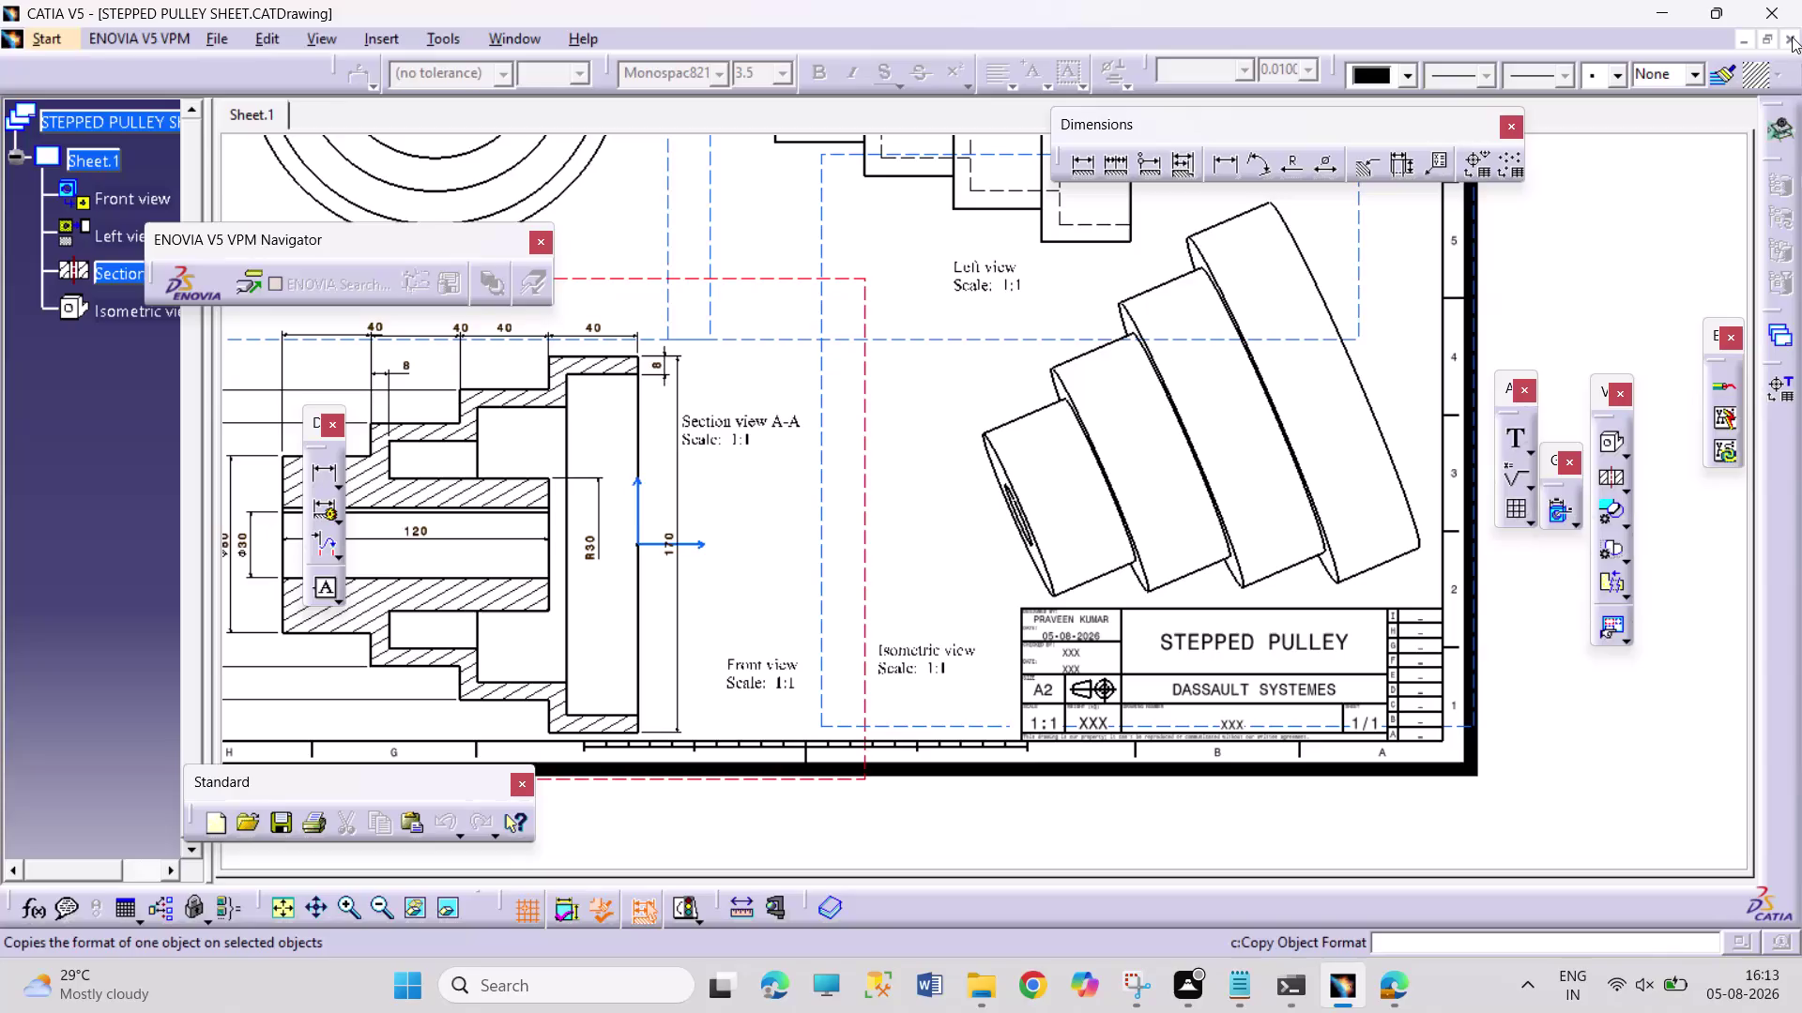
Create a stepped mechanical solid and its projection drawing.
Close the STEPPED PULLEY SHEET drawing and the STEPPED PULLEY part.
click(1791, 37)
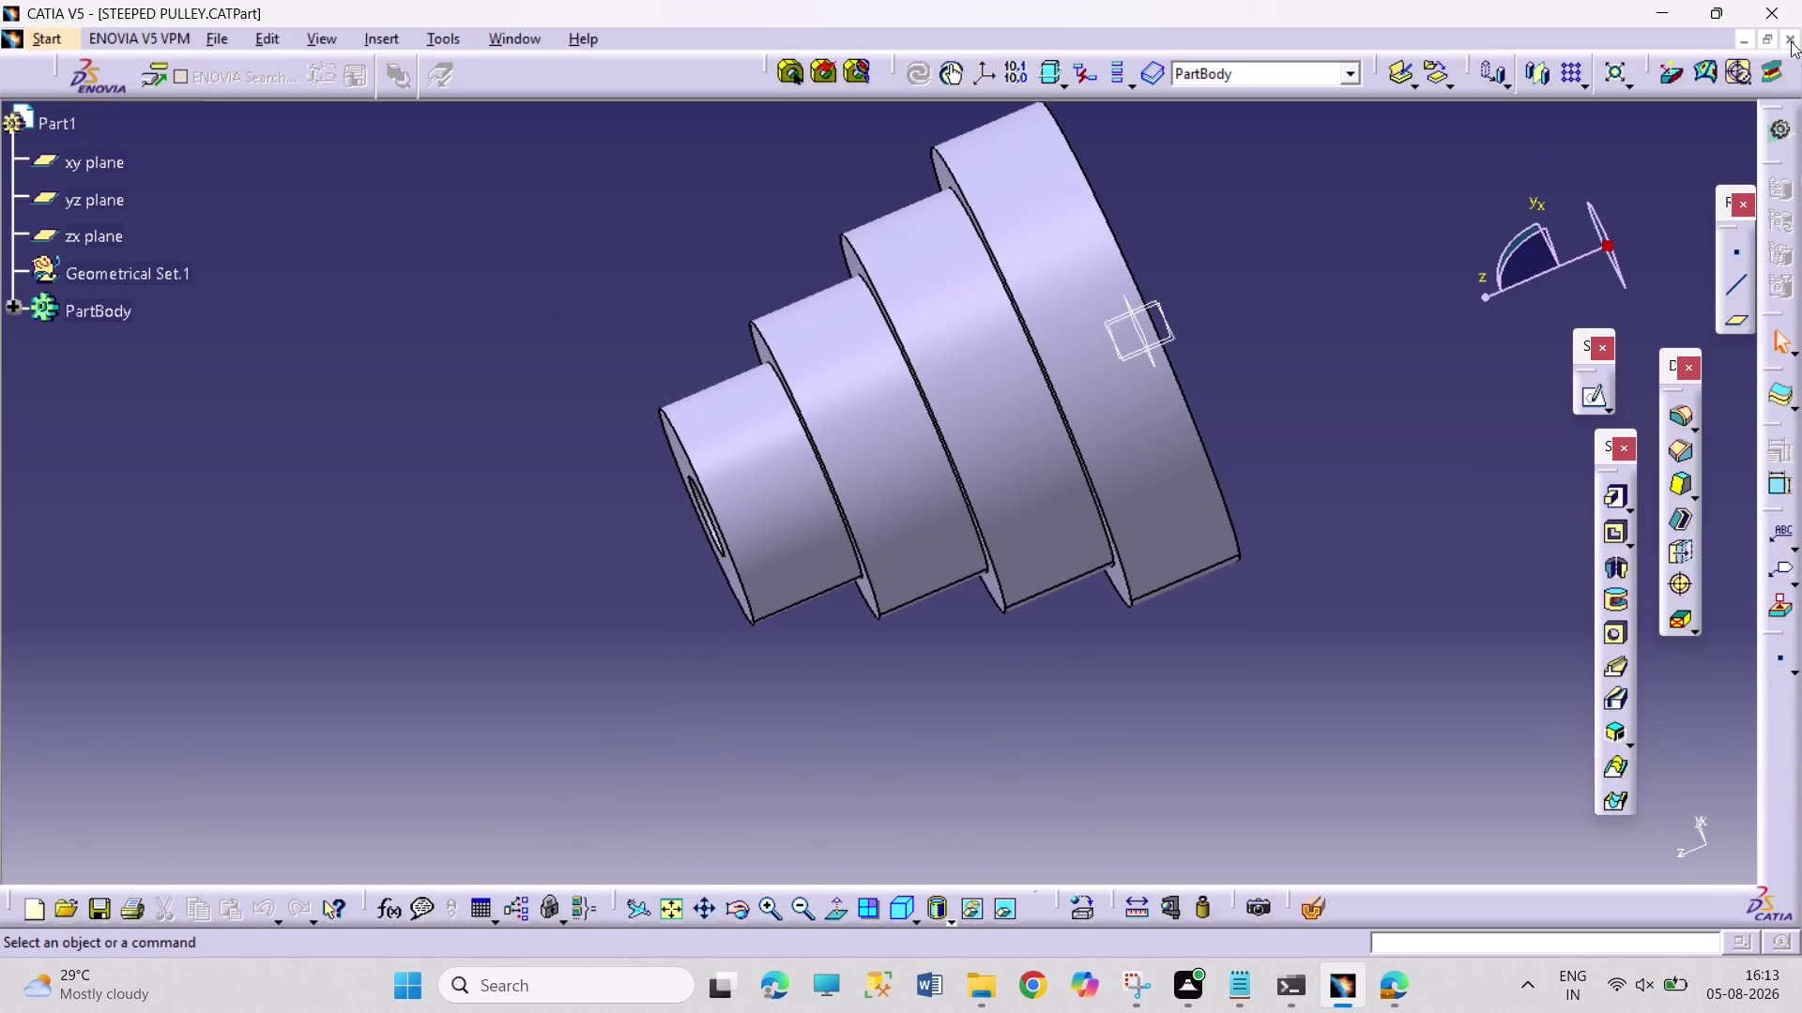
click(1791, 40)
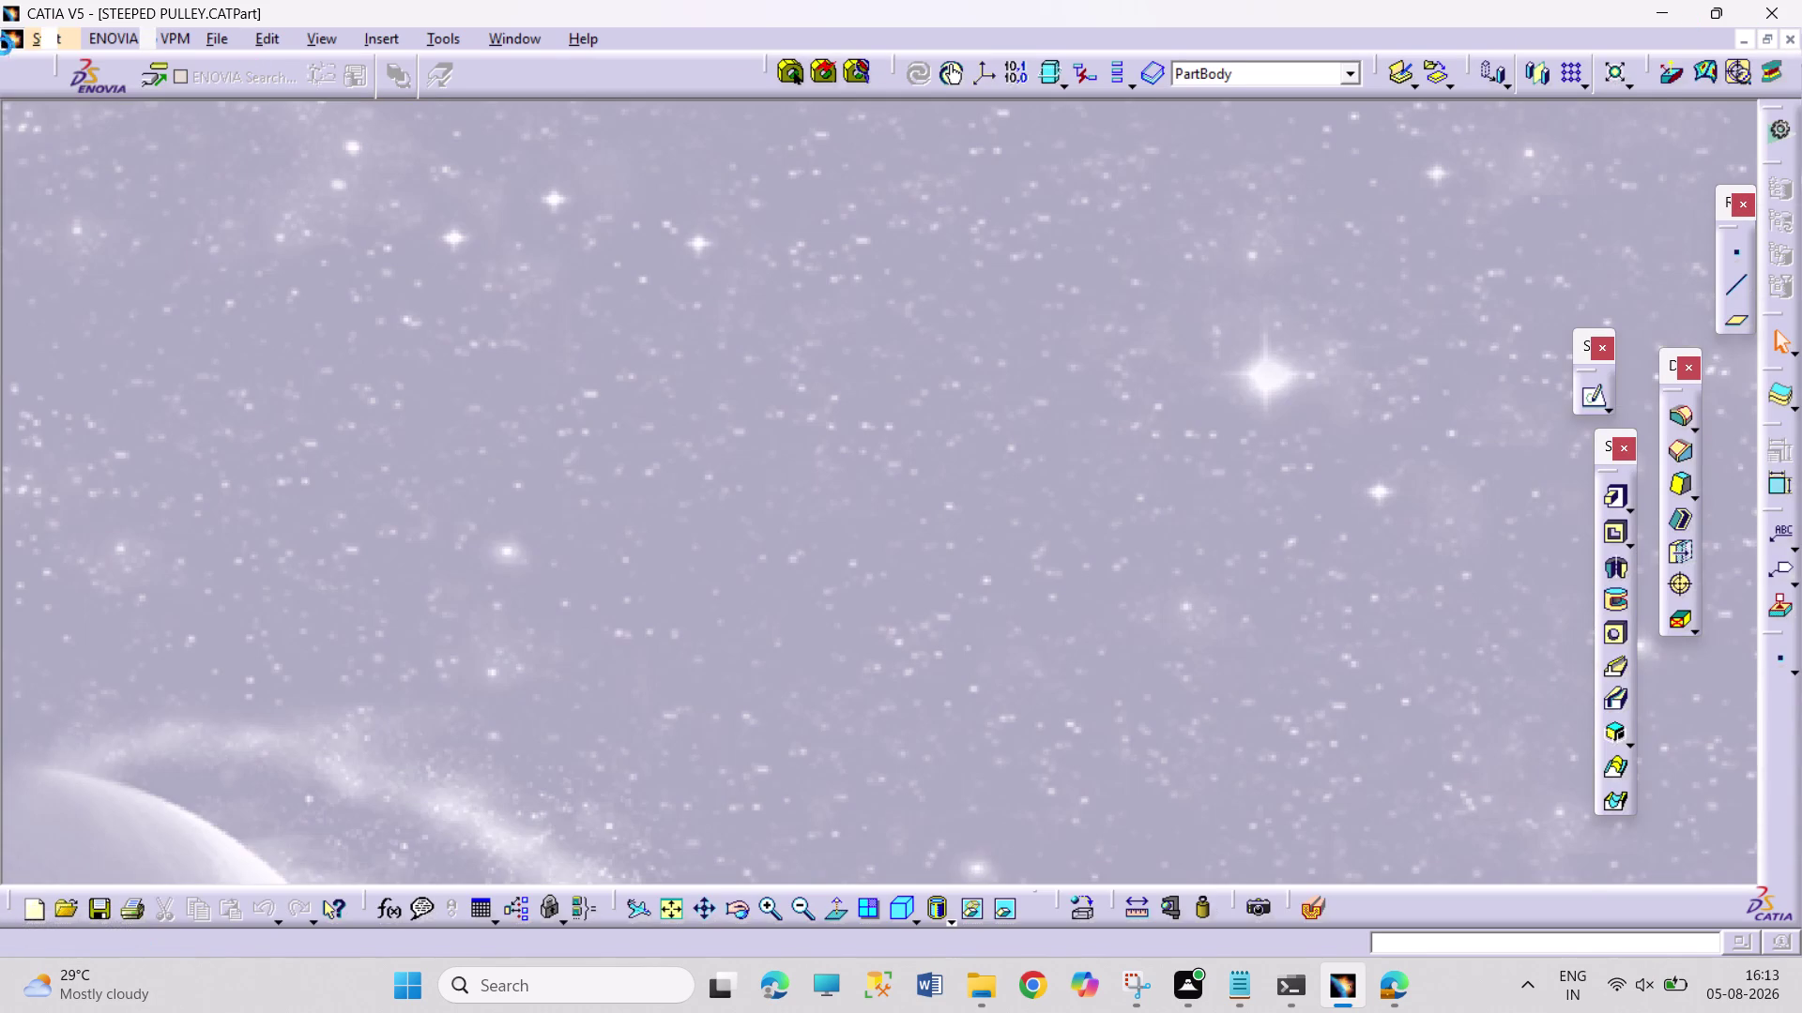
click(47, 42)
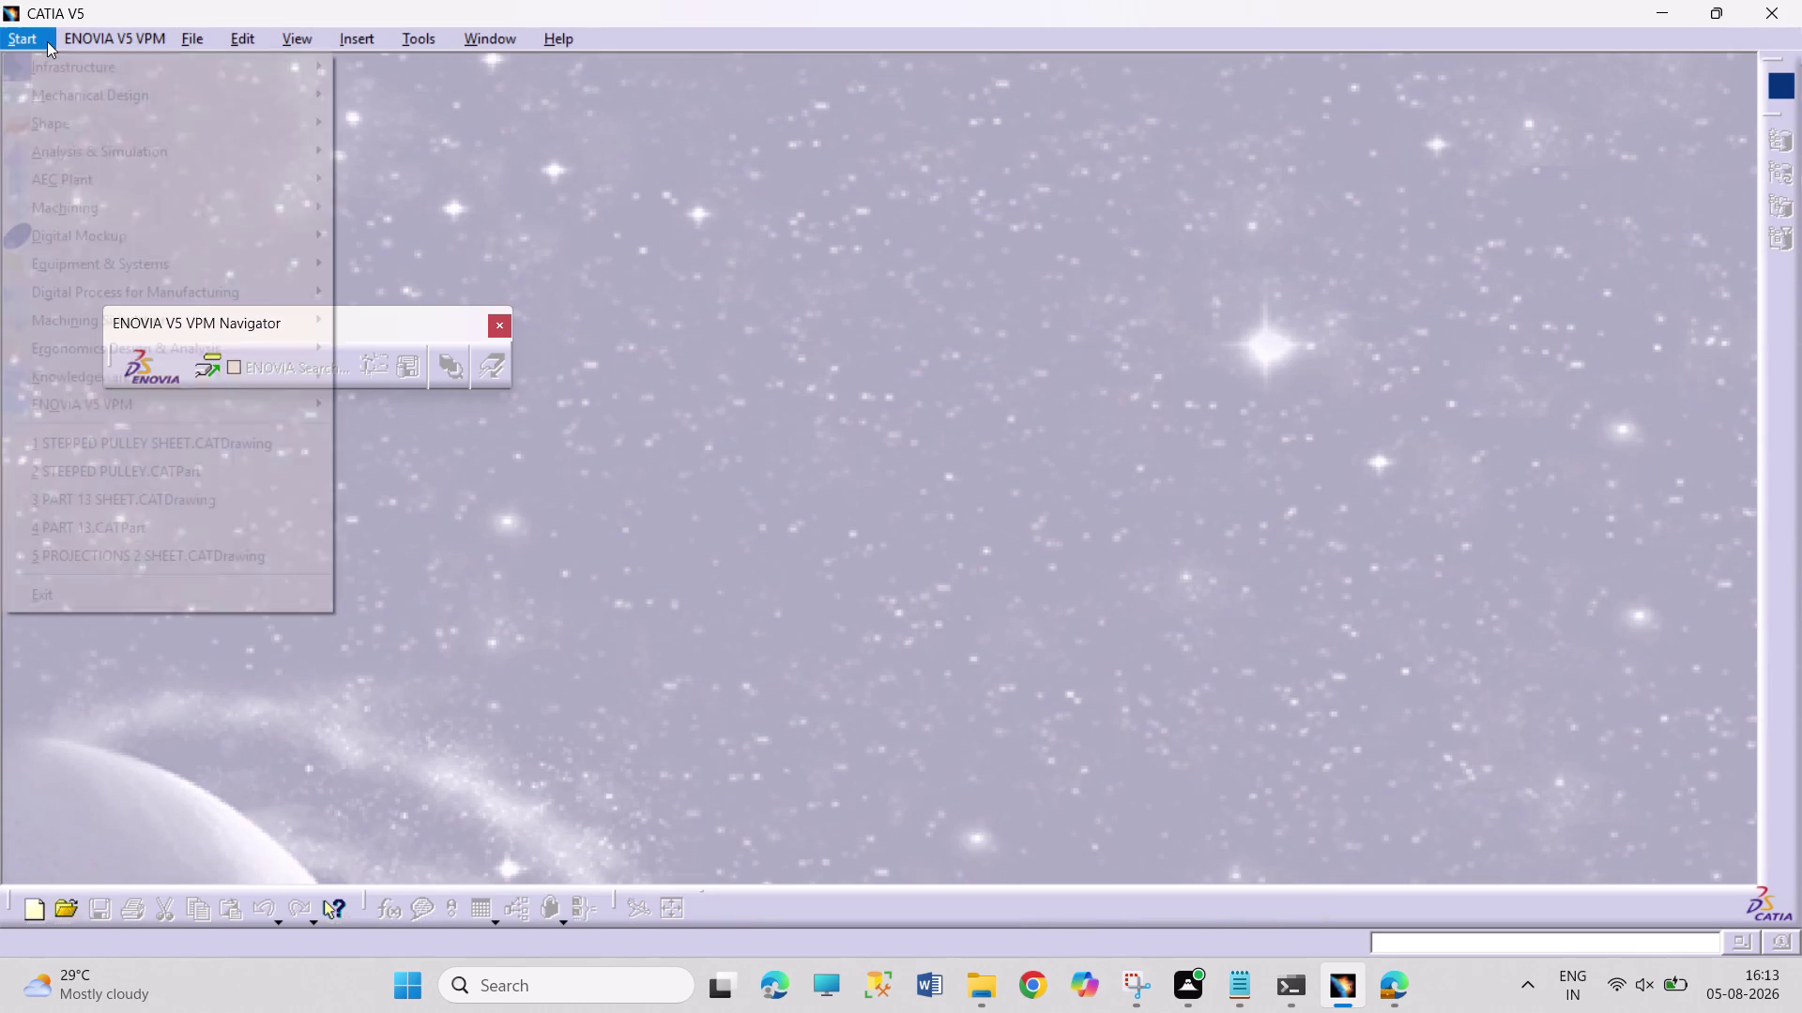
Create a new blank part, Part1, through Mechanical Design > Part Design.
click(78, 88)
click(395, 103)
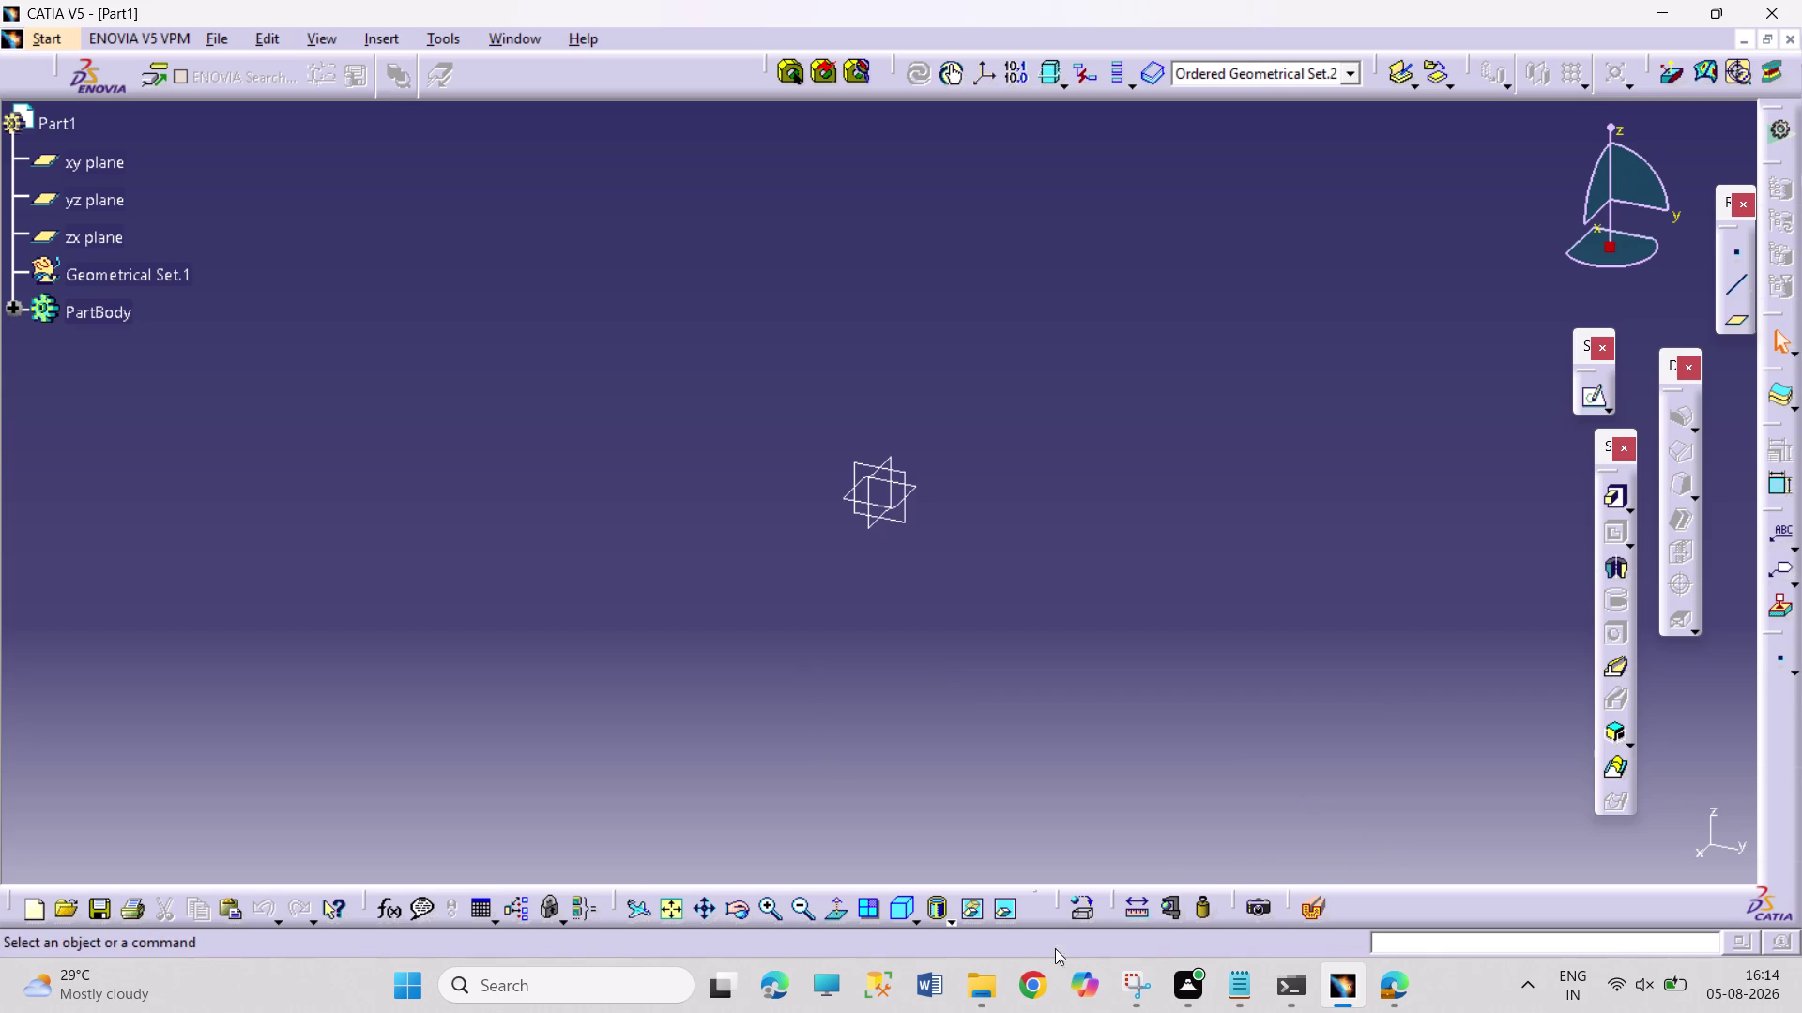
click(993, 982)
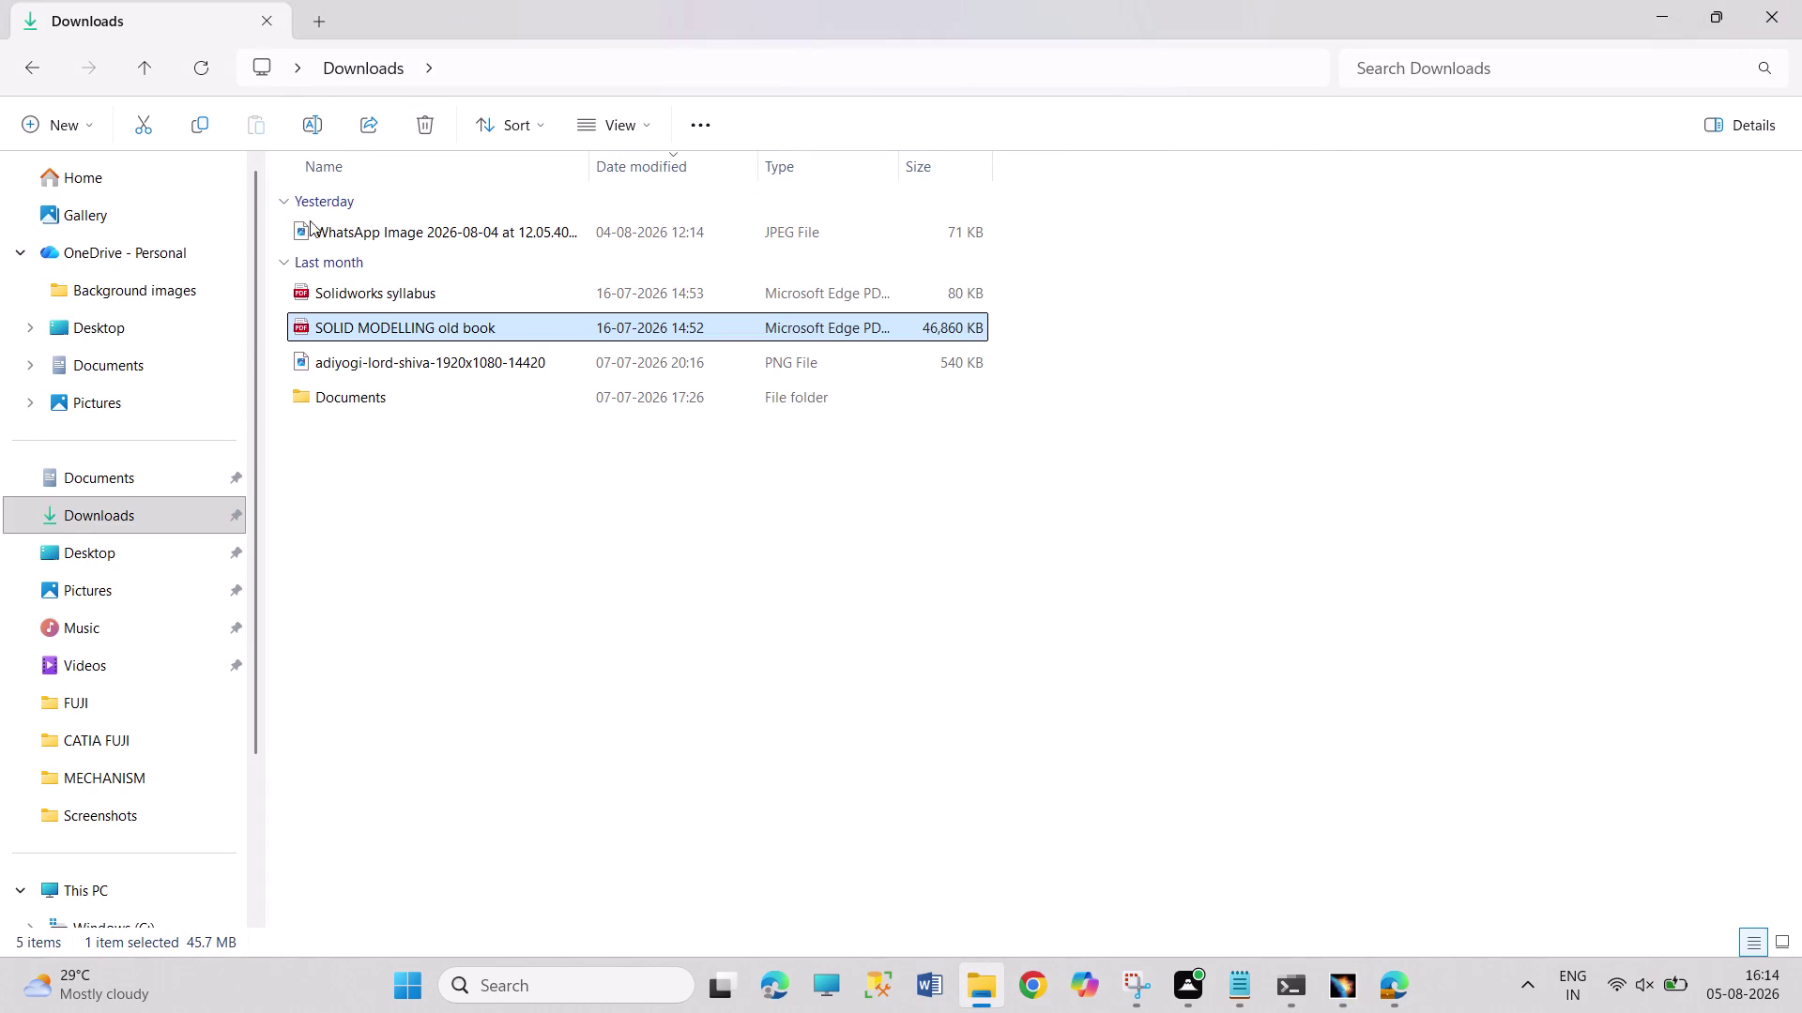
Browse to Pictures > Screenshots in File Explorer, then minimize it.
click(135, 396)
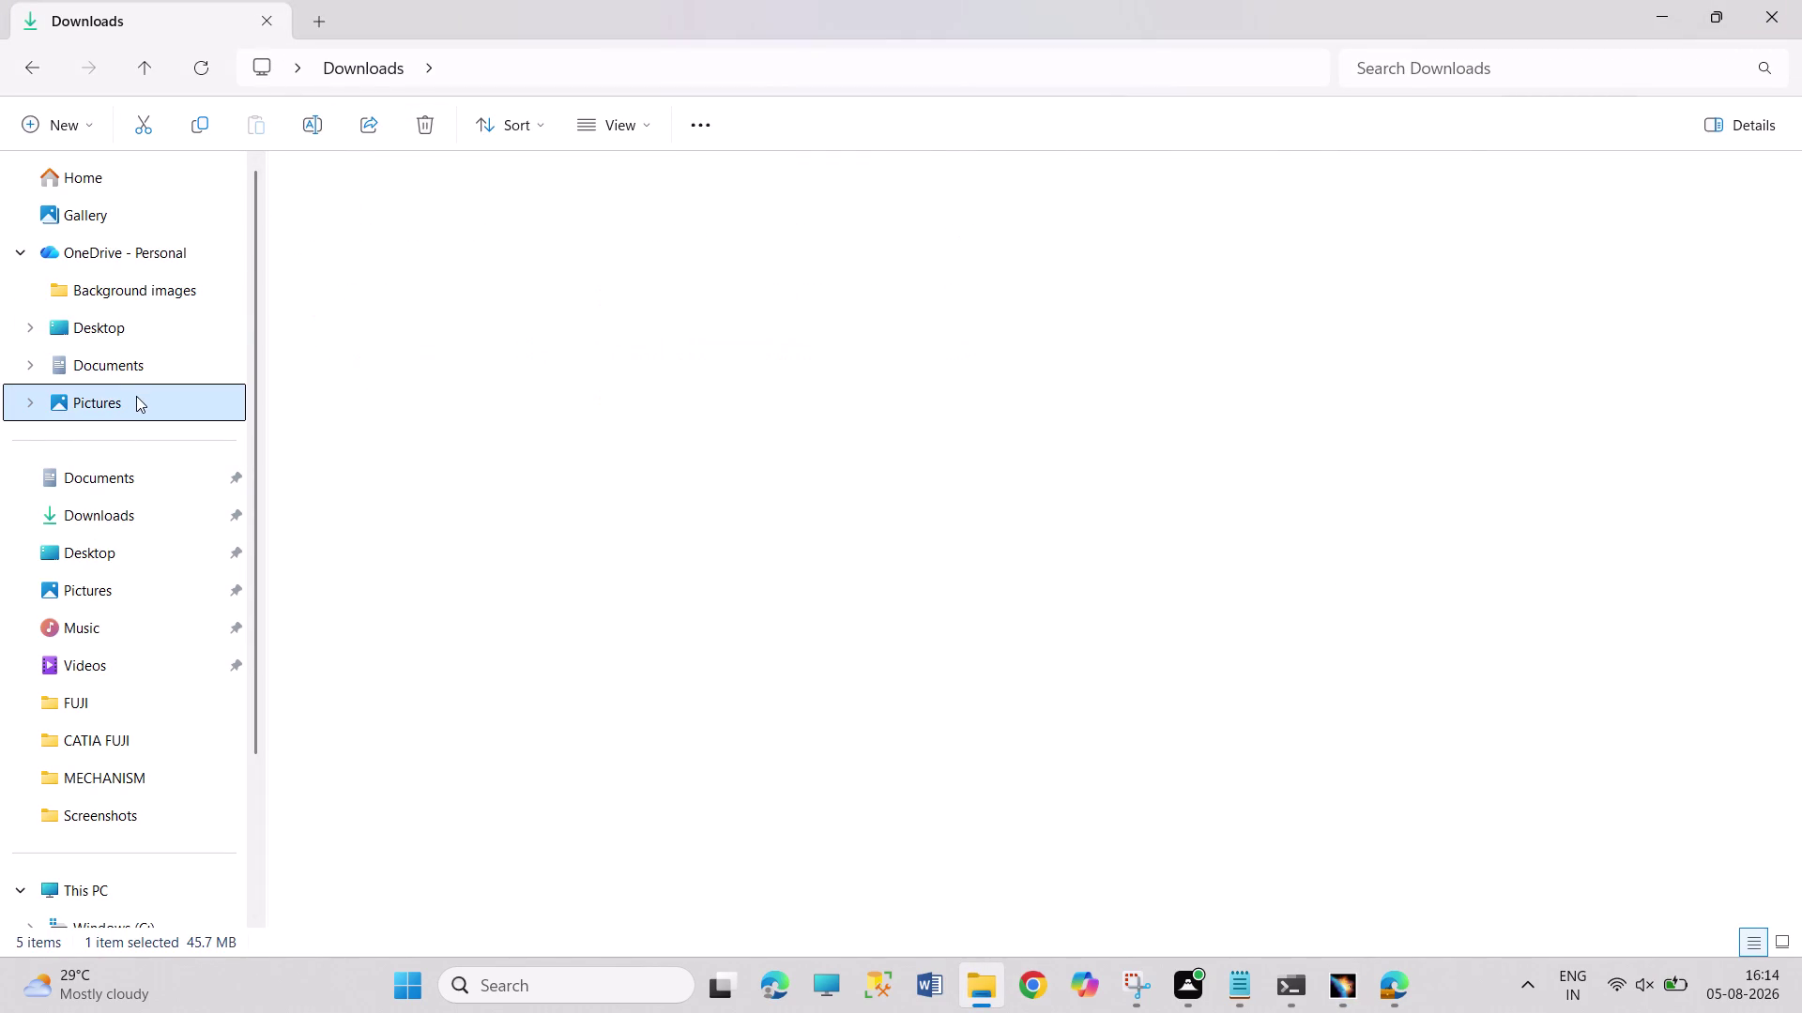
double_click(632, 253)
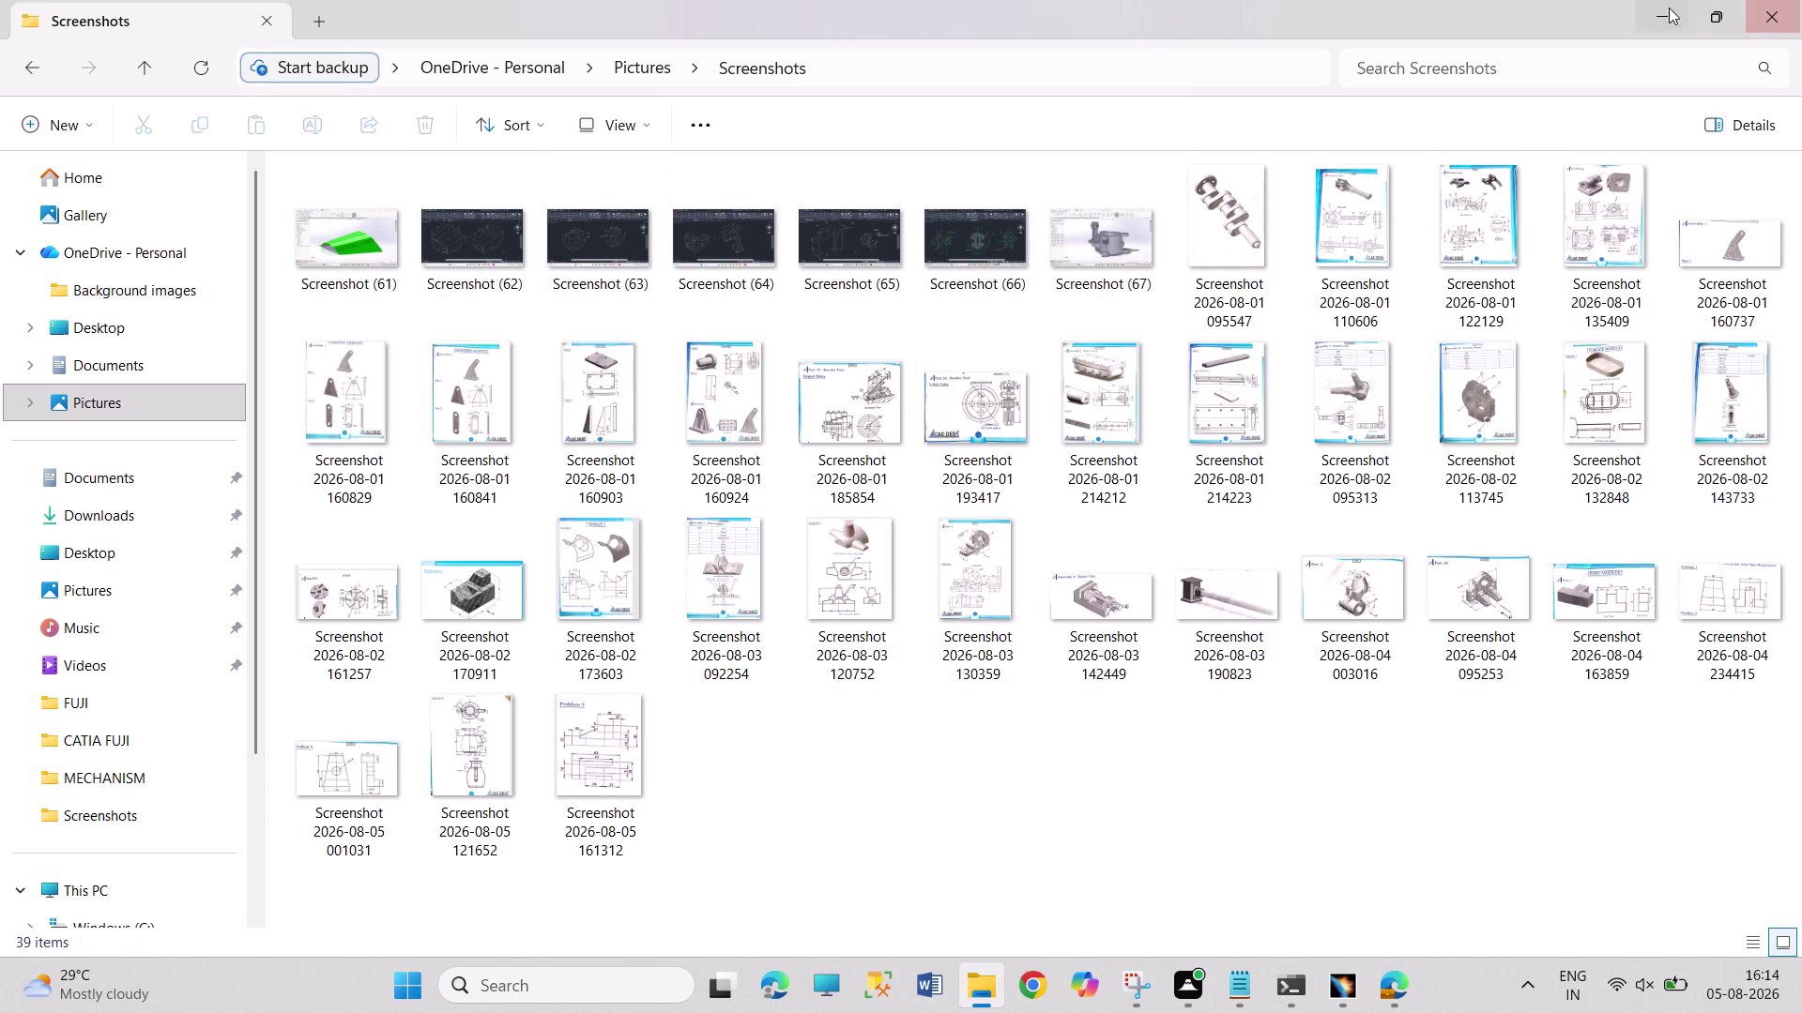
click(1757, 8)
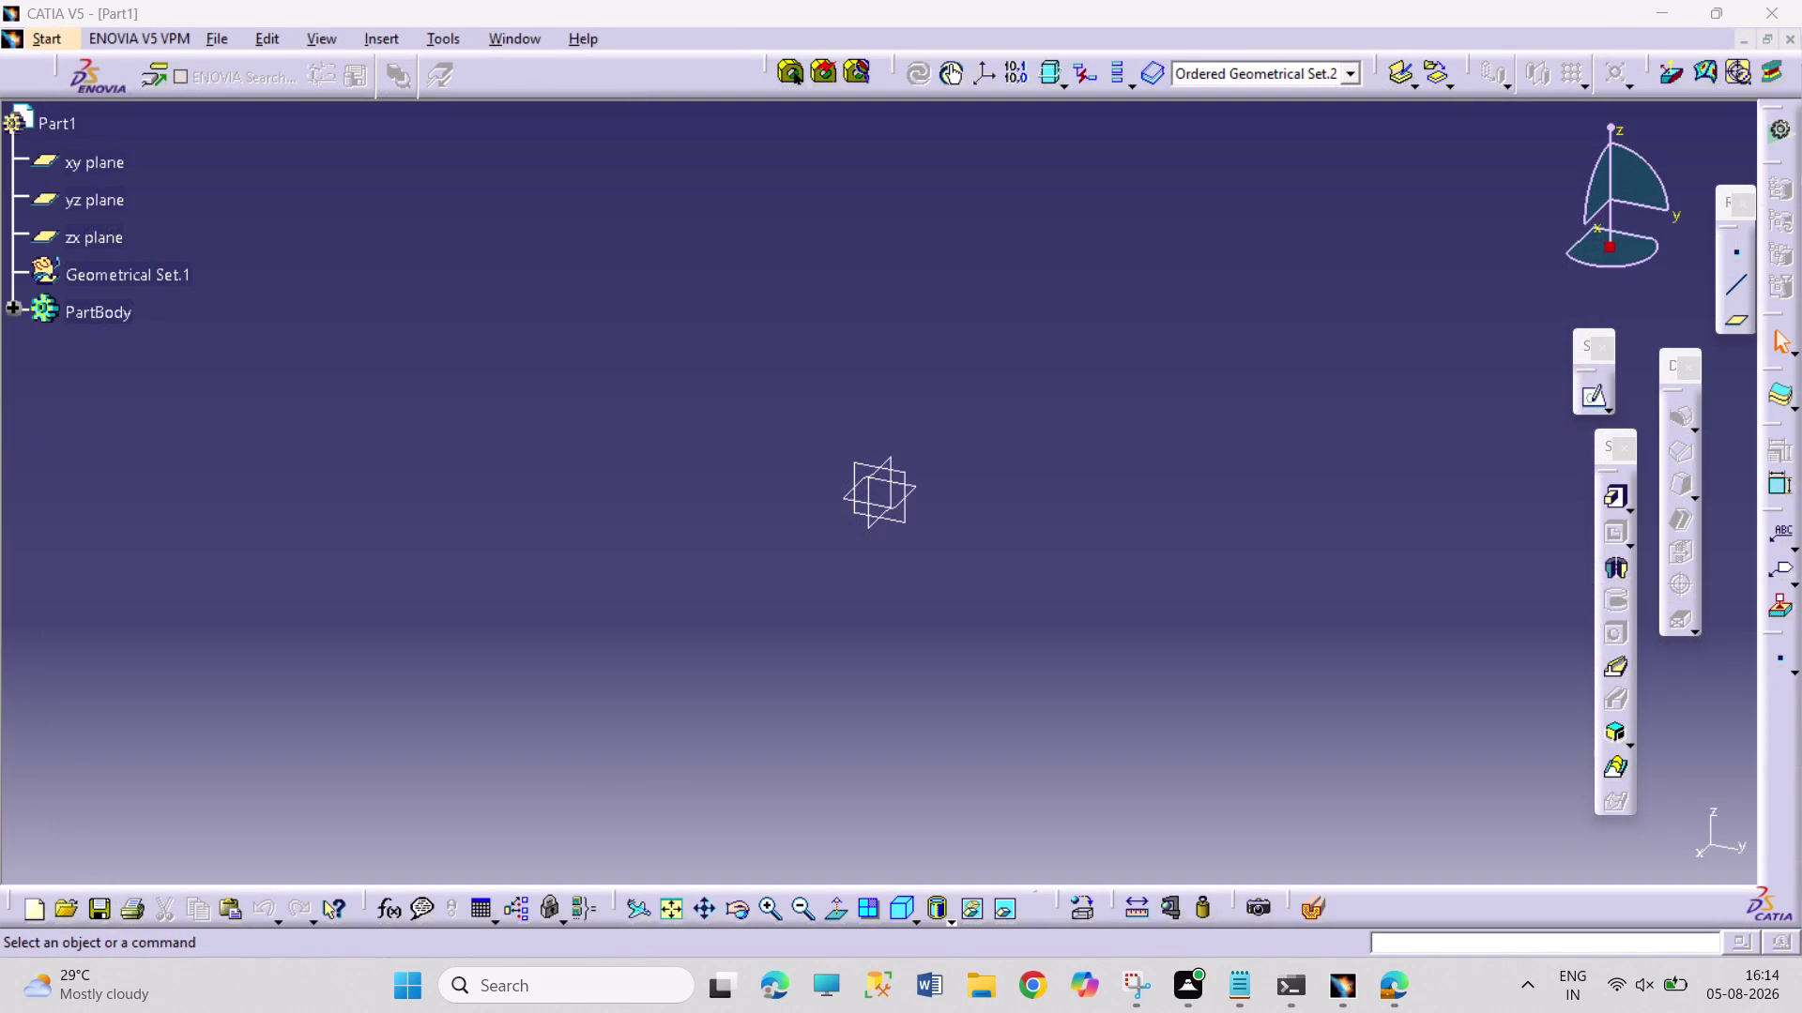
Open a new sketch on a Part1 reference plane.
right_click(605, 0)
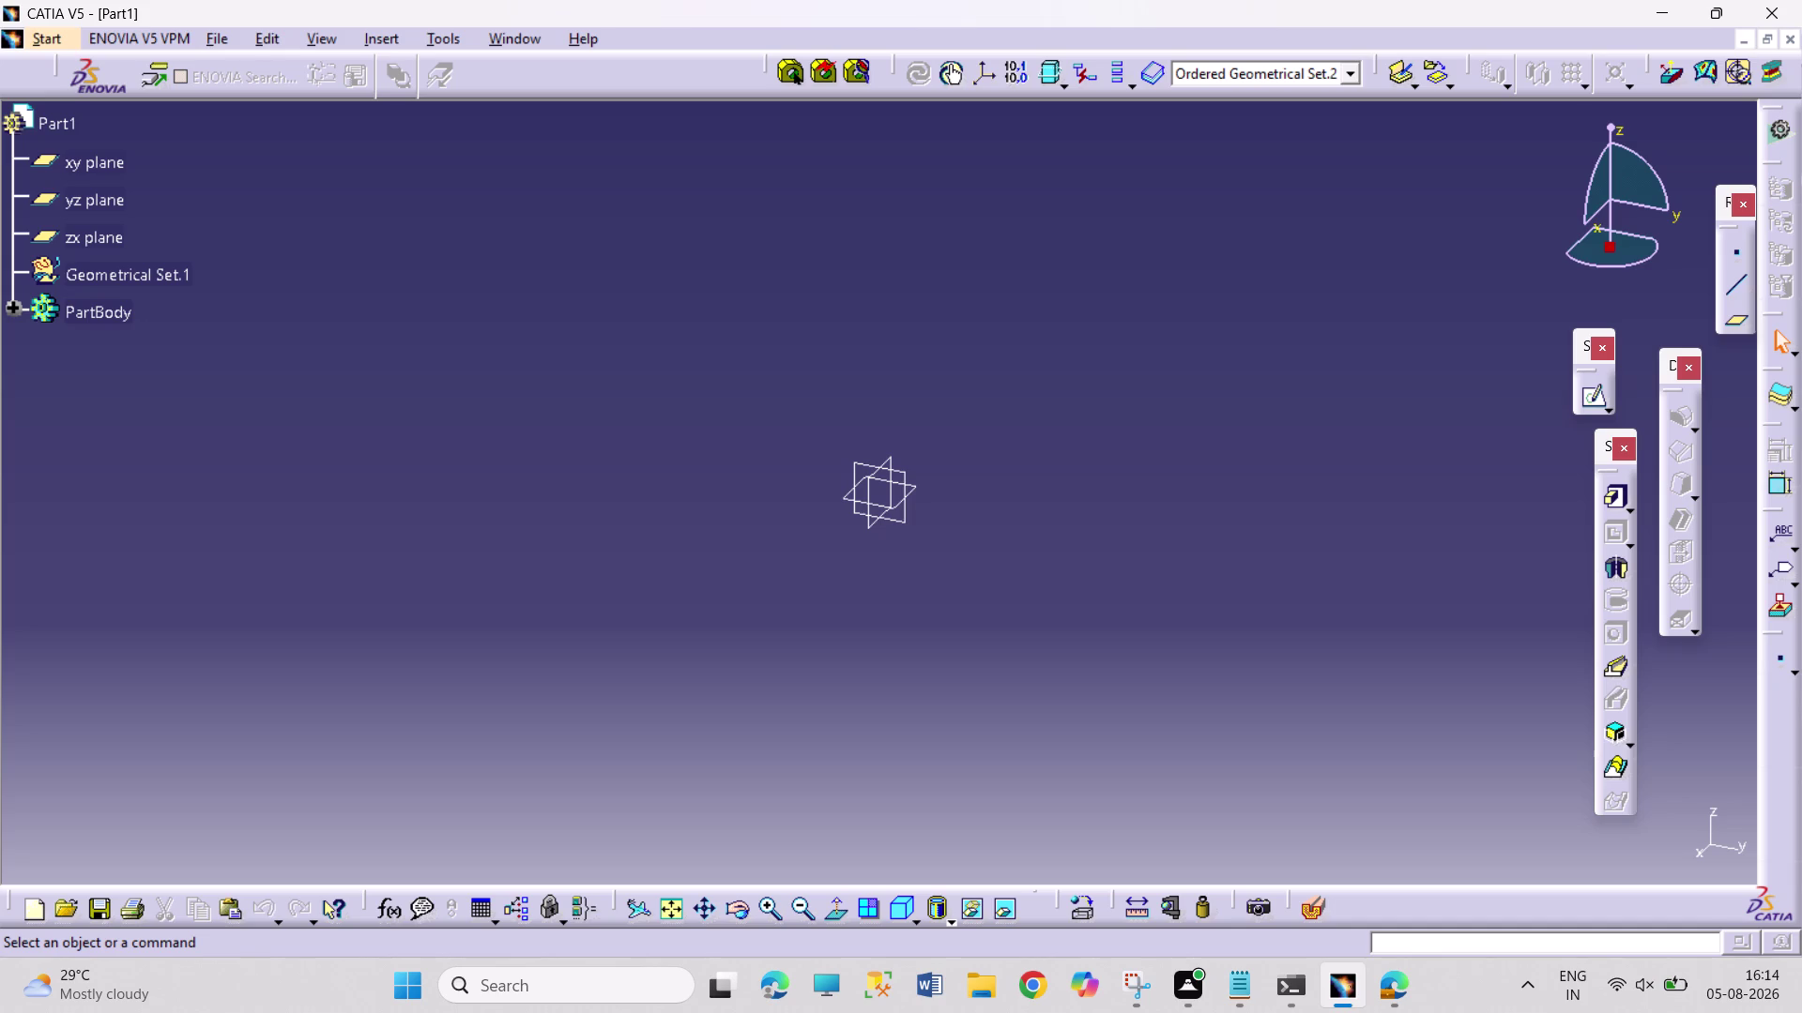
click(910, 521)
click(1596, 400)
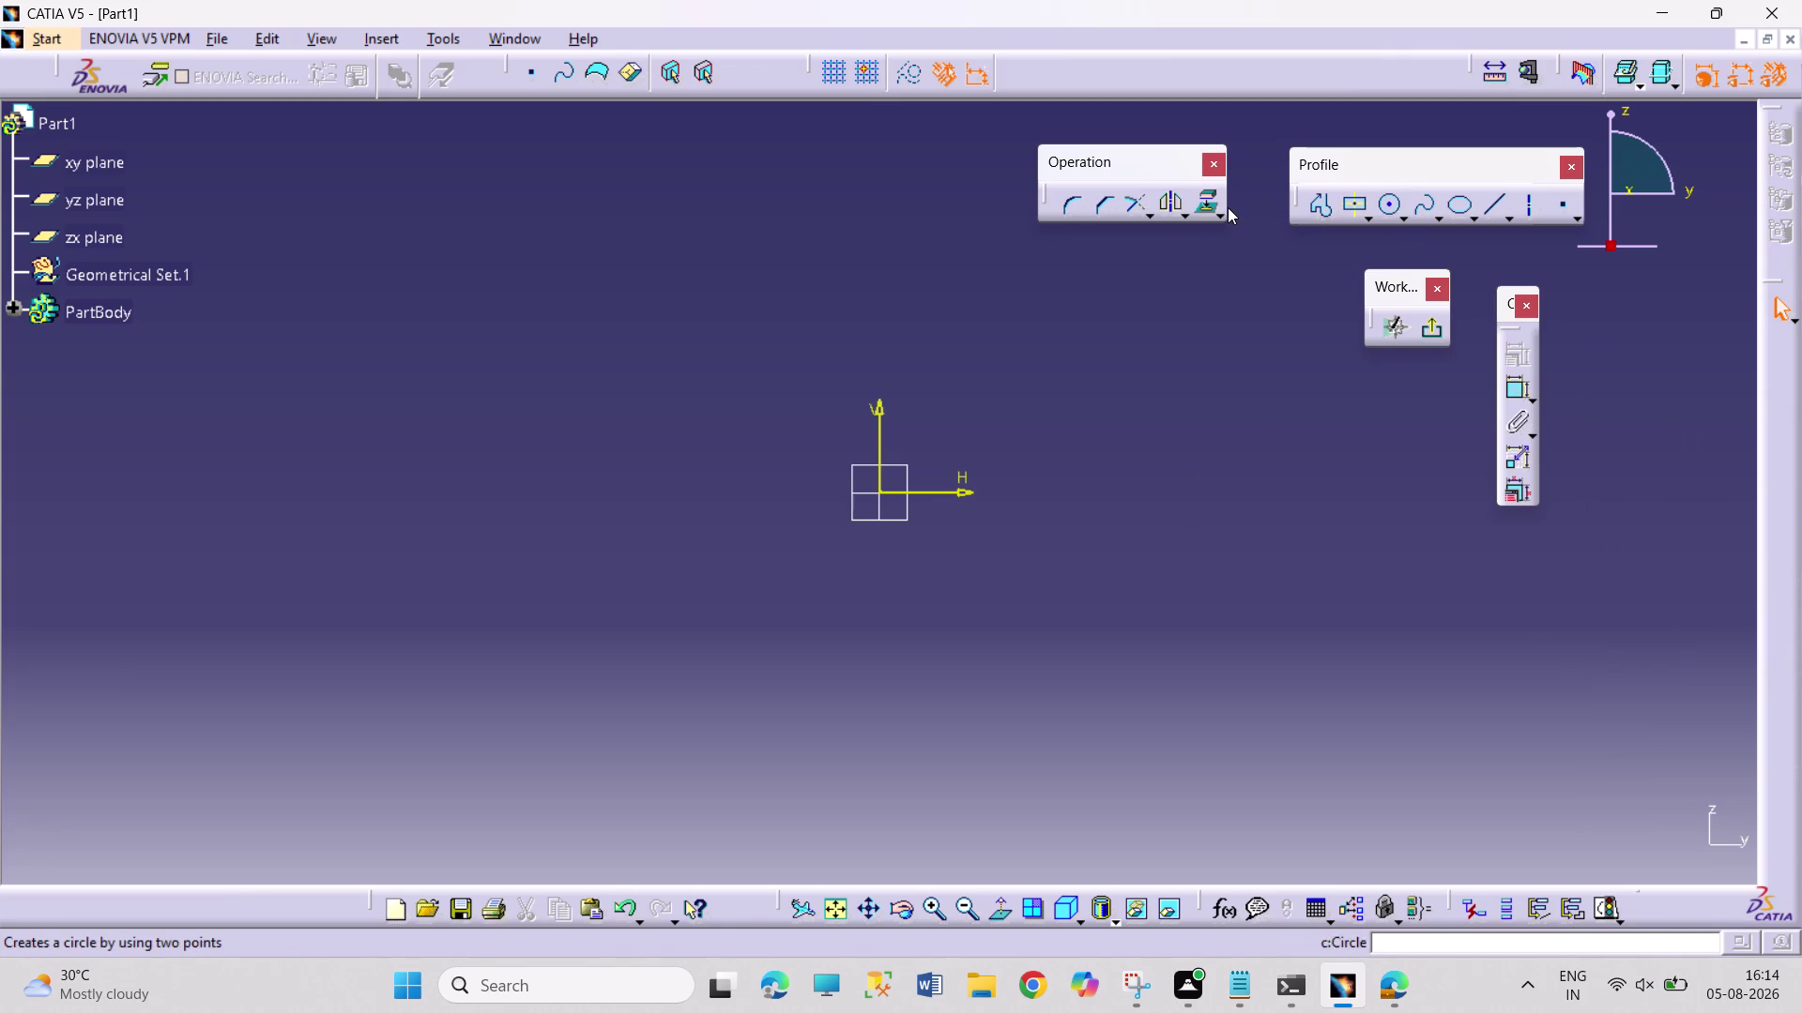
click(1309, 203)
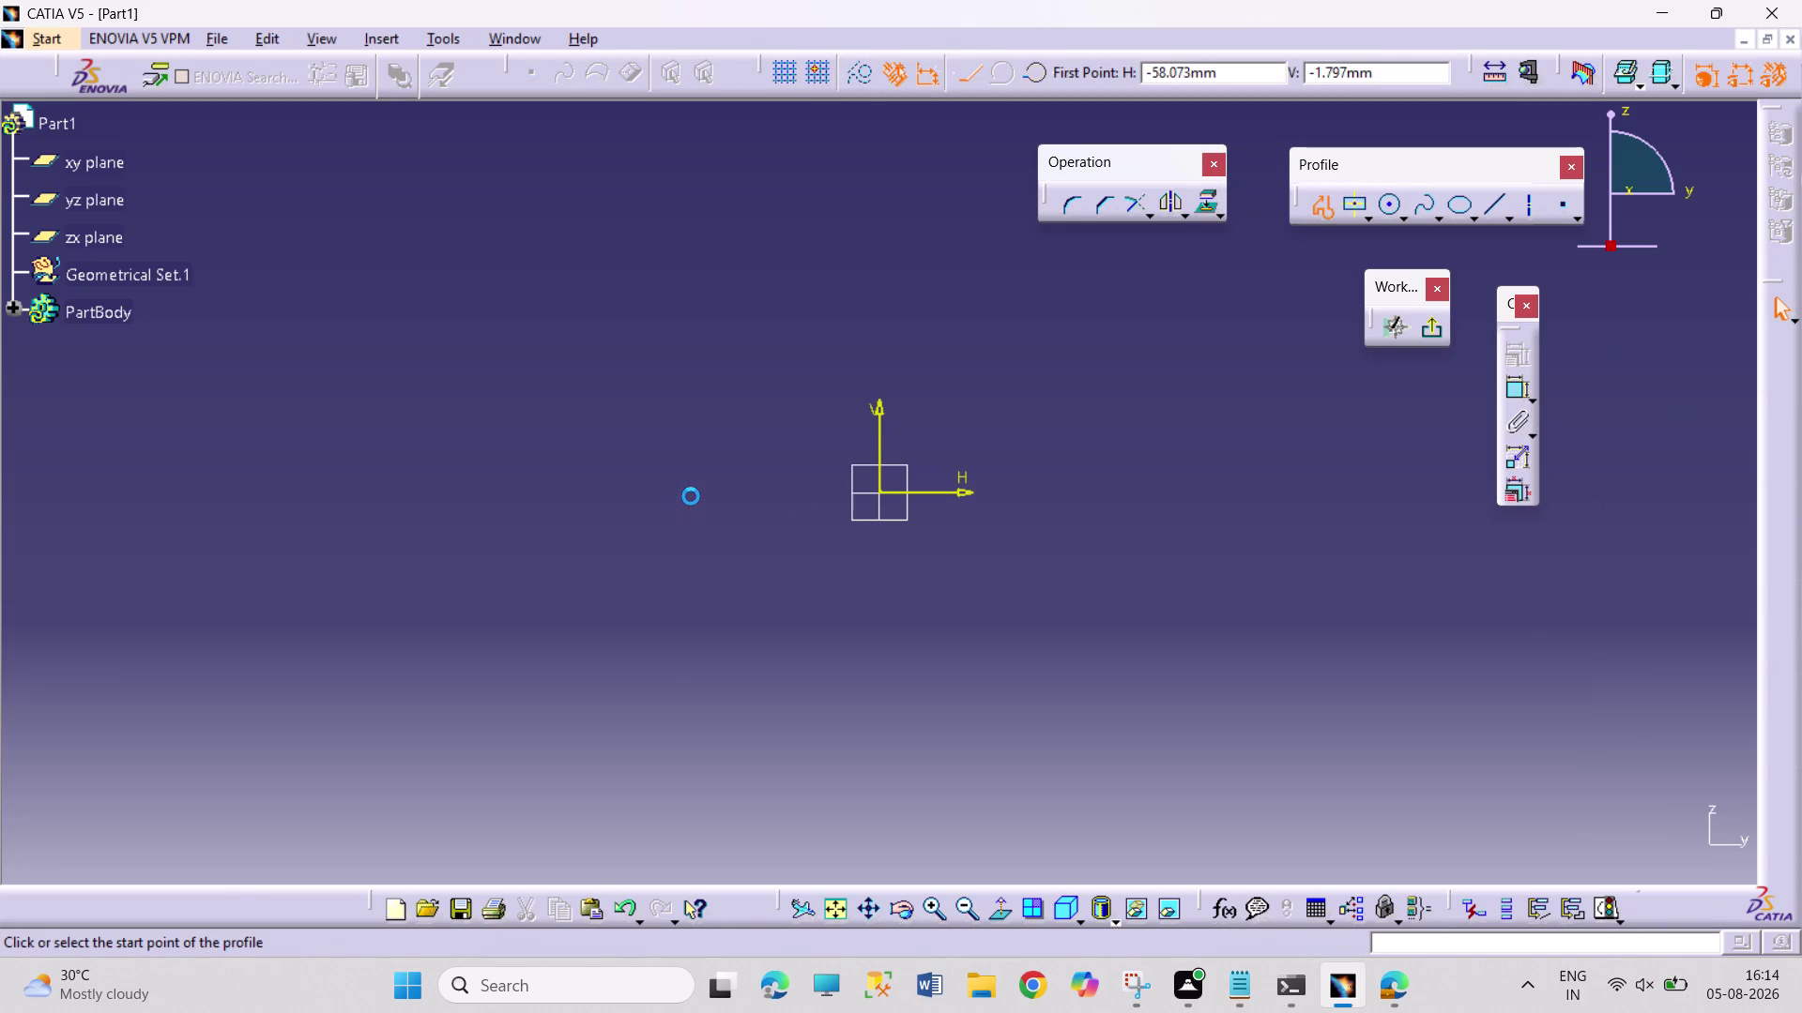
Draw a short horizontal line left of the origin, then cancel the profile.
click(705, 492)
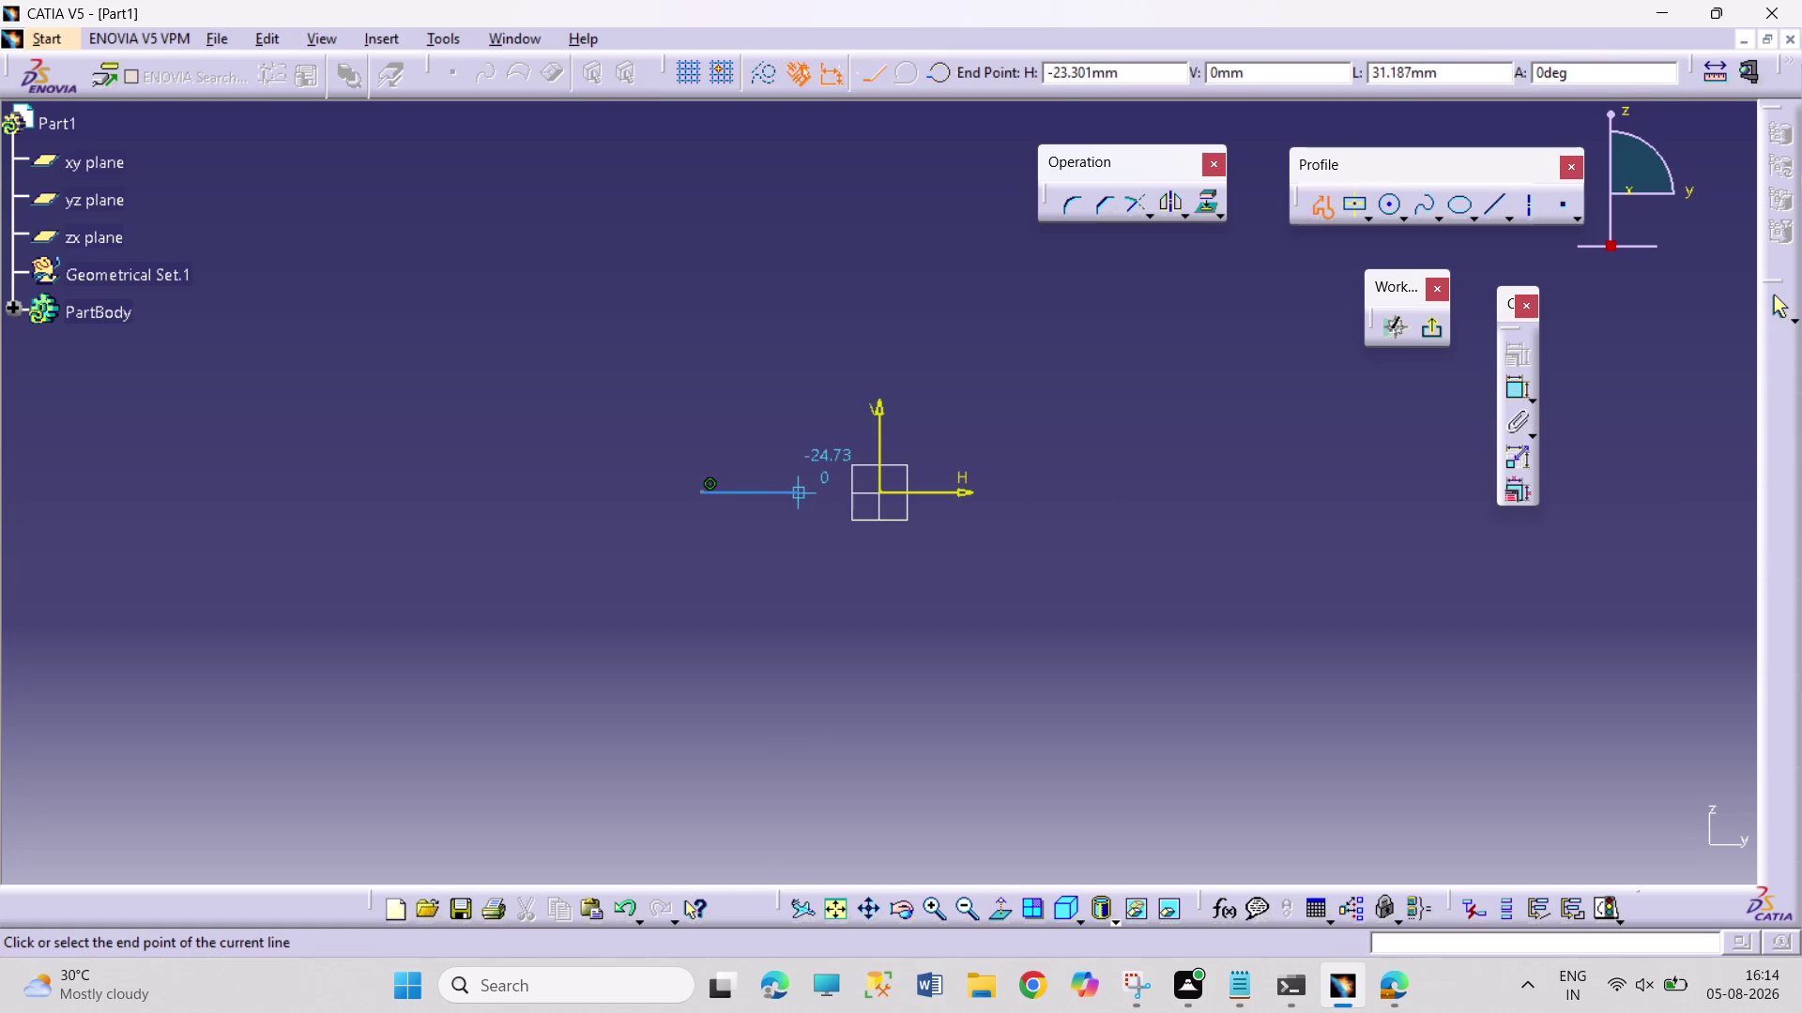
click(804, 494)
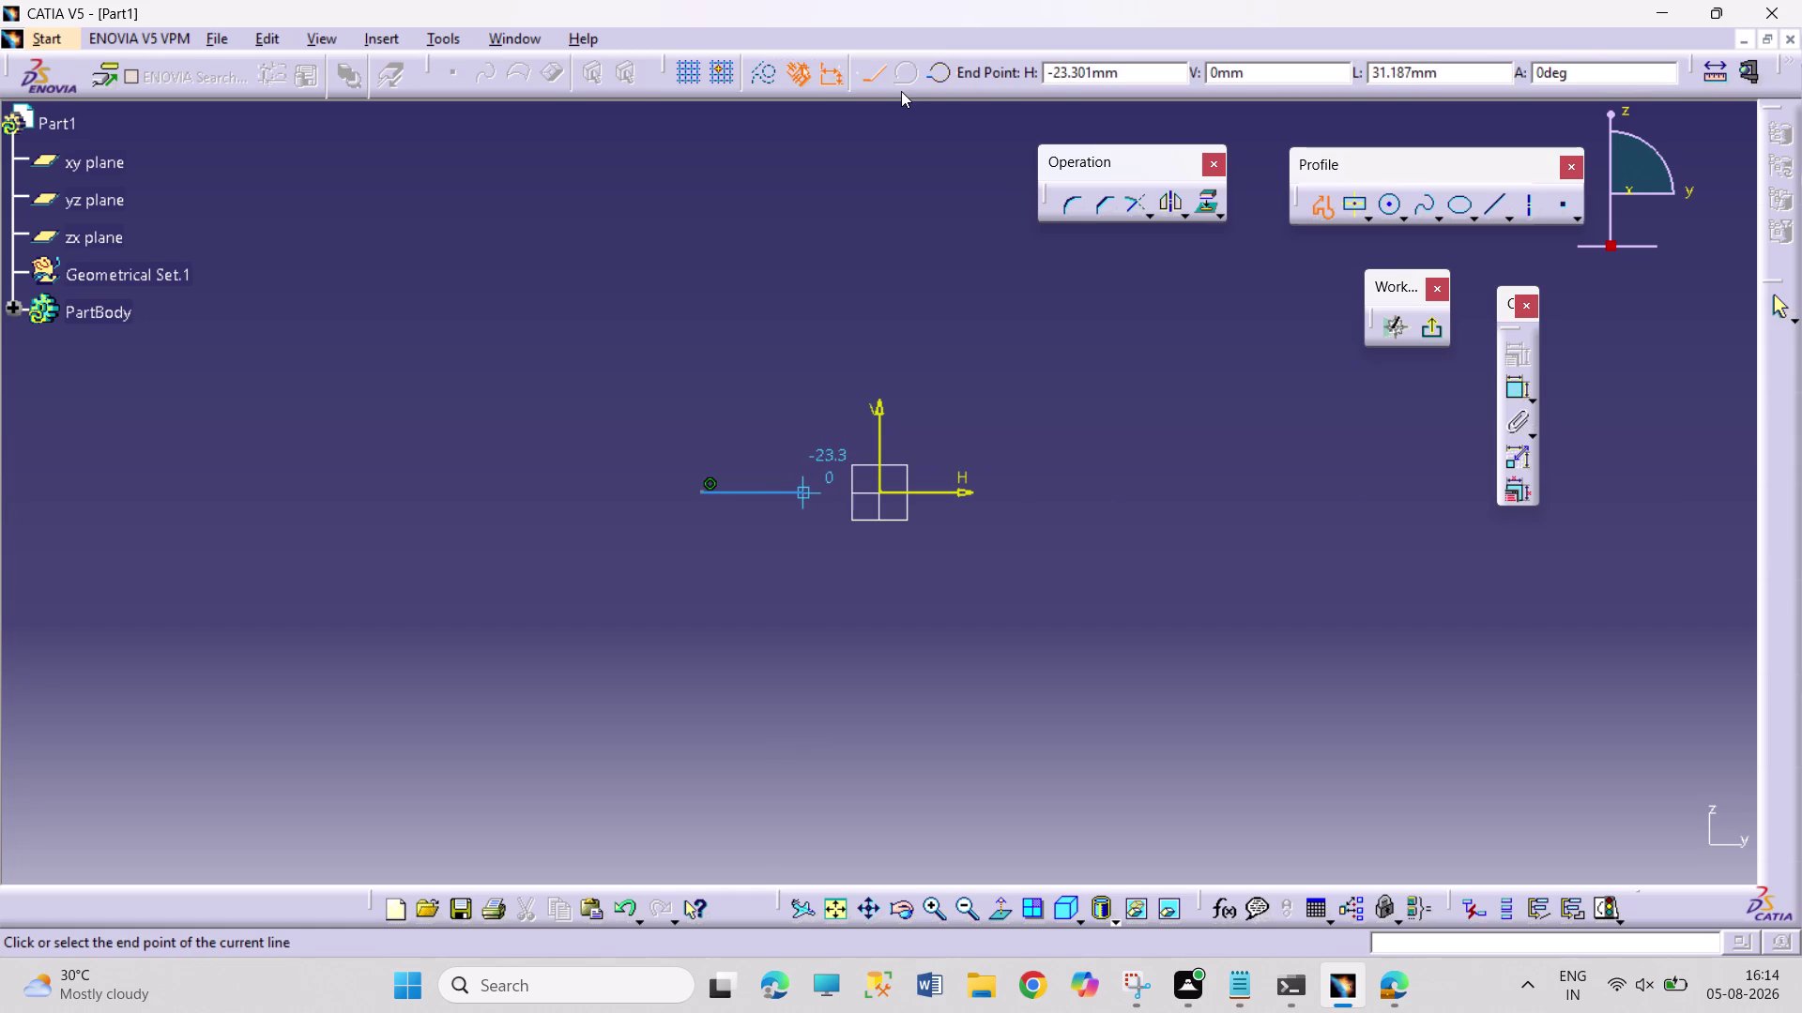
click(915, 81)
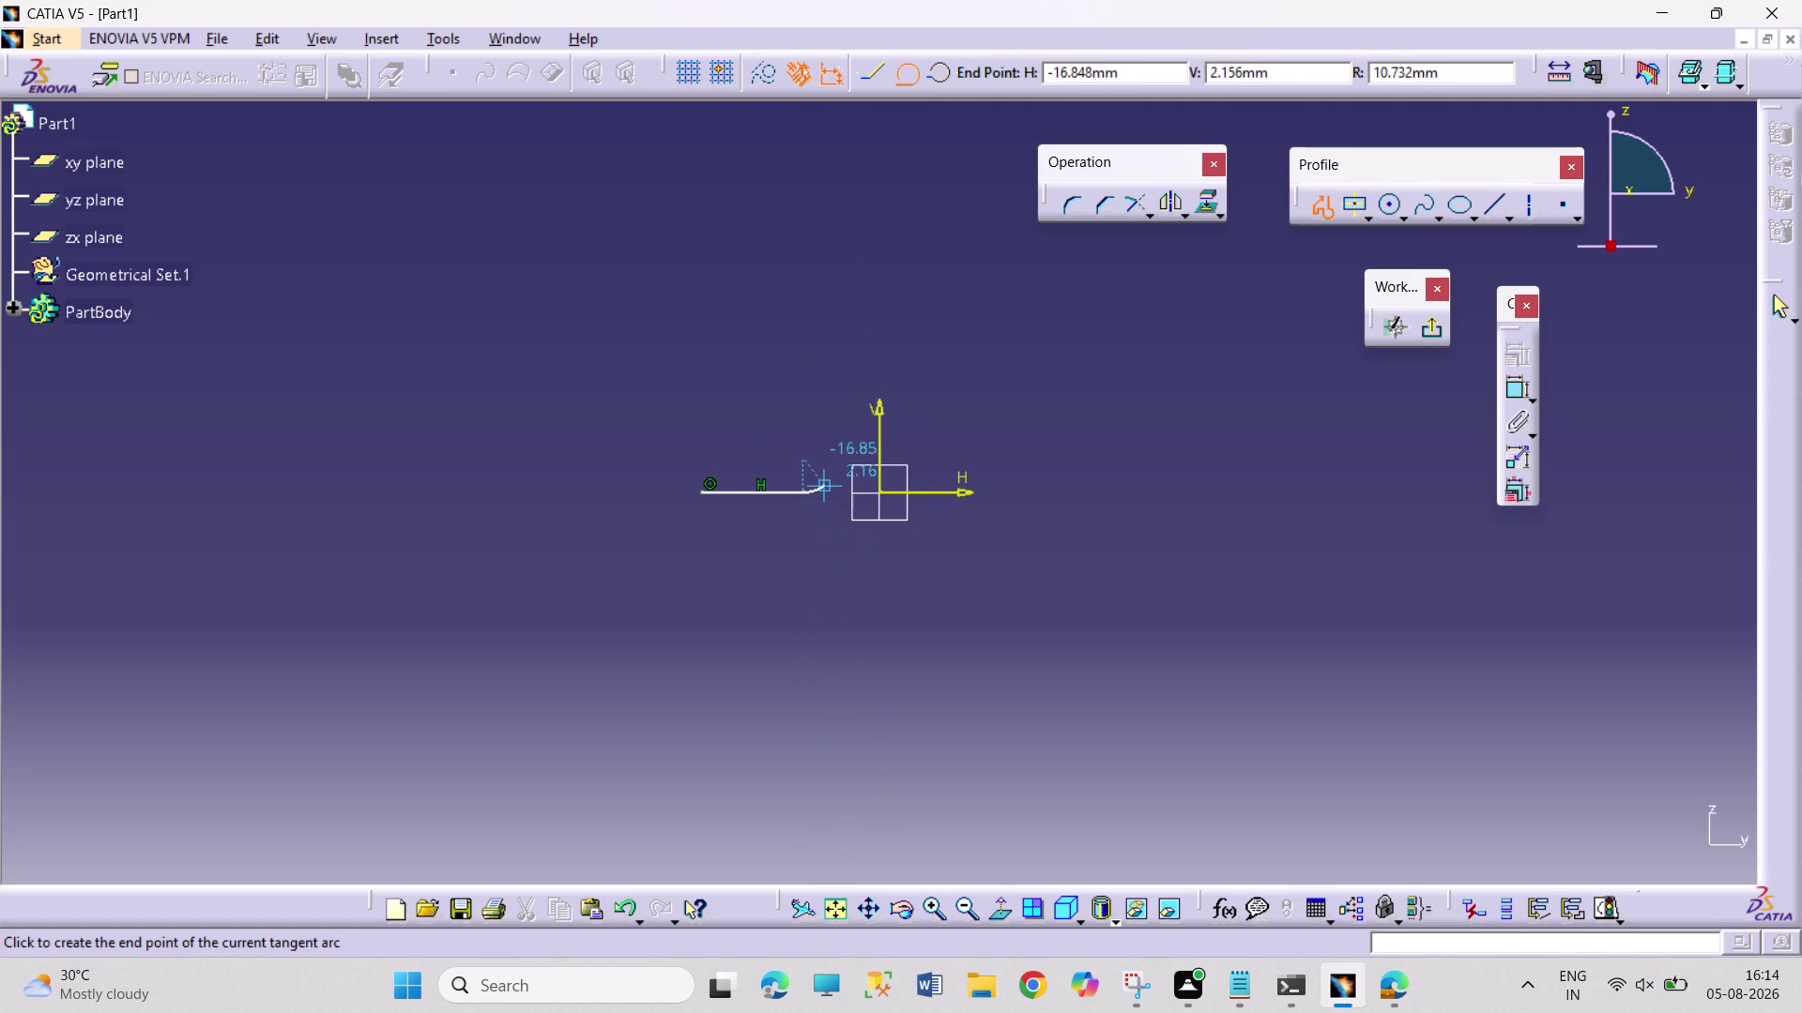
key(Escape)
key(Escape)
key(Escape)
key(Escape)
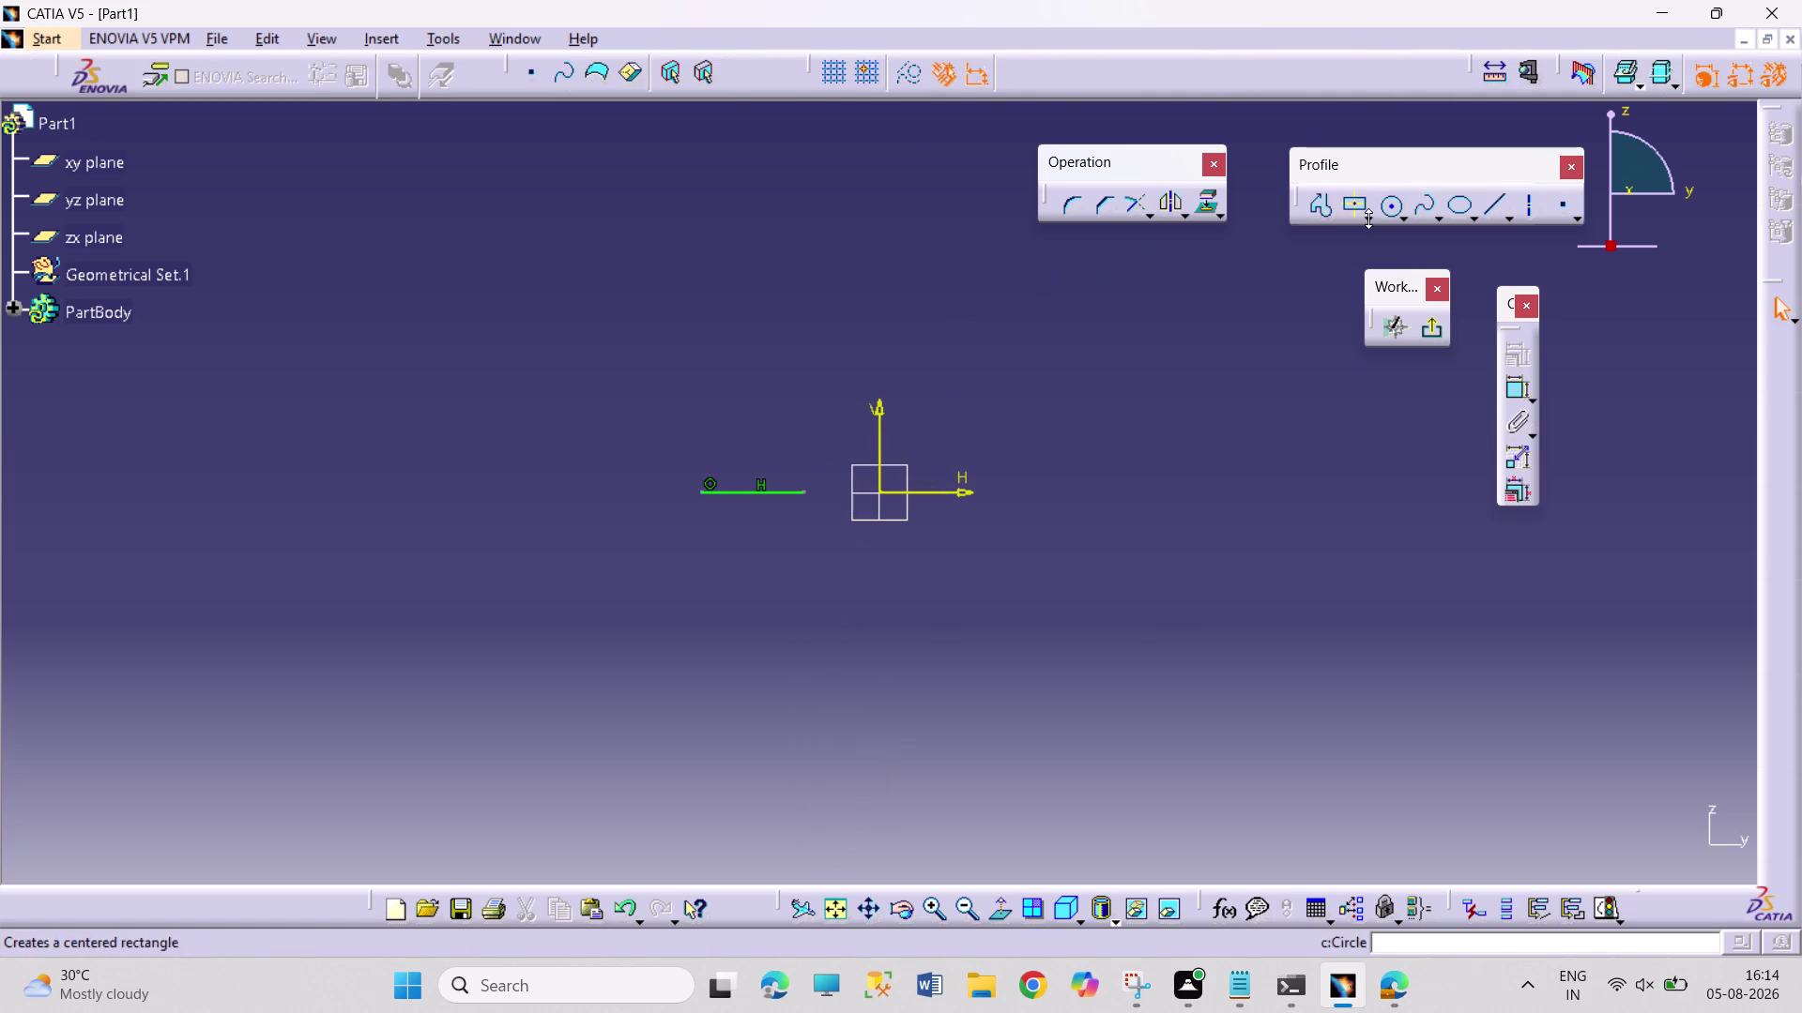
Draw a circle centred on the sketch origin.
click(1392, 208)
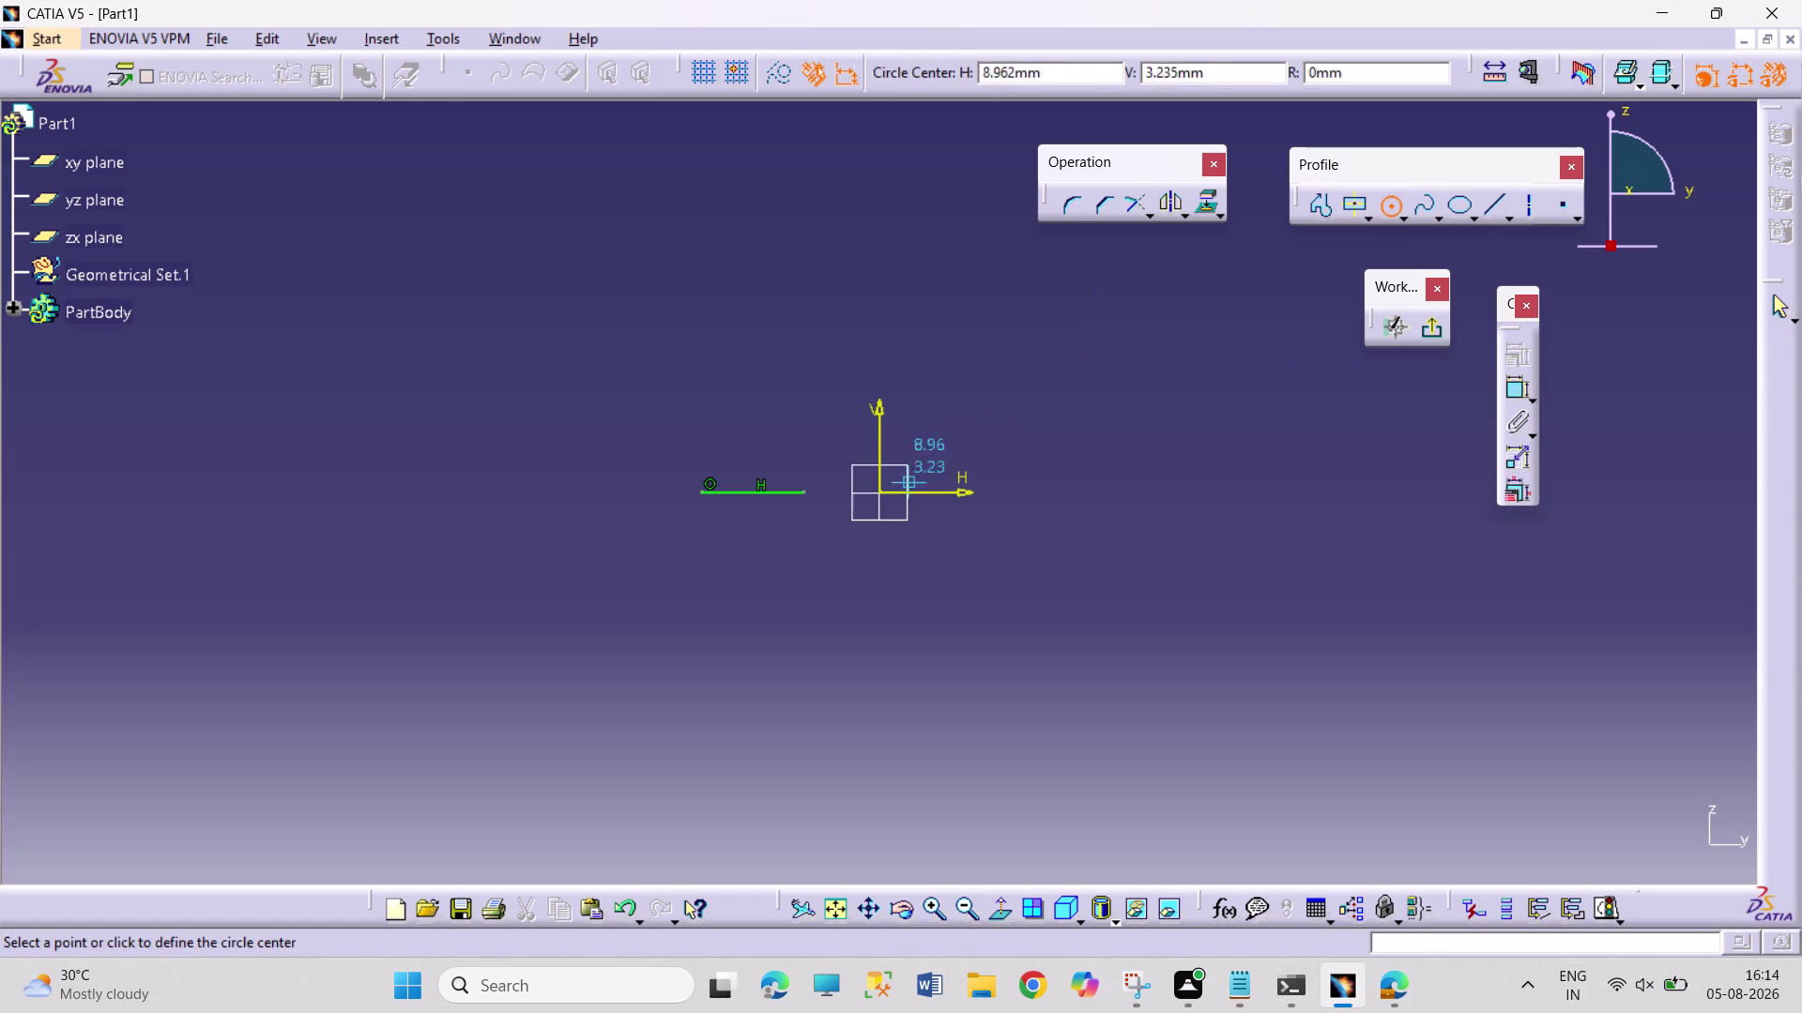
click(879, 490)
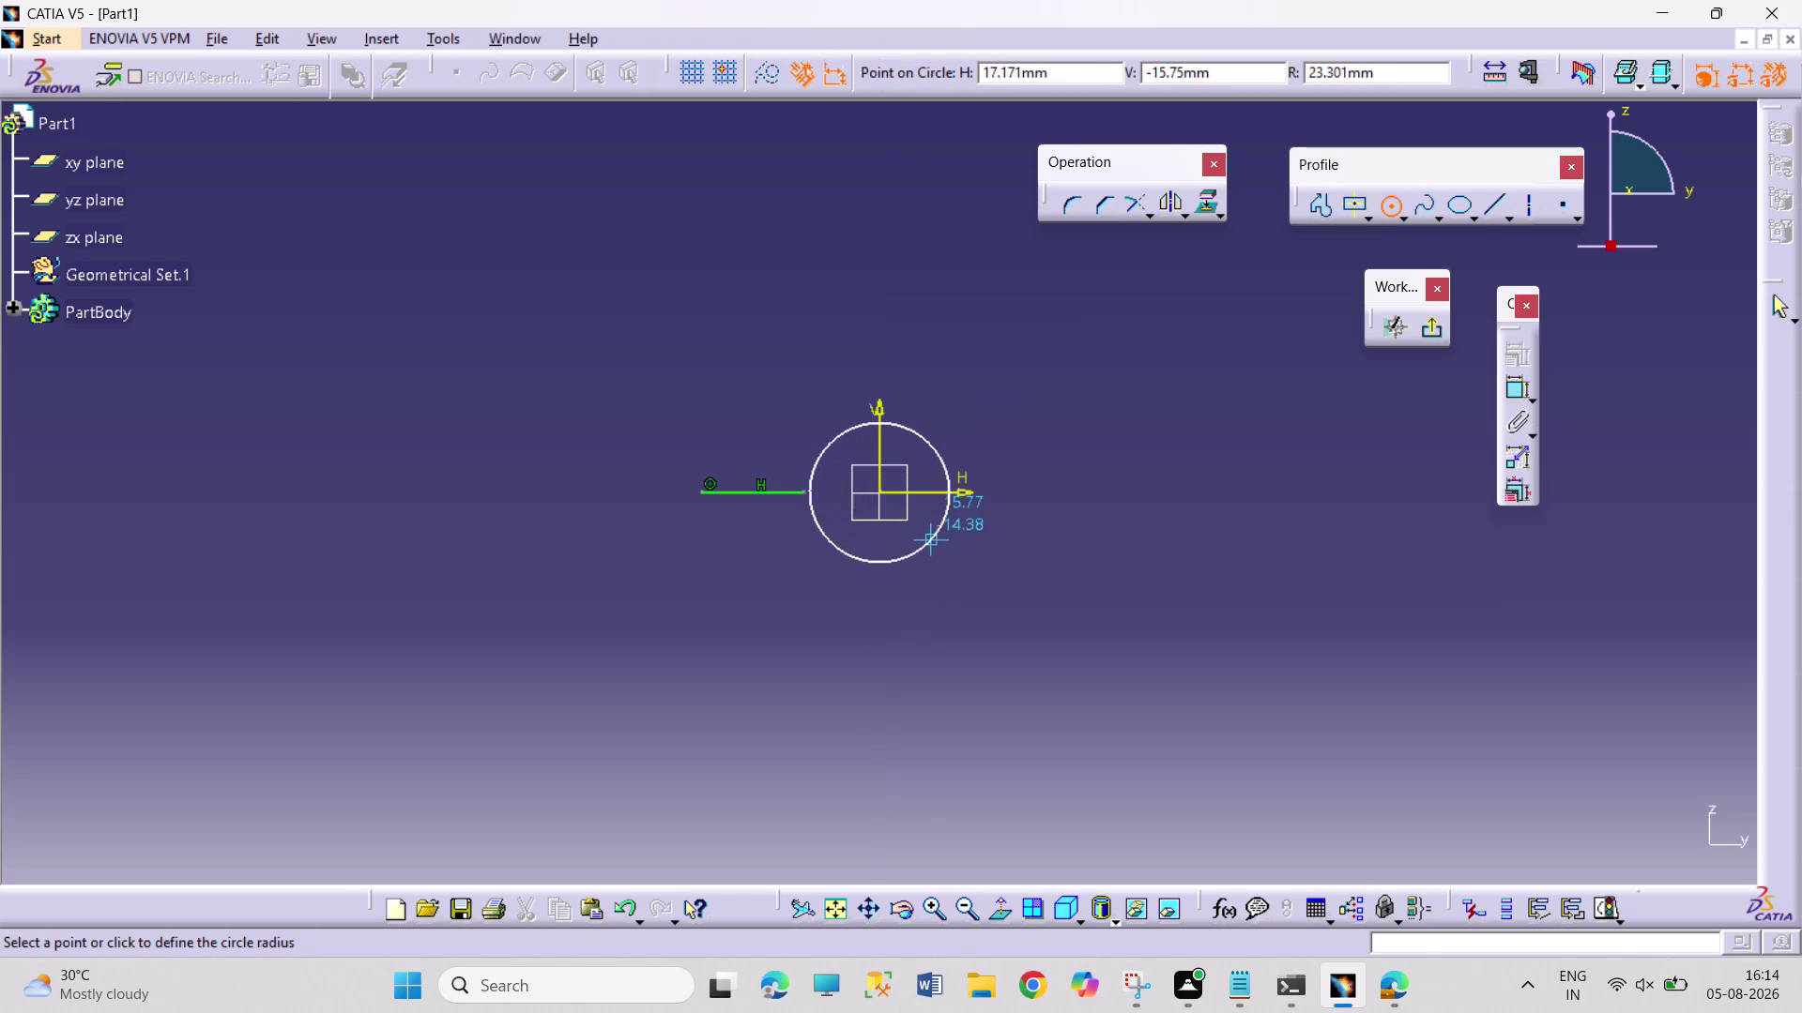
click(940, 544)
click(1062, 578)
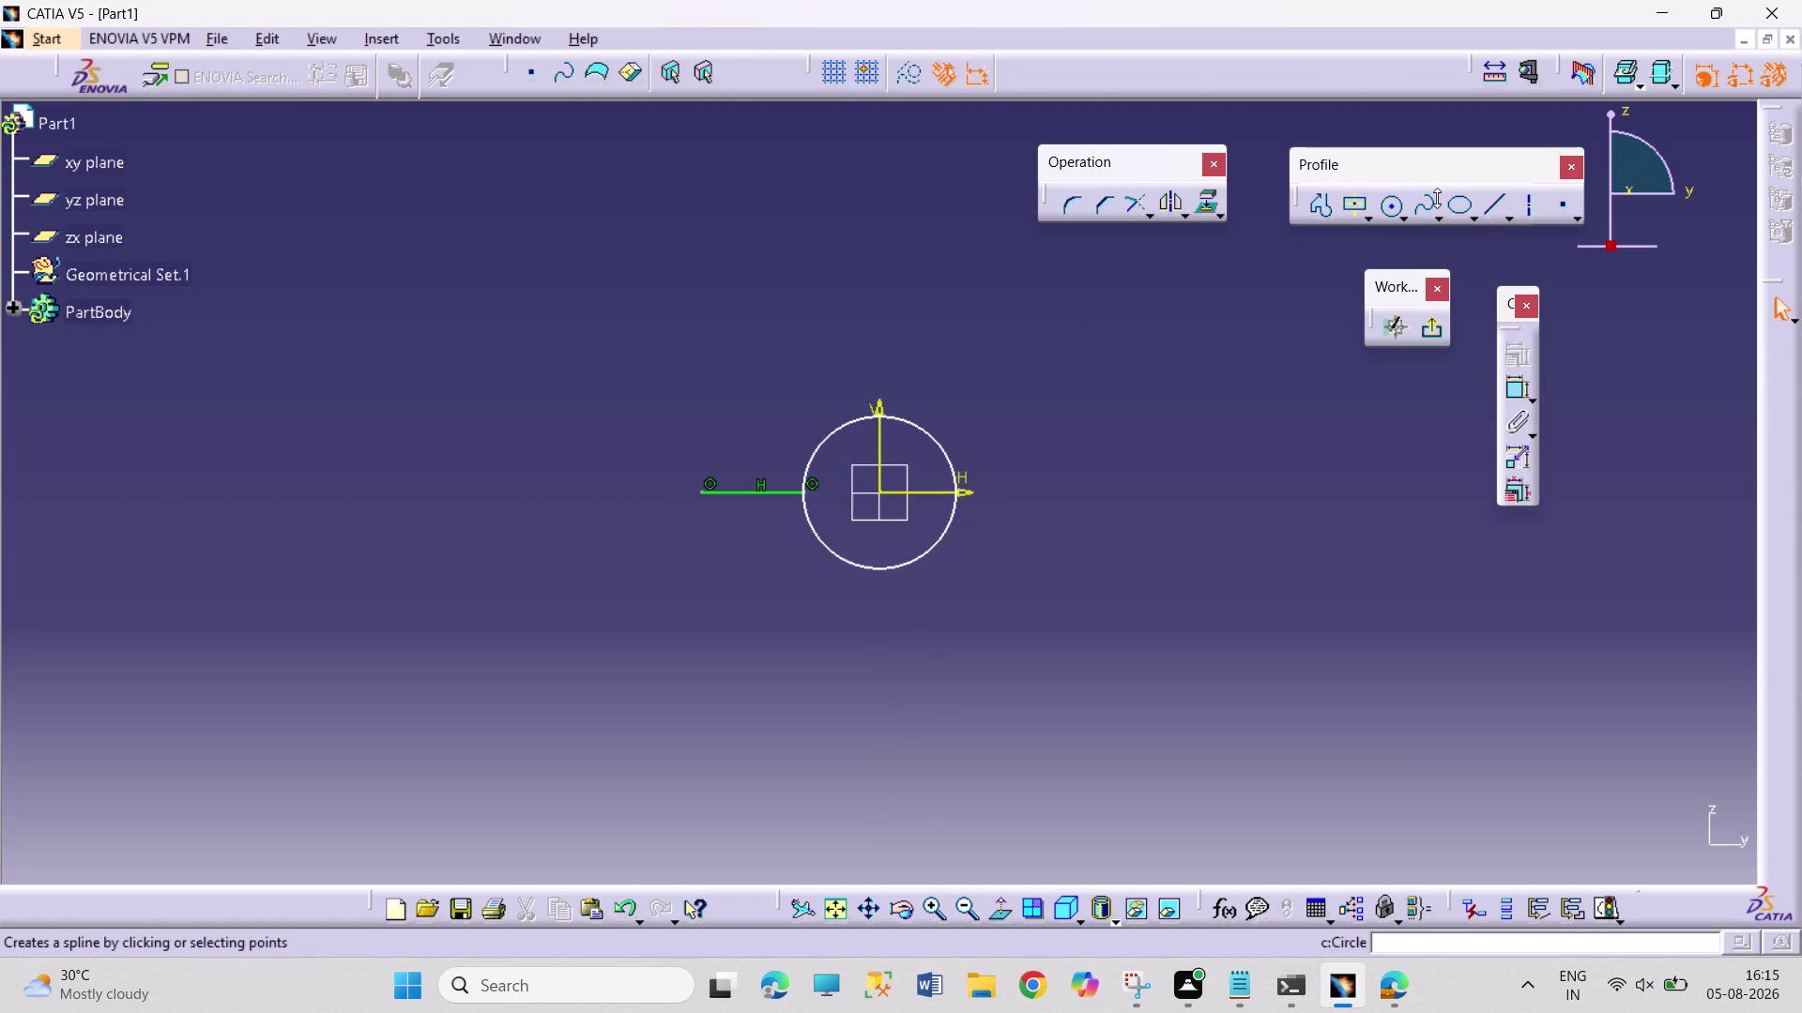
Draw the closed stepped outline of horizontal and vertical lines from the circle's right edge.
click(1320, 200)
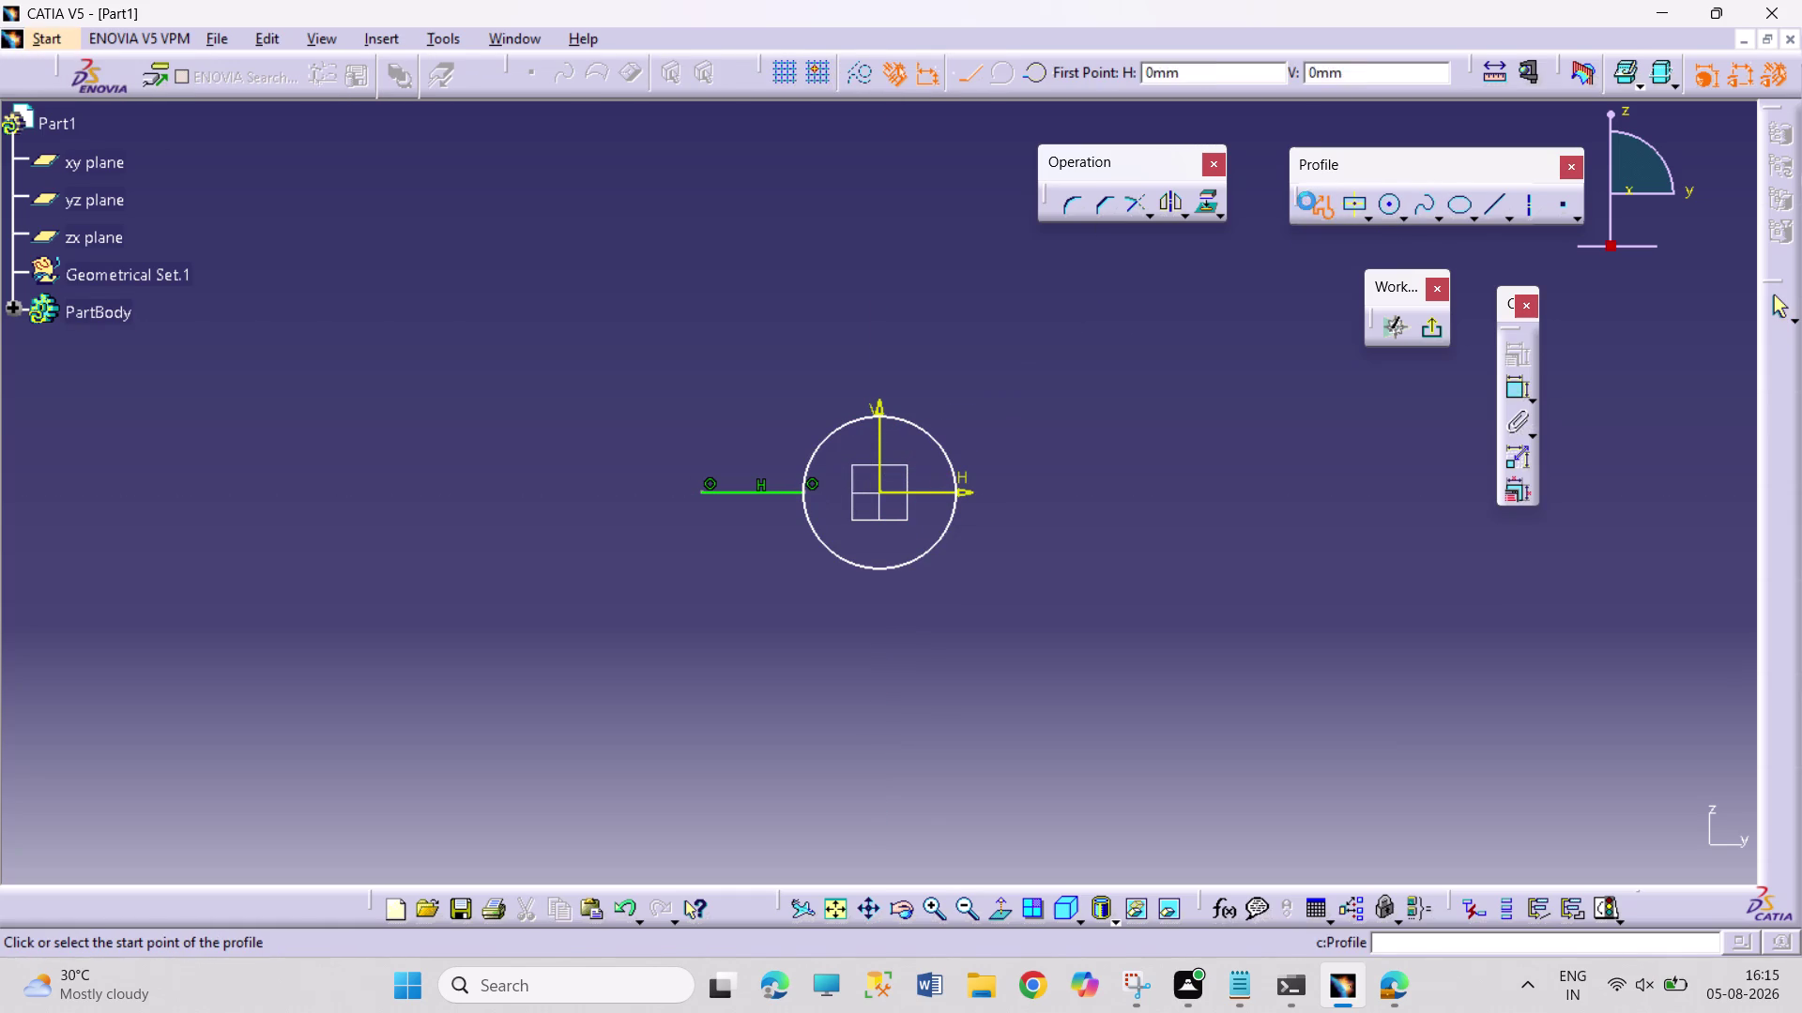
click(960, 494)
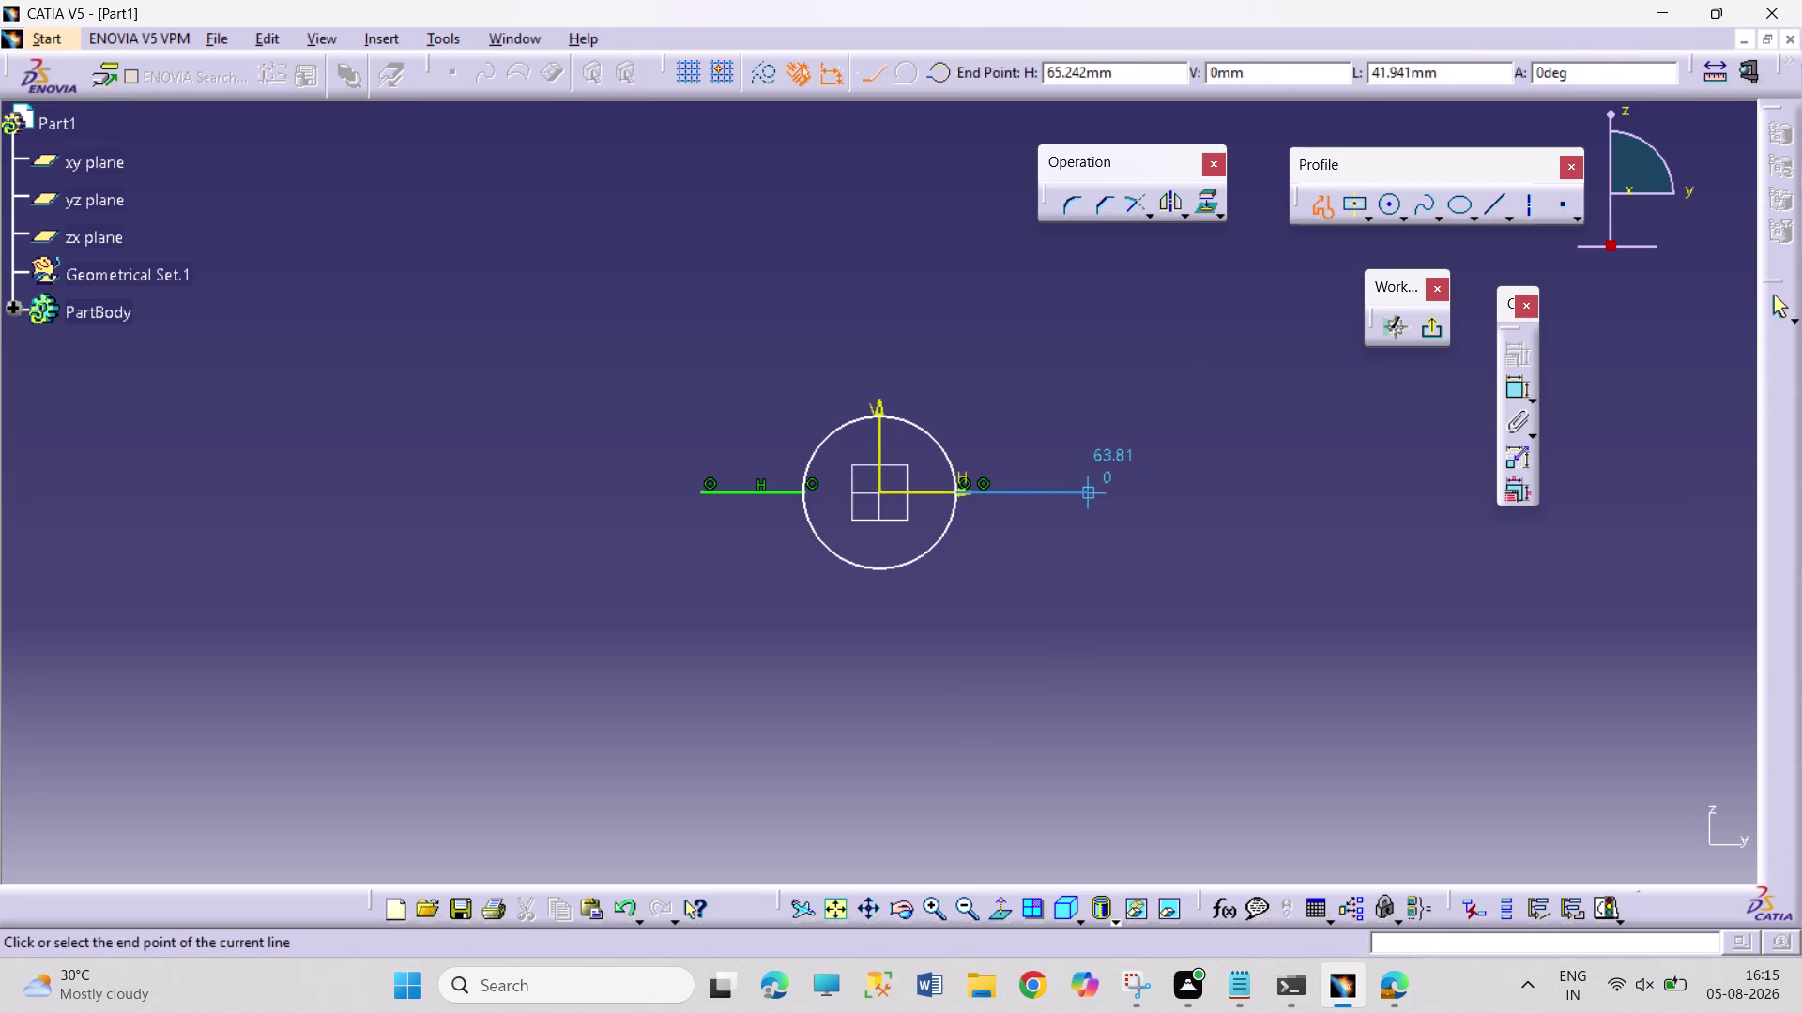
click(1177, 491)
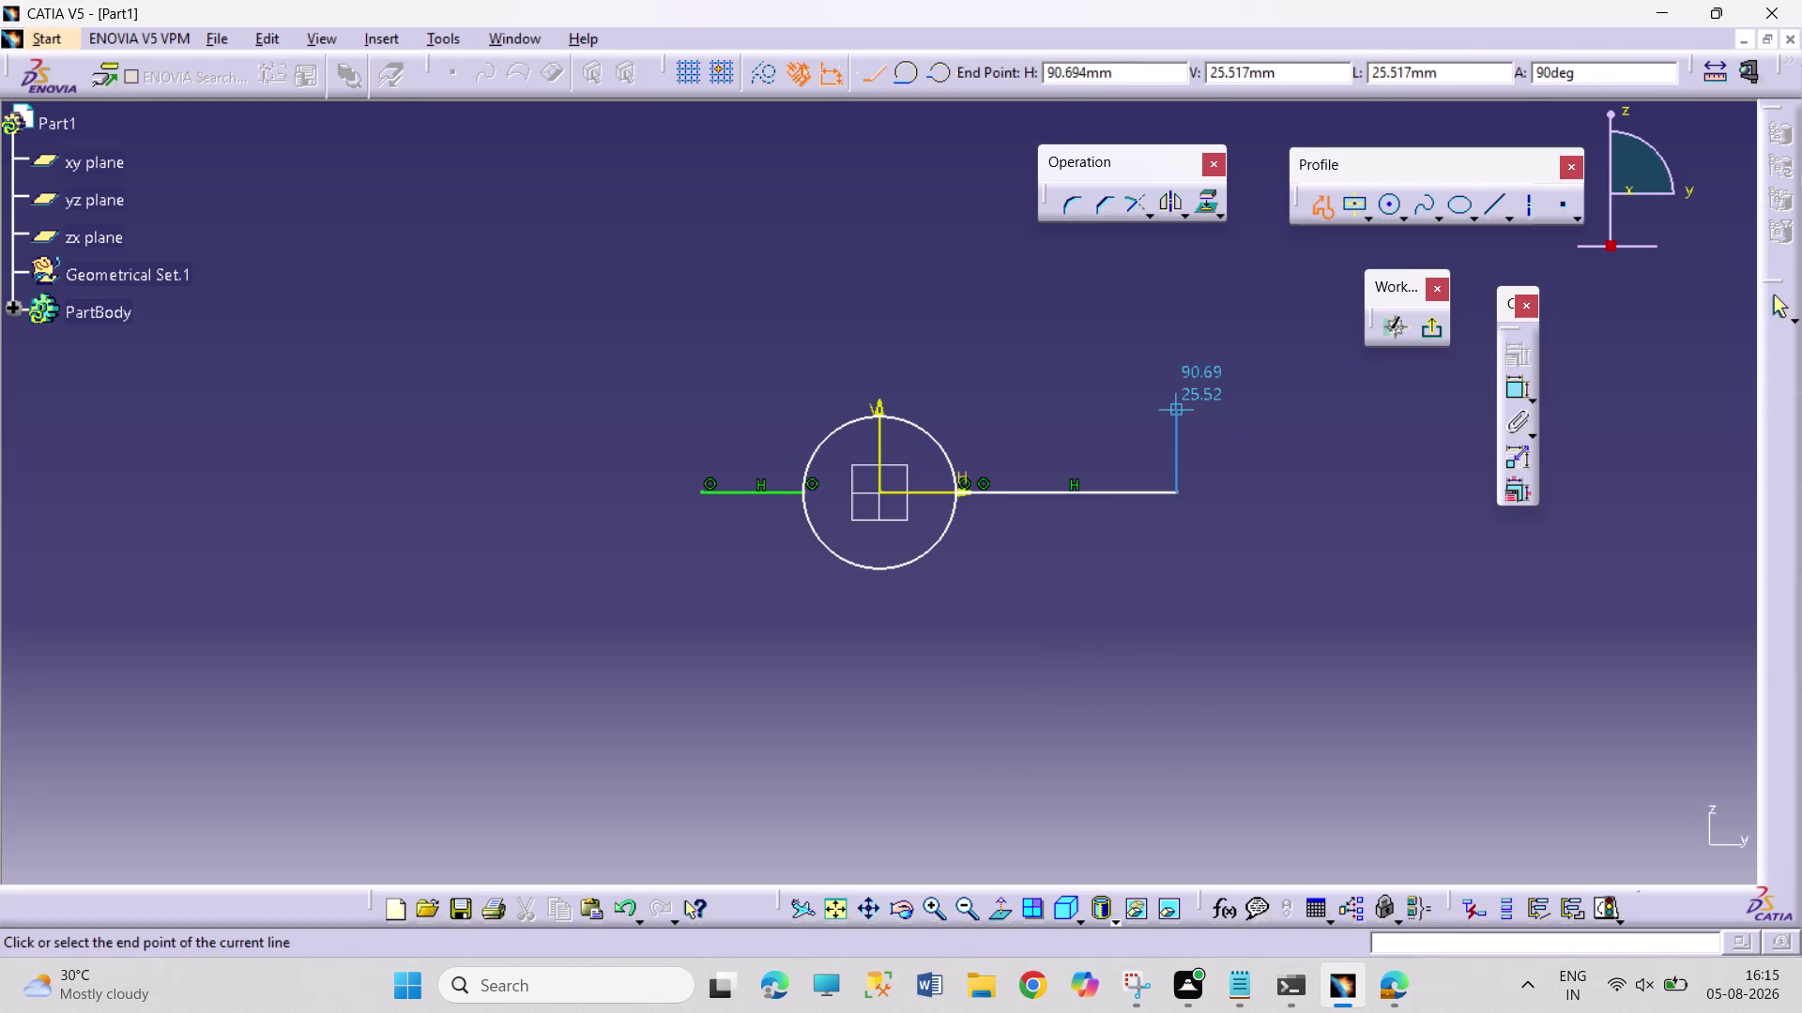
click(1180, 411)
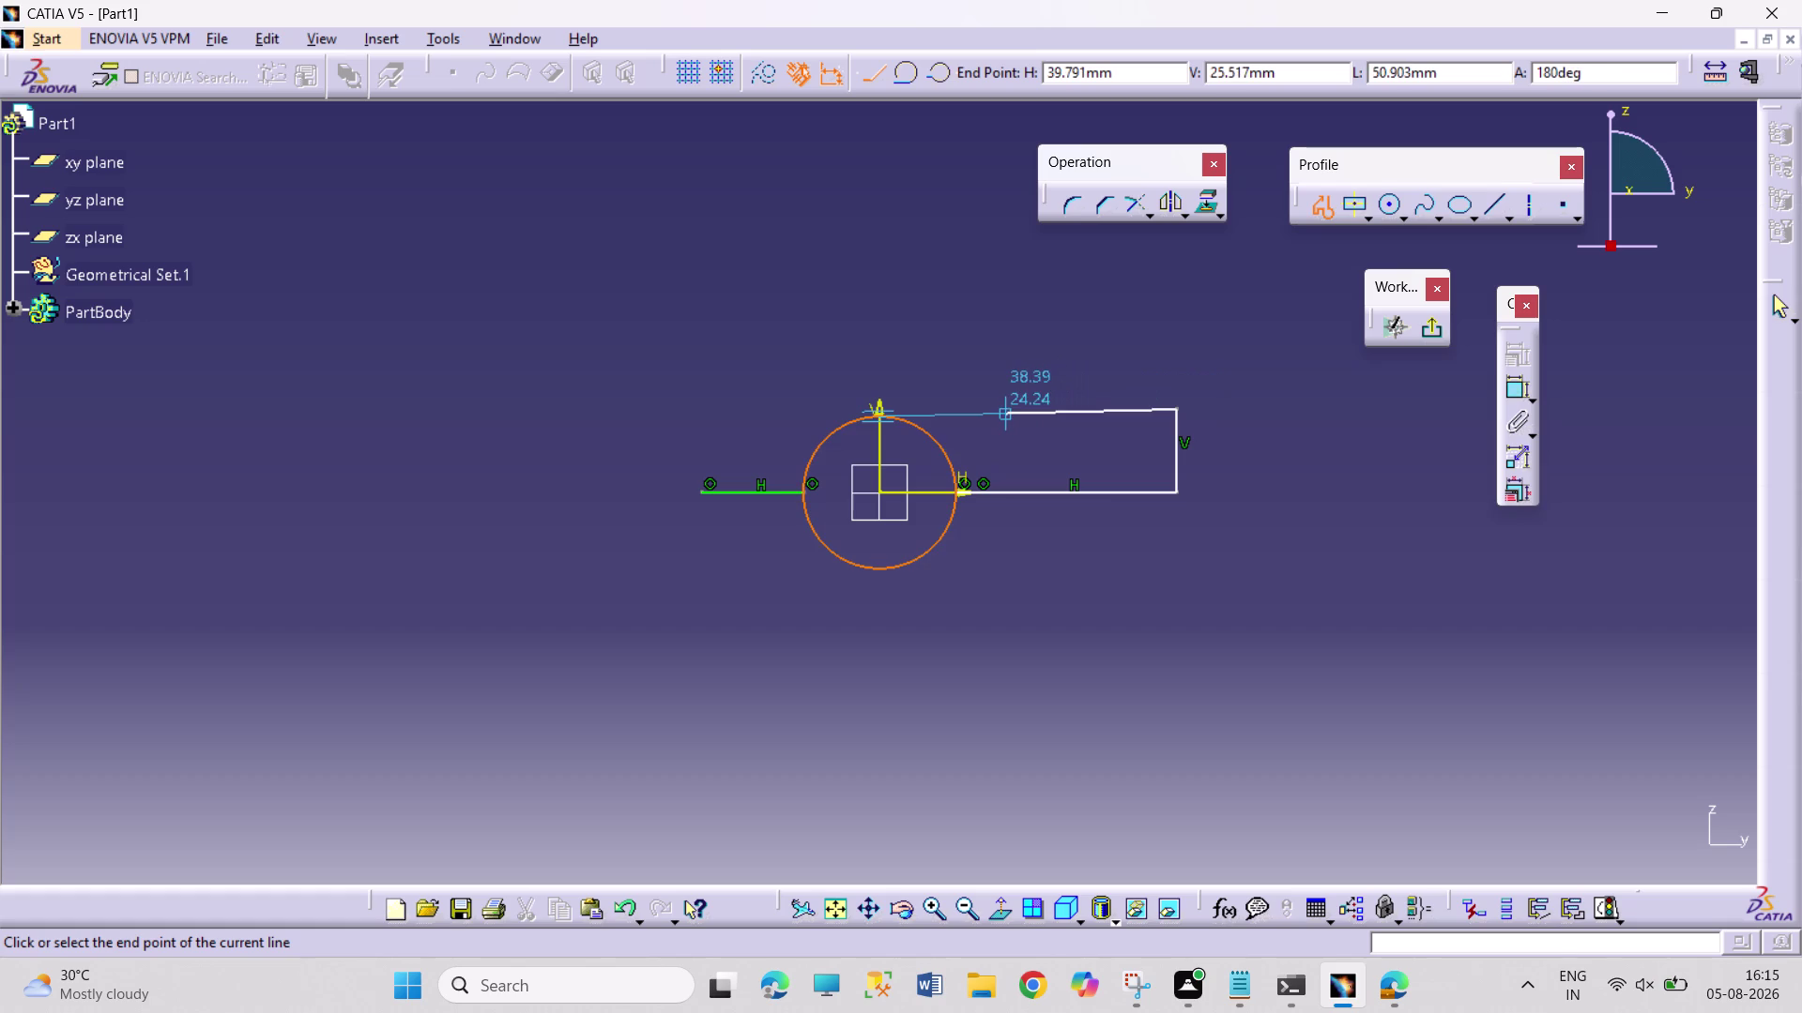
click(1010, 405)
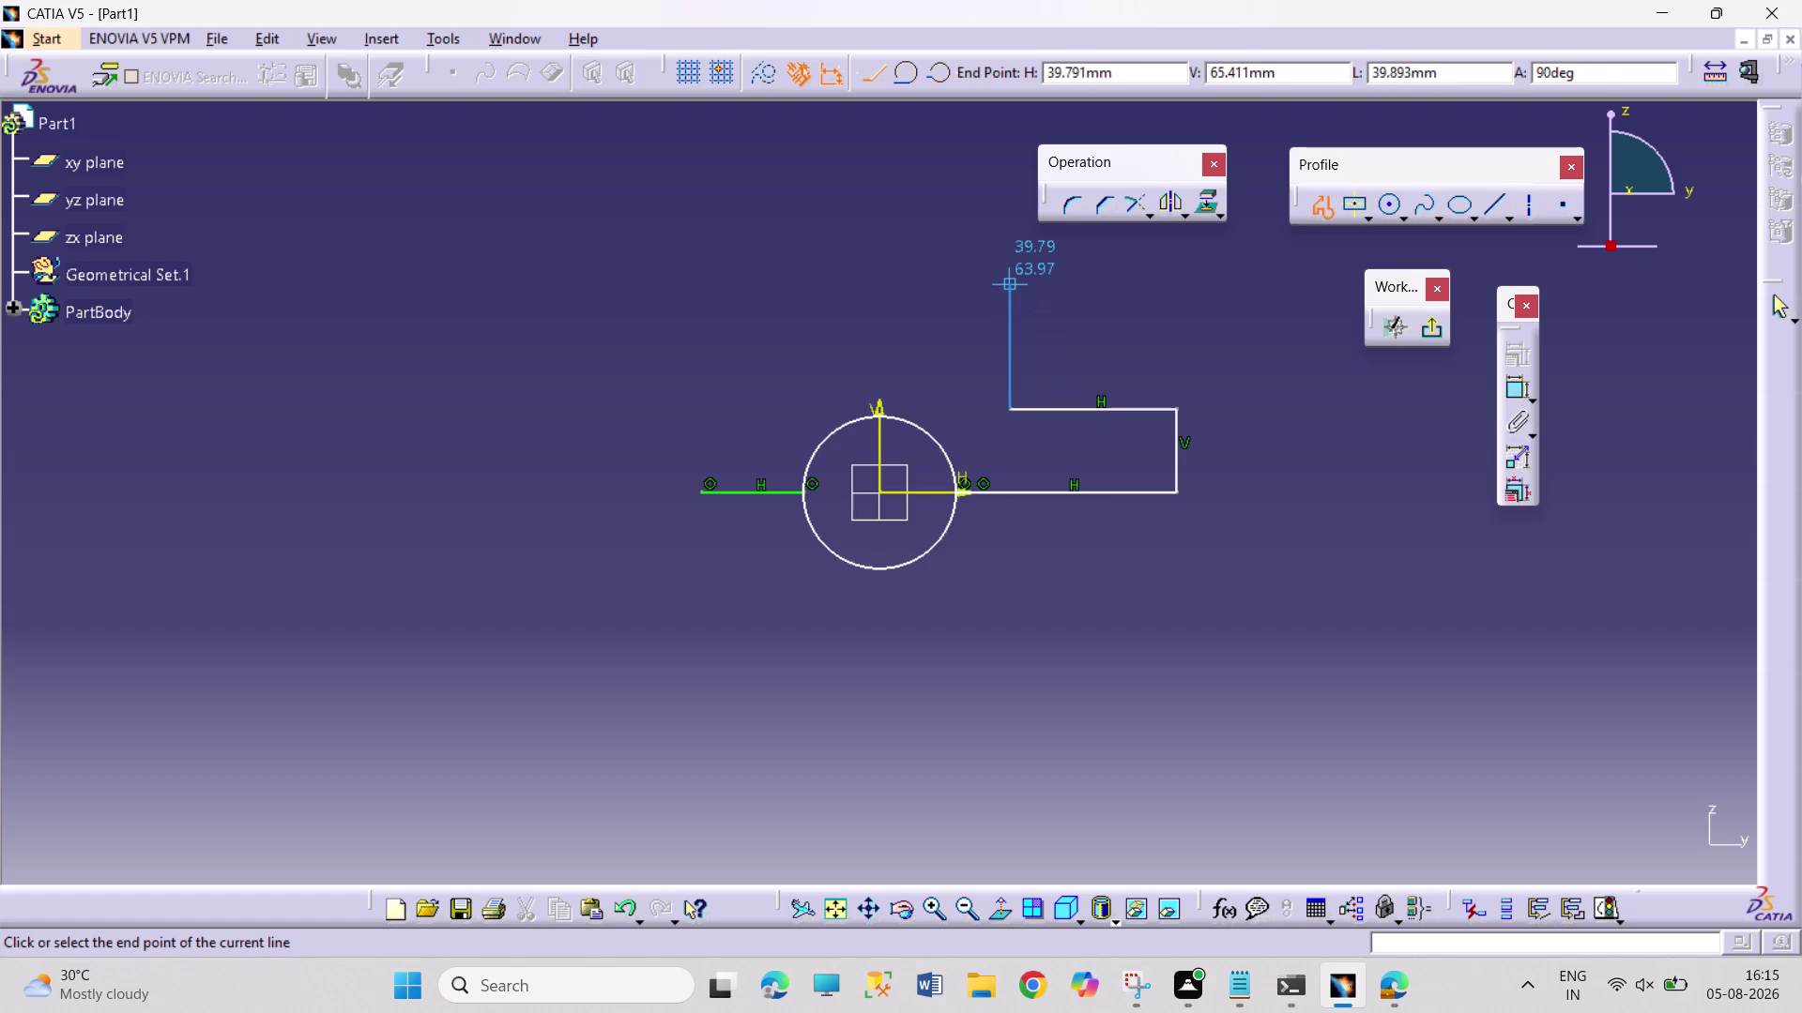
click(1011, 277)
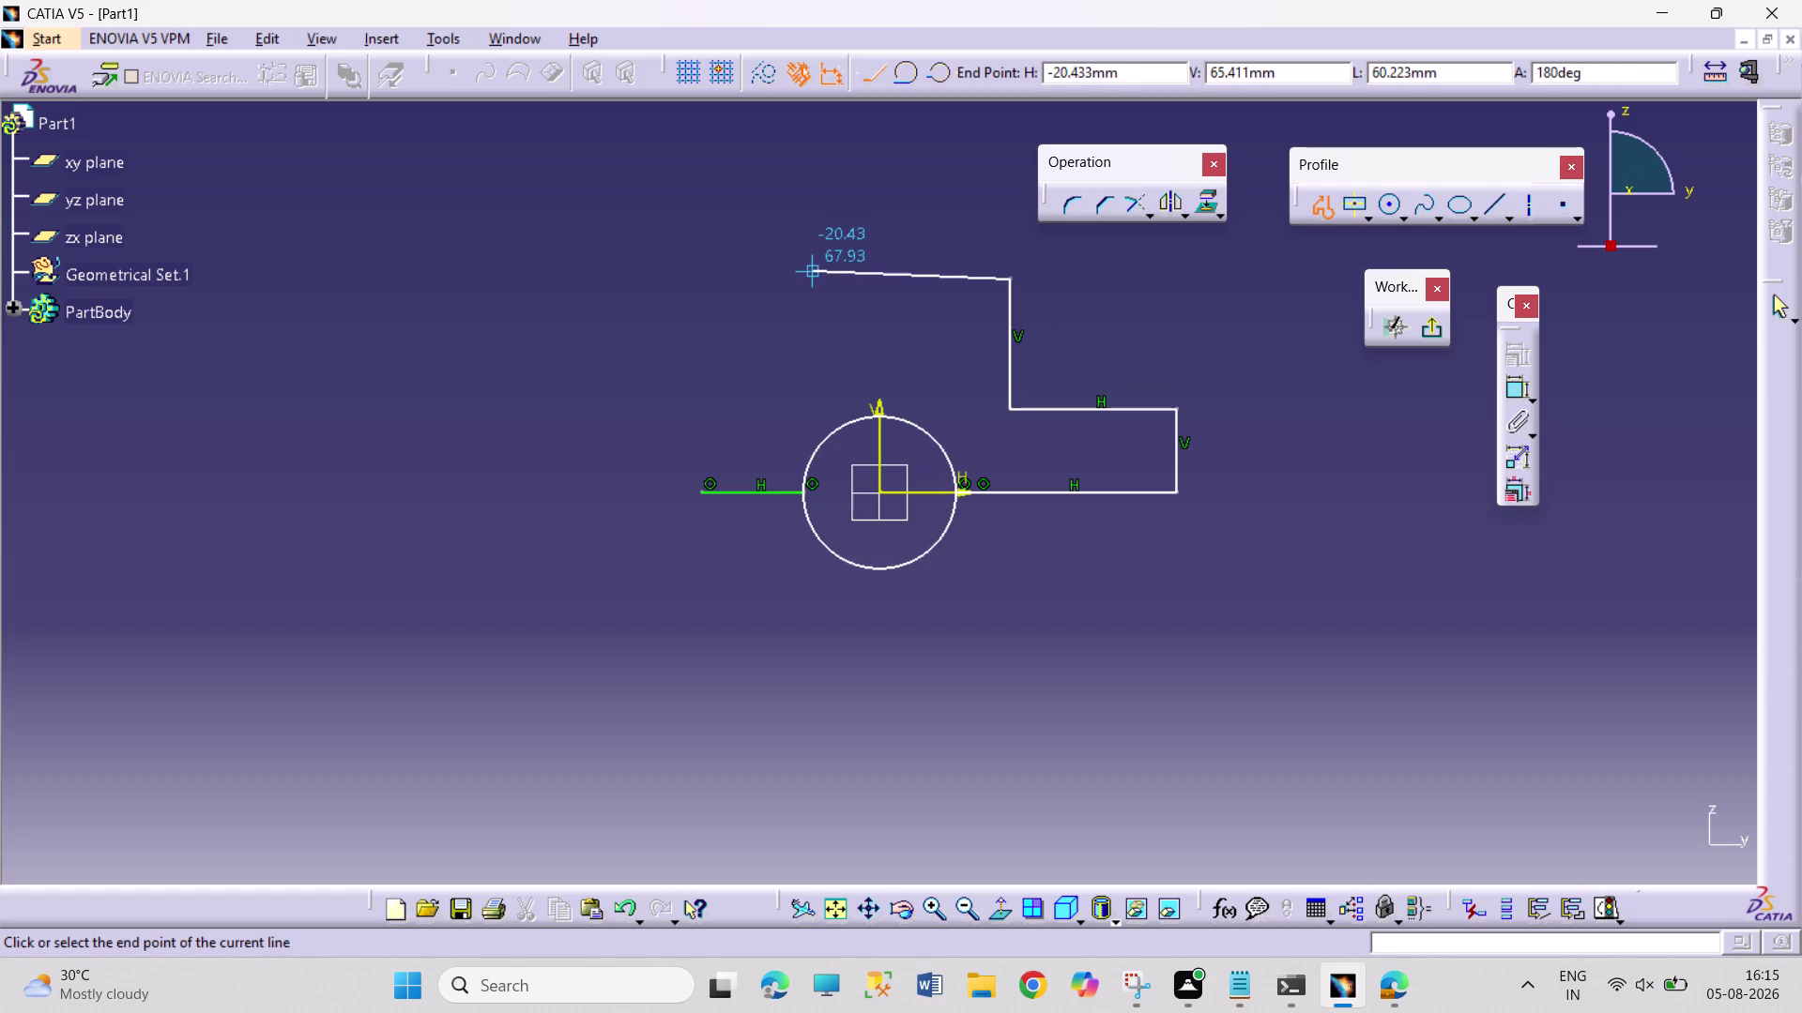
click(695, 282)
click(706, 488)
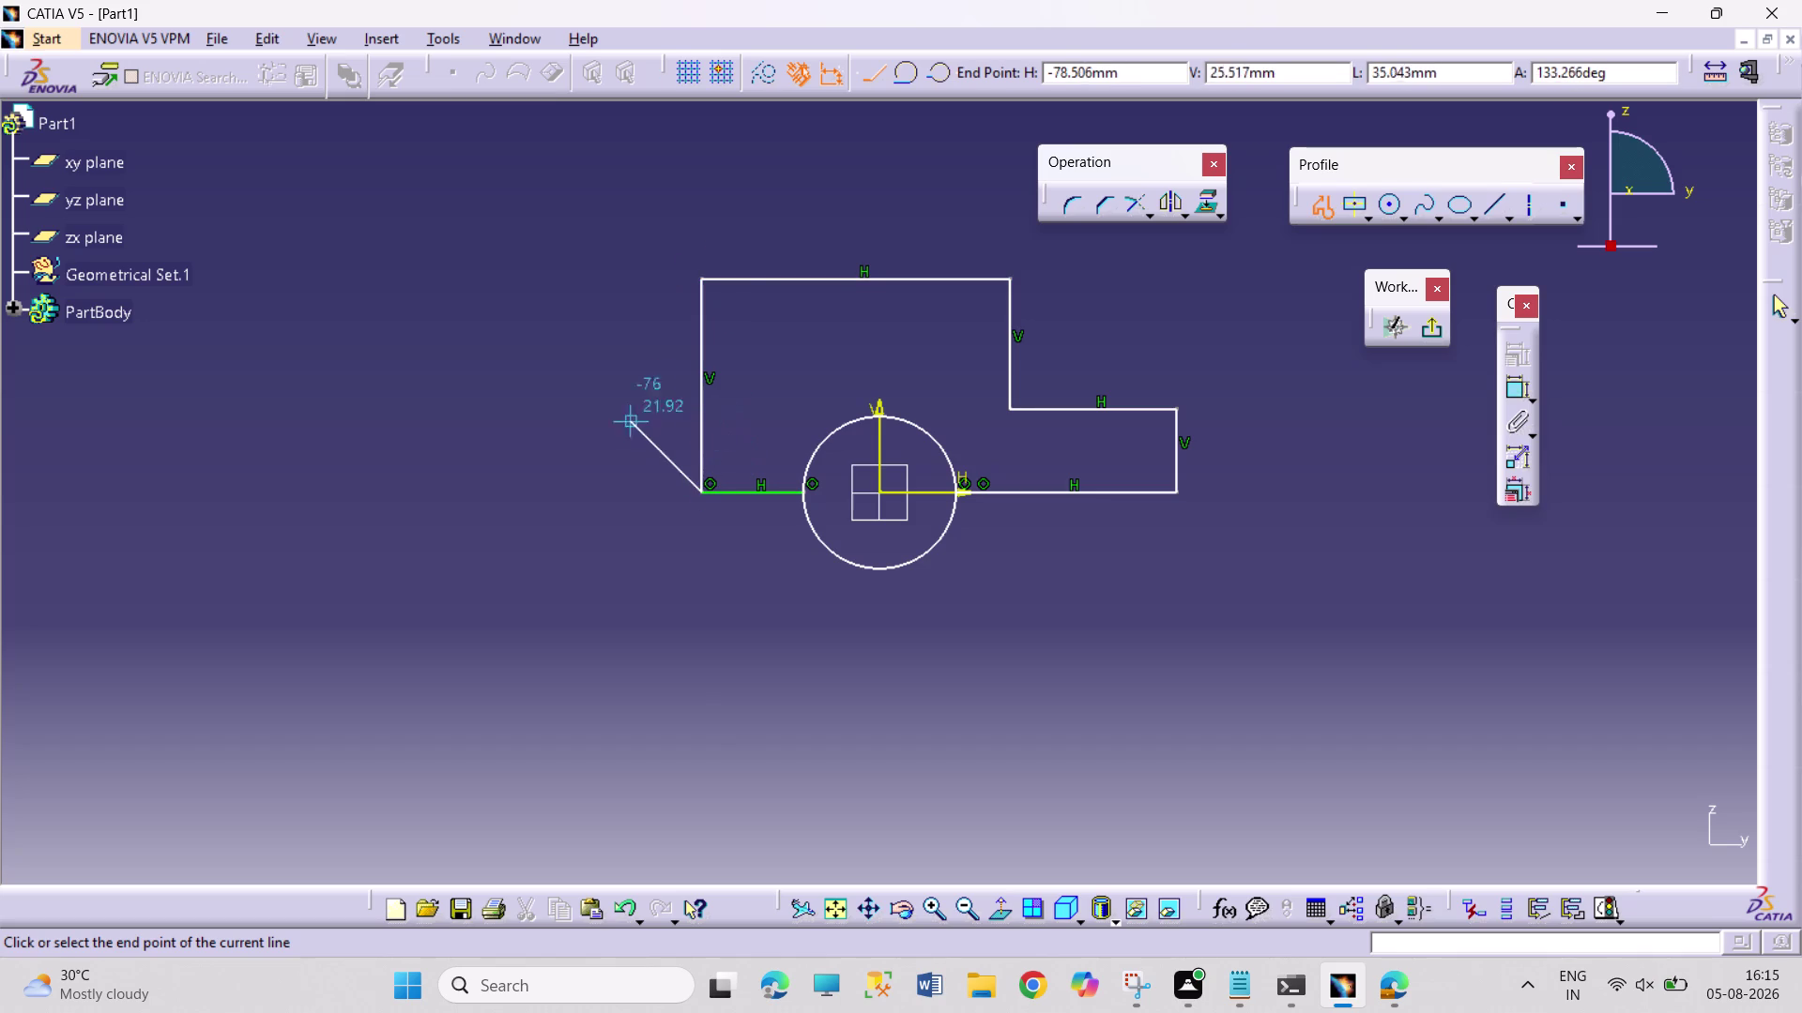
key(Escape)
key(Escape)
key(Escape)
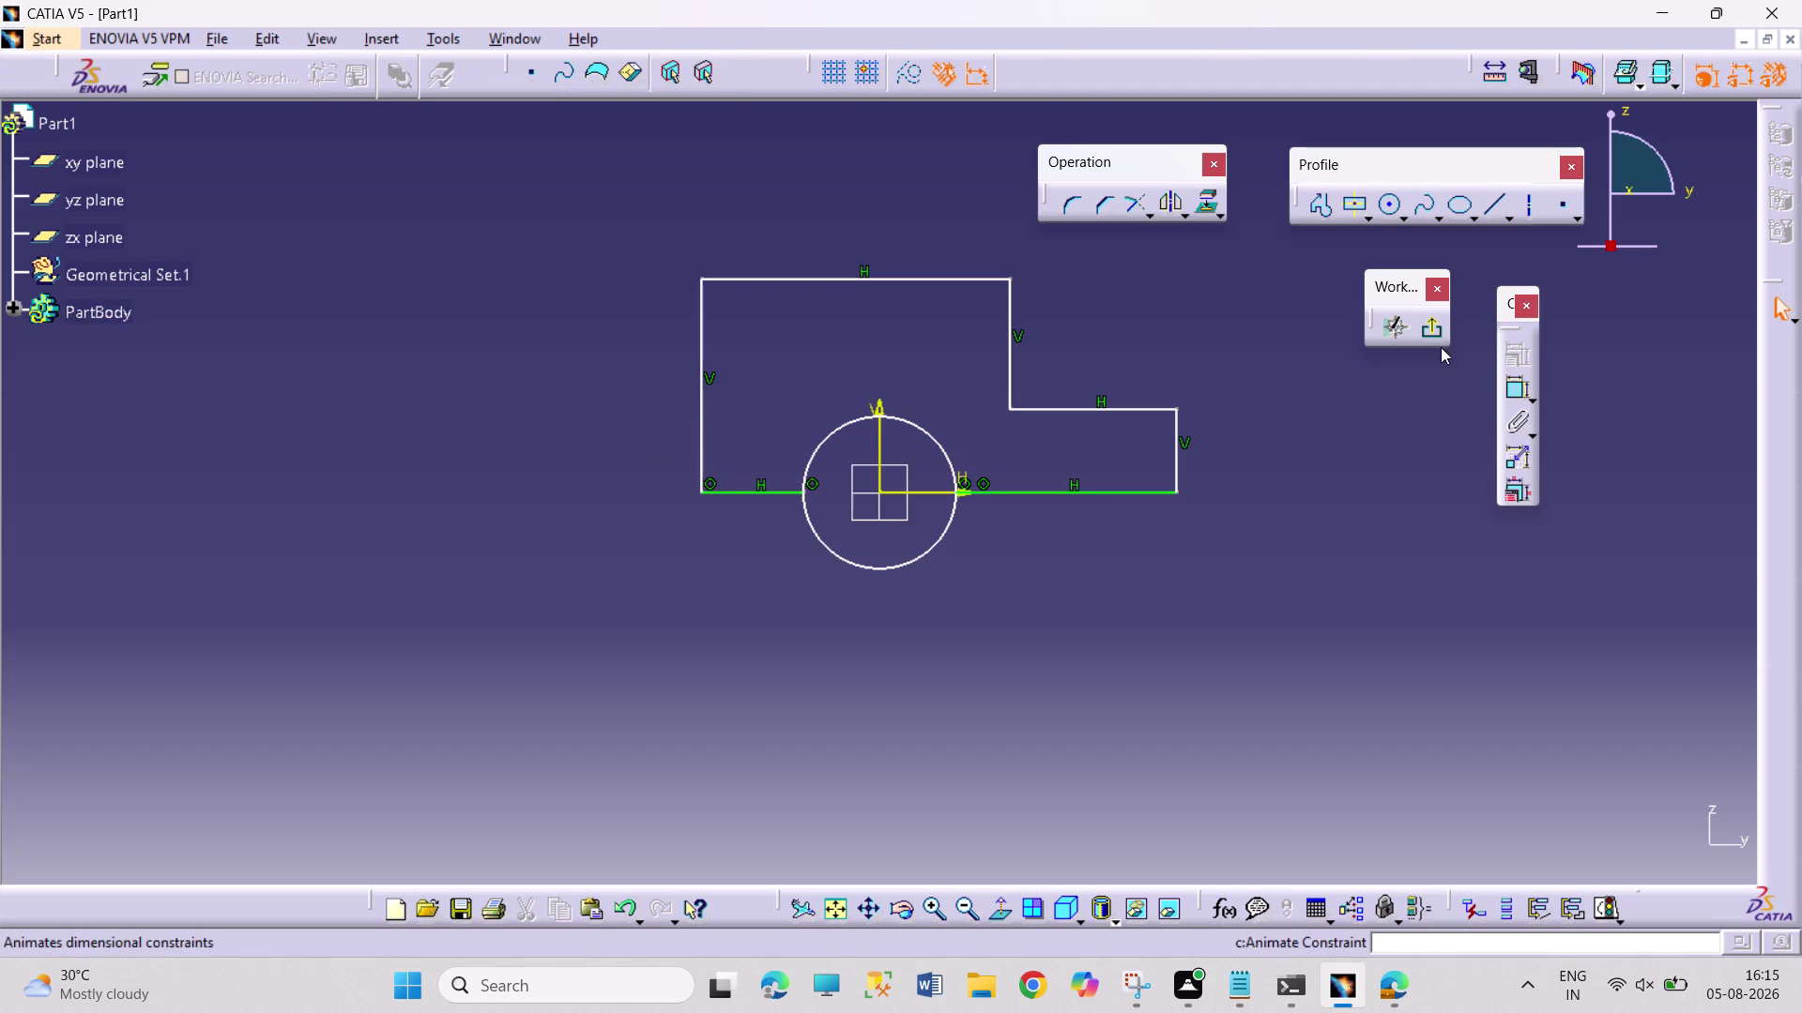
double_click(1518, 392)
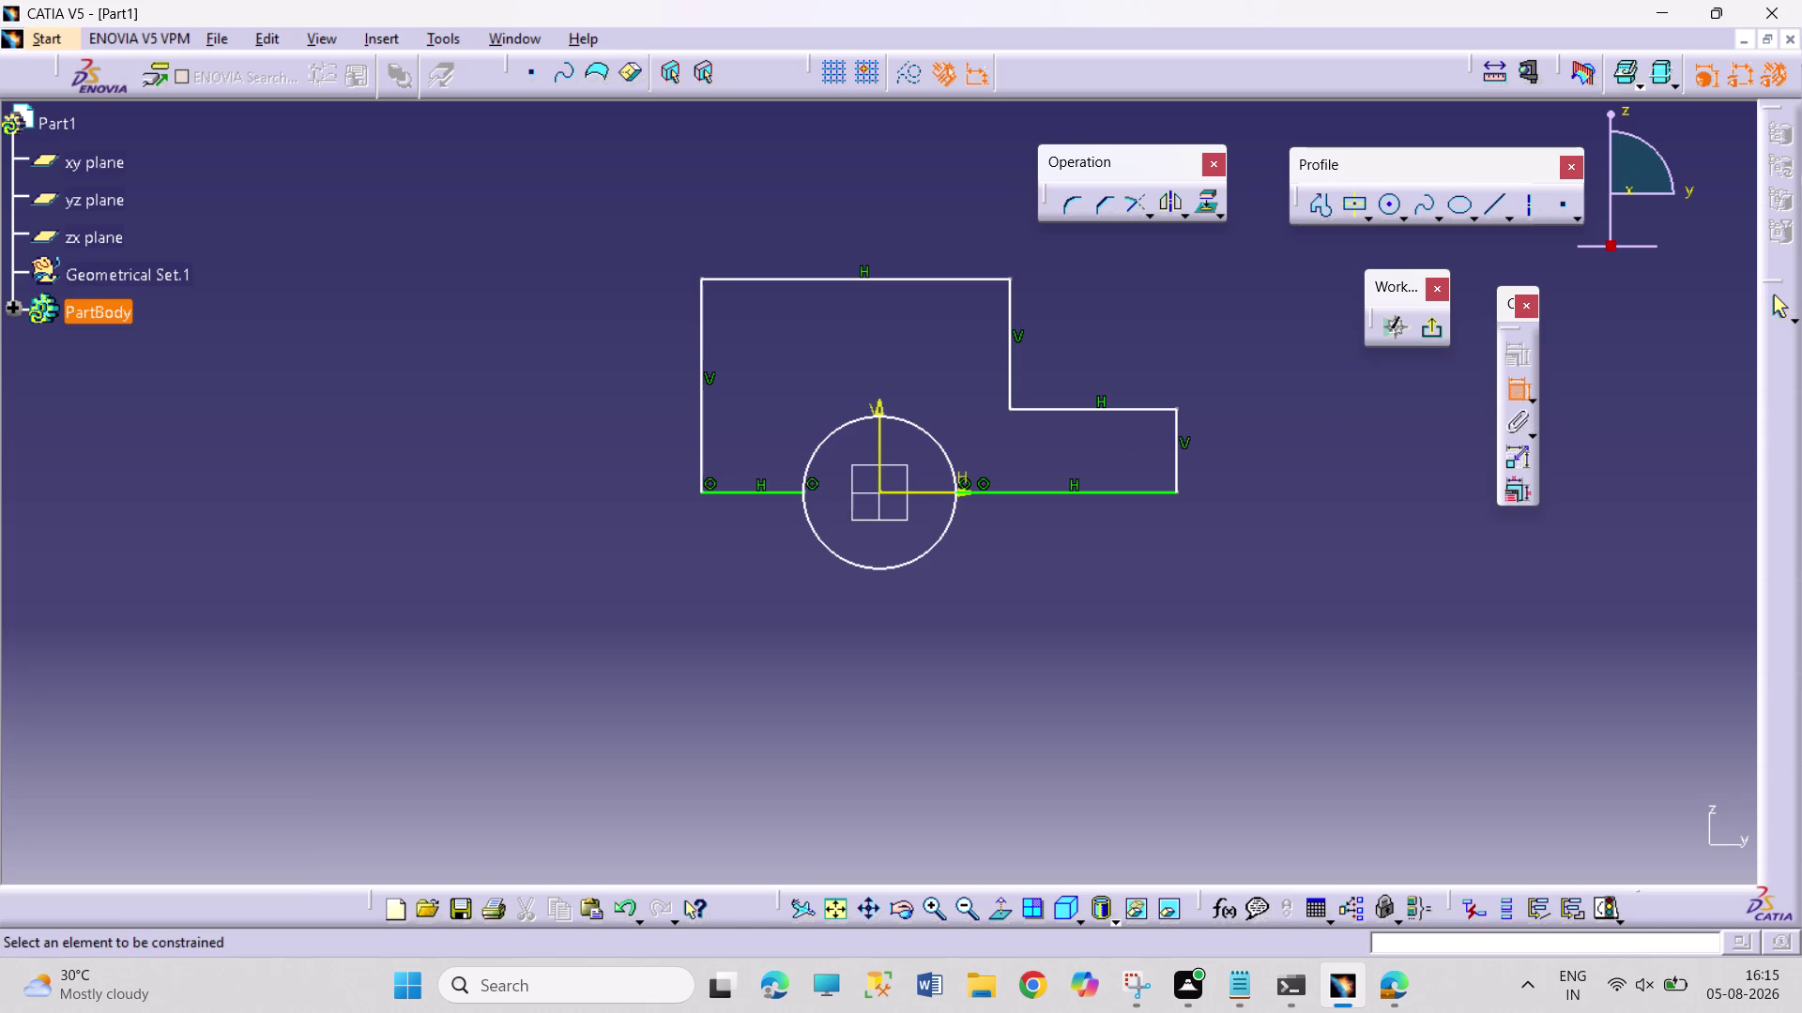
Dimension the top edge width as 36.
click(819, 274)
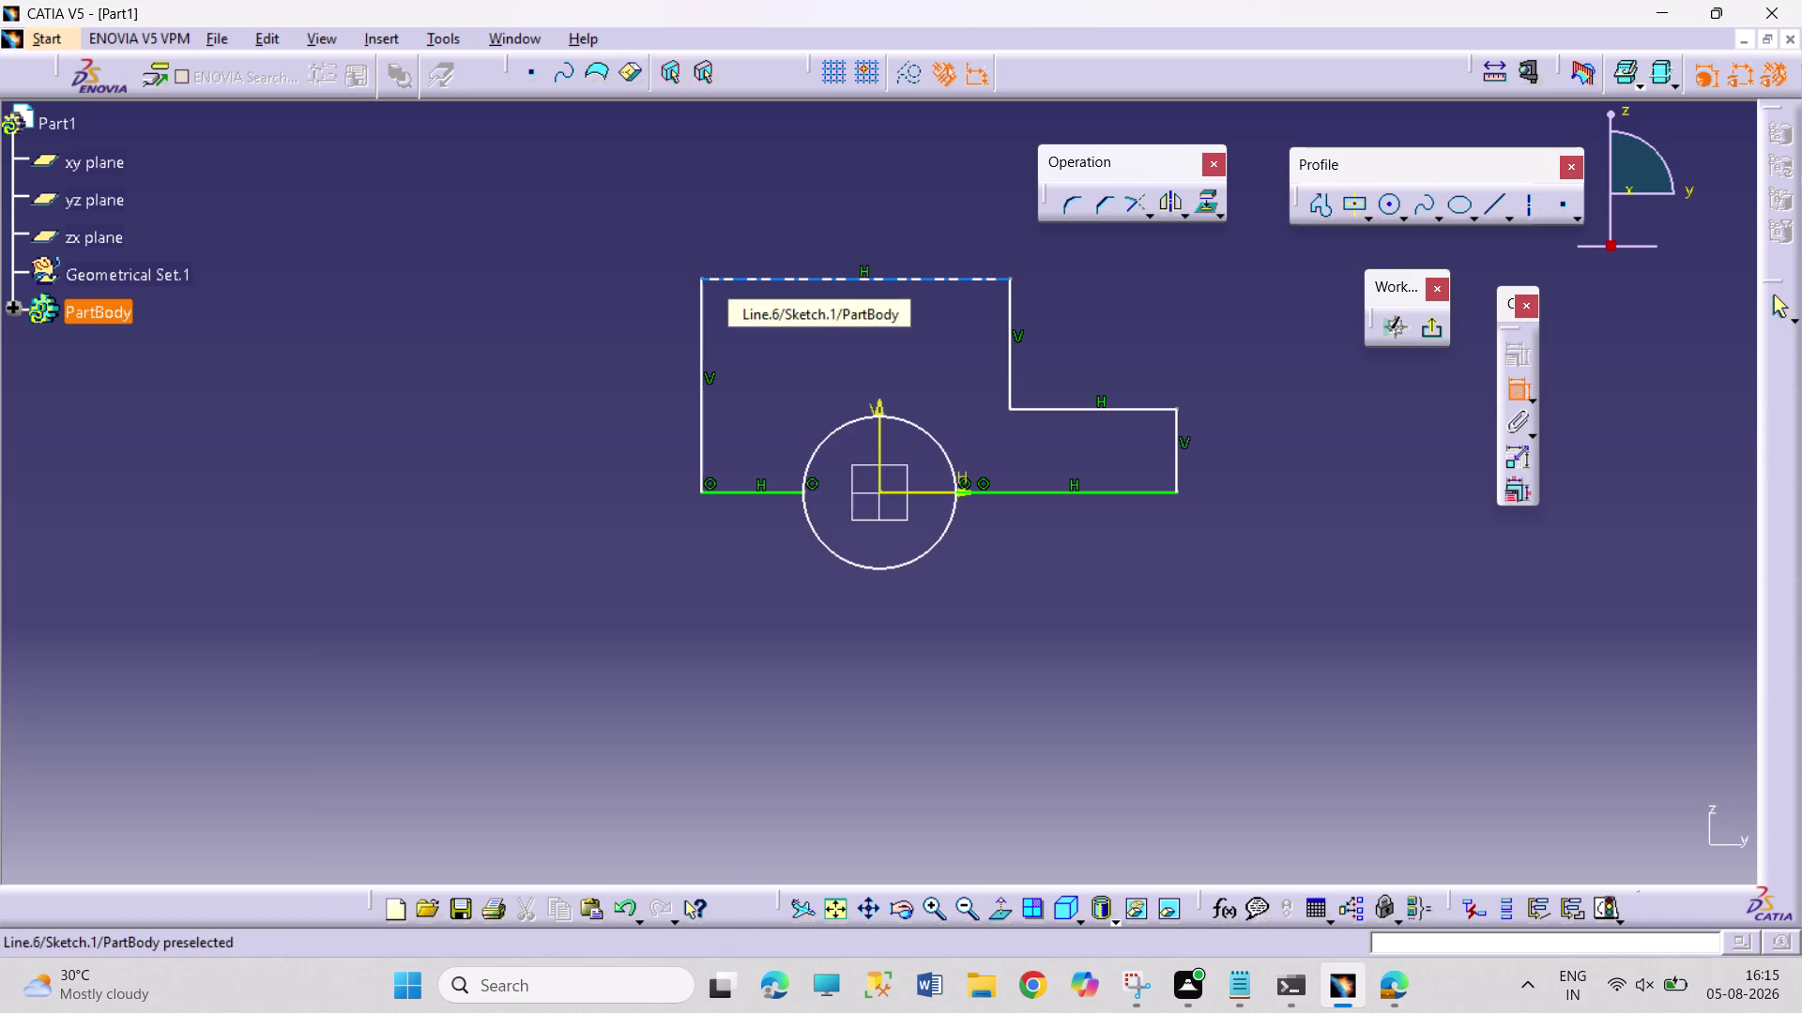
click(828, 225)
triple_click(833, 216)
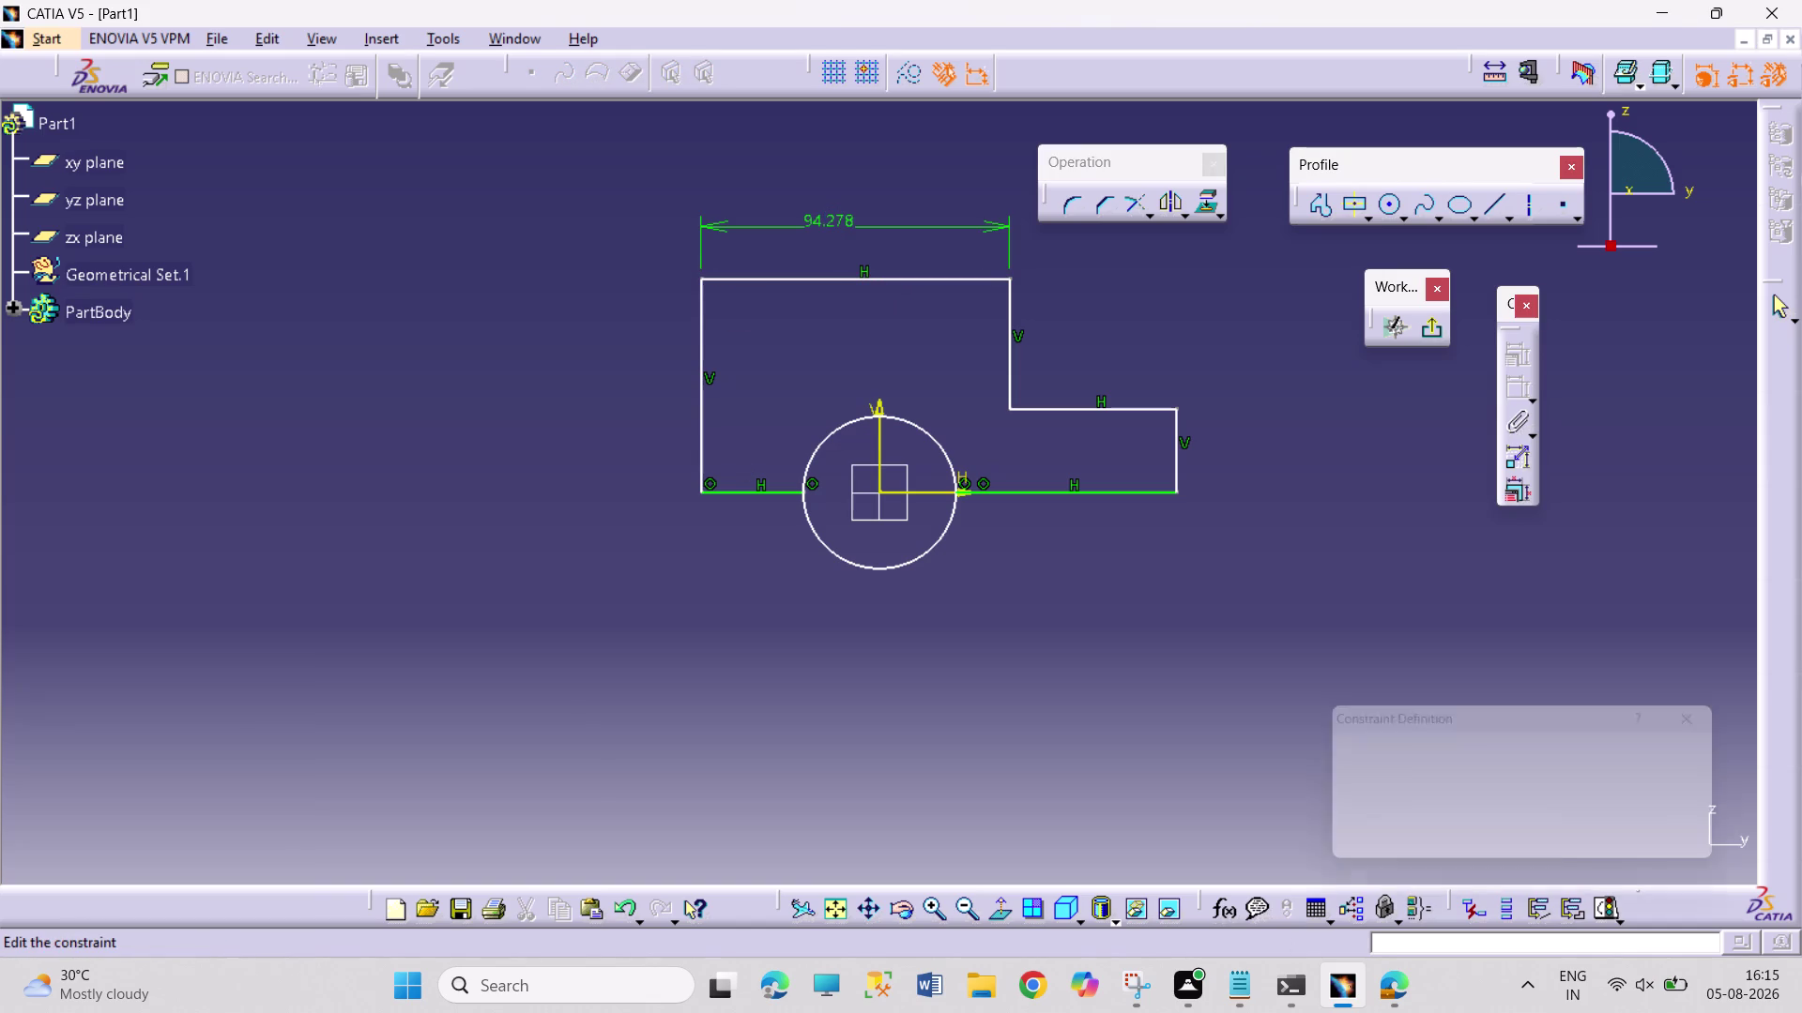
text(36)
key(Return)
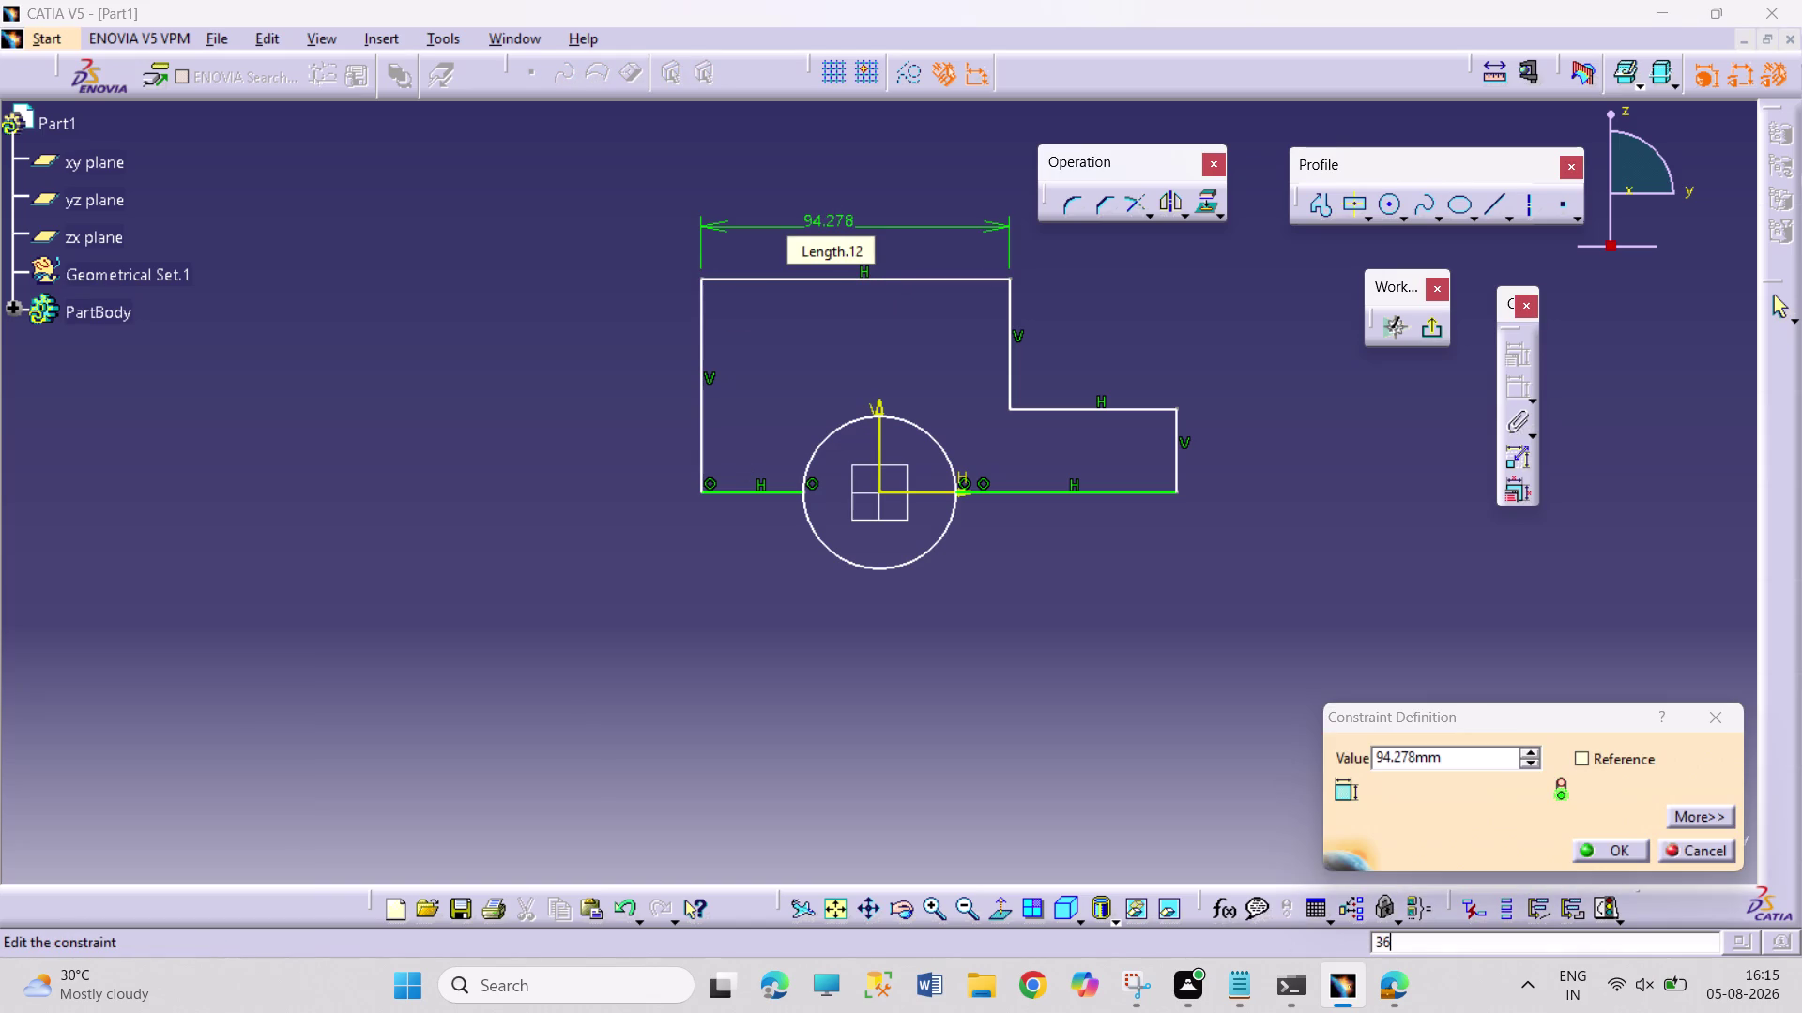
click(983, 416)
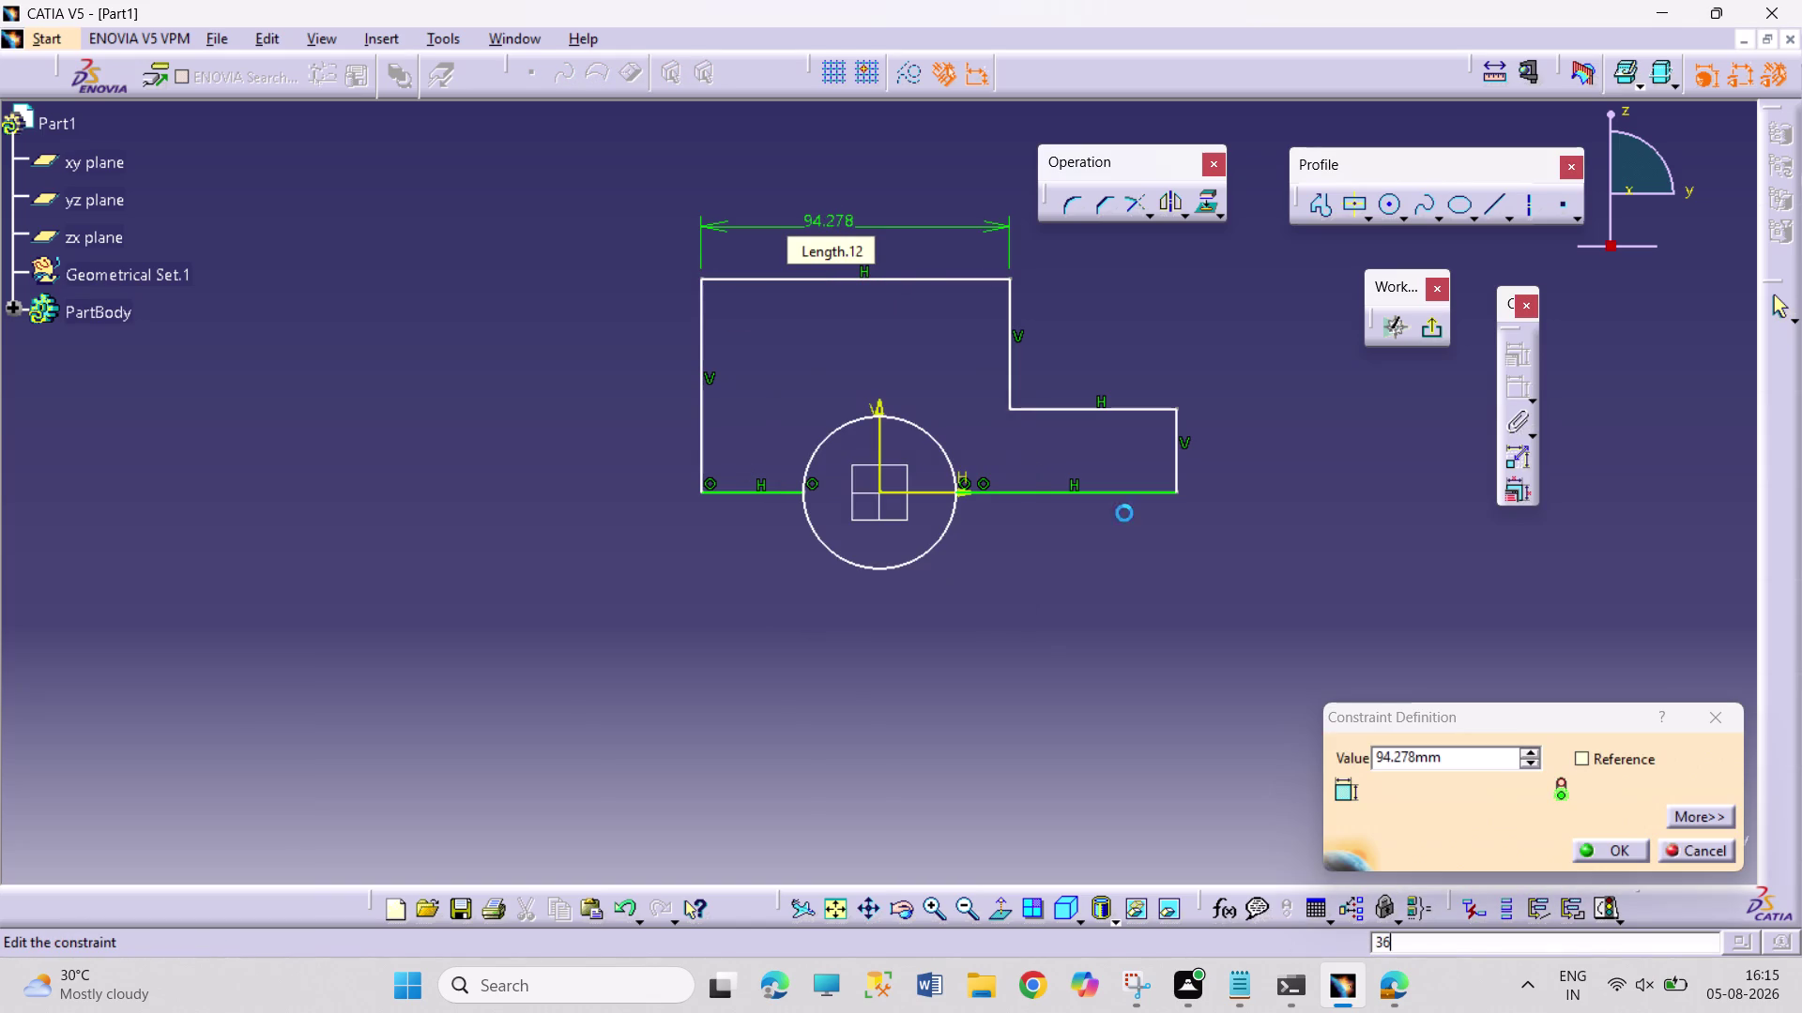
drag(1467, 763, 1346, 749)
text(3)
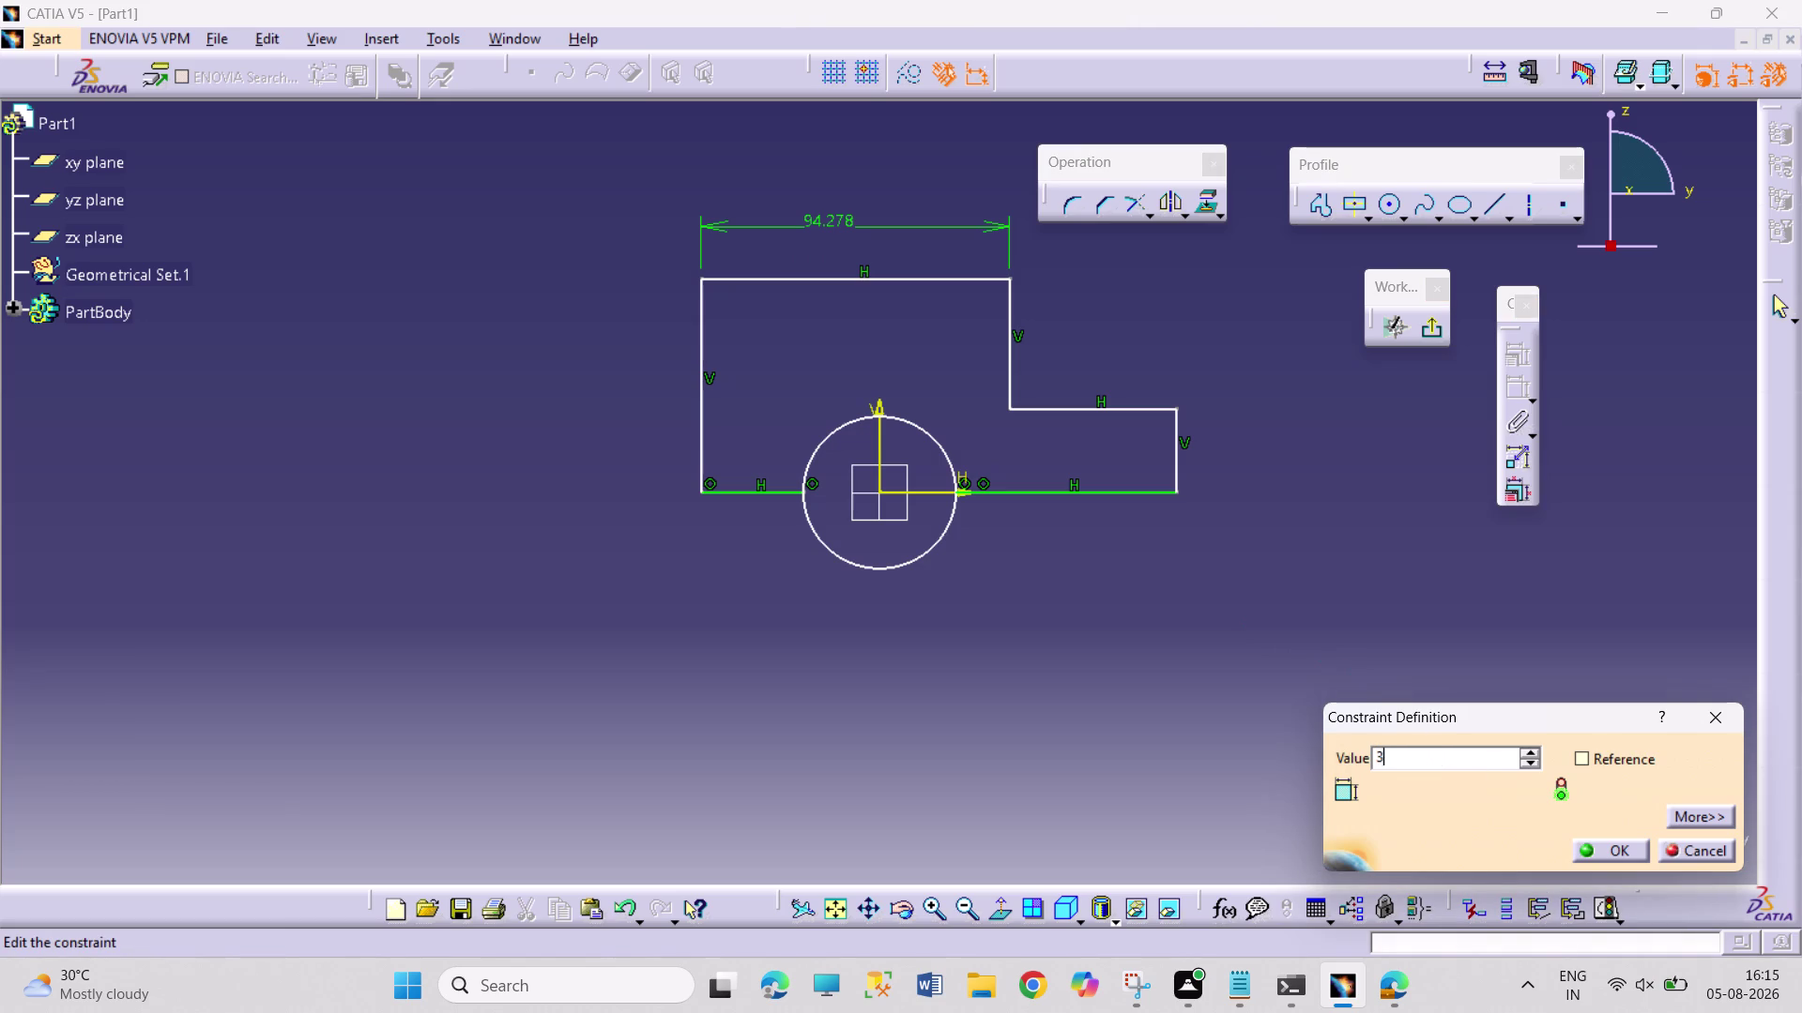
text(6)
key(Return)
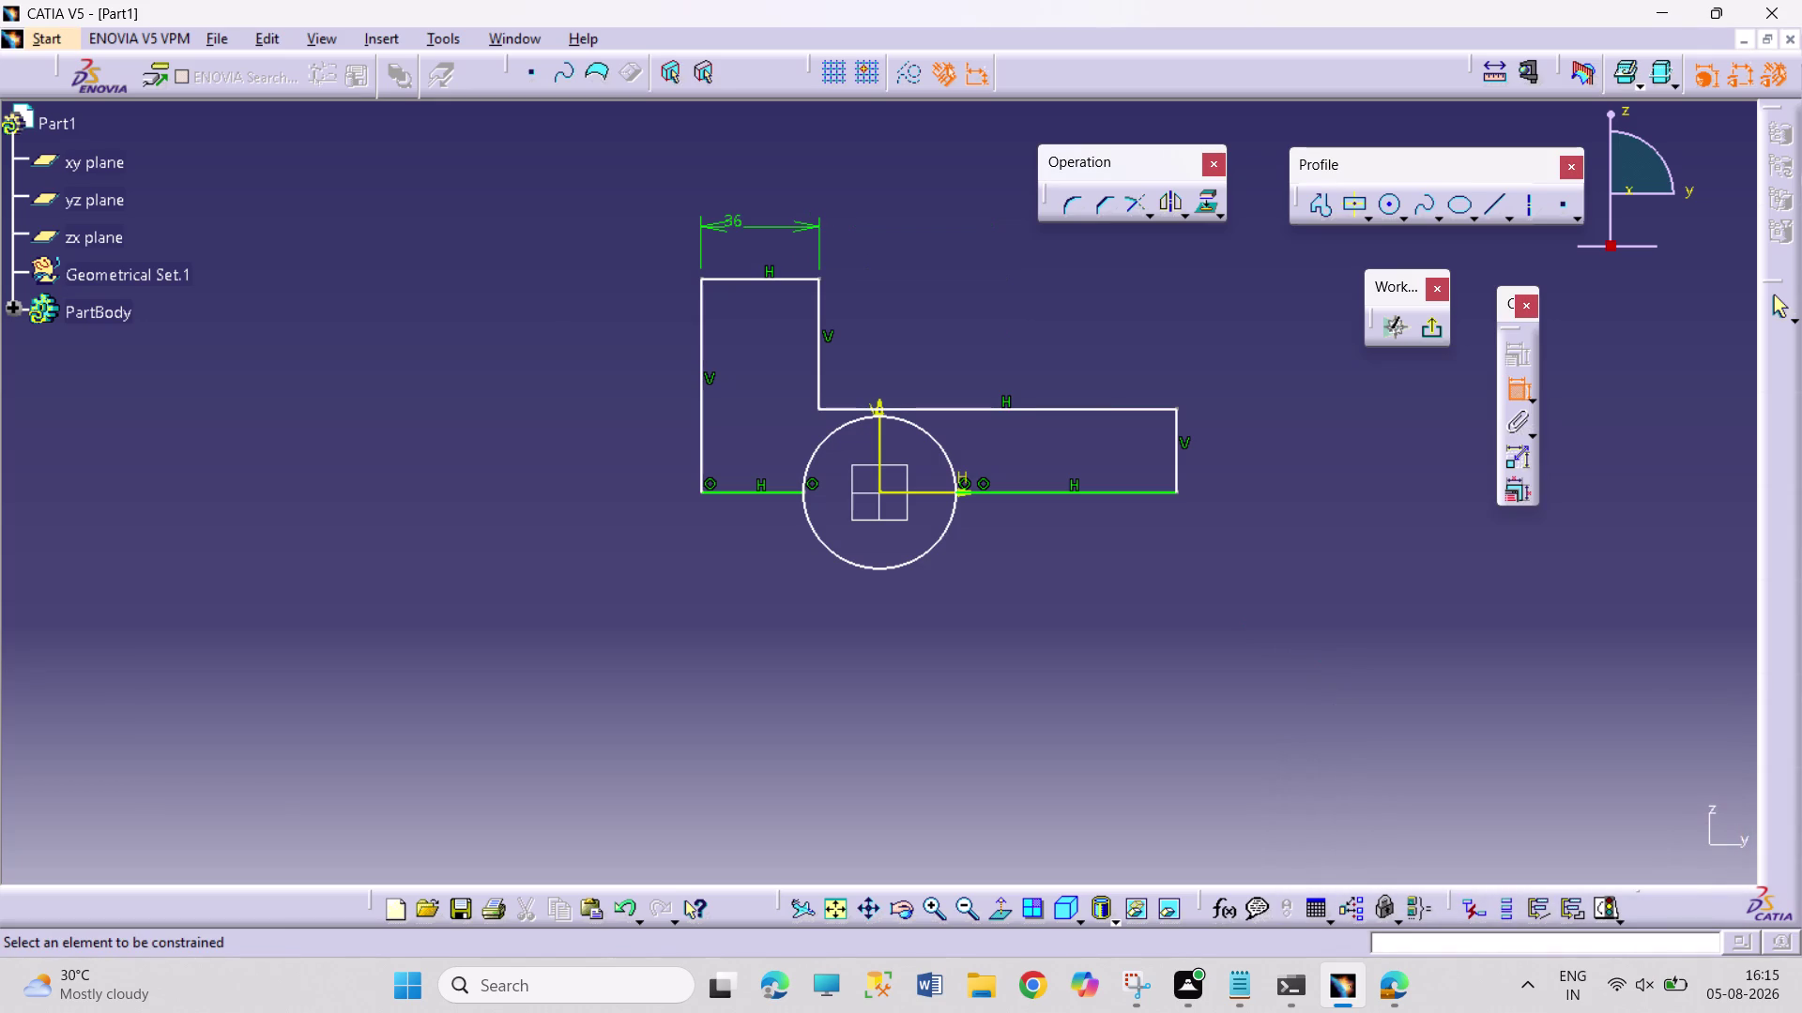
click(1507, 687)
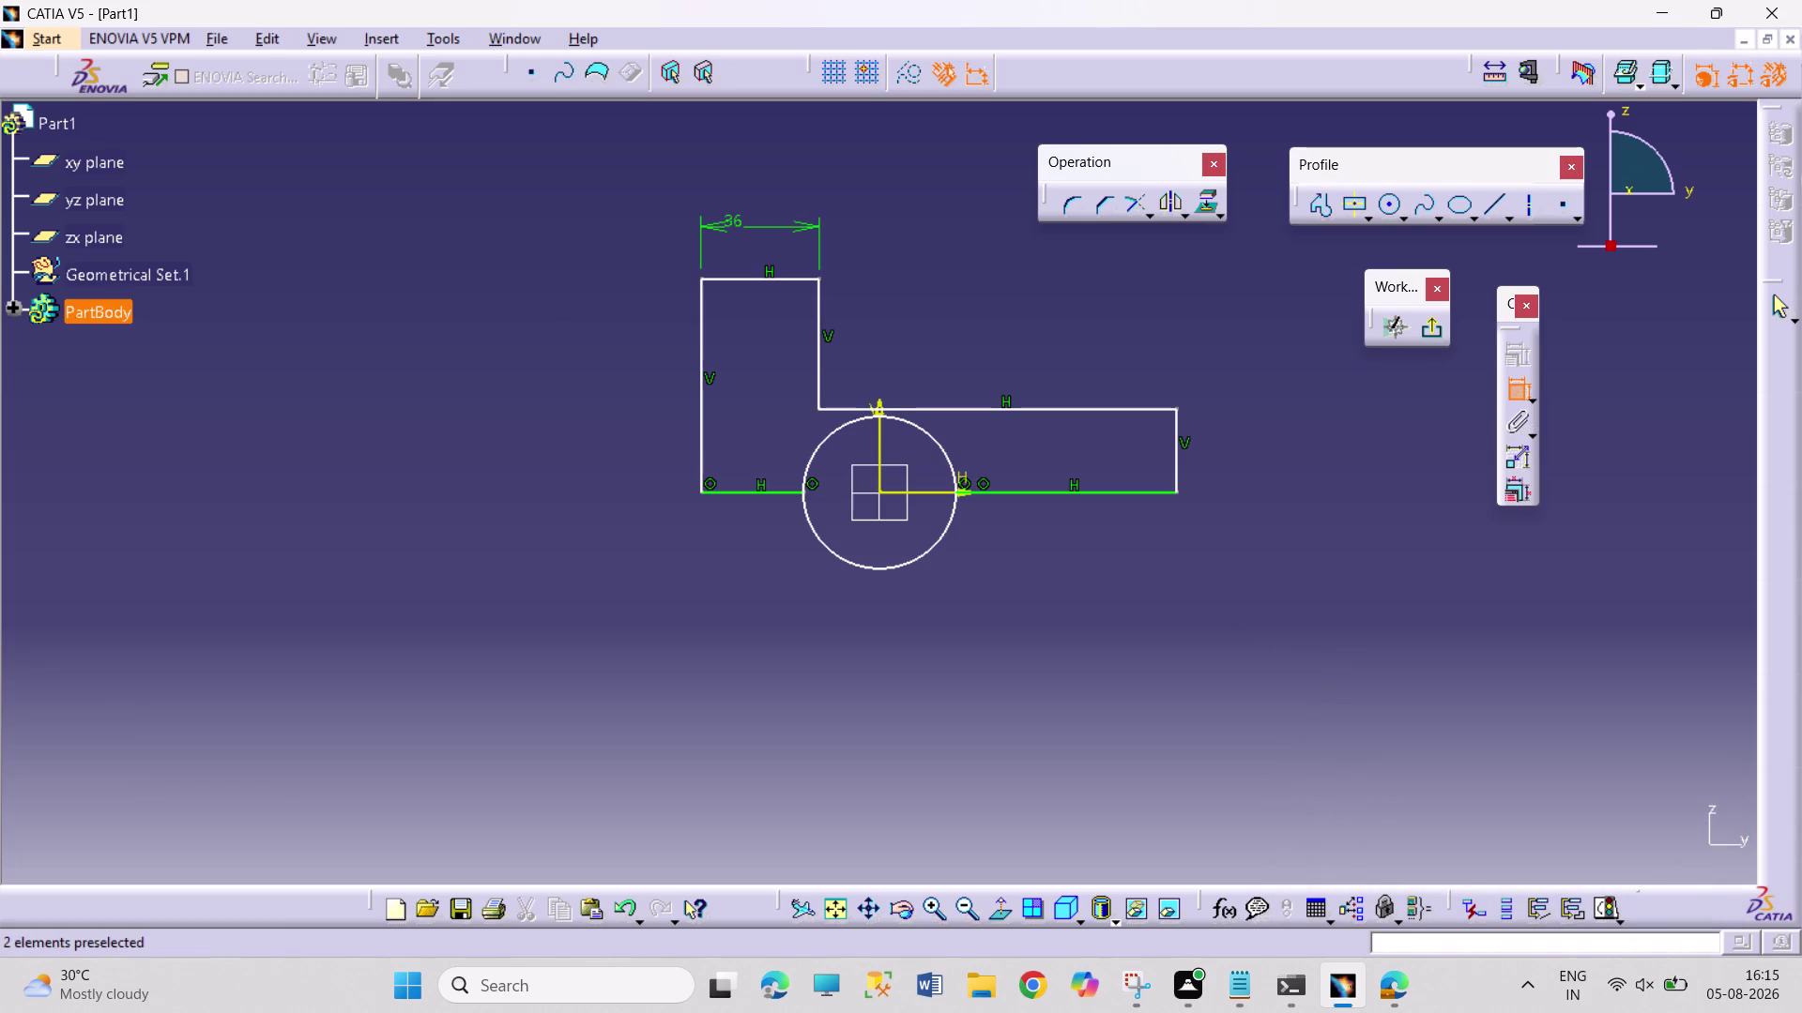
drag(735, 223, 763, 230)
click(1087, 332)
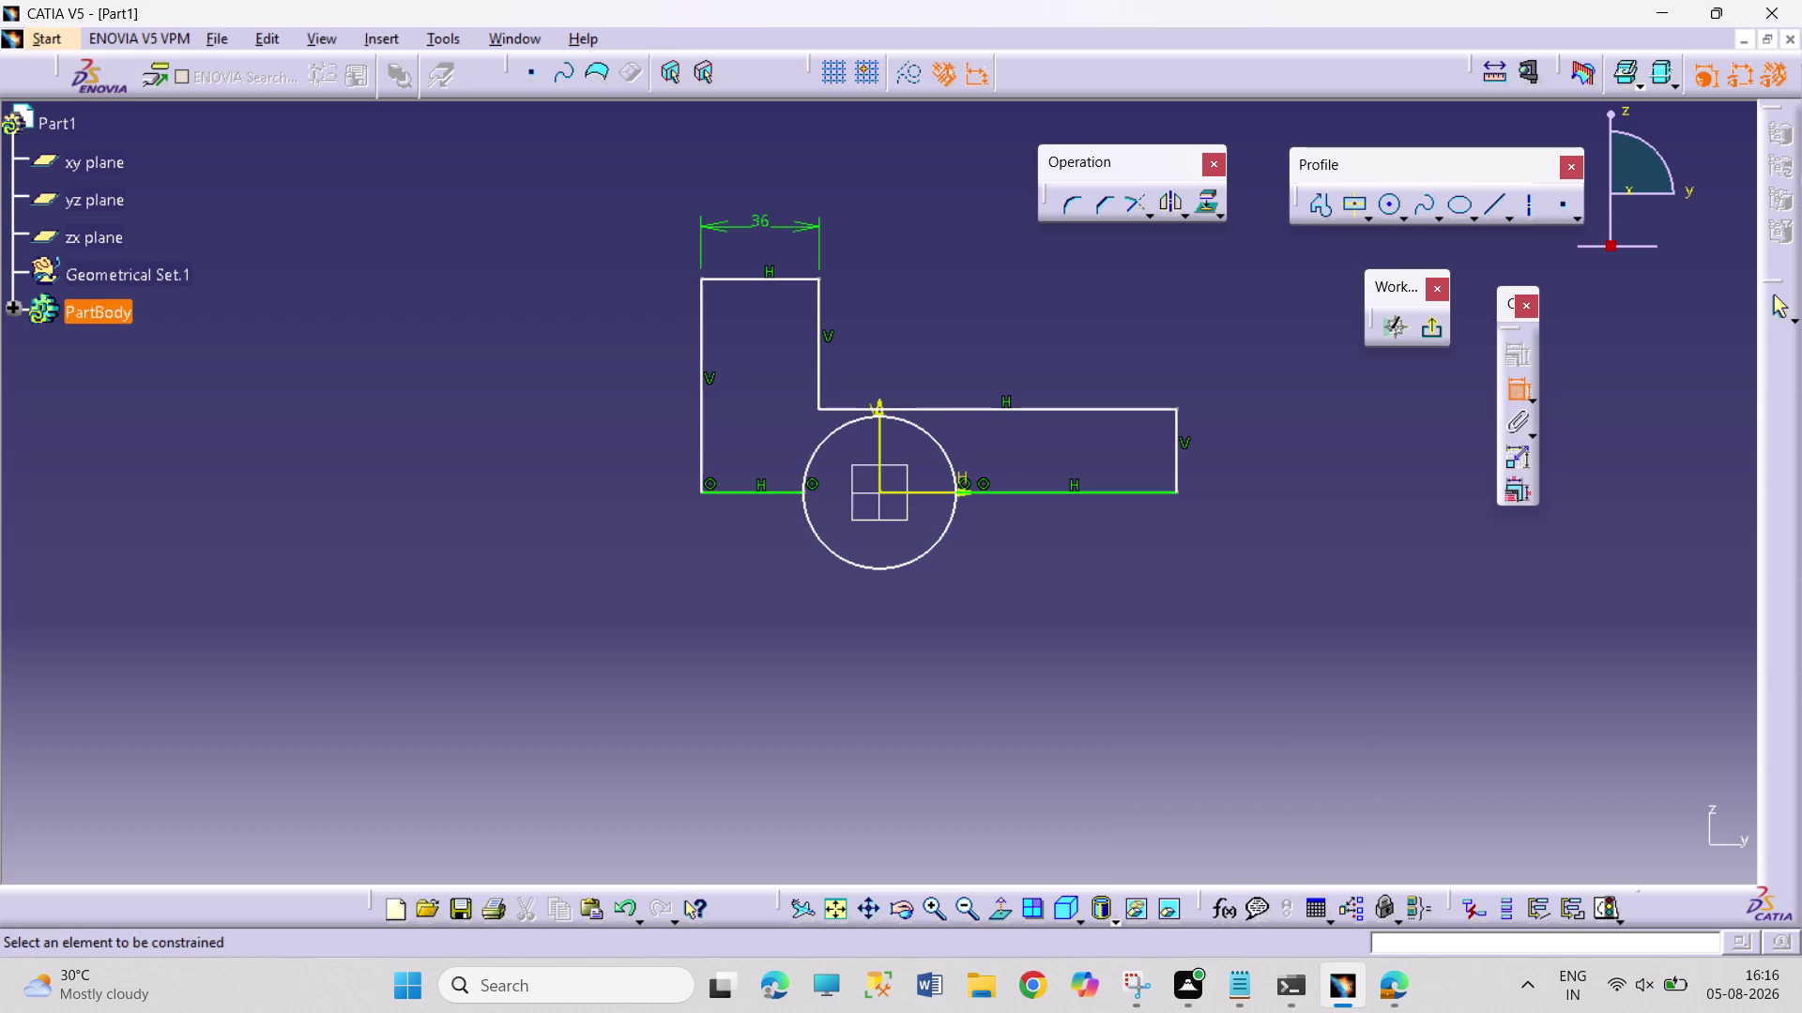
Dimension the left edge height as 25, then back out of the distorting change.
click(704, 424)
click(604, 432)
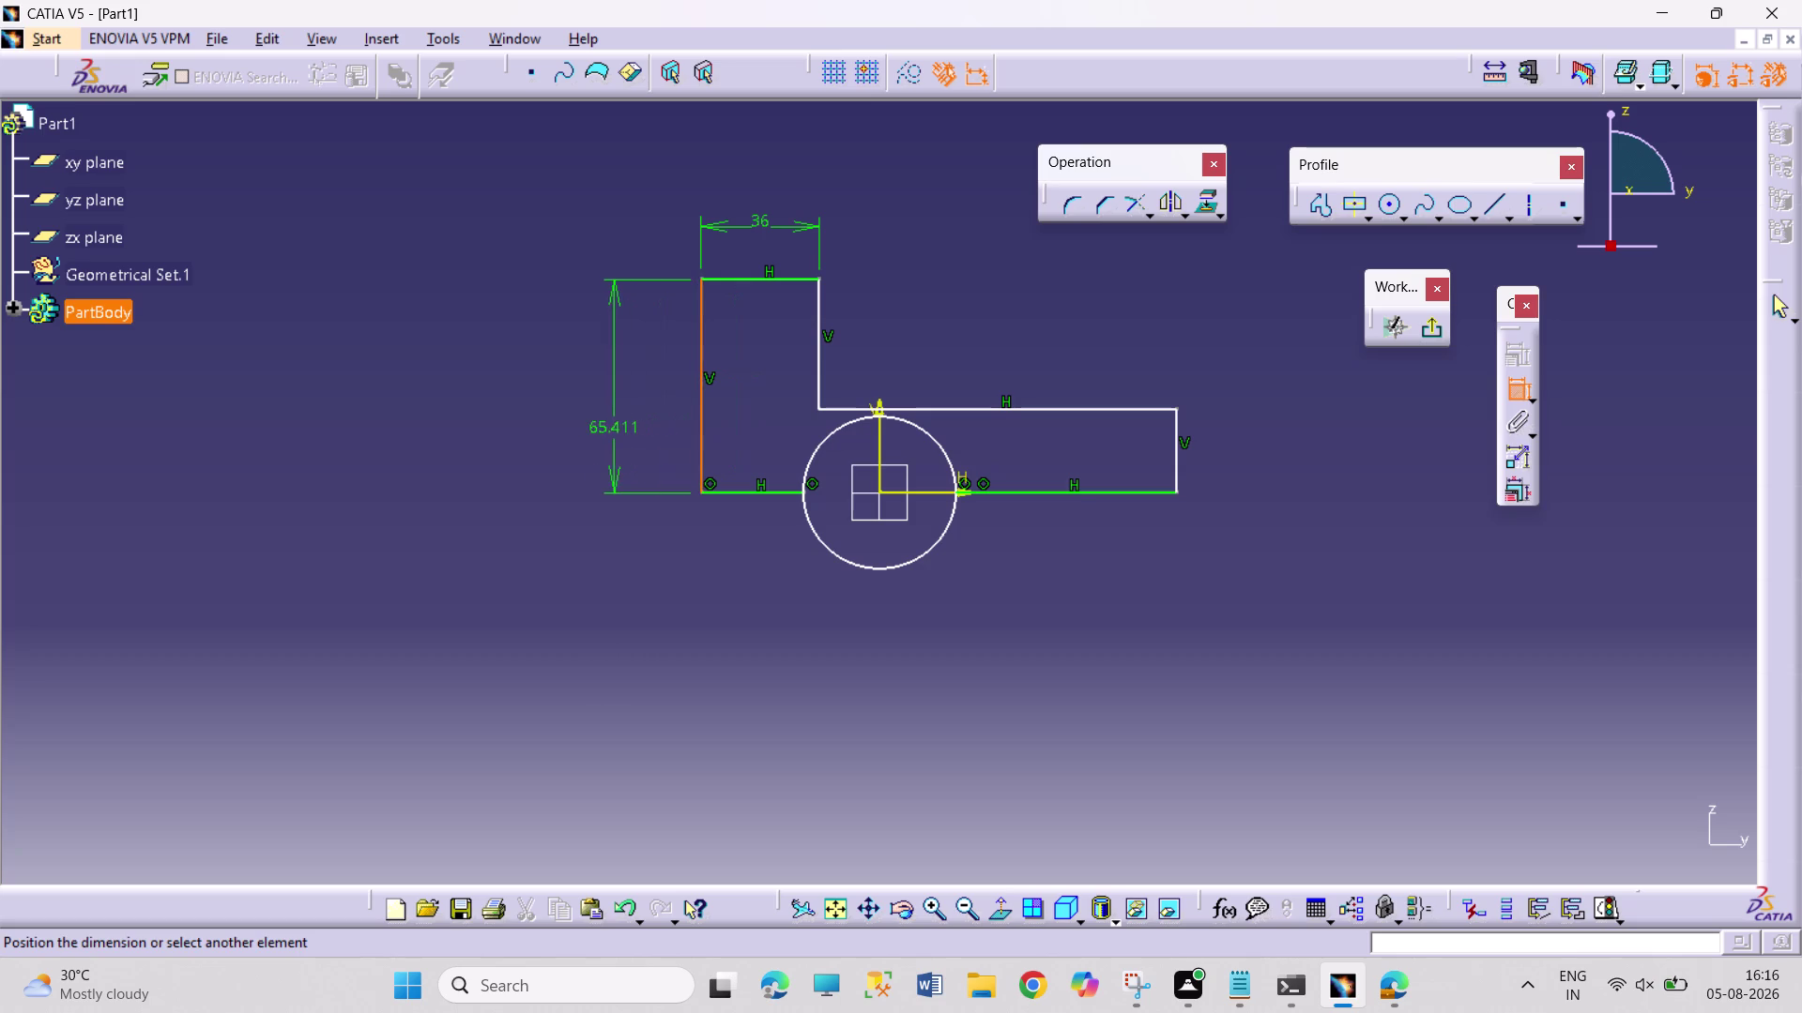
double_click(618, 423)
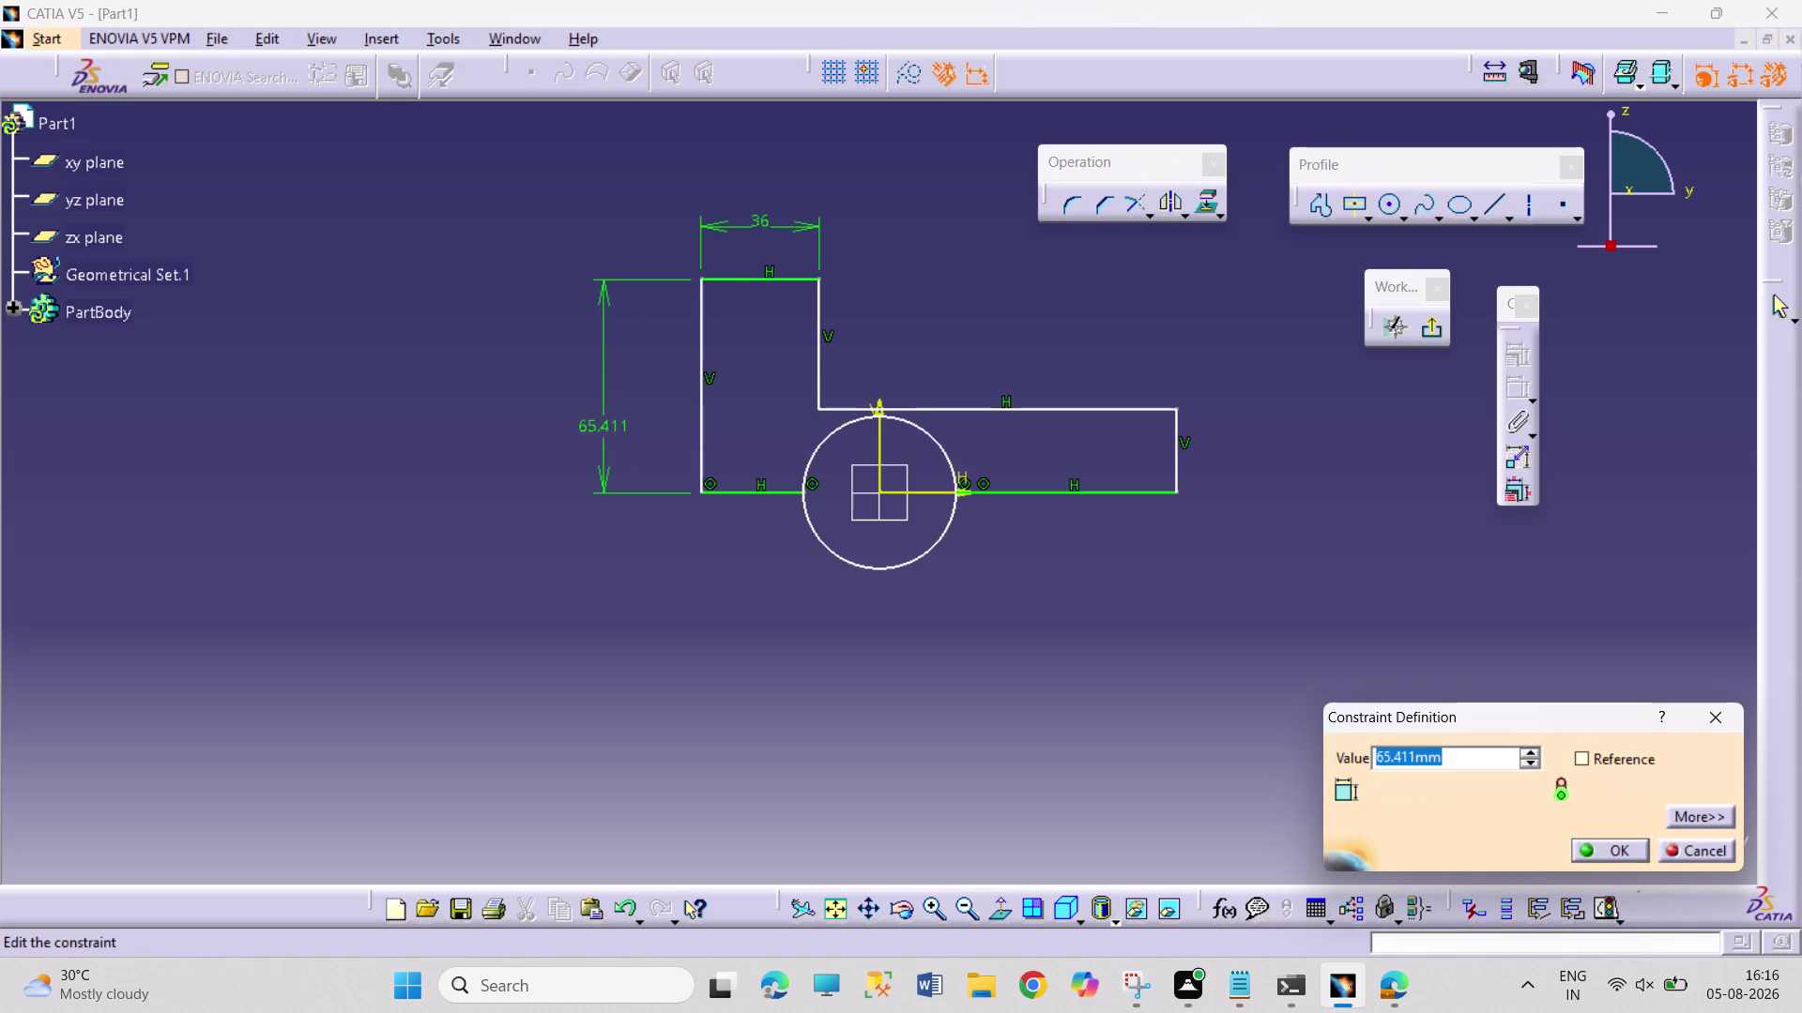
text(25)
key(Return)
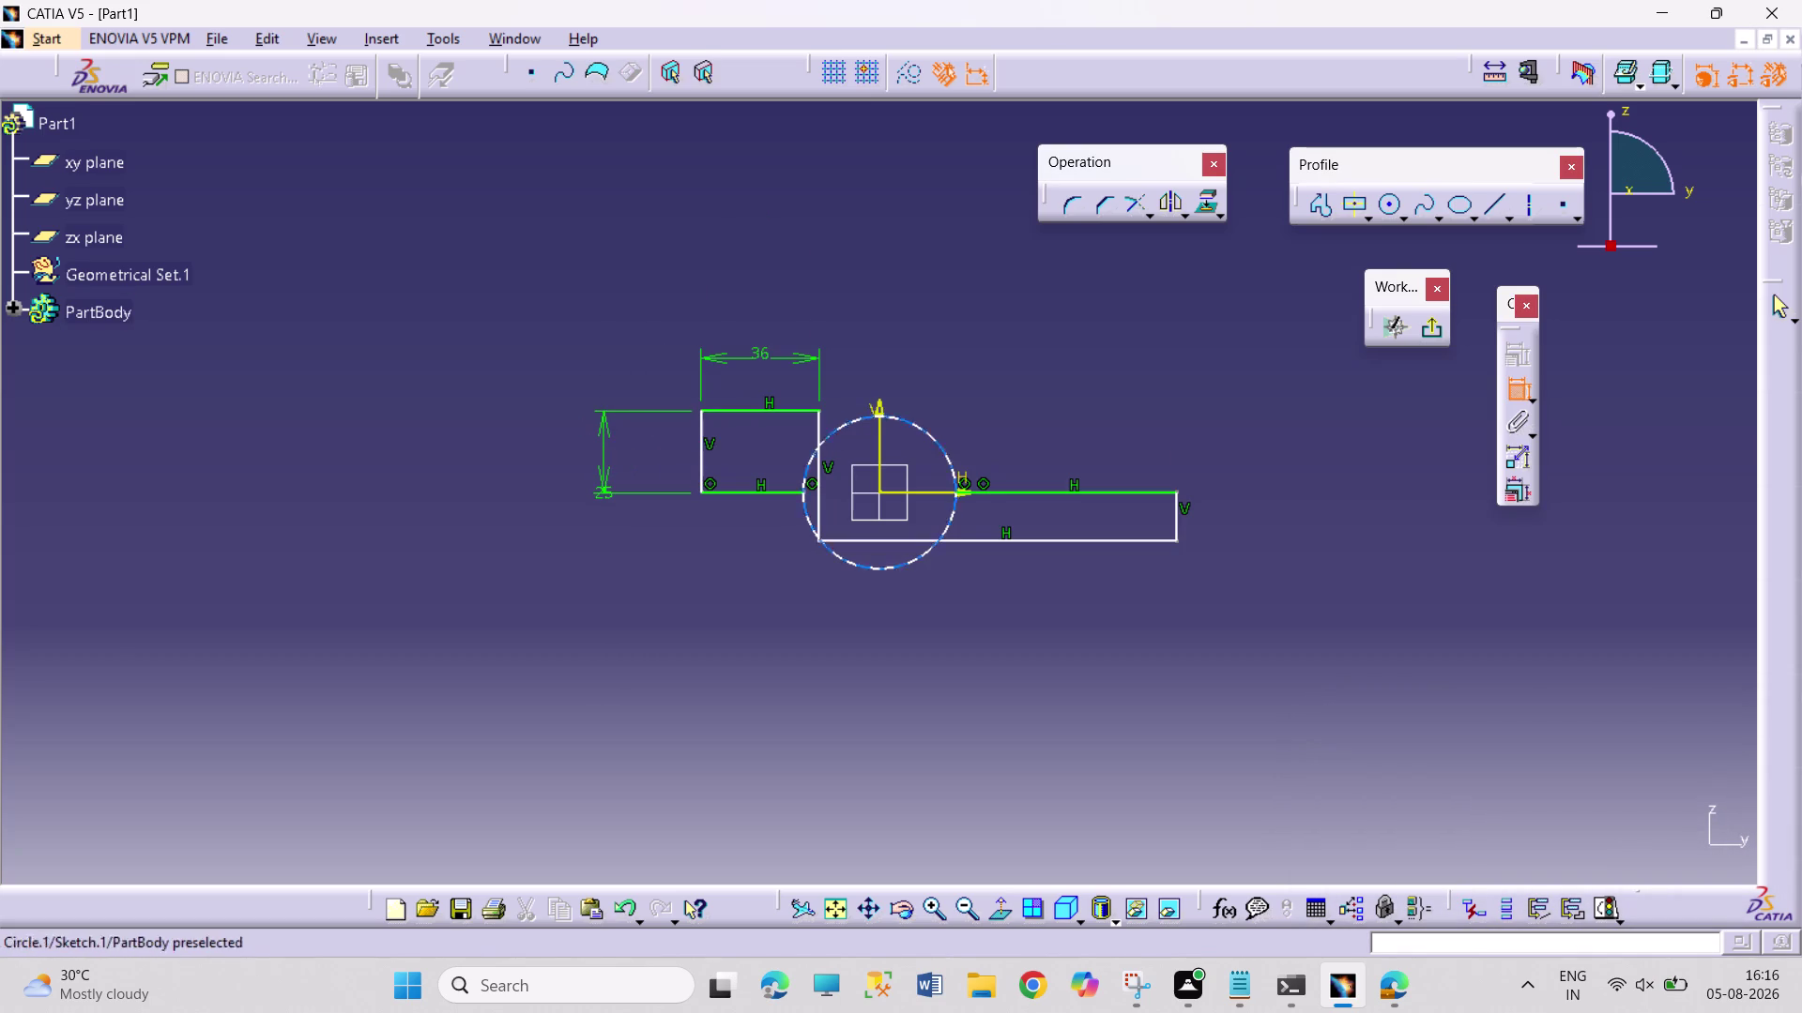
drag(1078, 536, 1075, 502)
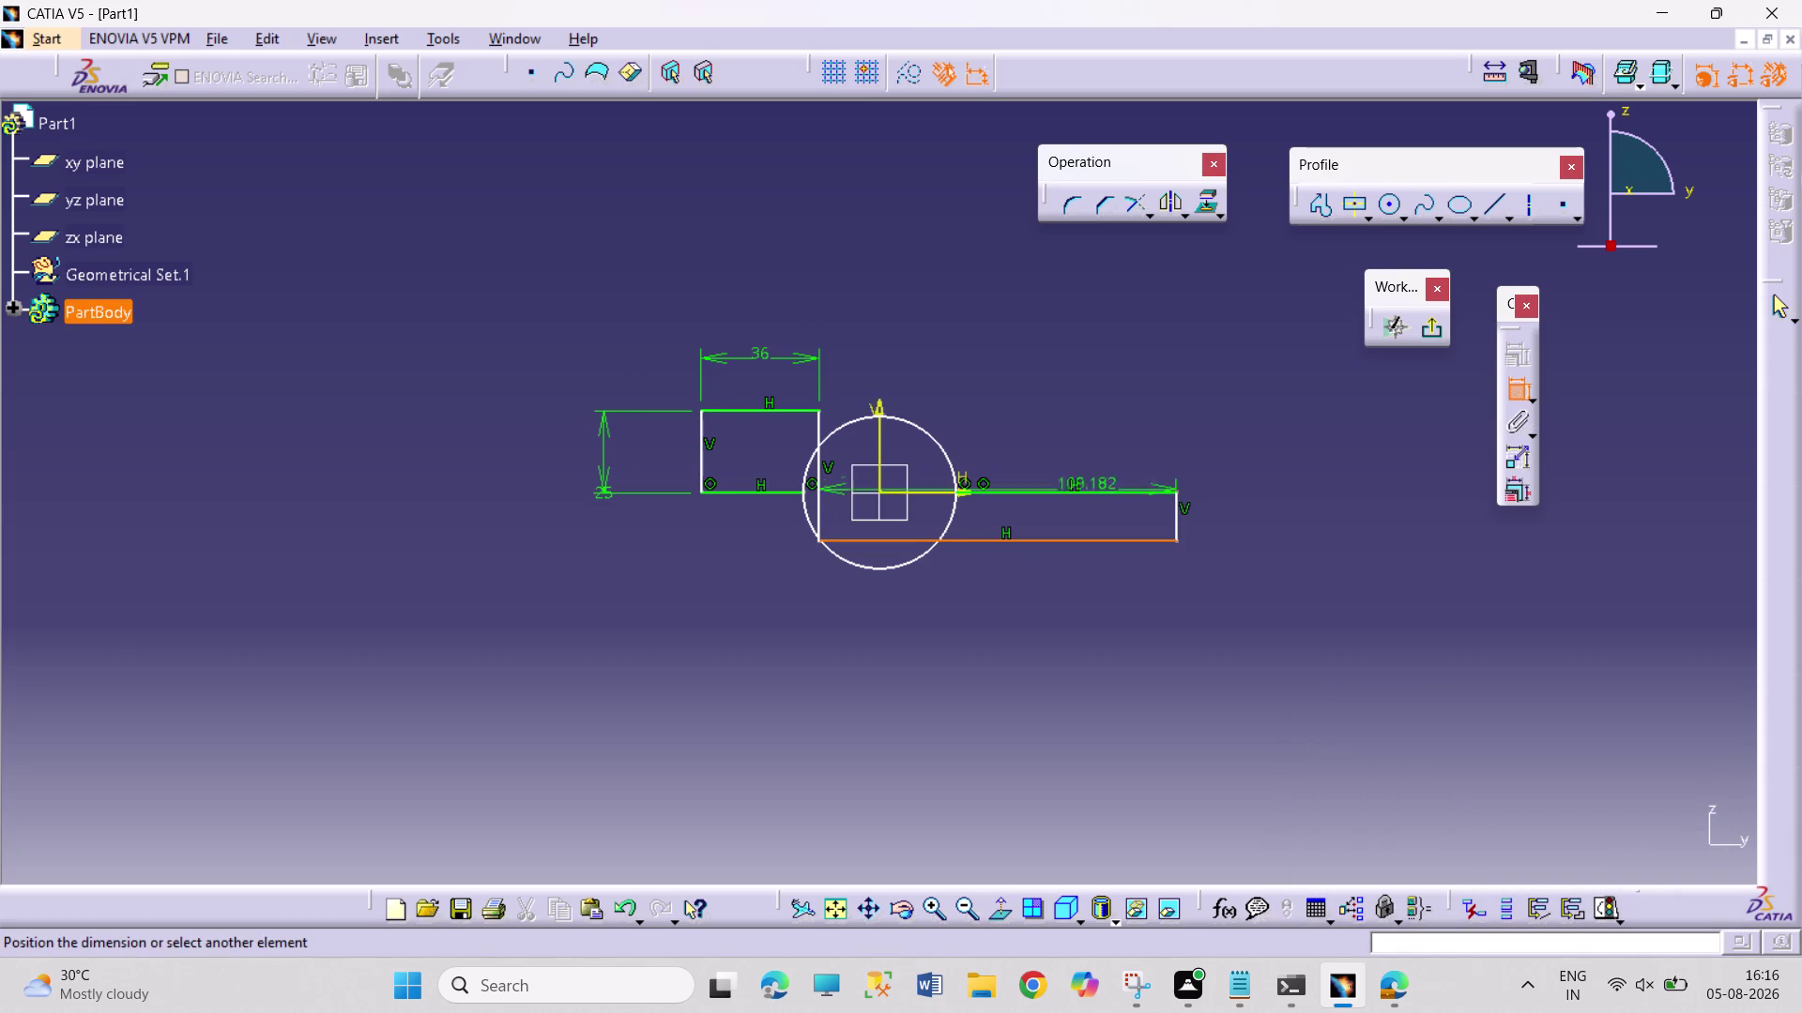
key(Escape)
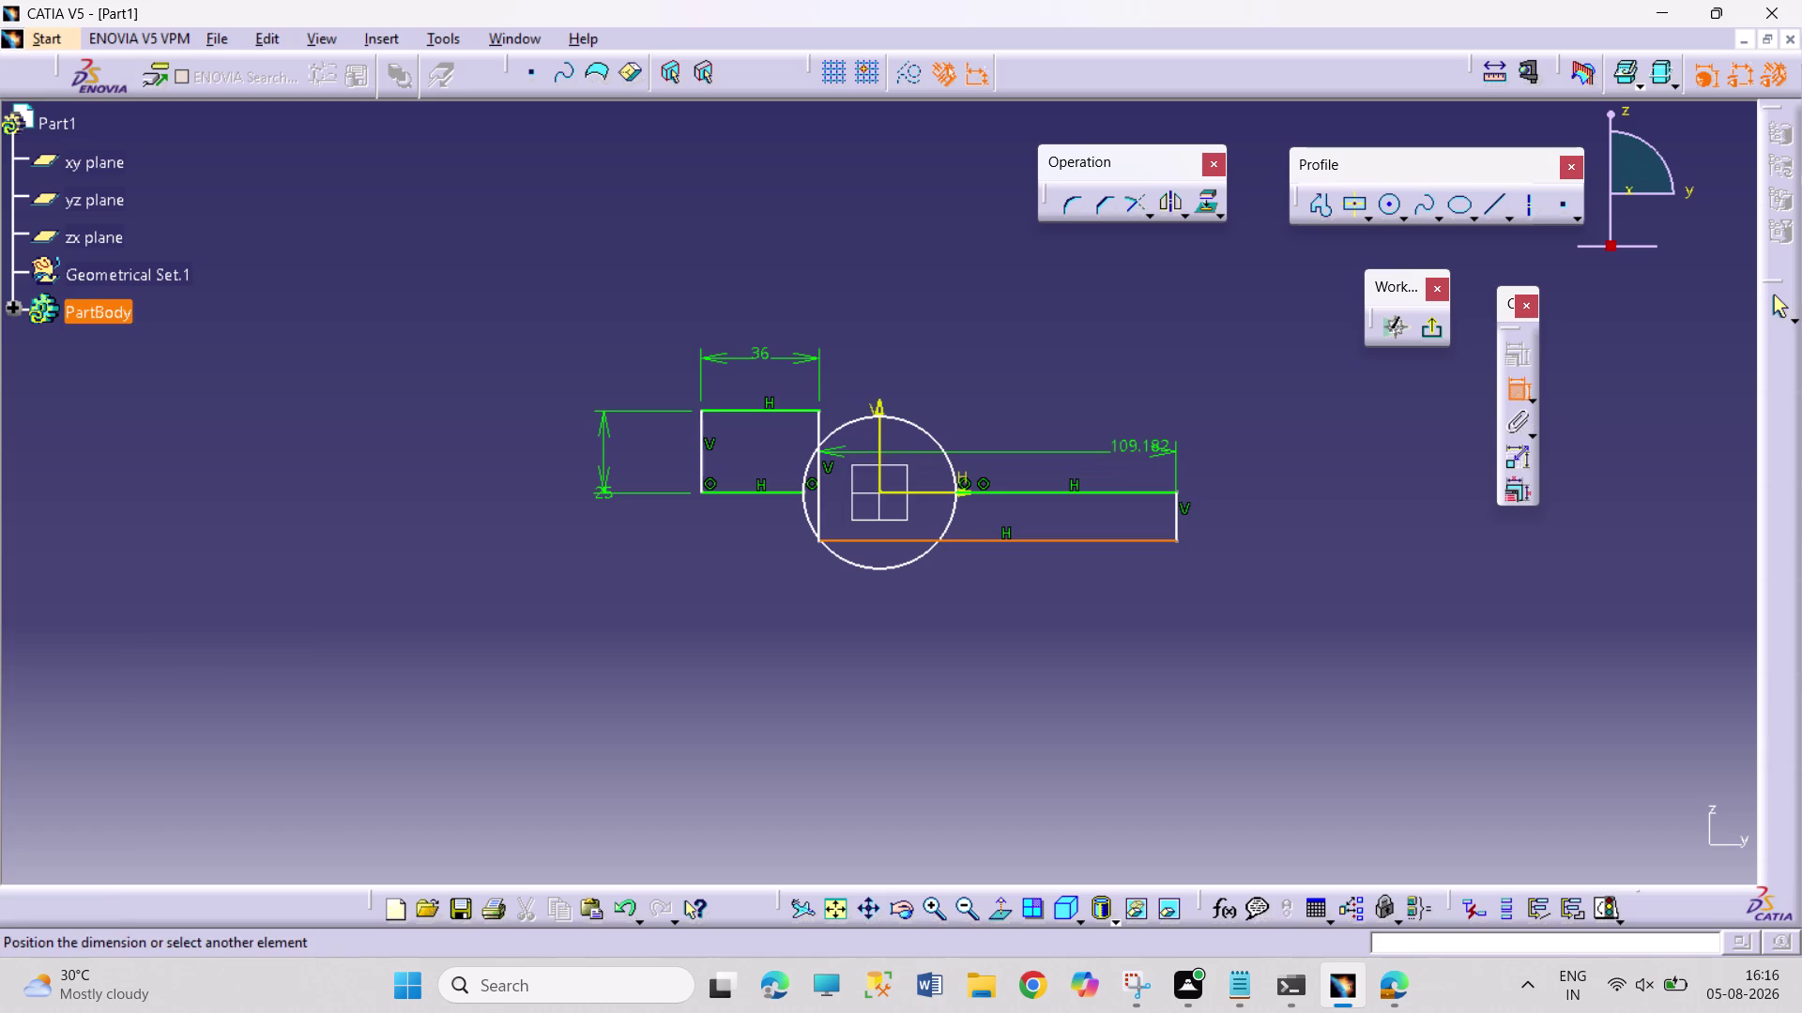
key(Escape)
key(Escape)
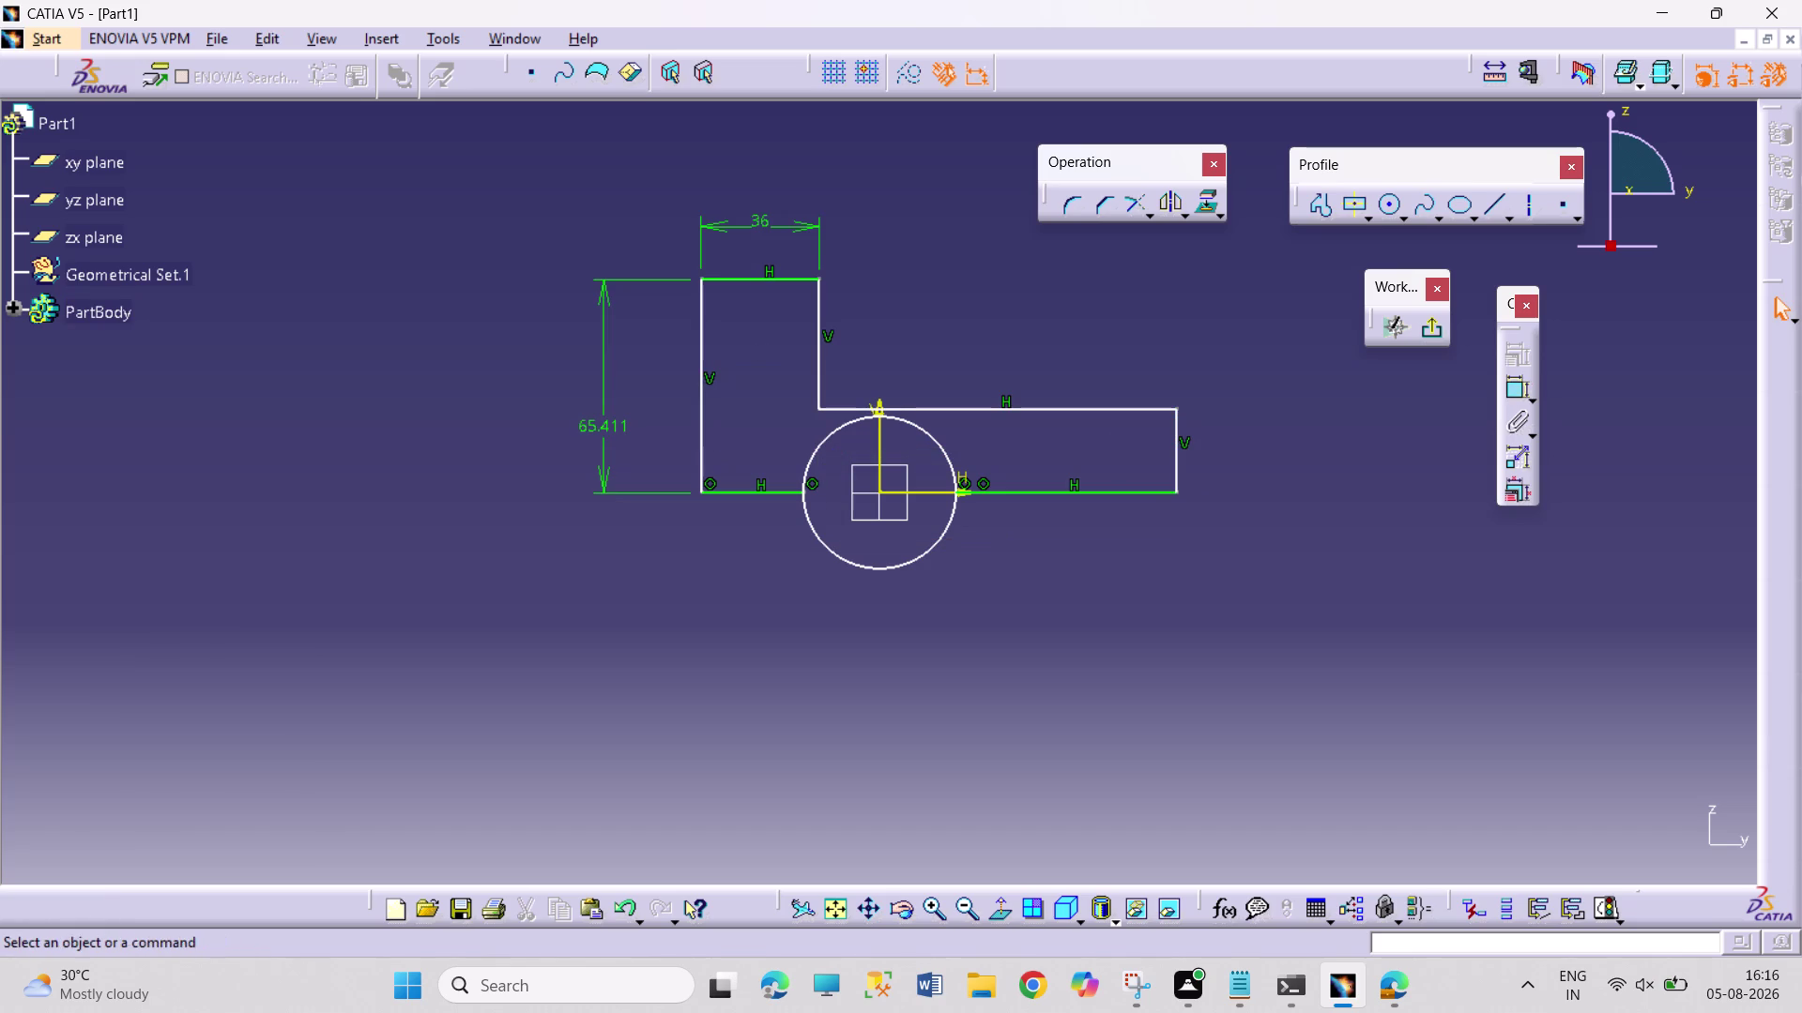
Dimension the short right edge height as 11.
click(1513, 394)
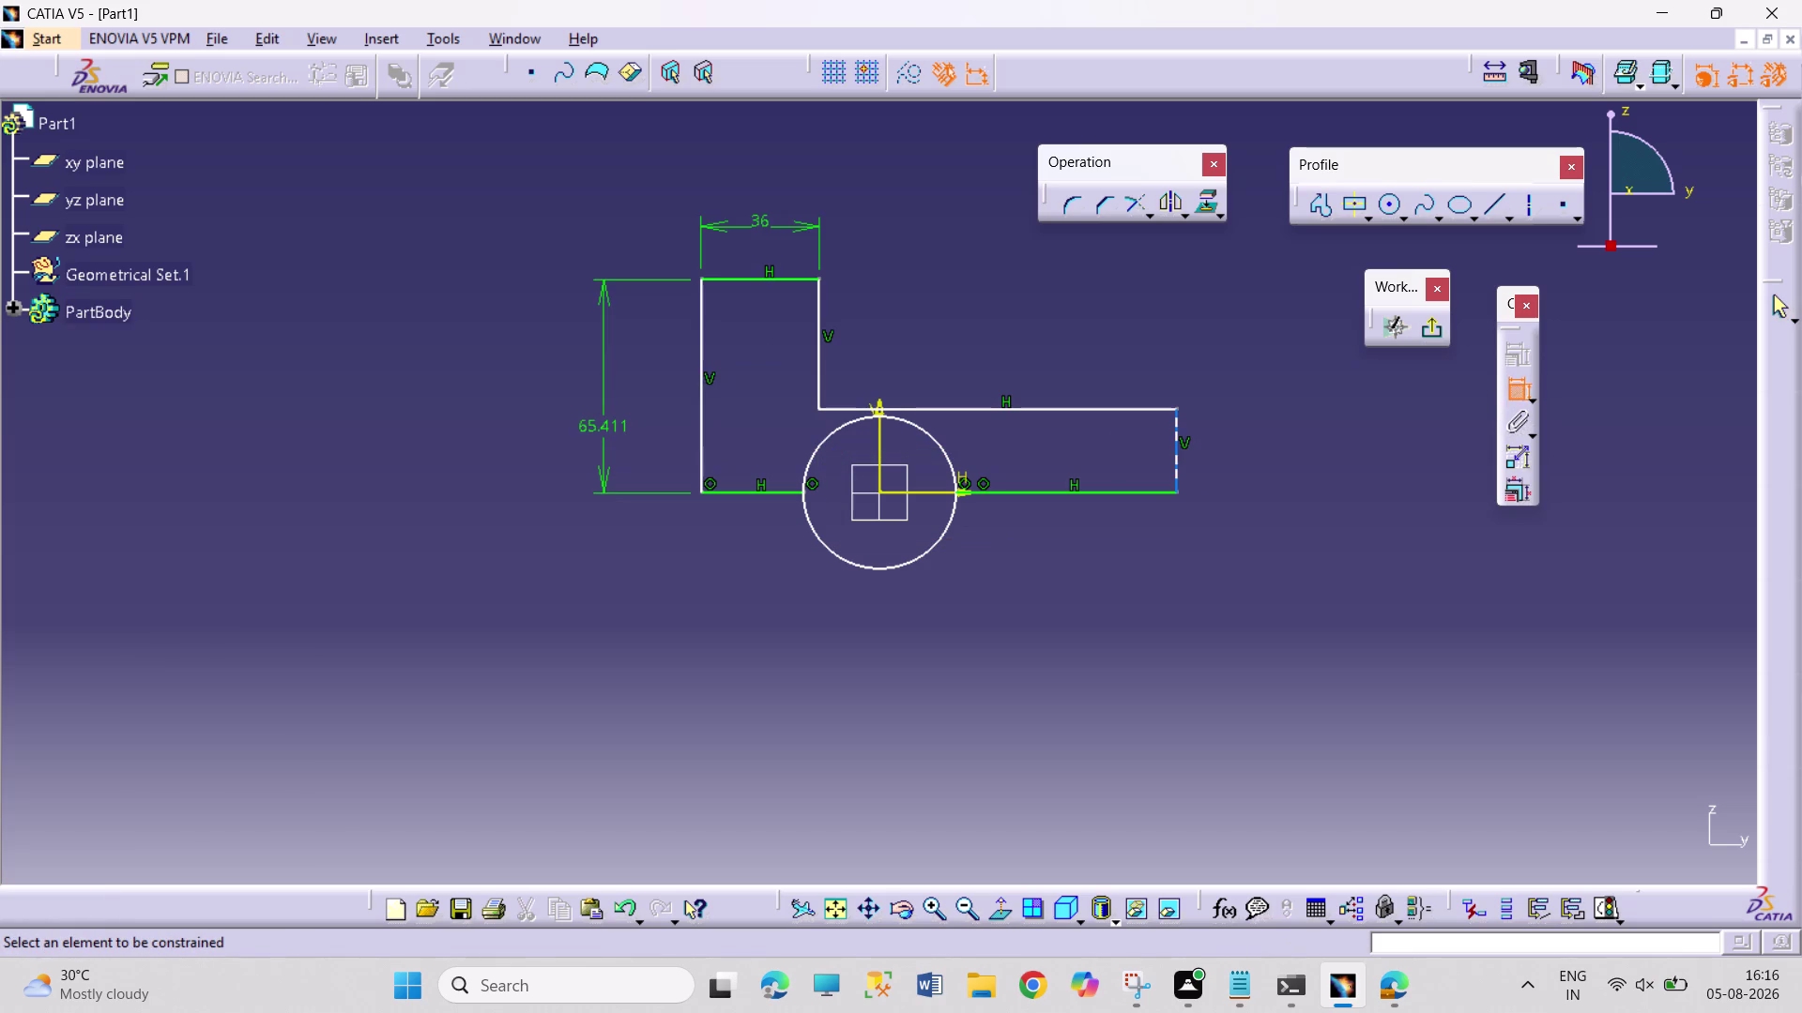
click(1176, 467)
click(1262, 445)
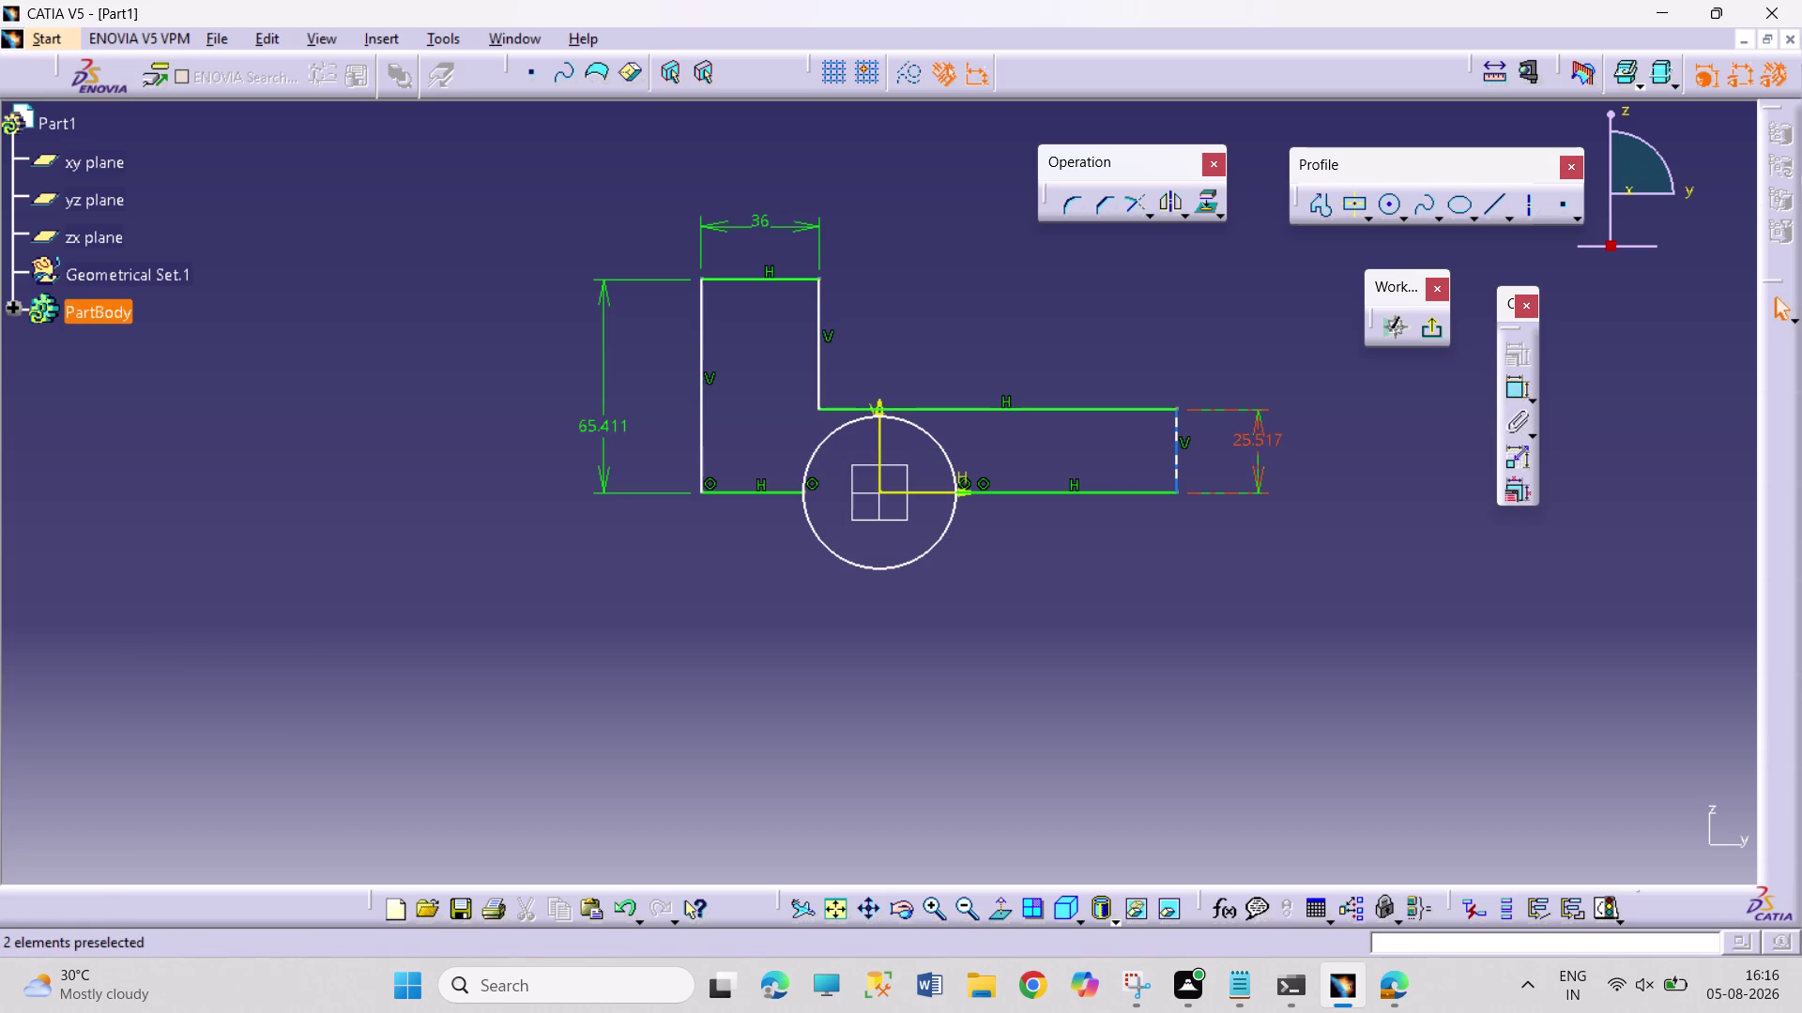
double_click(1271, 439)
text(11)
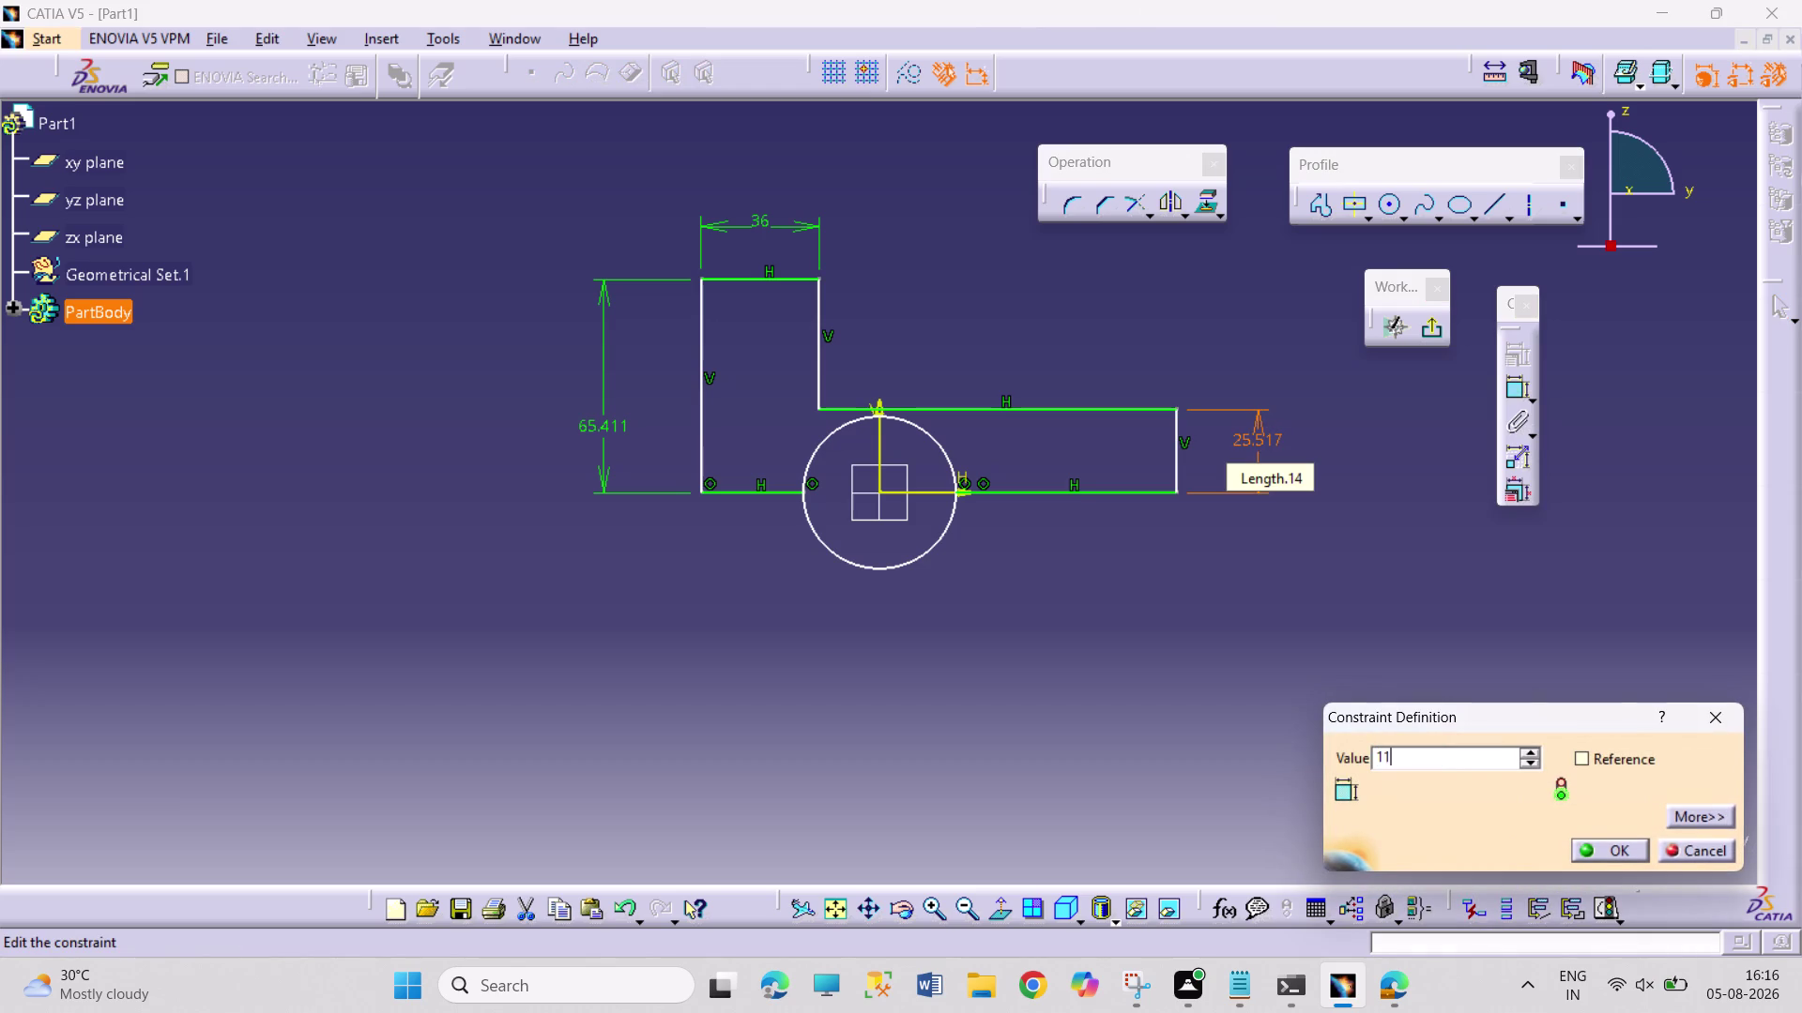
key(Return)
Dimension the circle diameter as 20.
click(1394, 541)
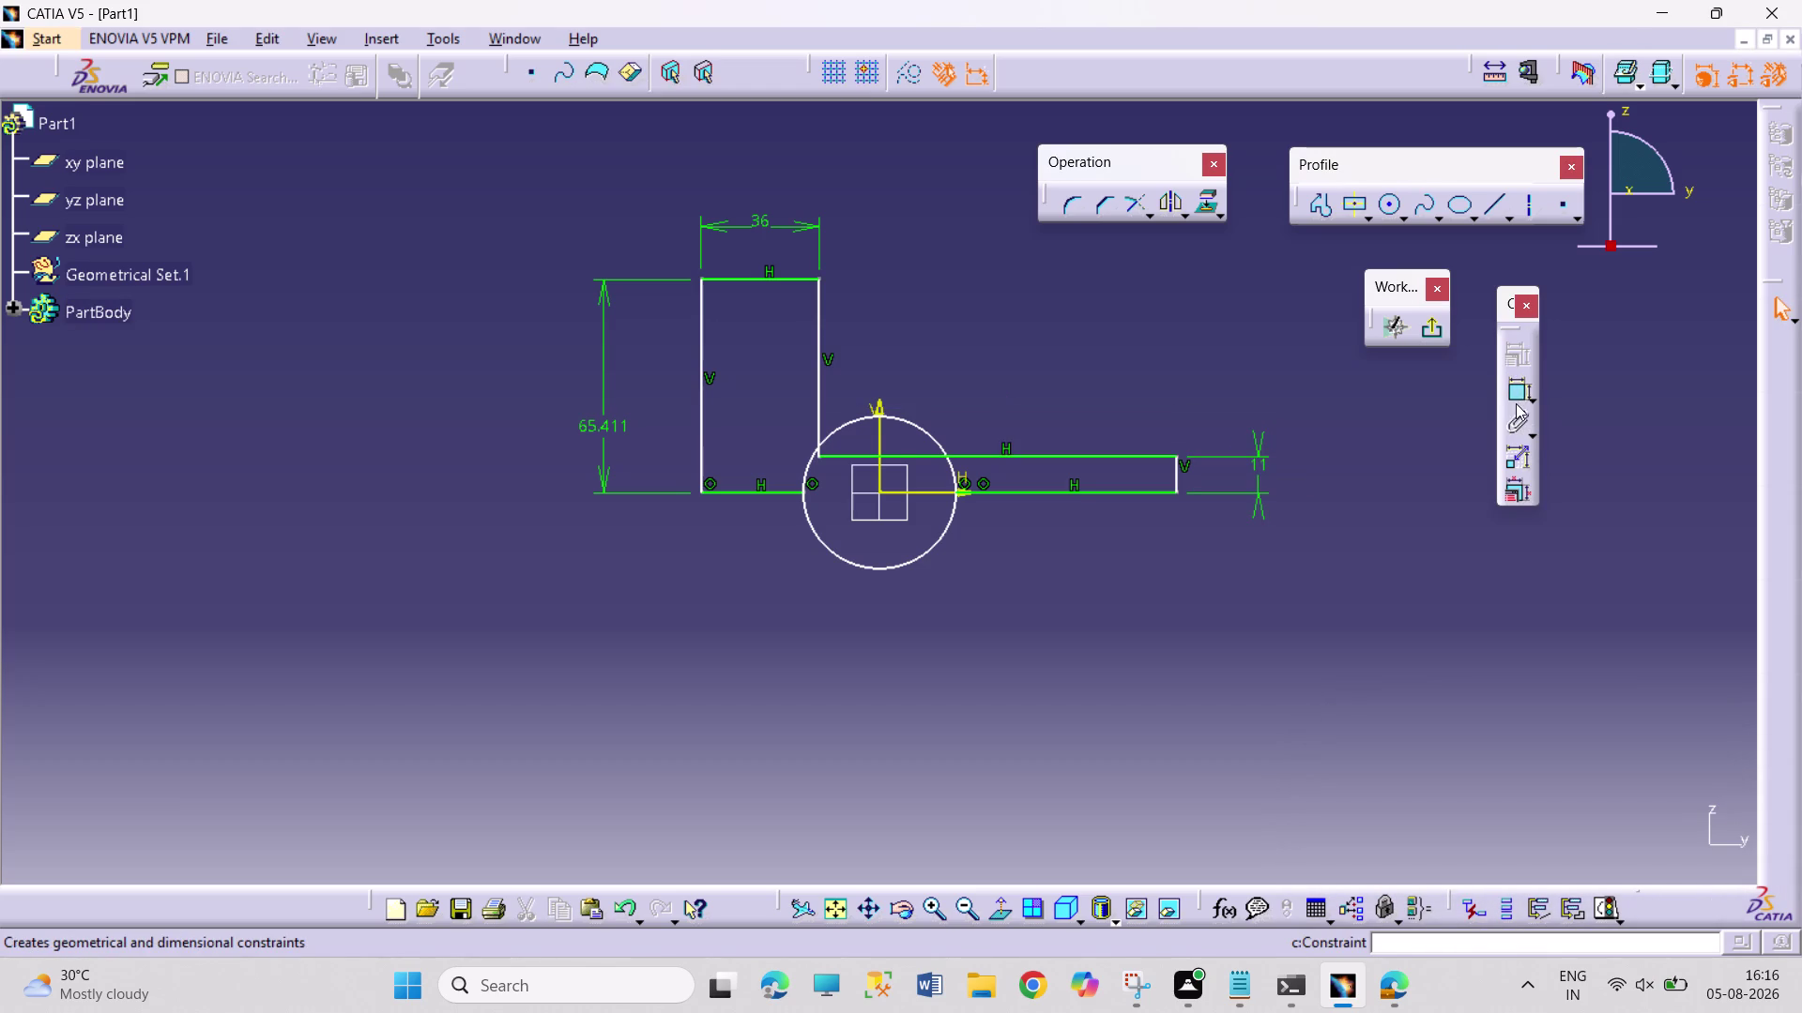
click(1523, 390)
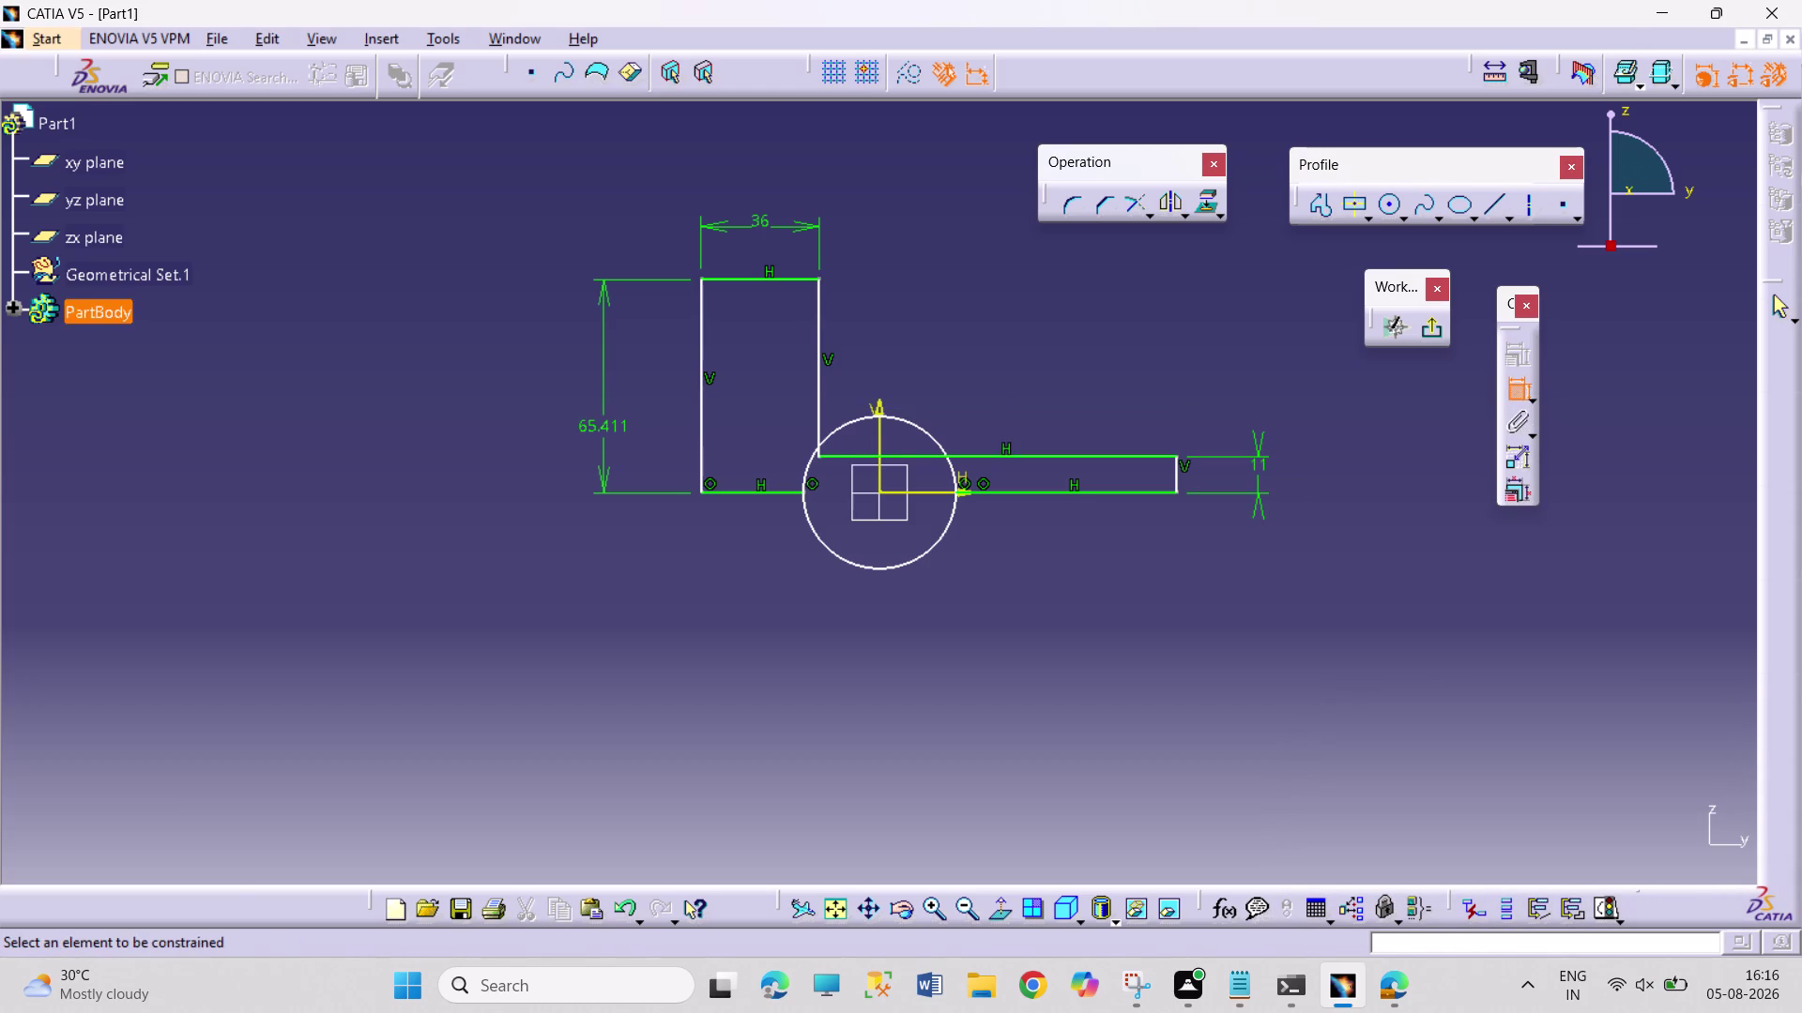
click(919, 430)
click(979, 367)
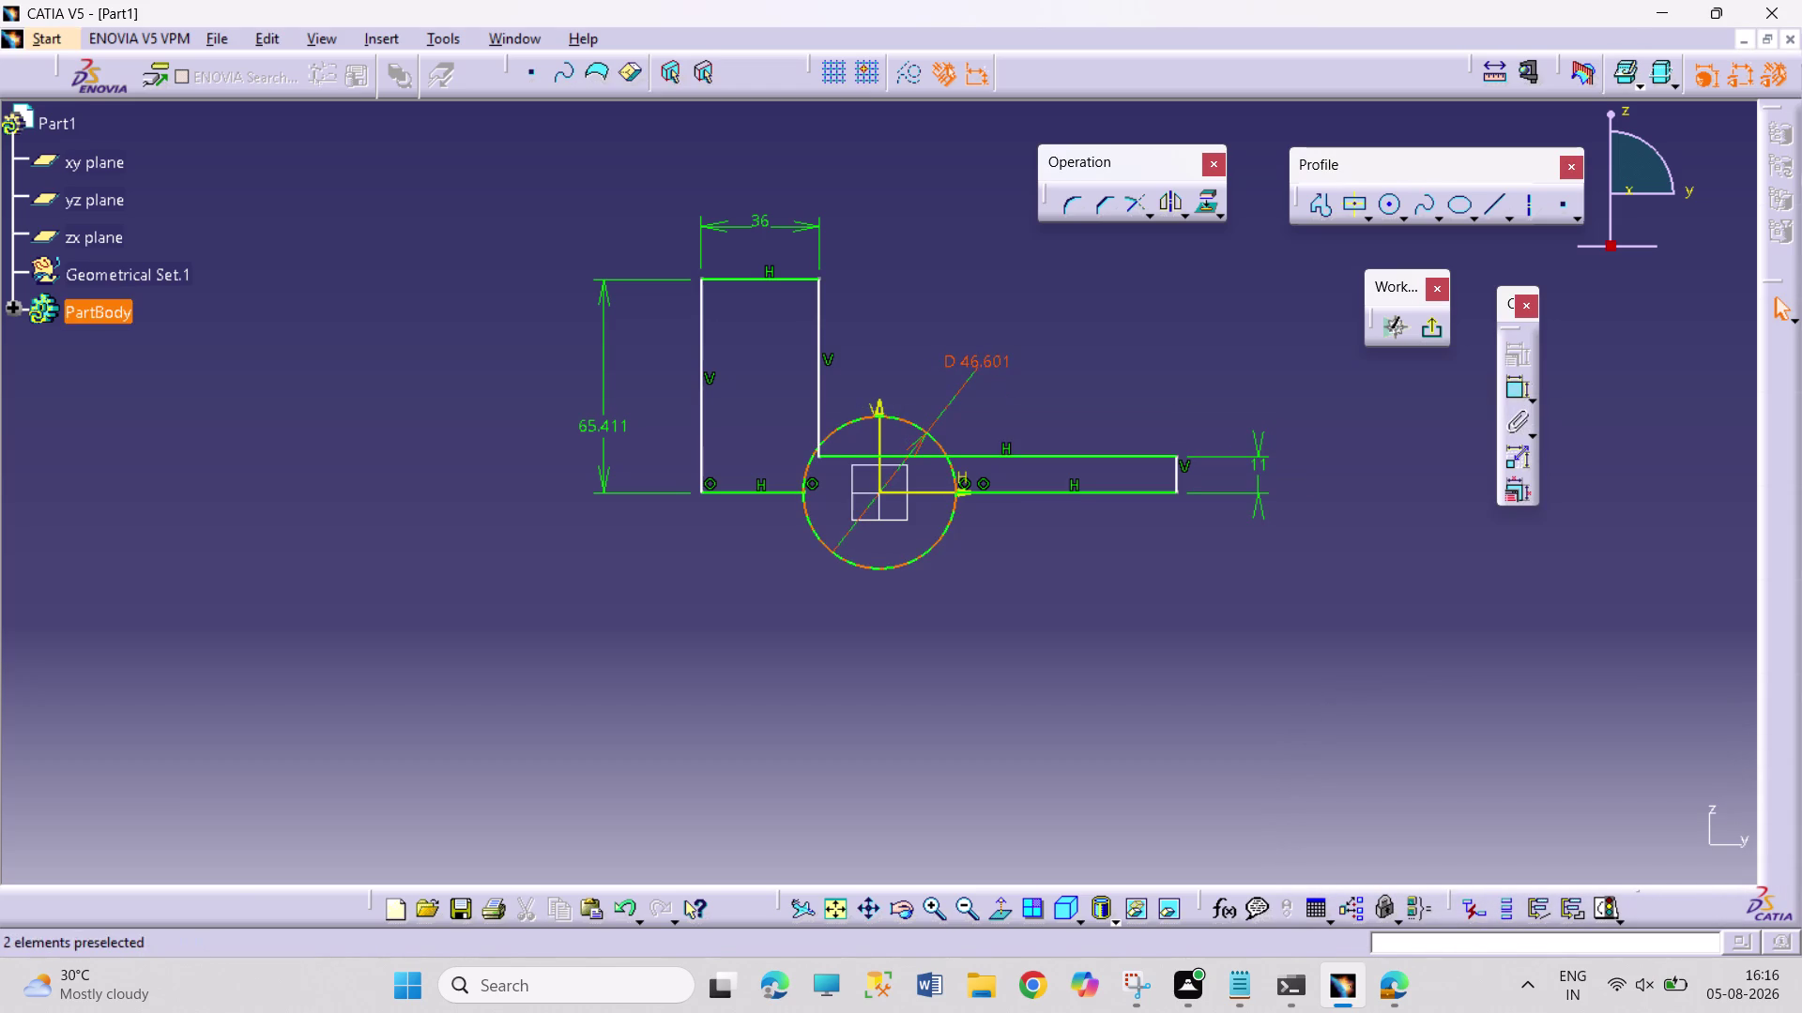
double_click(994, 359)
text(20)
key(Return)
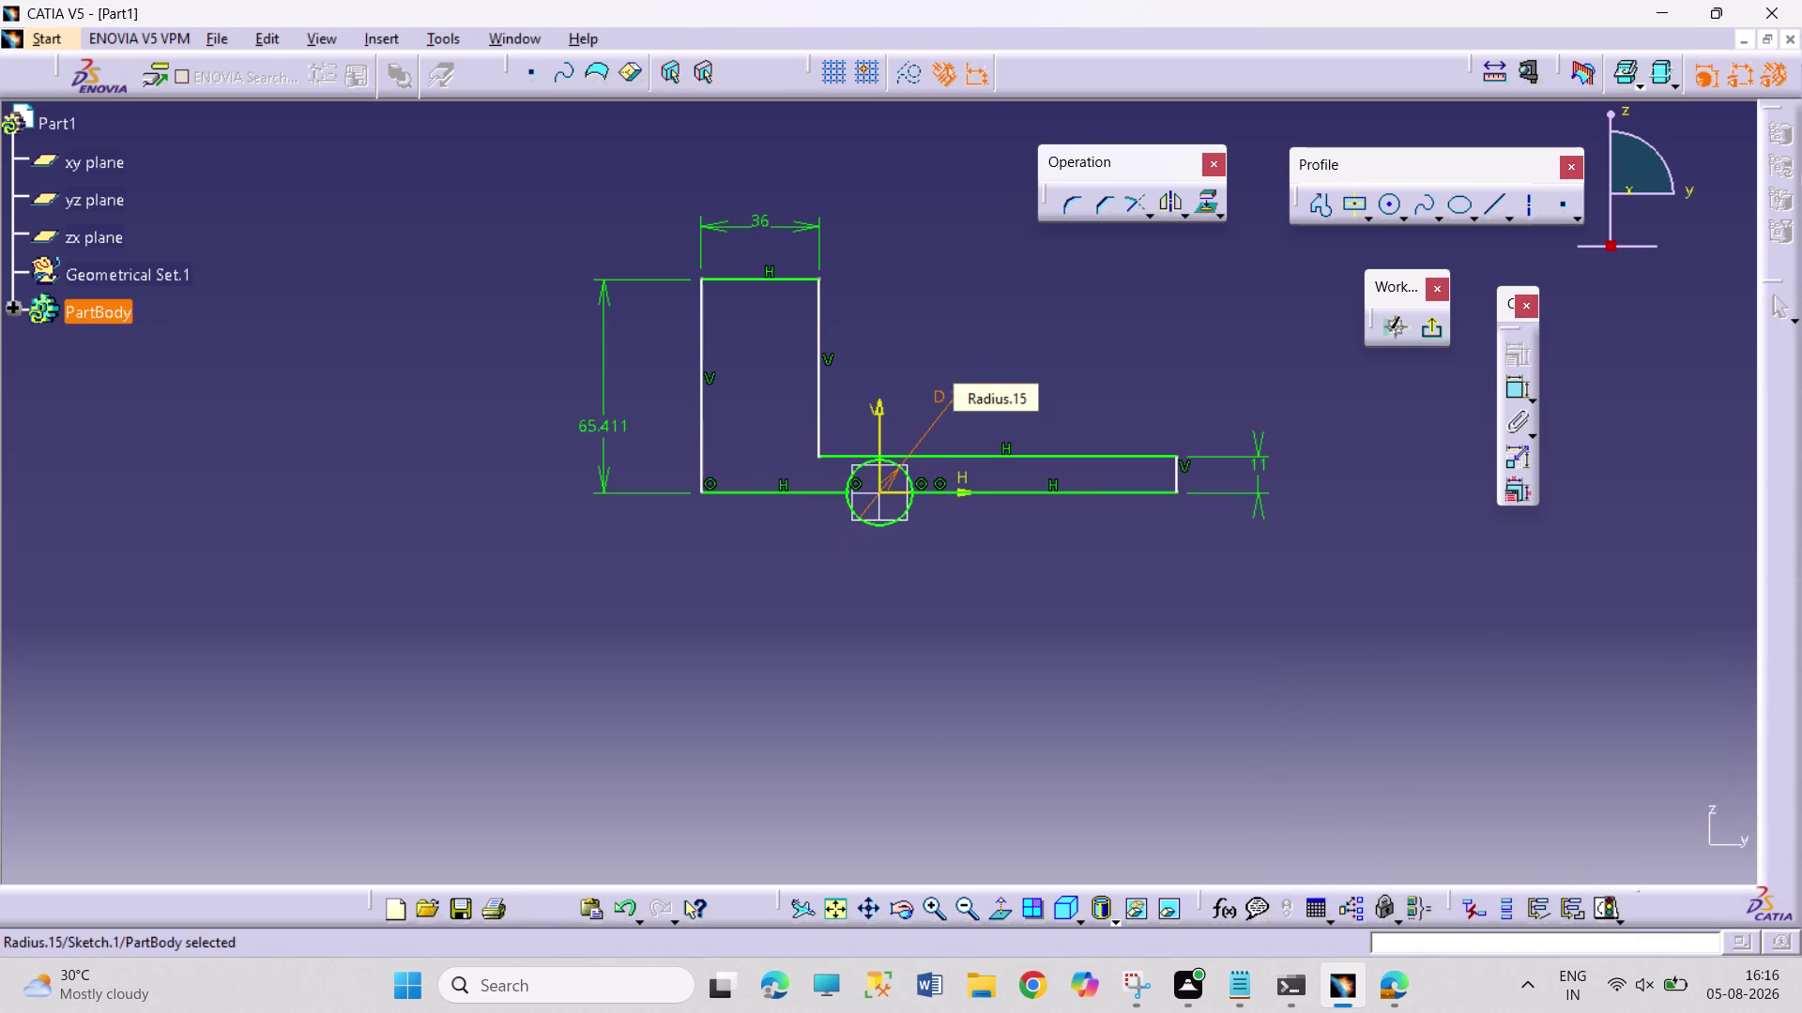
click(1089, 392)
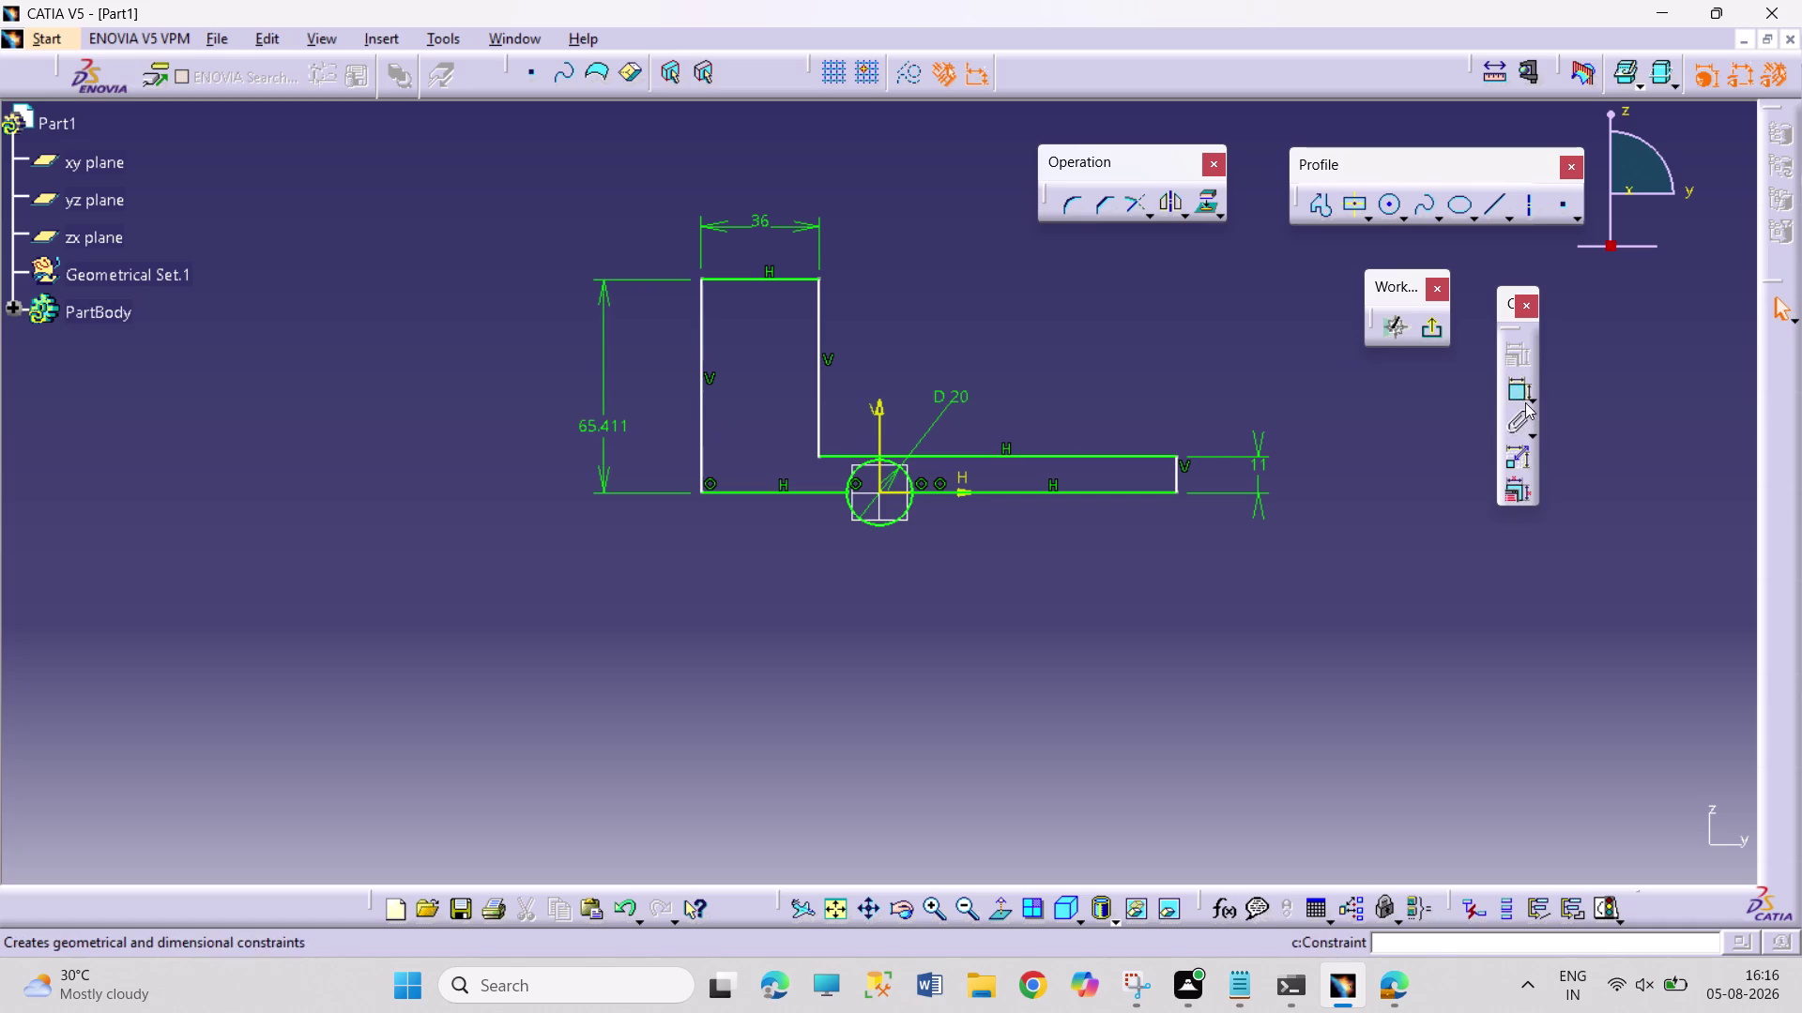
Dimension the overall length as 60, then undo the change.
click(1508, 389)
click(701, 448)
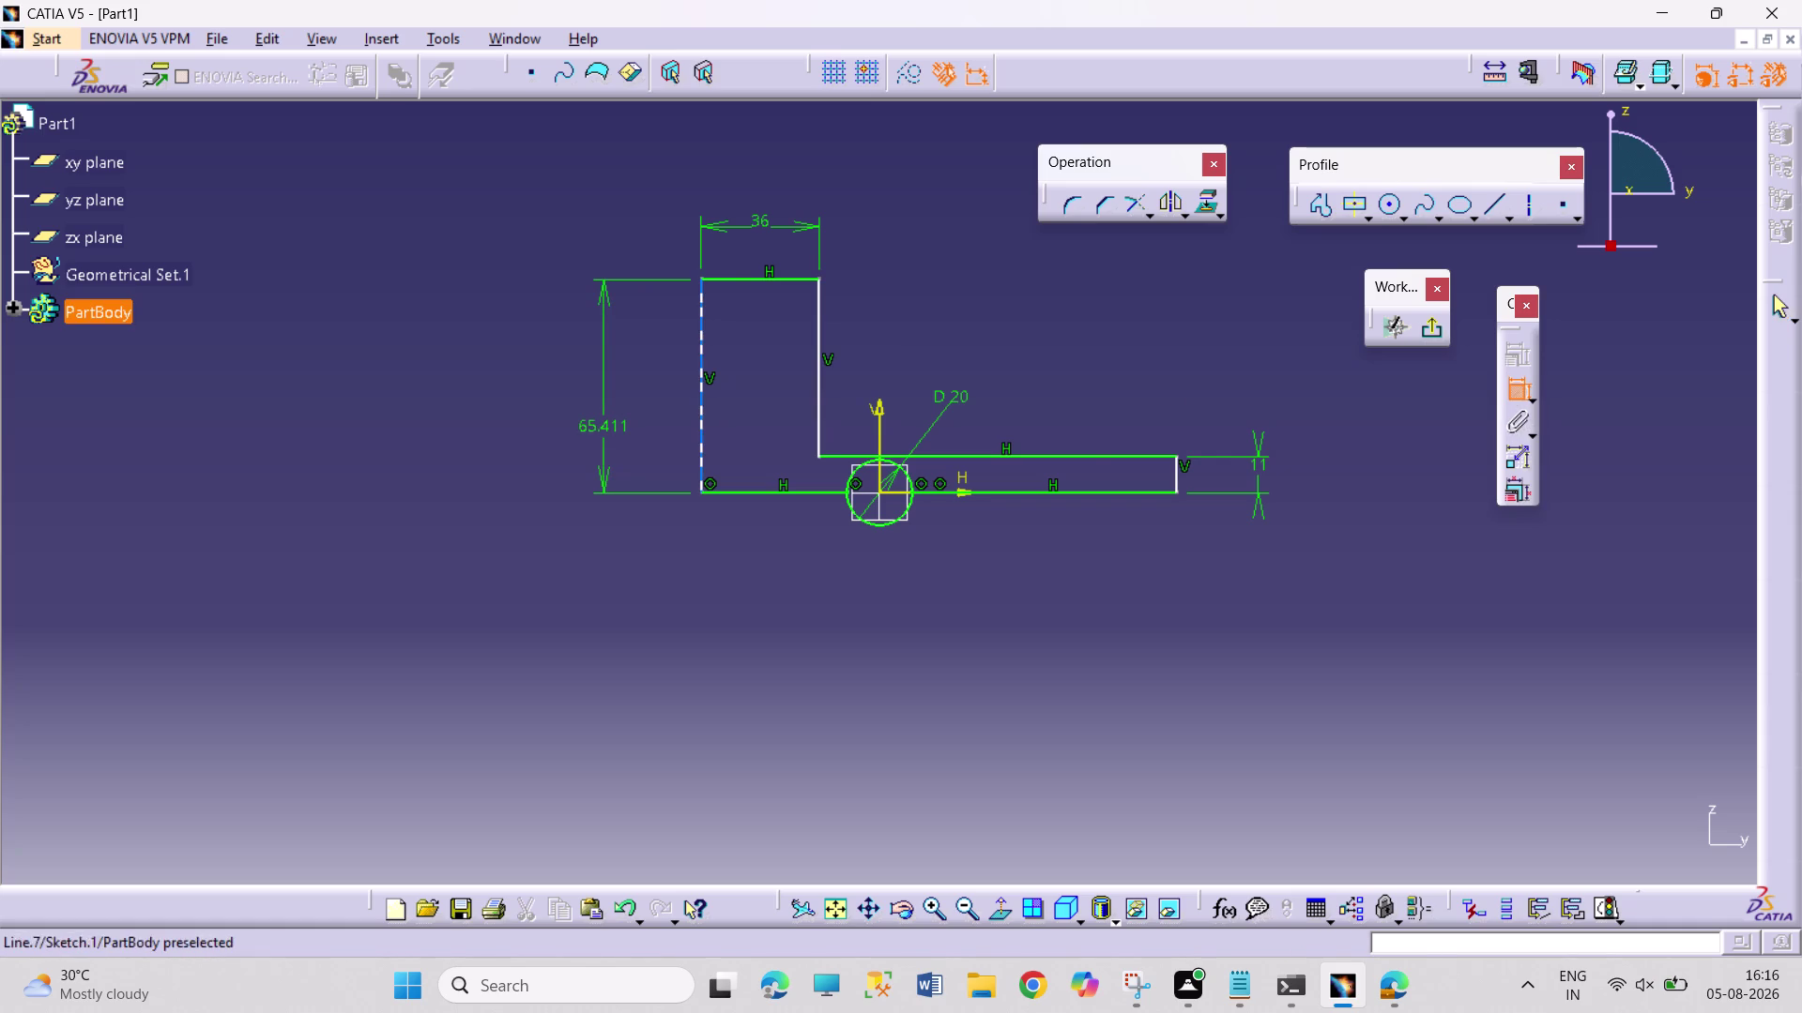
click(1179, 472)
click(951, 606)
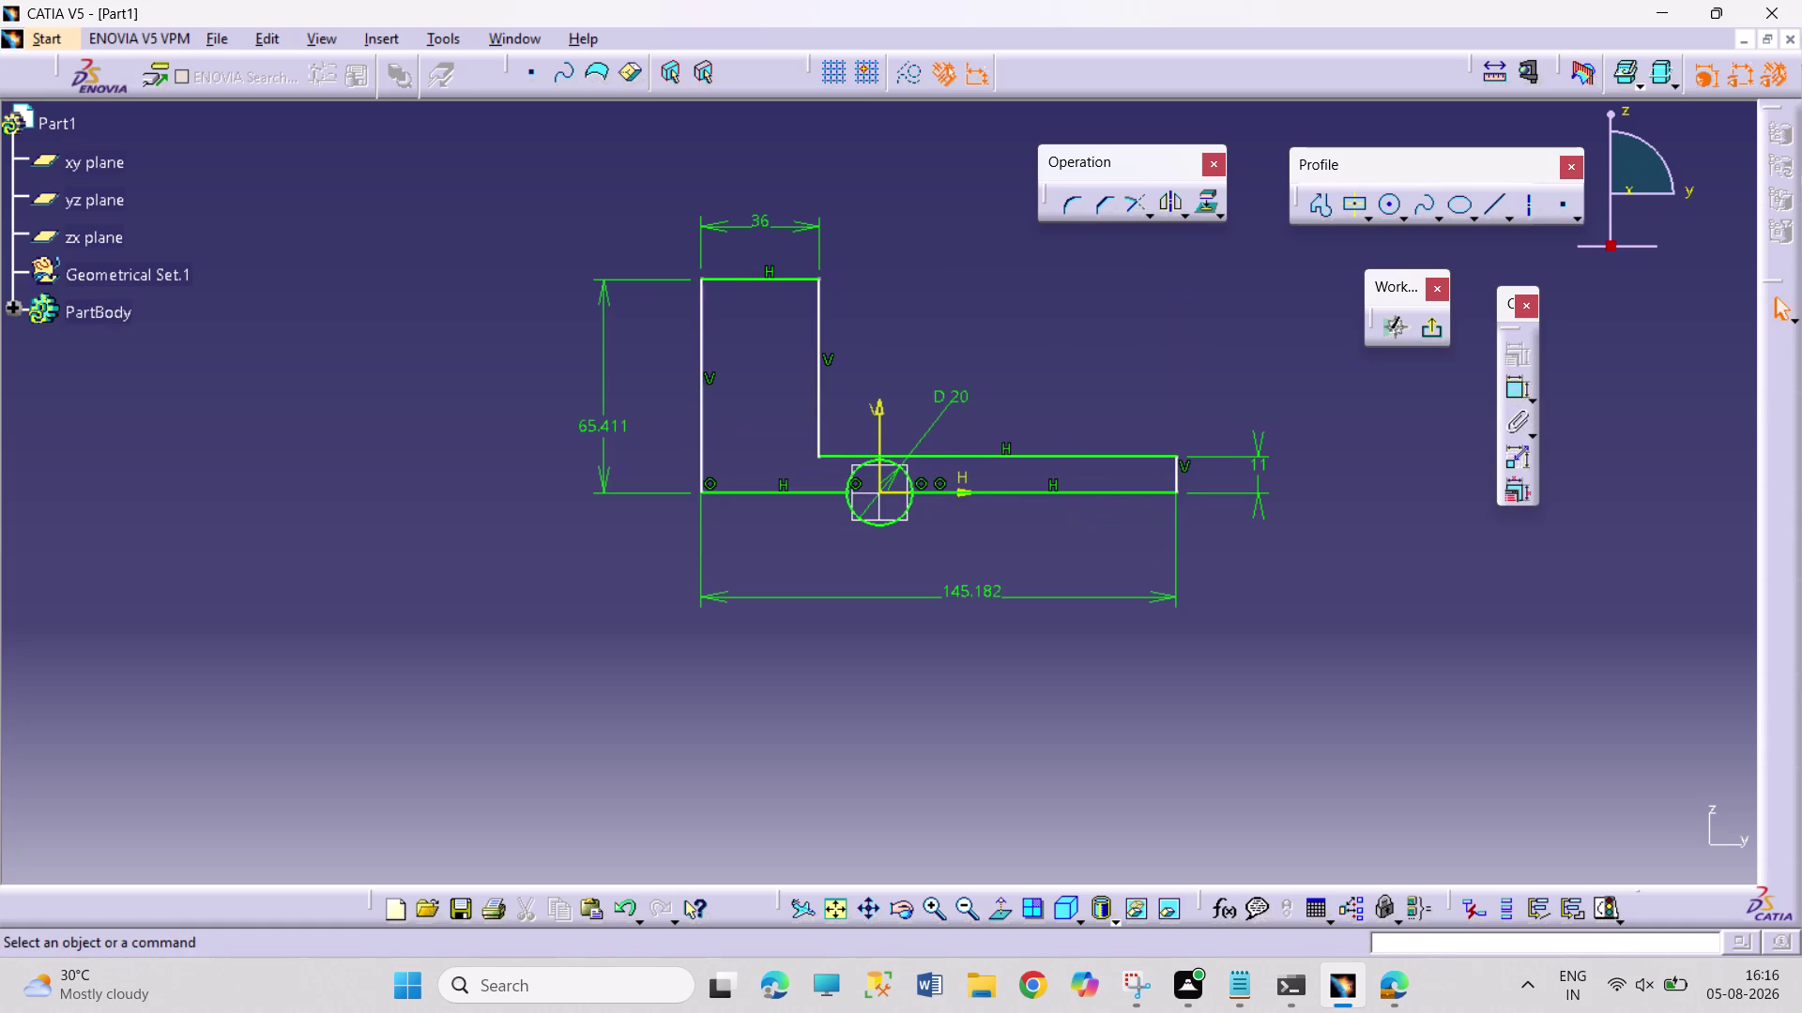
double_click(971, 590)
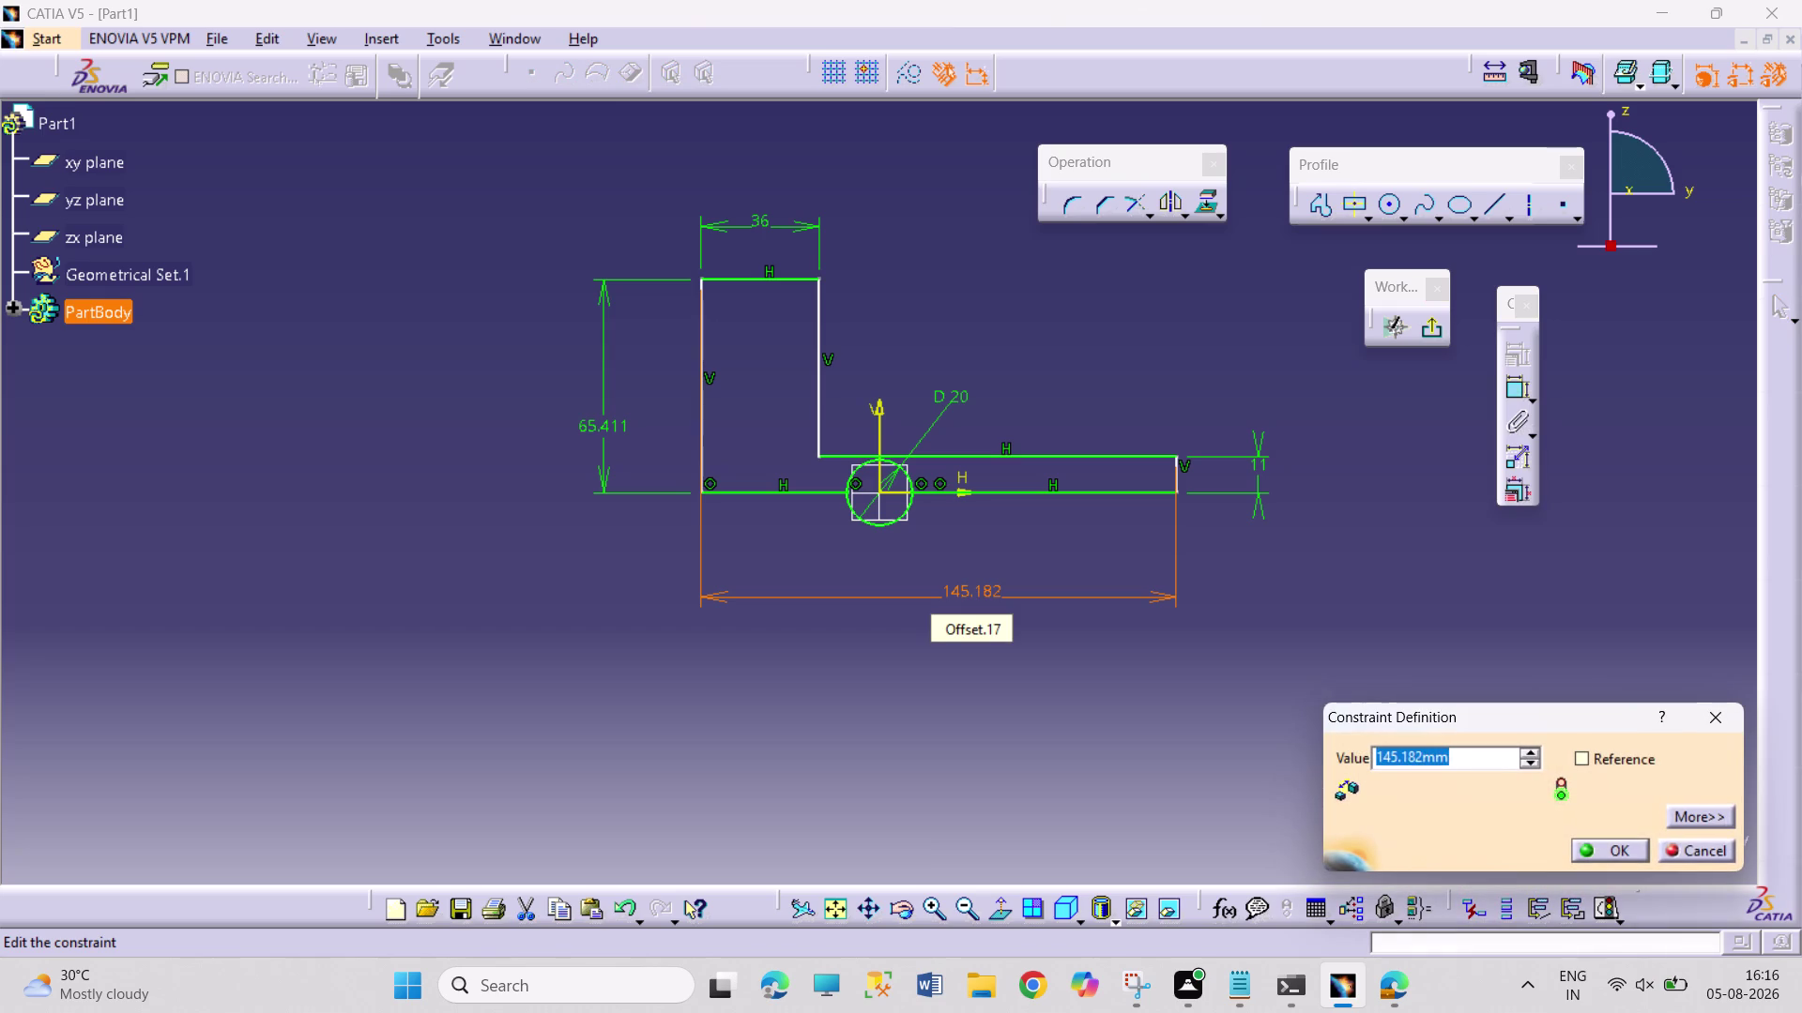
text(06)
key(0)
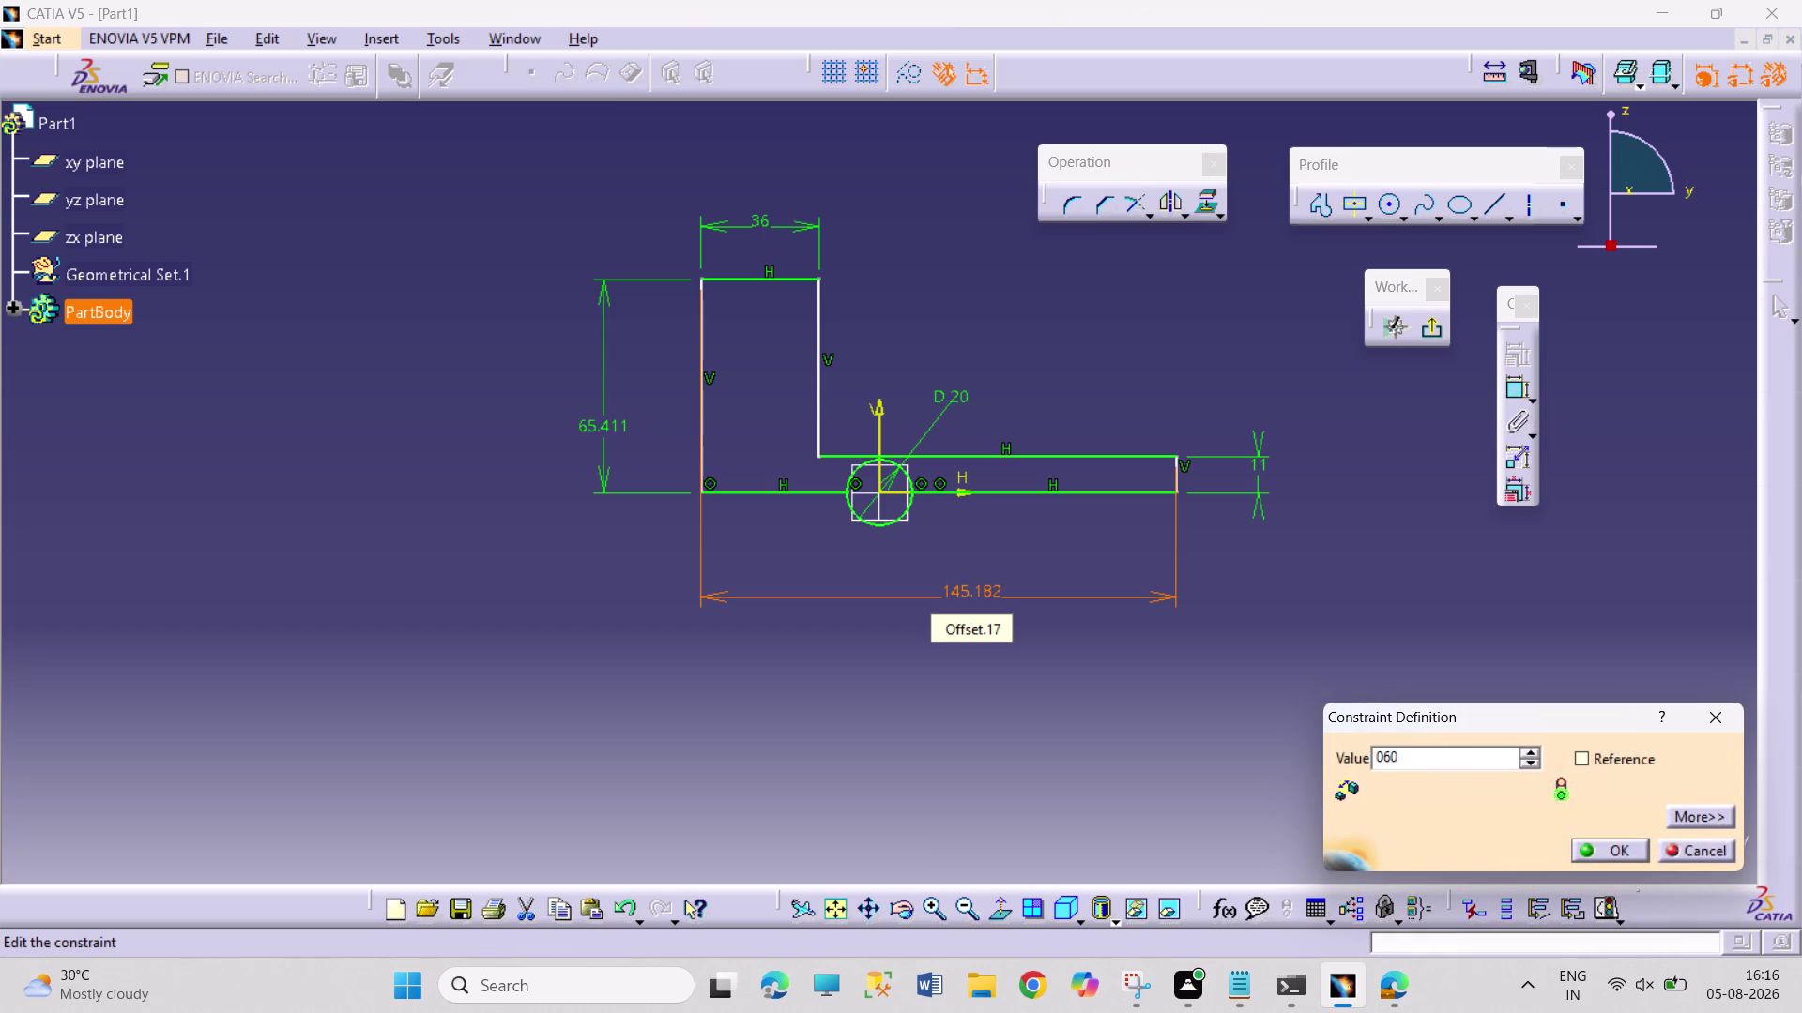
key(Return)
click(1122, 590)
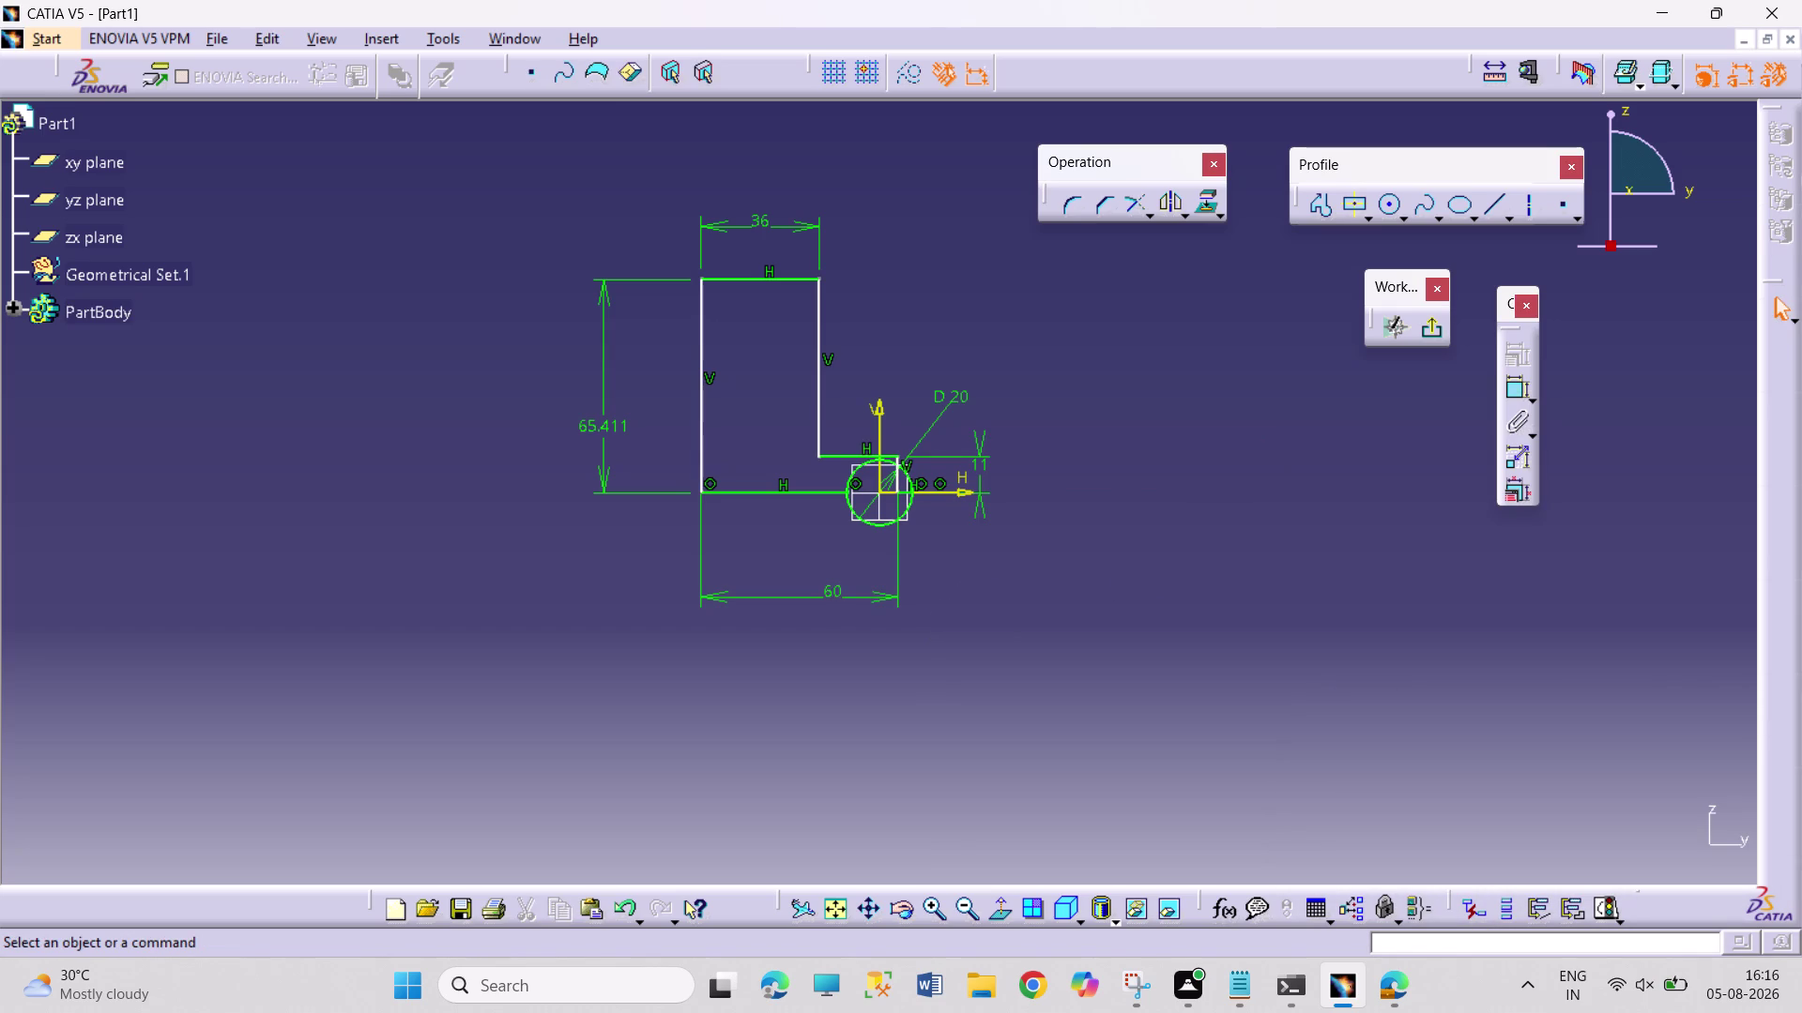
key(ctrl+z)
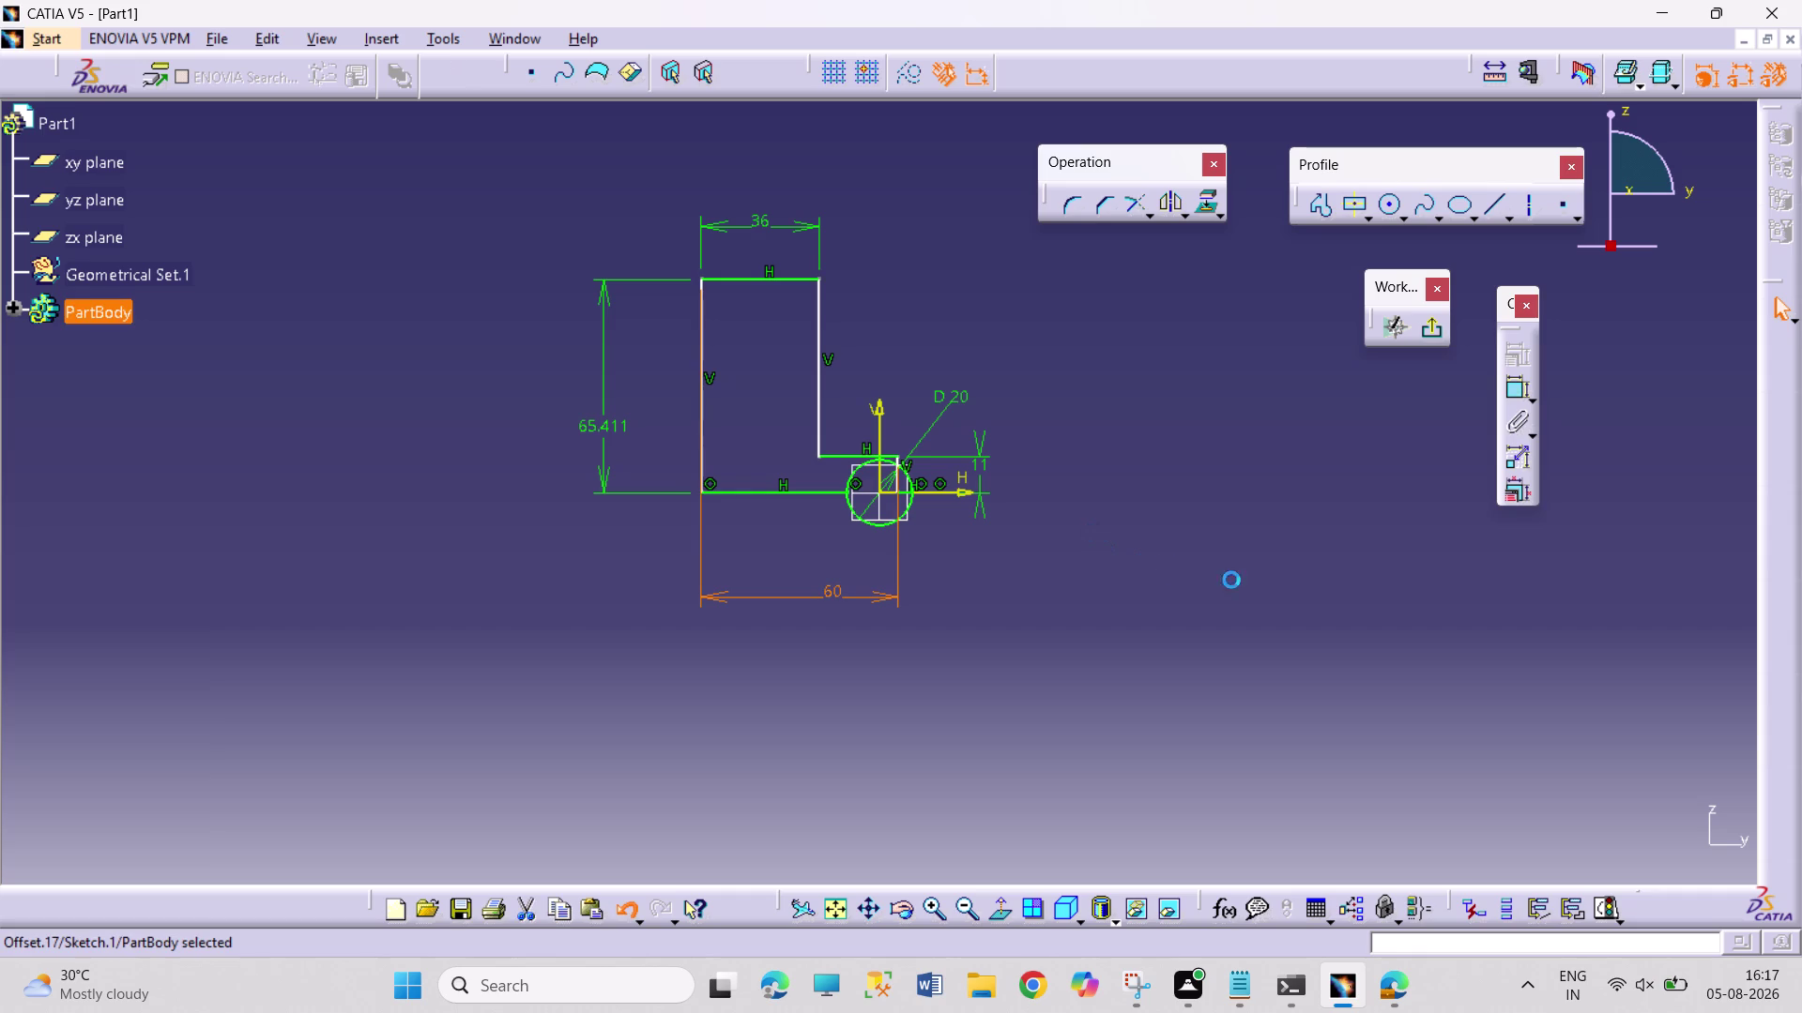
key(ctrl+z)
Undo back to the 145.182 overall length and pan the sketch to recentre it.
click(1316, 731)
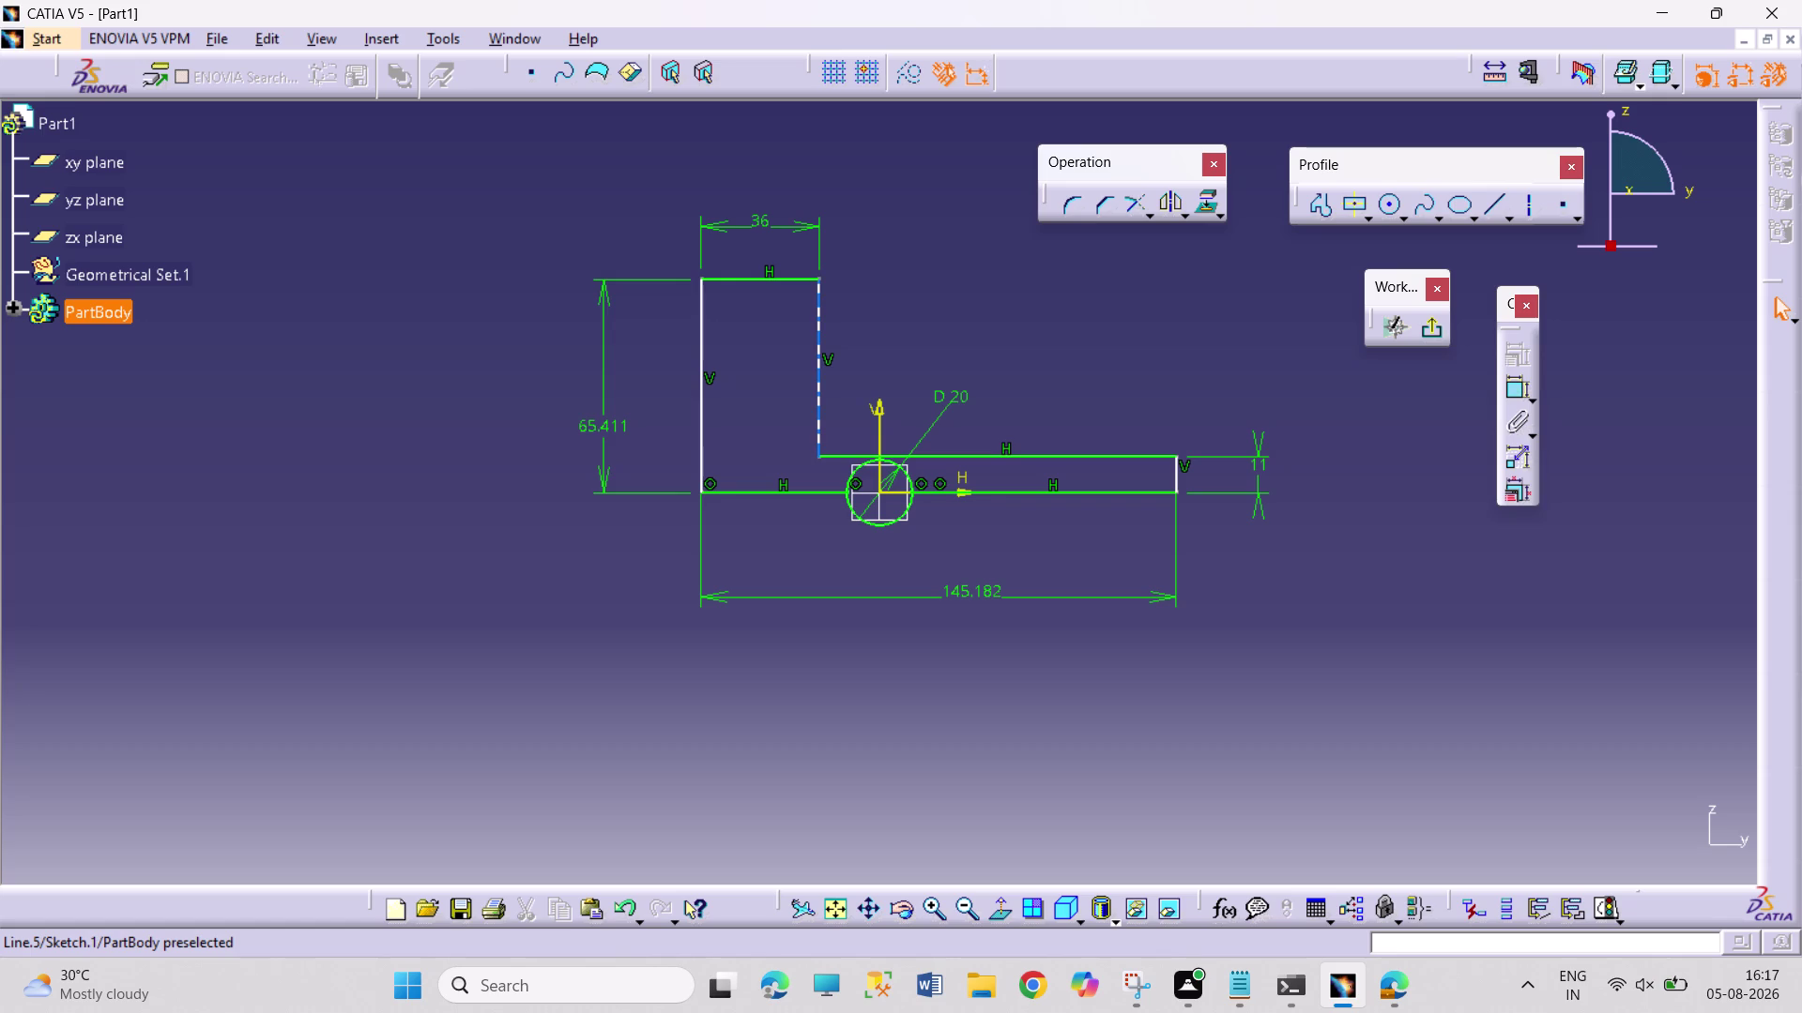
drag(819, 405, 921, 404)
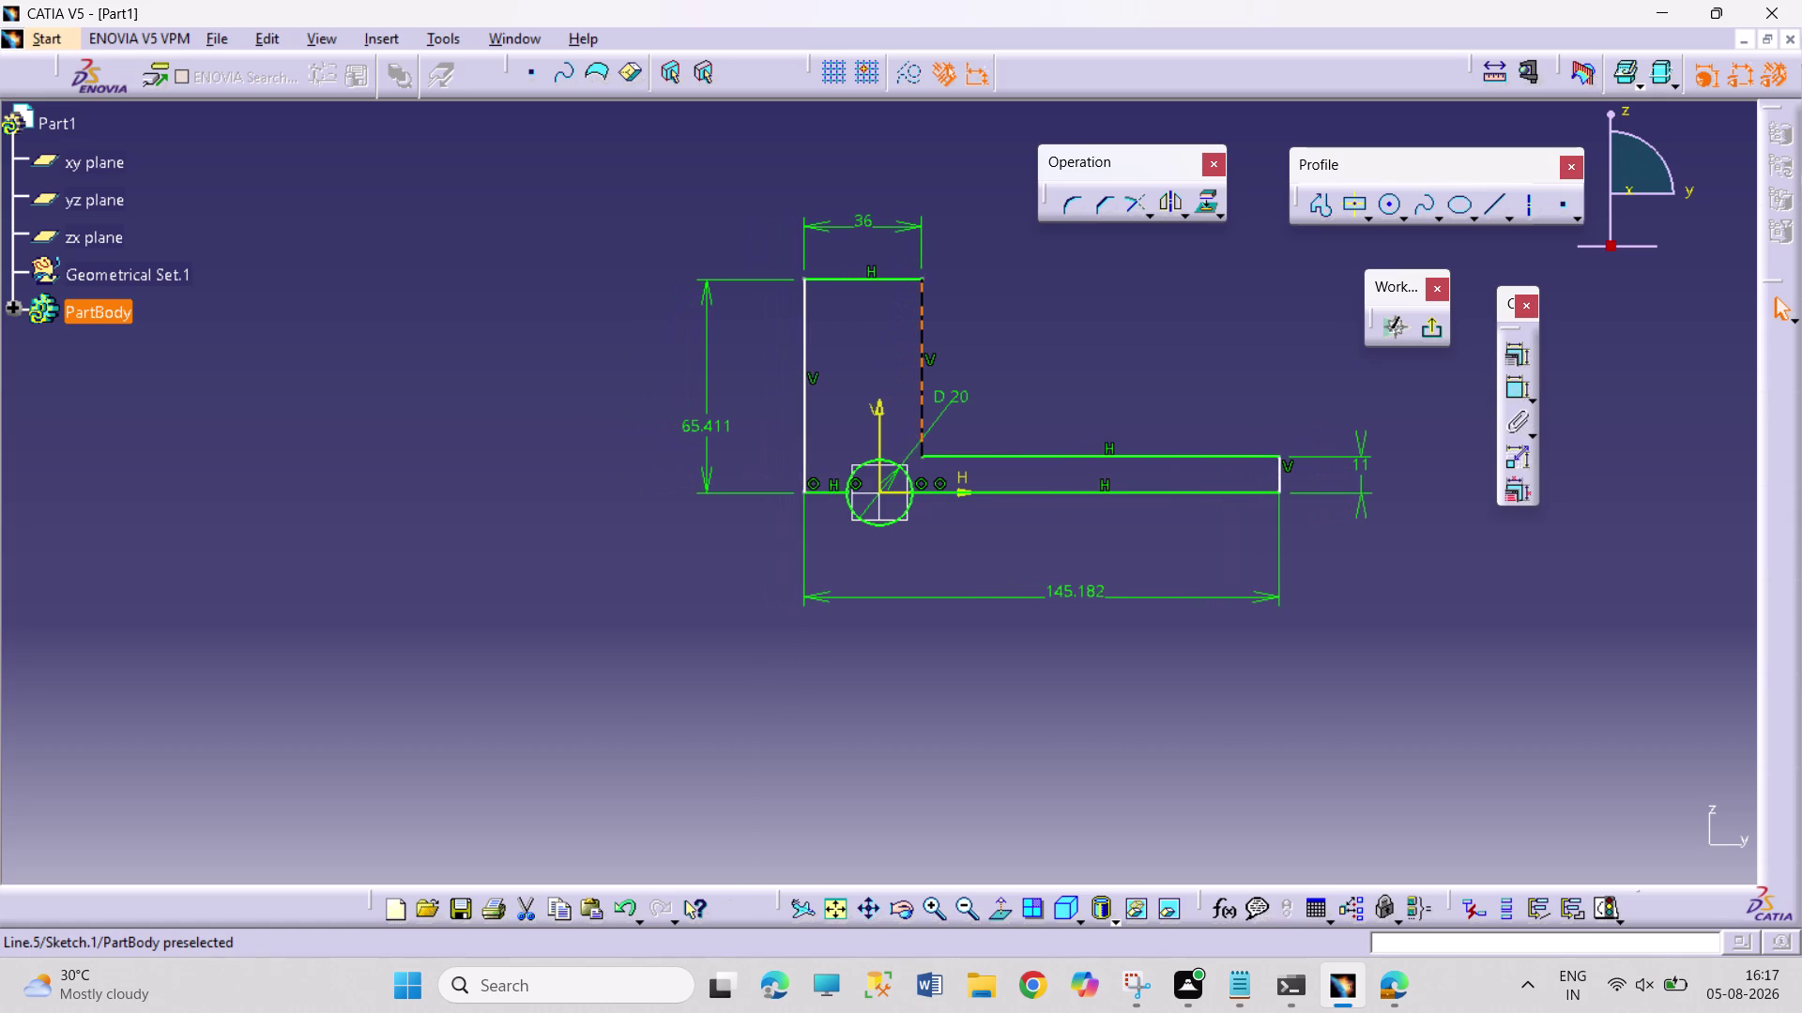
drag(921, 404, 927, 409)
click(1192, 726)
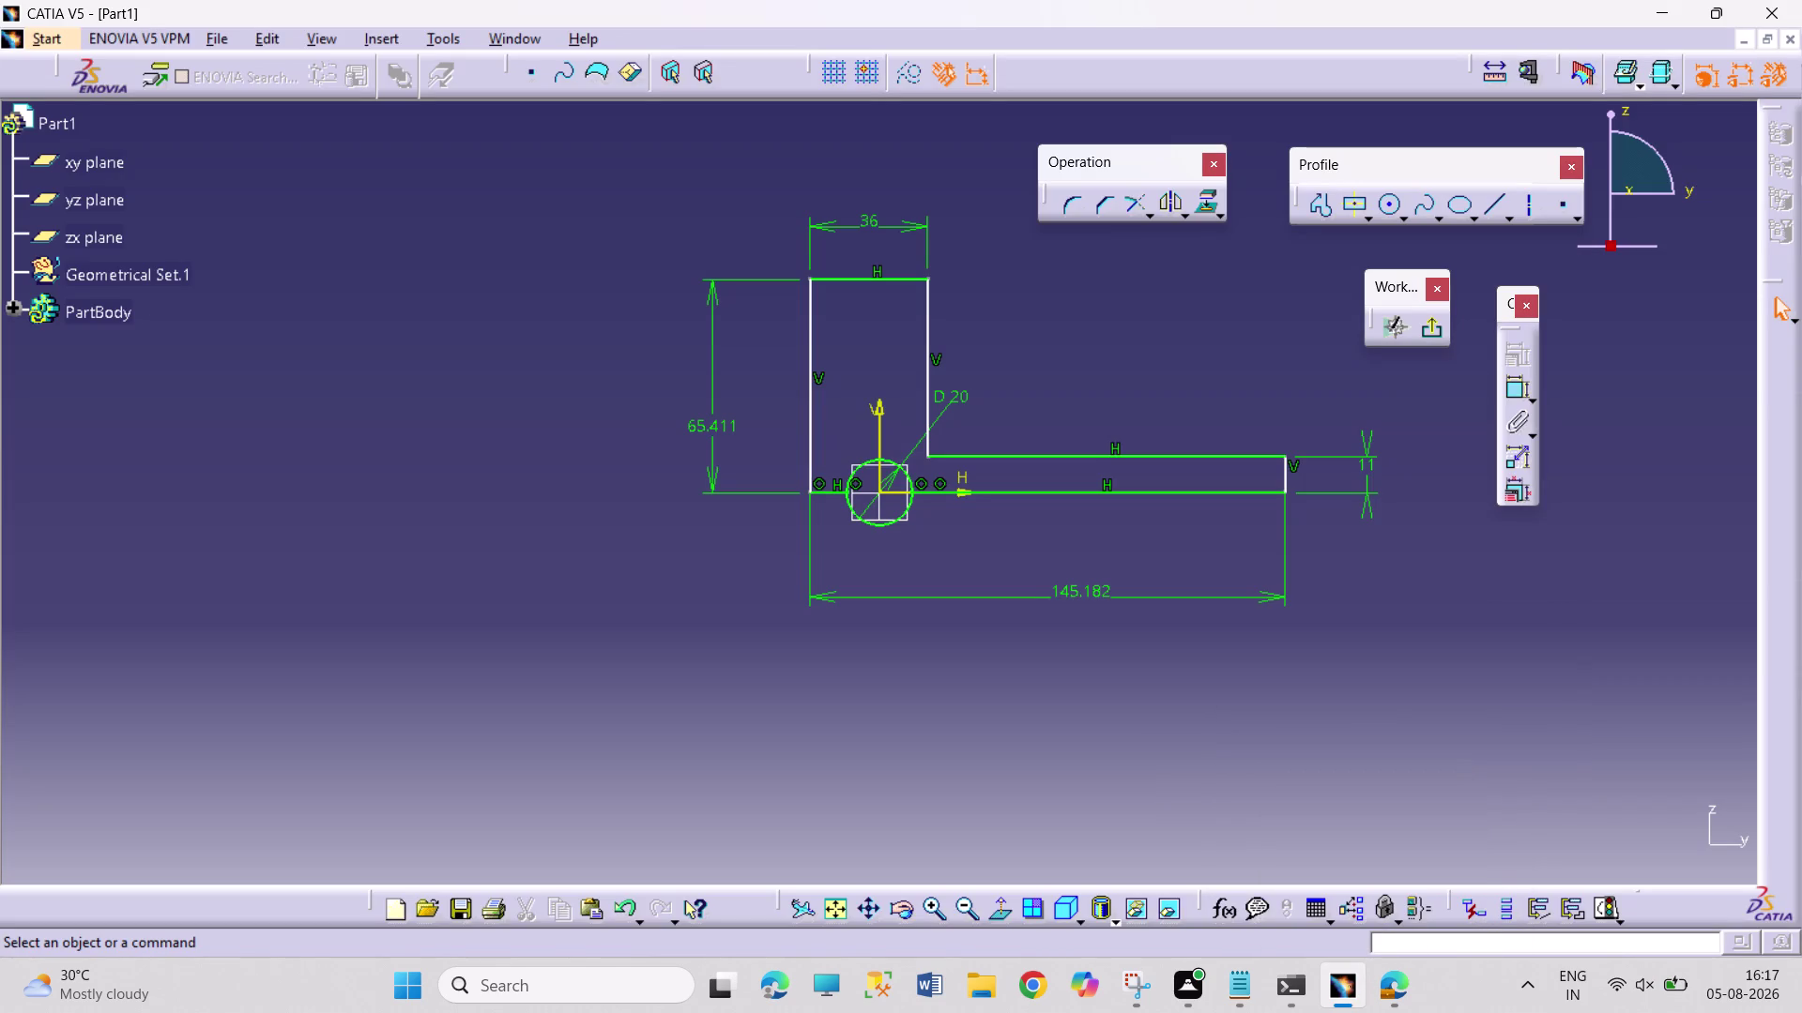
Change the overall length dimension to 60 and the left height to 25.
double_click(1075, 587)
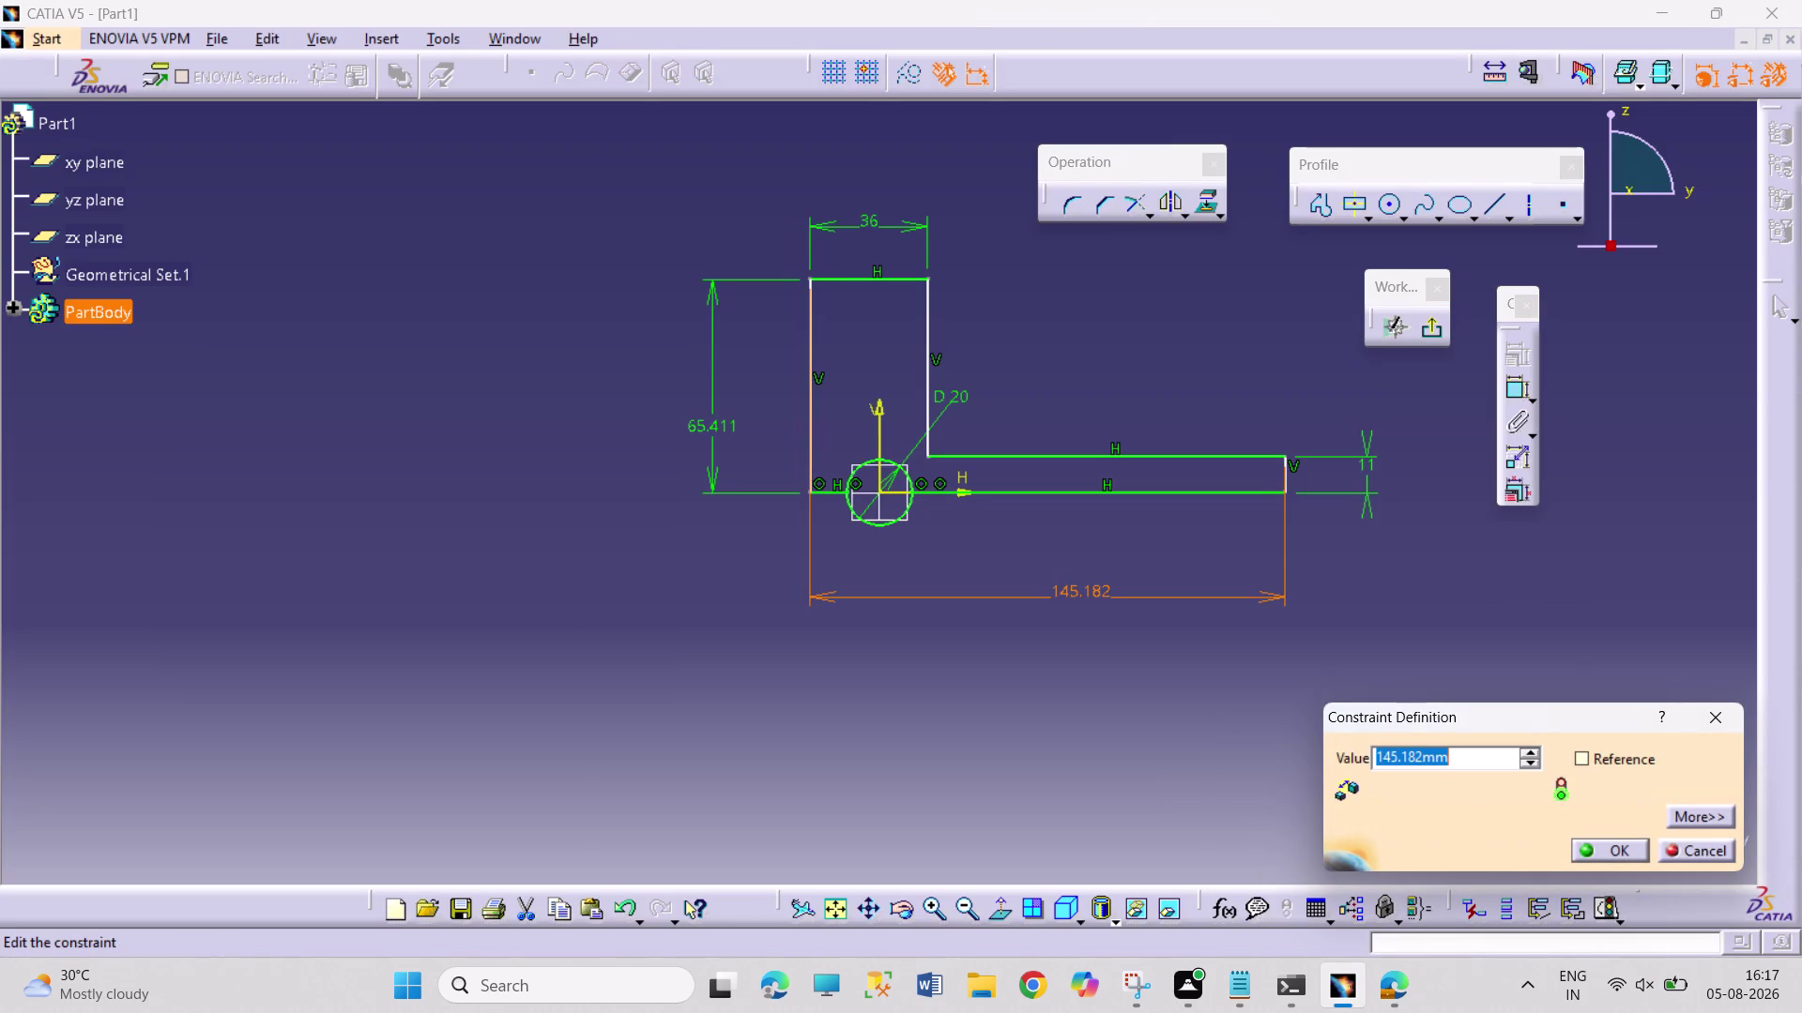
text(60)
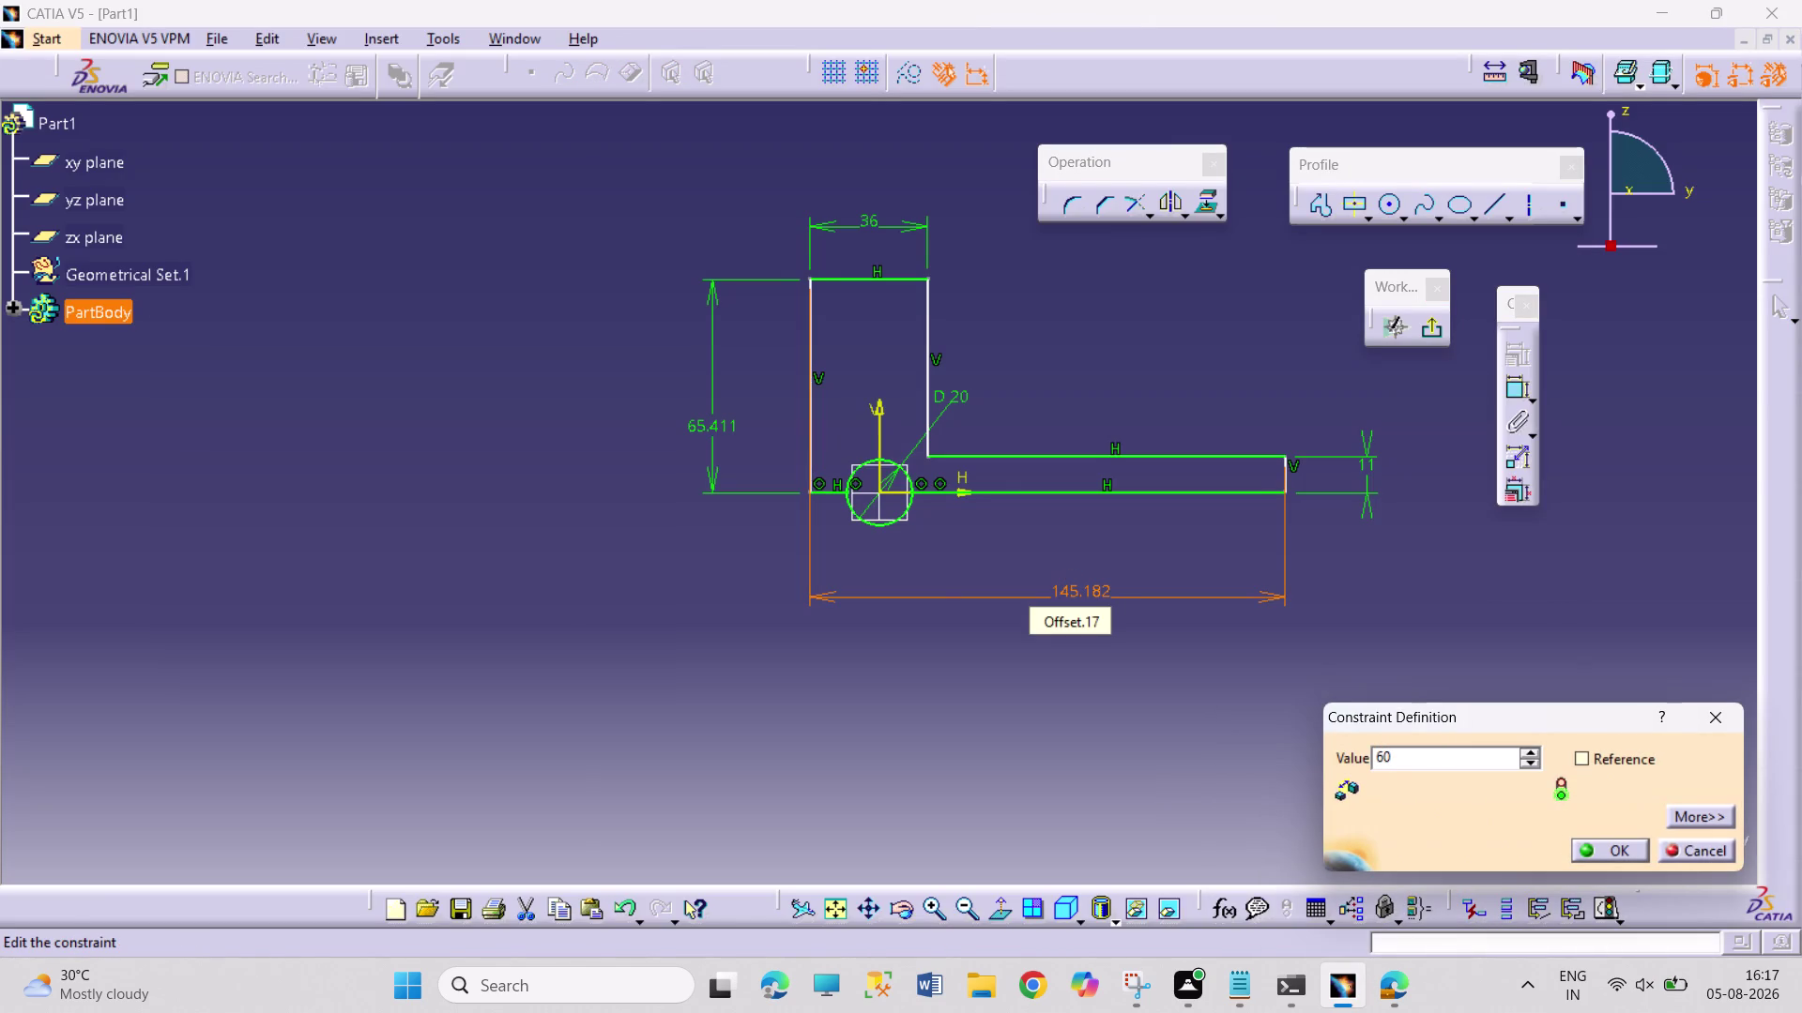
key(Return)
click(1303, 634)
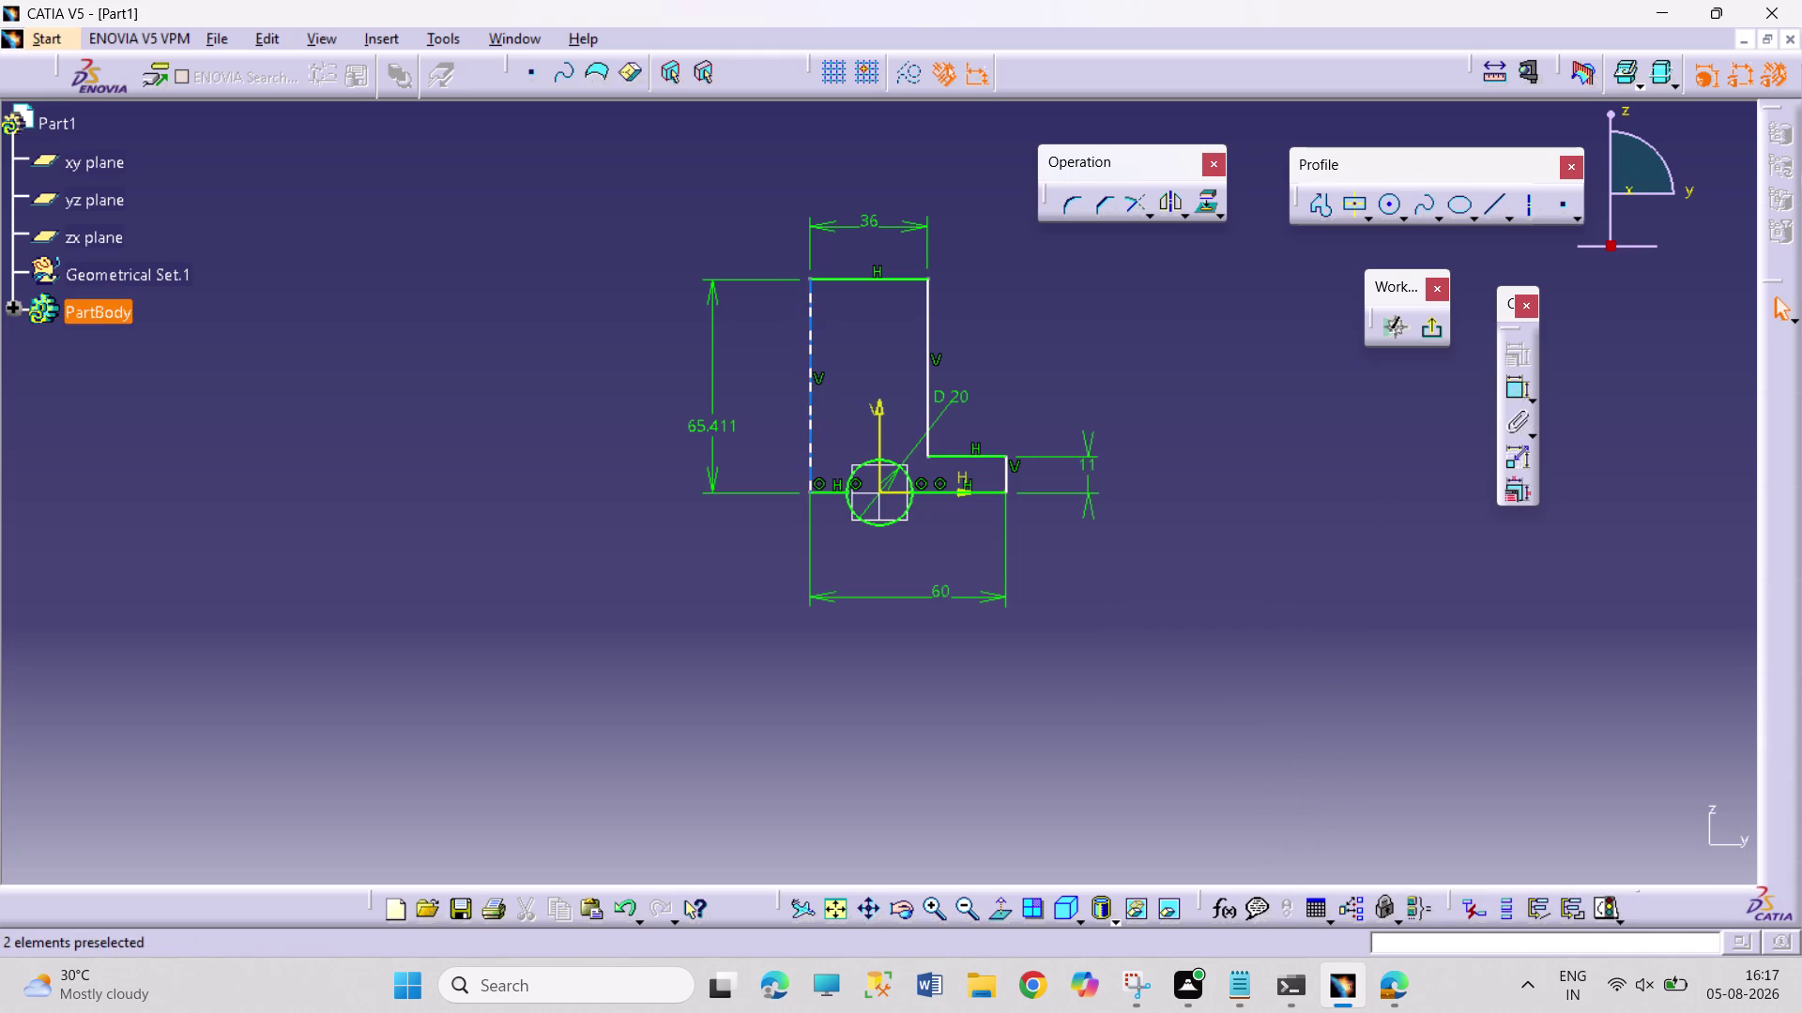
double_click(730, 418)
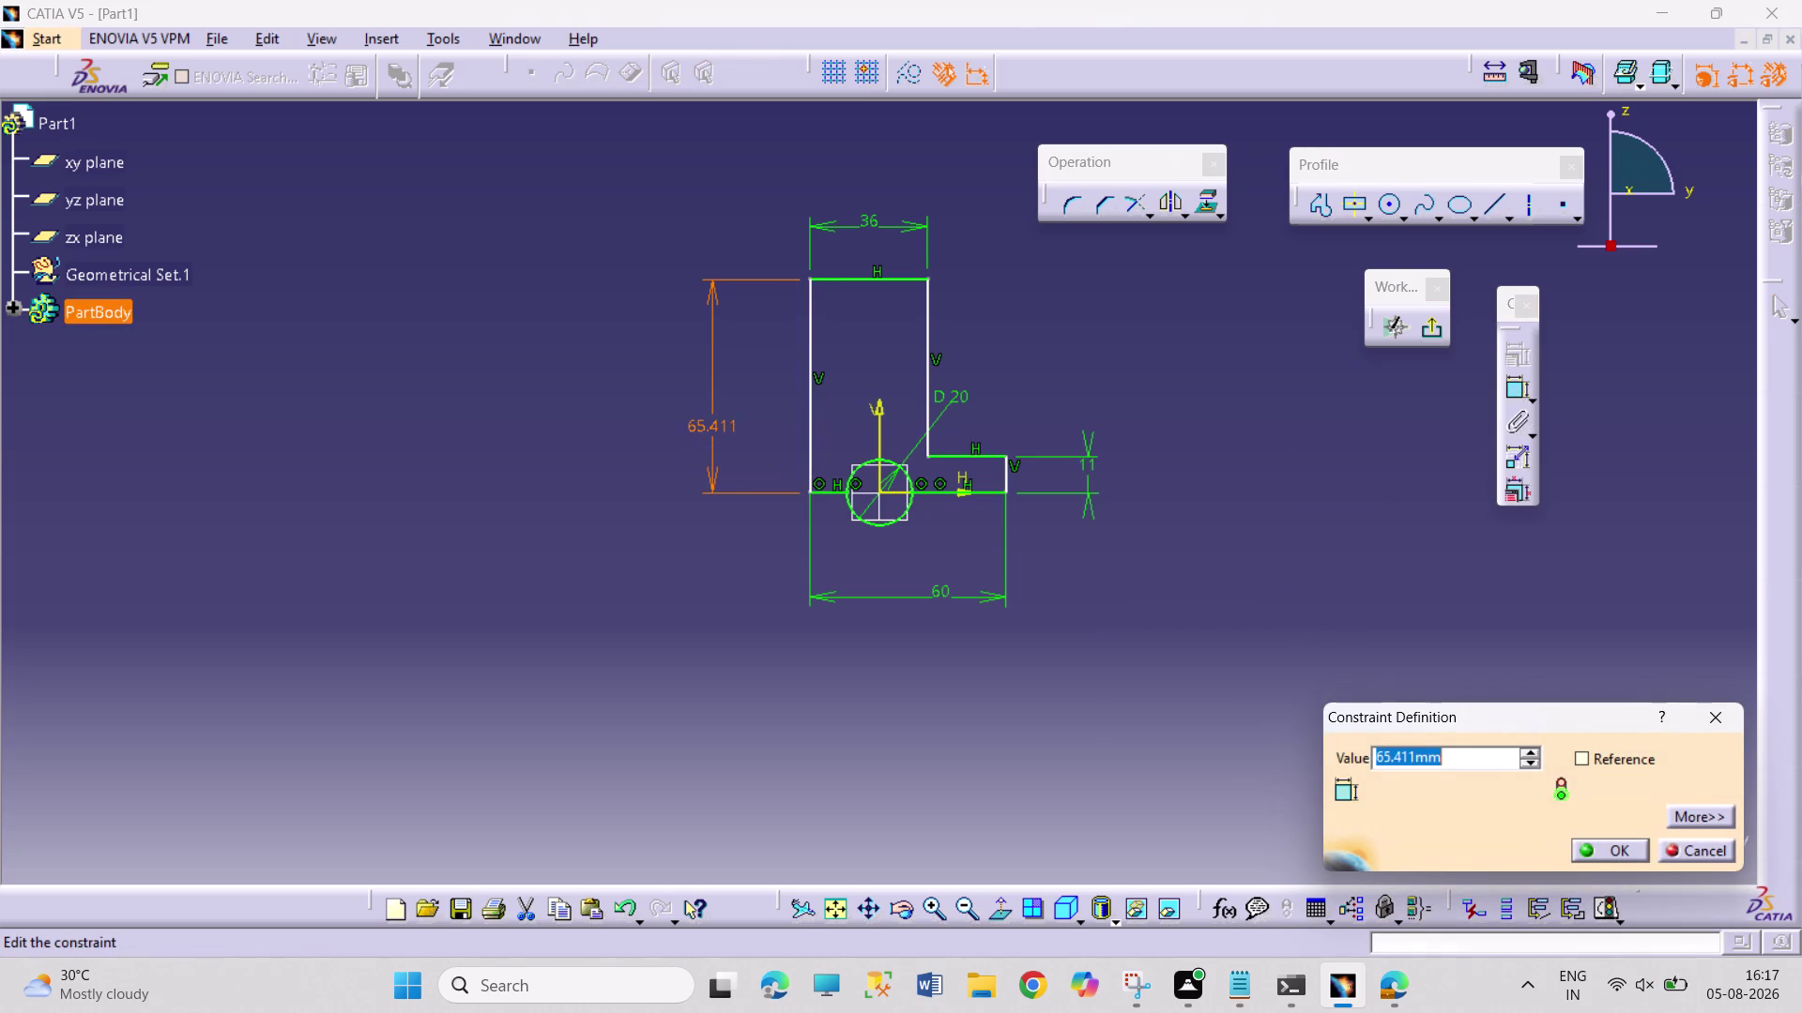
text(25)
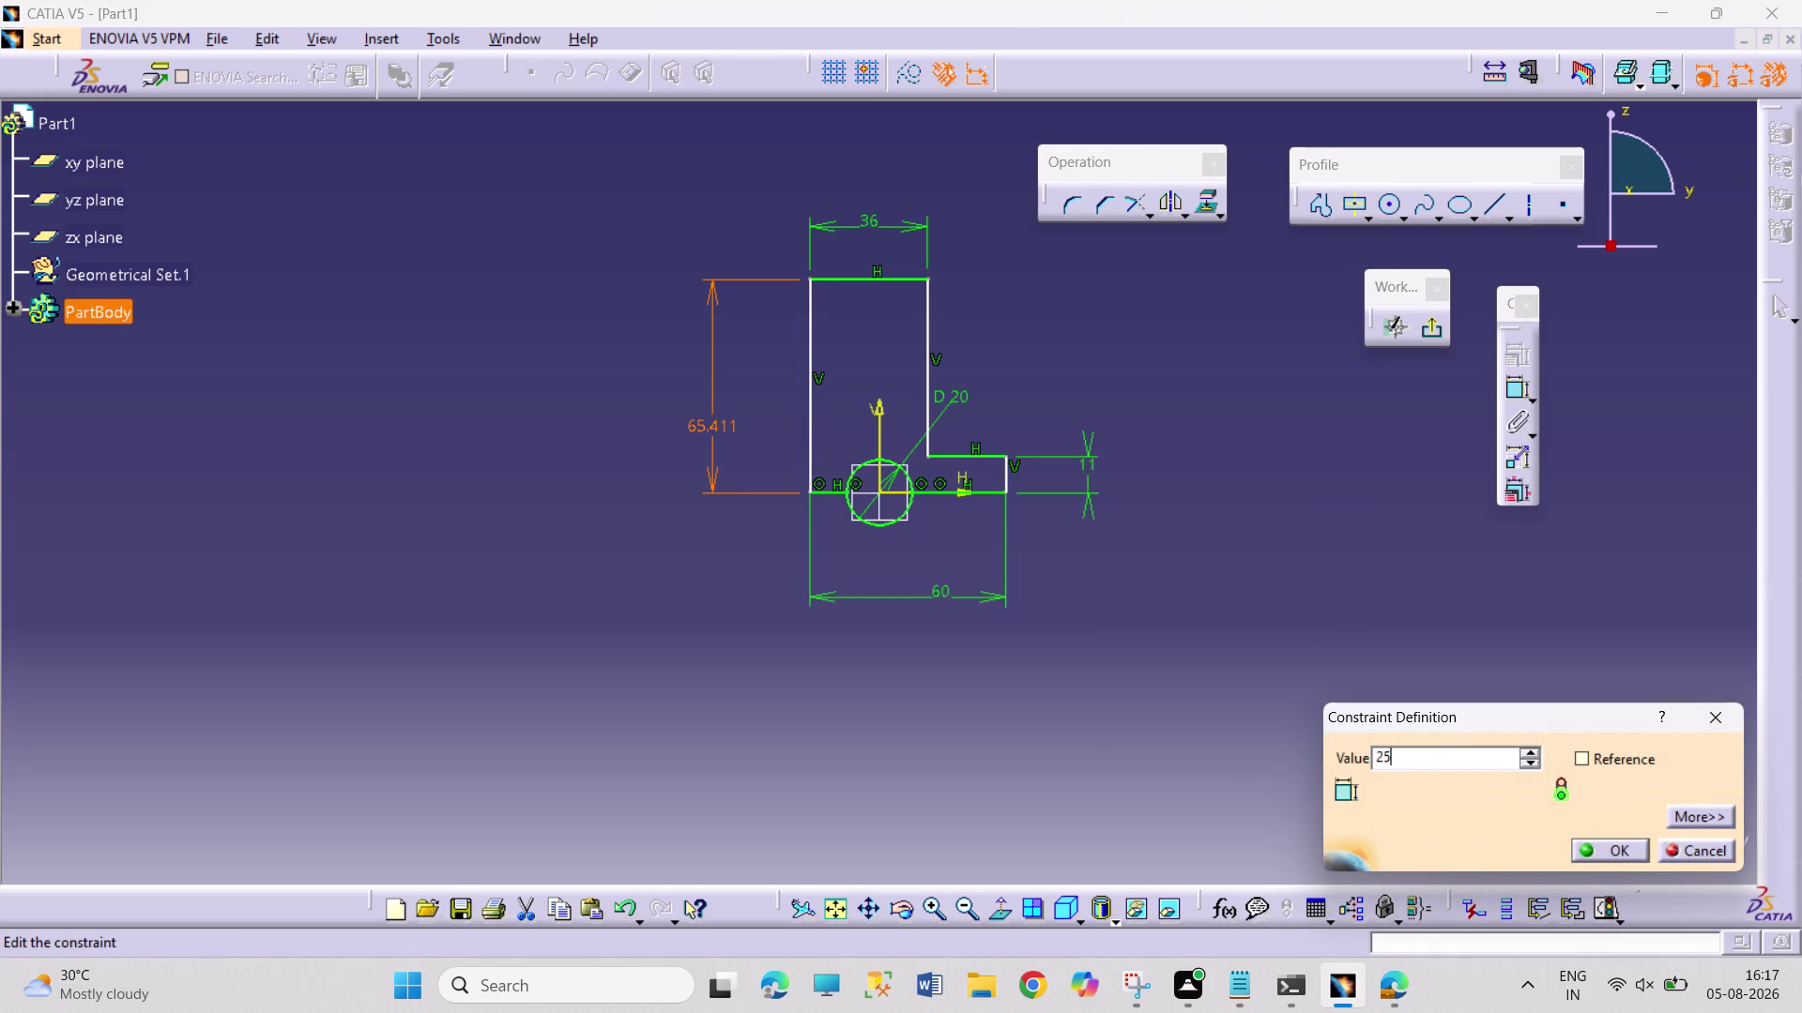
key(Return)
click(1285, 695)
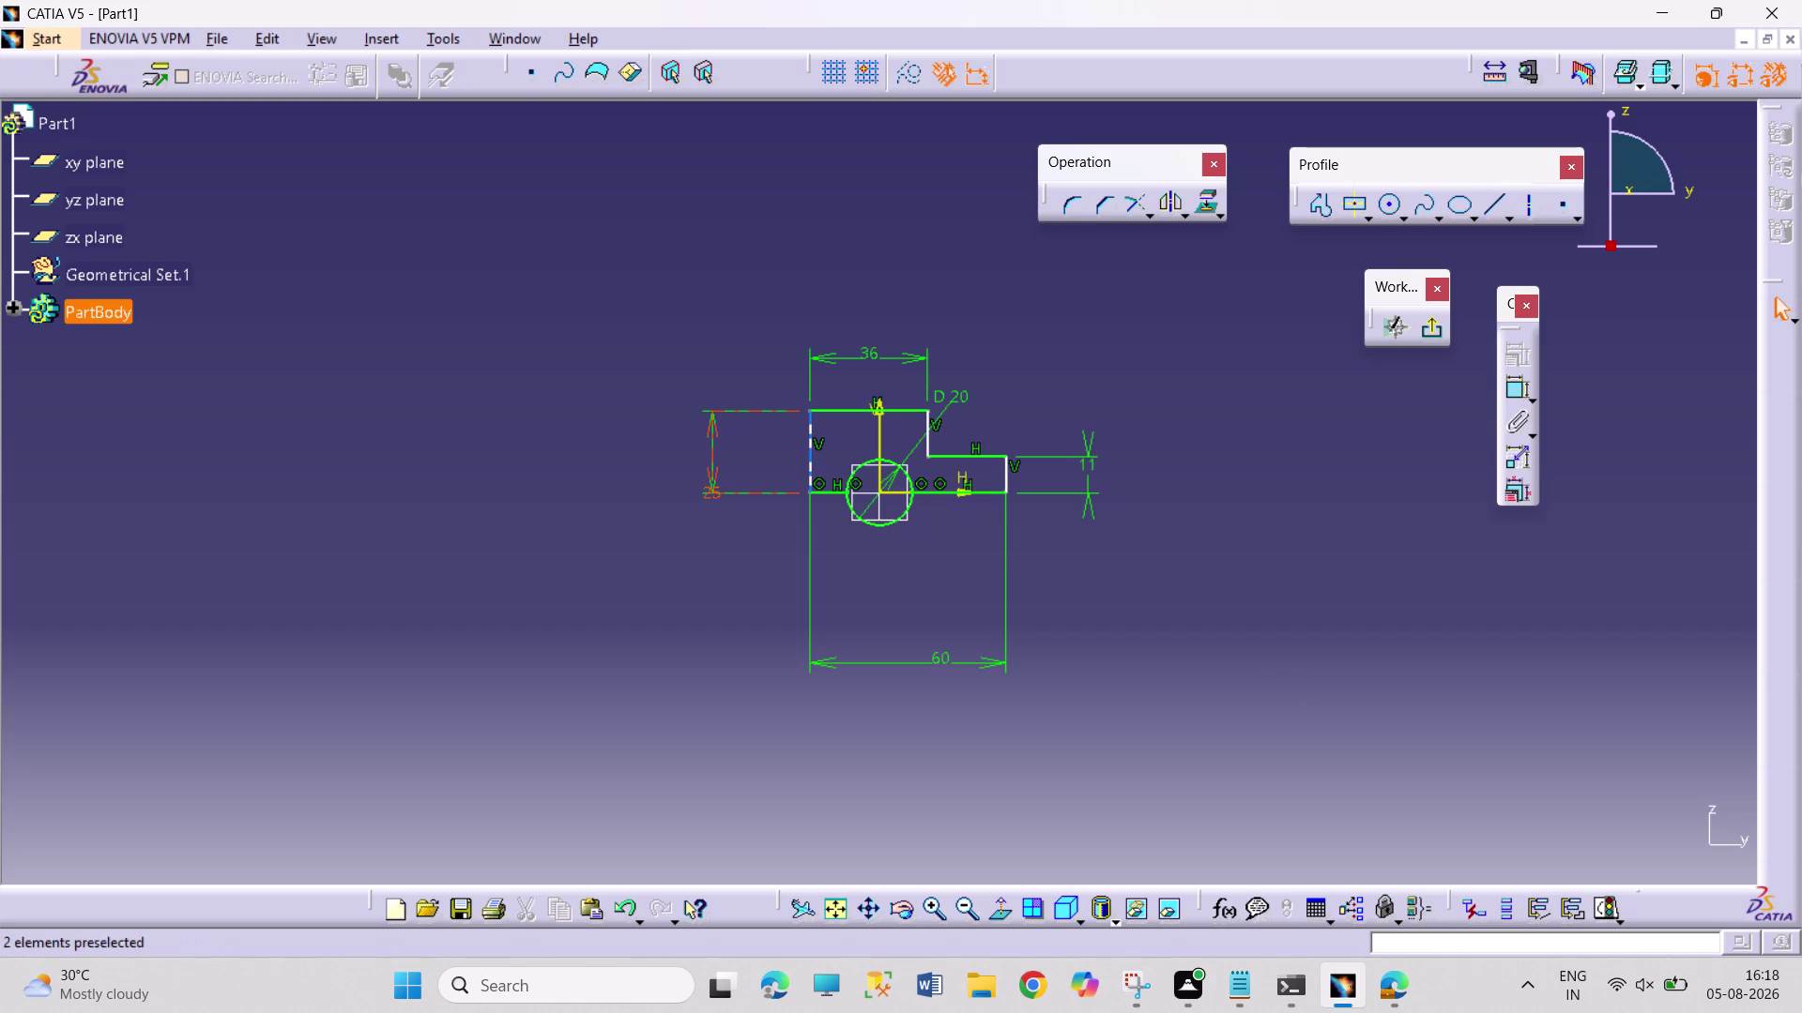
Move a dimension clear of the profile and nudge the profile's position.
drag(715, 490, 712, 465)
click(741, 588)
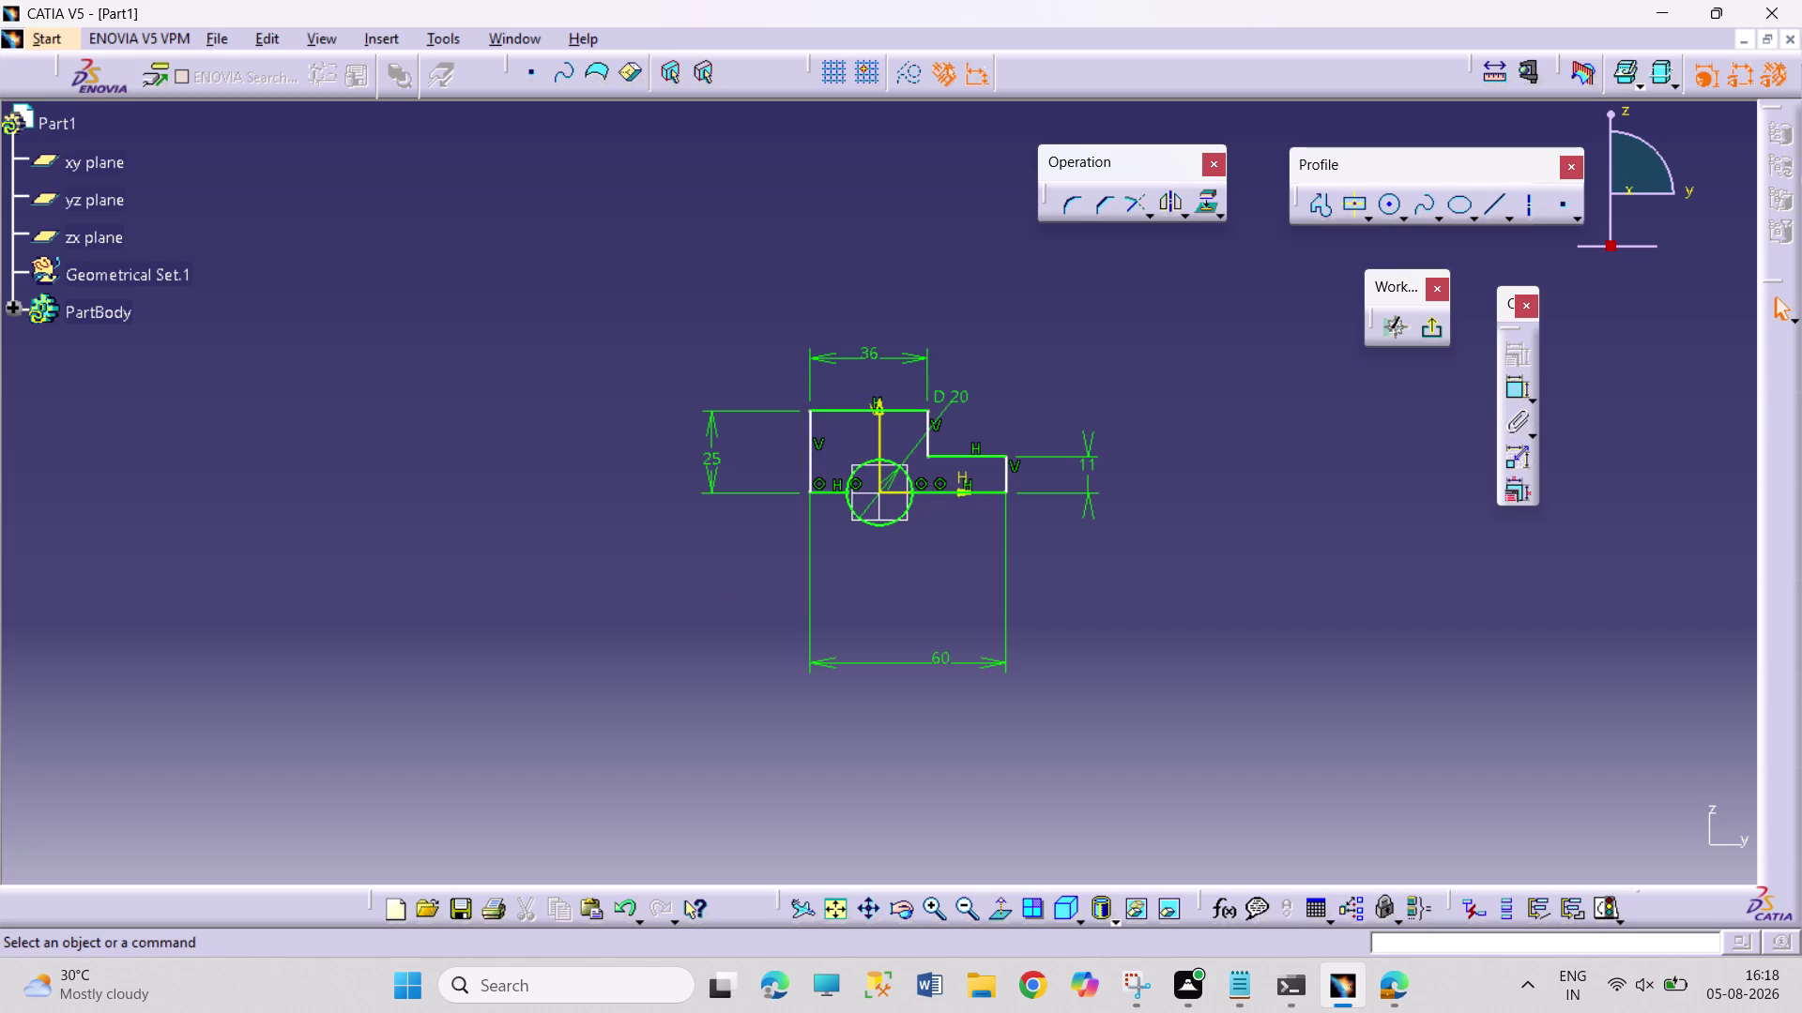
click(811, 469)
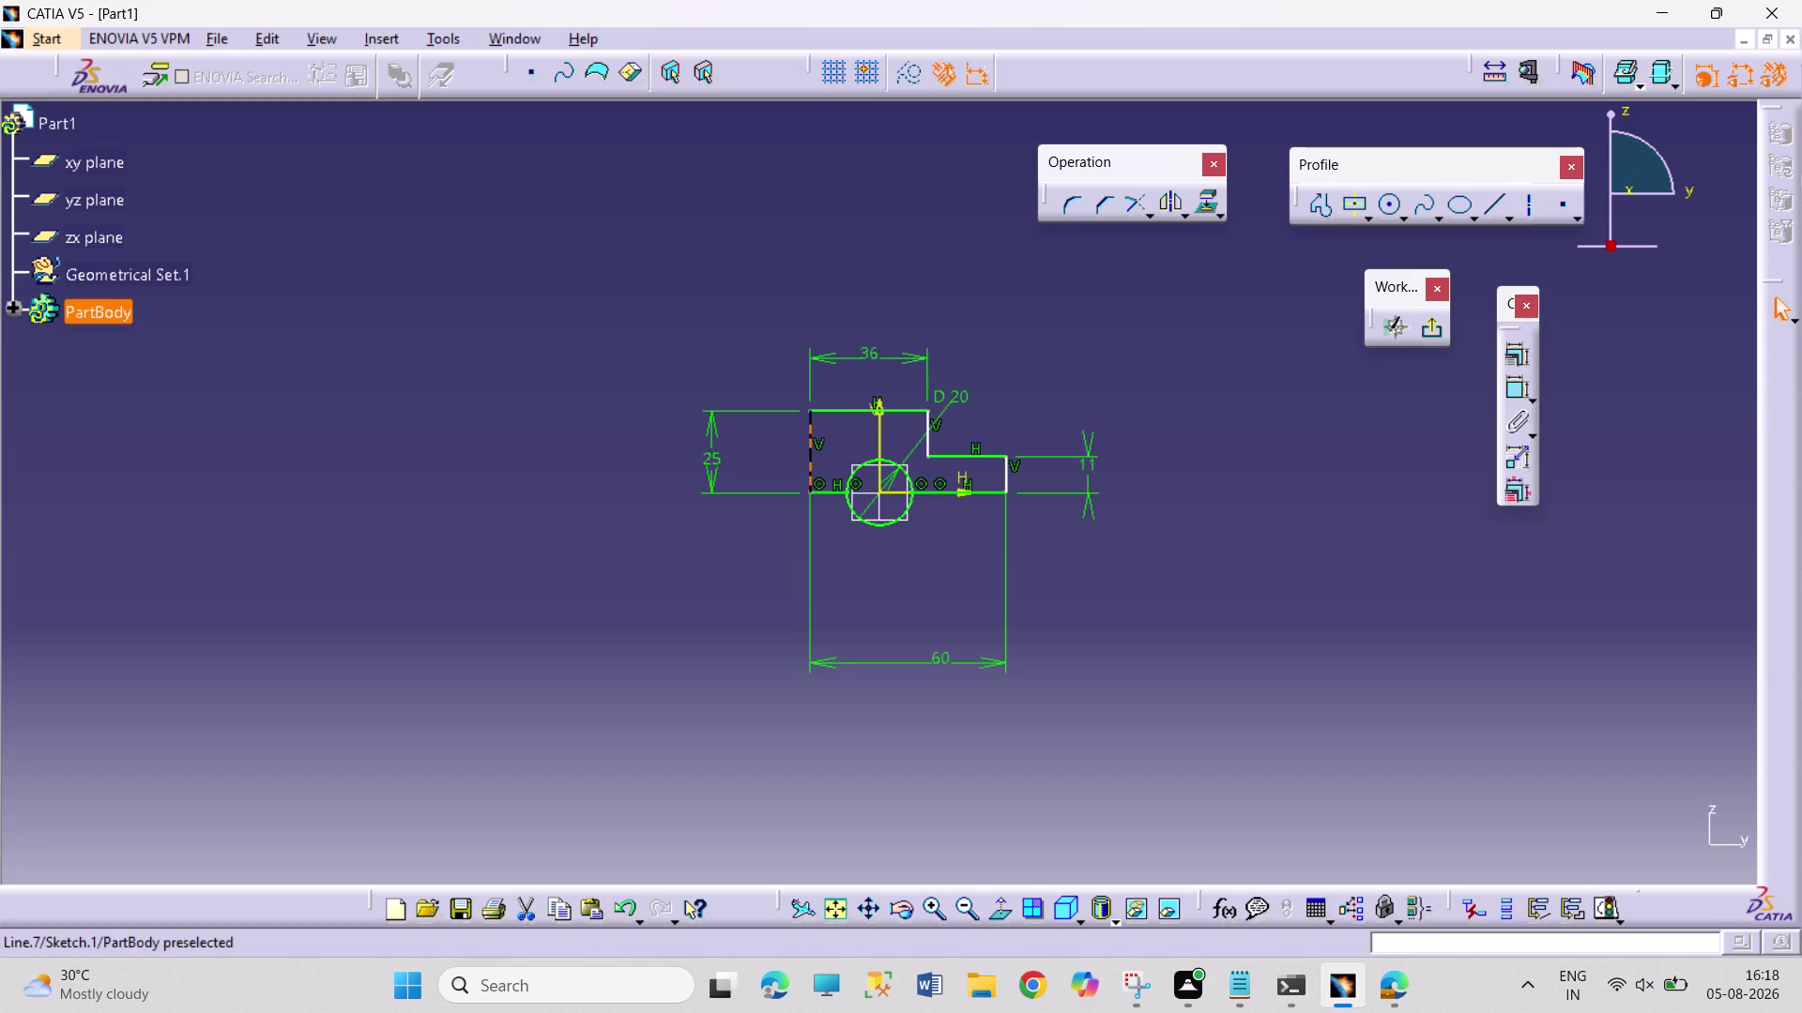
click(1116, 589)
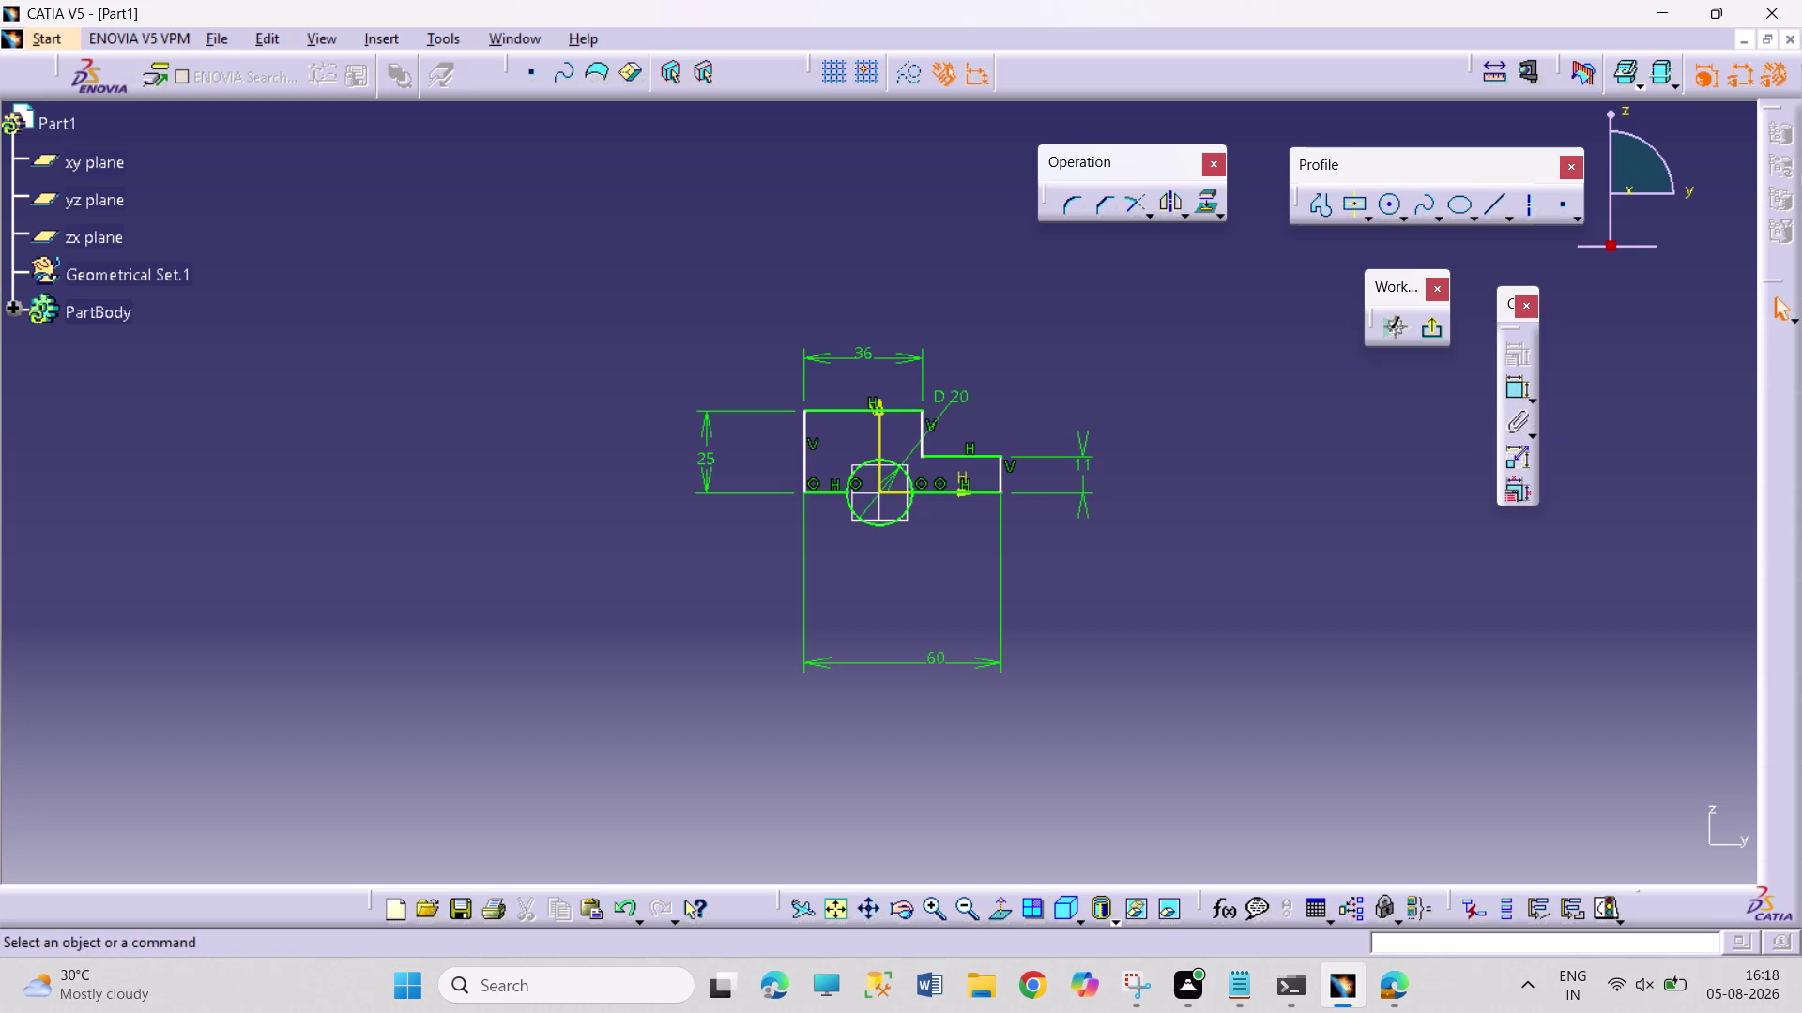
drag(996, 476, 1009, 482)
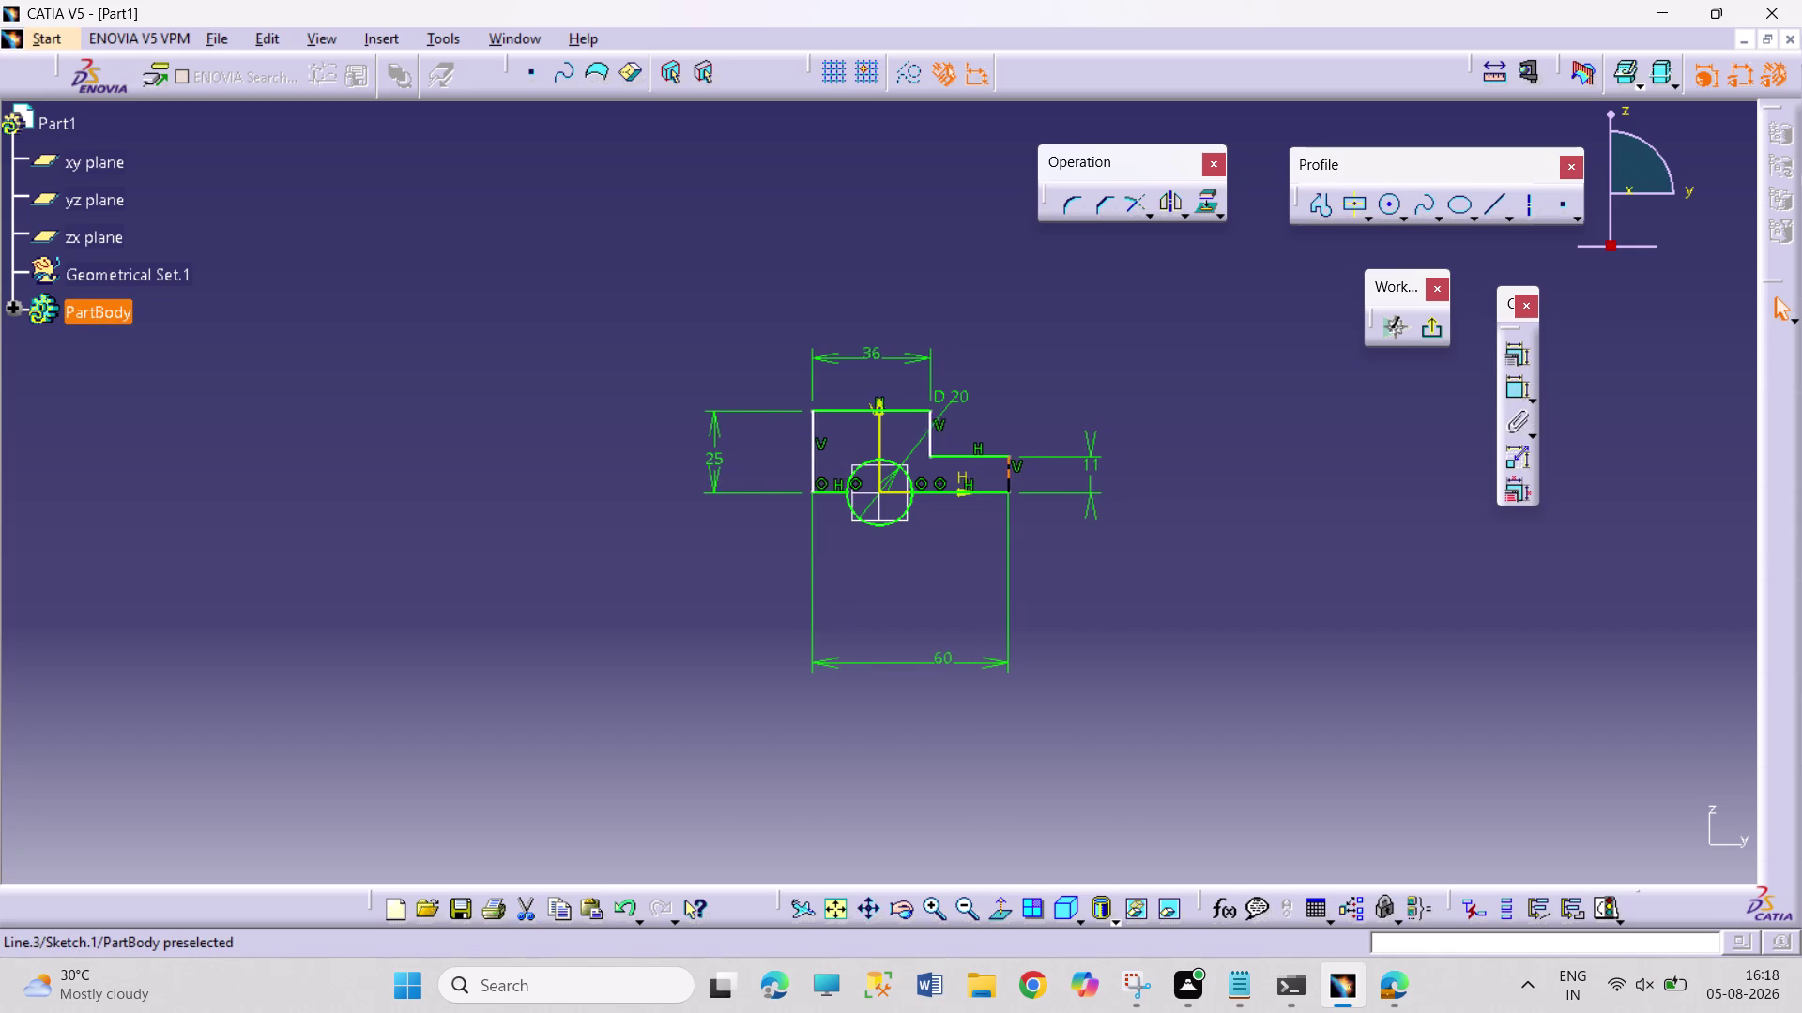
drag(1009, 481, 1012, 484)
click(1139, 565)
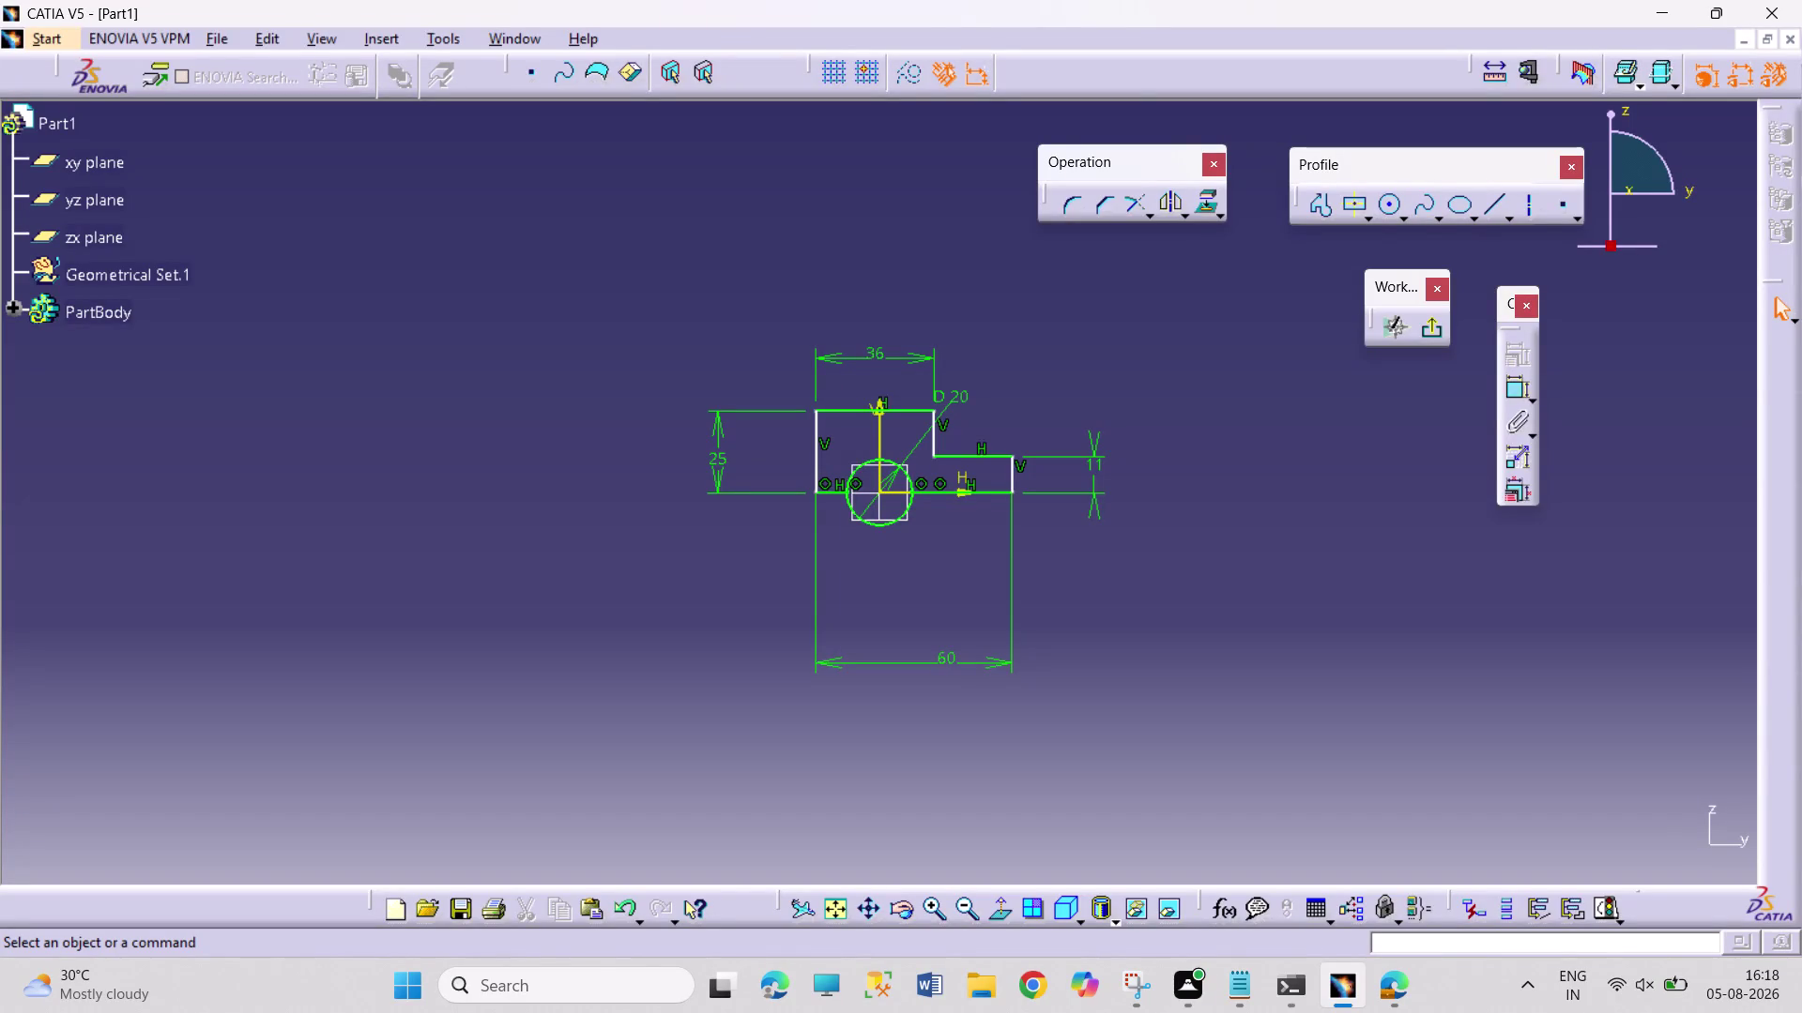
Add an 8 distance from the left edge to the circle centre and exit the sketch.
click(1513, 394)
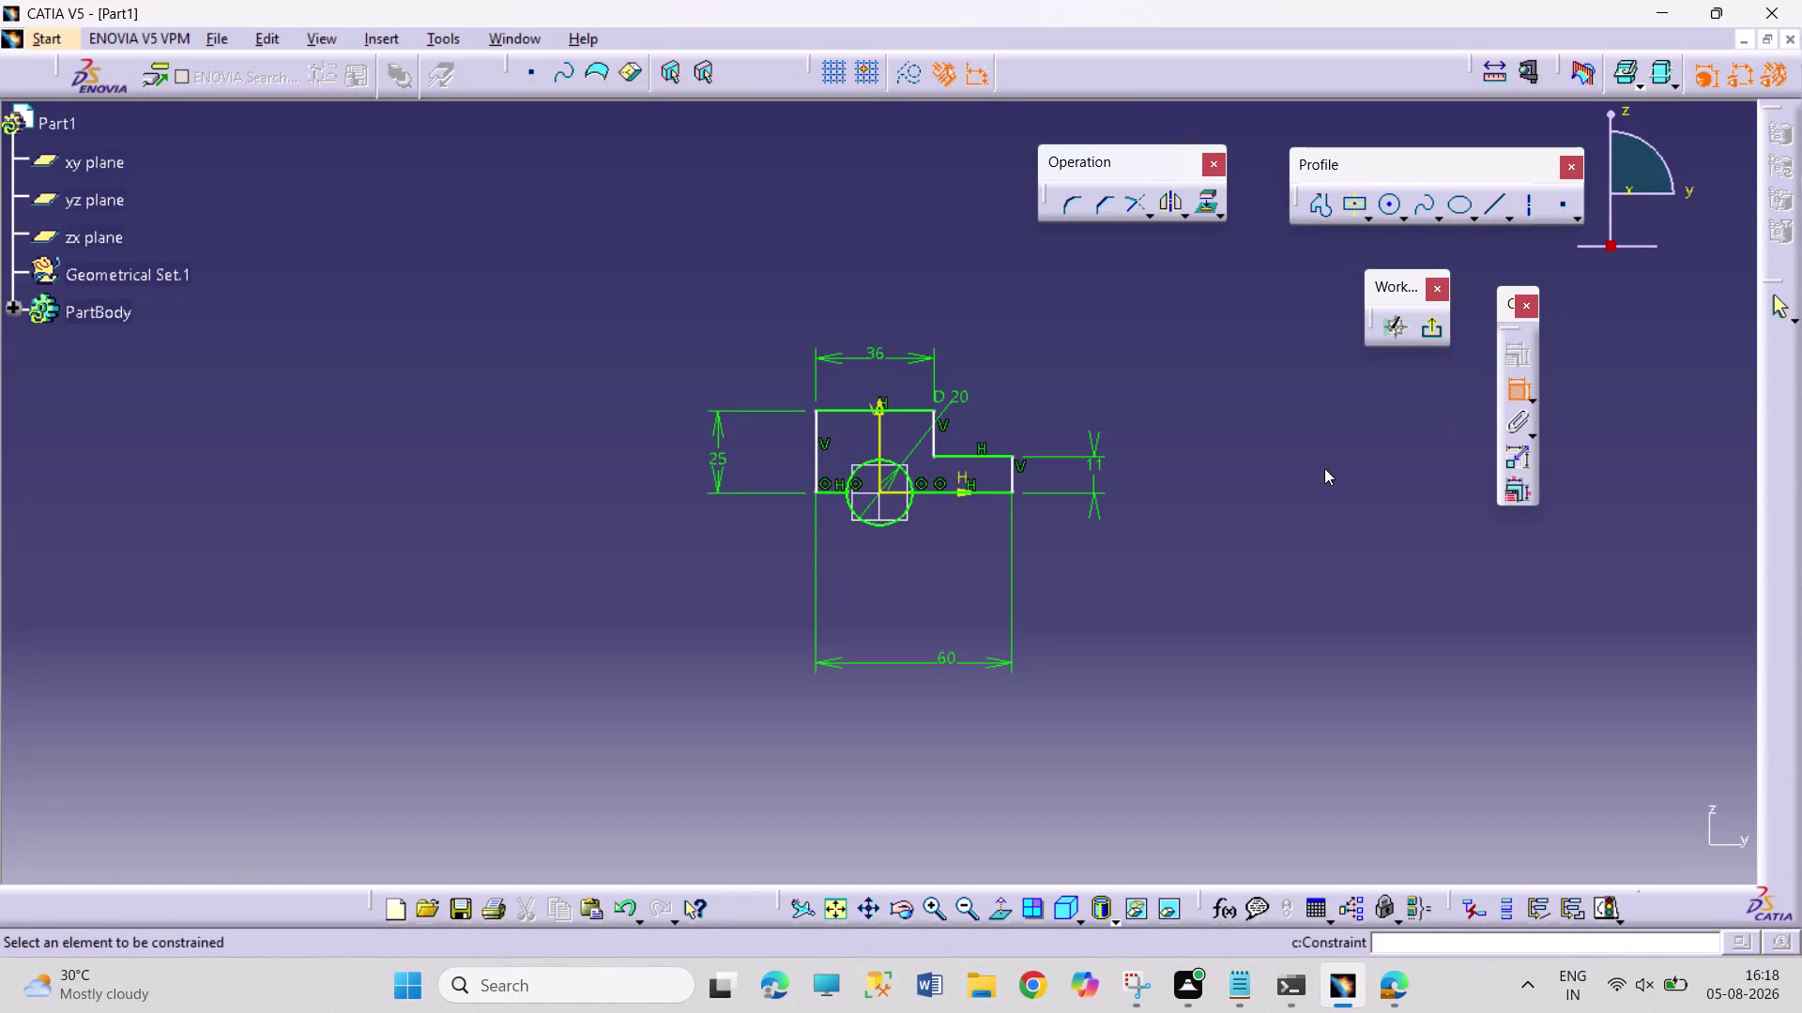
click(830, 492)
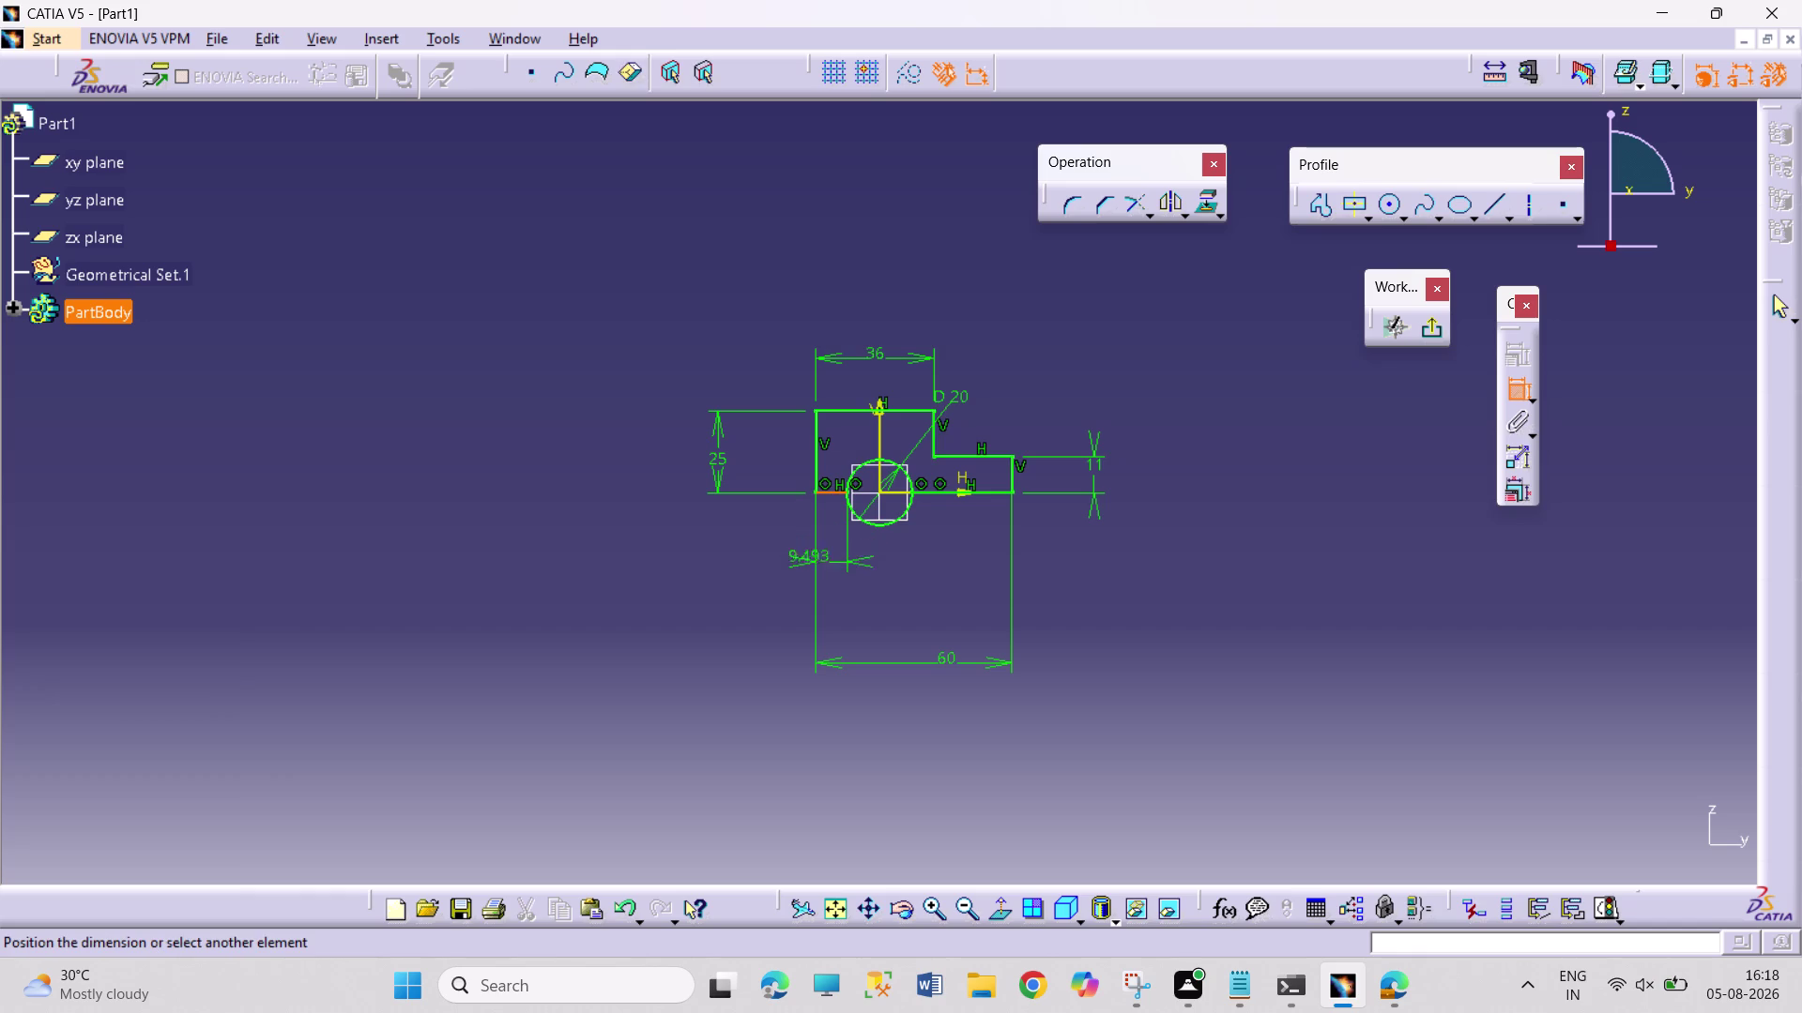
click(770, 569)
double_click(771, 551)
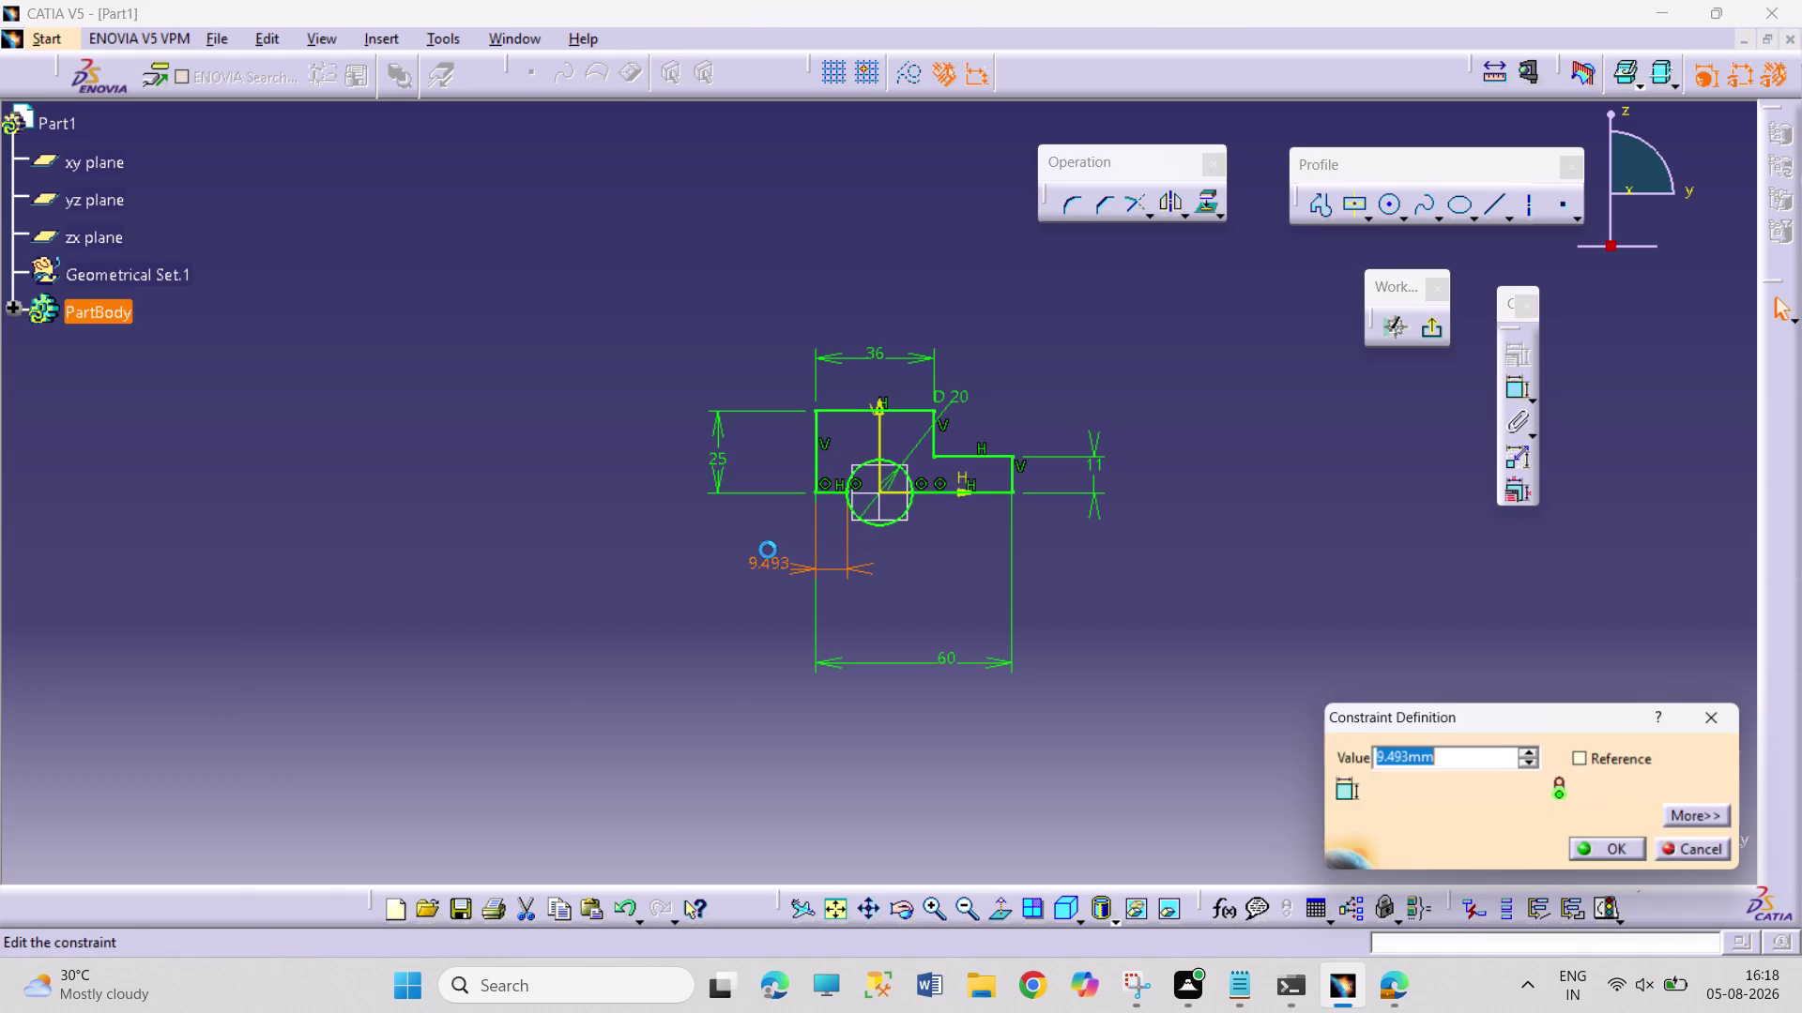
key(8)
key(Return)
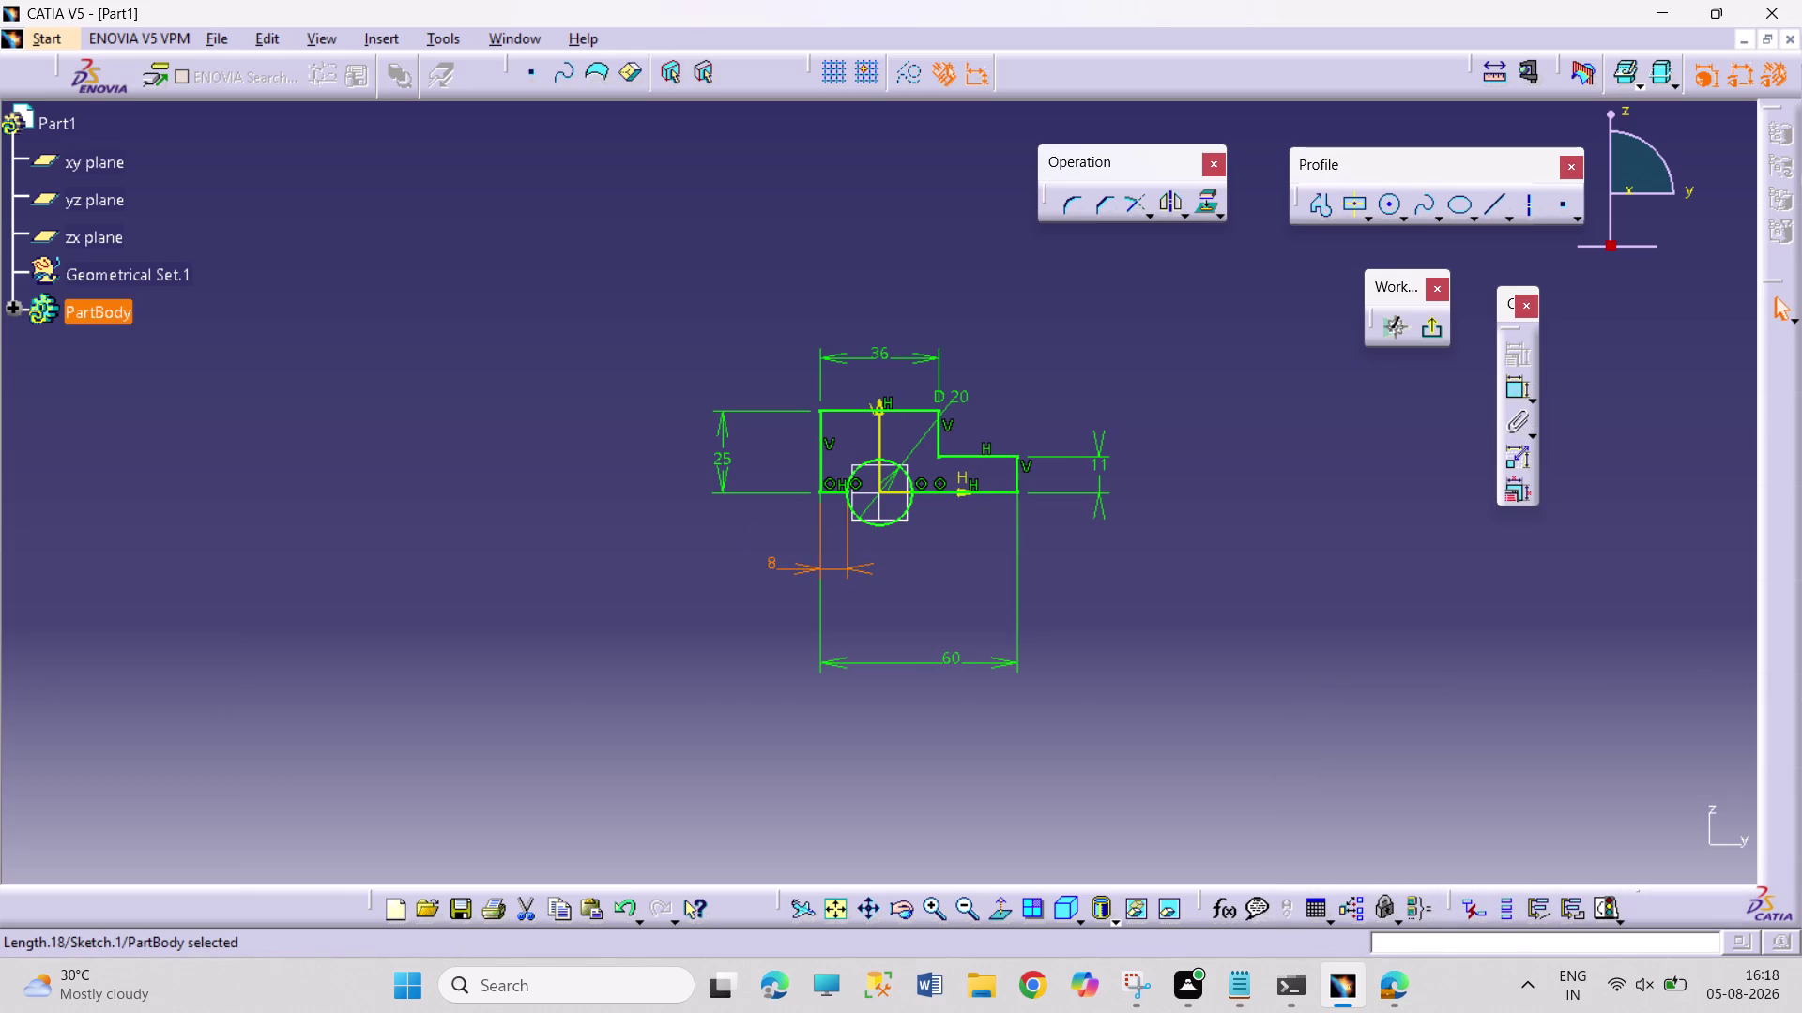
click(1296, 590)
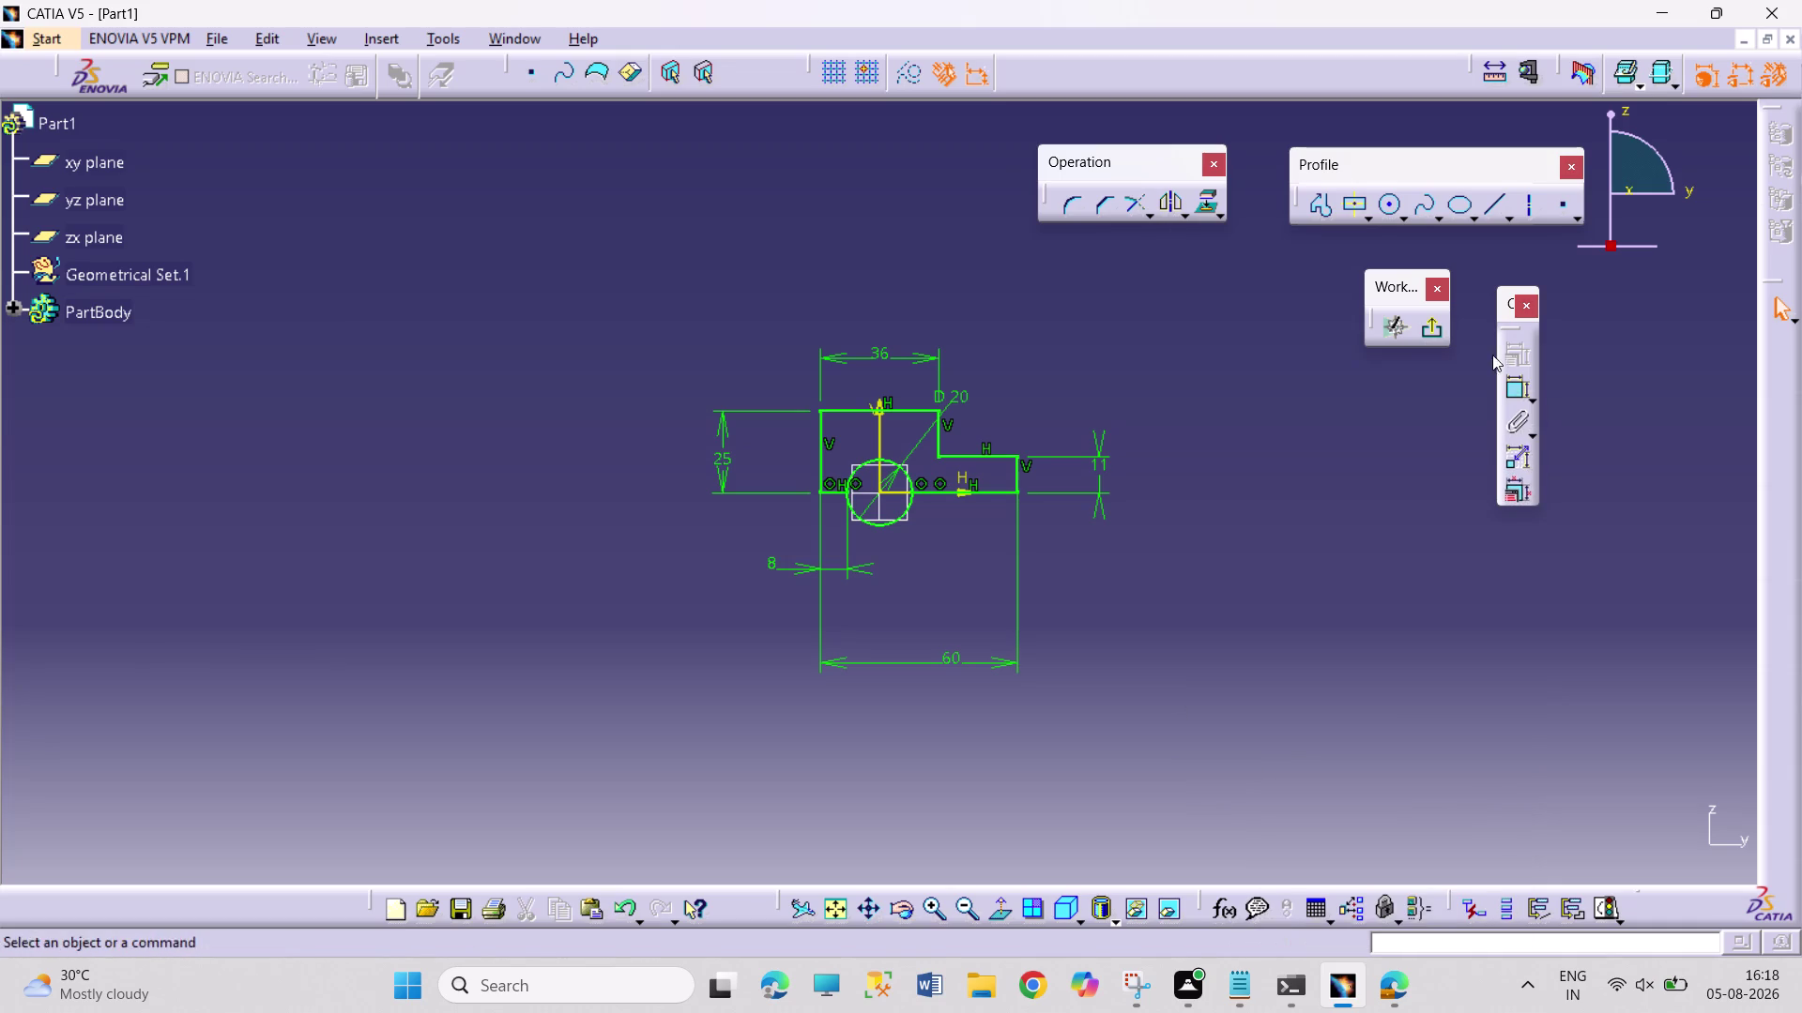
click(1430, 334)
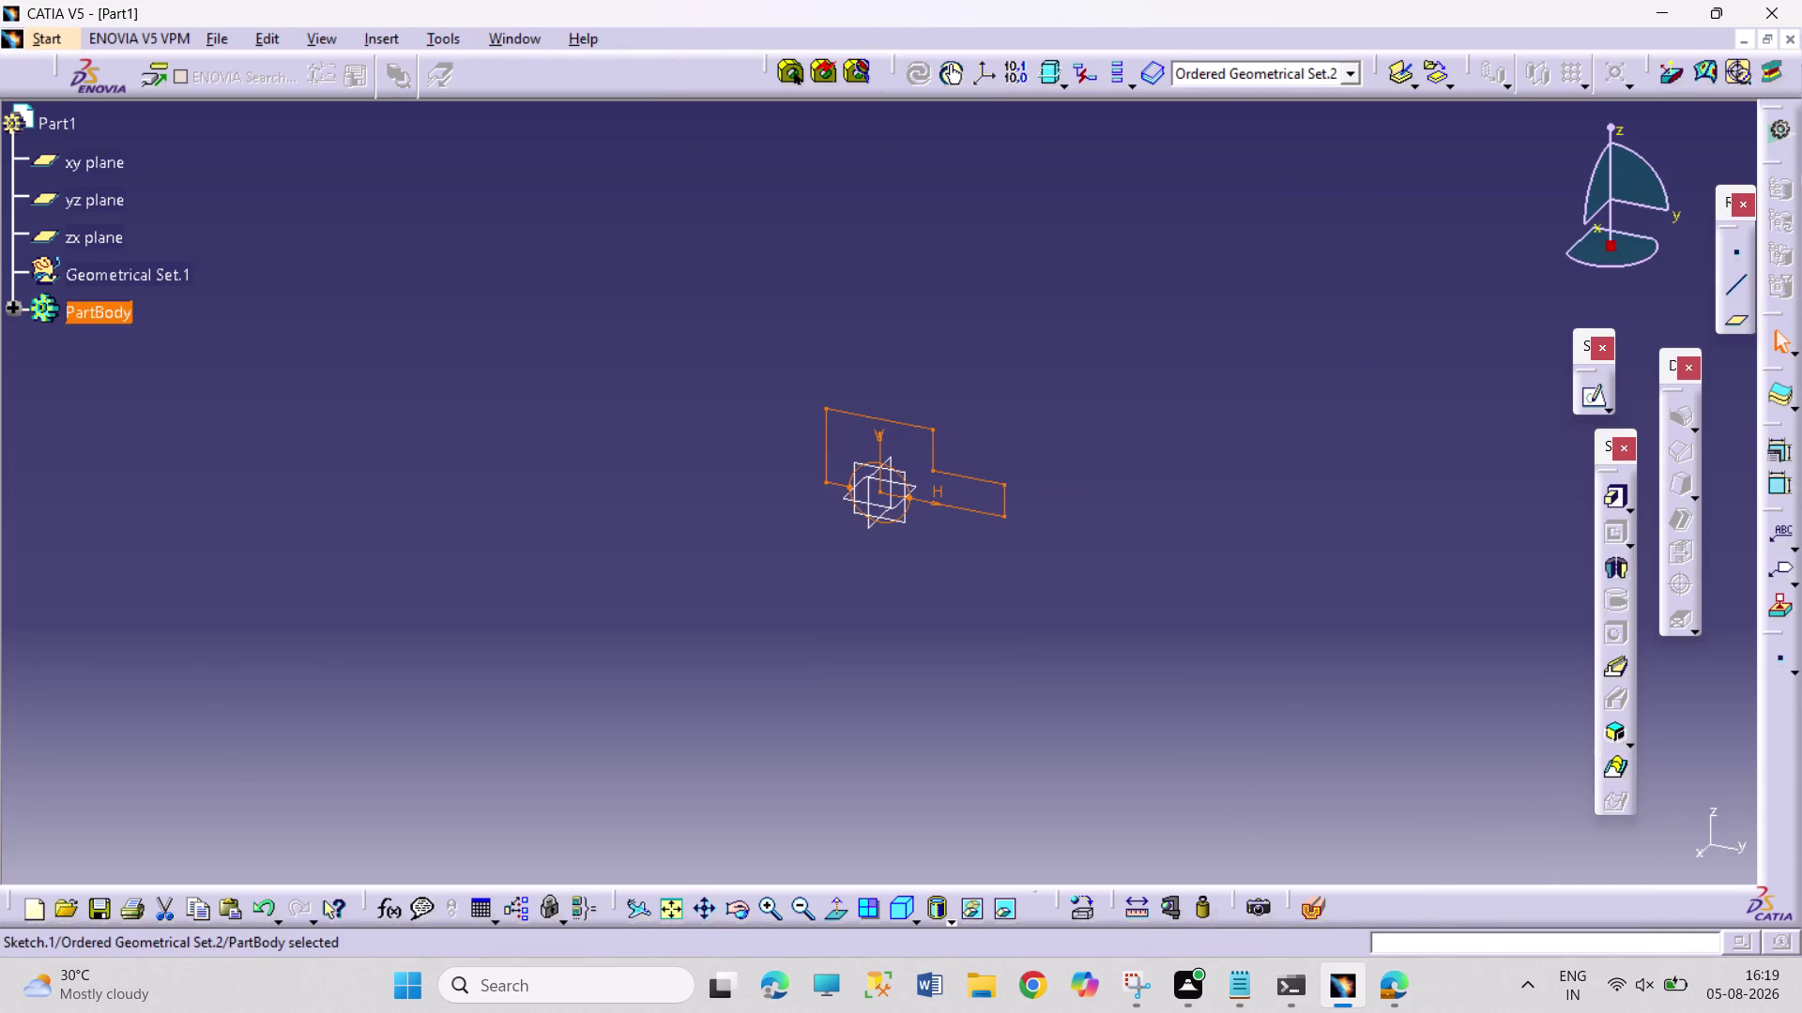
Reopen Sketch.1, quick-trim the circle's lower half, and exit the sketch.
double_click(1006, 499)
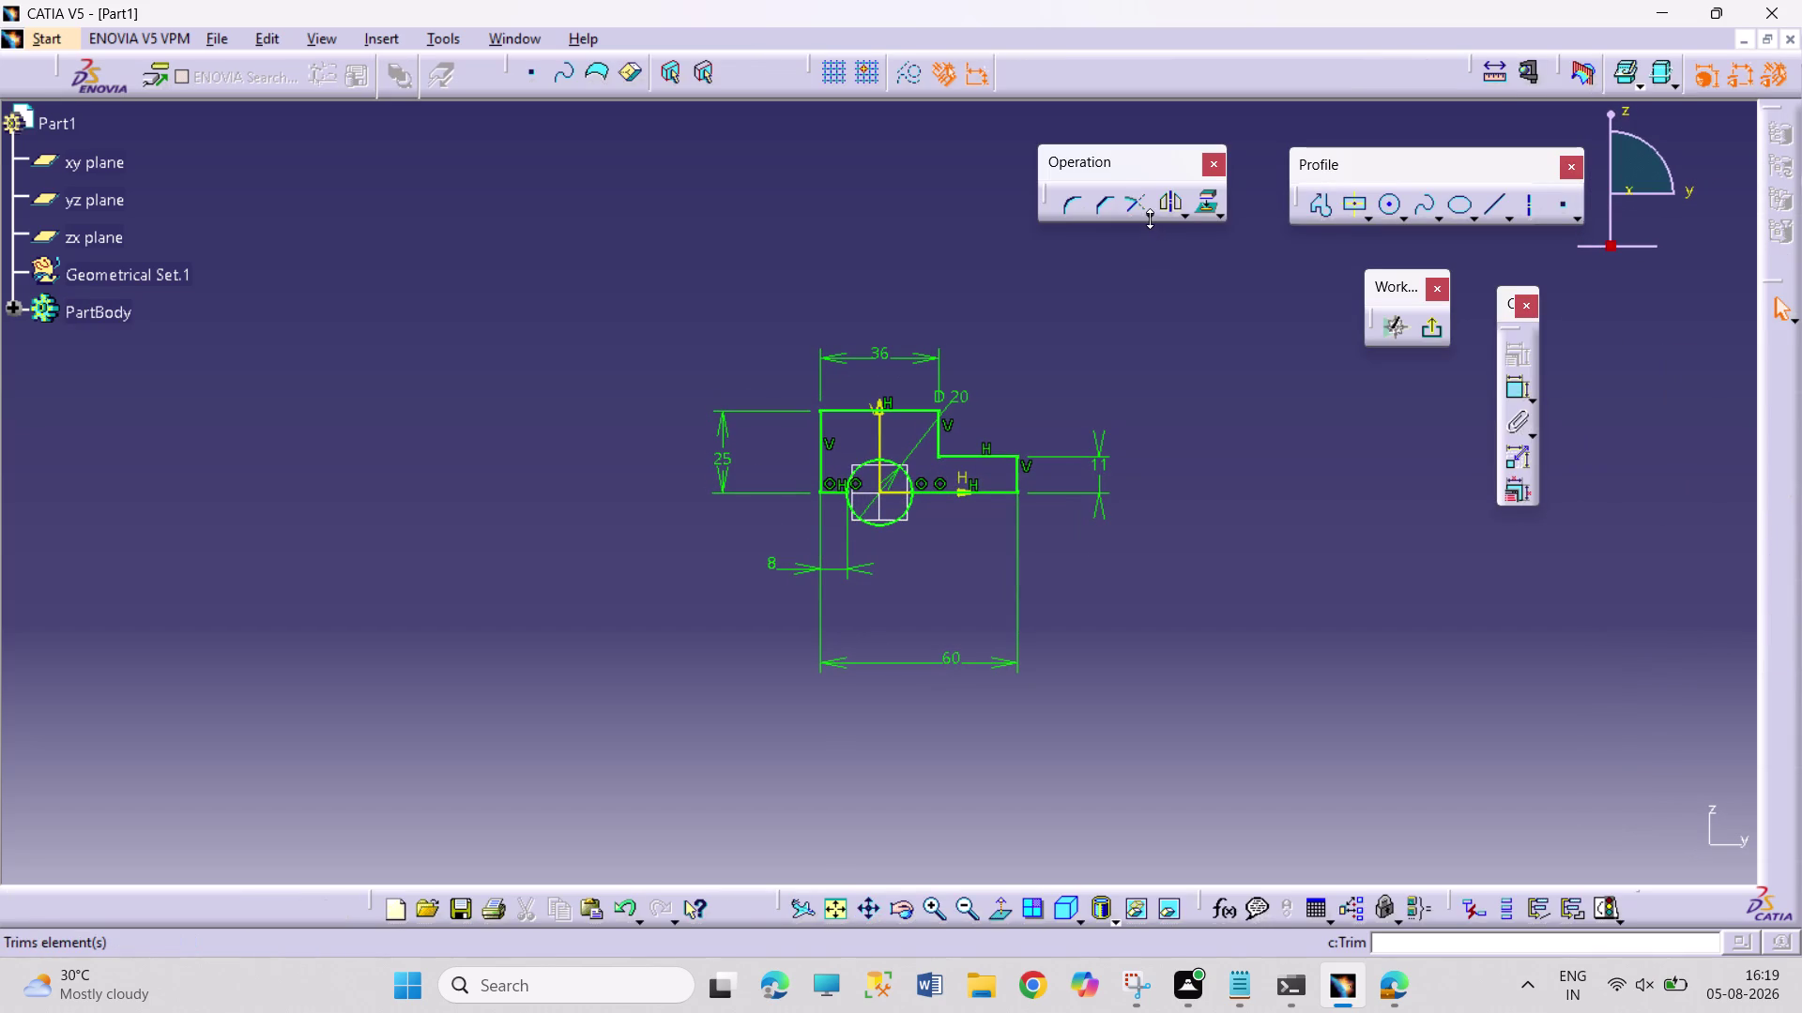
click(1149, 219)
click(1246, 243)
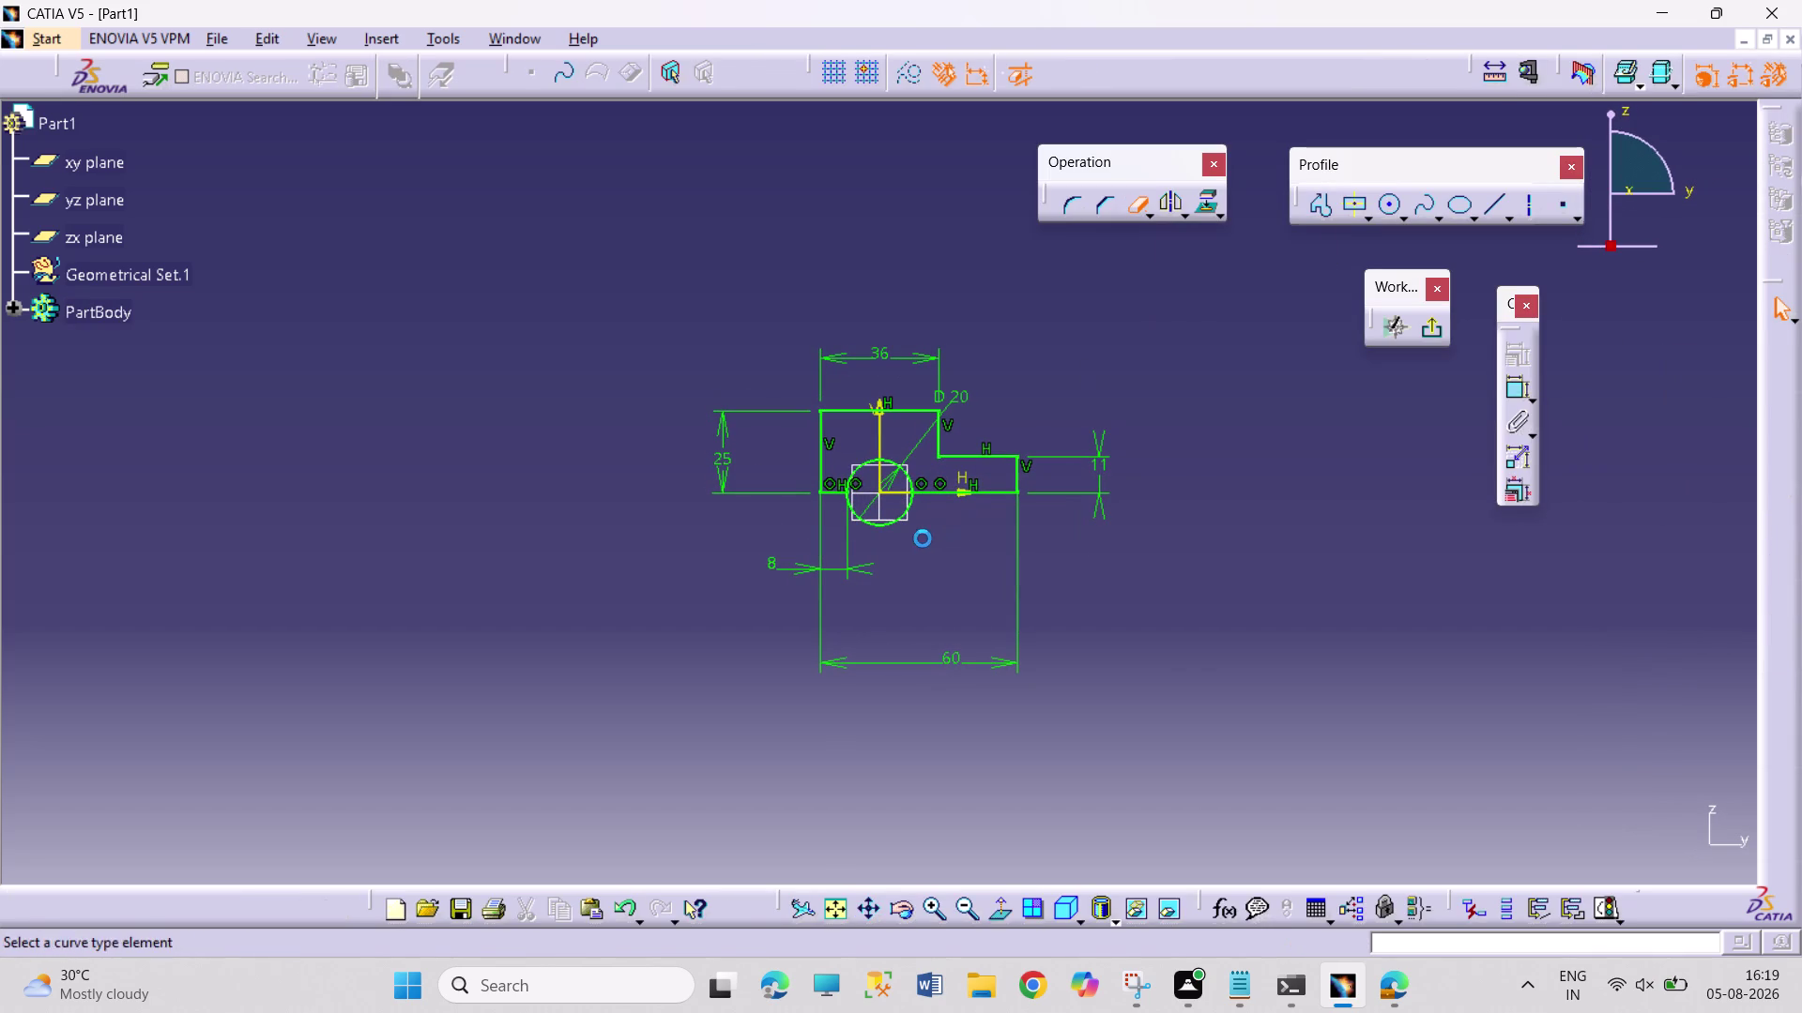
click(887, 525)
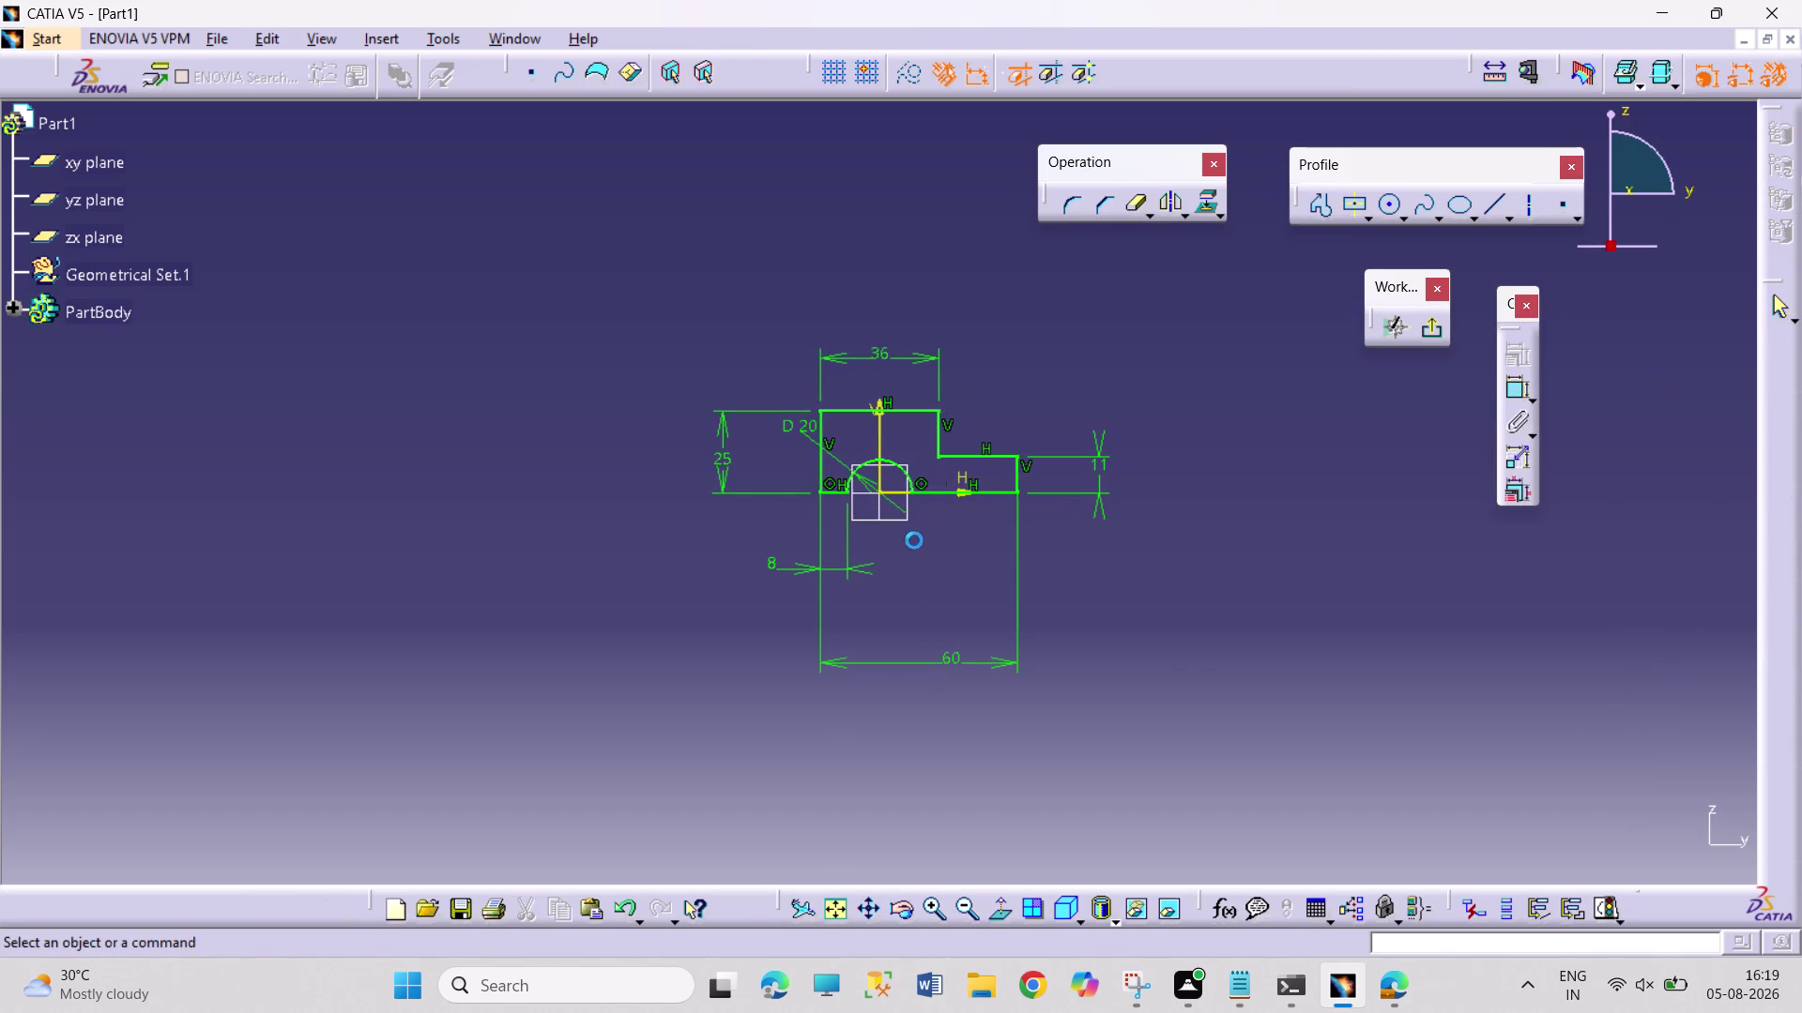
click(1435, 330)
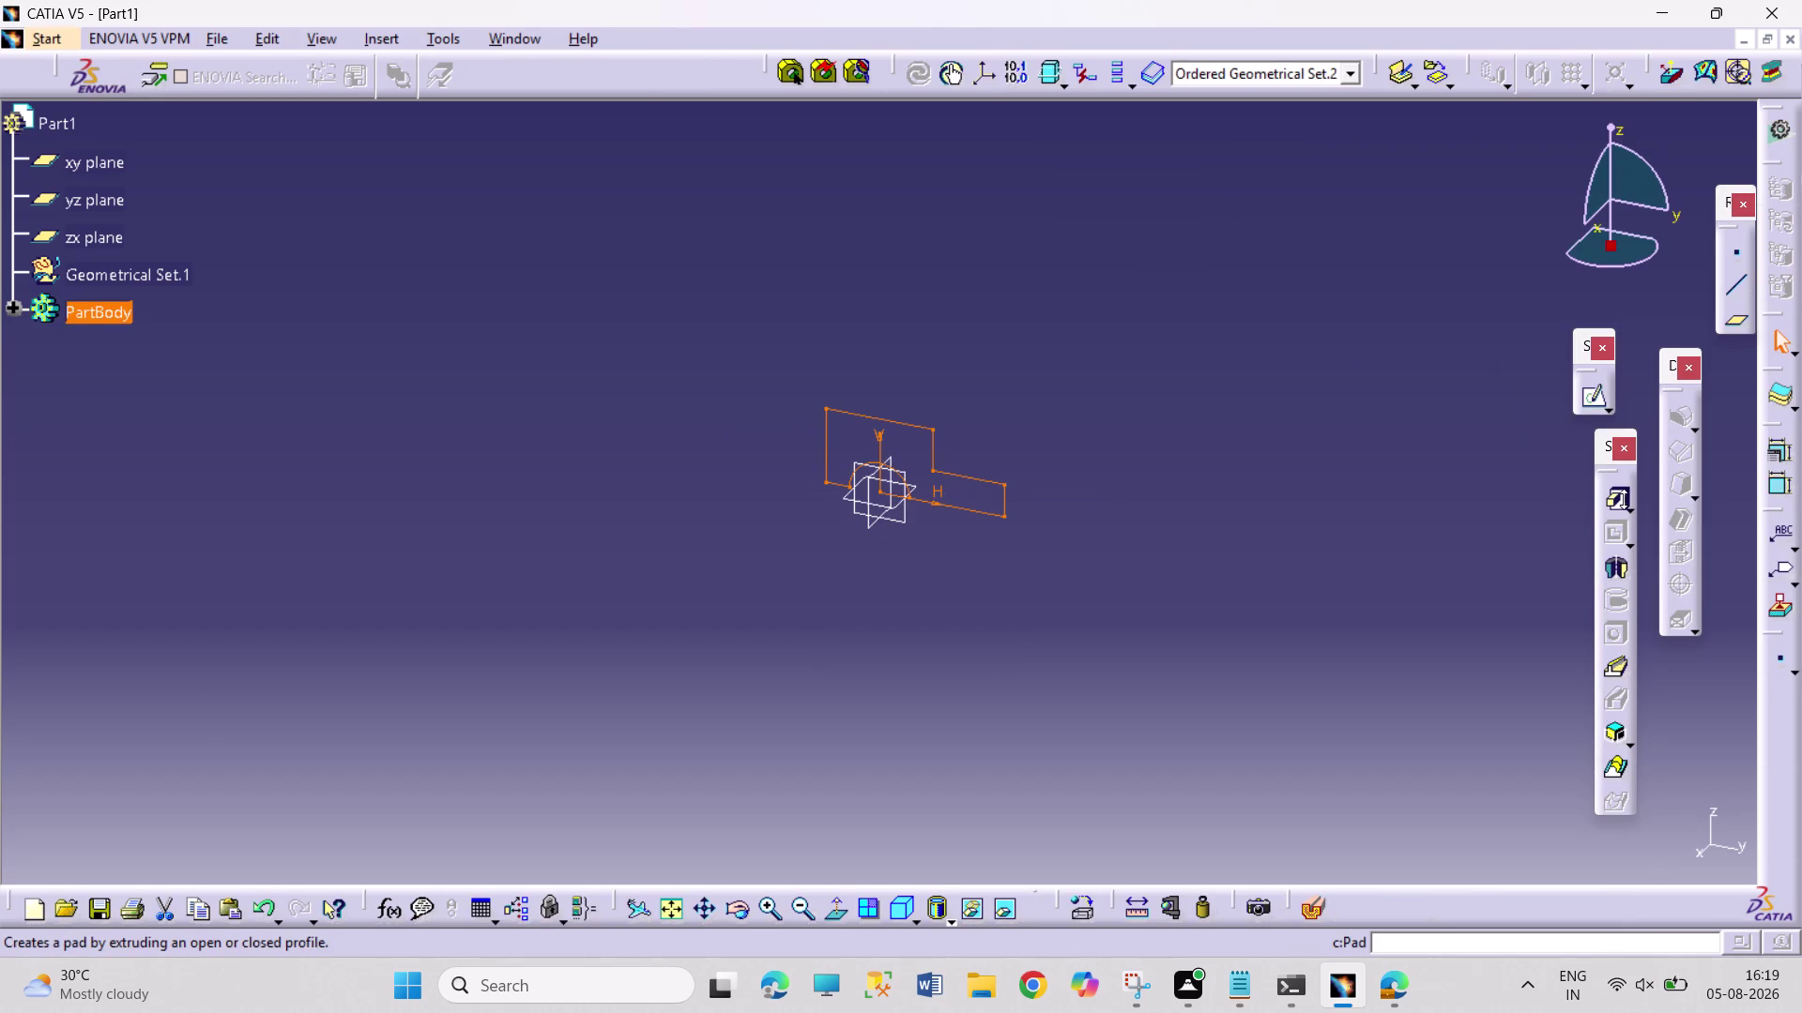
Pad Sketch.1 with mirrored extent and length 17 mm.
click(1610, 492)
click(1114, 544)
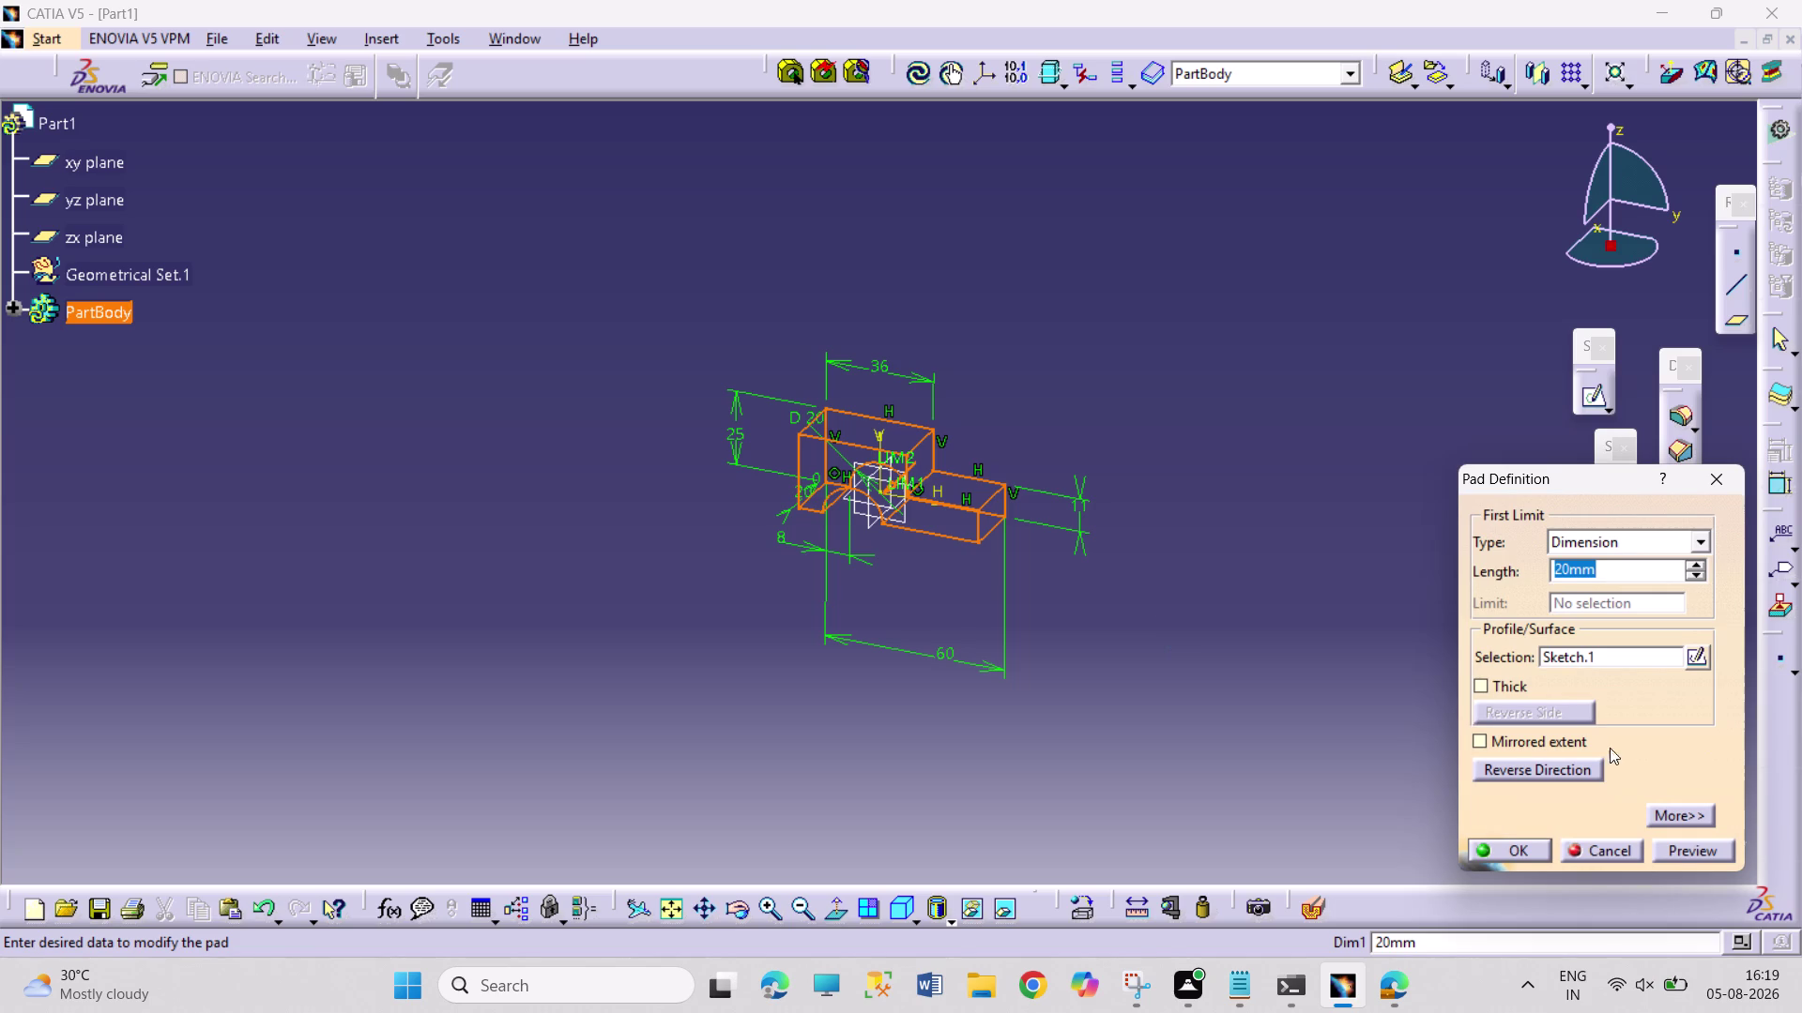
click(1524, 747)
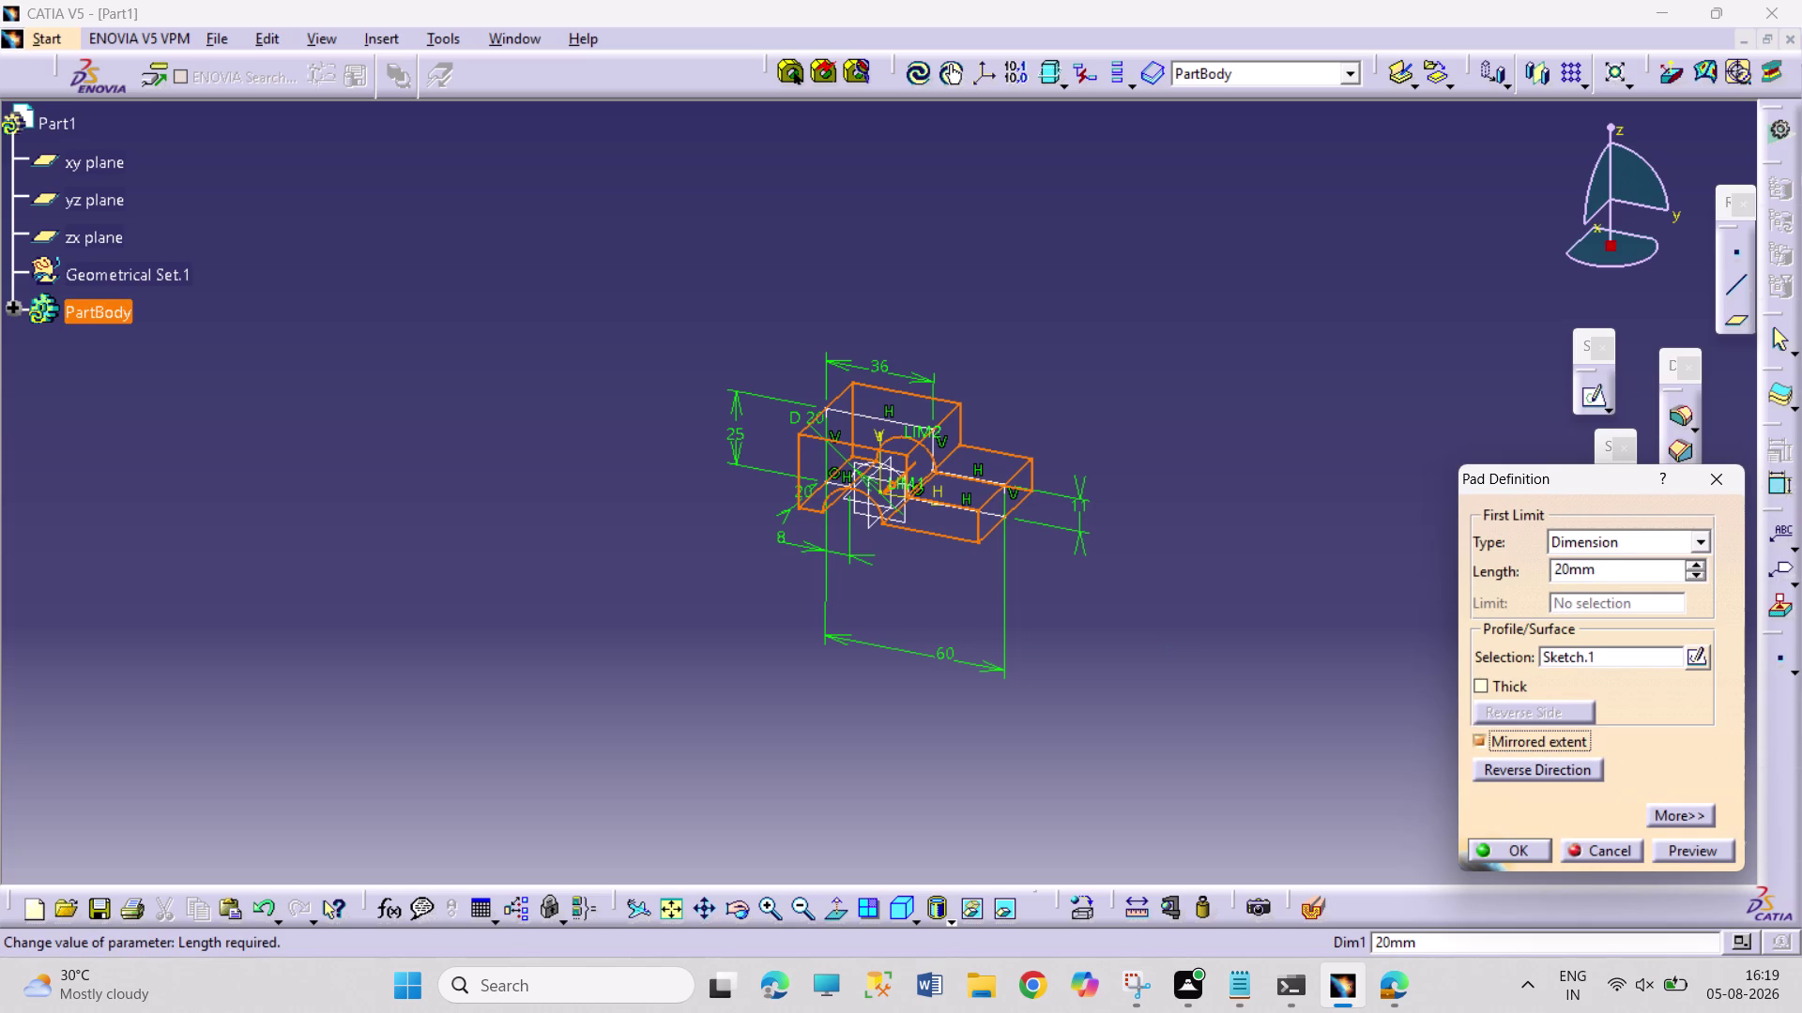
drag(1566, 571, 1542, 561)
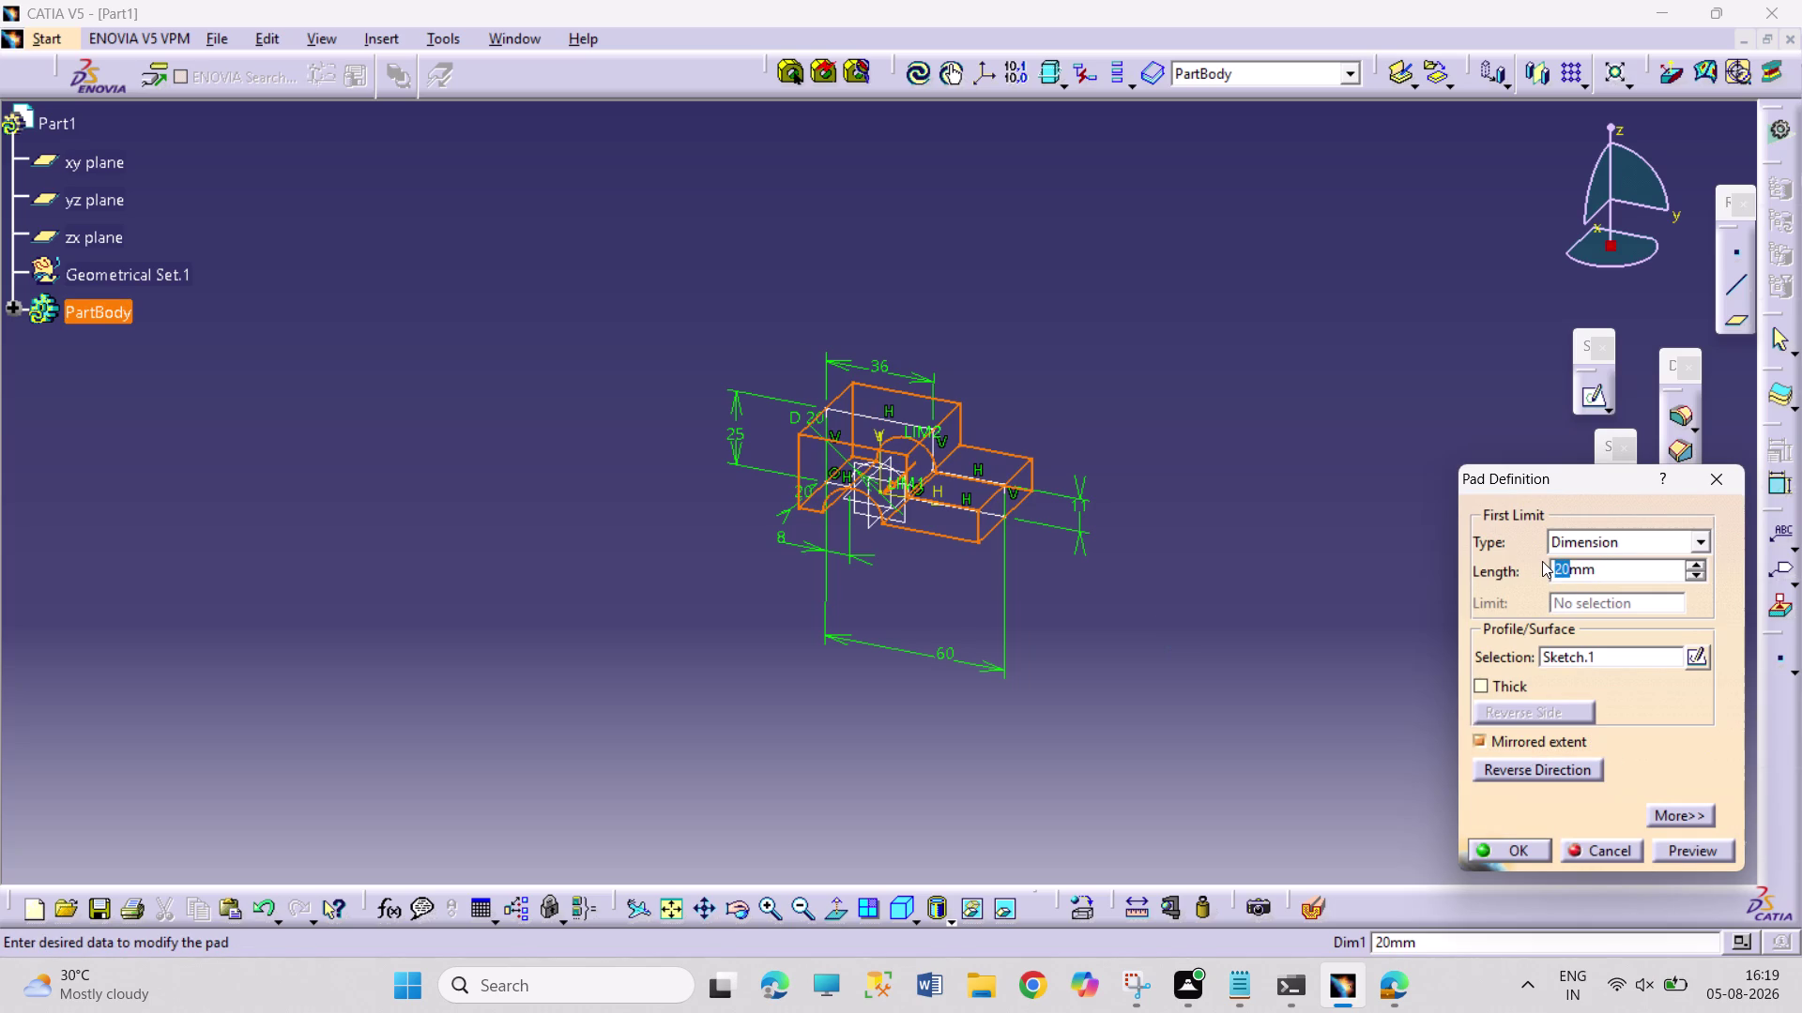
text(17)
key(Return)
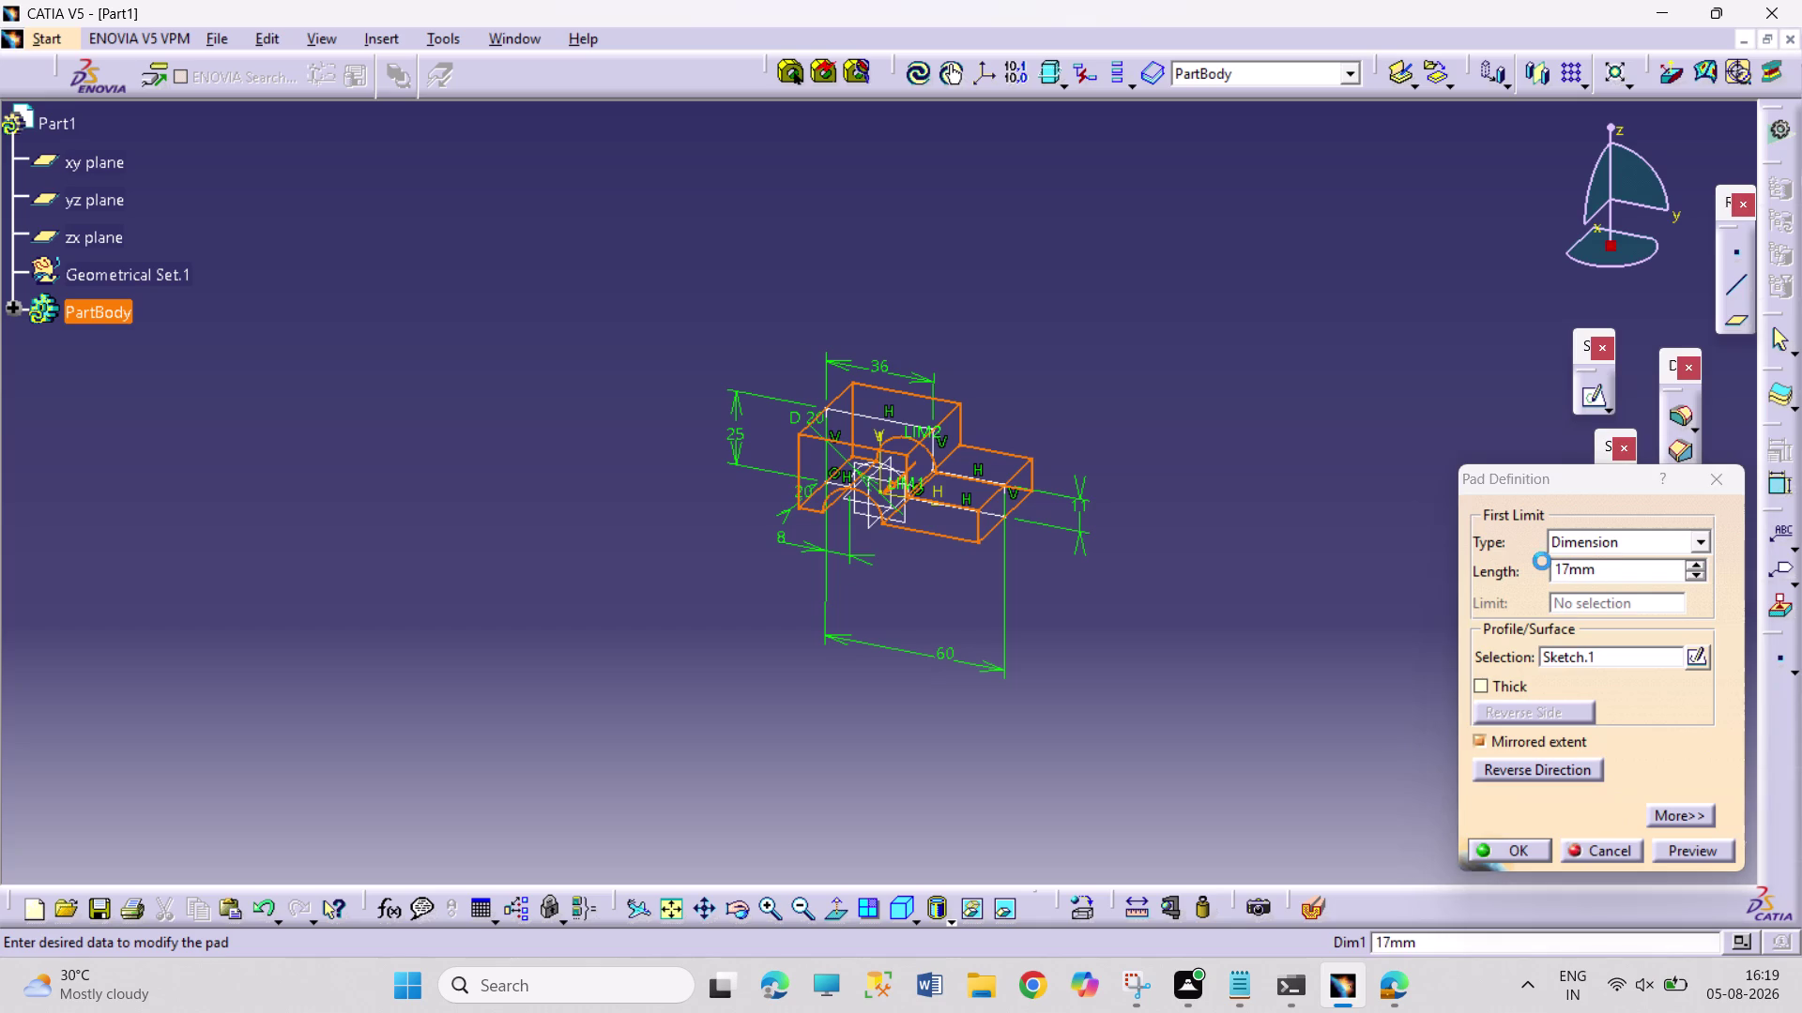
drag(1367, 672, 1353, 670)
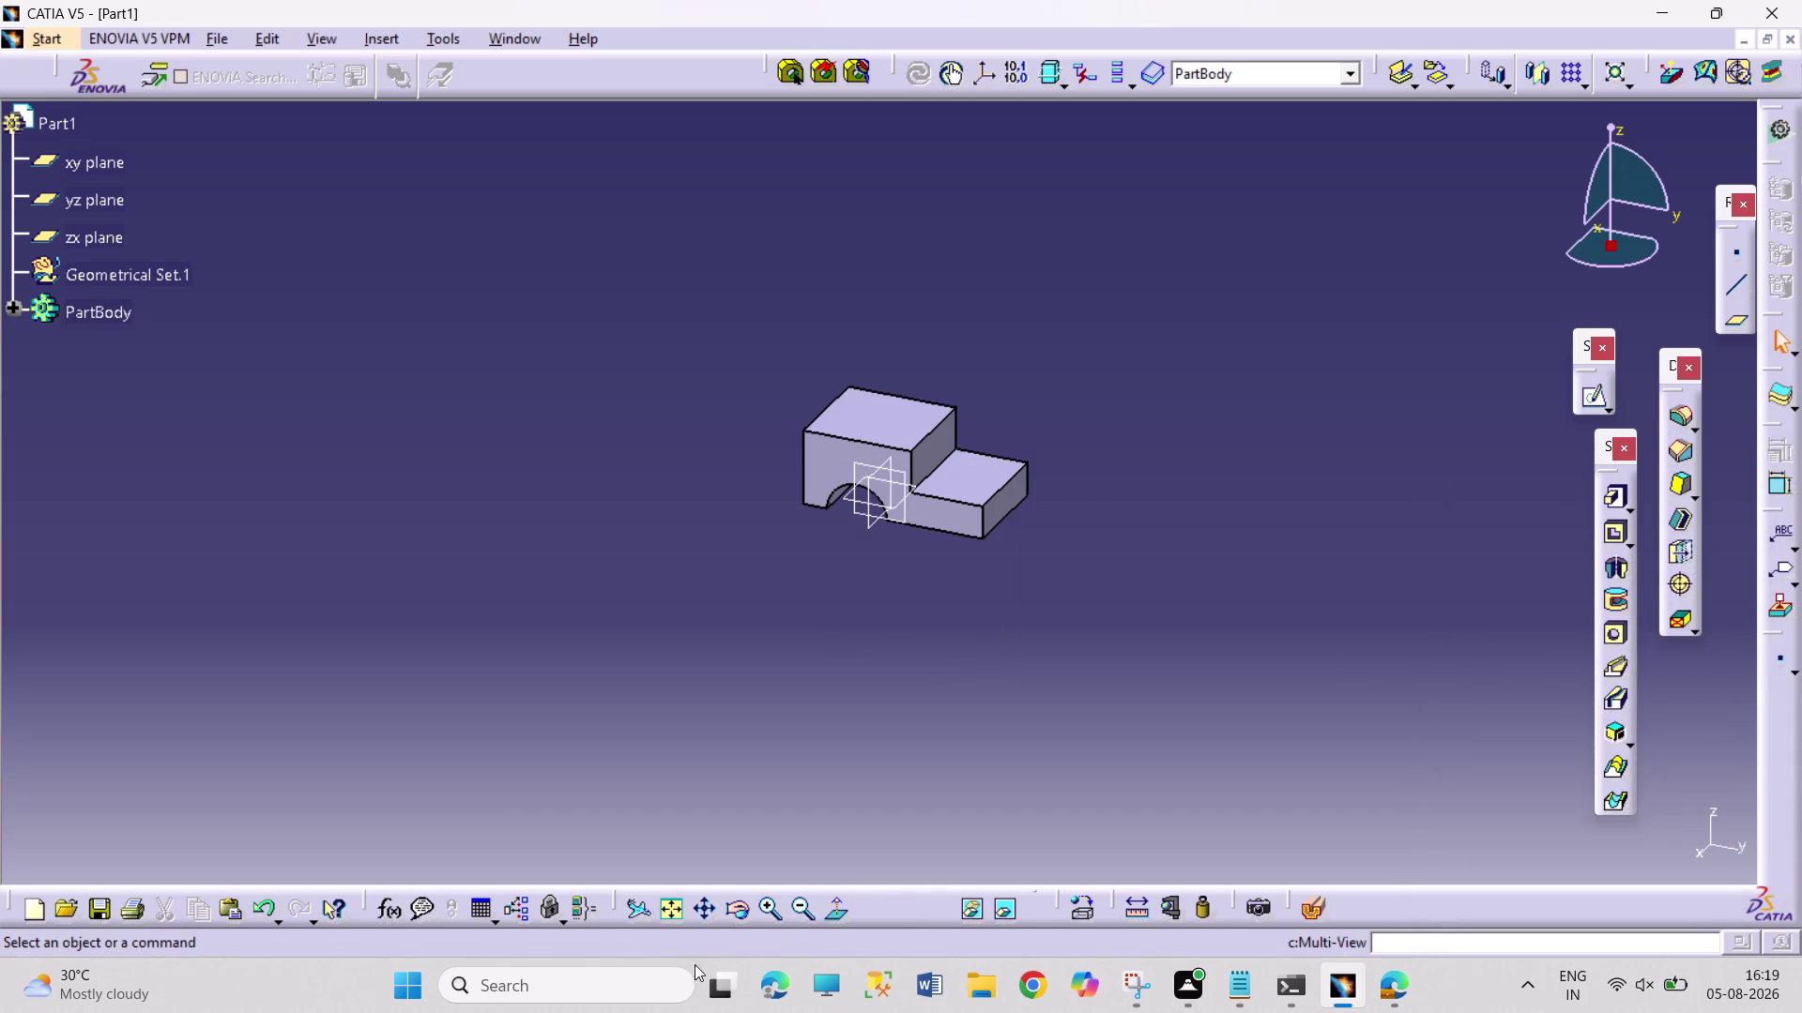
Start a sketch on the notched front face and draw a slanted line across its corner.
click(685, 908)
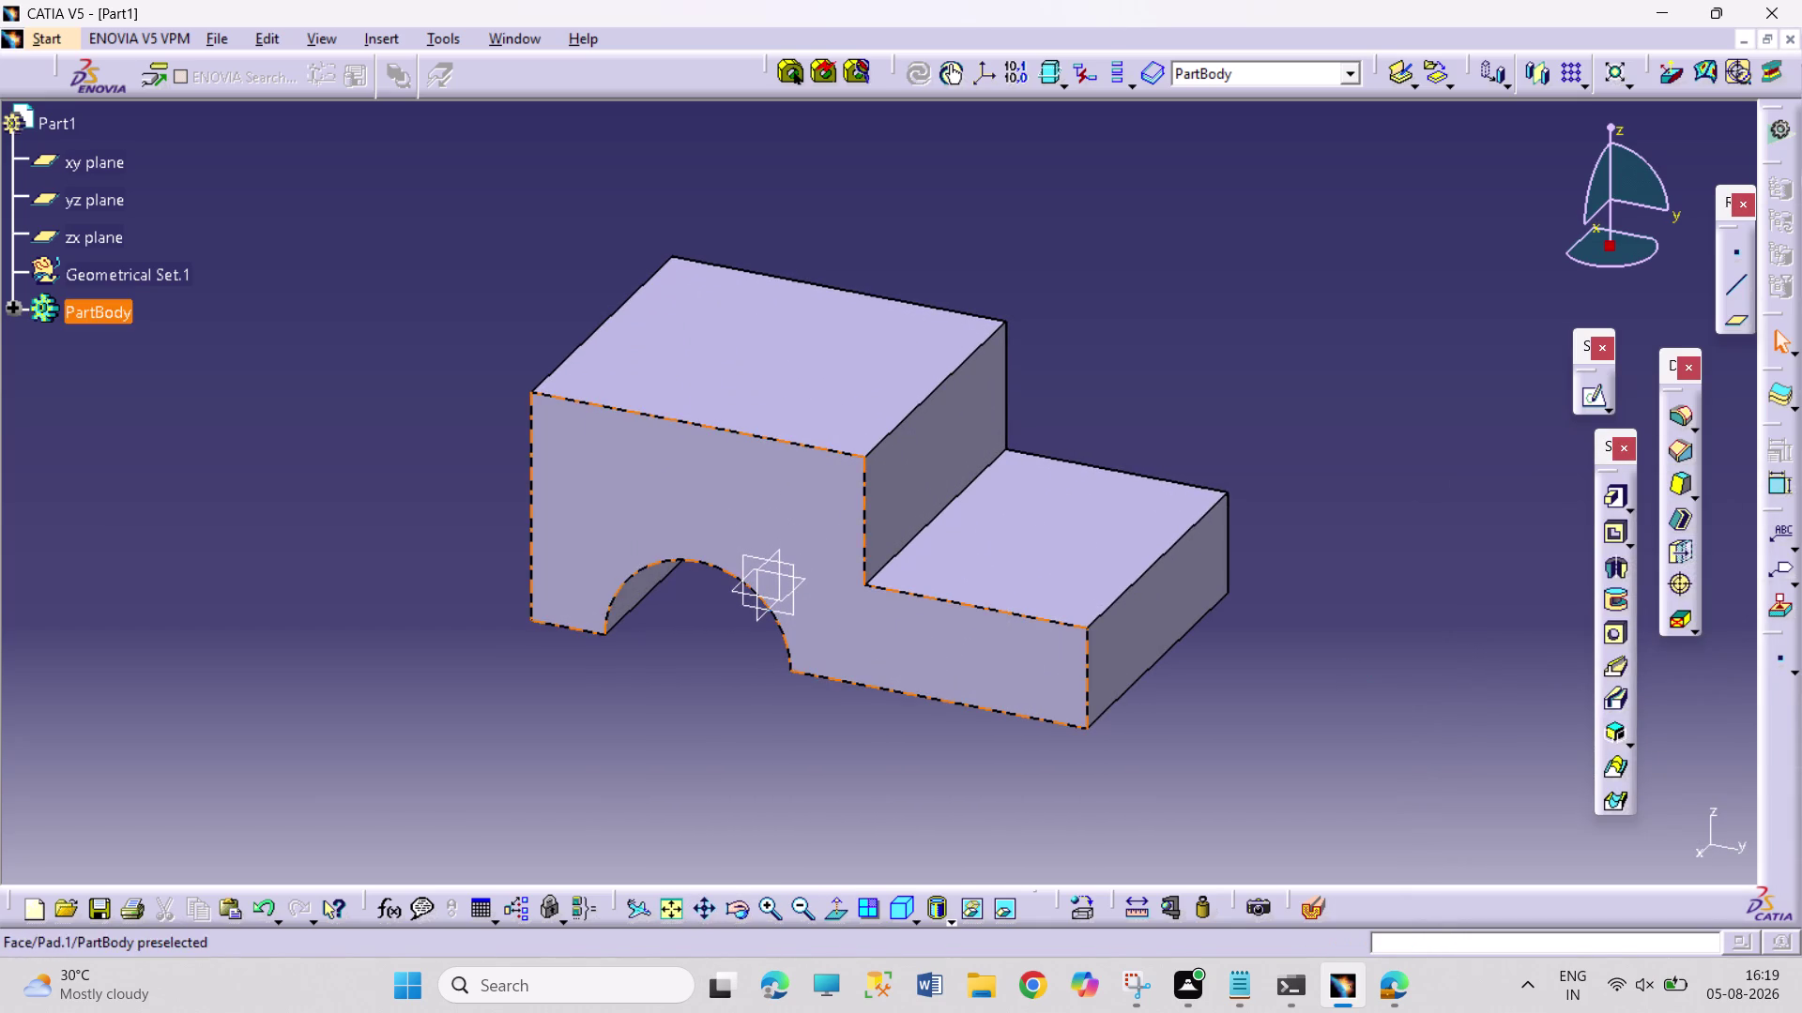
click(654, 488)
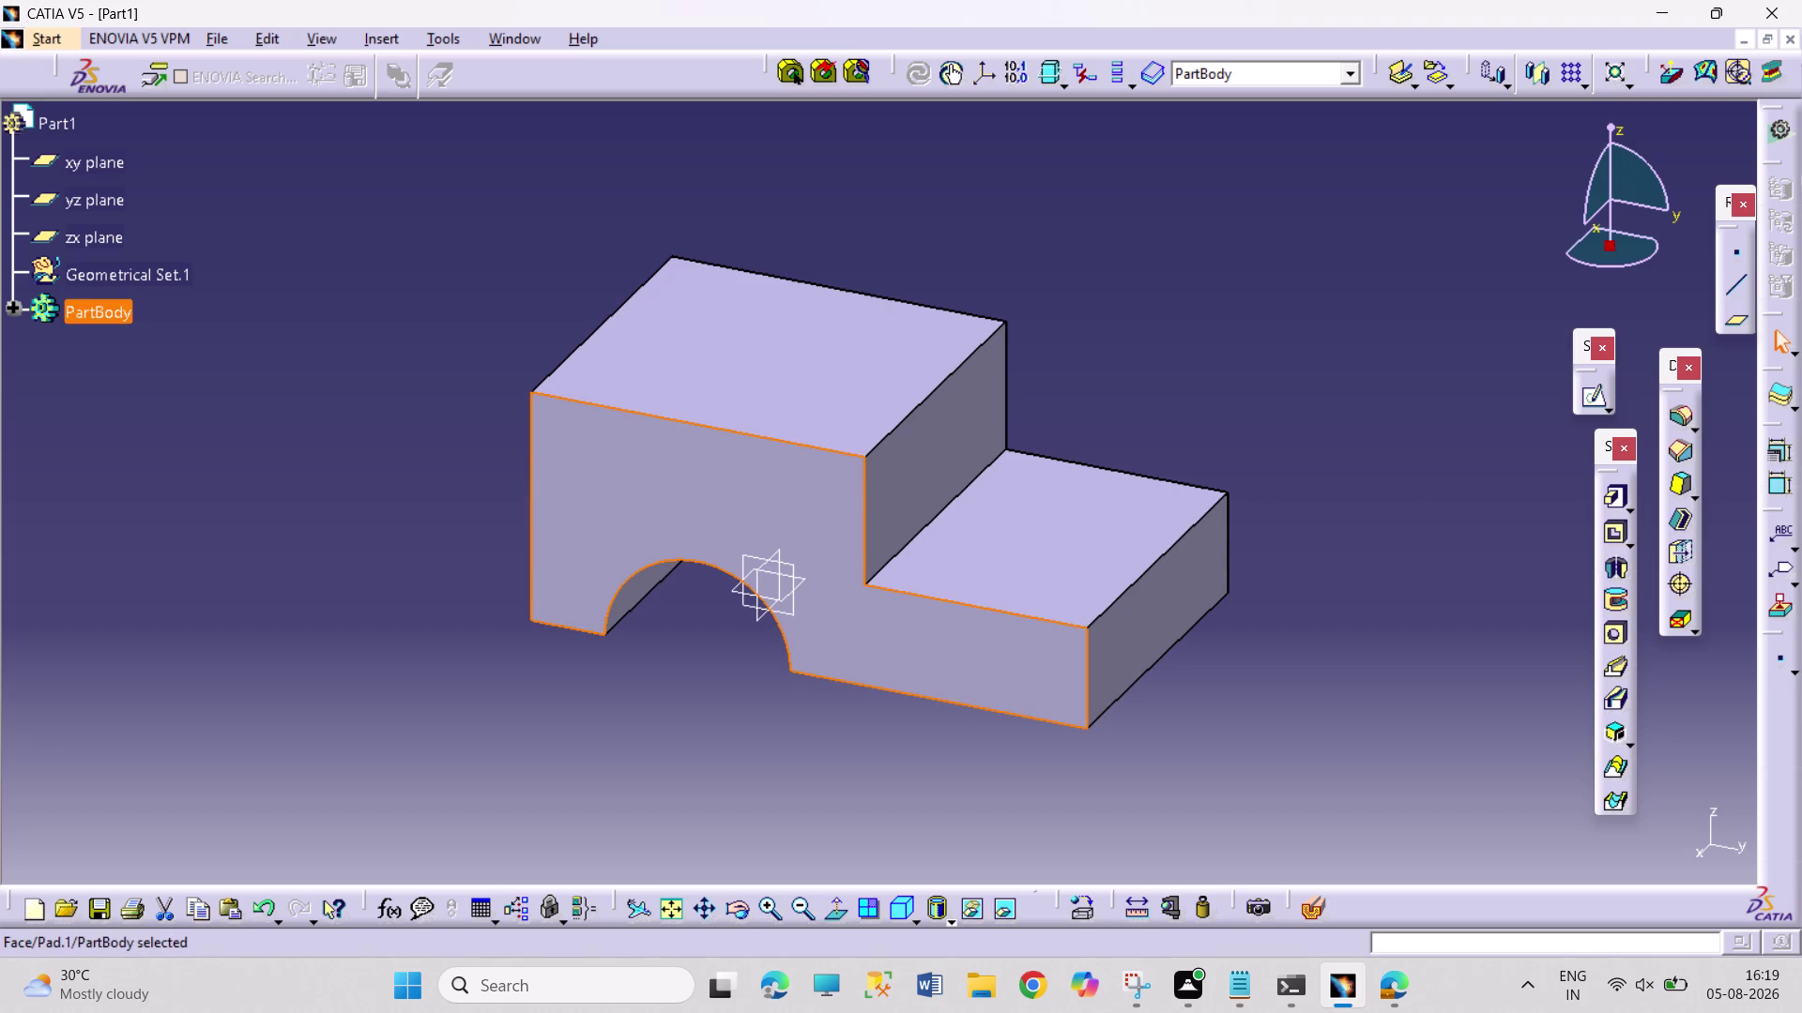
click(1587, 400)
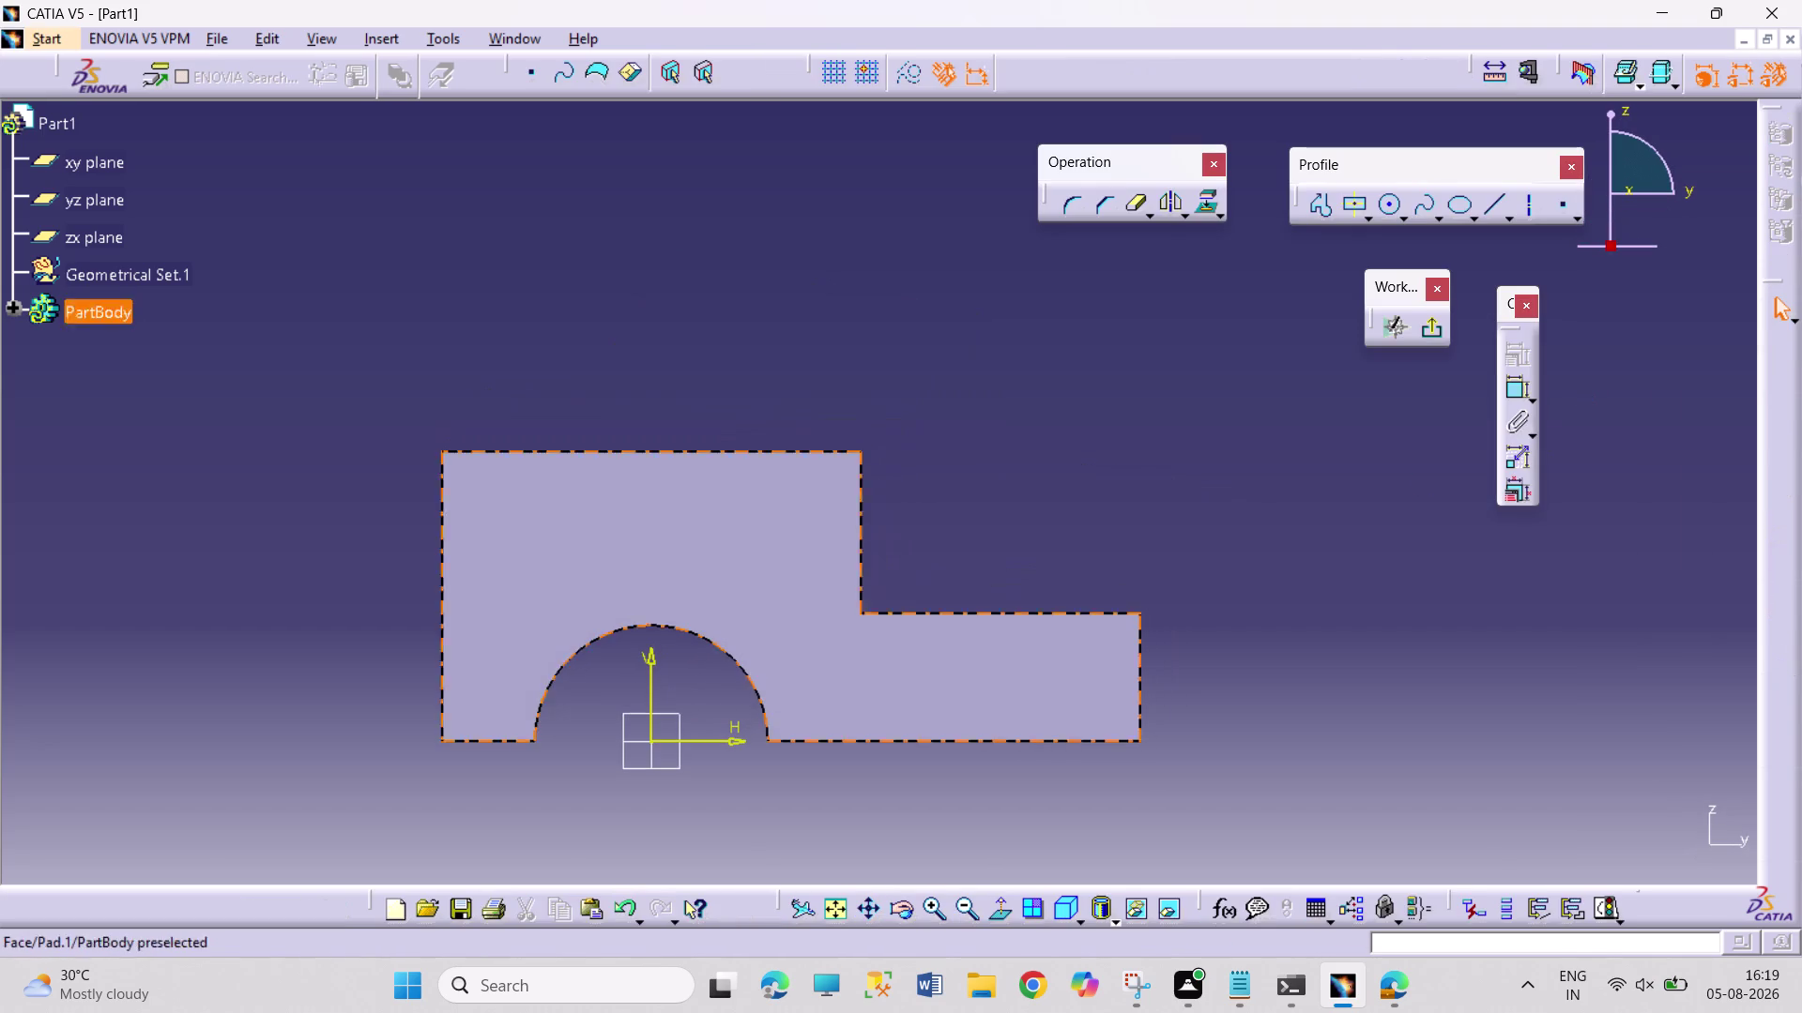
click(839, 907)
drag(843, 822, 919, 820)
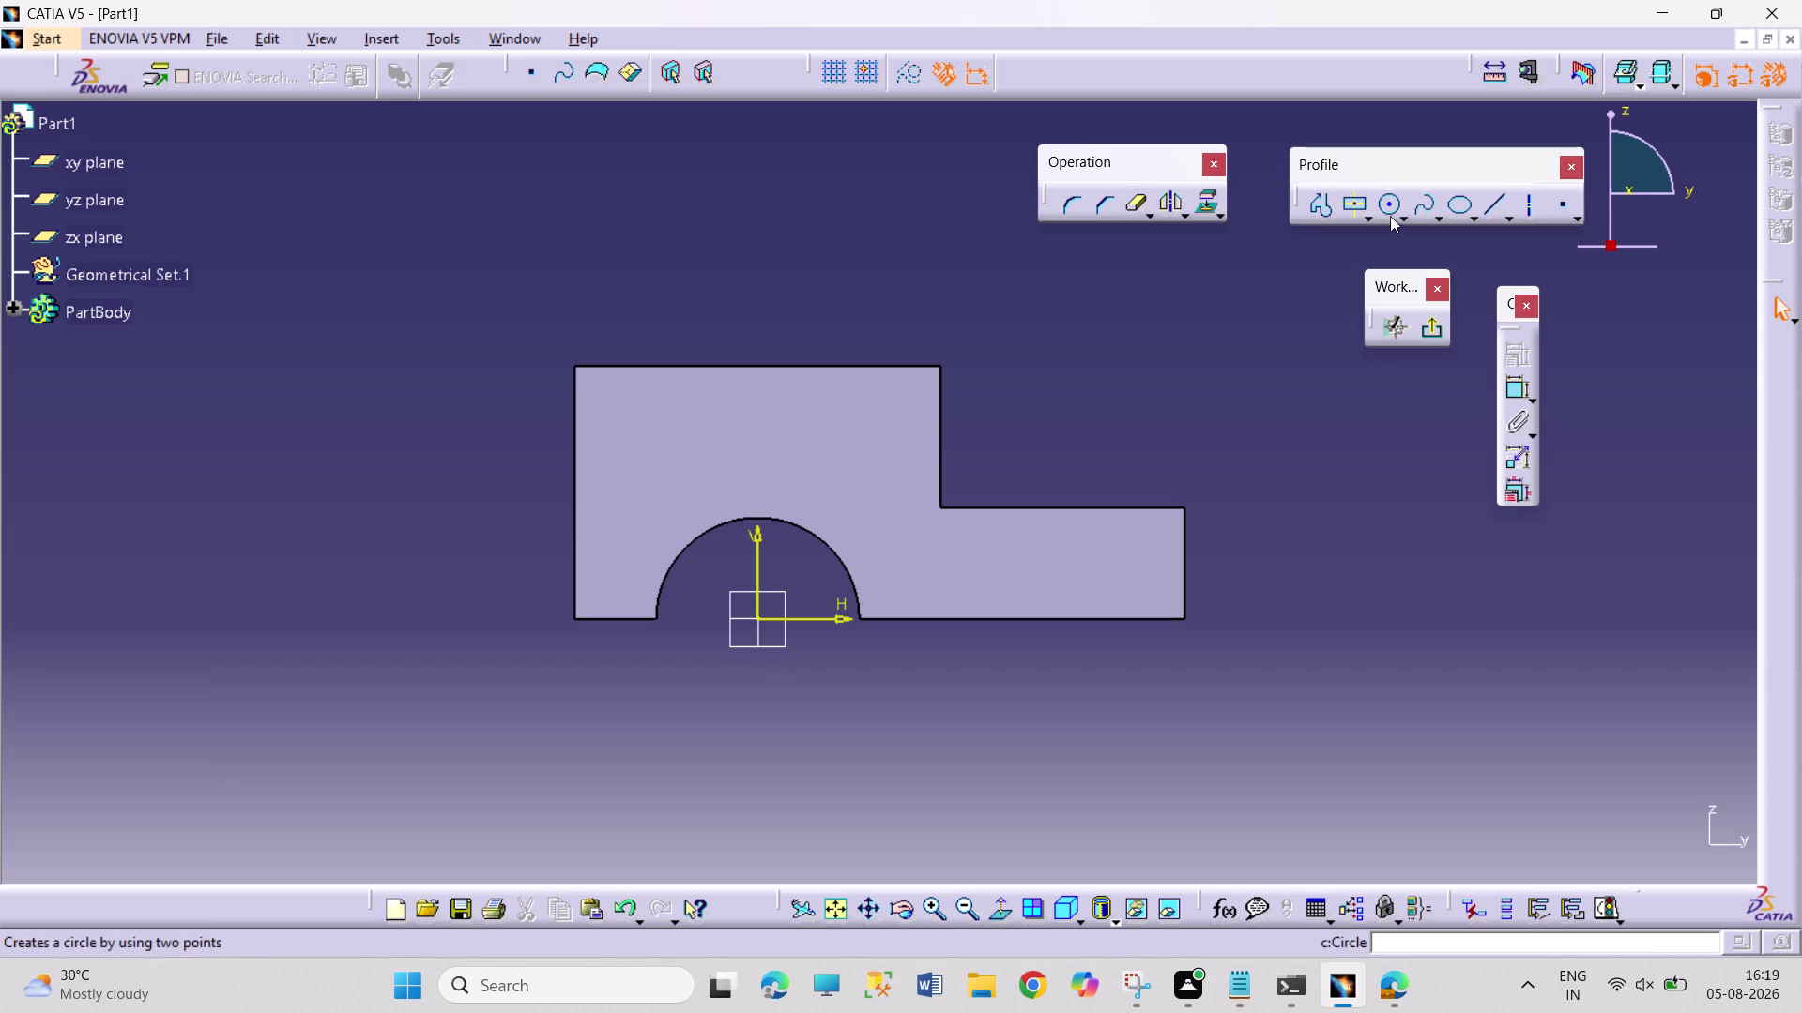
click(1497, 199)
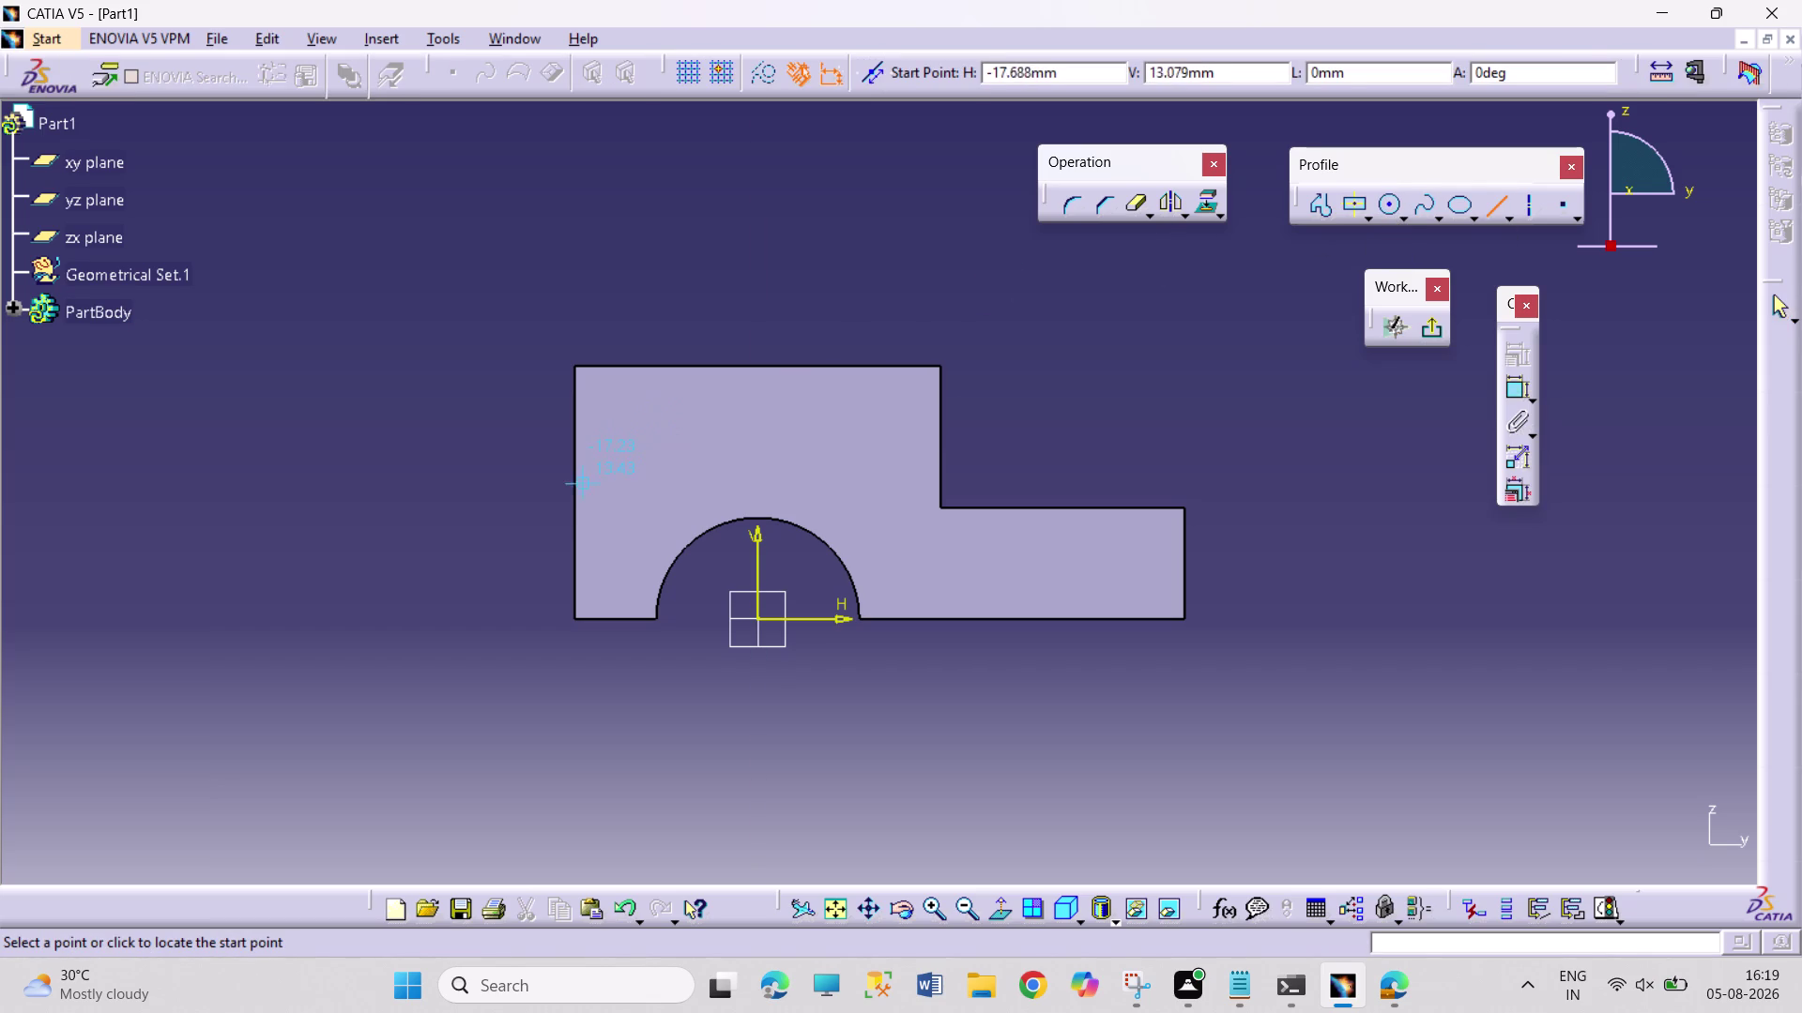
click(558, 516)
click(730, 340)
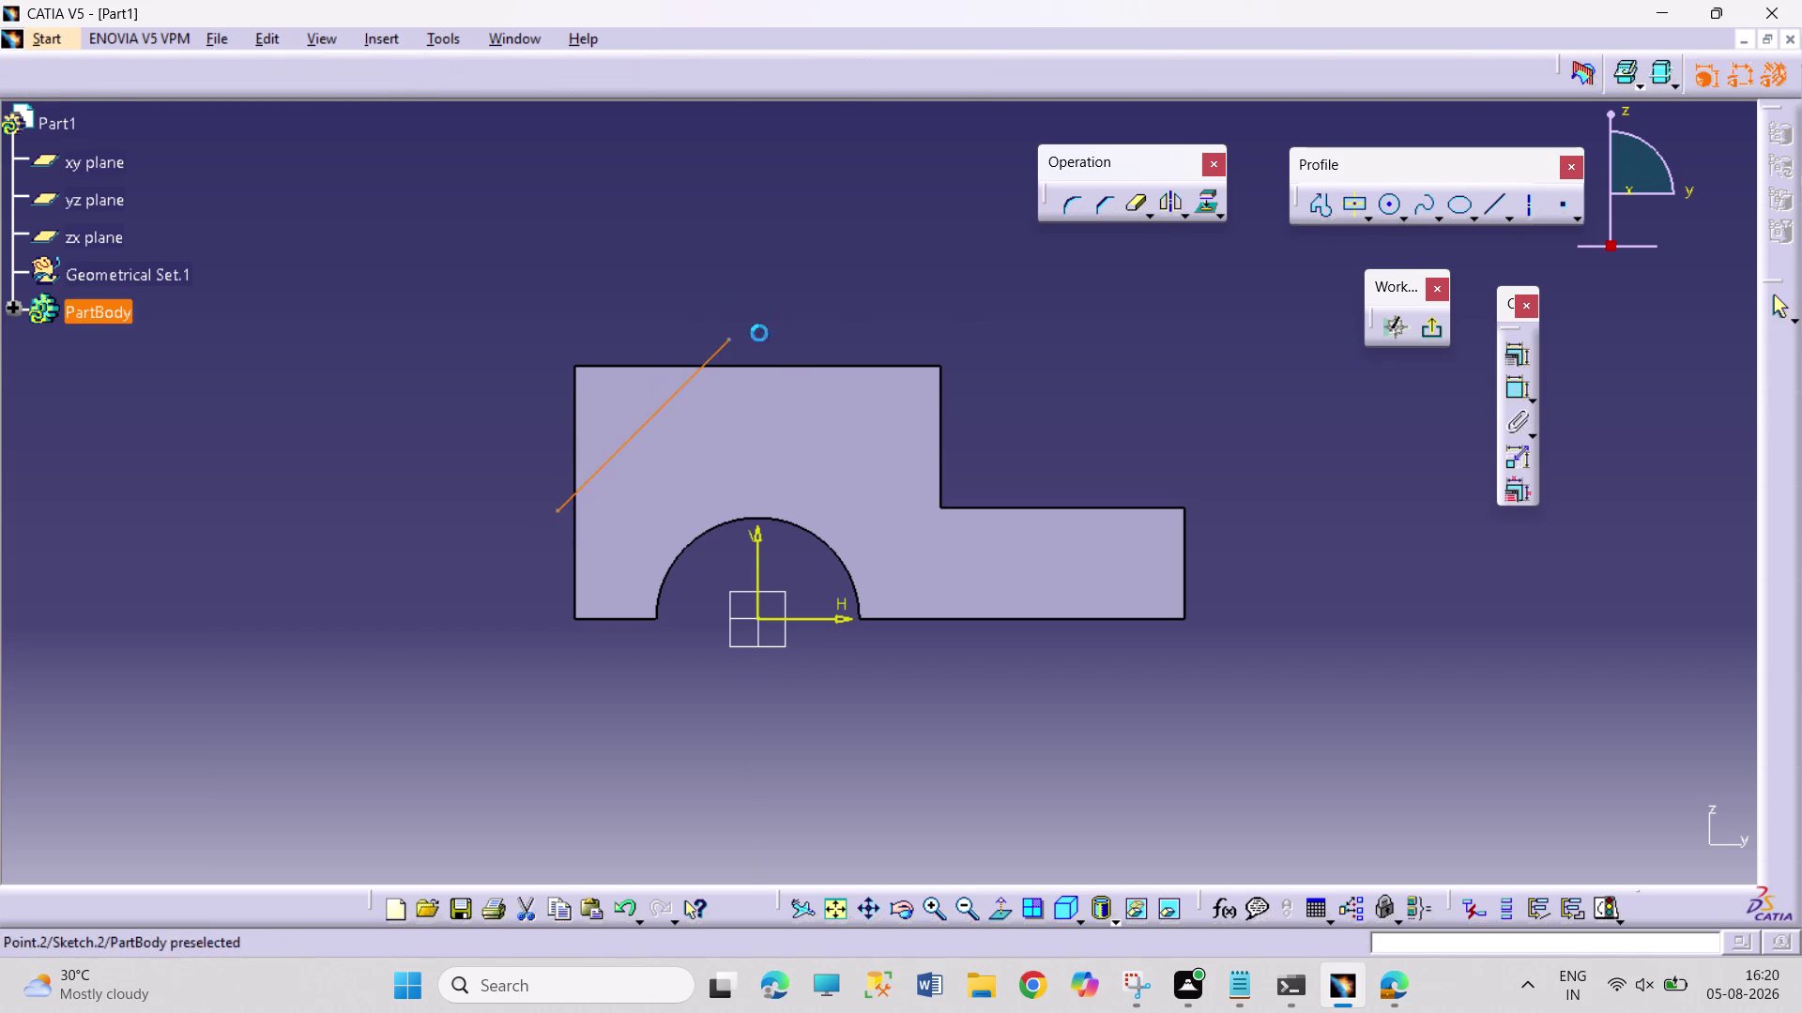
Project the part's top and left outline edges into the sketch with Project 3D Elements.
click(842, 311)
click(753, 371)
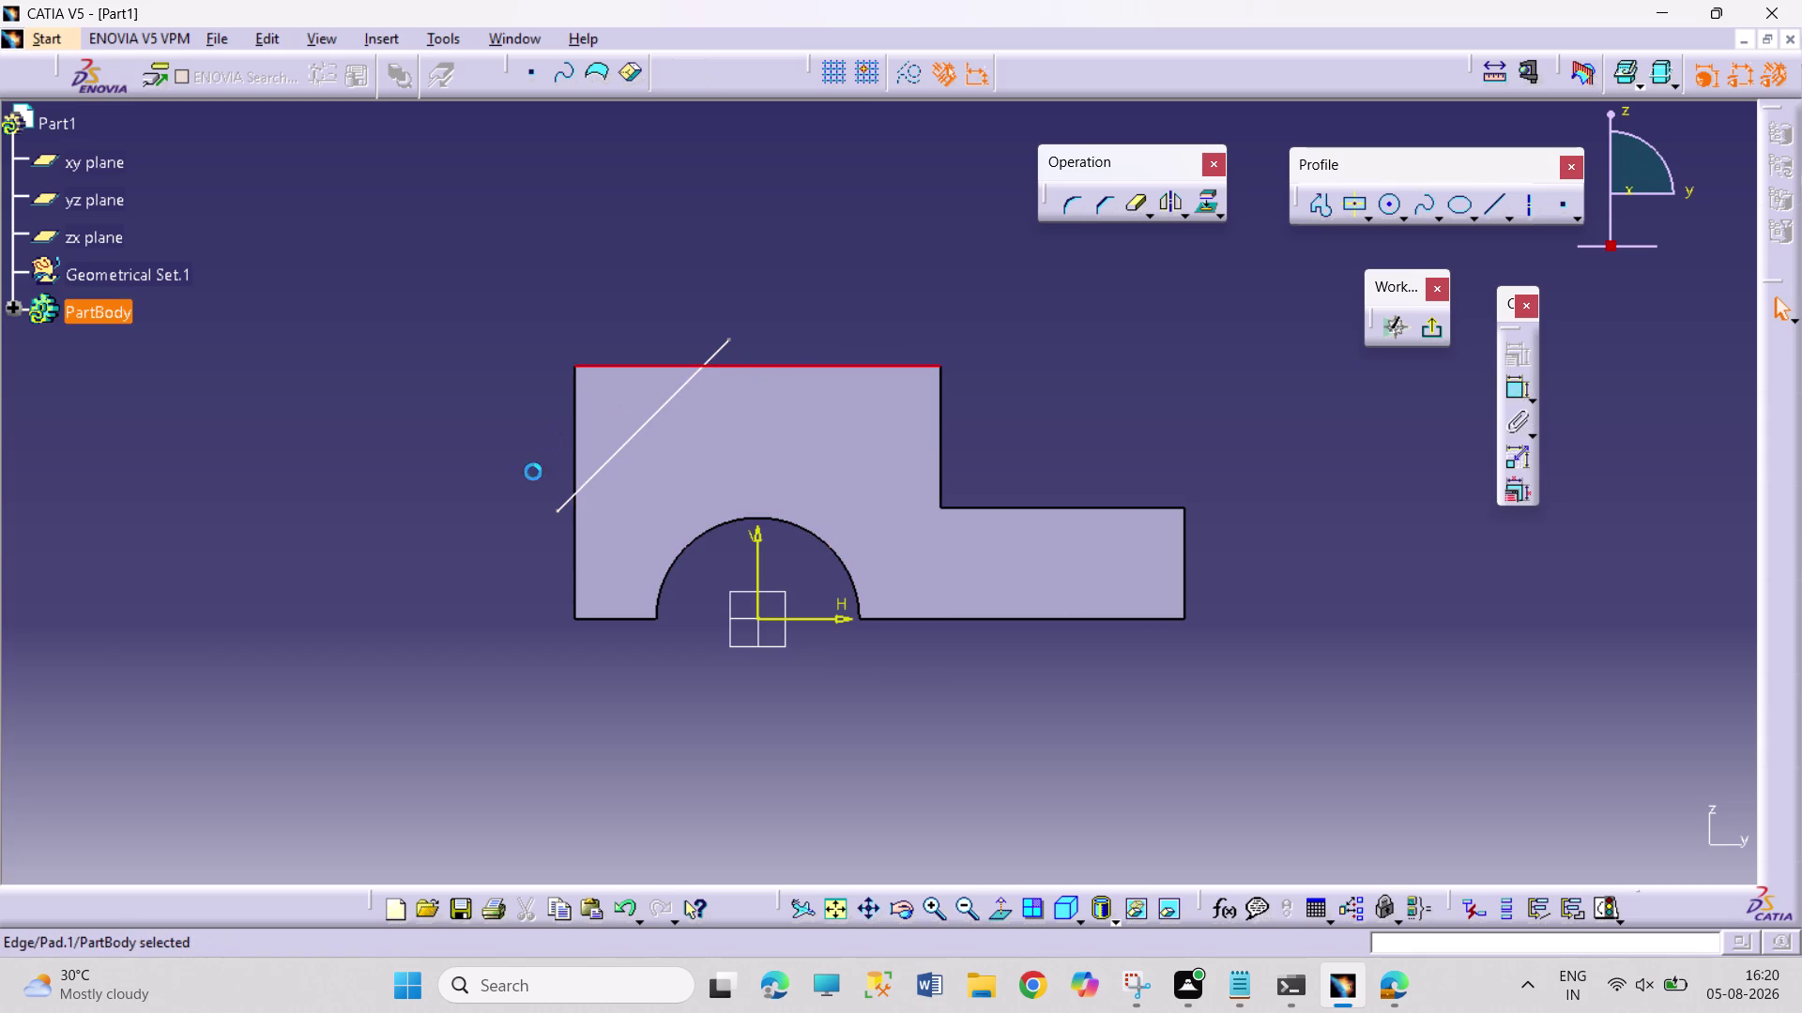
click(576, 571)
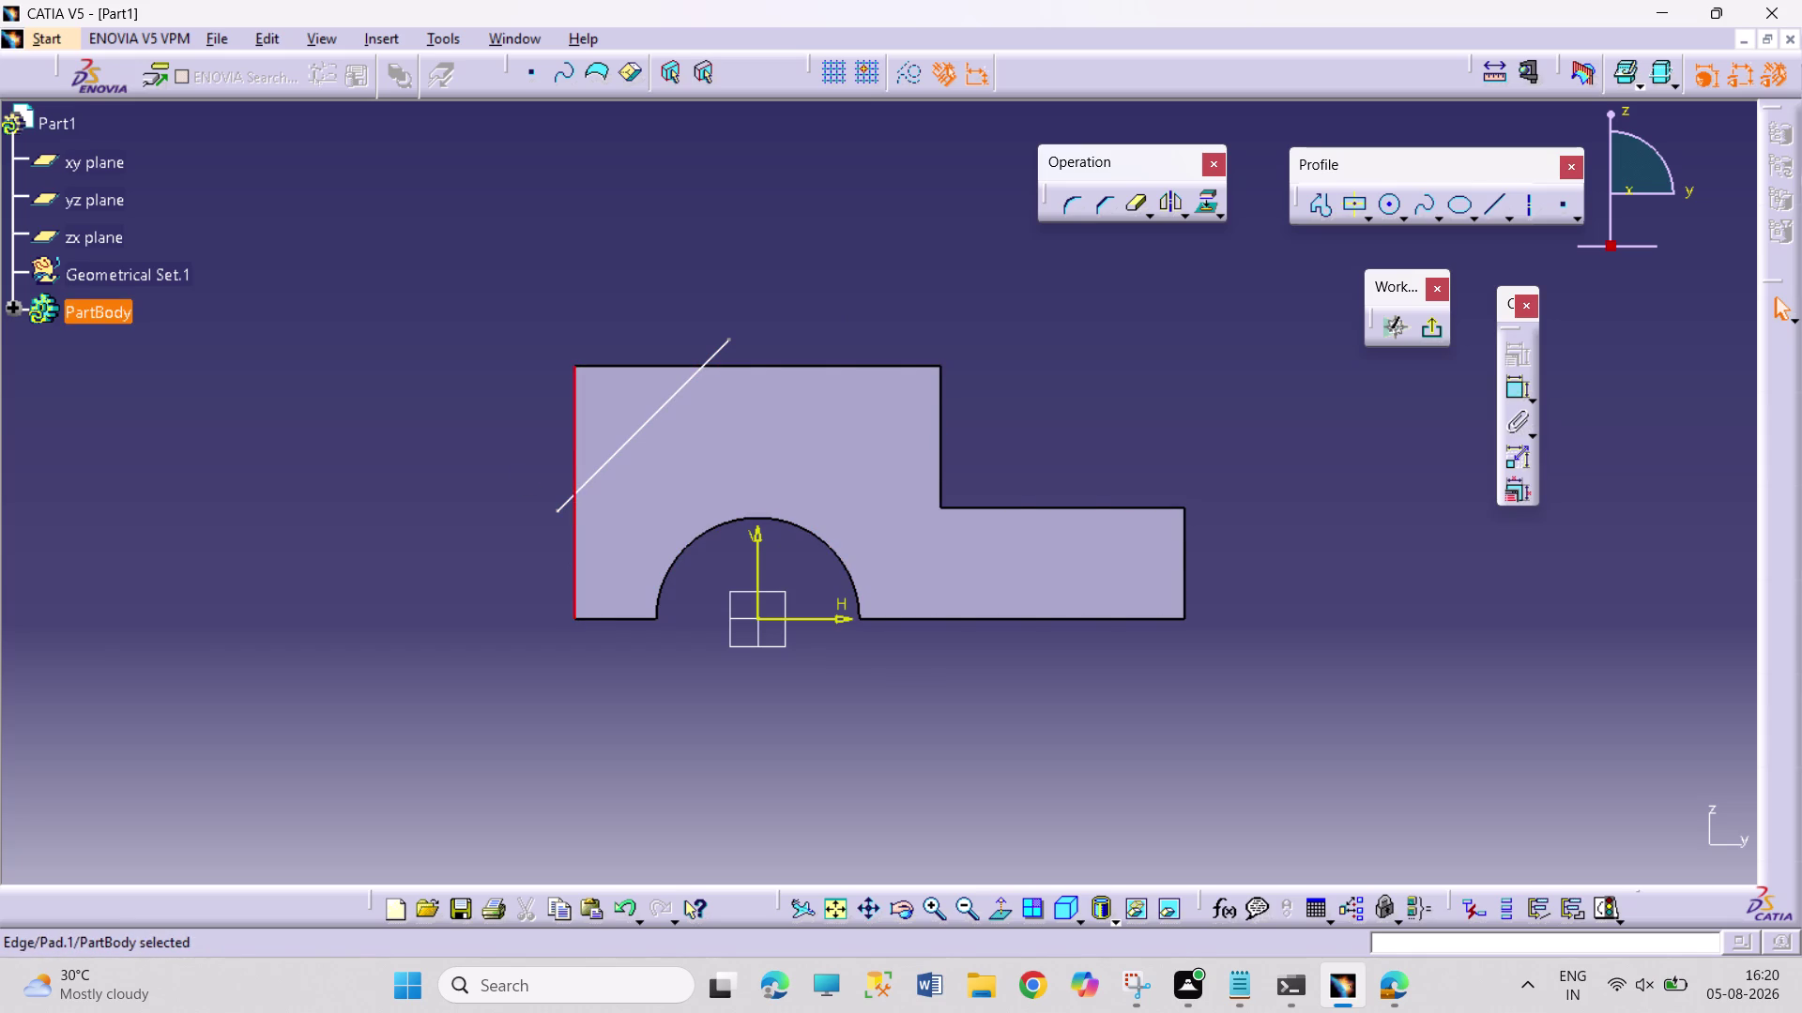
click(852, 371)
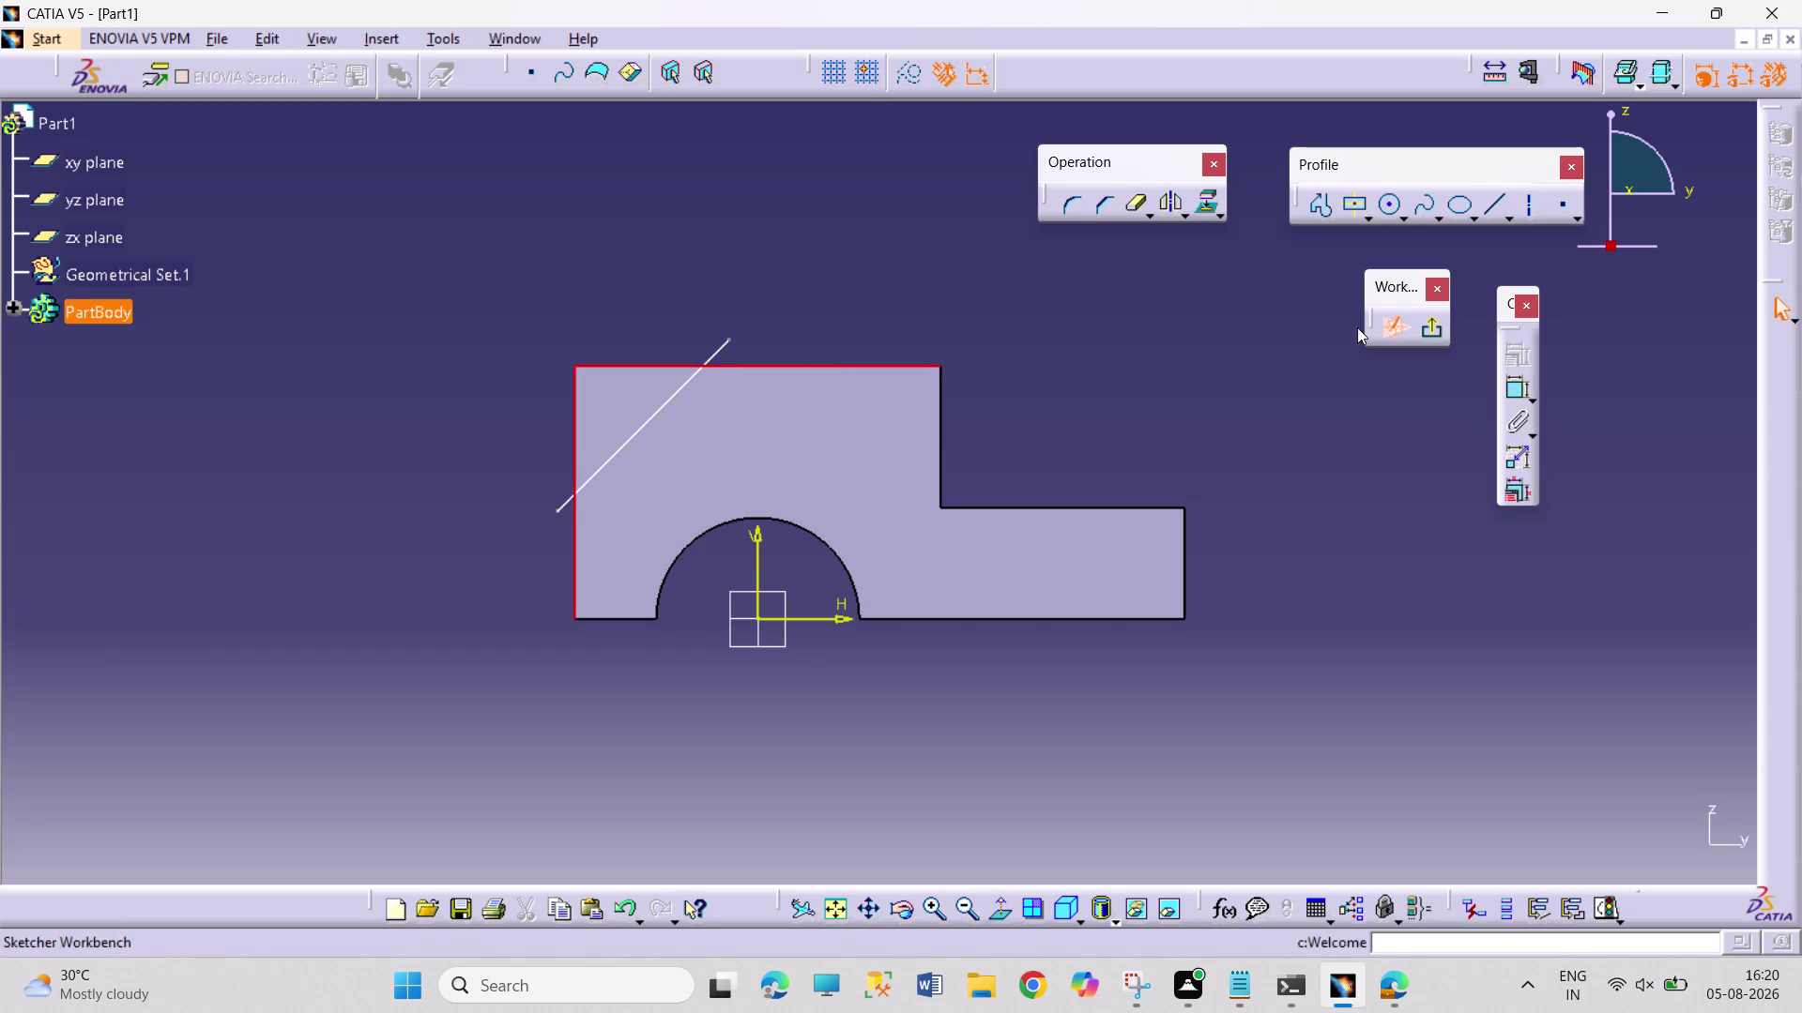
click(1208, 206)
click(1147, 404)
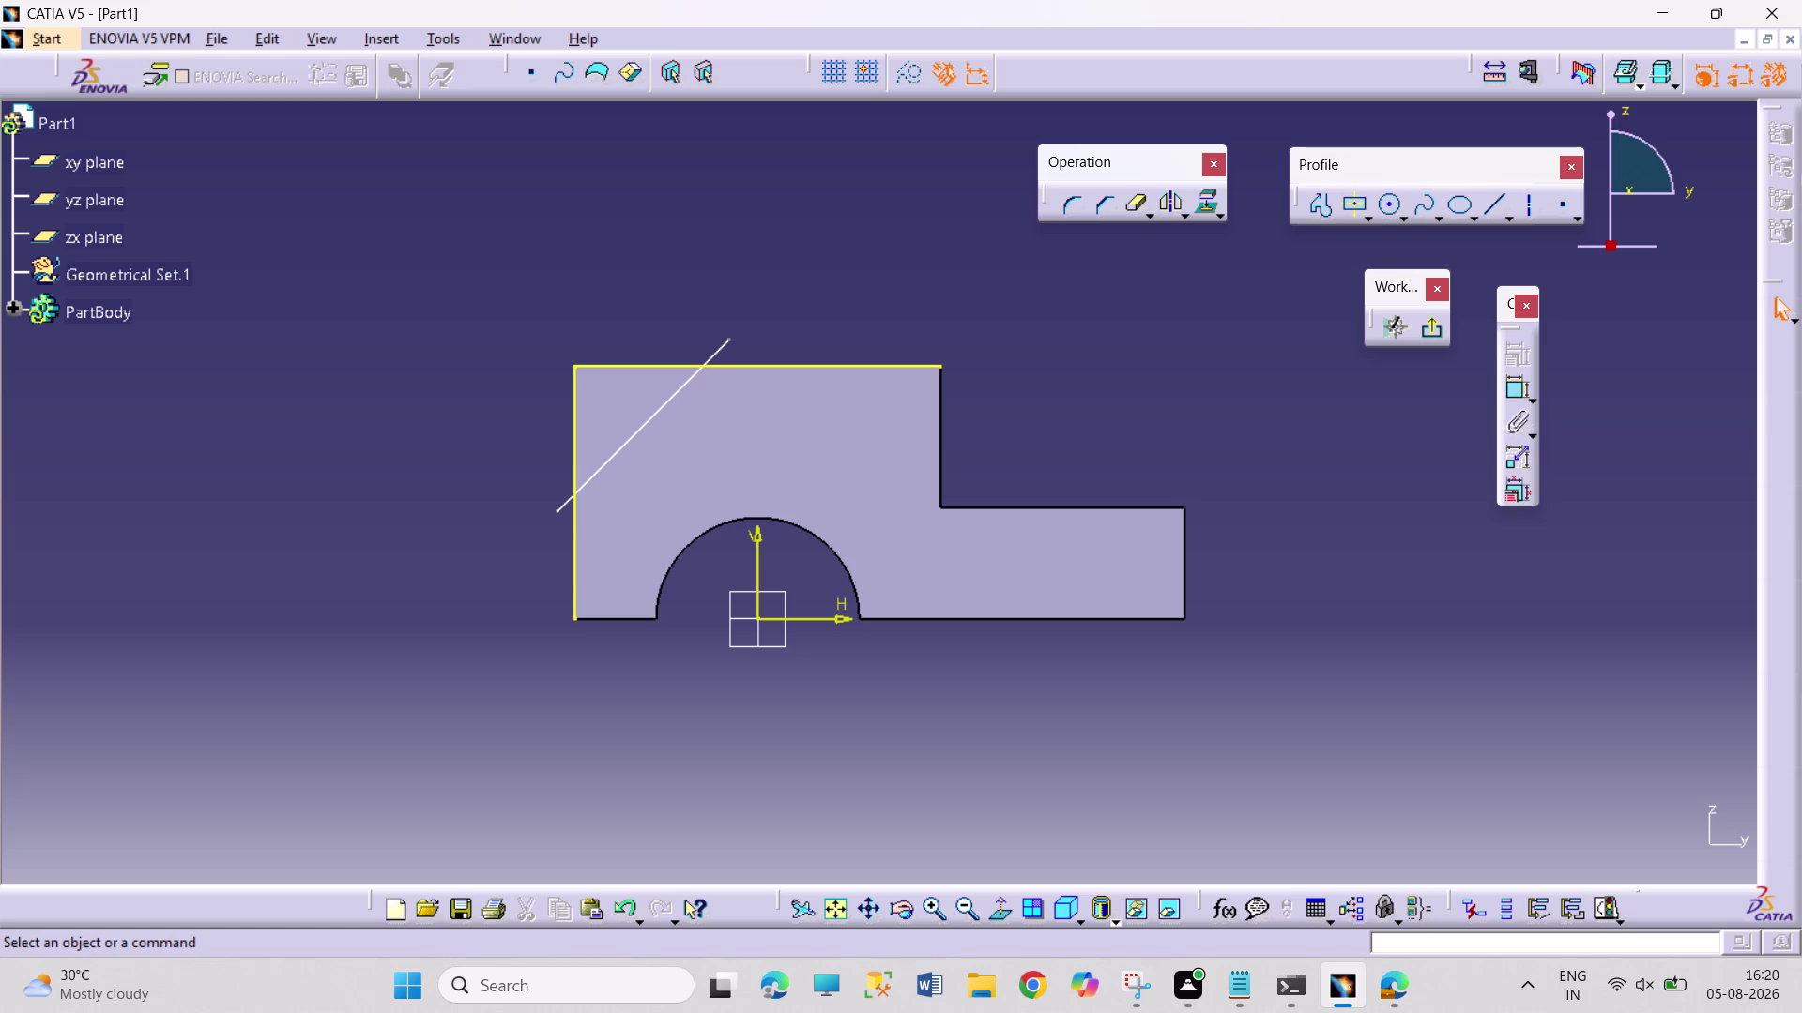
click(733, 338)
click(760, 362)
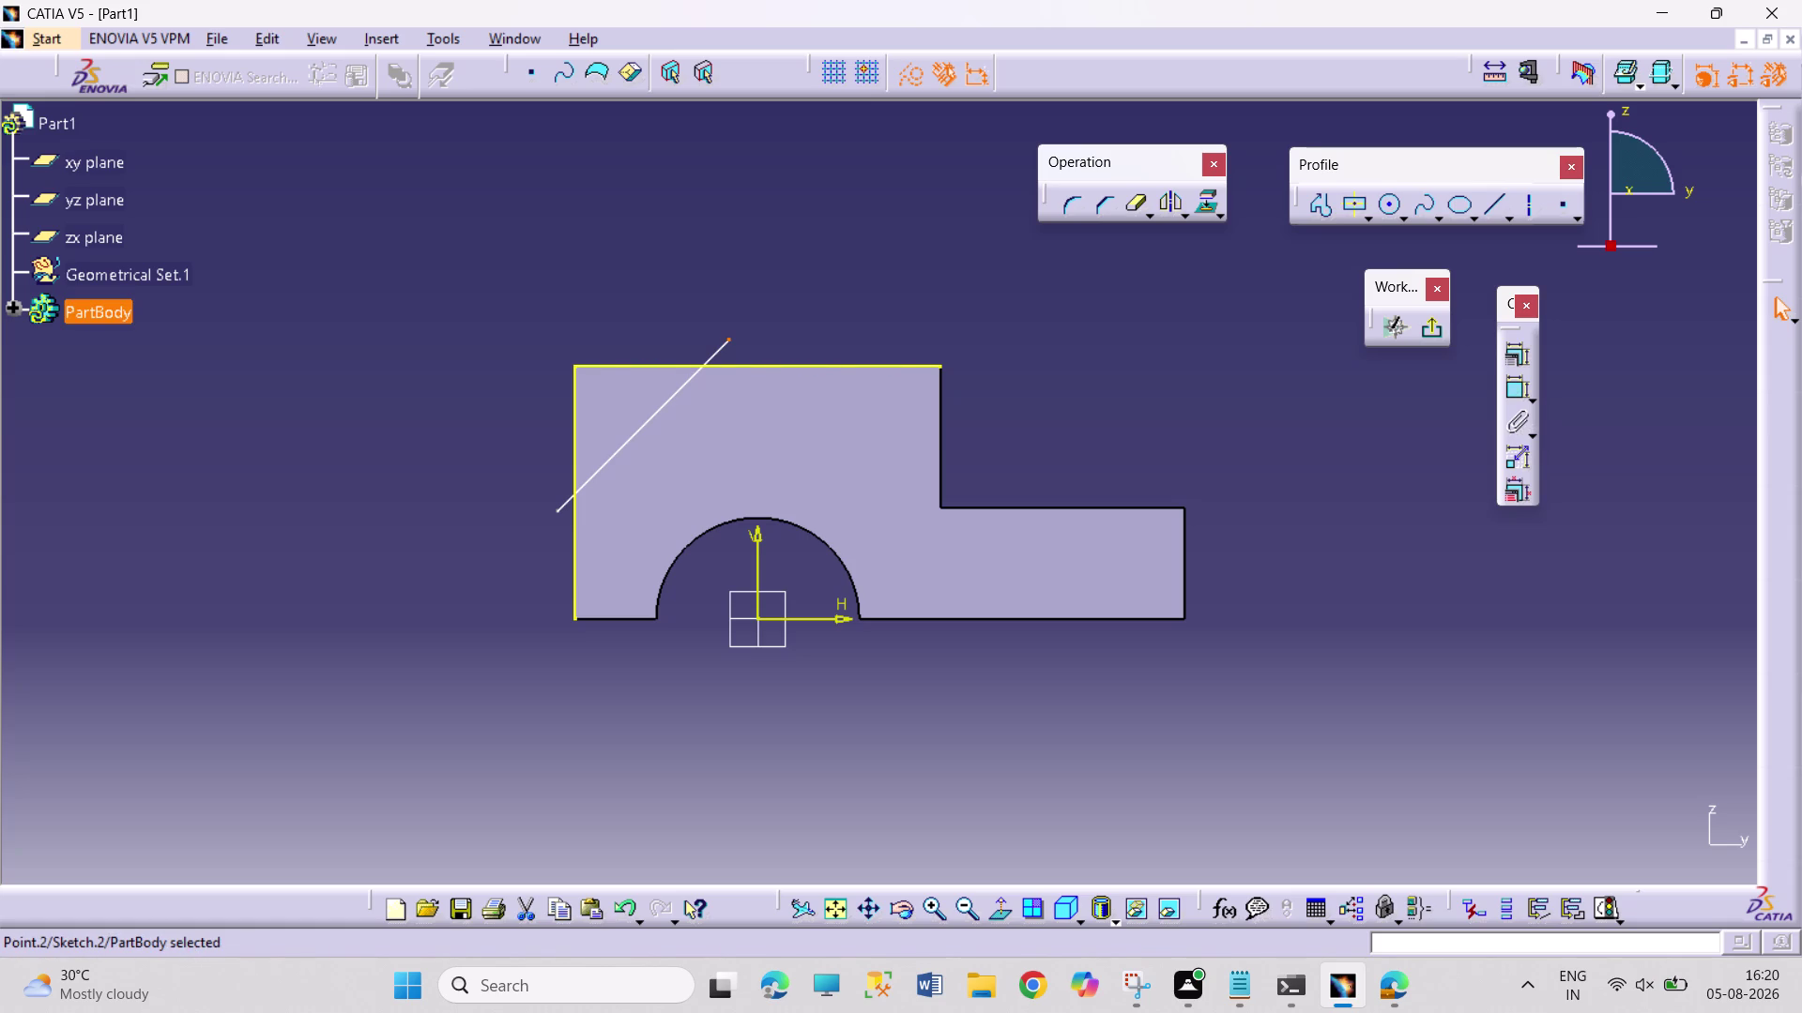
click(765, 368)
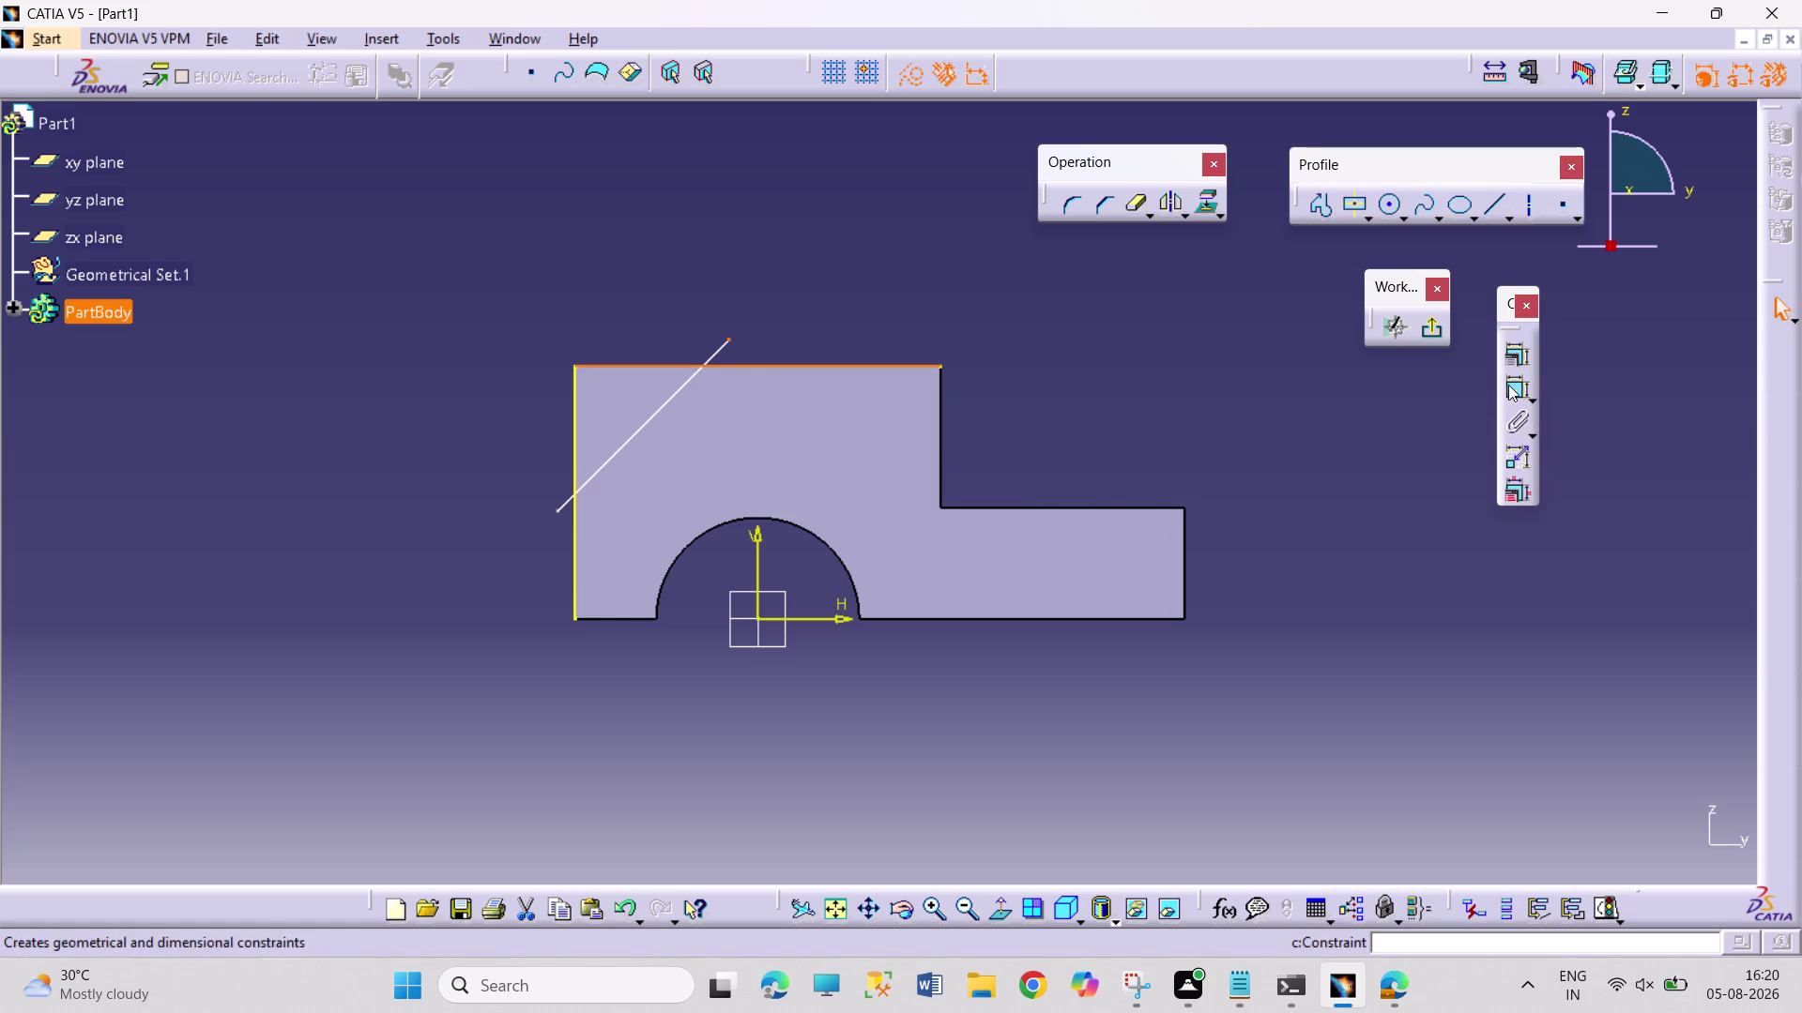
Make the line's upper end coincident with the top edge and its lower end with the left edge.
click(1520, 357)
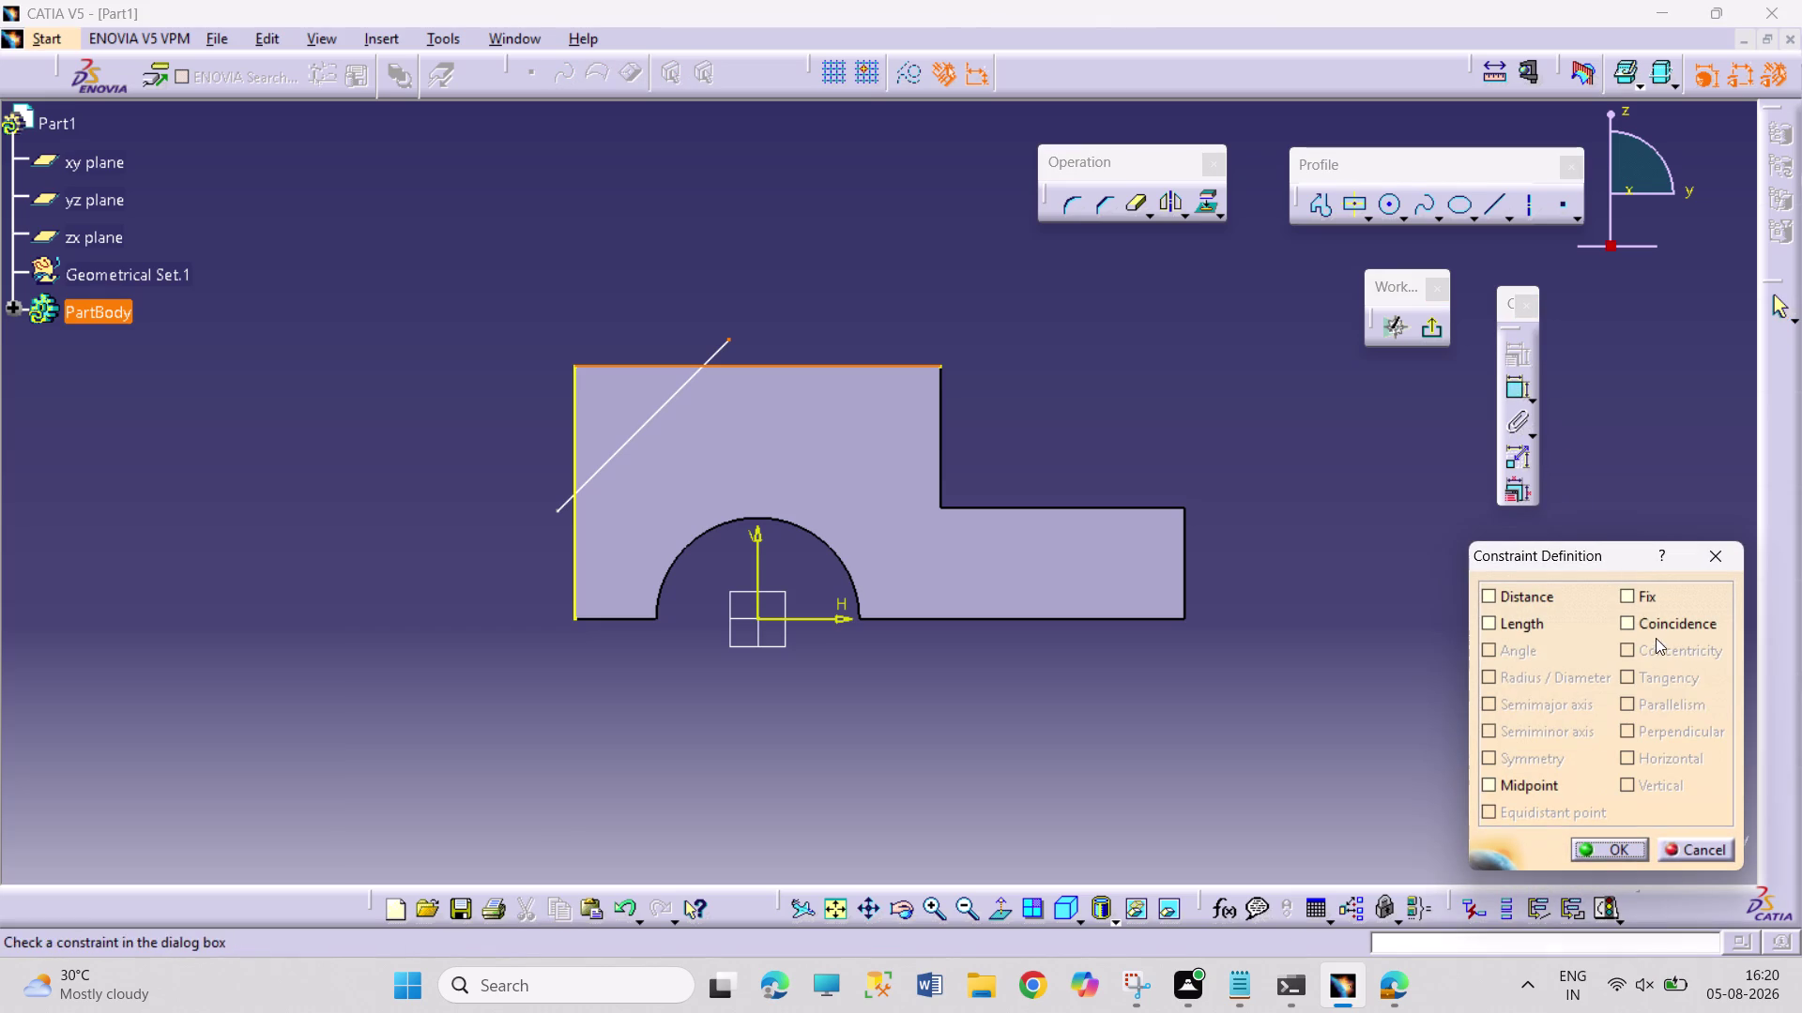
click(1655, 628)
click(1619, 846)
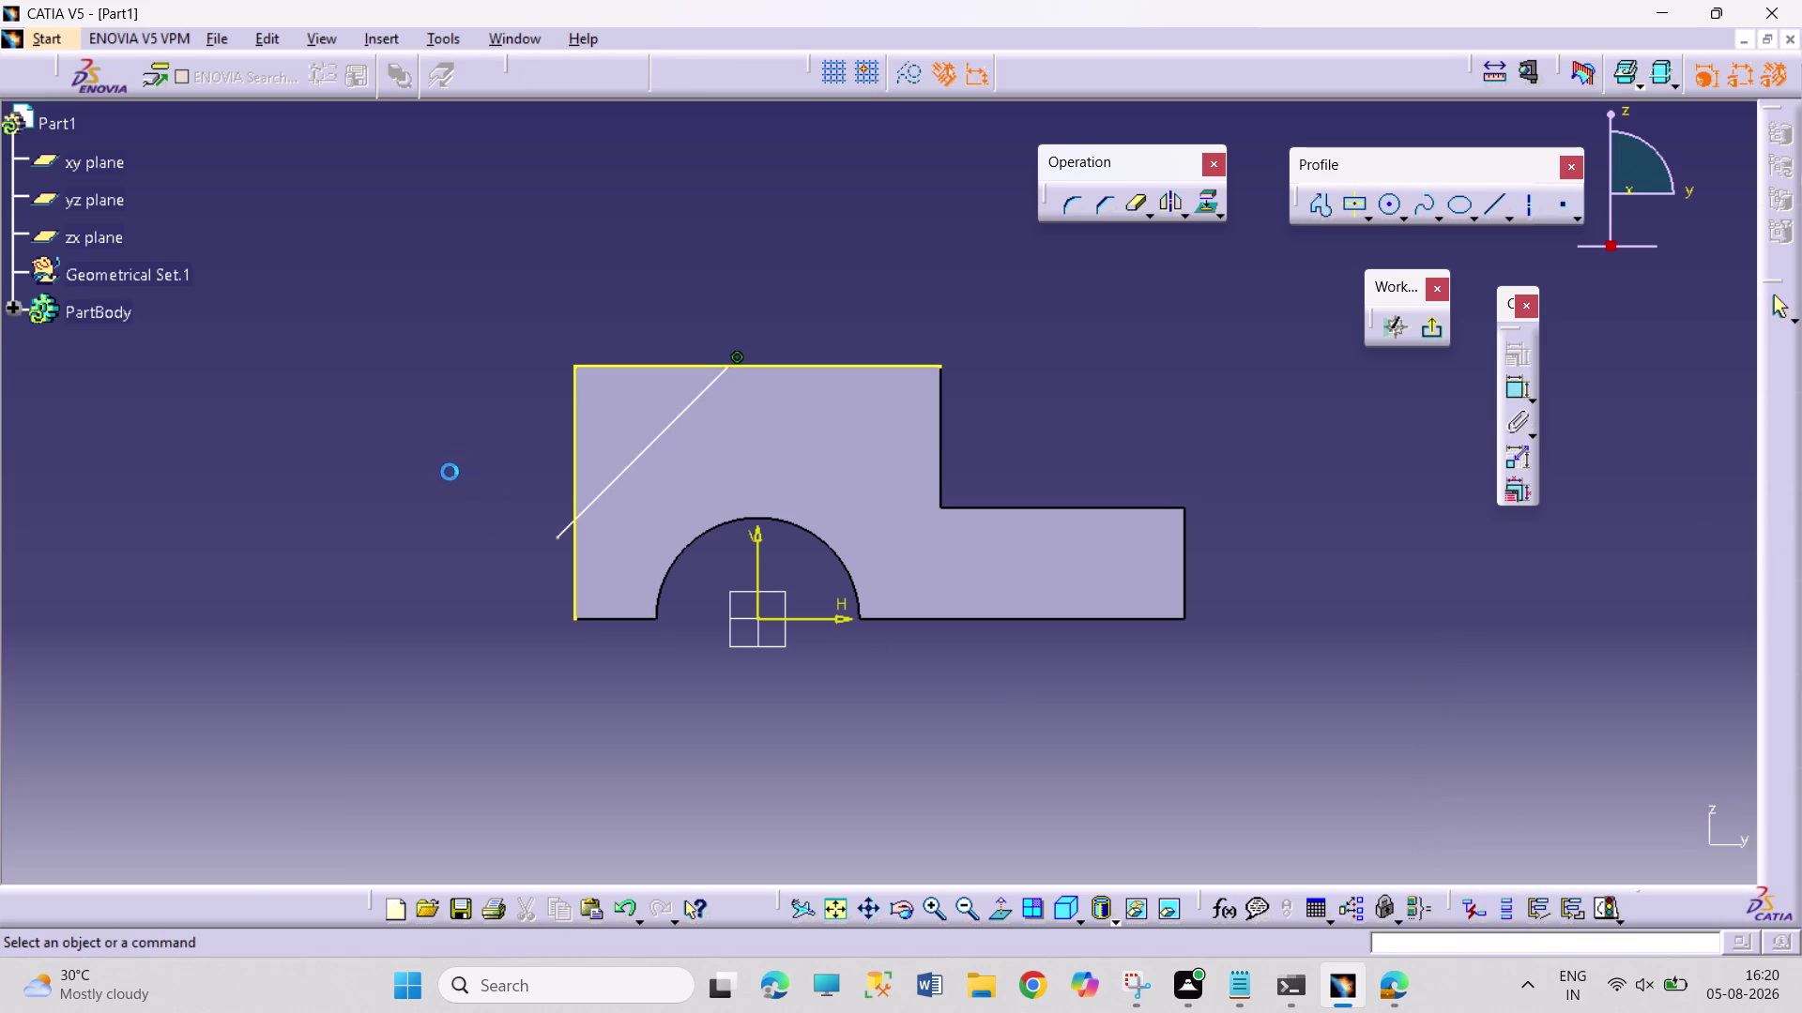
click(559, 539)
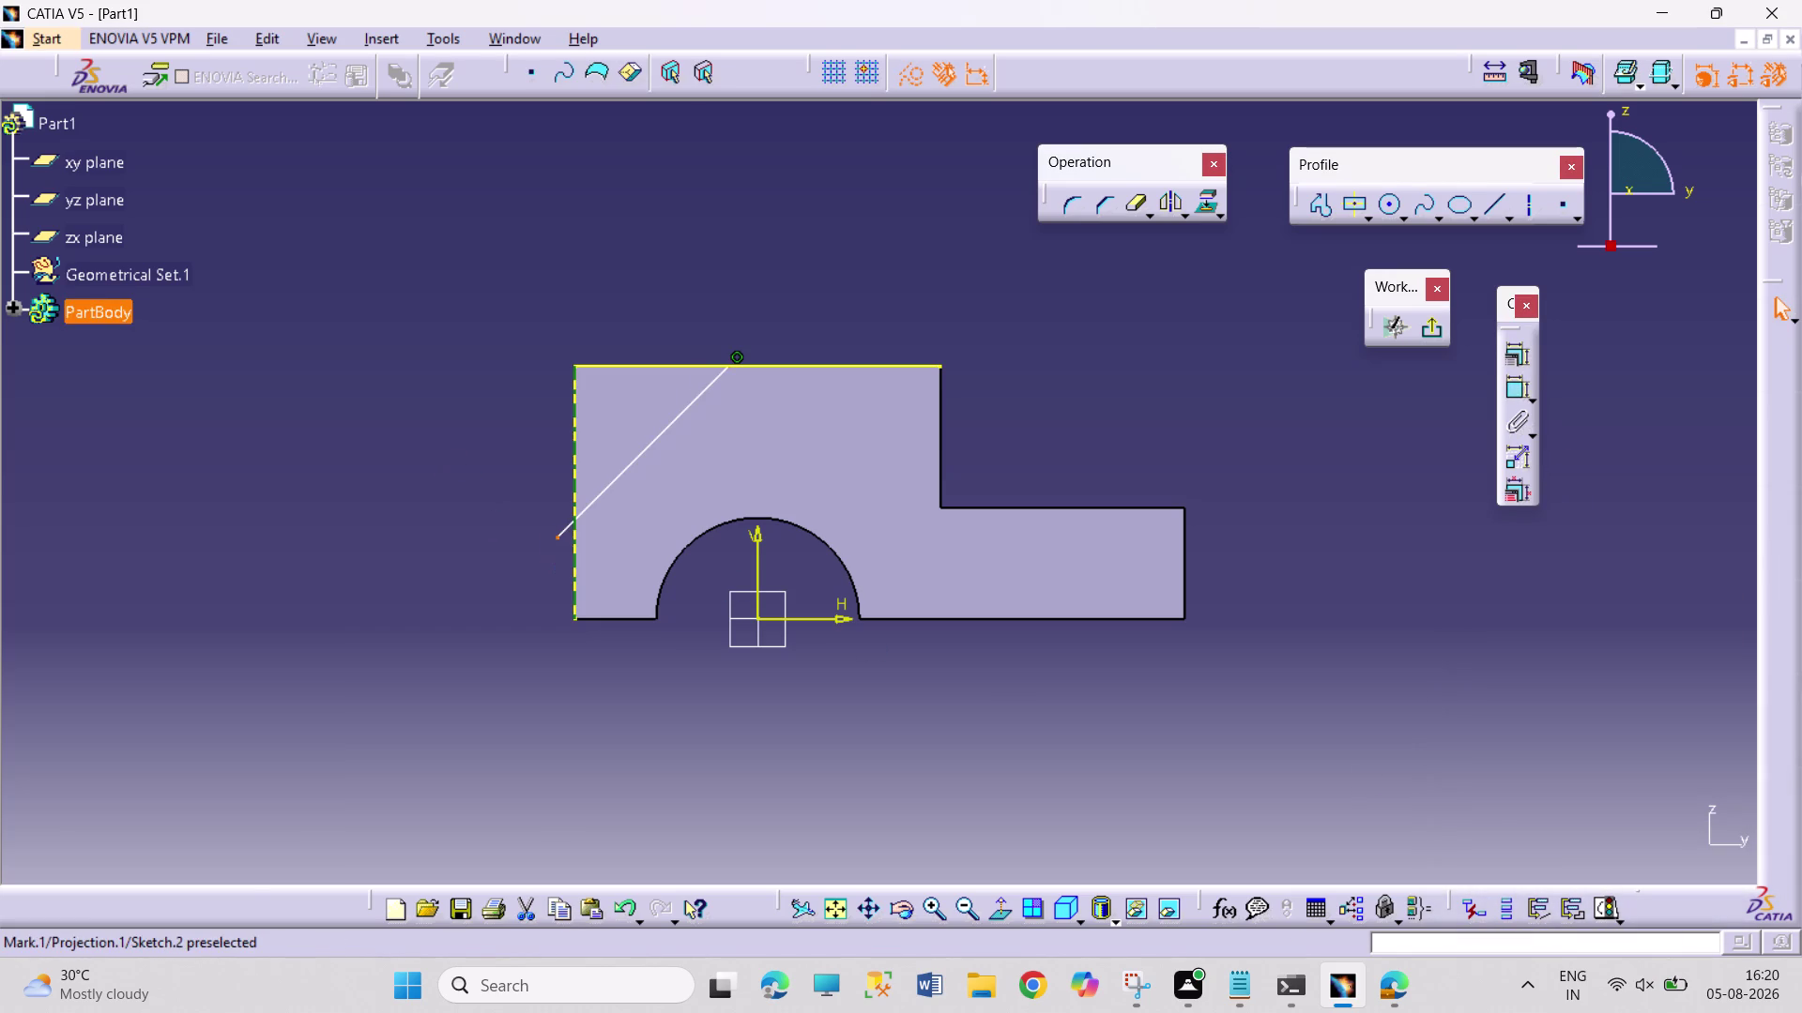
click(573, 566)
click(1520, 355)
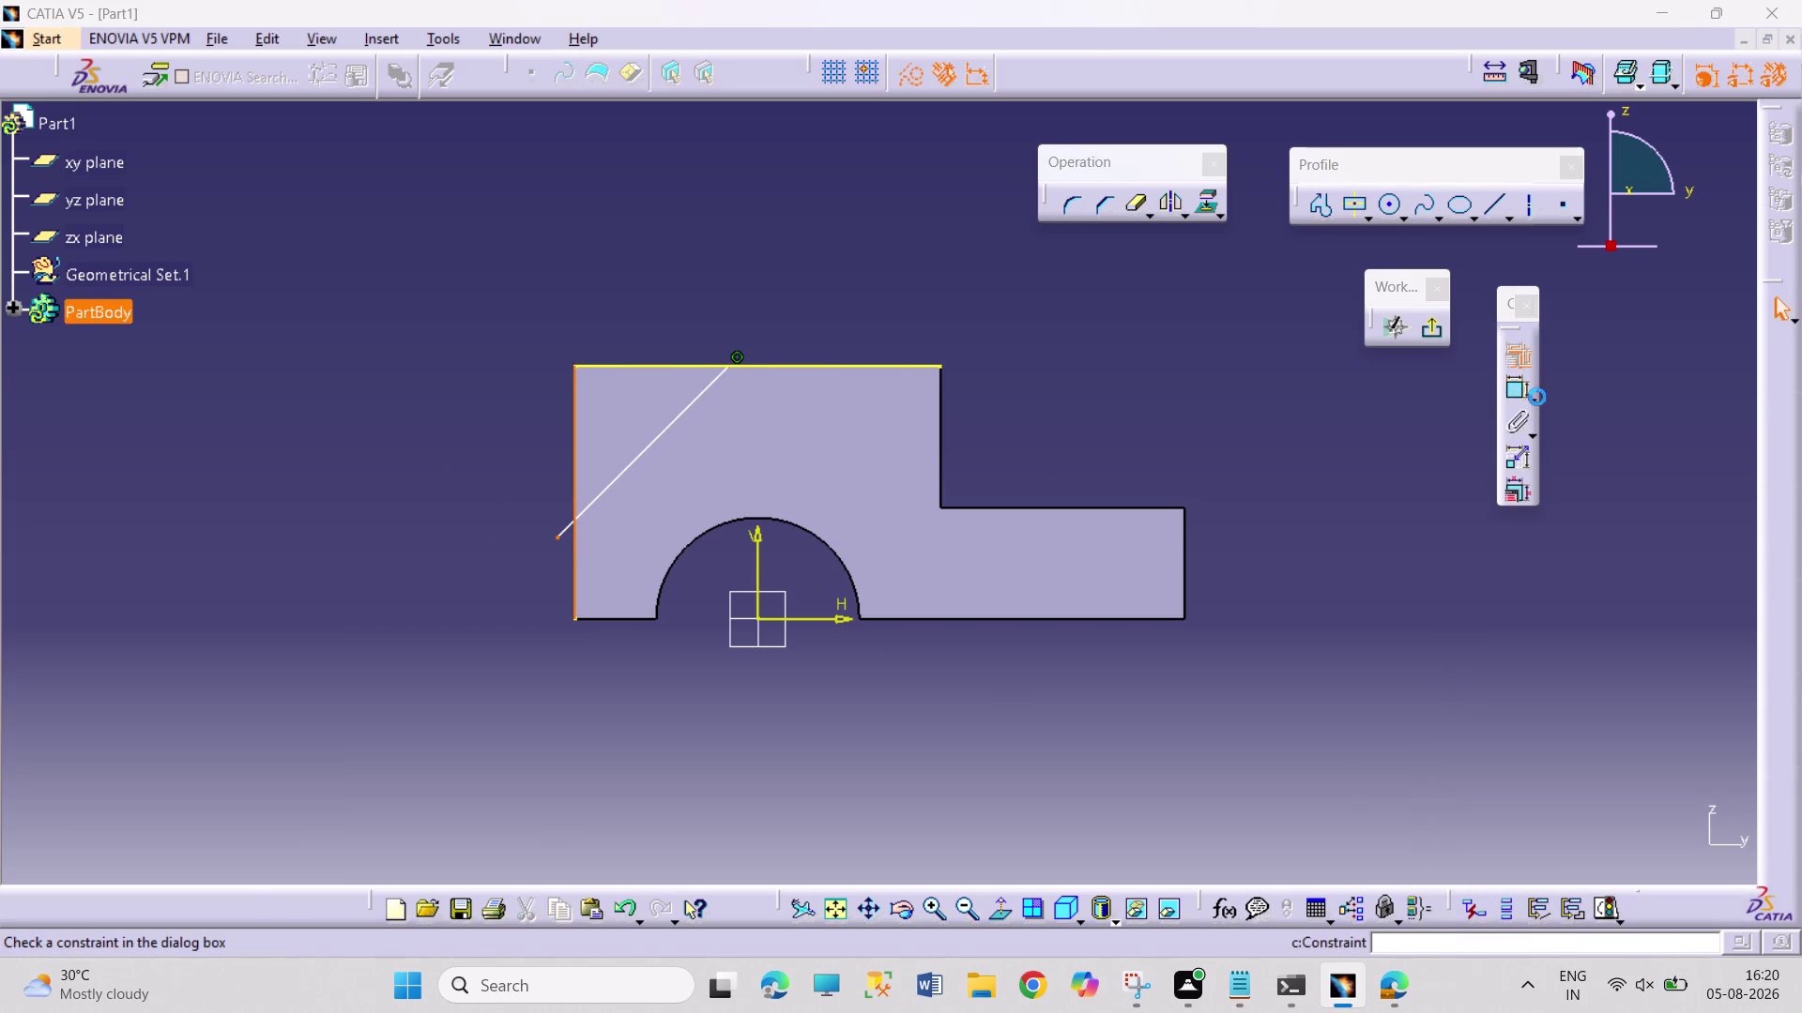
click(1633, 619)
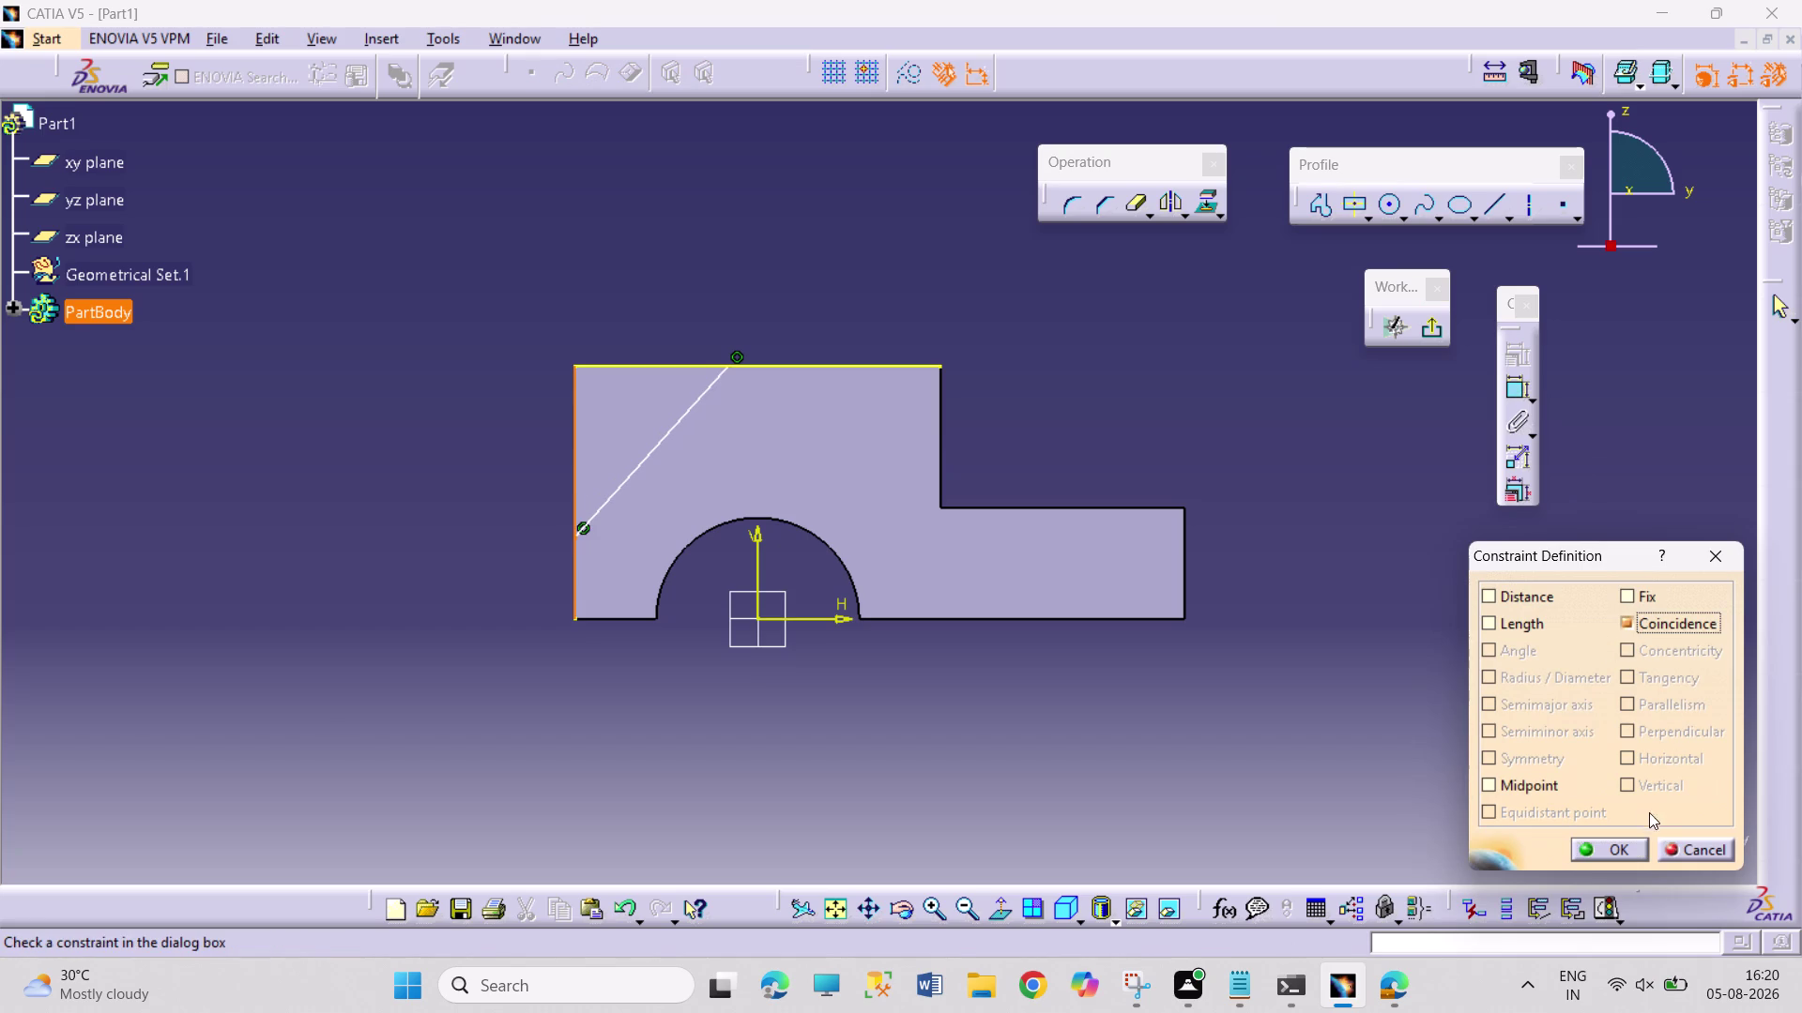
click(1627, 841)
click(1511, 393)
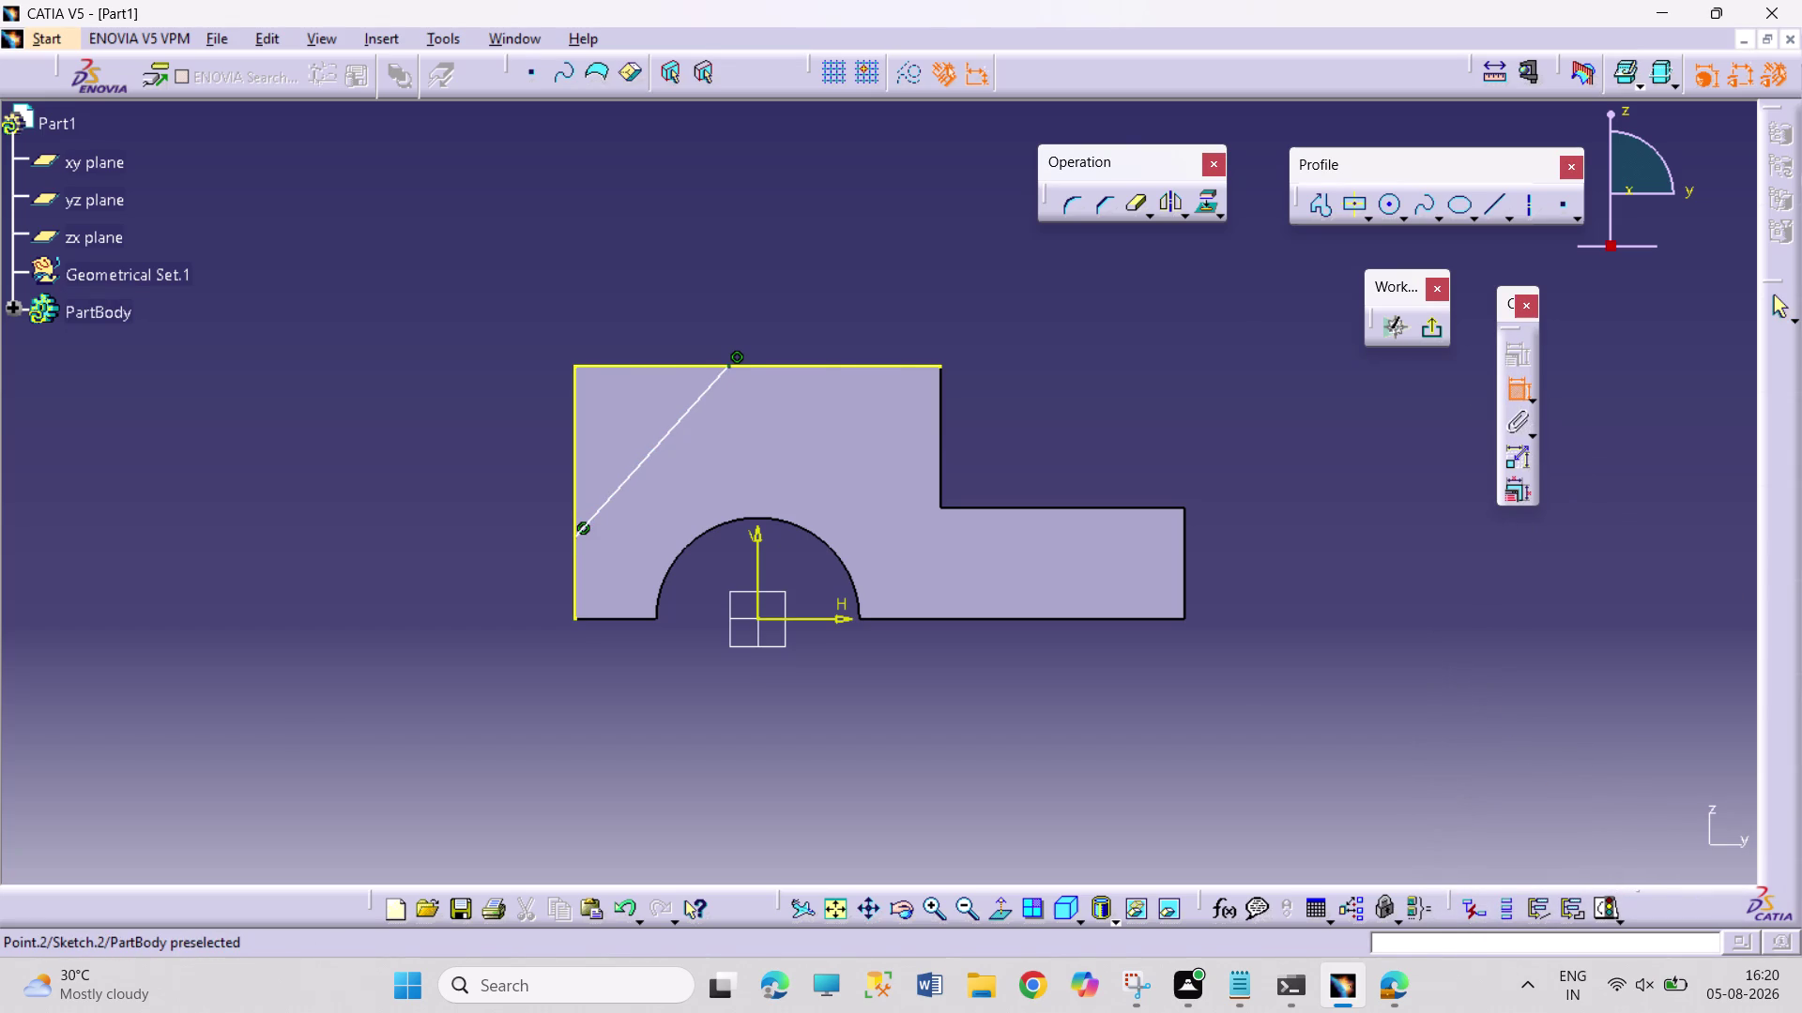
drag(727, 366, 718, 363)
Dimension the line's upper endpoint 18 from the top-left corner.
click(576, 366)
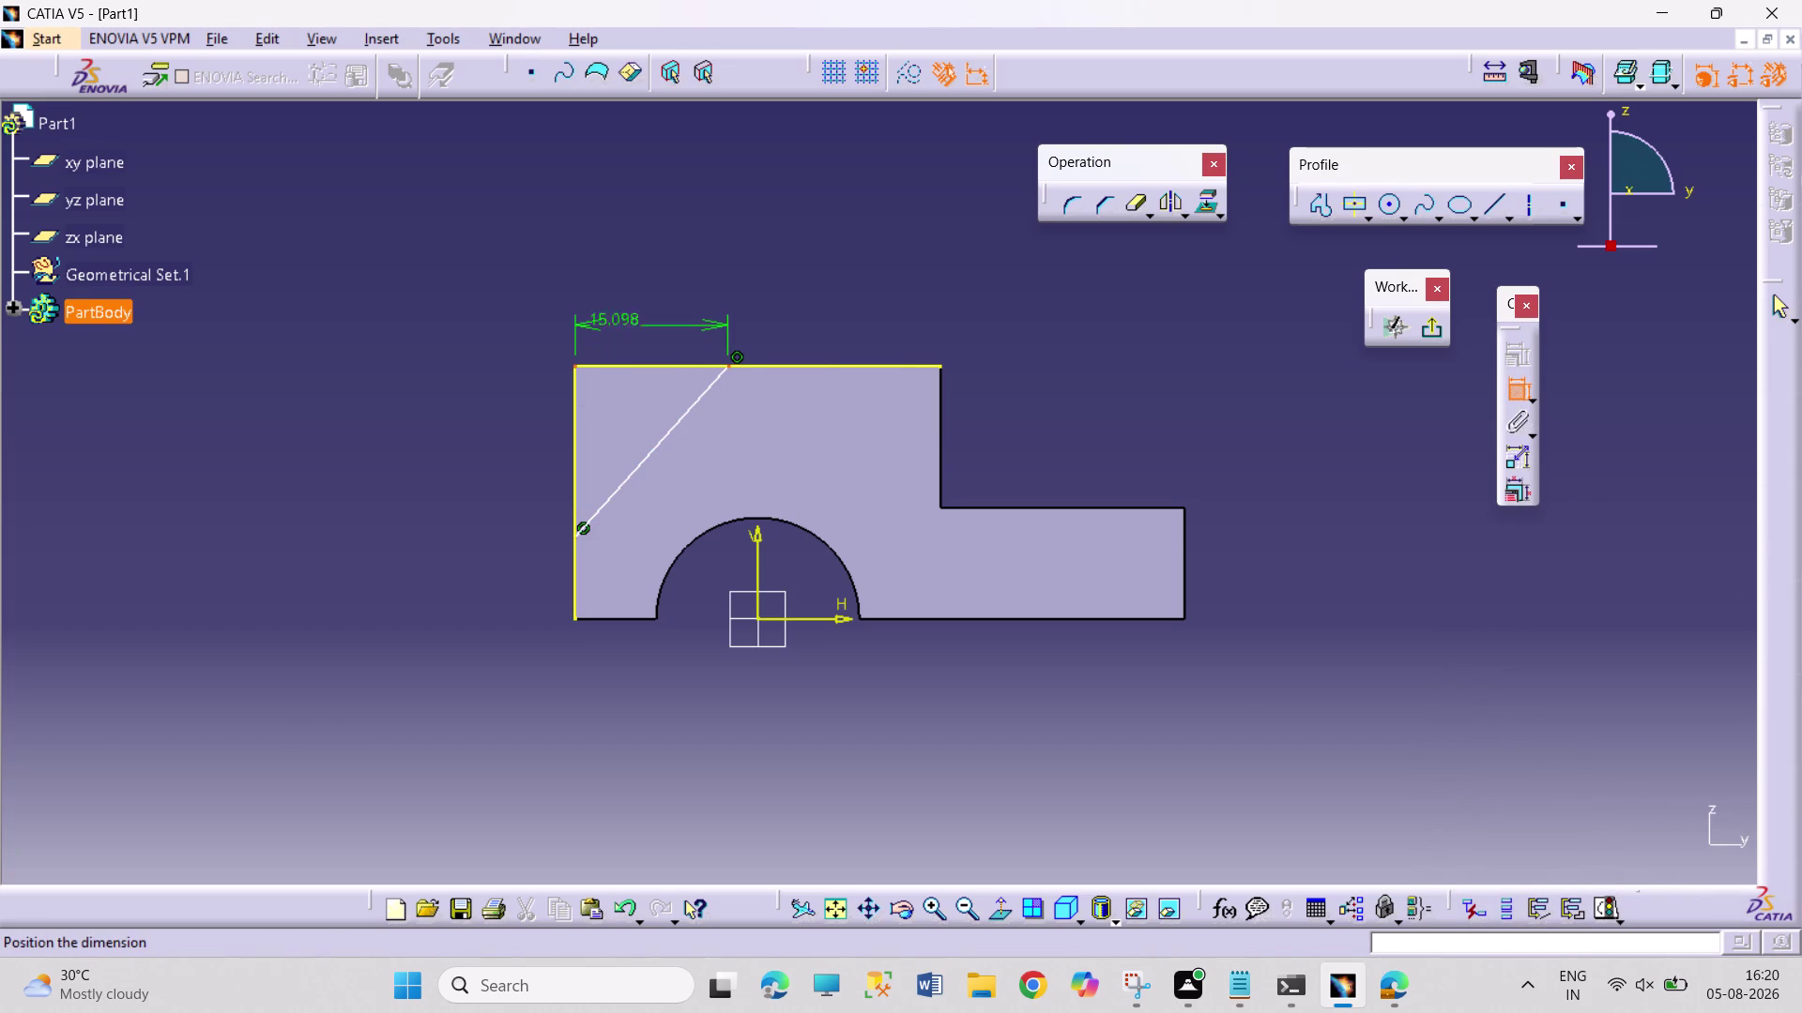
click(662, 323)
double_click(670, 317)
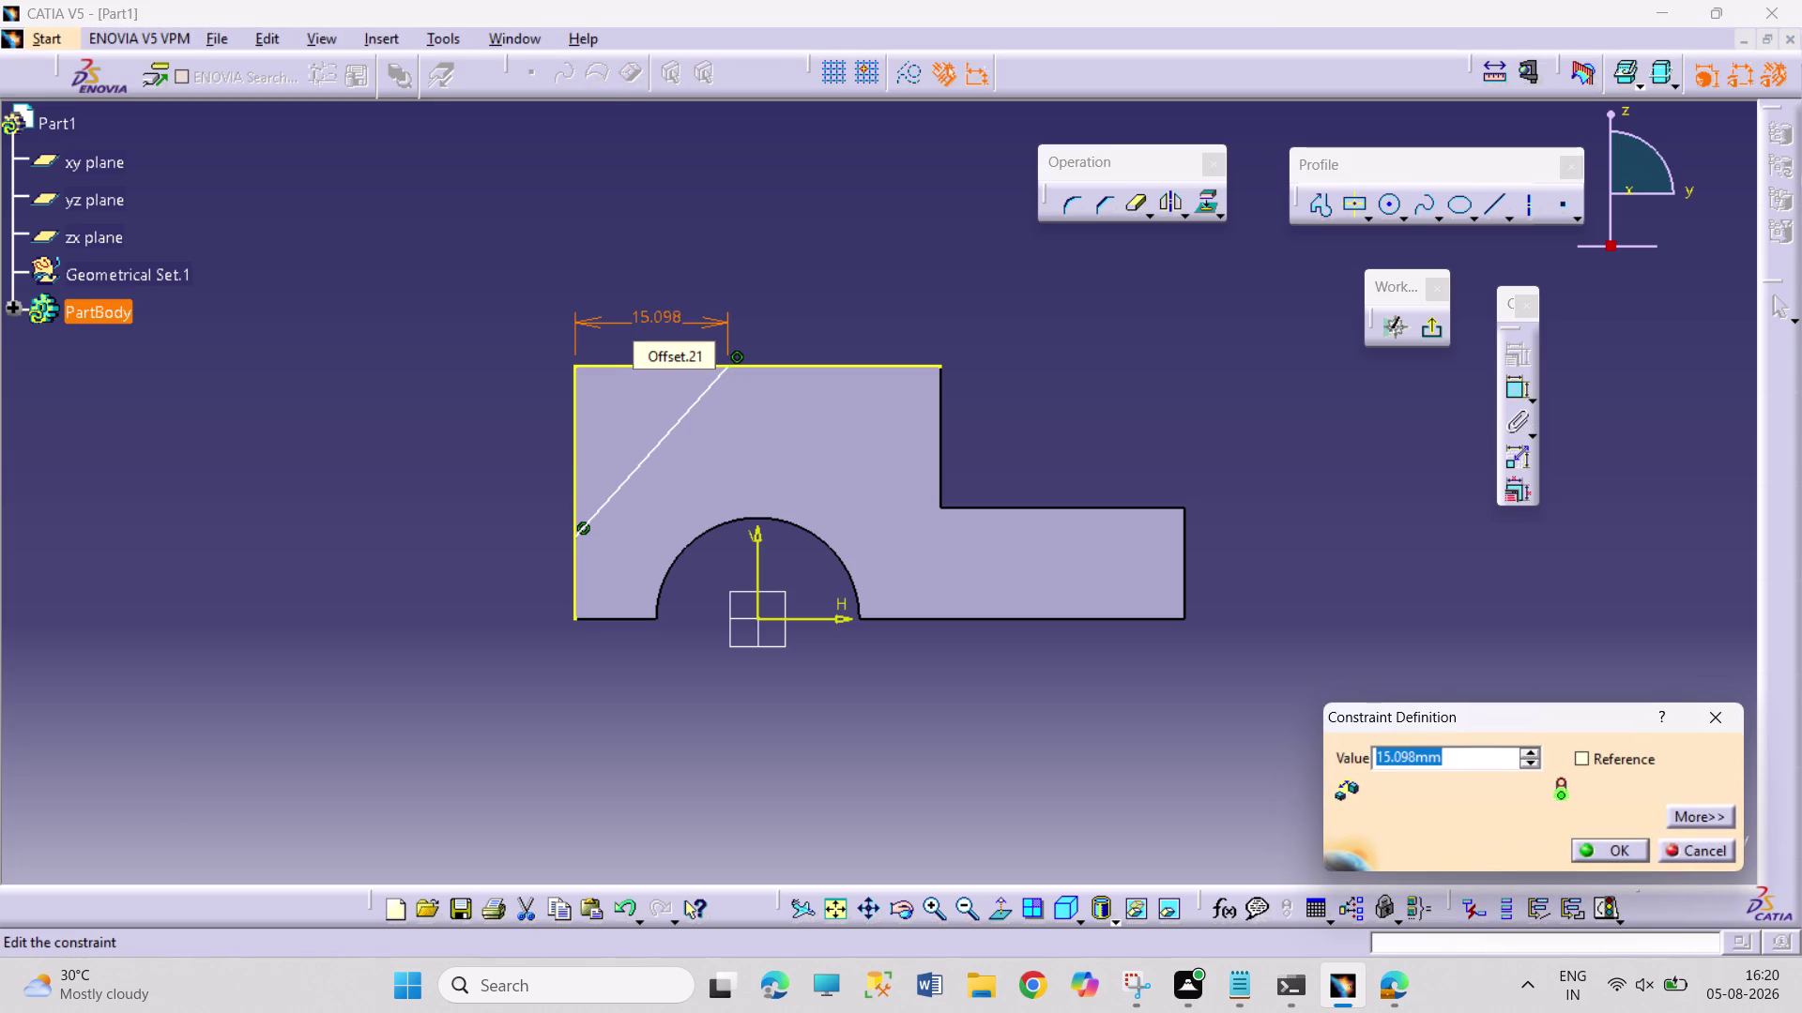
text(18)
key(Return)
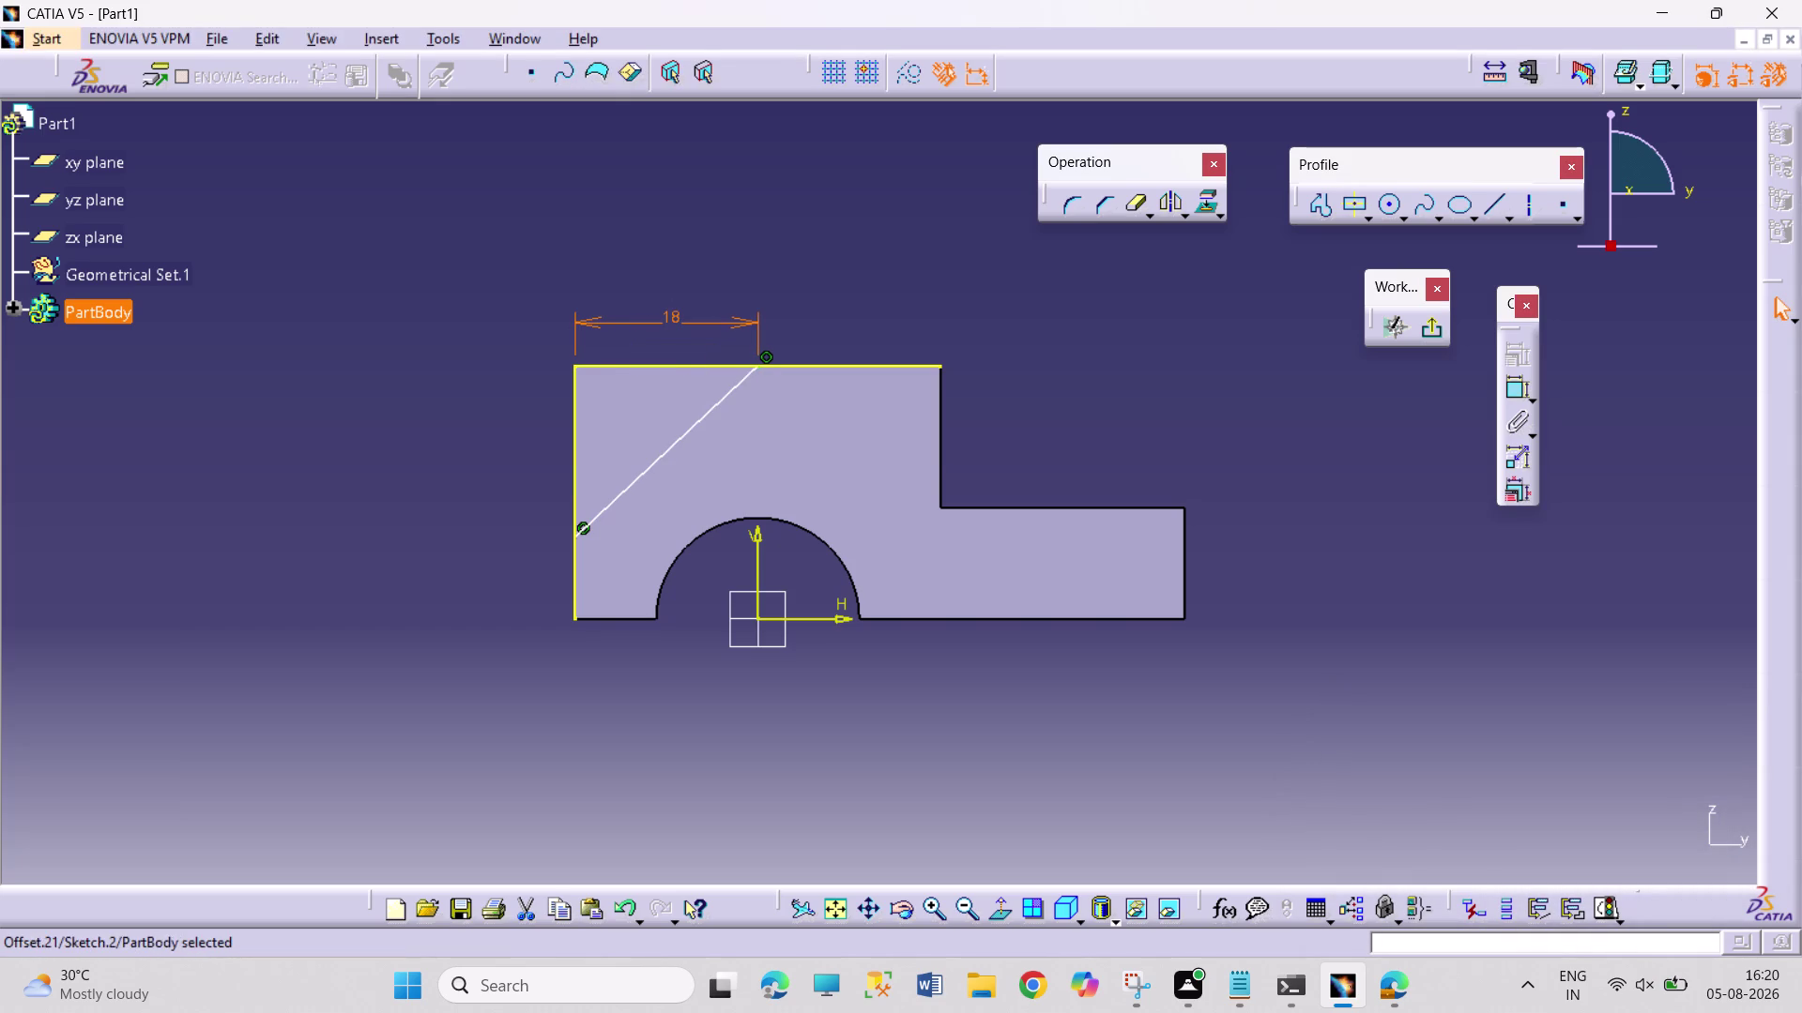
Dimension the line's lower endpoint 8 above the bottom-left corner.
click(1514, 389)
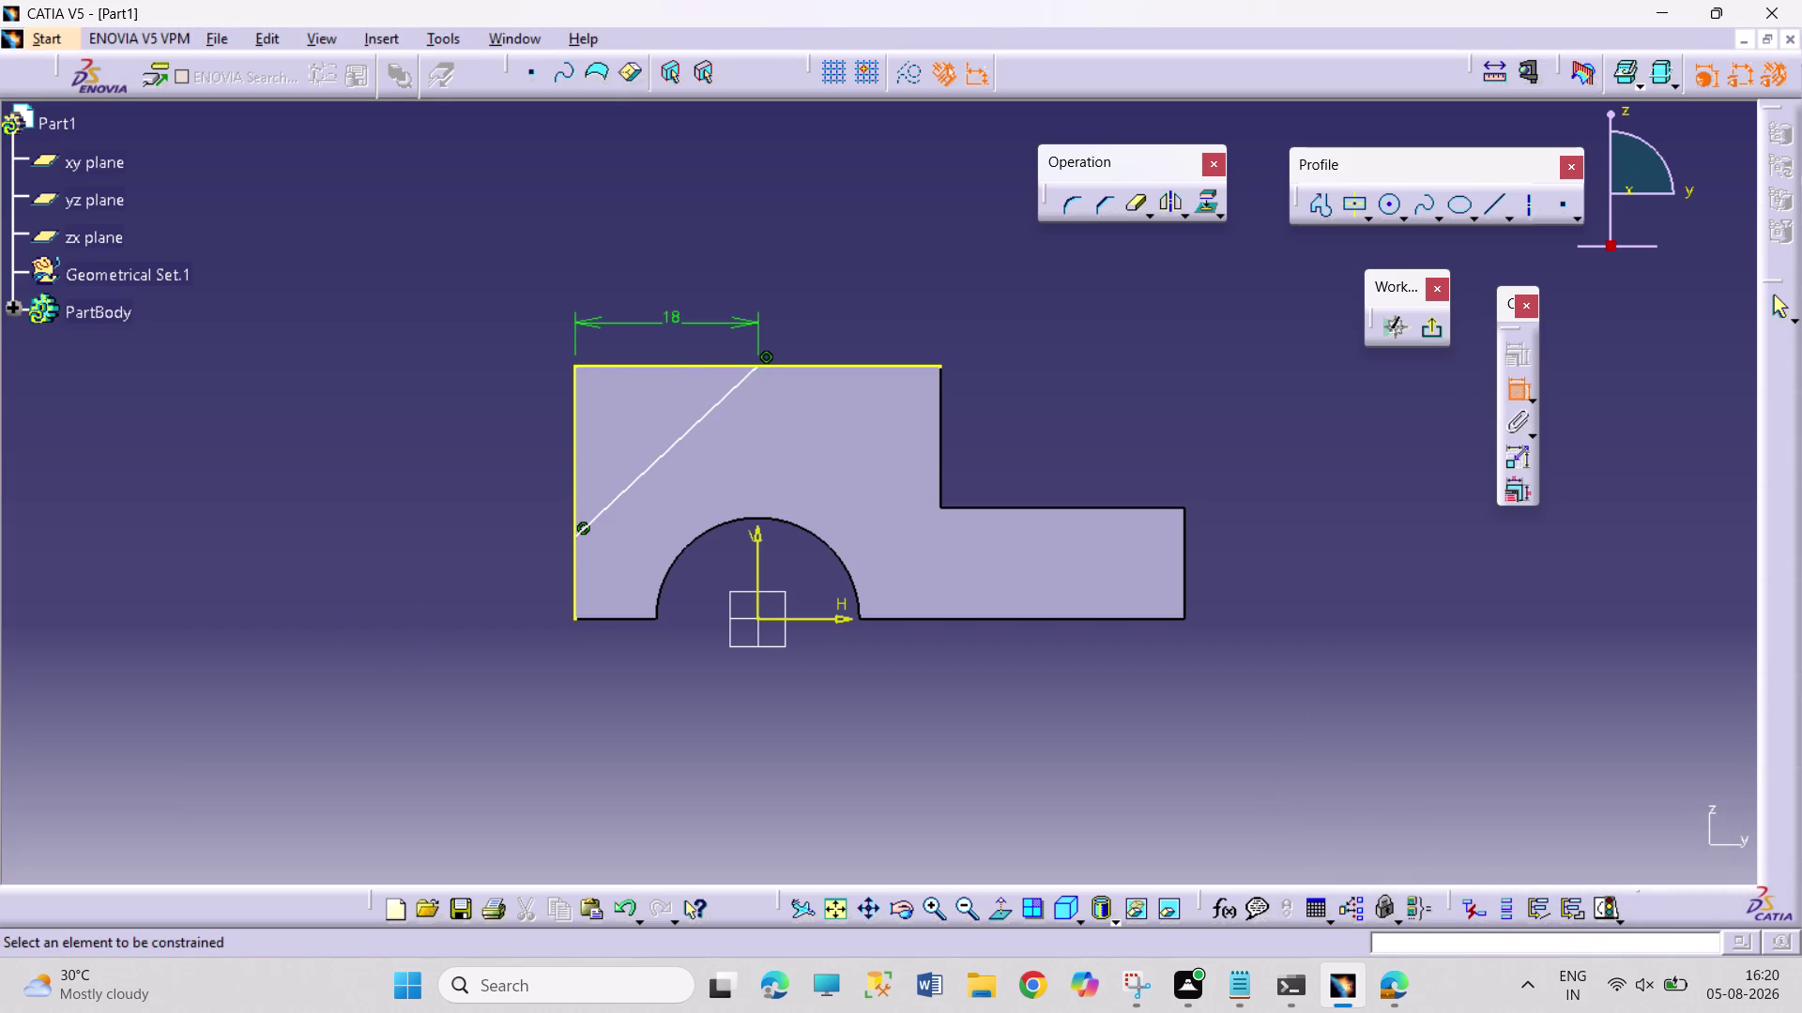
click(576, 540)
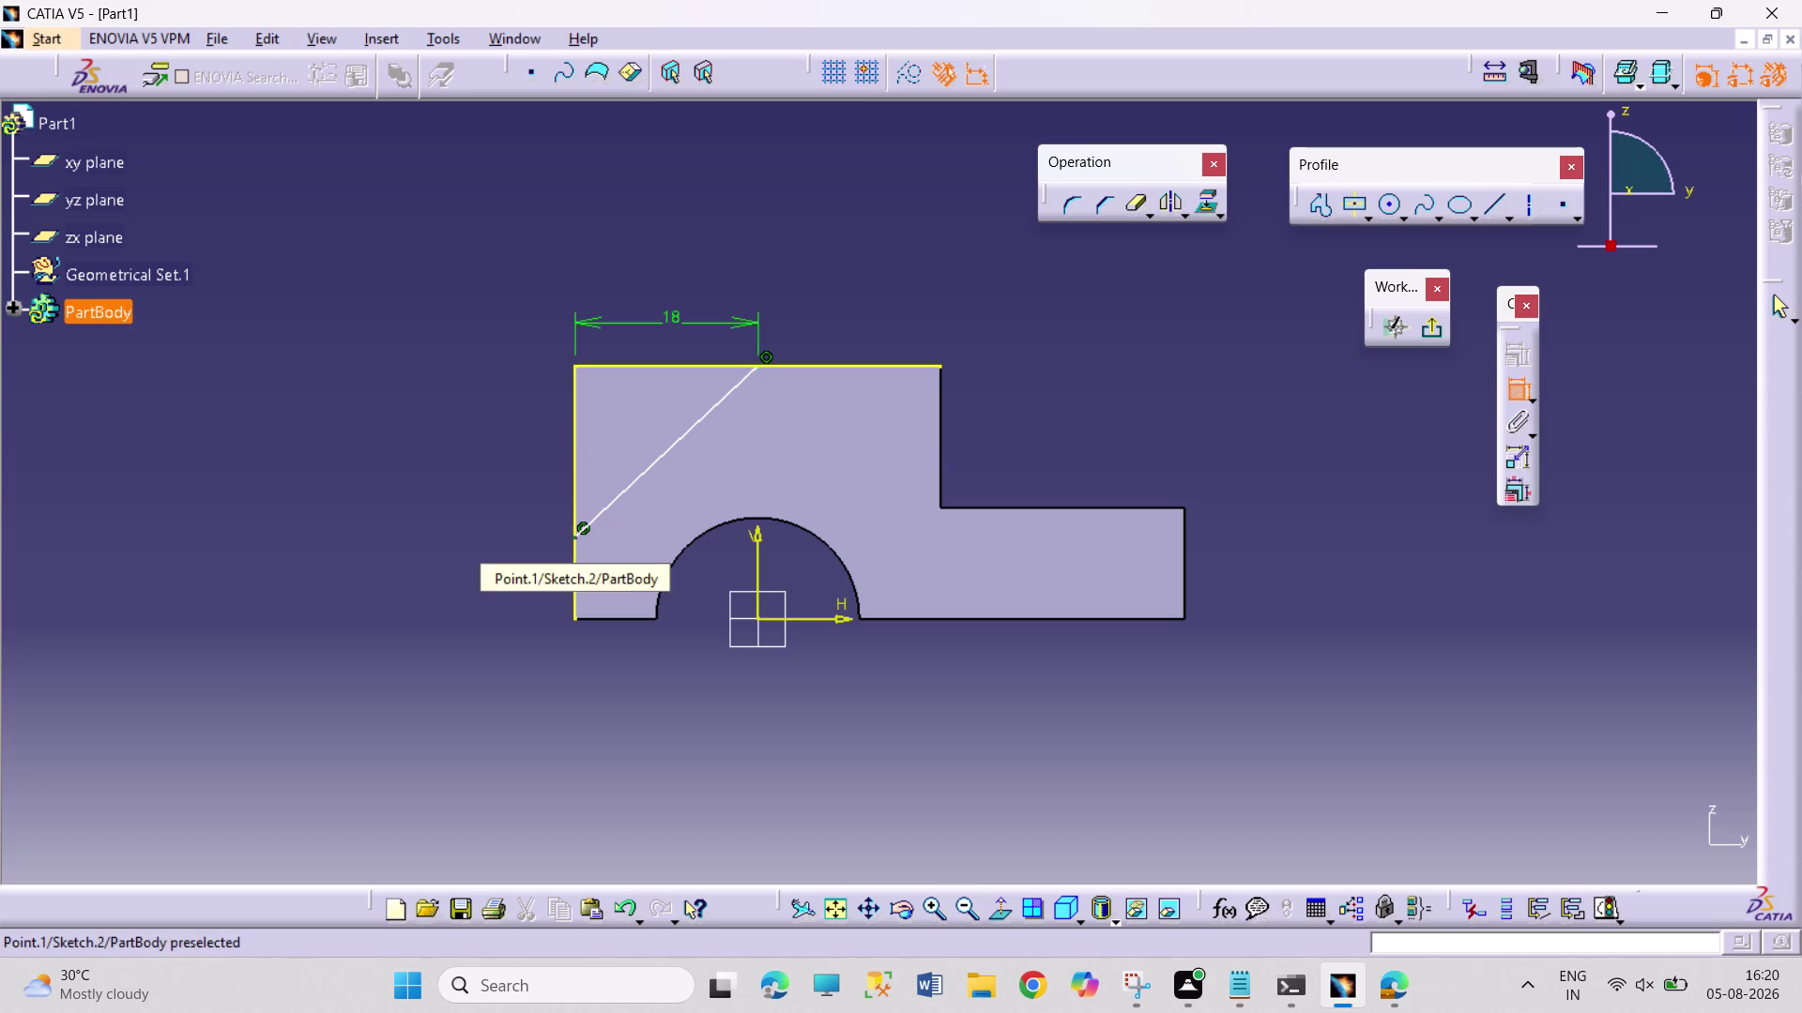
click(573, 623)
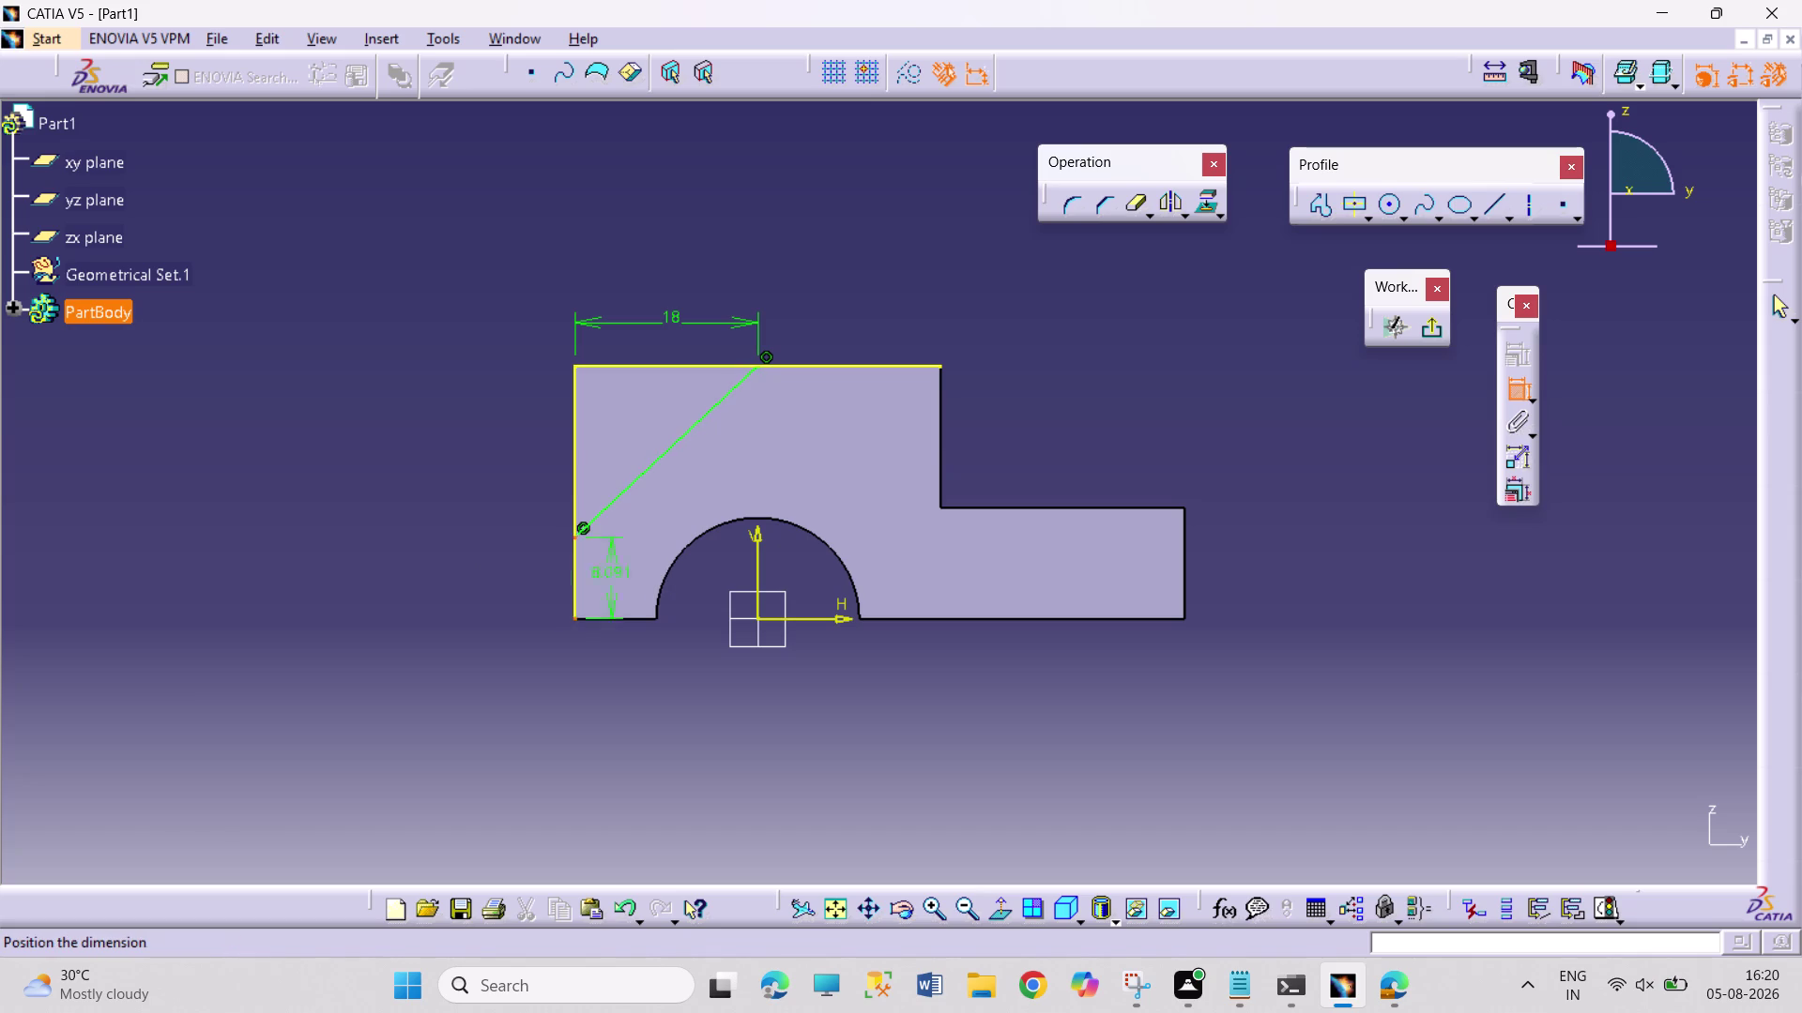
click(458, 595)
double_click(467, 588)
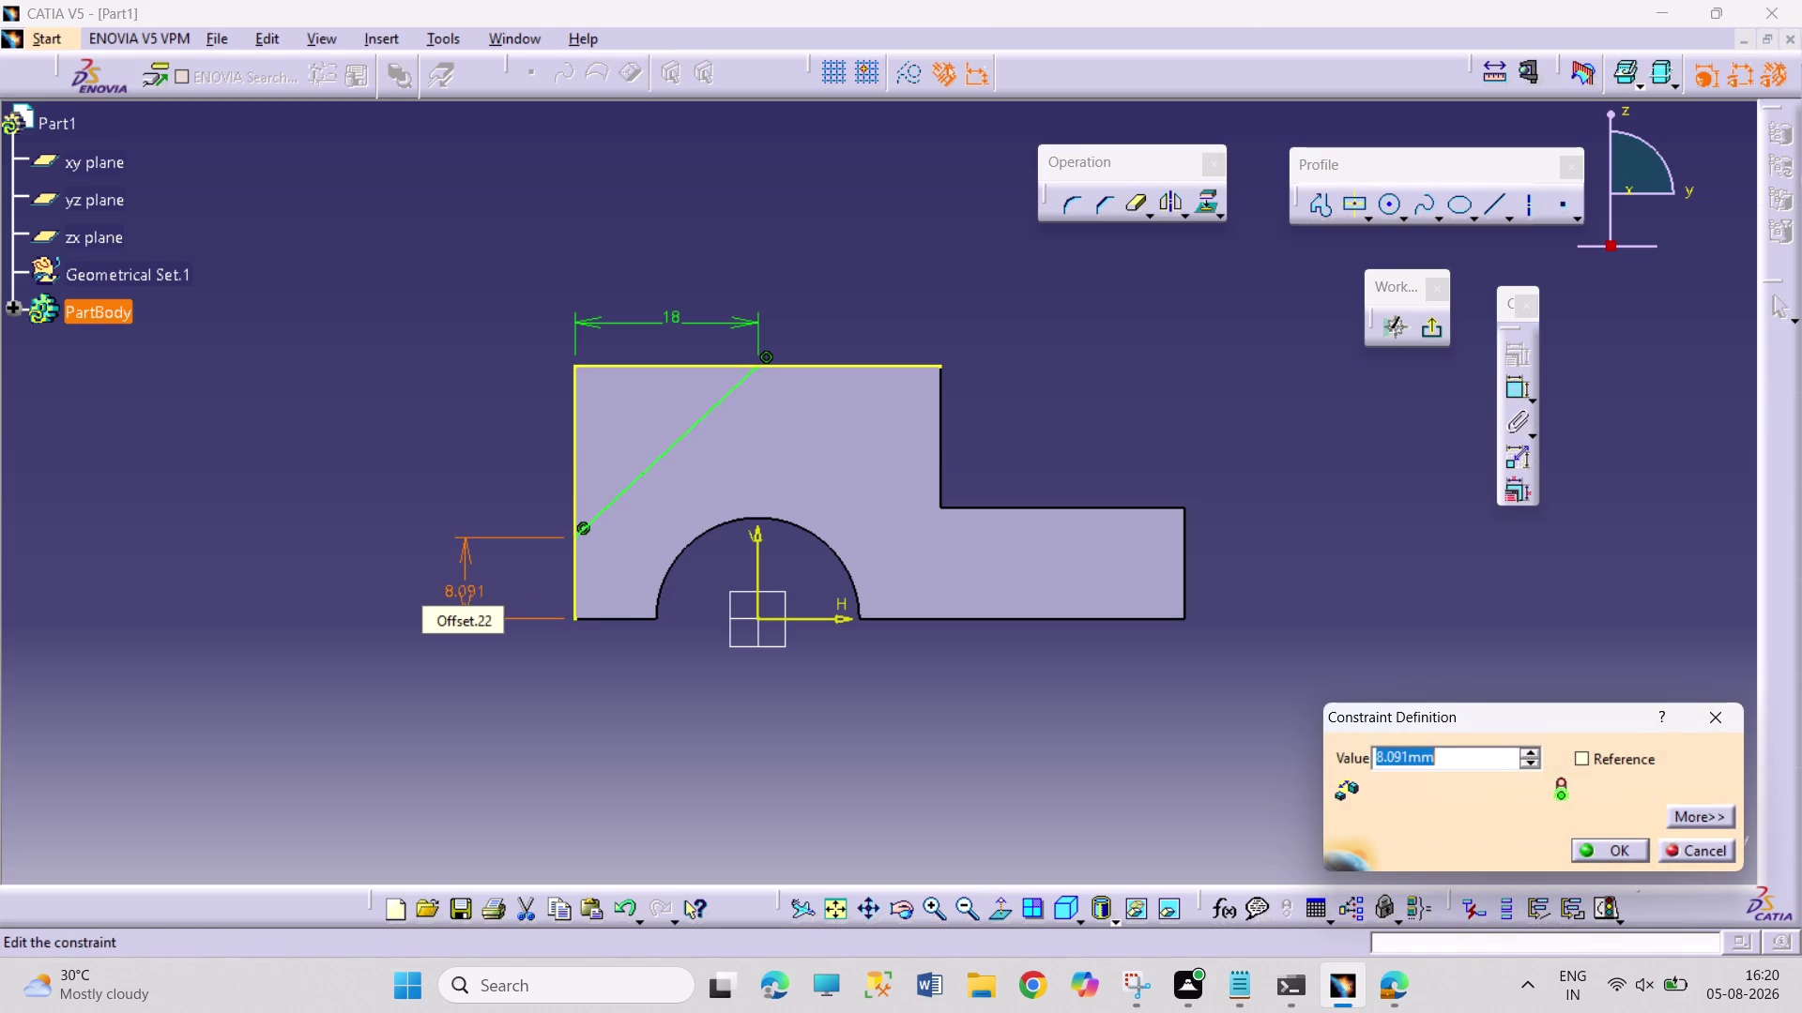
key(8)
key(Return)
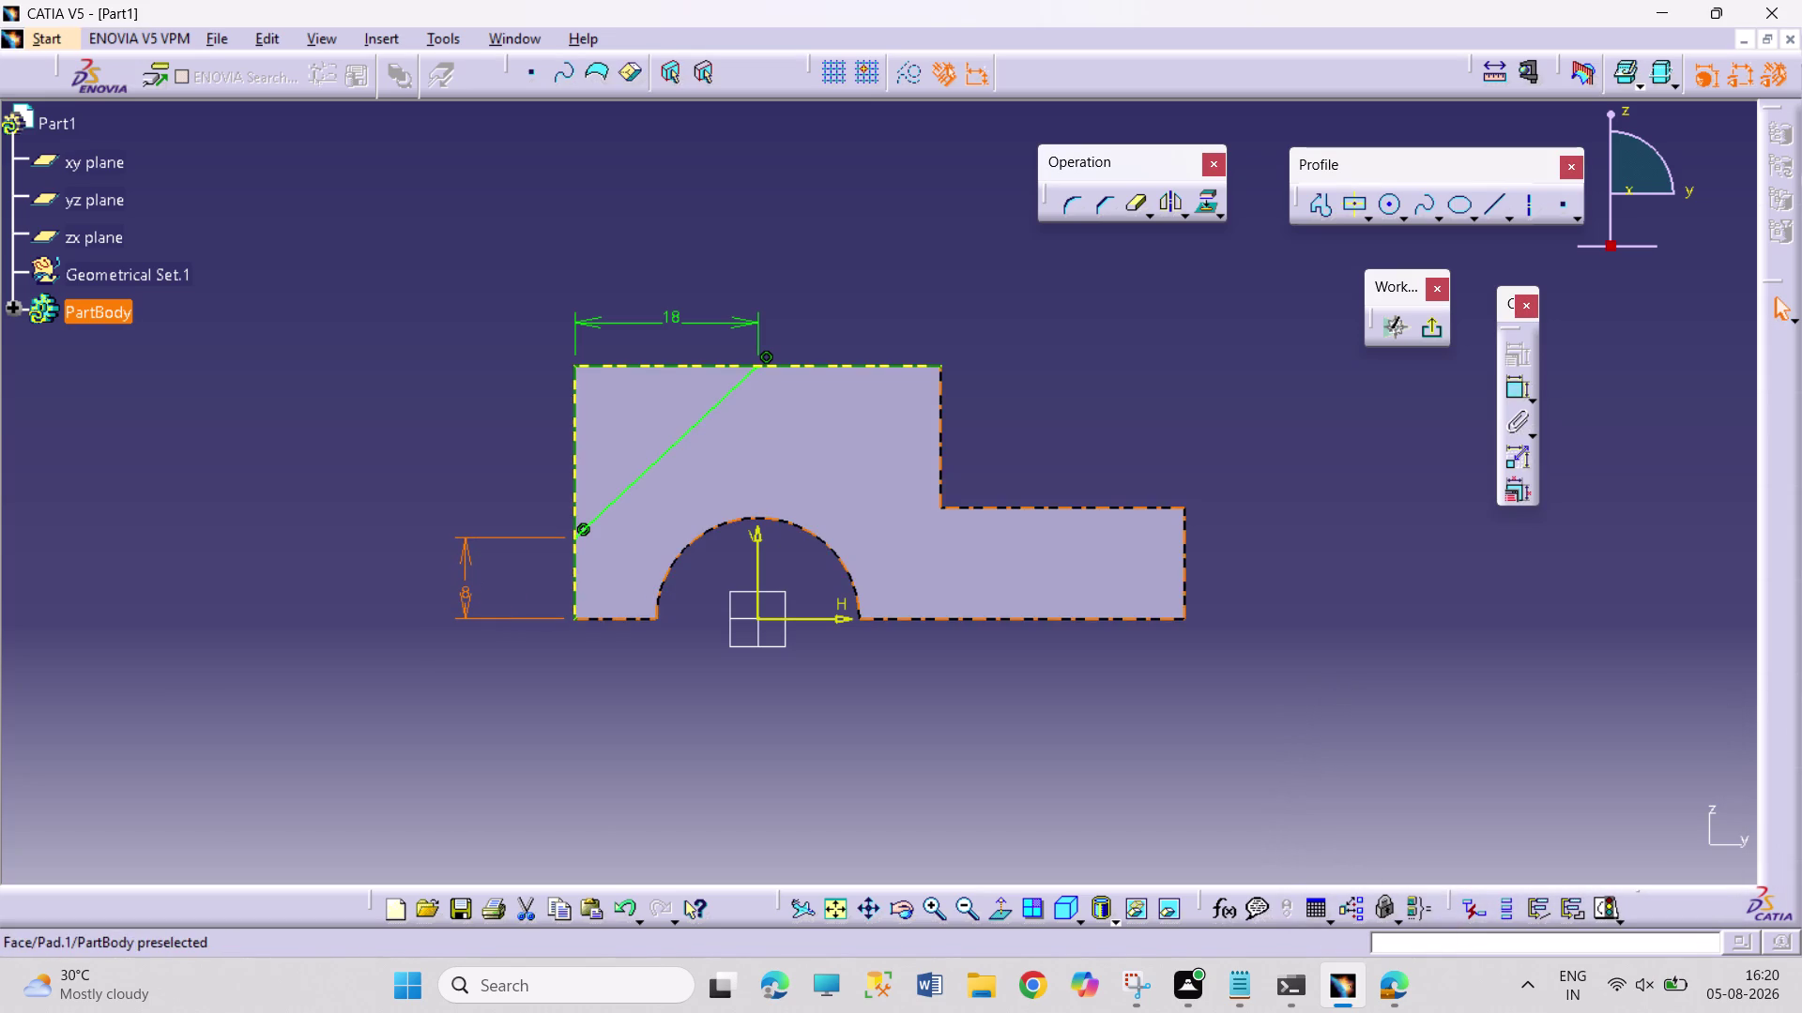
double_click(1127, 213)
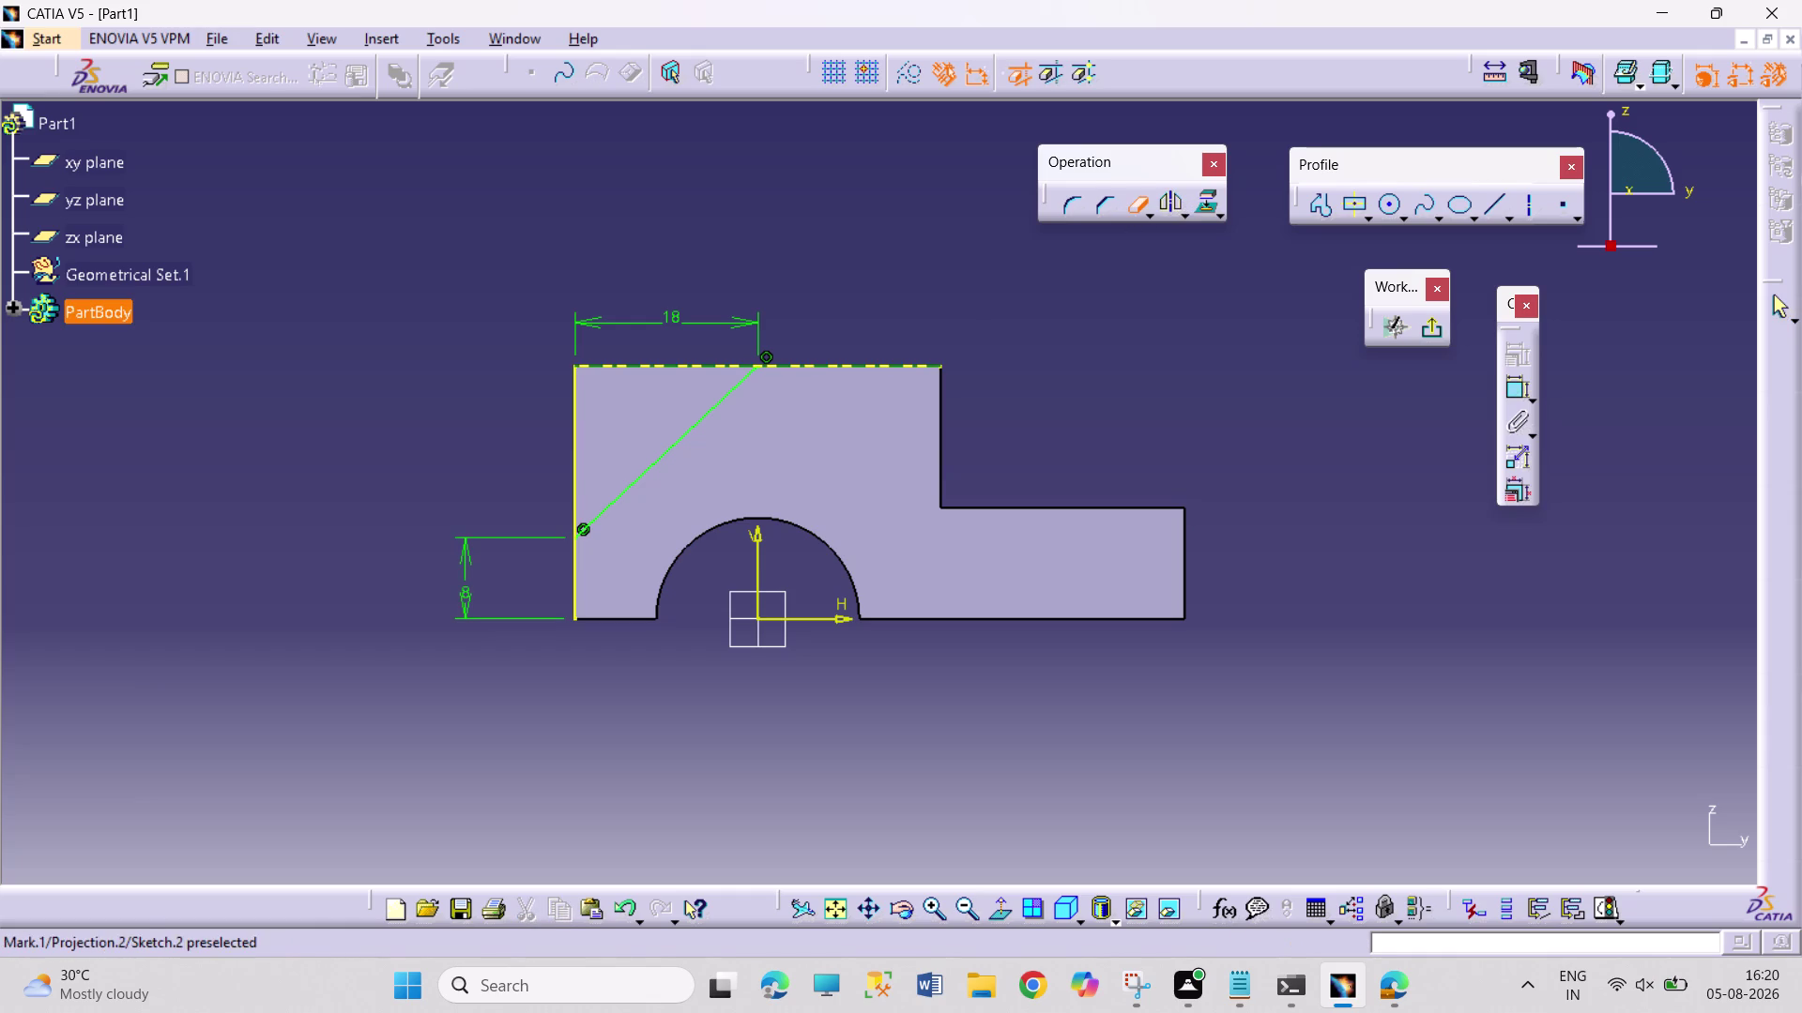
click(802, 366)
click(571, 587)
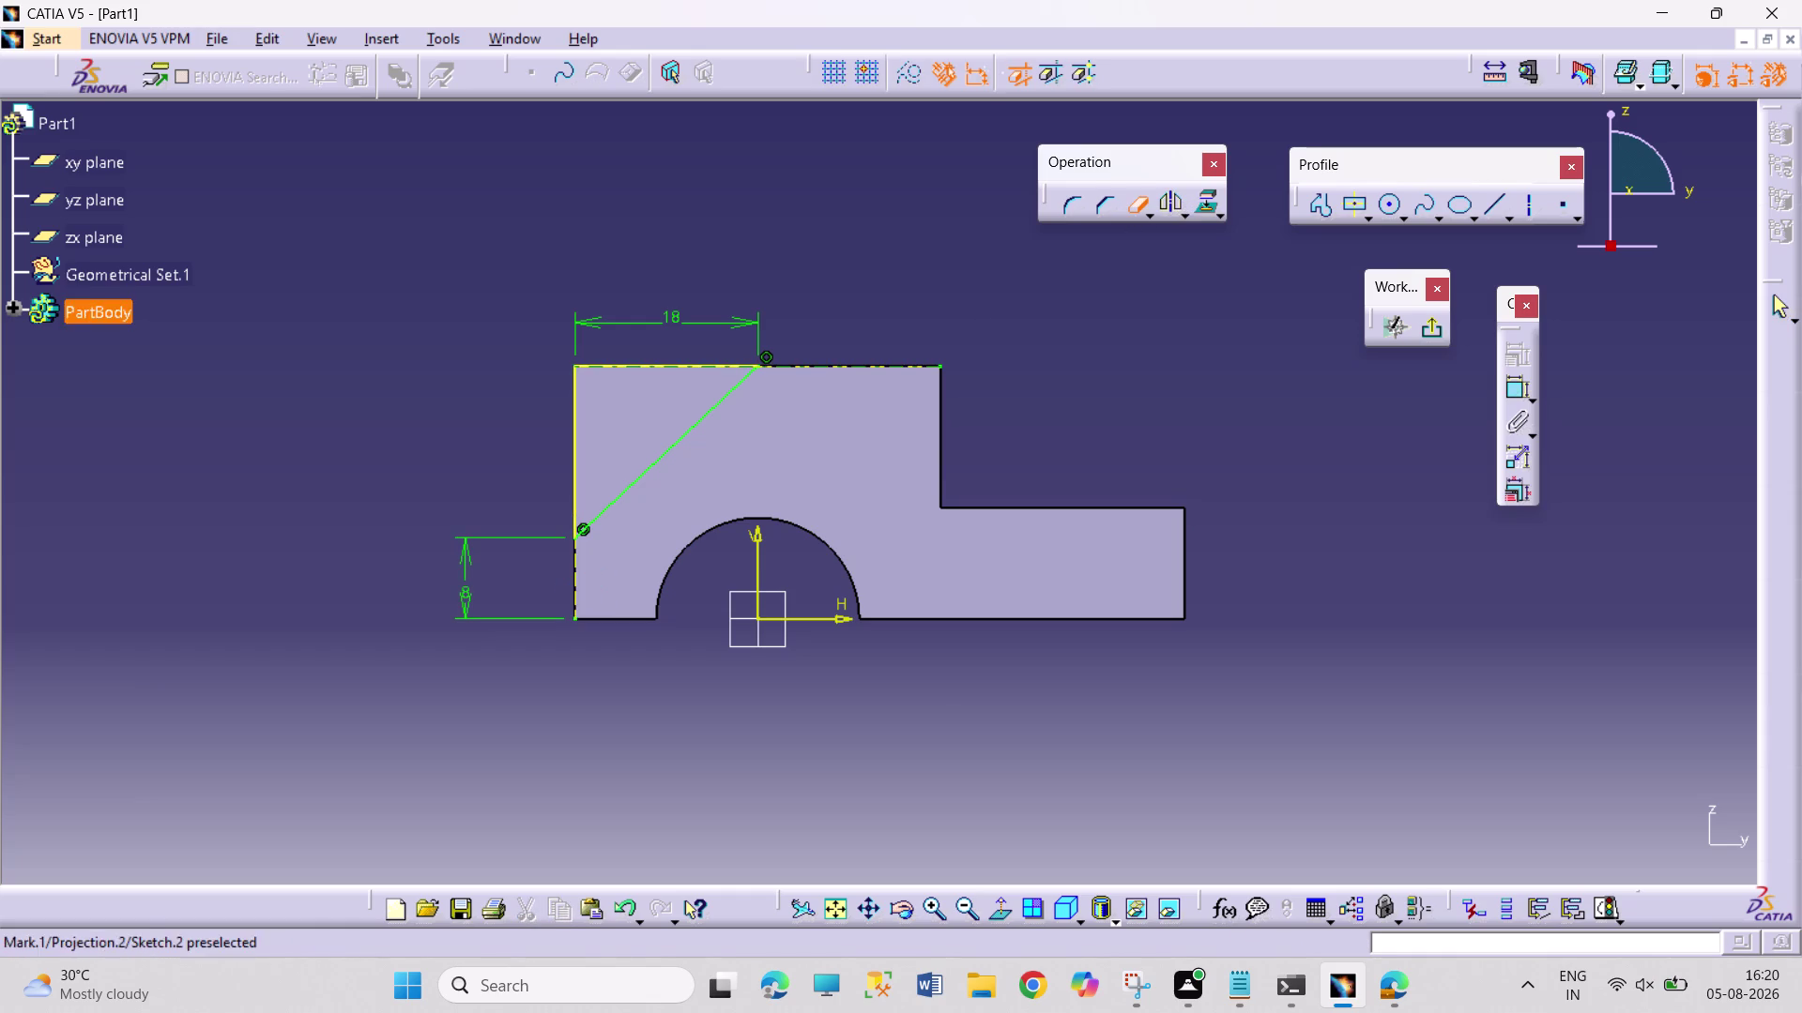
click(1127, 212)
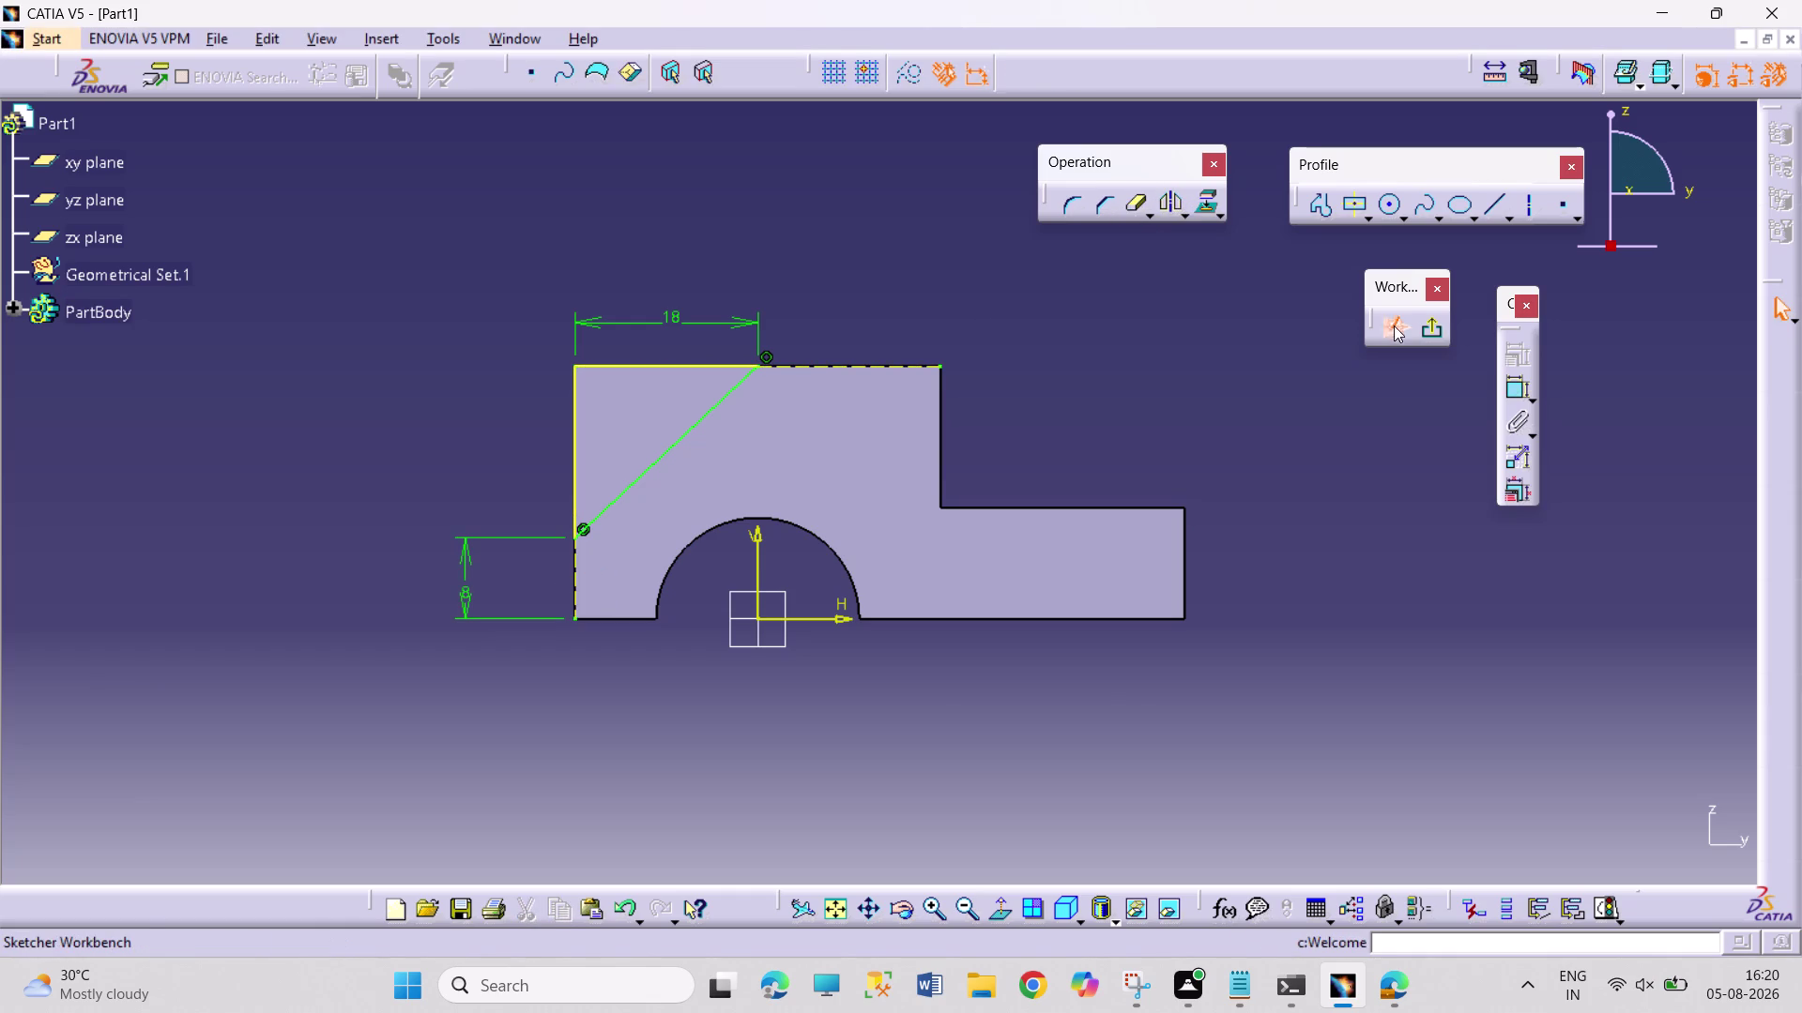
Exit the sketch and pocket the corner triangle to a depth of 8 mm.
click(1429, 329)
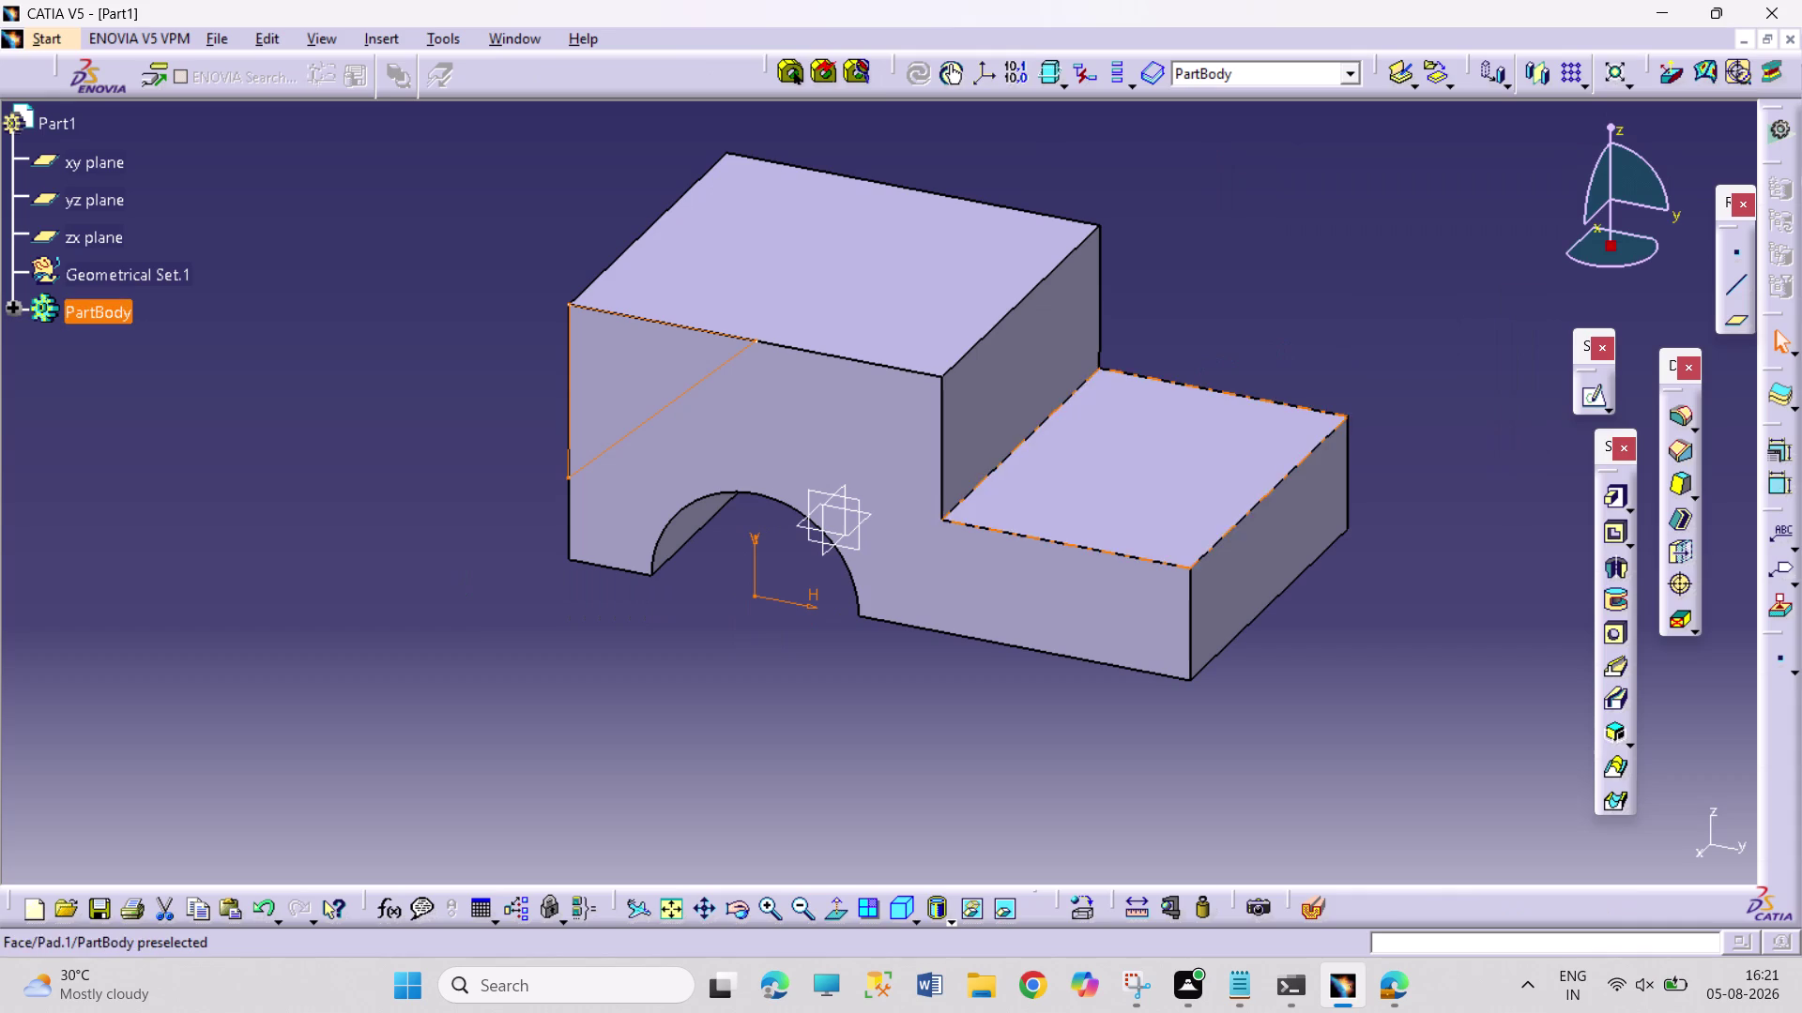
click(1611, 529)
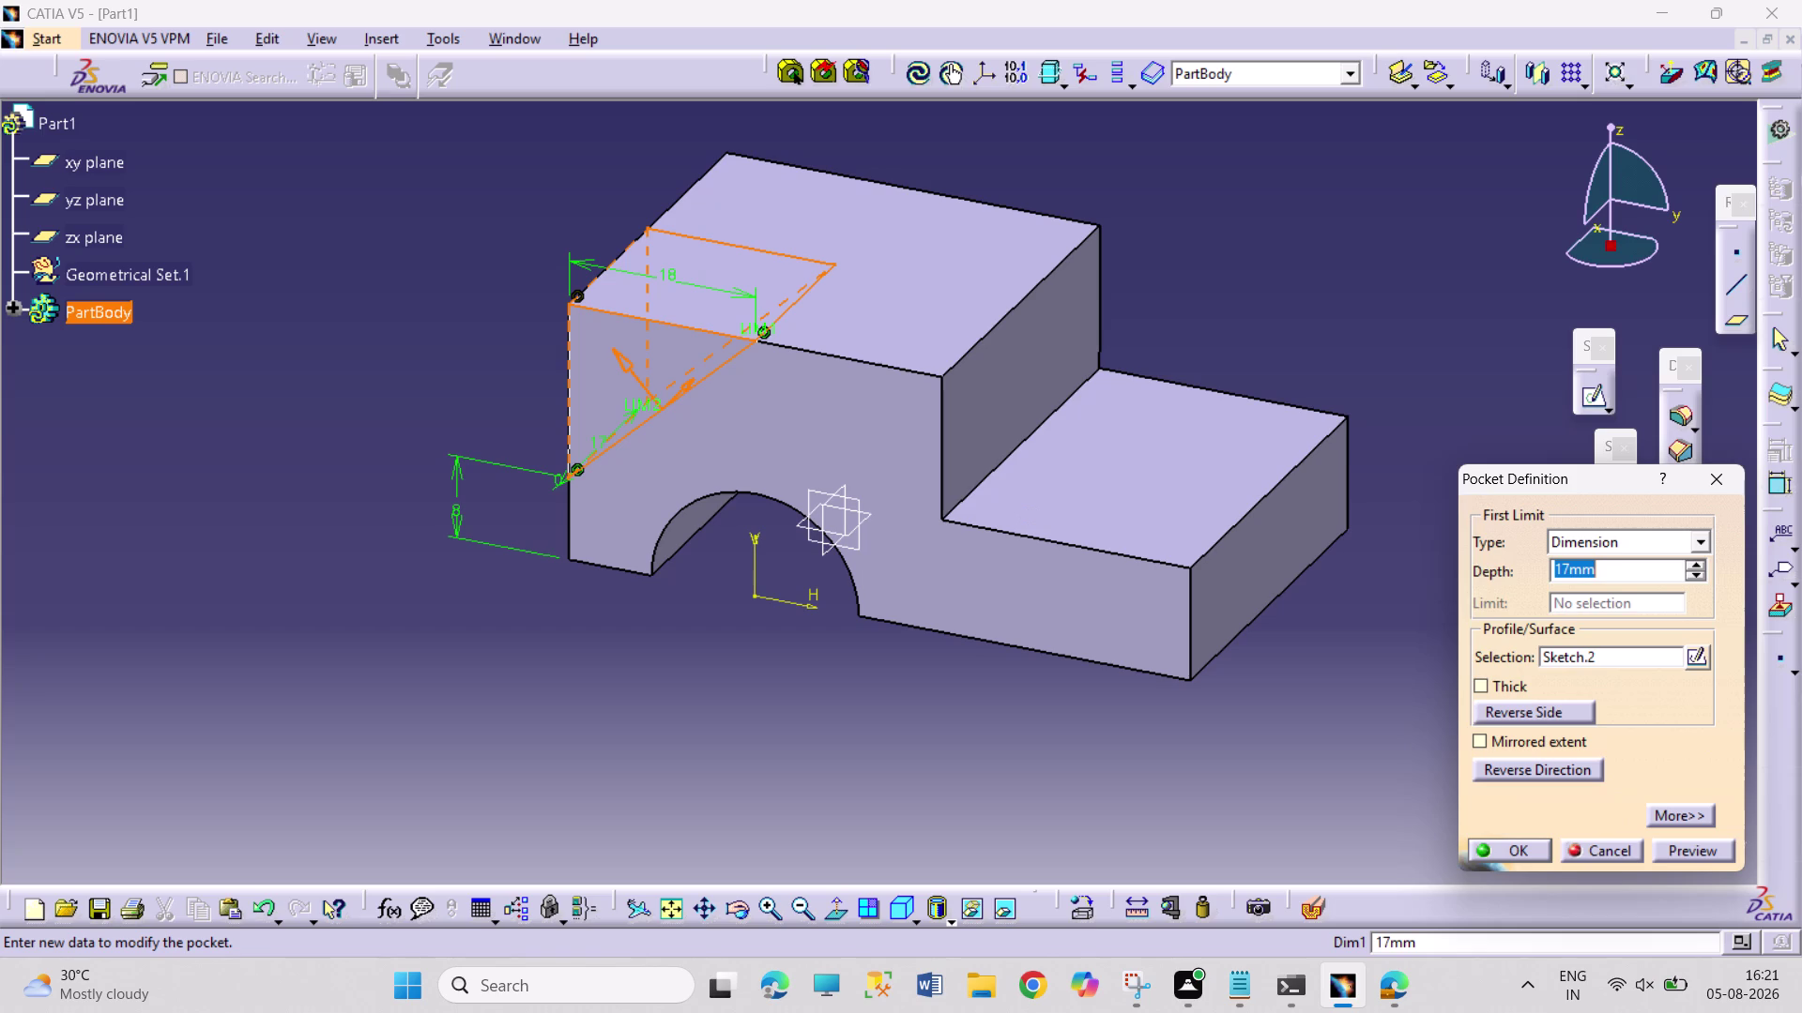
key(8)
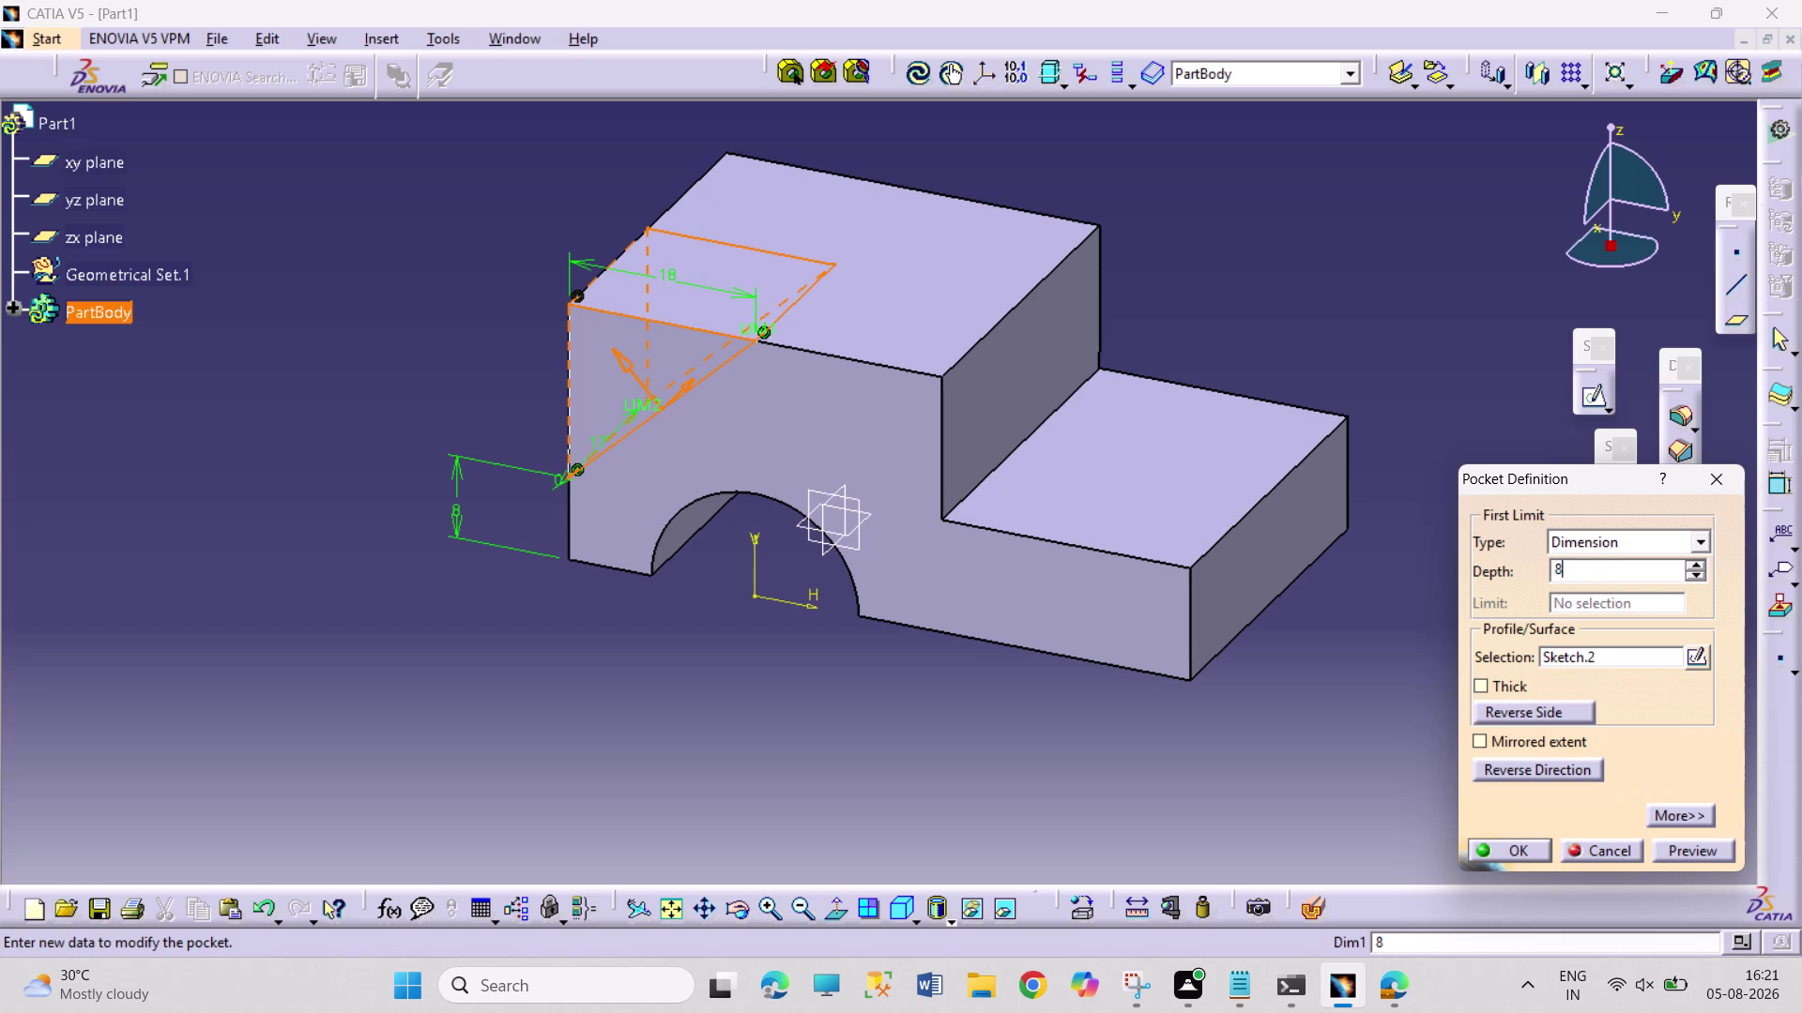
key(Return)
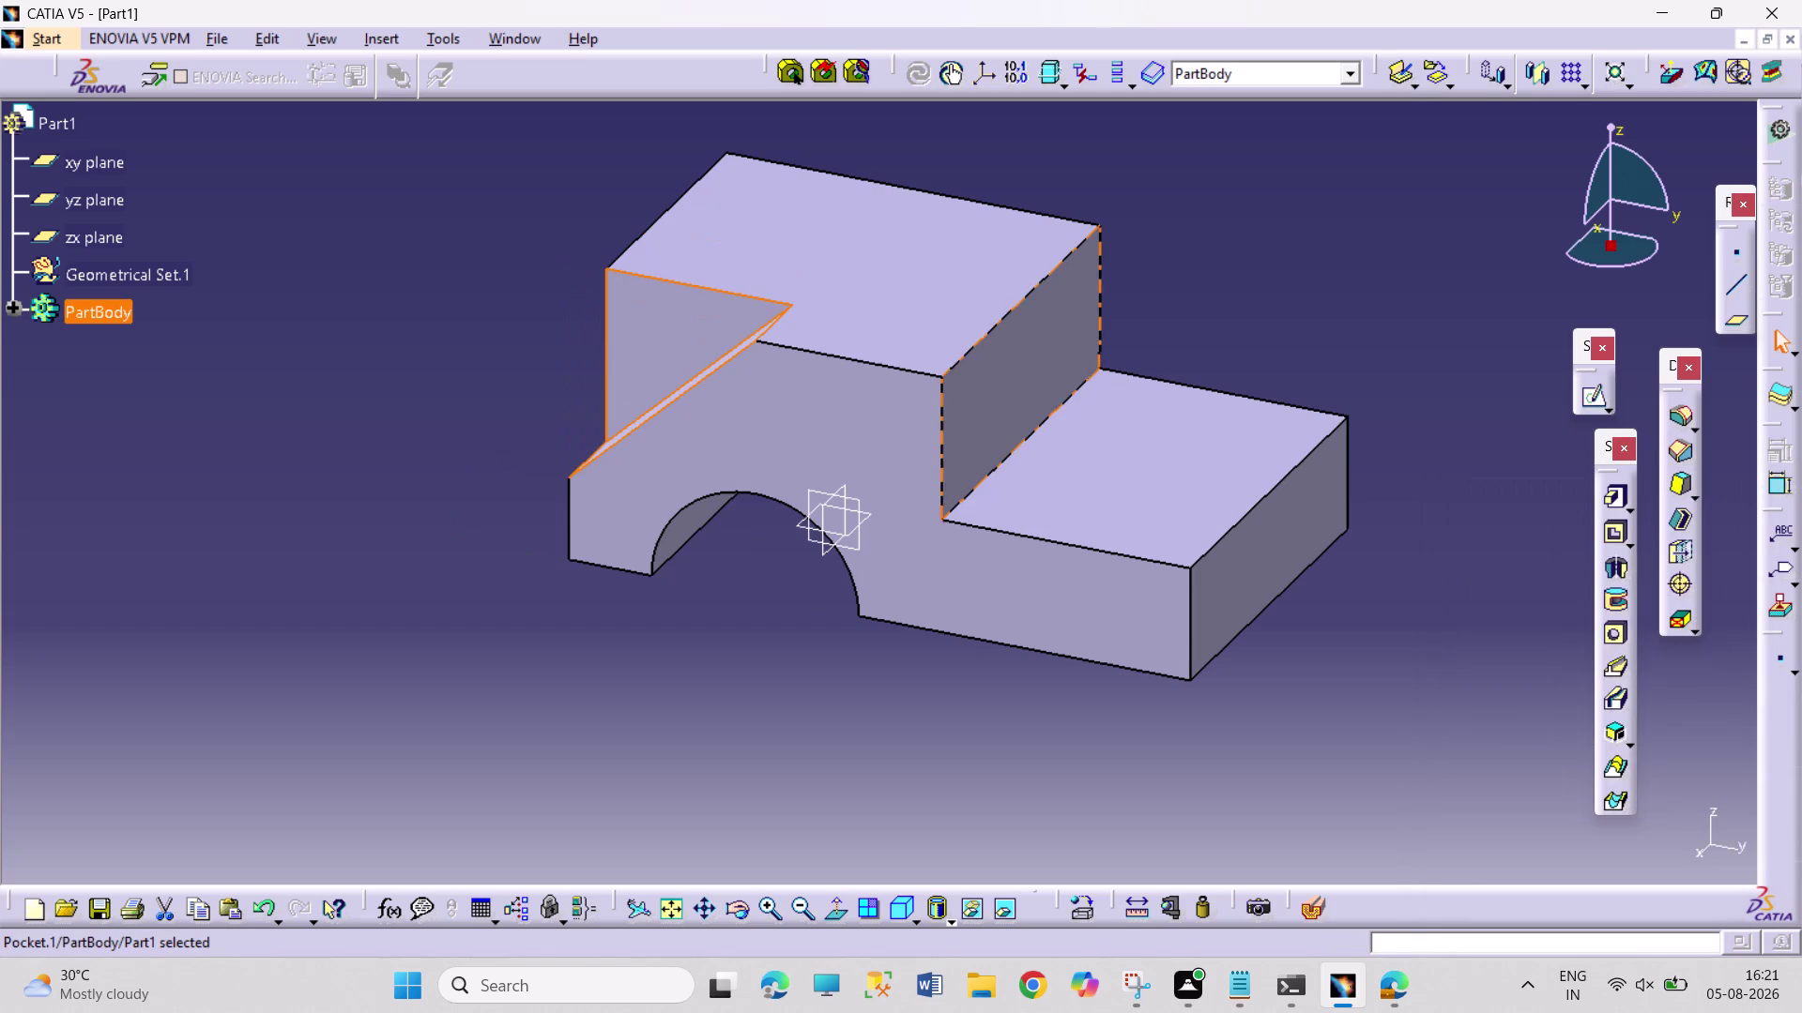
click(866, 642)
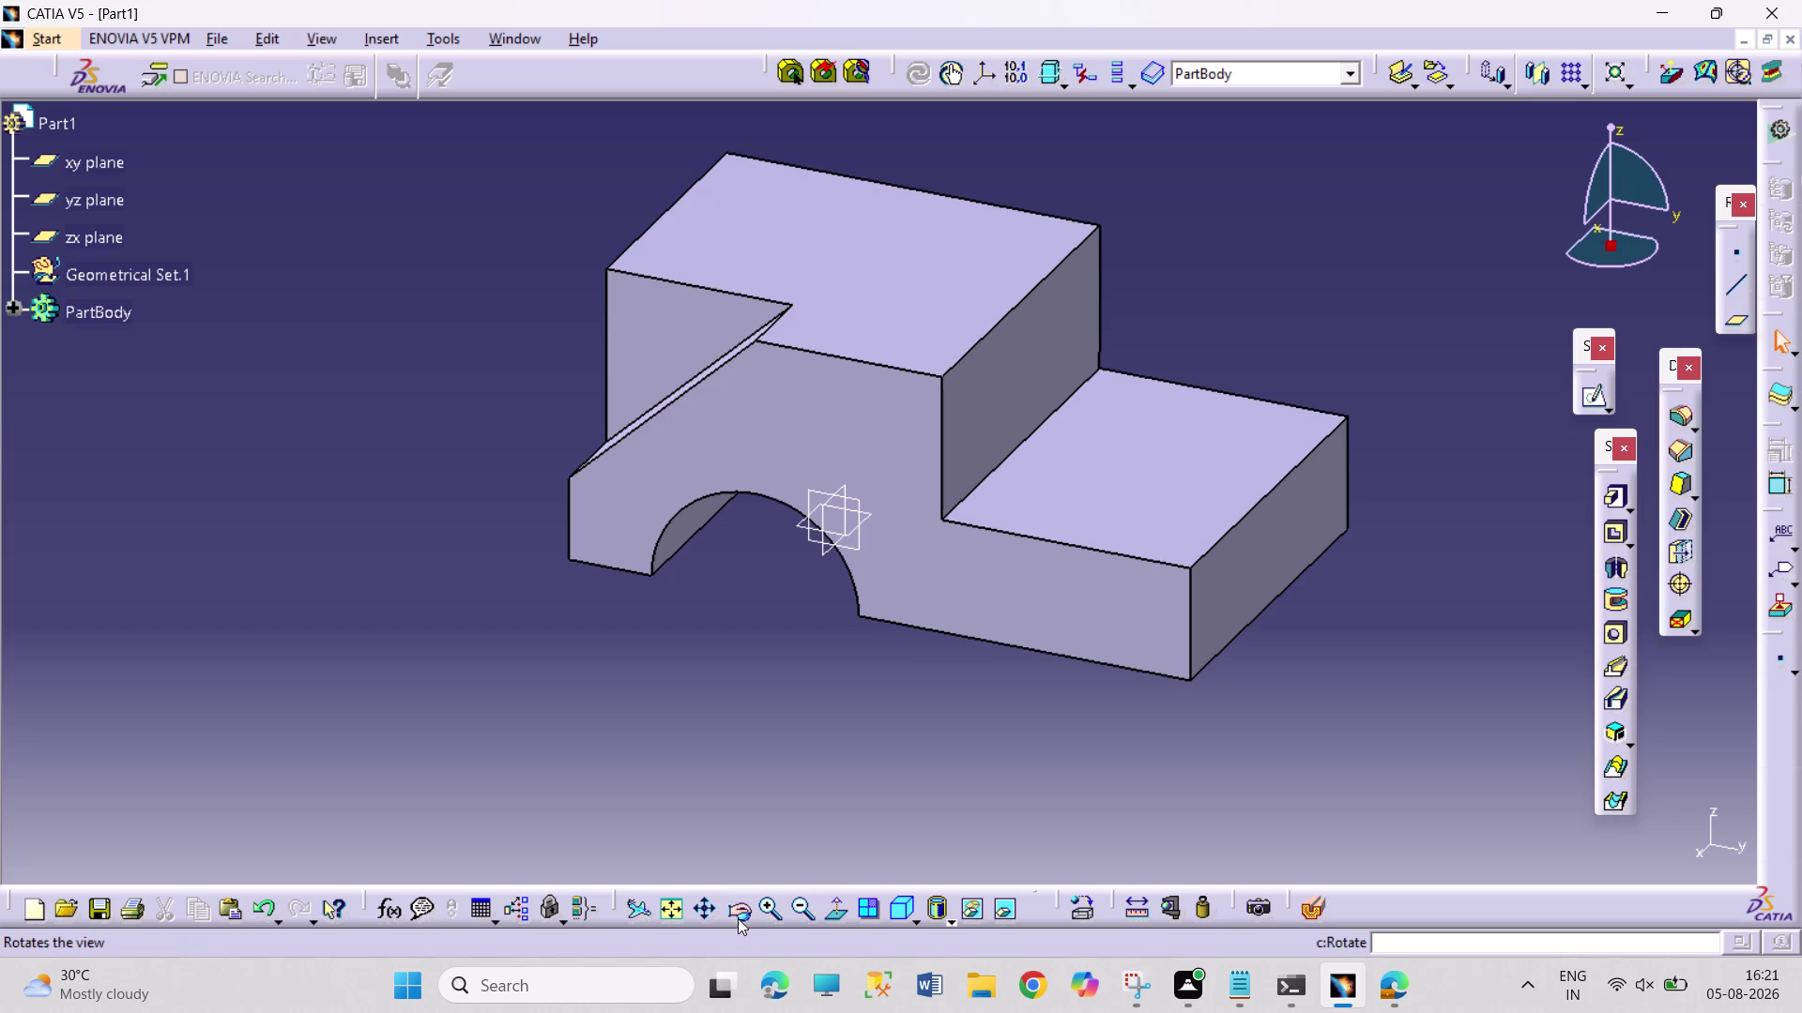
Orbit the model to the arched side face and open a new sketch on it.
click(737, 912)
drag(470, 493, 879, 598)
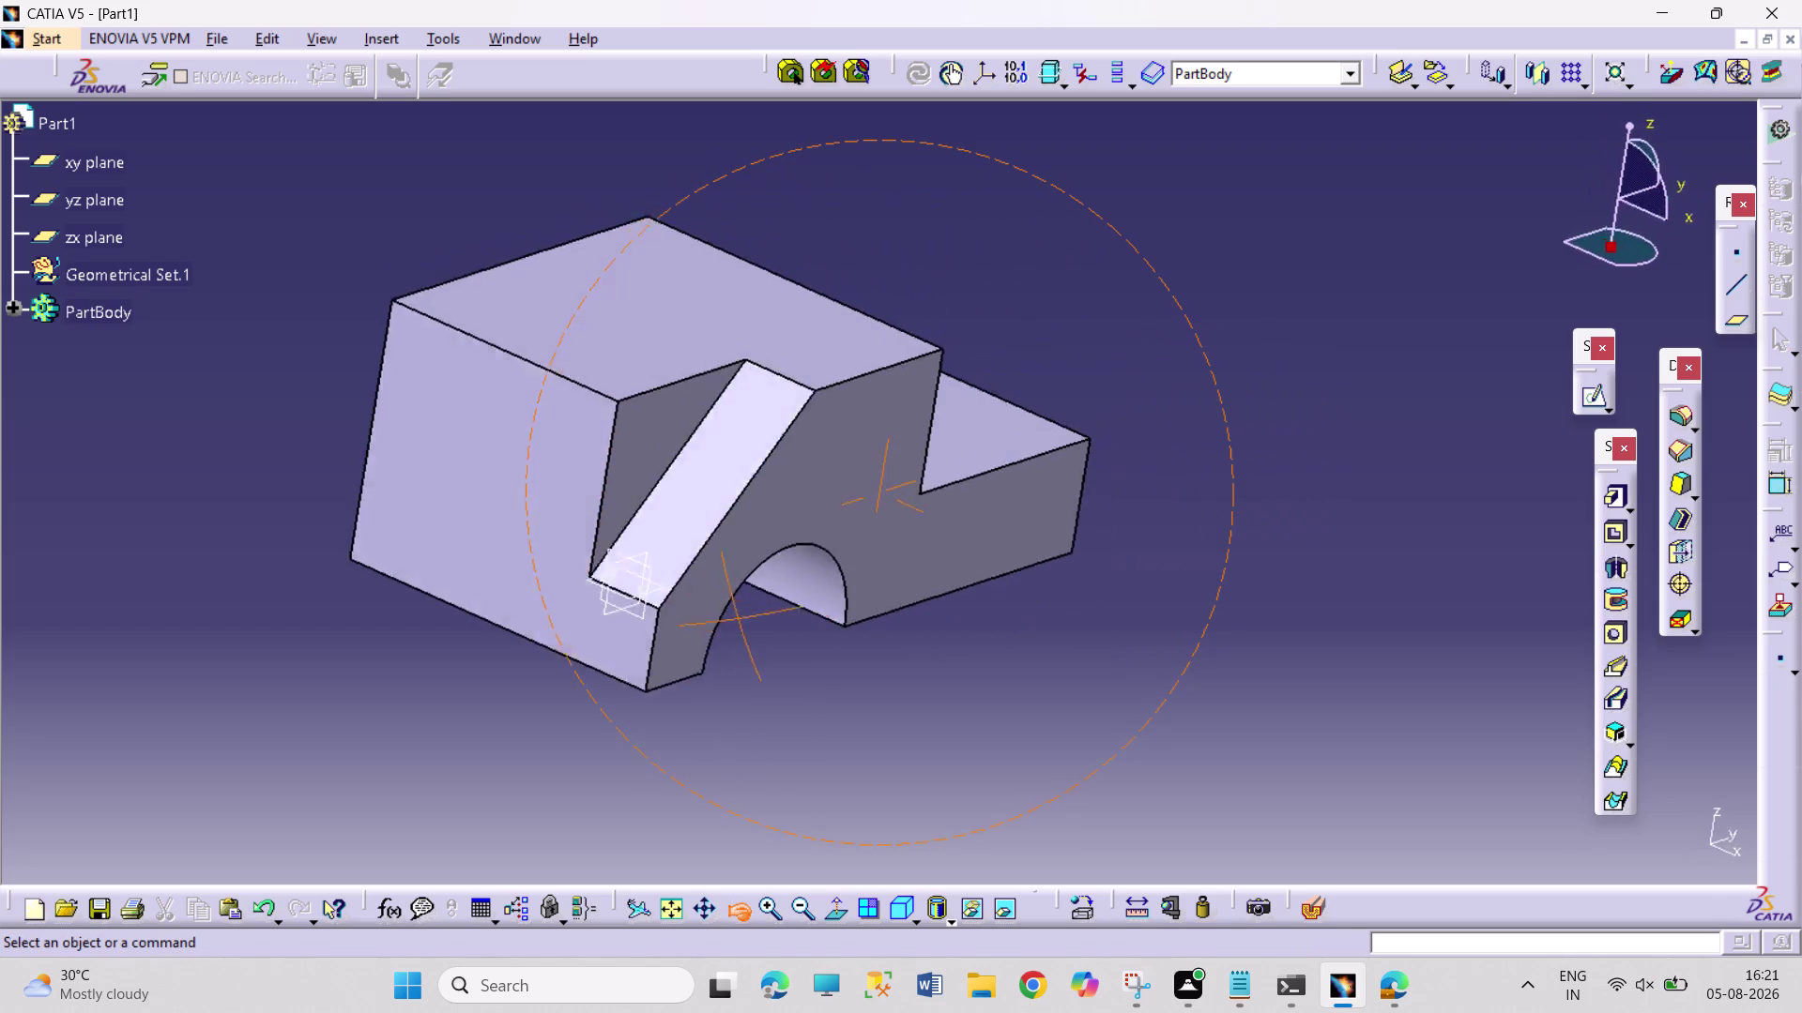
drag(878, 598, 1269, 539)
click(868, 621)
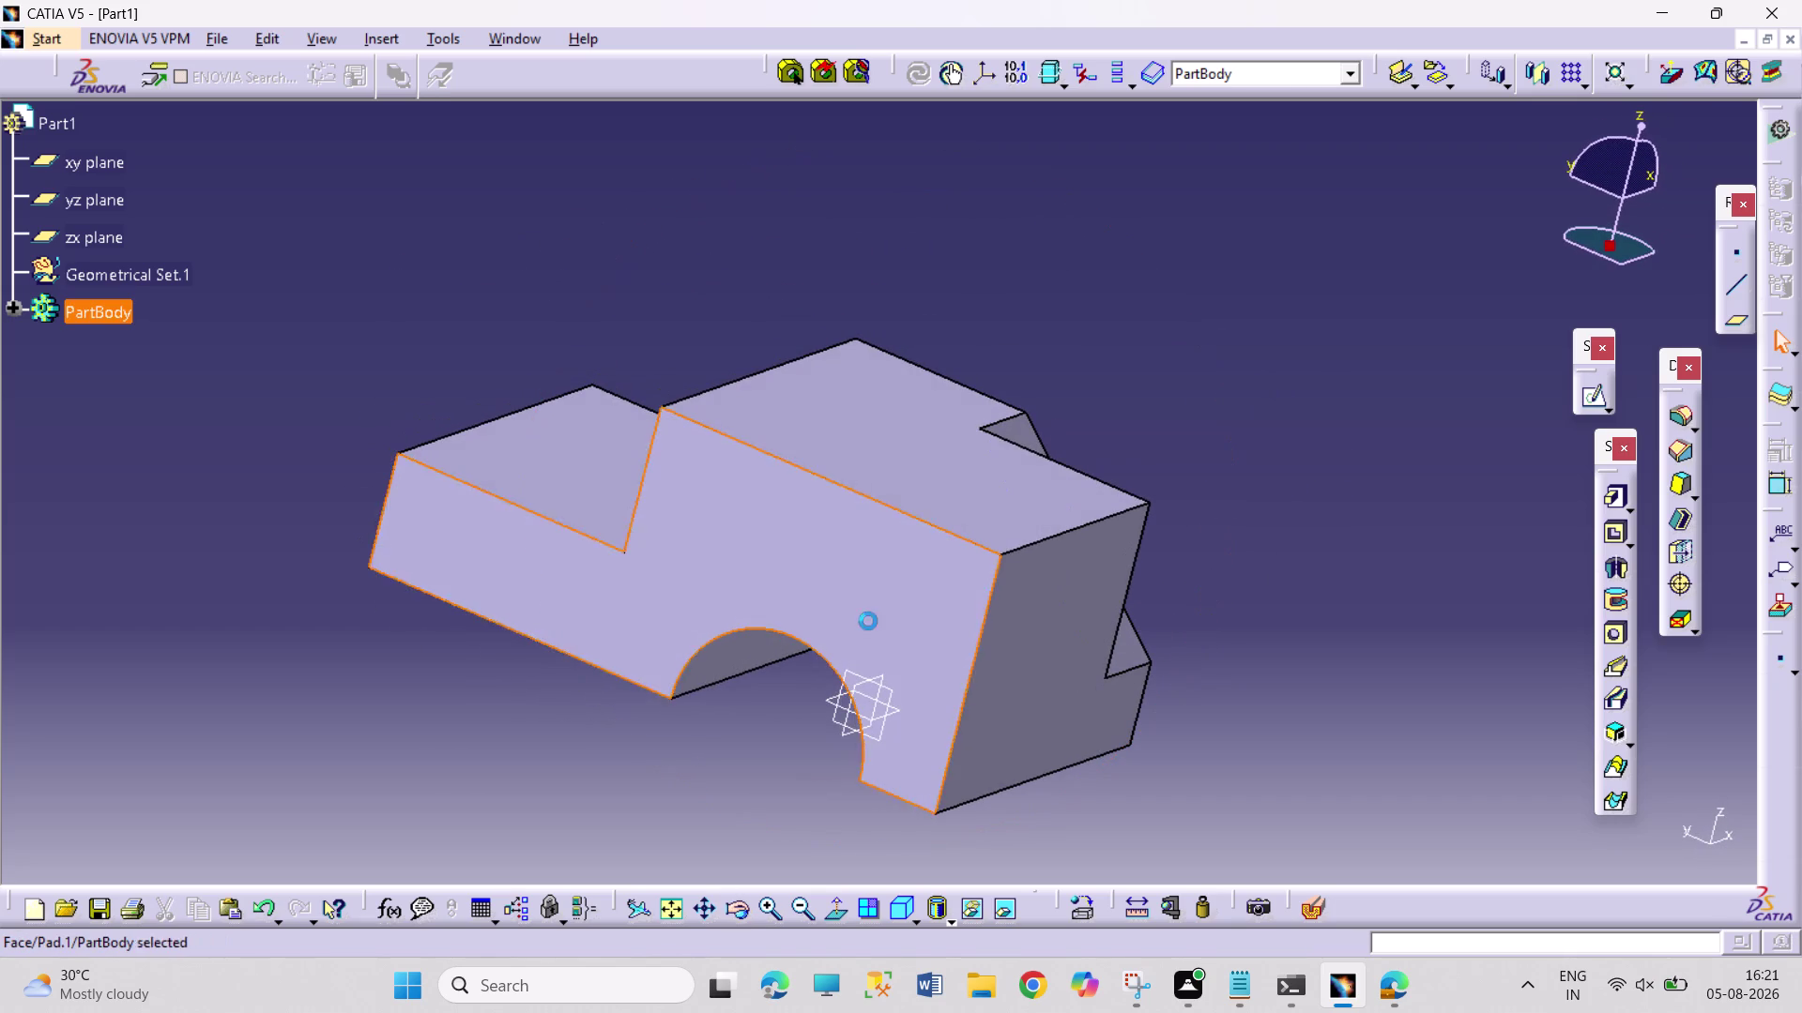
click(1588, 399)
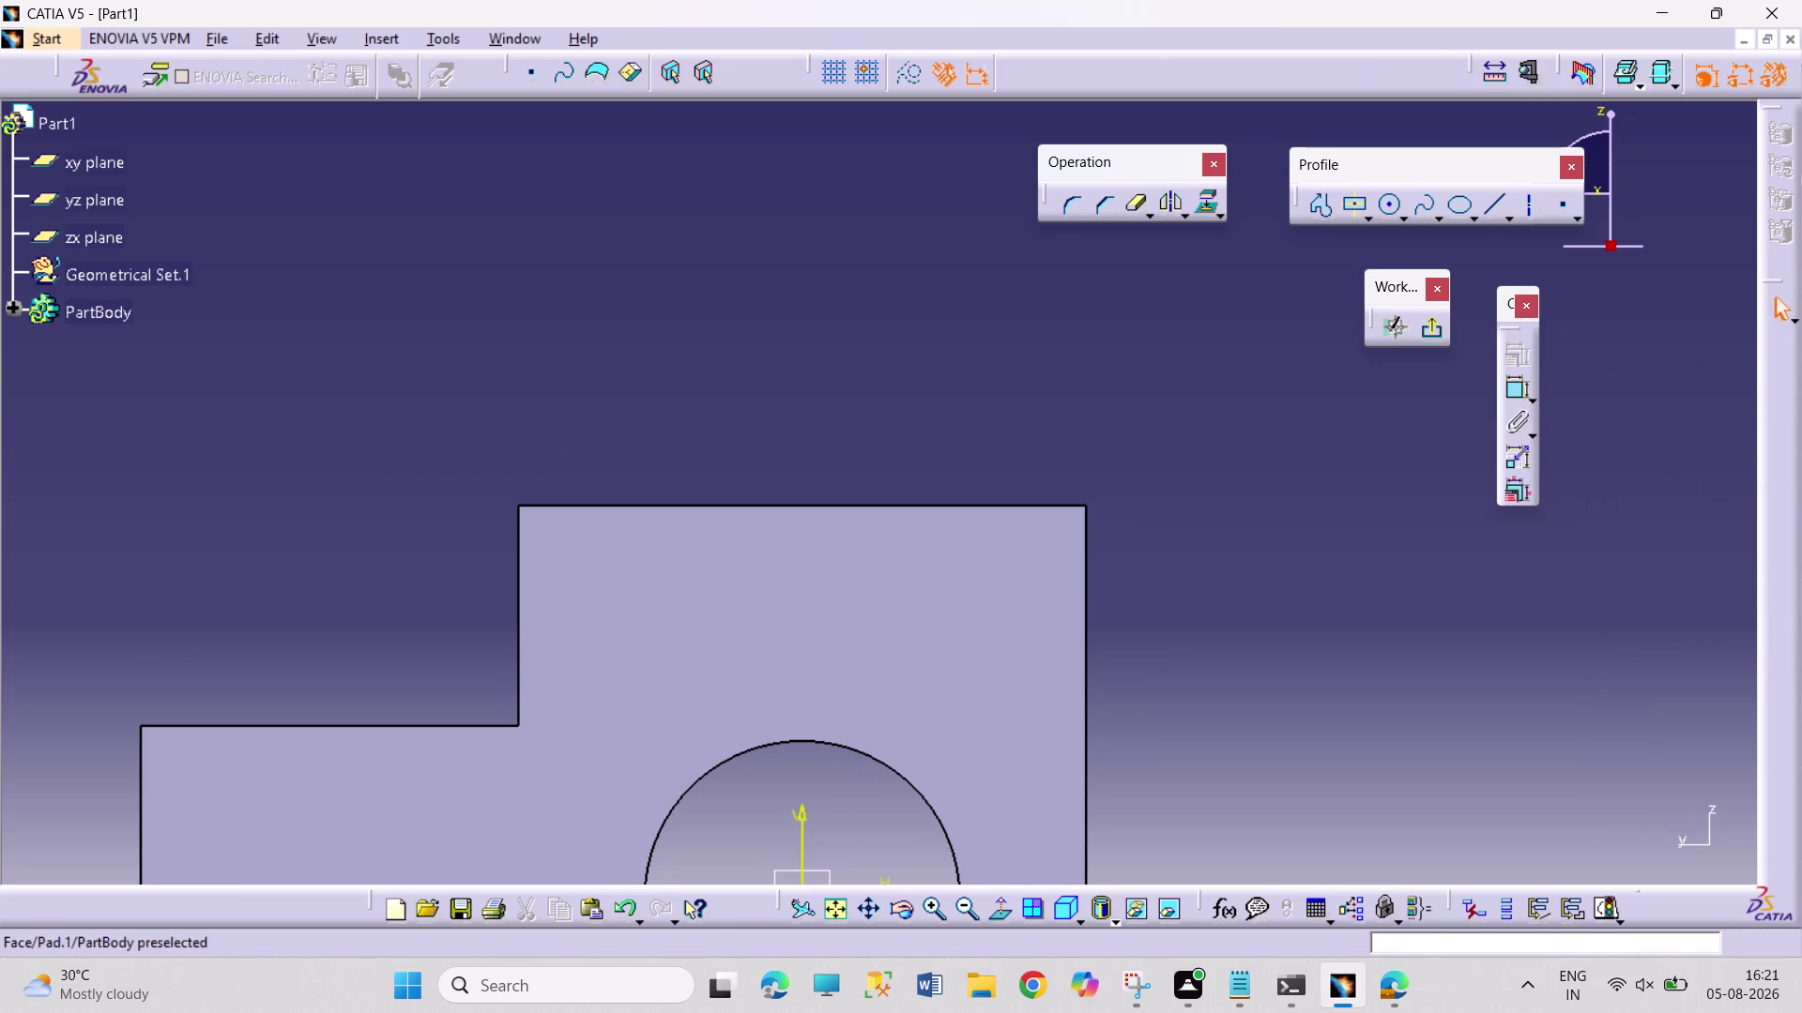
Draw a slanted line across the face's top-right corner.
drag(869, 914, 874, 904)
drag(884, 834, 877, 612)
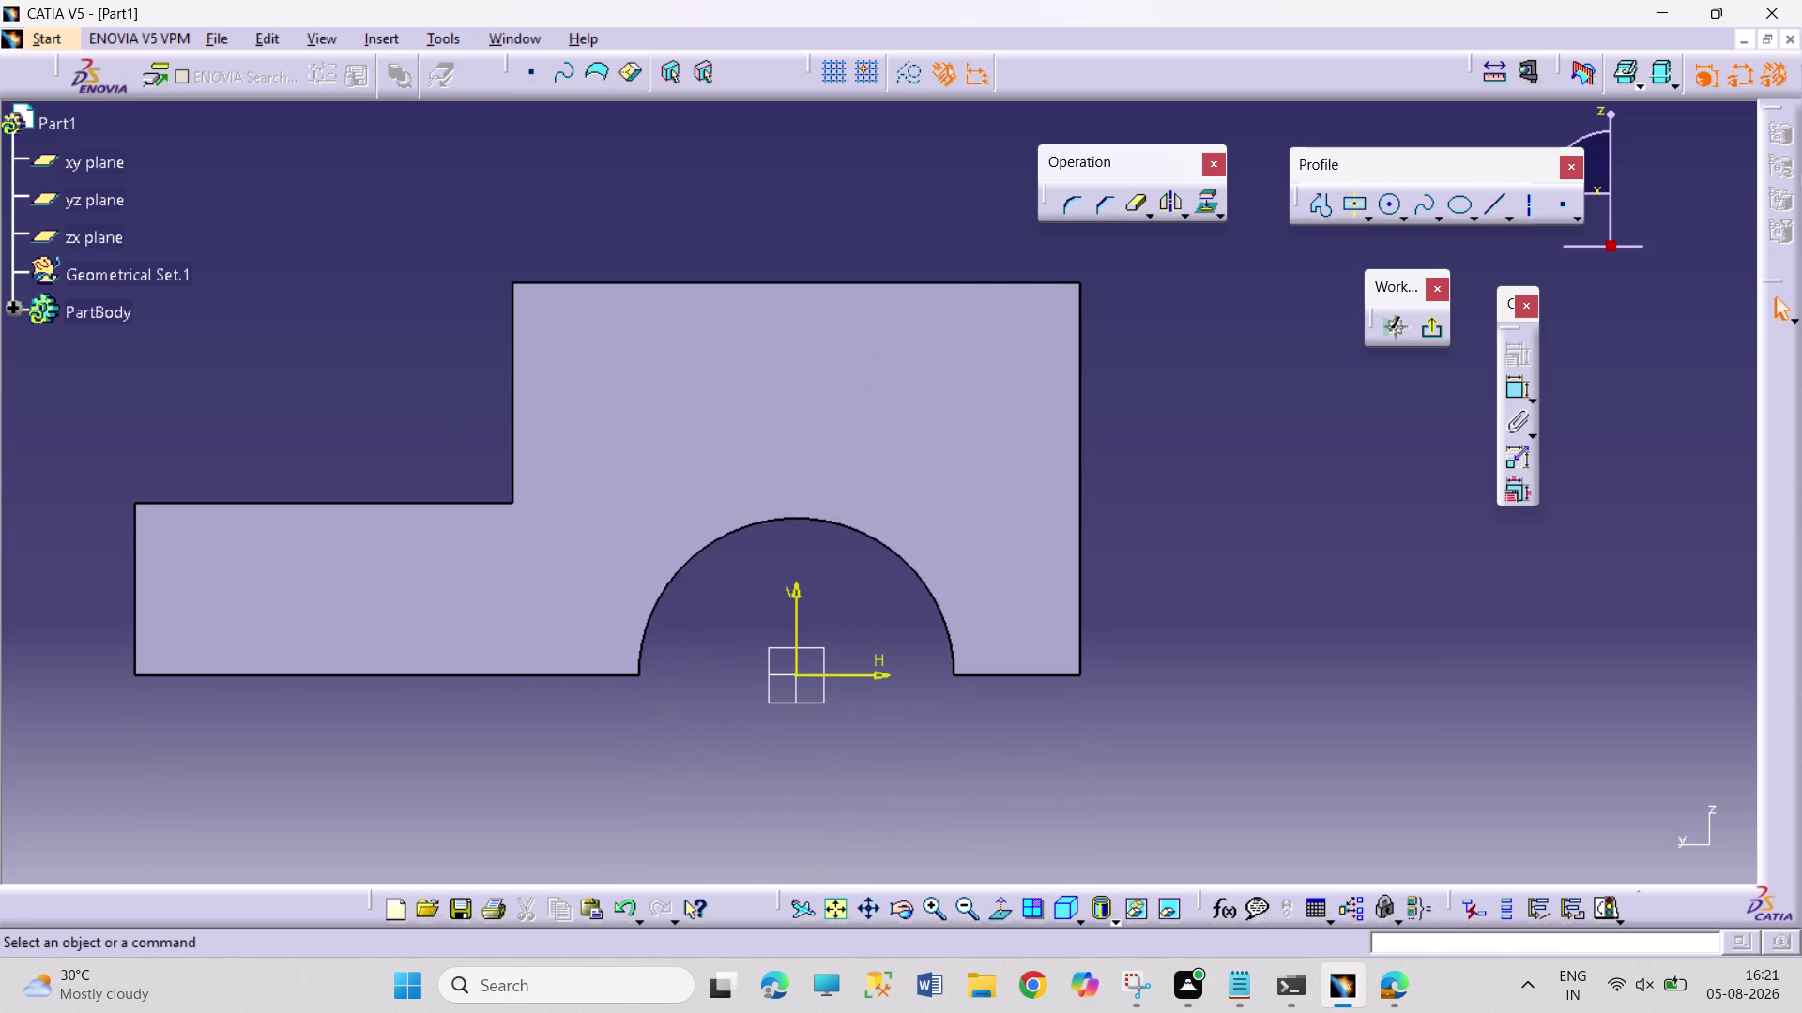
click(1481, 202)
click(785, 209)
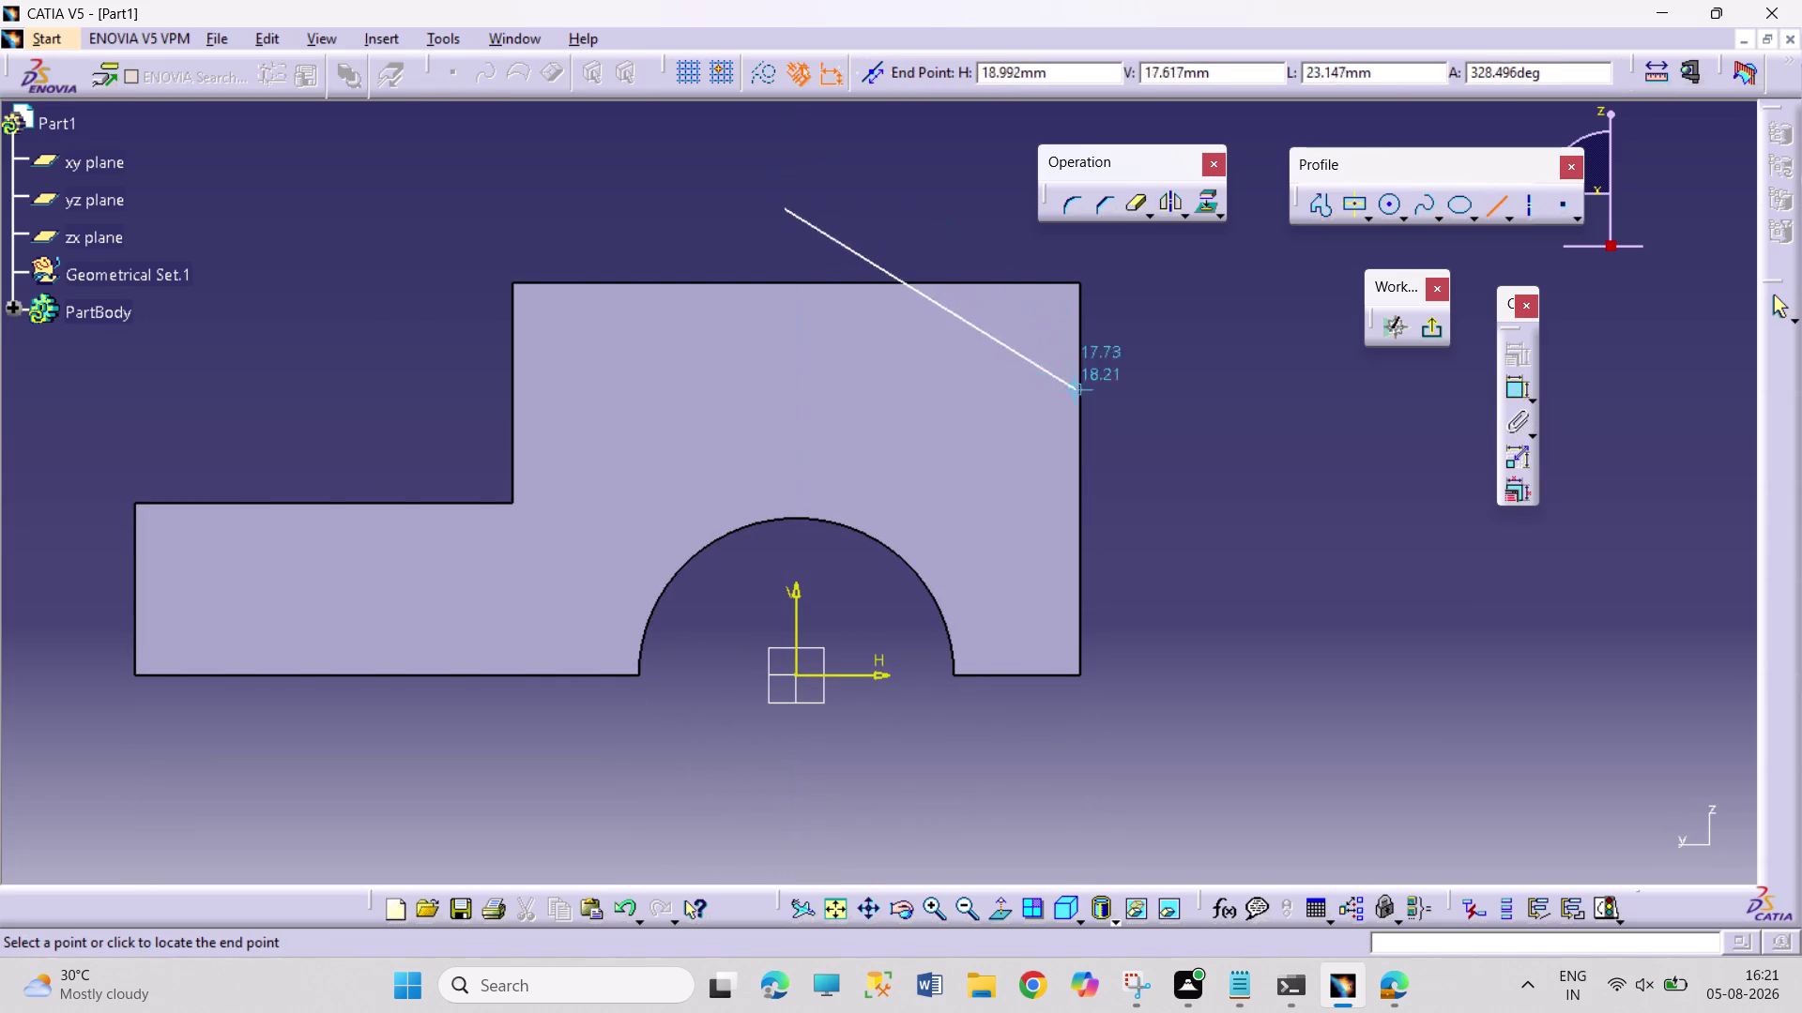
drag(1199, 497, 1180, 505)
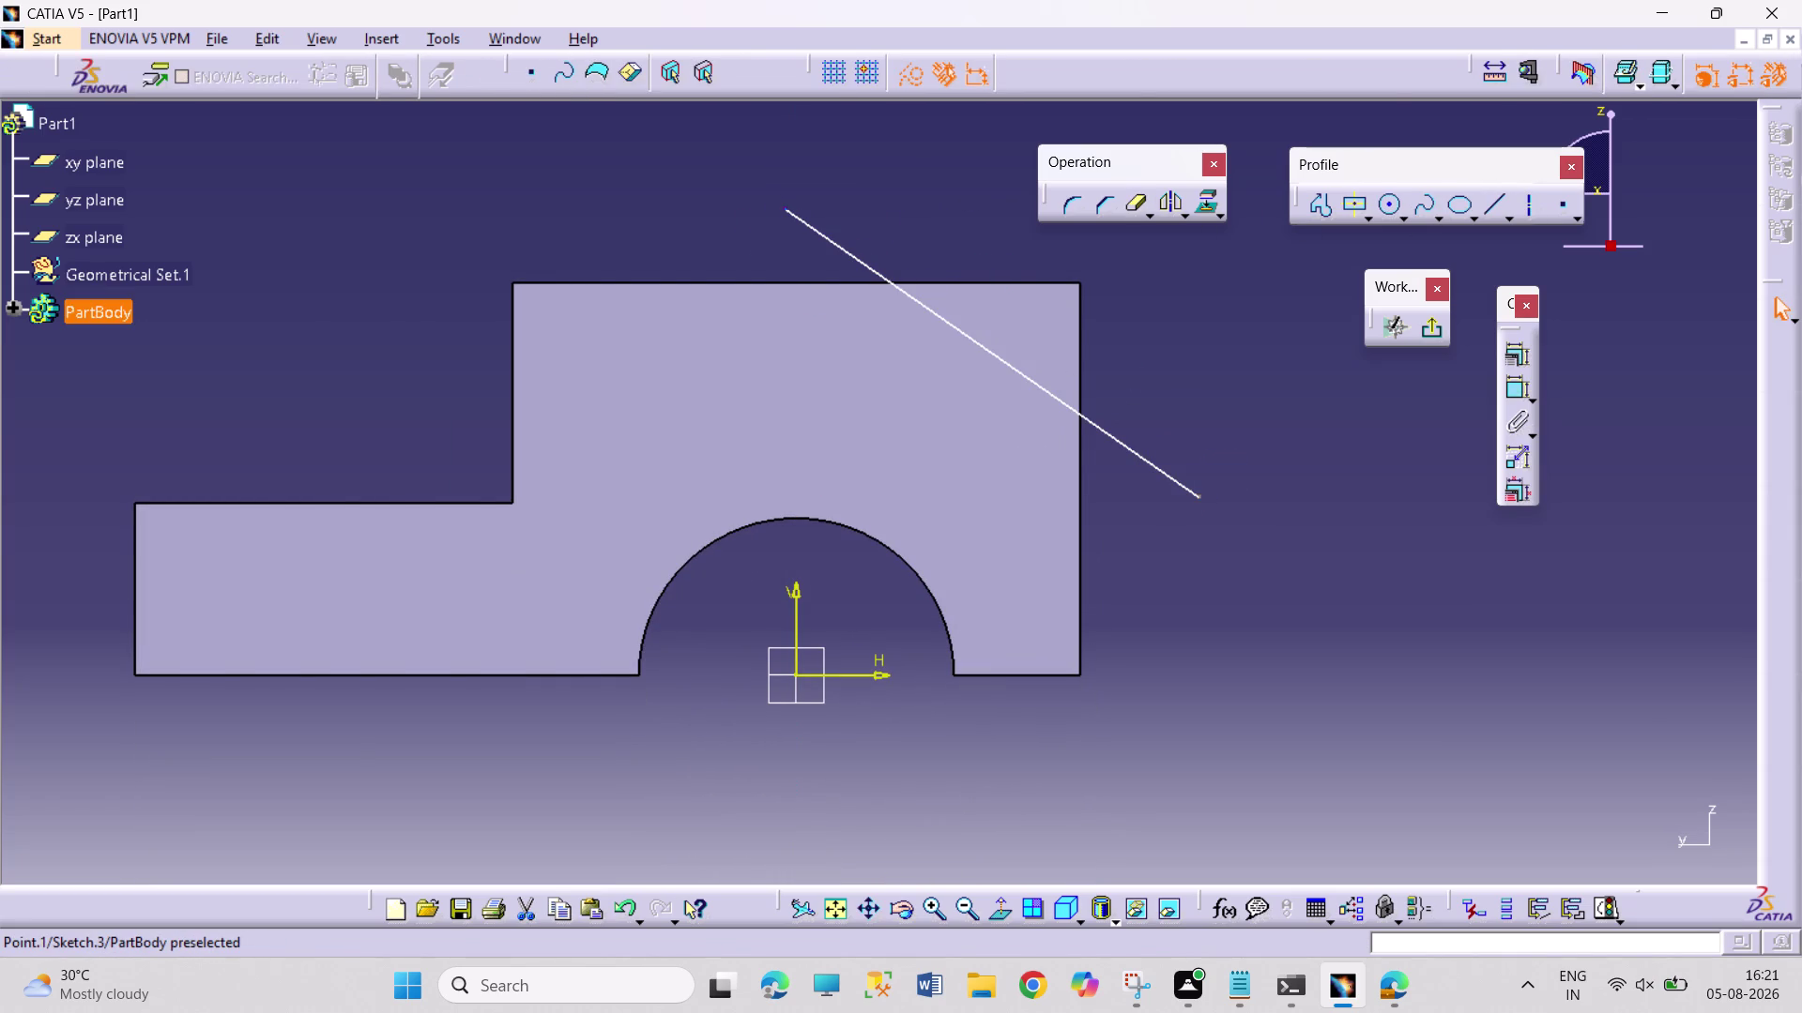
drag(786, 204, 832, 226)
click(1257, 426)
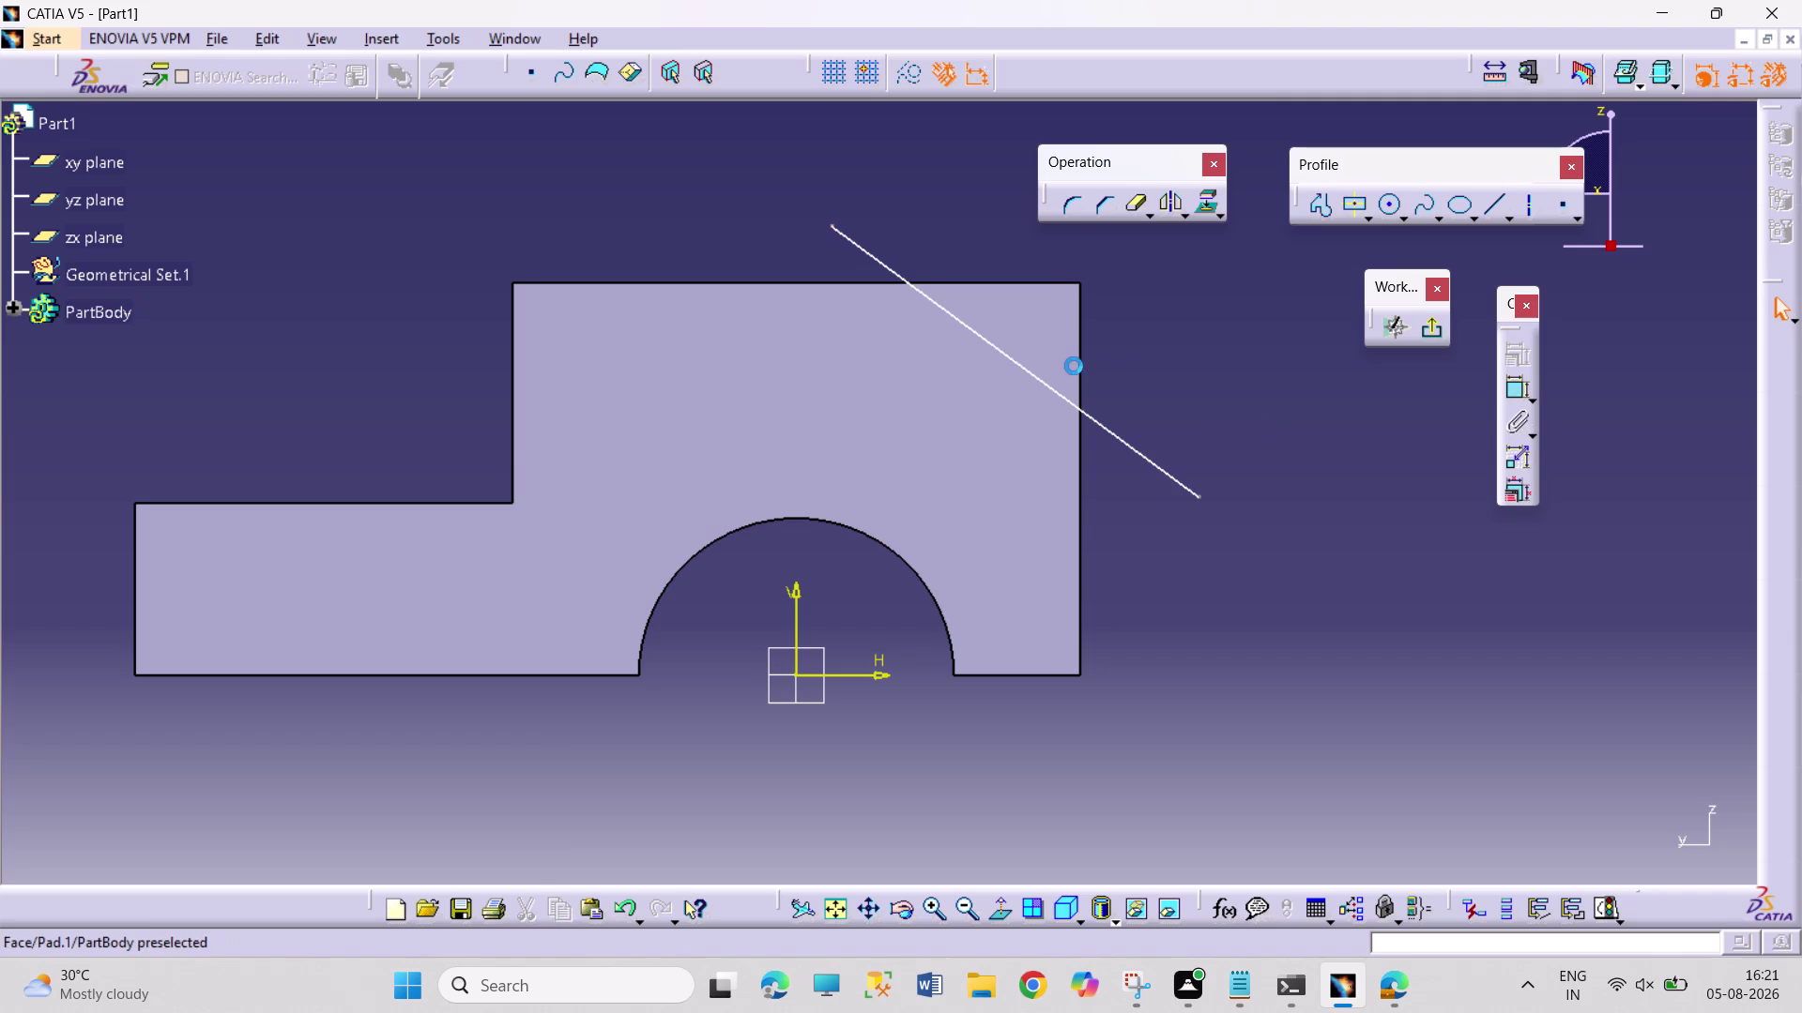
Project the face's right and top edges into the sketch as references.
click(1081, 366)
click(1209, 195)
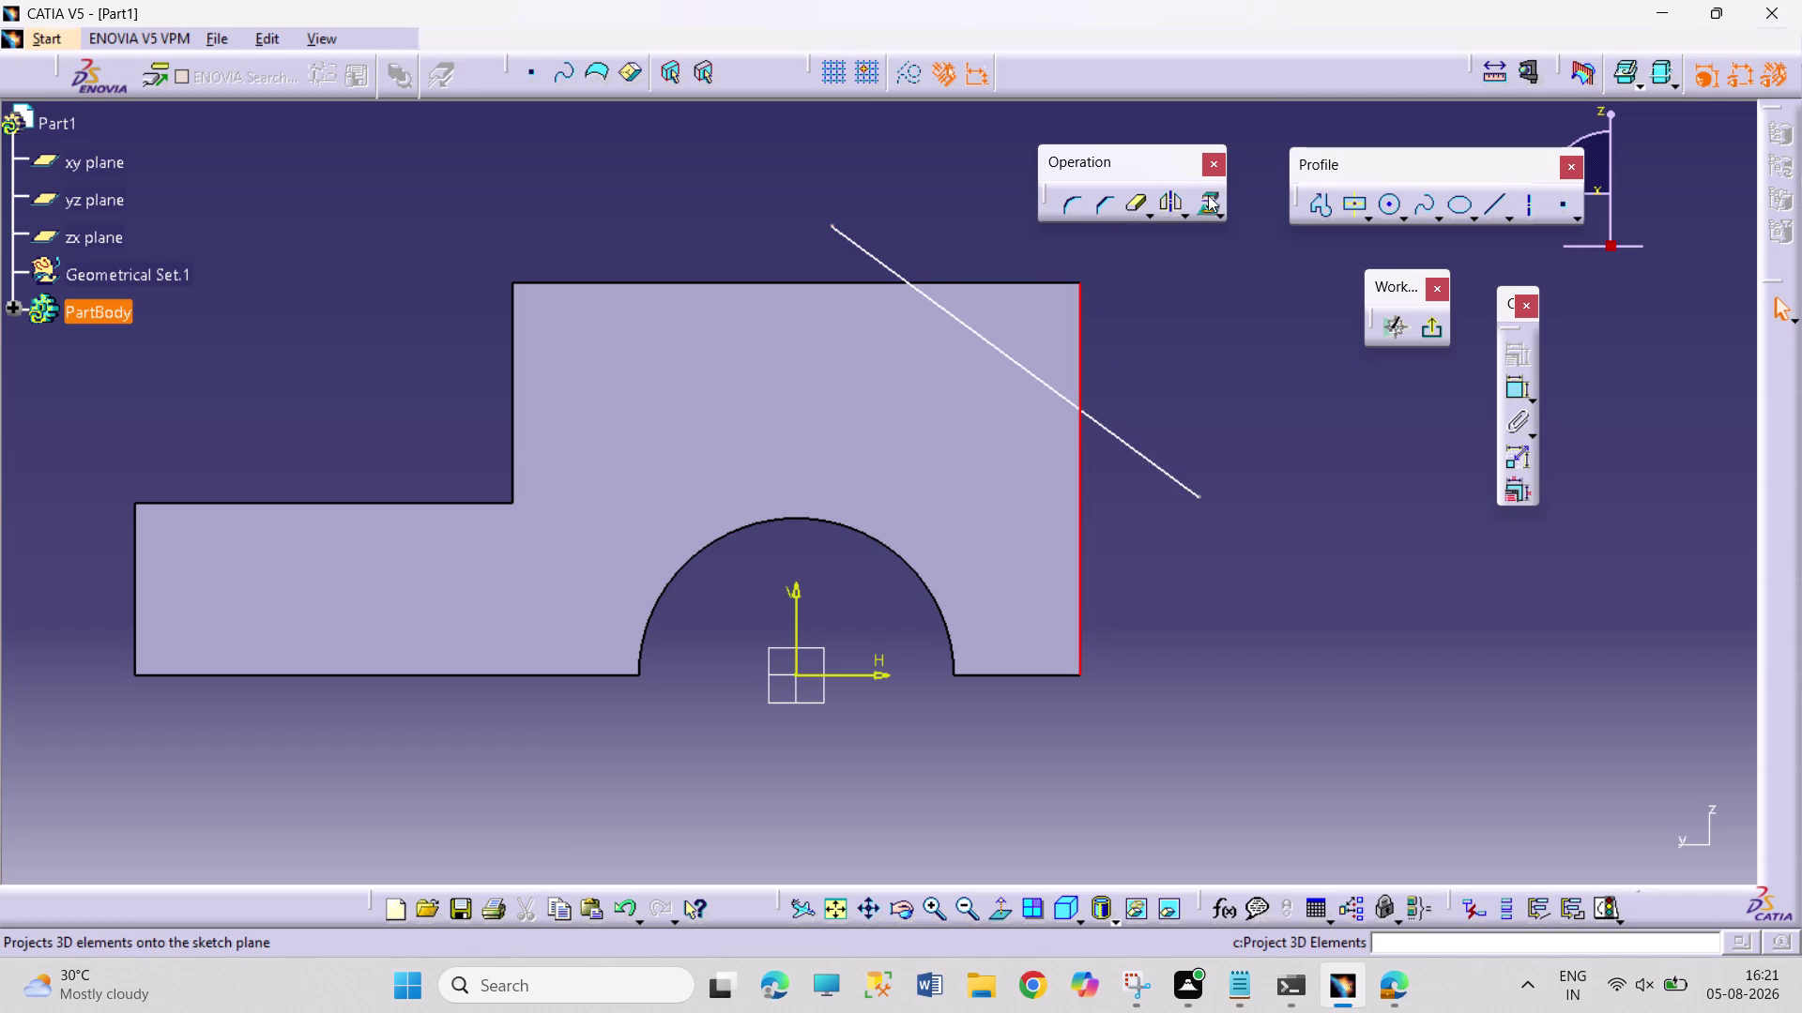
click(1208, 308)
click(1025, 282)
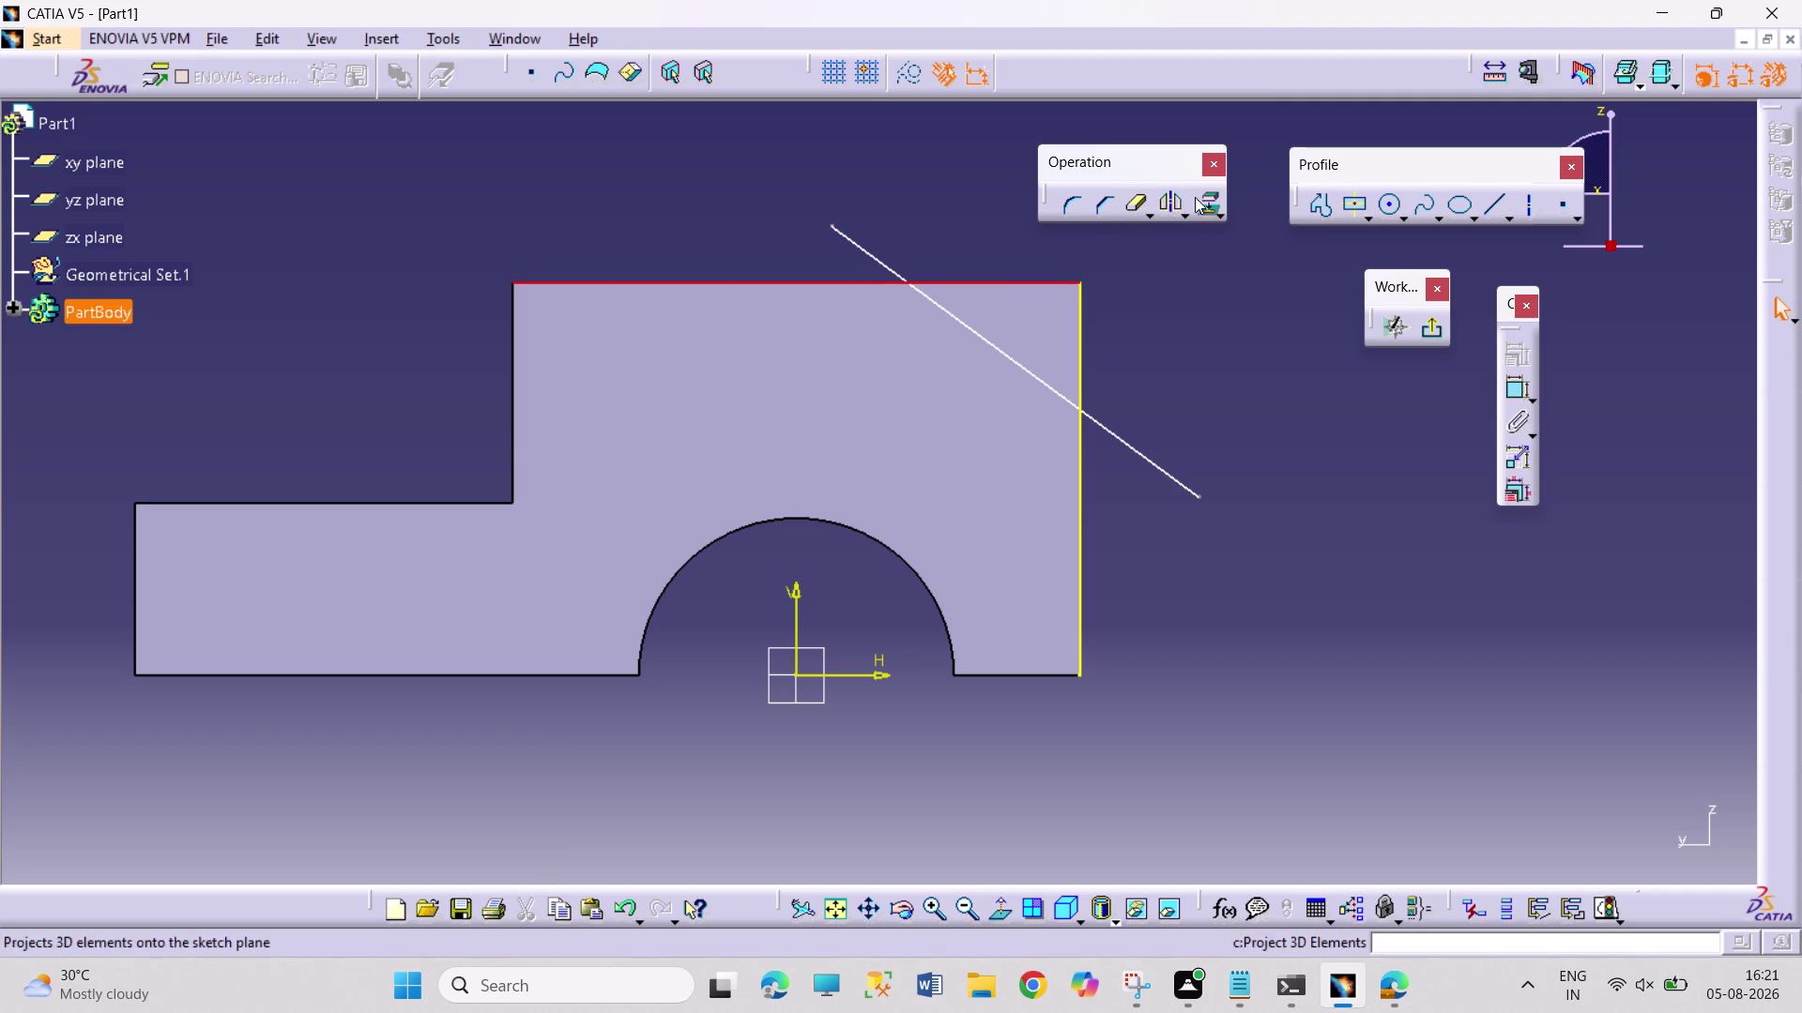
click(1202, 198)
click(1192, 319)
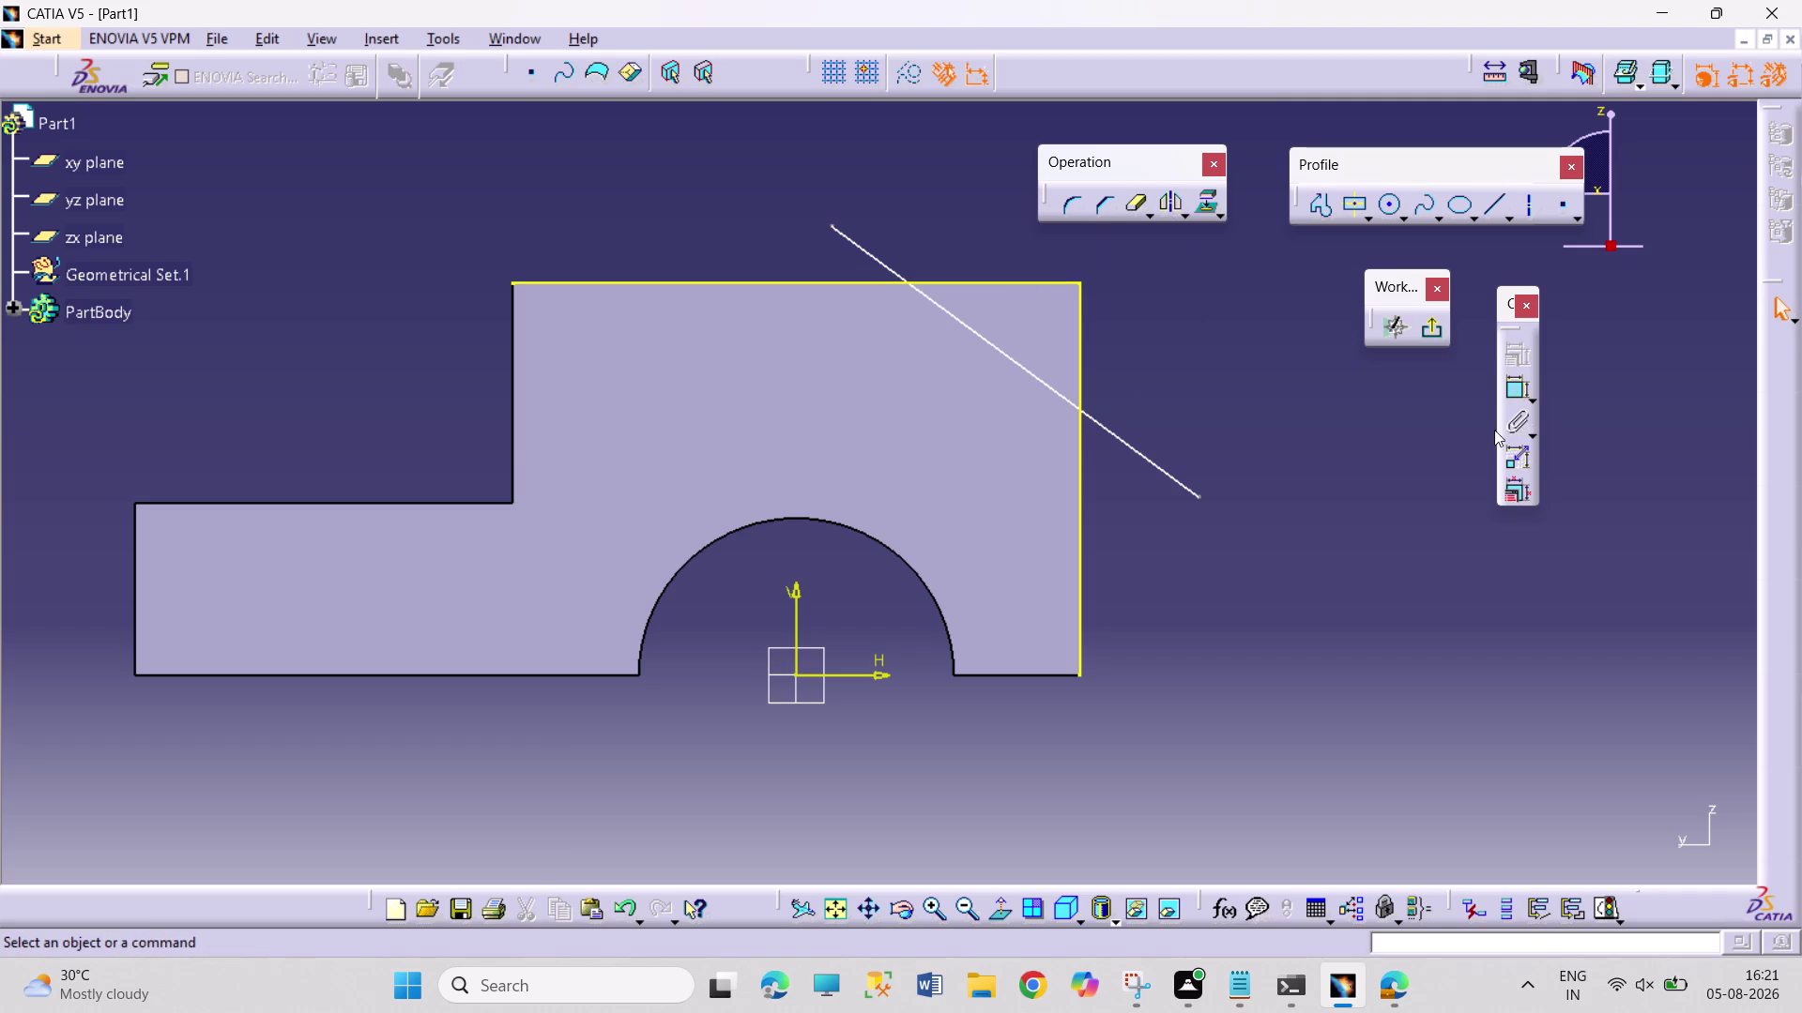
click(1509, 381)
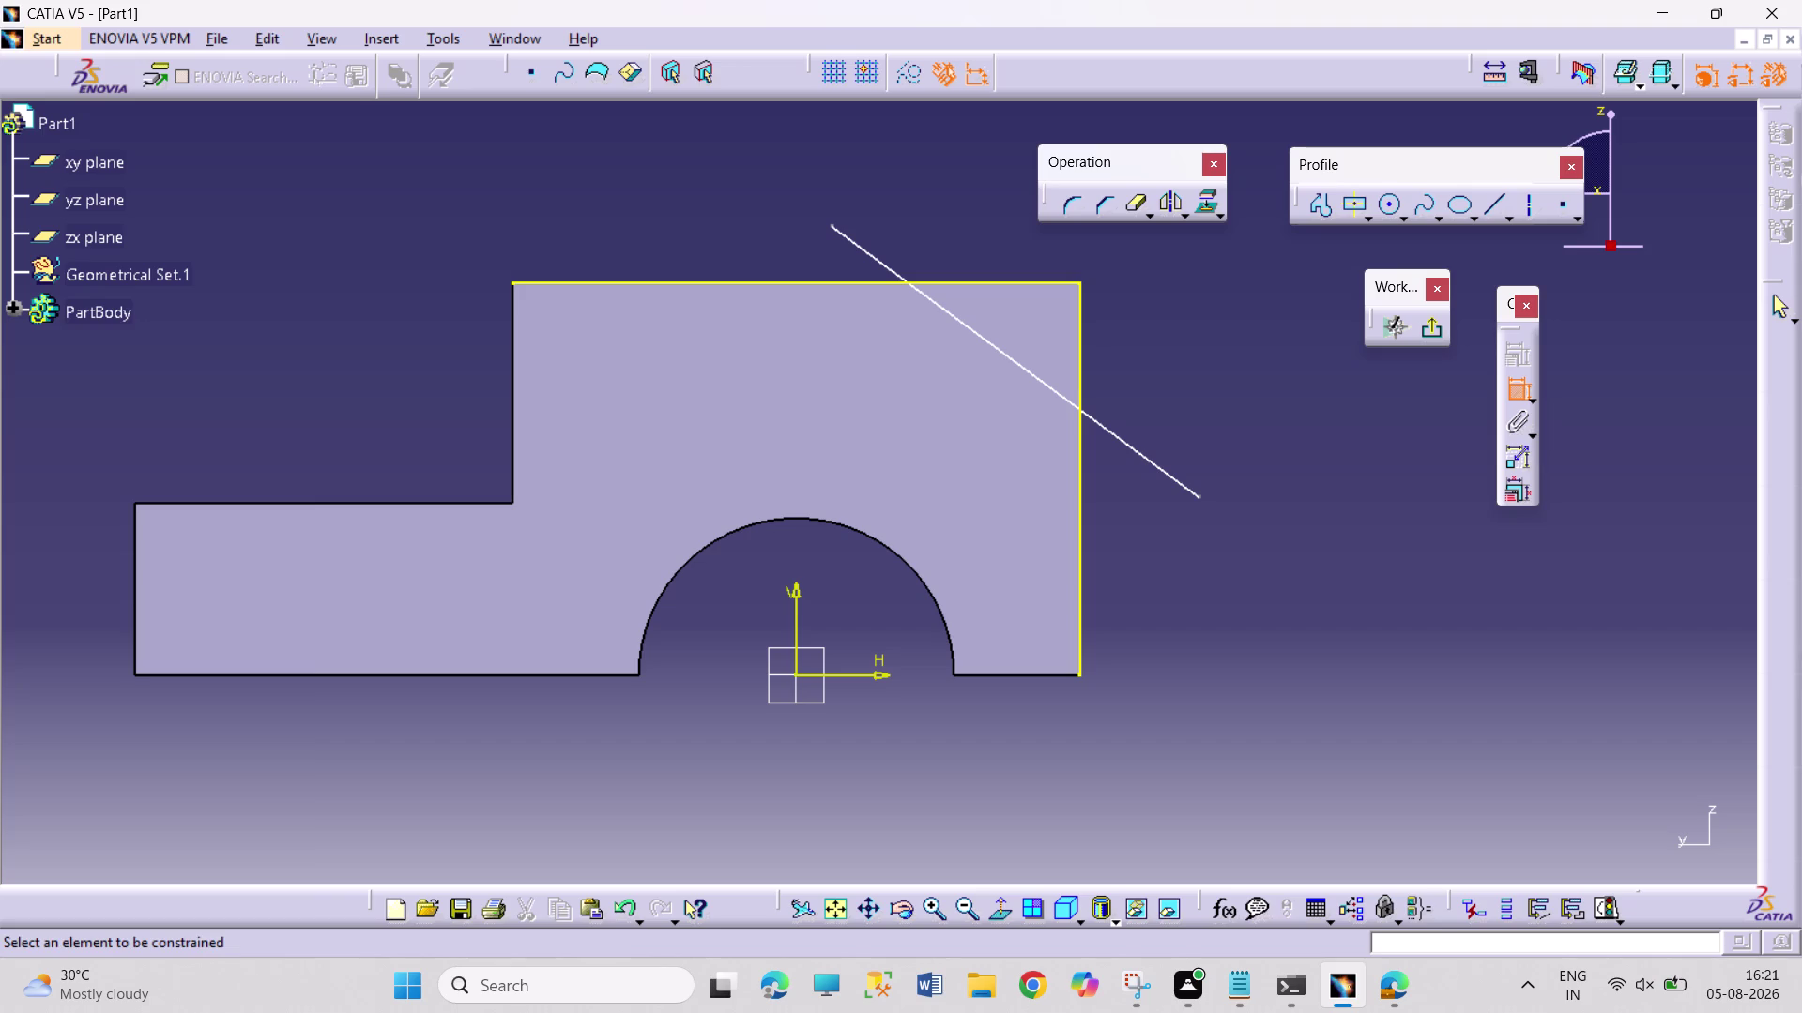
Dimension the line's lower end 8 mm up from the bottom-right corner.
click(1199, 495)
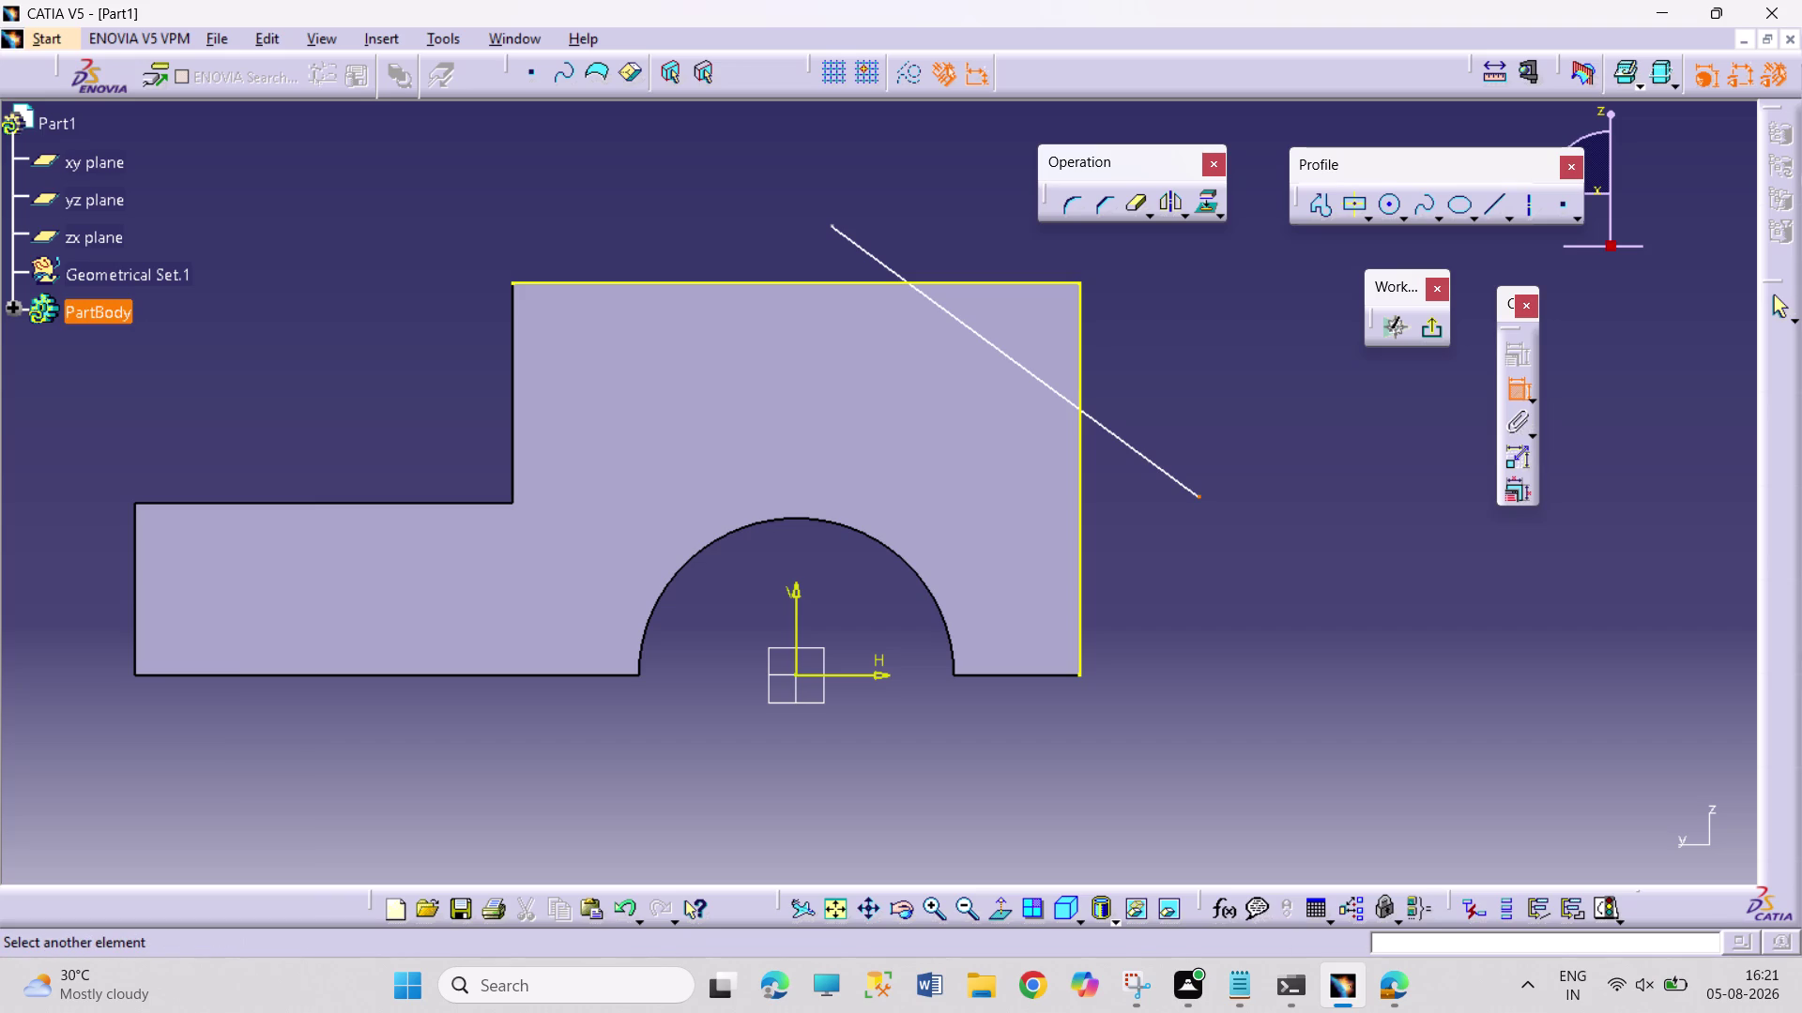
click(1081, 674)
right_click(1186, 539)
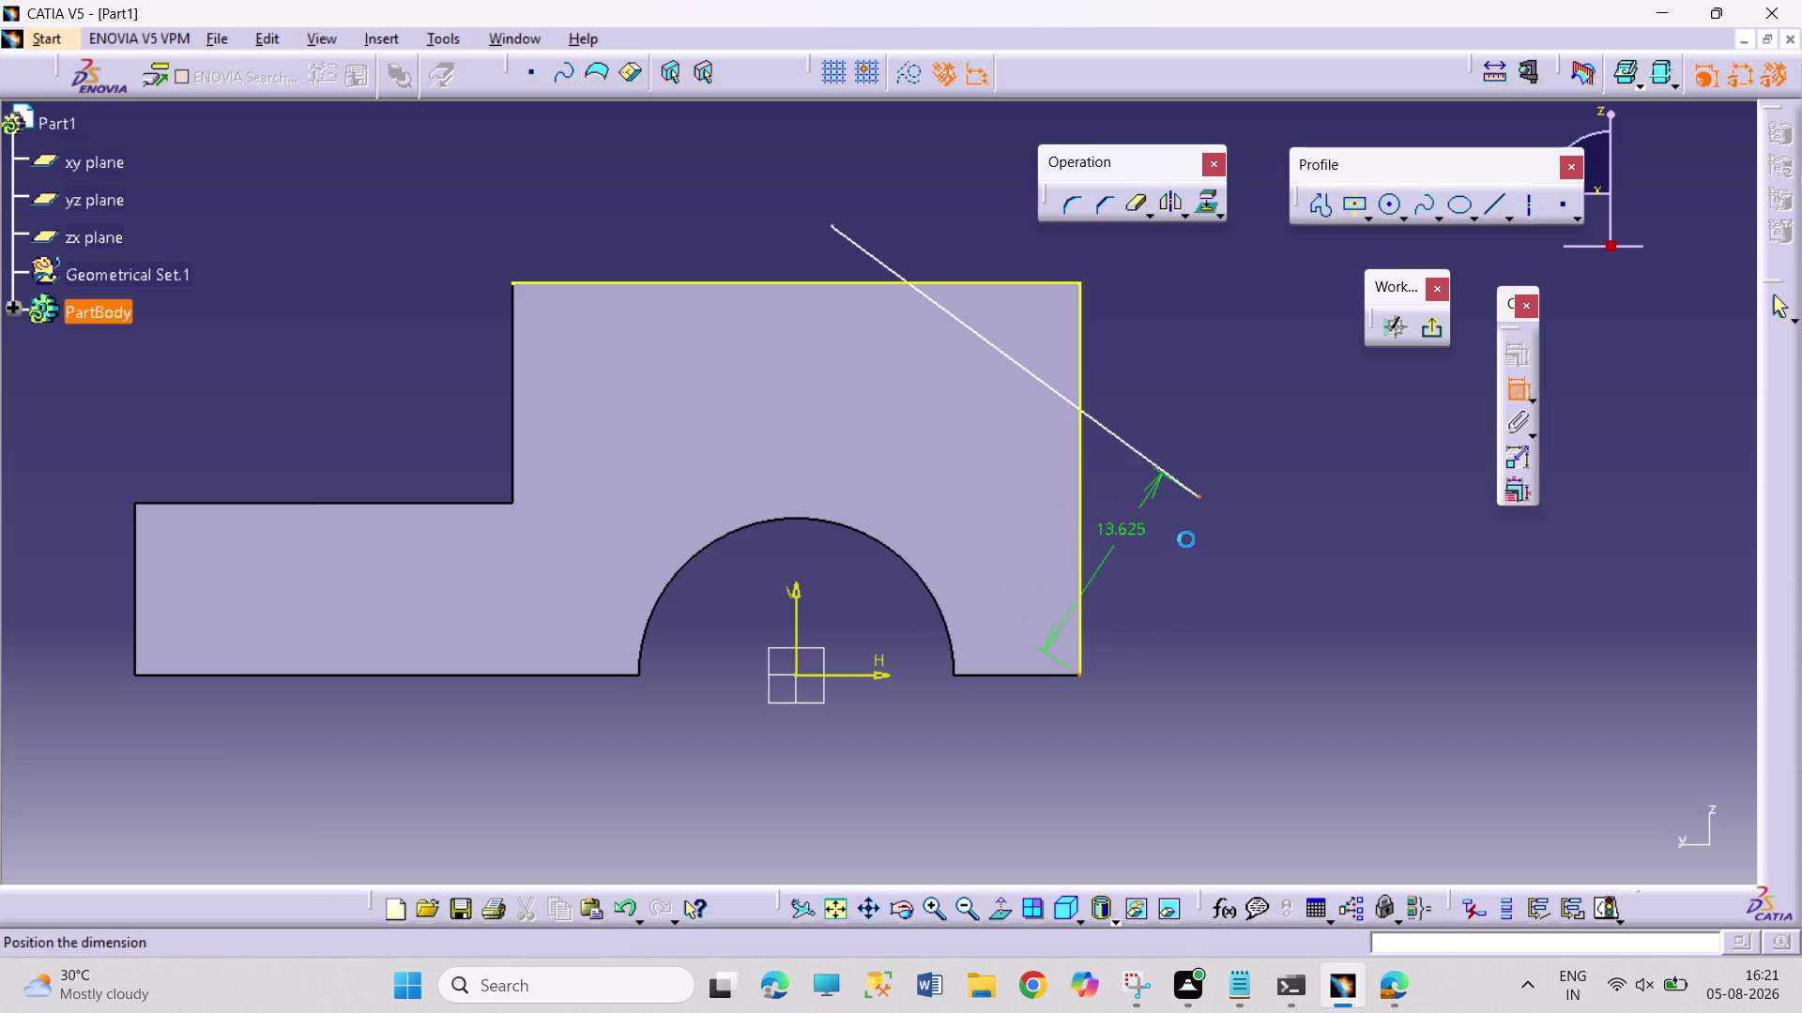
click(1228, 635)
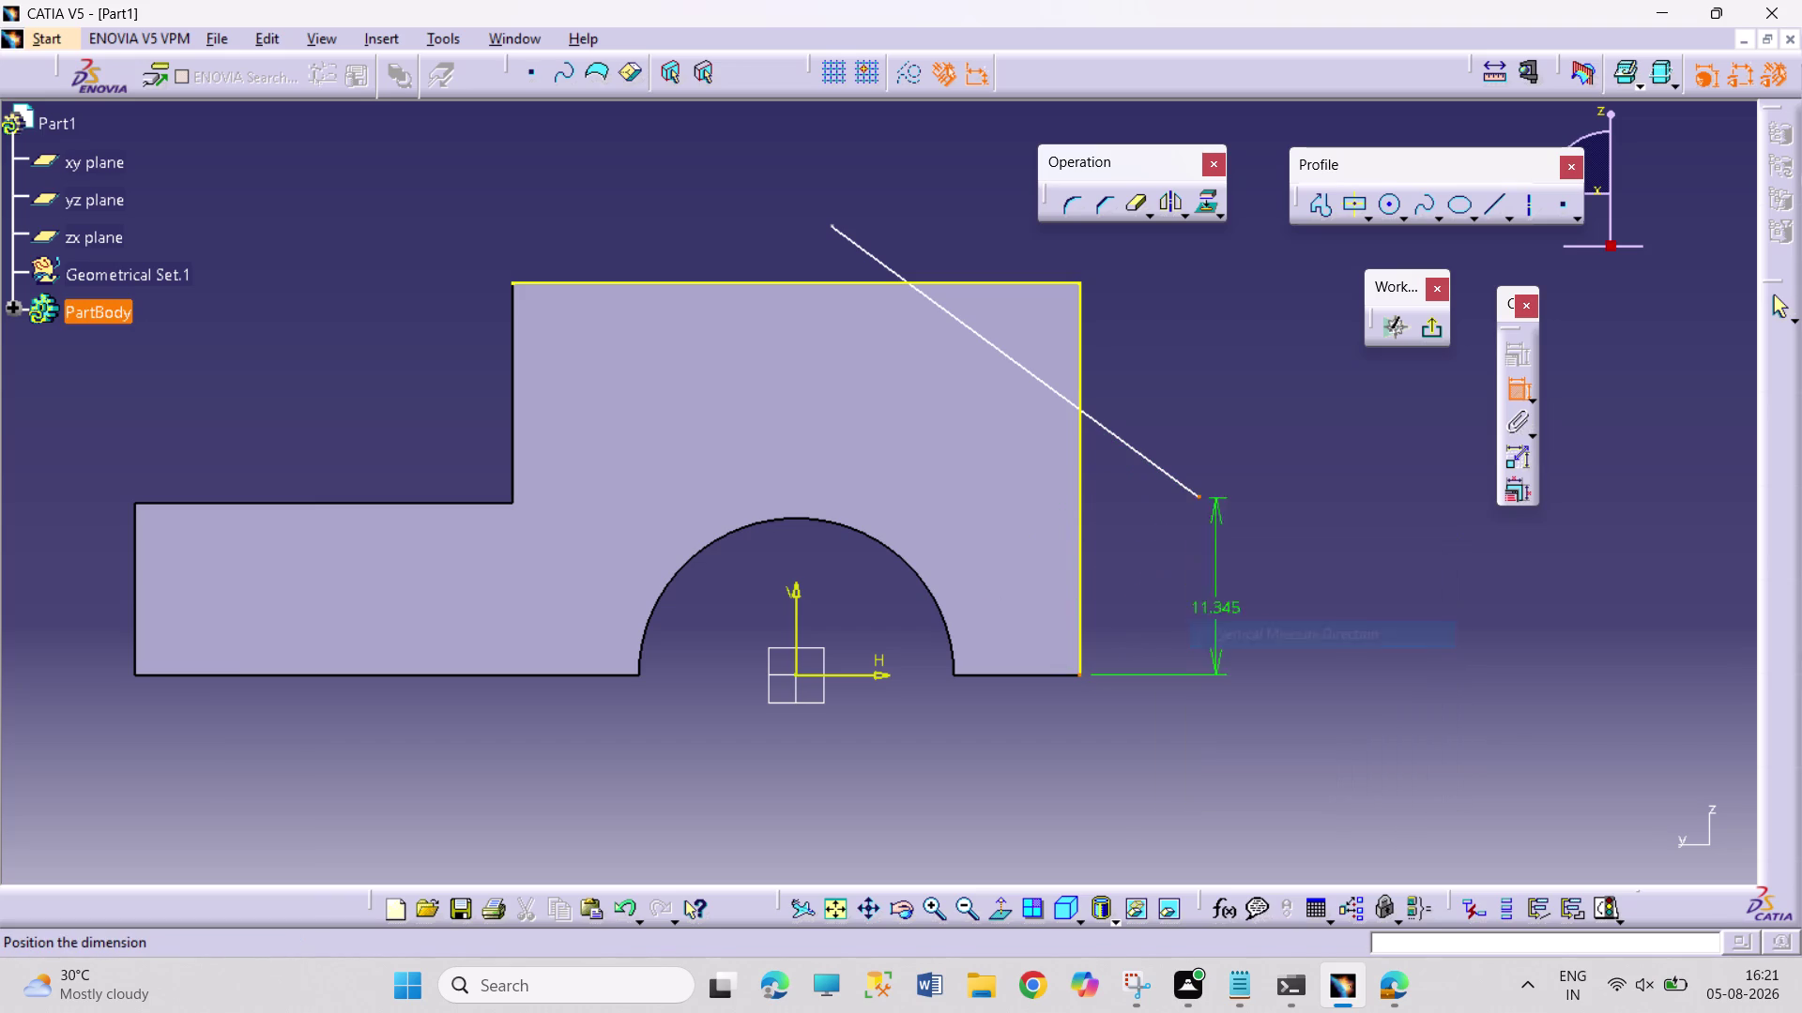
click(1206, 602)
double_click(1211, 596)
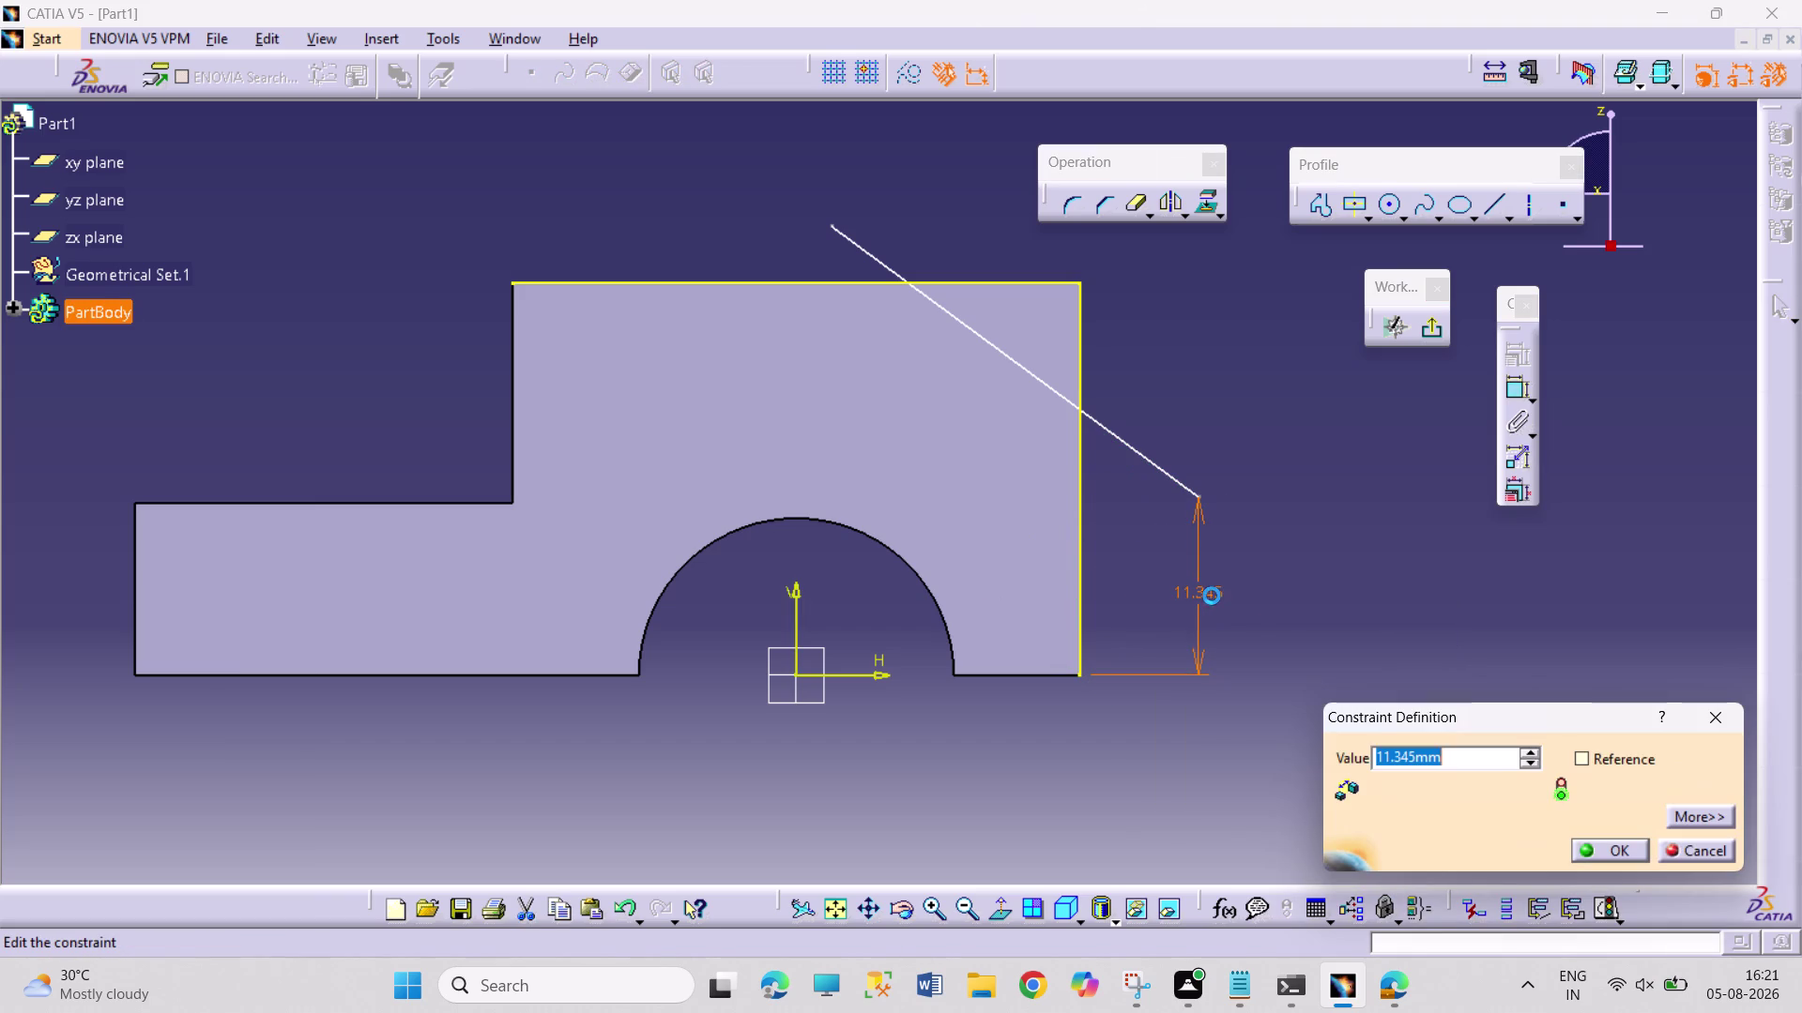
key(8)
key(Return)
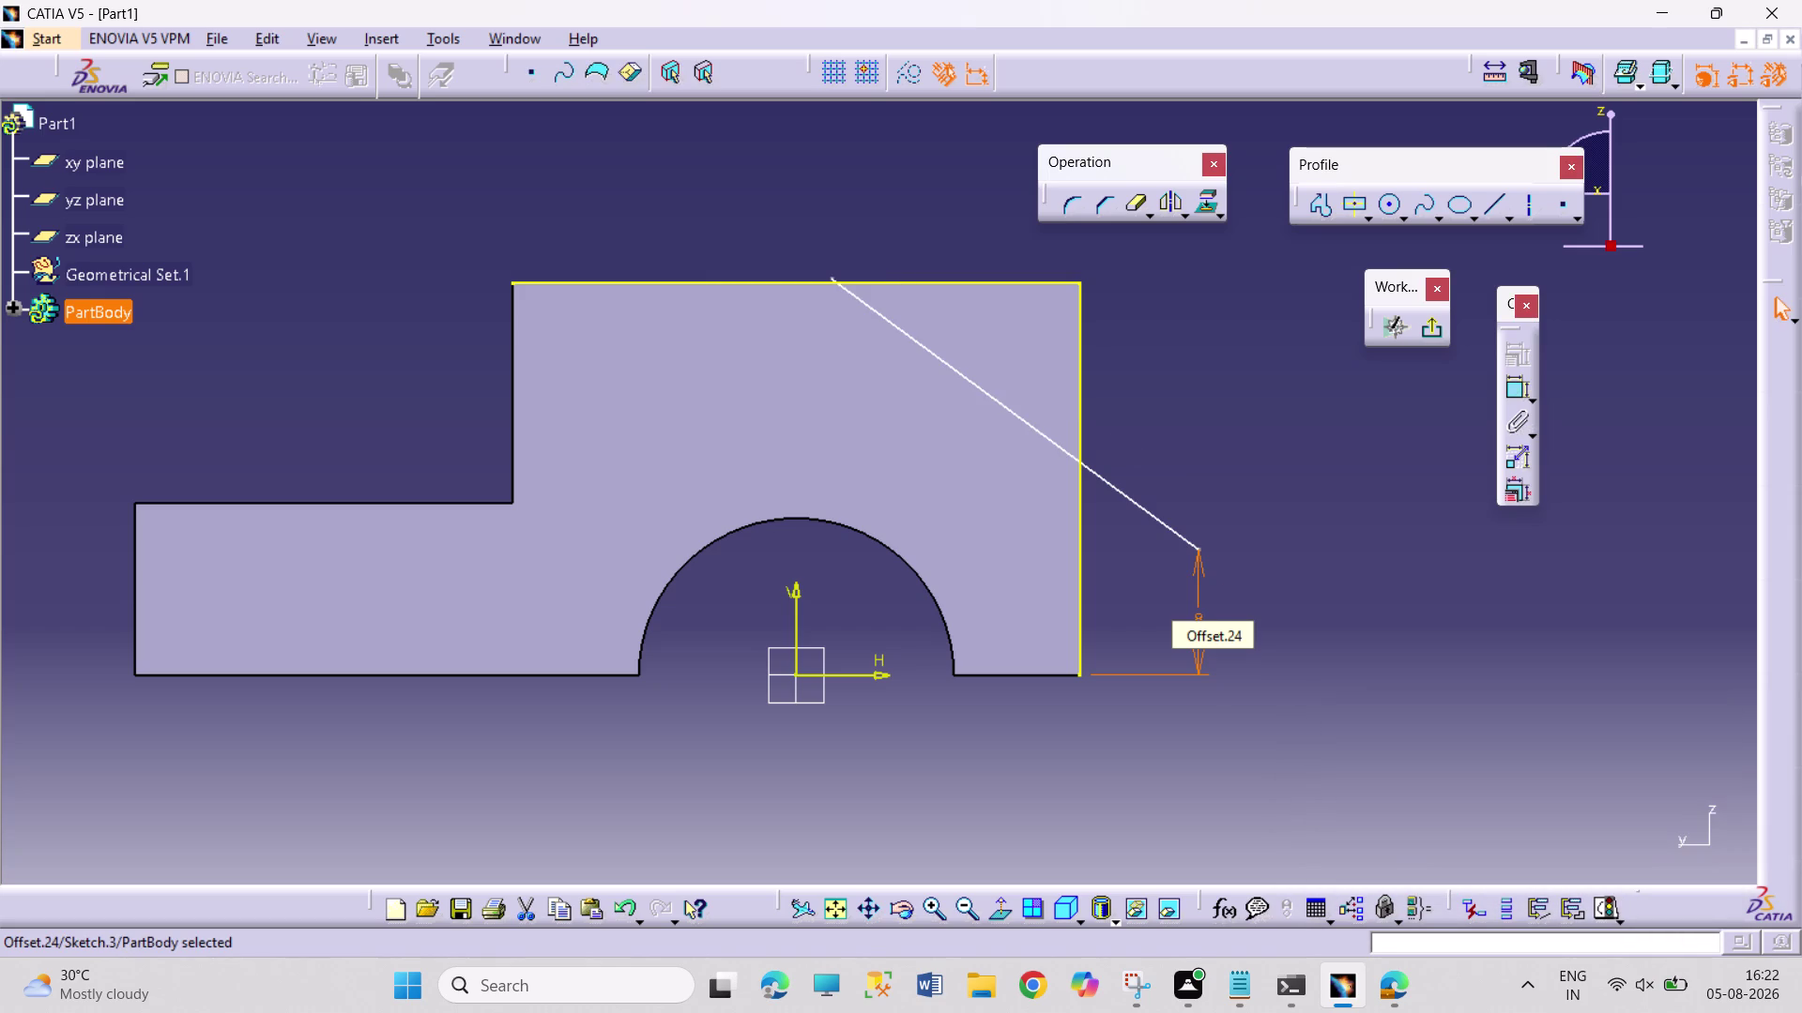
click(1266, 593)
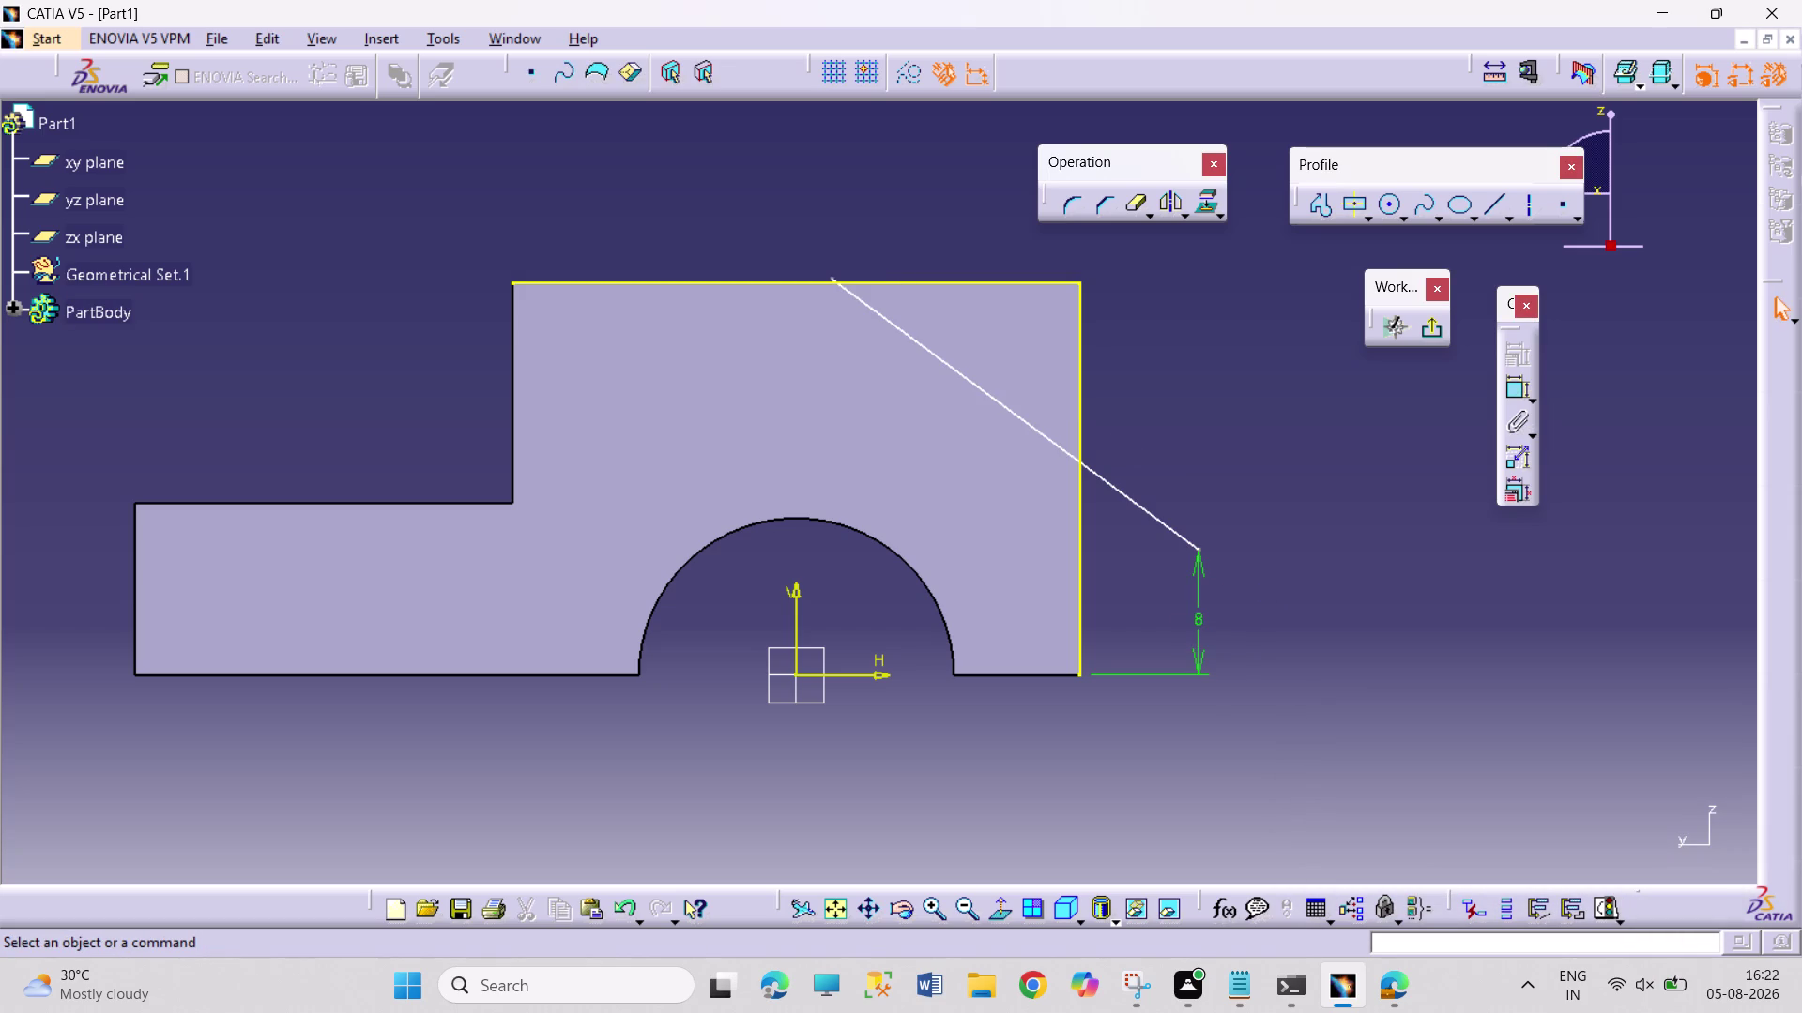
Dimension the line's upper end 18 mm along the top edge from the right edge.
click(1514, 396)
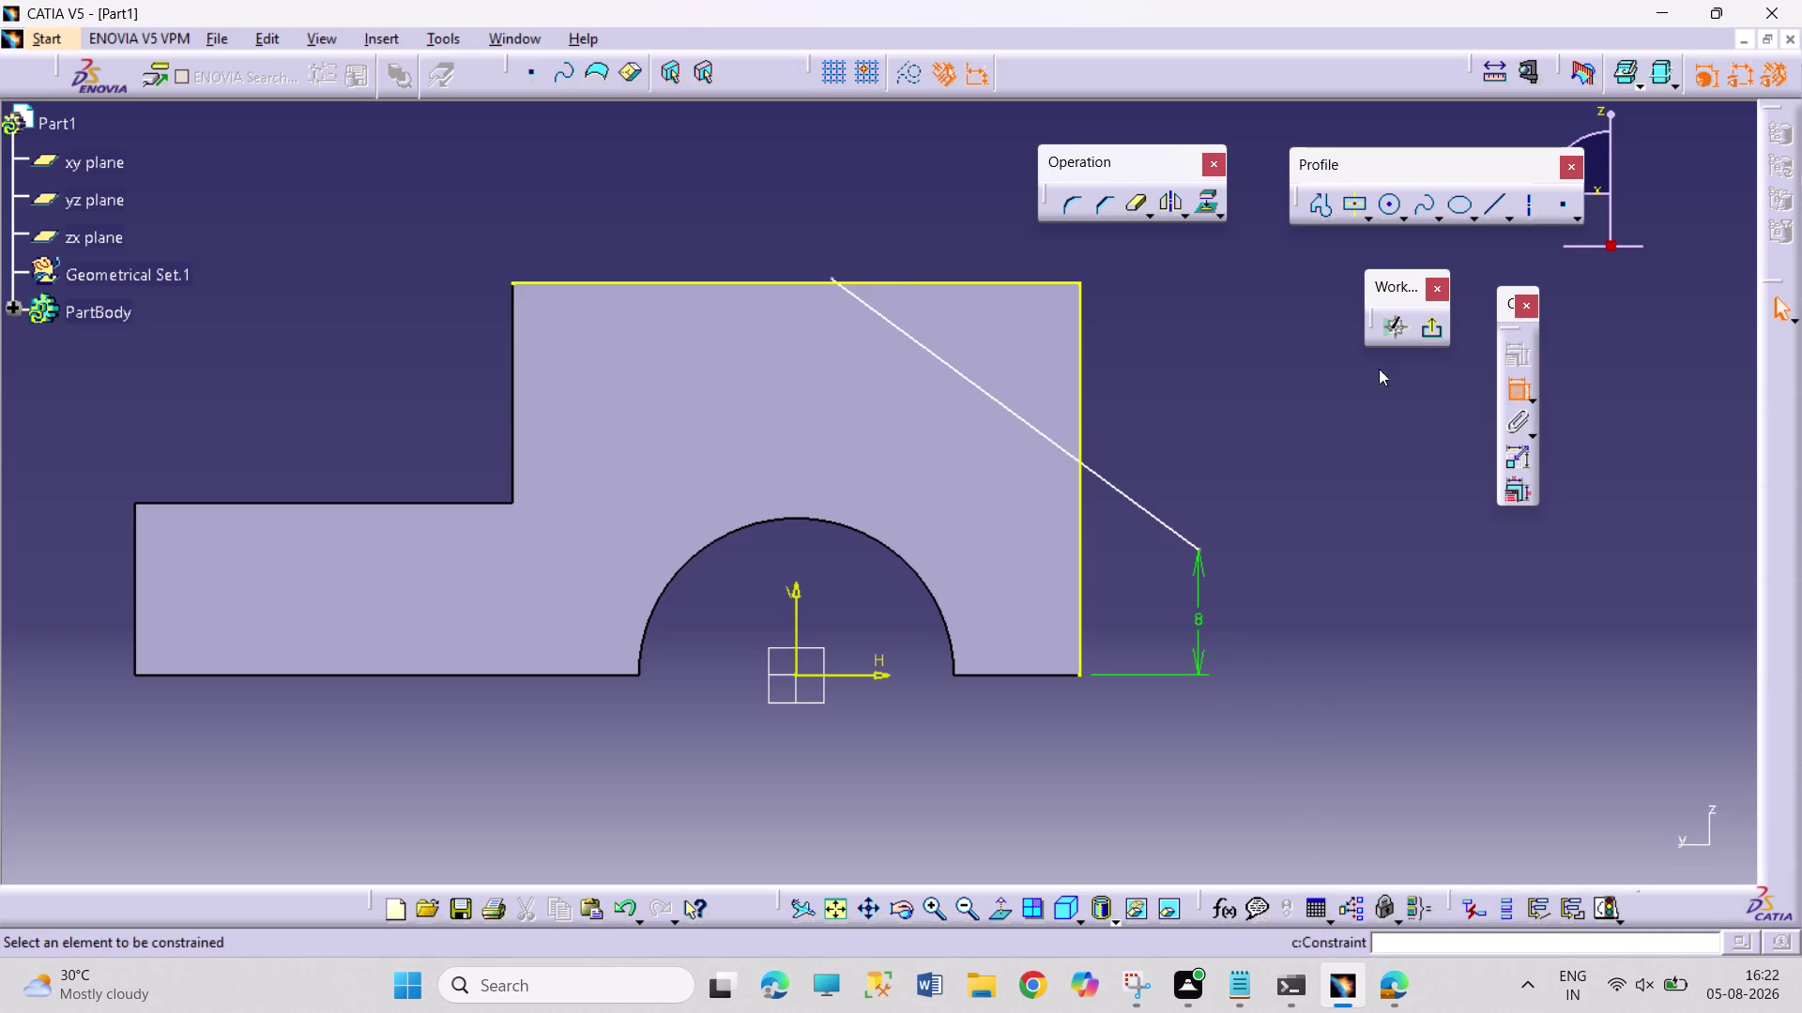
click(829, 279)
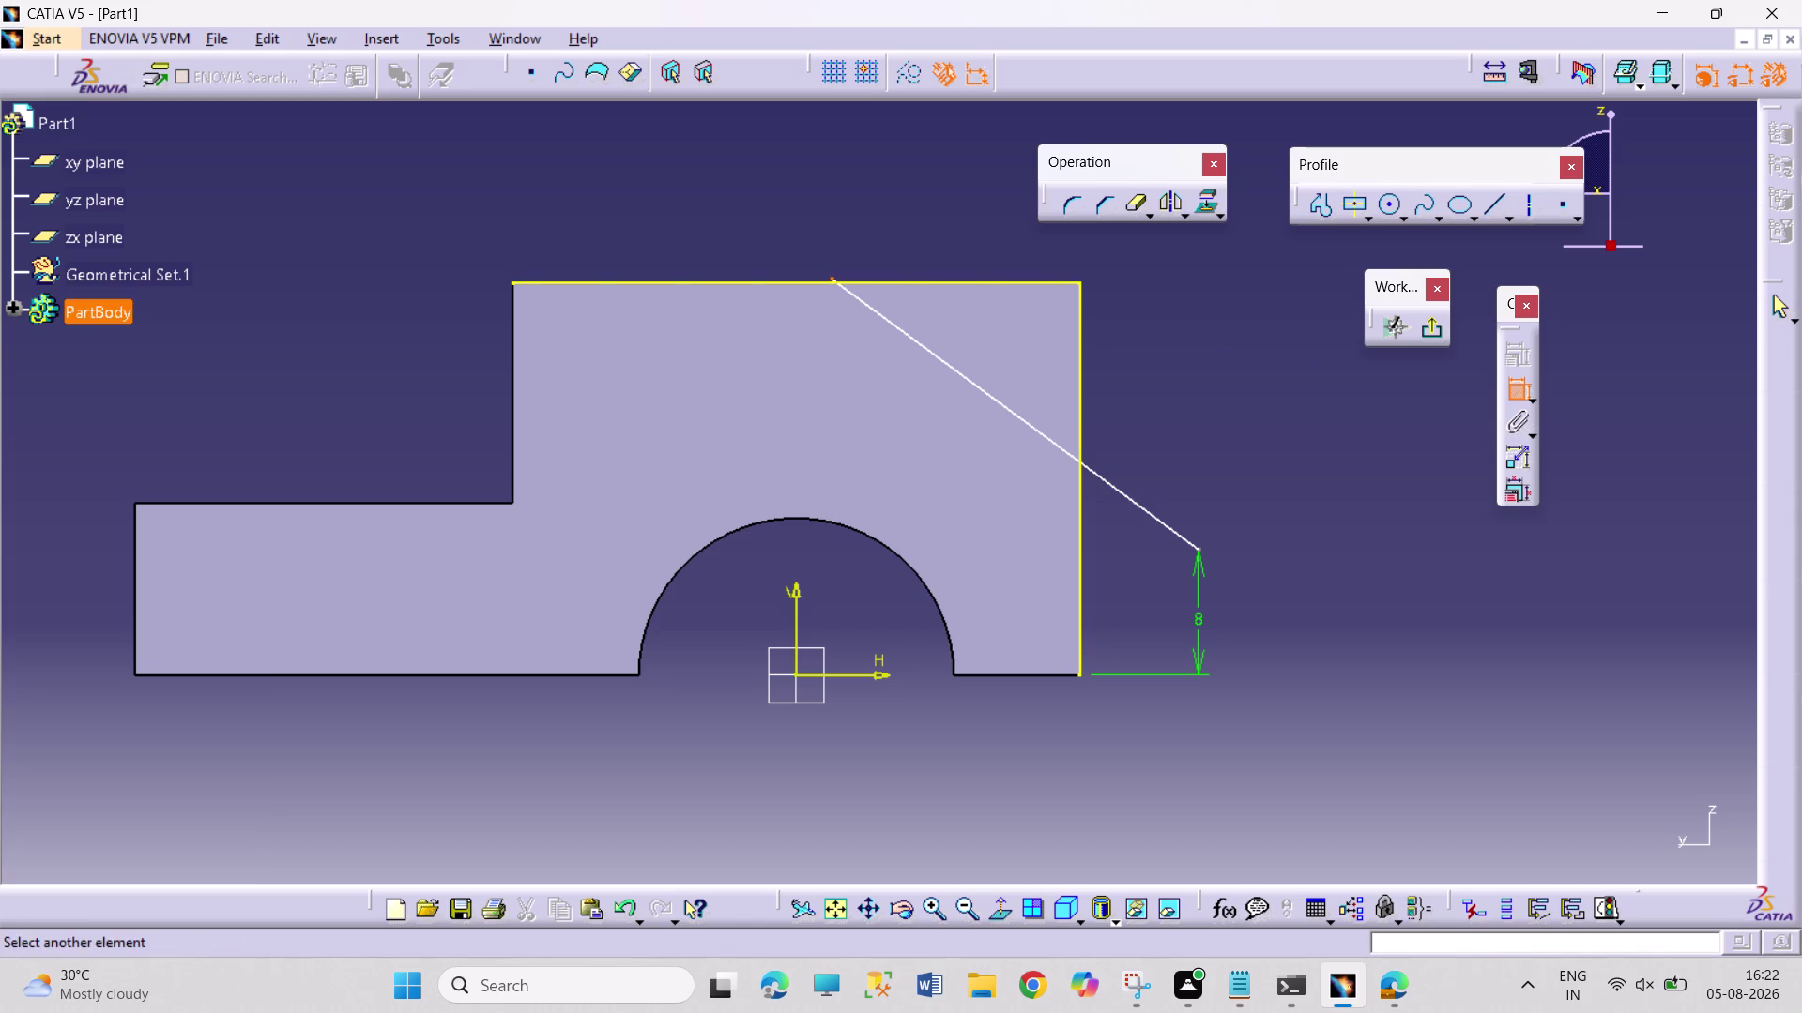
click(1081, 280)
click(983, 243)
double_click(986, 234)
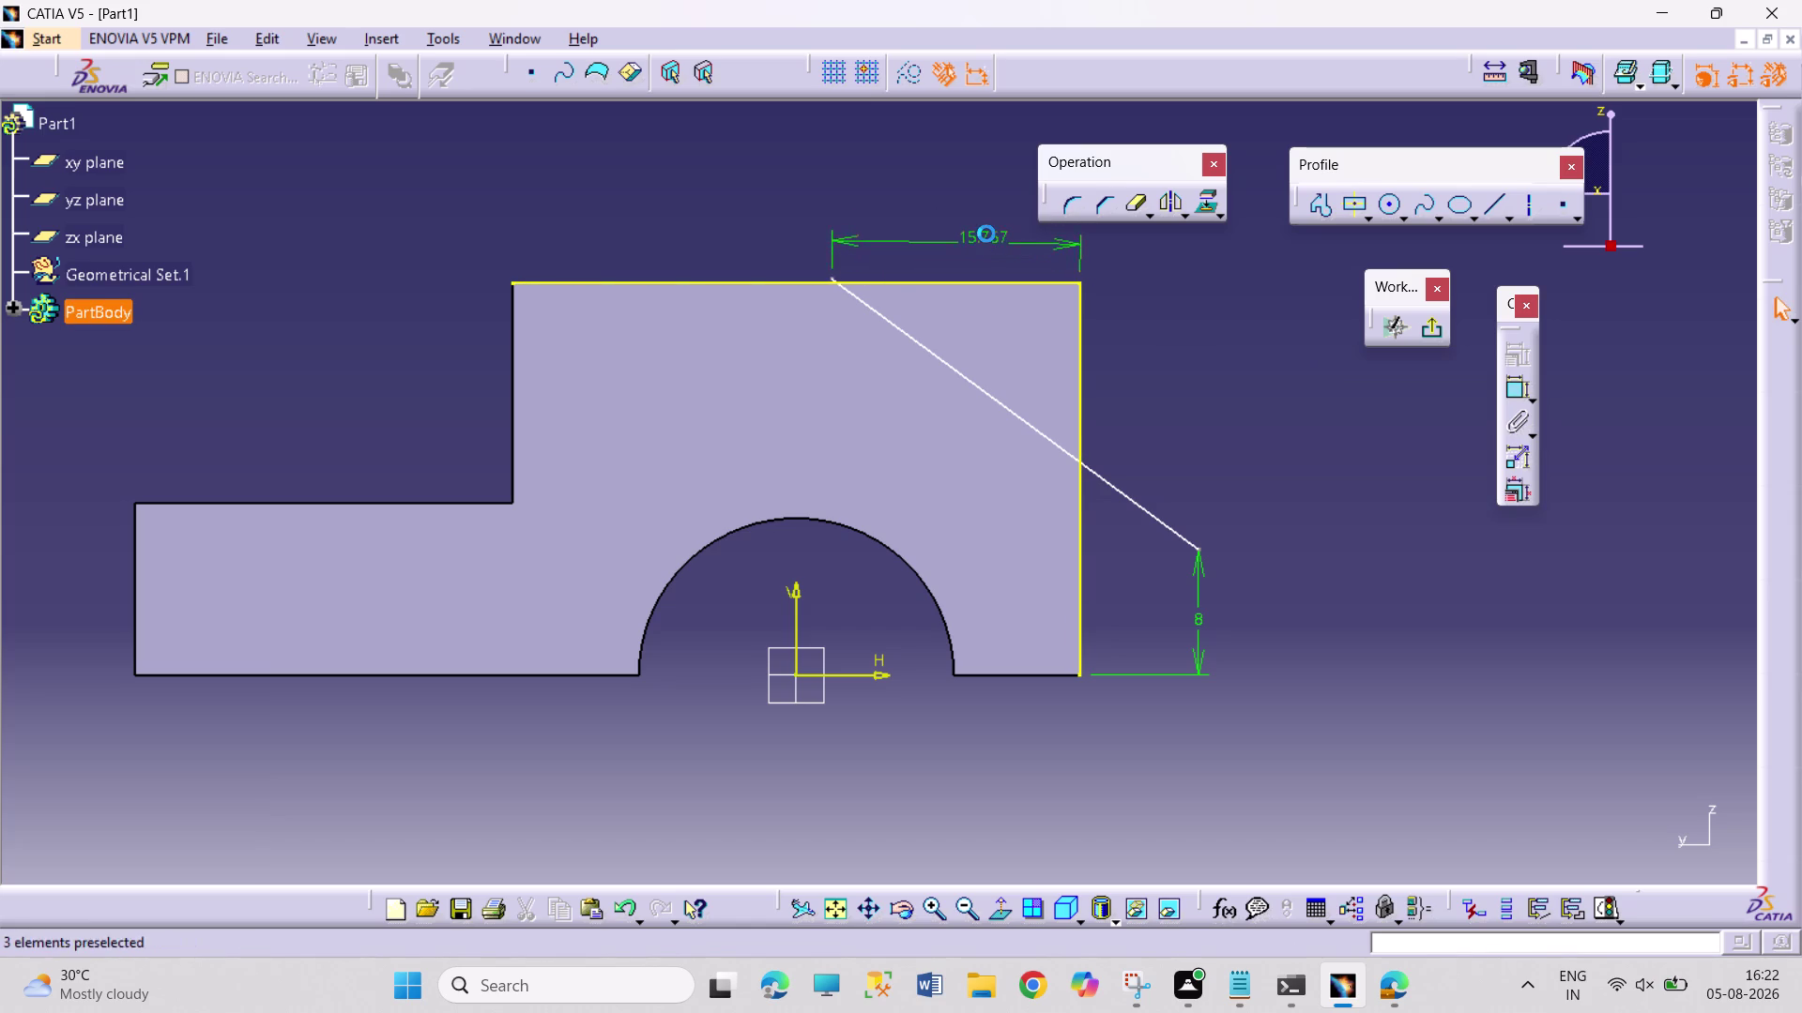
text(18)
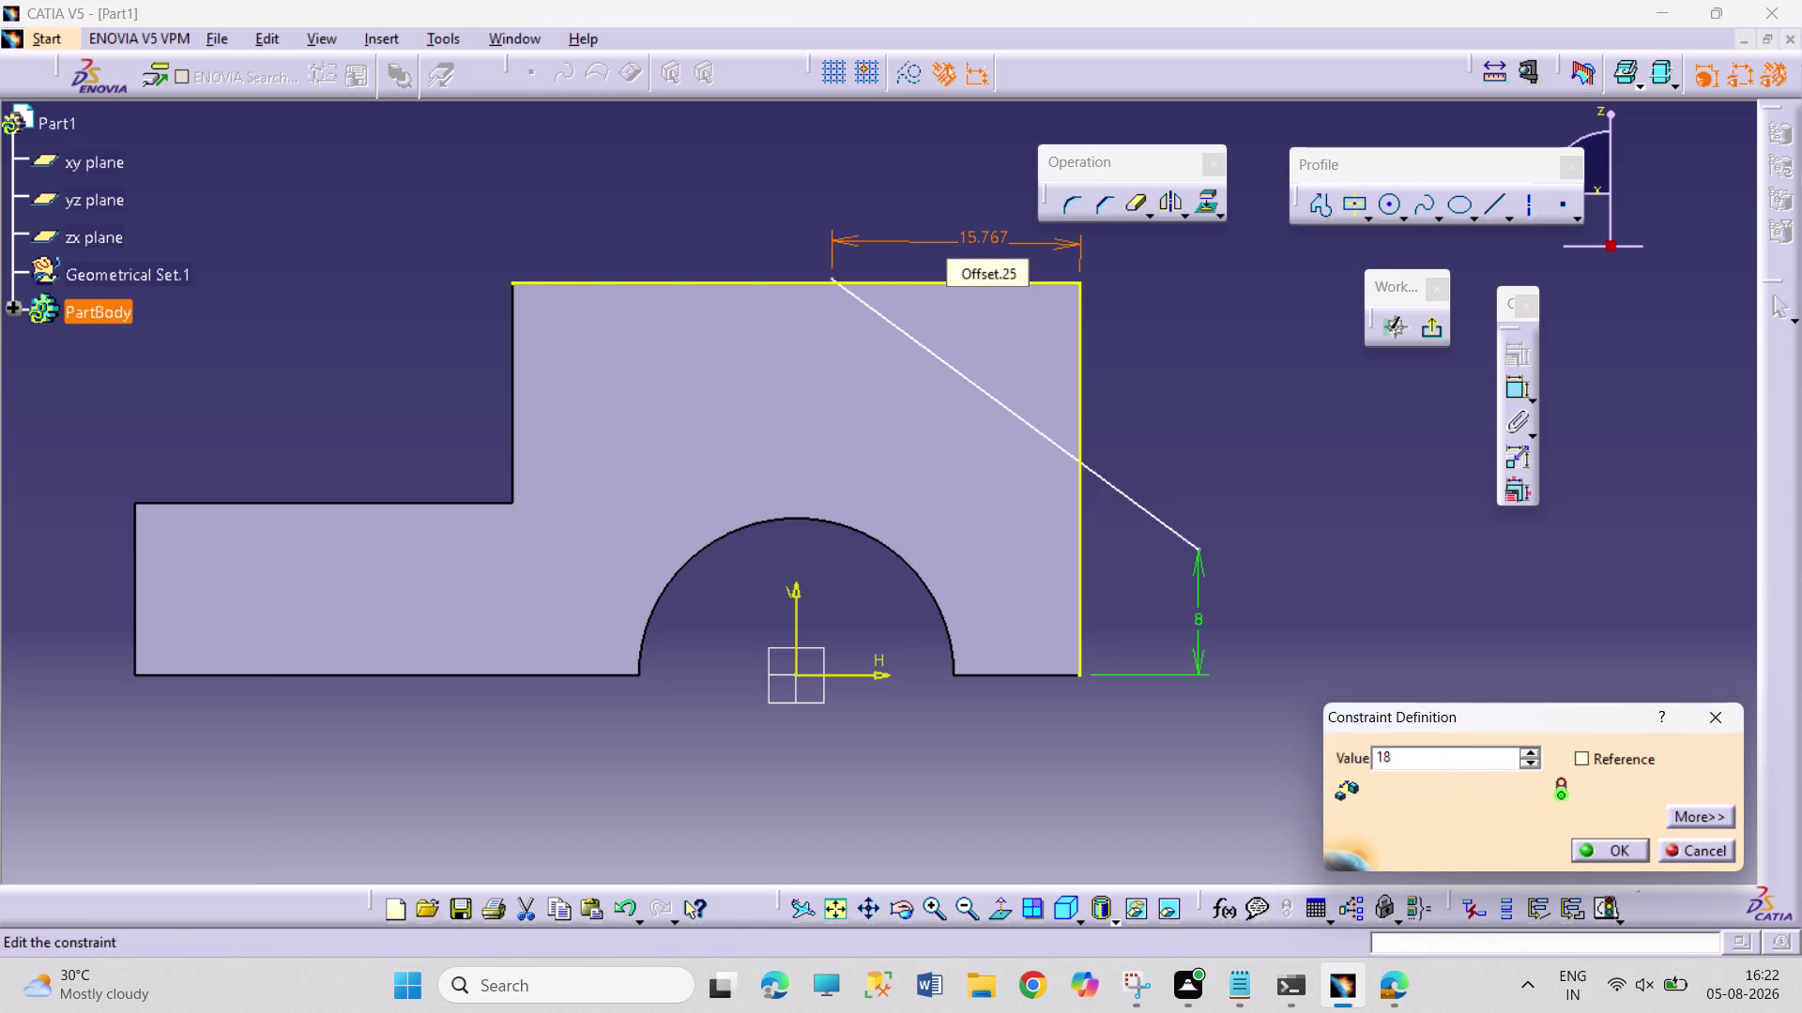
key(Return)
click(1238, 386)
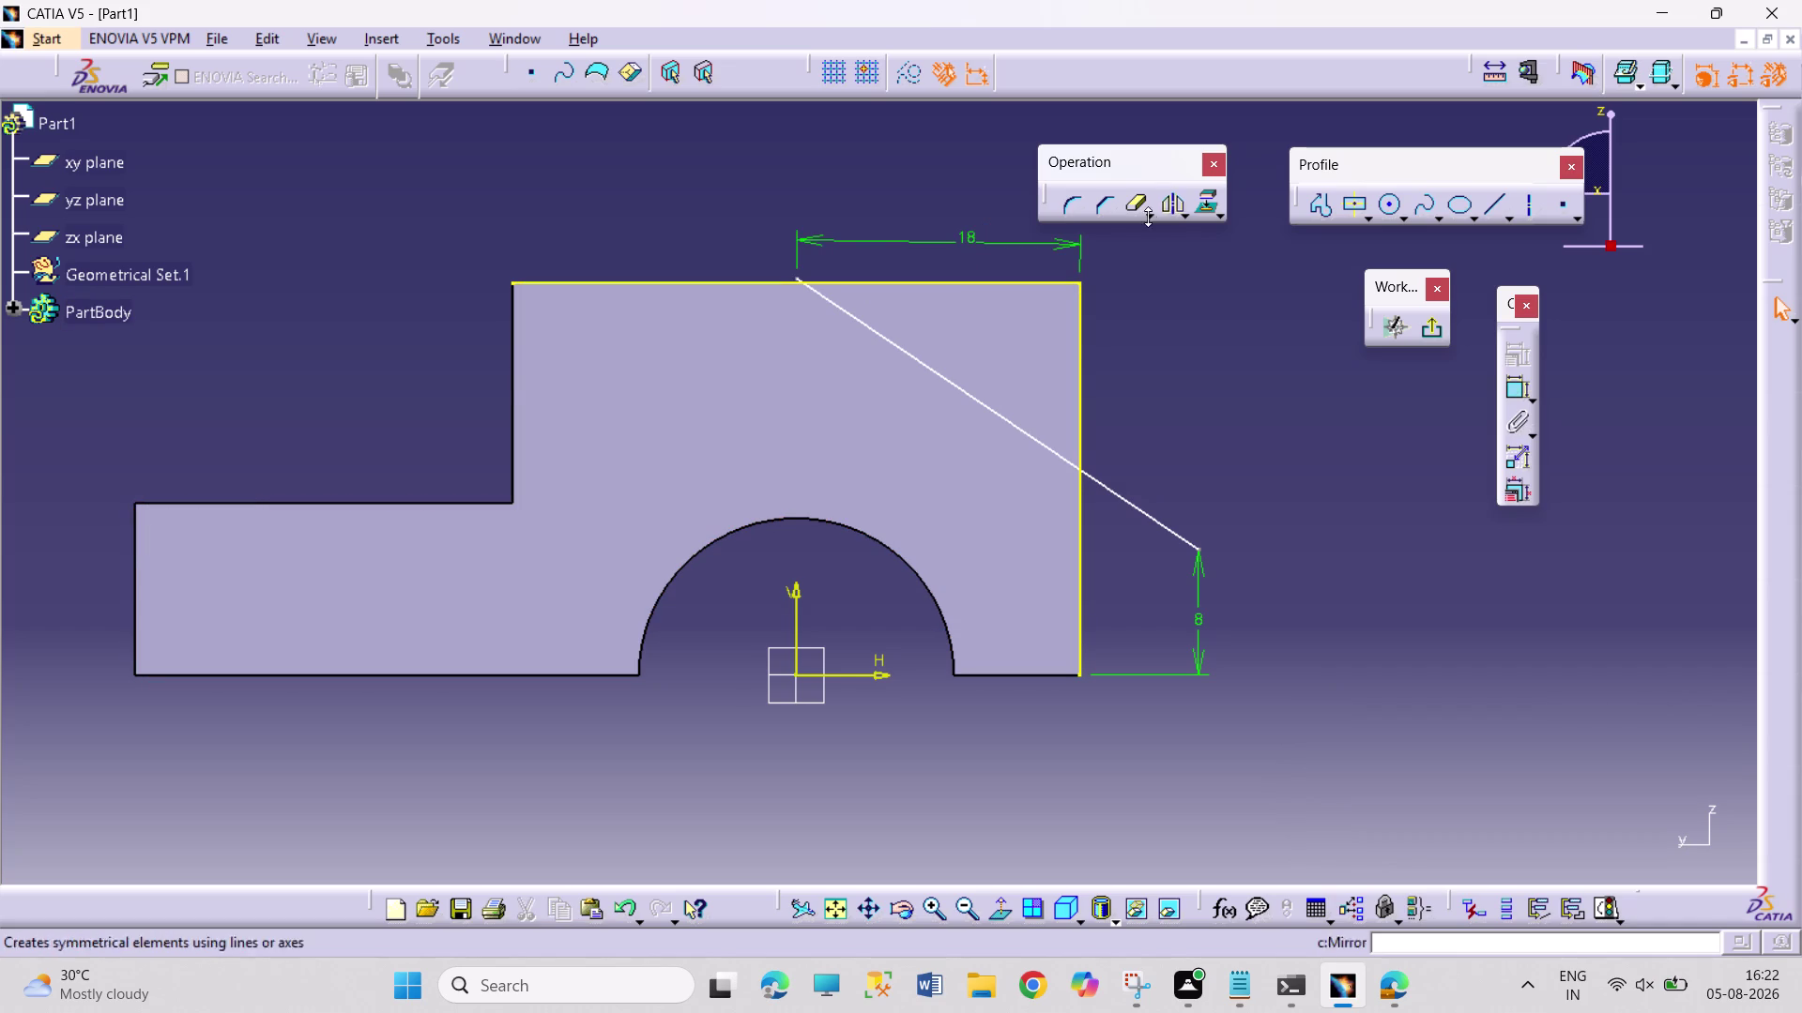
double_click(1126, 208)
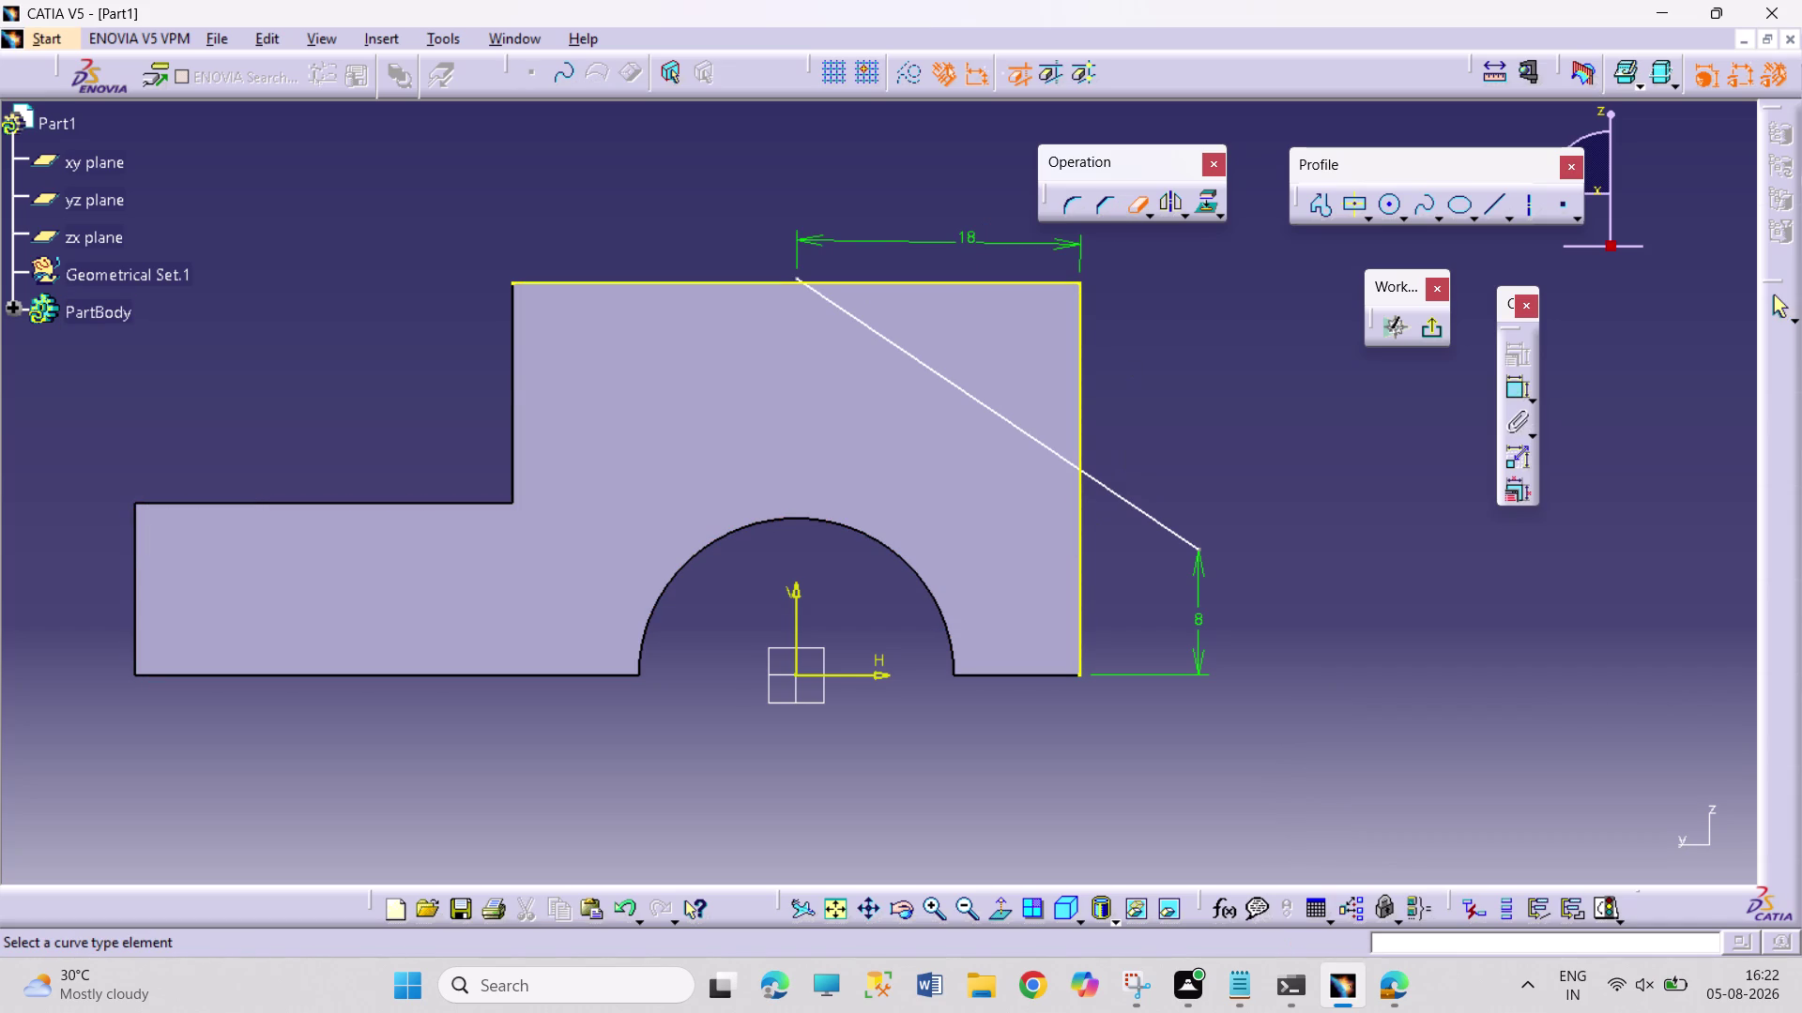
Quick-trim the excess line end and projected right and top edges, zooming in to check.
click(1080, 534)
click(1123, 499)
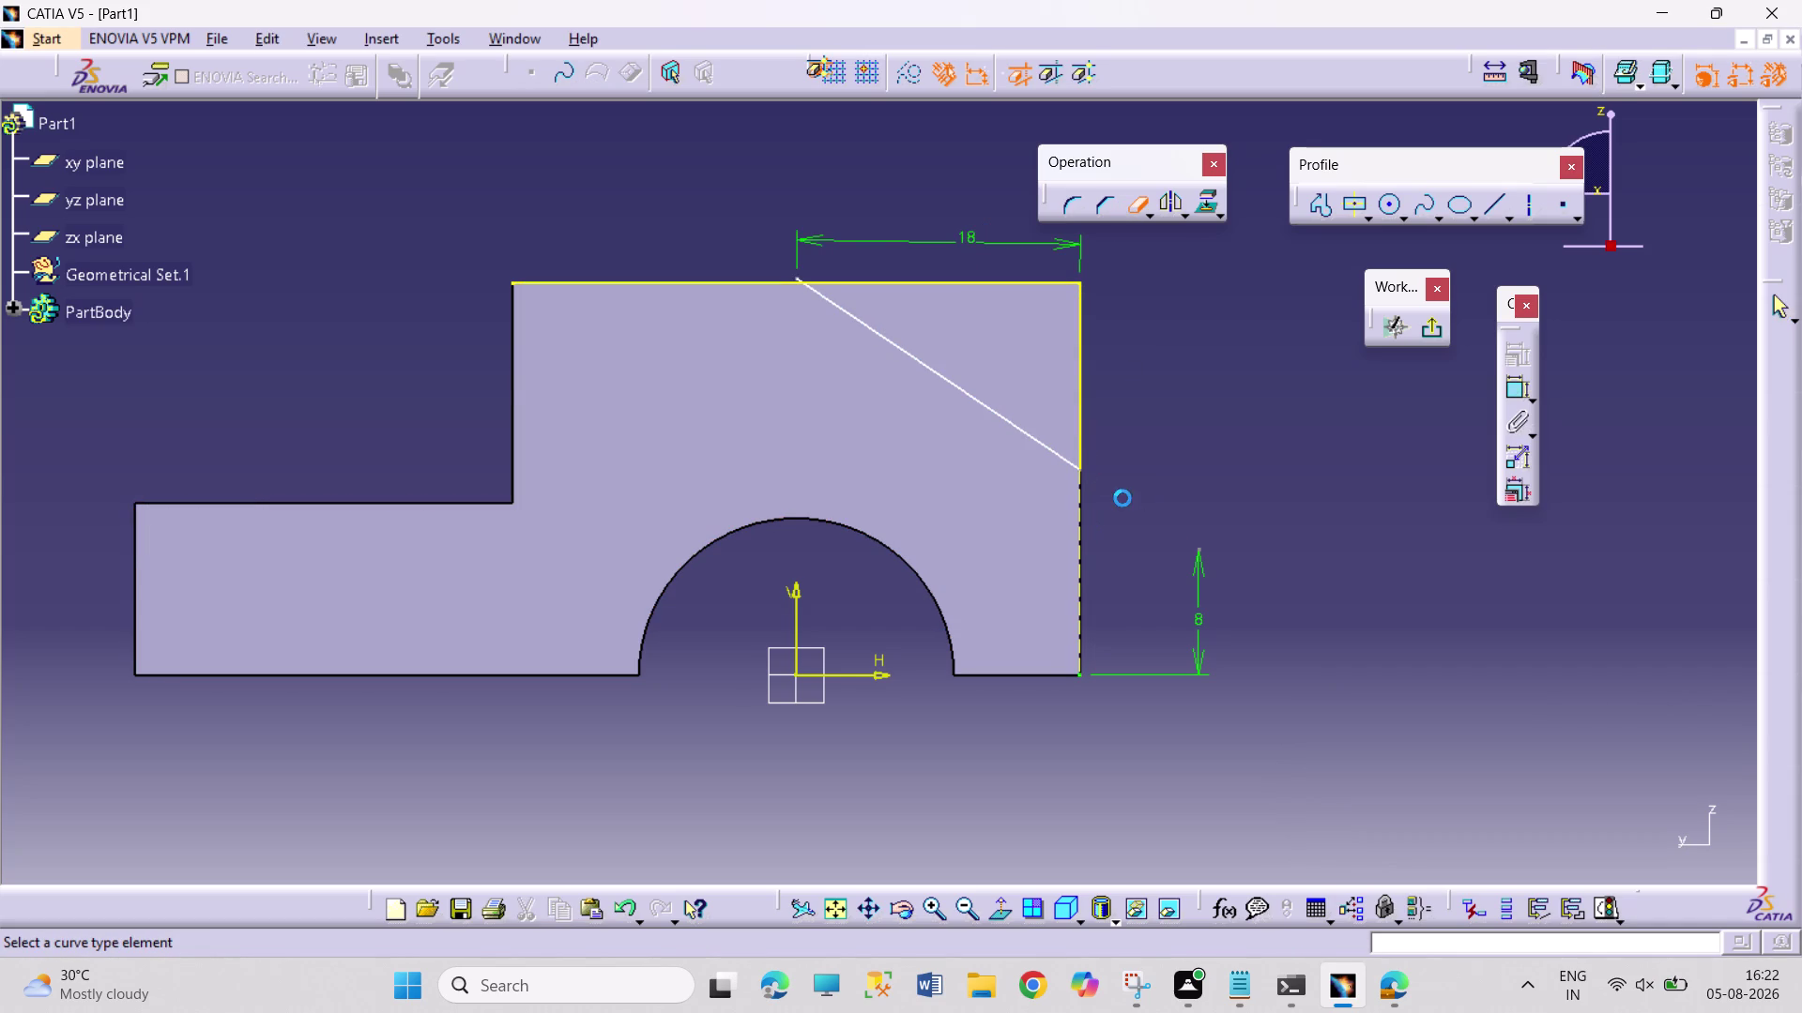
click(636, 285)
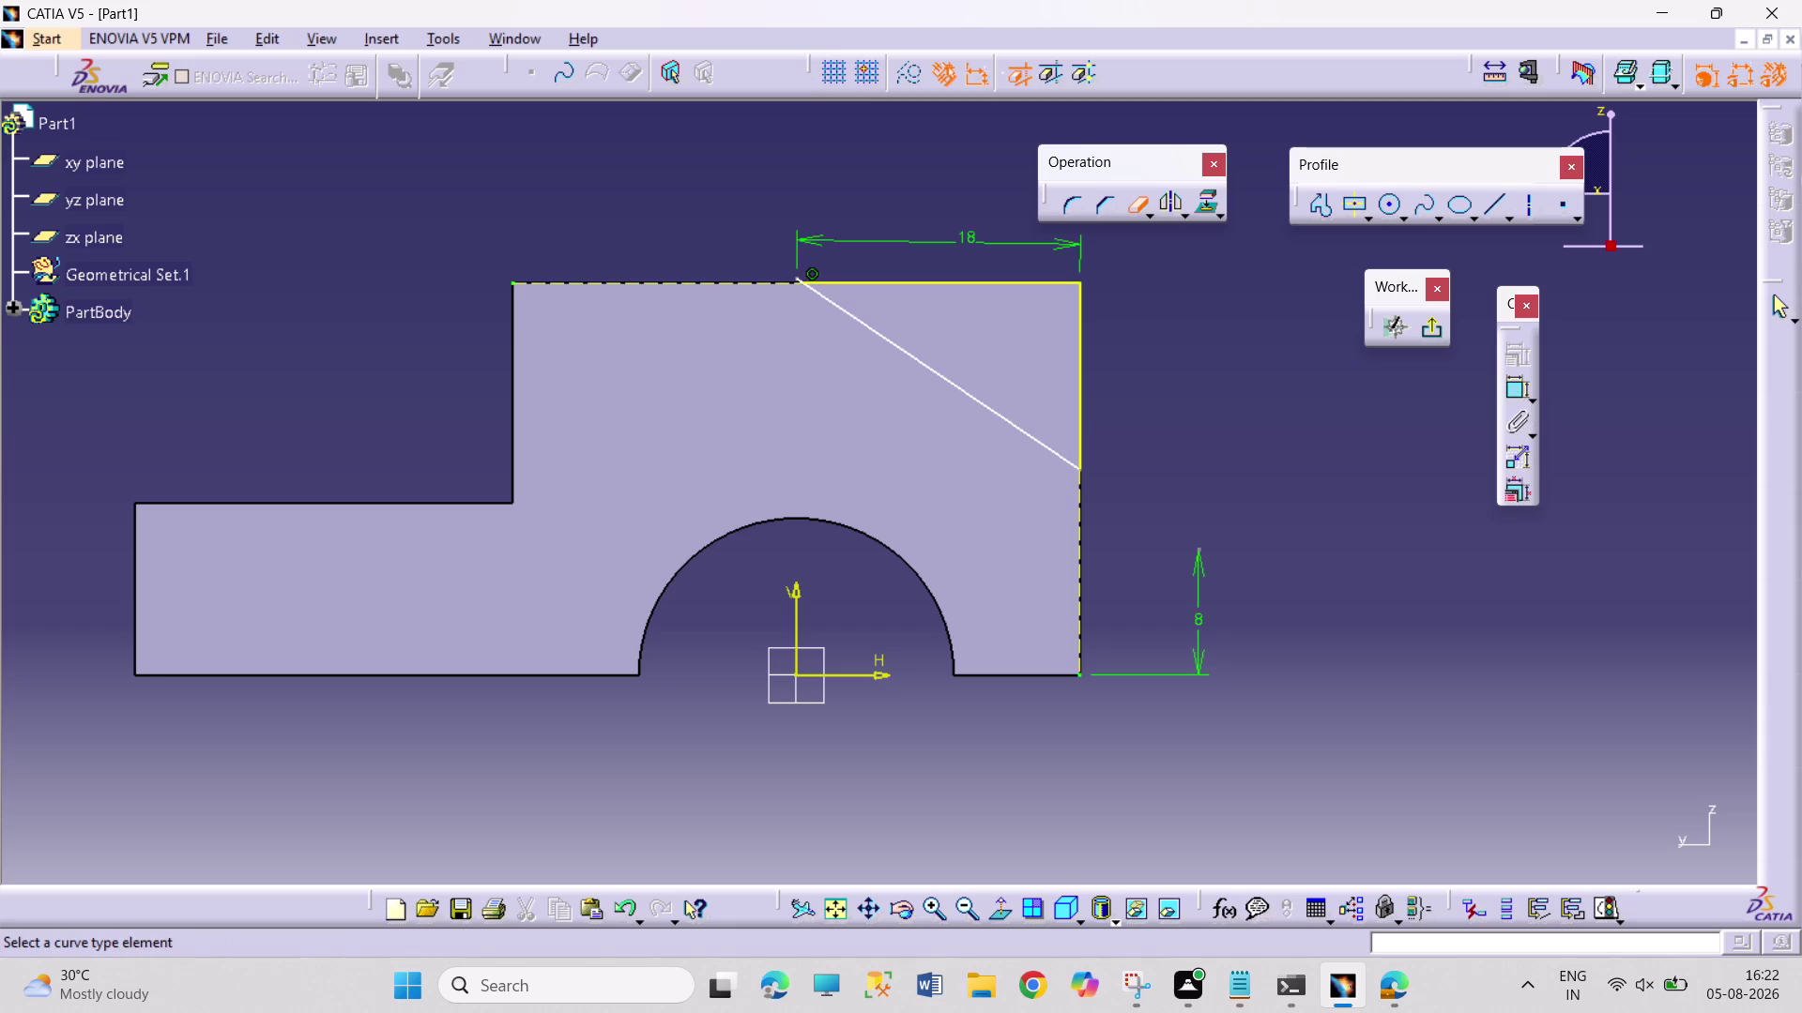
triple_click(941, 897)
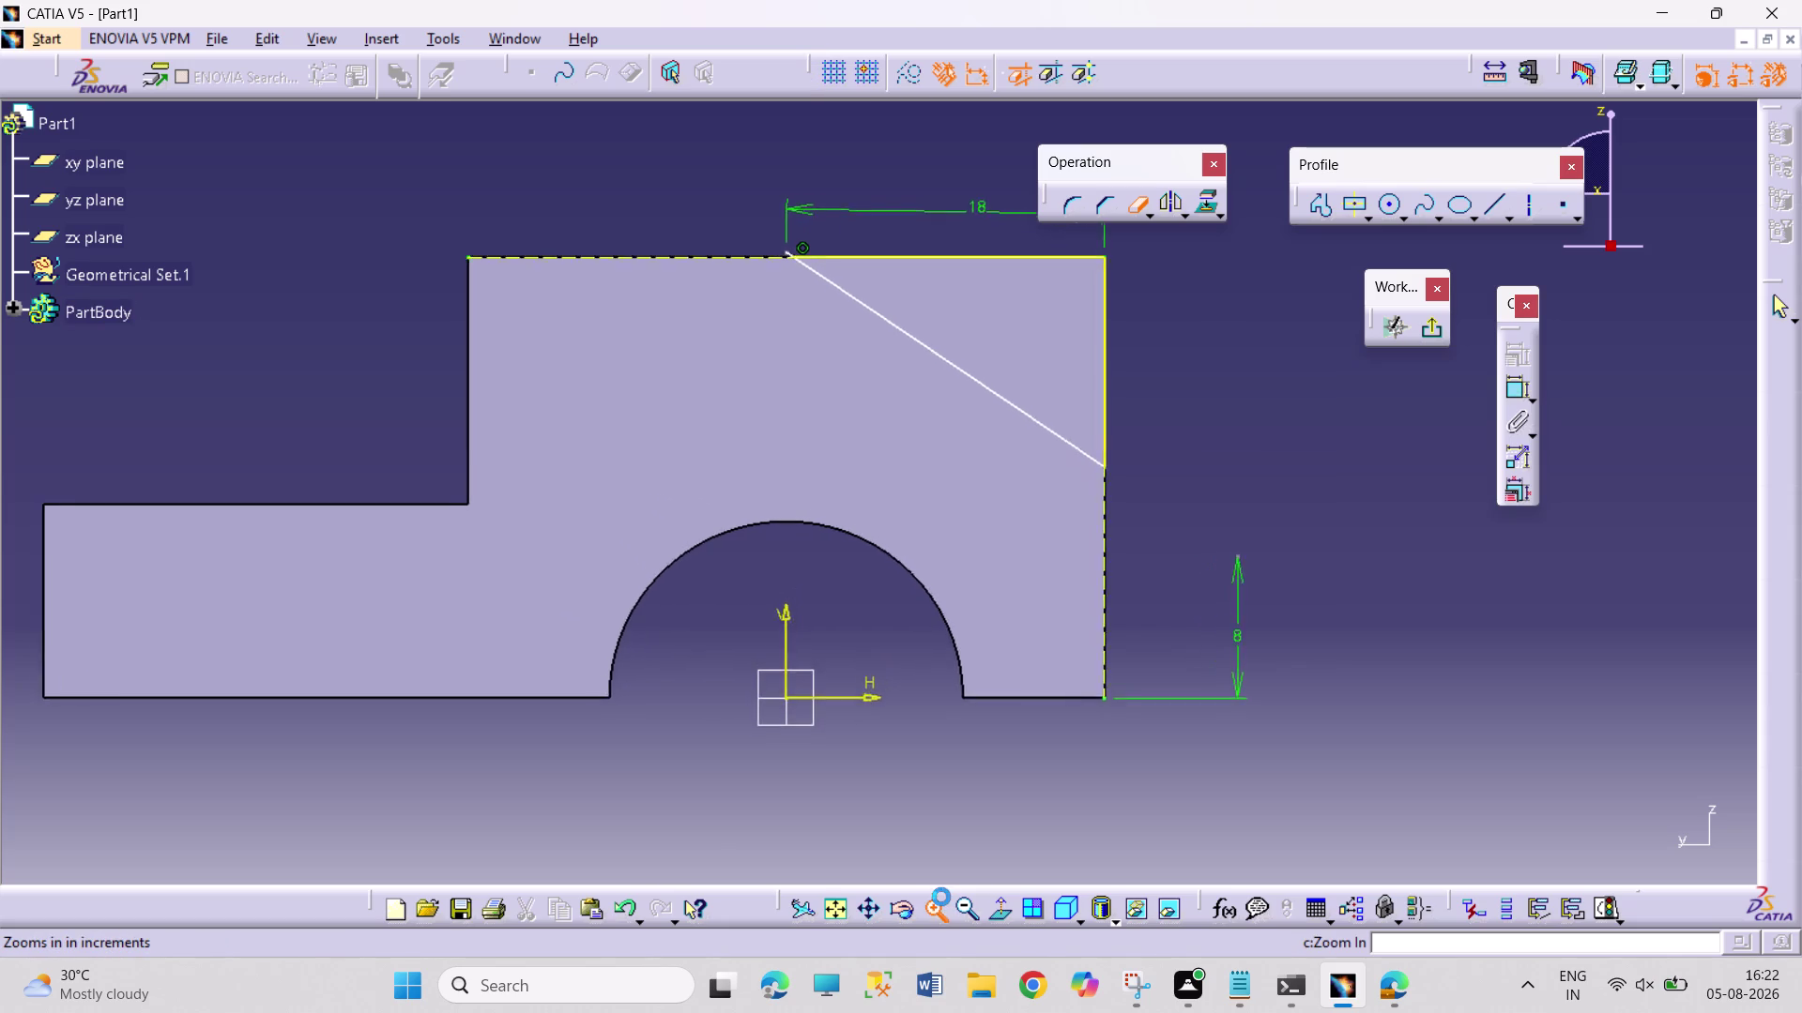
double_click(942, 897)
click(872, 906)
drag(790, 428, 808, 506)
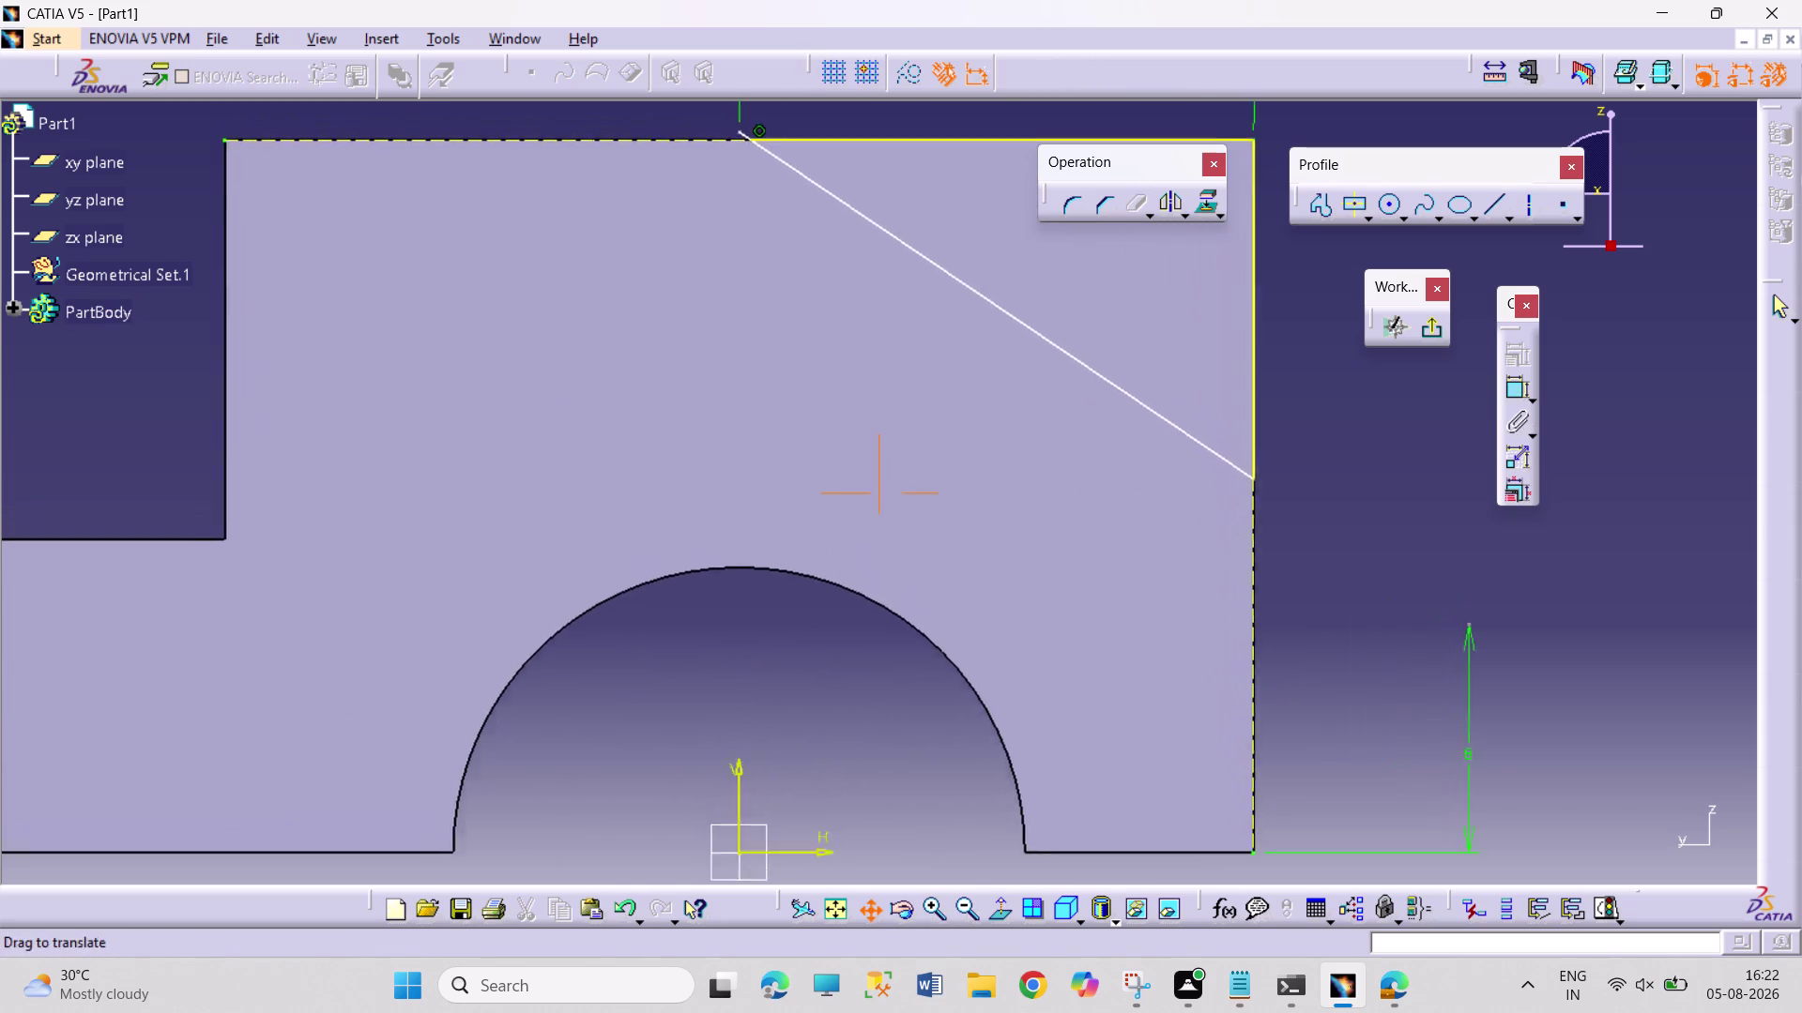
drag(807, 506, 865, 734)
double_click(933, 900)
double_click(930, 907)
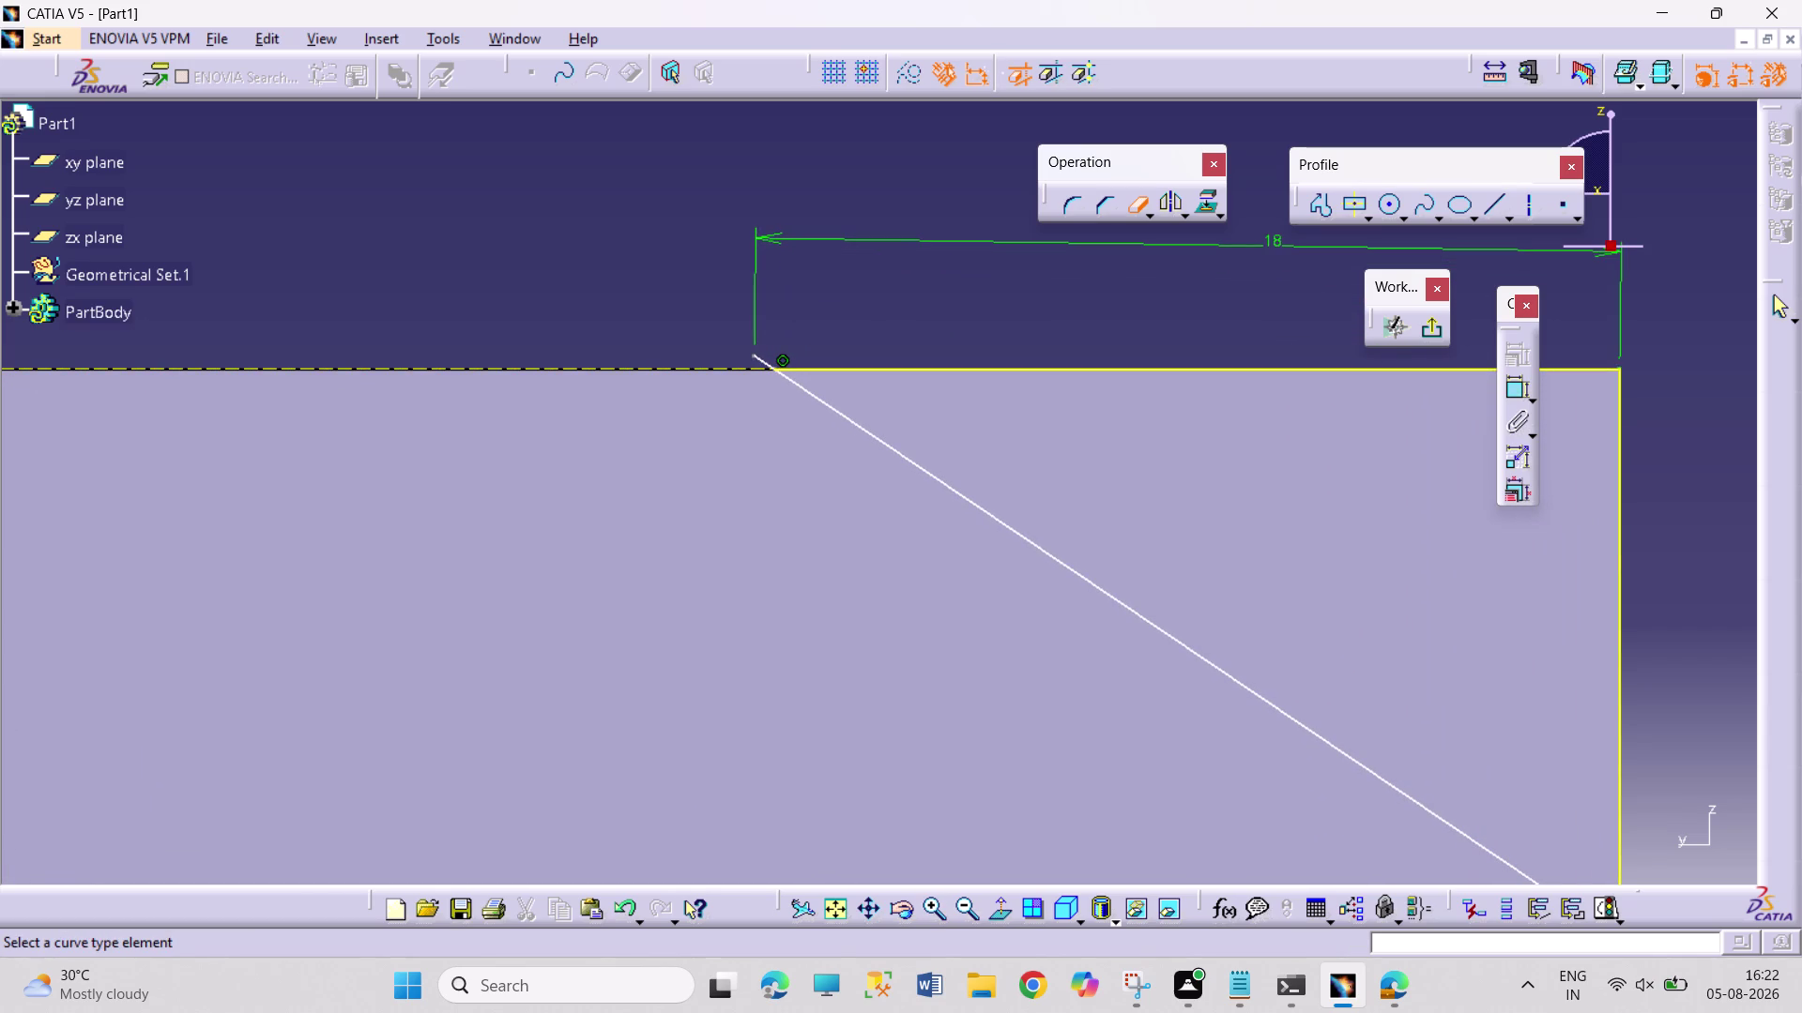
Finish trimming at the line's upper end and exit the sketch to the 3D part.
click(761, 359)
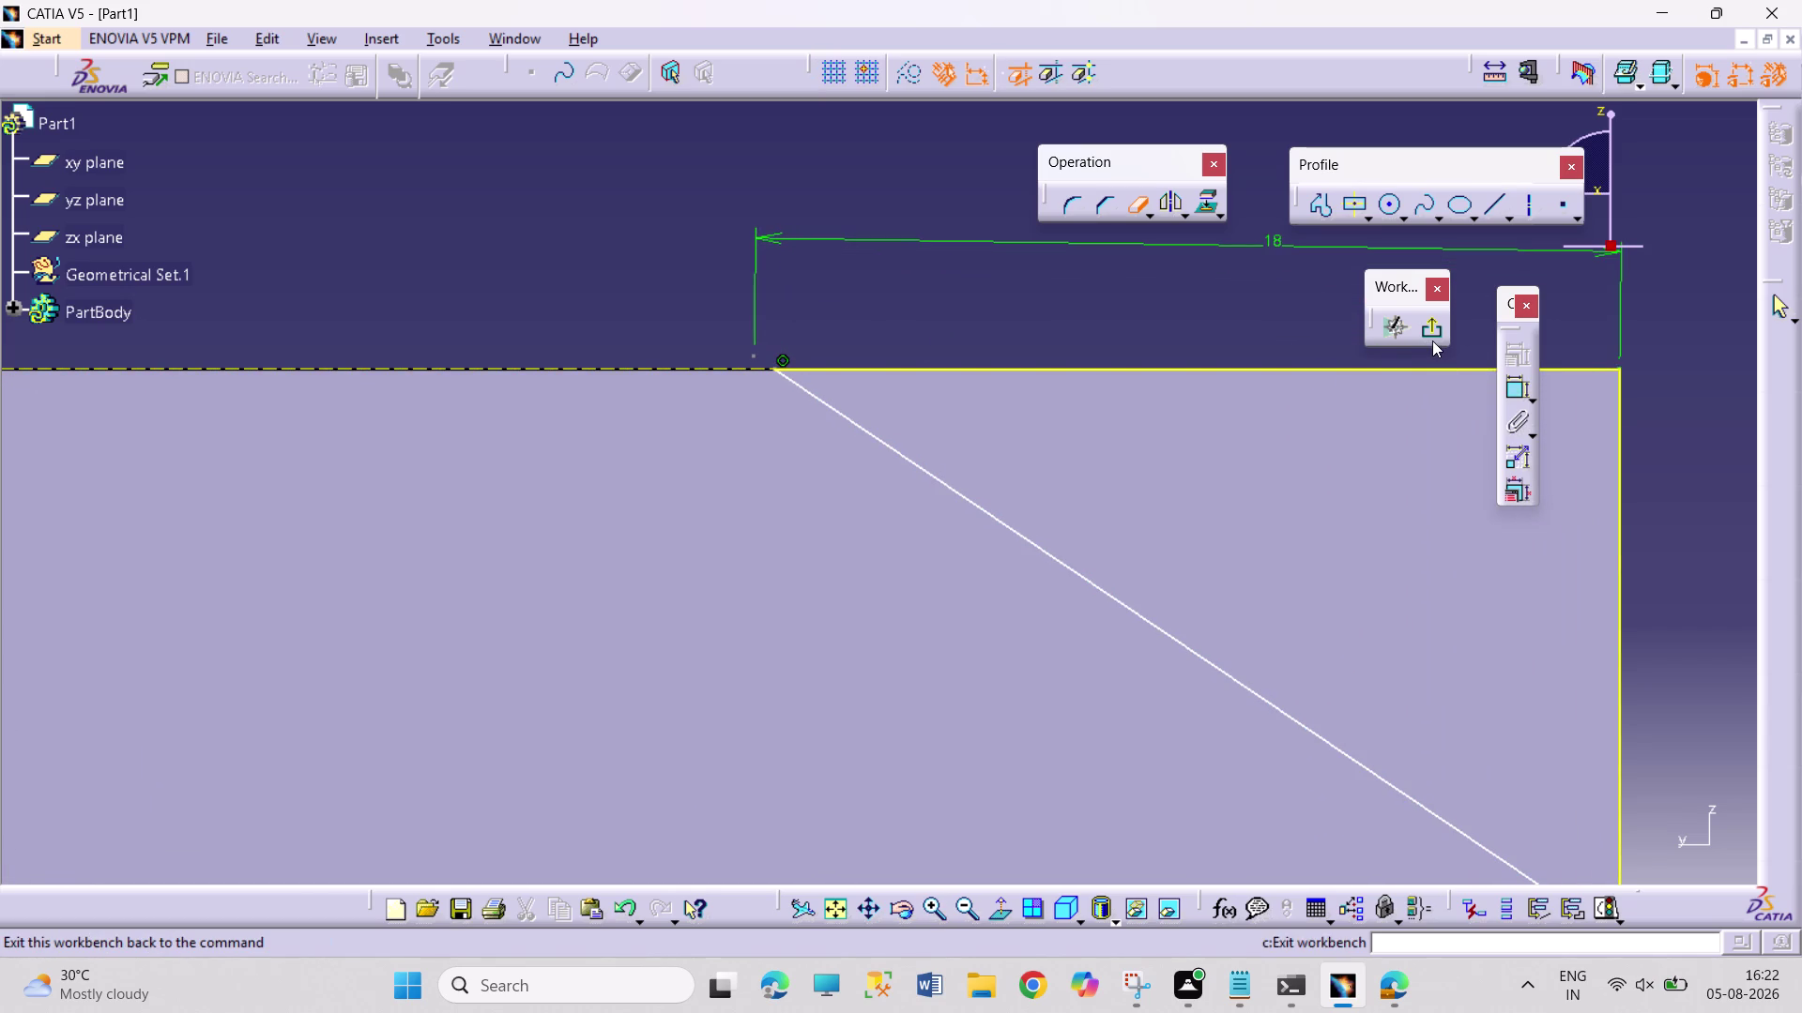
click(1130, 209)
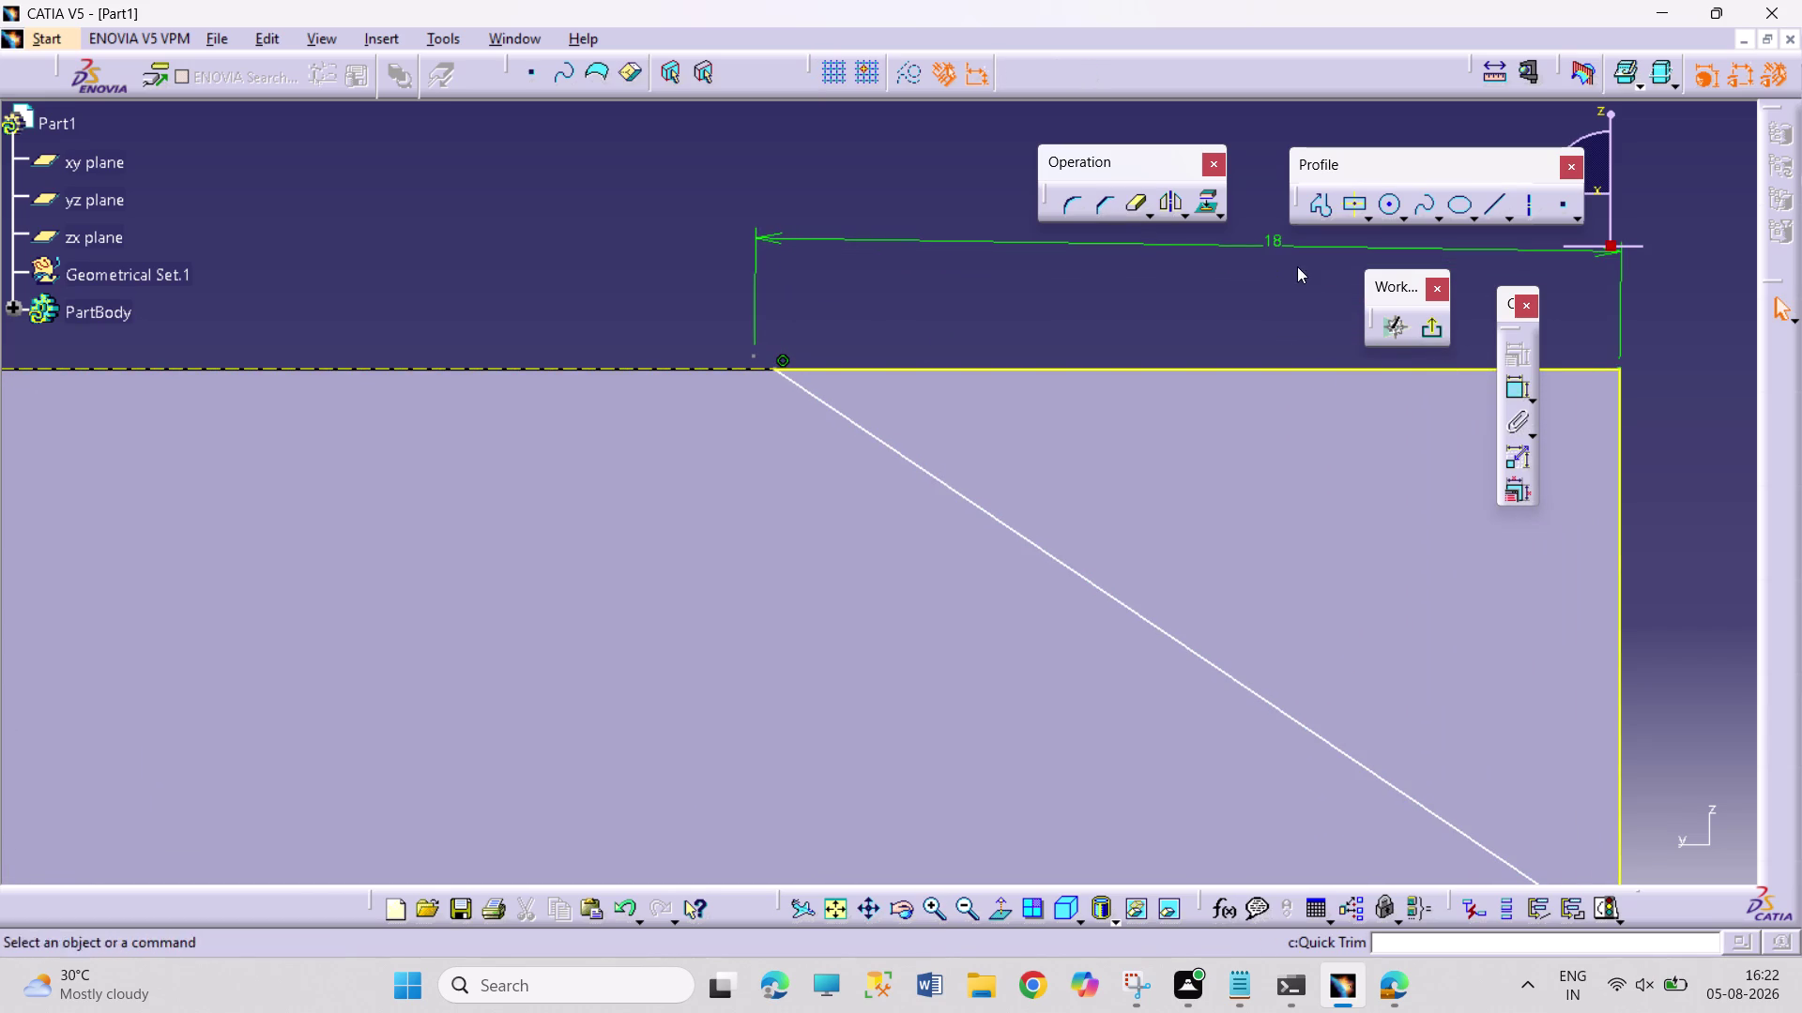
click(1430, 326)
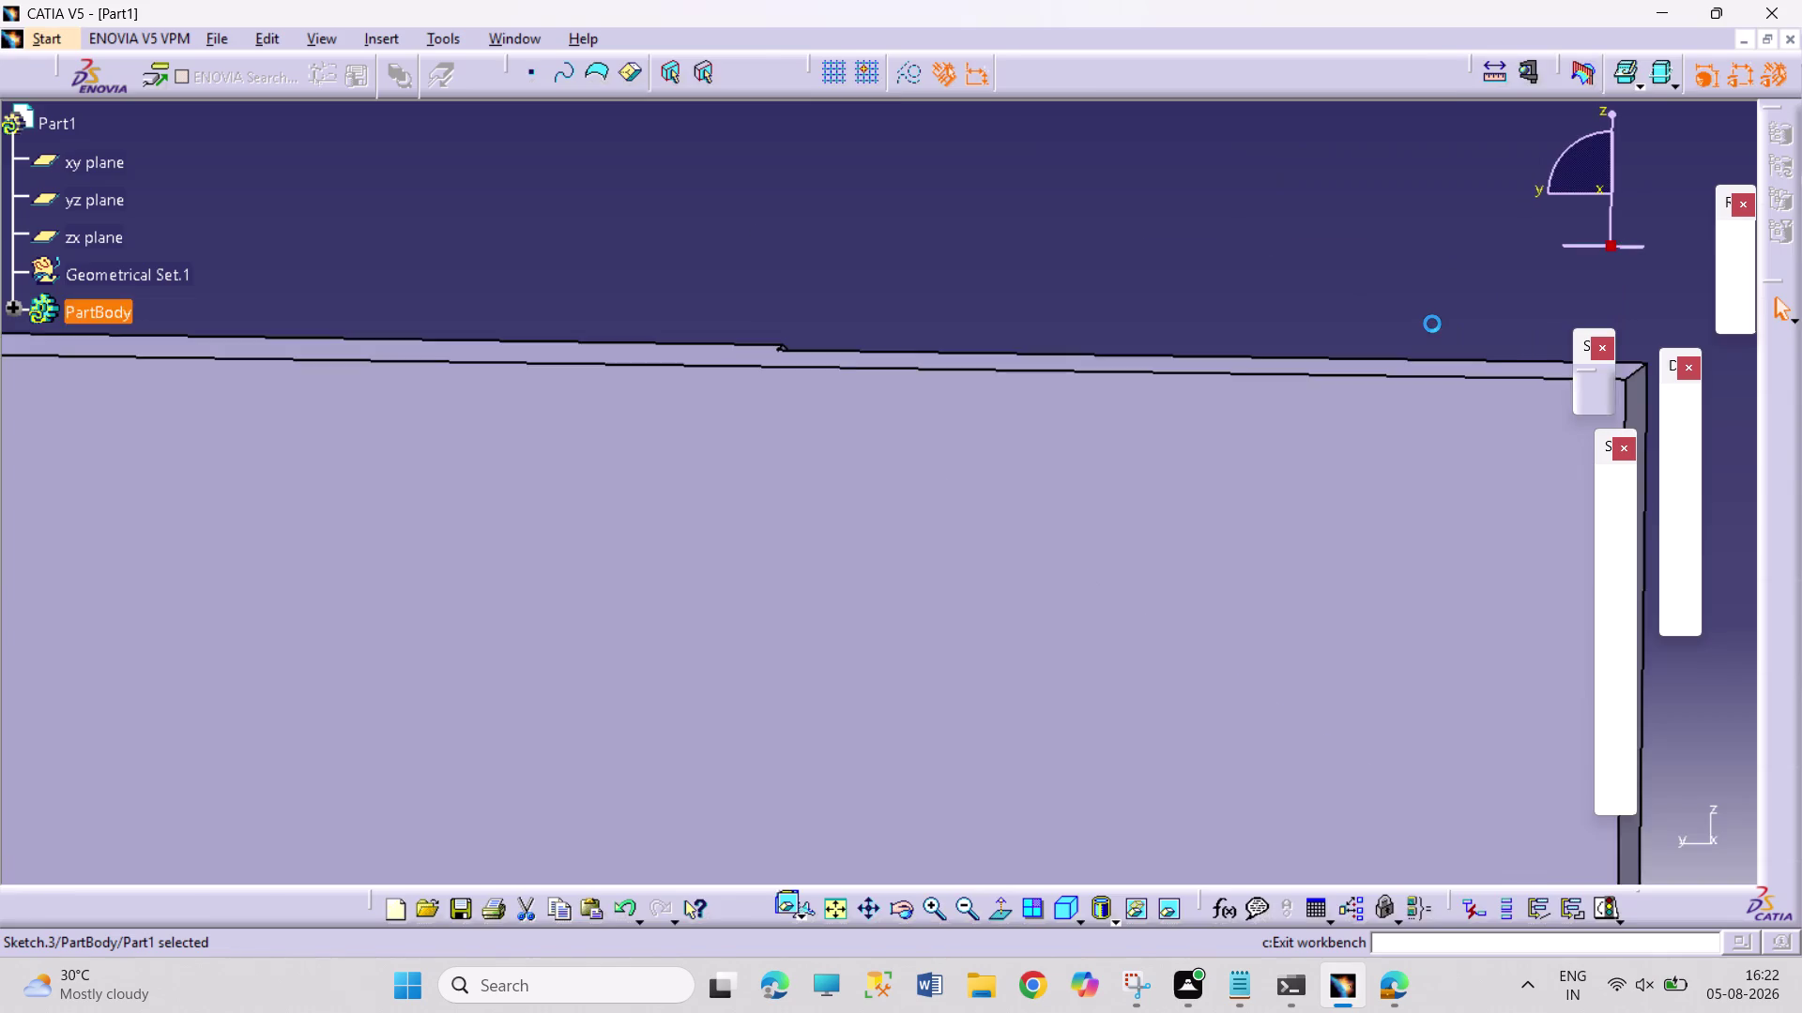
Create the 8 mm pocket from Sketch.3.
click(1613, 537)
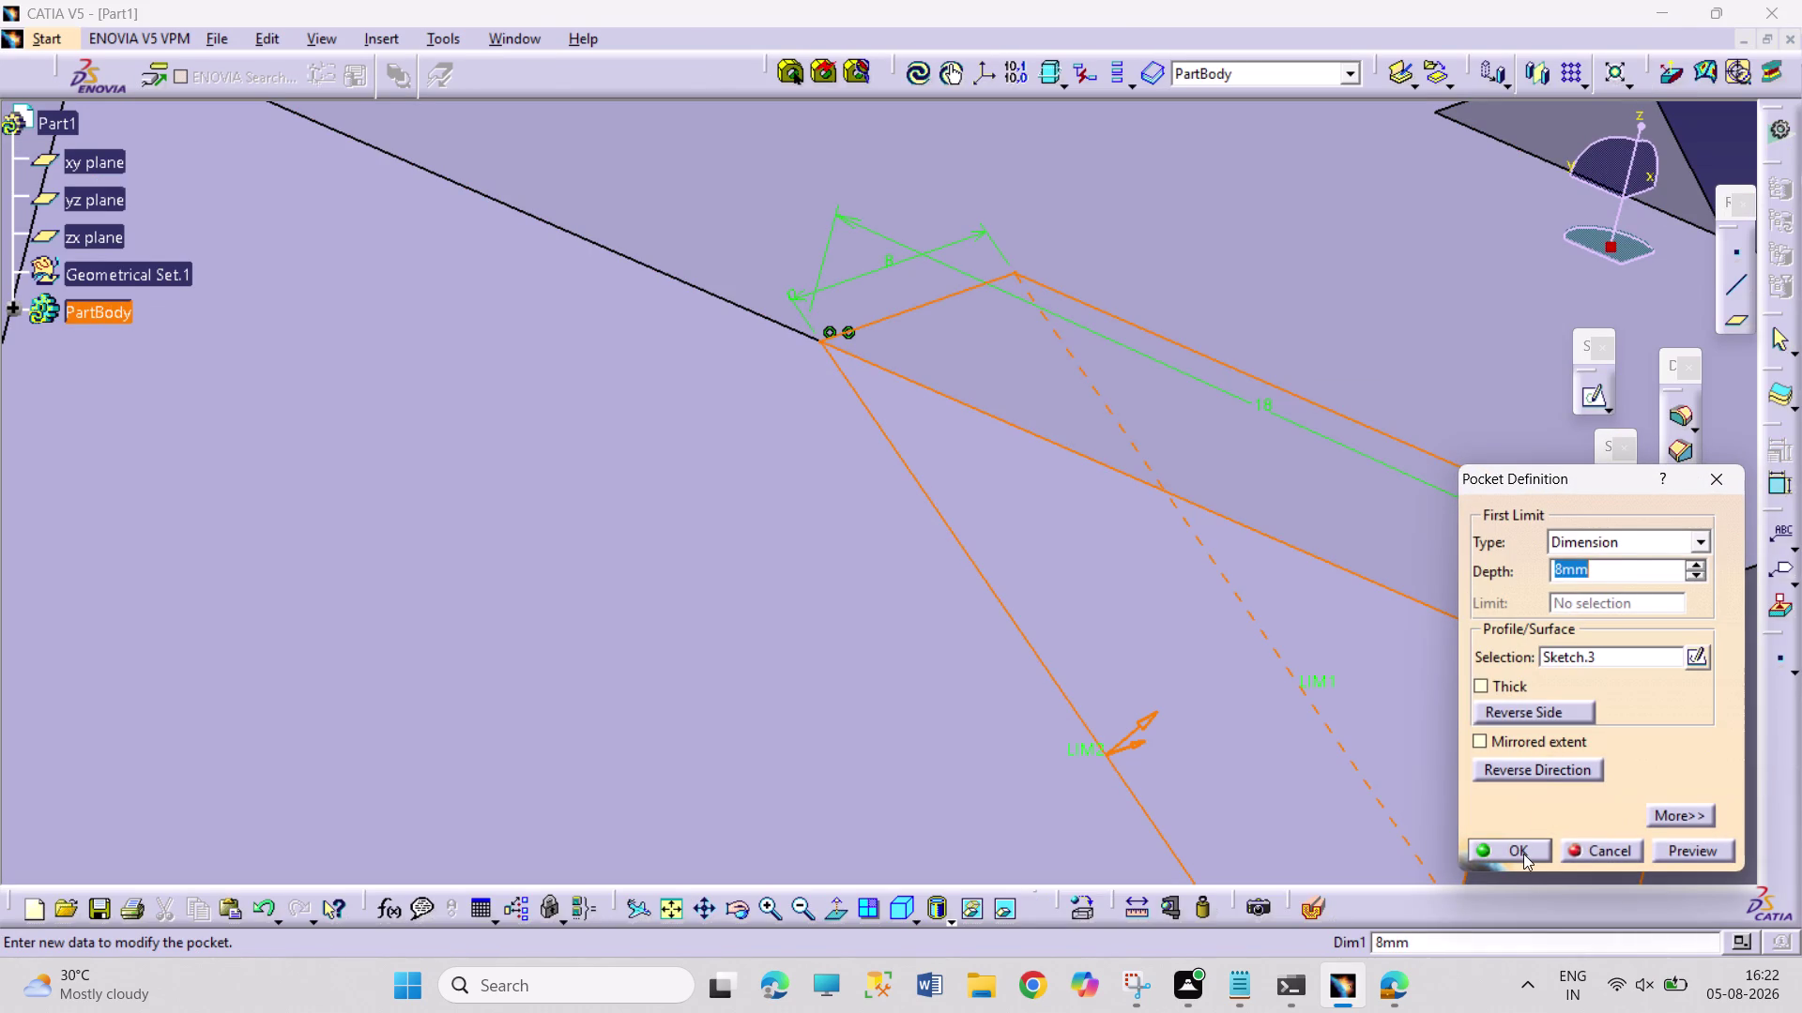
click(1523, 854)
click(1380, 788)
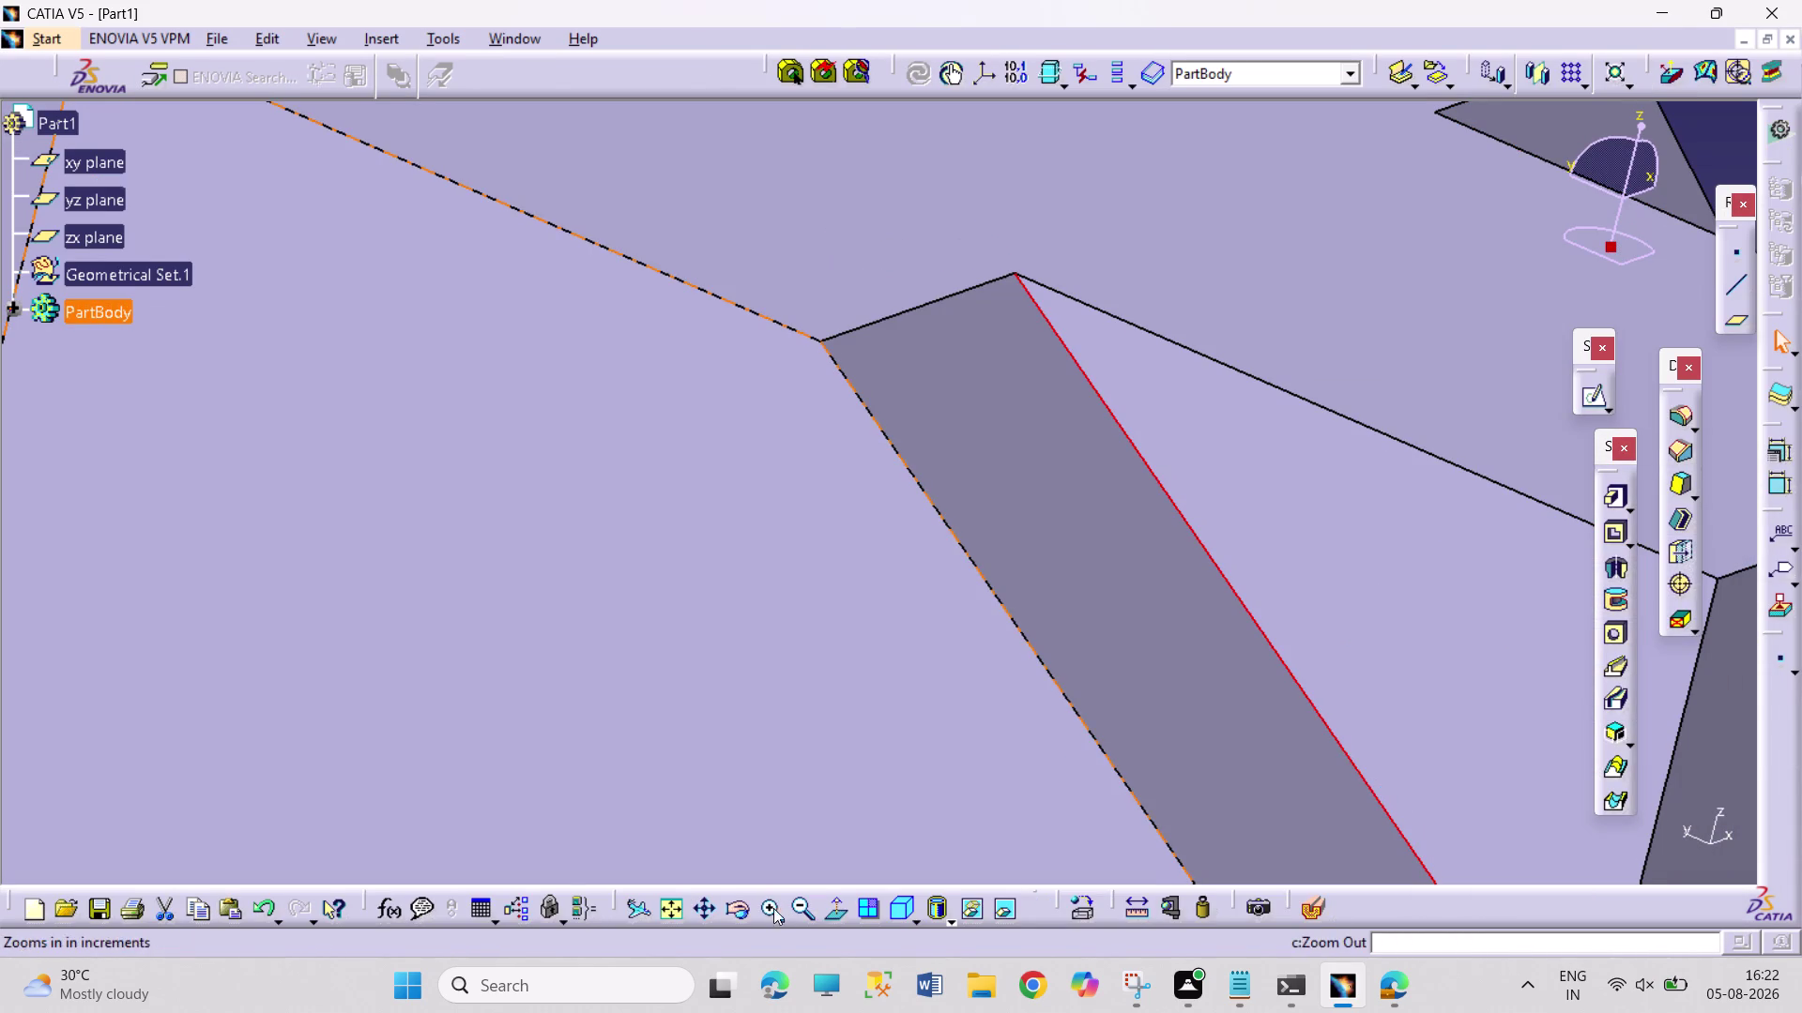
Fit the part in view, turn it to the flat face and start a sketch there.
click(665, 915)
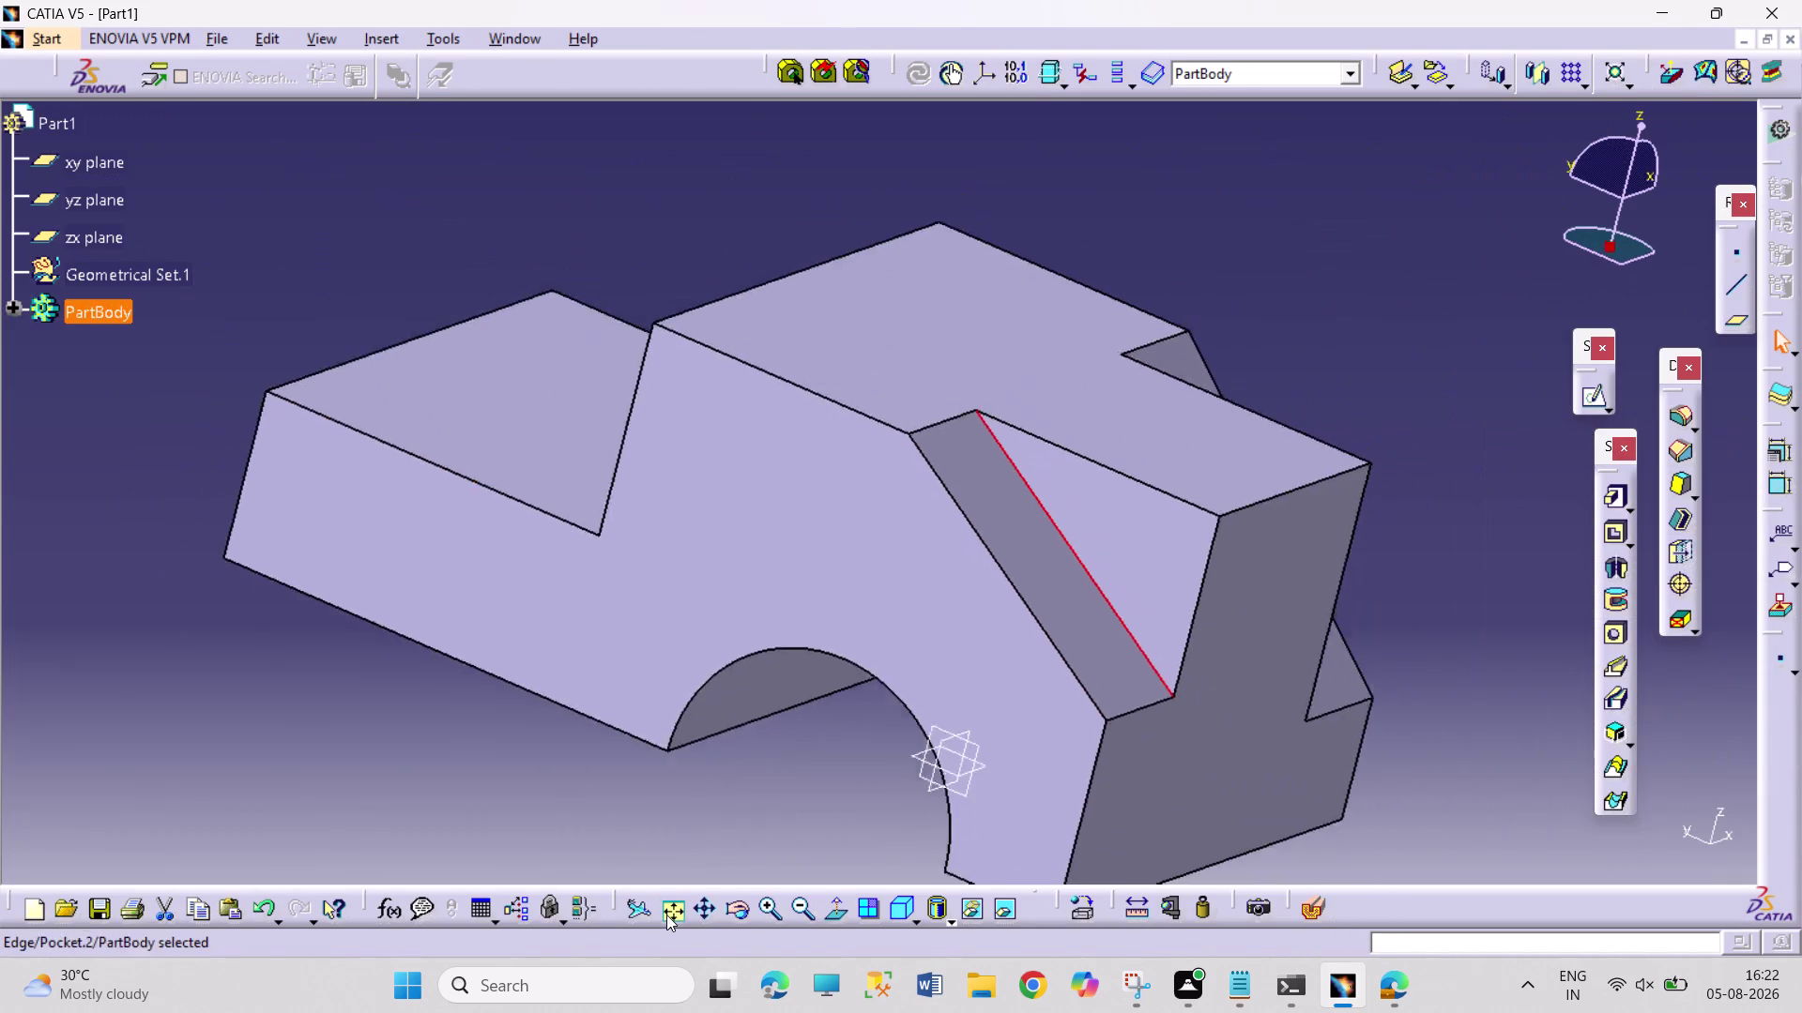
click(1114, 822)
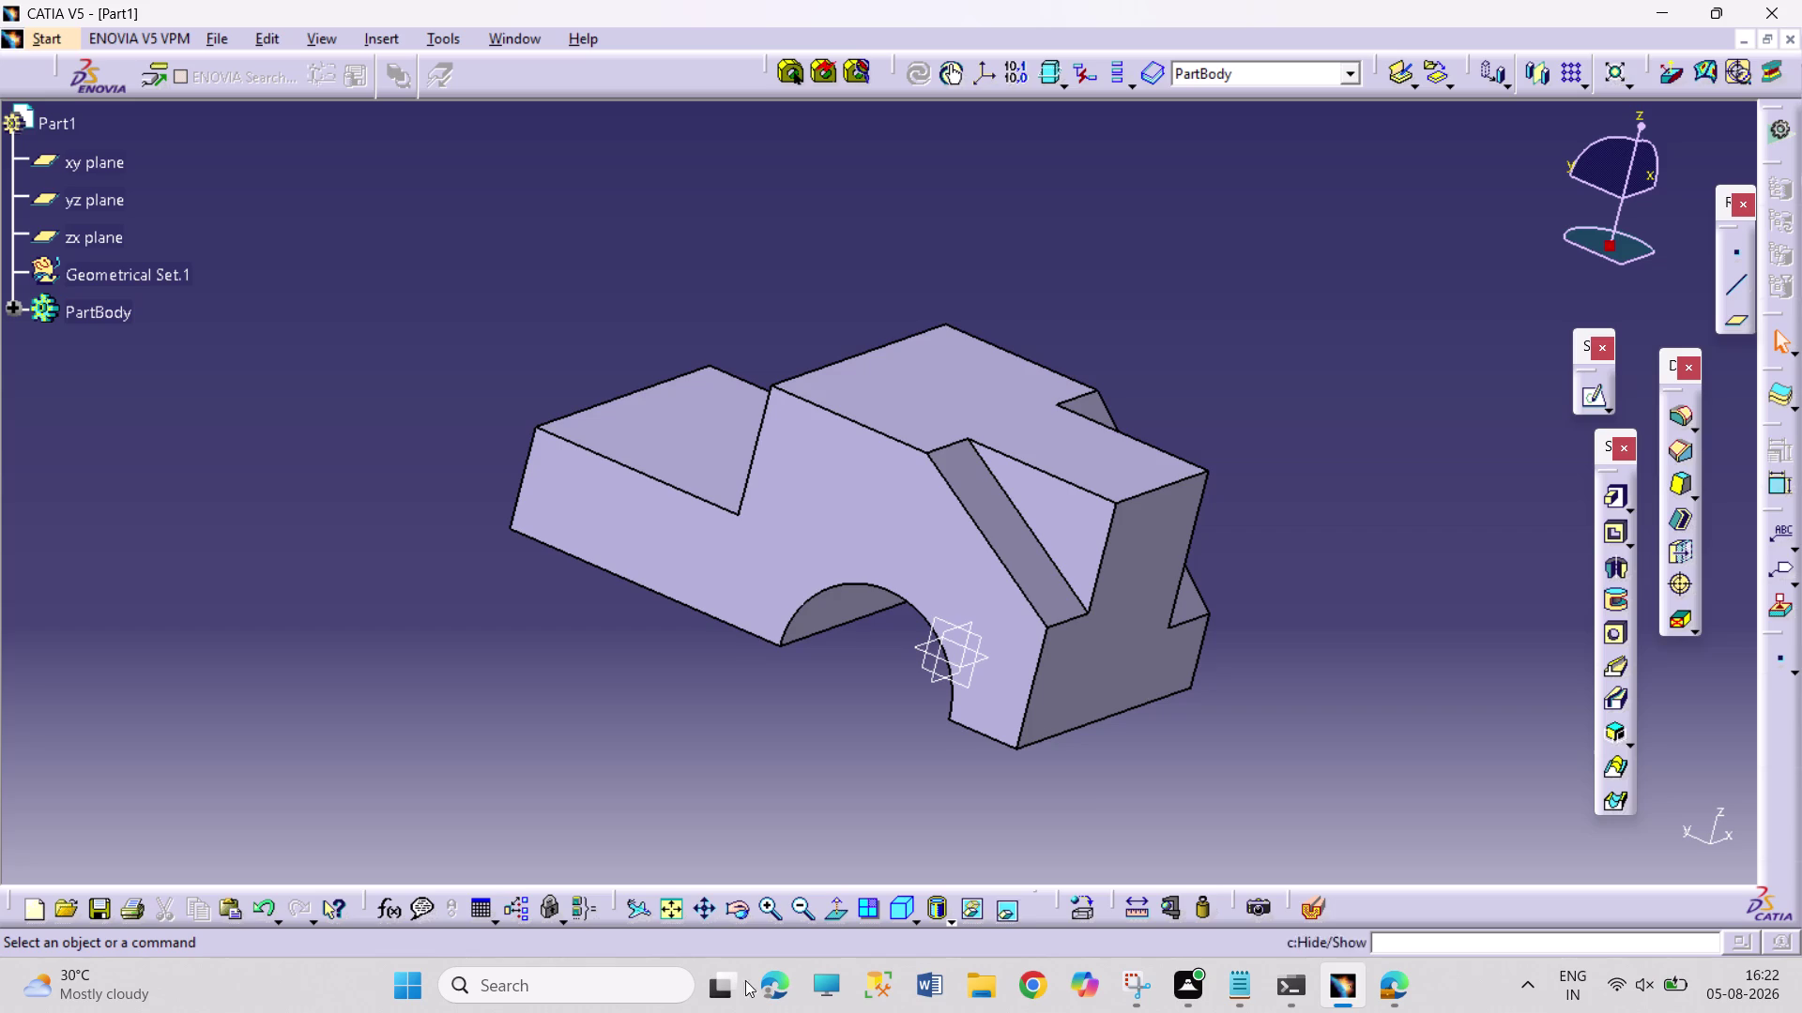
click(734, 913)
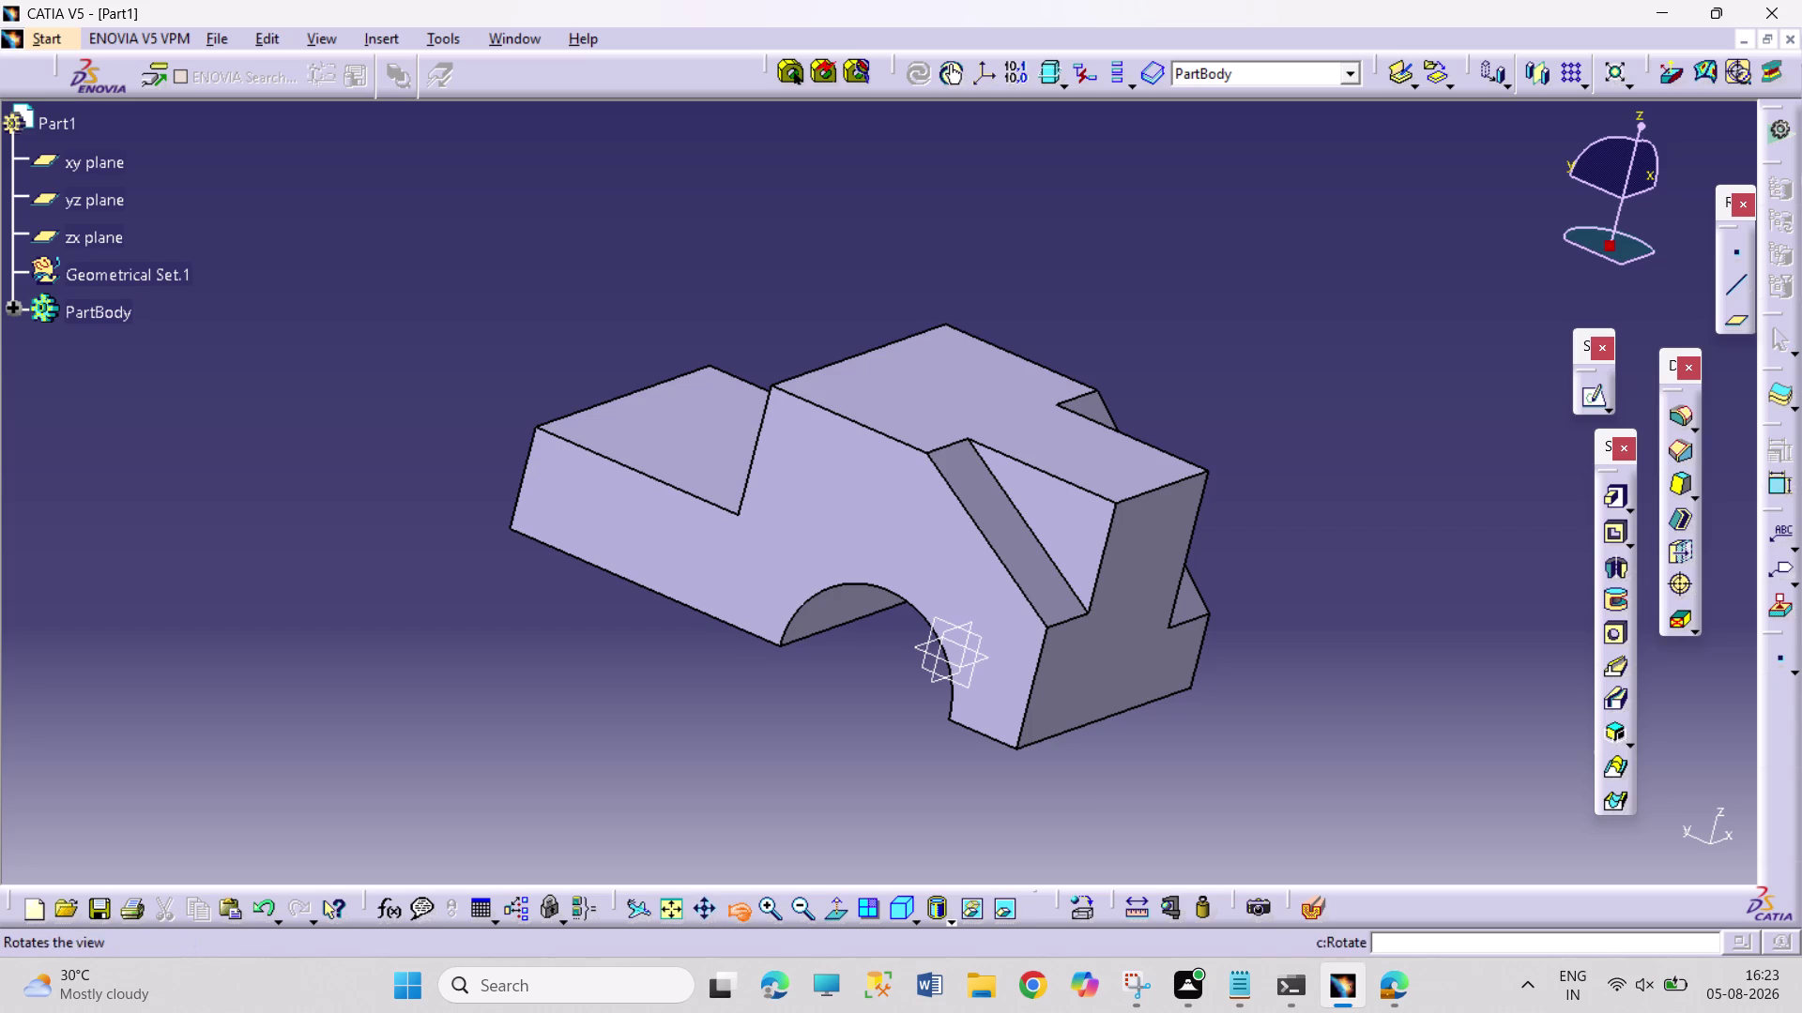
drag(678, 725, 1100, 803)
click(766, 683)
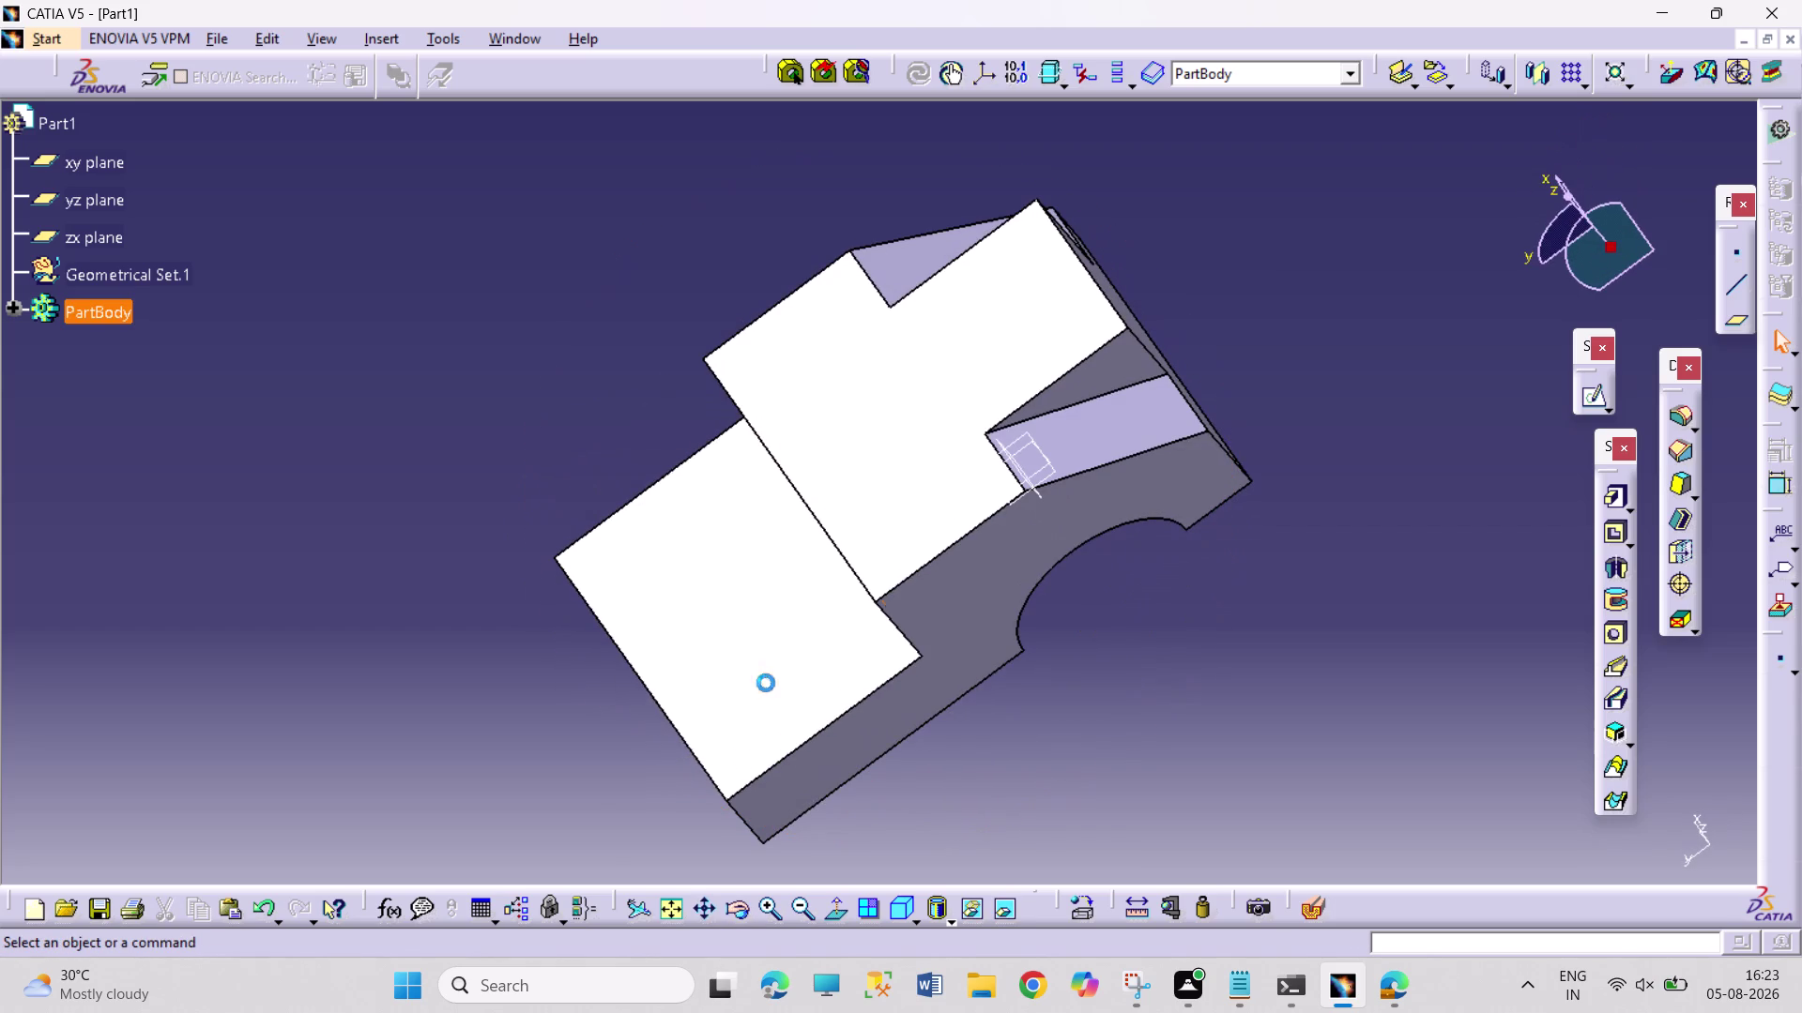
click(1579, 397)
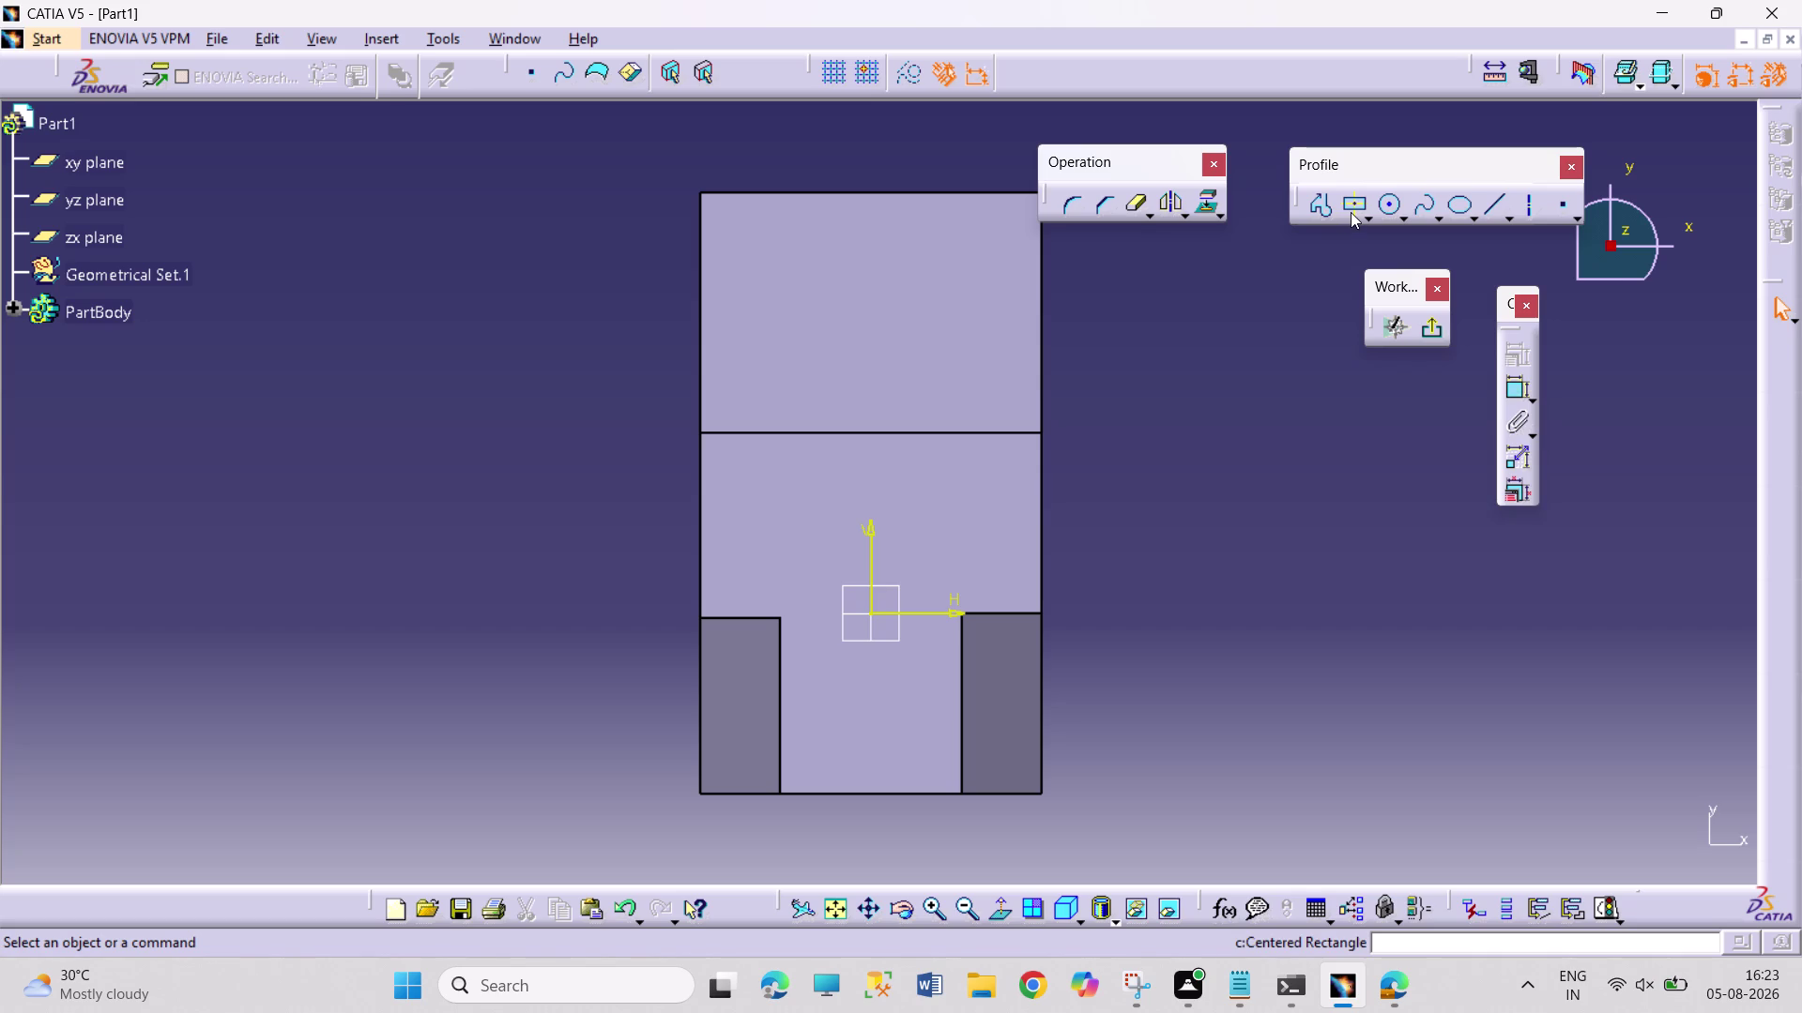
Draw a centred rectangle near the top of the face.
click(1351, 212)
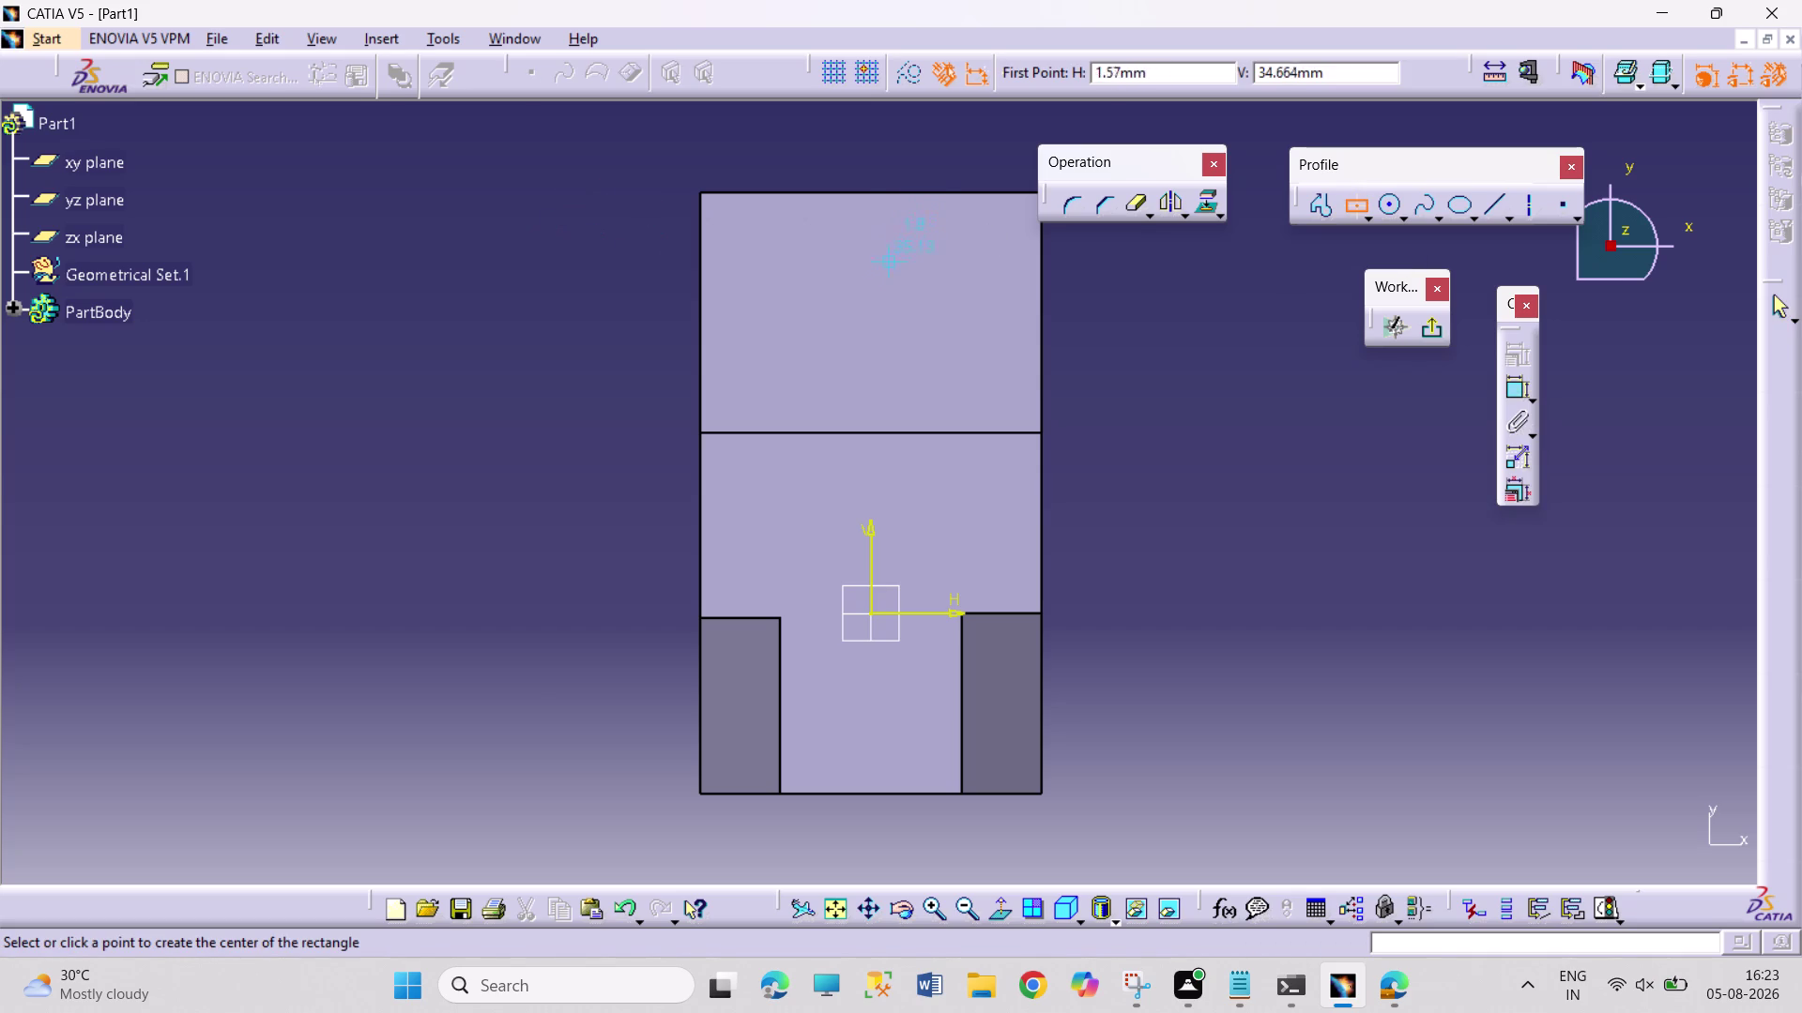
click(871, 266)
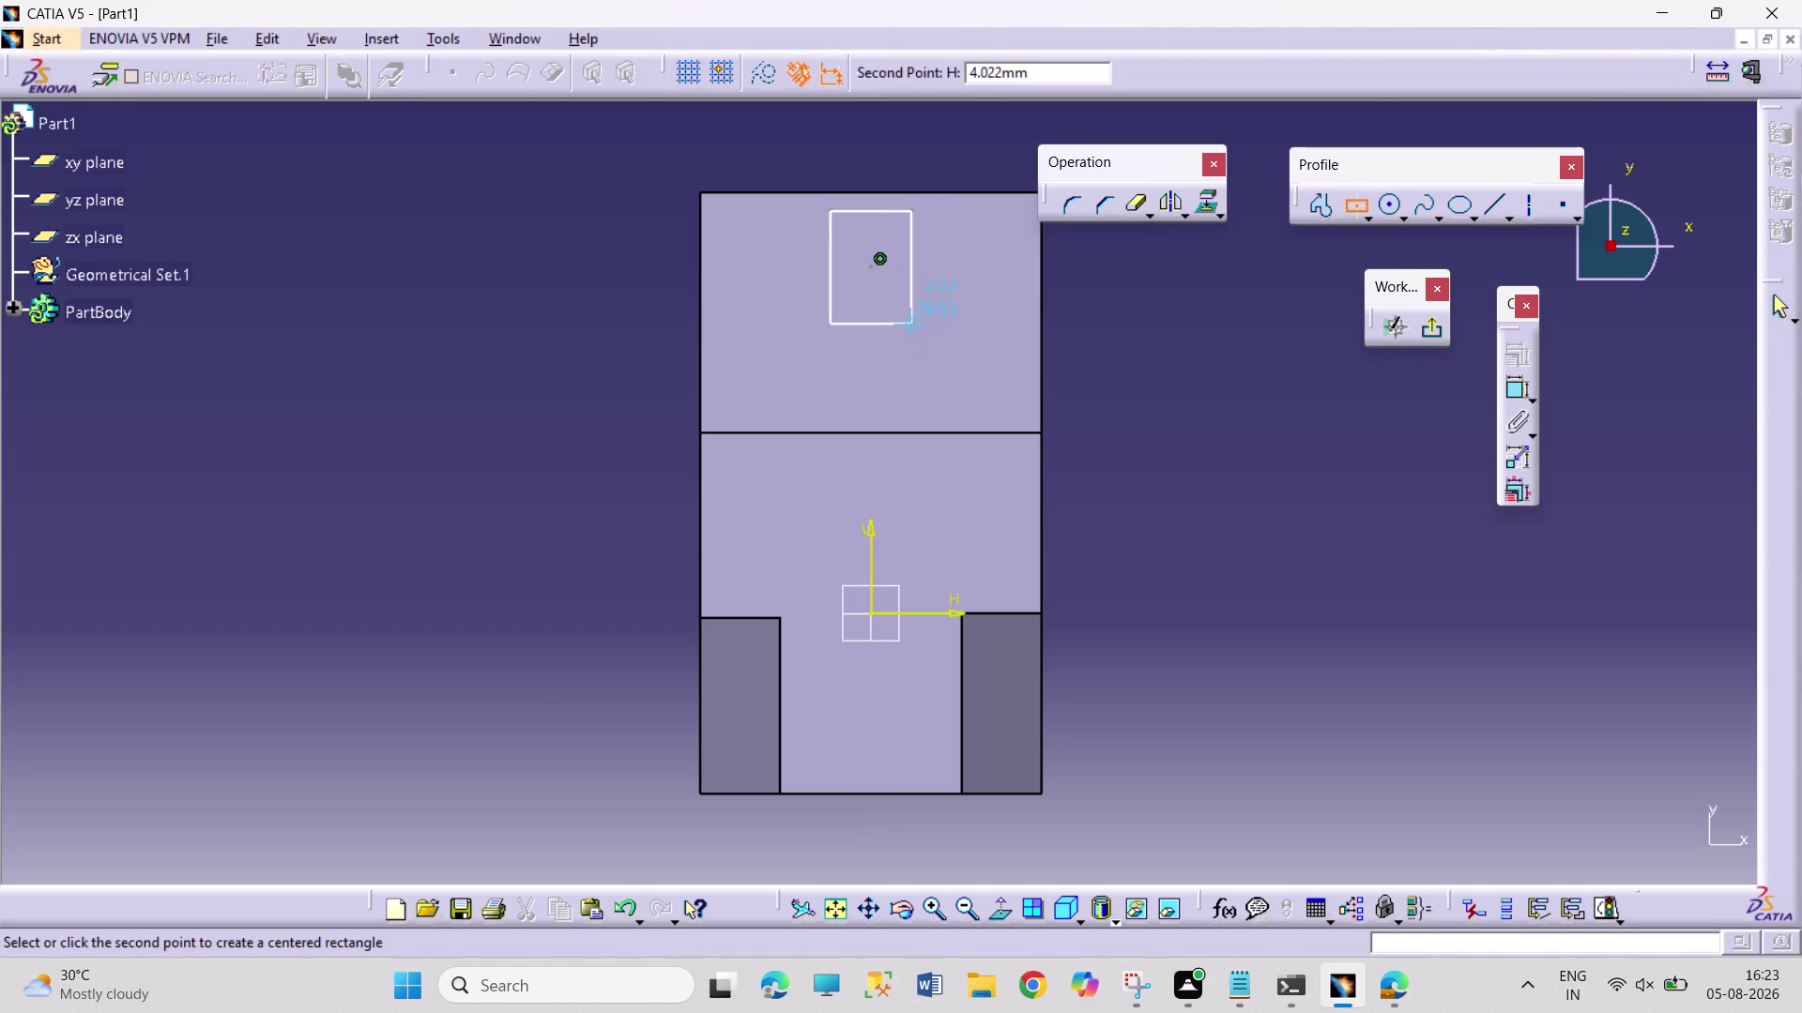
click(910, 325)
click(1105, 329)
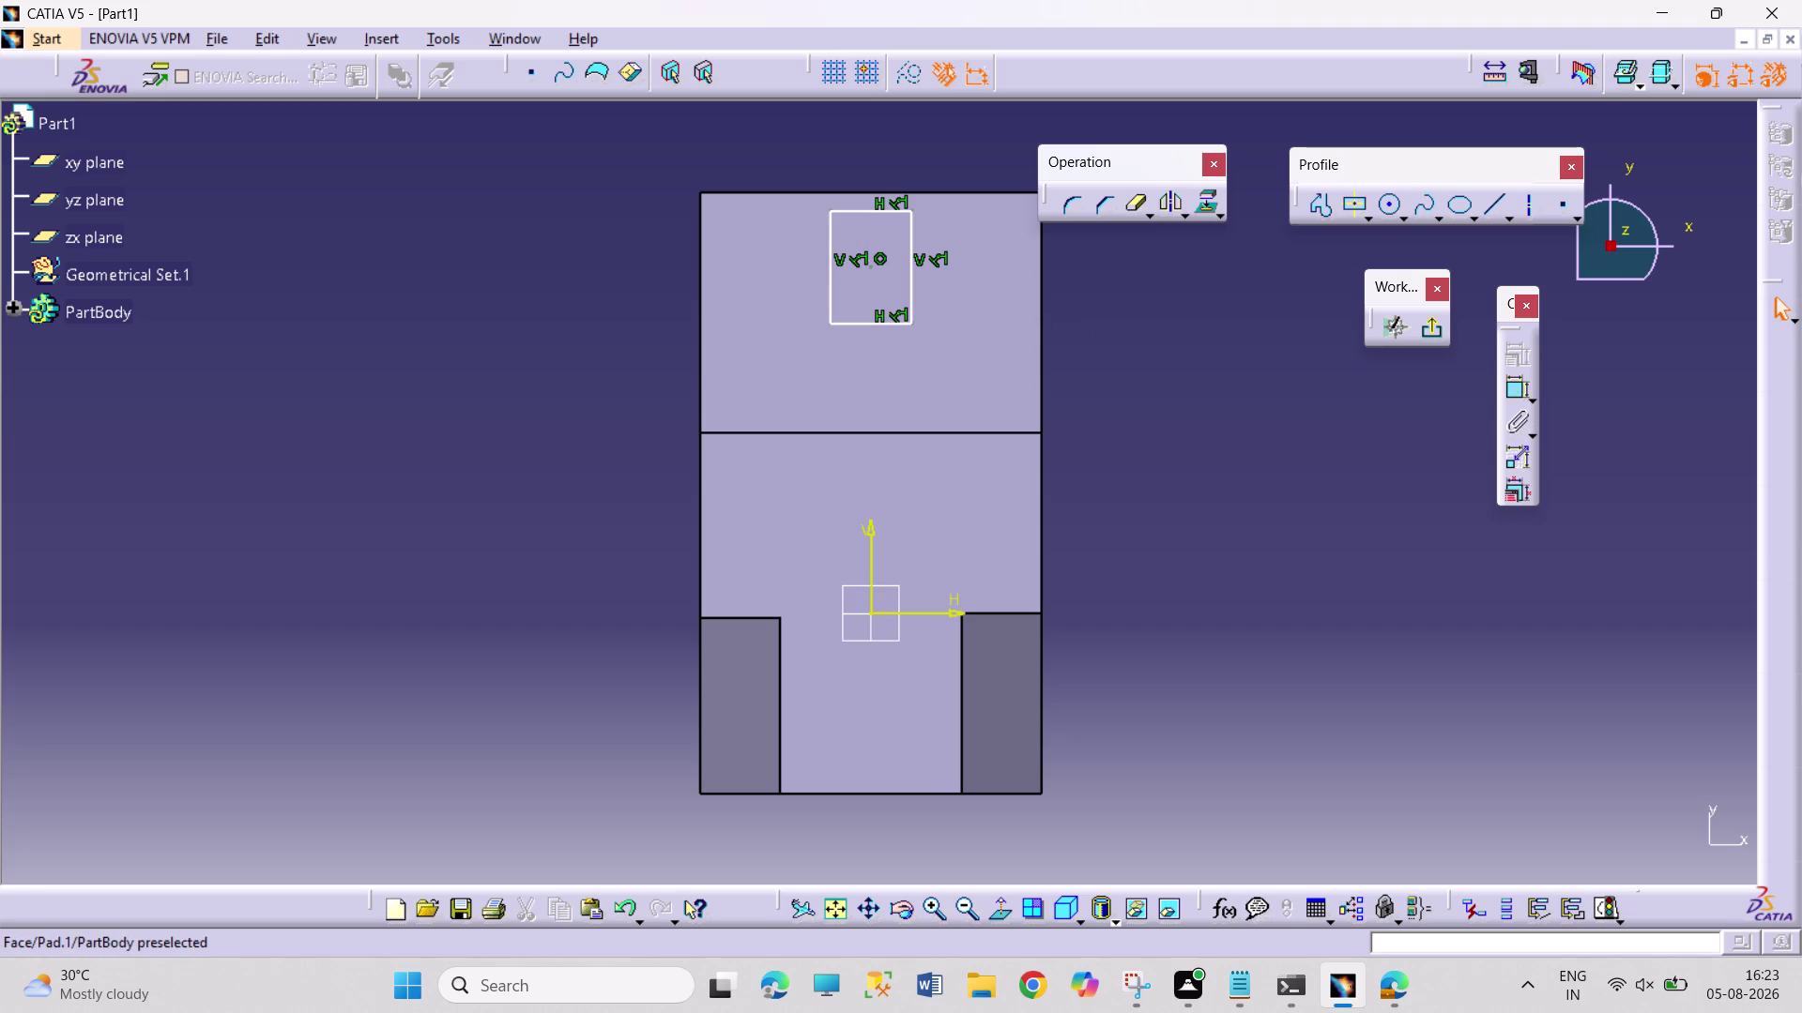
Make the rectangle's top side coincident with the face's top edge.
click(859, 210)
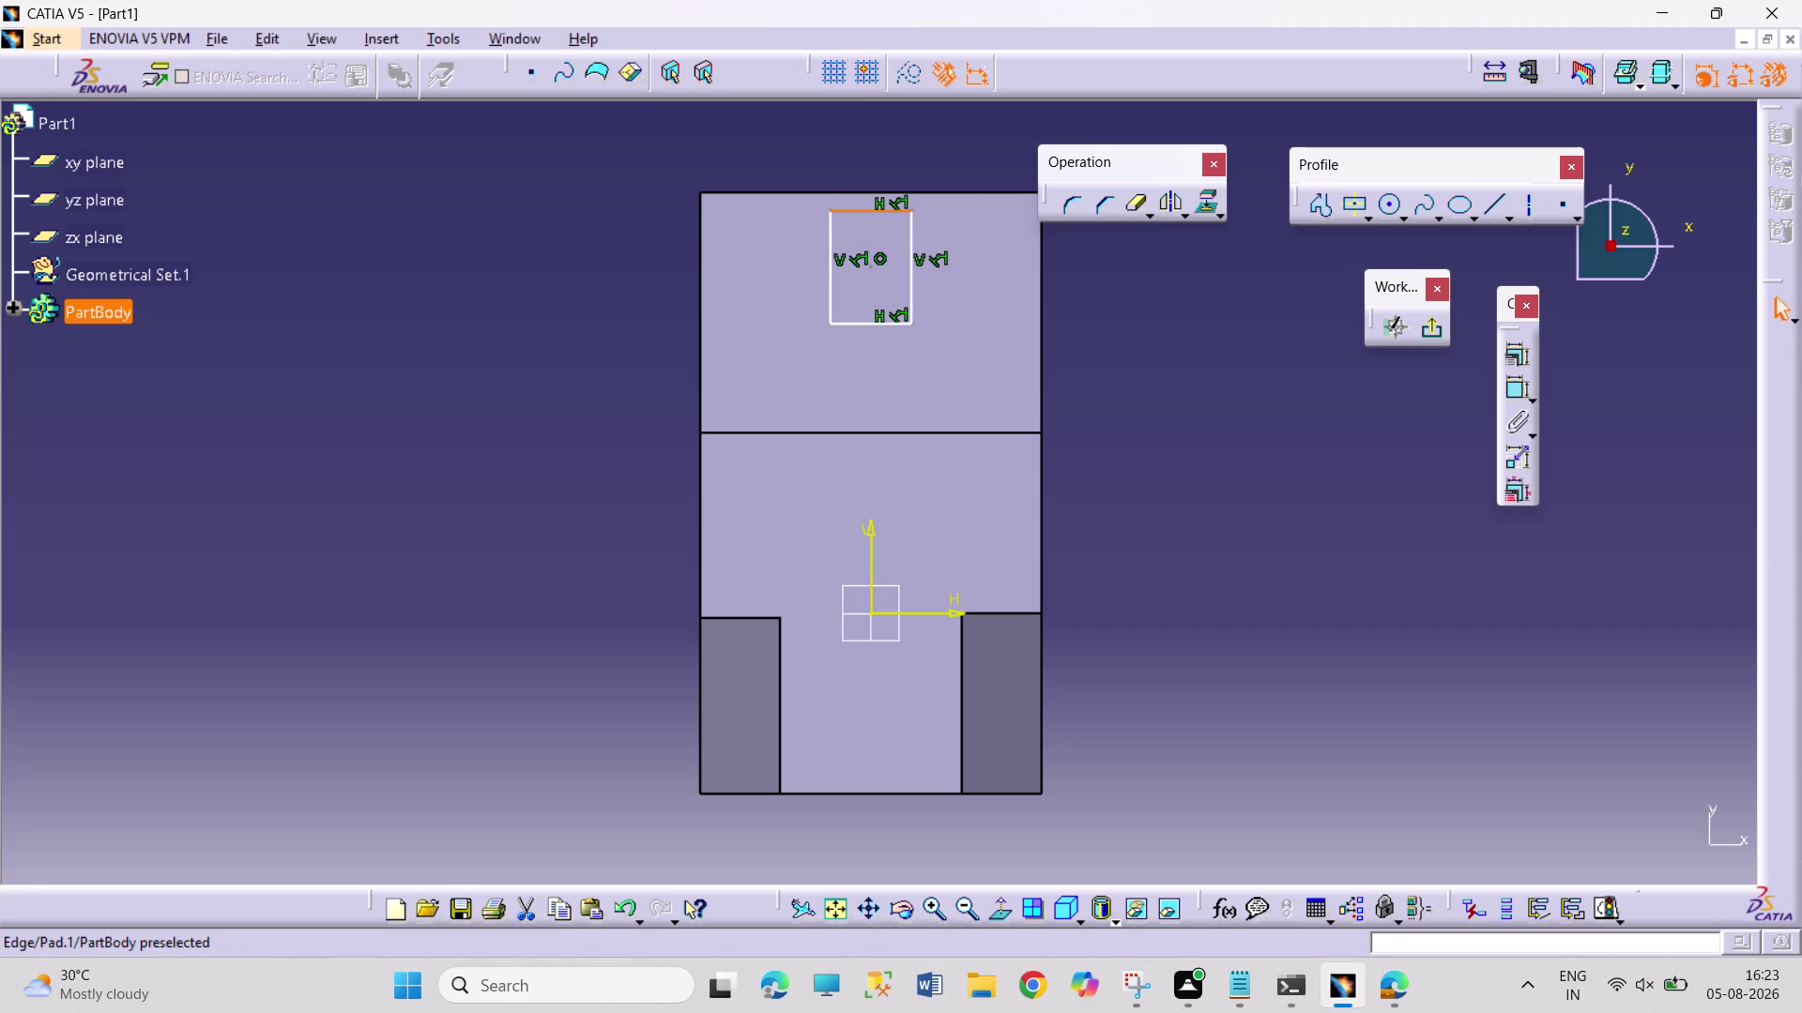
click(850, 194)
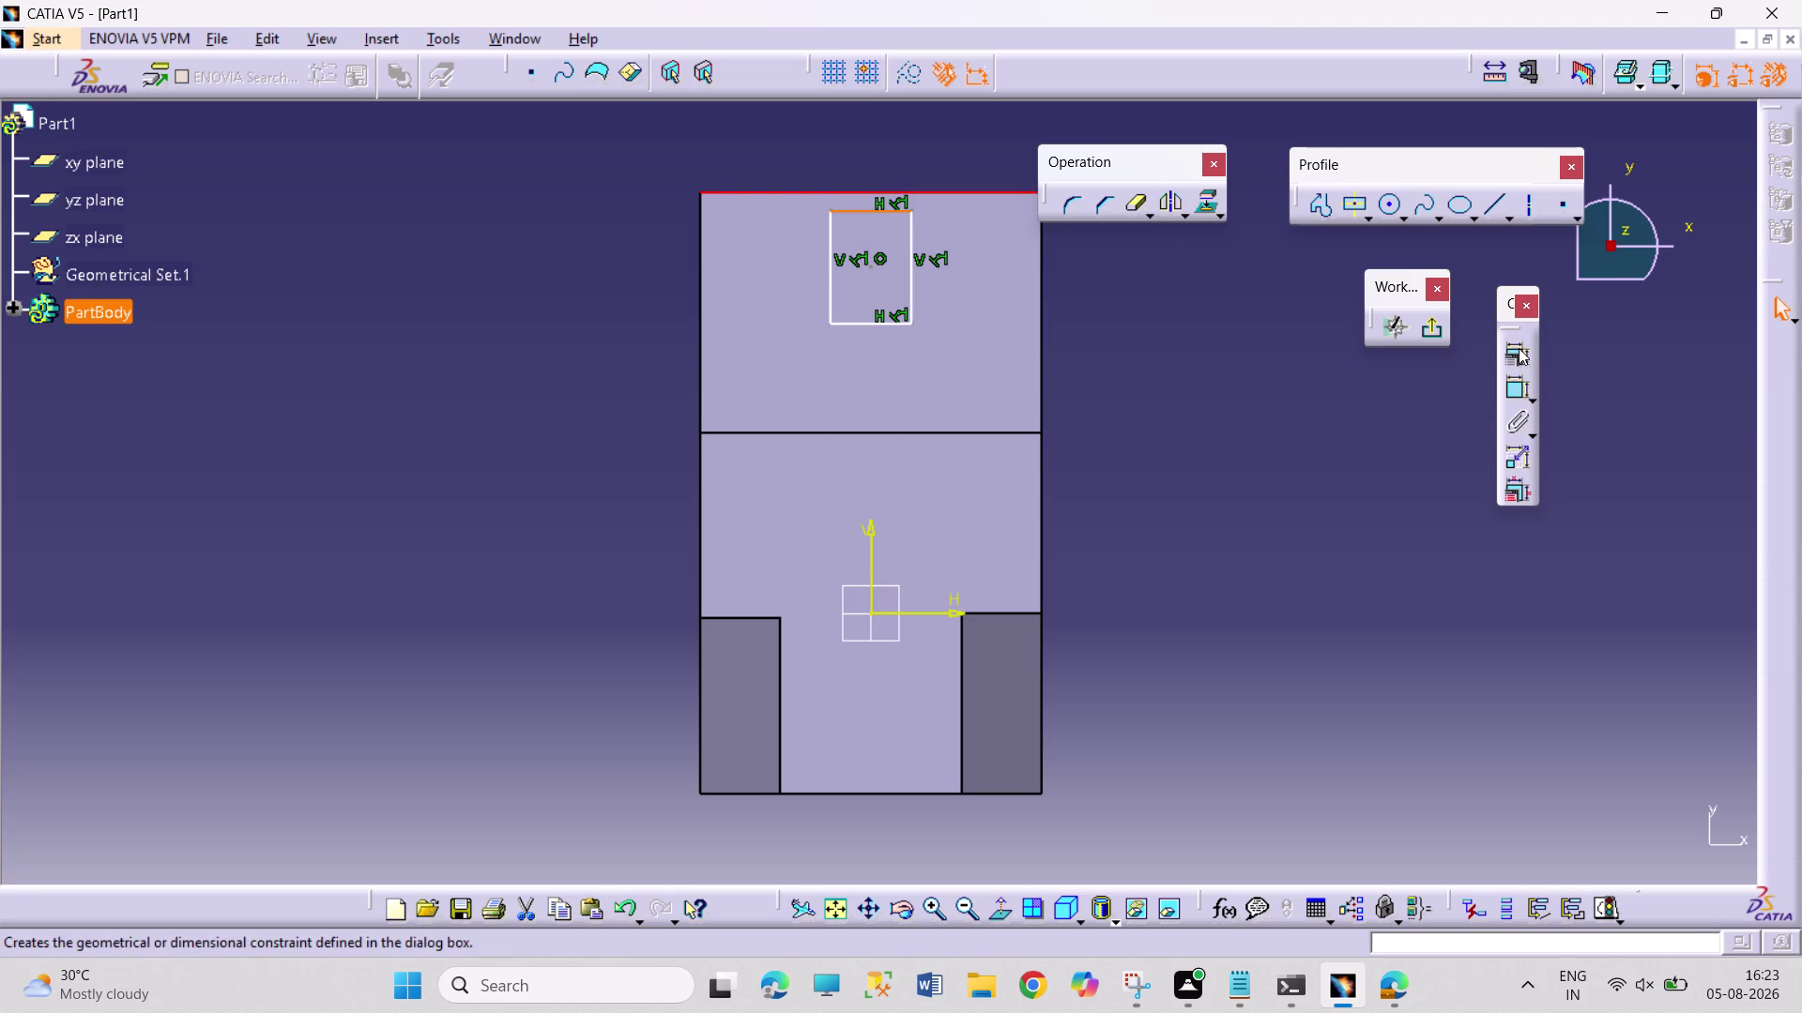
click(1518, 349)
click(1653, 625)
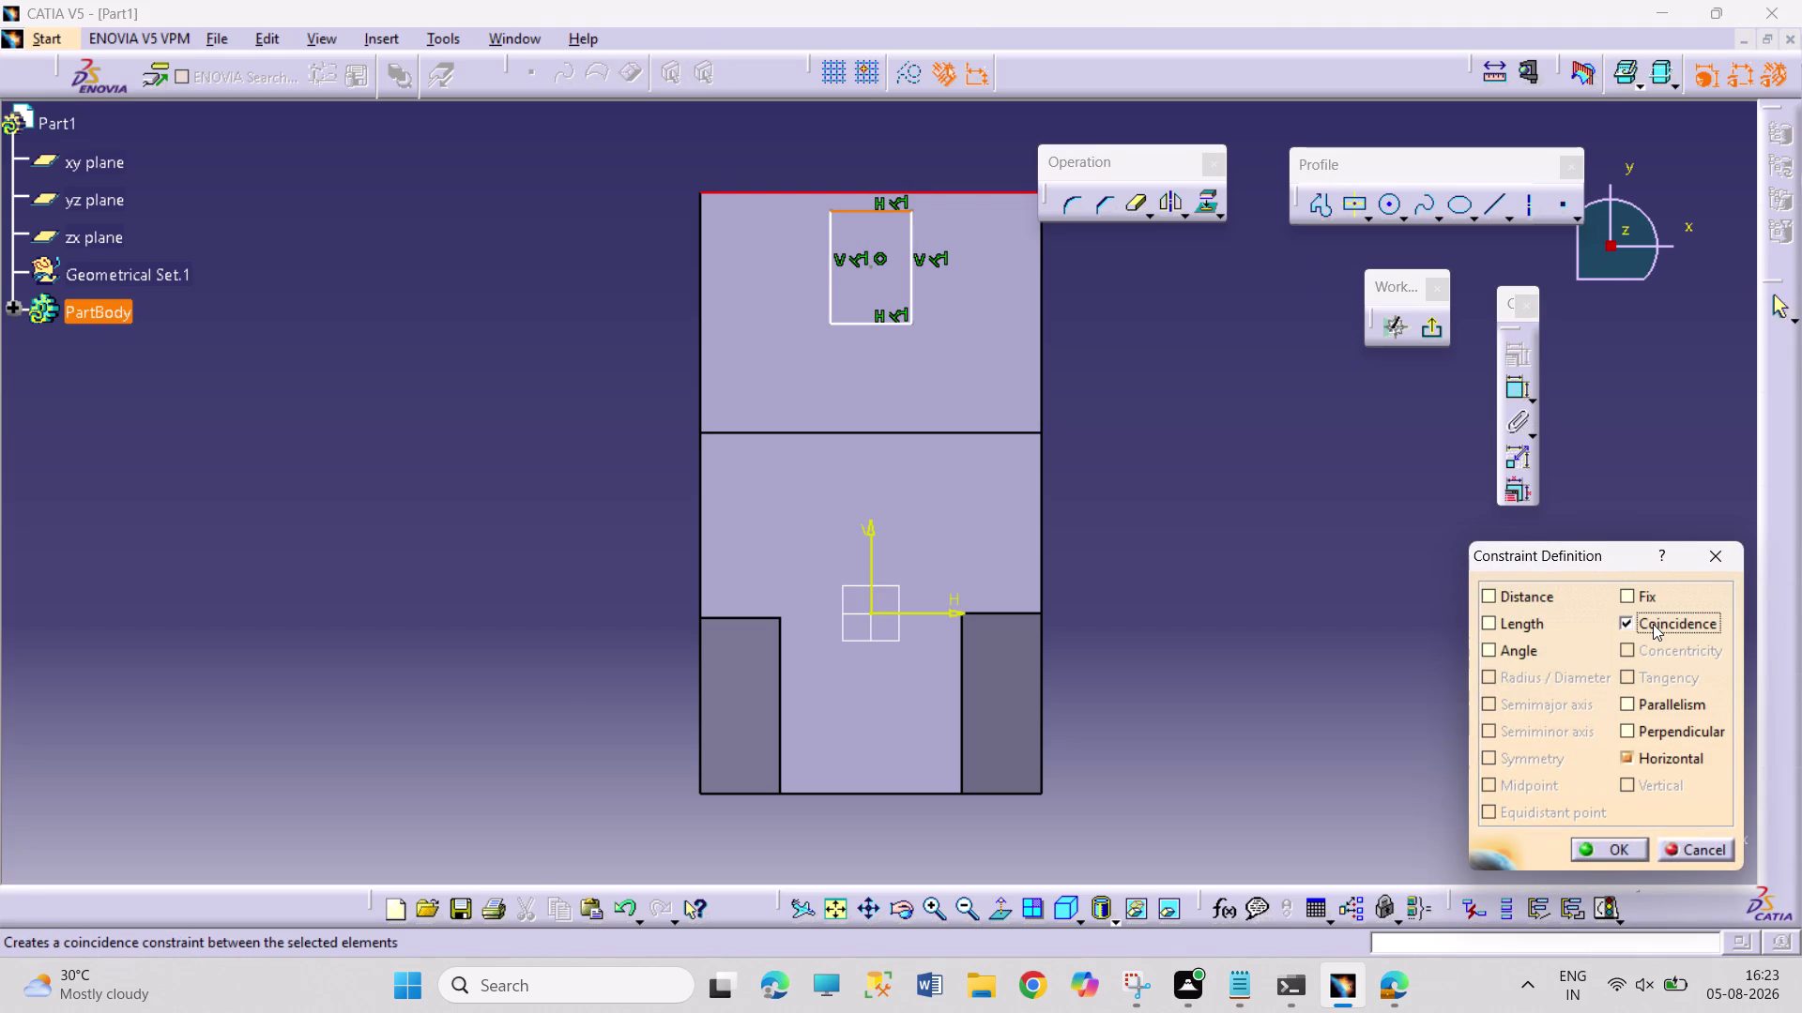
click(1601, 841)
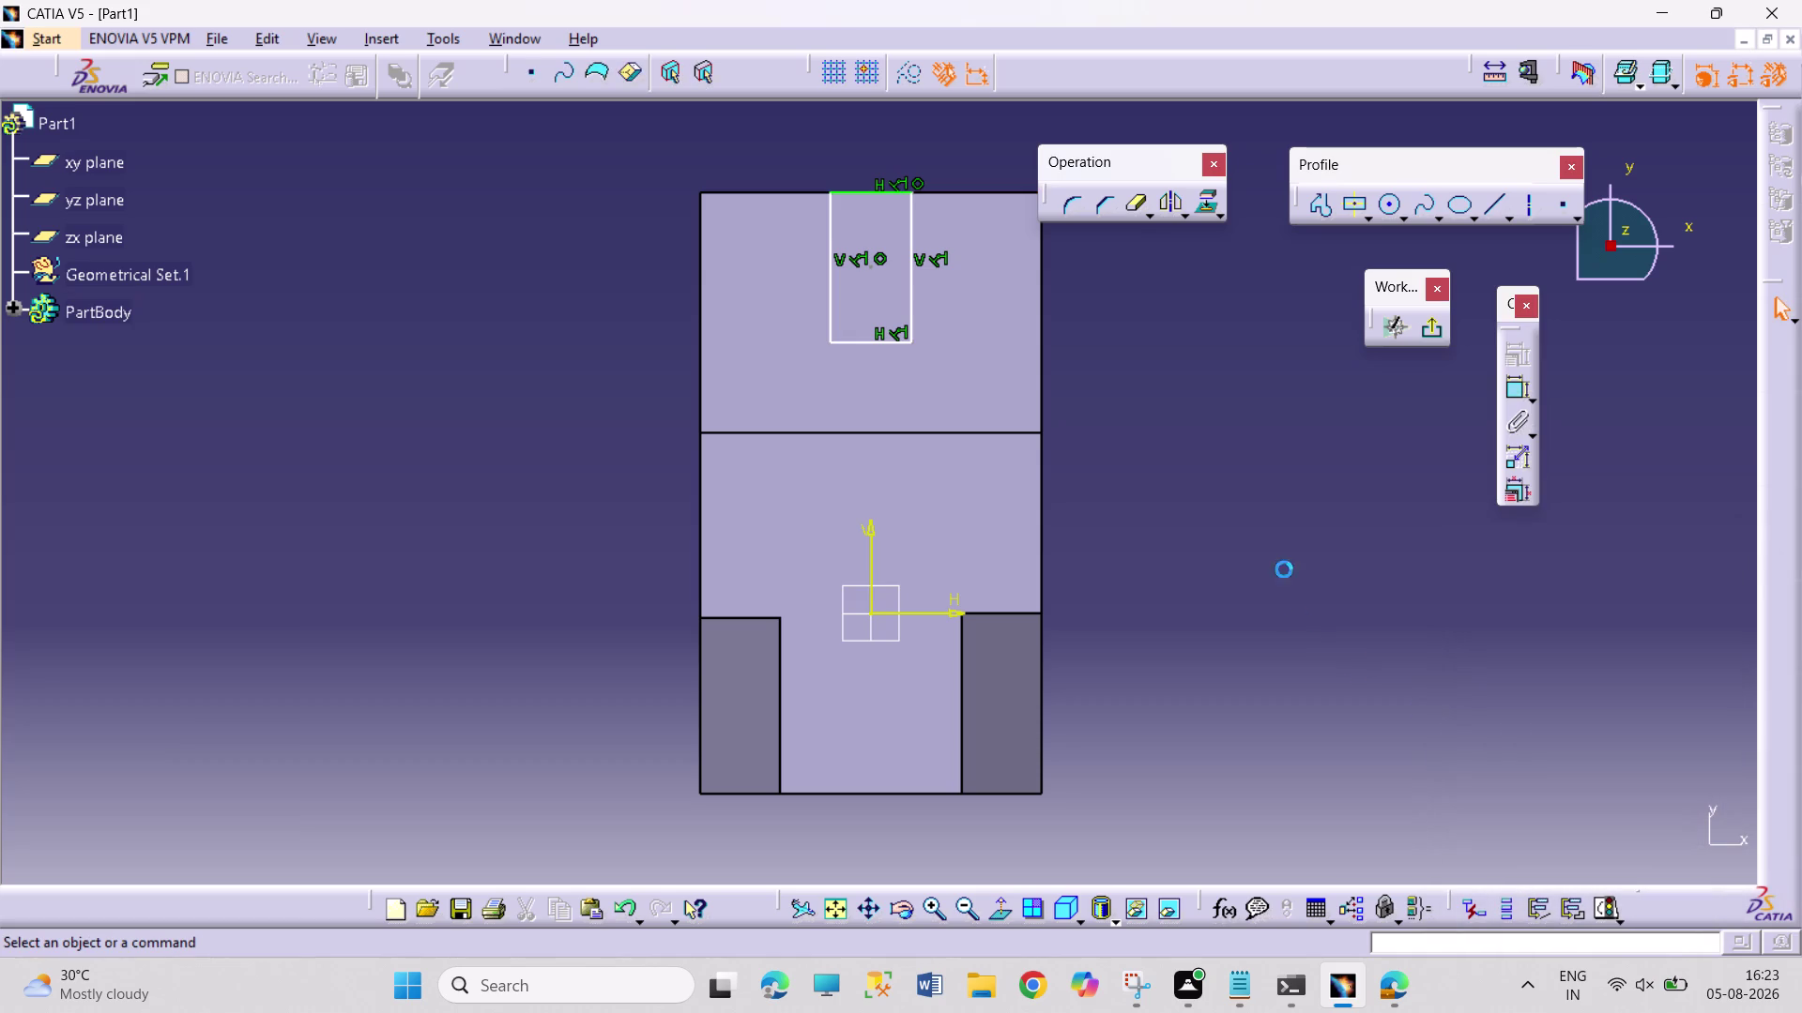
click(1516, 394)
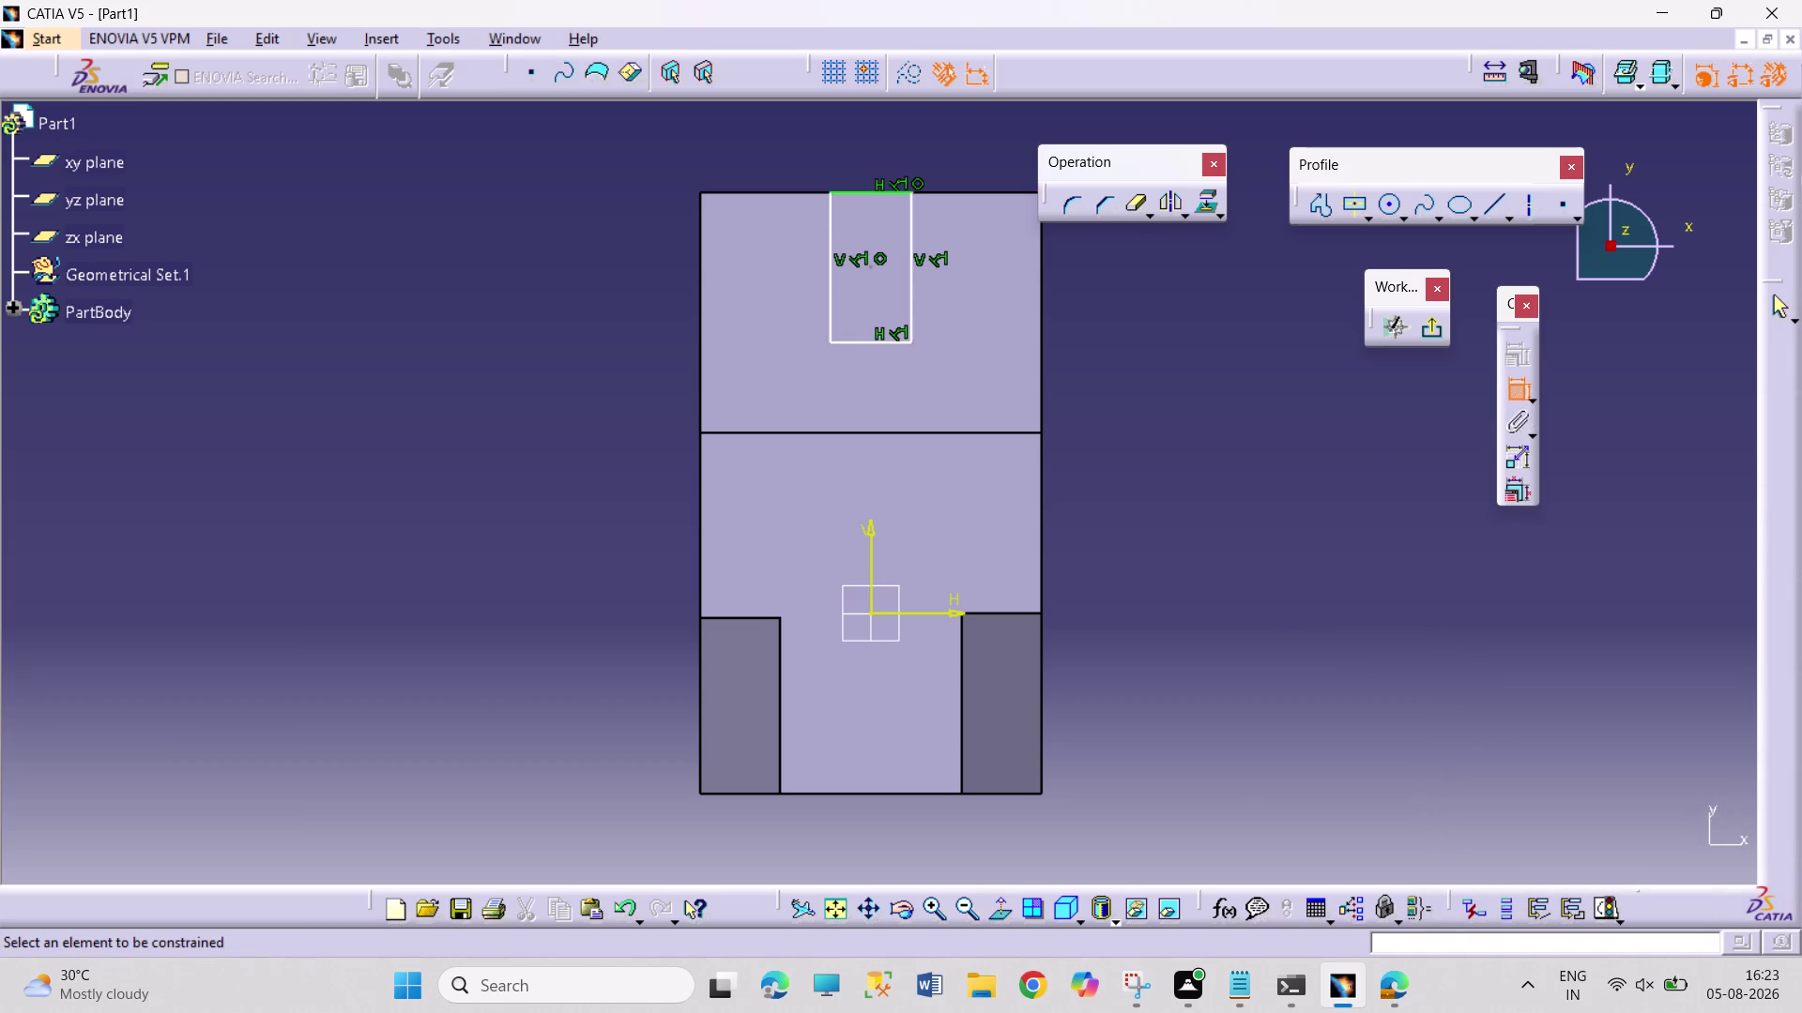
Dimension the rectangle's height and correct the value from 30 to 13 mm.
click(914, 307)
click(983, 303)
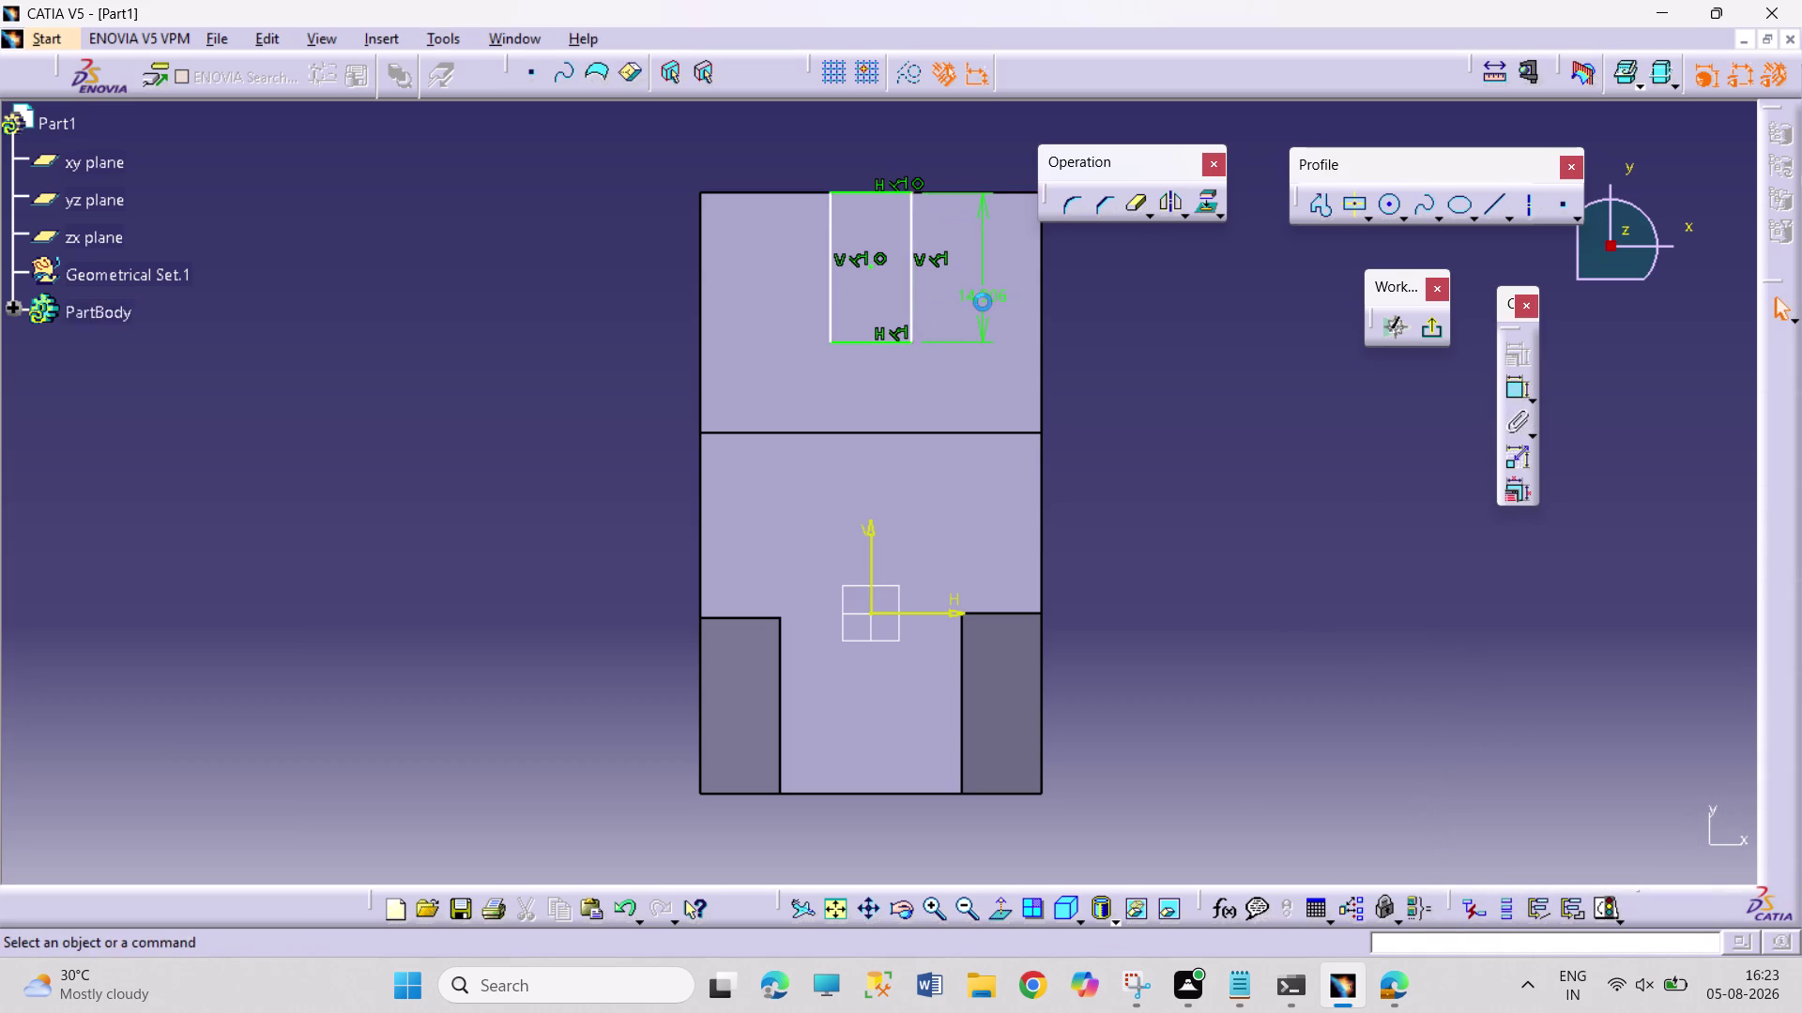
double_click(992, 297)
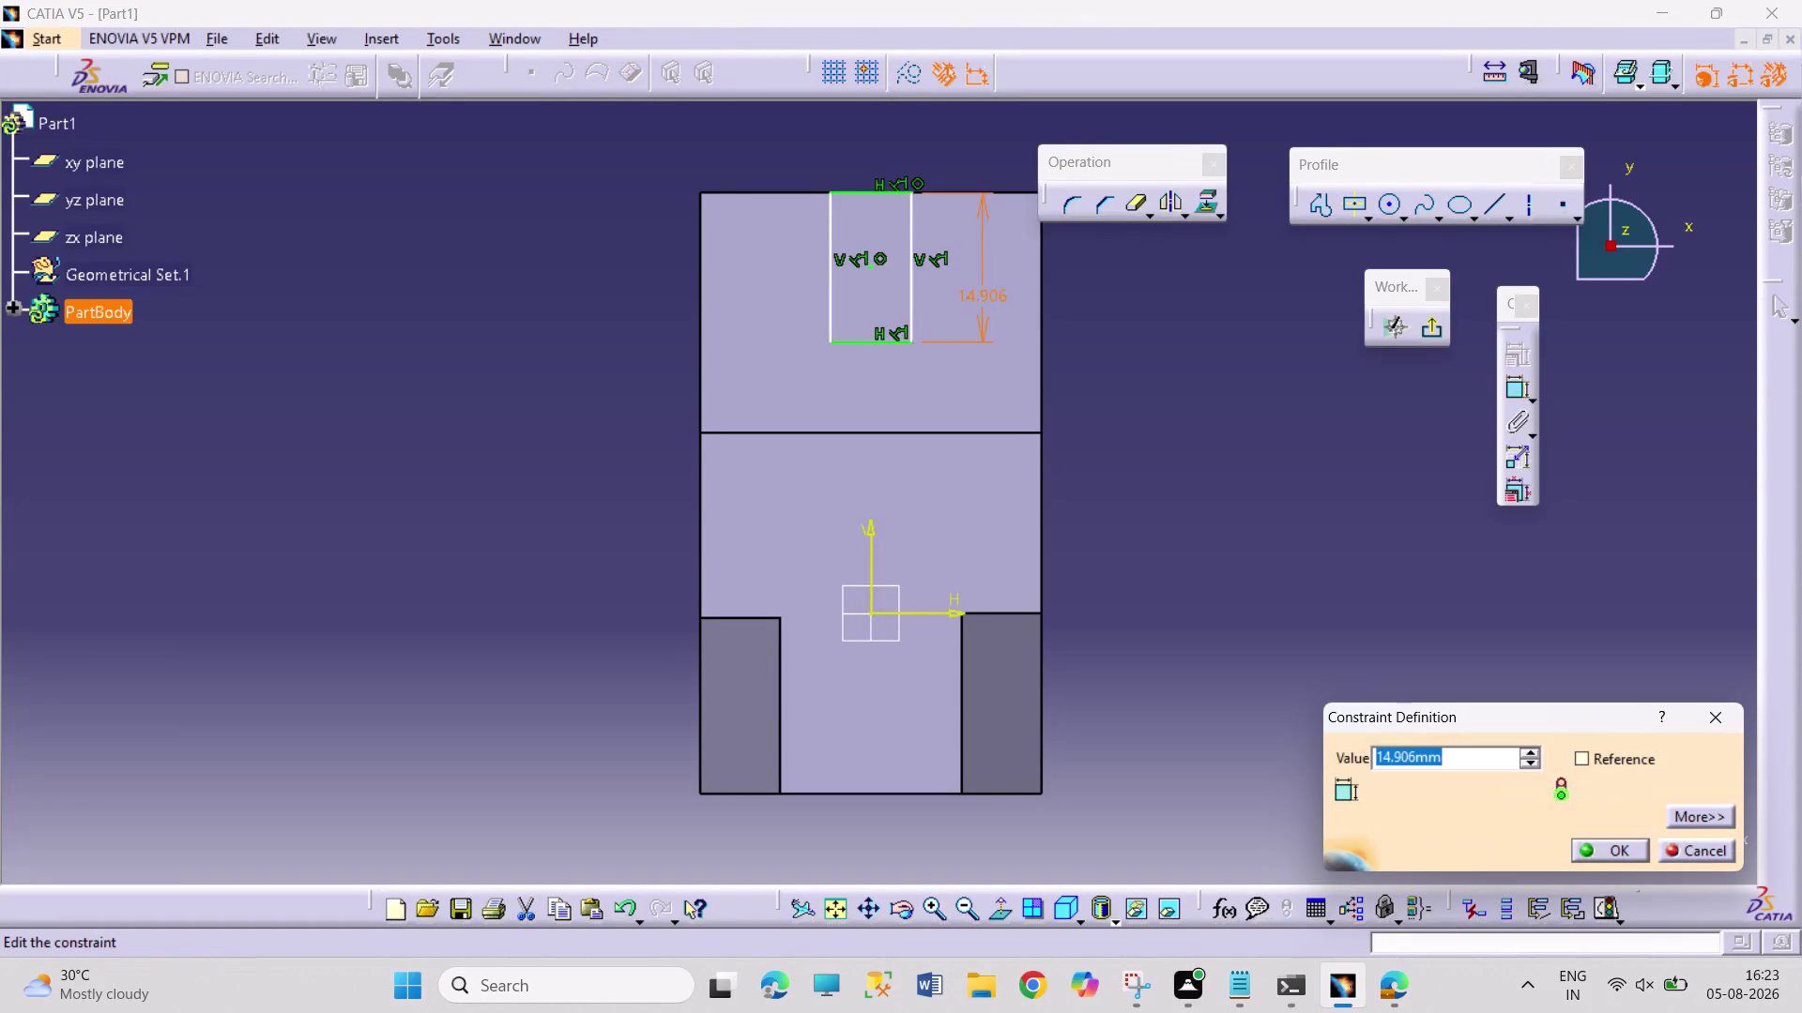
text(30)
key(Return)
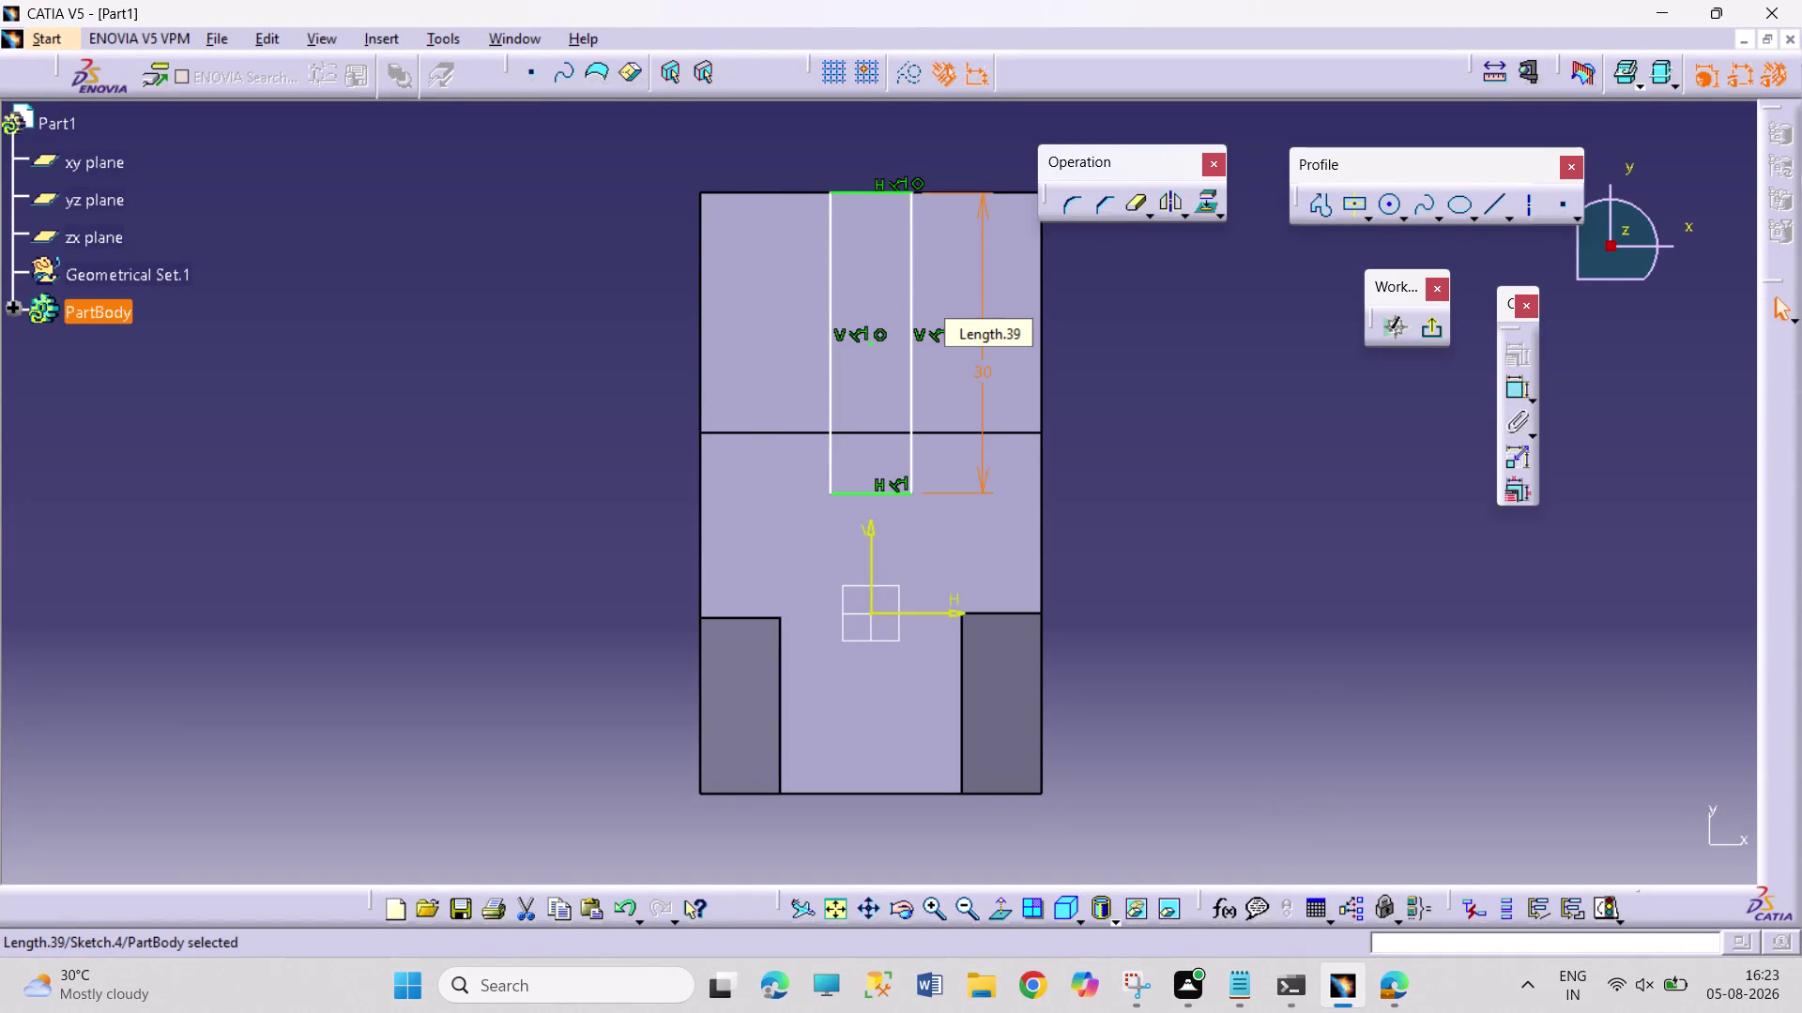
double_click(986, 366)
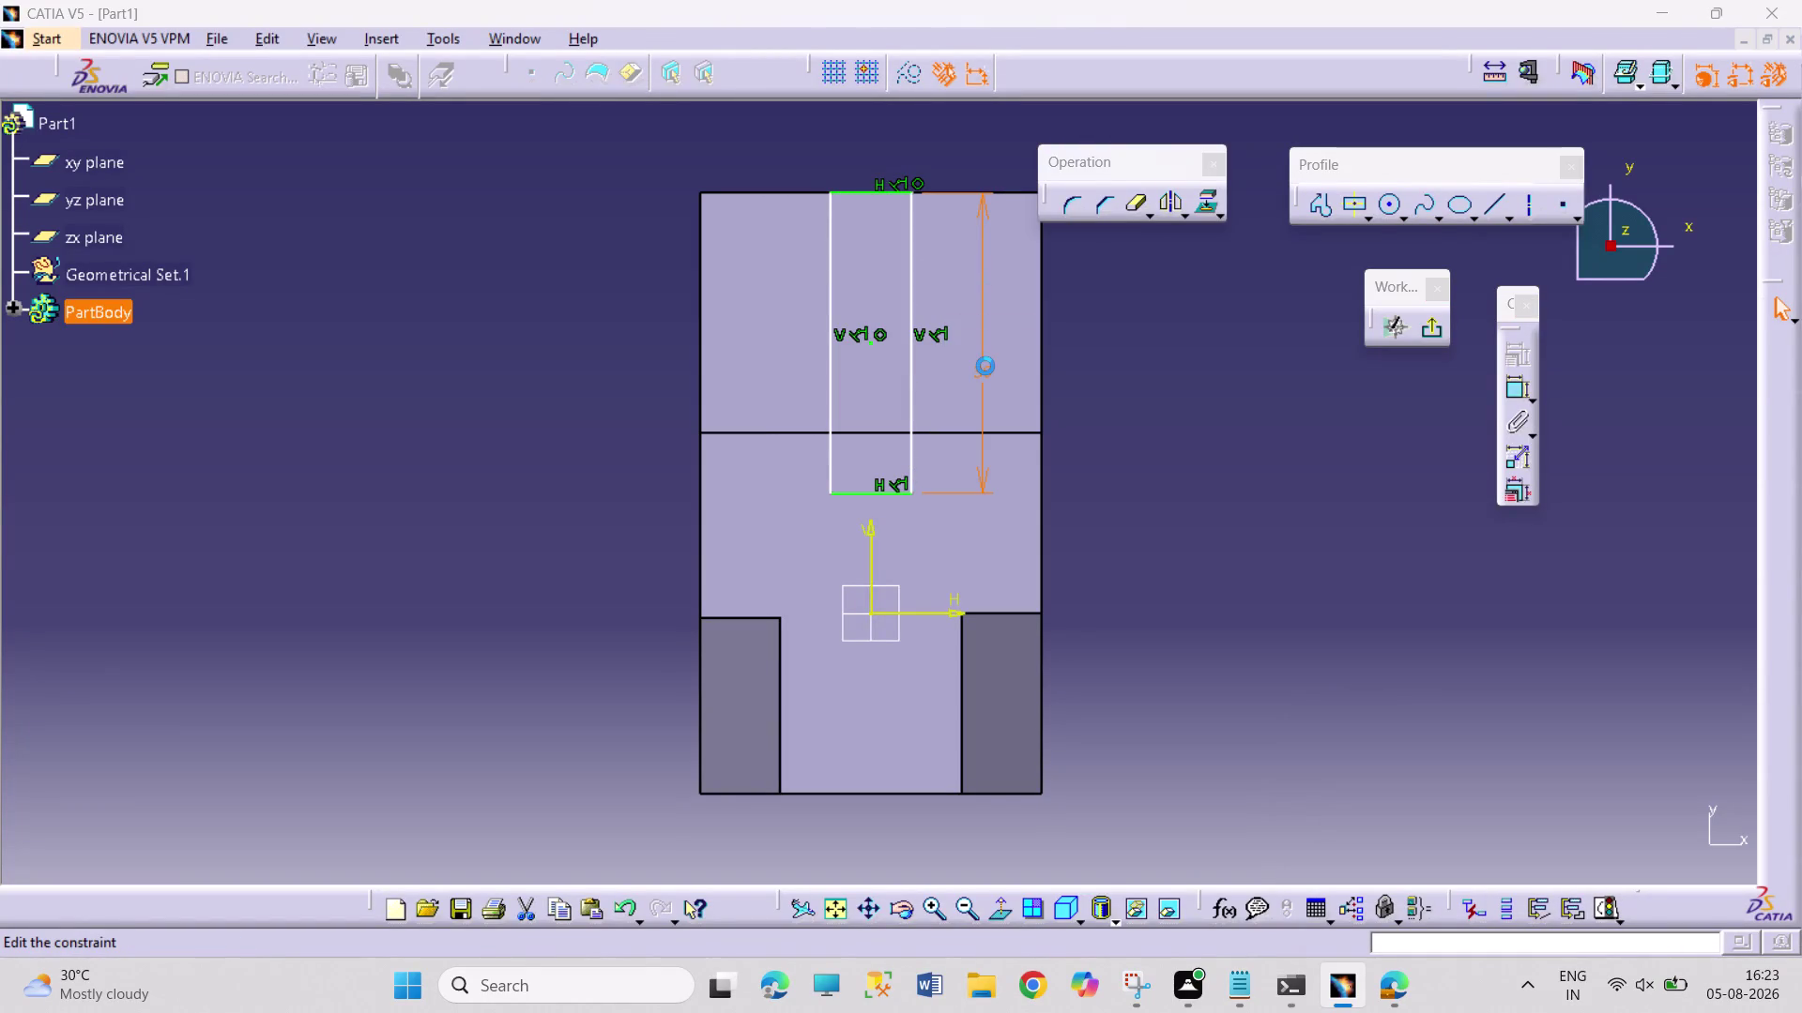
text(13)
key(Return)
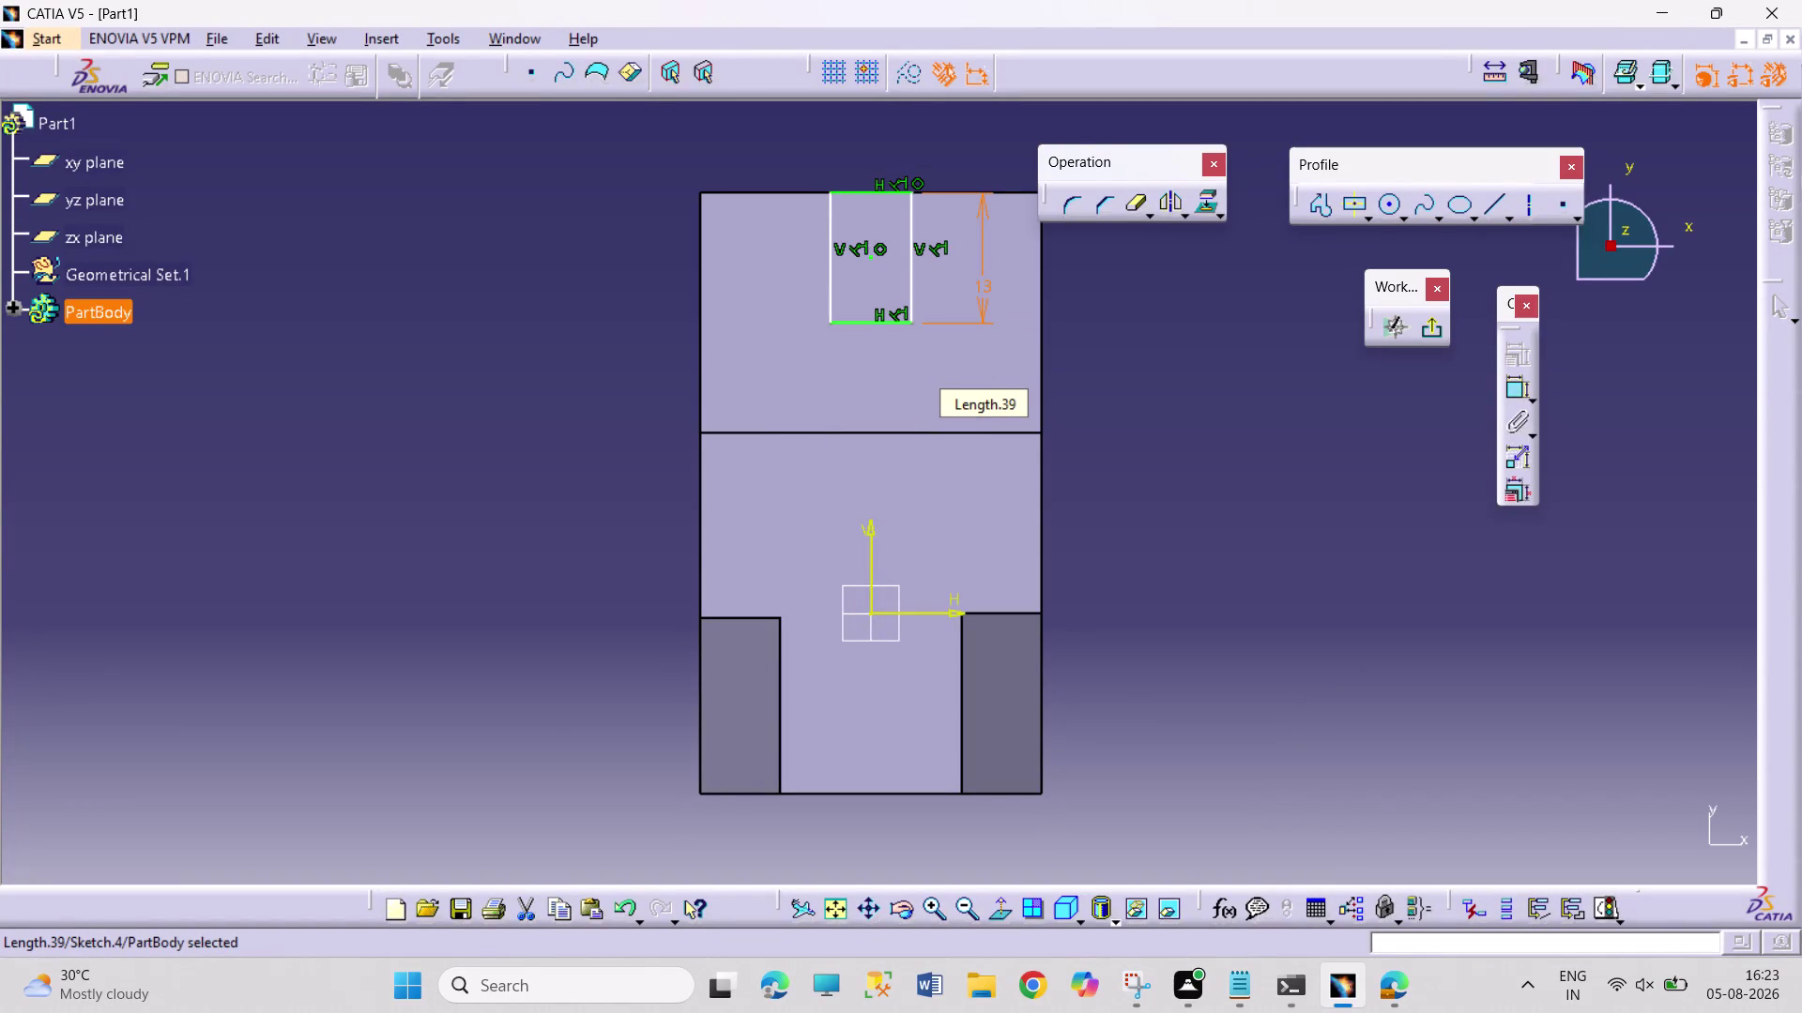
Add a 14 mm width dimension above the rectangle and exit Sketch.4.
click(1197, 359)
click(1507, 395)
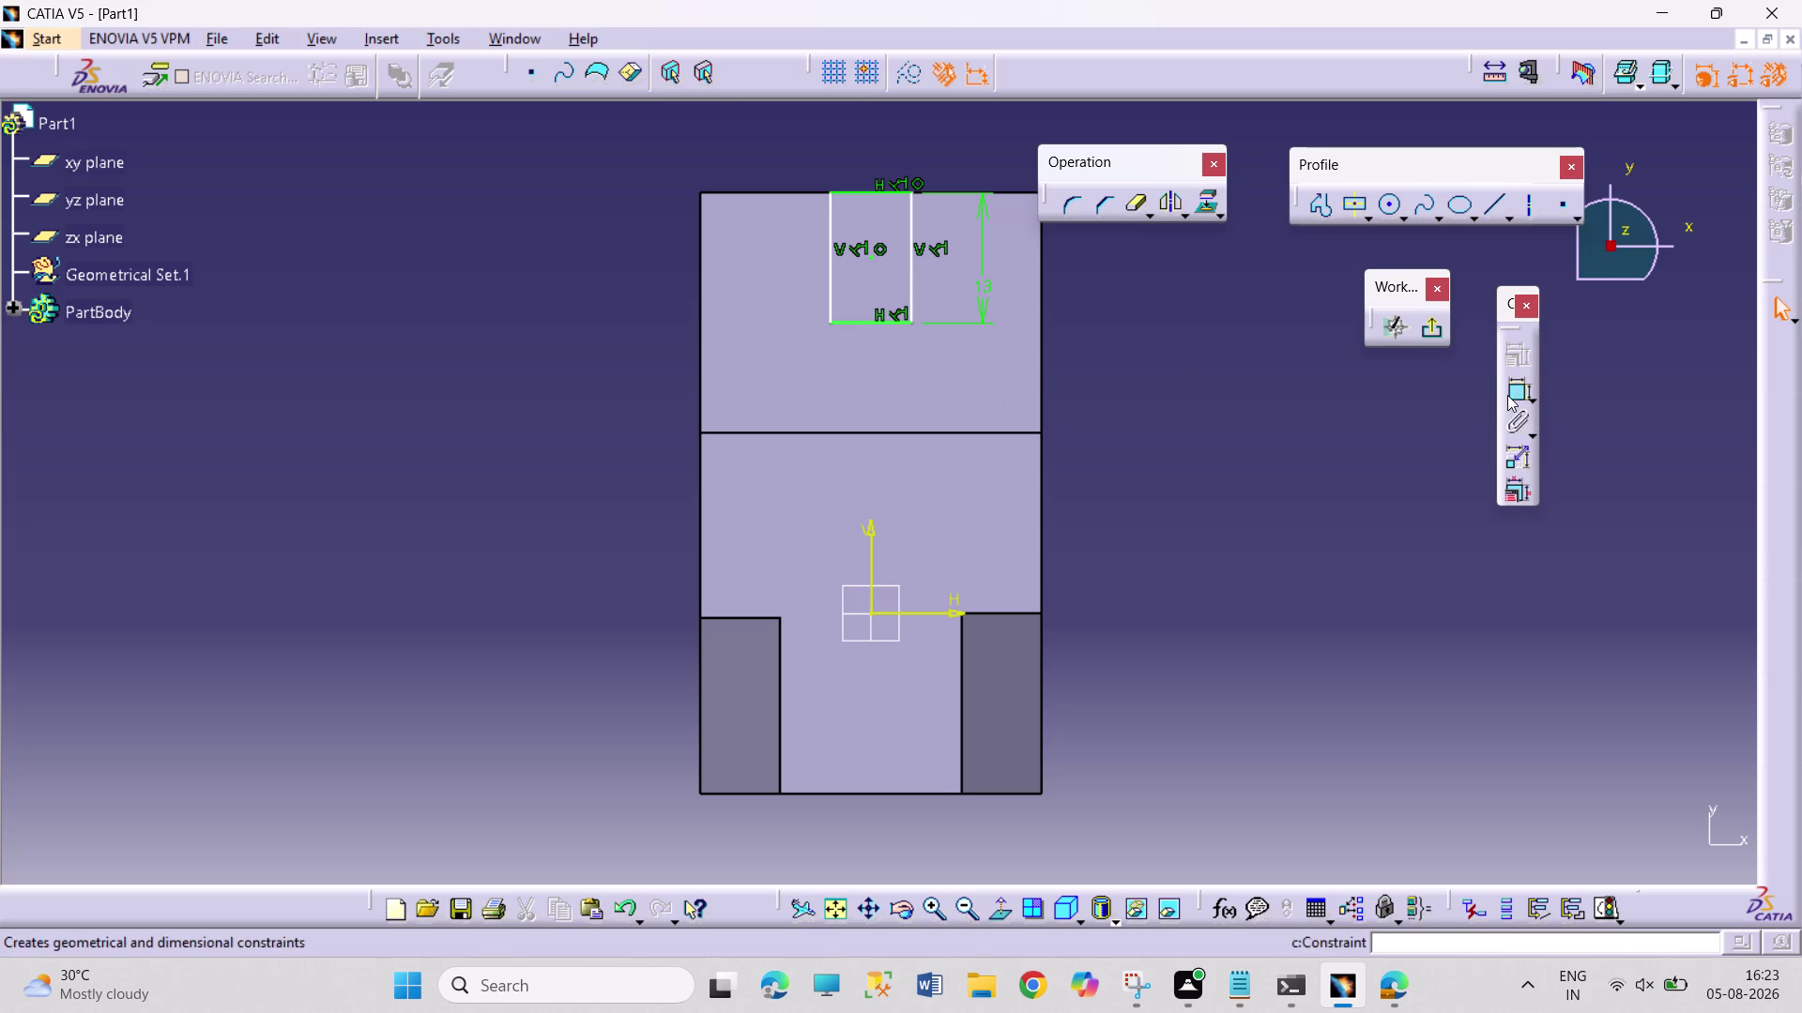
drag(867, 189, 869, 181)
click(988, 138)
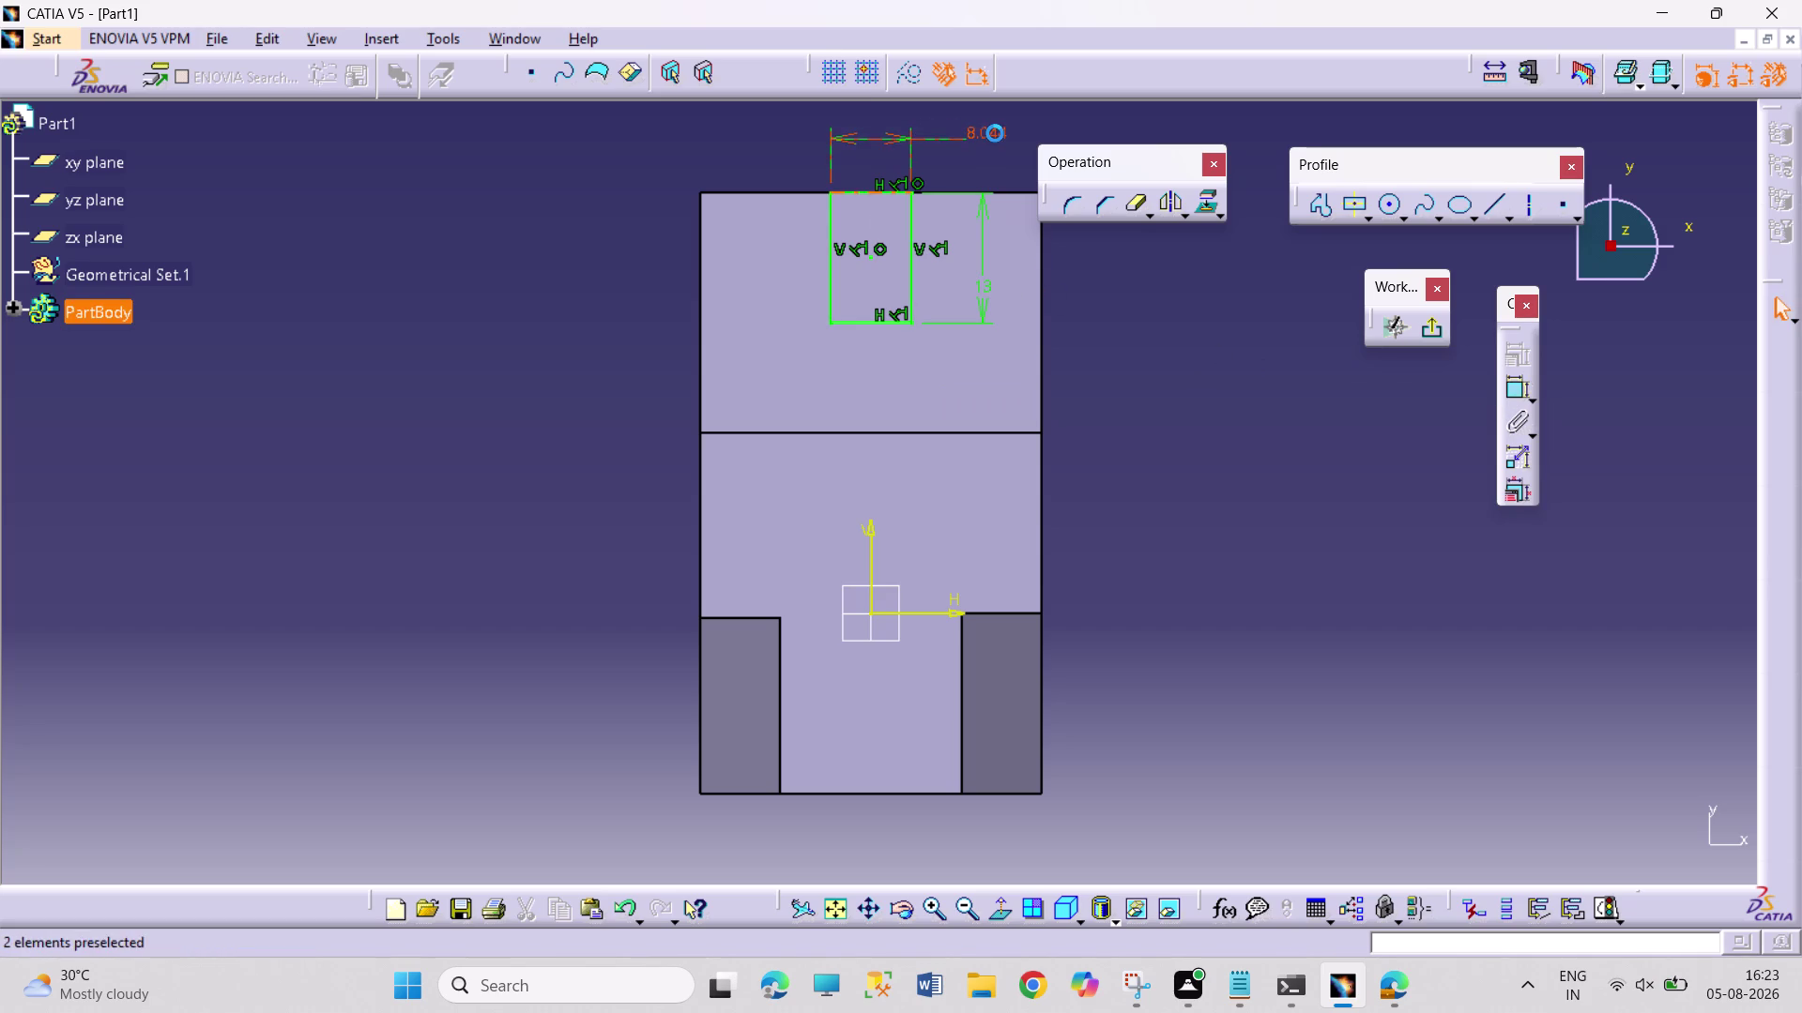
double_click(995, 134)
text(14)
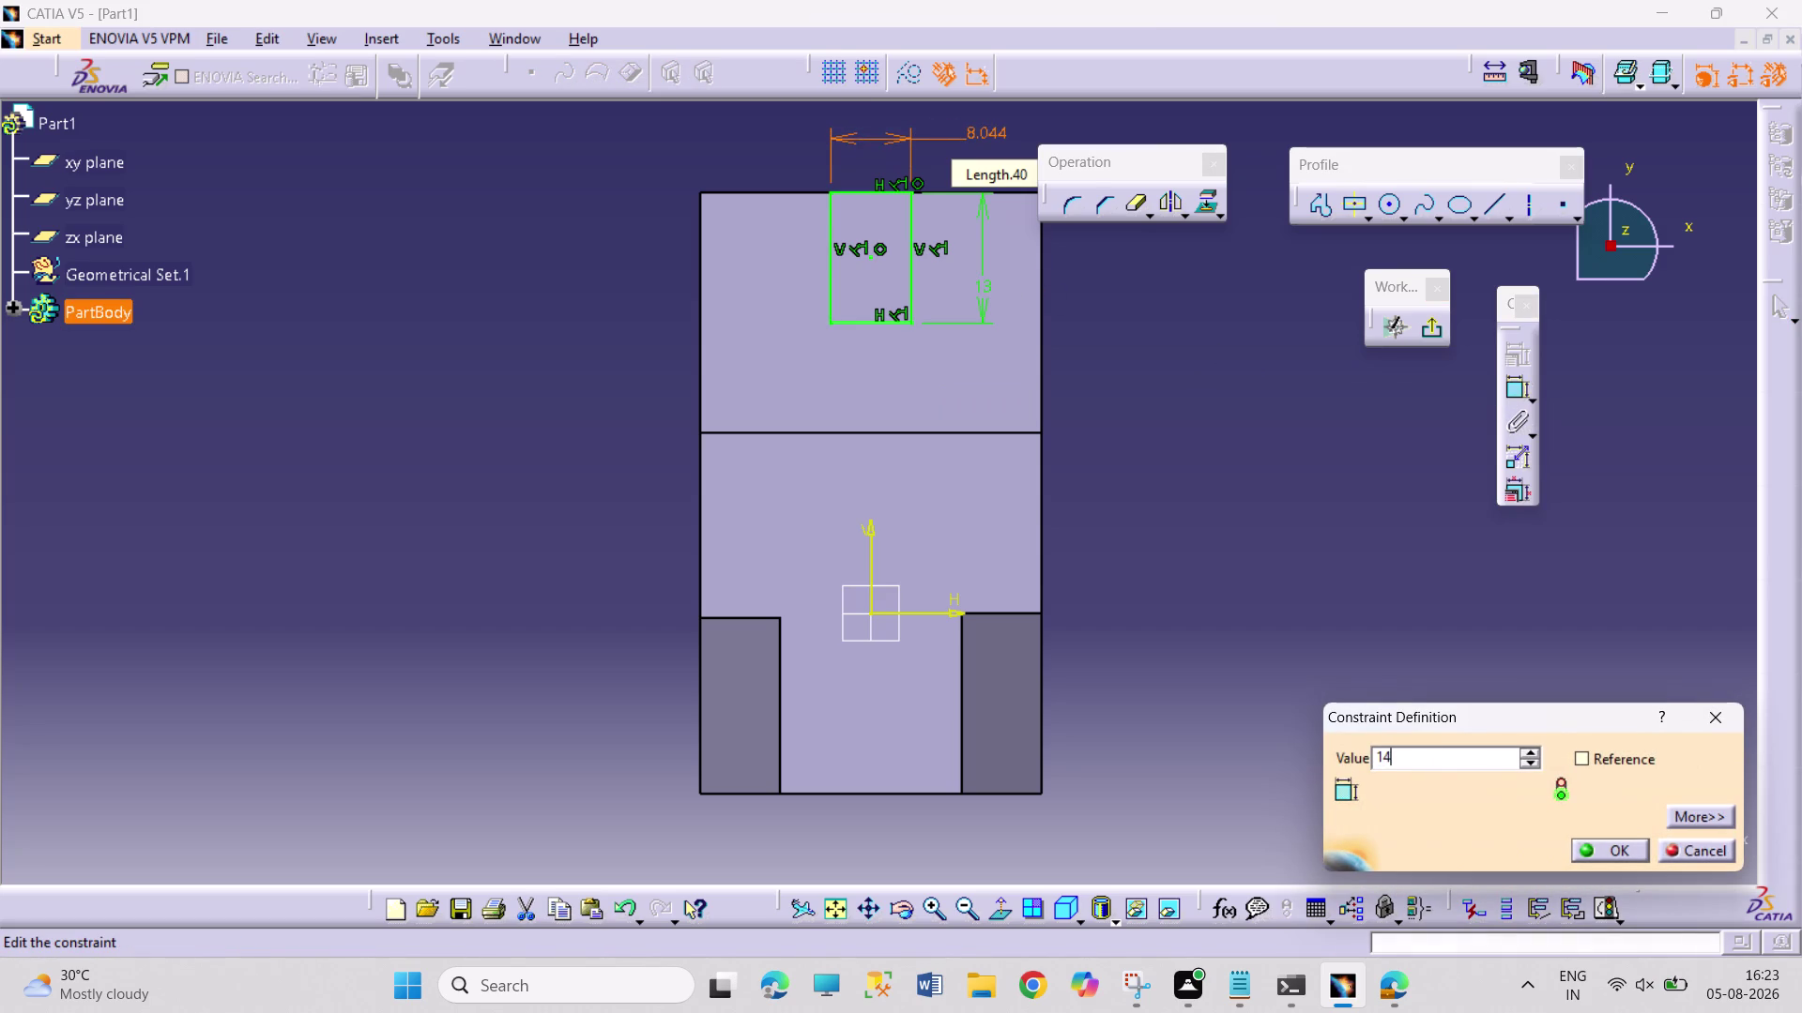
key(Return)
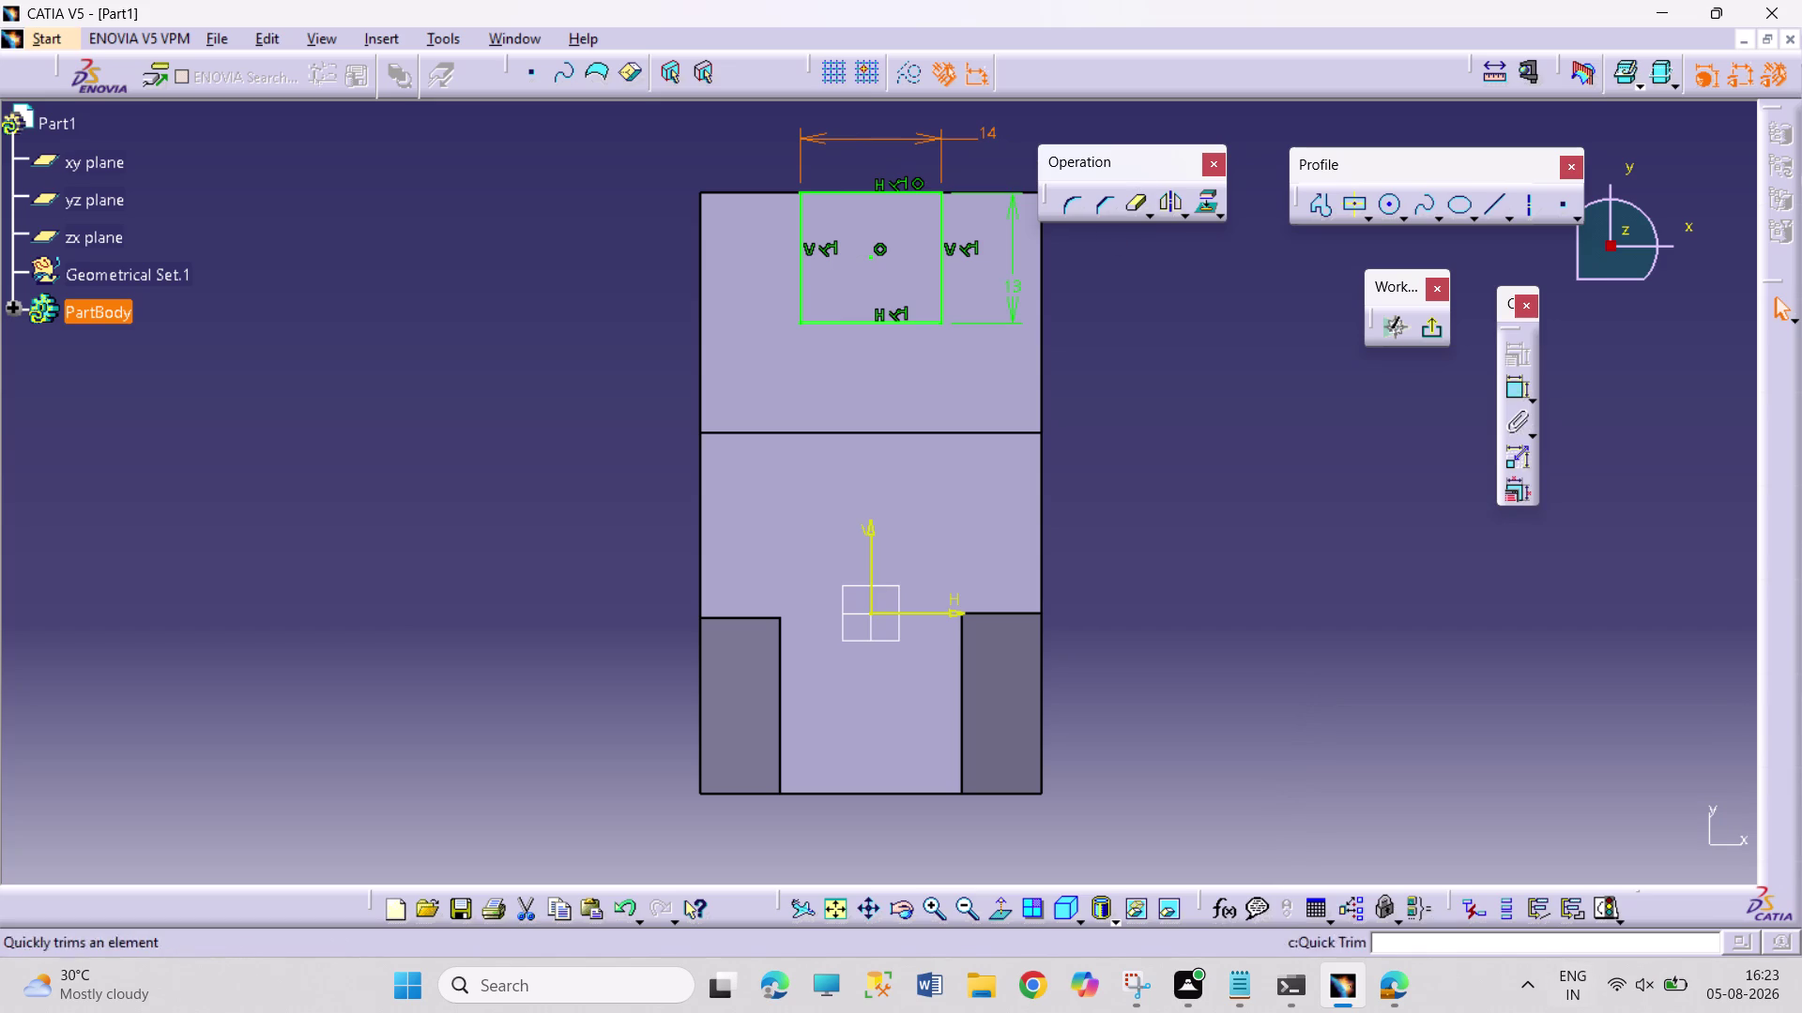
click(1433, 332)
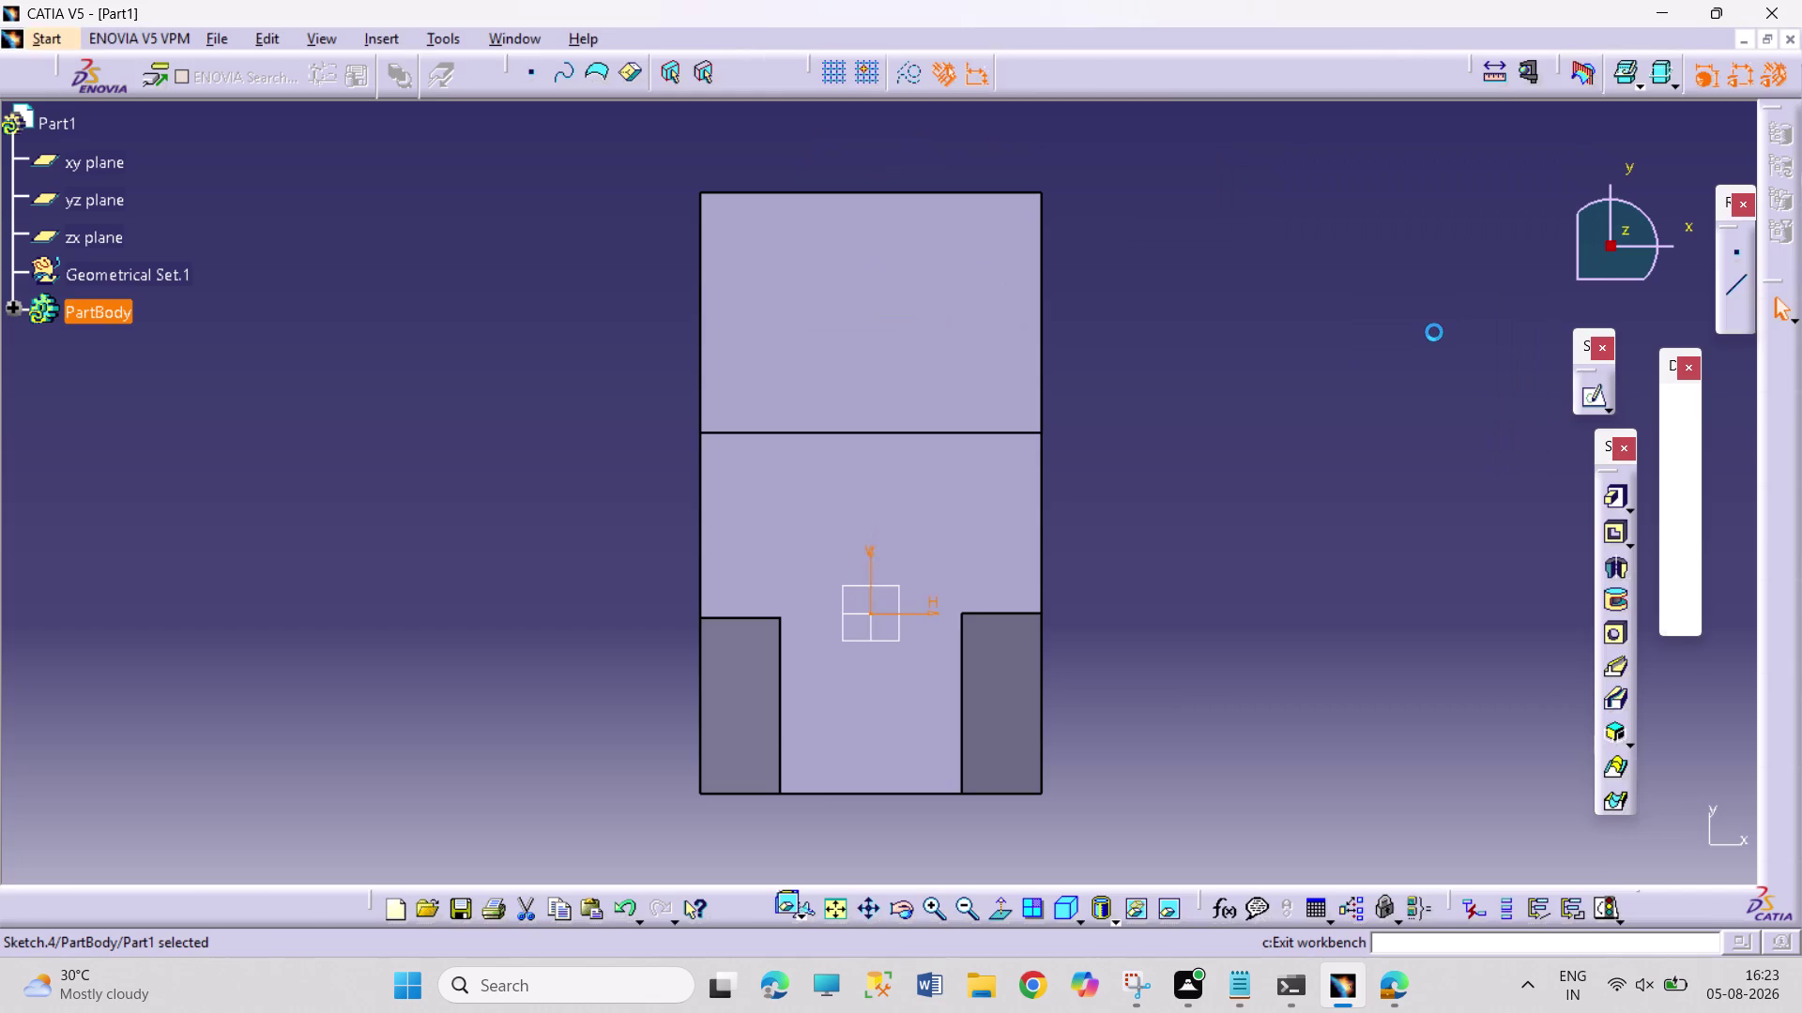
Create Pocket.3 from the rectangle sketch at 8 mm depth, then reopen its definition.
click(1610, 530)
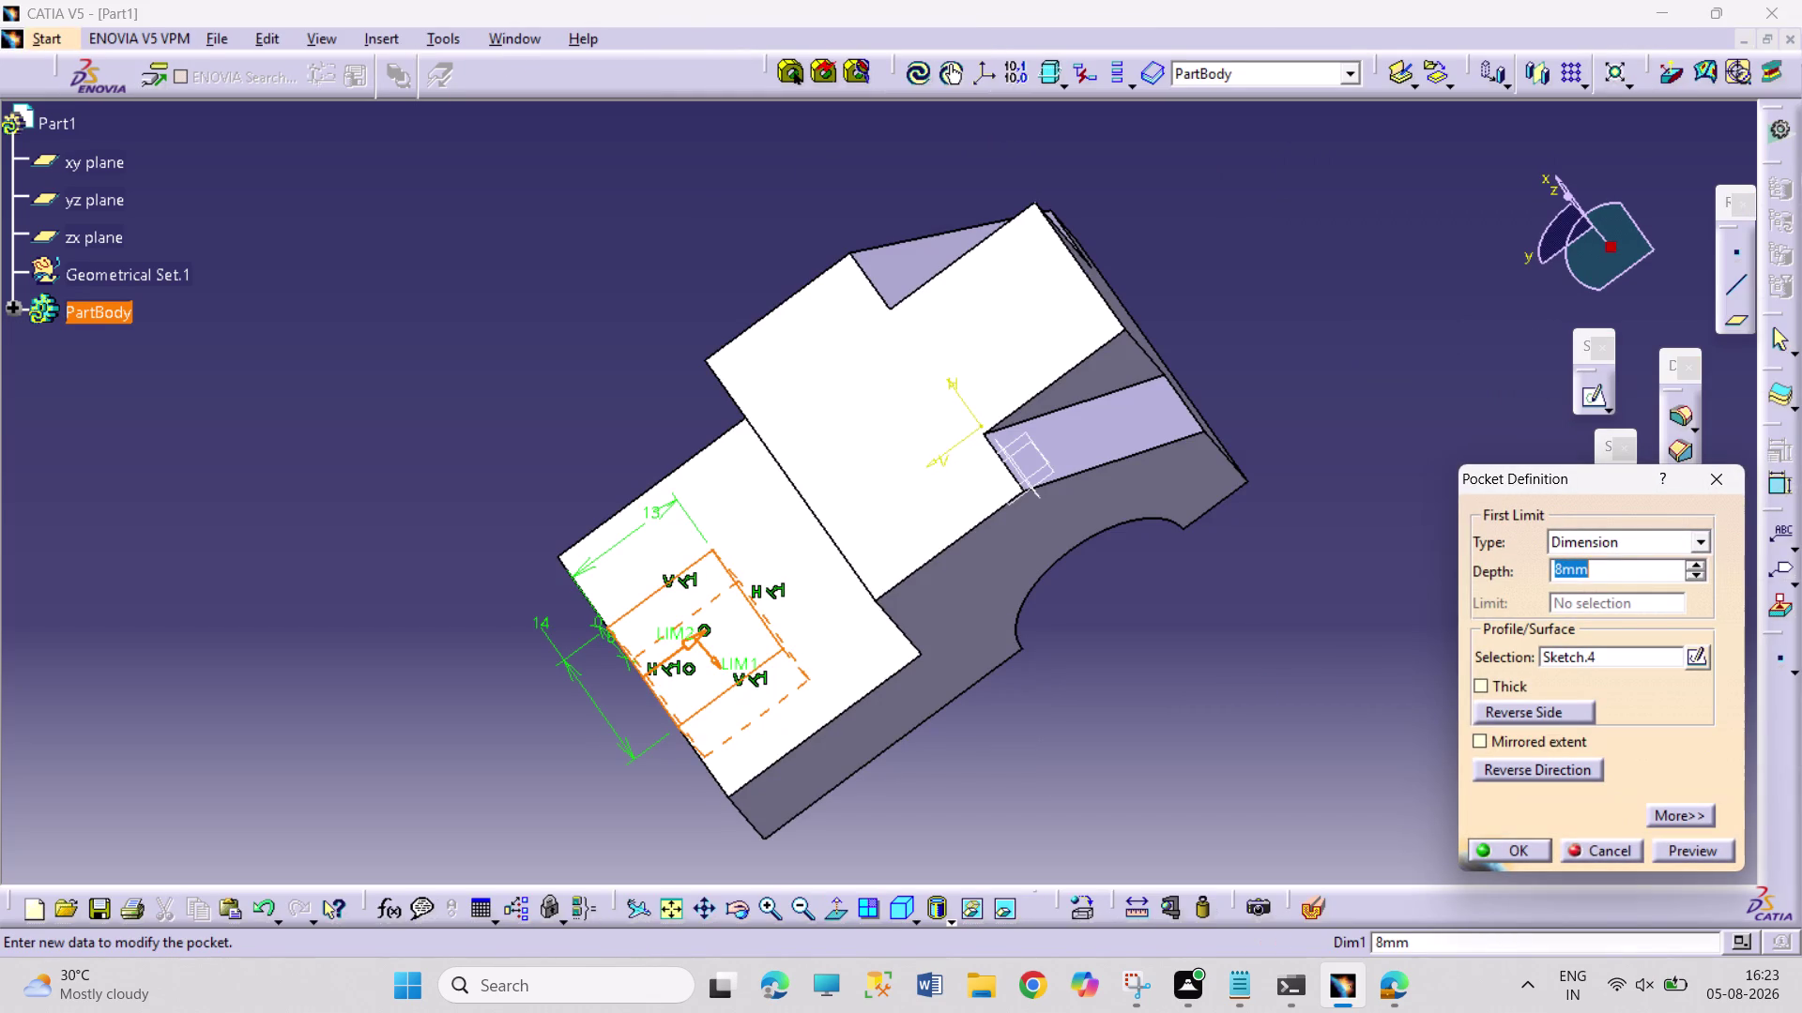
click(1471, 848)
click(1325, 818)
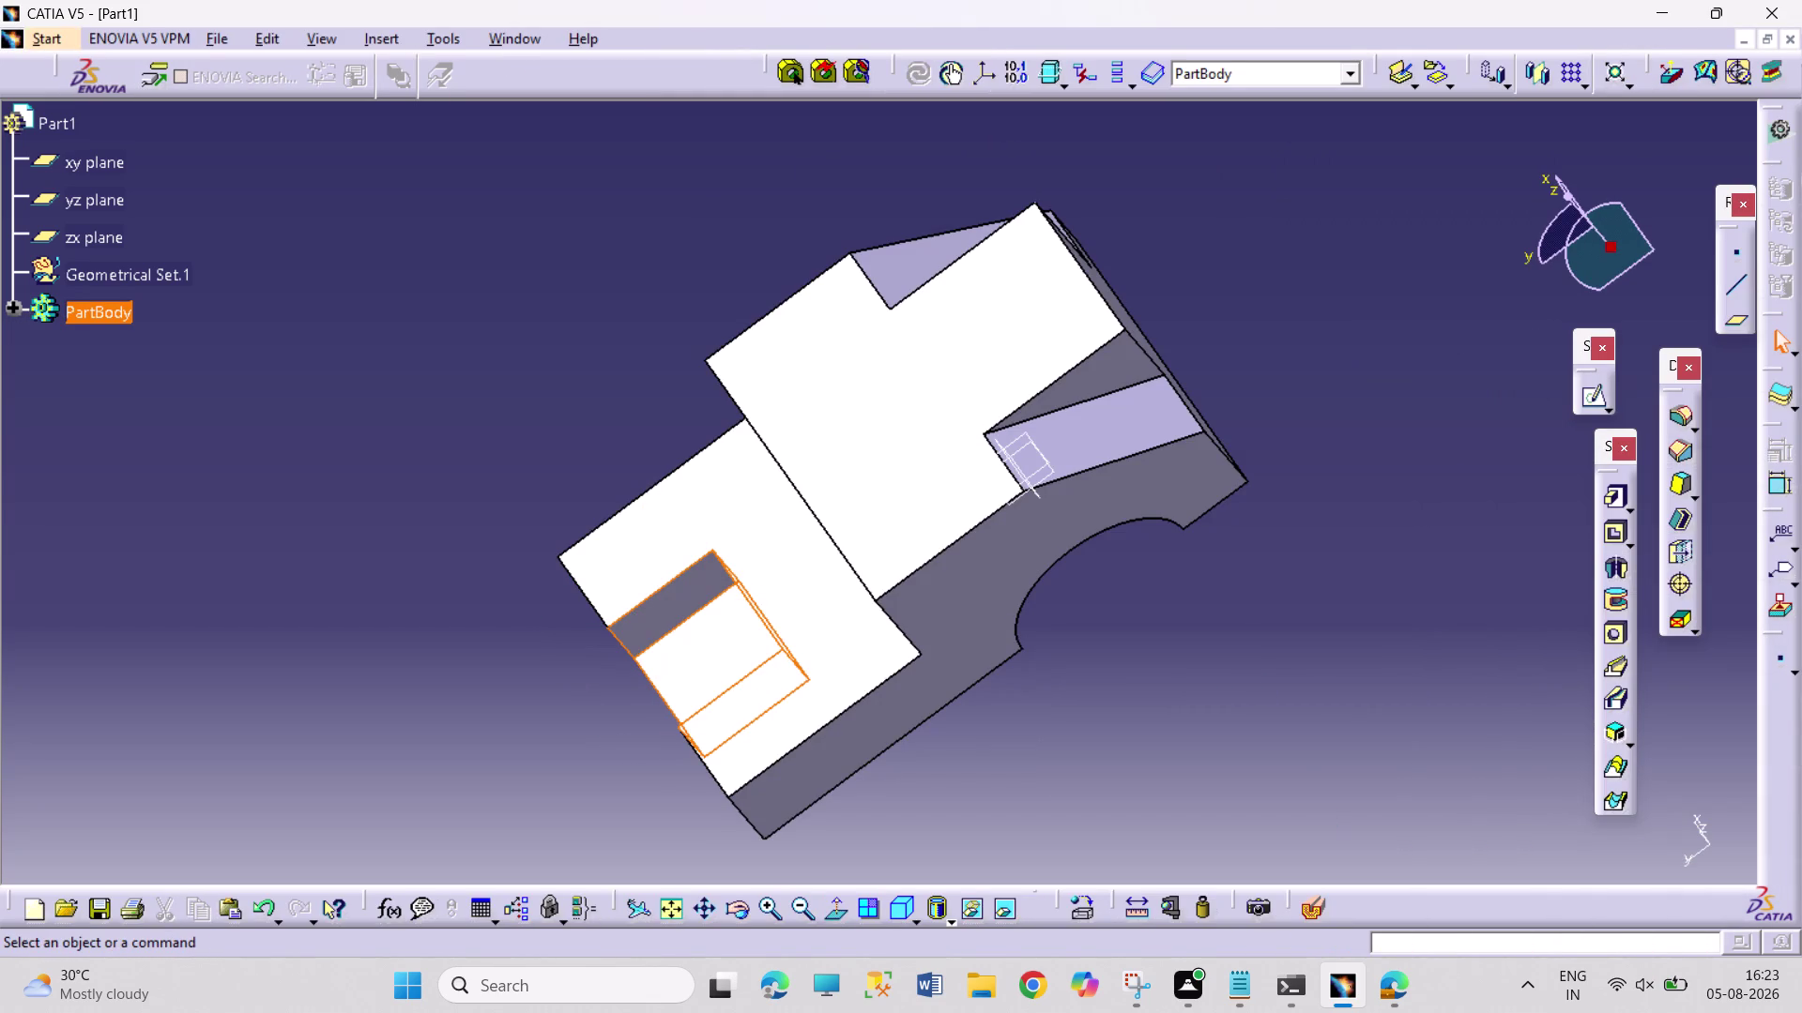
click(18, 304)
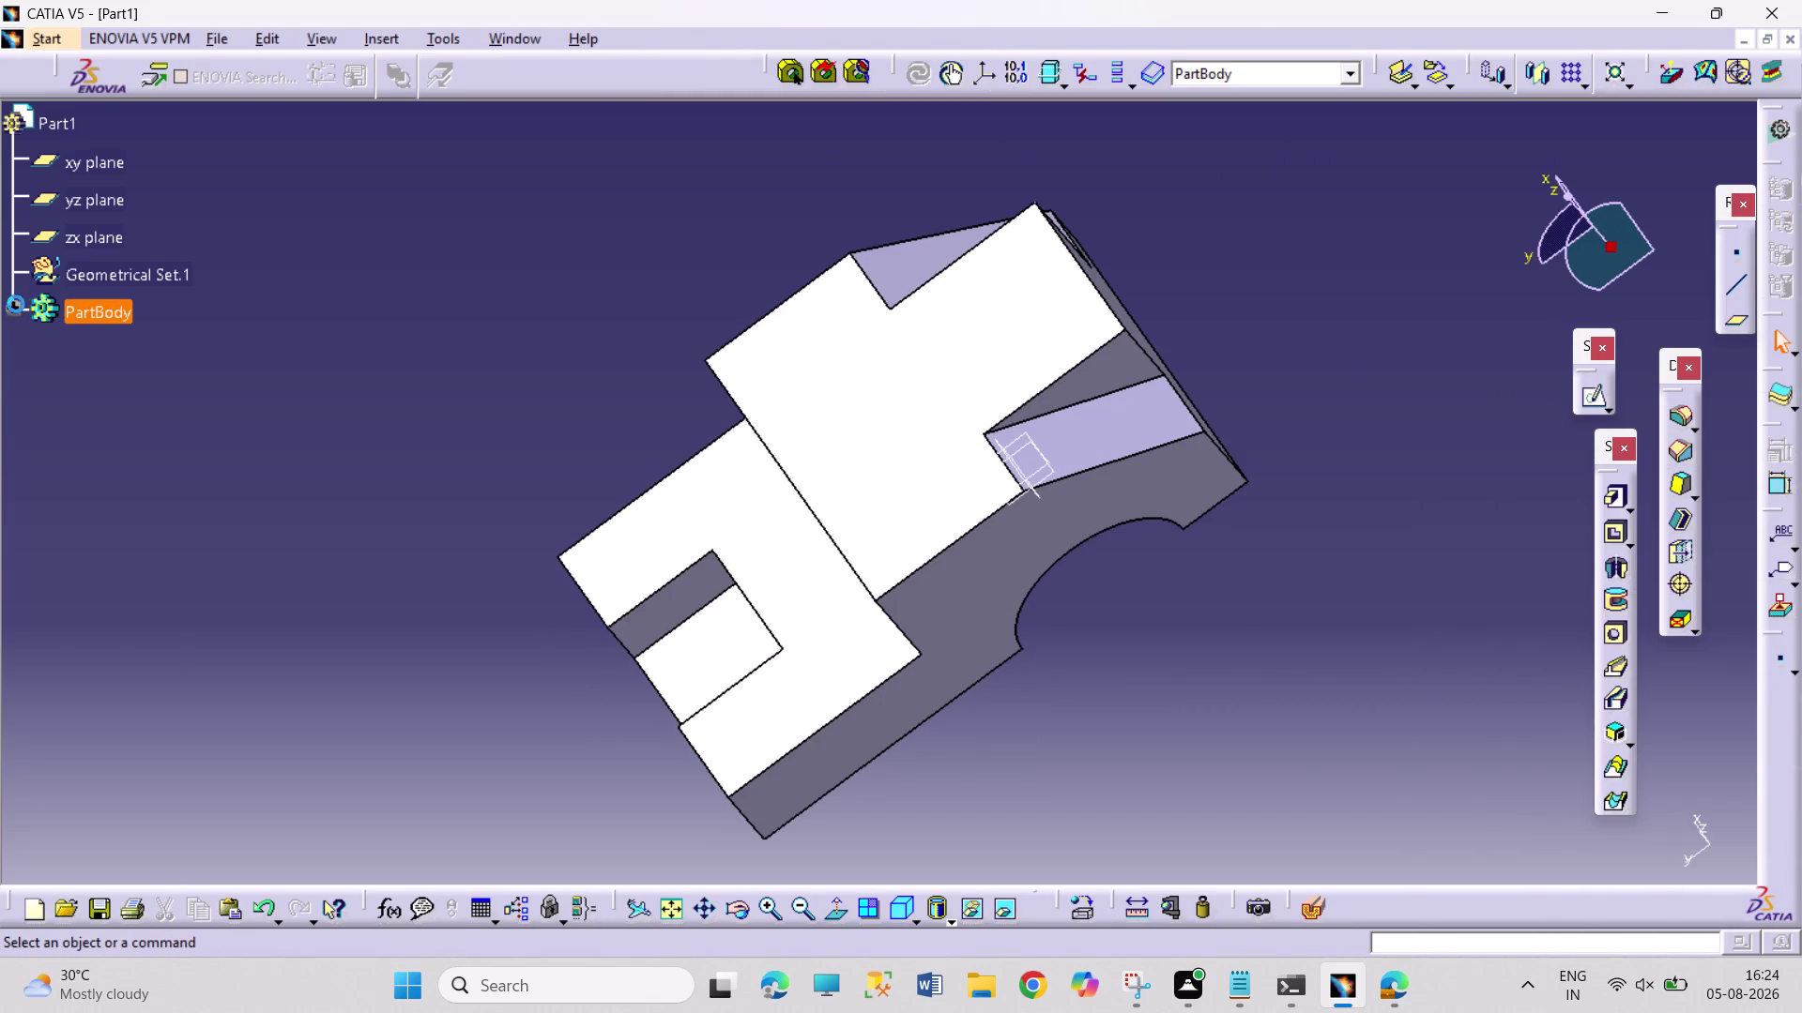
double_click(111, 610)
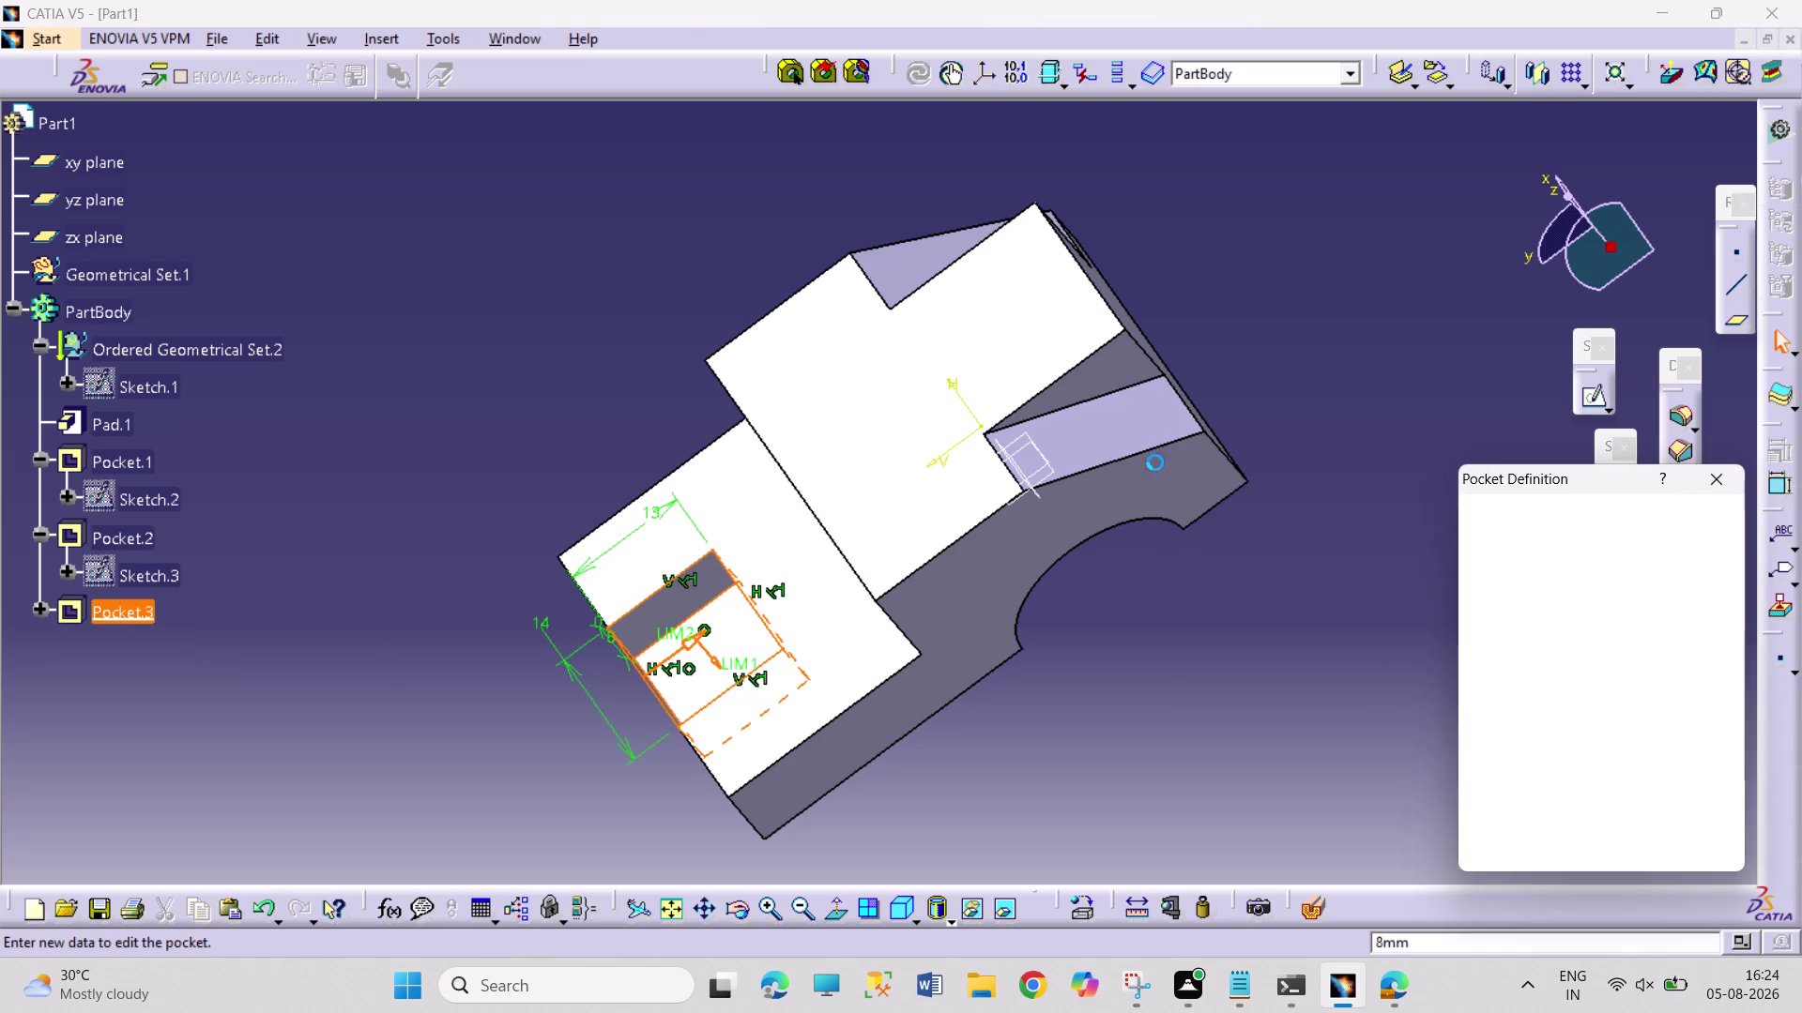
Change Pocket.3's depth to 13 mm.
triple_click(1694, 566)
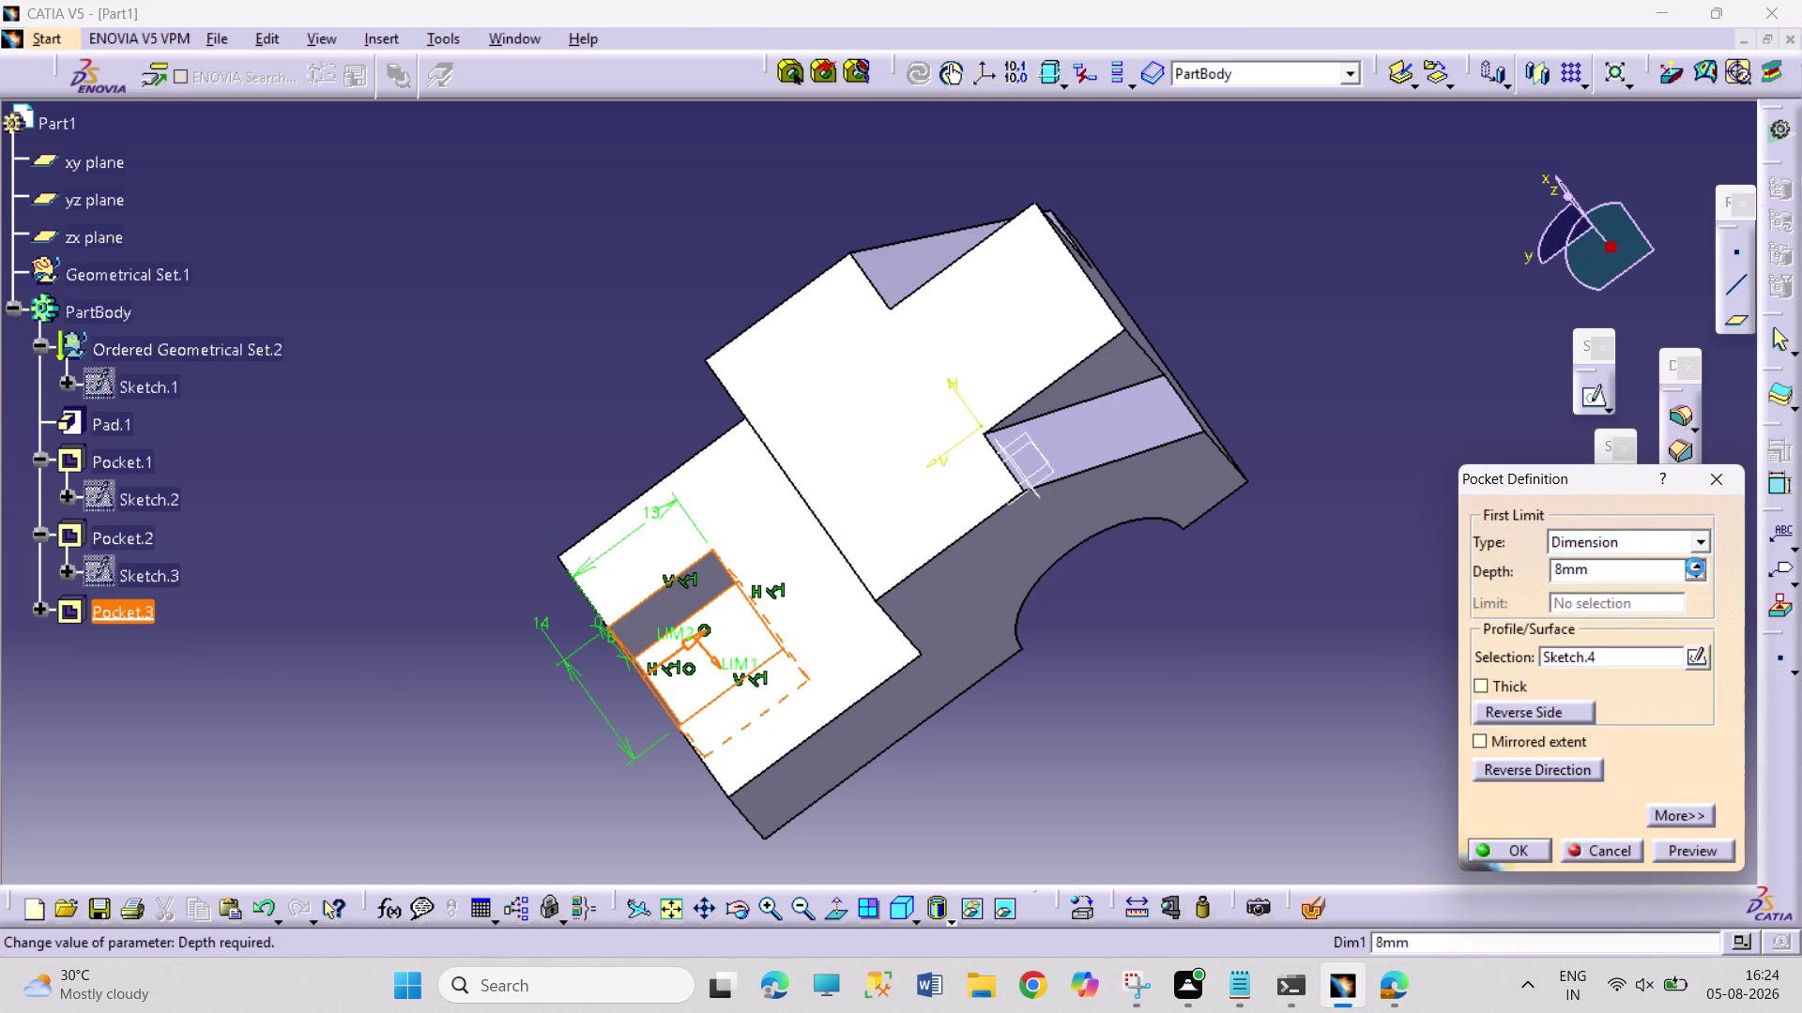
triple_click(1695, 567)
triple_click(1695, 567)
click(1694, 567)
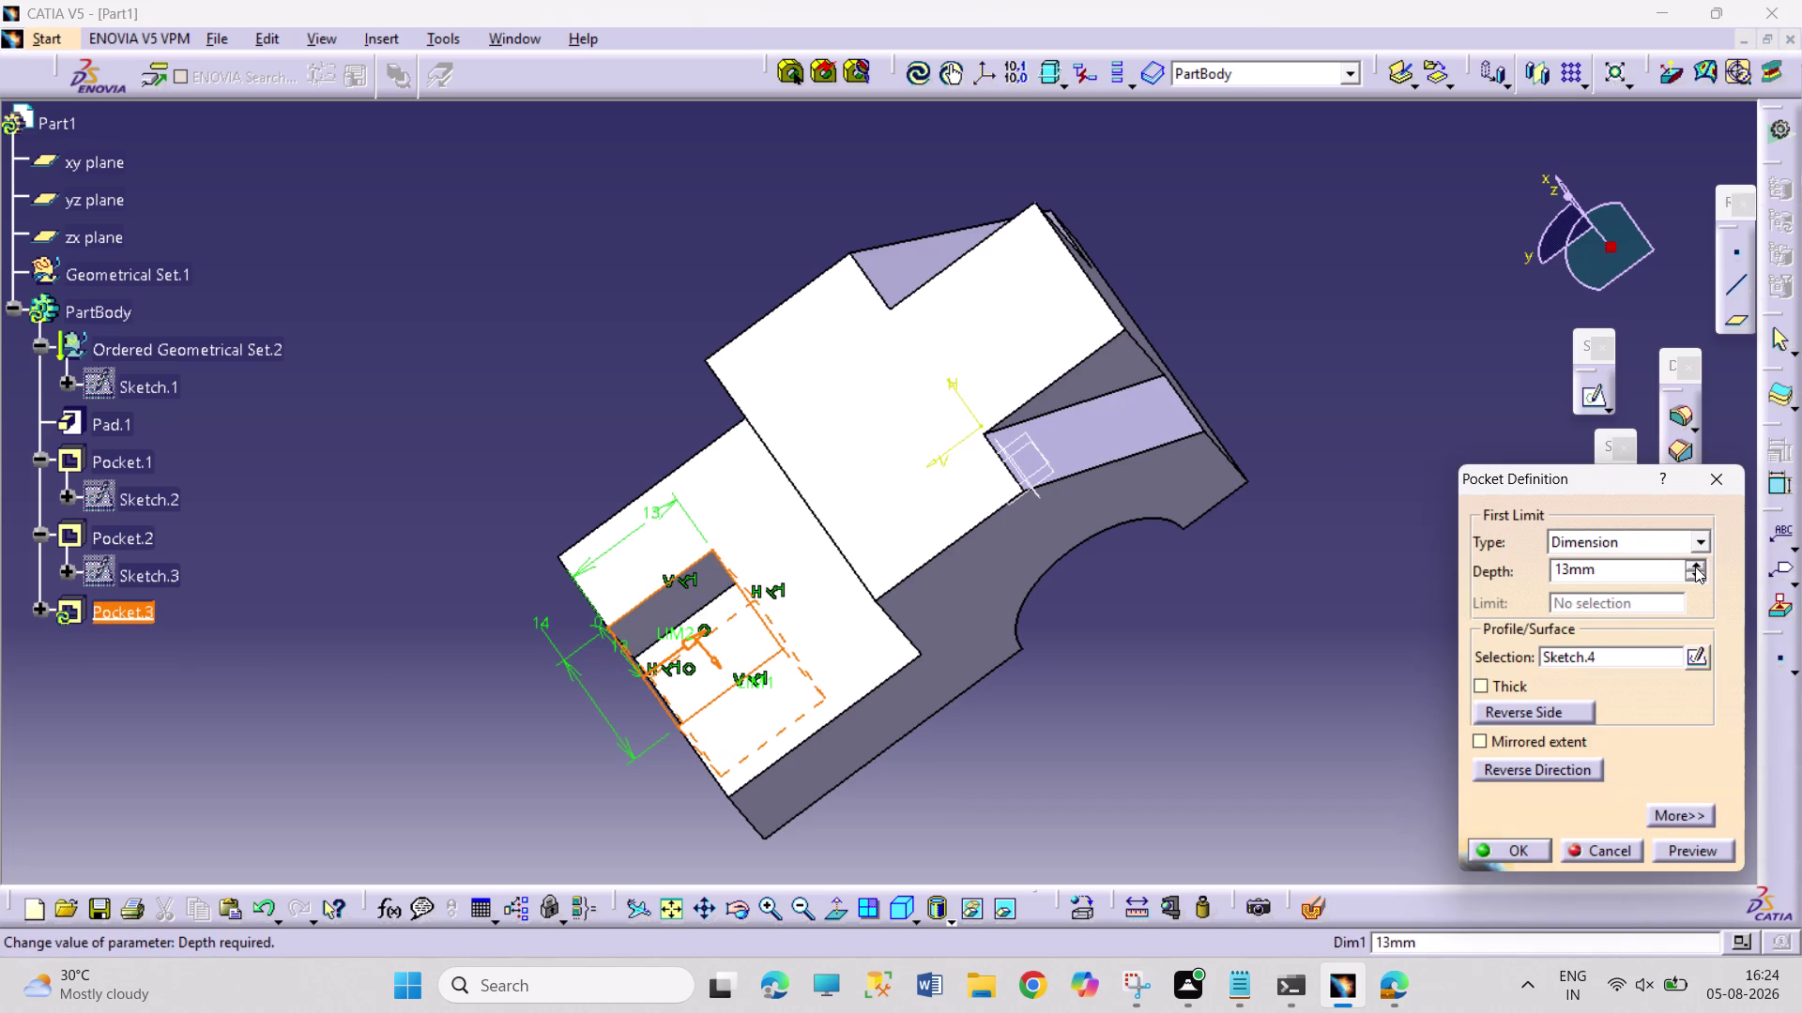
click(1514, 854)
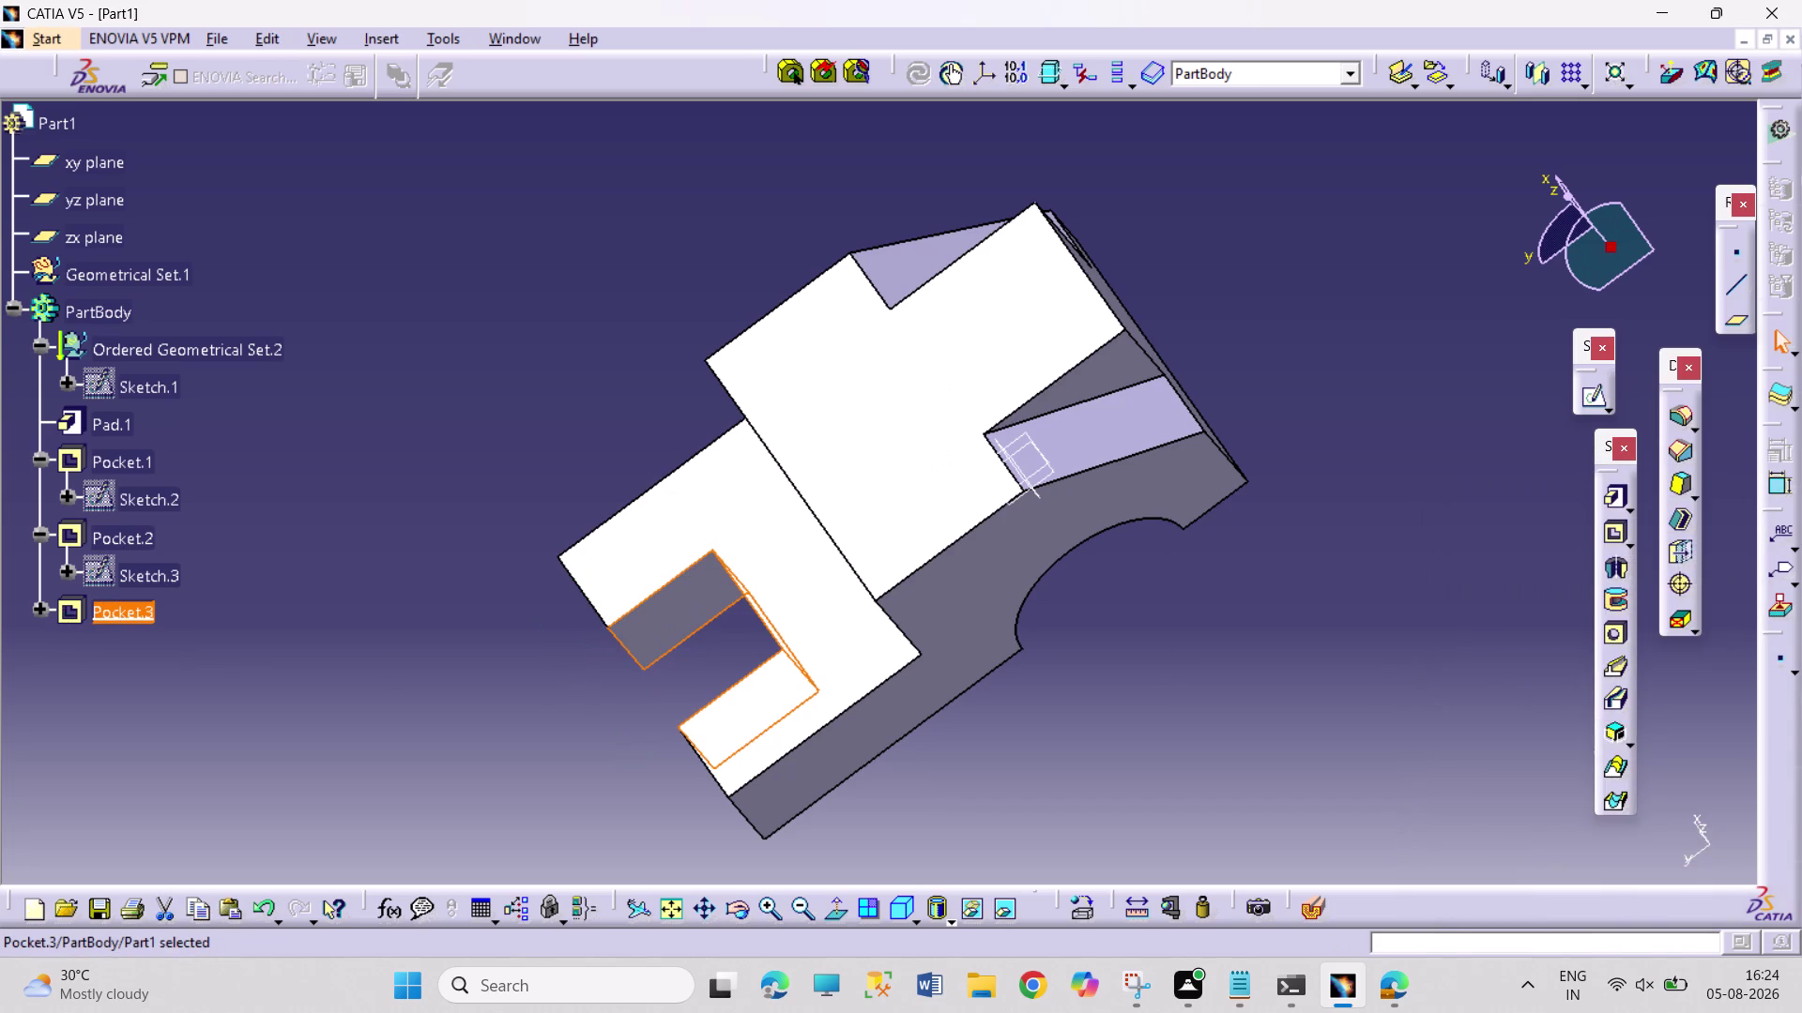
Orbit the part to inspect the new slot and level it to a side view.
click(1016, 742)
click(735, 901)
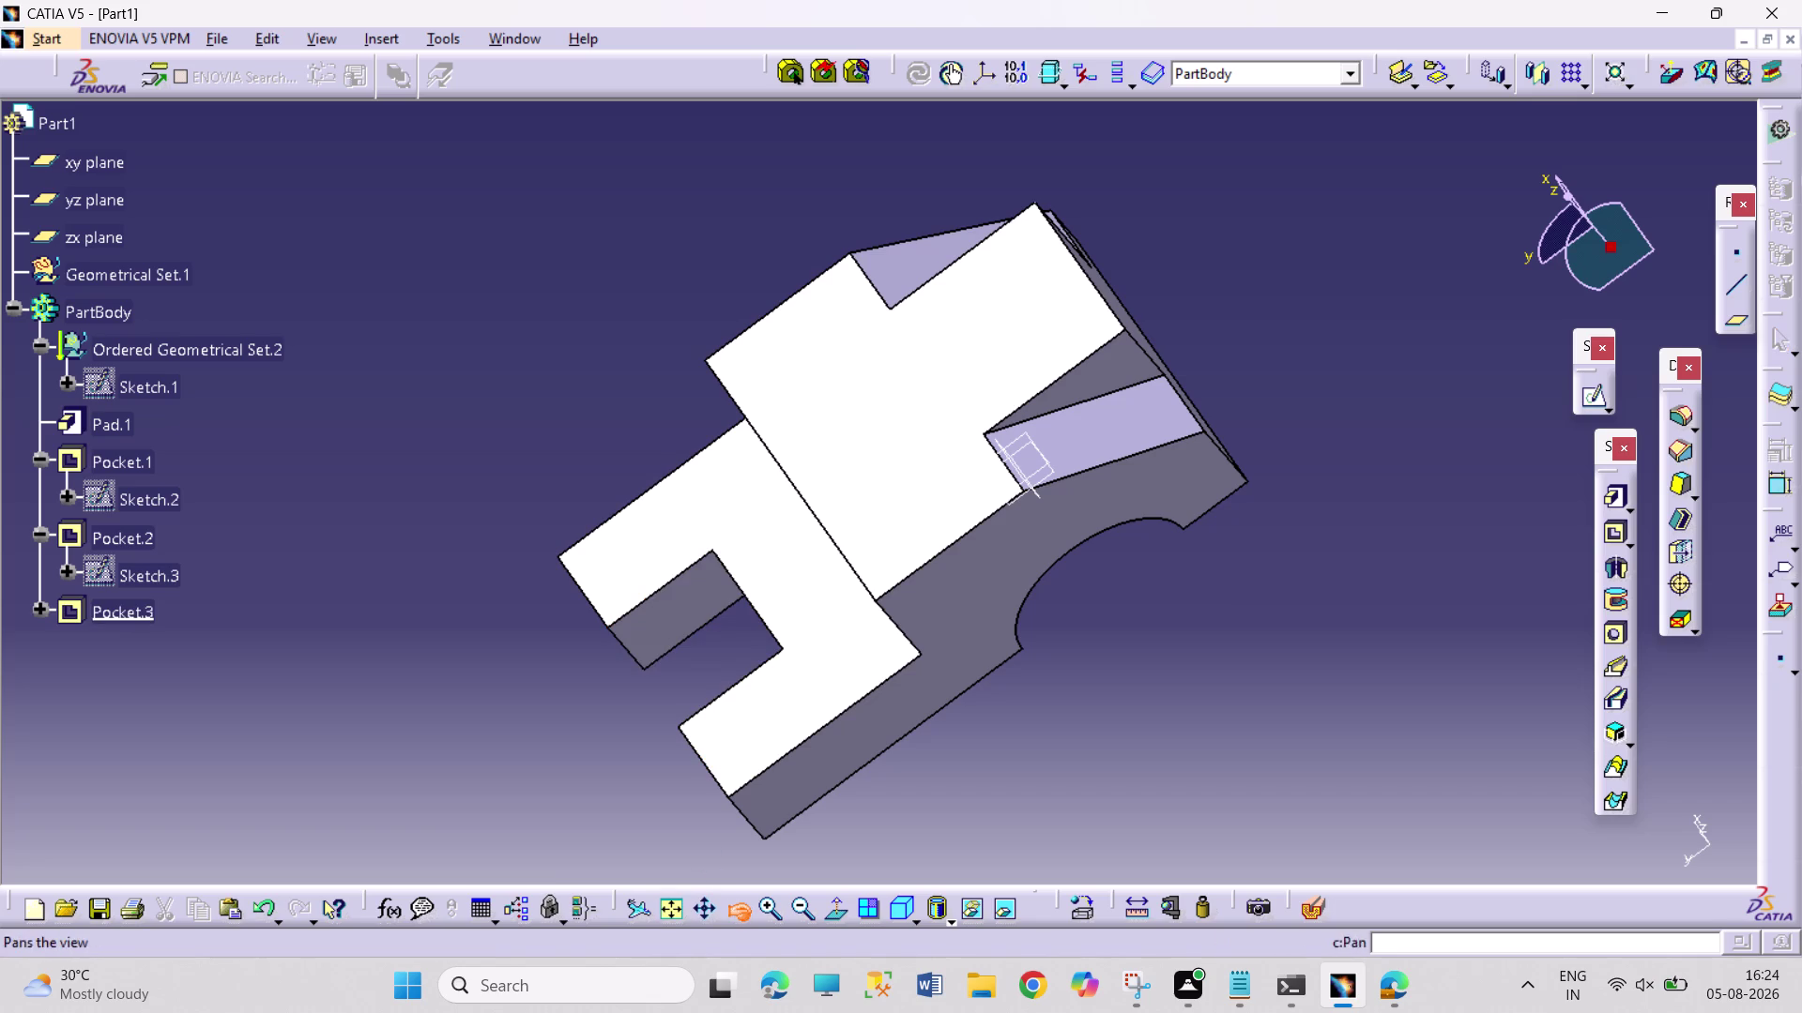
drag(650, 798, 1308, 617)
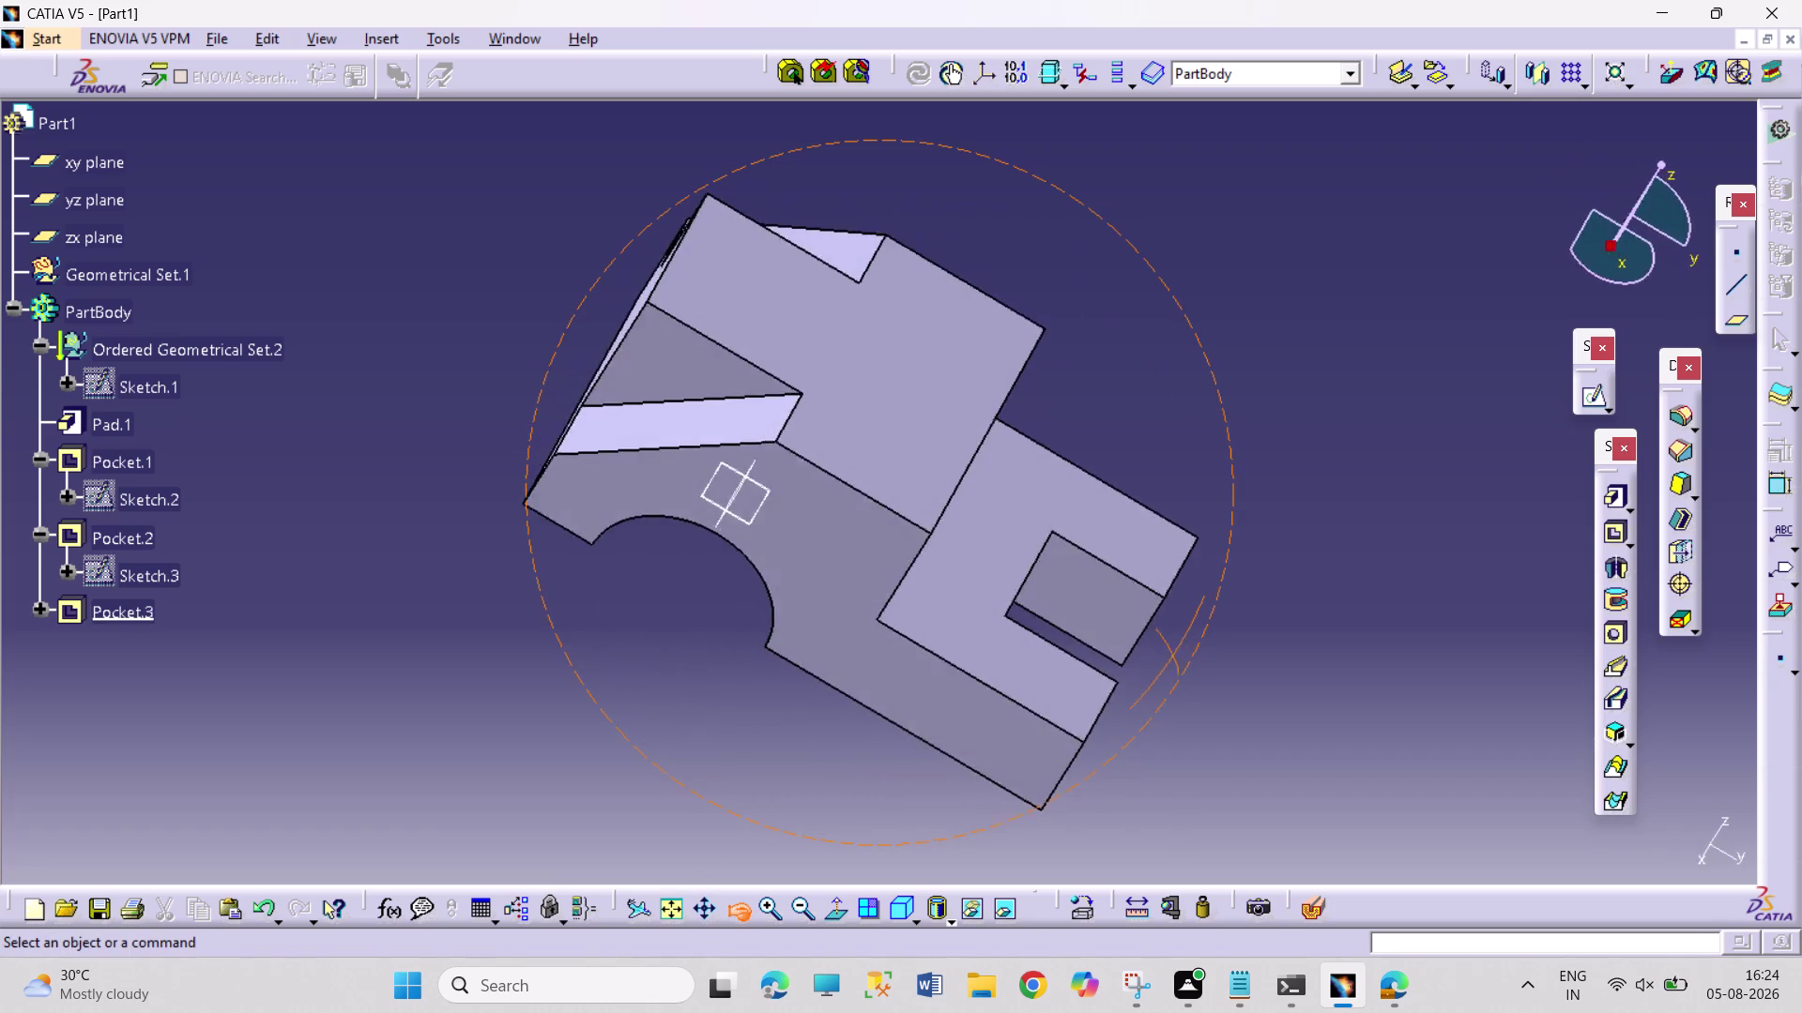
drag(1308, 617, 1297, 566)
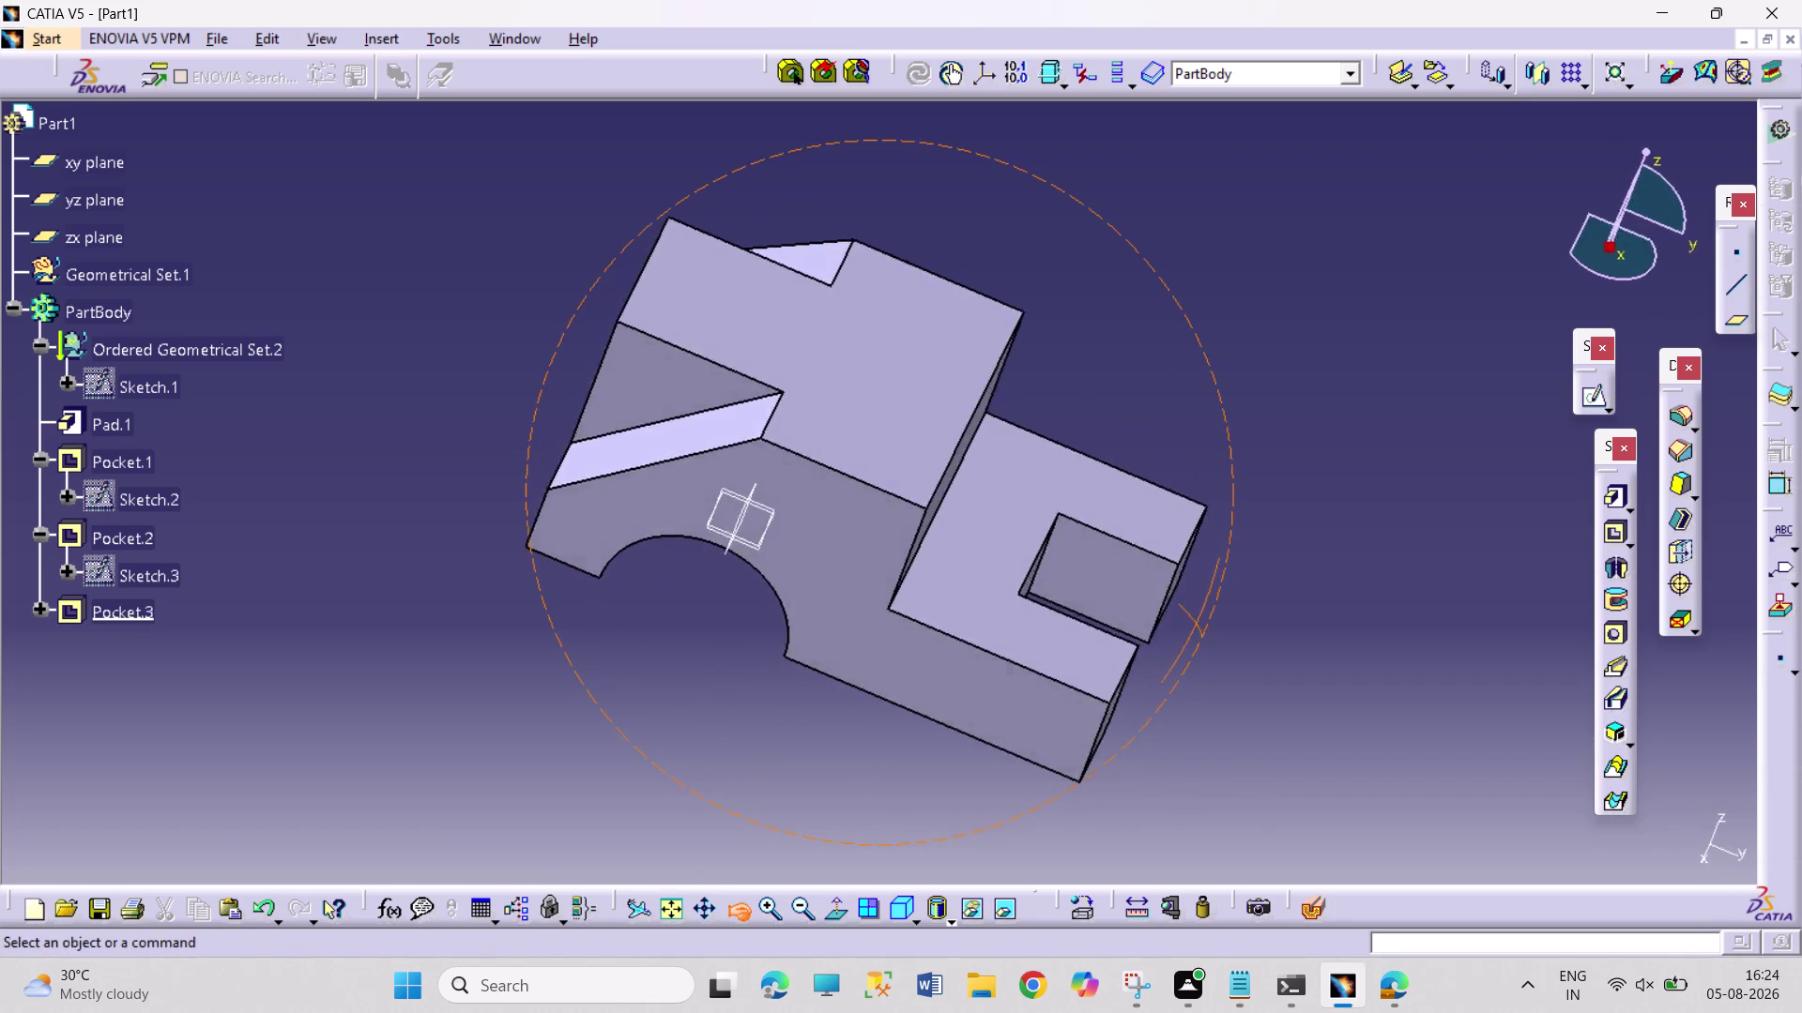
drag(1296, 567, 1152, 581)
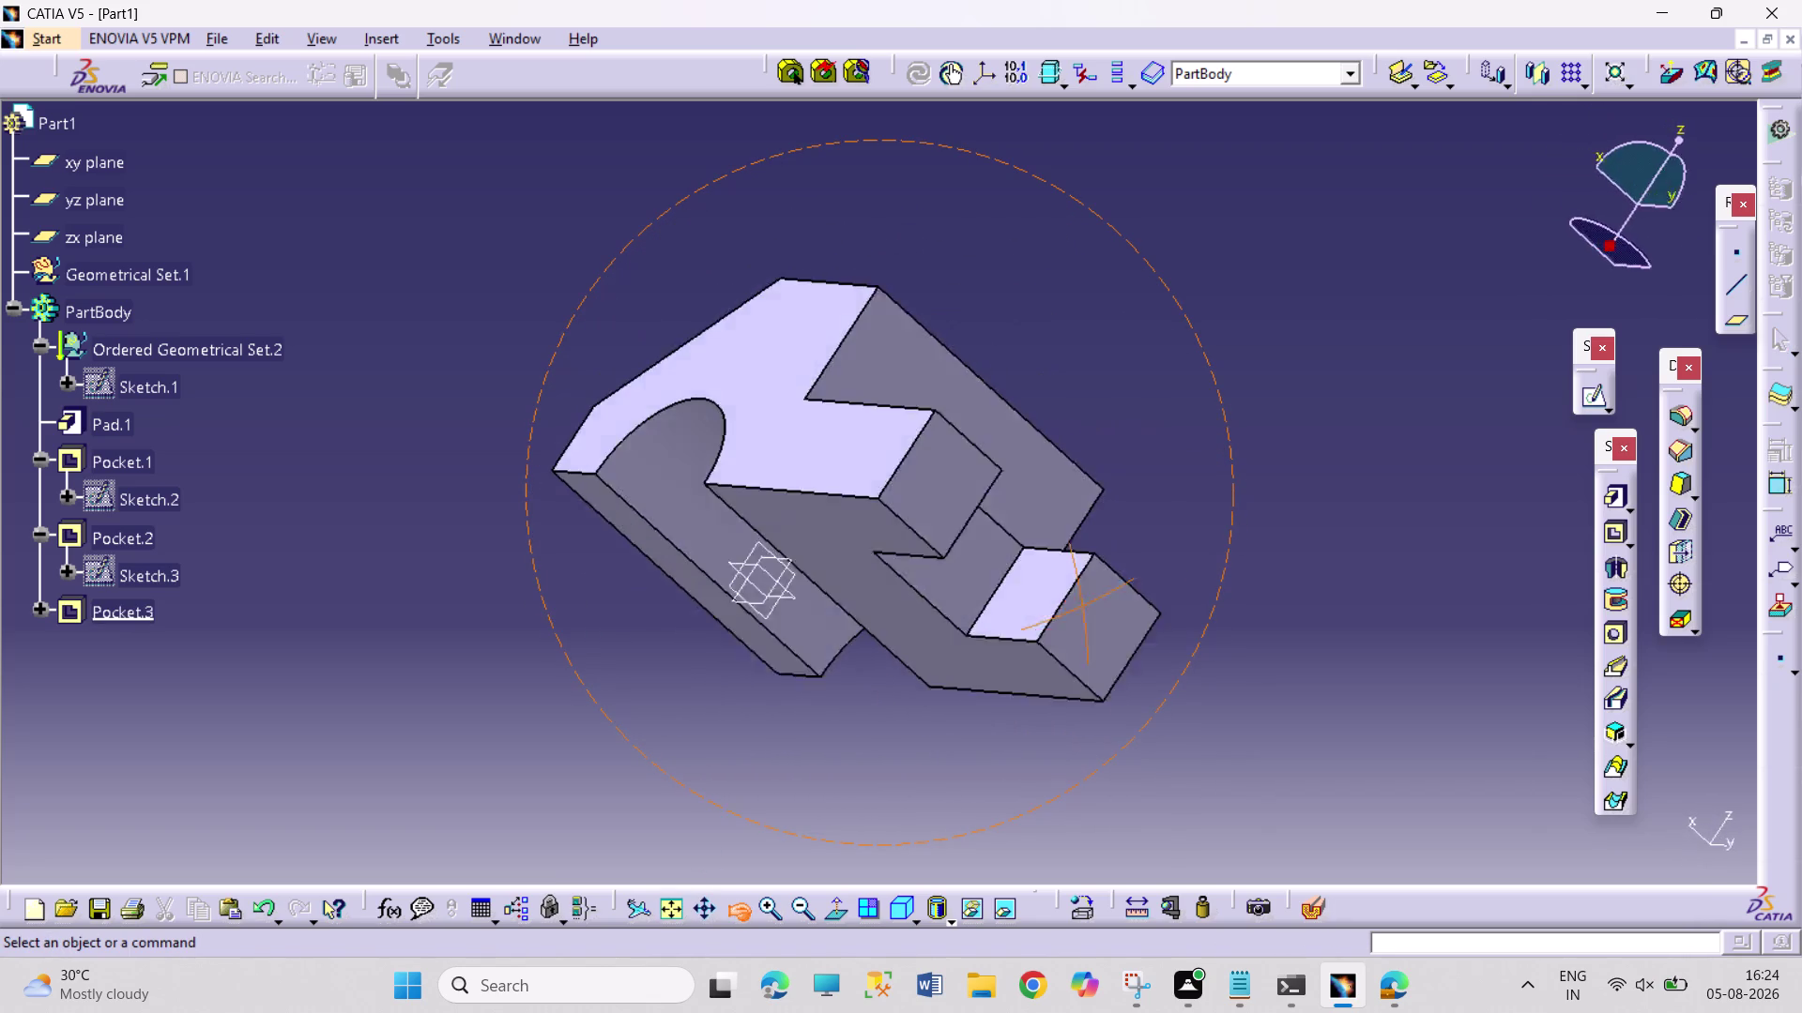
drag(1151, 580, 1372, 501)
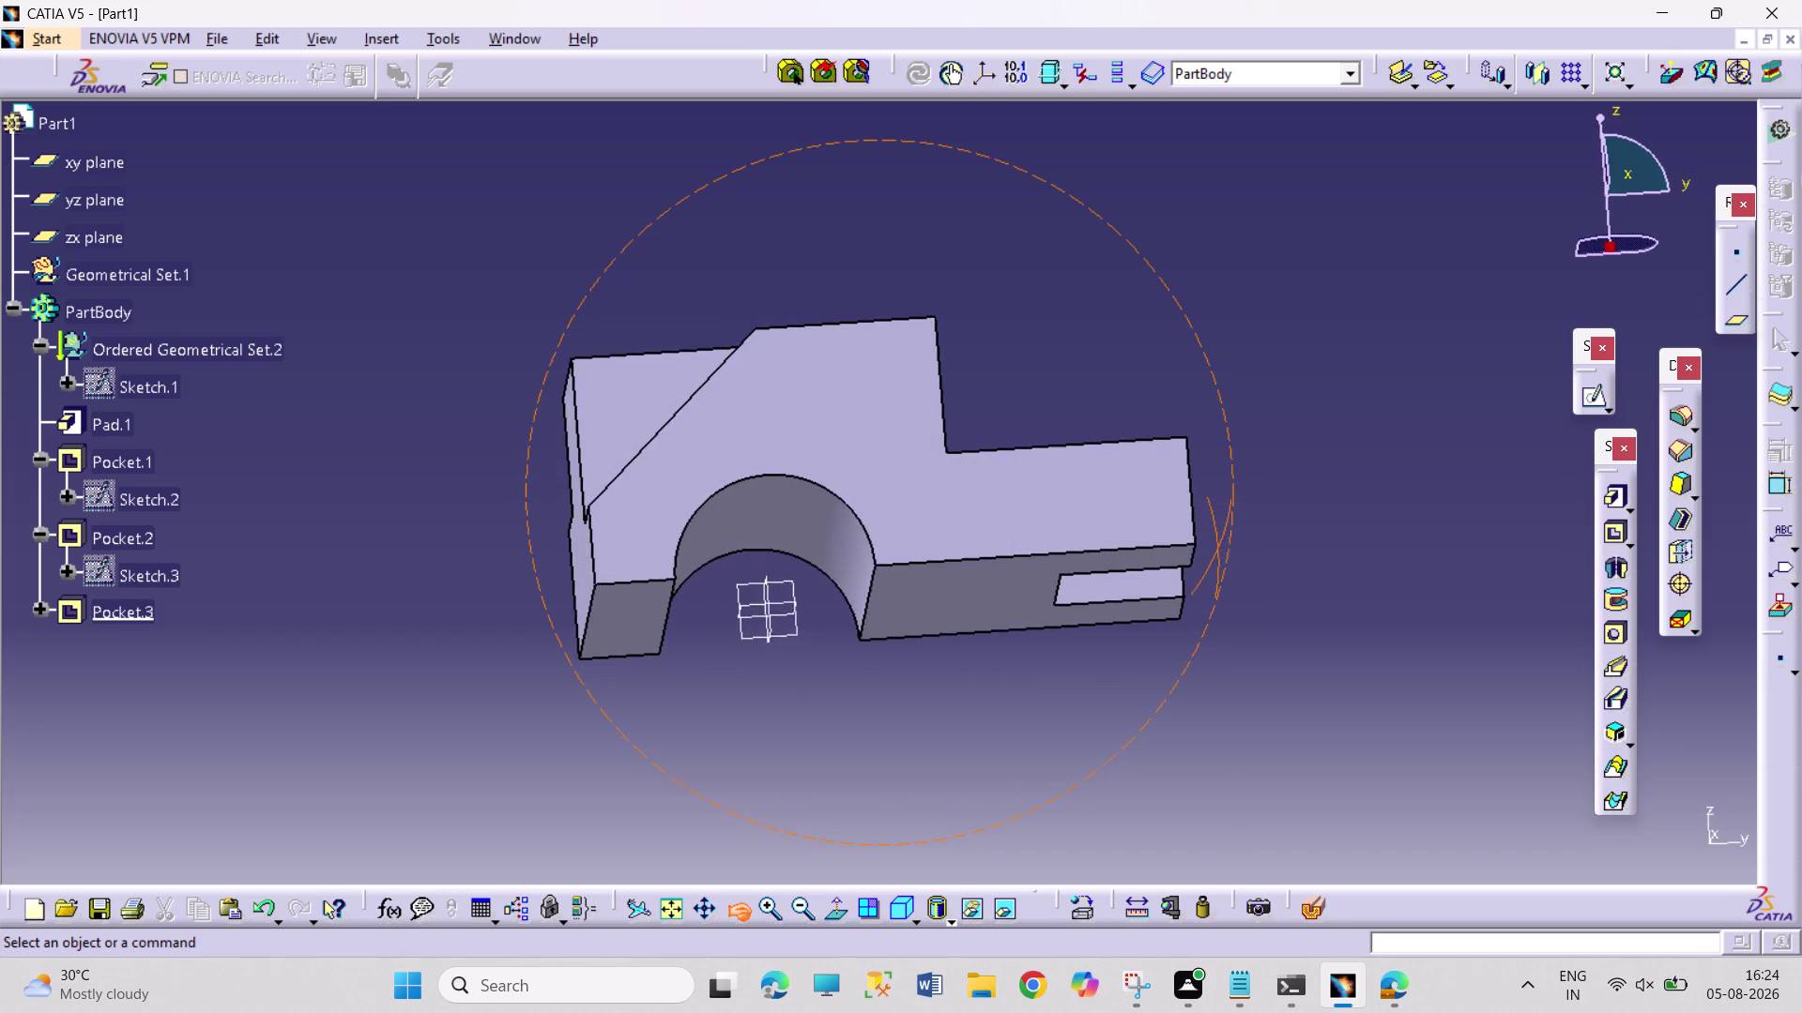
drag(1372, 500, 1368, 503)
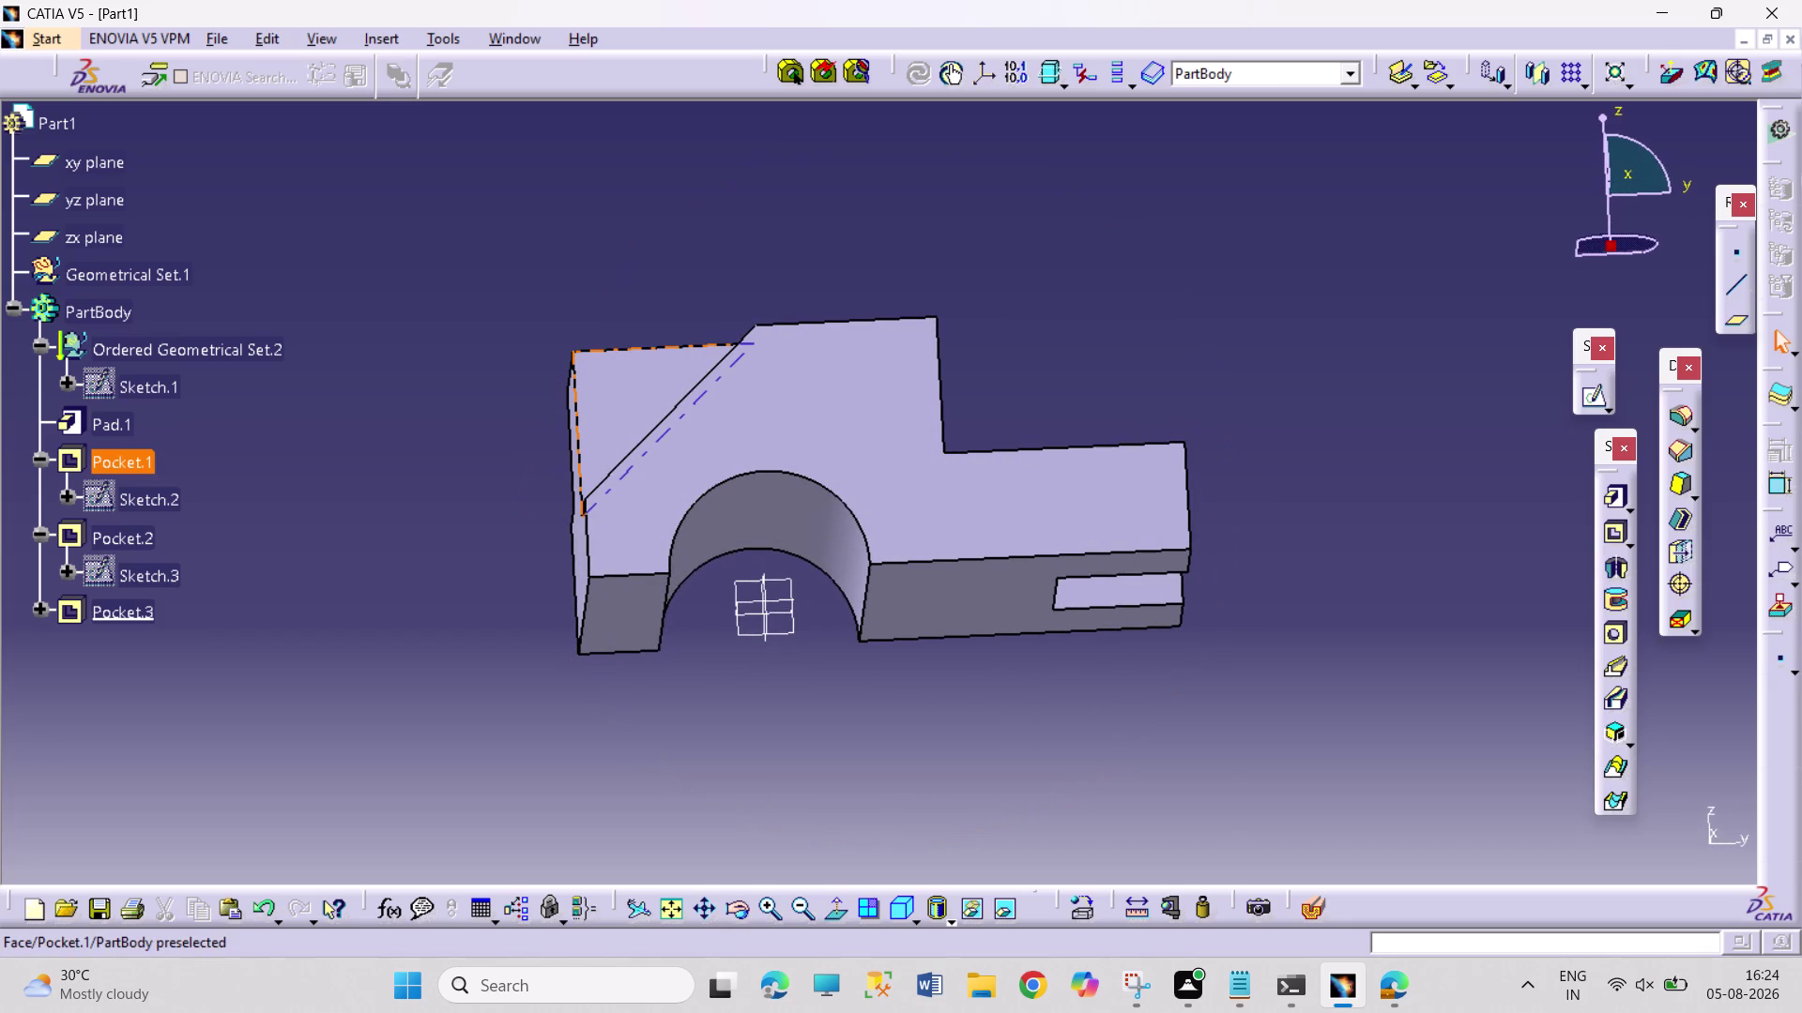
Save the part as PROJECTIONS 10.CATPart.
key(ctrl+s)
text(PRO)
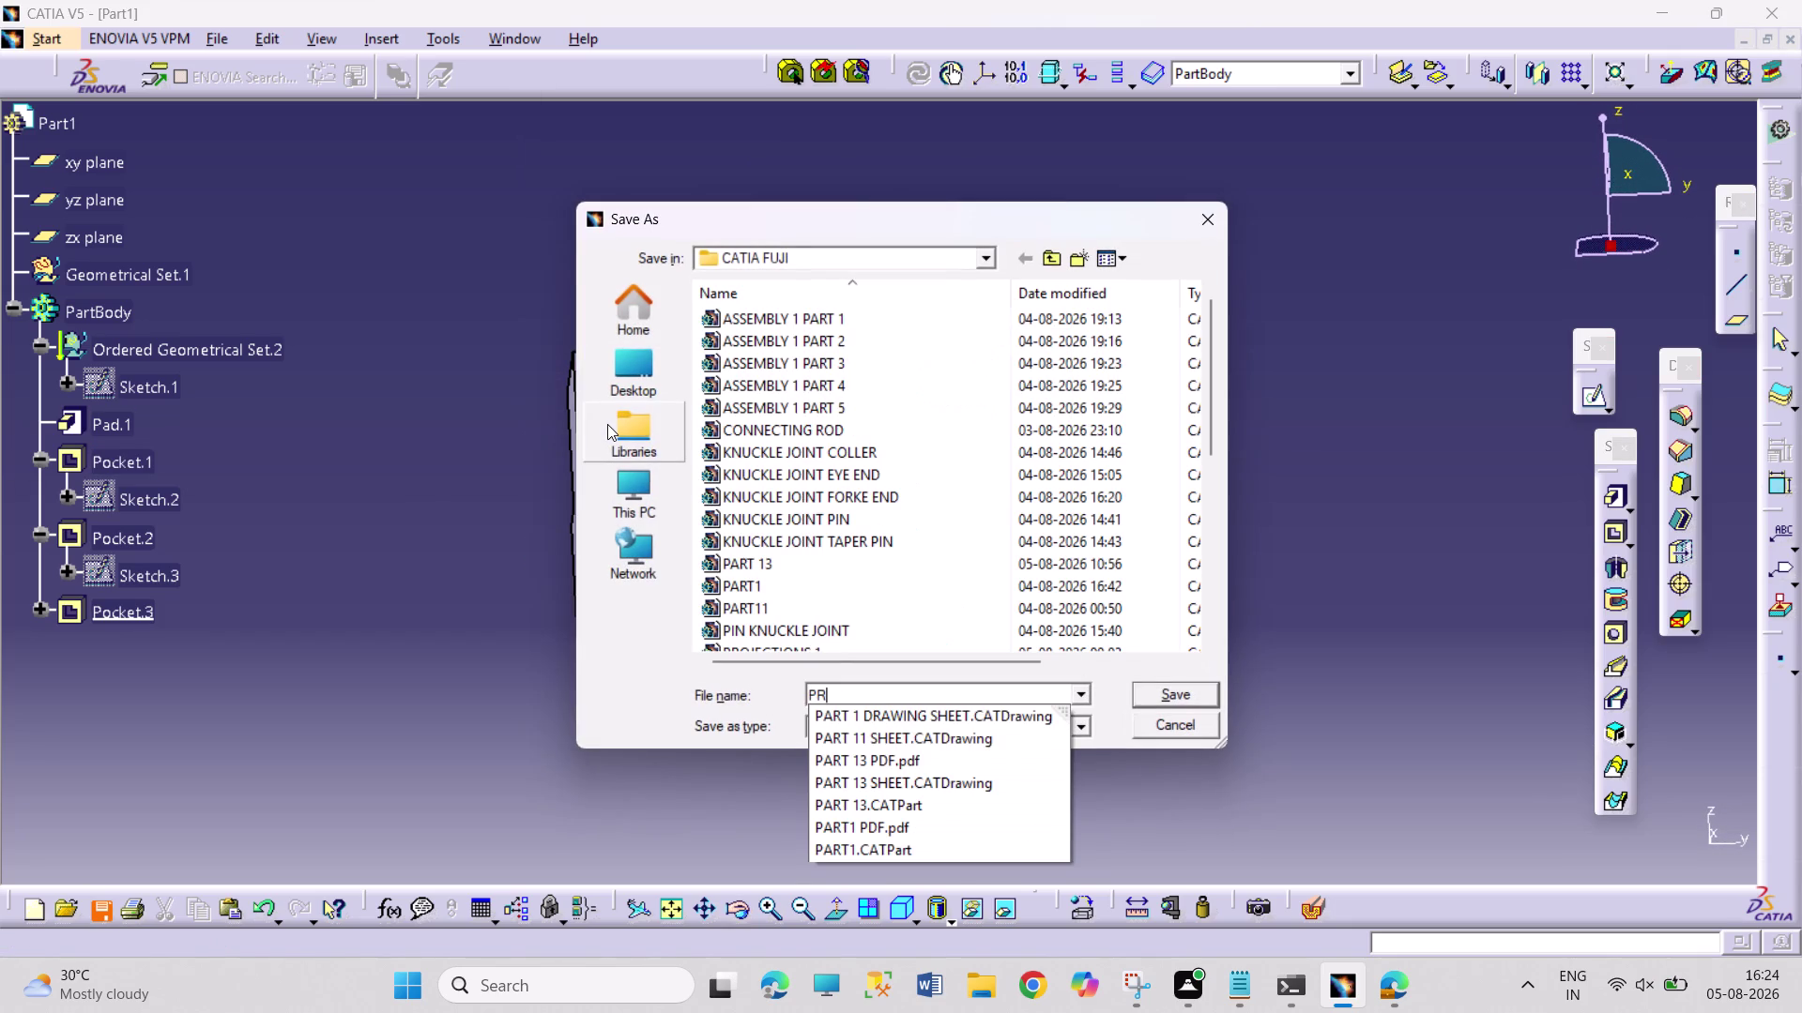
text(JECTIO)
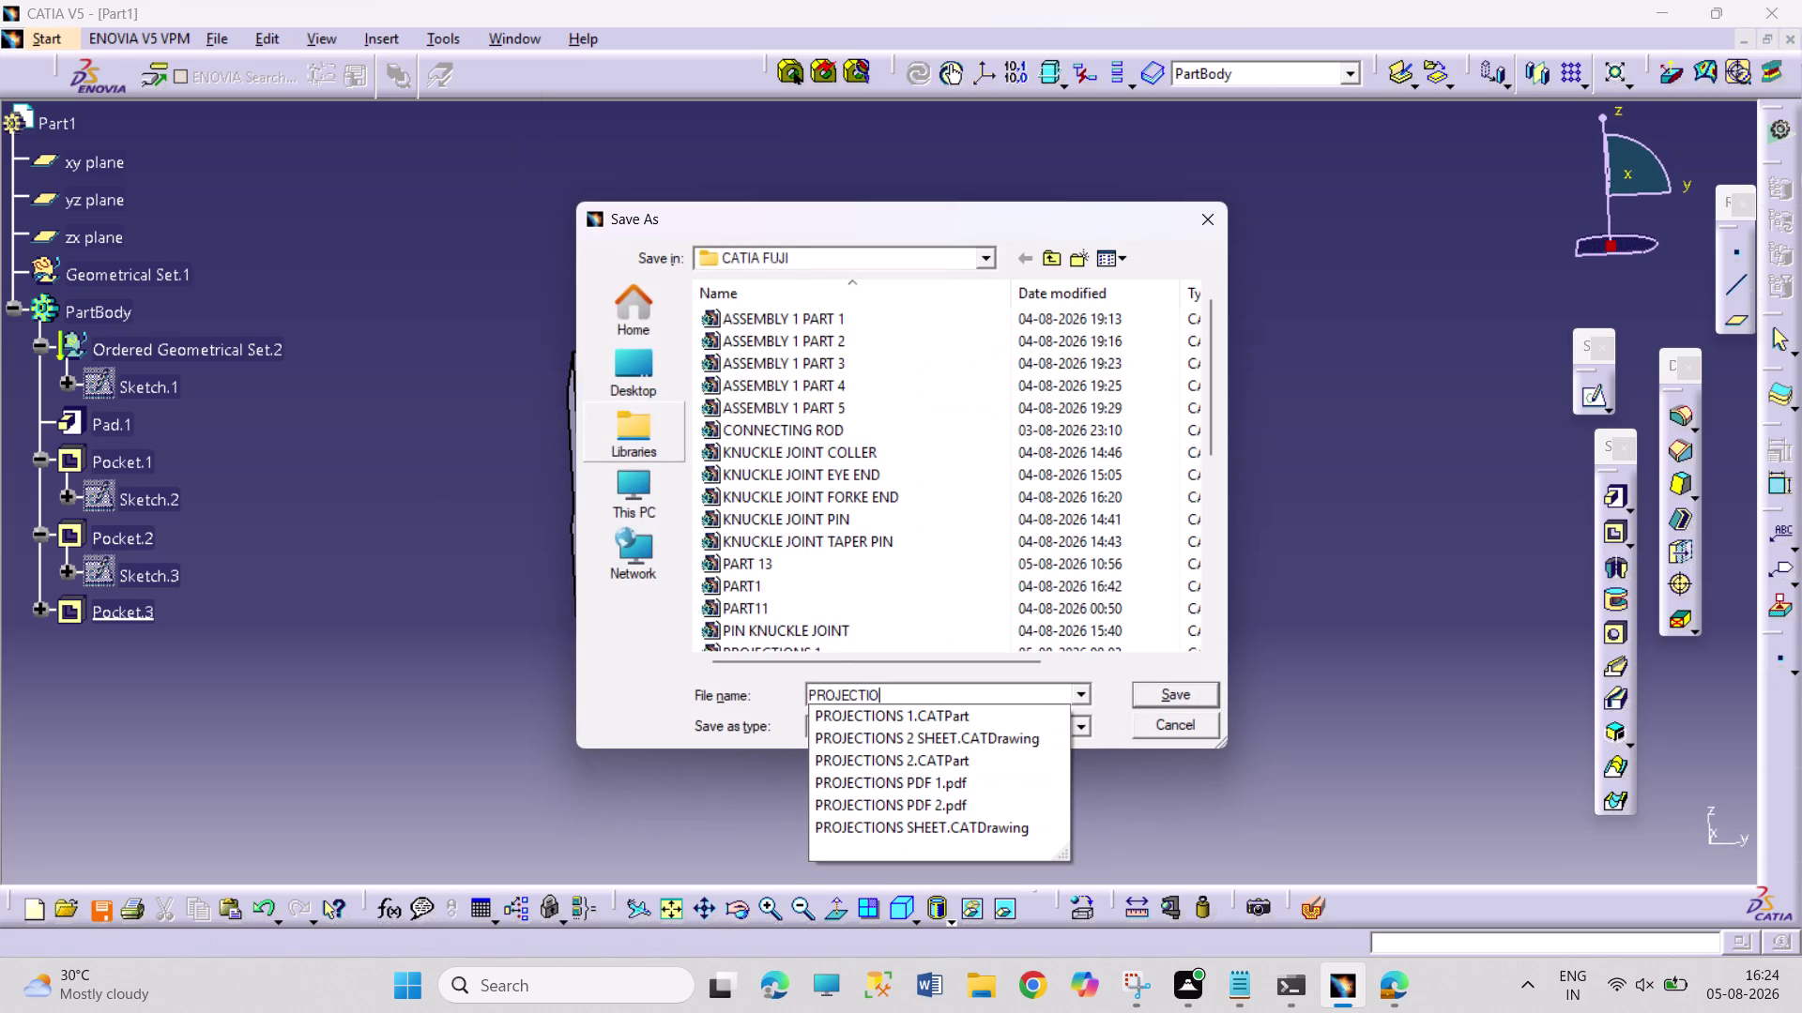
text(NS)
key(space)
text(10)
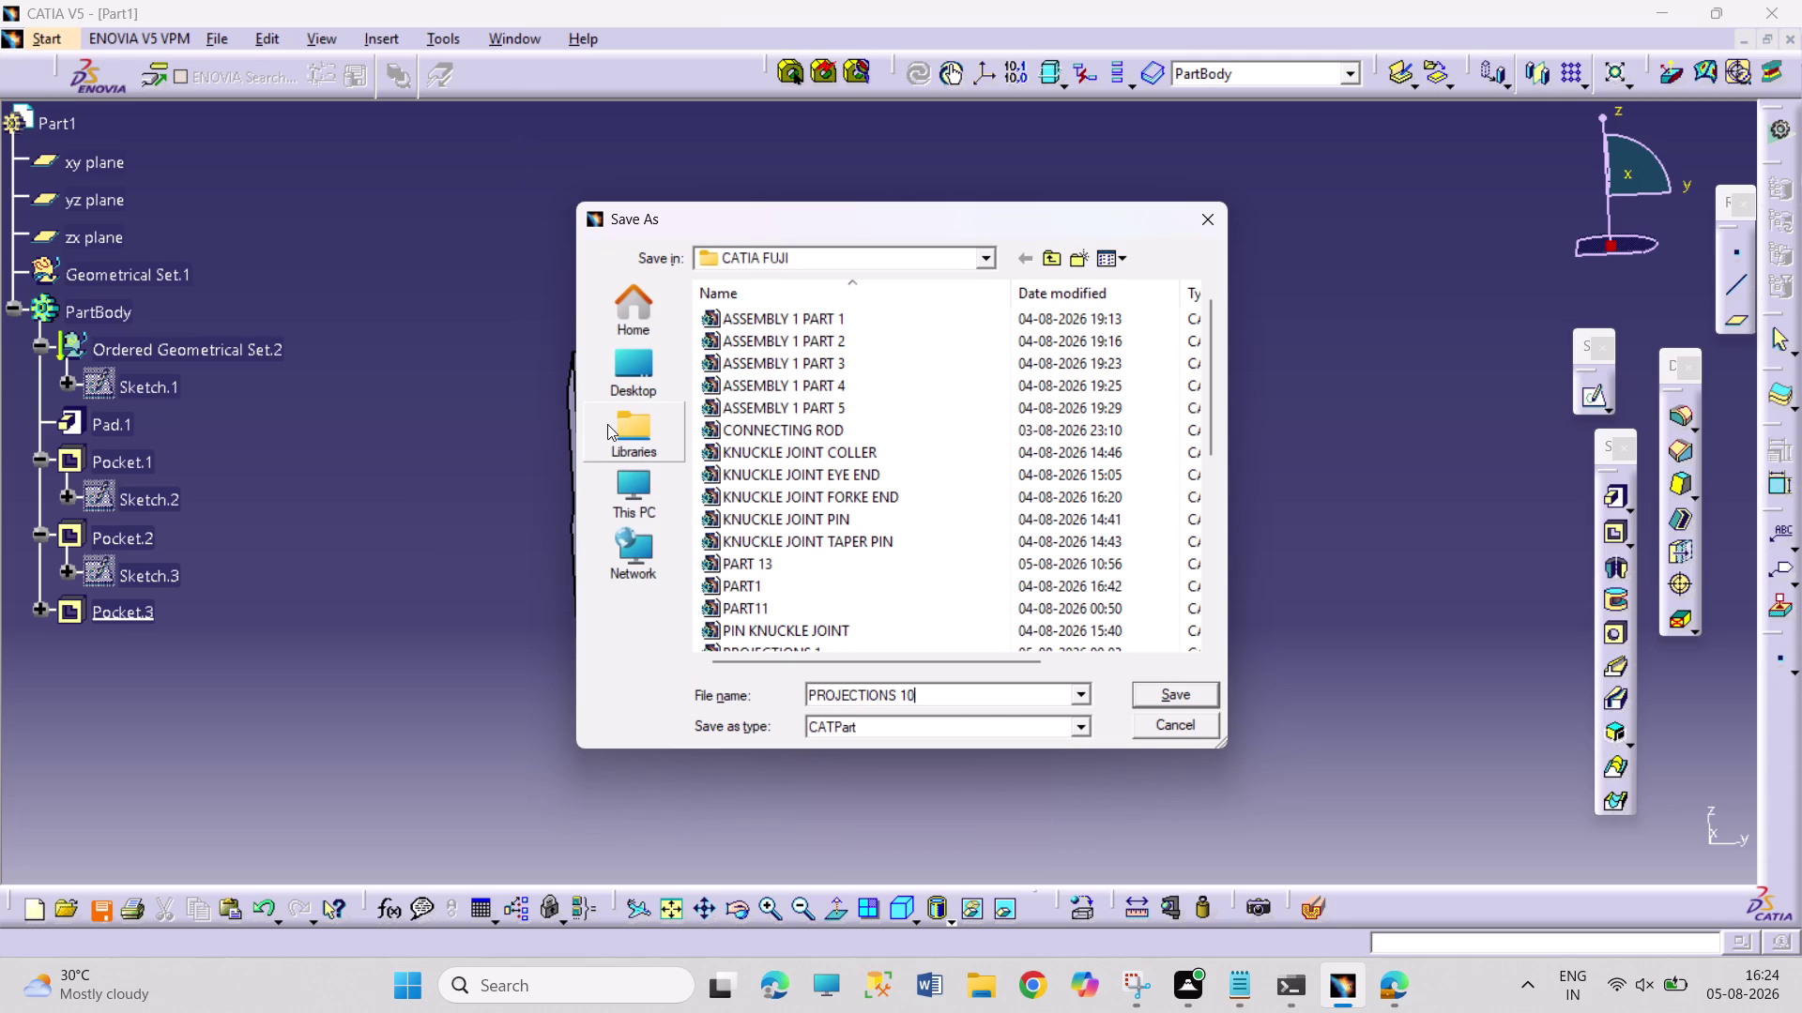
key(Return)
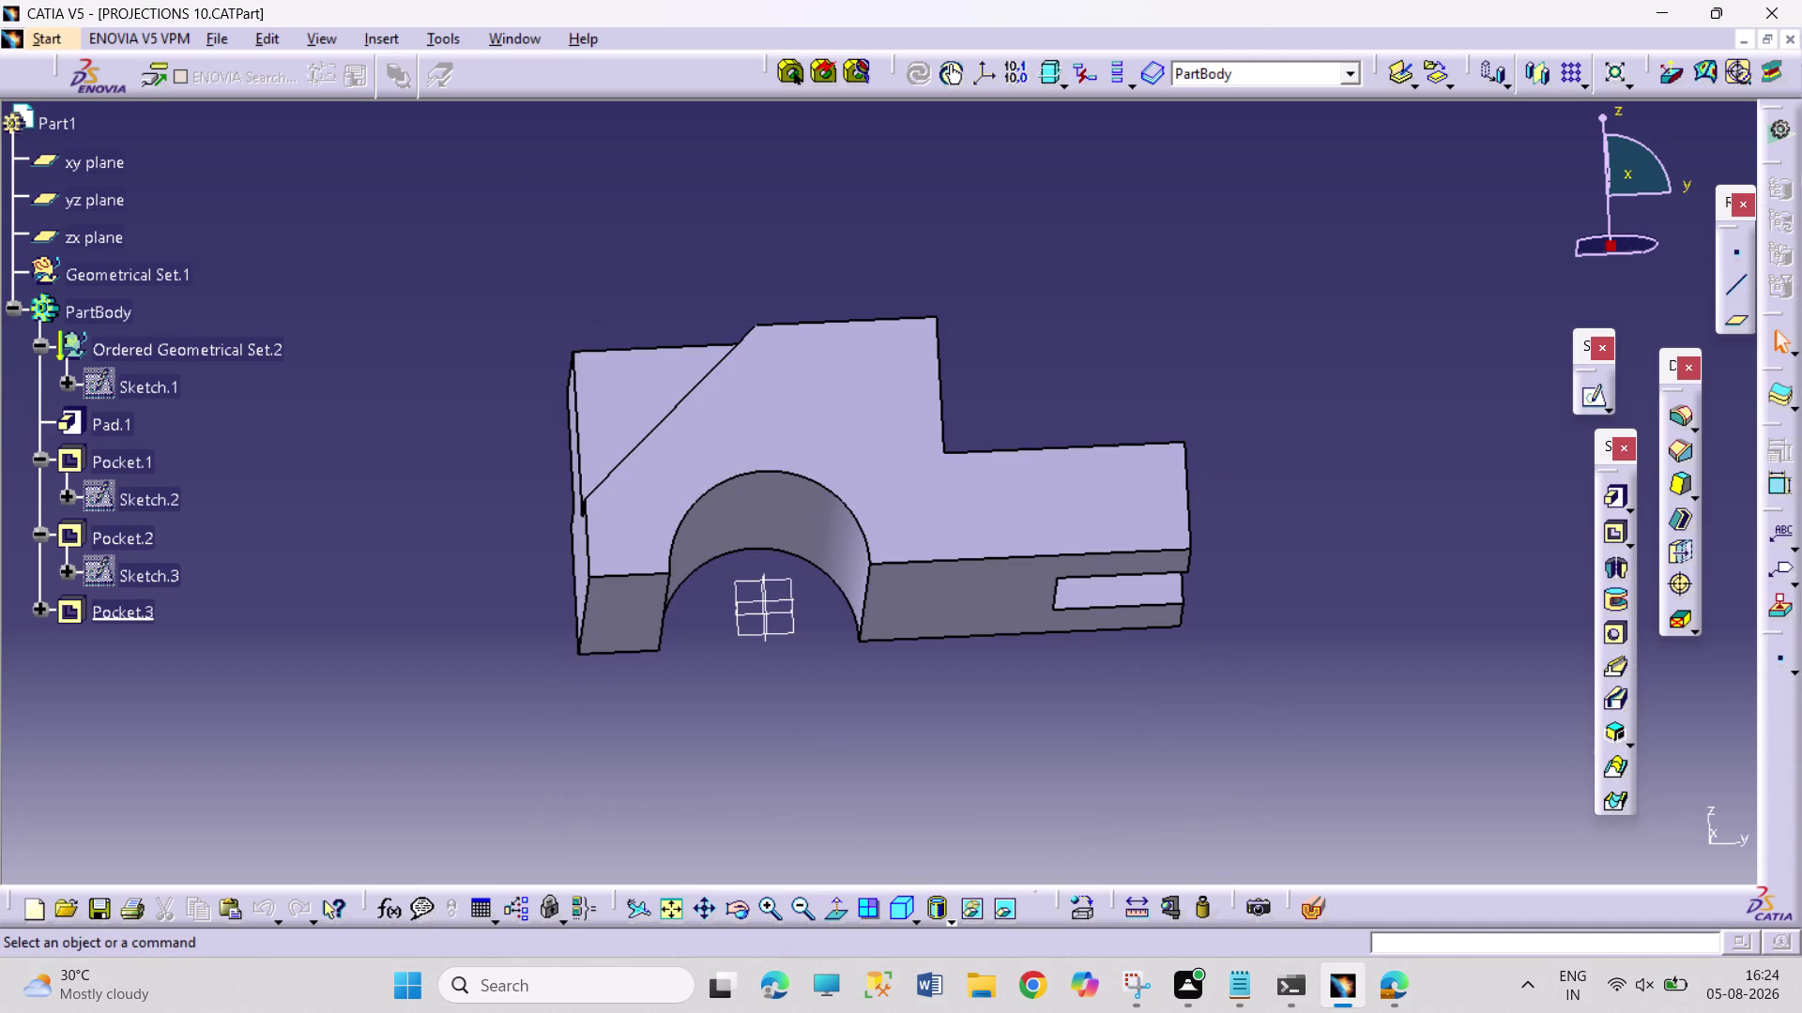
Orbit the part to an angled view and switch to the Drafting workbench.
click(747, 911)
drag(736, 222, 814, 461)
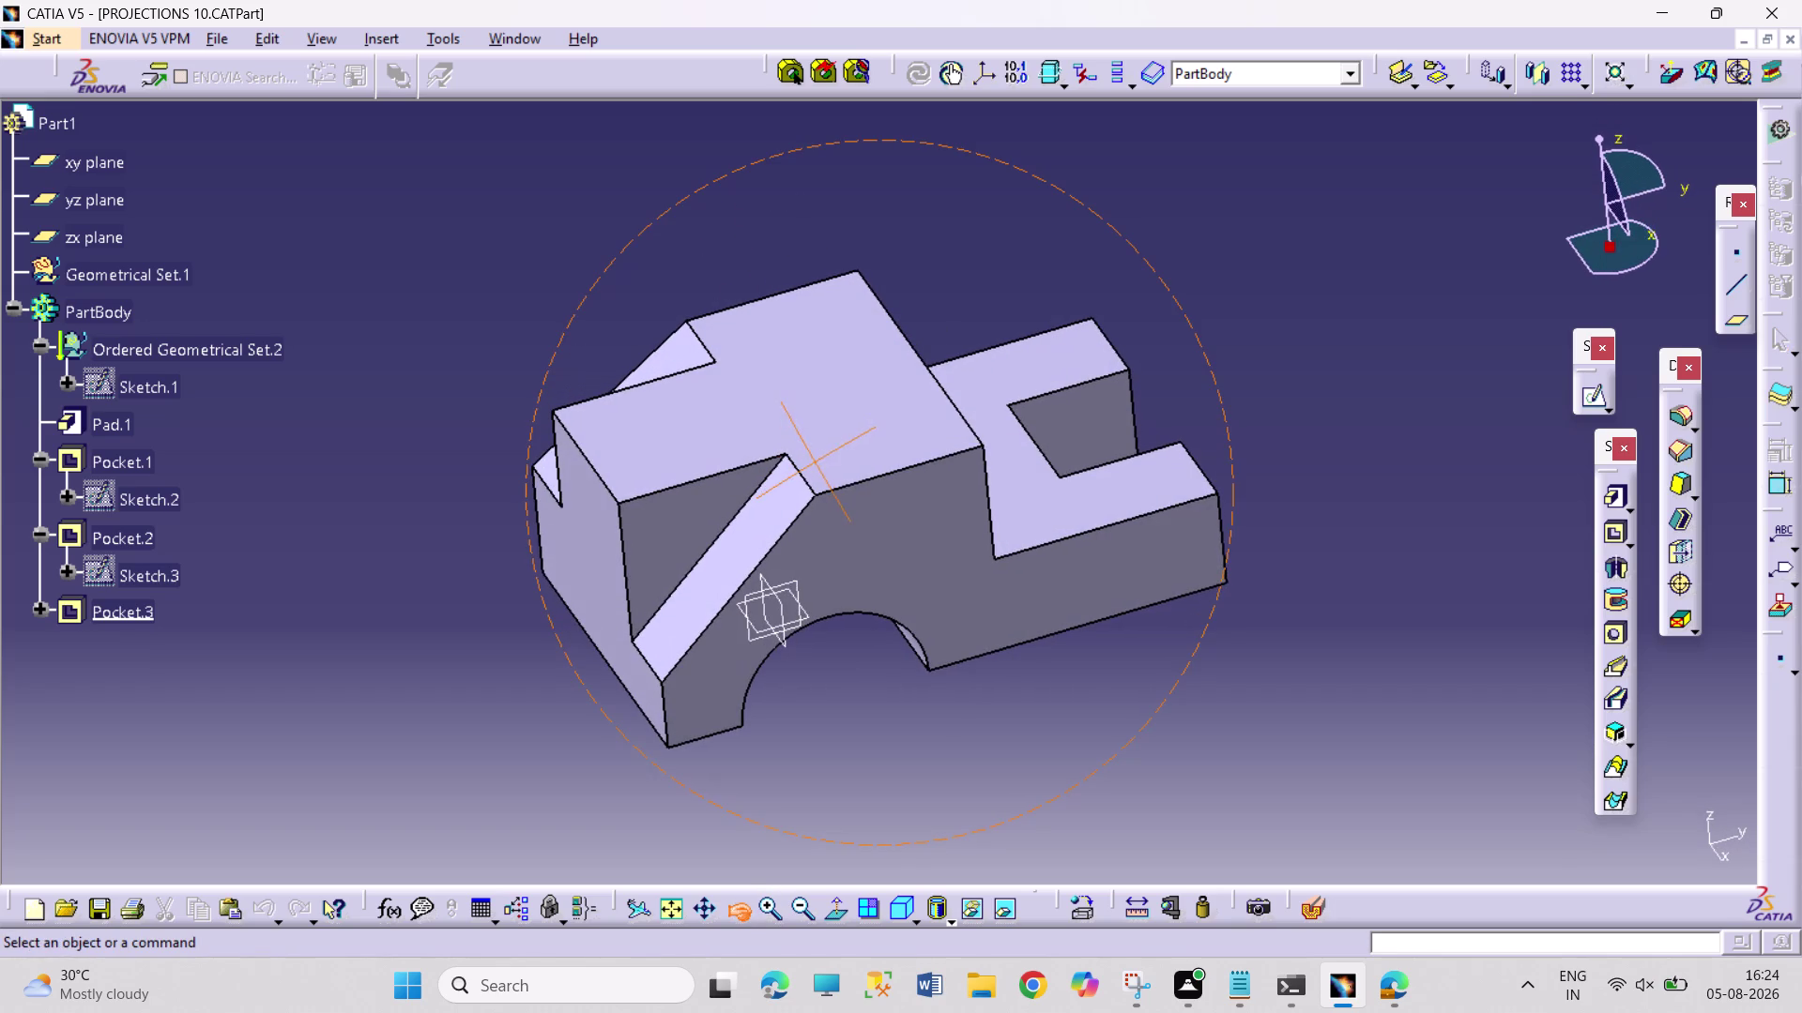
drag(814, 461, 816, 462)
click(77, 33)
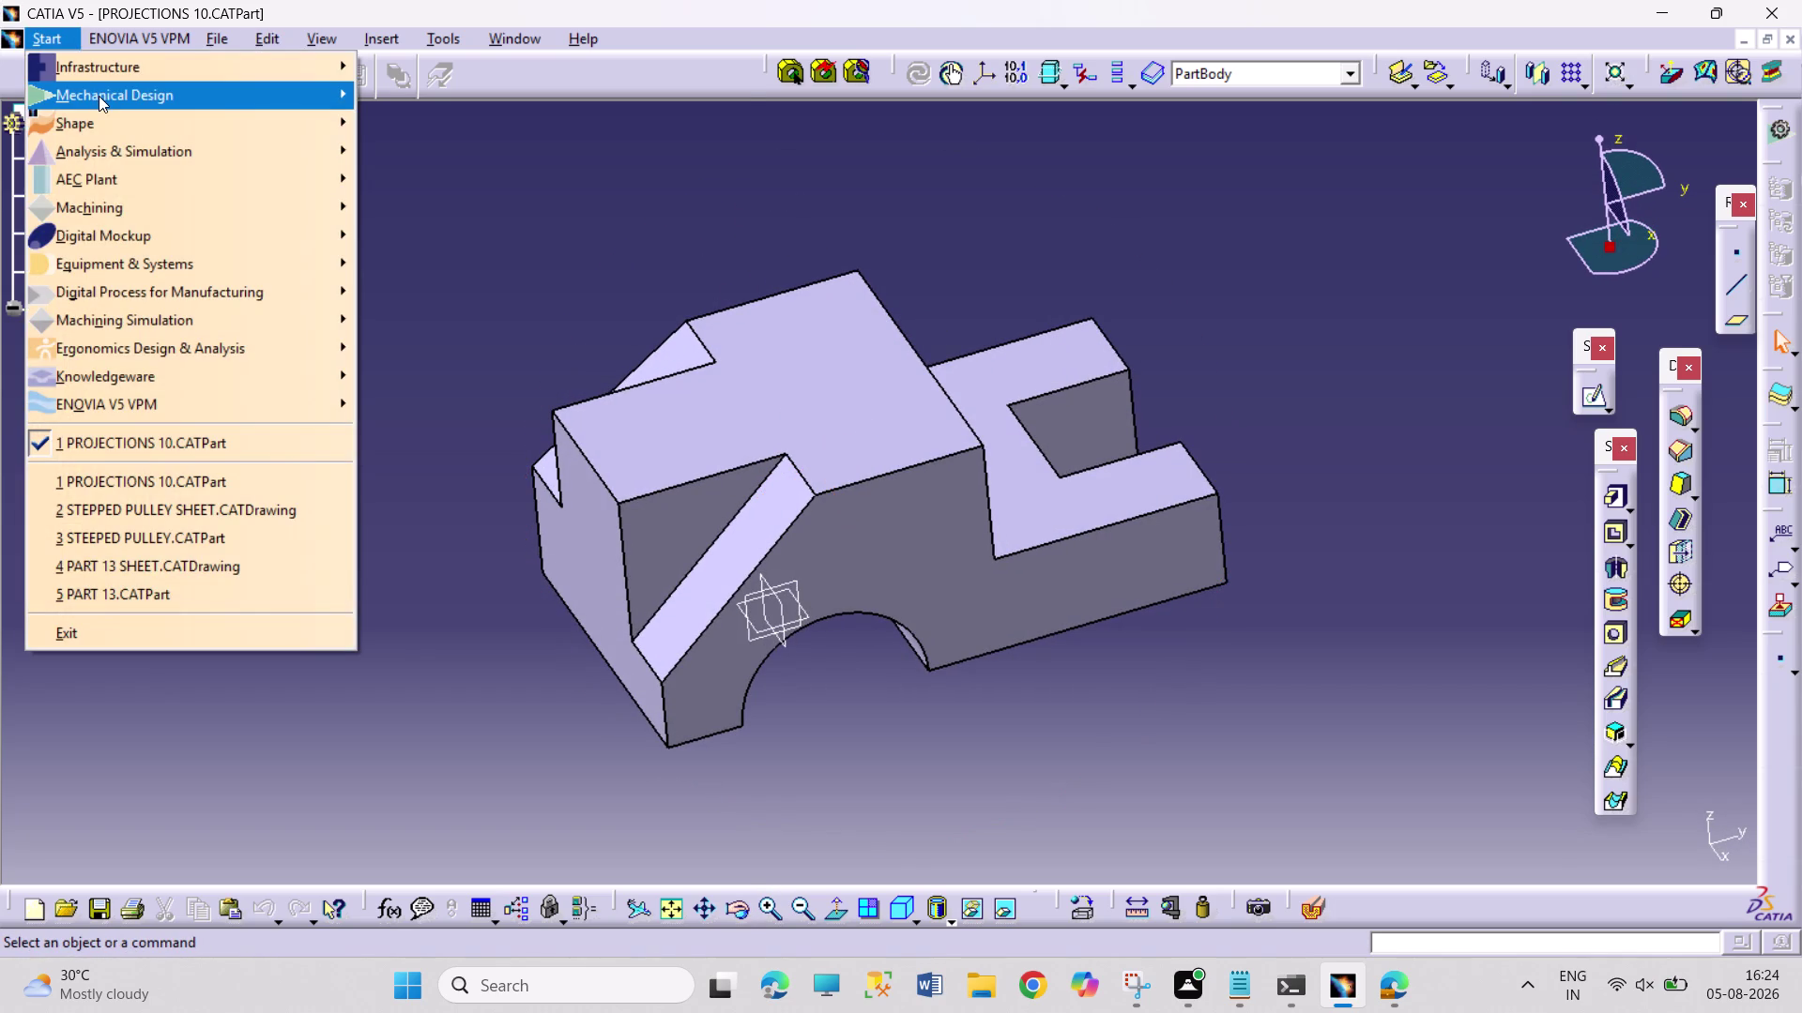
click(99, 96)
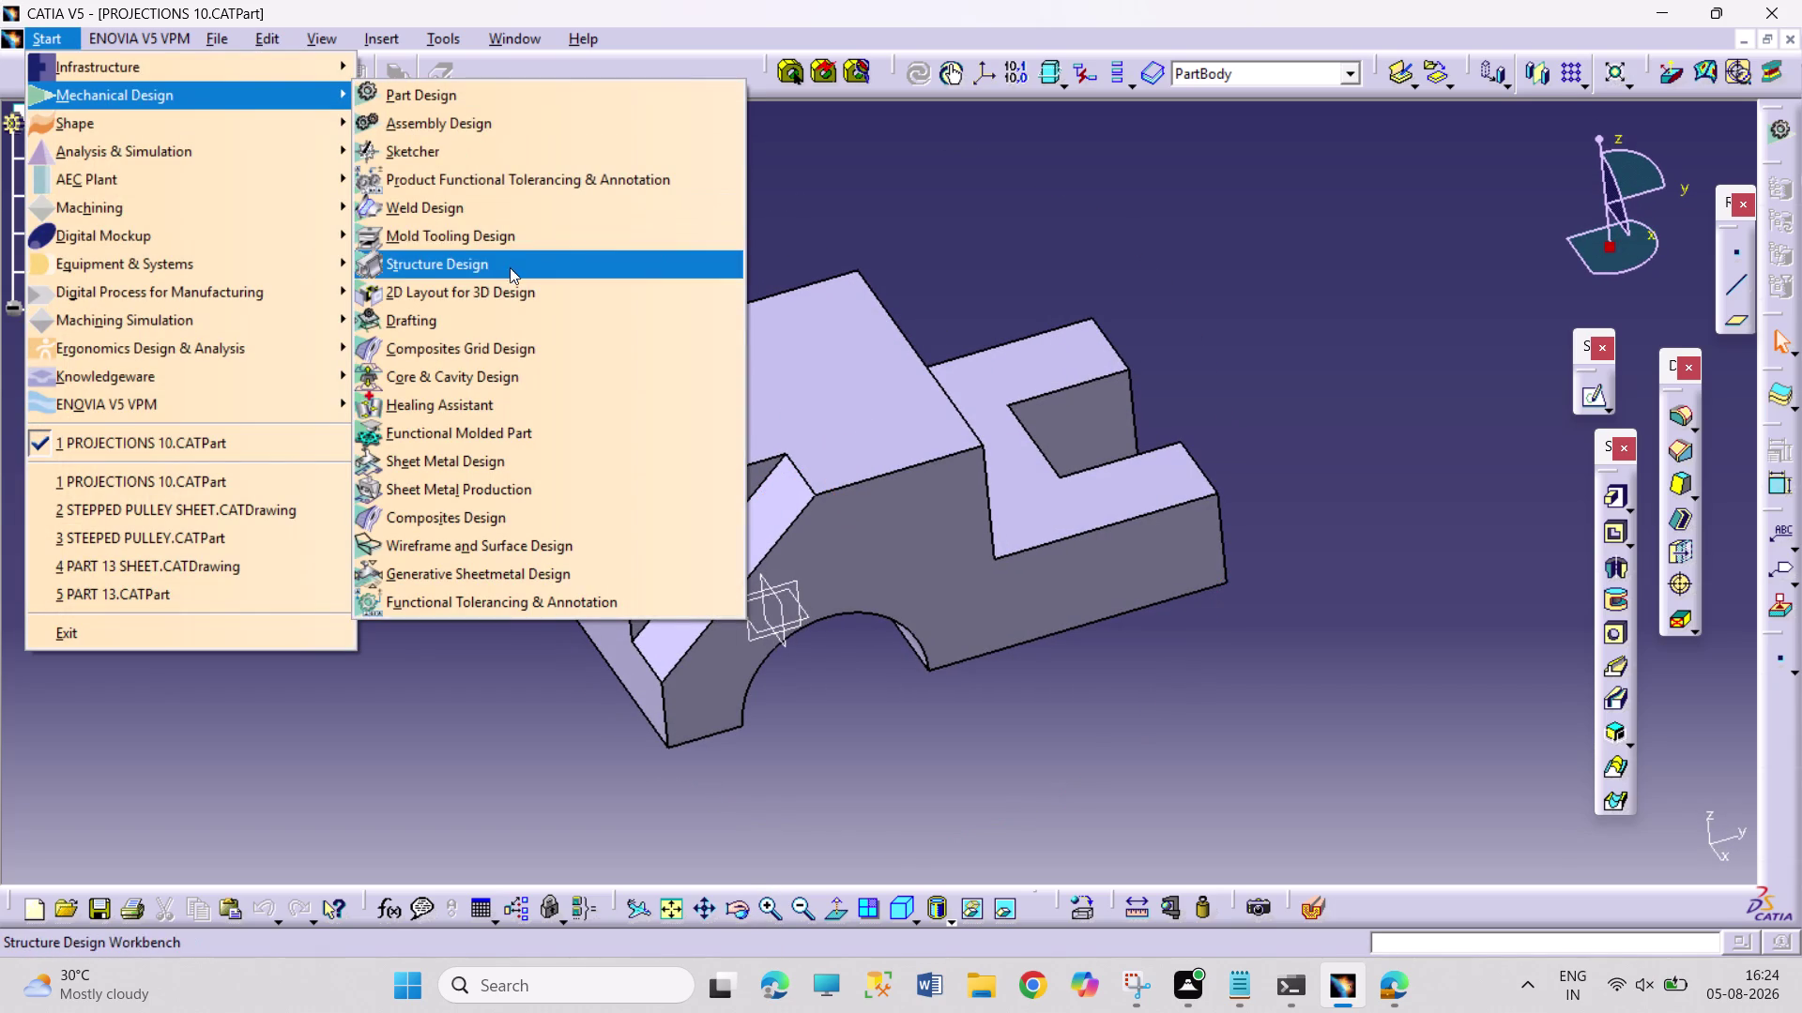
click(520, 320)
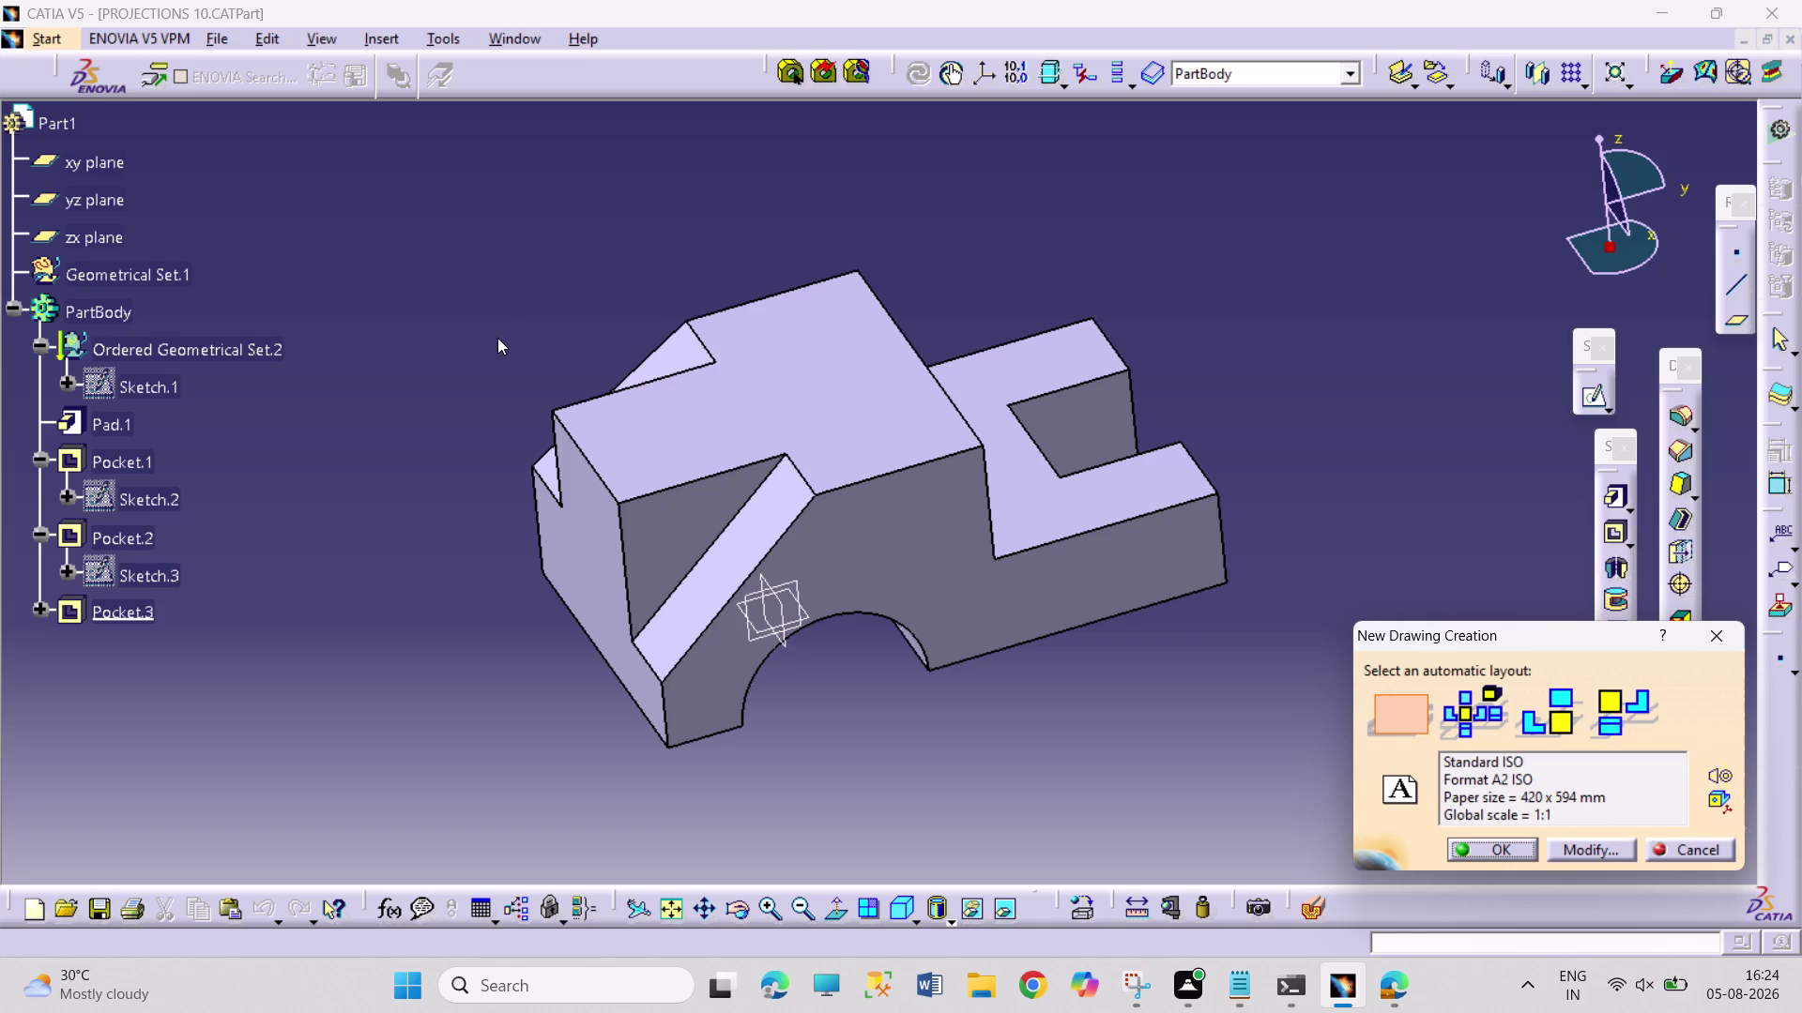
Create an empty-sheet drawing with the A3 ISO sheet style.
click(1613, 847)
click(1725, 664)
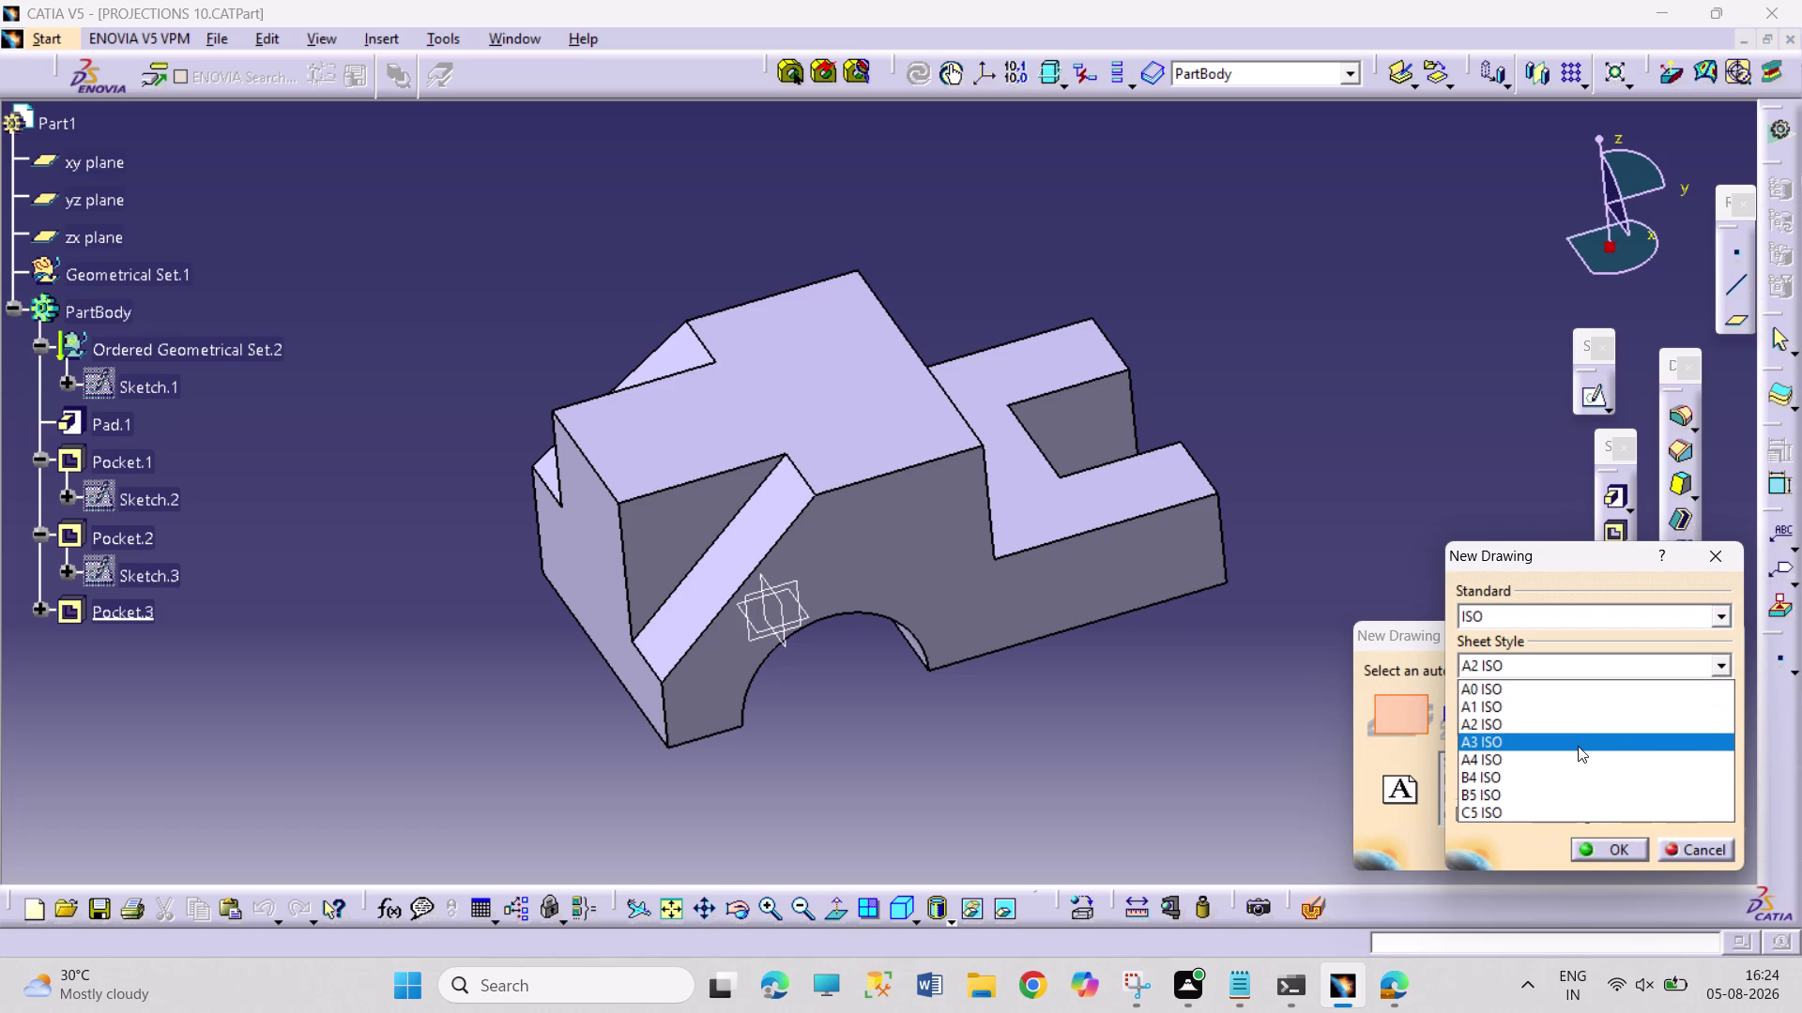
click(1574, 748)
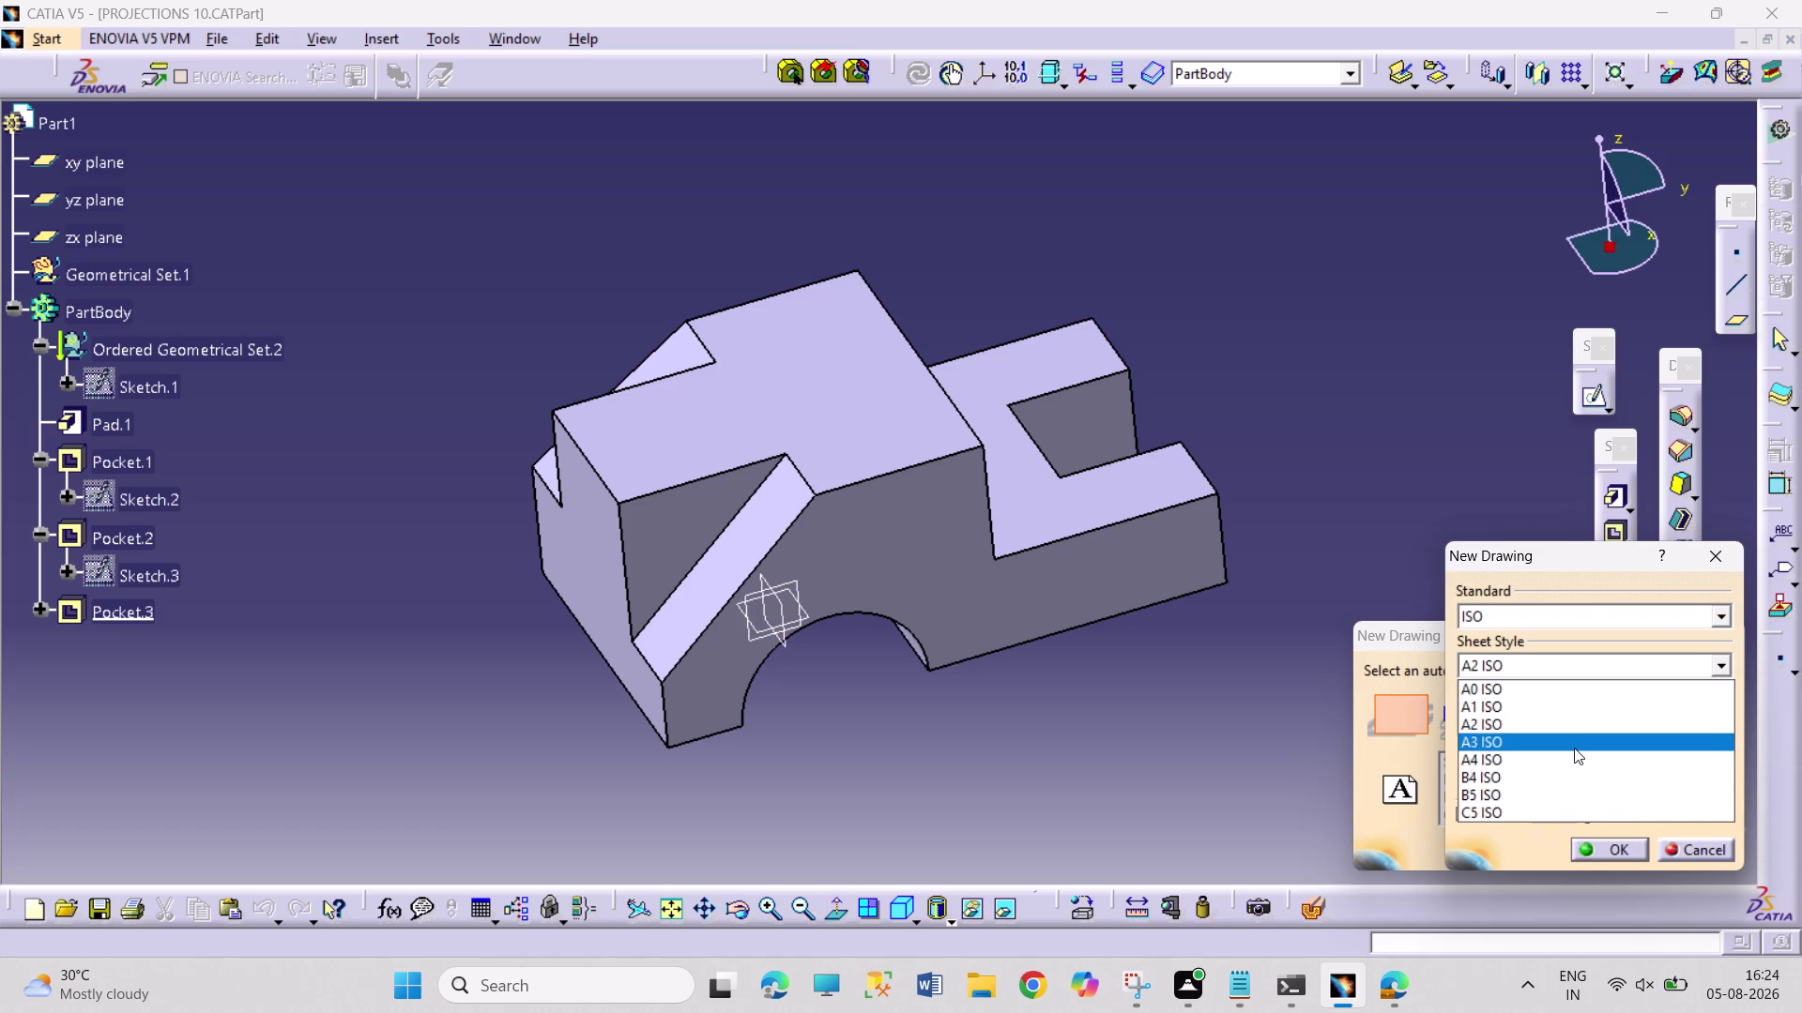
click(1595, 844)
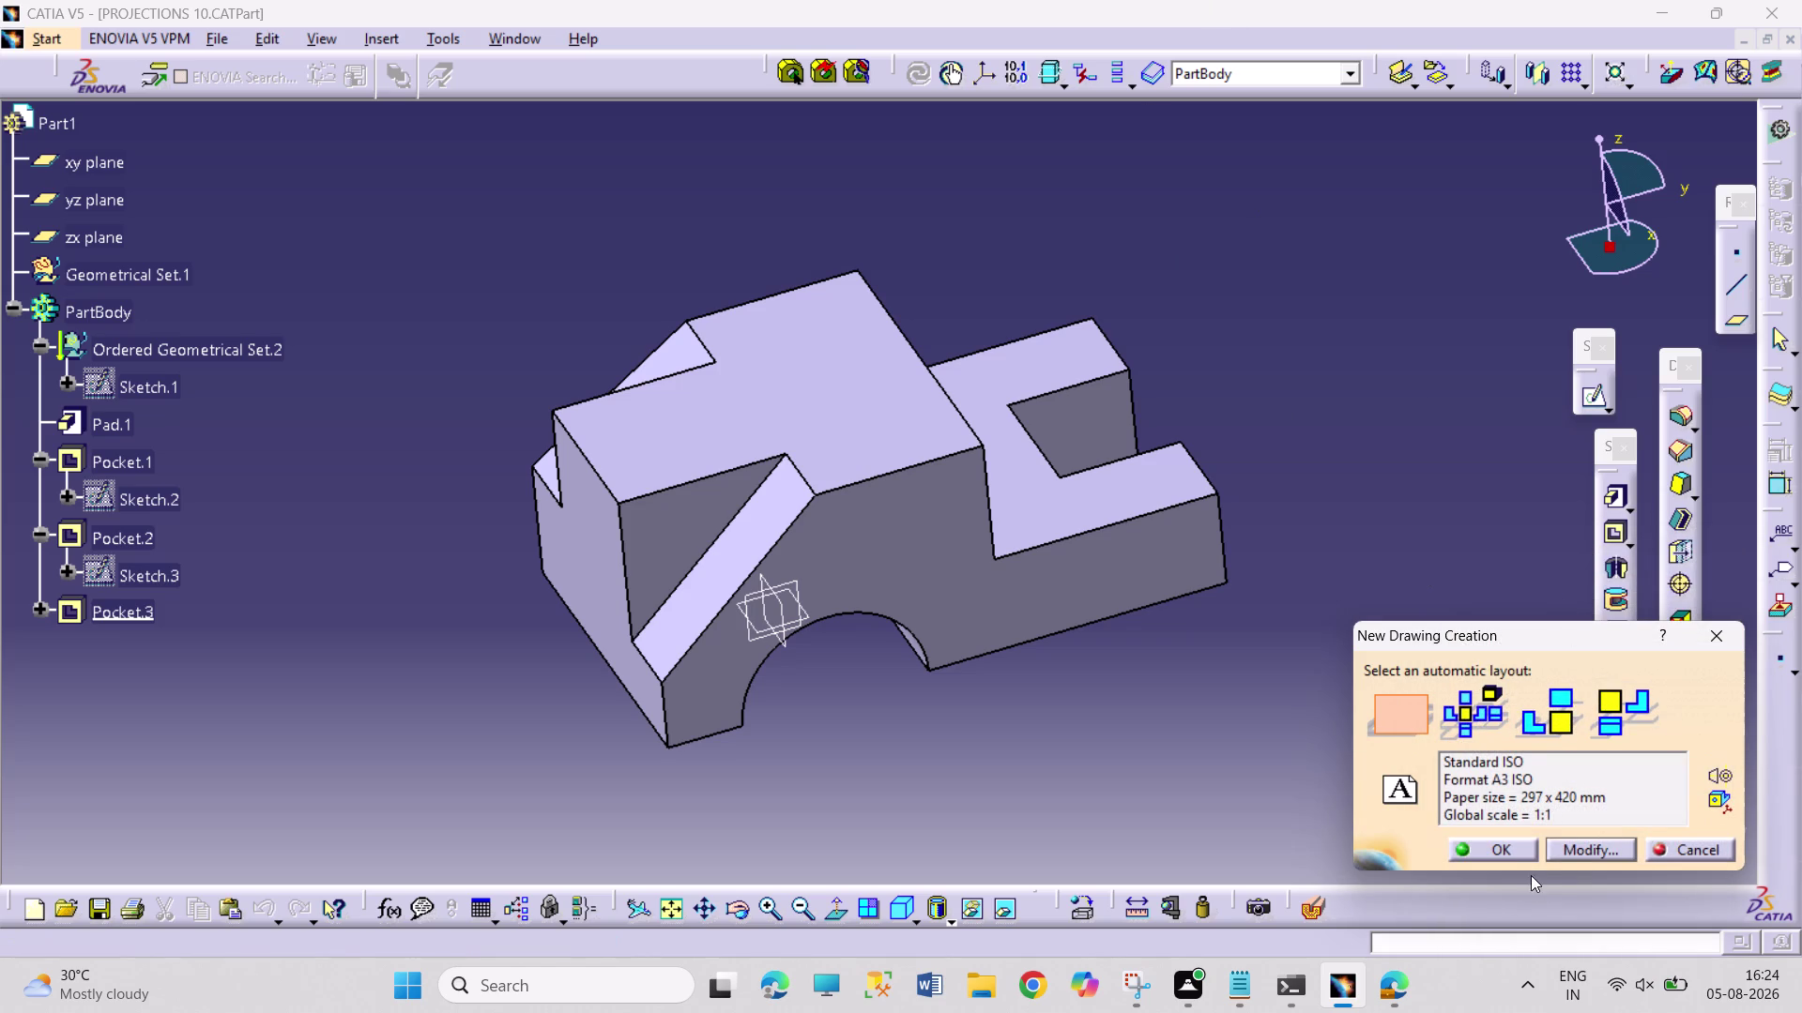
click(1514, 851)
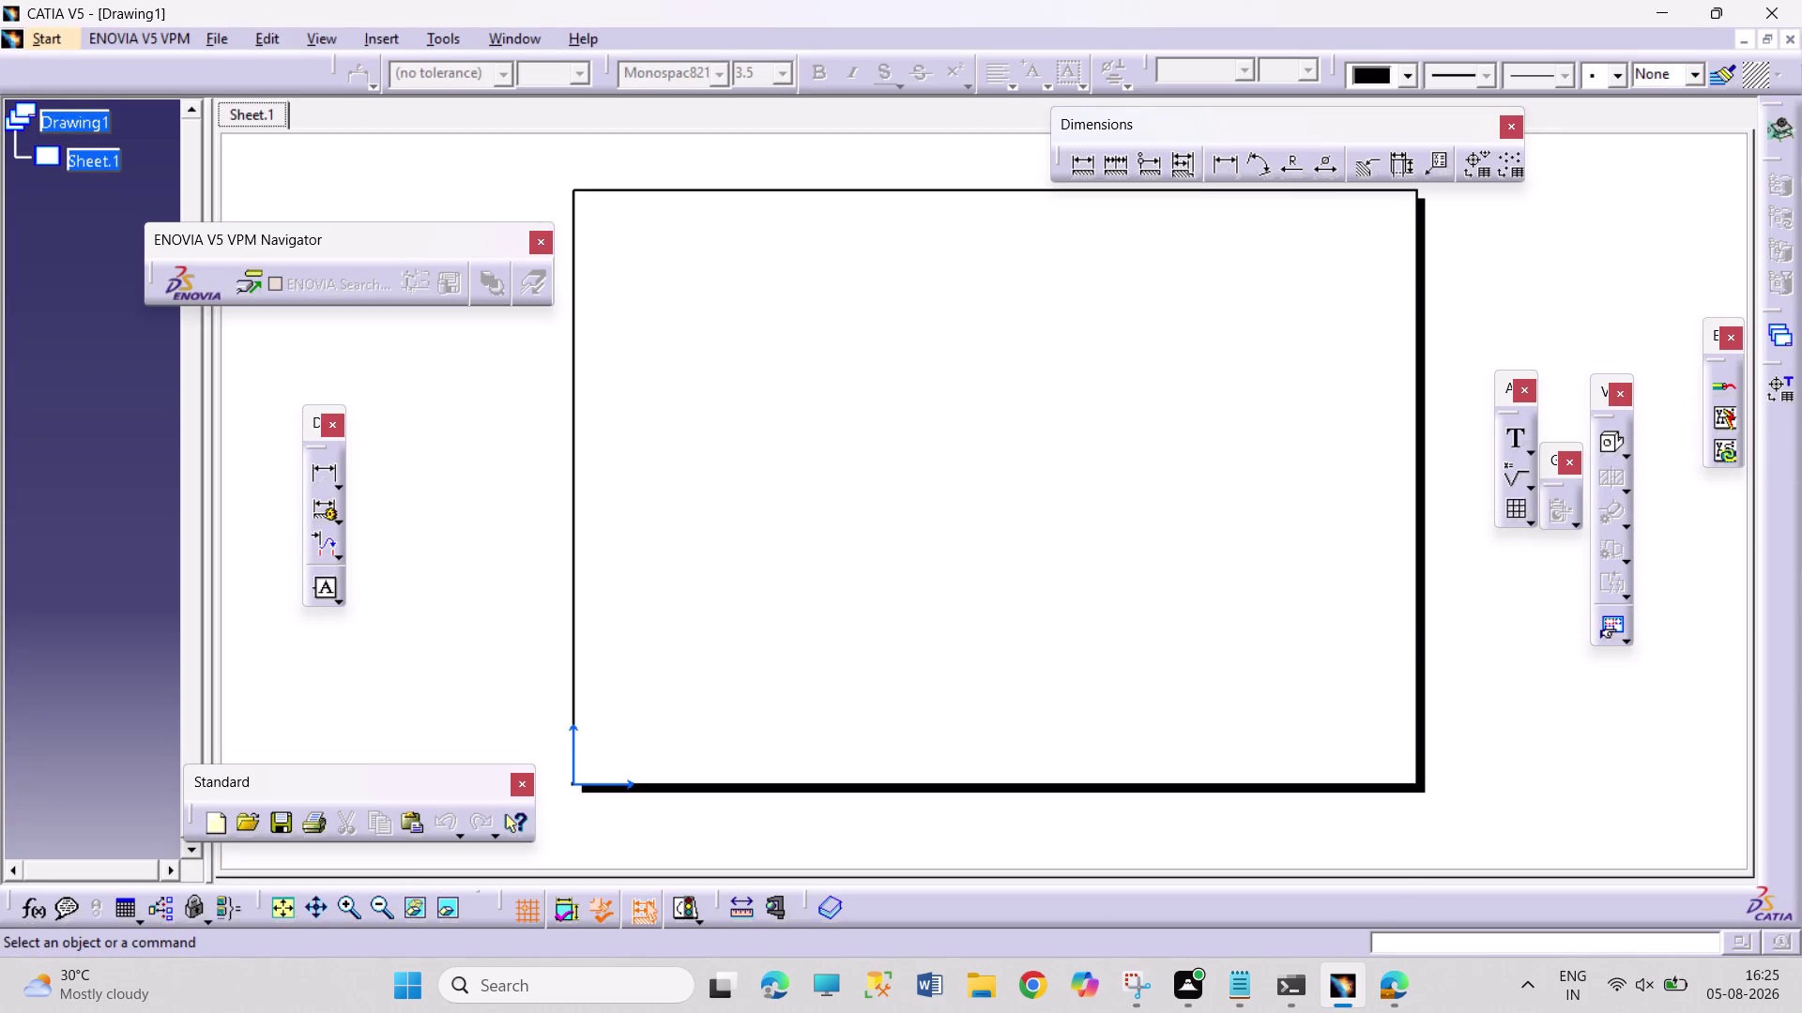
Insert a frame and title block in the sheet background and select the designer name.
click(264, 39)
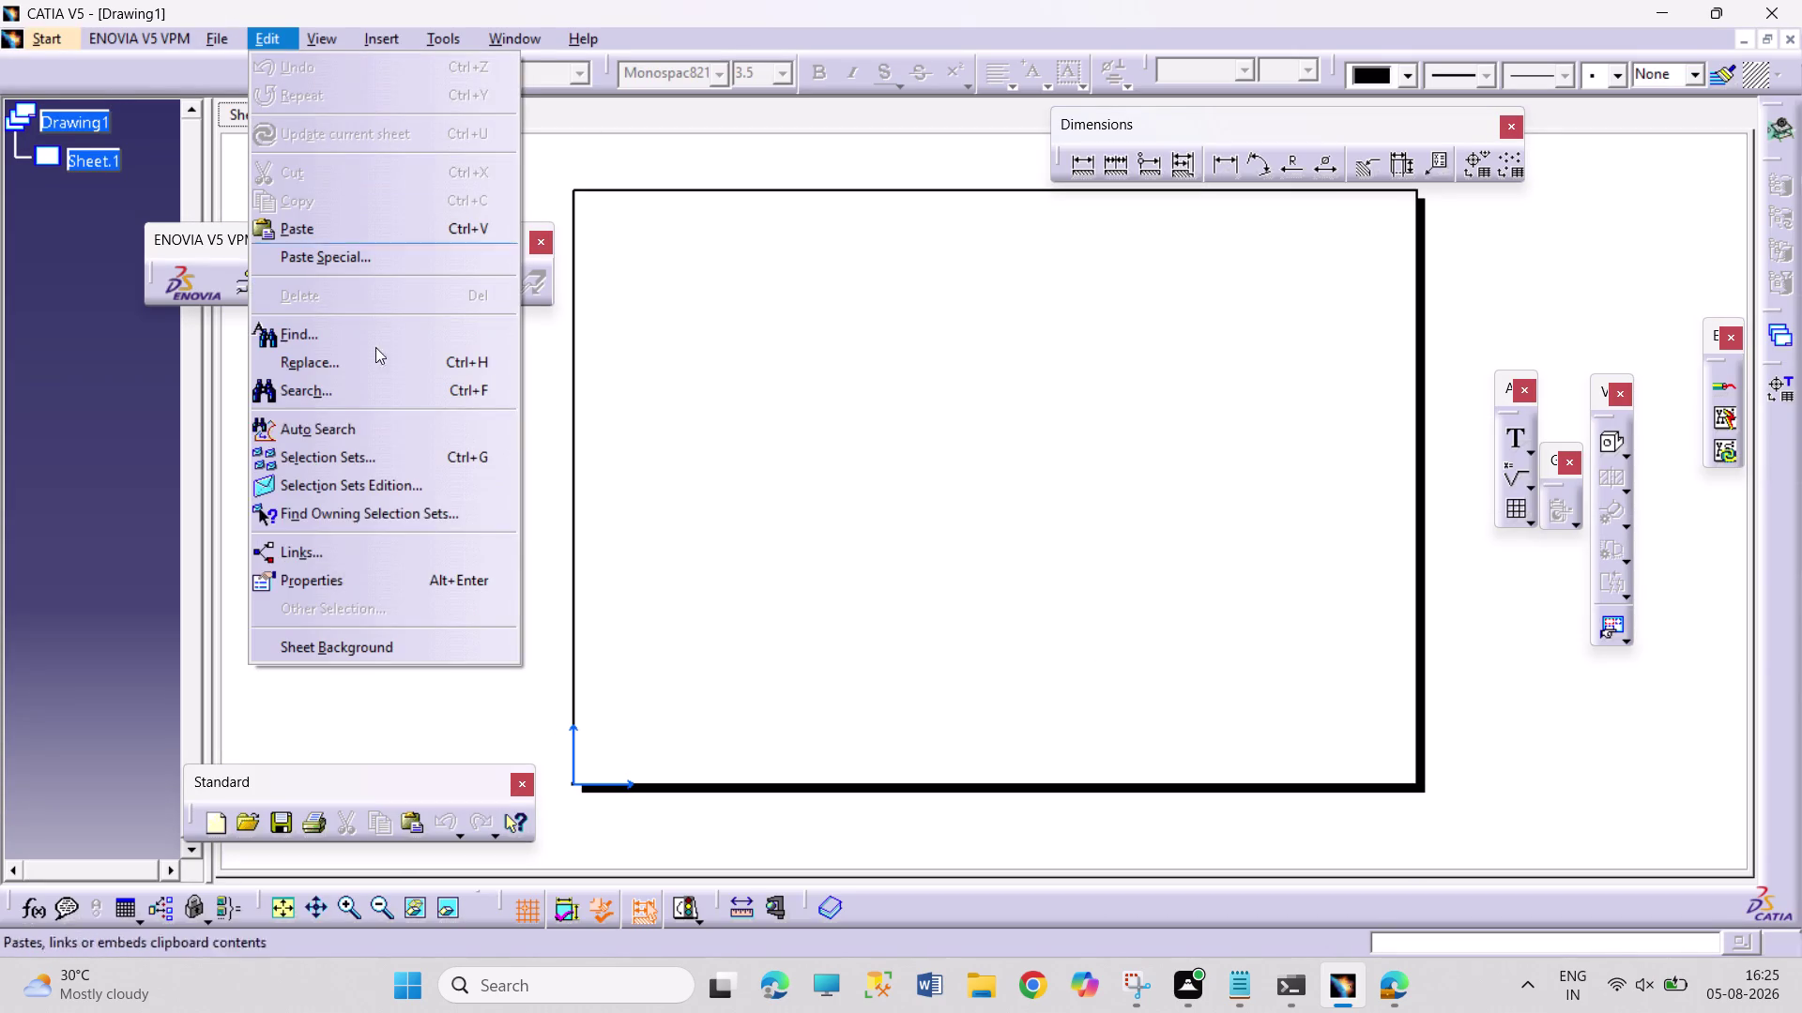
click(424, 652)
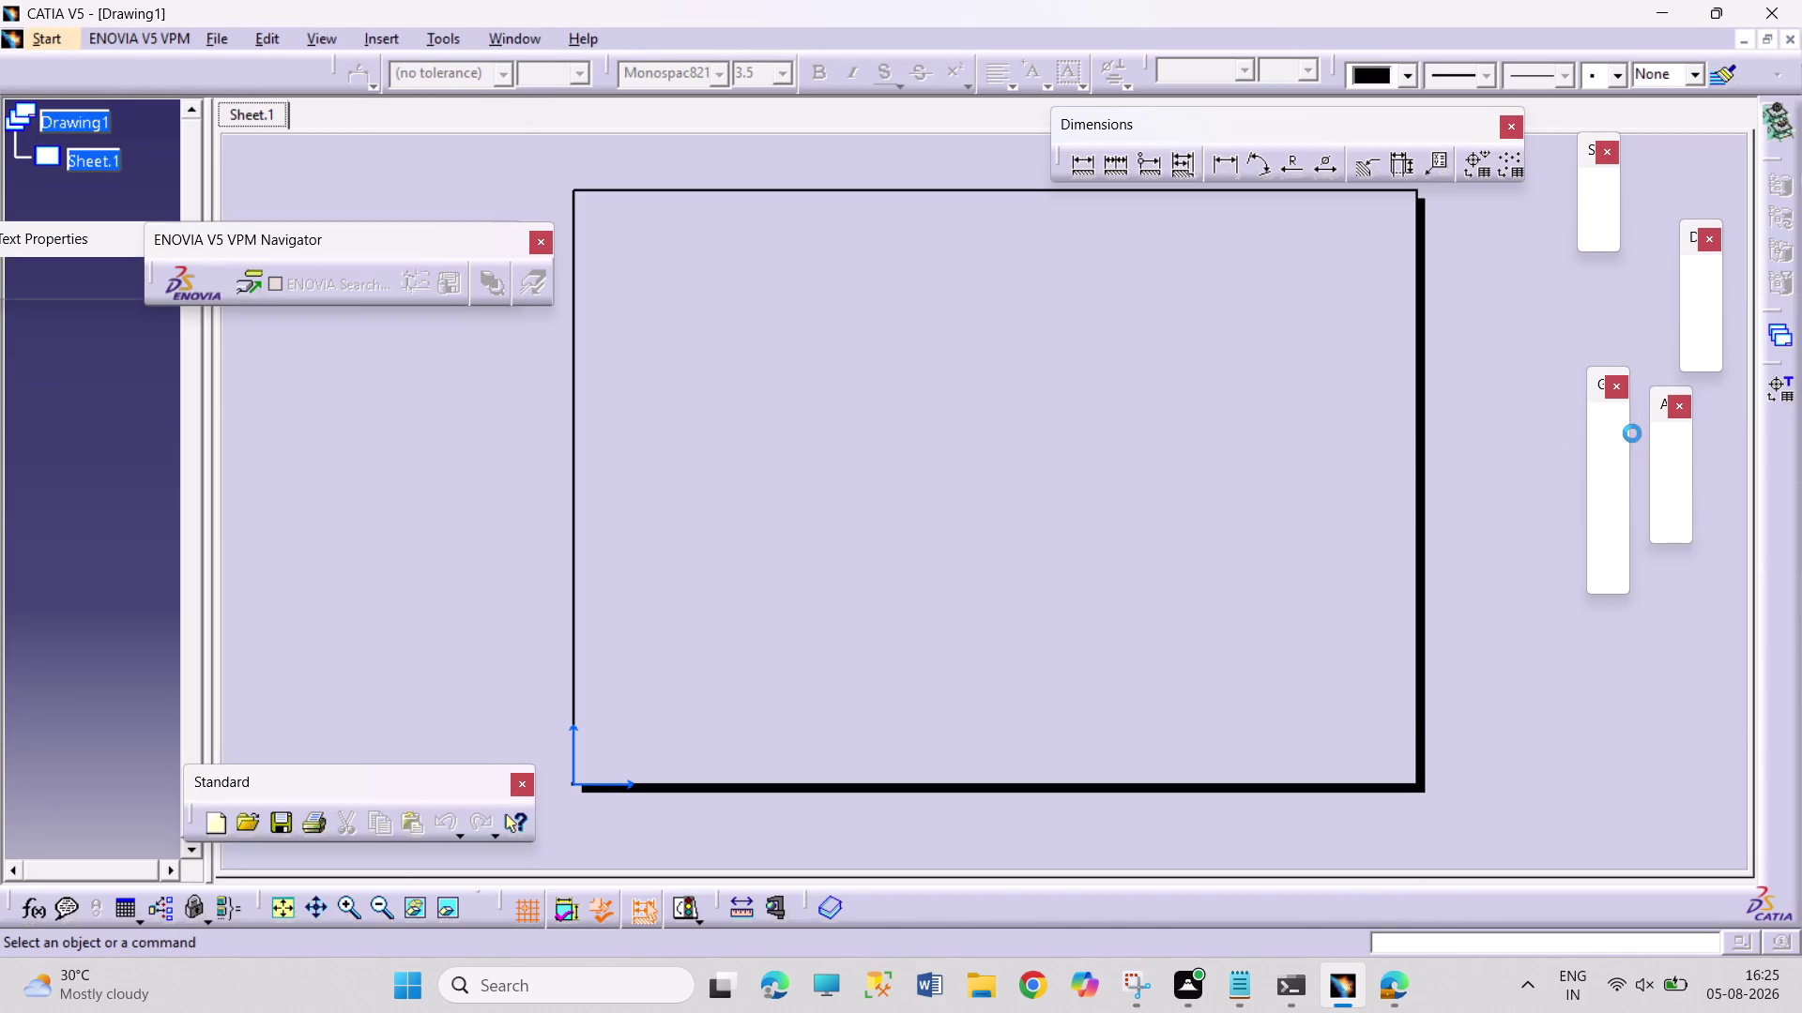
click(1696, 289)
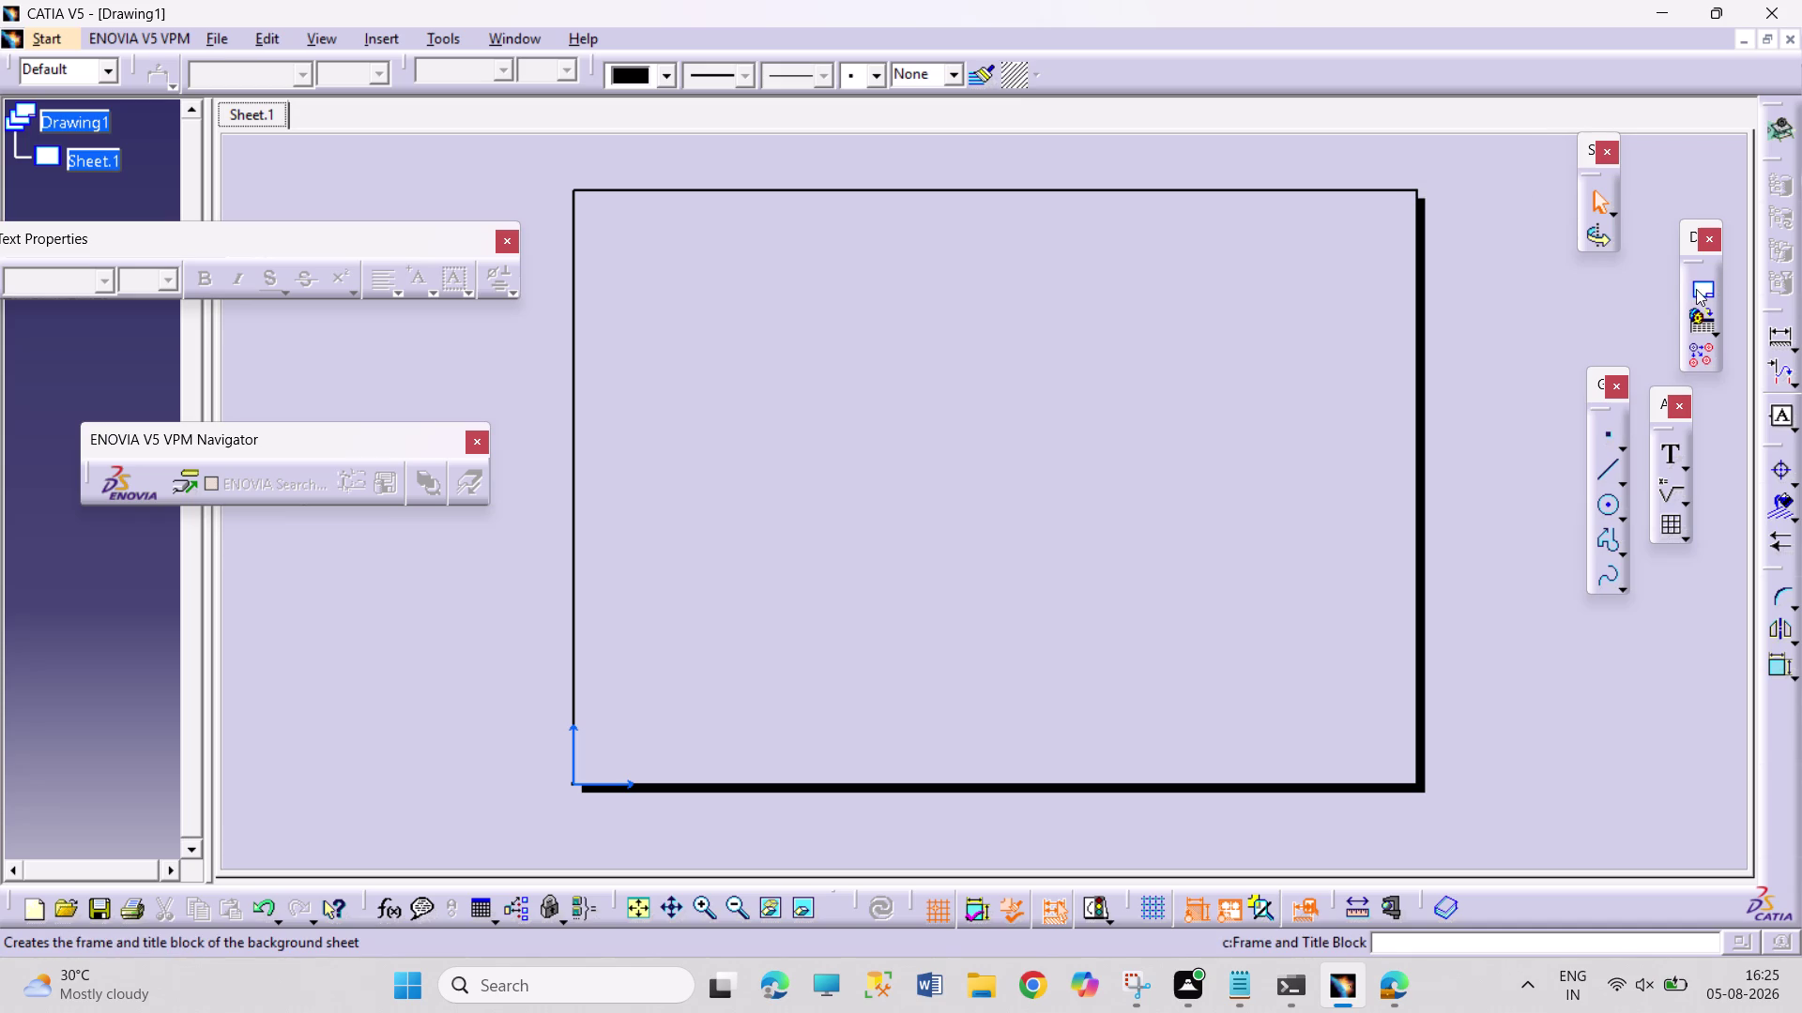
click(1548, 848)
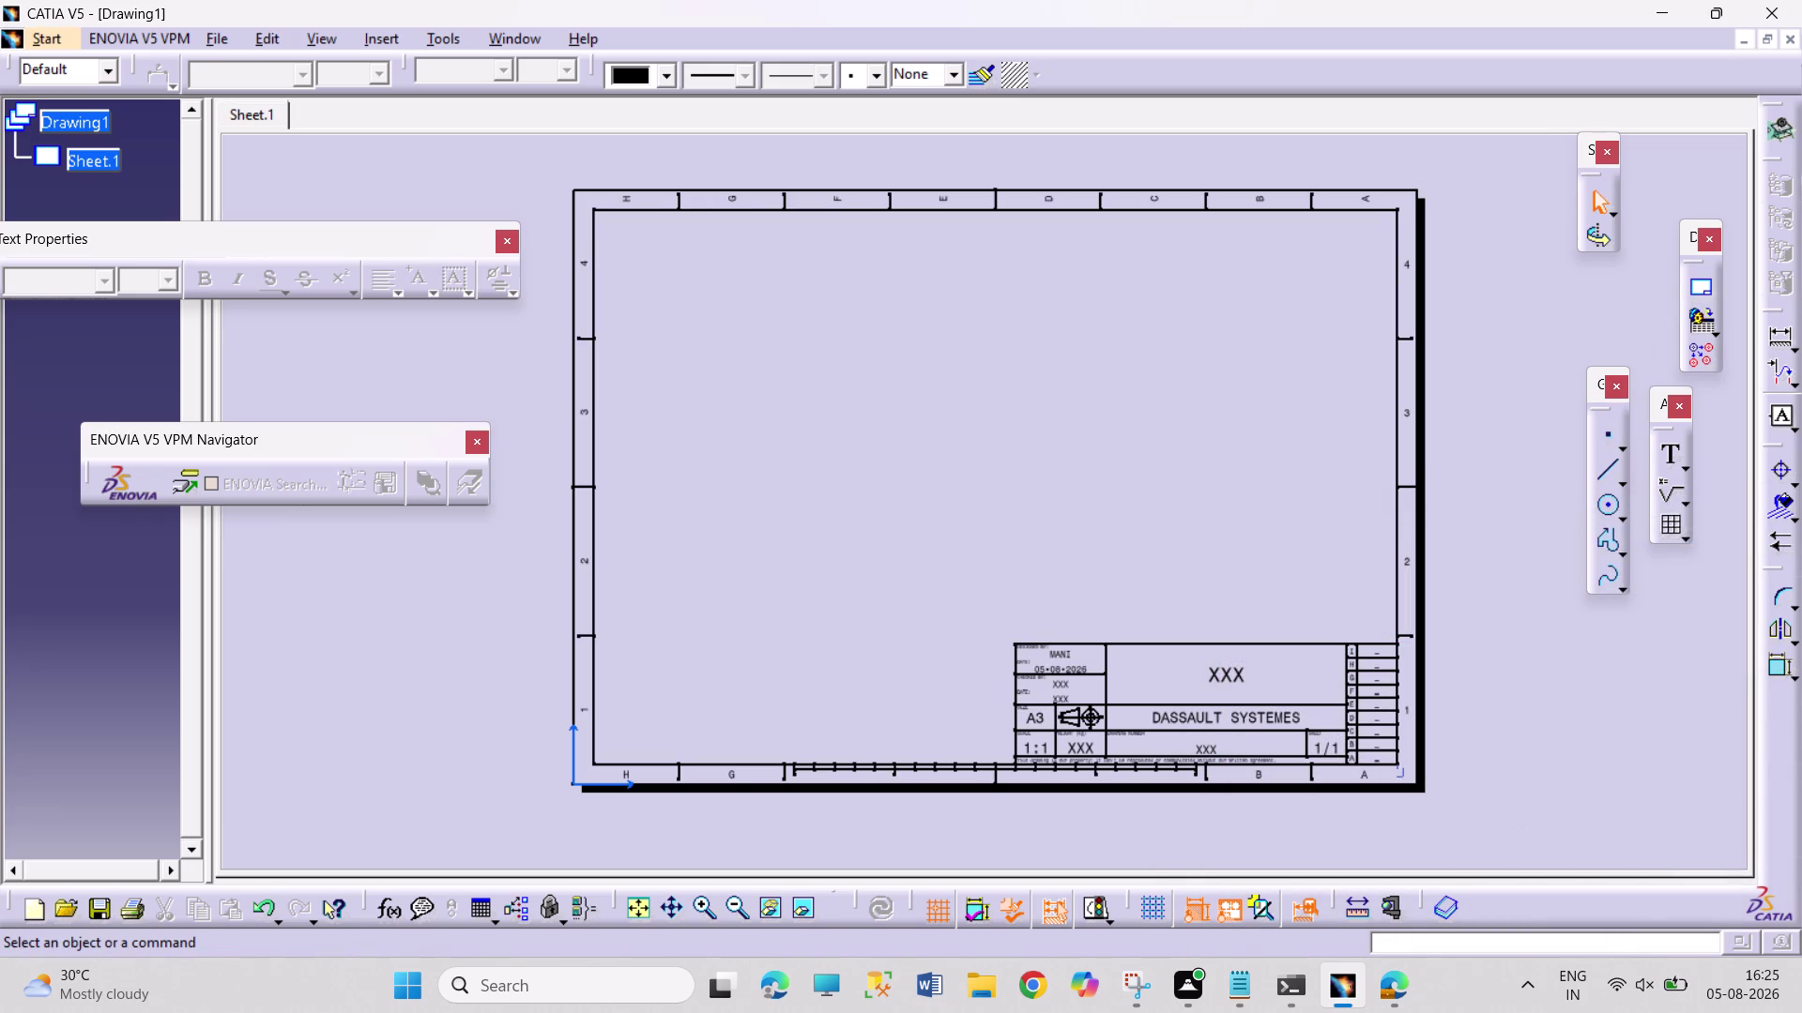
double_click(1068, 657)
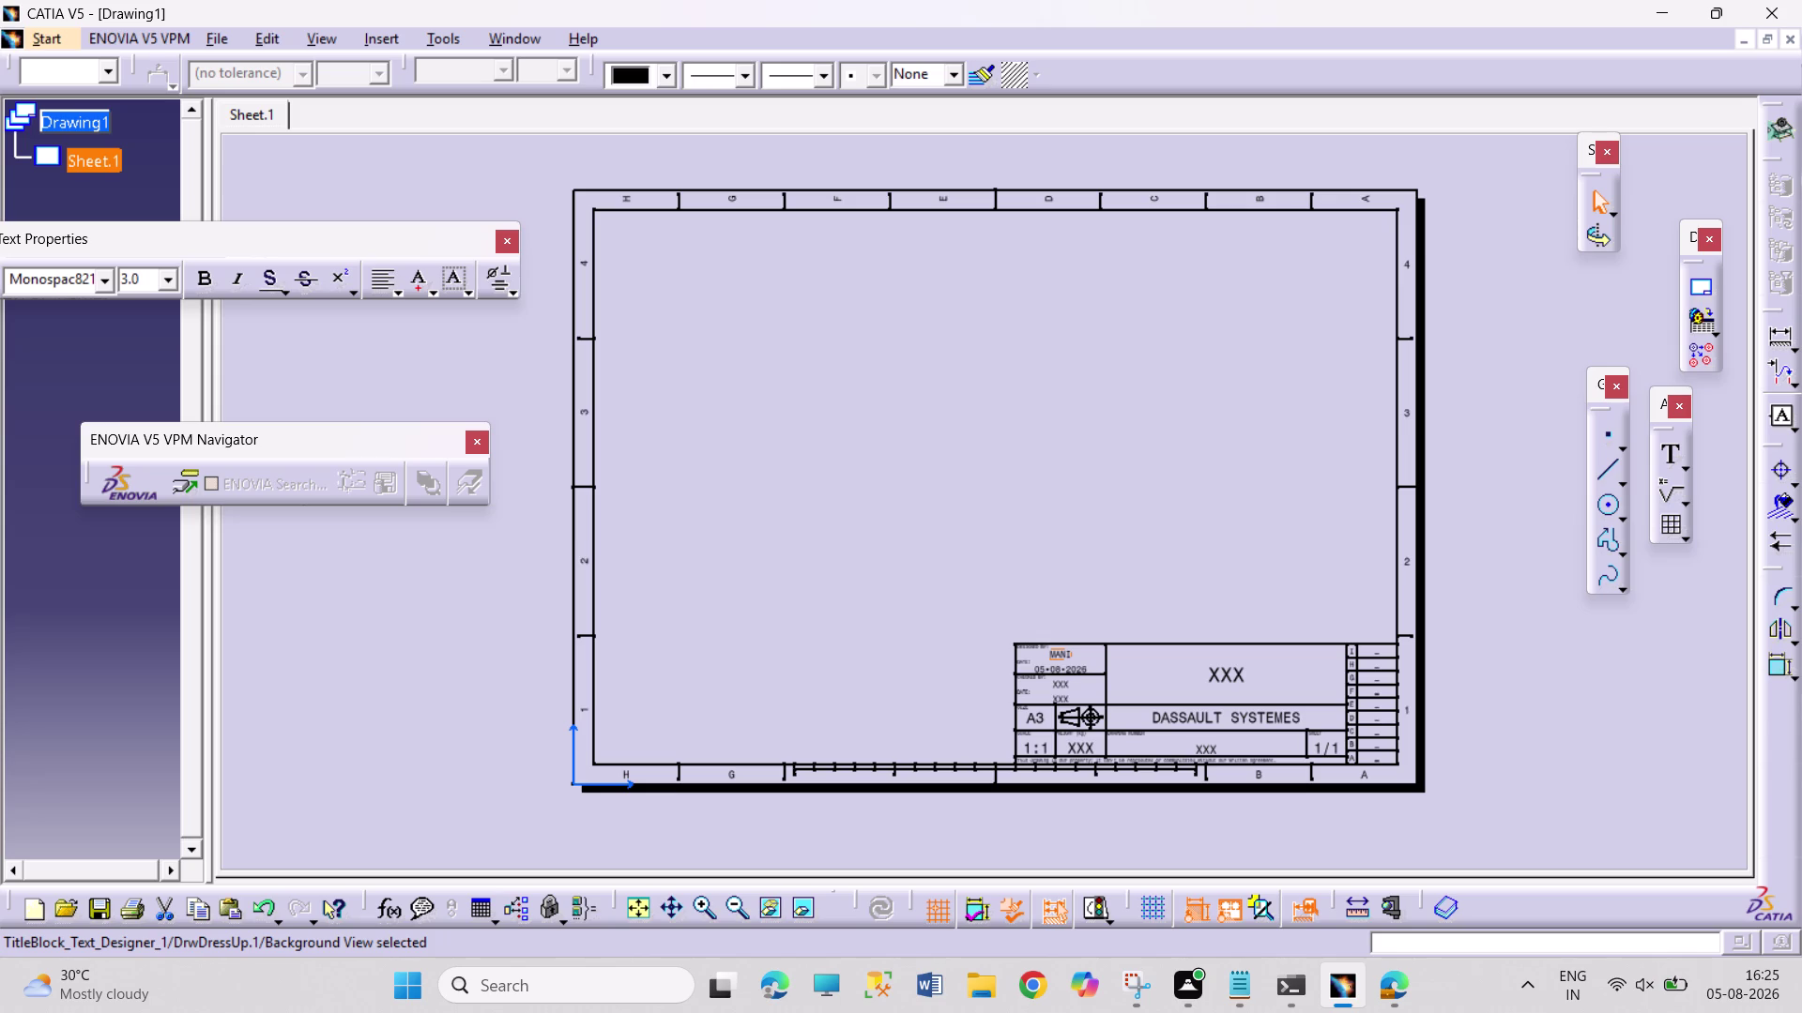
triple_click(704, 910)
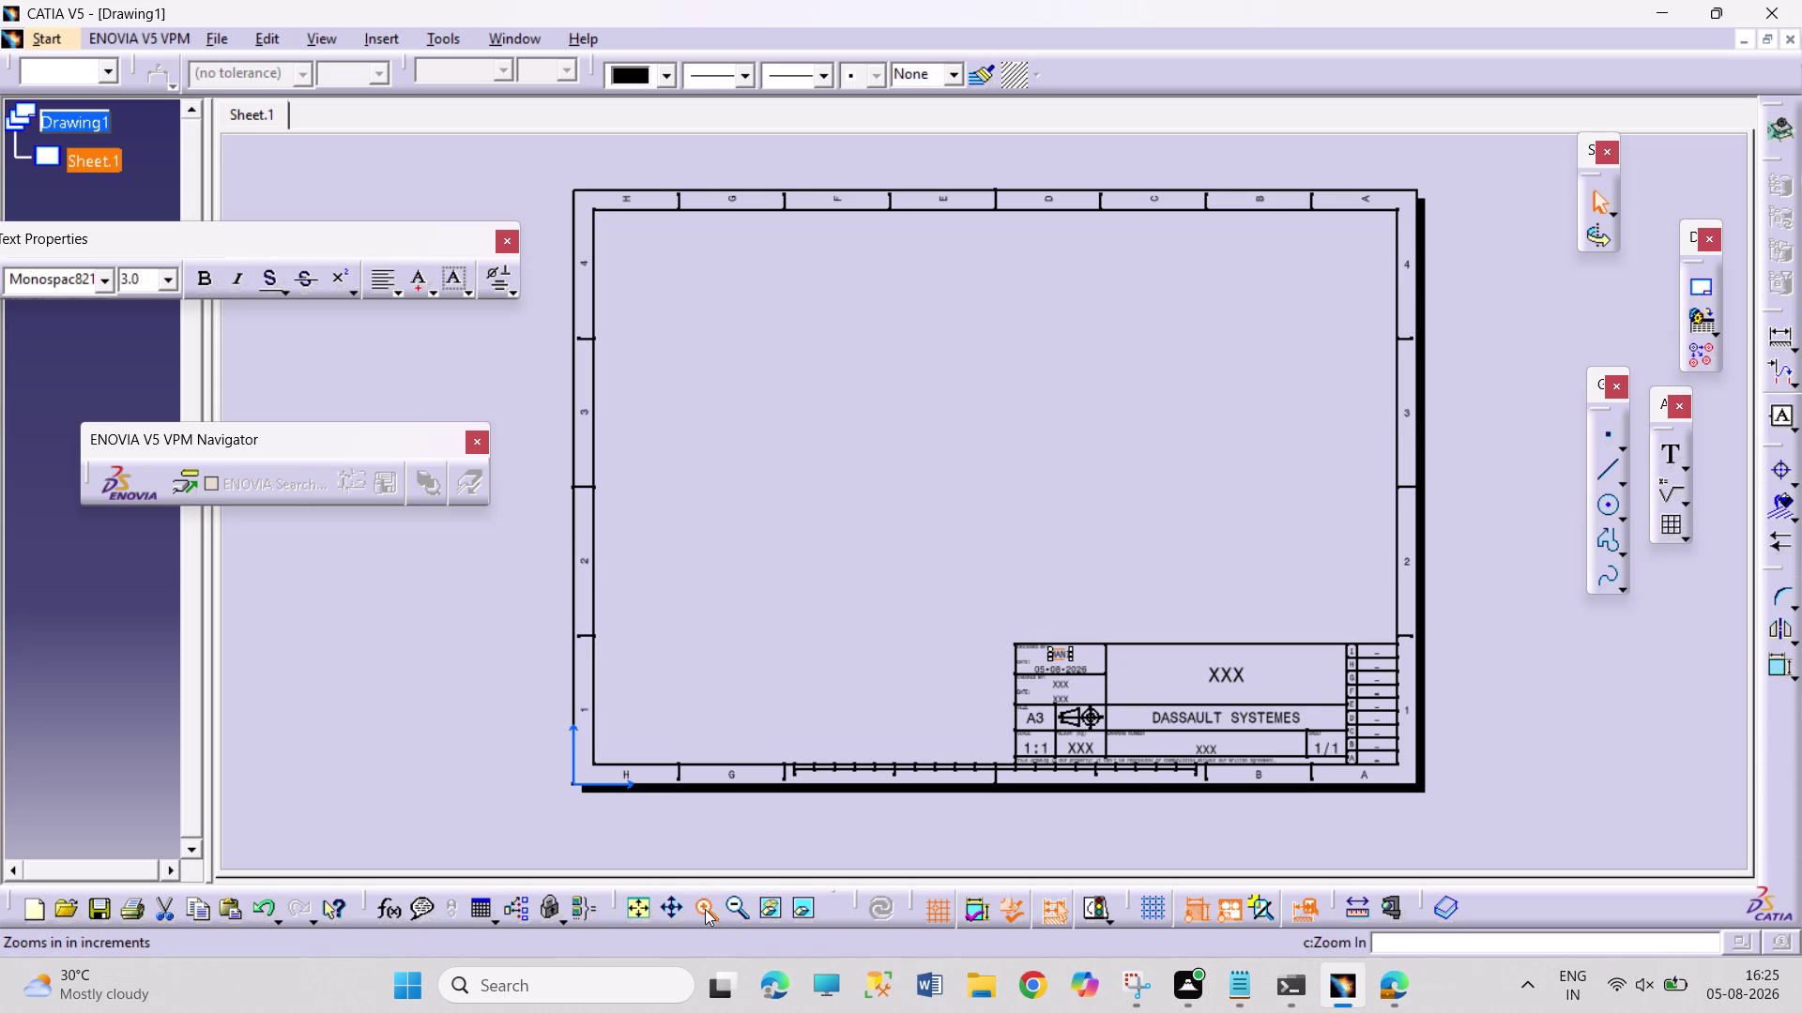
triple_click(704, 909)
Enter PRAVEEN KUMAR as the designer name in the title block.
click(705, 909)
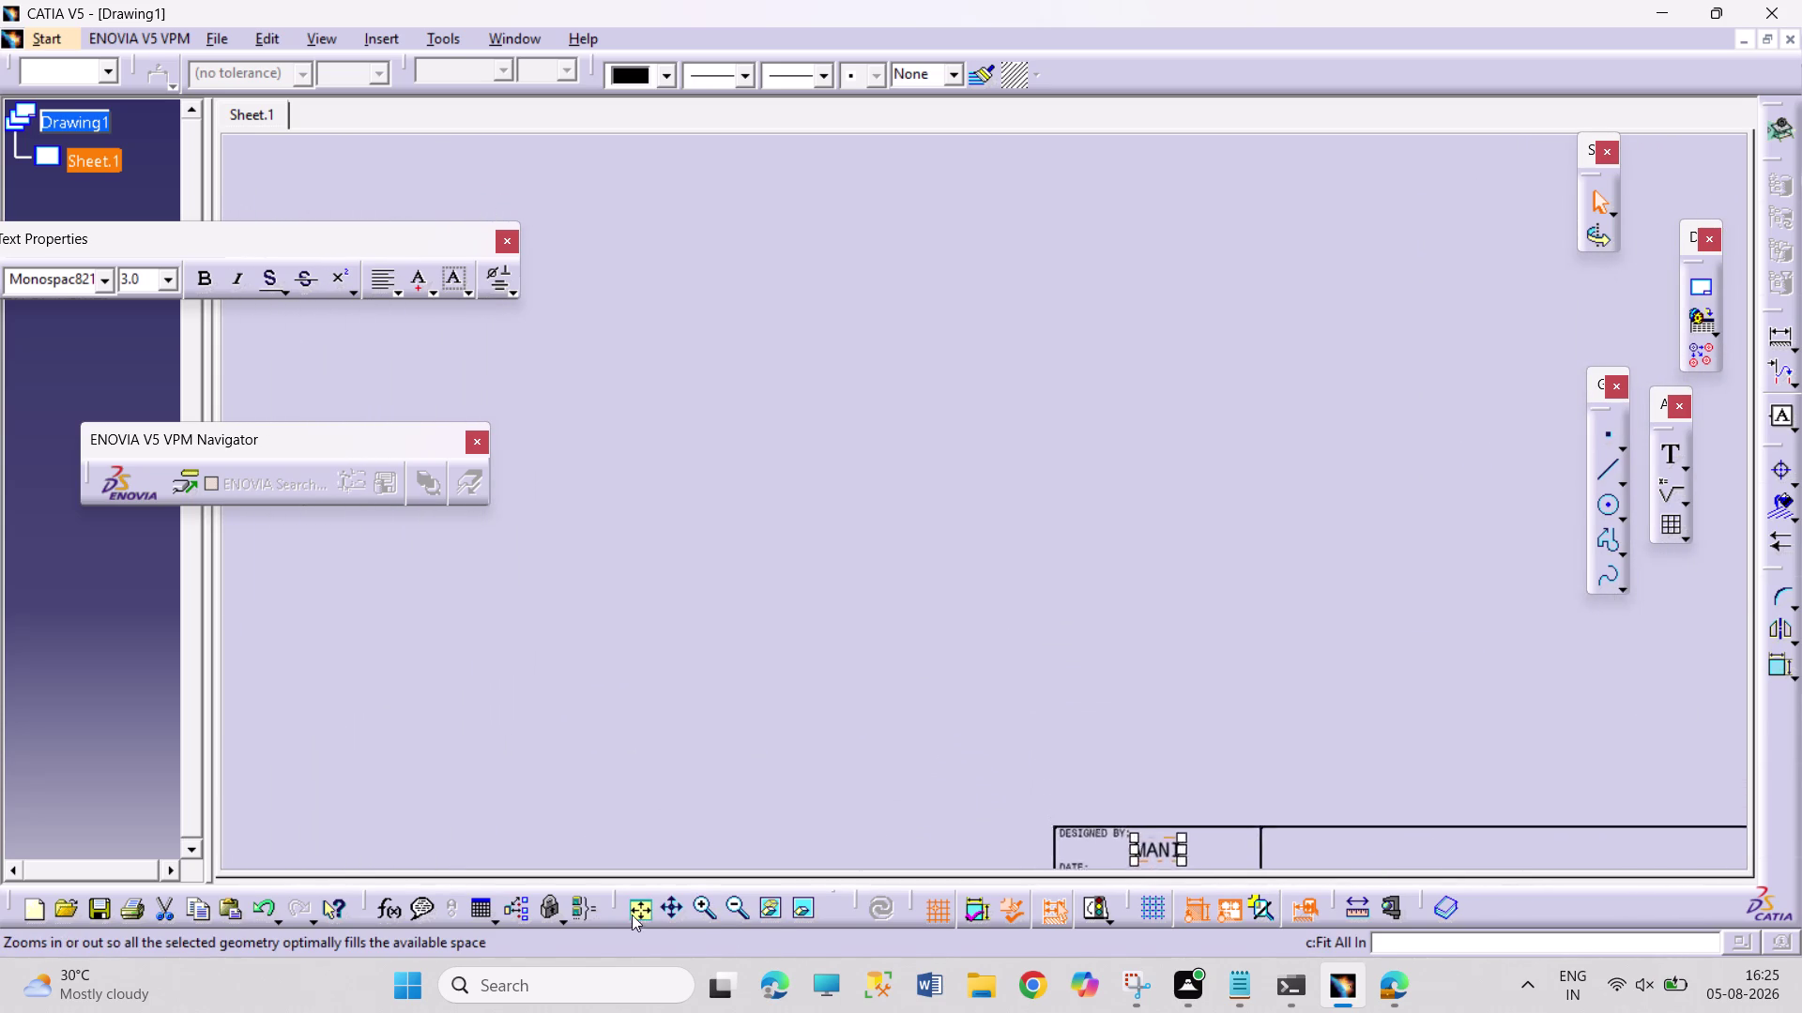
click(666, 905)
drag(942, 817, 460, 475)
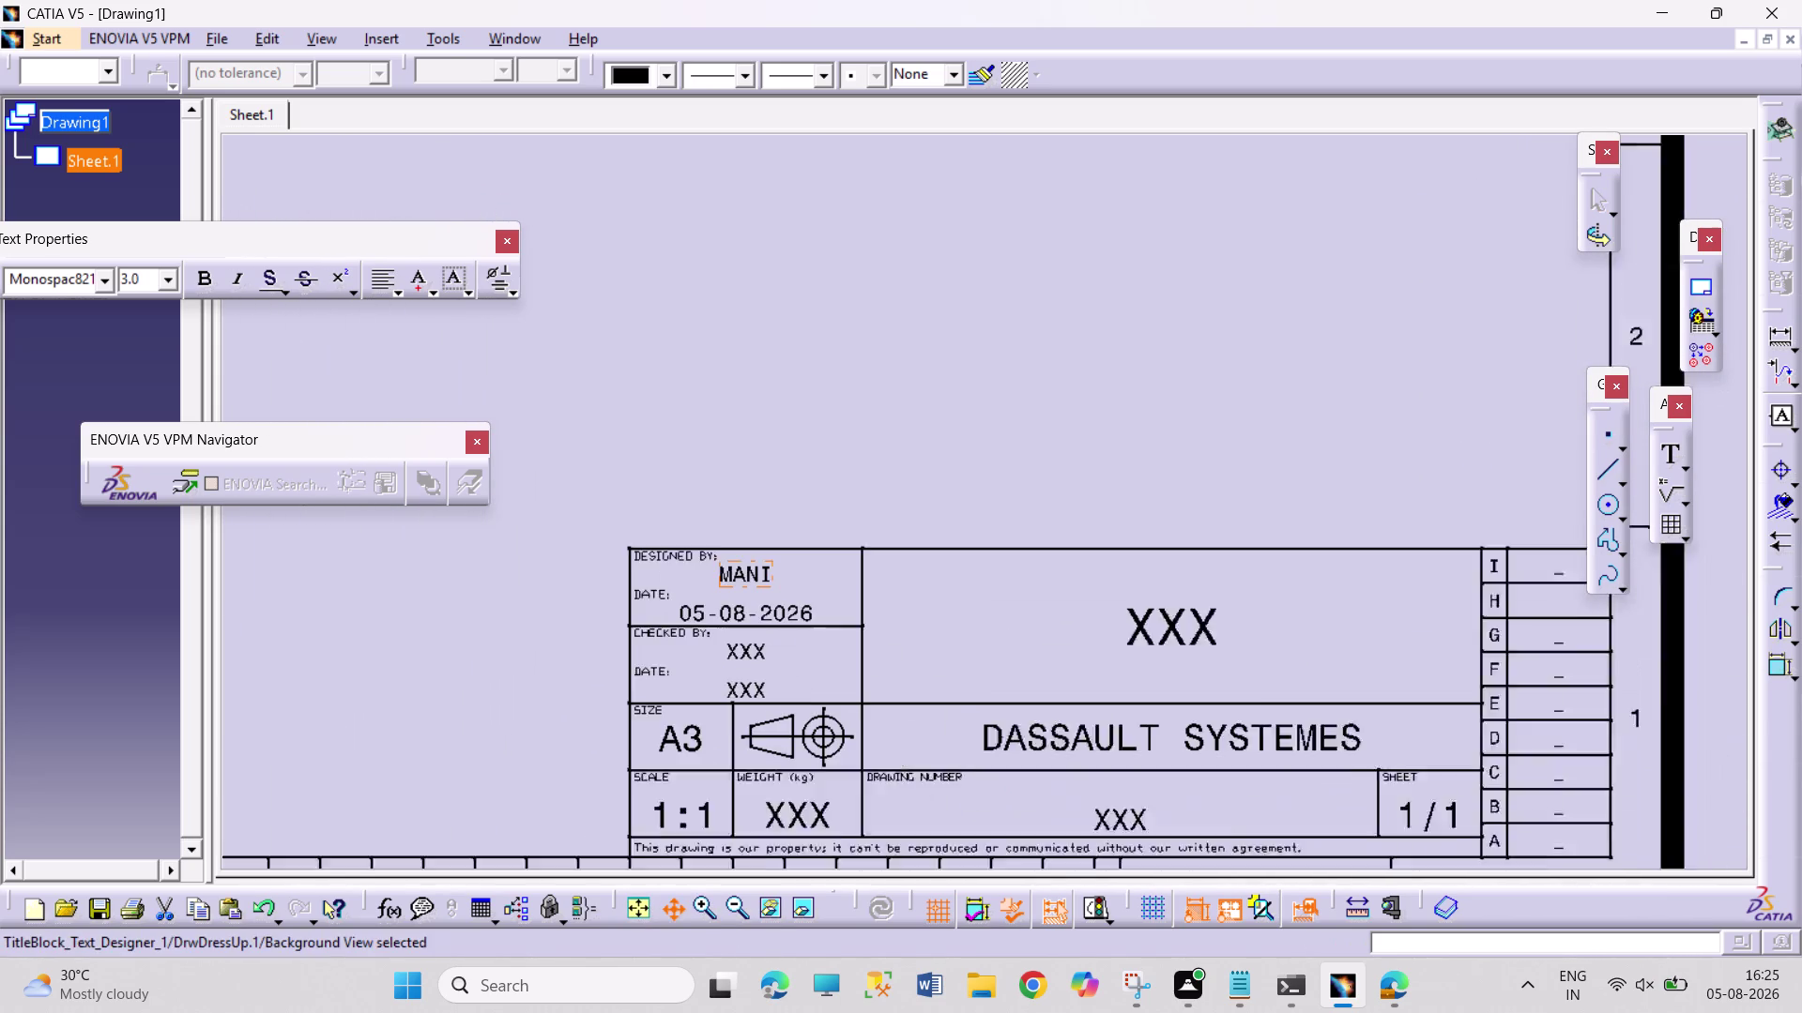
drag(460, 476, 422, 459)
double_click(664, 534)
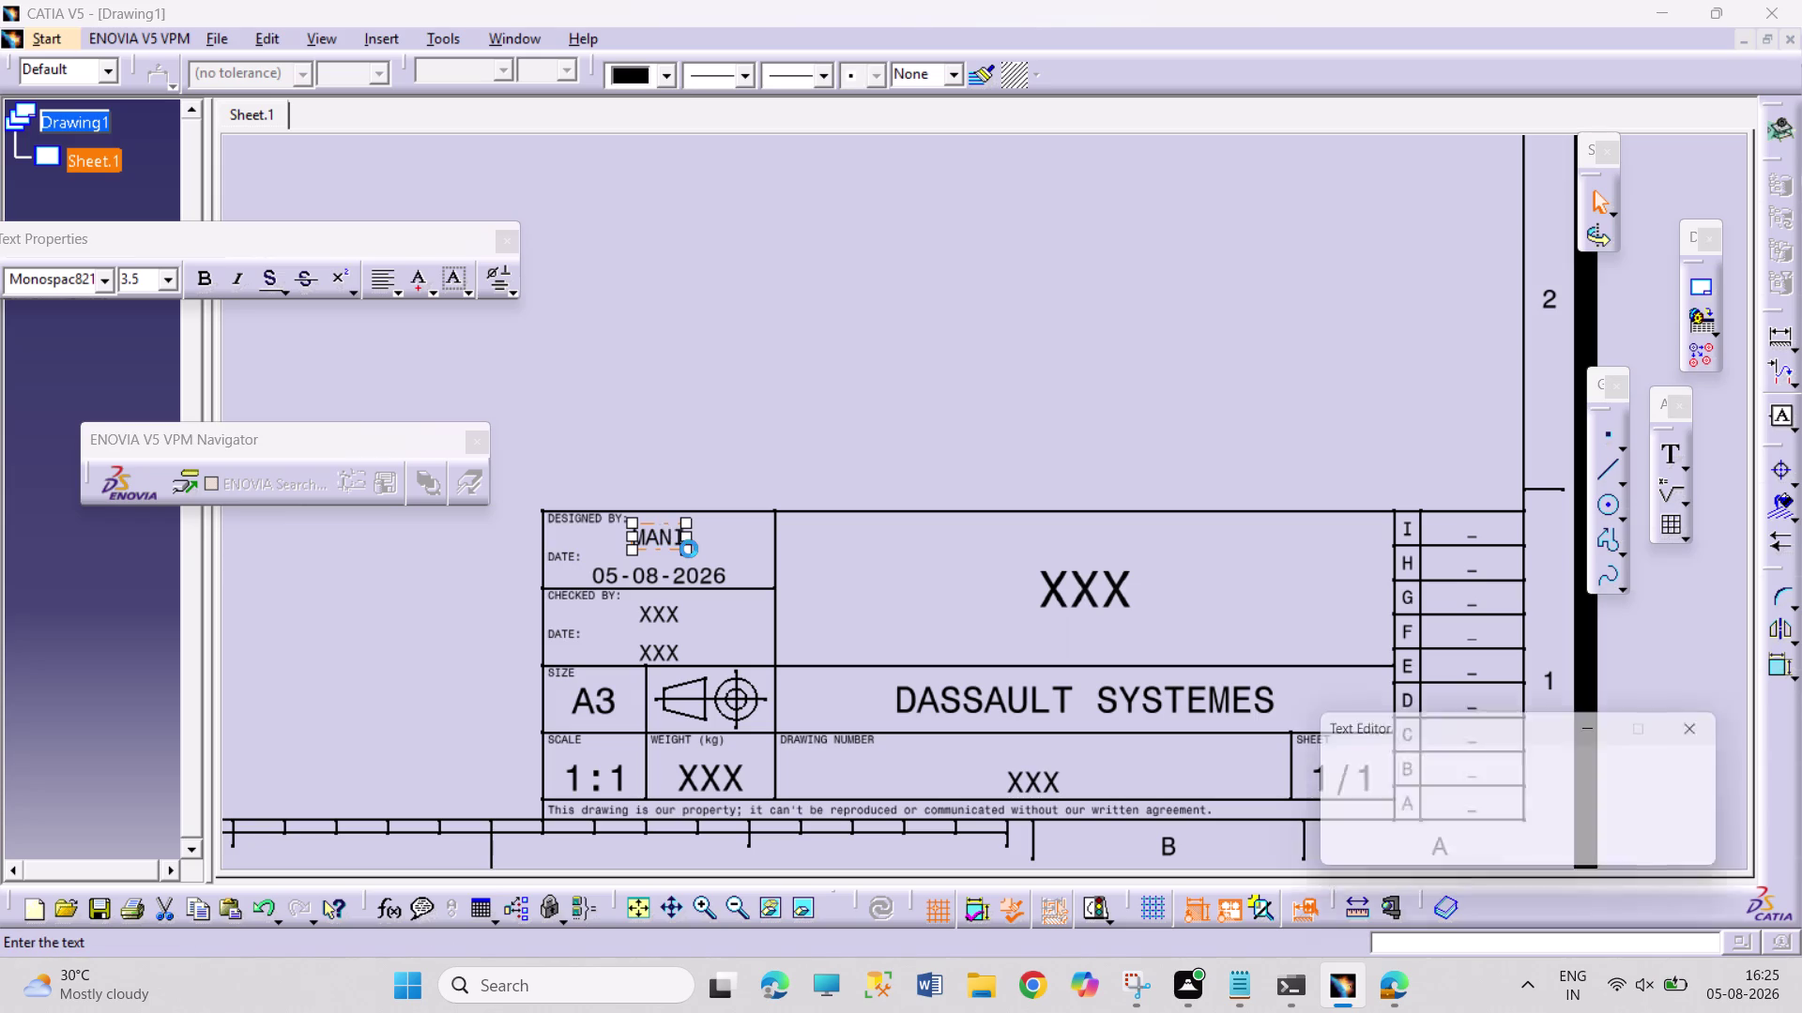
text(PRA)
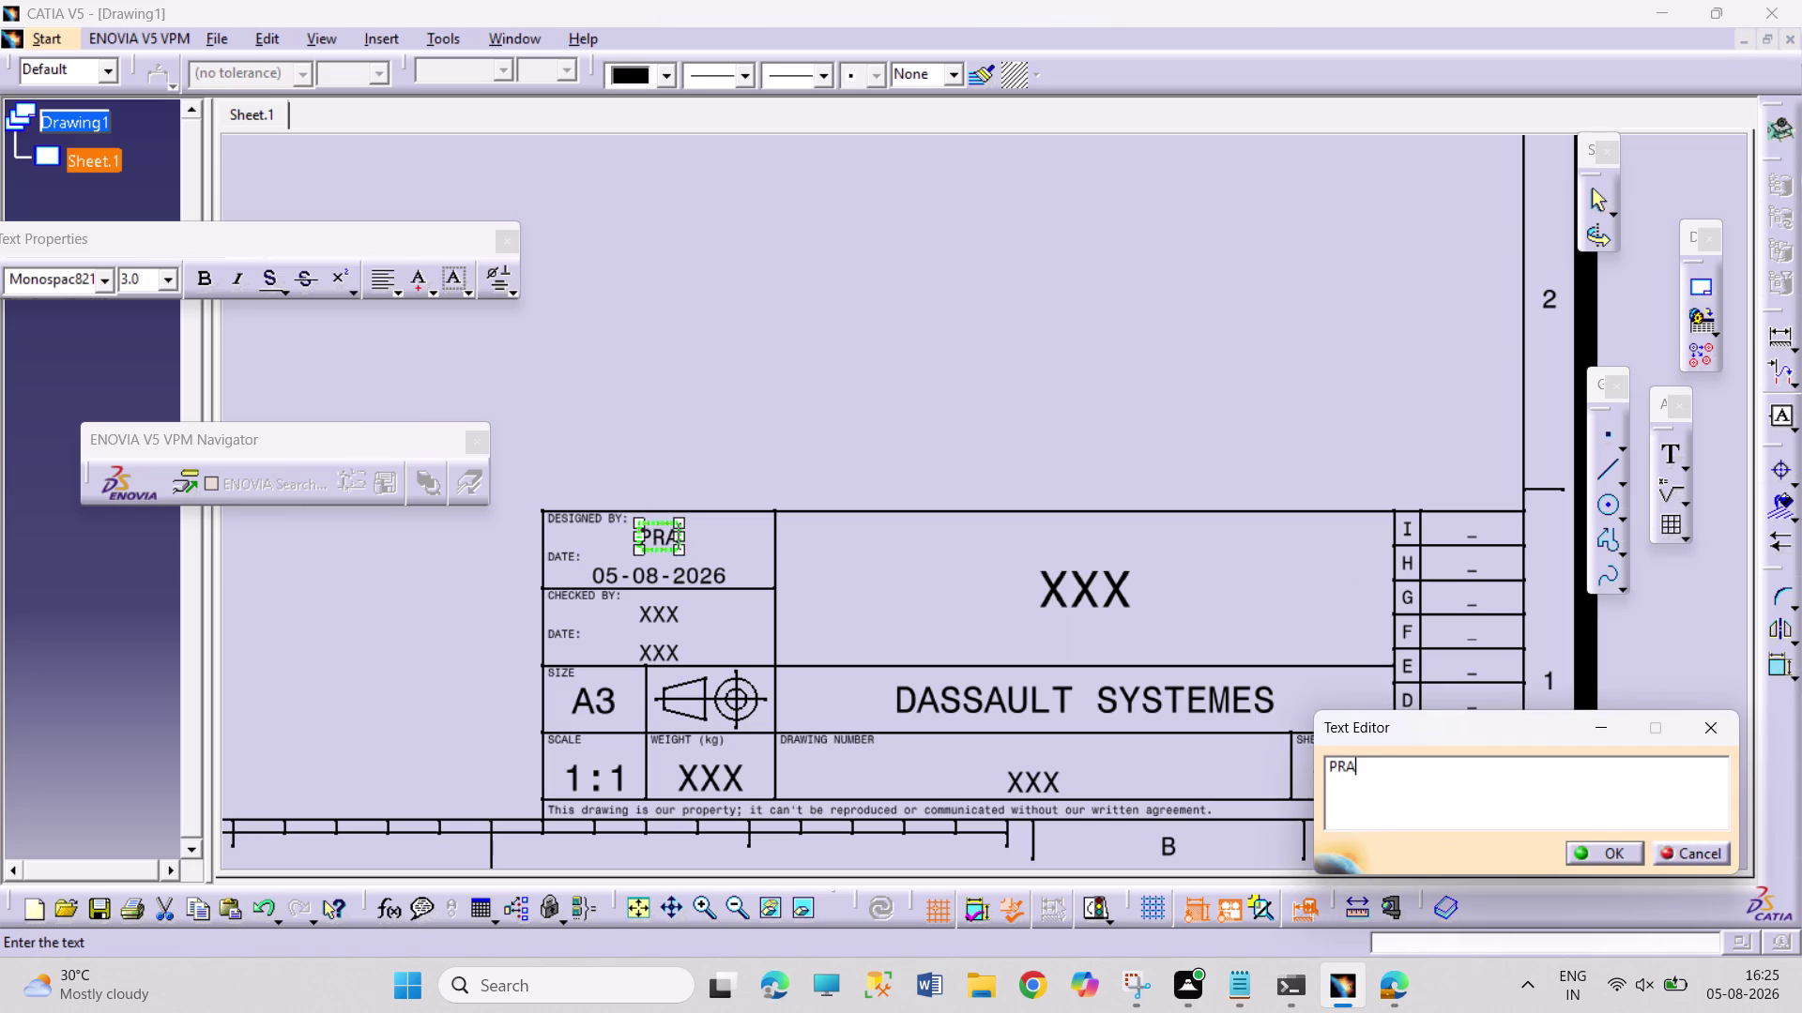
text(VEEN KU)
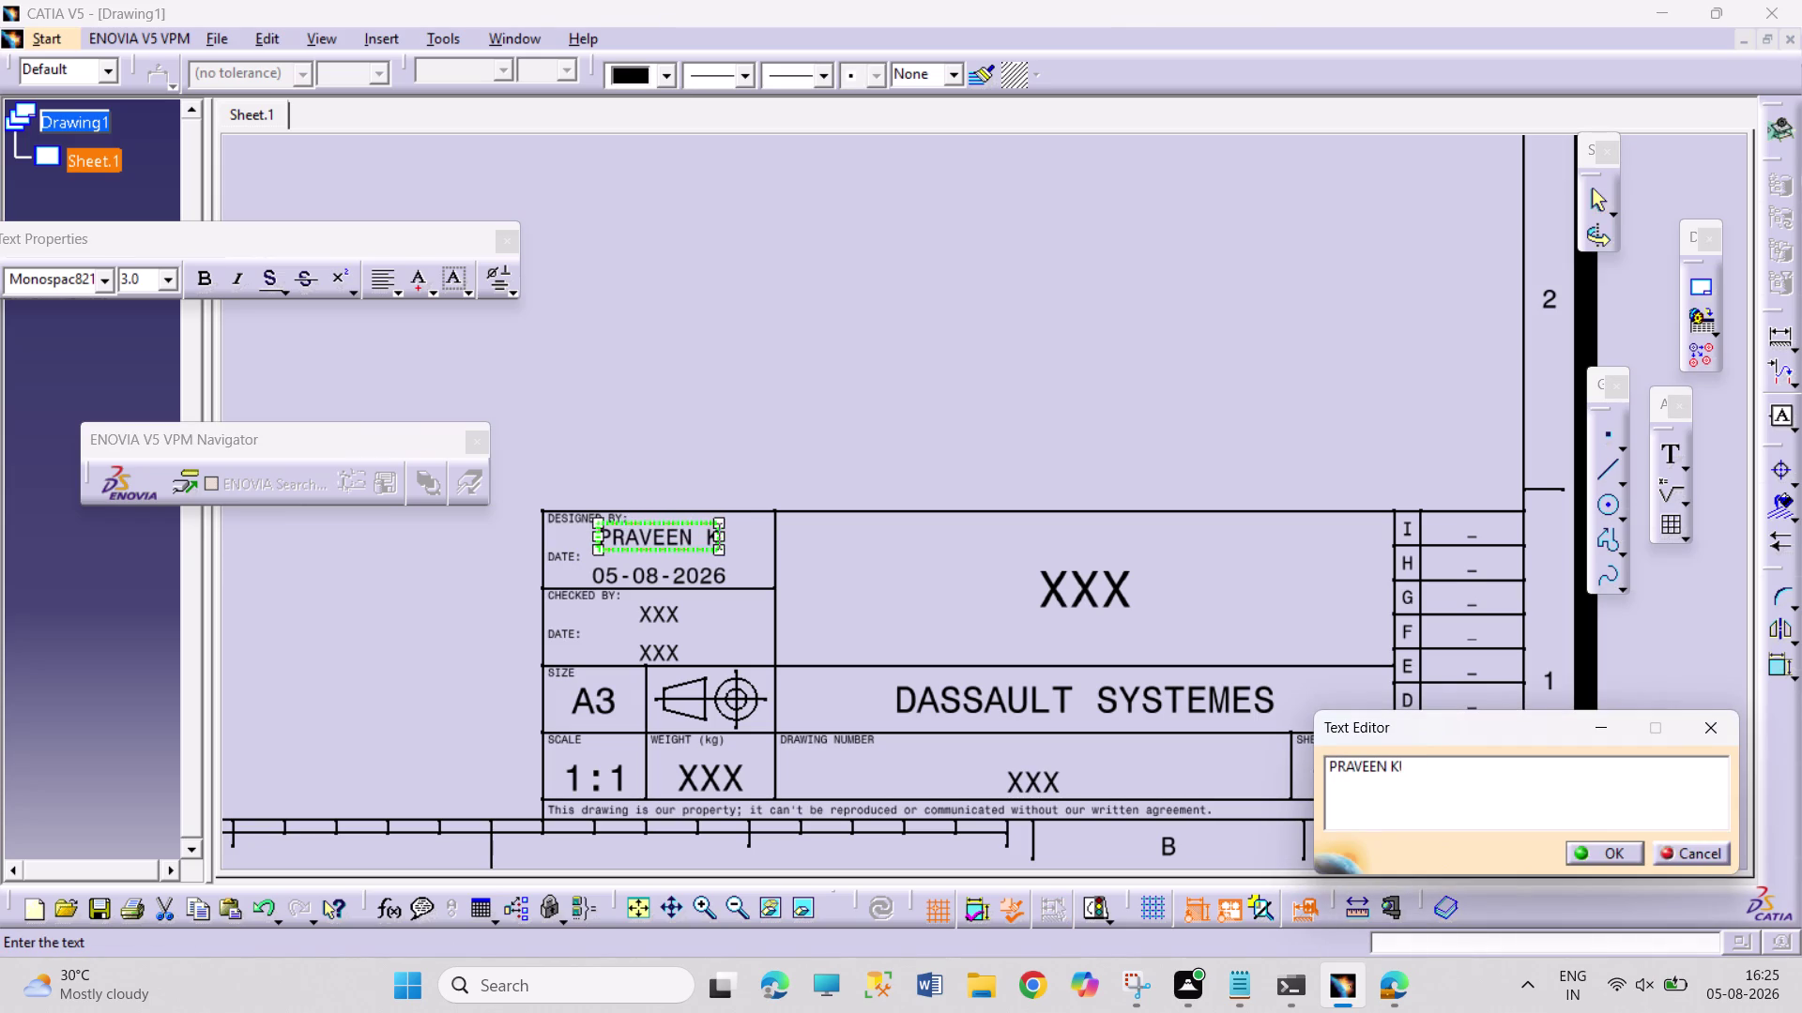
text(,)
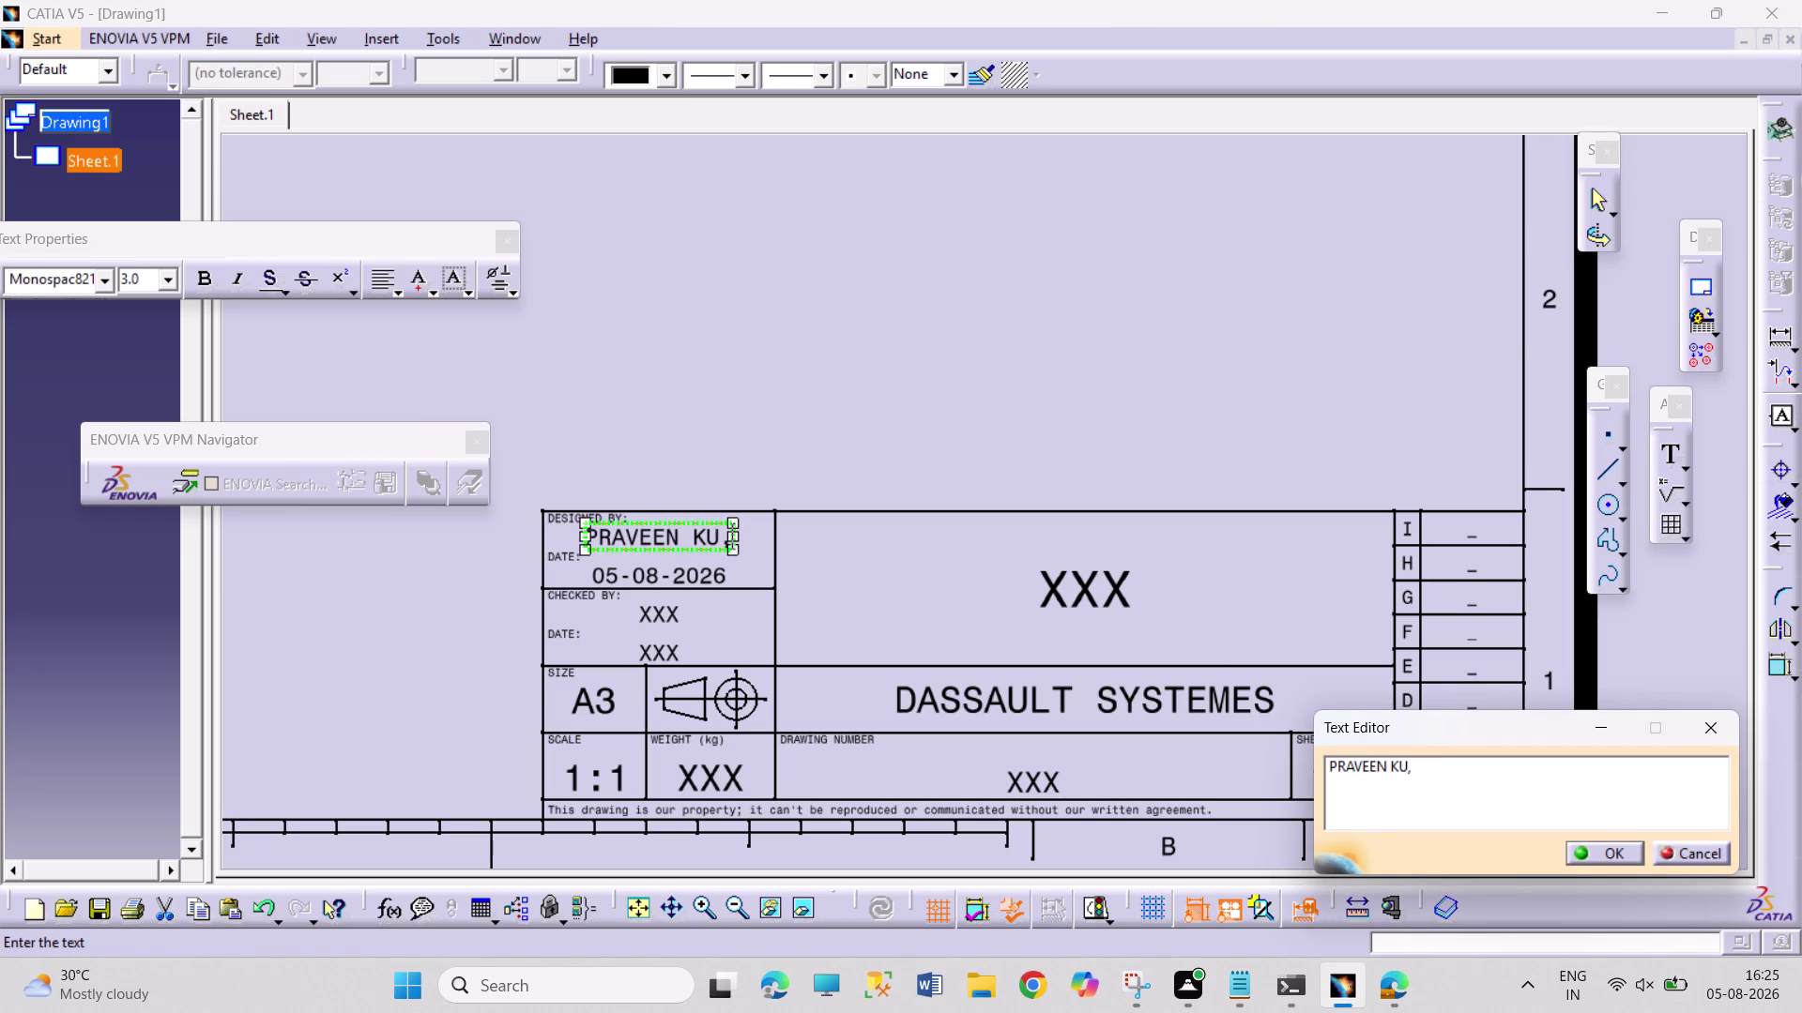
key(BackSpace)
text(MAR)
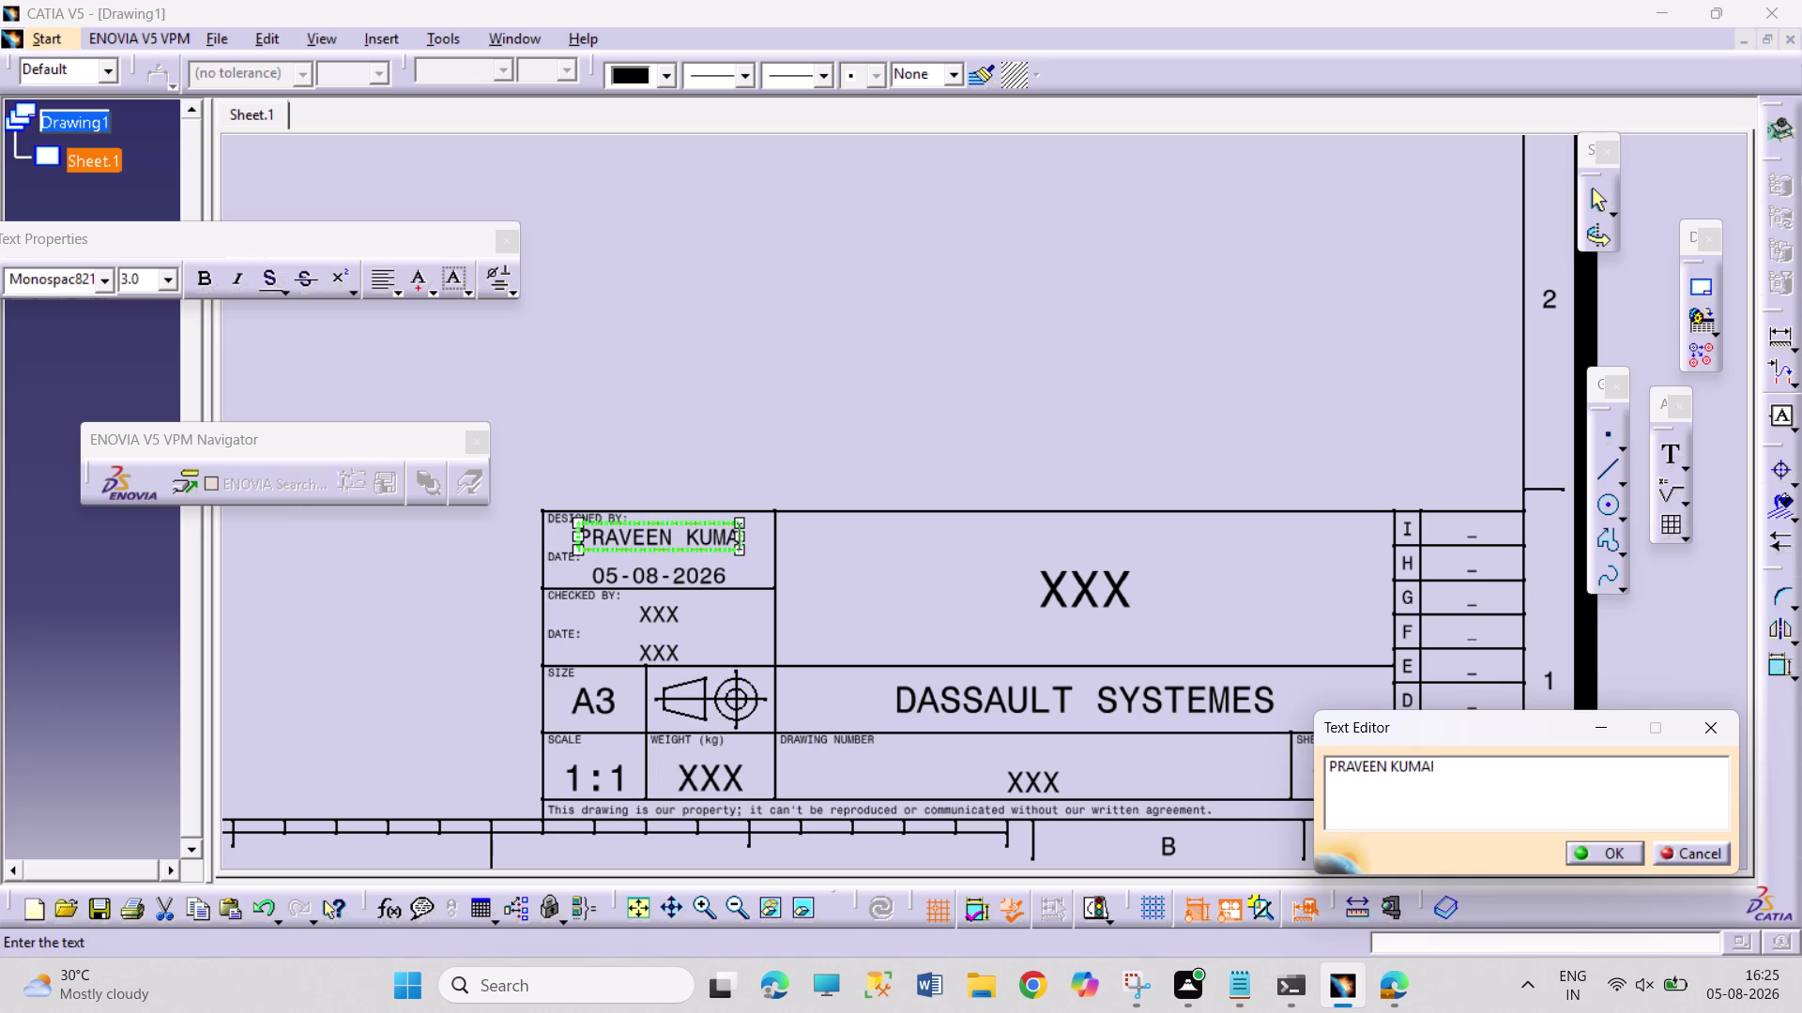
Replace the XXX drawing title with PROJECTIONS and fit the sheet in view.
double_click(1100, 587)
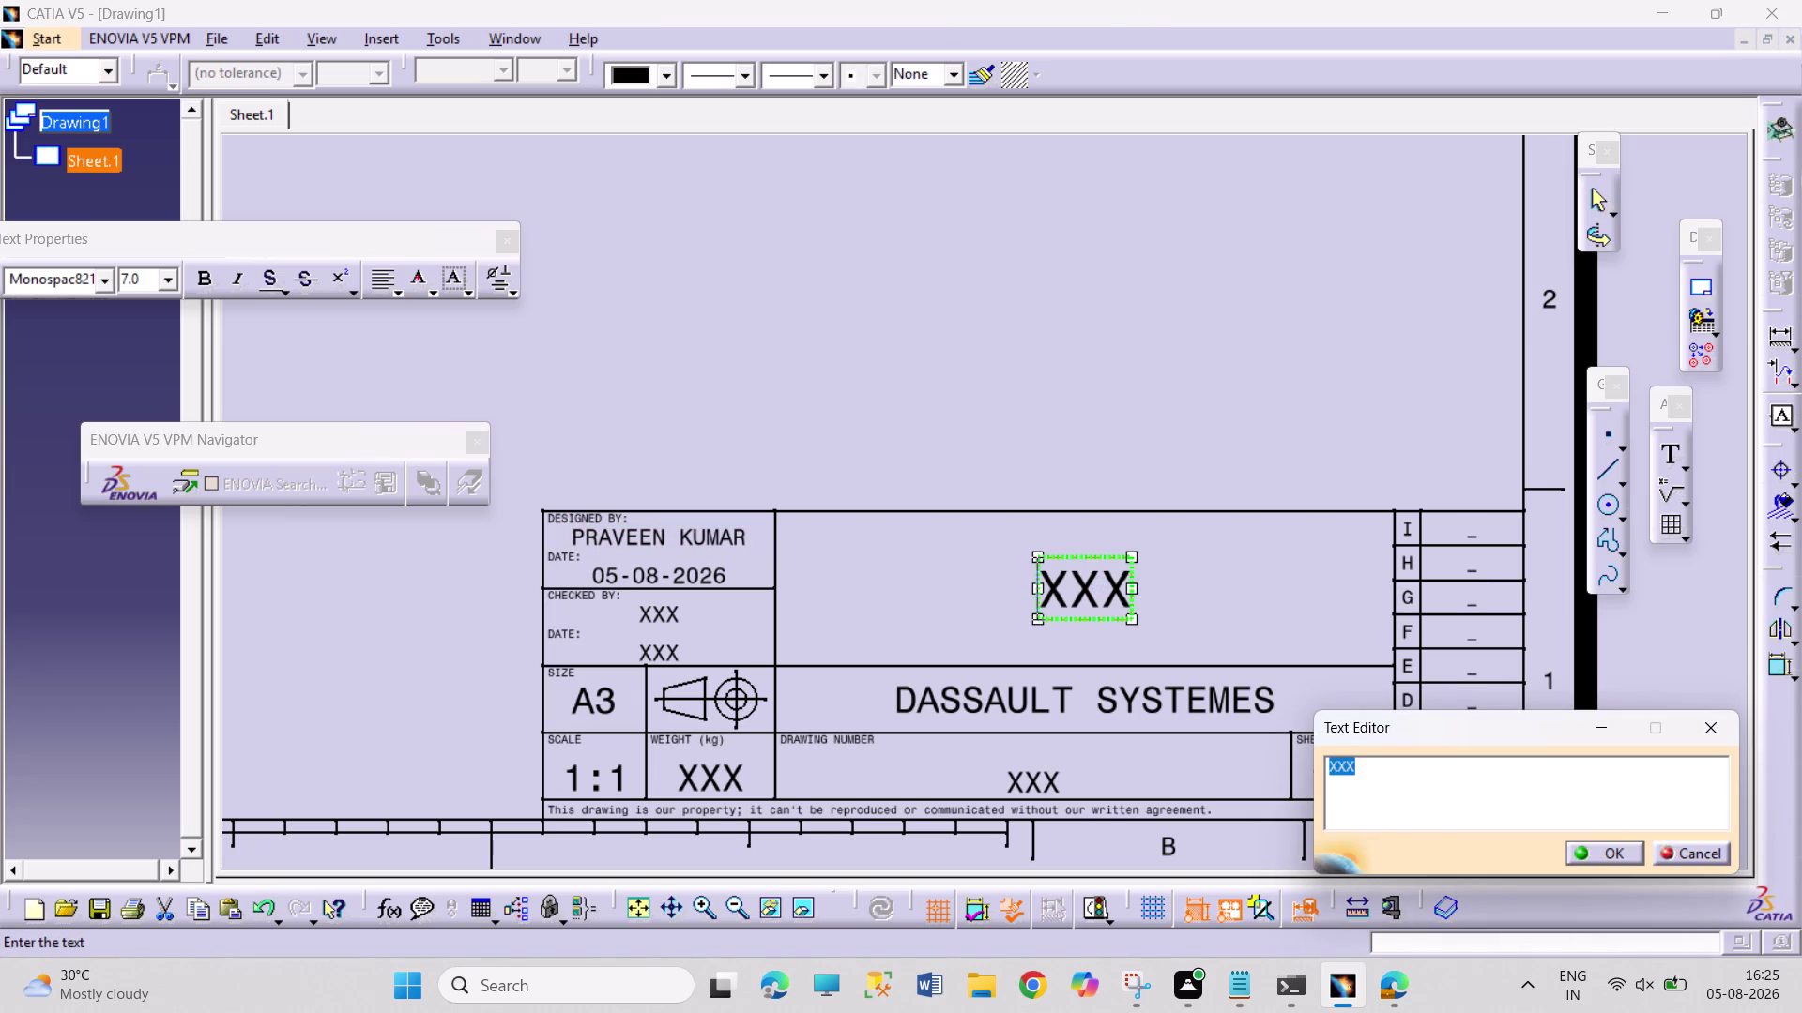
text(P)
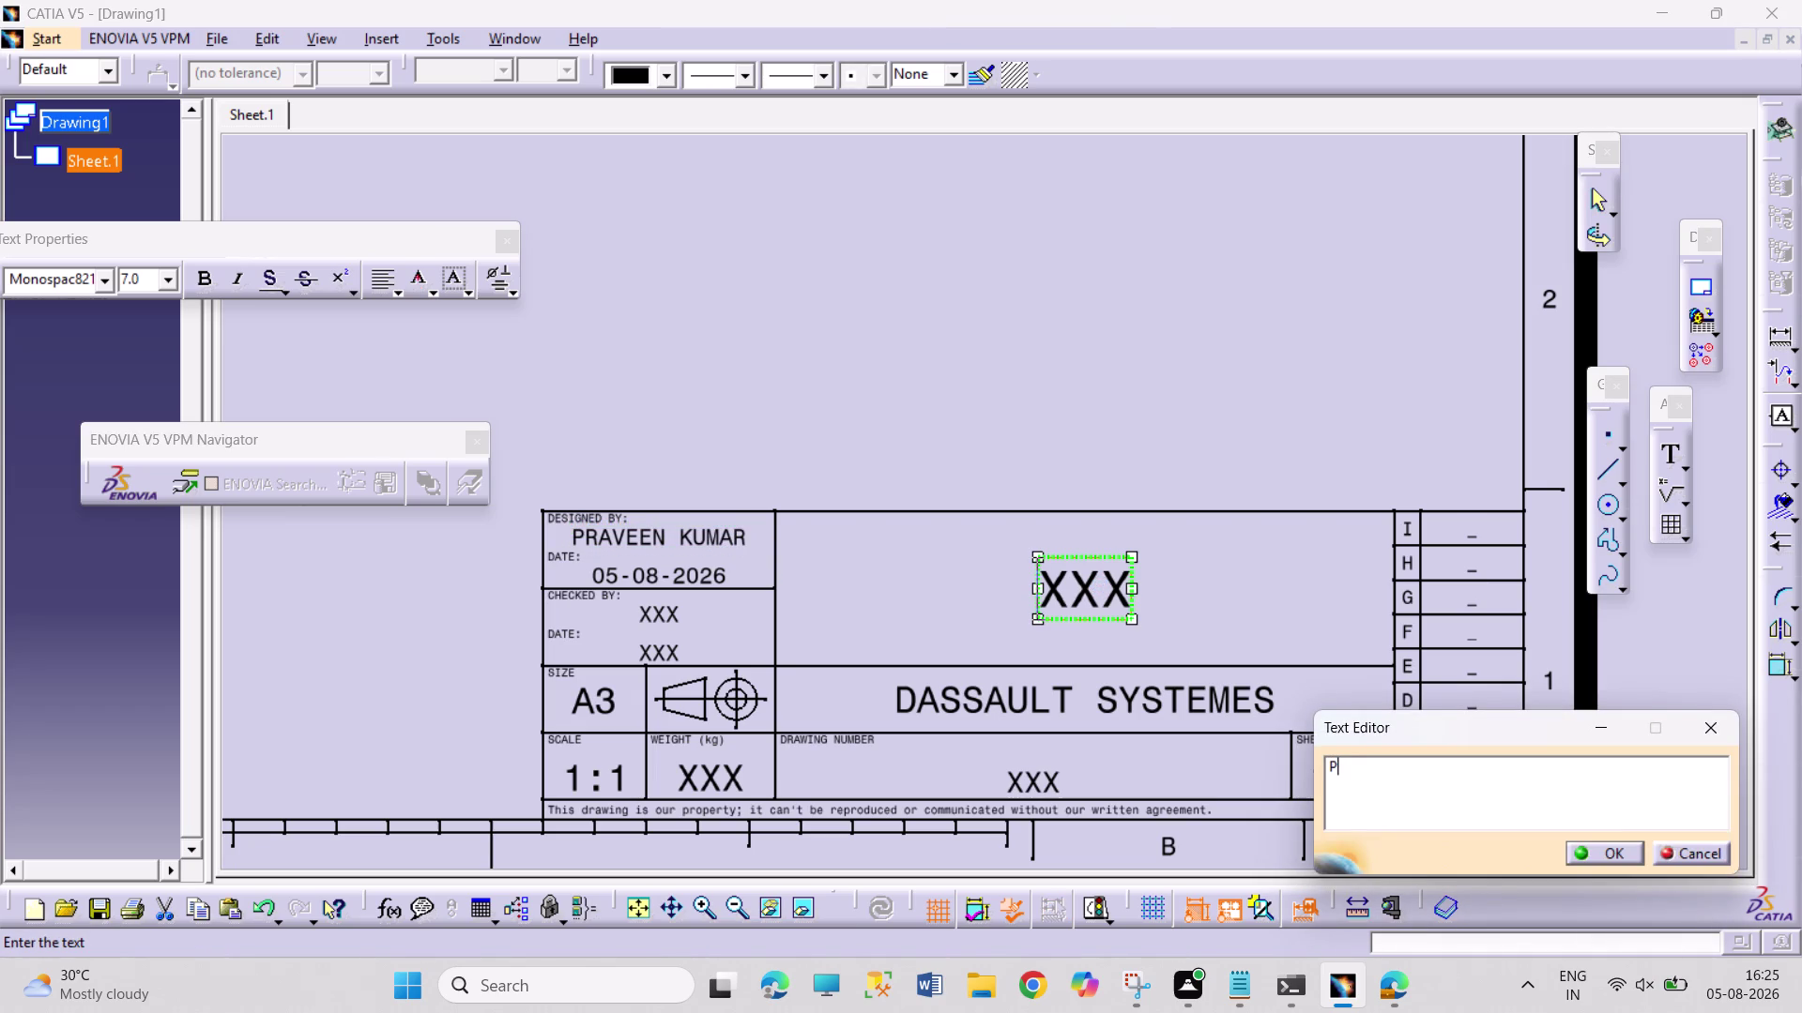
text(ROJECT)
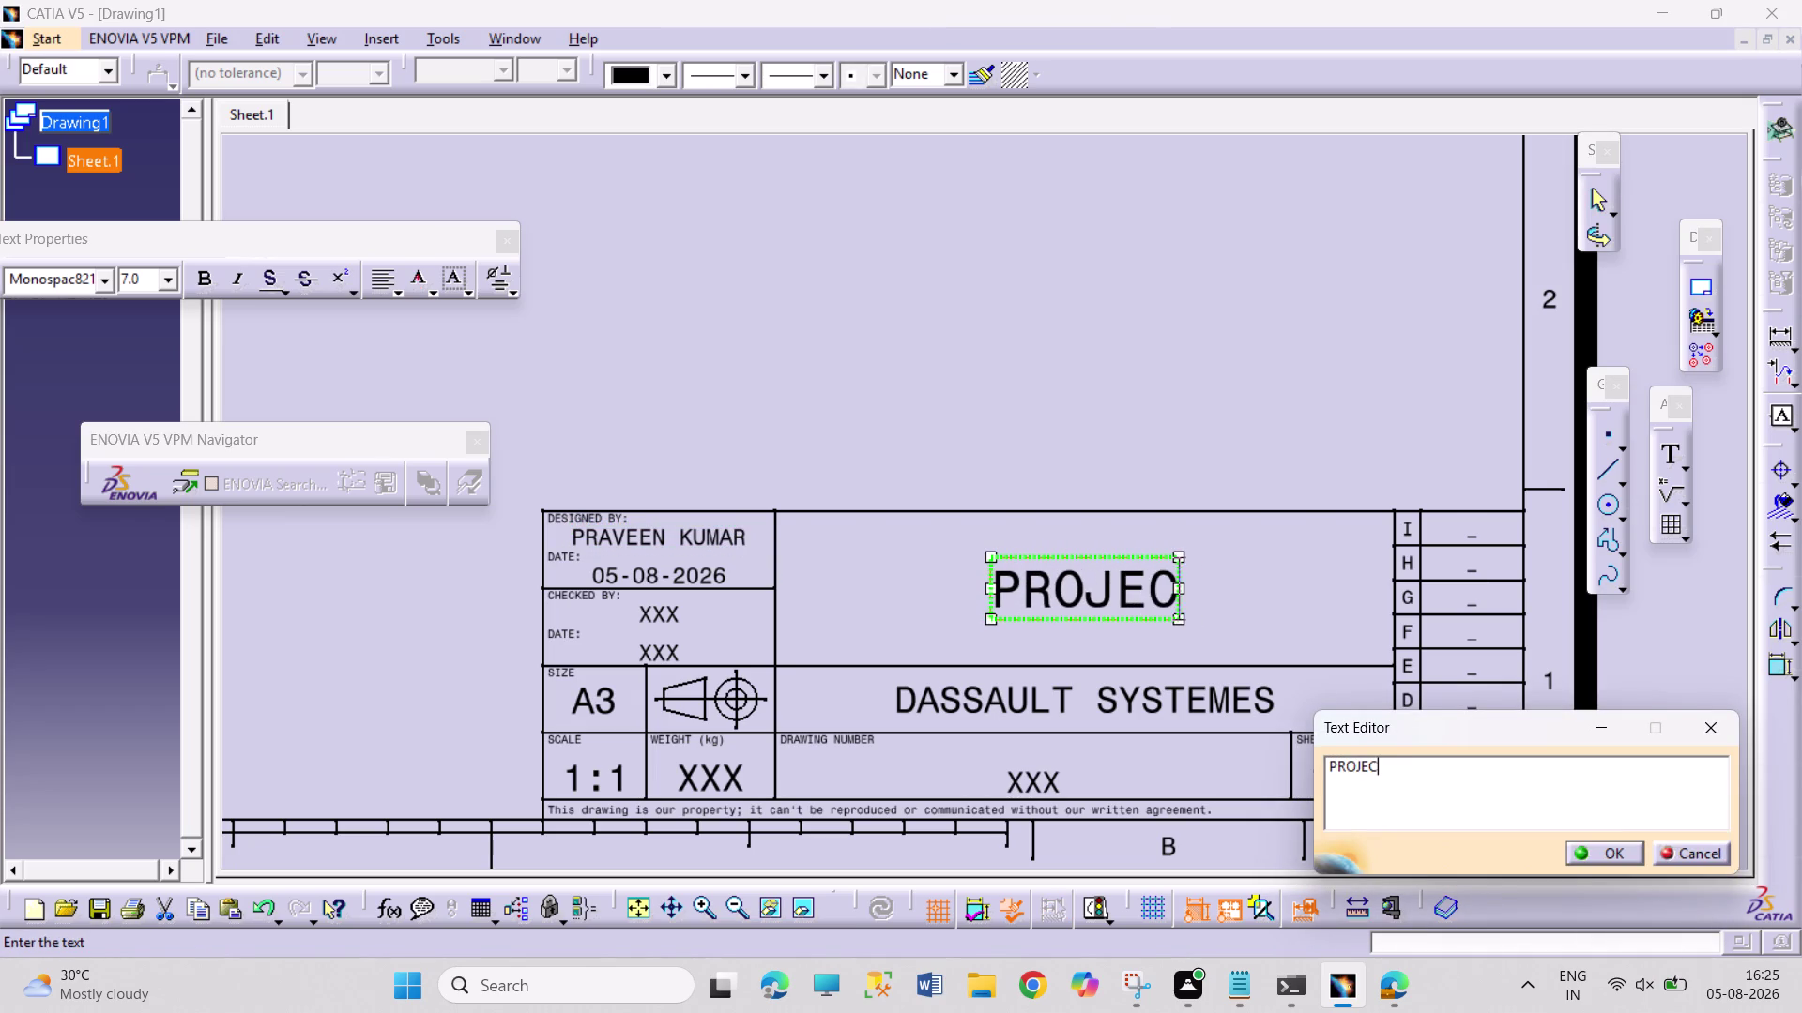
text(IONS)
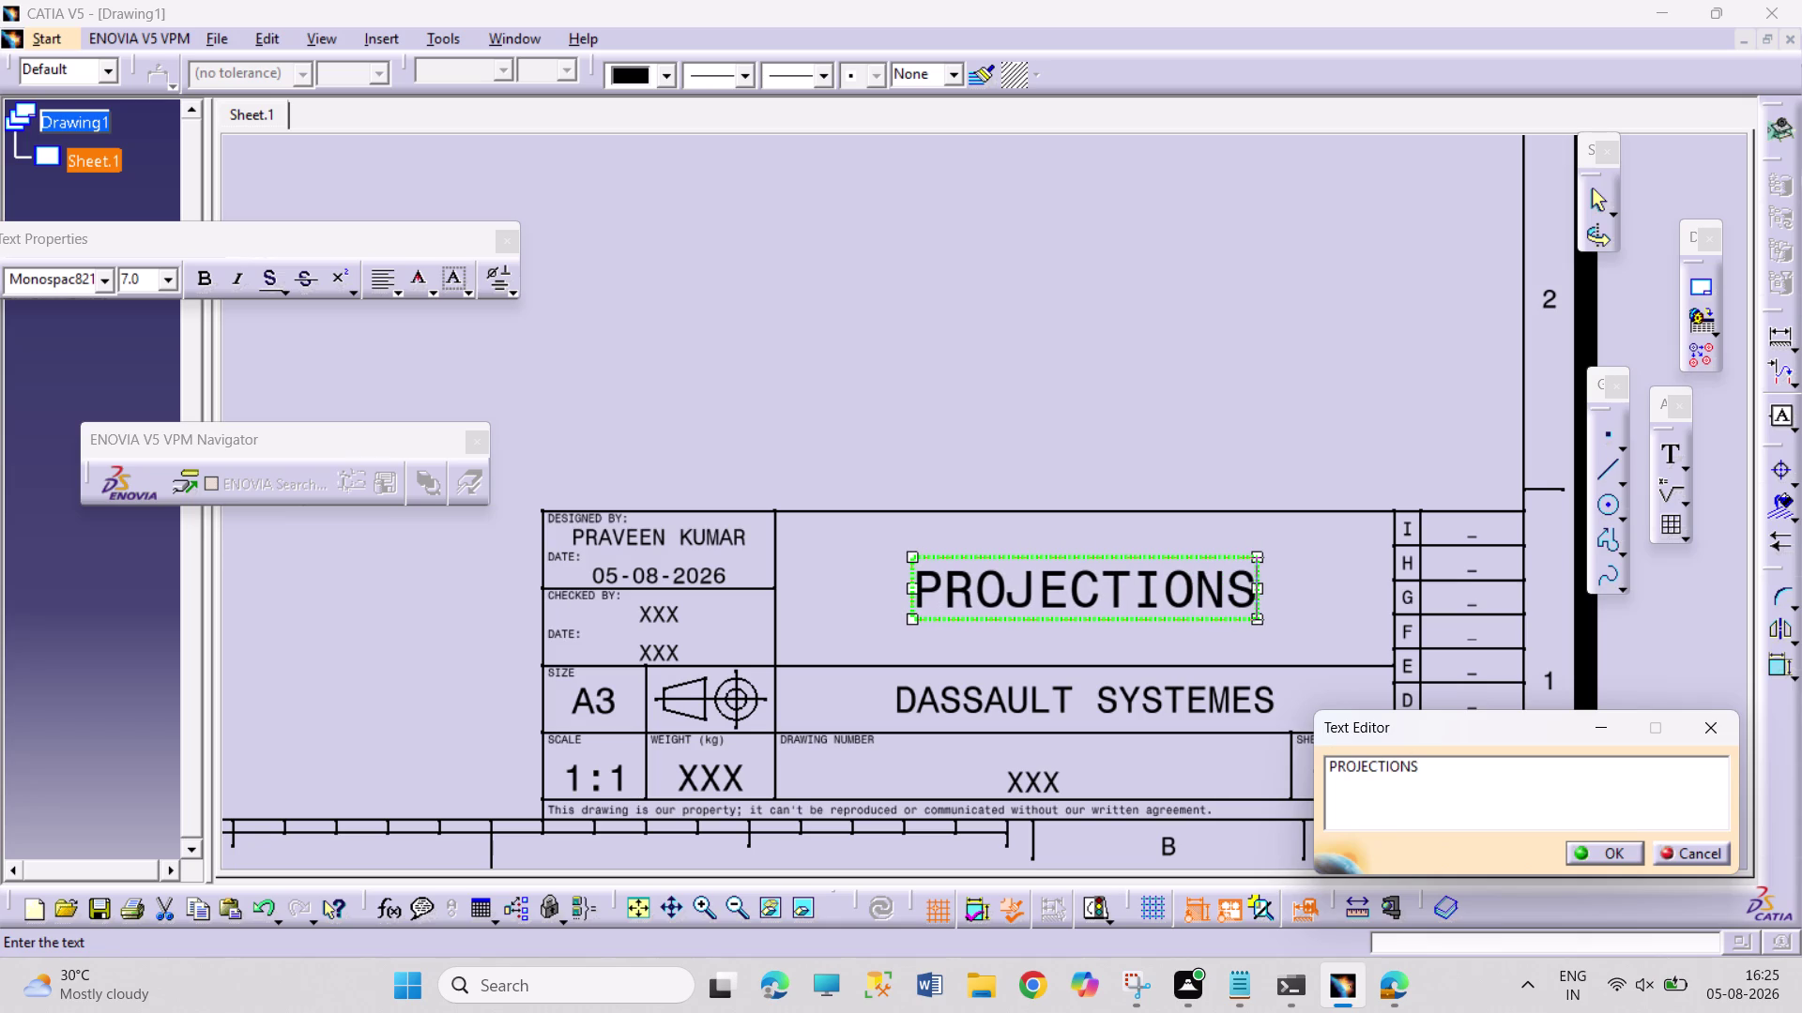
click(1629, 855)
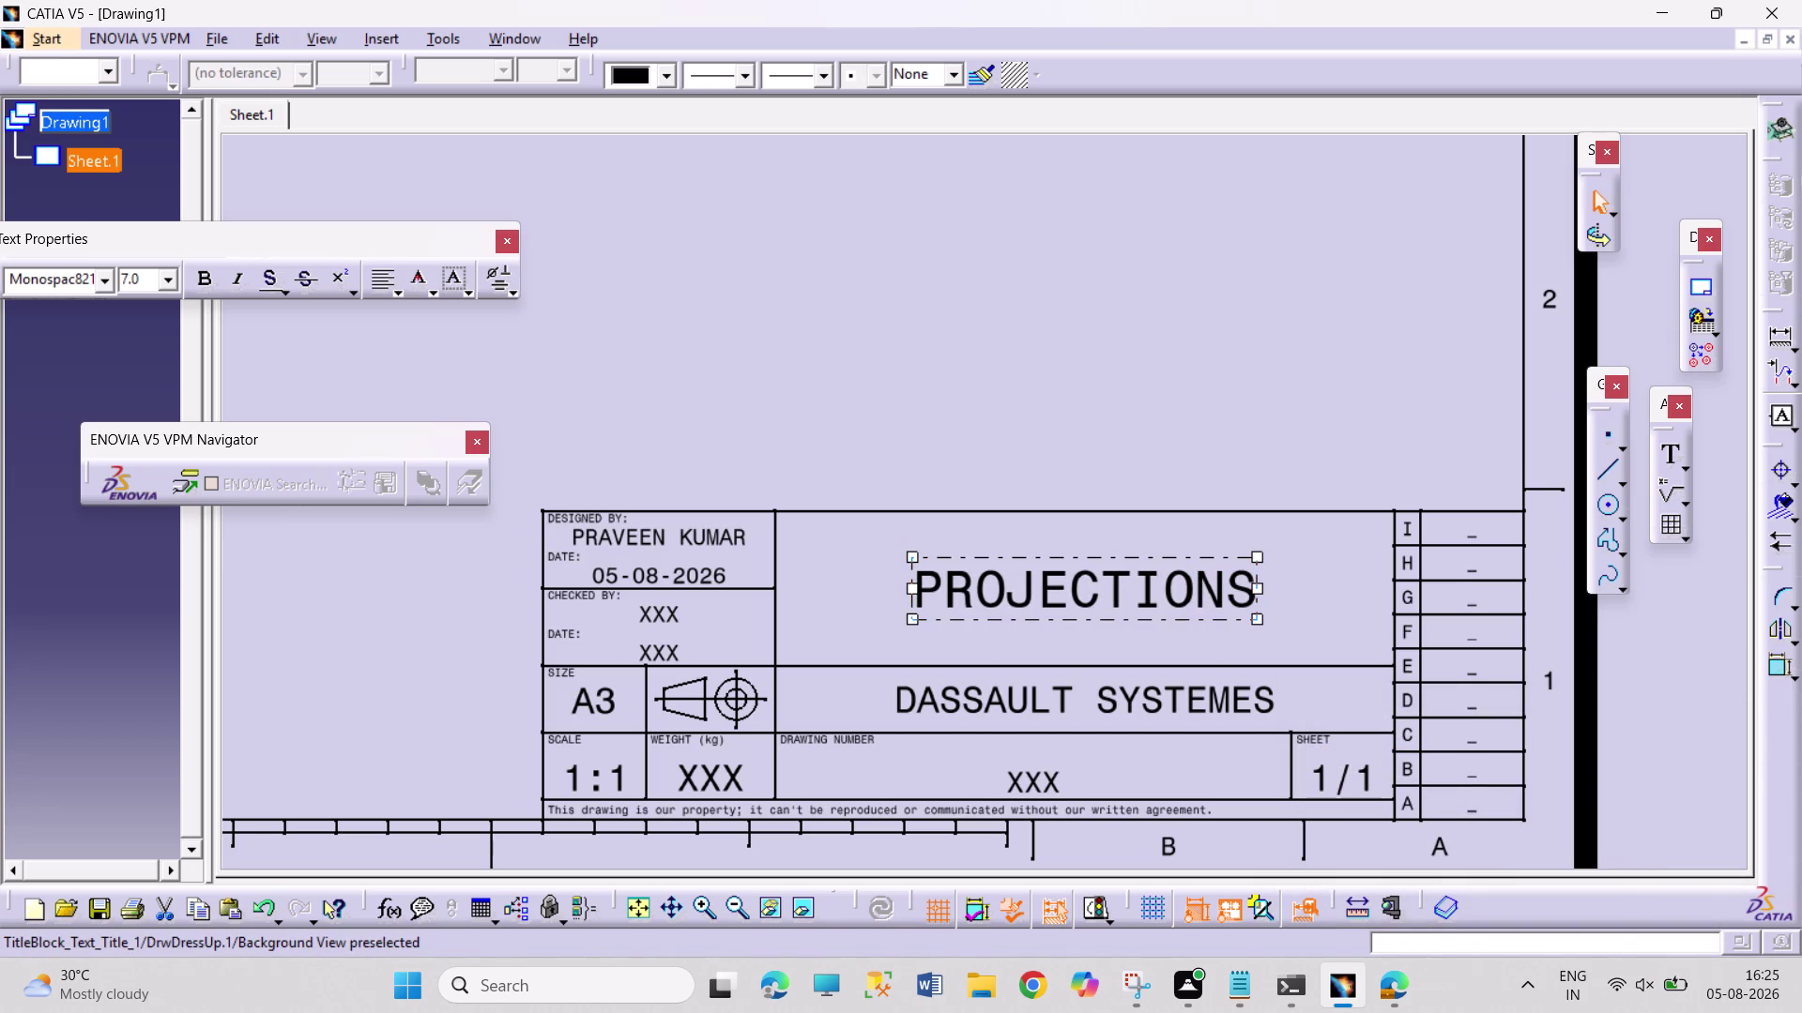
click(639, 919)
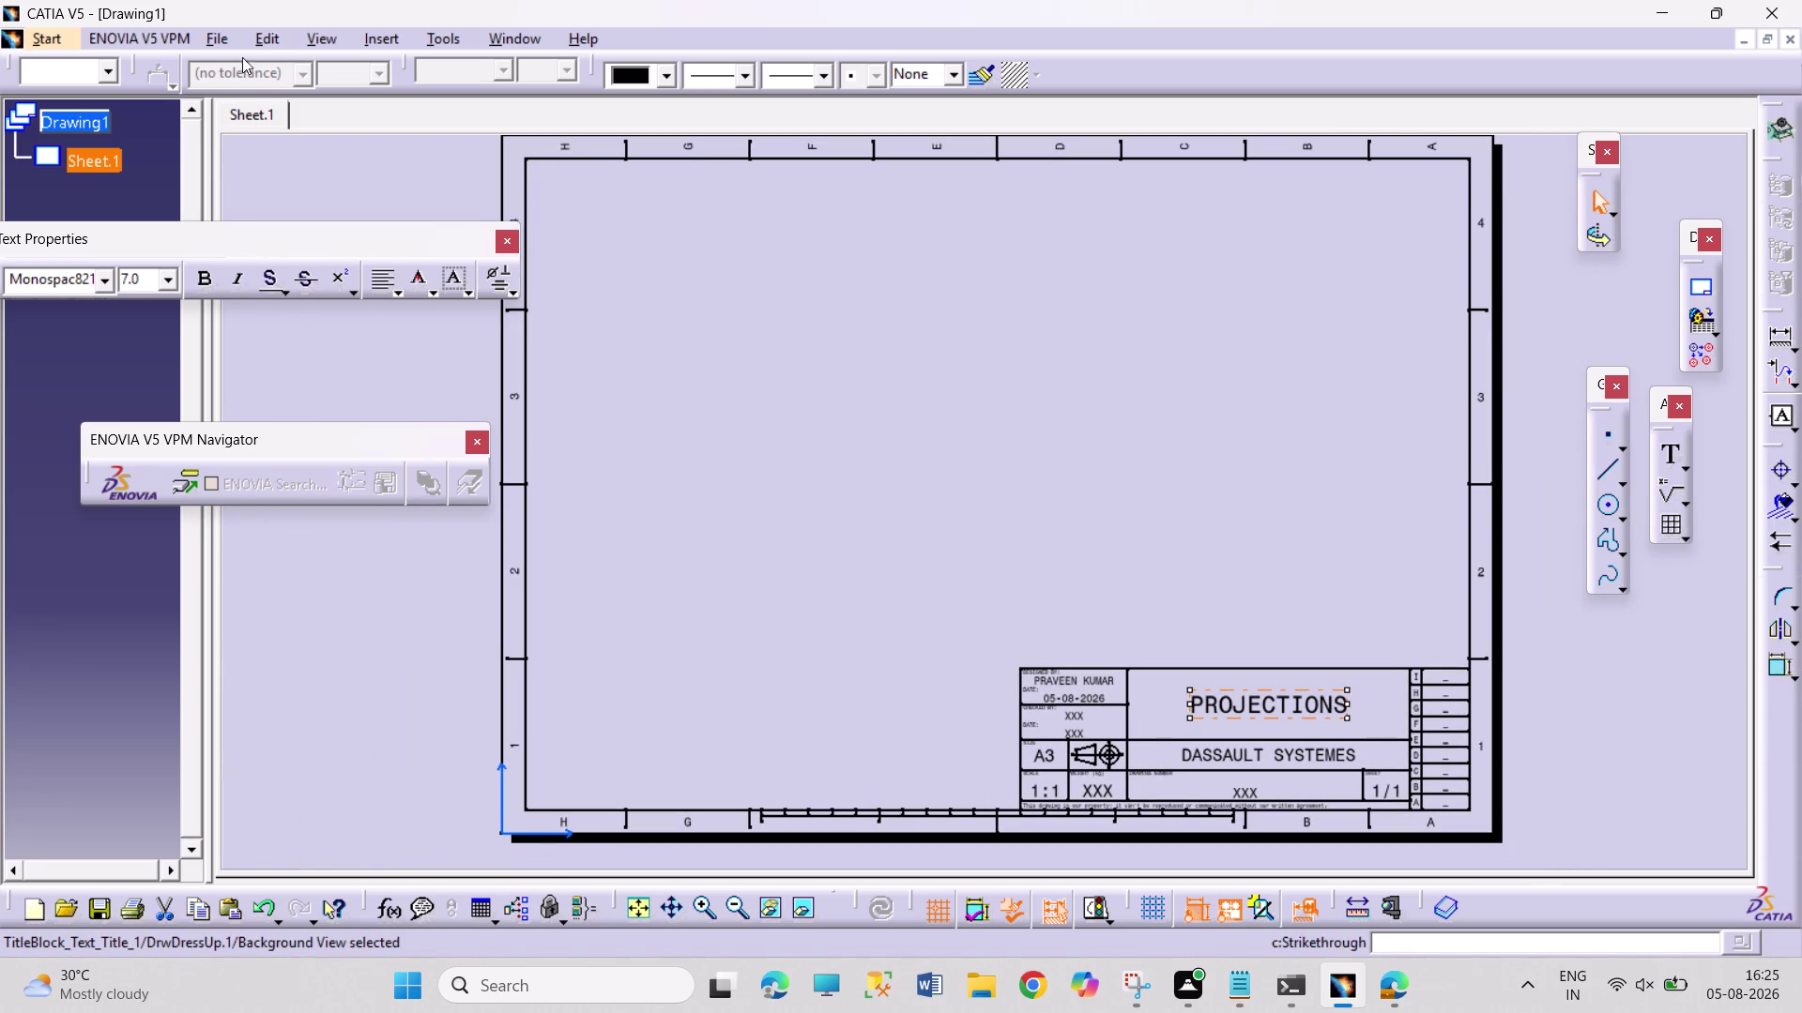
Leave the sheet background for the working views and sweep over the empty sheet.
click(279, 32)
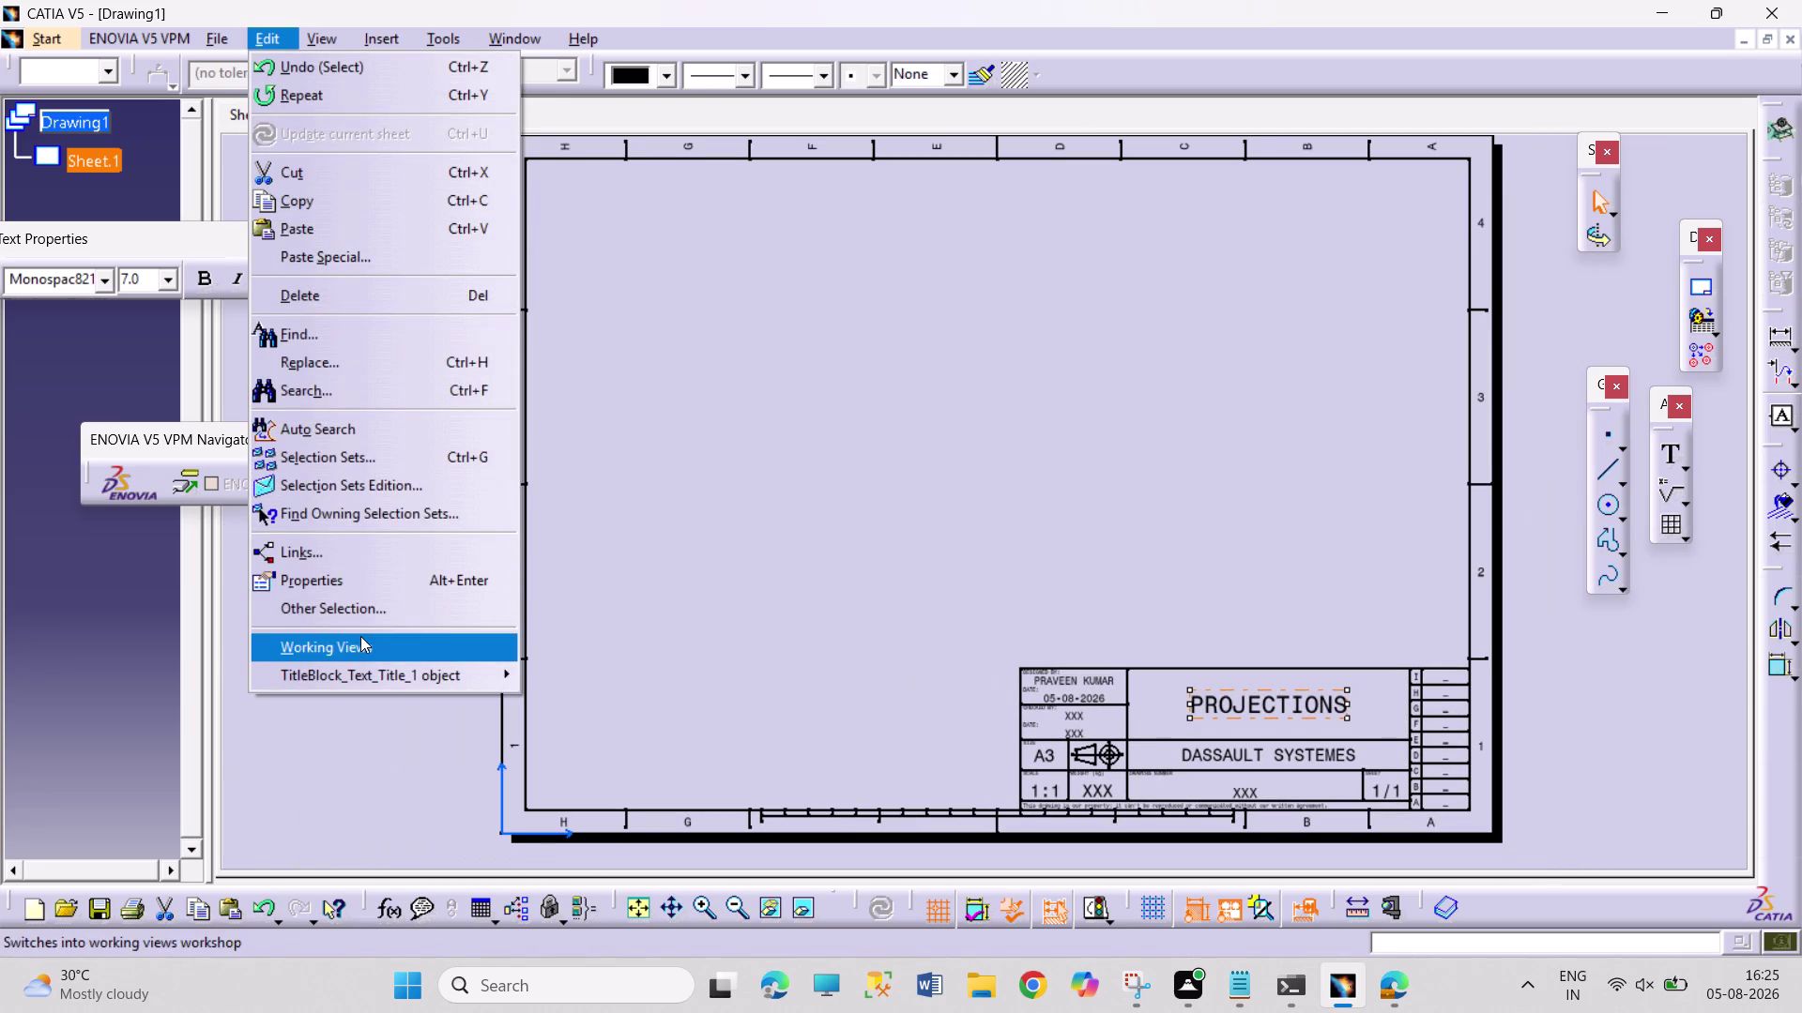
click(362, 636)
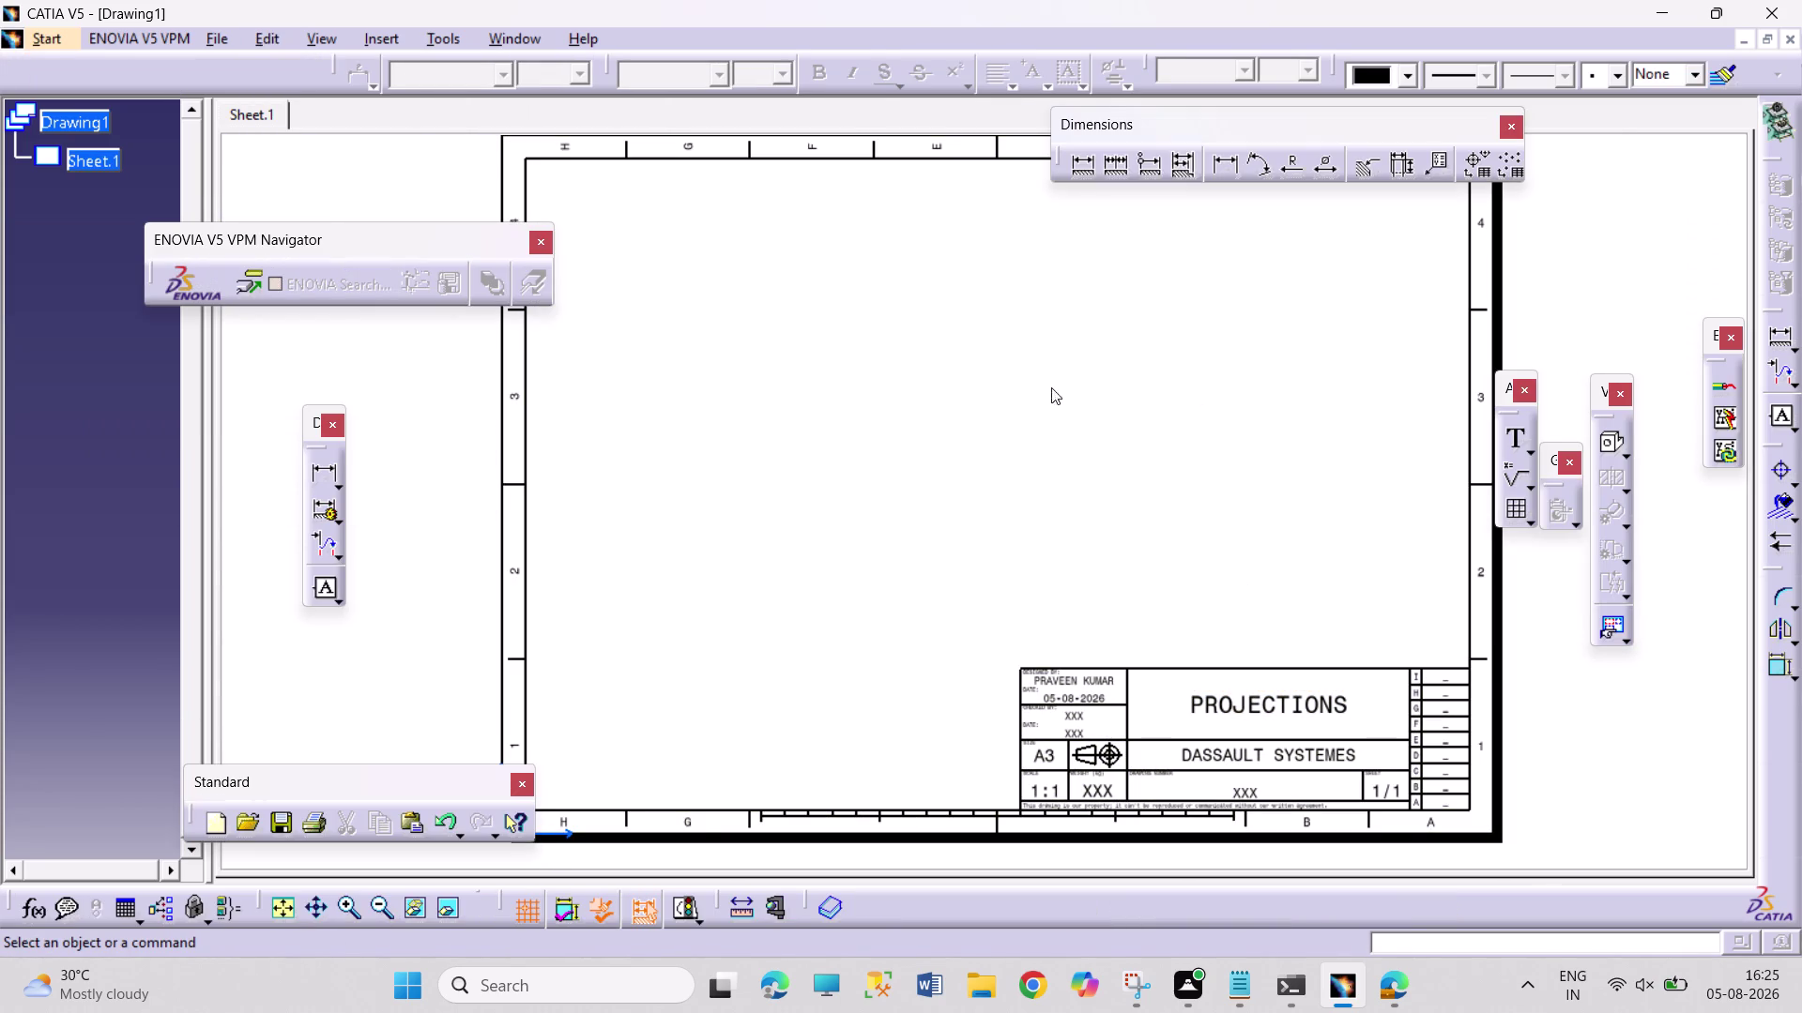
drag(900, 251, 1178, 456)
drag(843, 241, 875, 338)
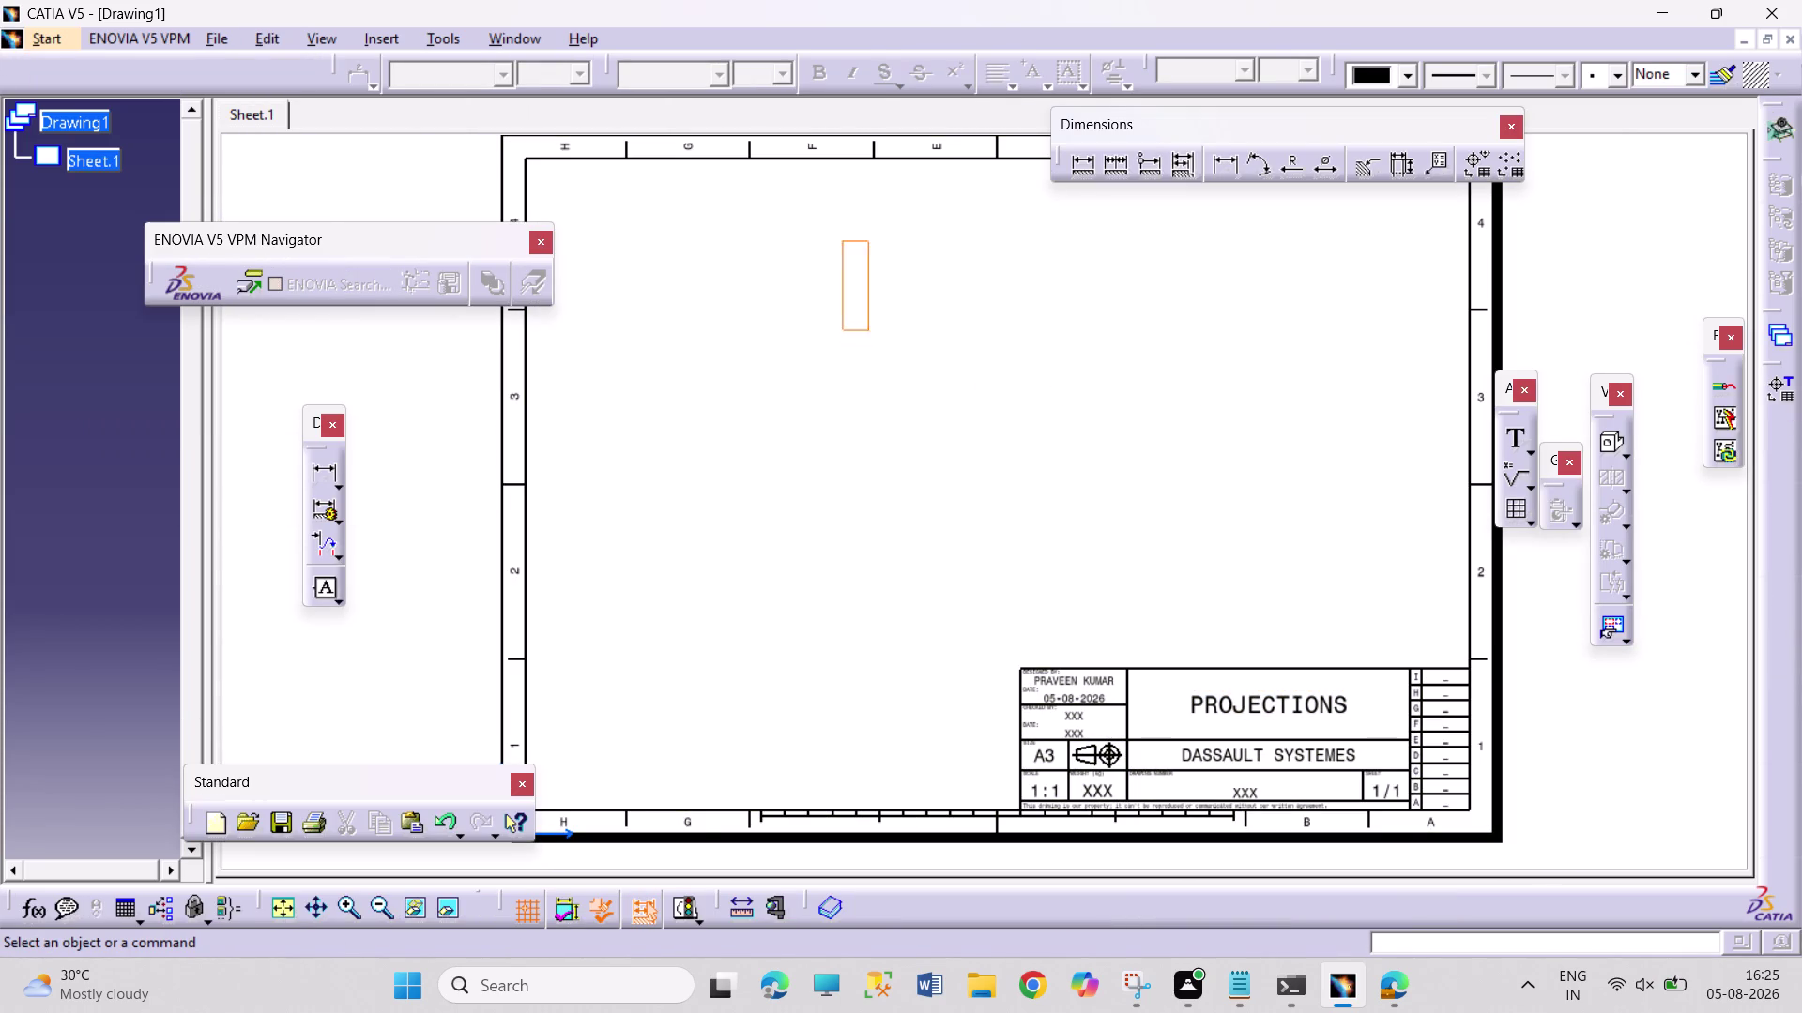
drag(876, 339, 1166, 575)
drag(814, 226, 1142, 678)
drag(855, 192, 1139, 611)
drag(952, 294, 1082, 555)
drag(1082, 554, 1121, 576)
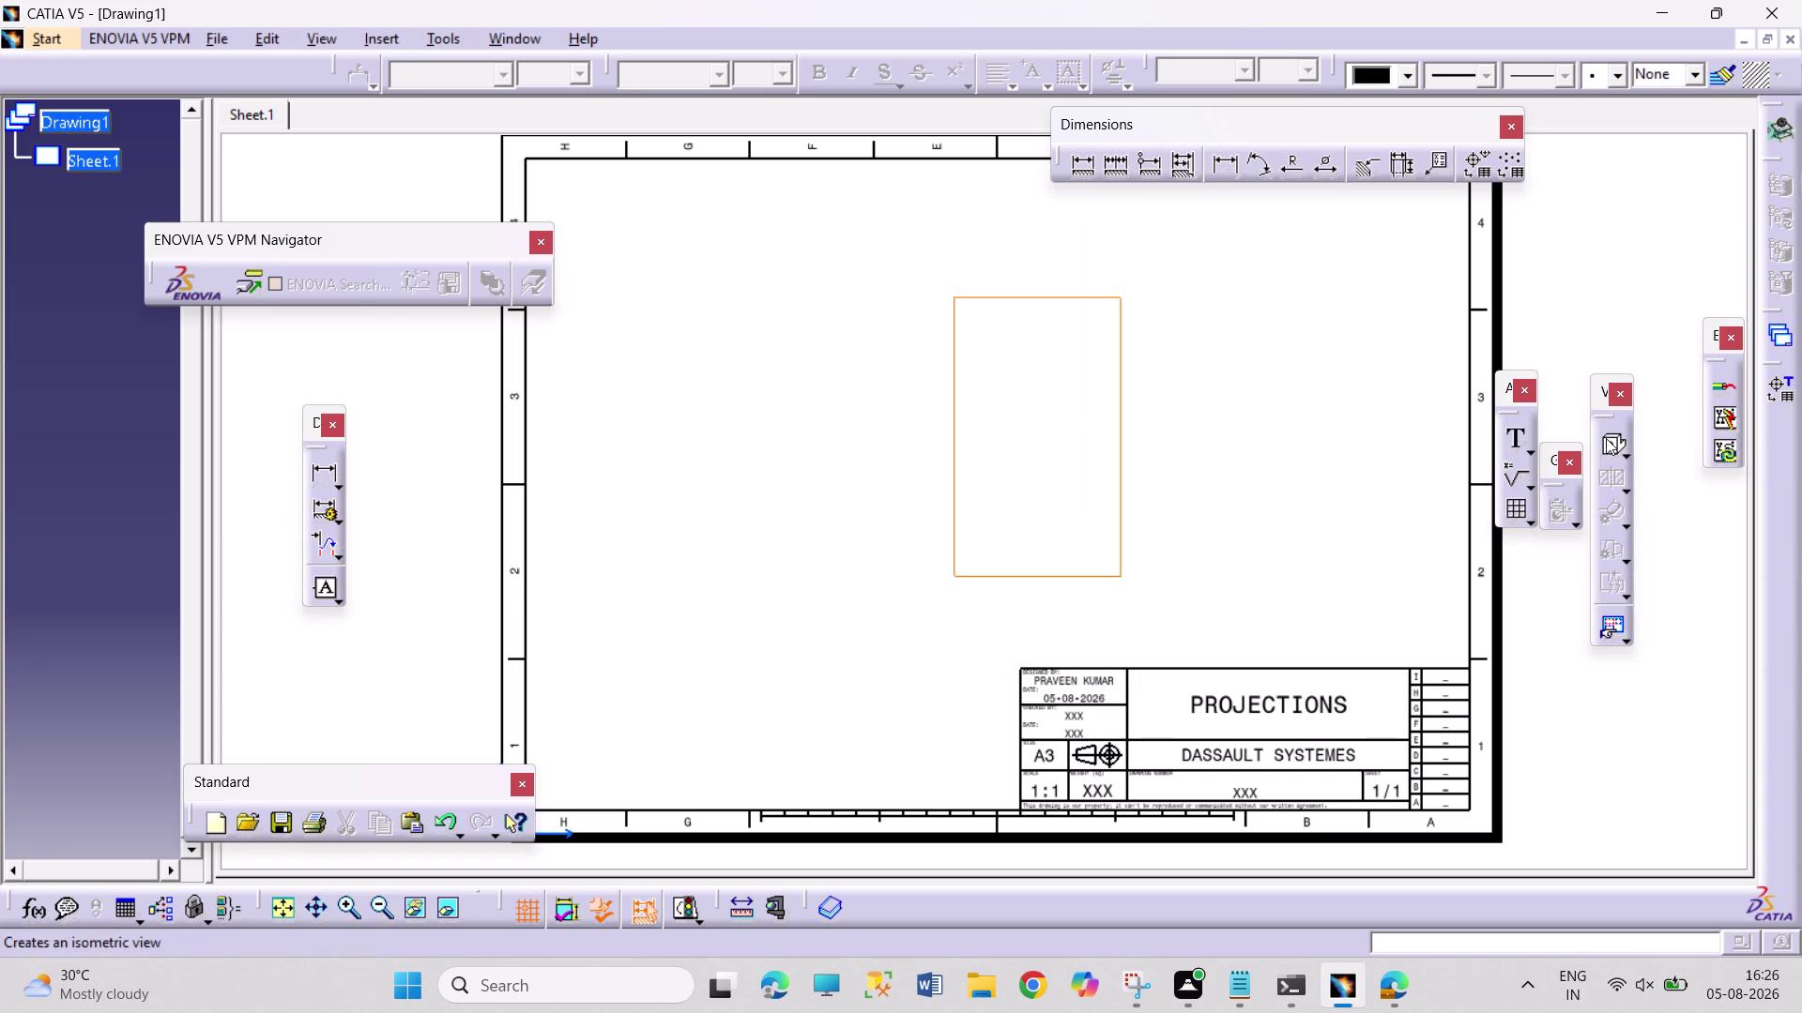
Create a front view from the side face of the PROJECTIONS 10 part.
click(1624, 458)
click(1588, 486)
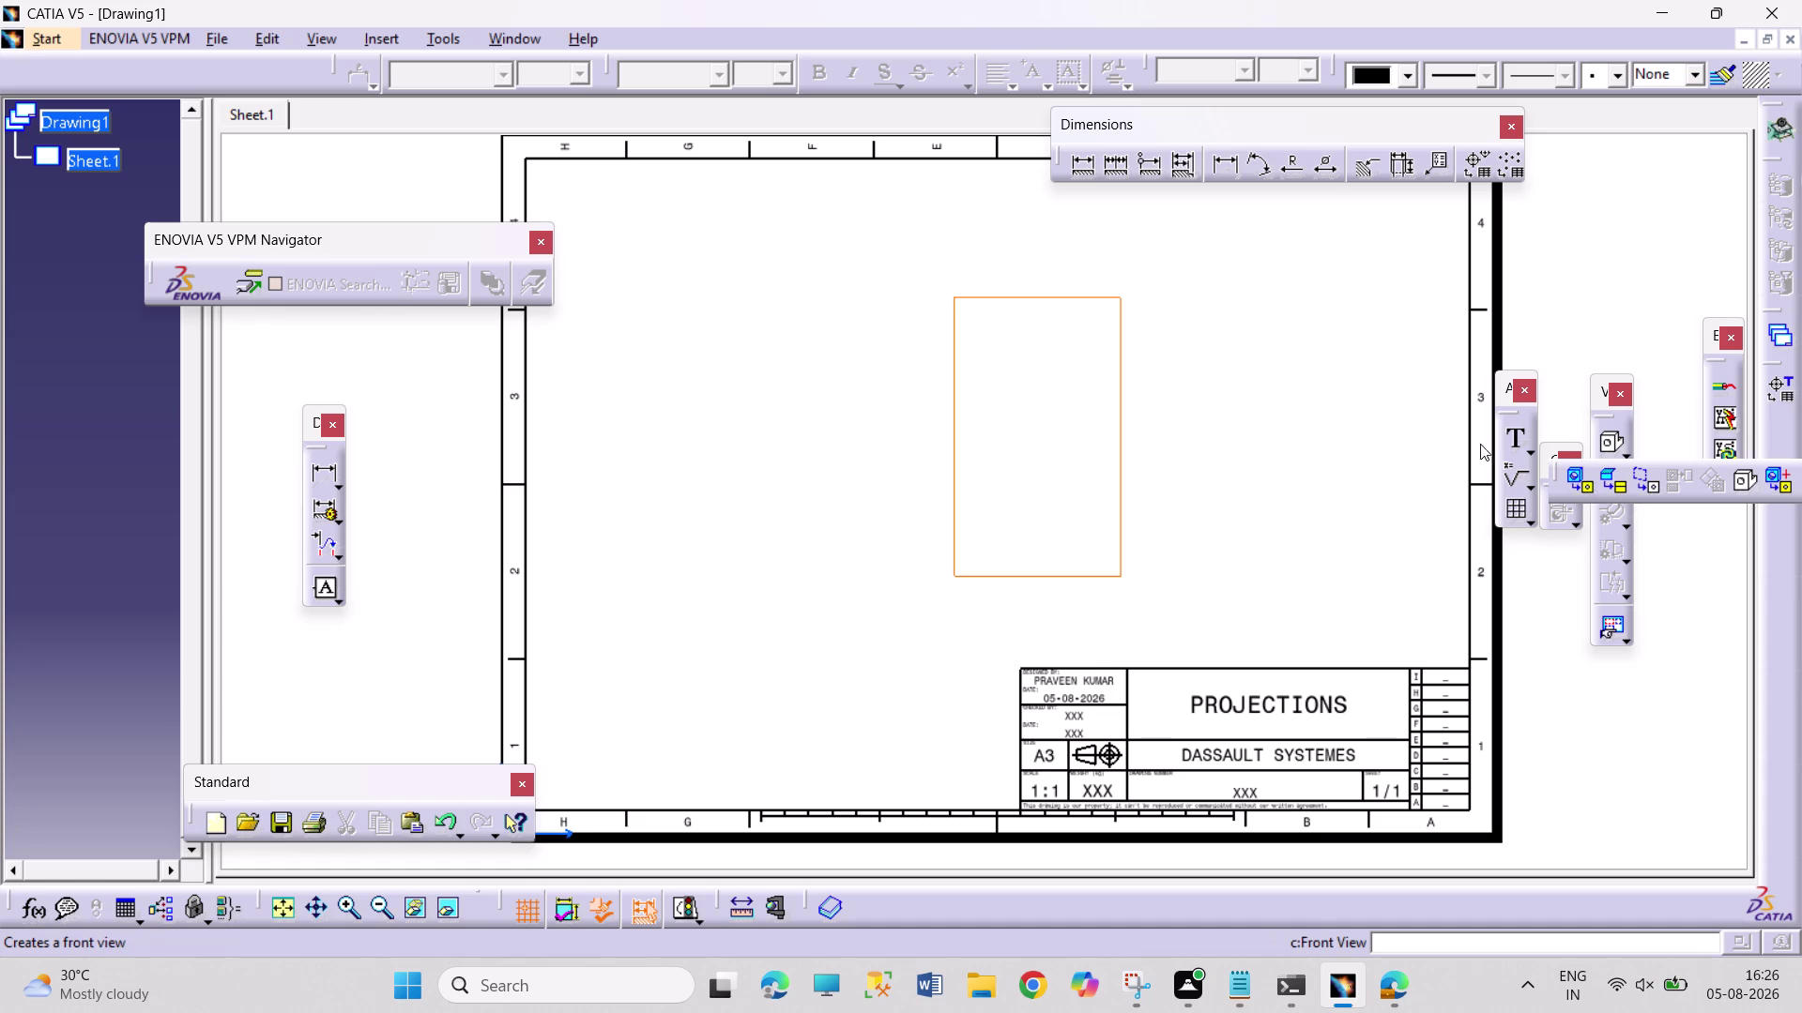
click(522, 35)
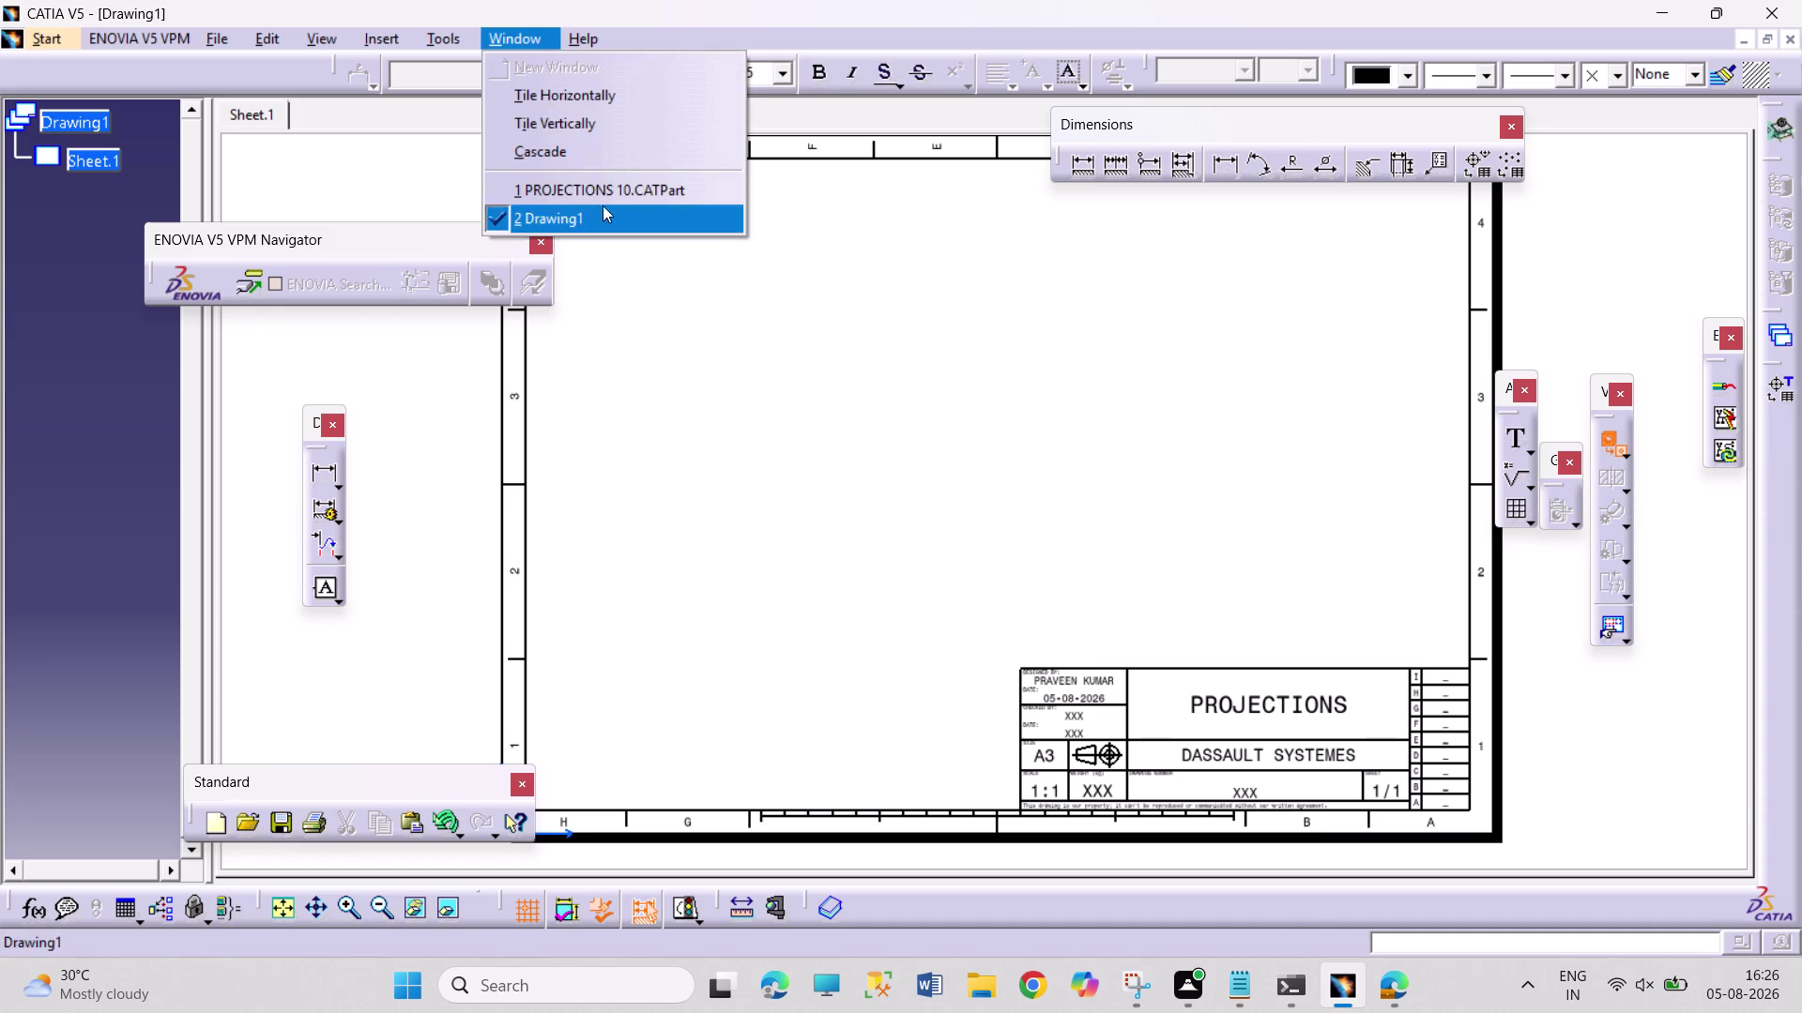
click(603, 181)
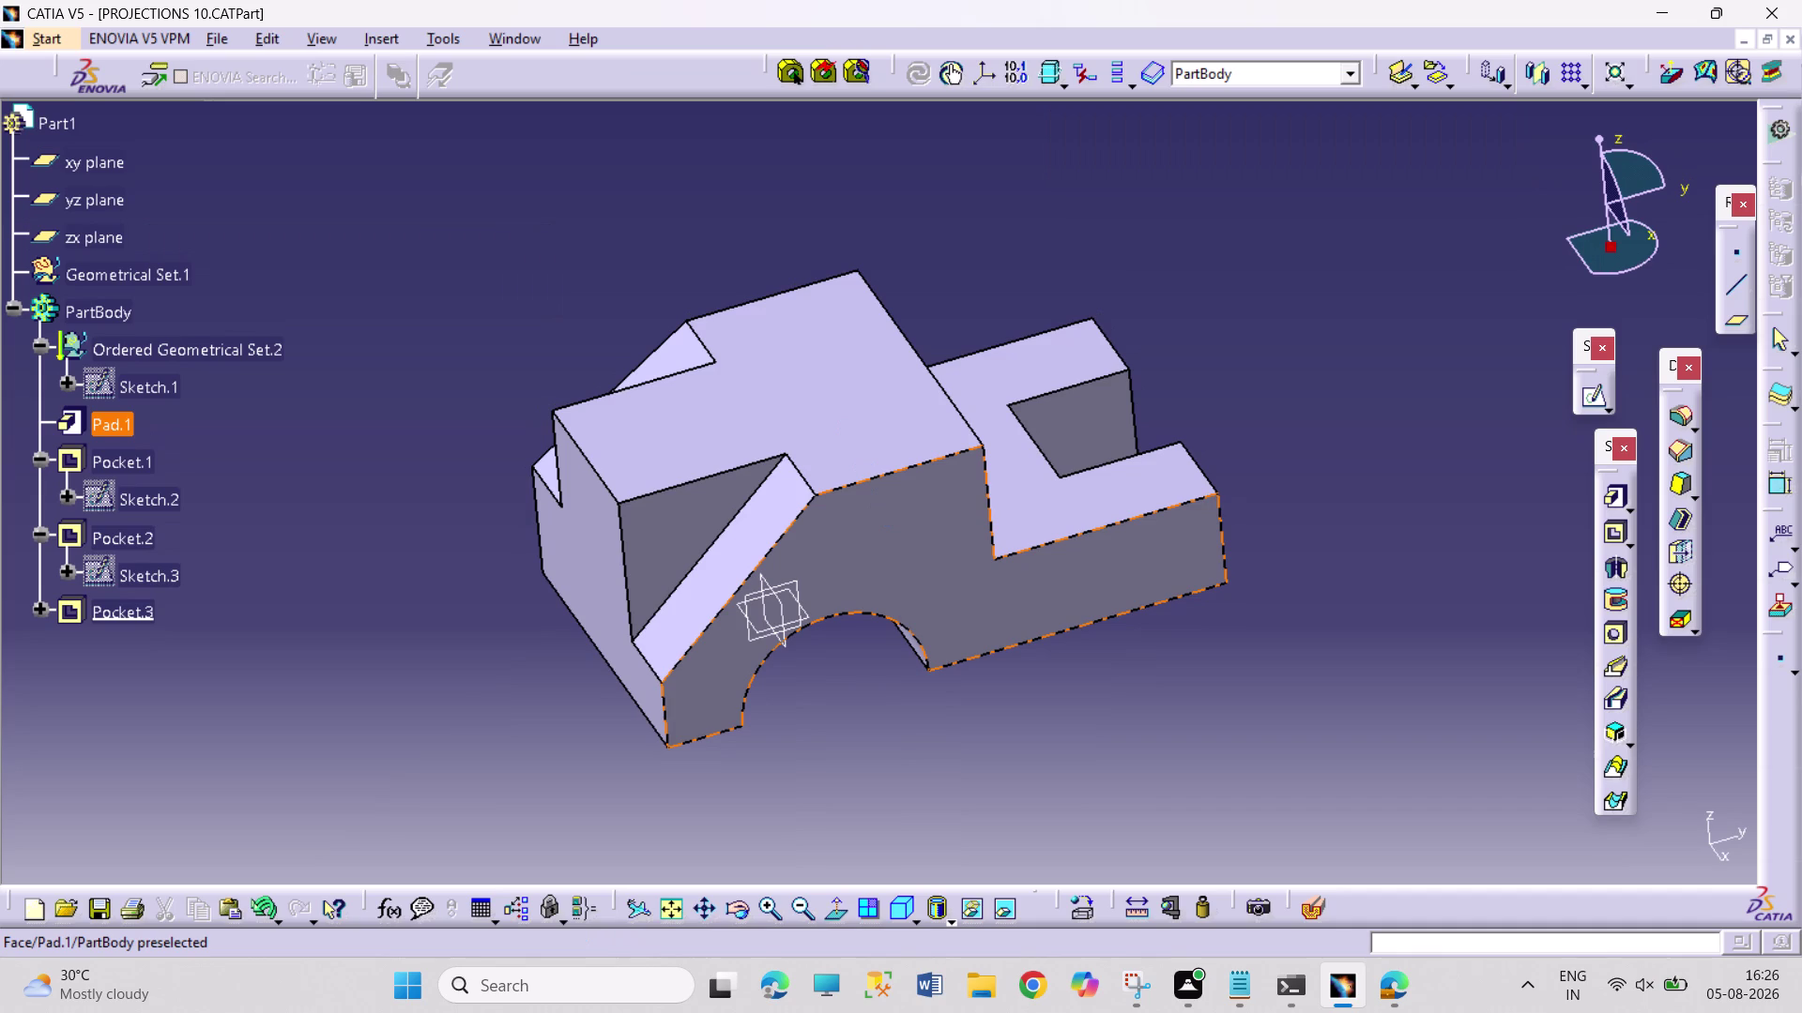
click(894, 520)
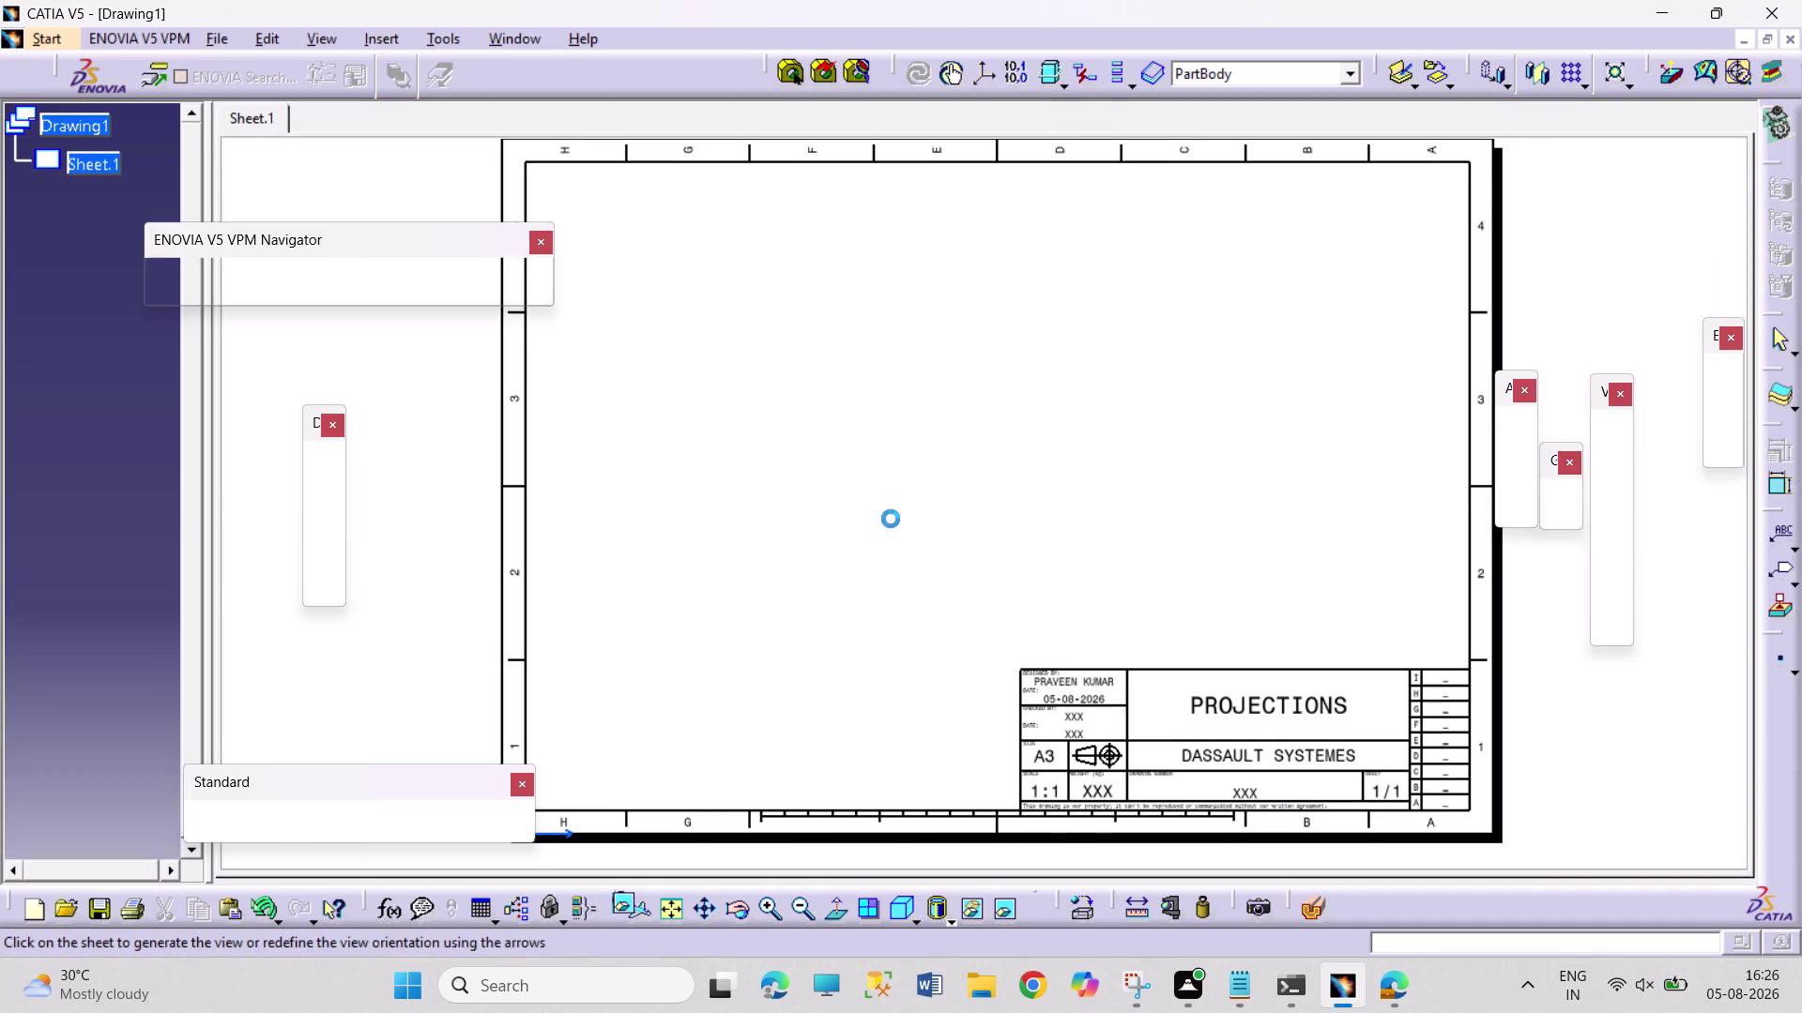
double_click(834, 650)
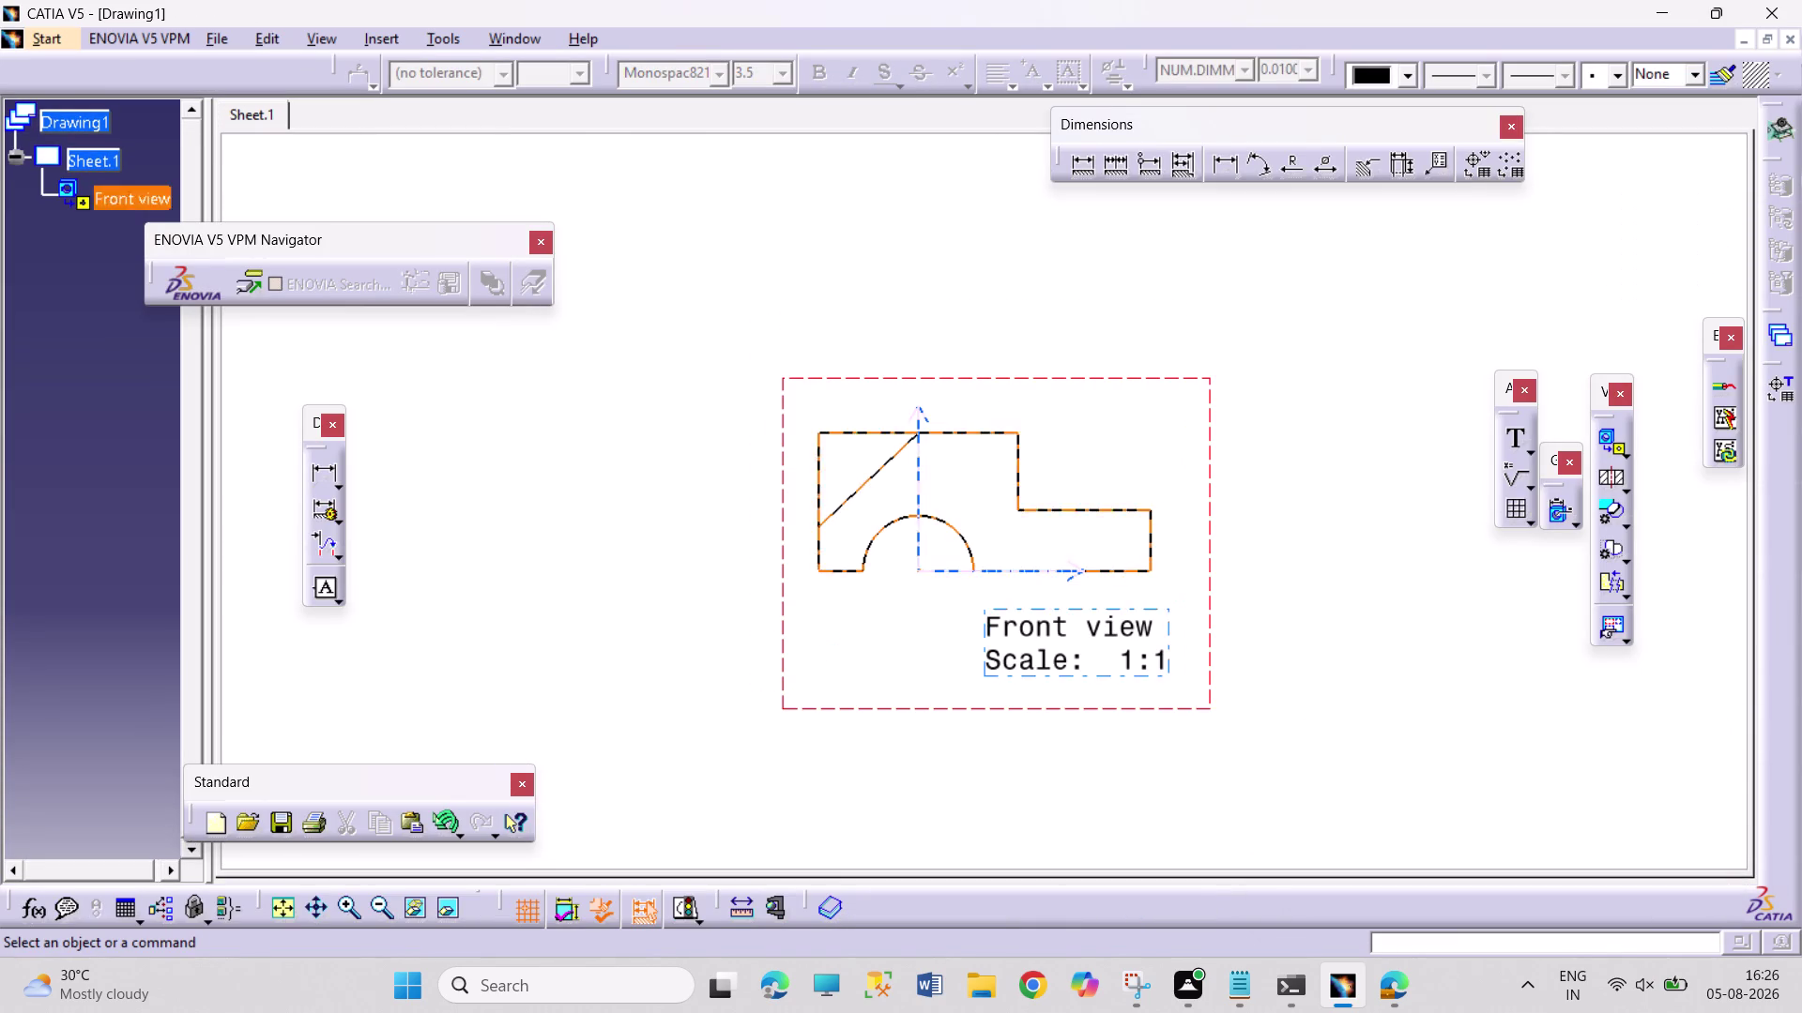
Move the front view into the sheet's upper left and begin saving the drawing.
click(285, 905)
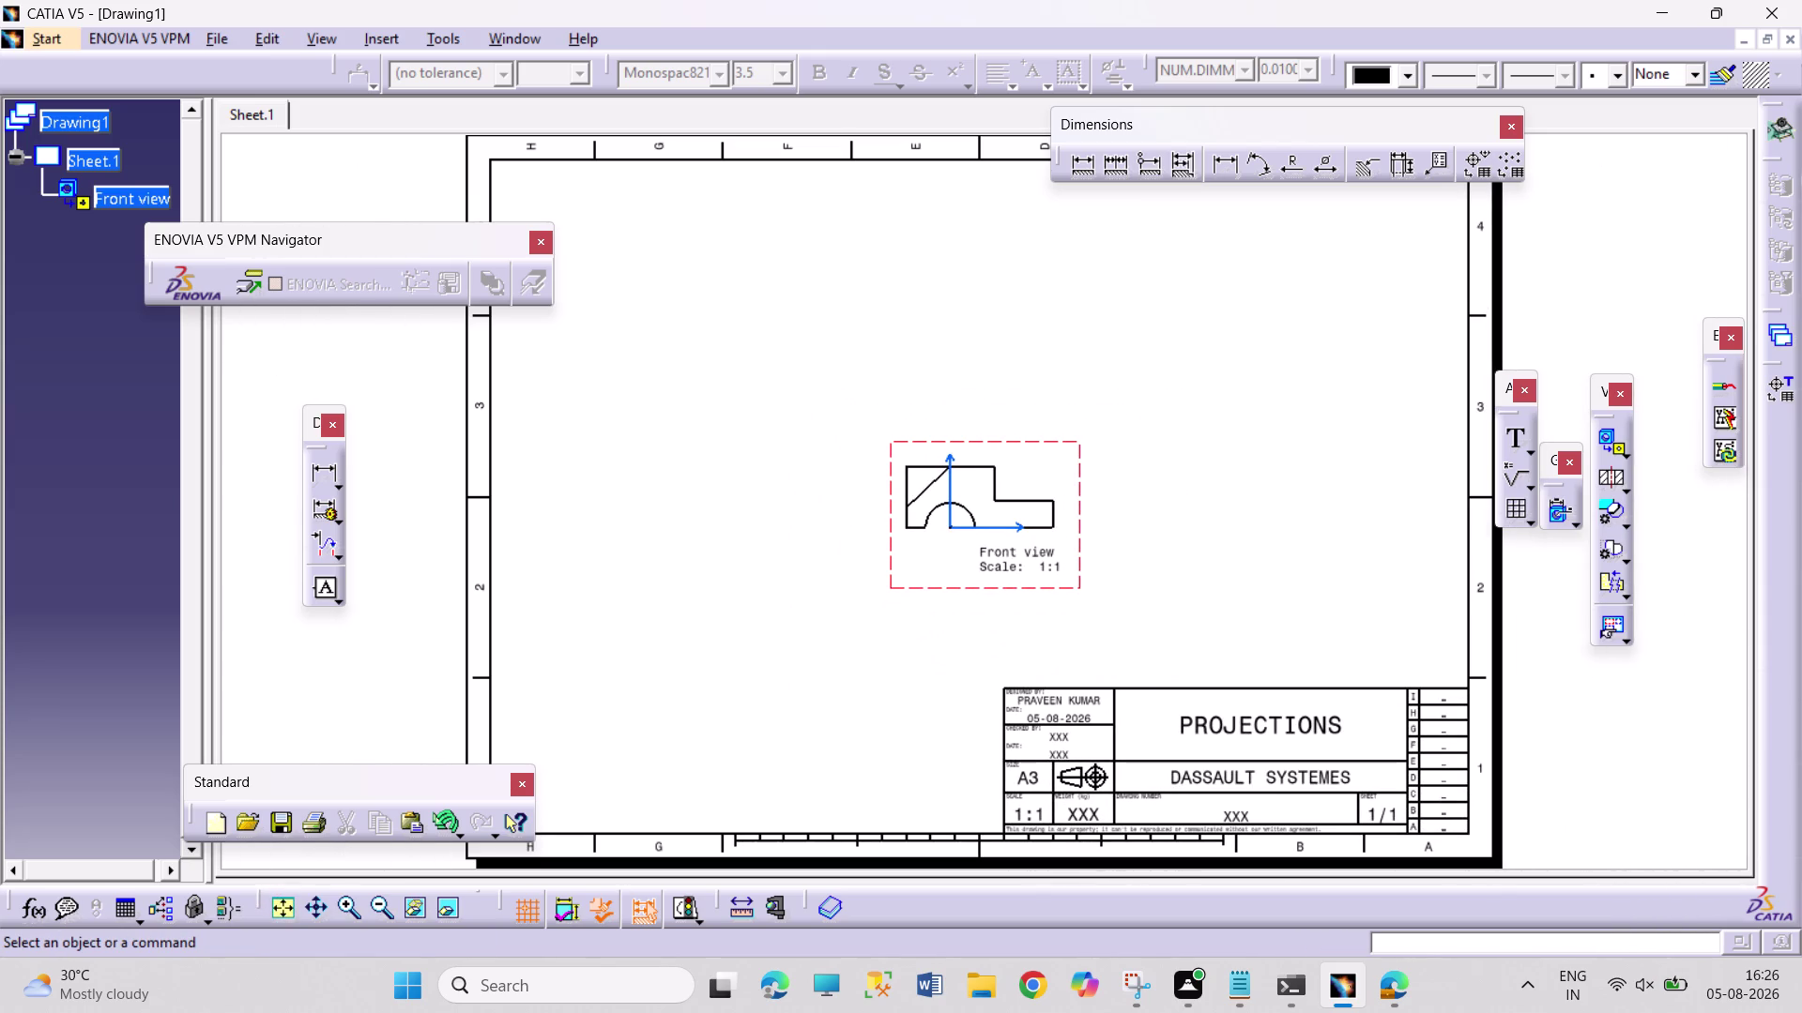
drag(951, 588, 615, 369)
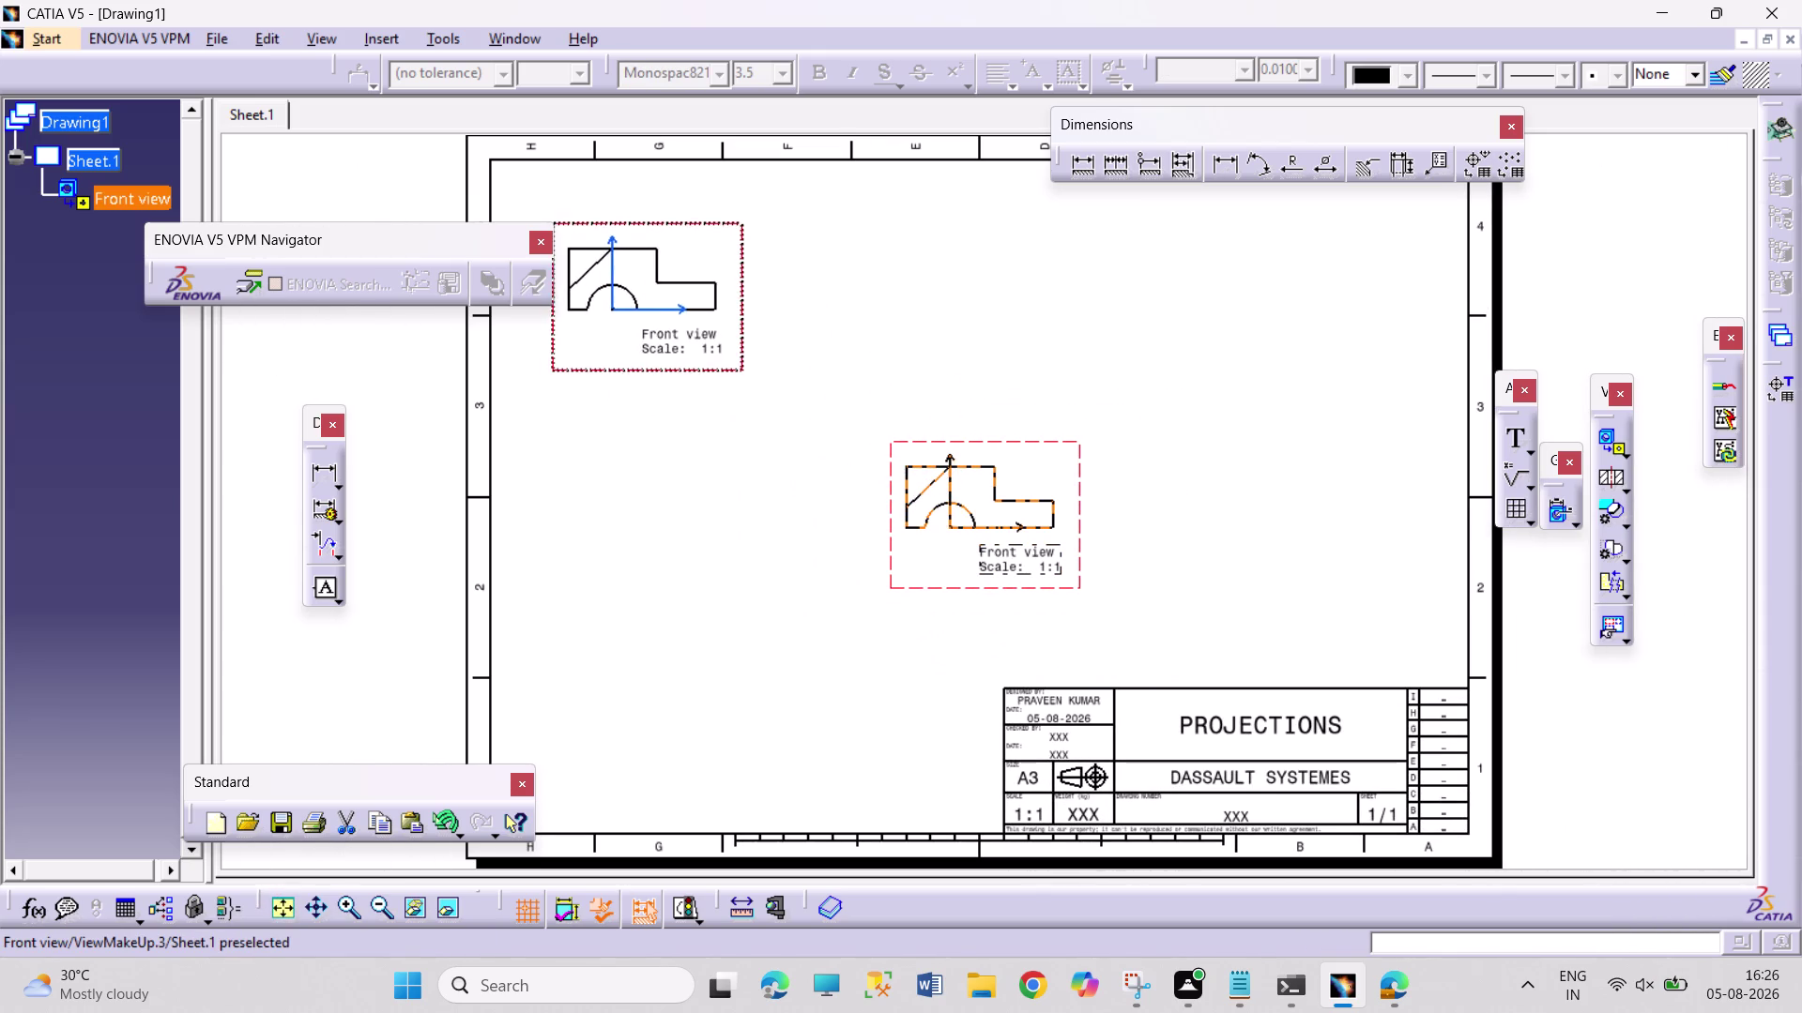
drag(615, 370, 628, 382)
click(778, 516)
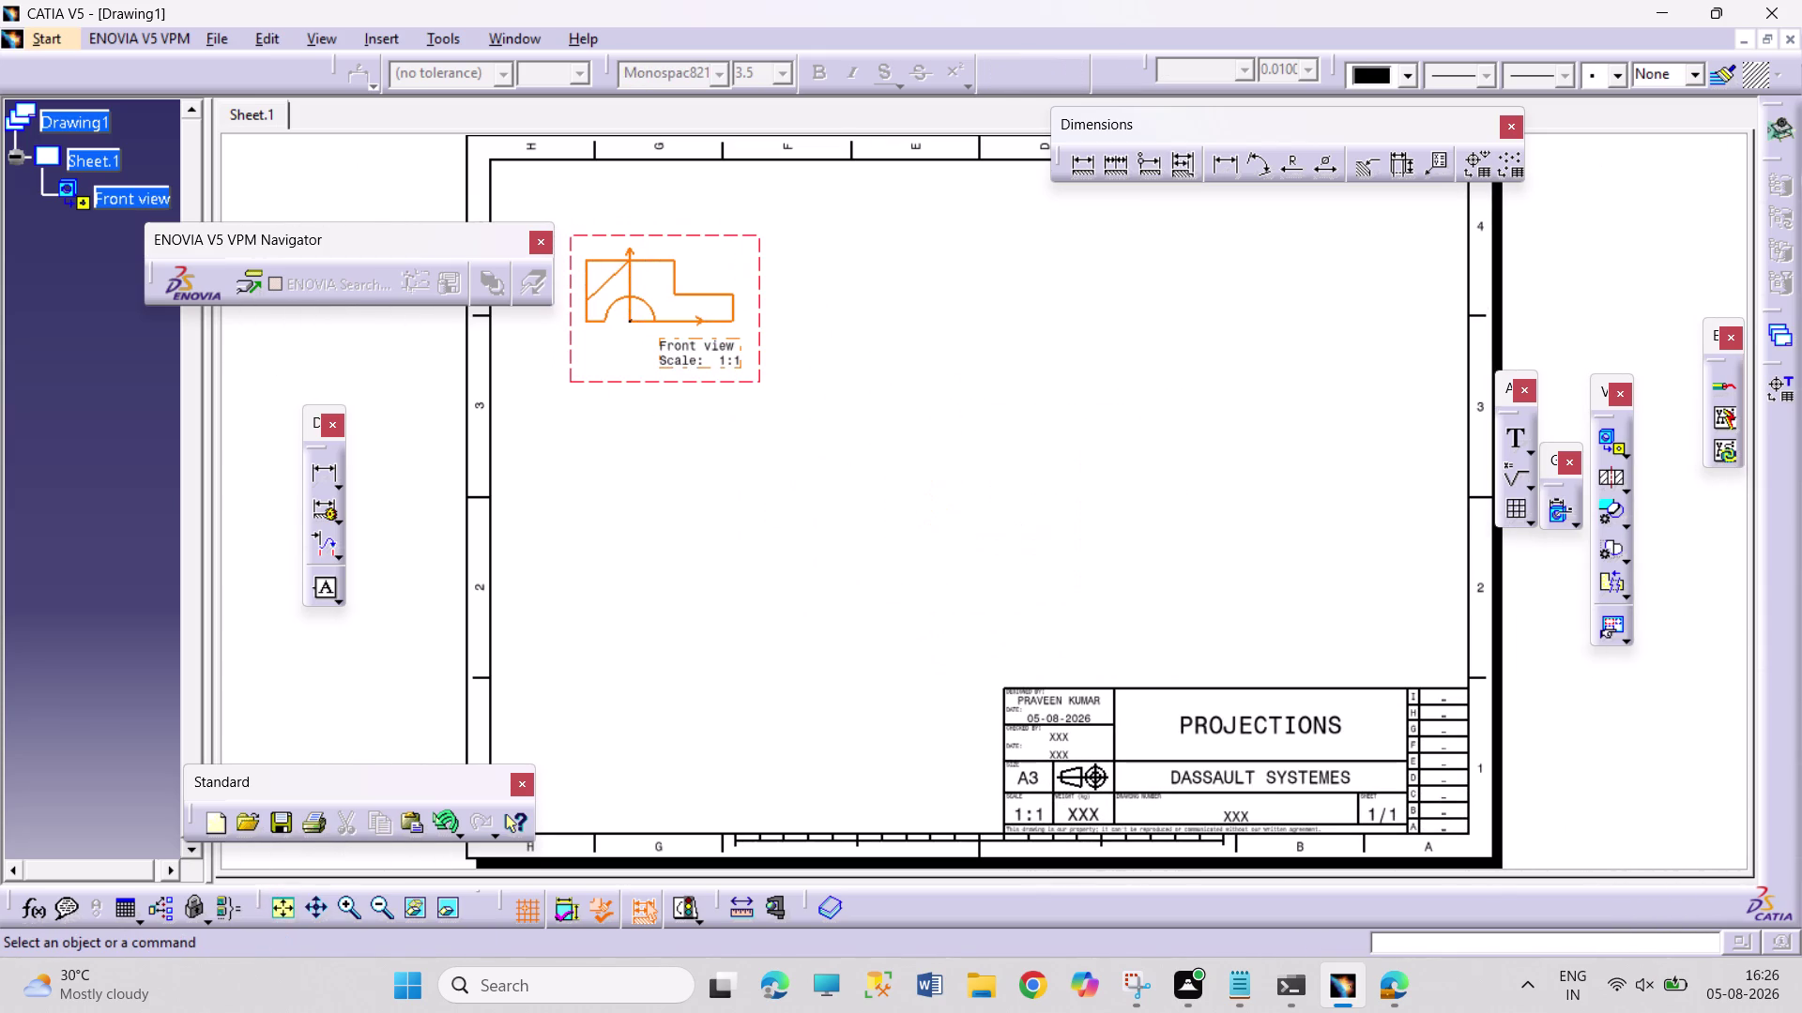
key(ctrl+s)
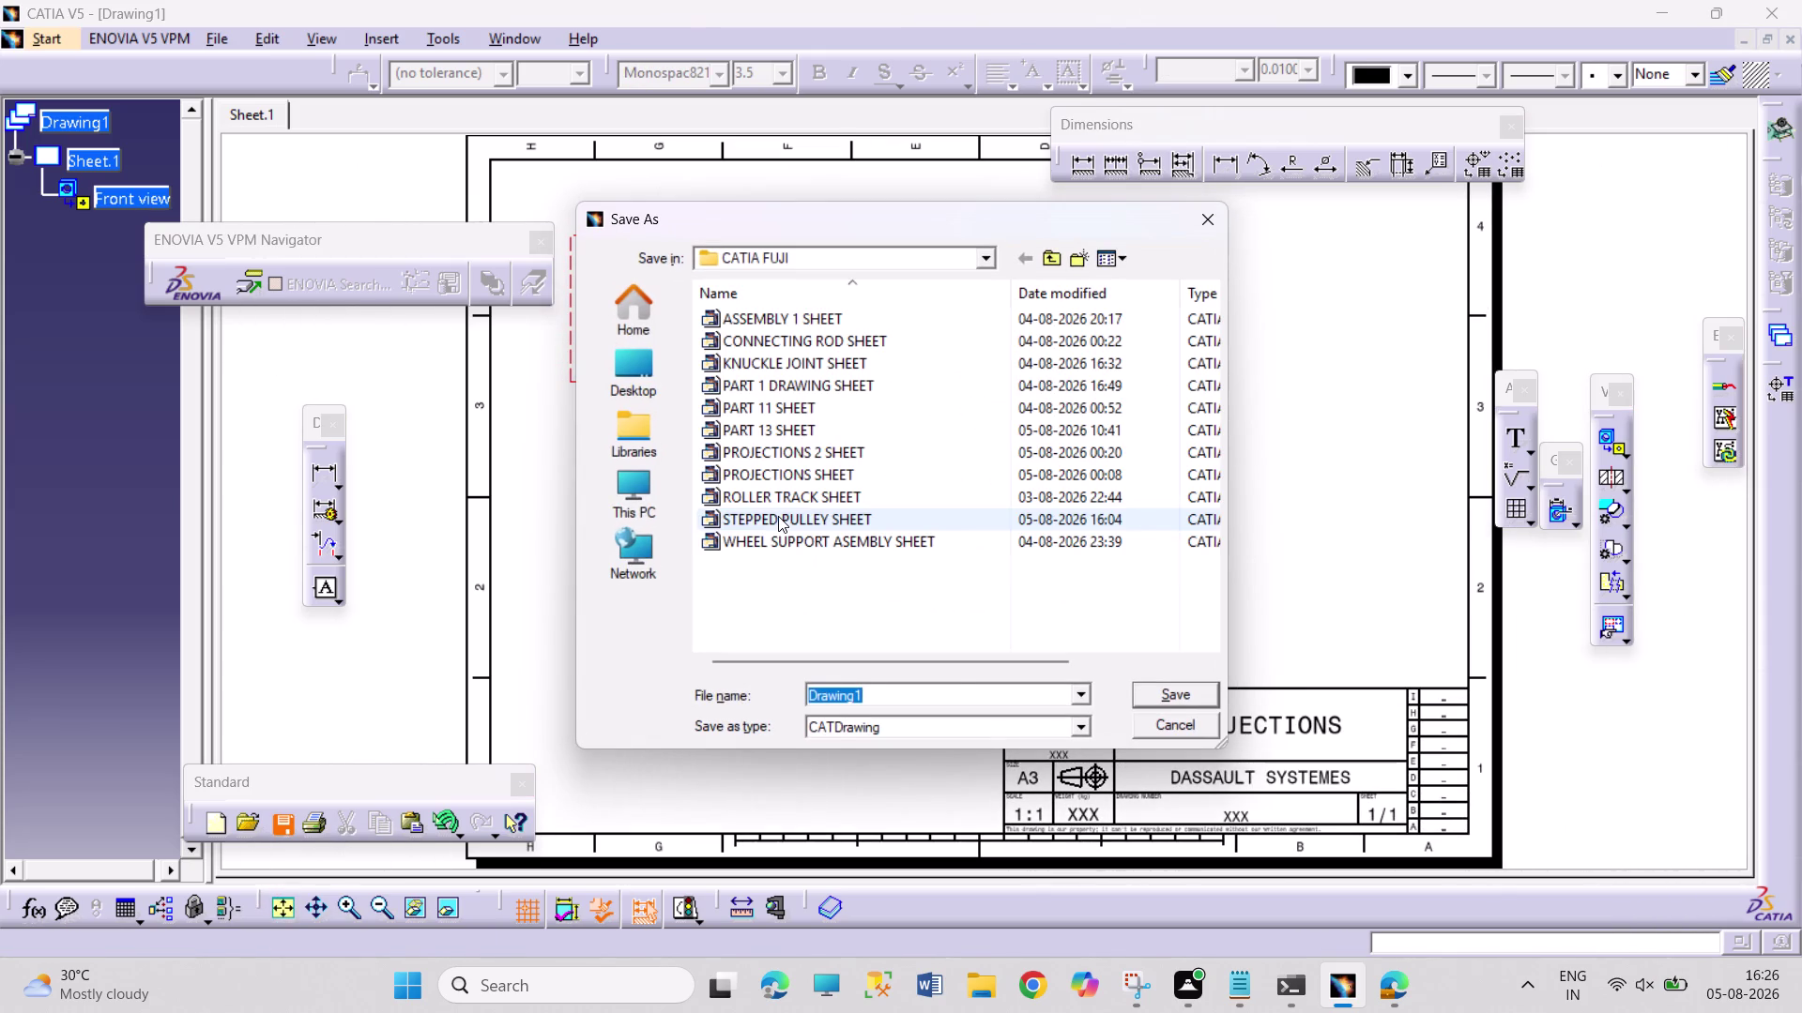
Cancel the save and undo the front view and title block edits.
click(778, 516)
key(Escape)
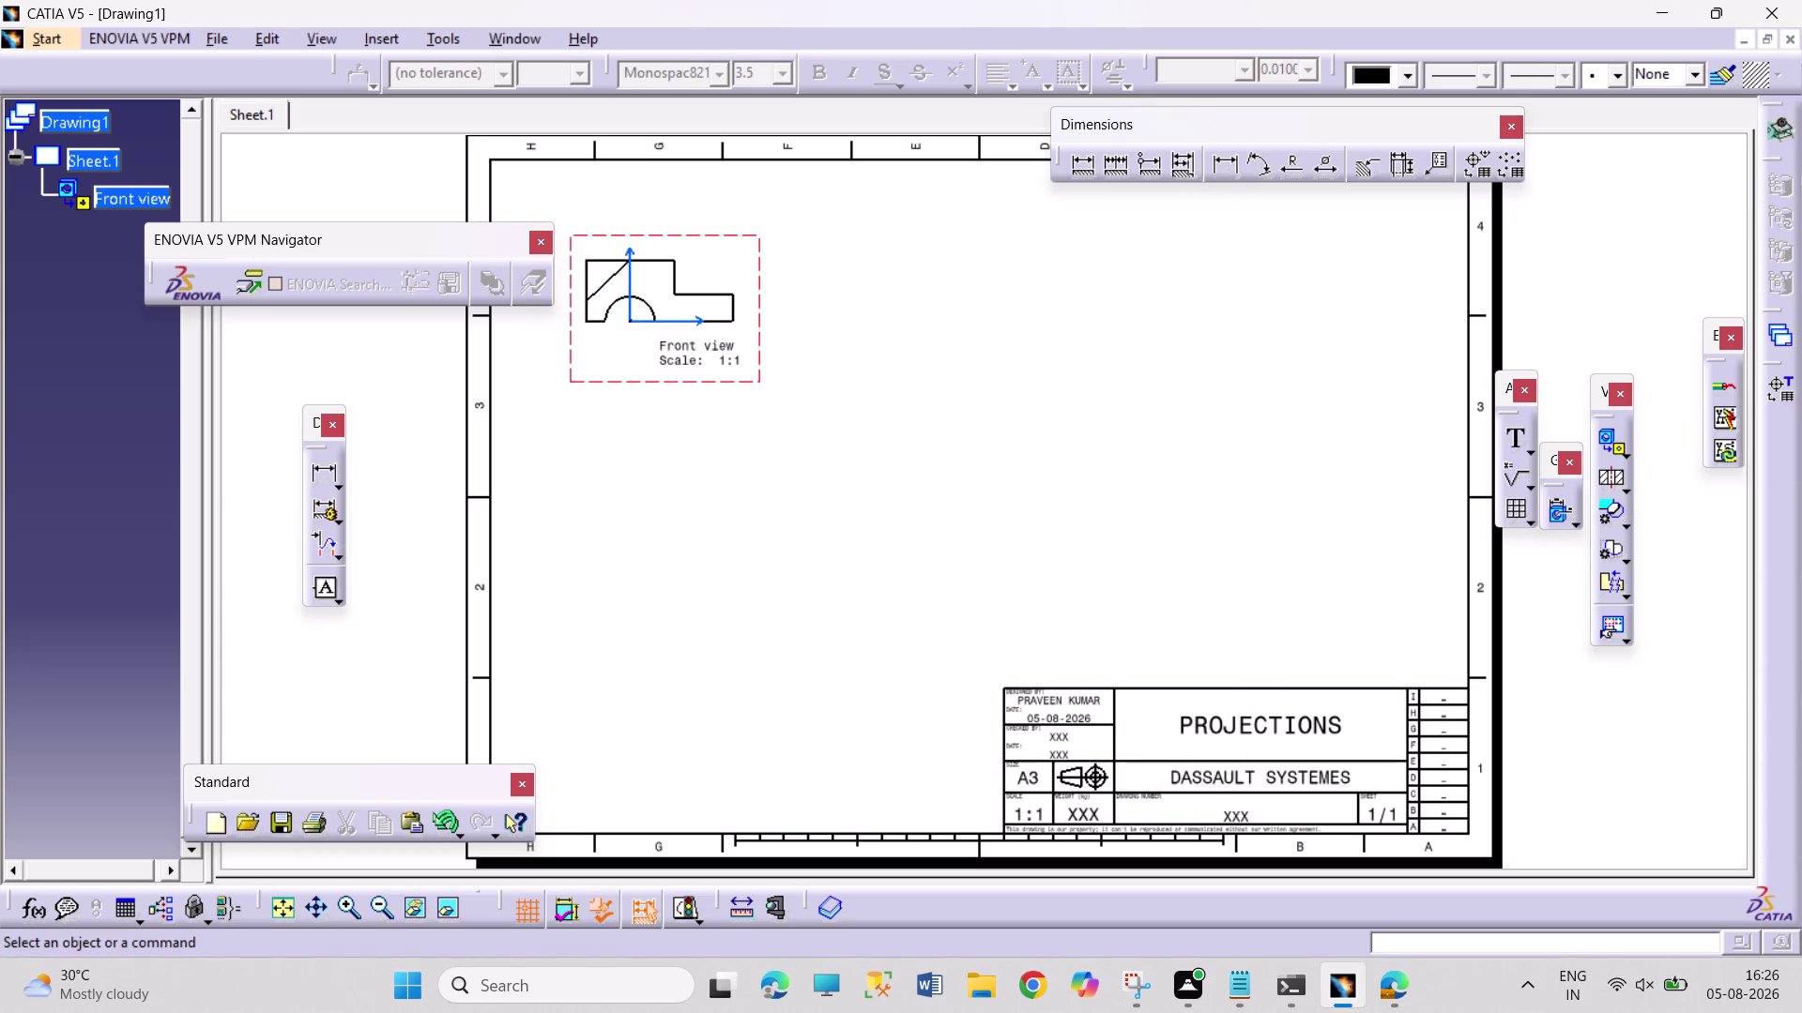
key(ctrl+z)
key(ctrl+z)
key(ctrl+z)
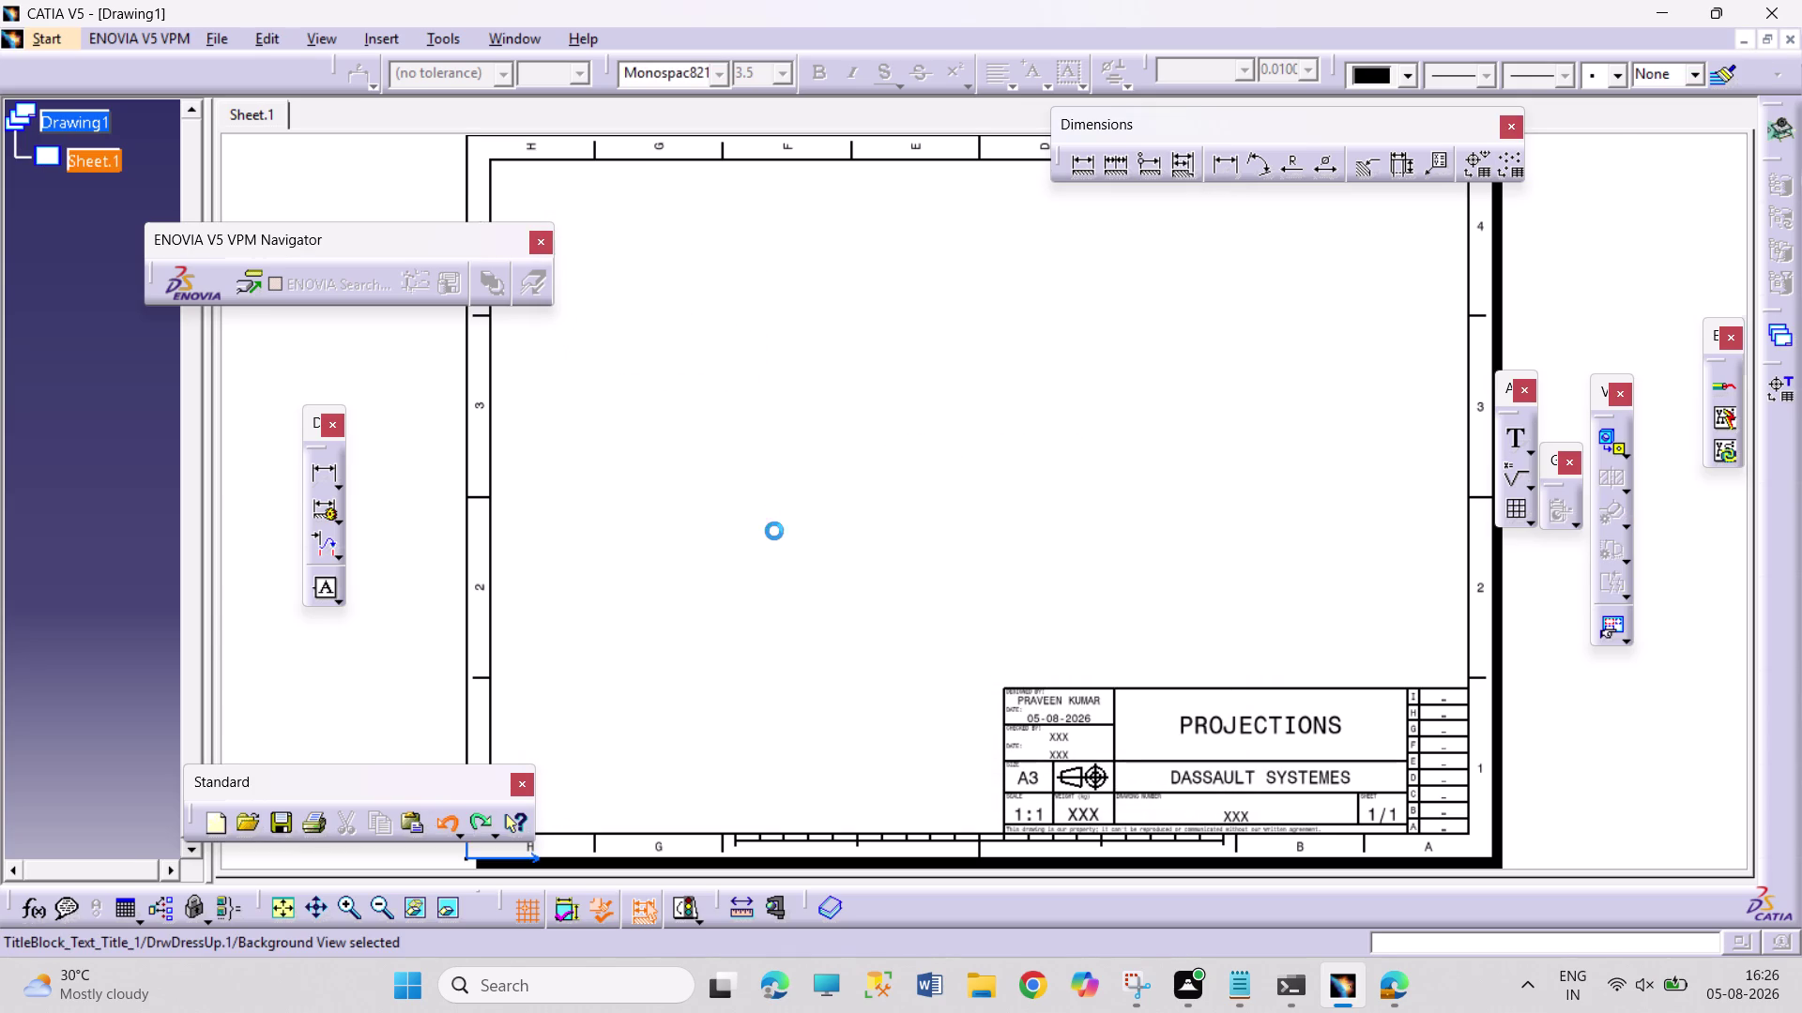
key(ctrl+z)
key(ctrl+z)
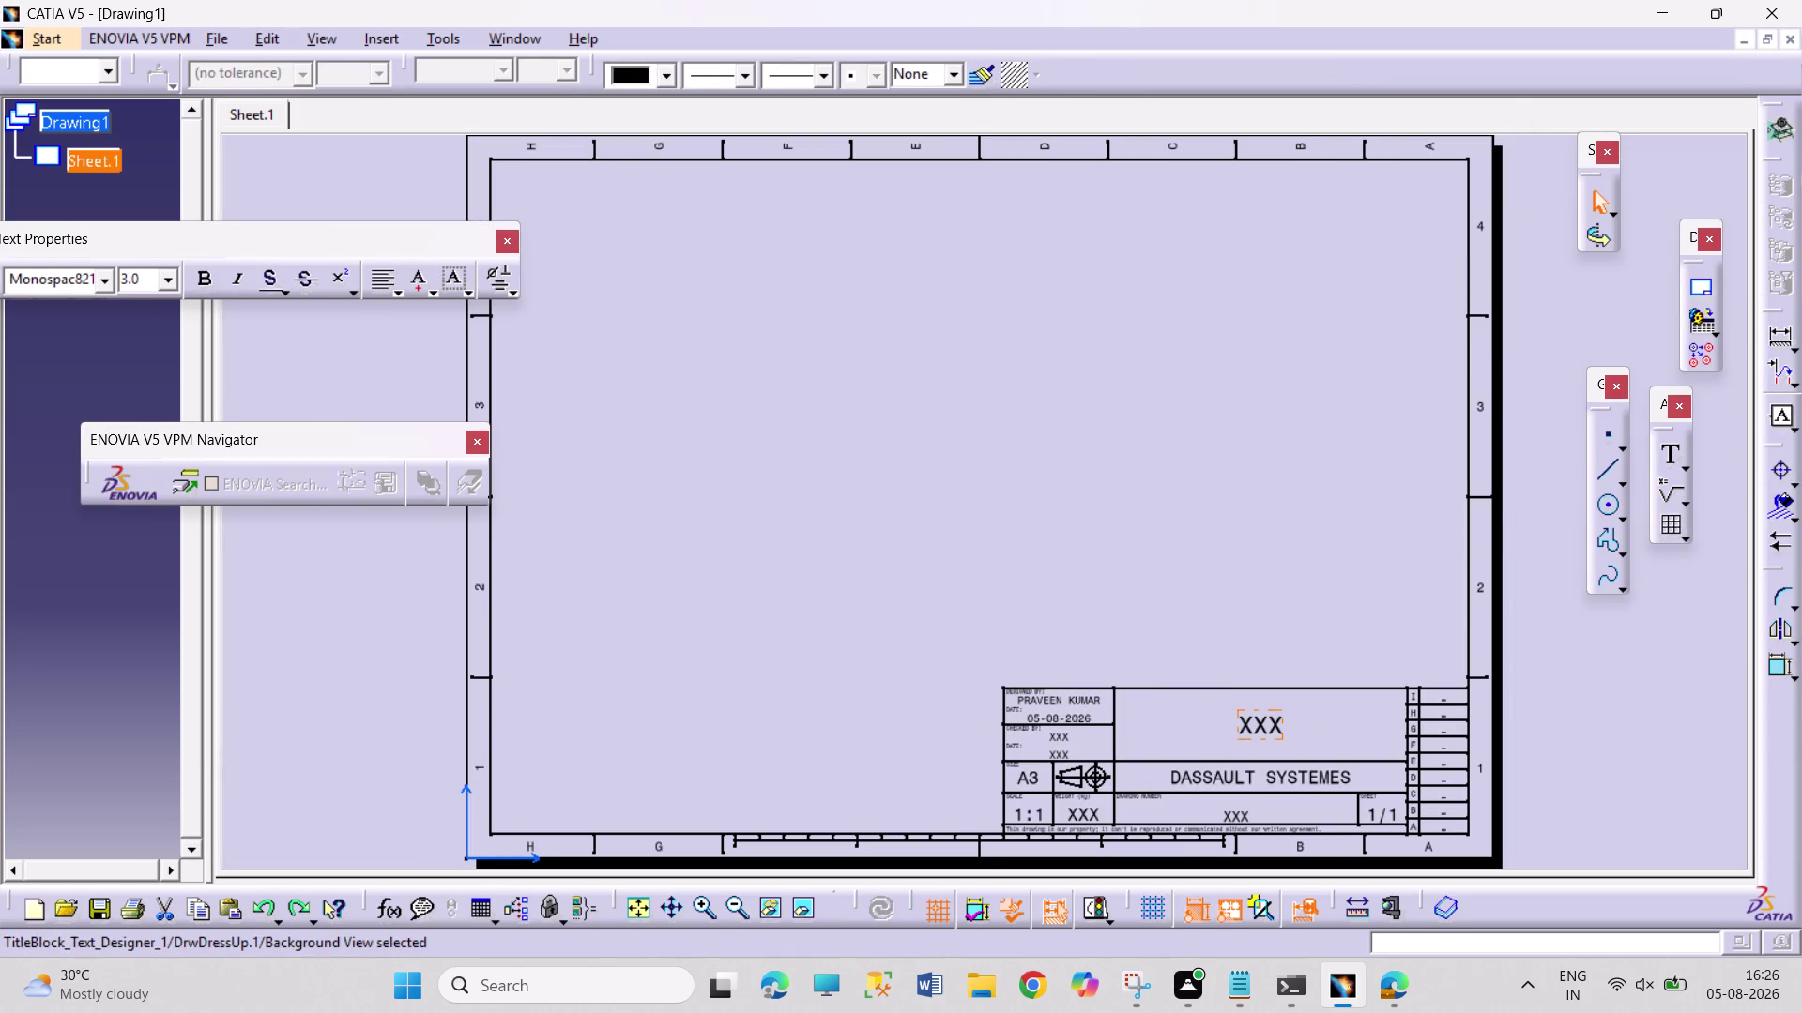
key(ctrl+z)
key(ctrl+z)
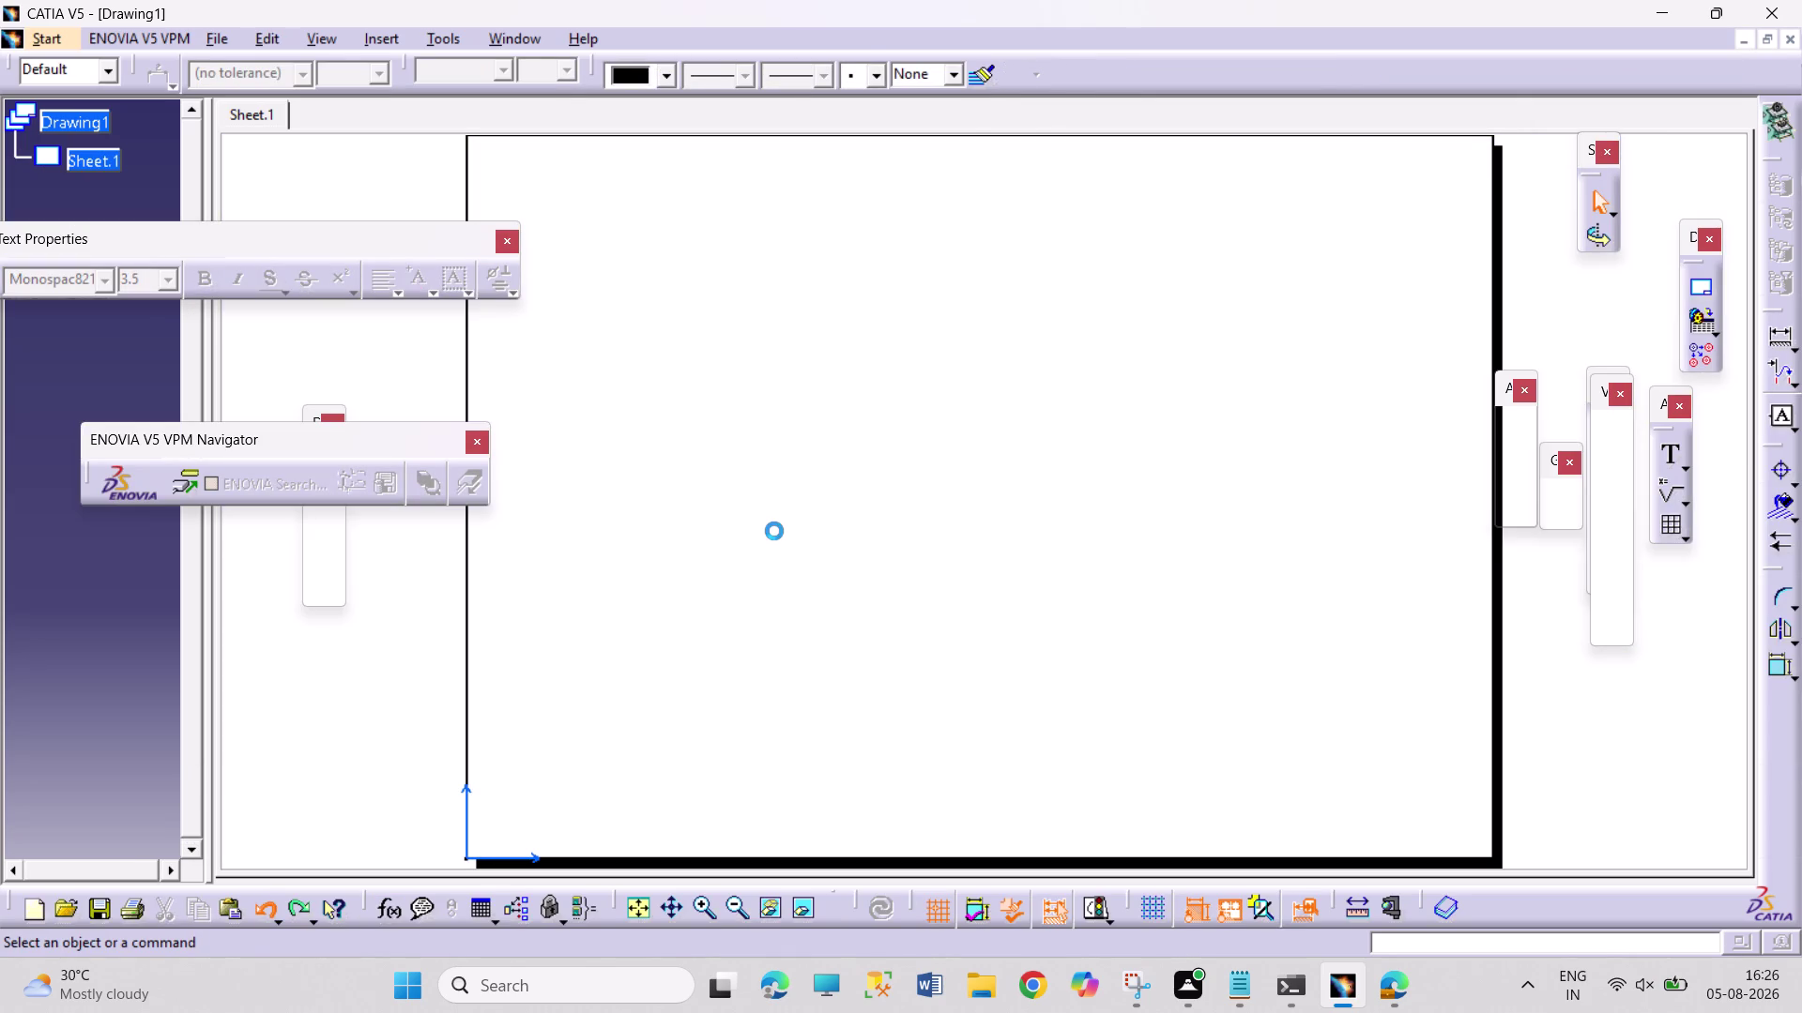
key(ctrl+z)
key(ctrl+z)
key(ctrl+z)
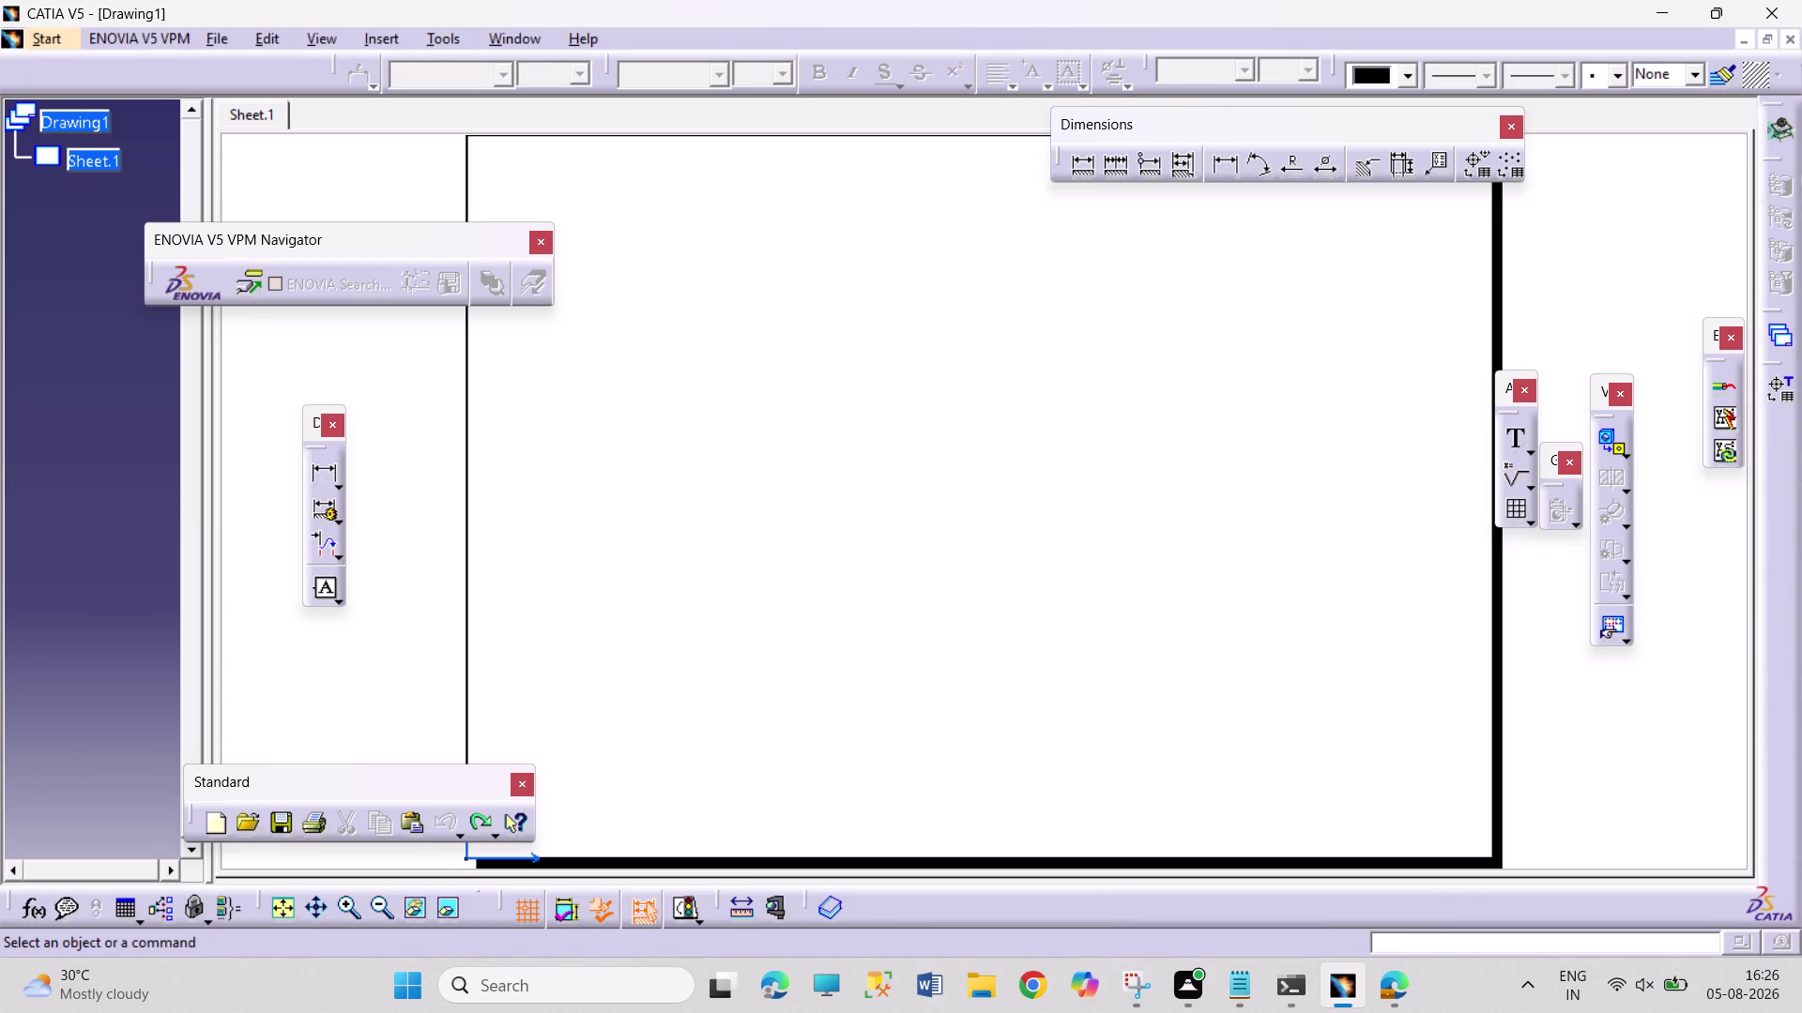
Bring up Drawing1's context menu, then switch to the PROJECTIONS 10 part.
right_click(87, 120)
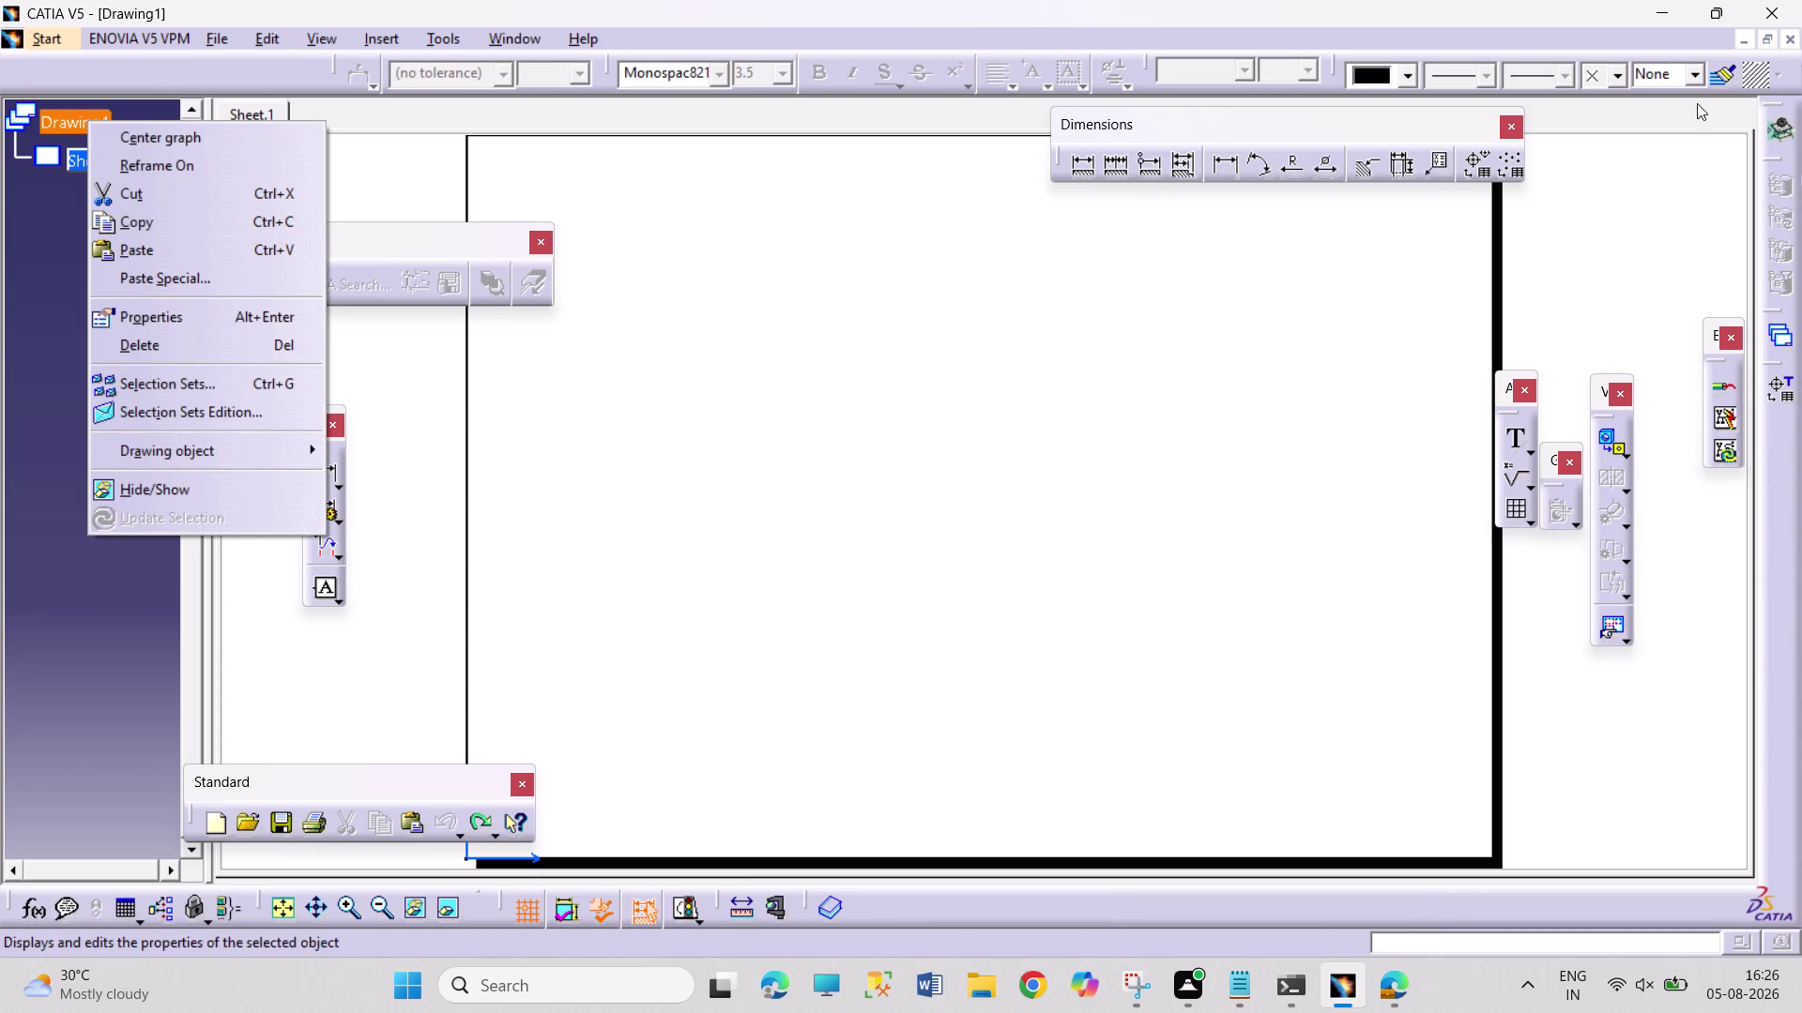
click(1790, 36)
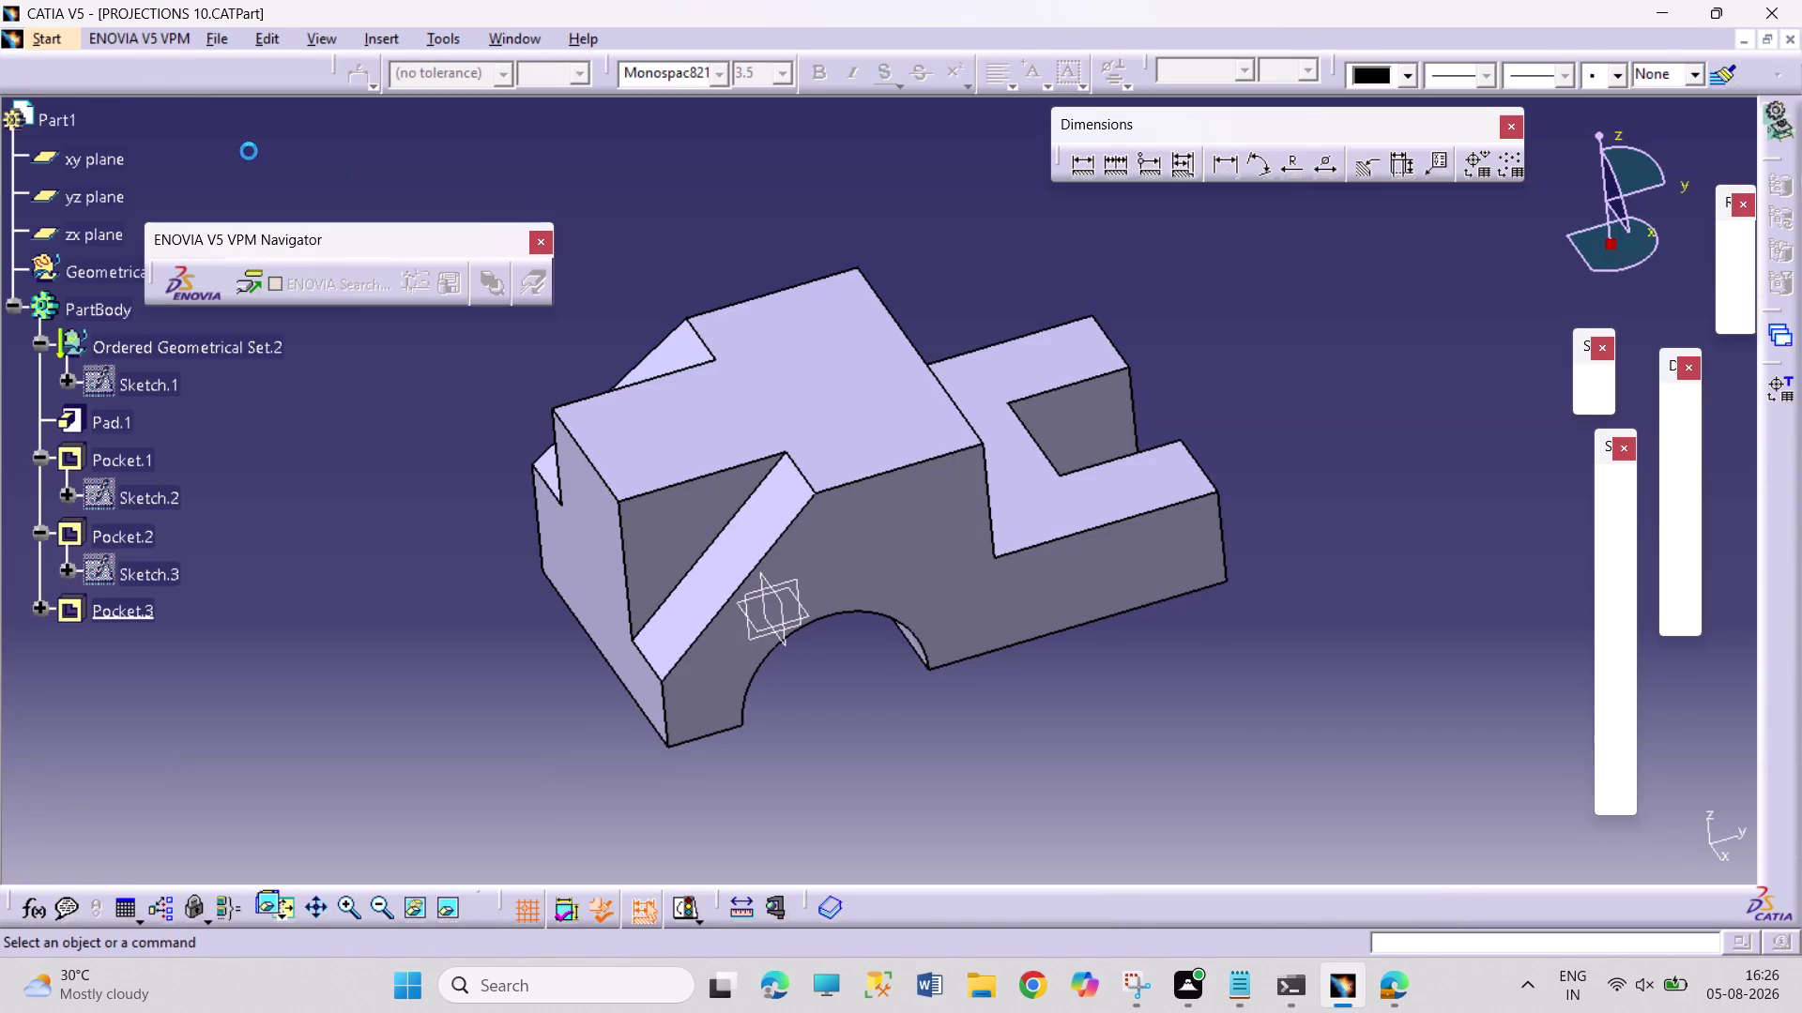
click(69, 37)
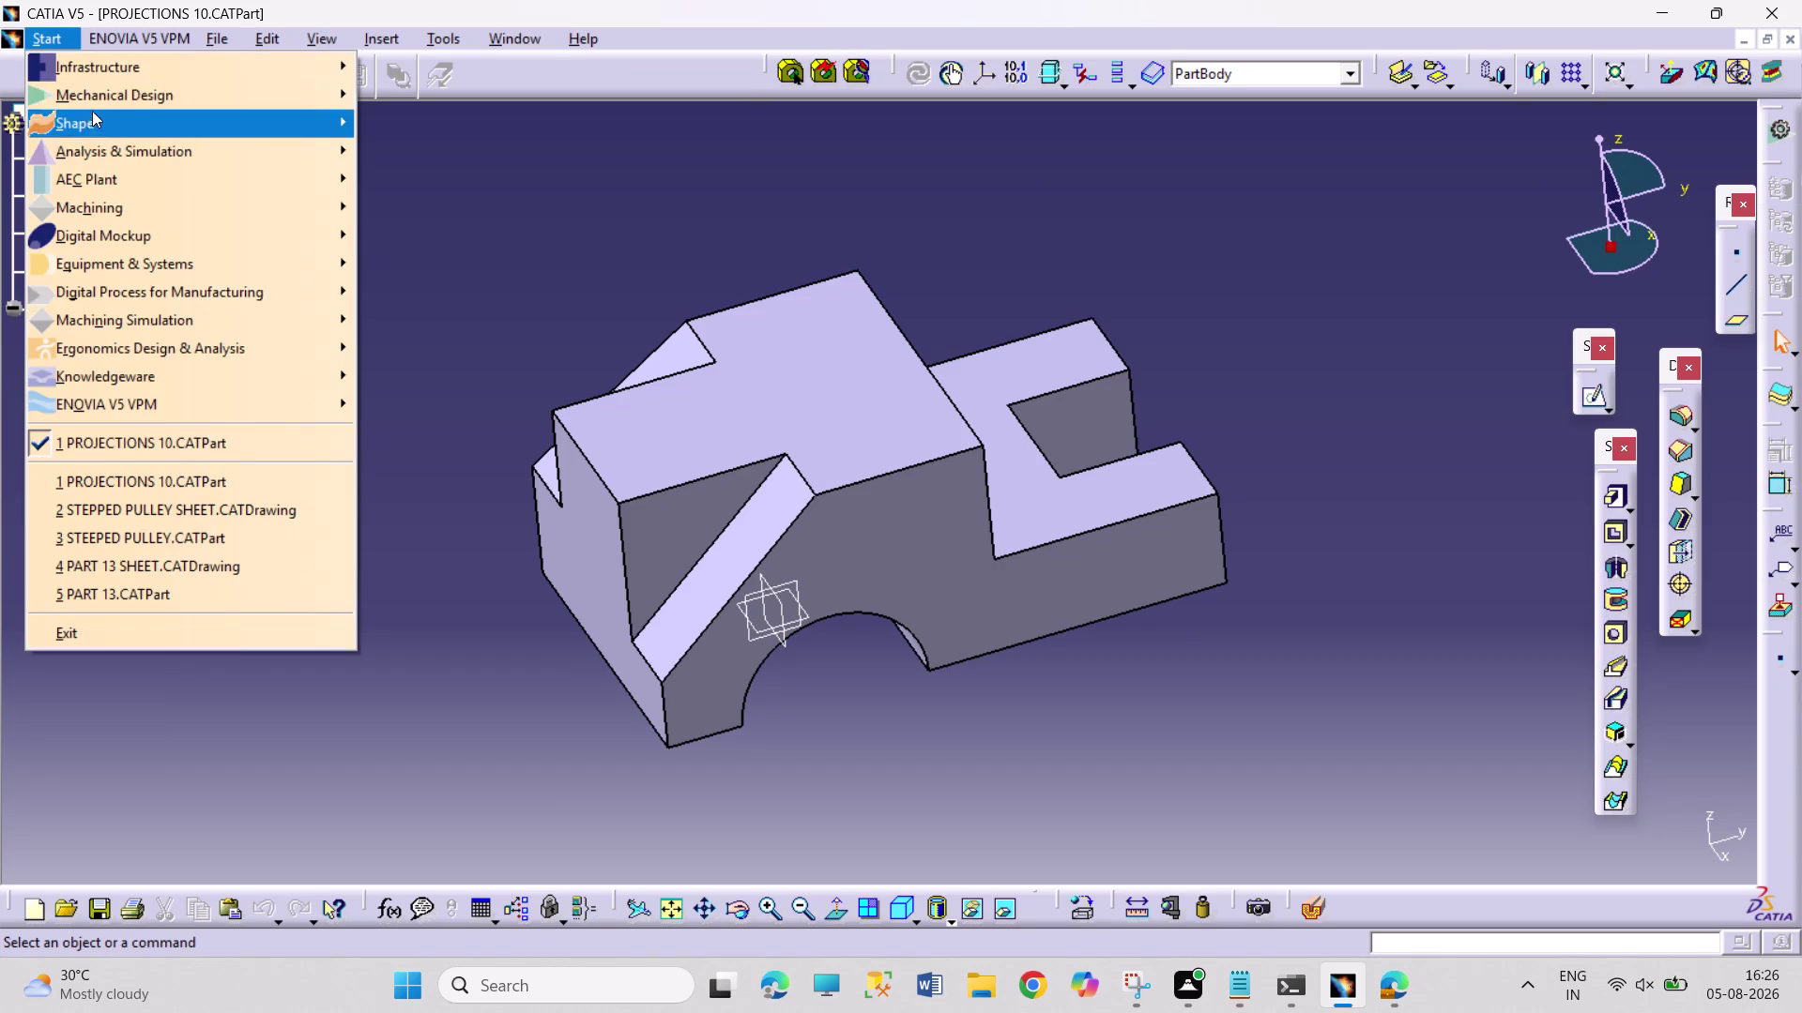
Open Drafting and create an empty drawing with the A4 ISO landscape sheet style.
click(95, 105)
click(550, 320)
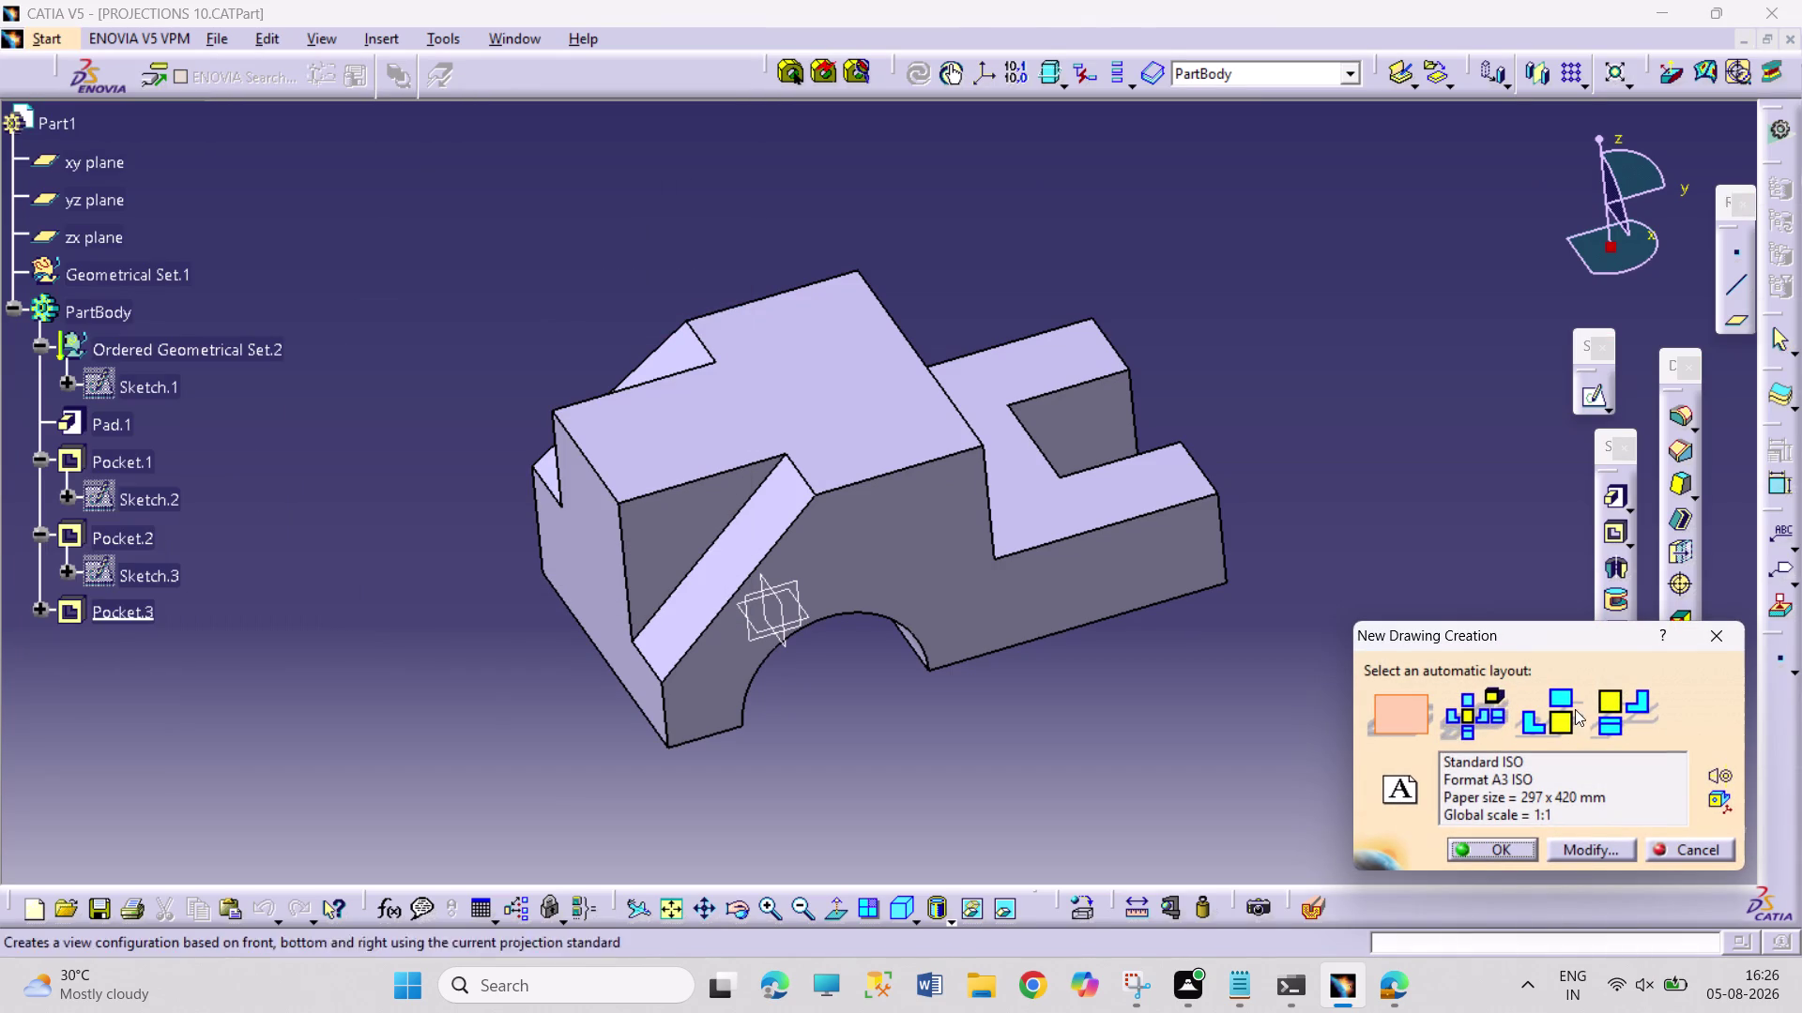
click(1574, 843)
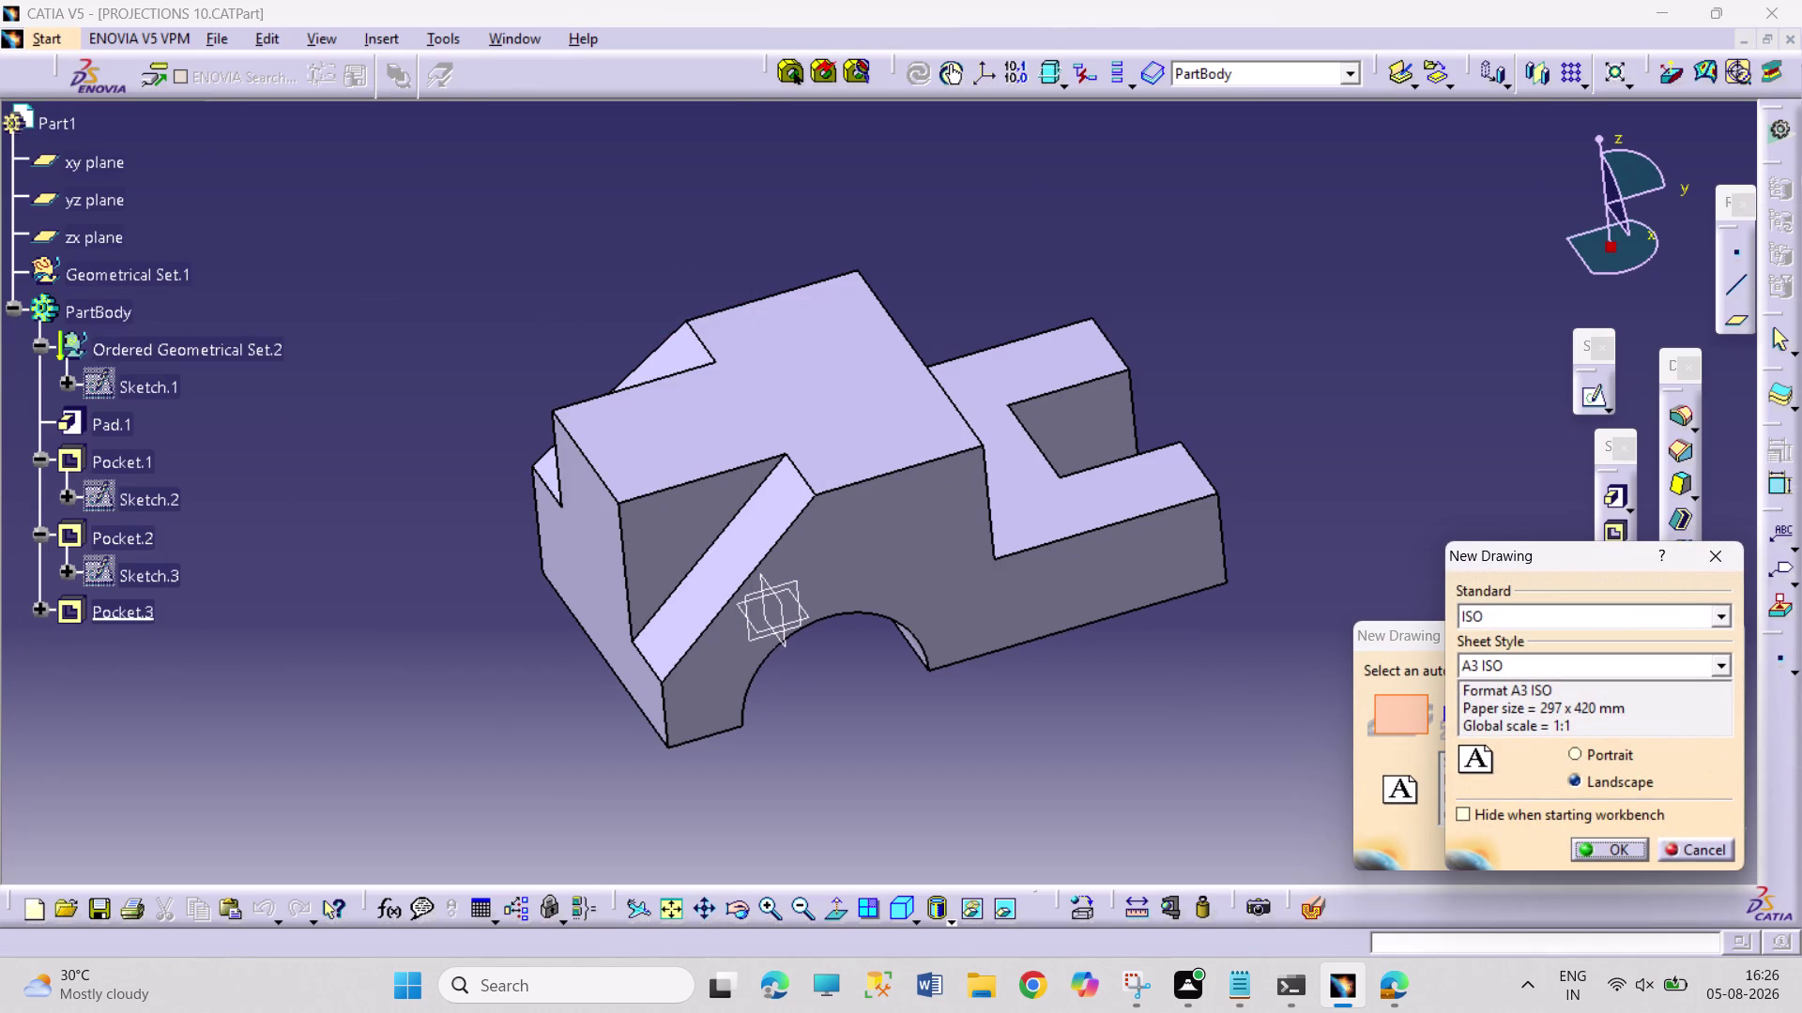
click(1722, 666)
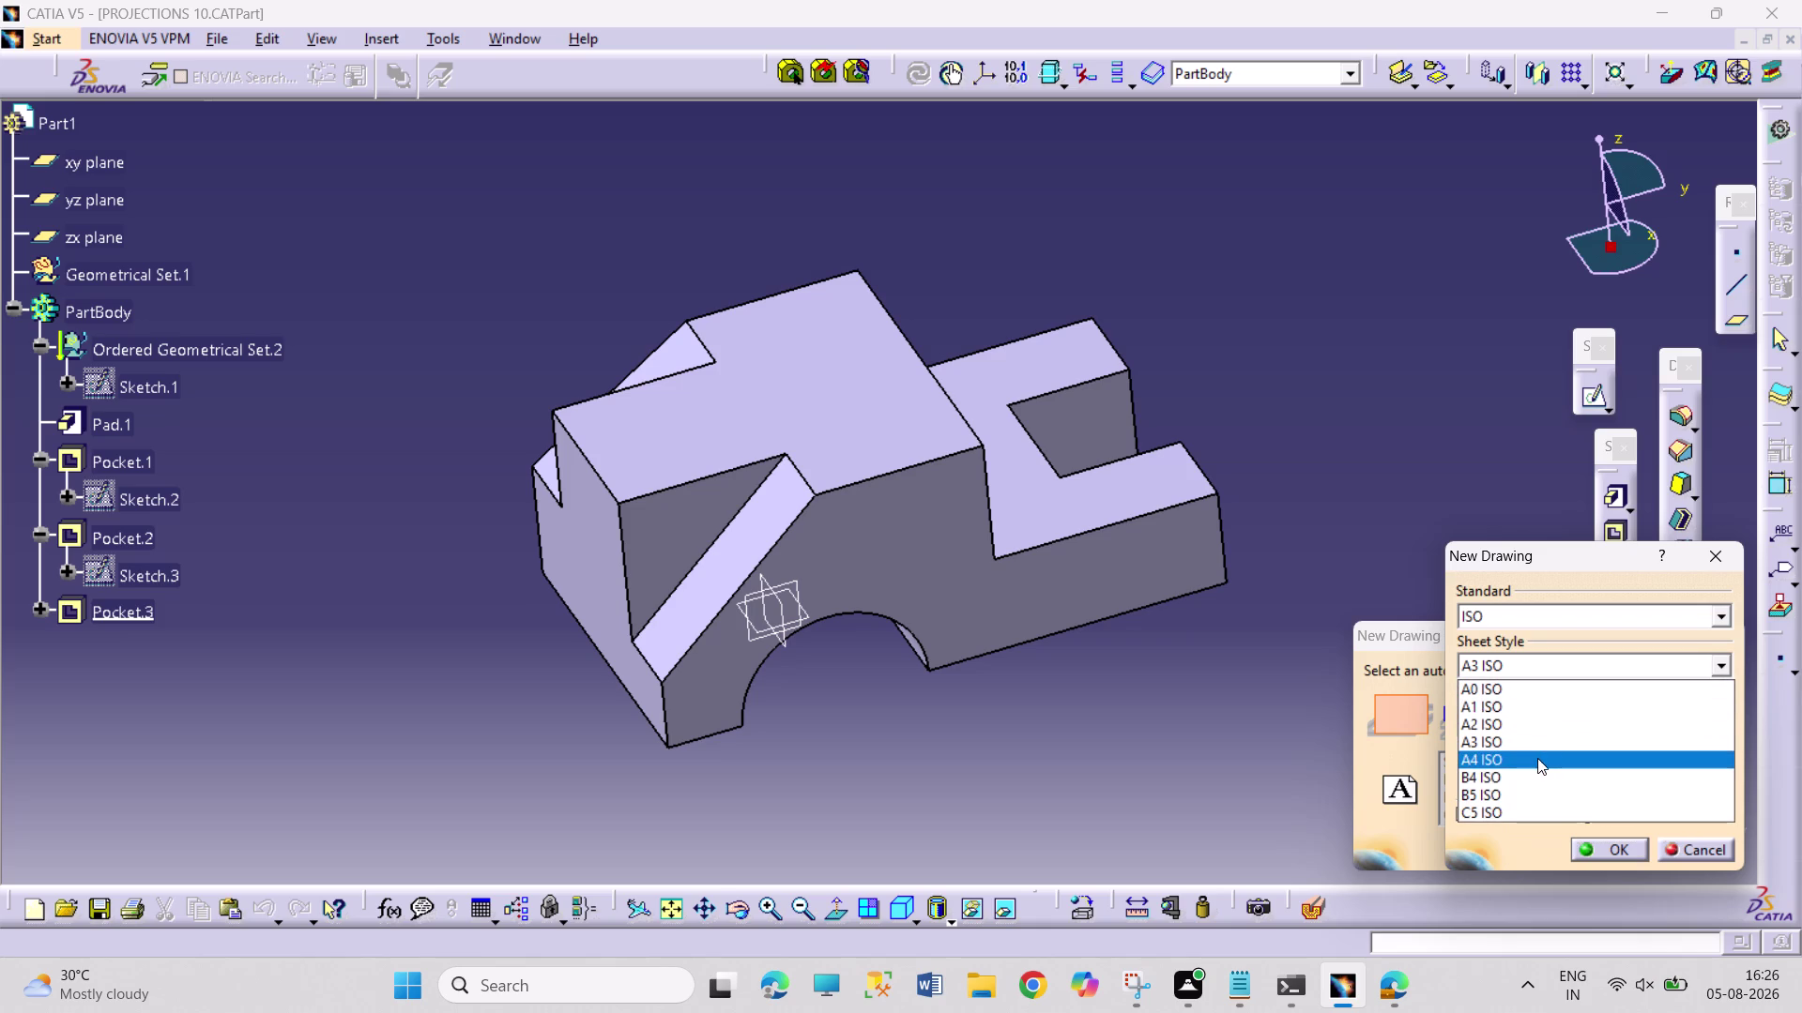
click(1537, 758)
click(1604, 844)
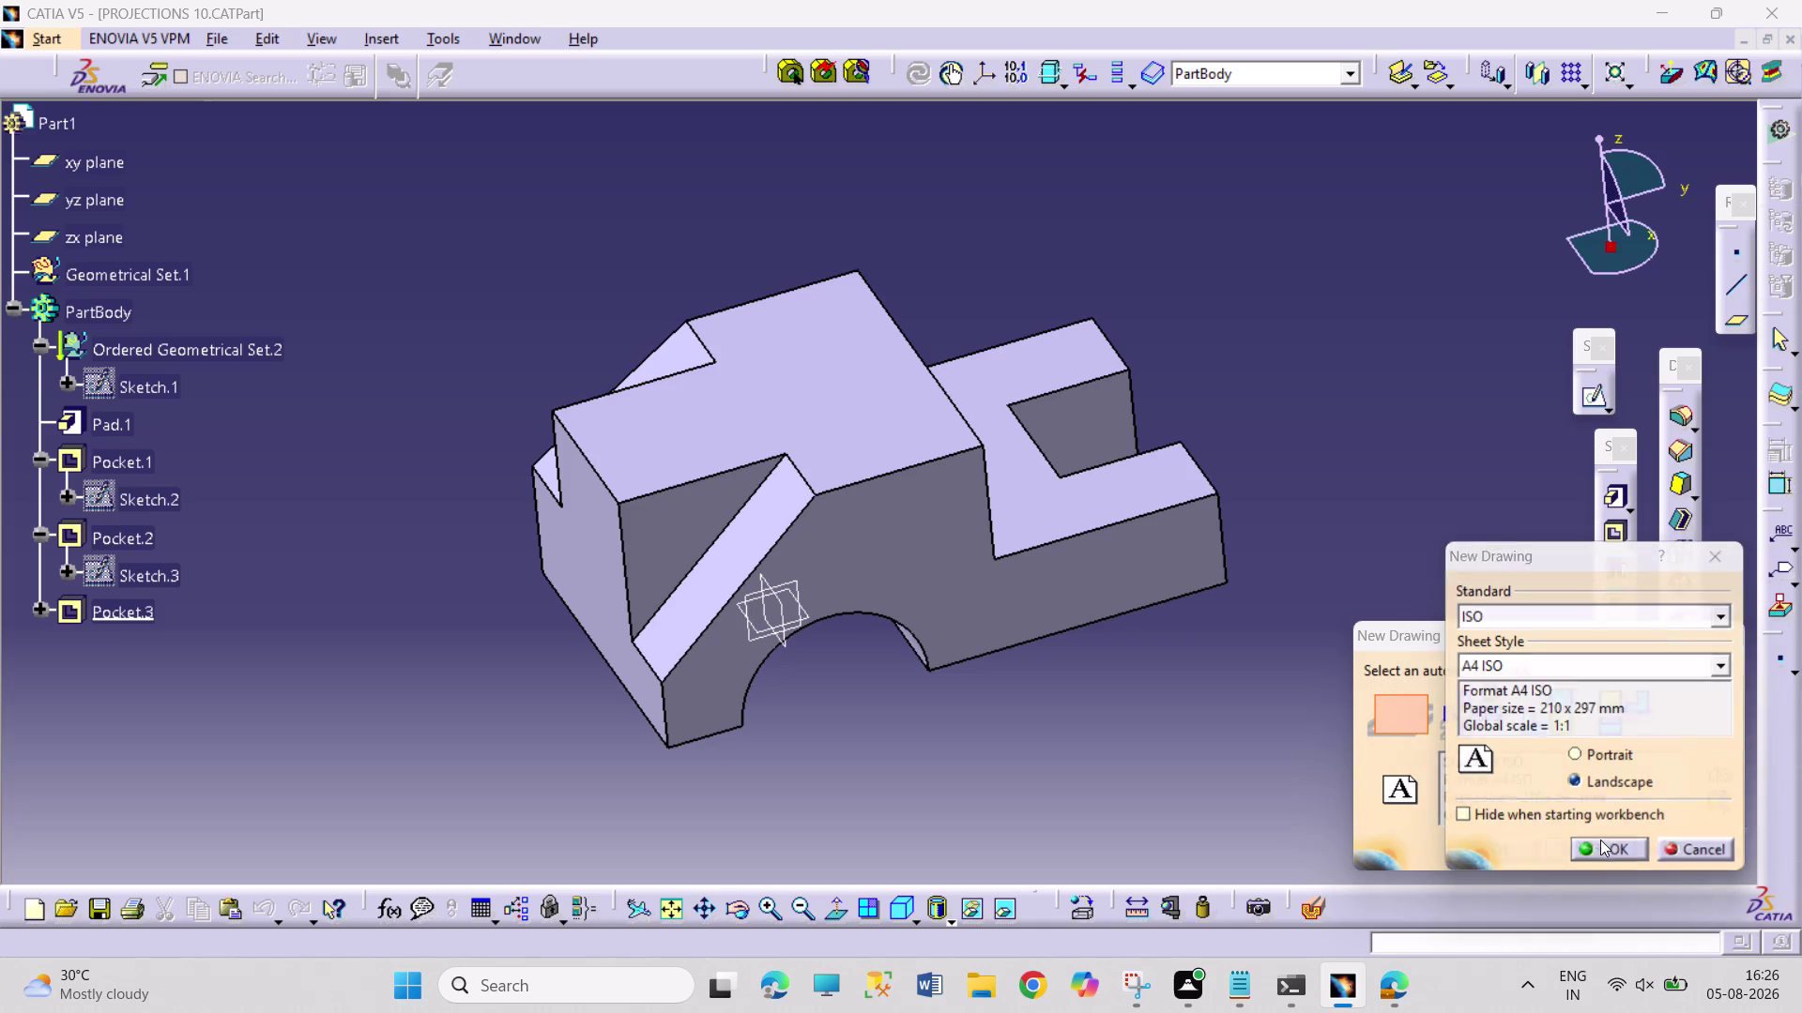
click(1492, 852)
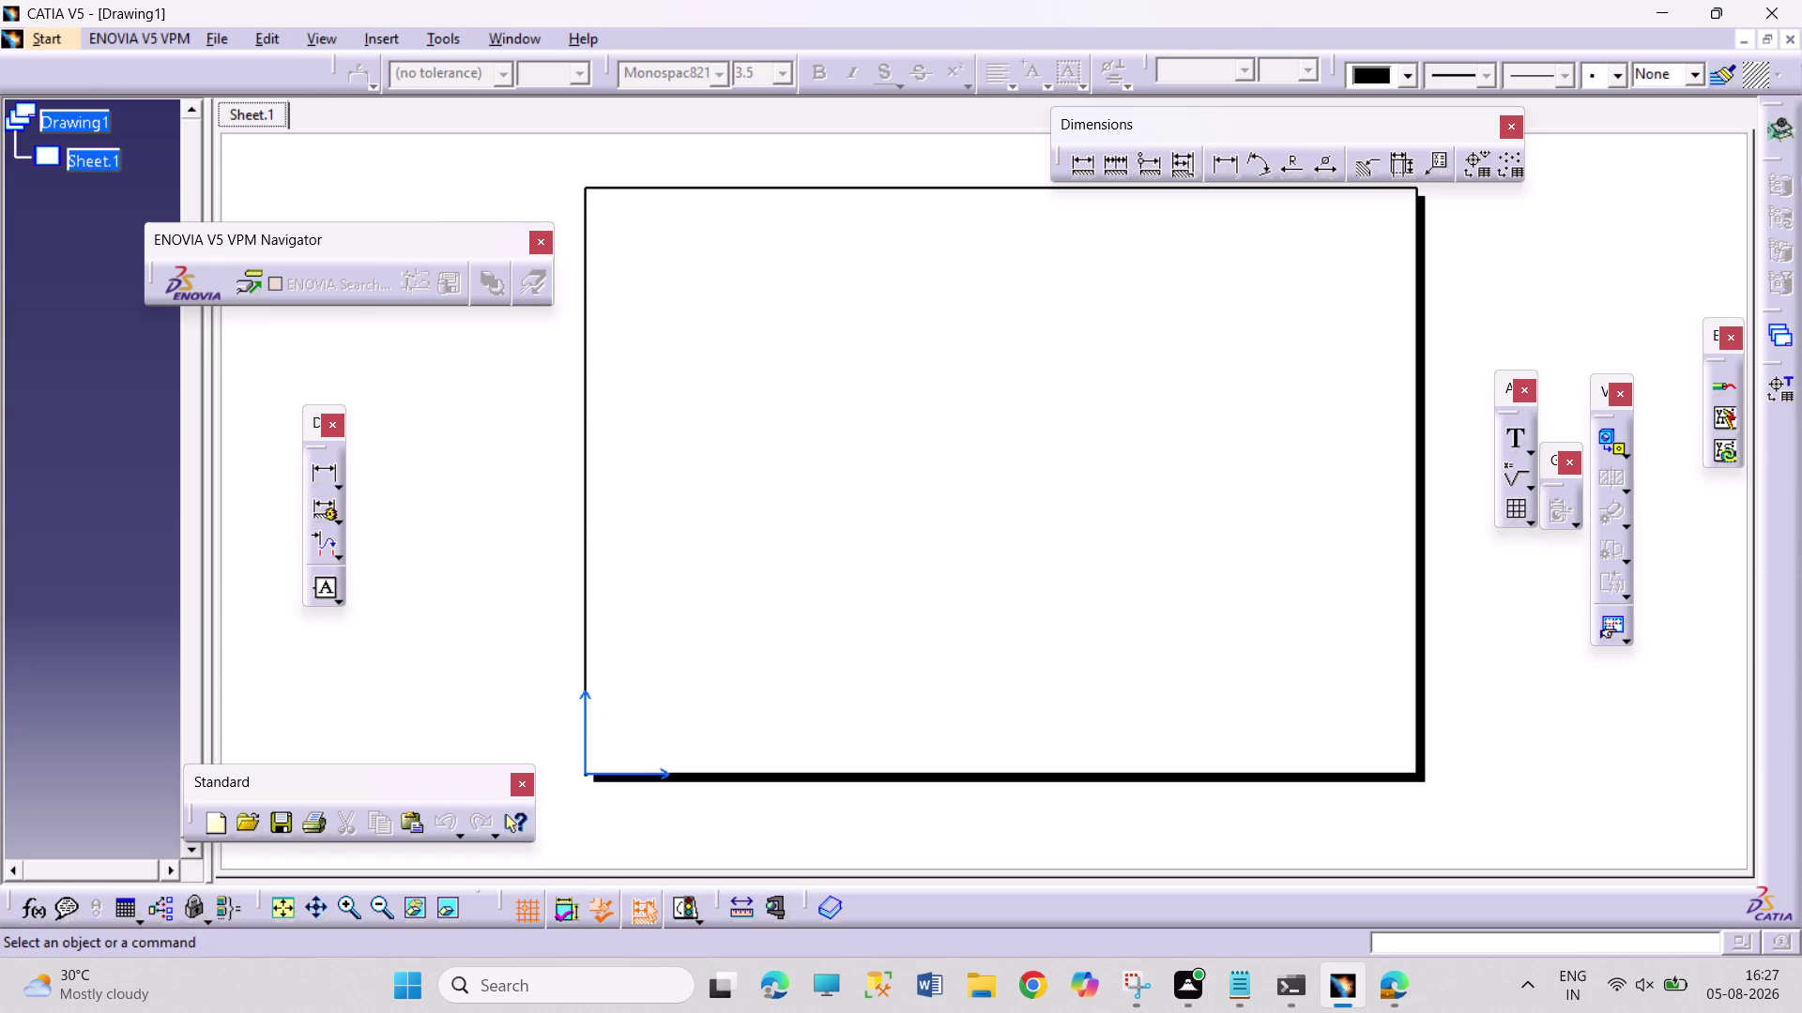
Create a frame and title block on the sheet background.
click(268, 38)
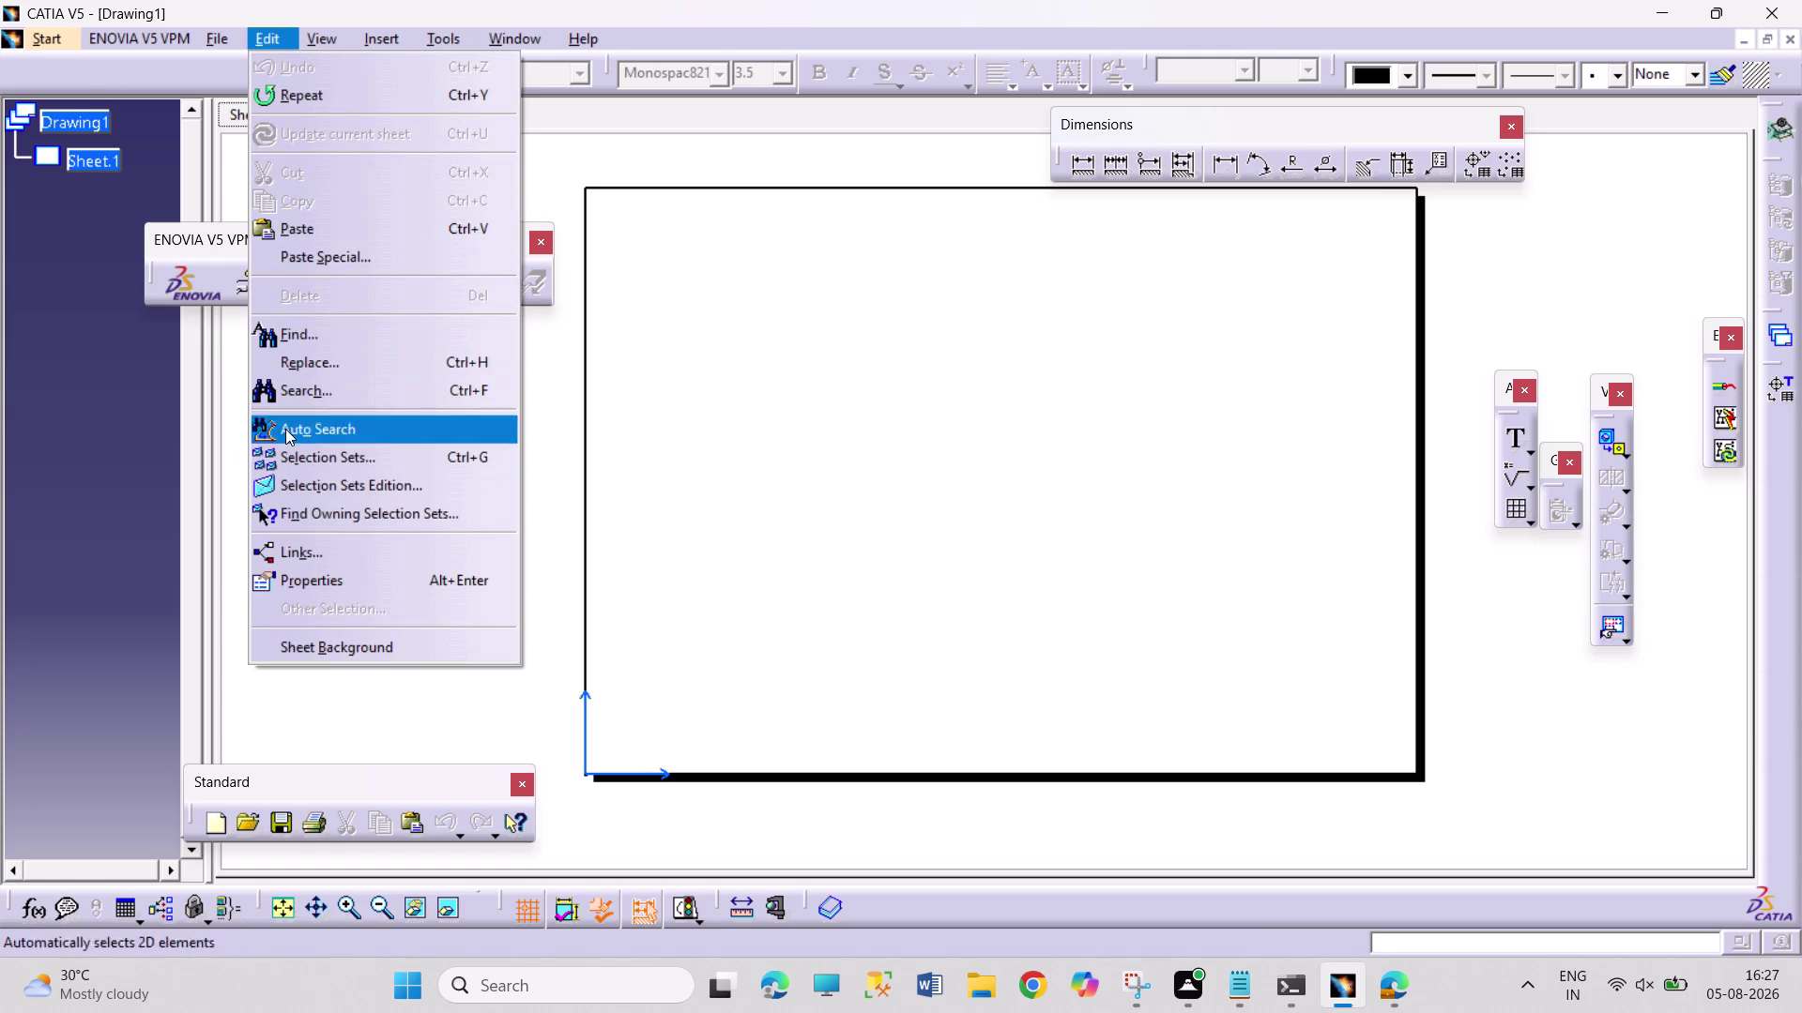
click(327, 647)
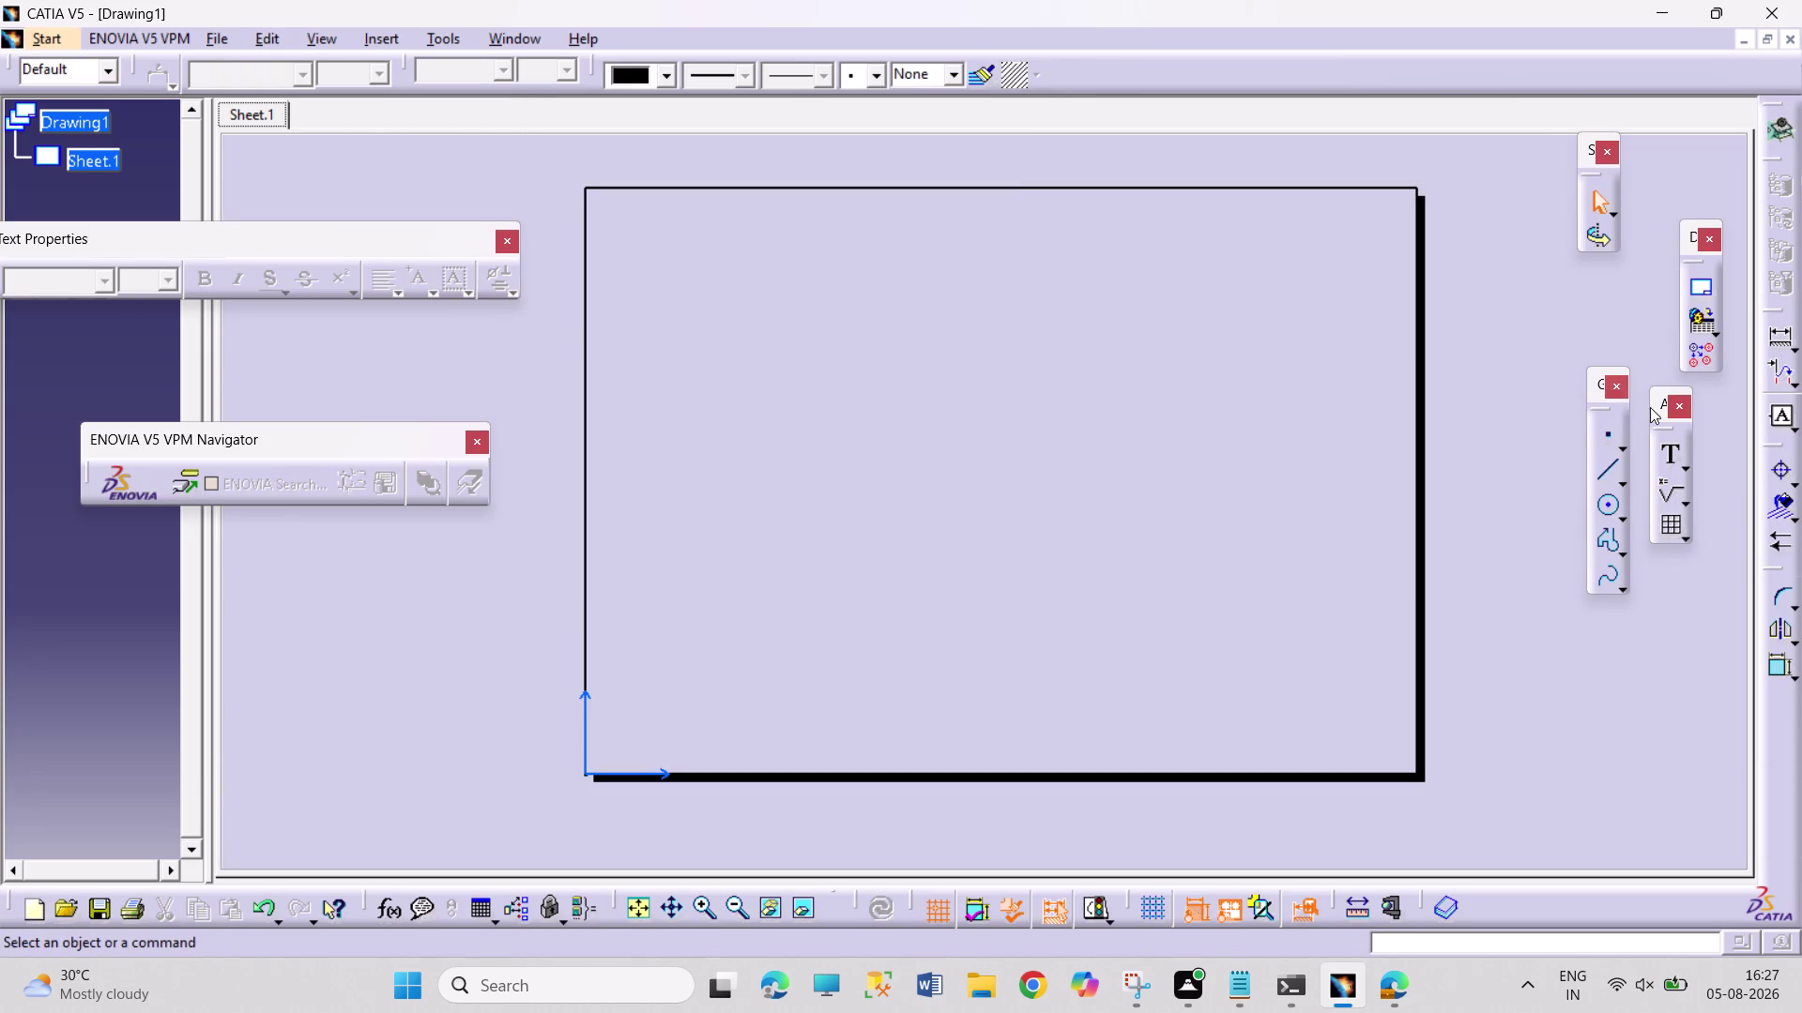
click(1697, 286)
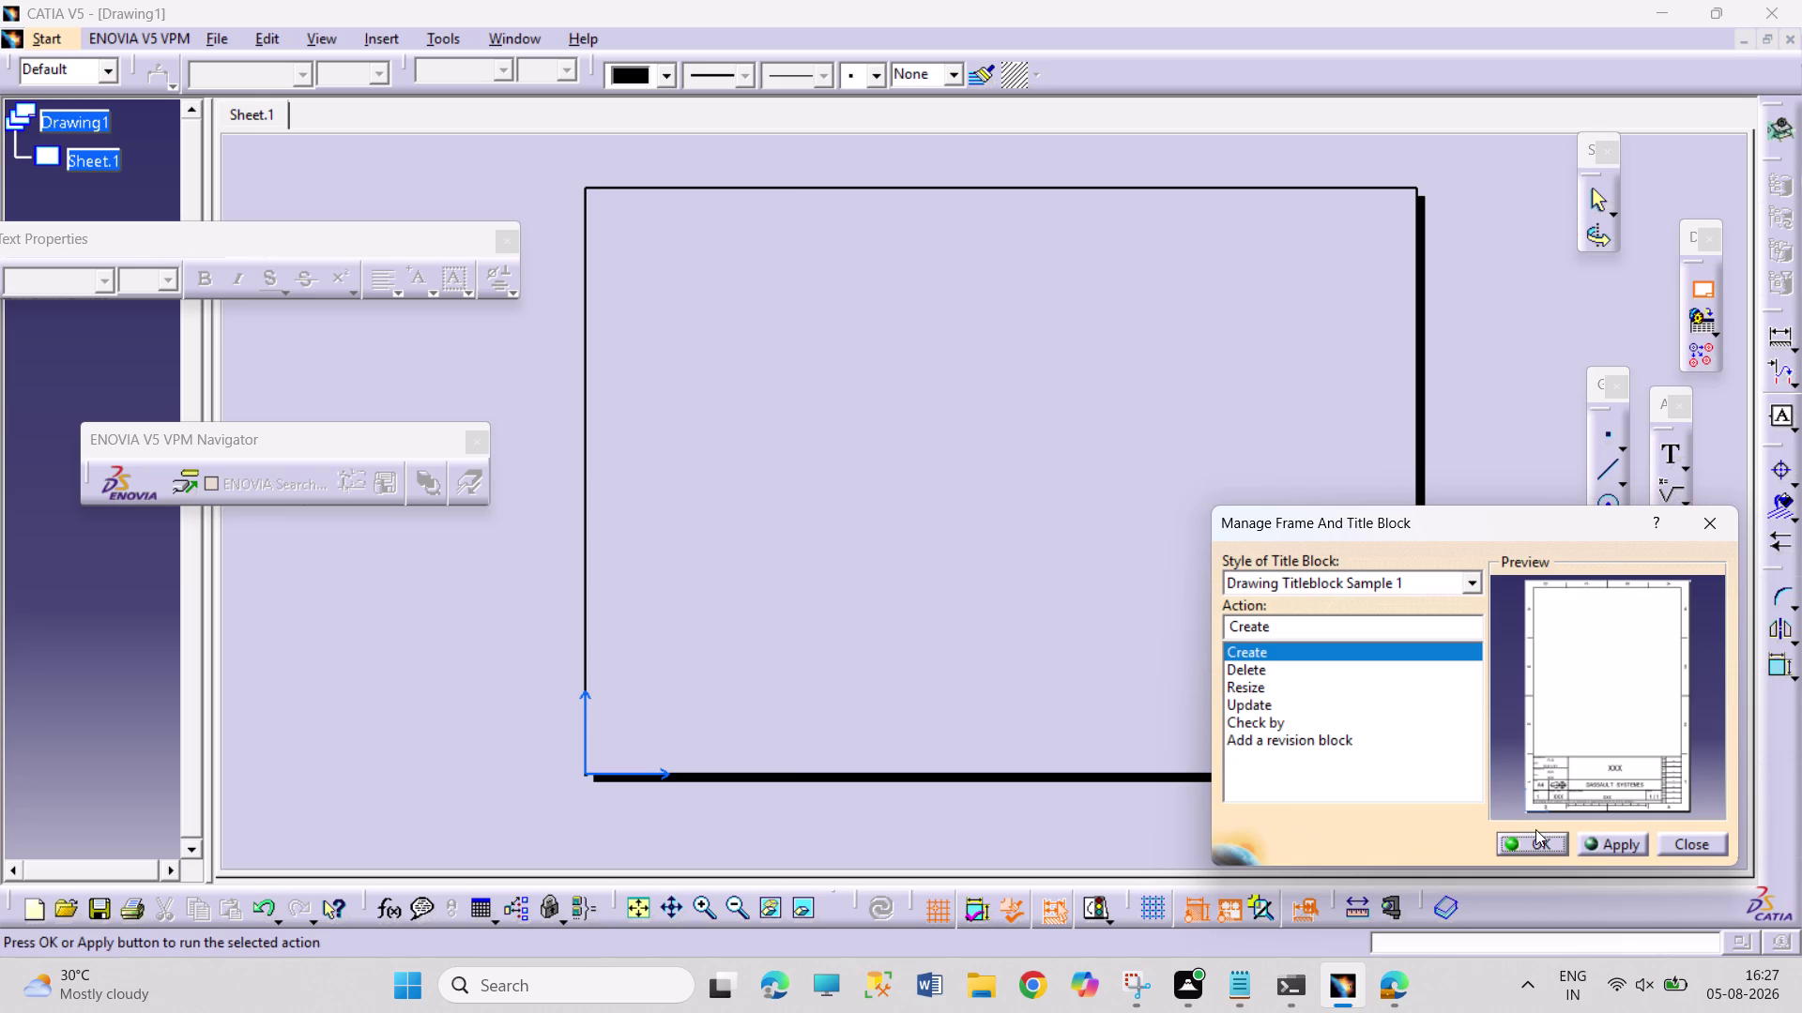
click(1536, 838)
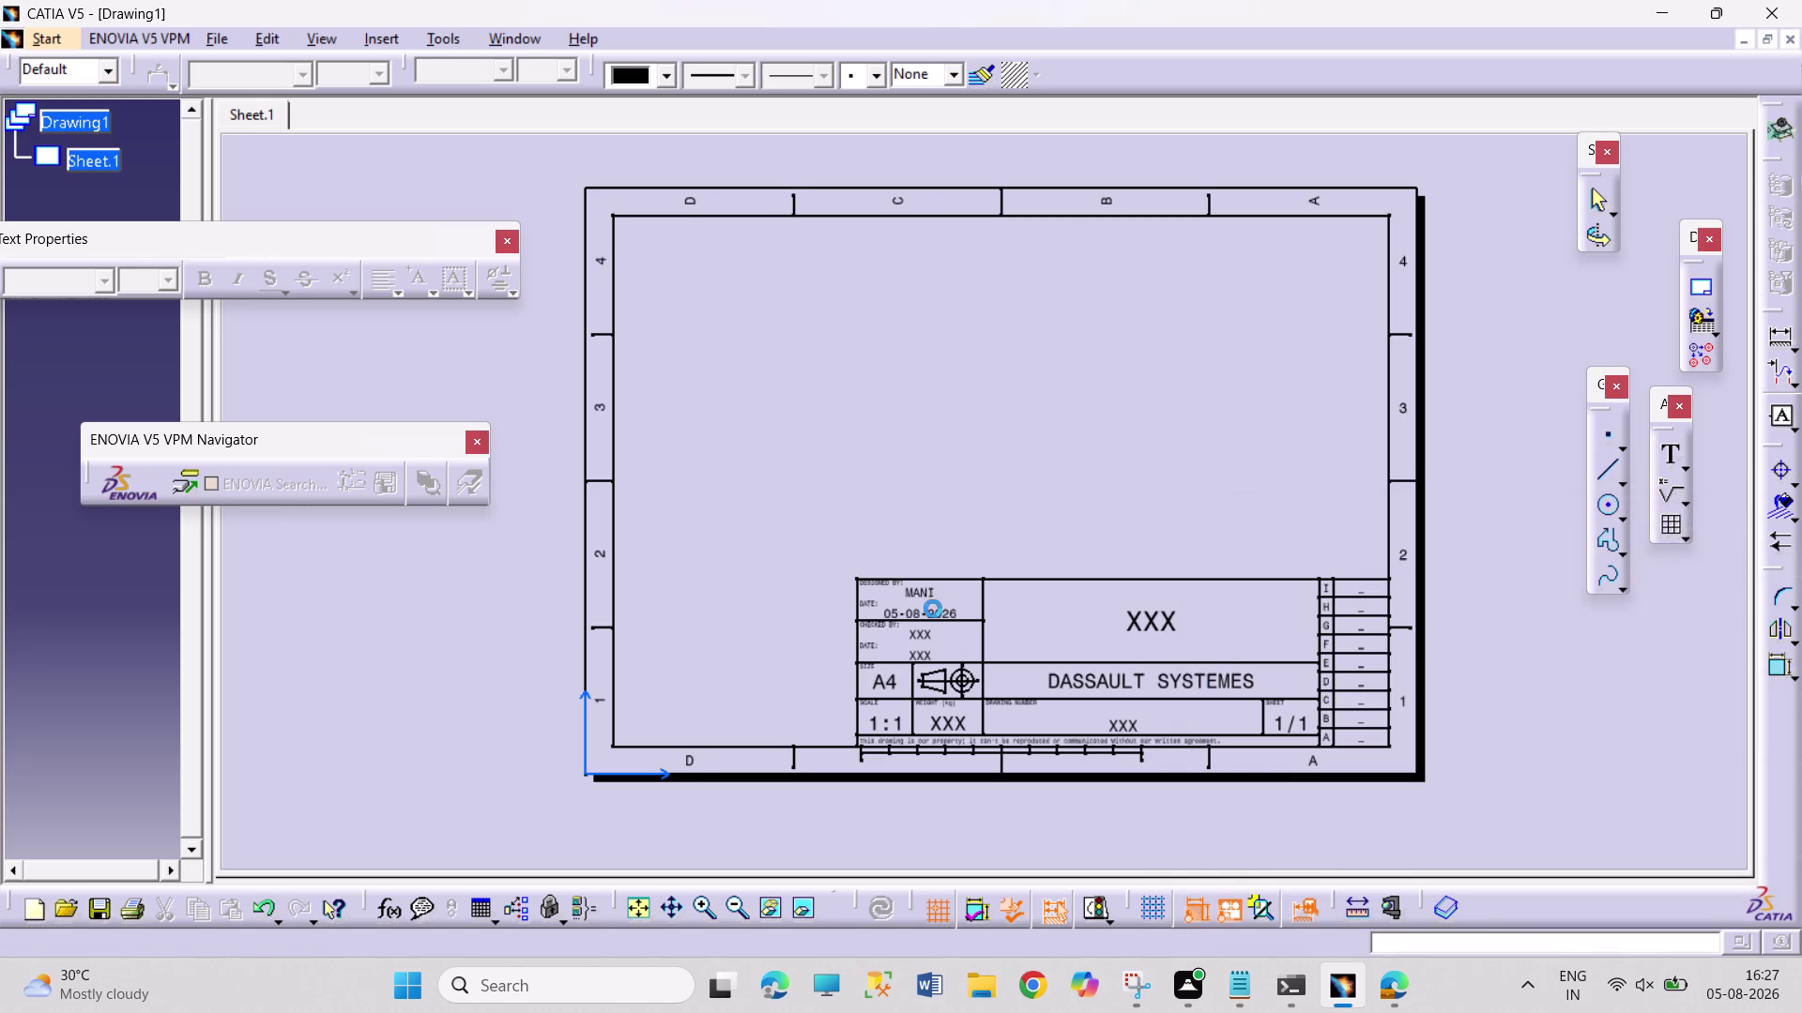
Replace the designer name in the title block with PRAVEEN KUMAR.
double_click(923, 591)
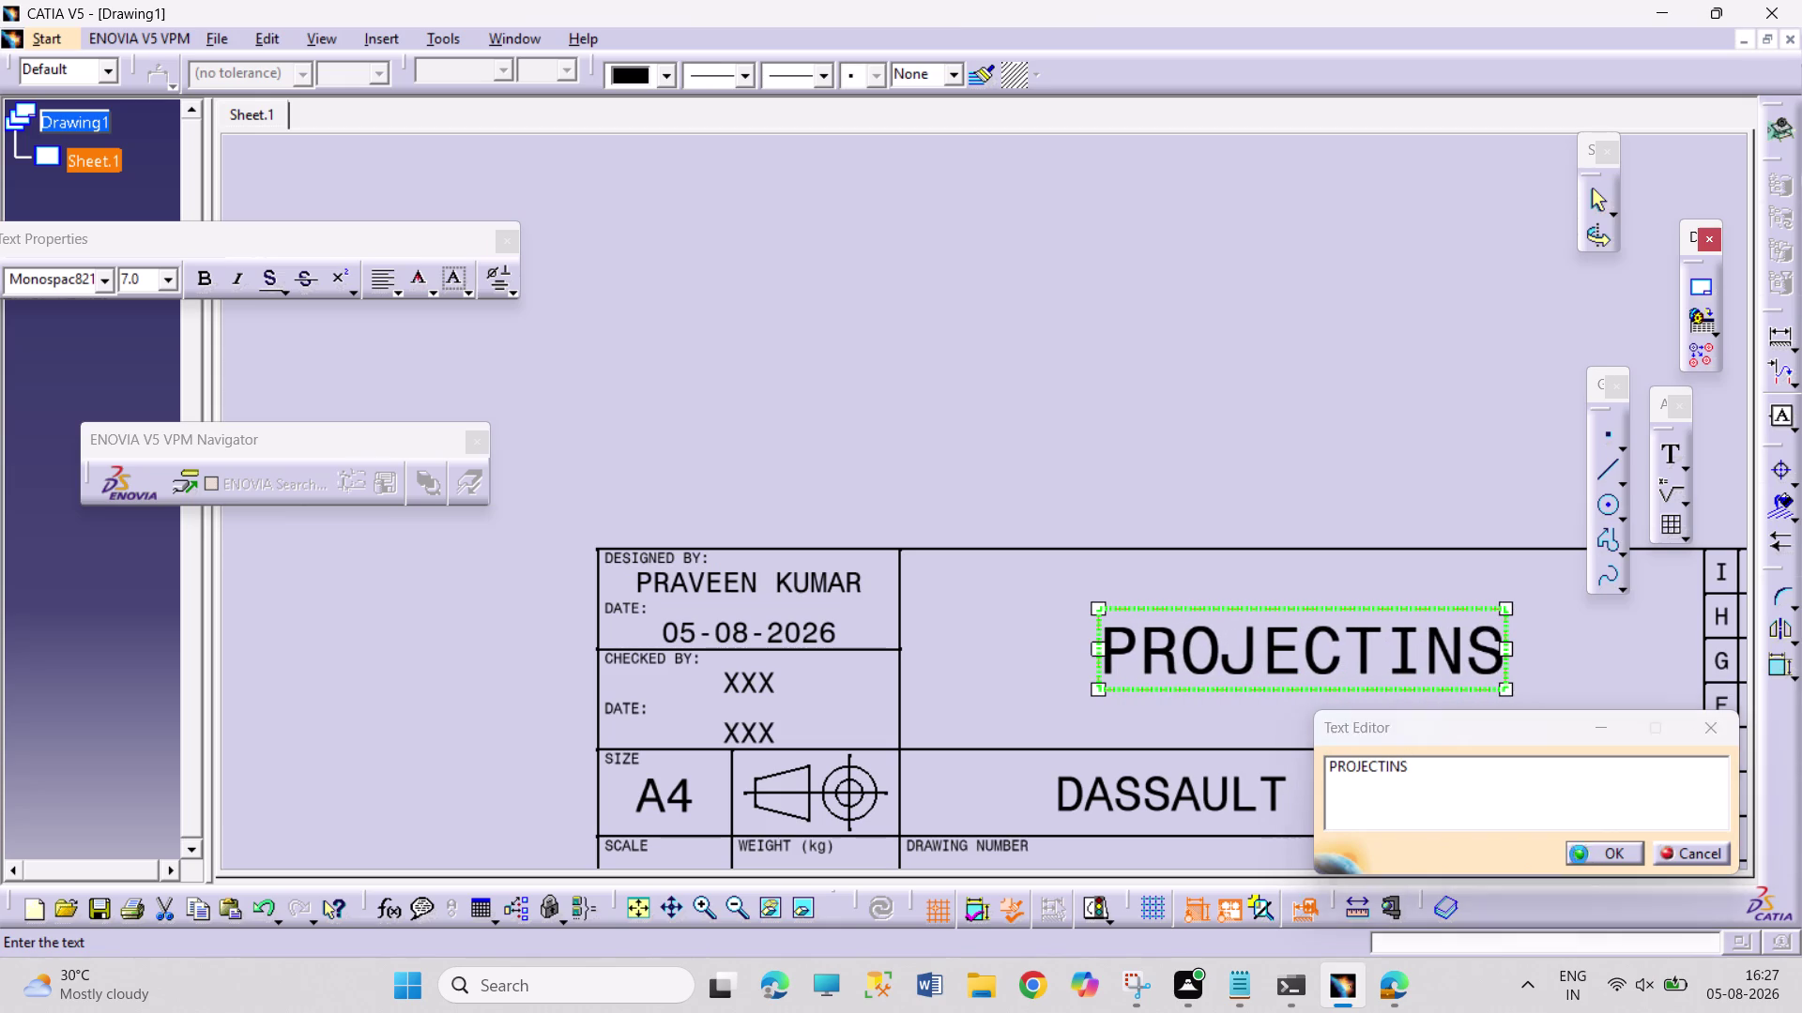
Change the drawing title to PROJECTINS and view the whole sheet.
click(651, 916)
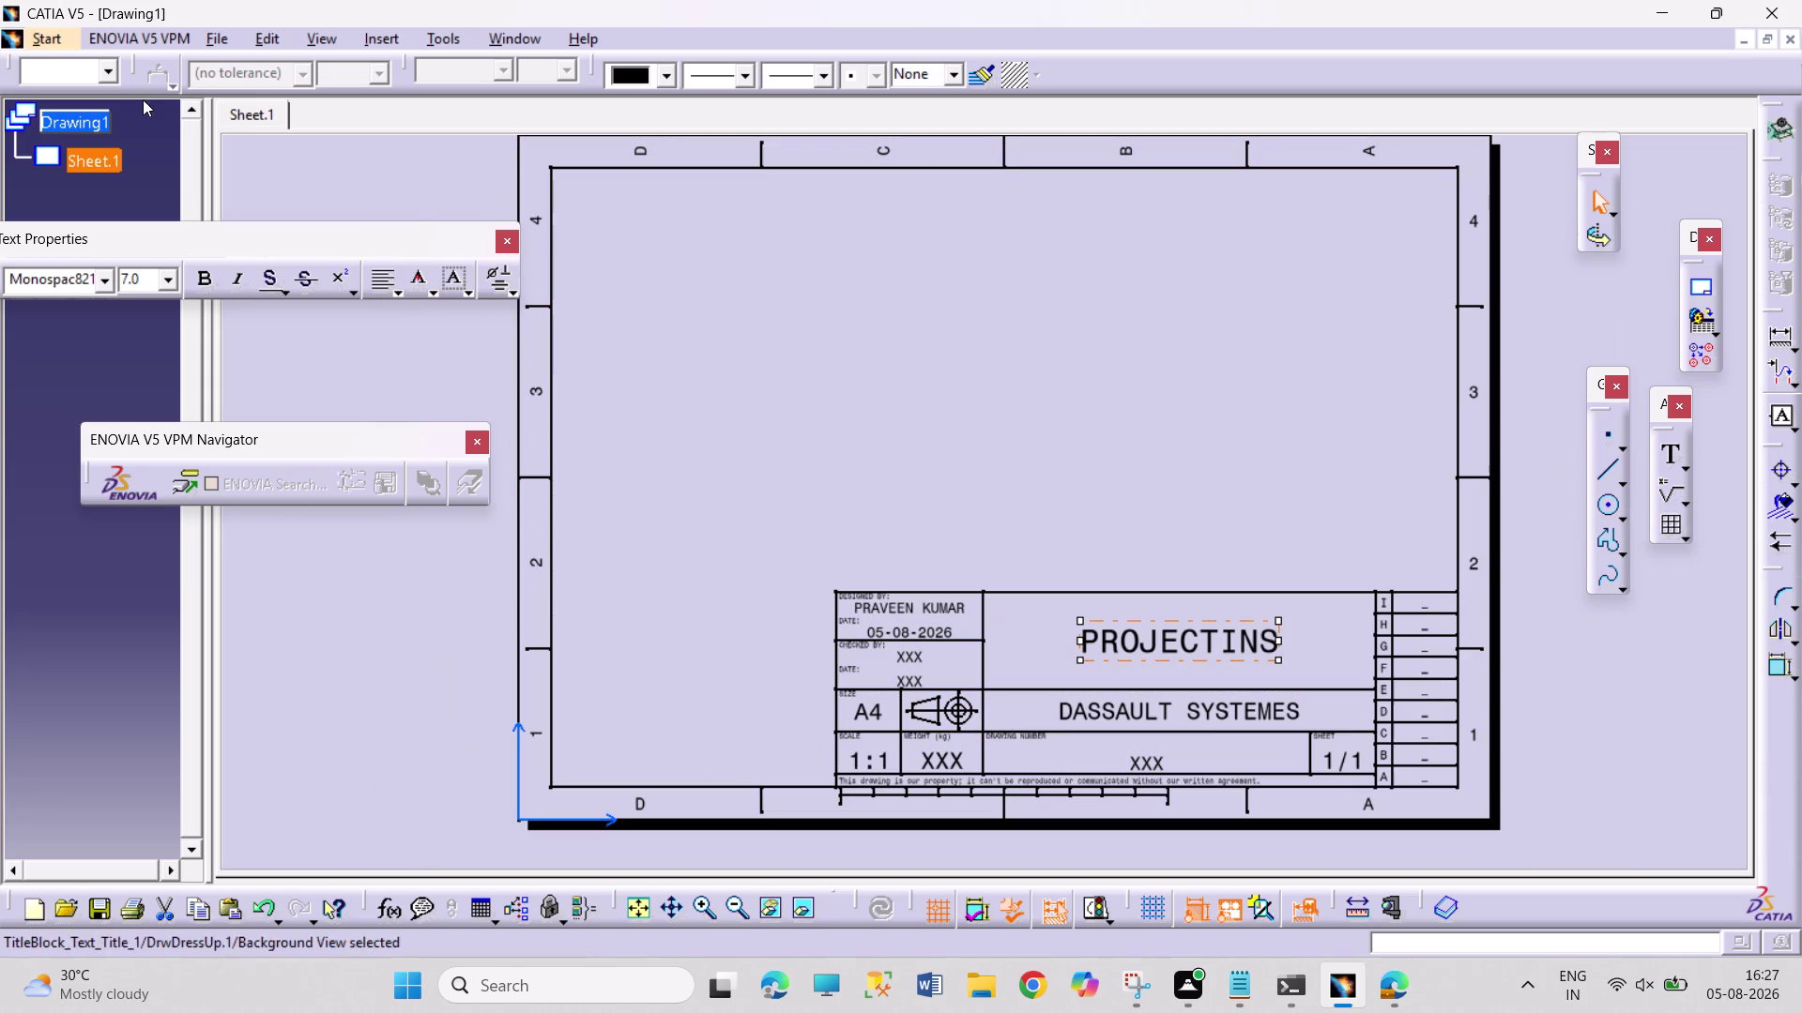
Generate a front view from a face of the PROJECTIONS 10 part.
click(268, 43)
click(400, 653)
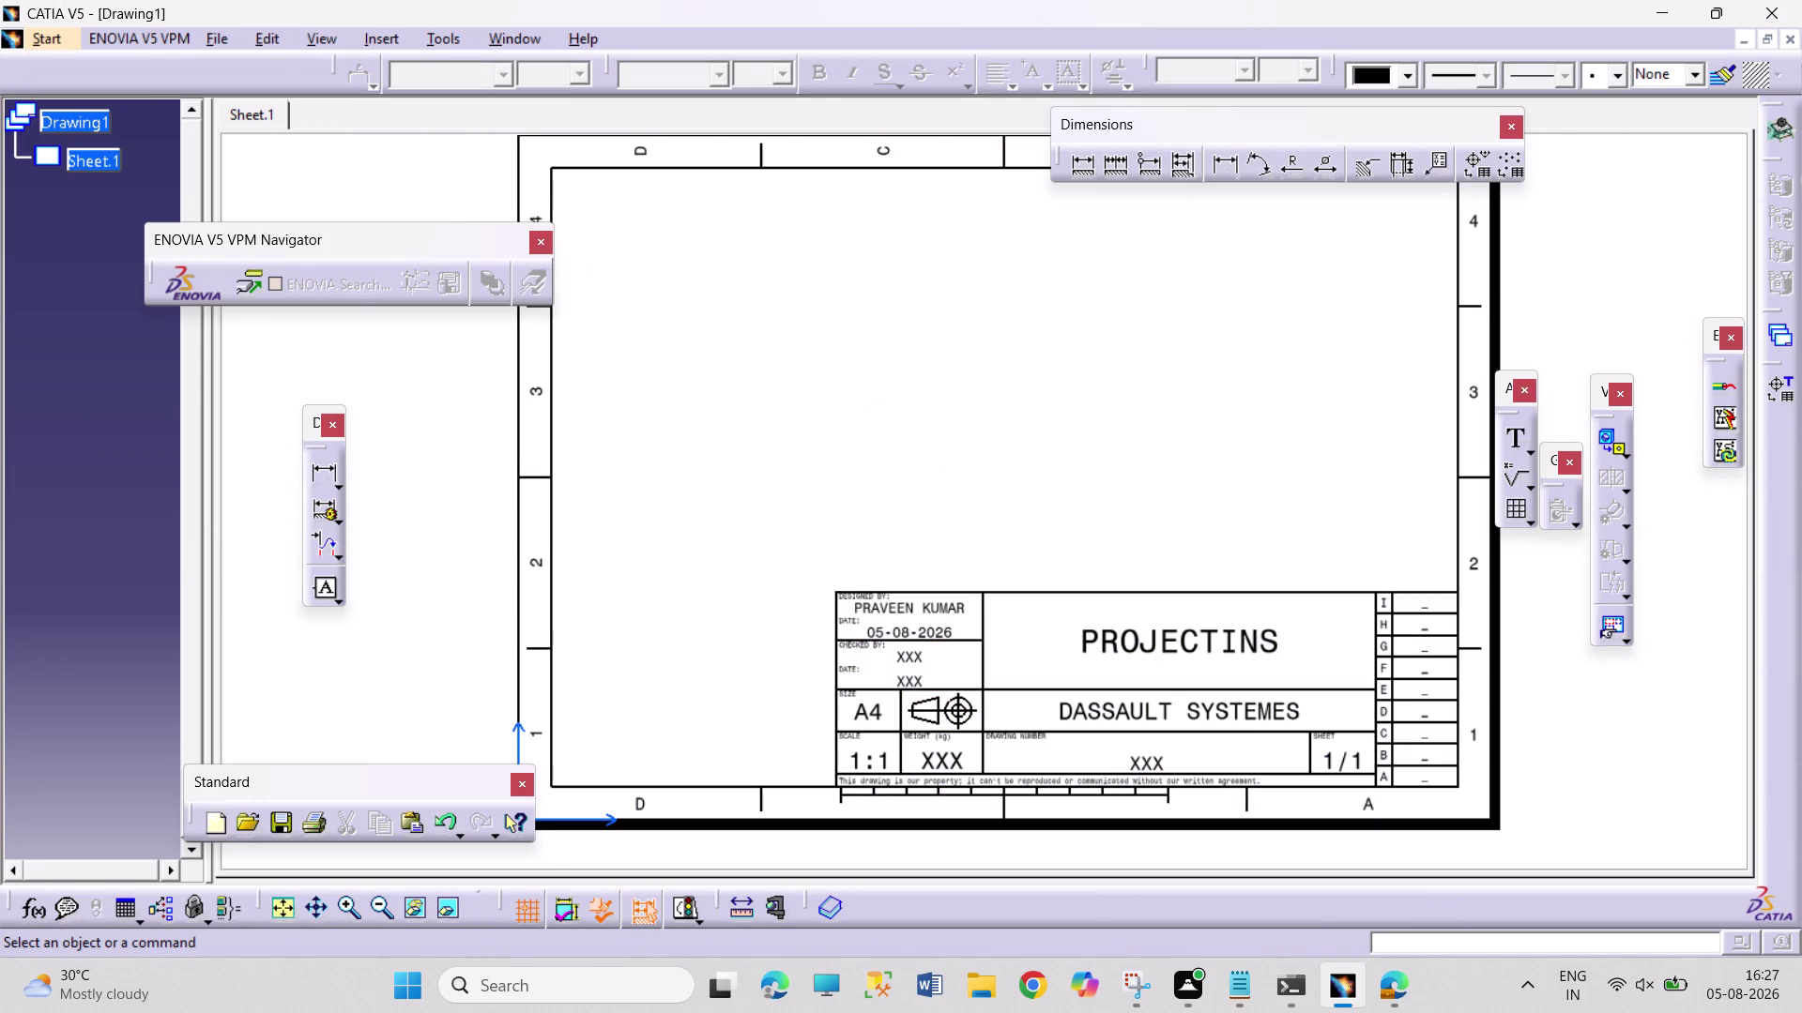
click(1598, 435)
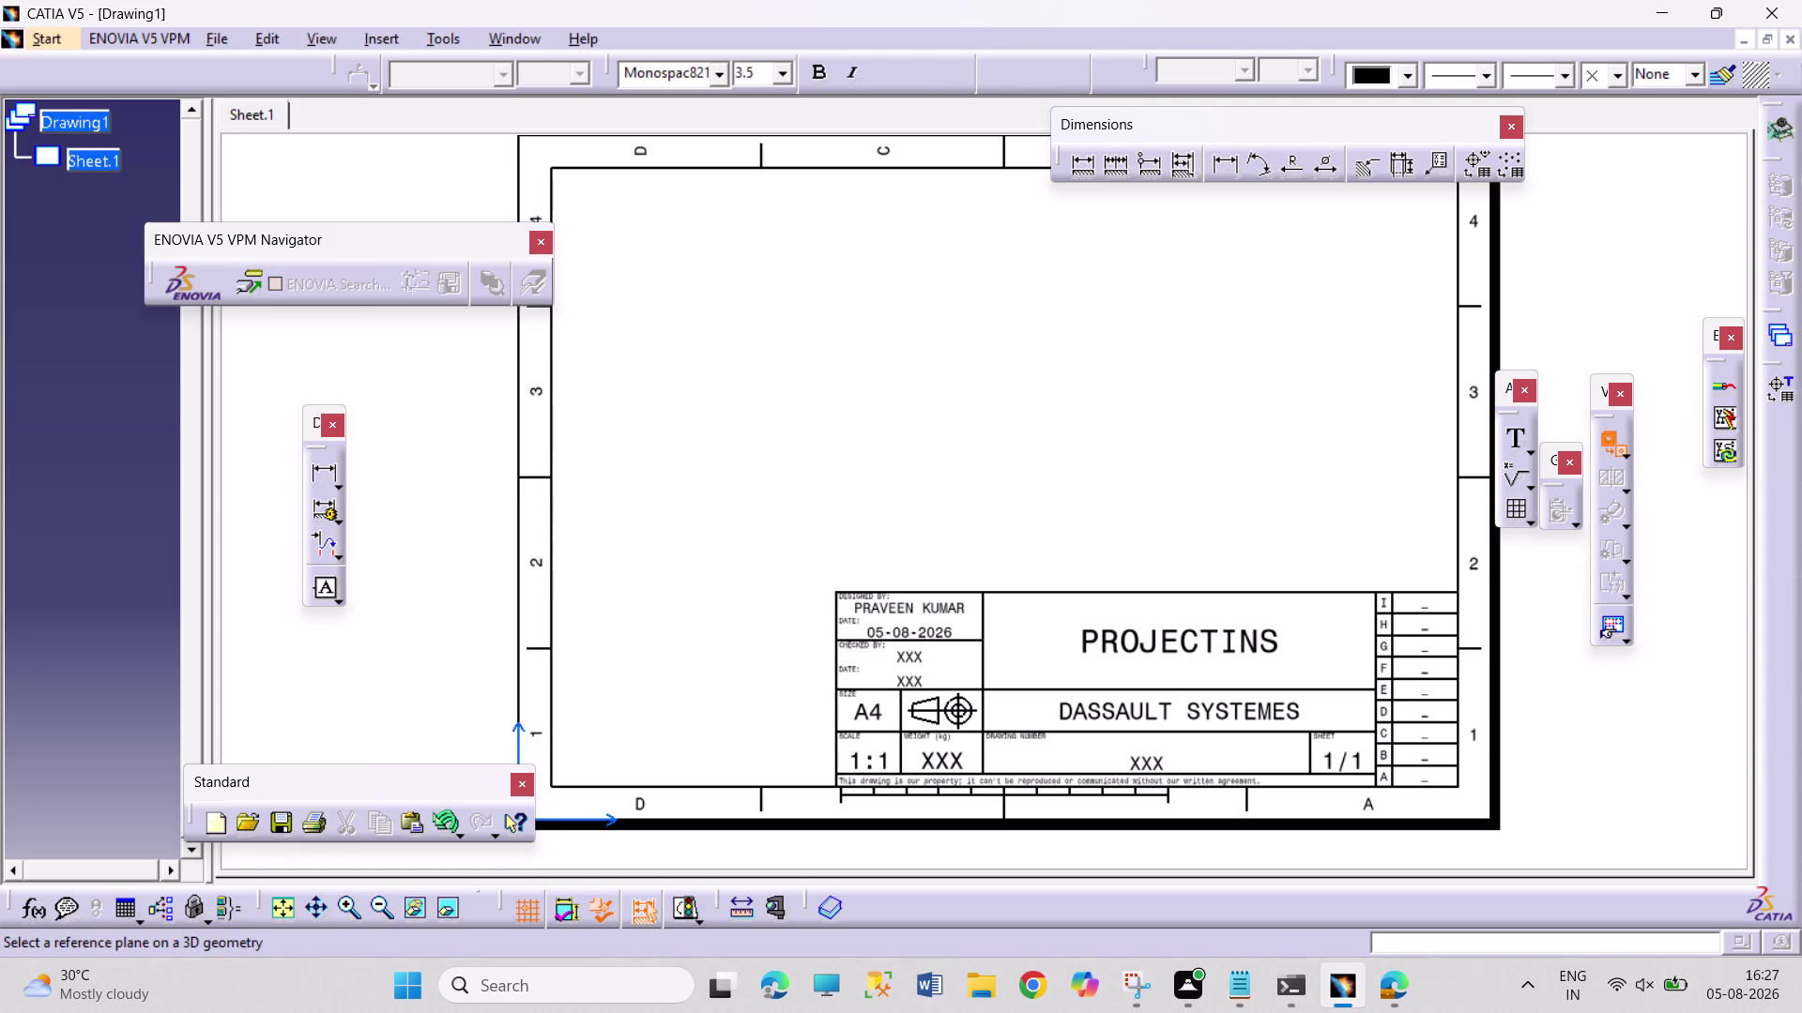
click(486, 31)
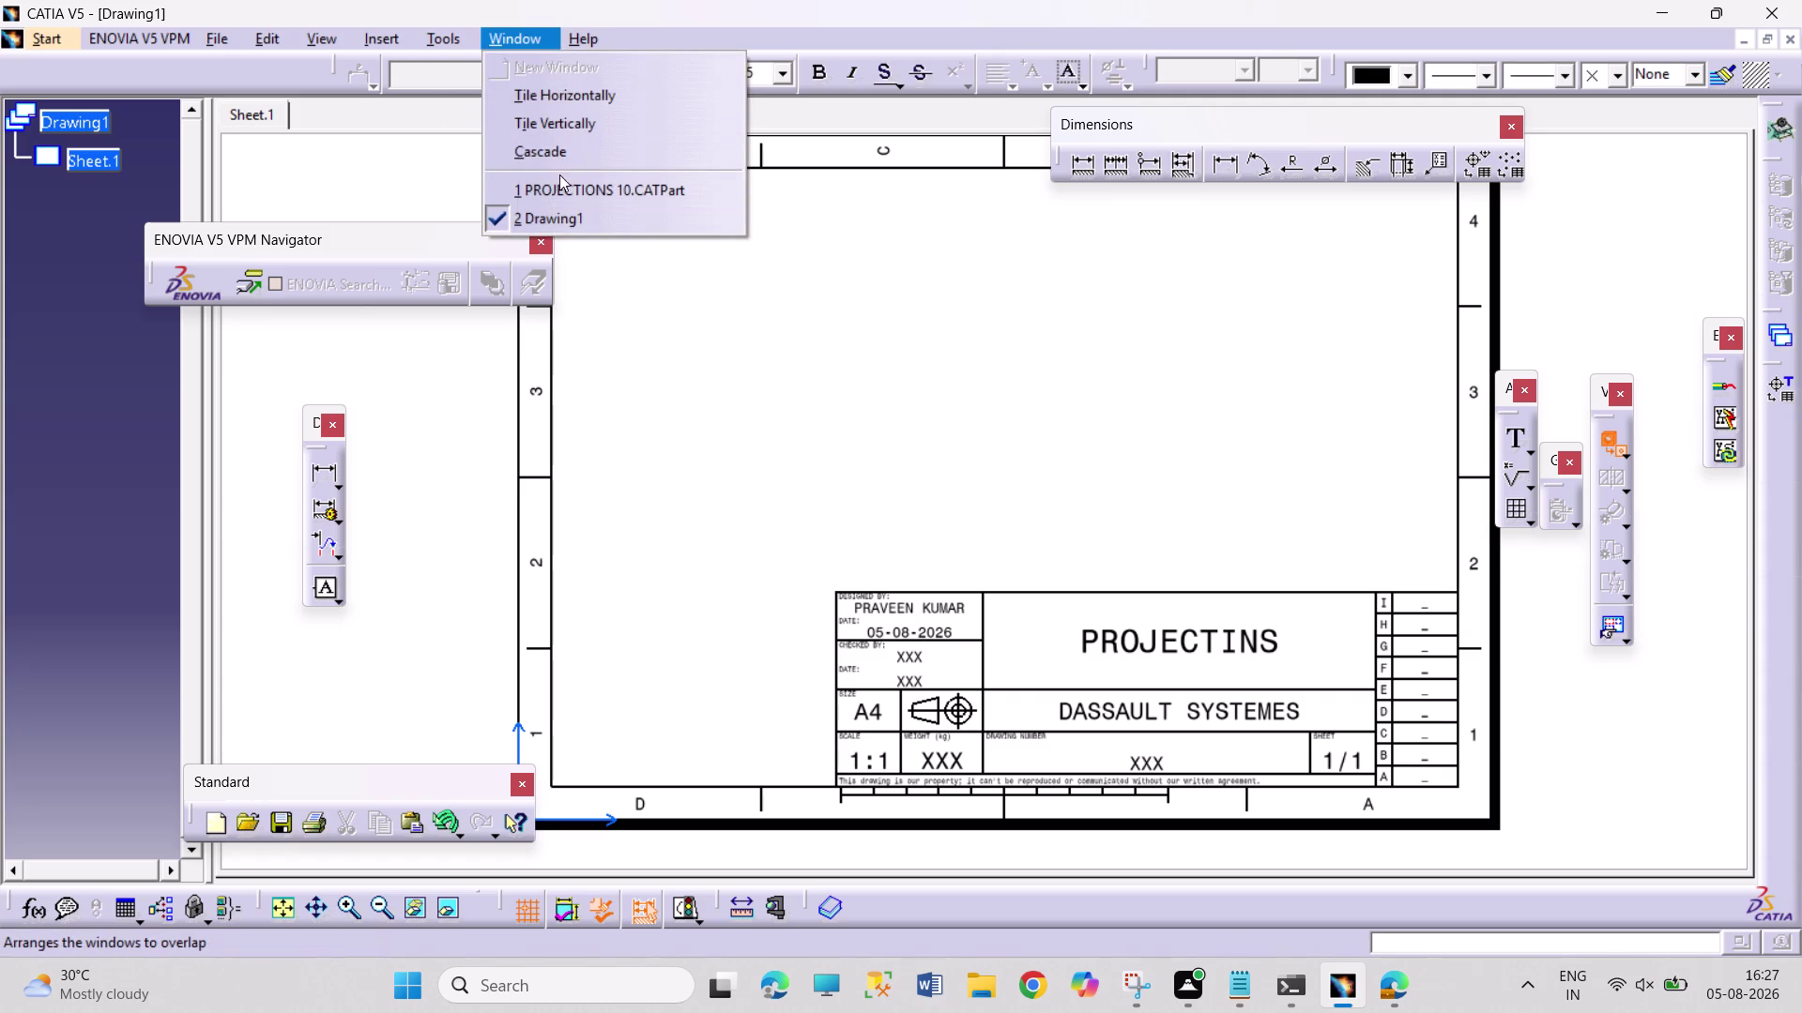
click(560, 177)
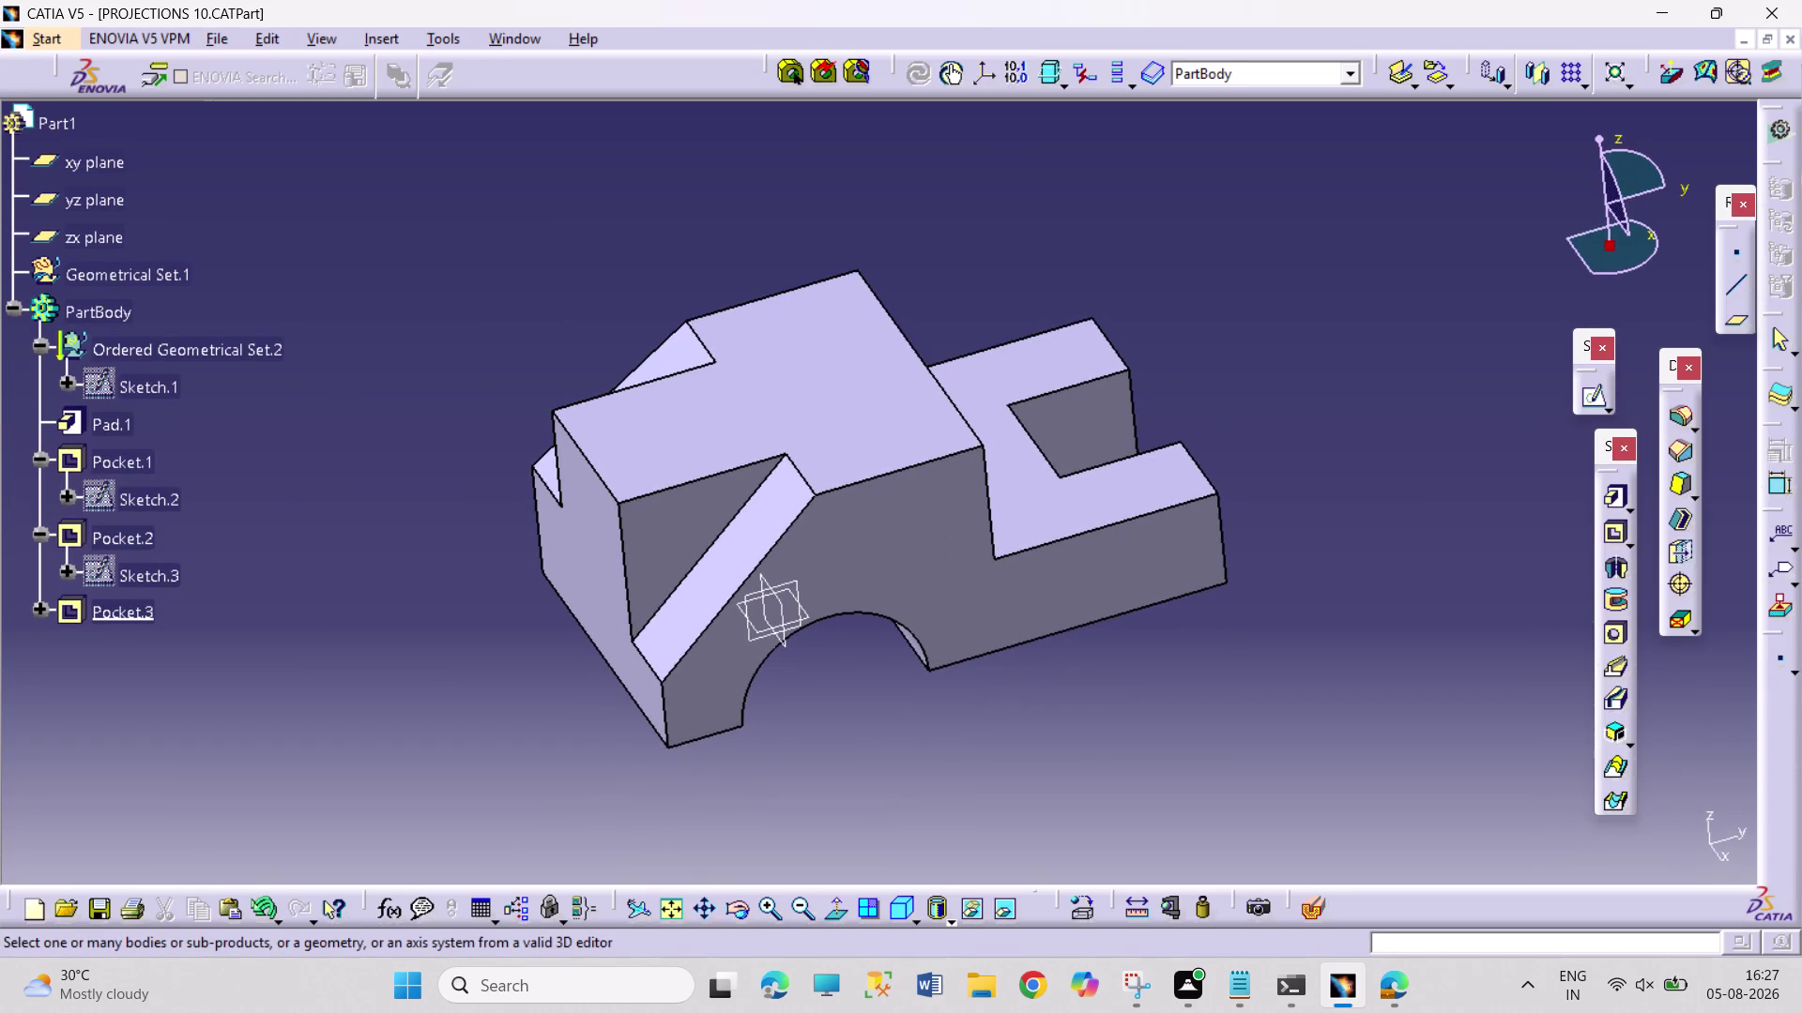
click(924, 532)
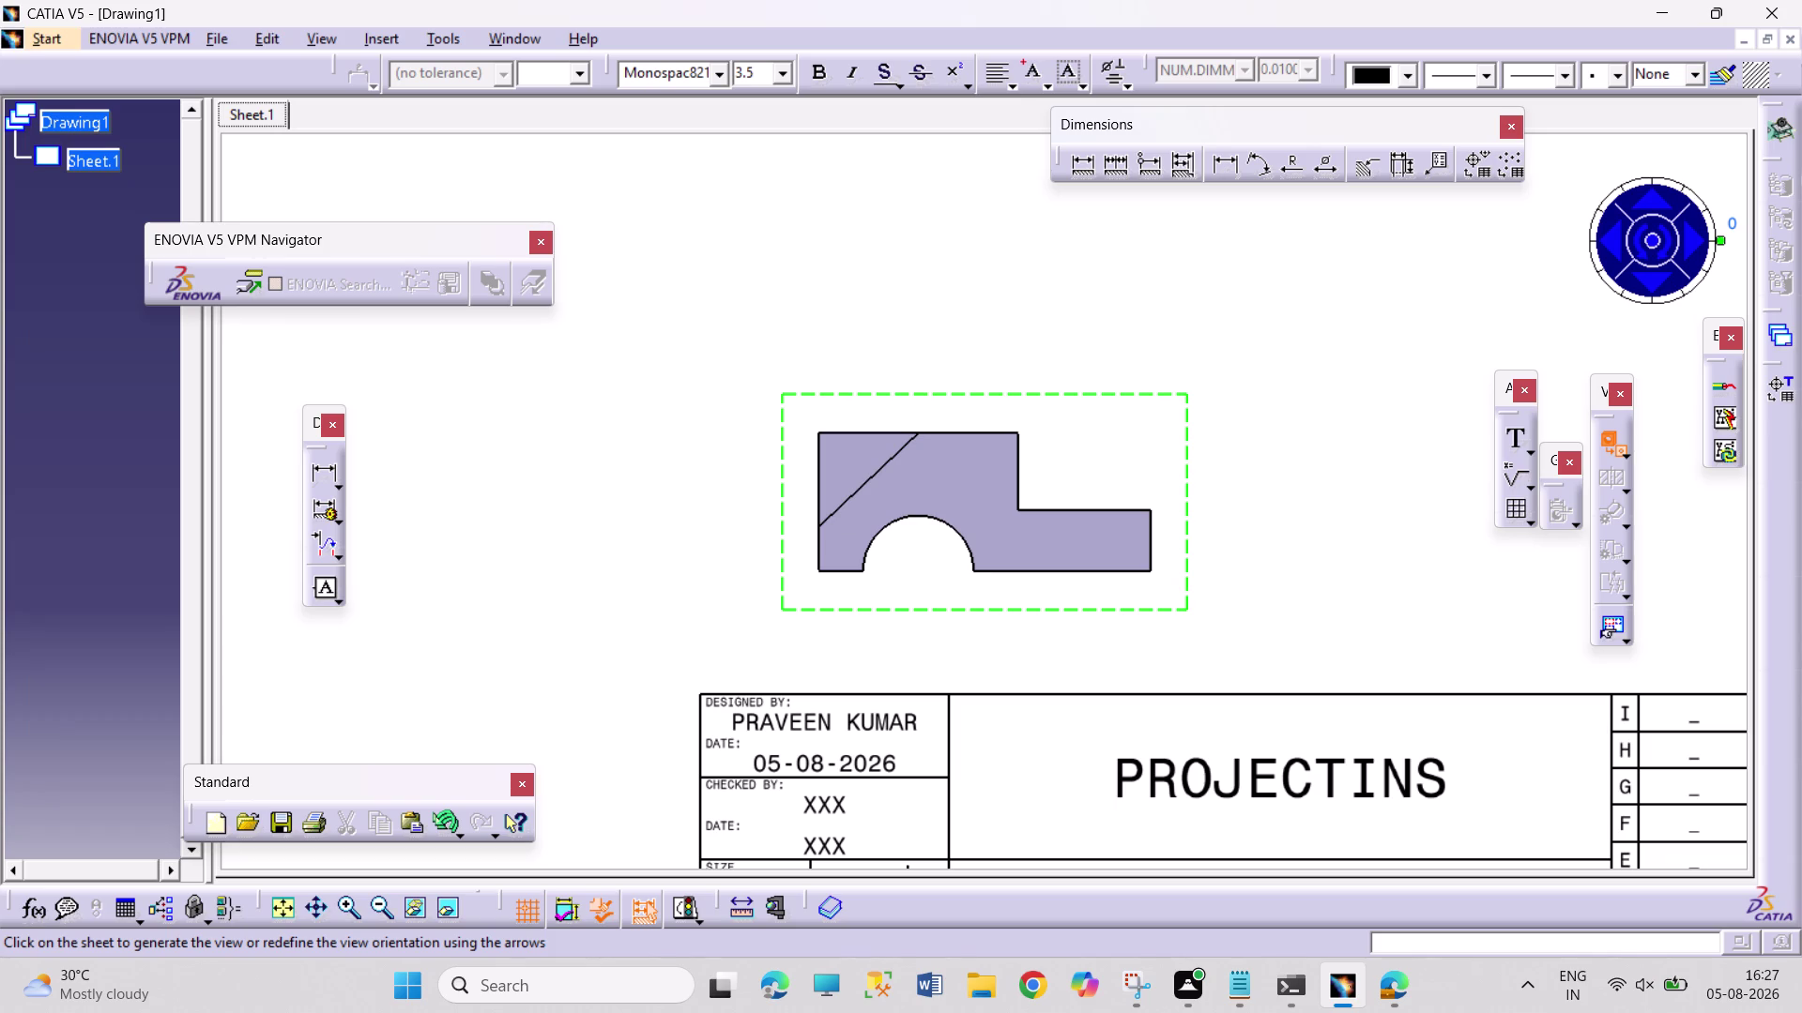
double_click(1297, 497)
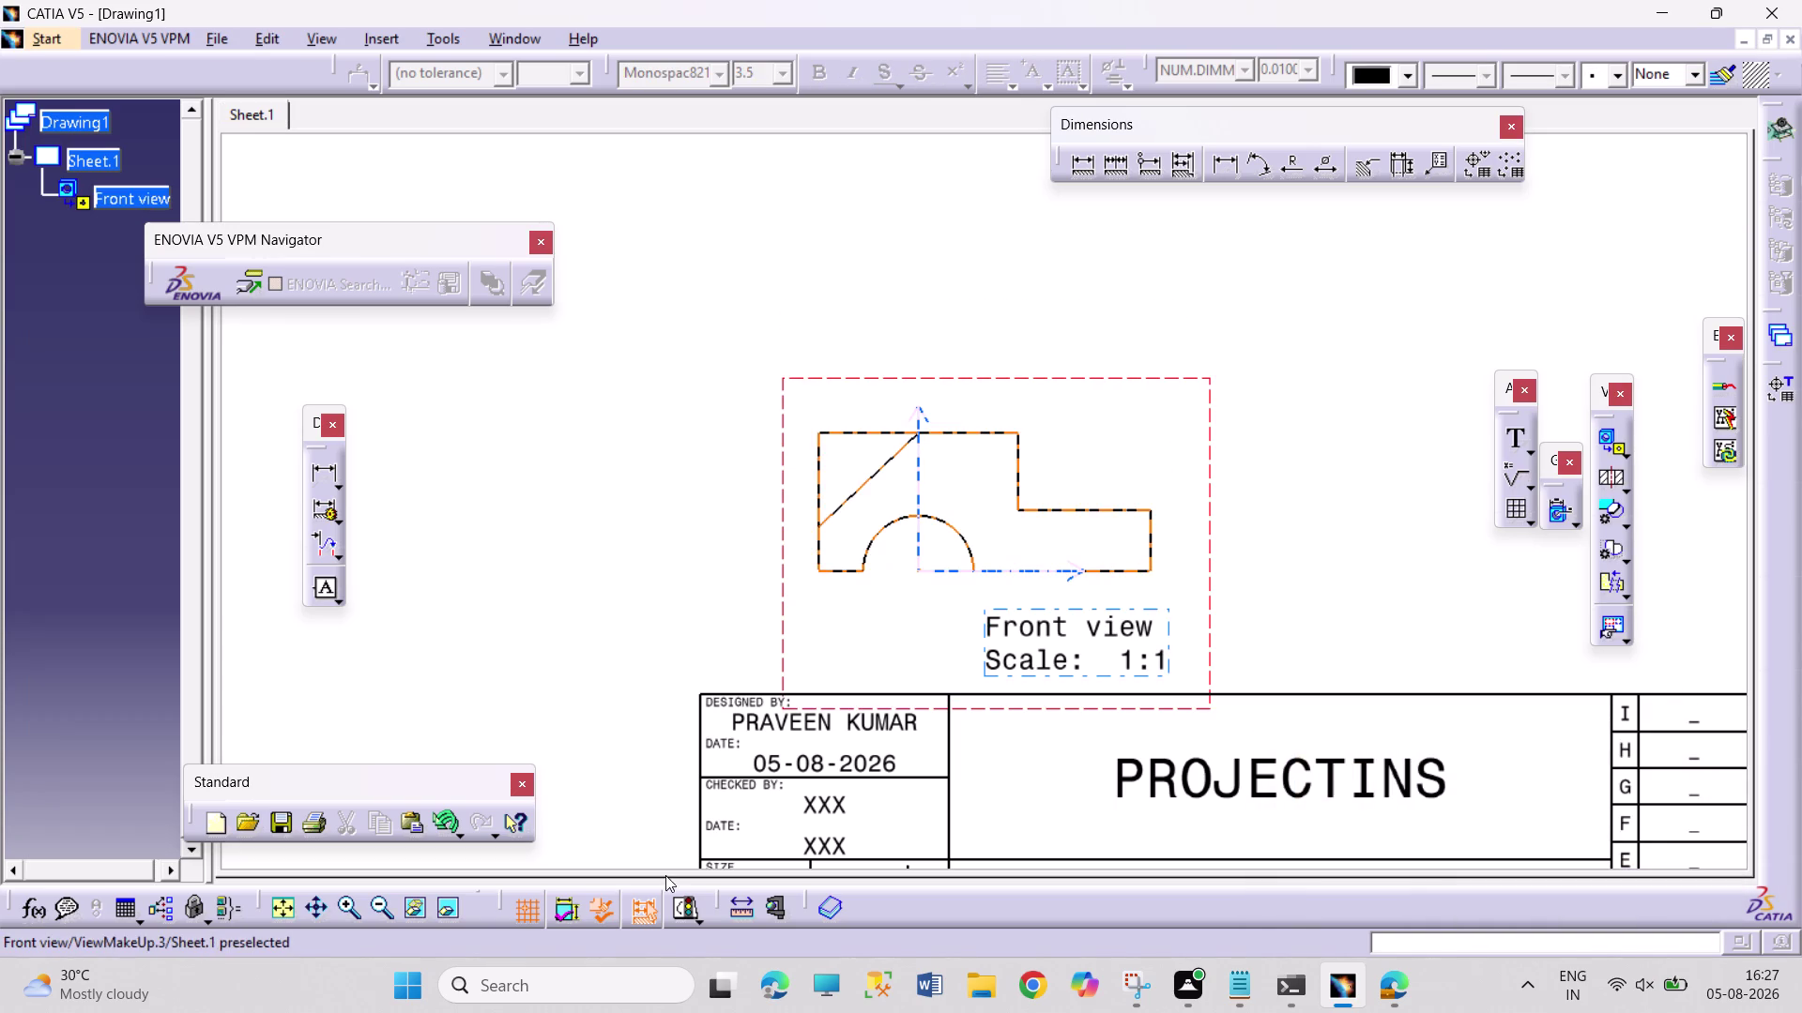
Move the front view frame into the upper-left area of the sheet.
click(275, 907)
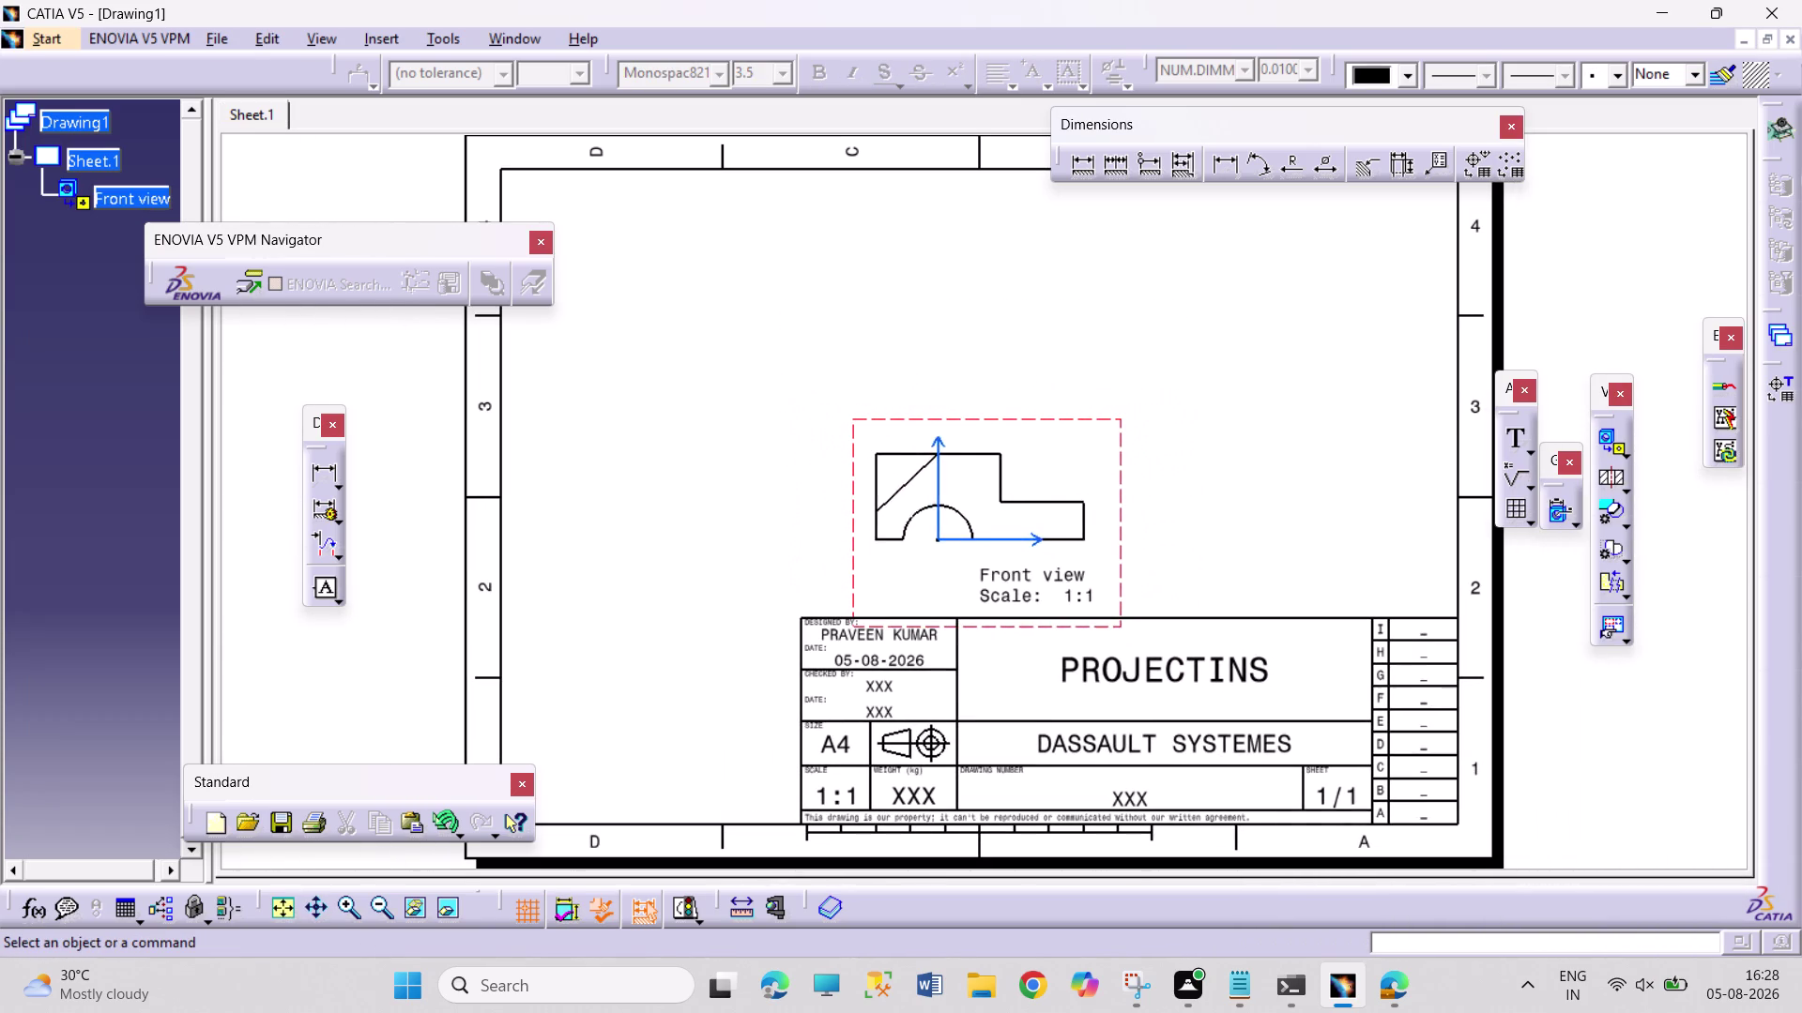
drag(1043, 417, 765, 225)
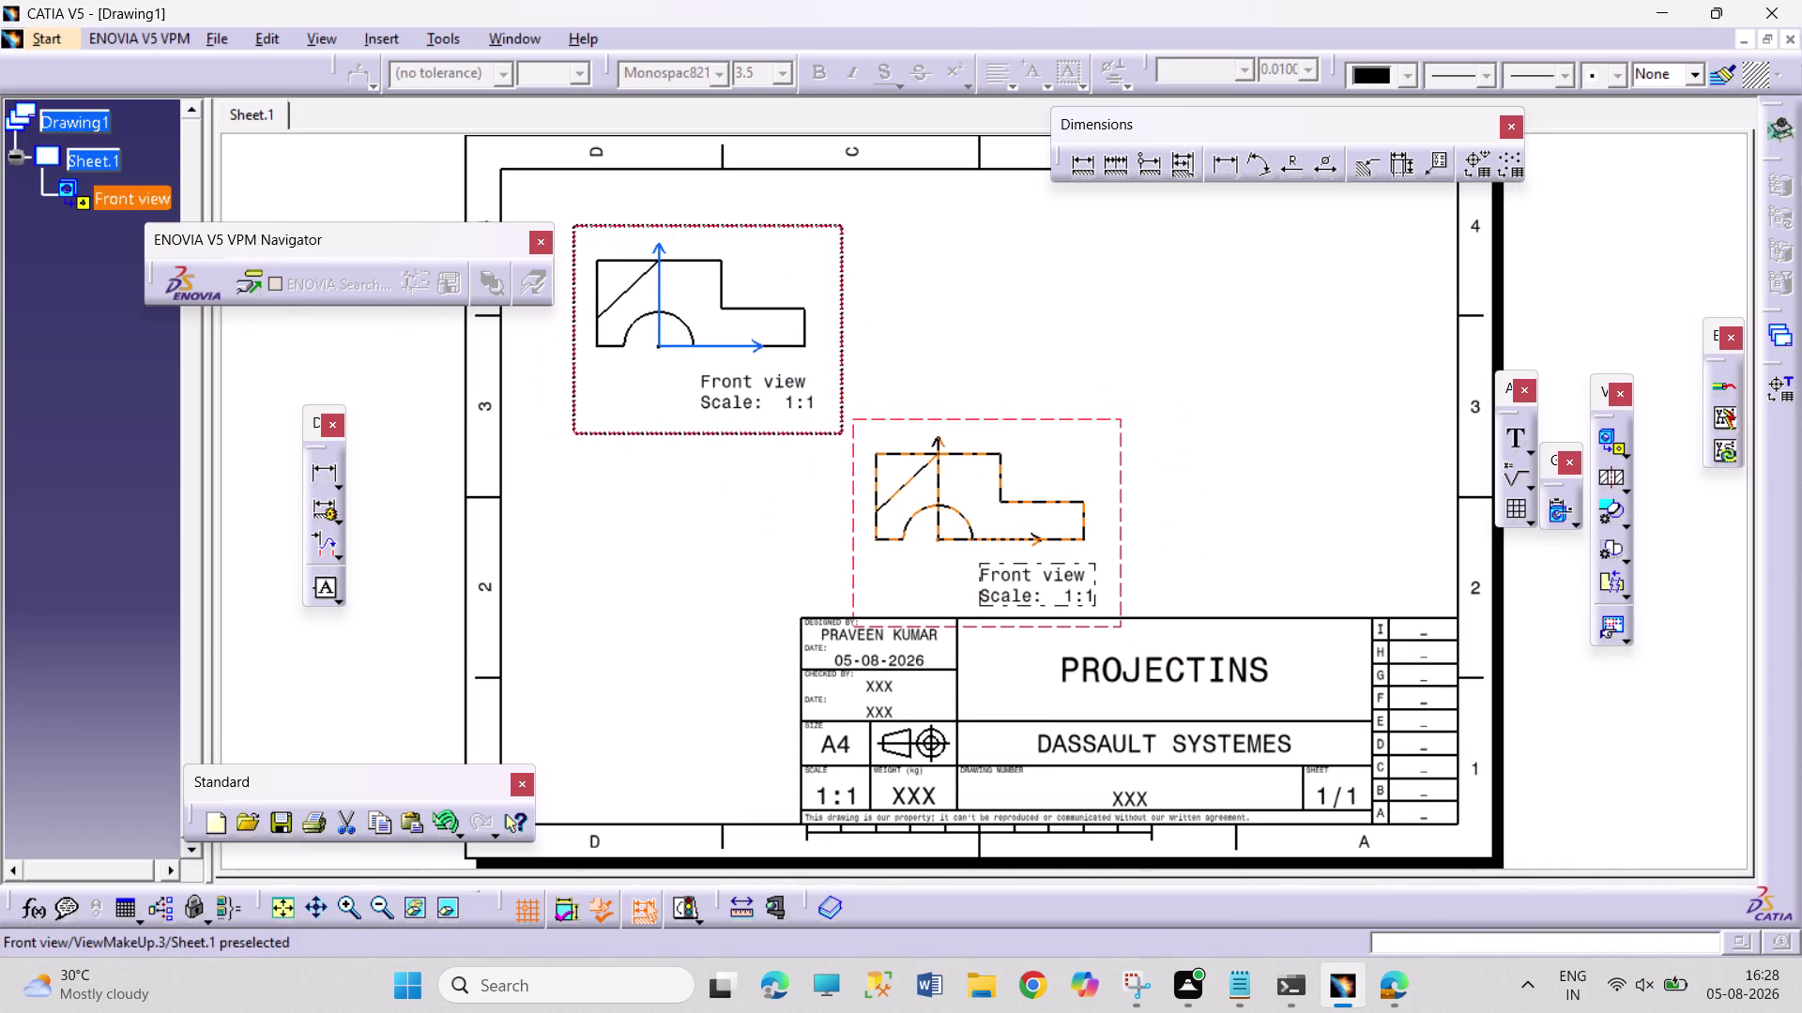
drag(765, 226, 769, 227)
click(1040, 419)
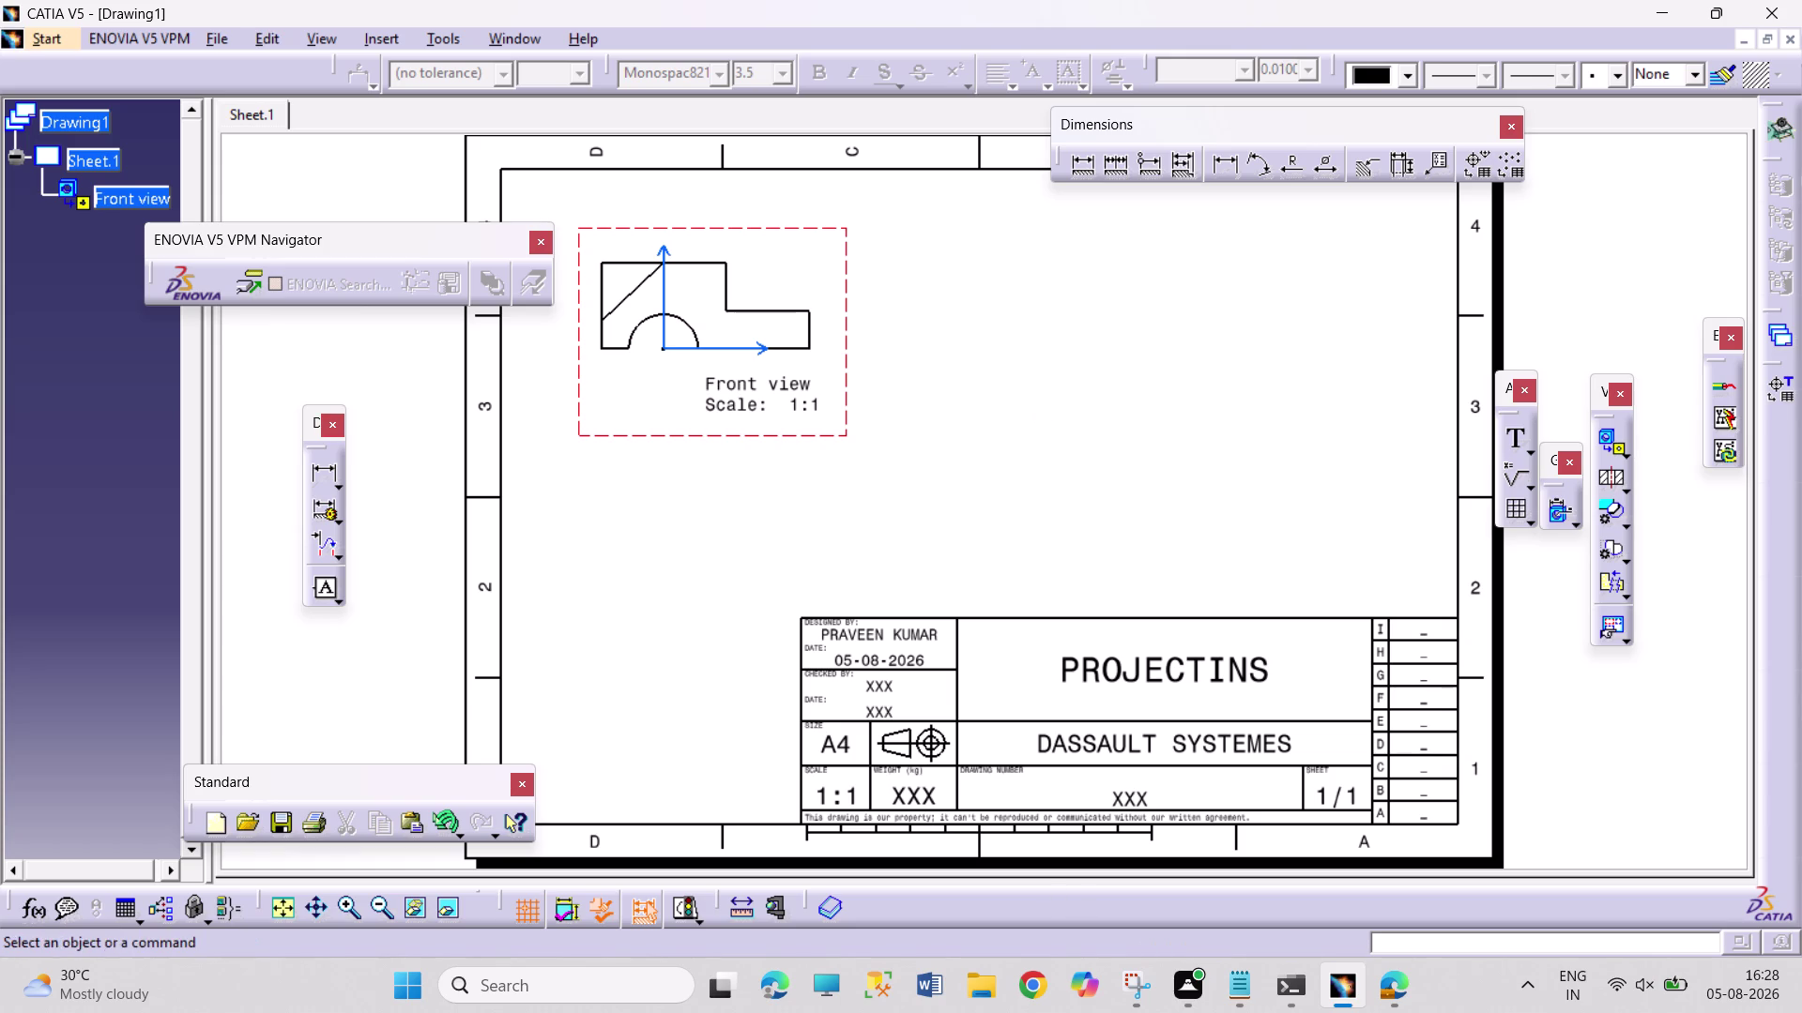
drag(846, 276, 859, 261)
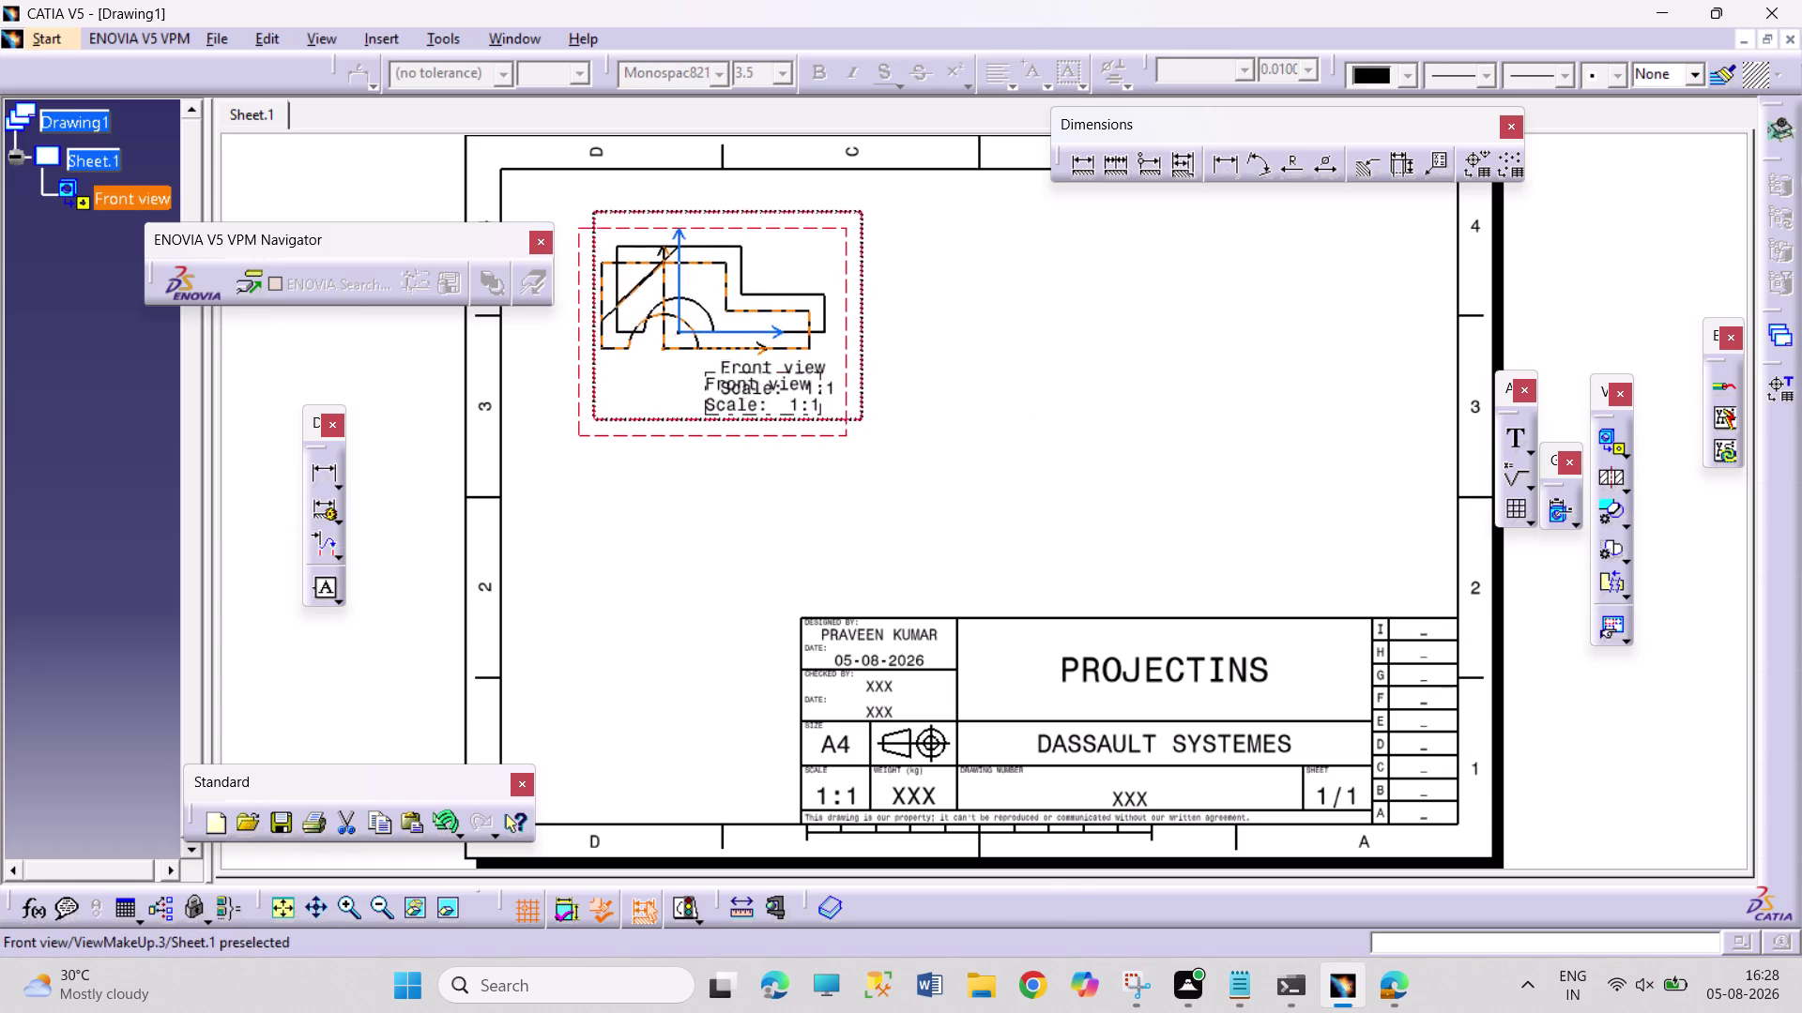
drag(859, 261, 859, 245)
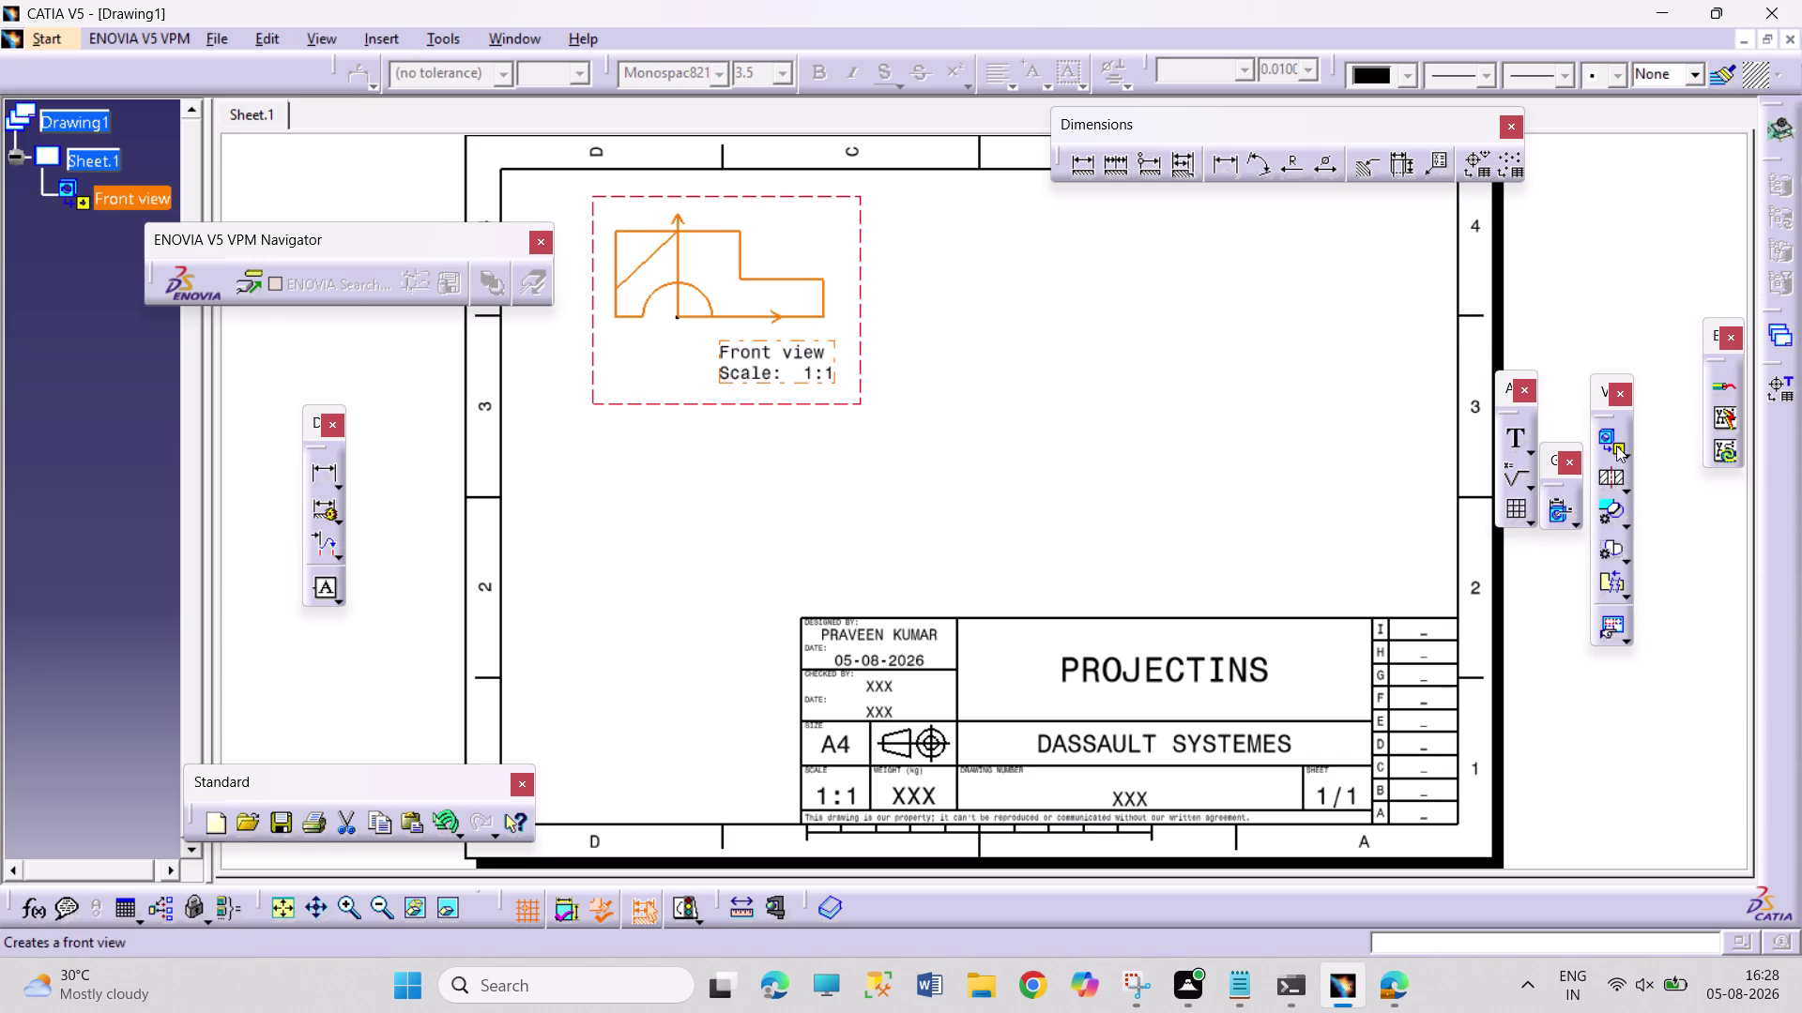
Project a top view below and a left view beside the front view.
click(1629, 451)
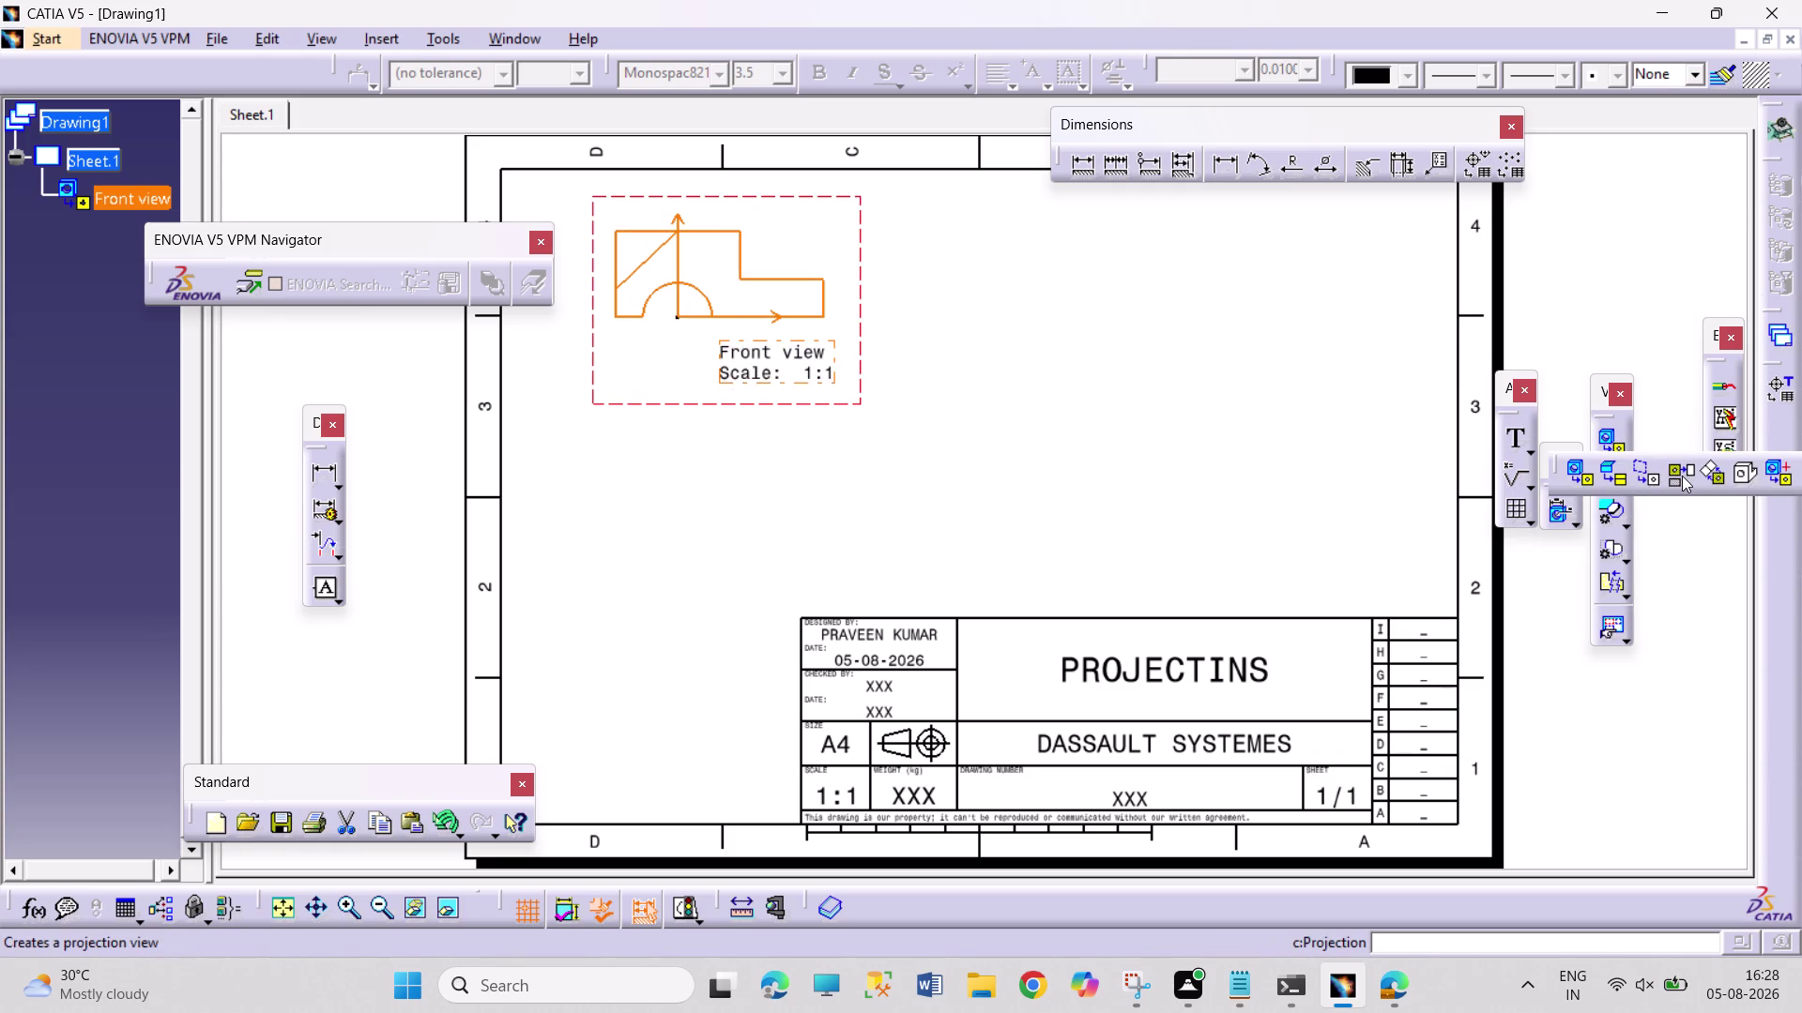
click(1682, 475)
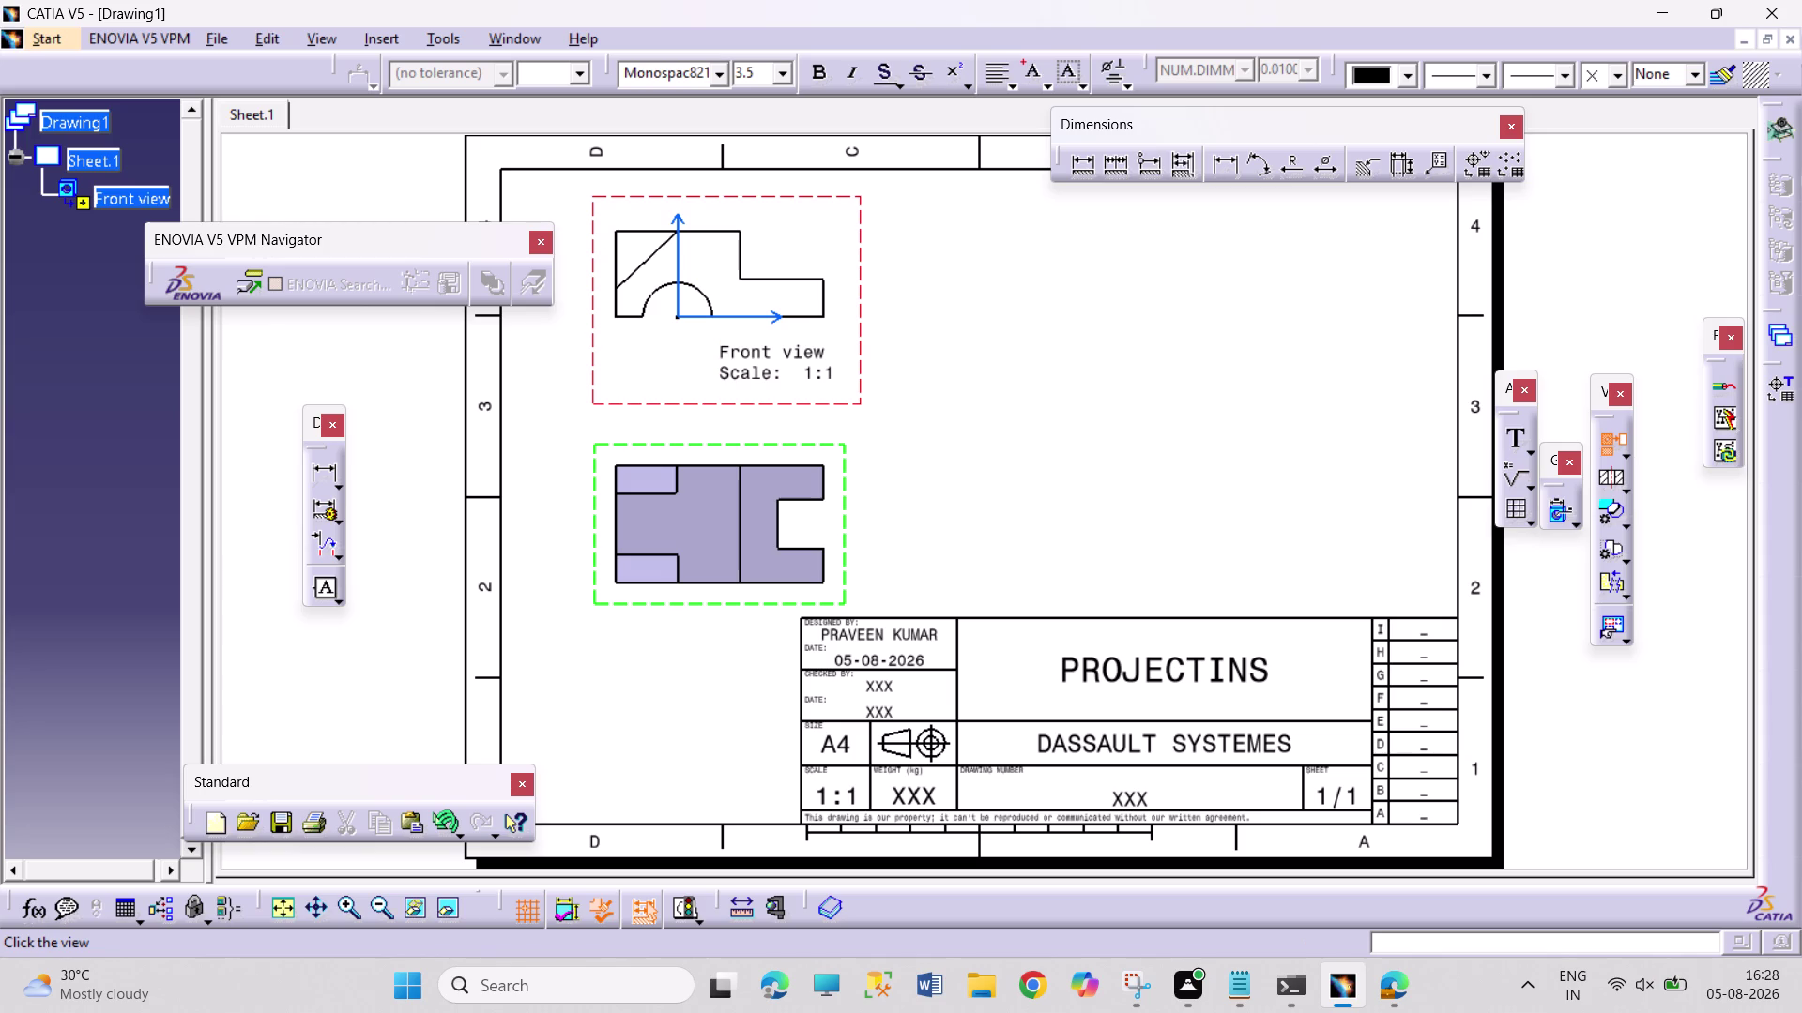
click(799, 524)
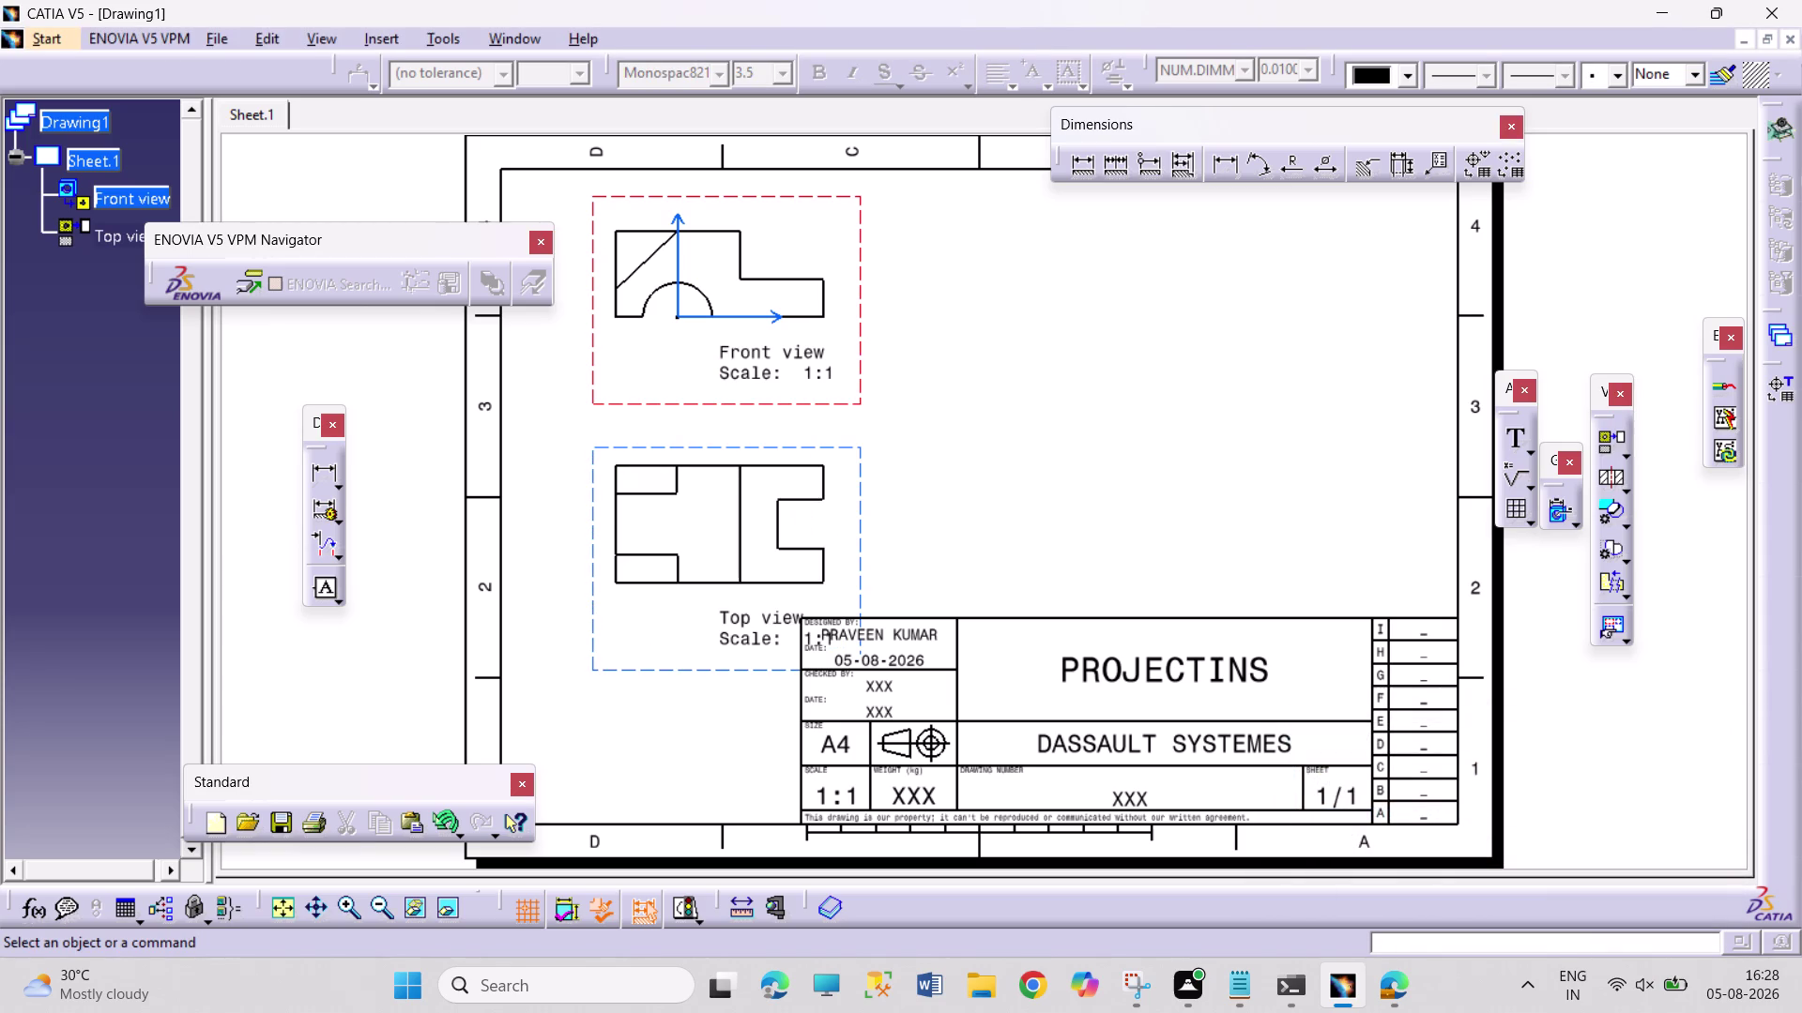
click(1602, 452)
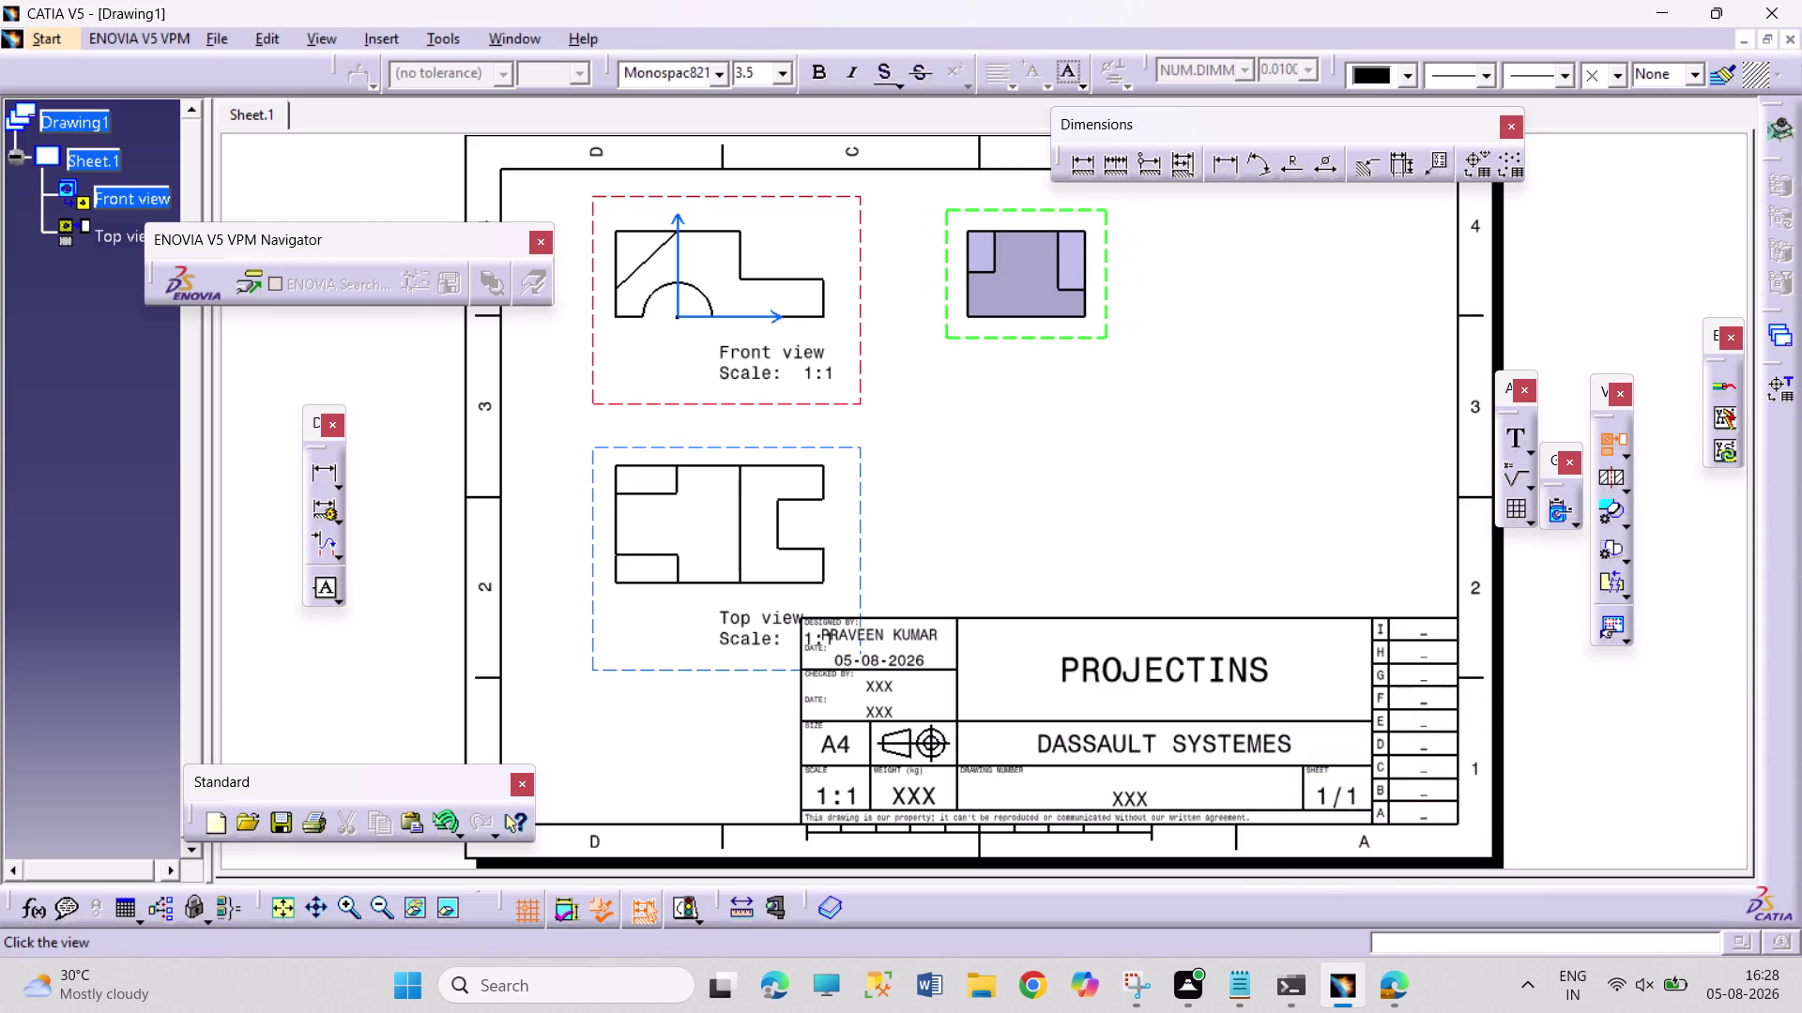
click(1027, 314)
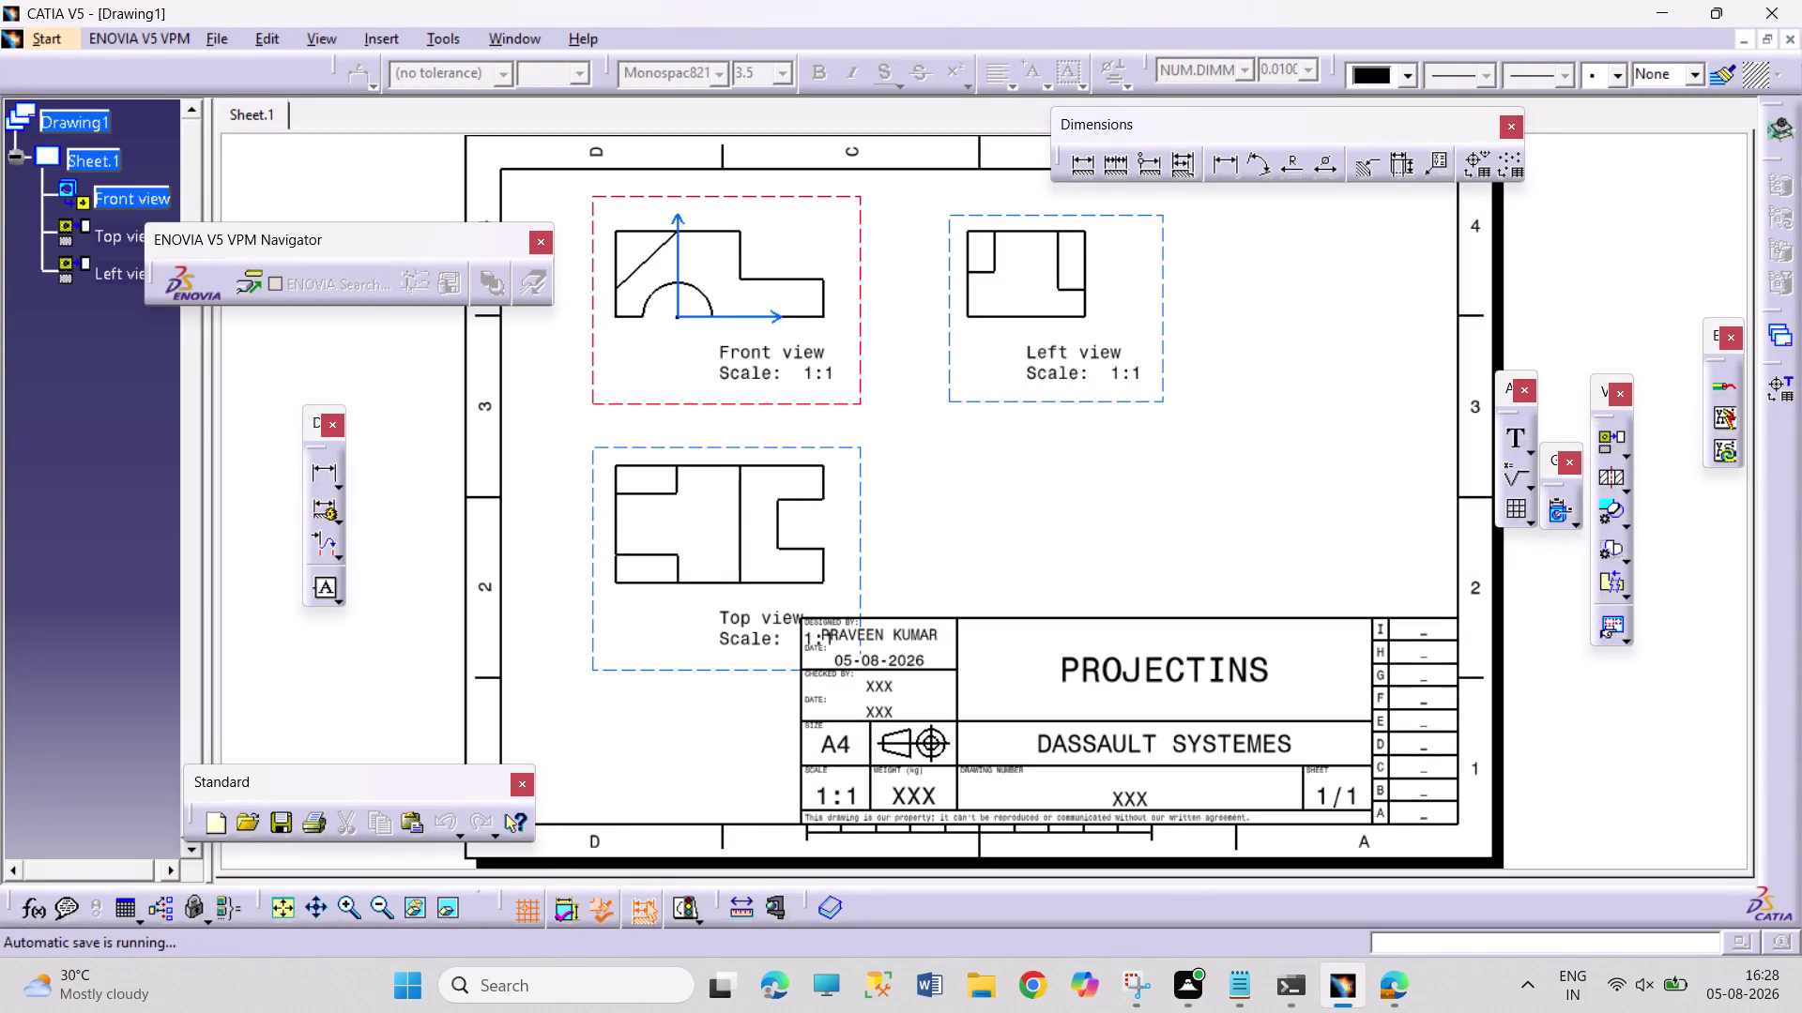
Drag the front view left to shift all three views on the sheet.
drag(626, 405, 569, 401)
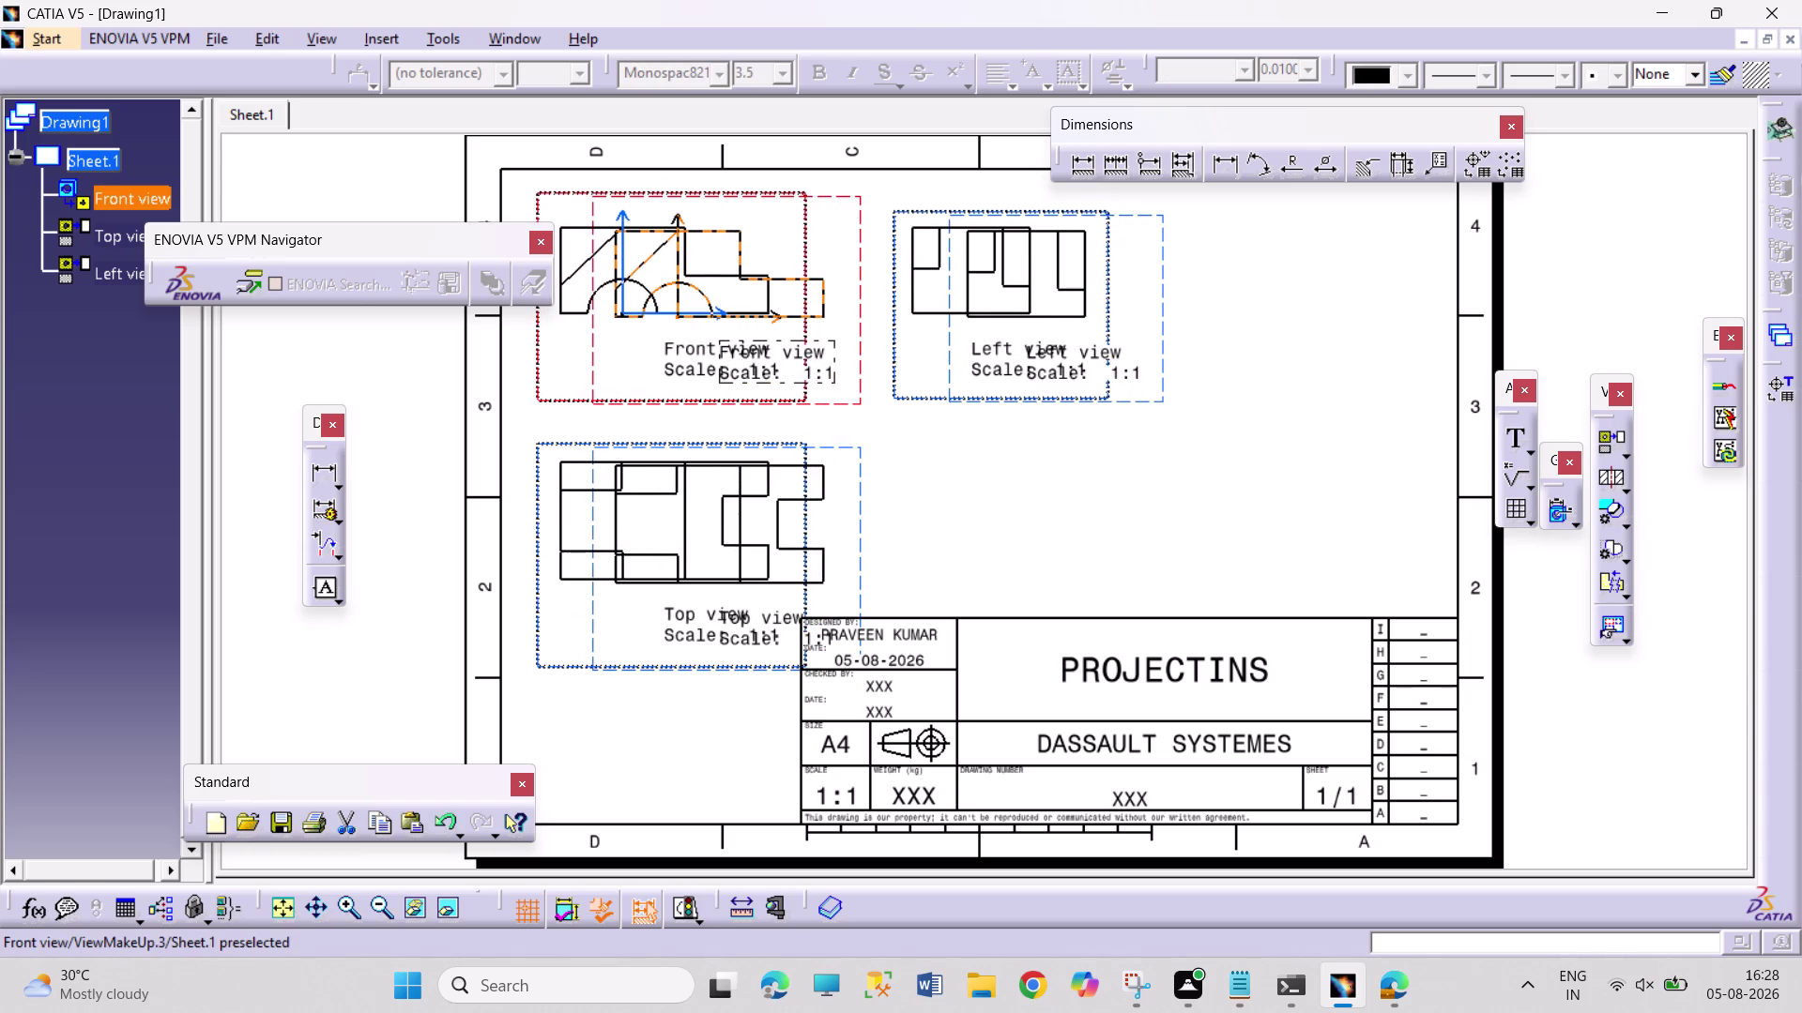
drag(570, 400, 566, 403)
click(1054, 496)
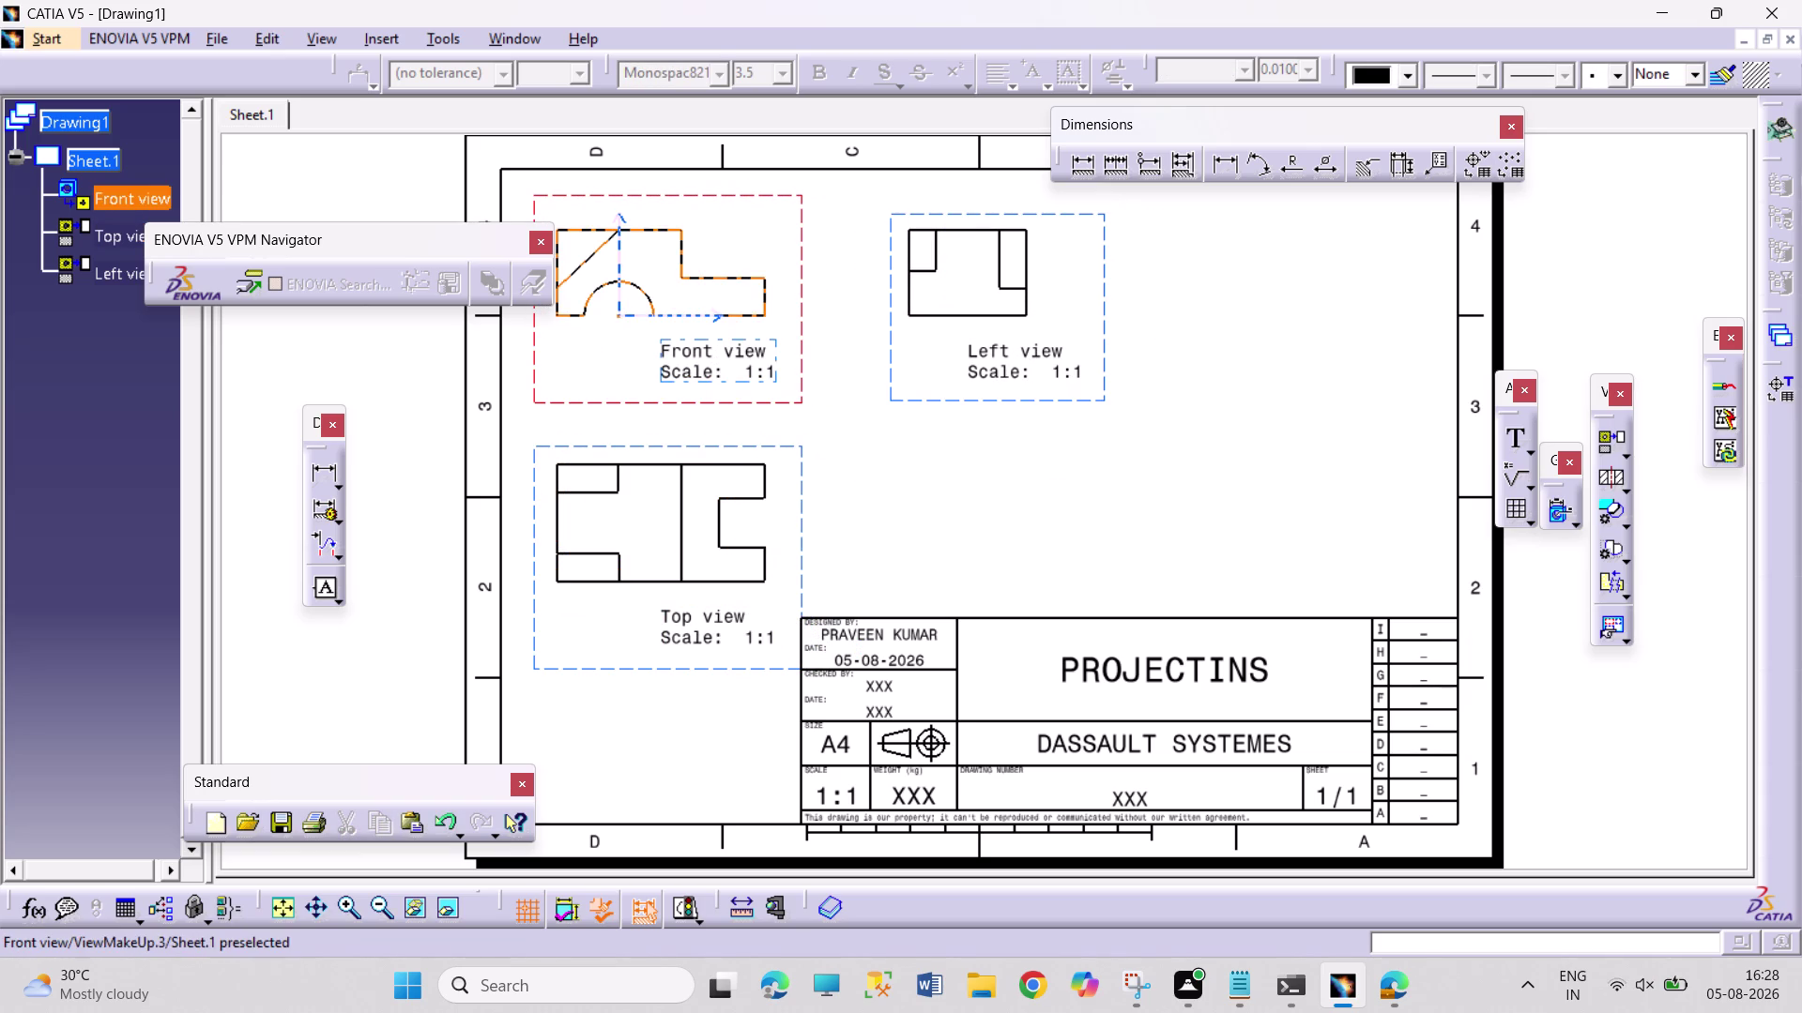
click(1627, 449)
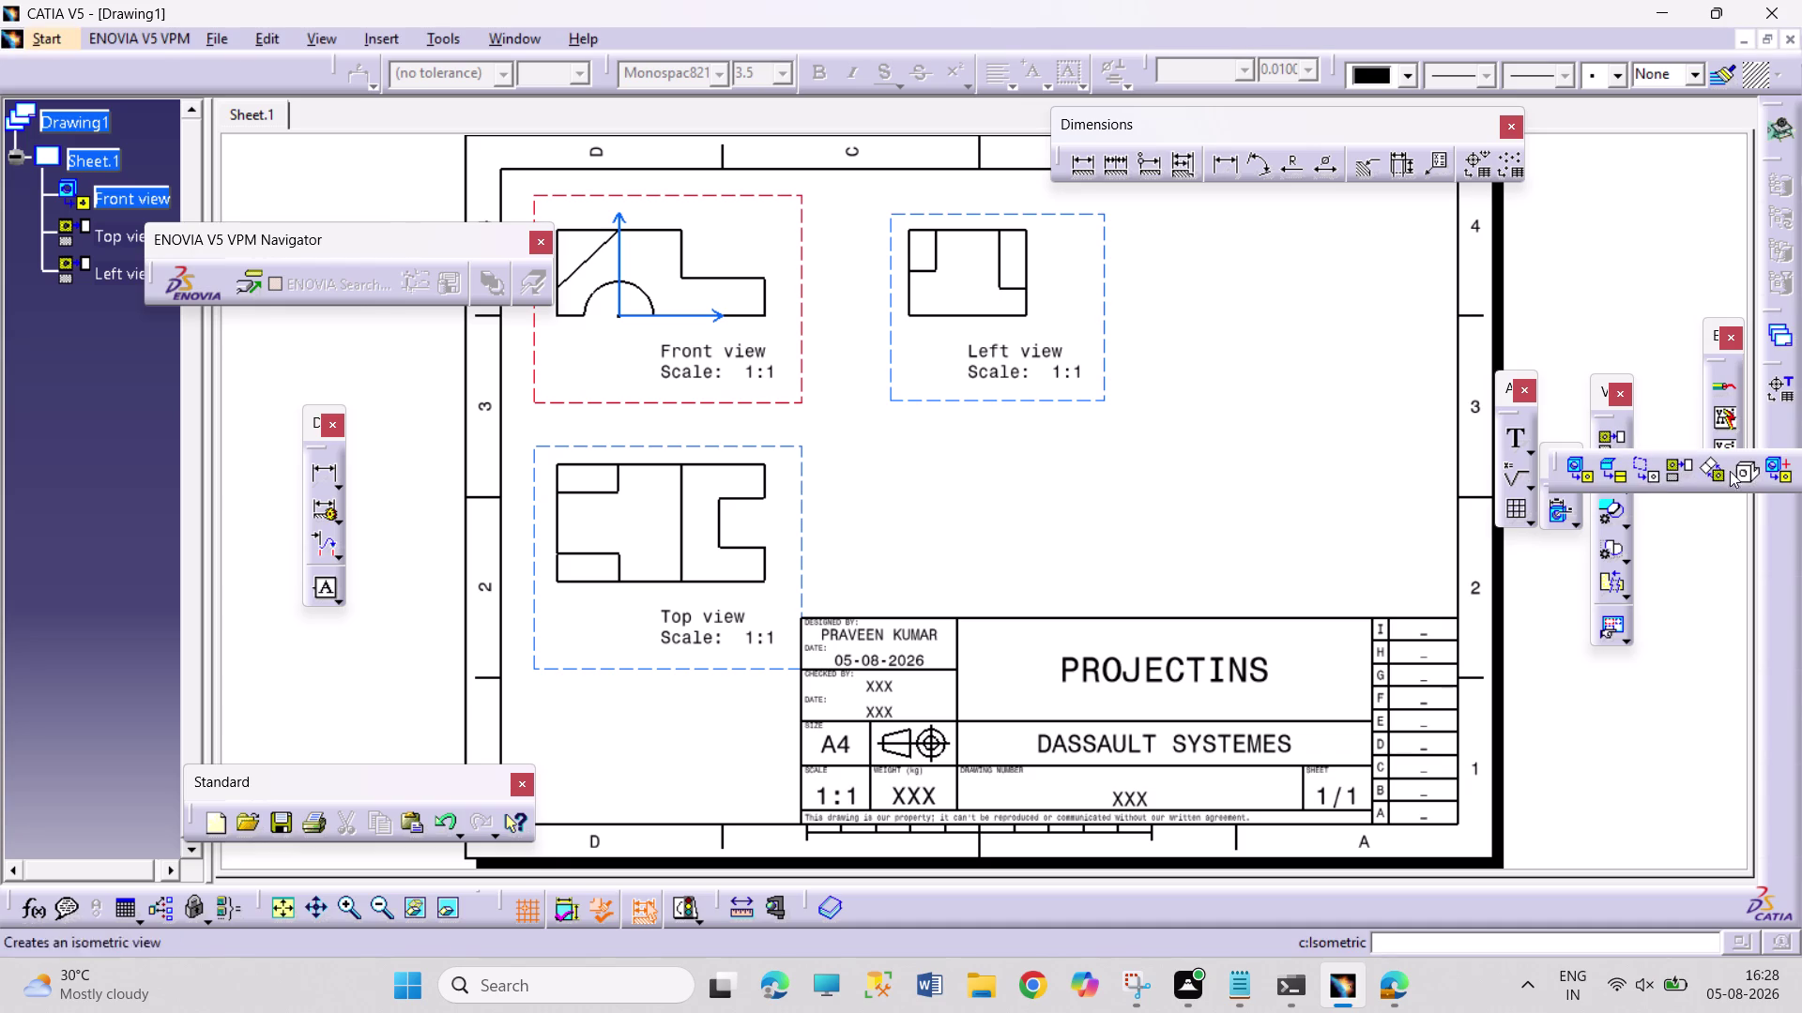
Start an isometric view and orbit the PROJECTIONS 10 part to try different angles.
click(1743, 472)
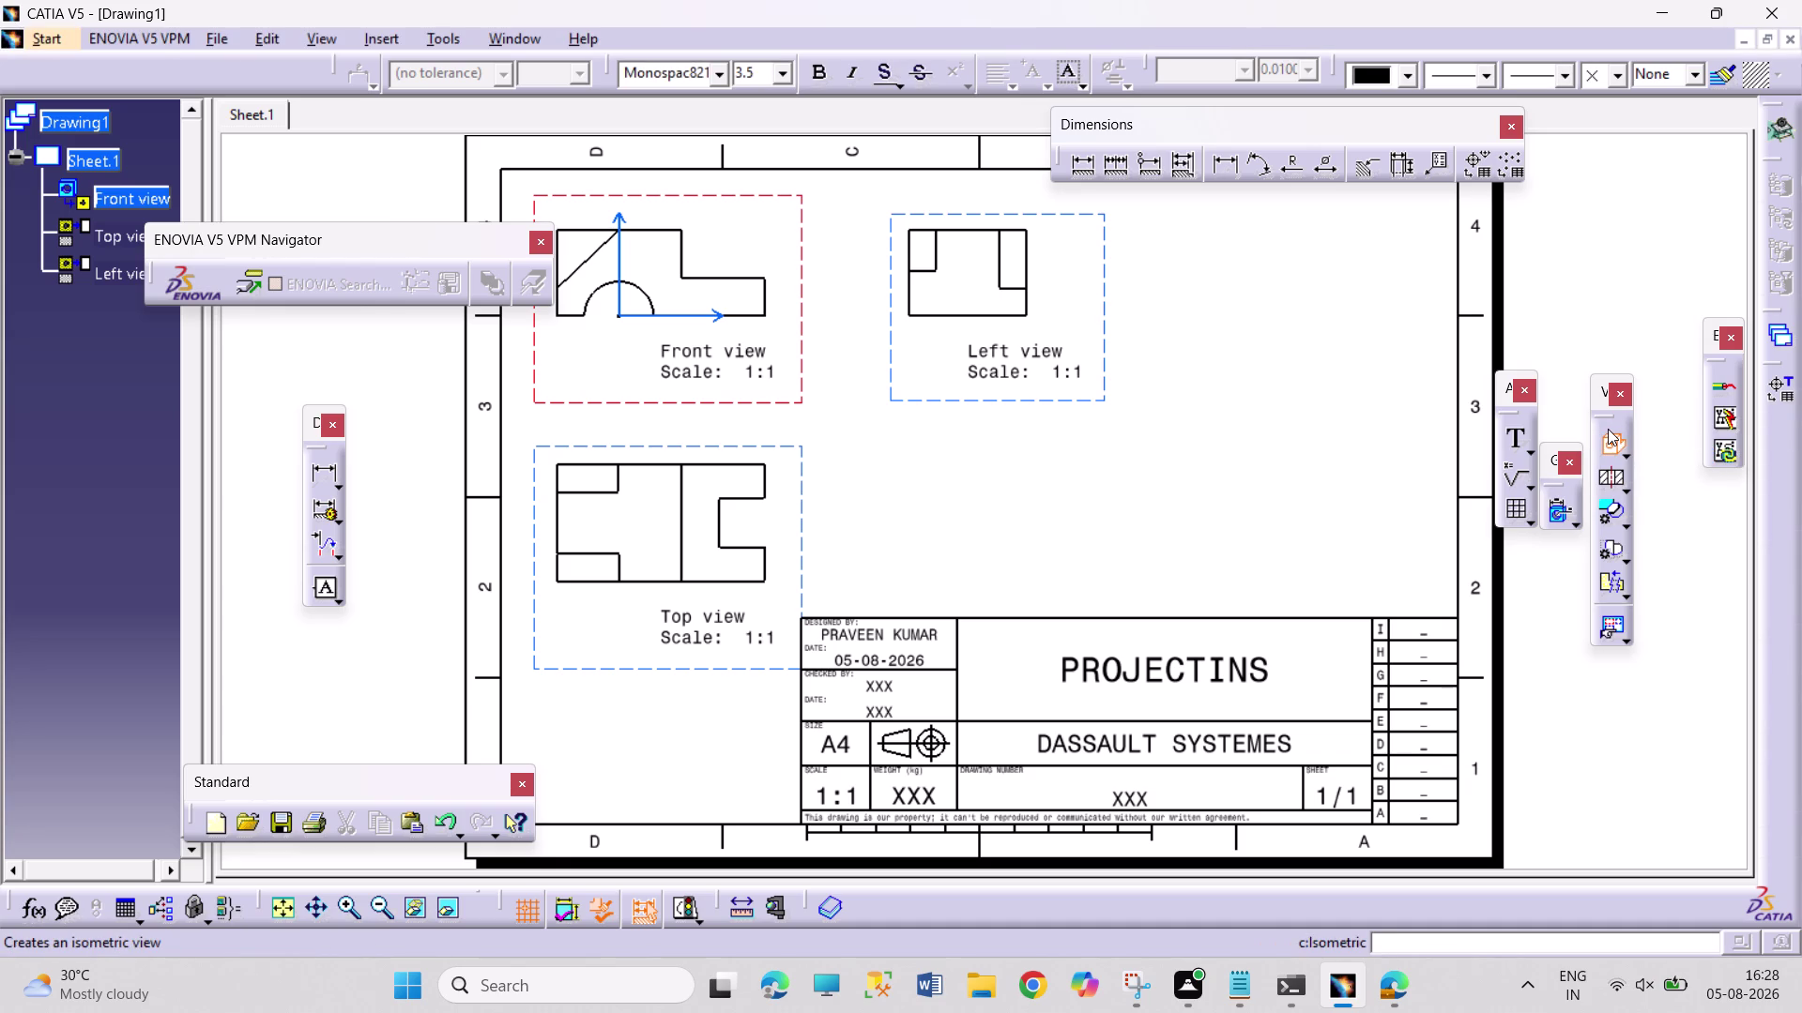
click(513, 35)
click(560, 182)
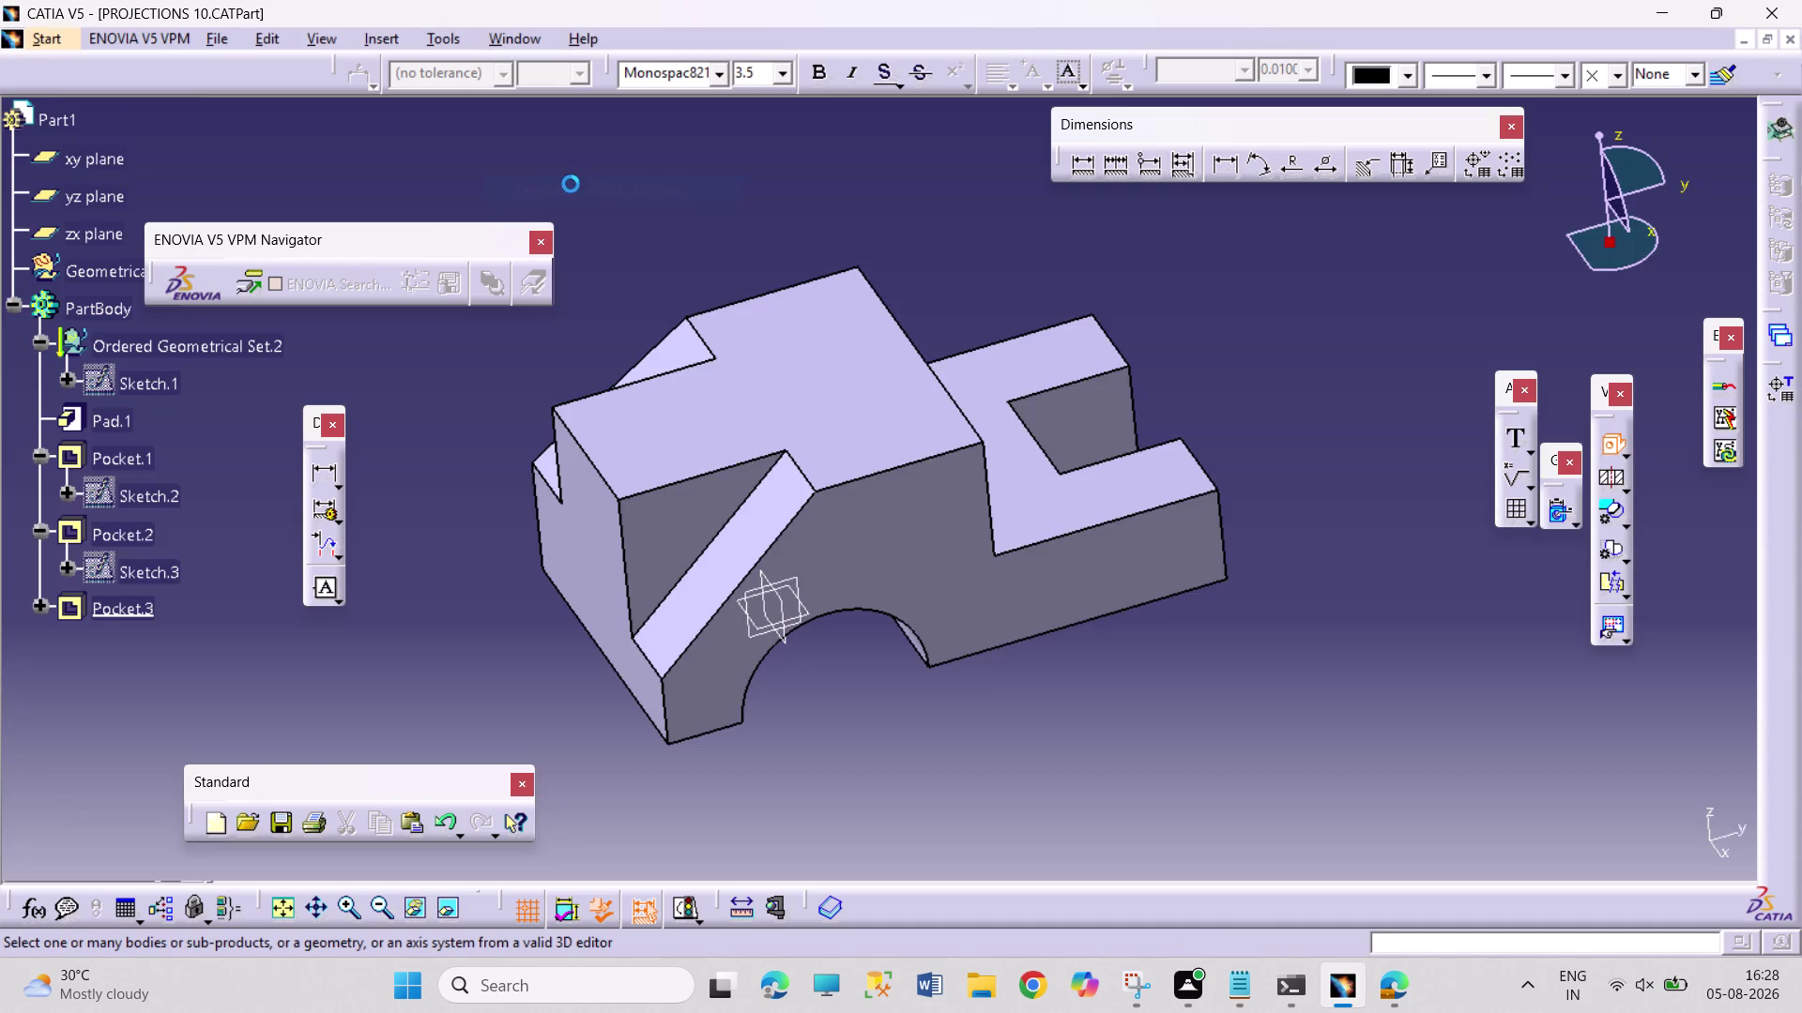
click(745, 903)
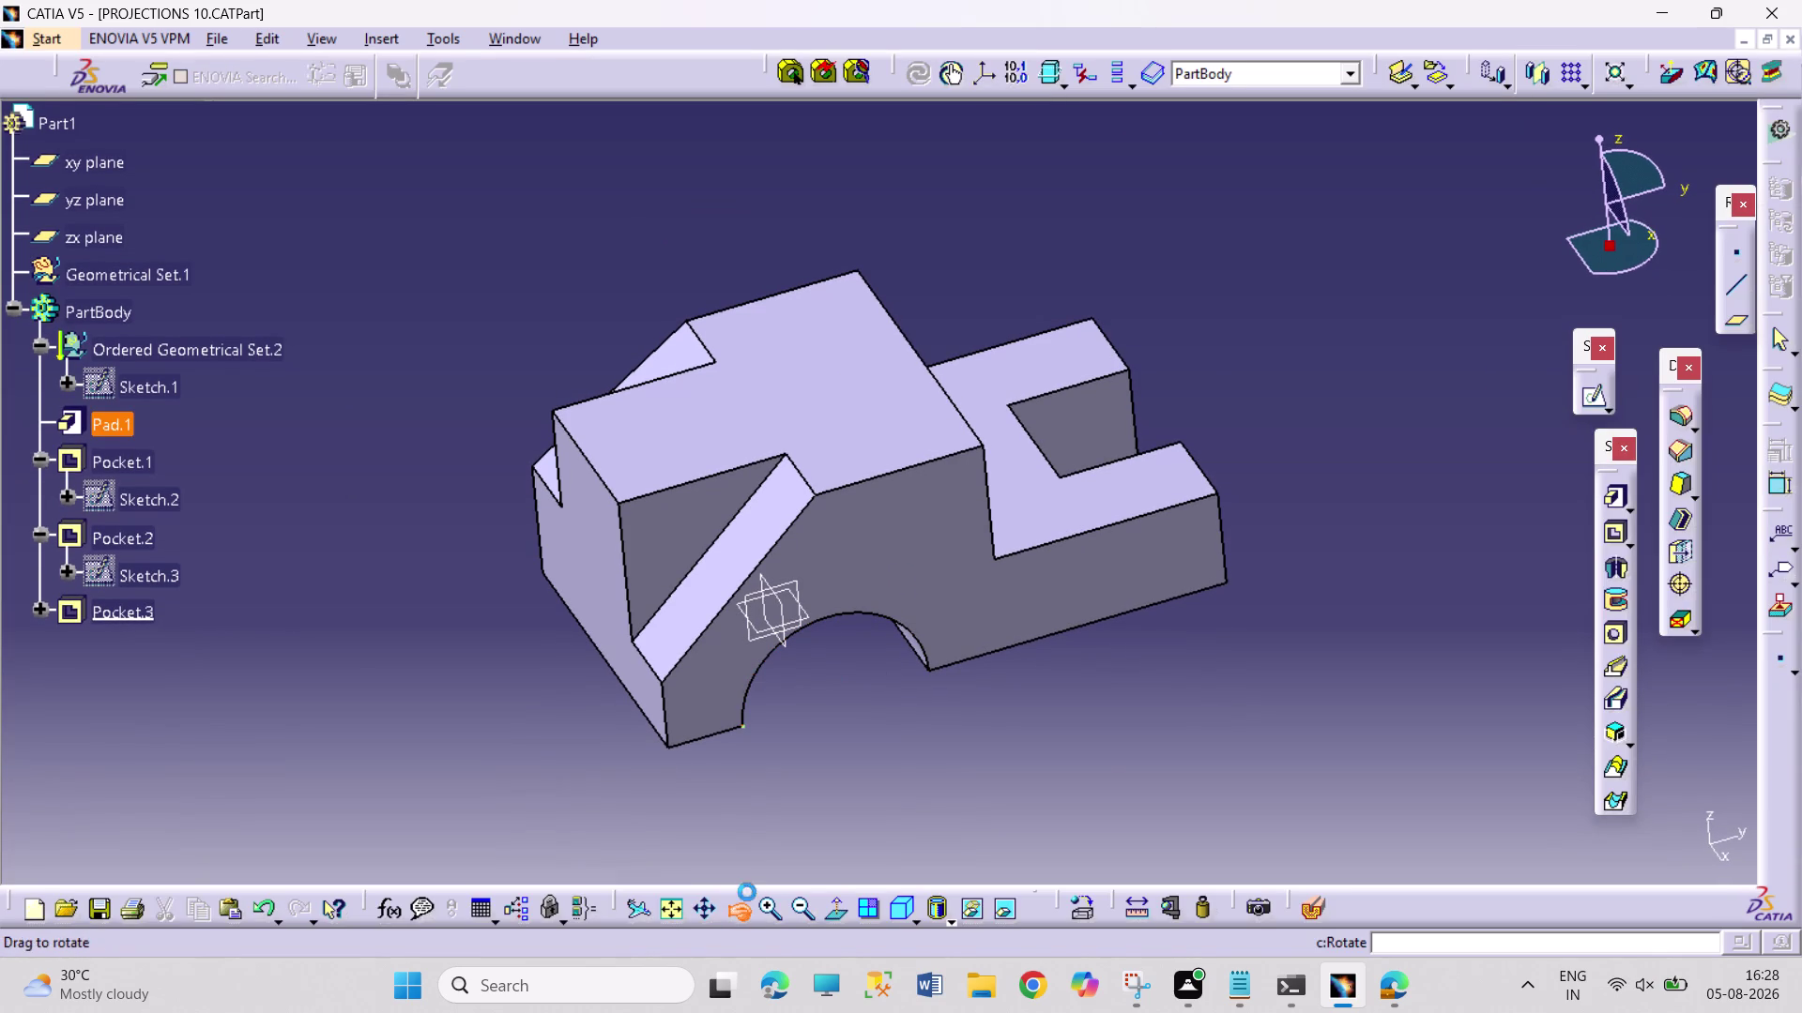
drag(621, 800, 813, 809)
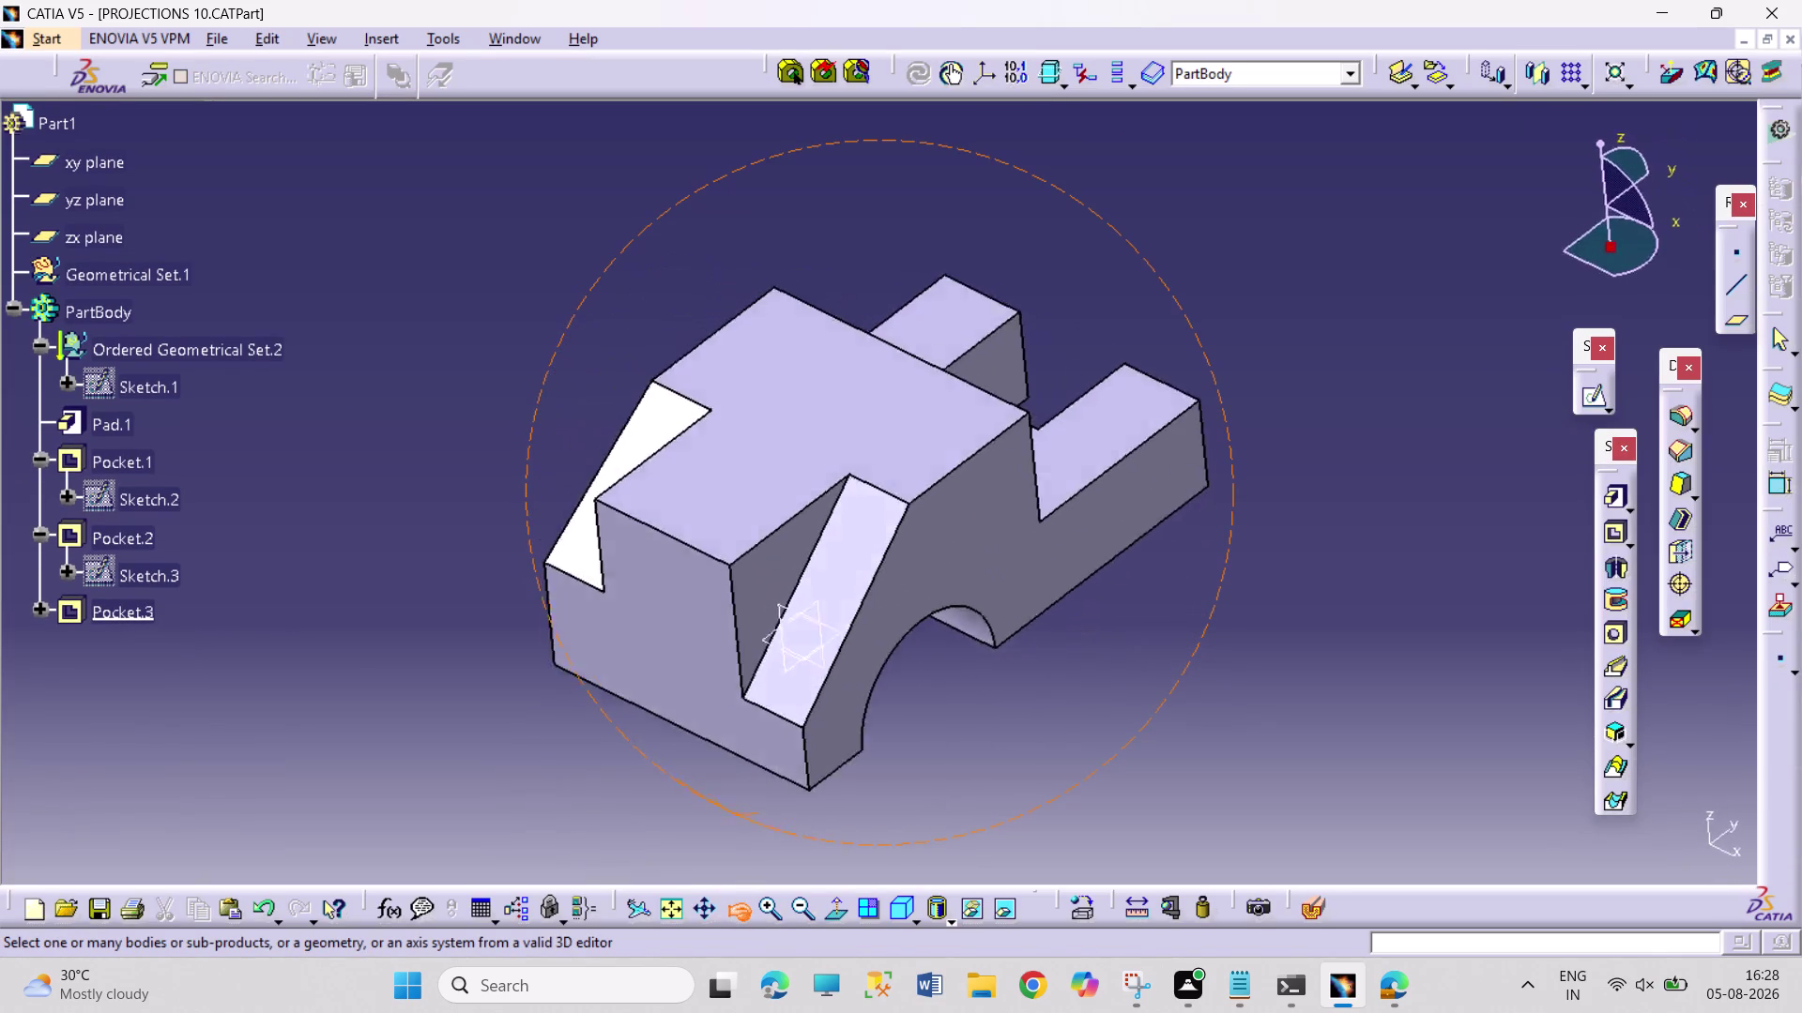
drag(812, 808, 589, 684)
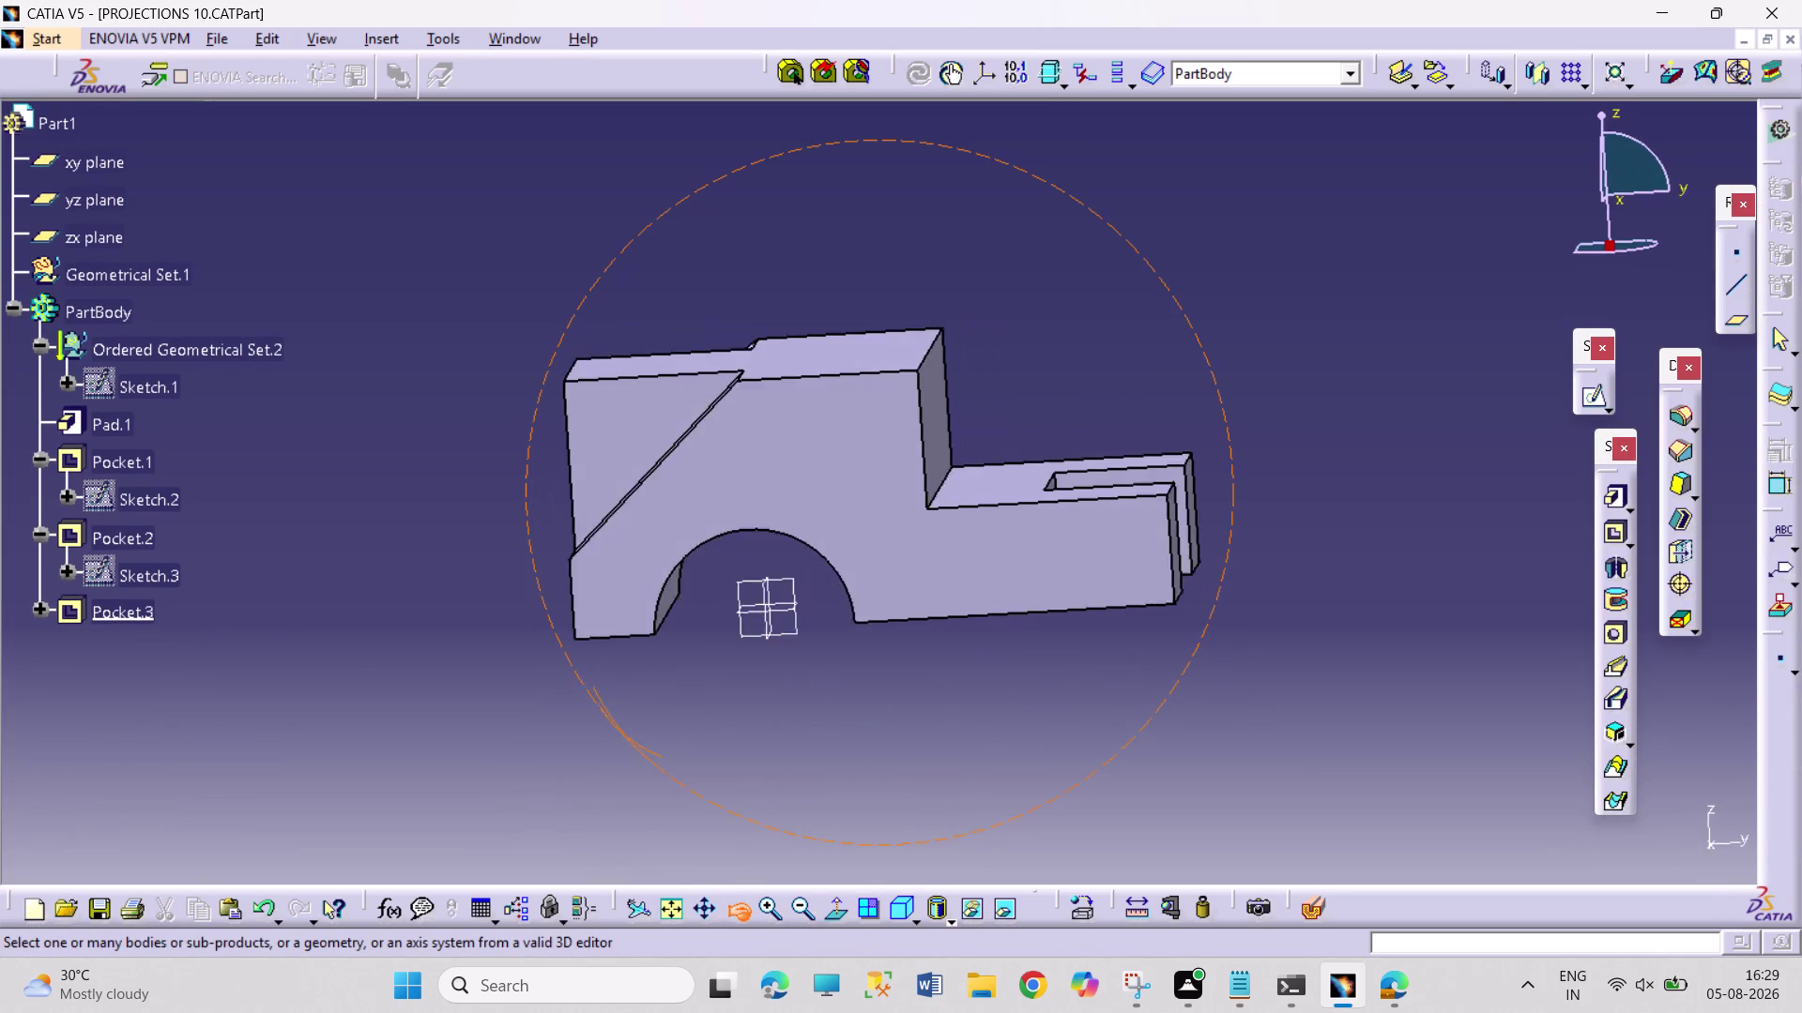
drag(589, 684, 486, 805)
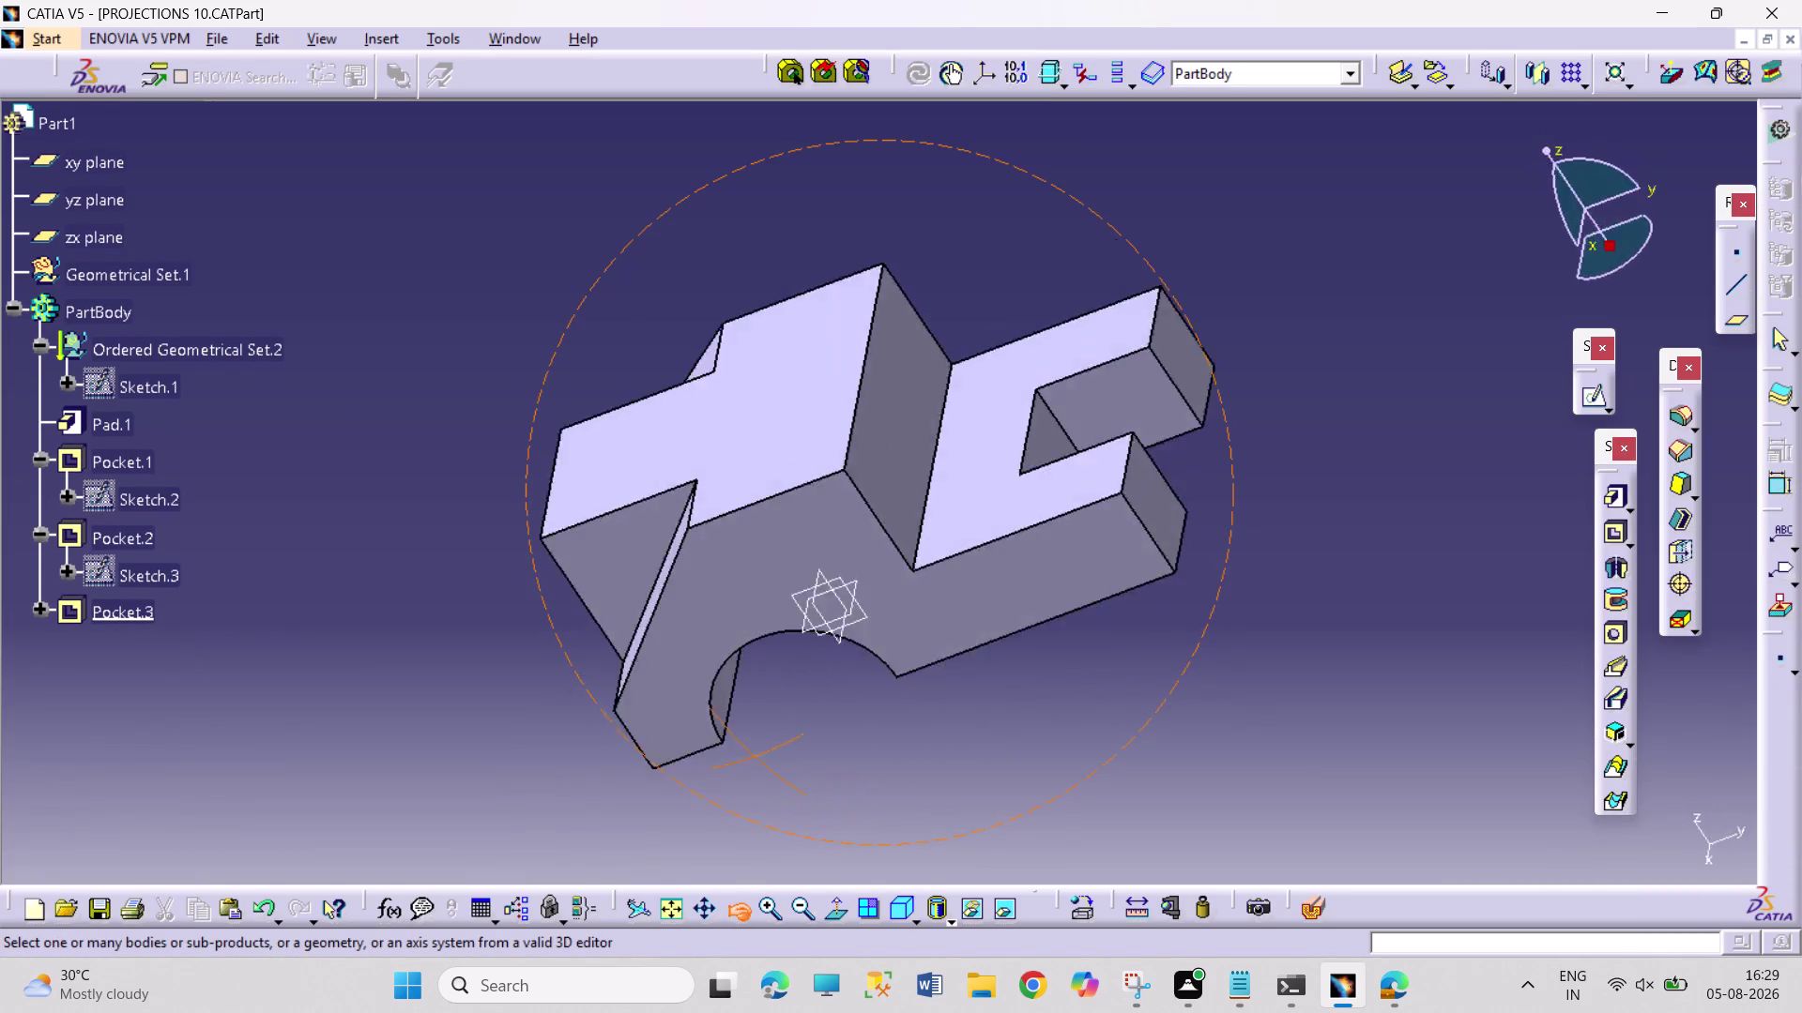
drag(487, 805, 602, 748)
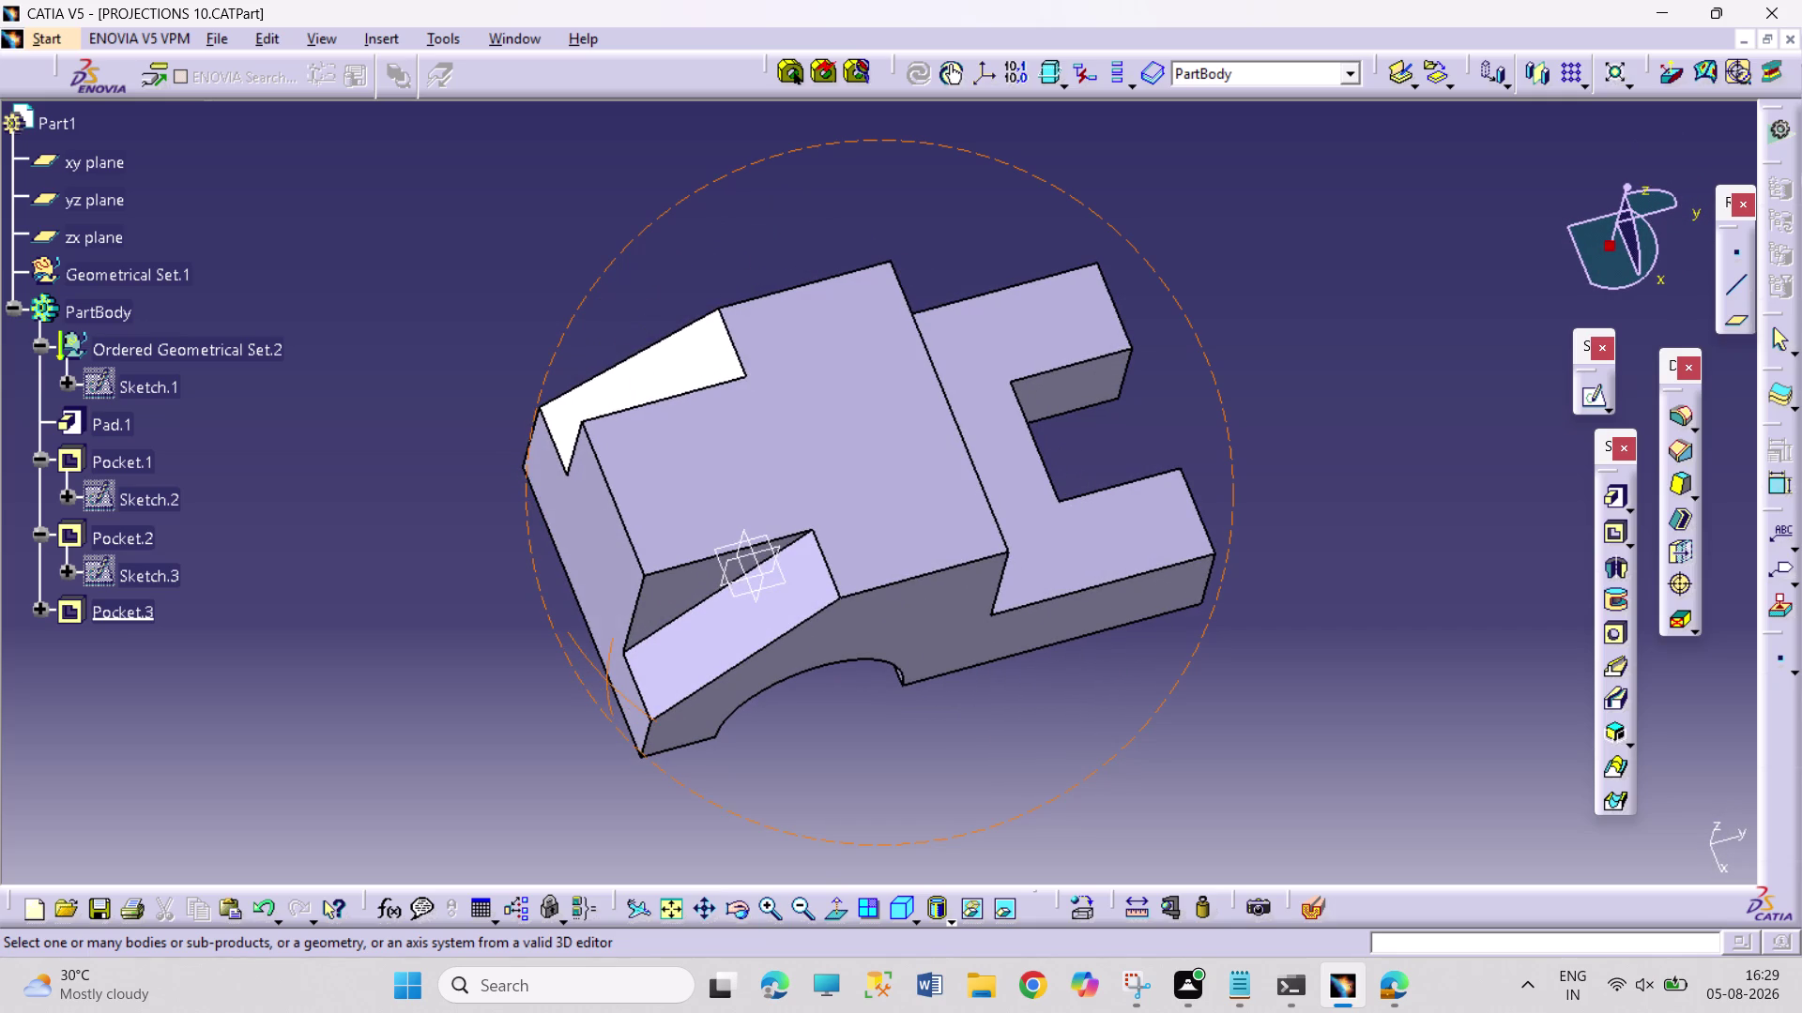
drag(748, 905, 762, 911)
drag(934, 812, 935, 710)
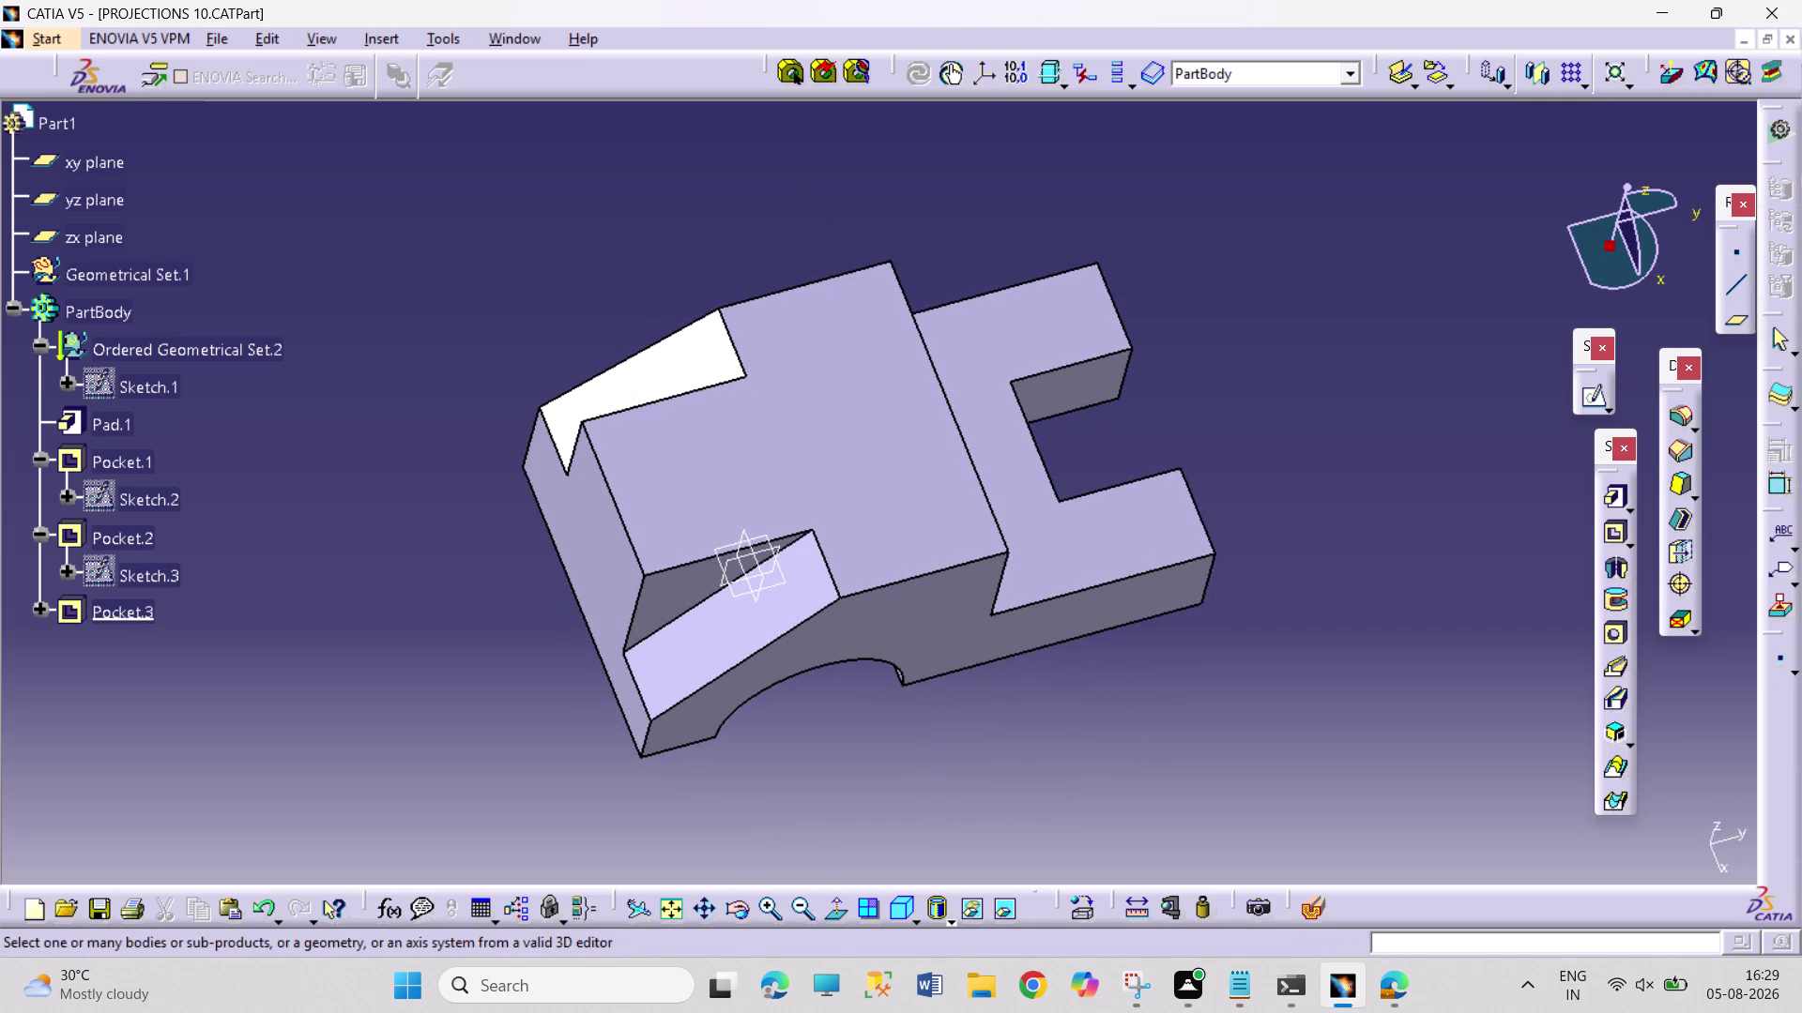
click(733, 897)
drag(990, 786, 955, 617)
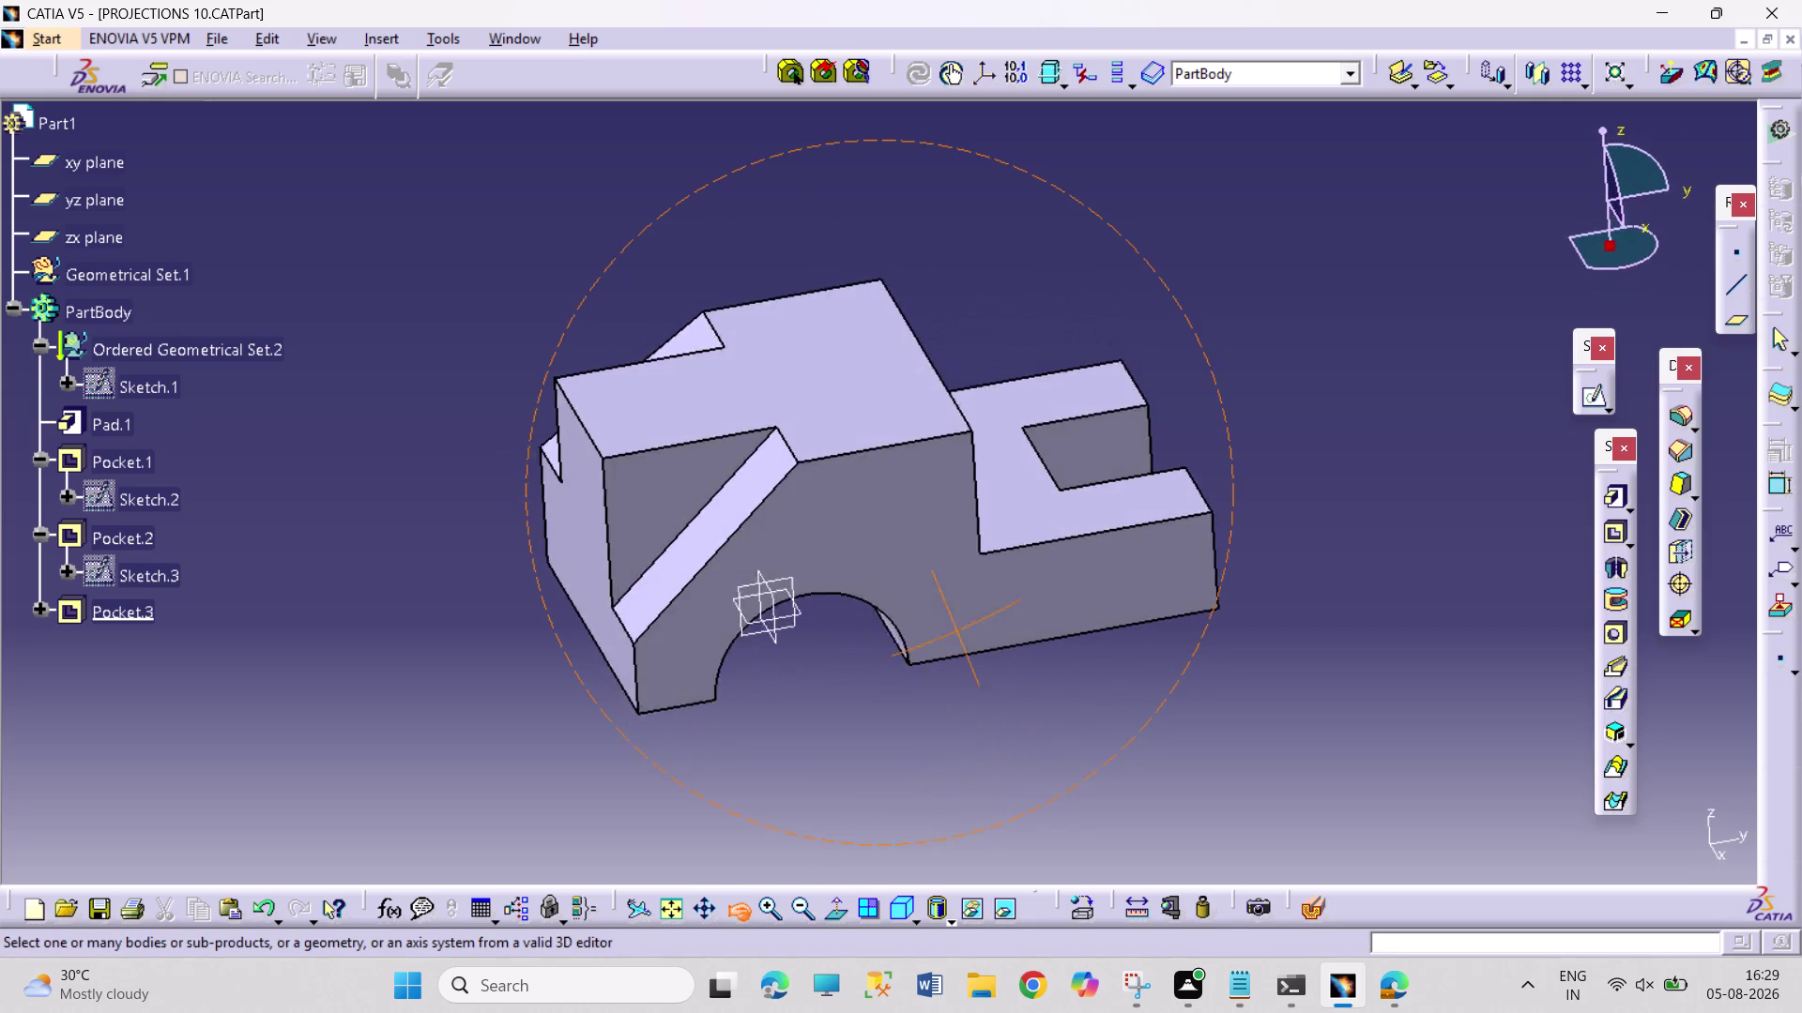
drag(954, 616, 943, 563)
click(895, 909)
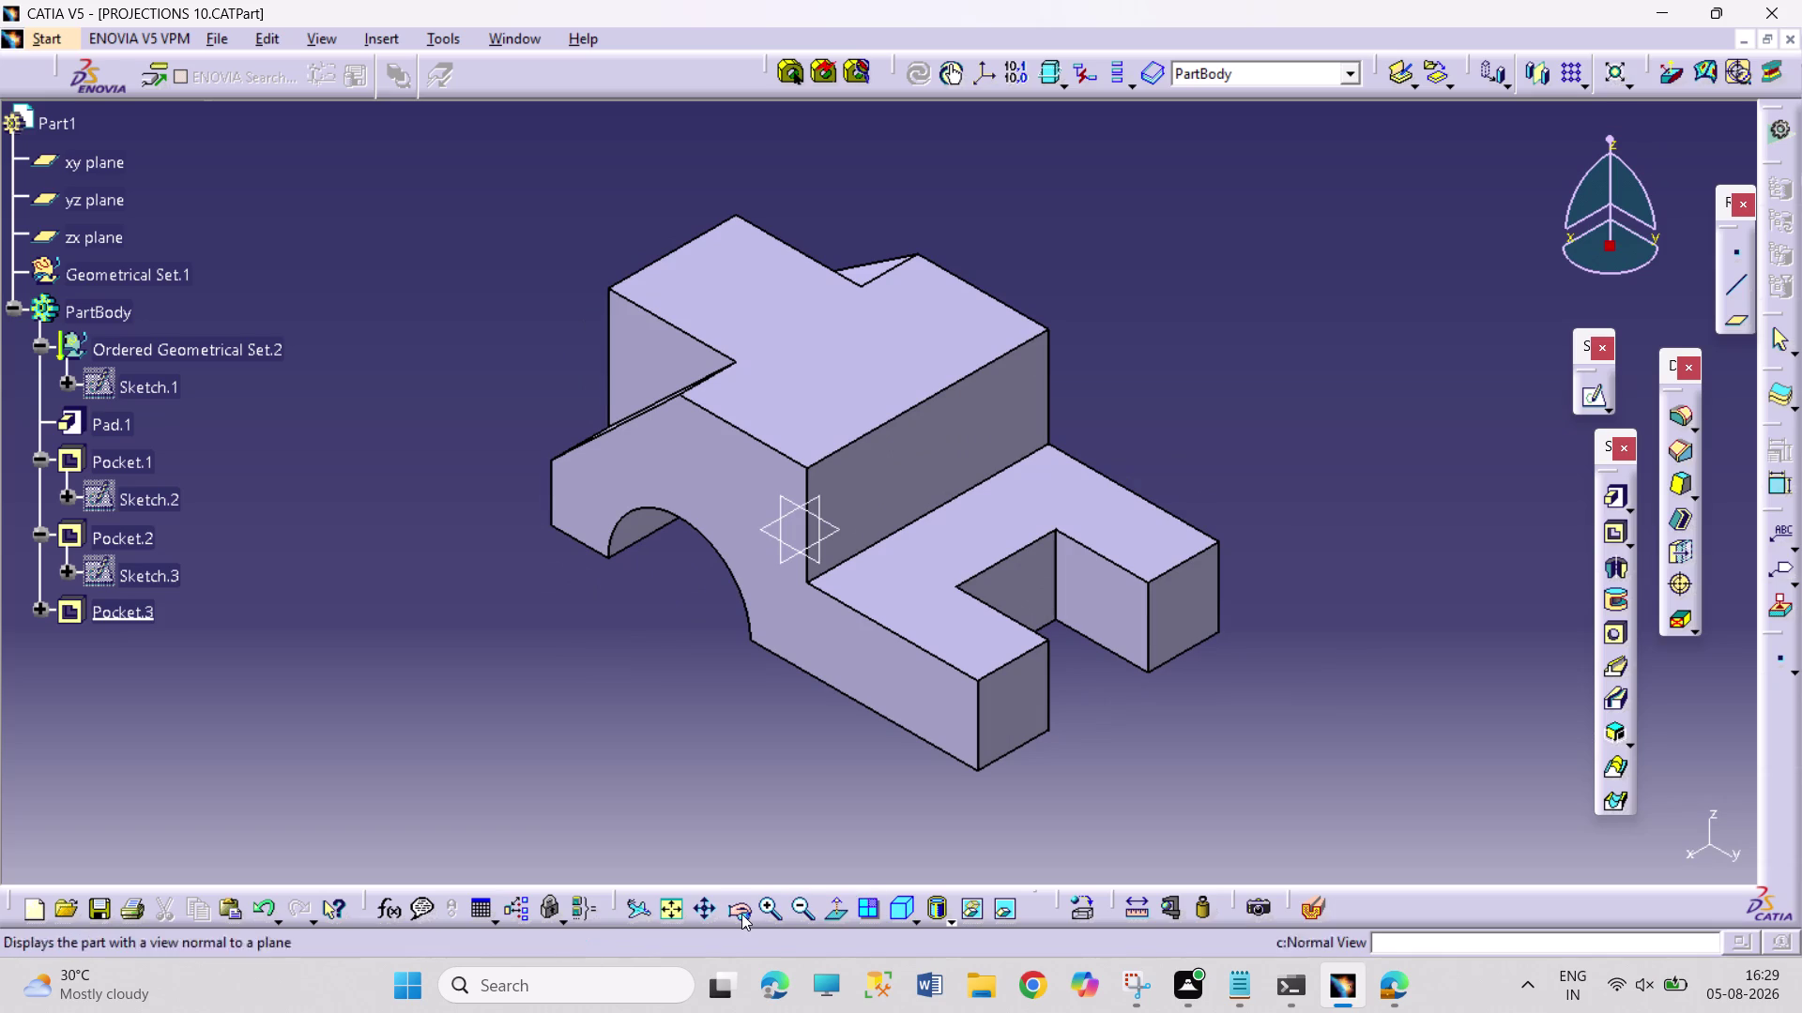
Snap the part to a standard orientation, refine it, and capture it.
click(741, 914)
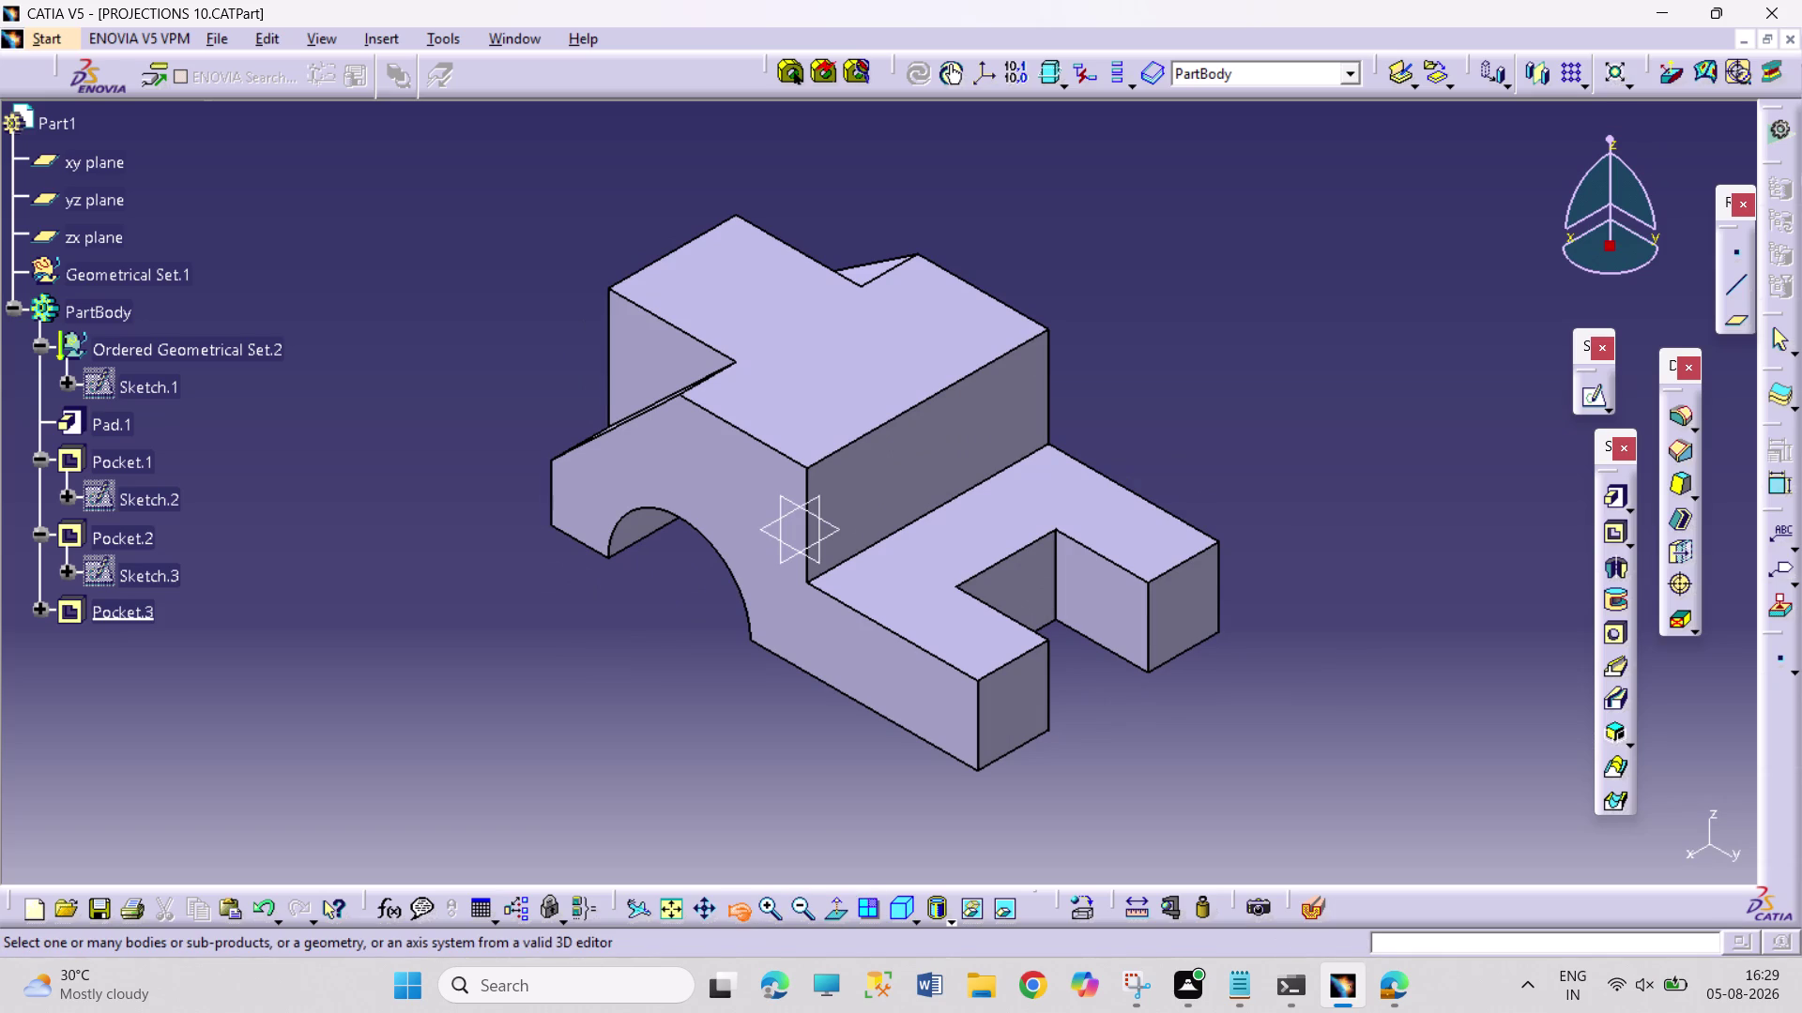
drag(739, 831, 823, 814)
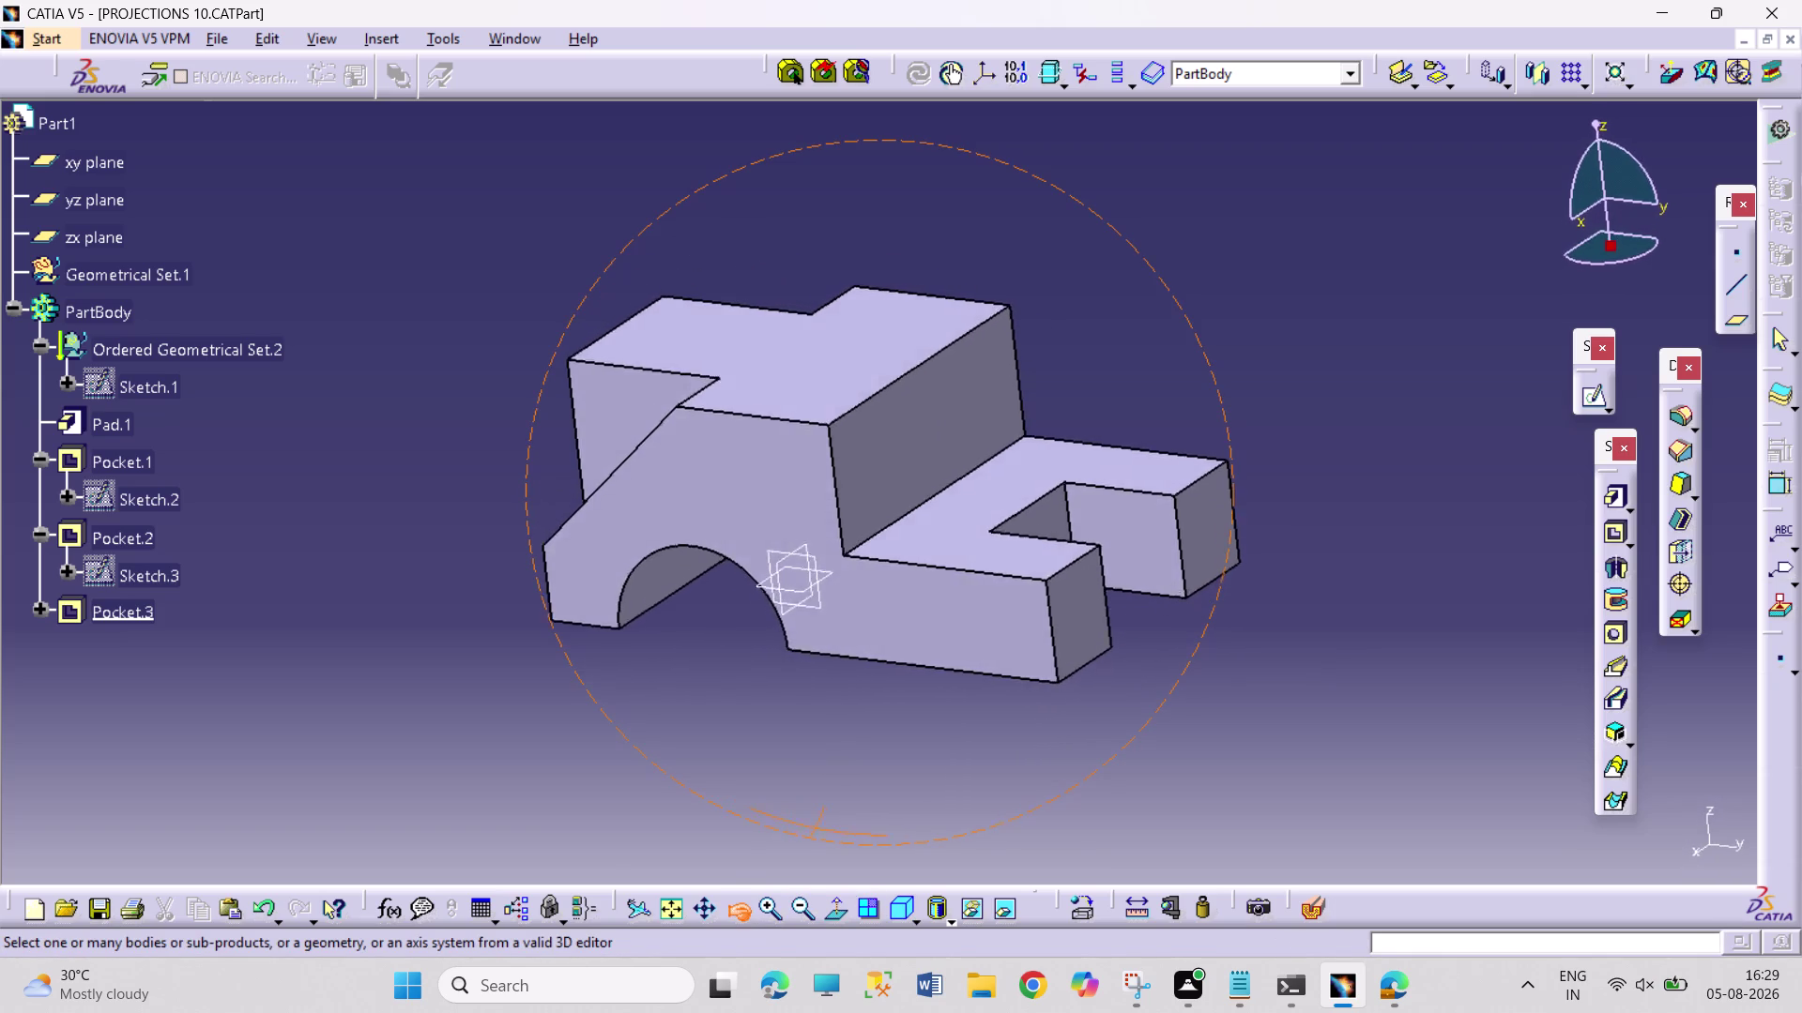
drag(823, 814, 850, 847)
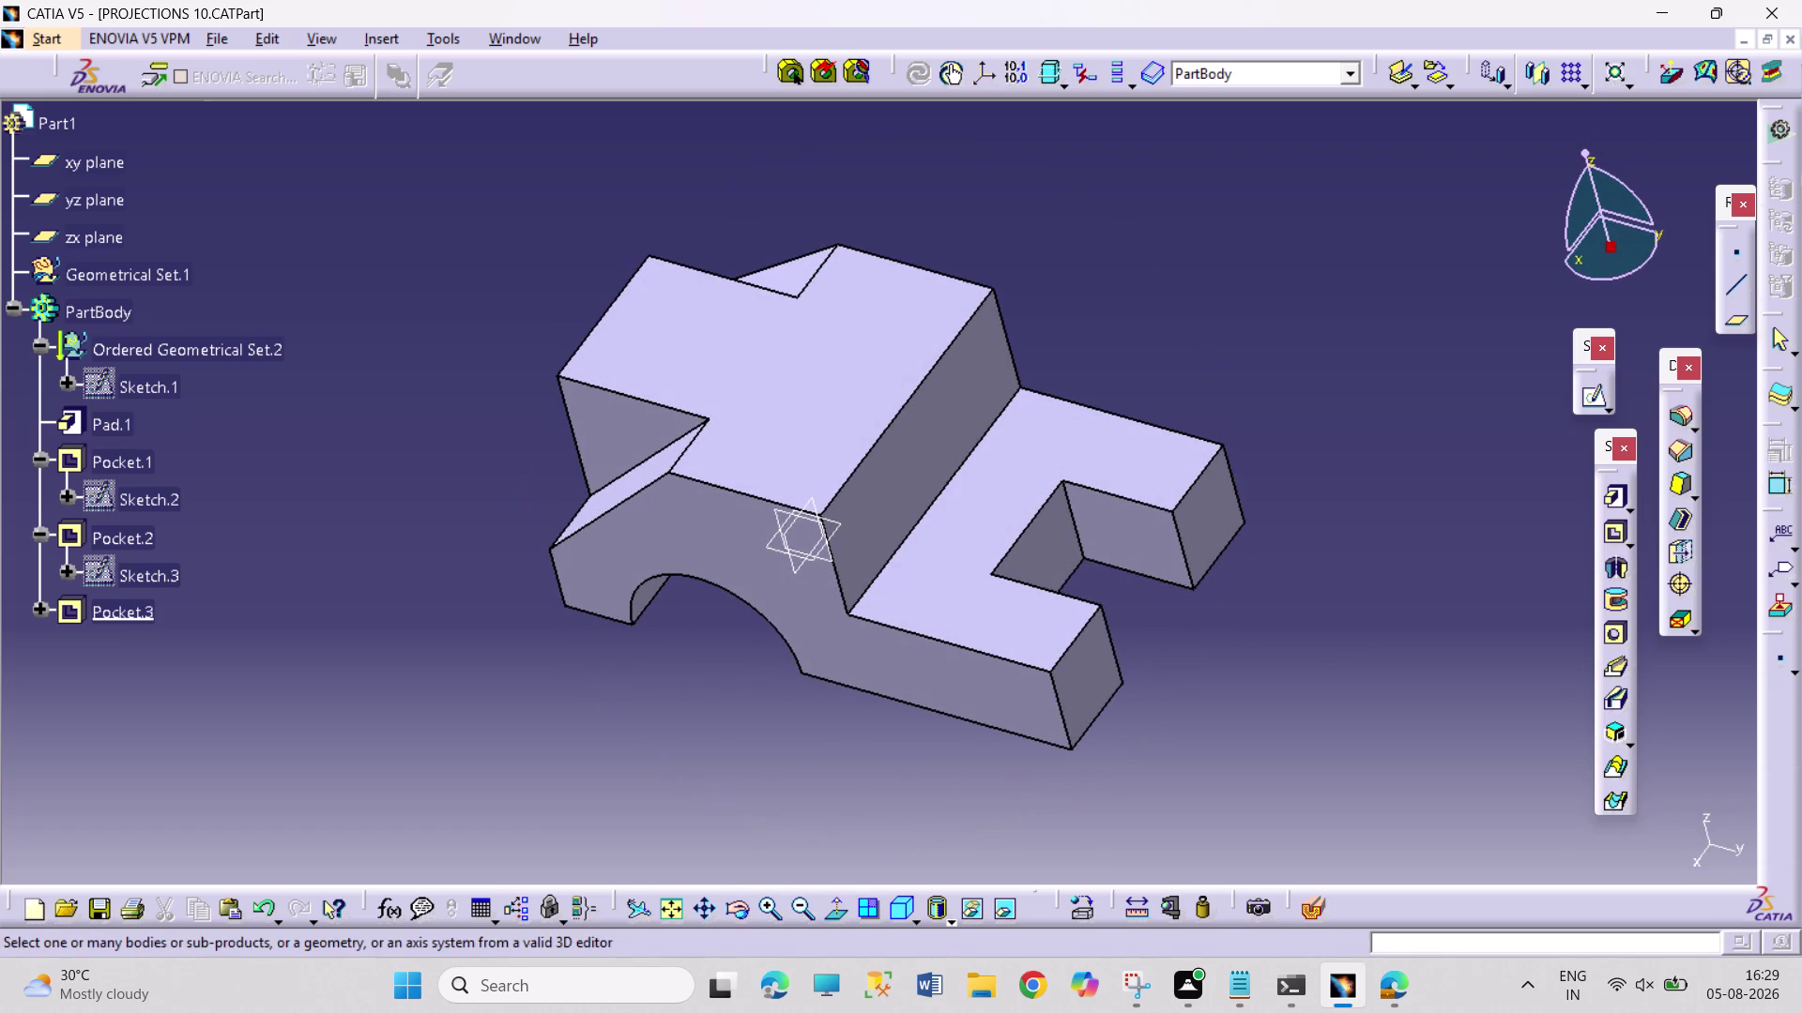
click(730, 908)
drag(546, 744, 612, 701)
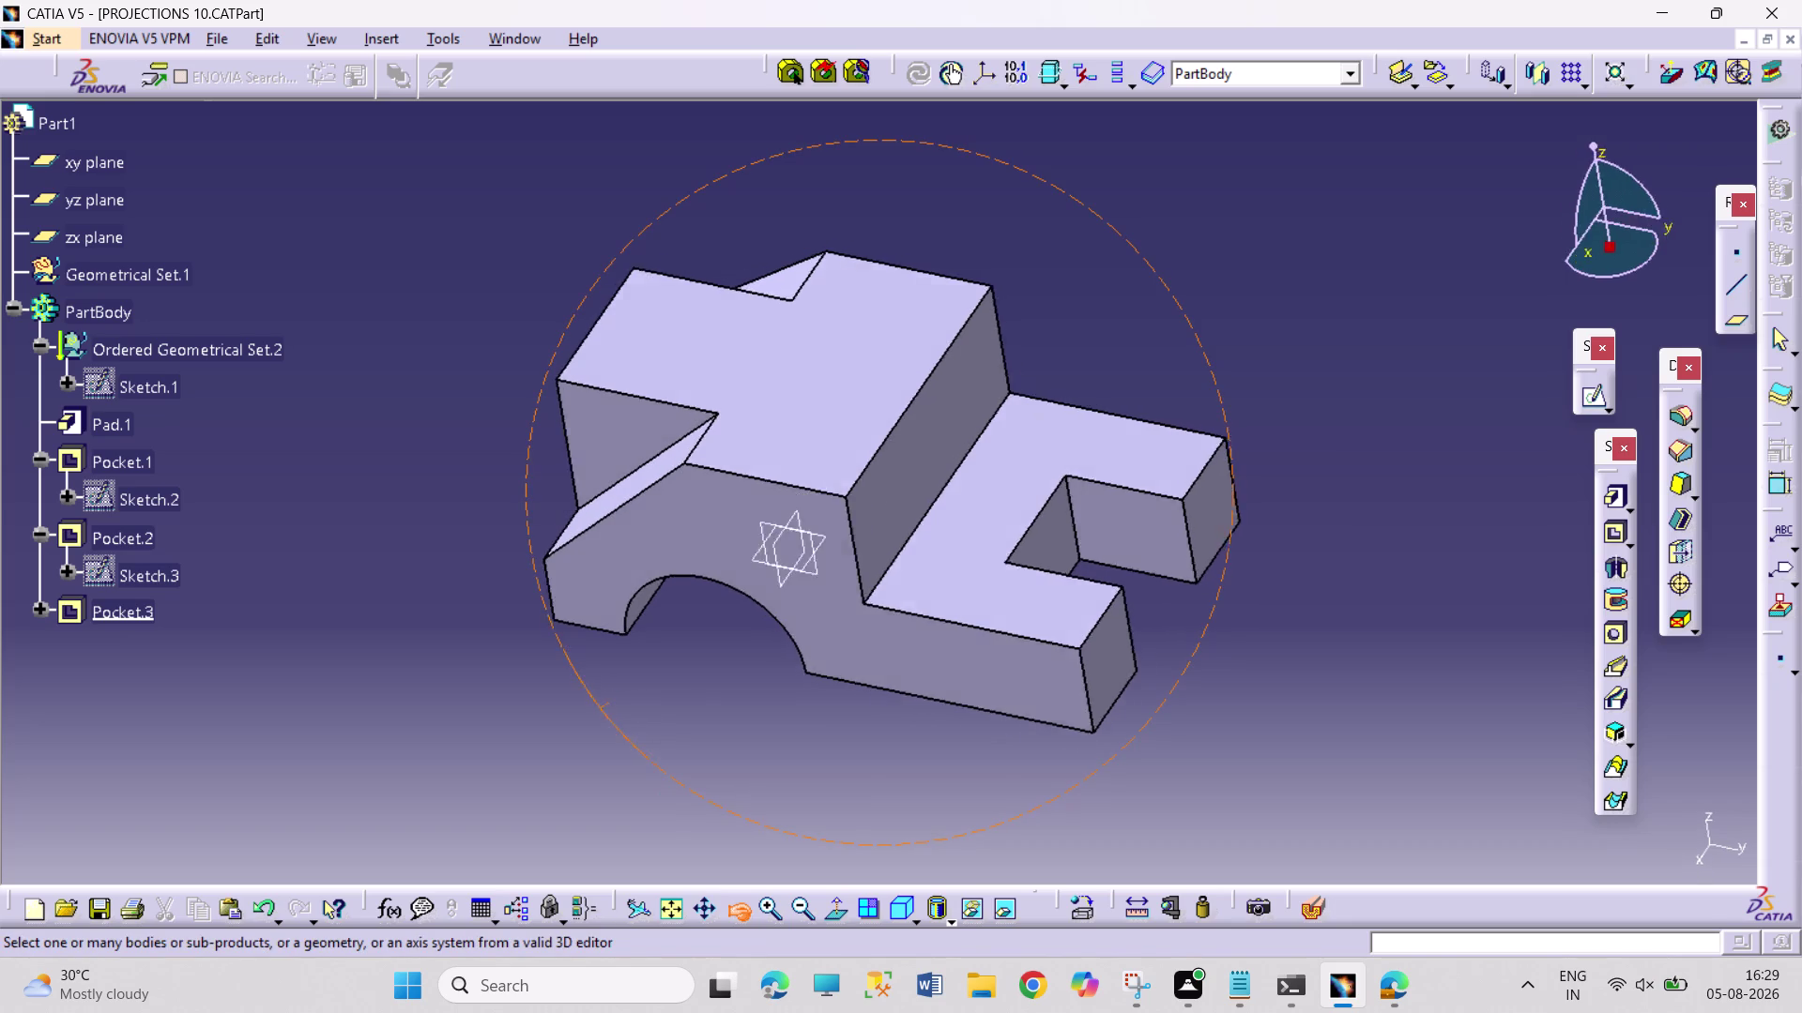
drag(612, 701, 685, 633)
click(896, 514)
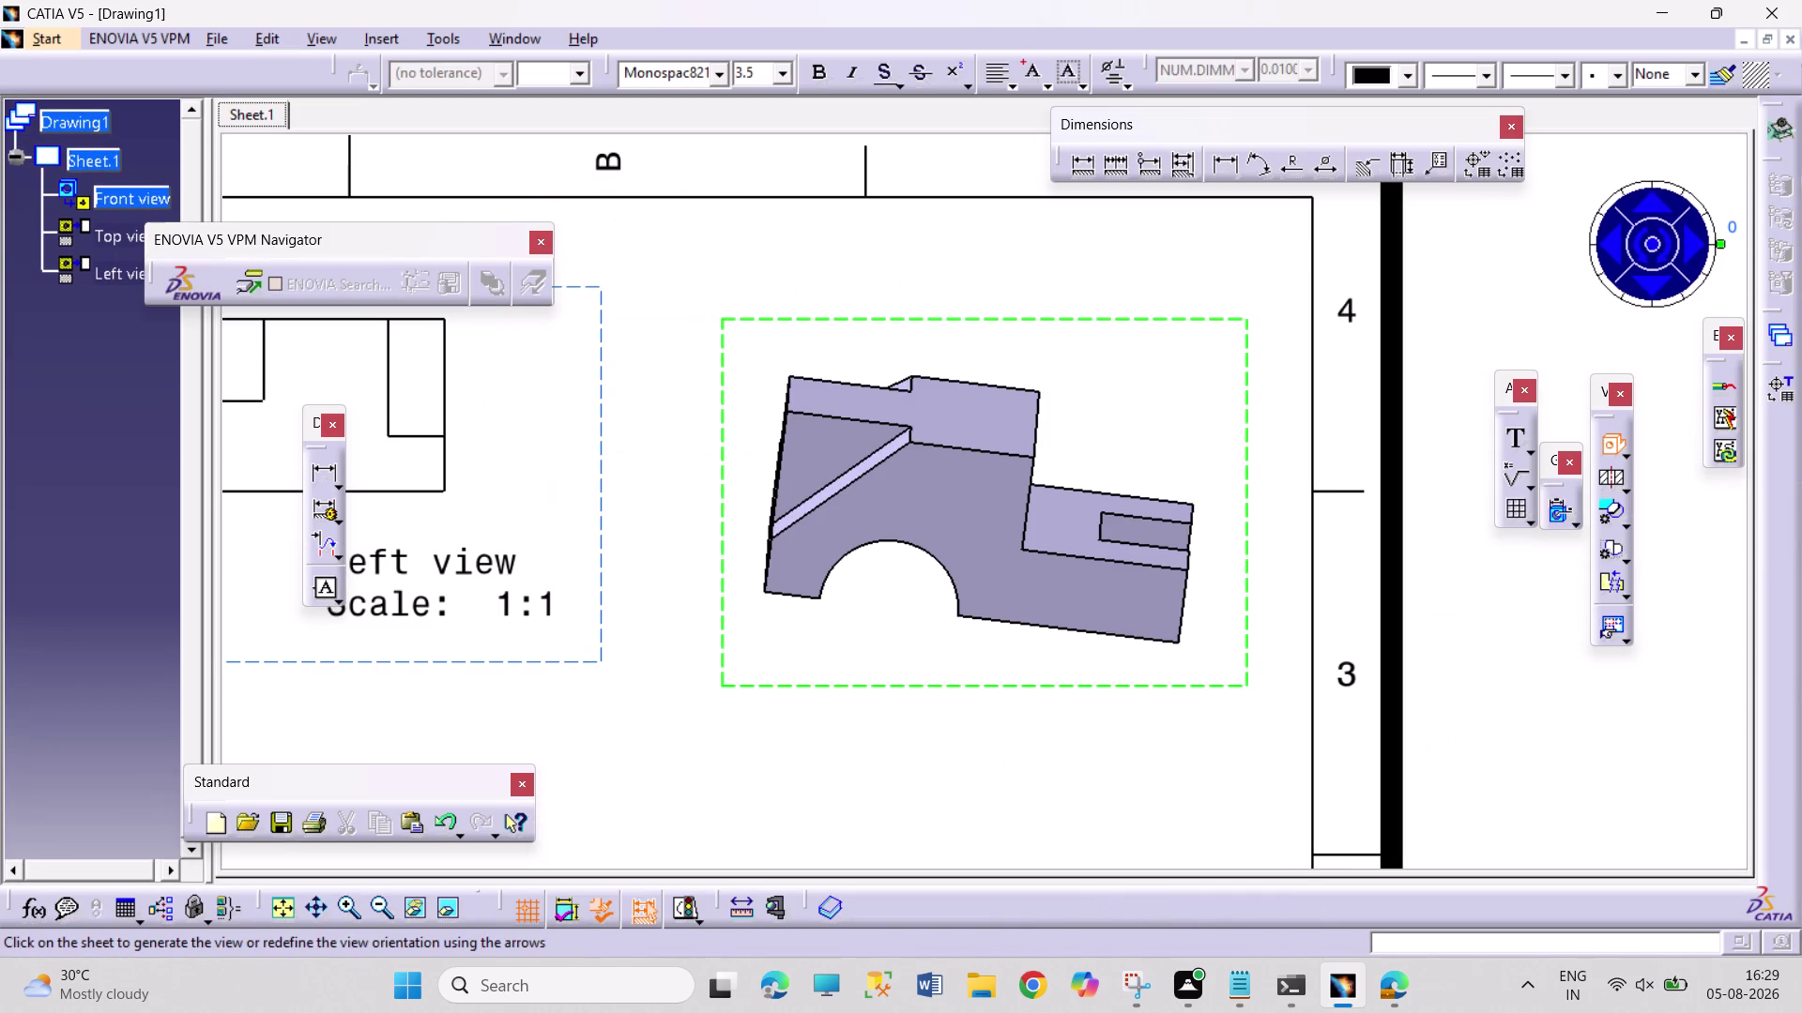
Place the isometric view and drag it to the sheet's lower right.
click(896, 515)
click(896, 514)
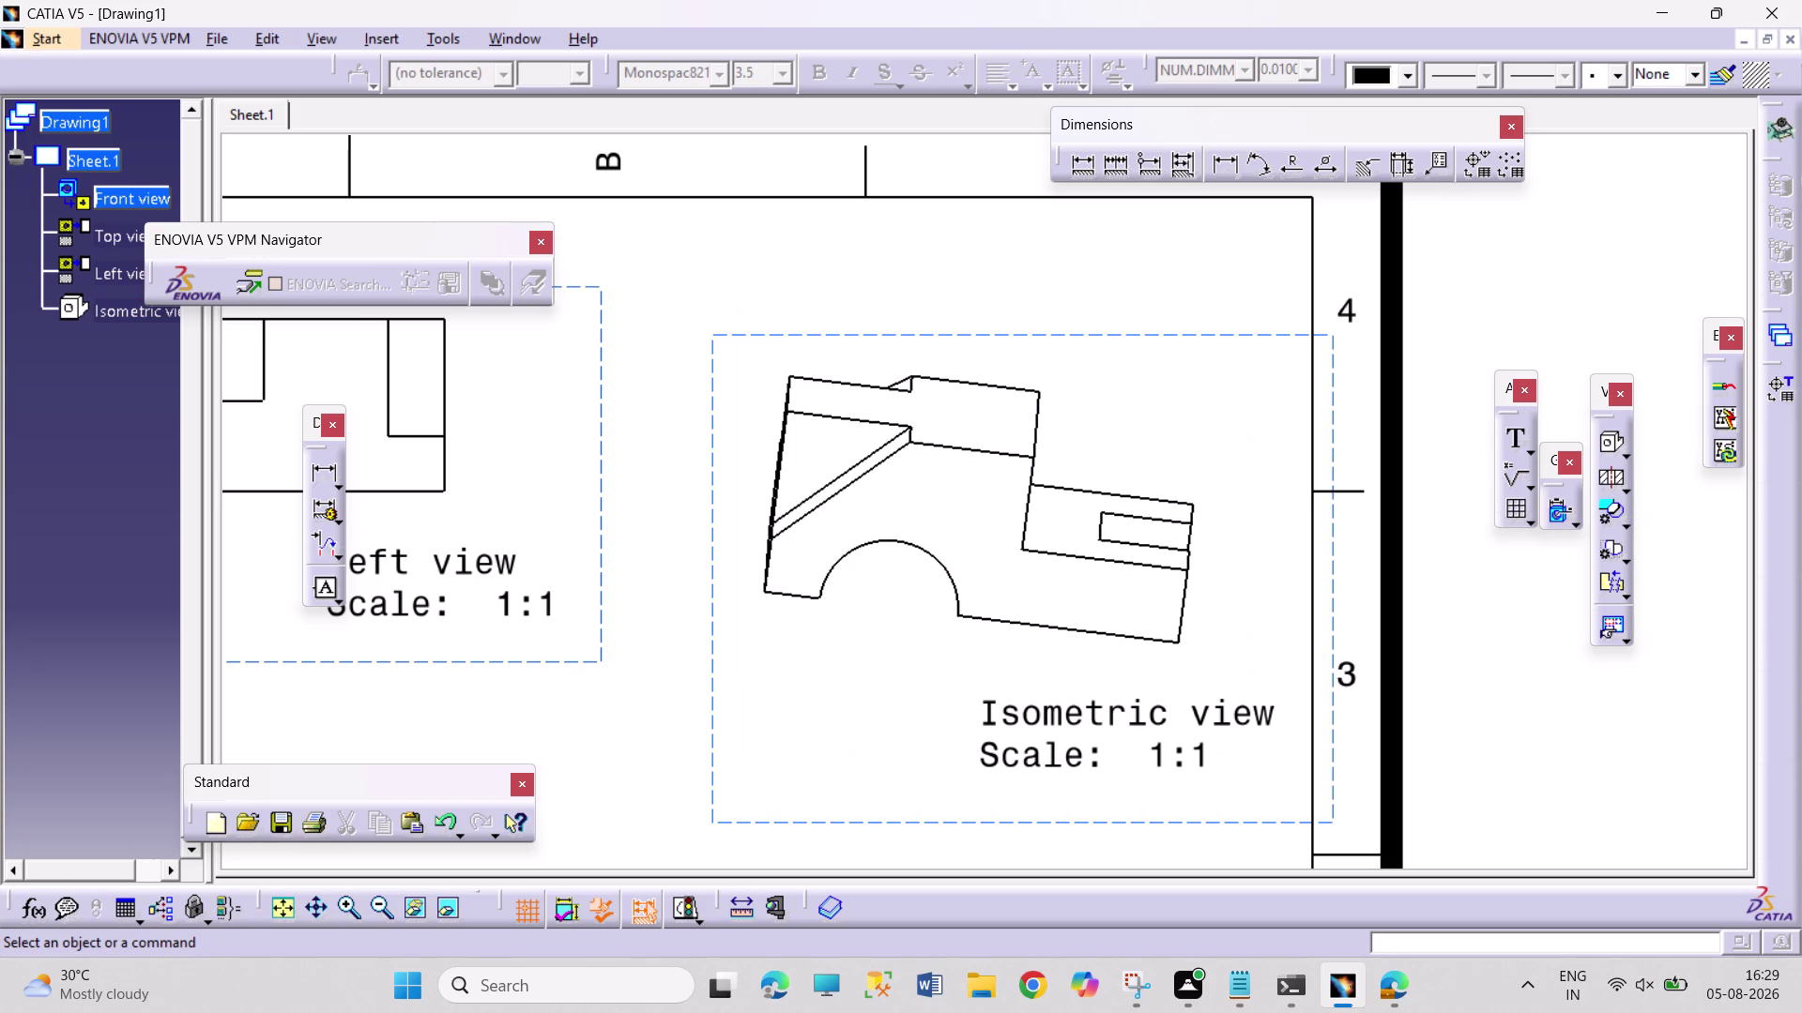
middle_drag(920, 605, 911, 649)
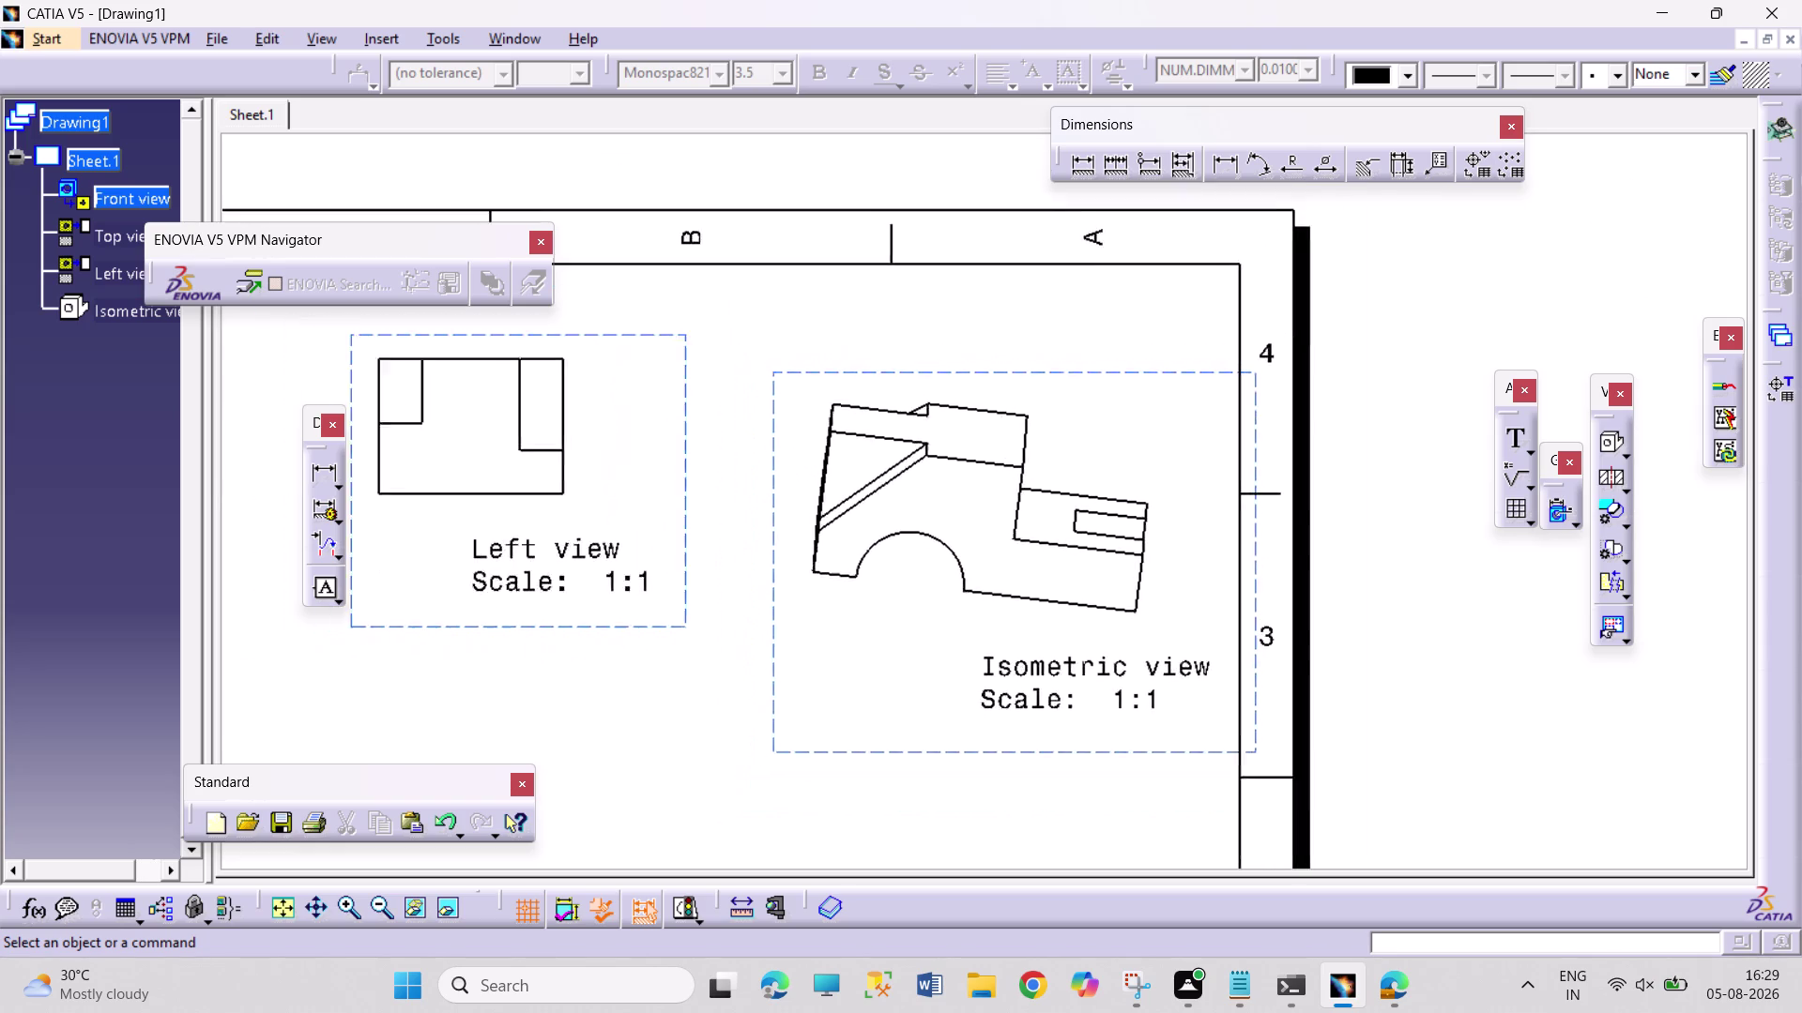
middle_drag(911, 650, 887, 747)
drag(944, 637, 894, 742)
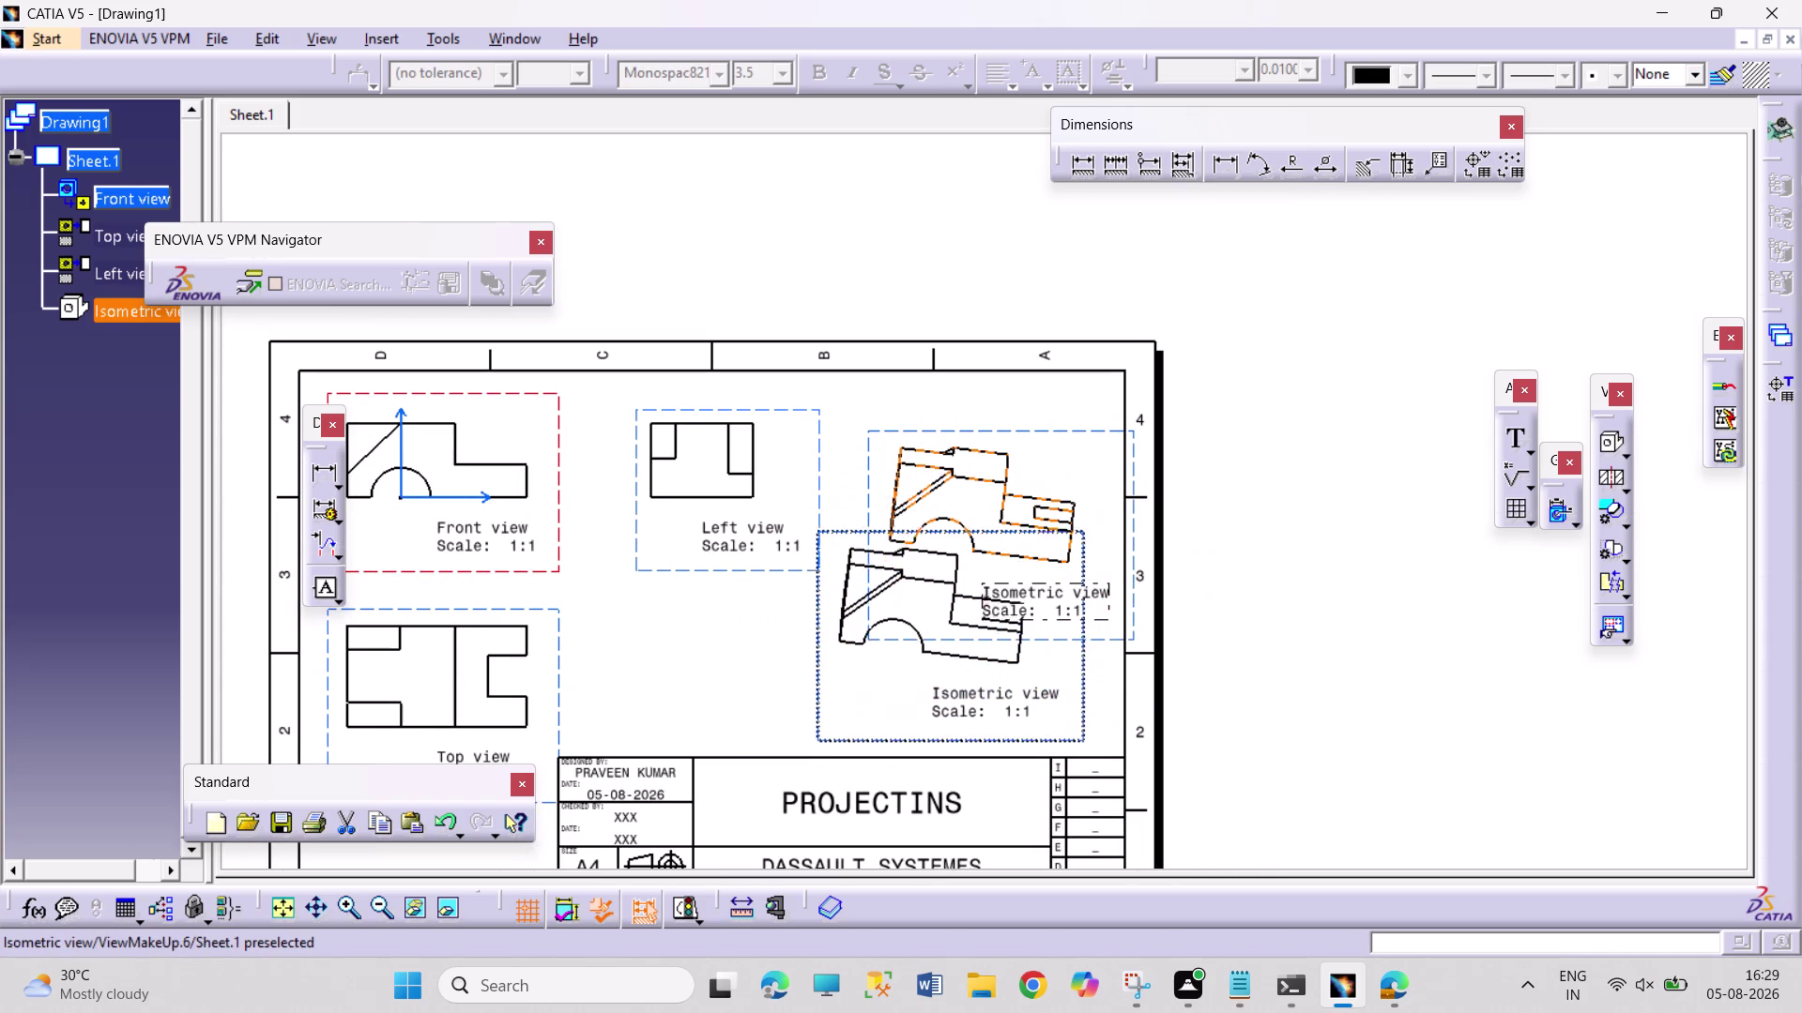
drag(894, 742, 937, 759)
click(1265, 692)
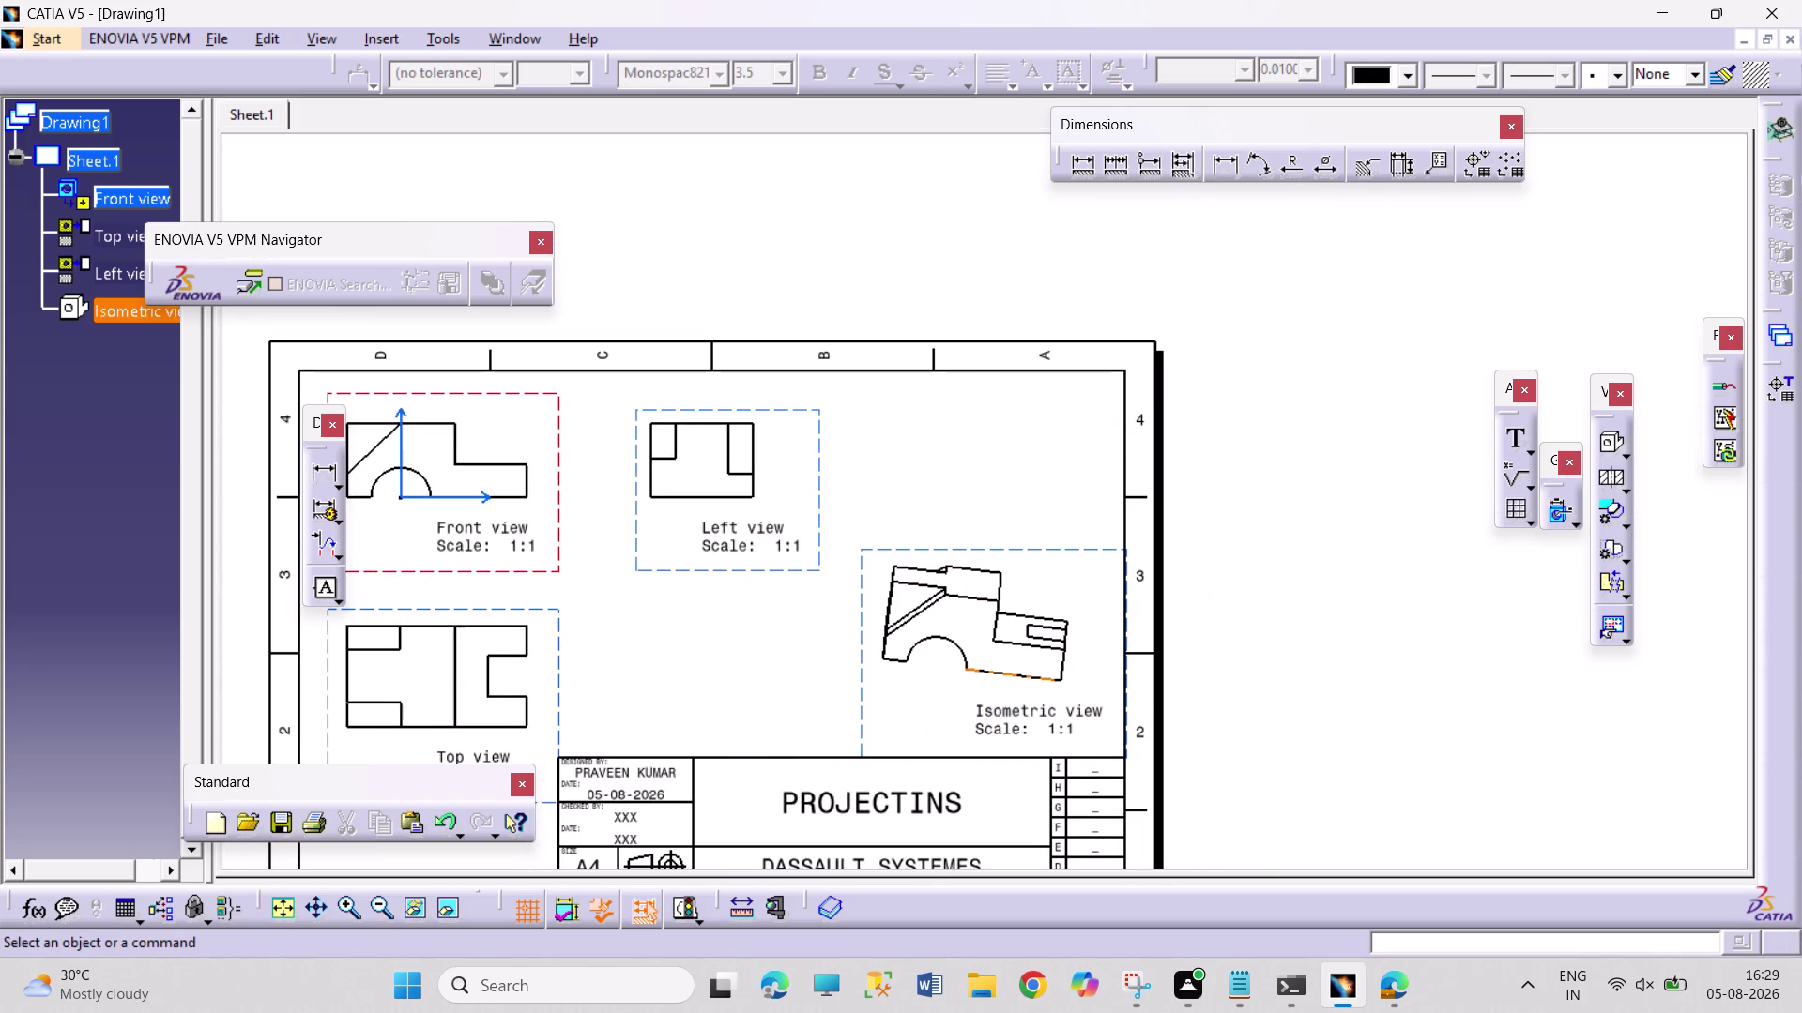
middle_drag(705, 686, 915, 680)
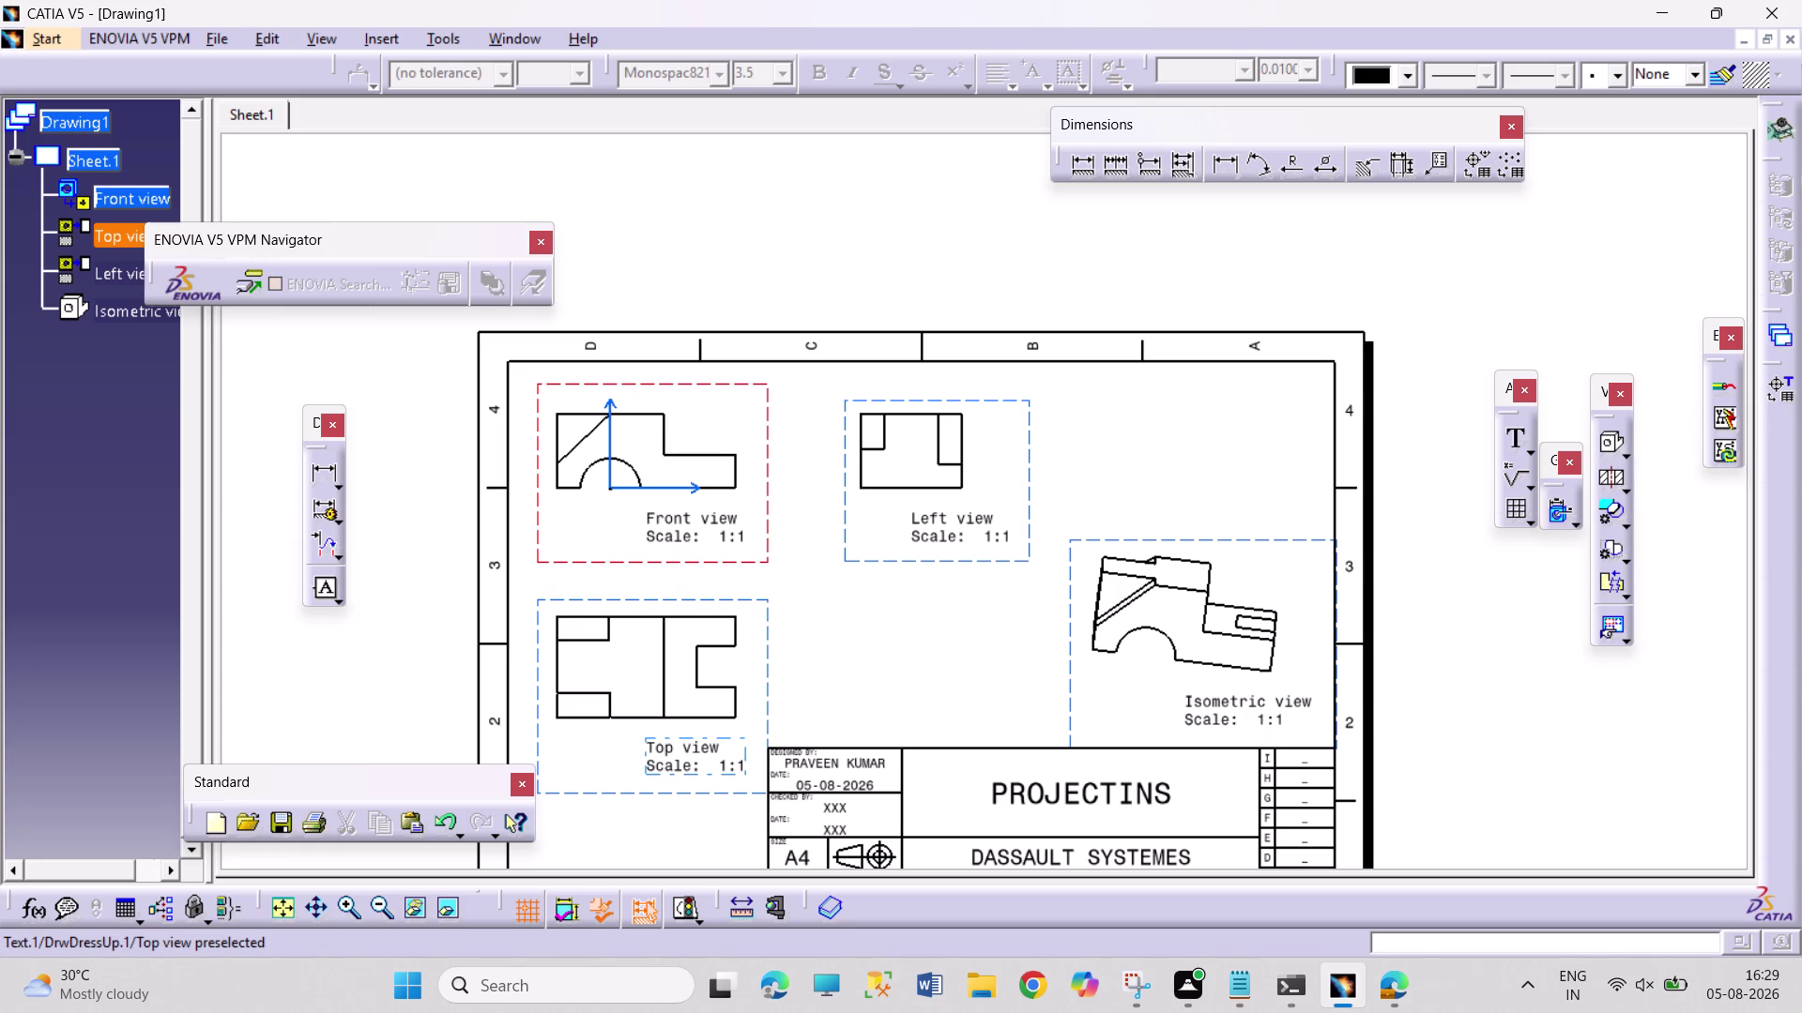
Turn on Hidden Lines in the Top view's properties.
click(769, 689)
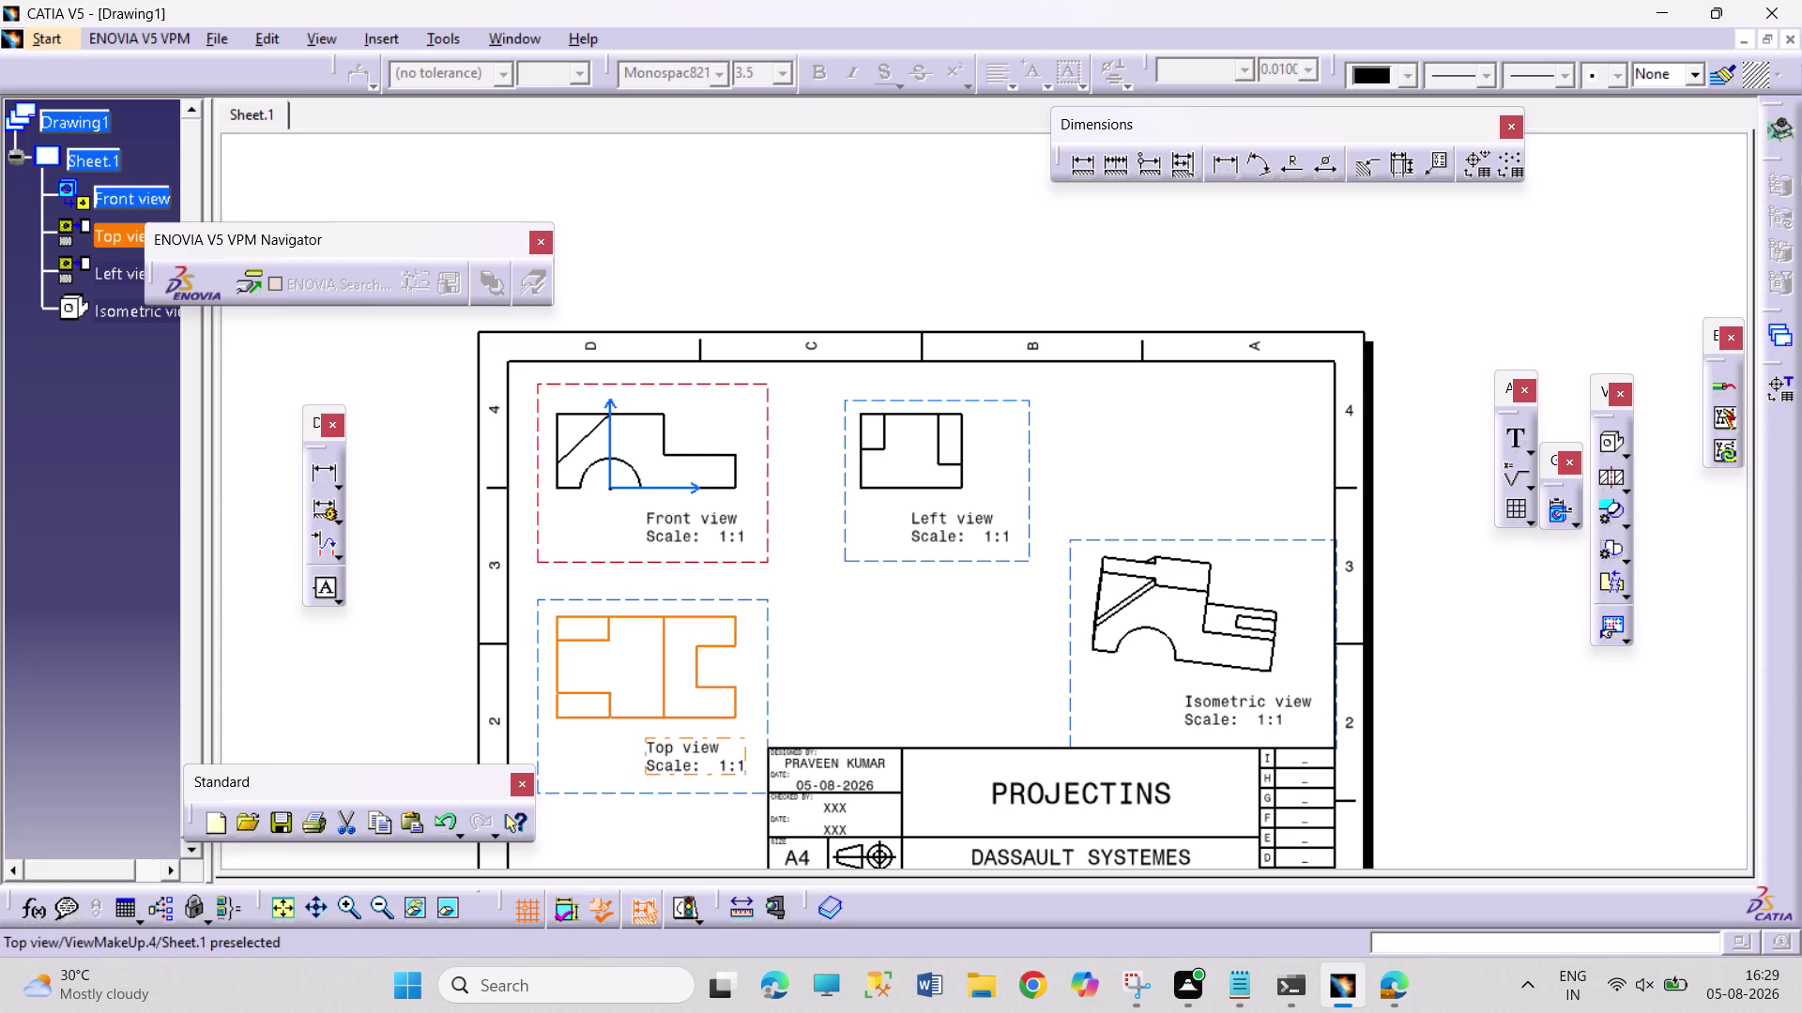
right_click(768, 689)
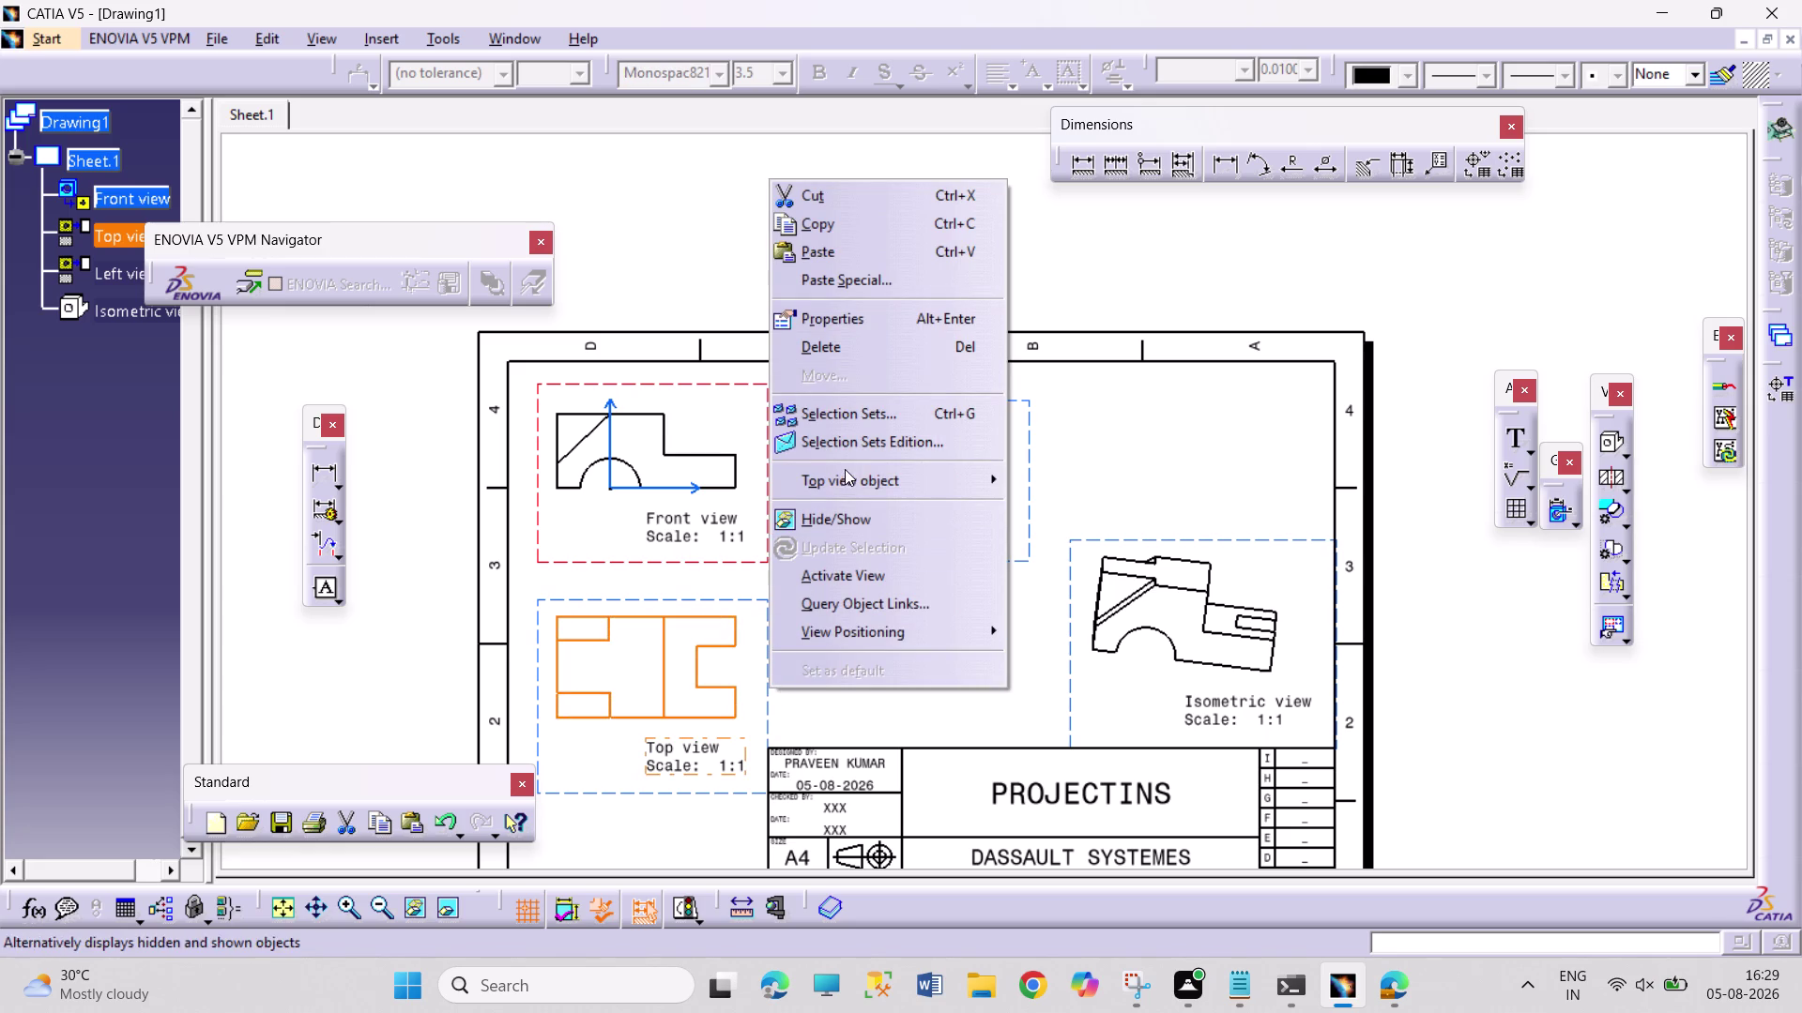
click(879, 315)
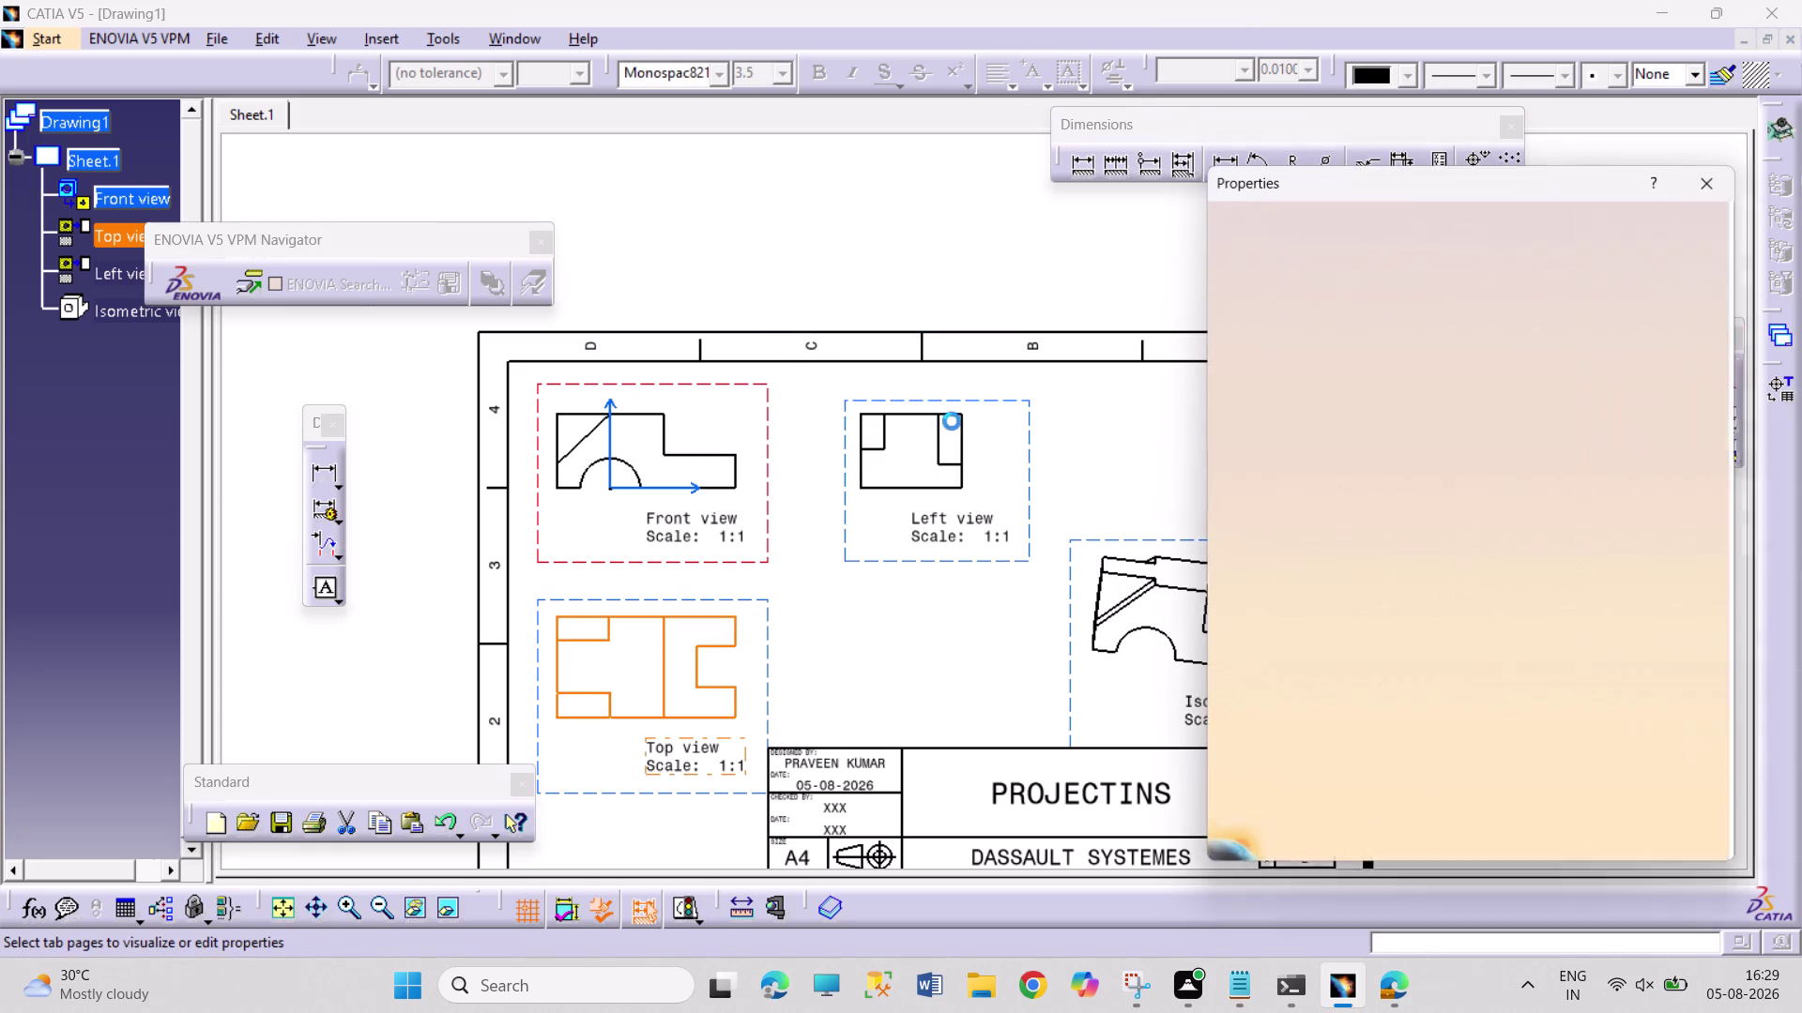
click(1381, 473)
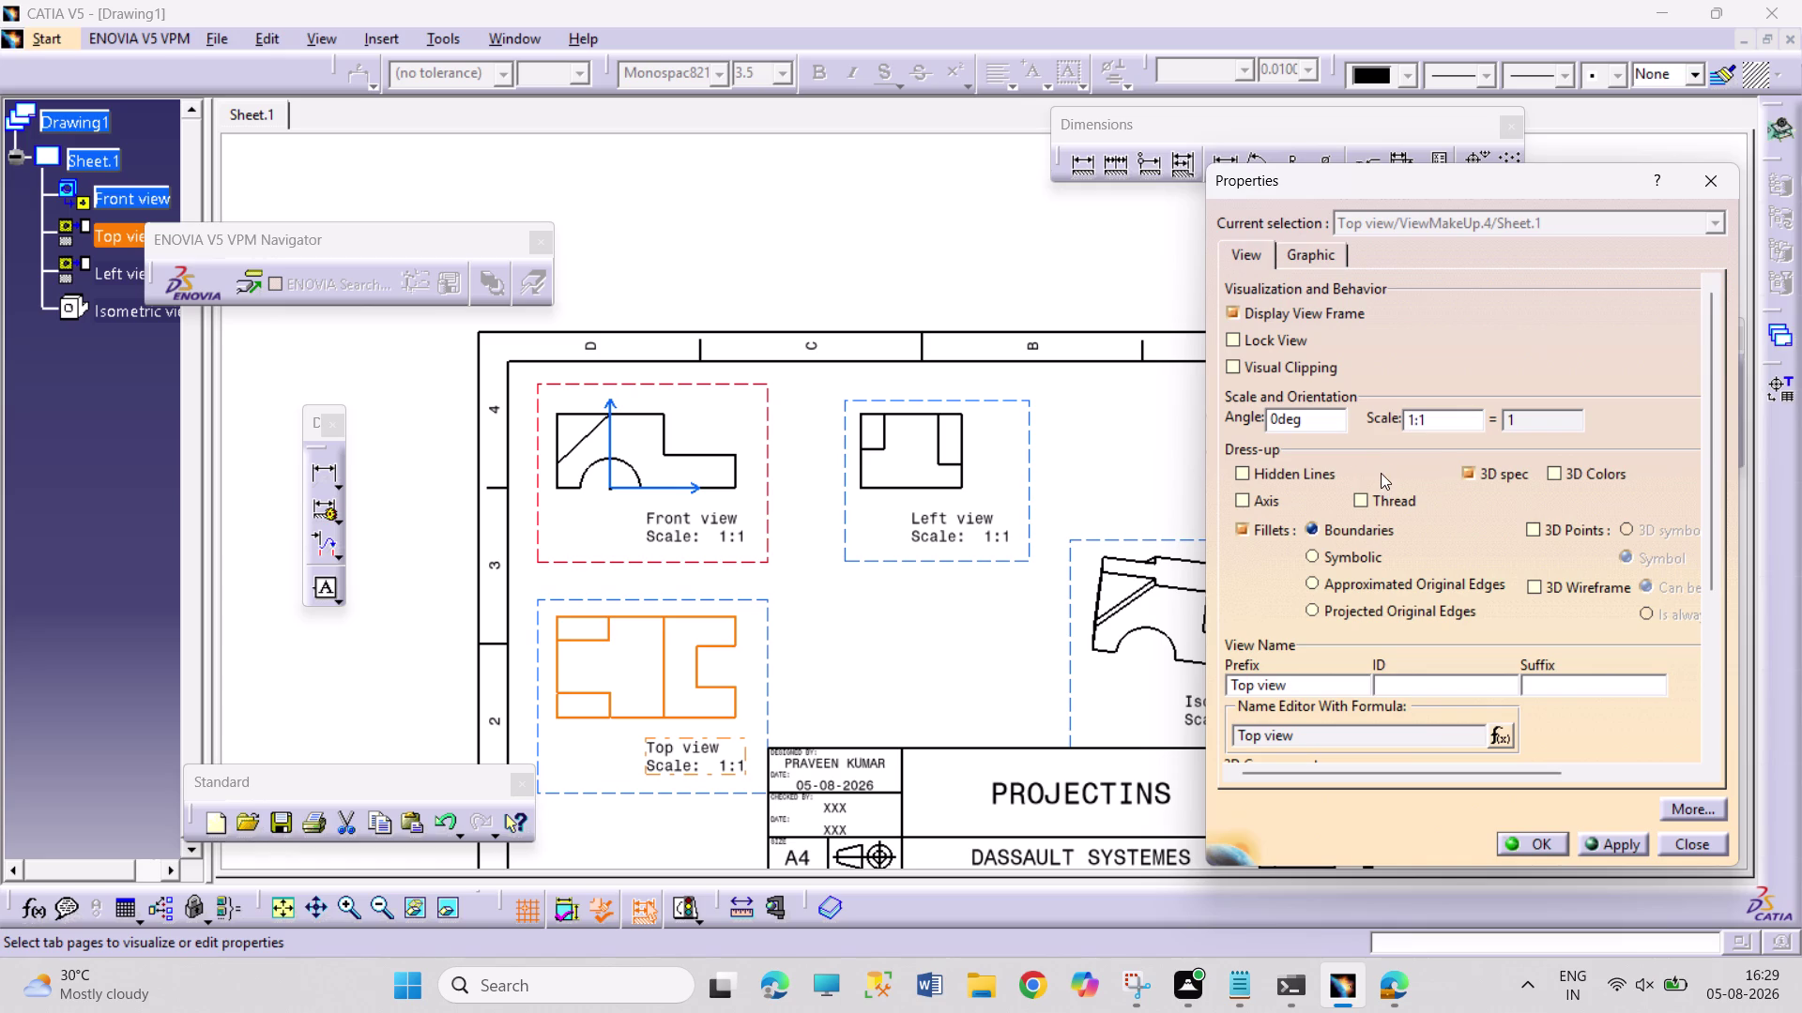
click(1303, 467)
click(1531, 841)
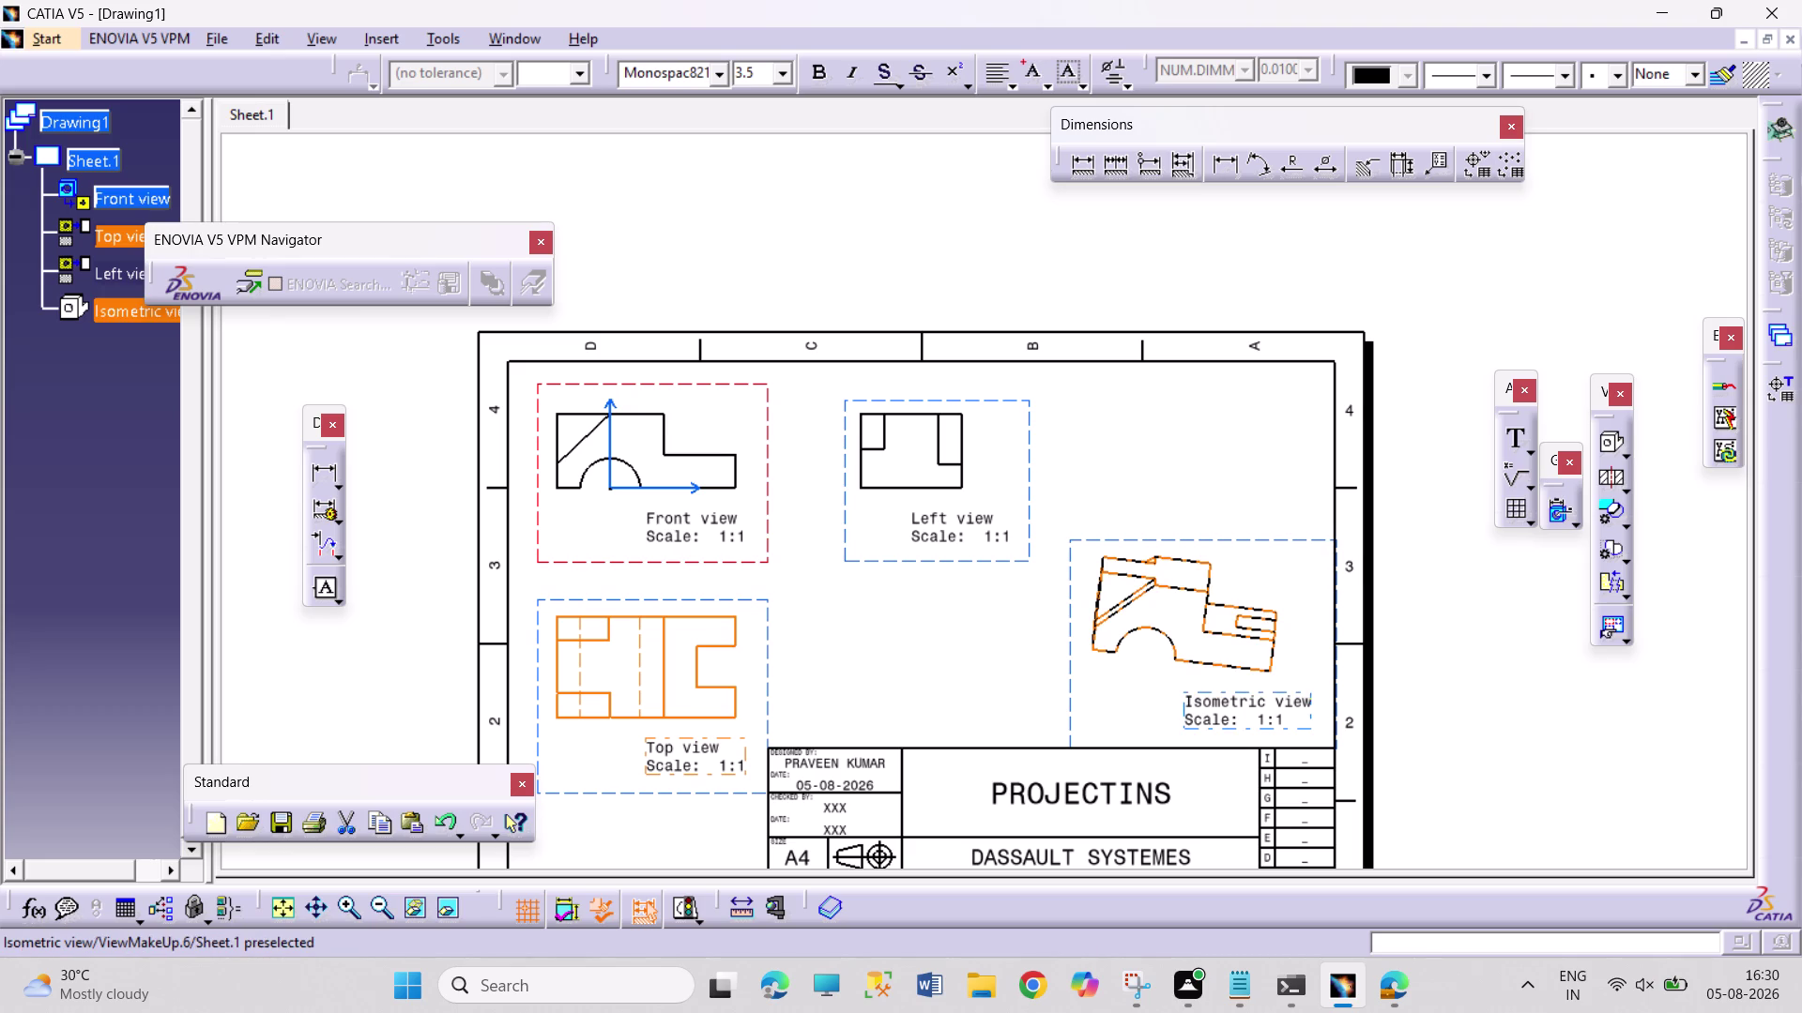
click(999, 560)
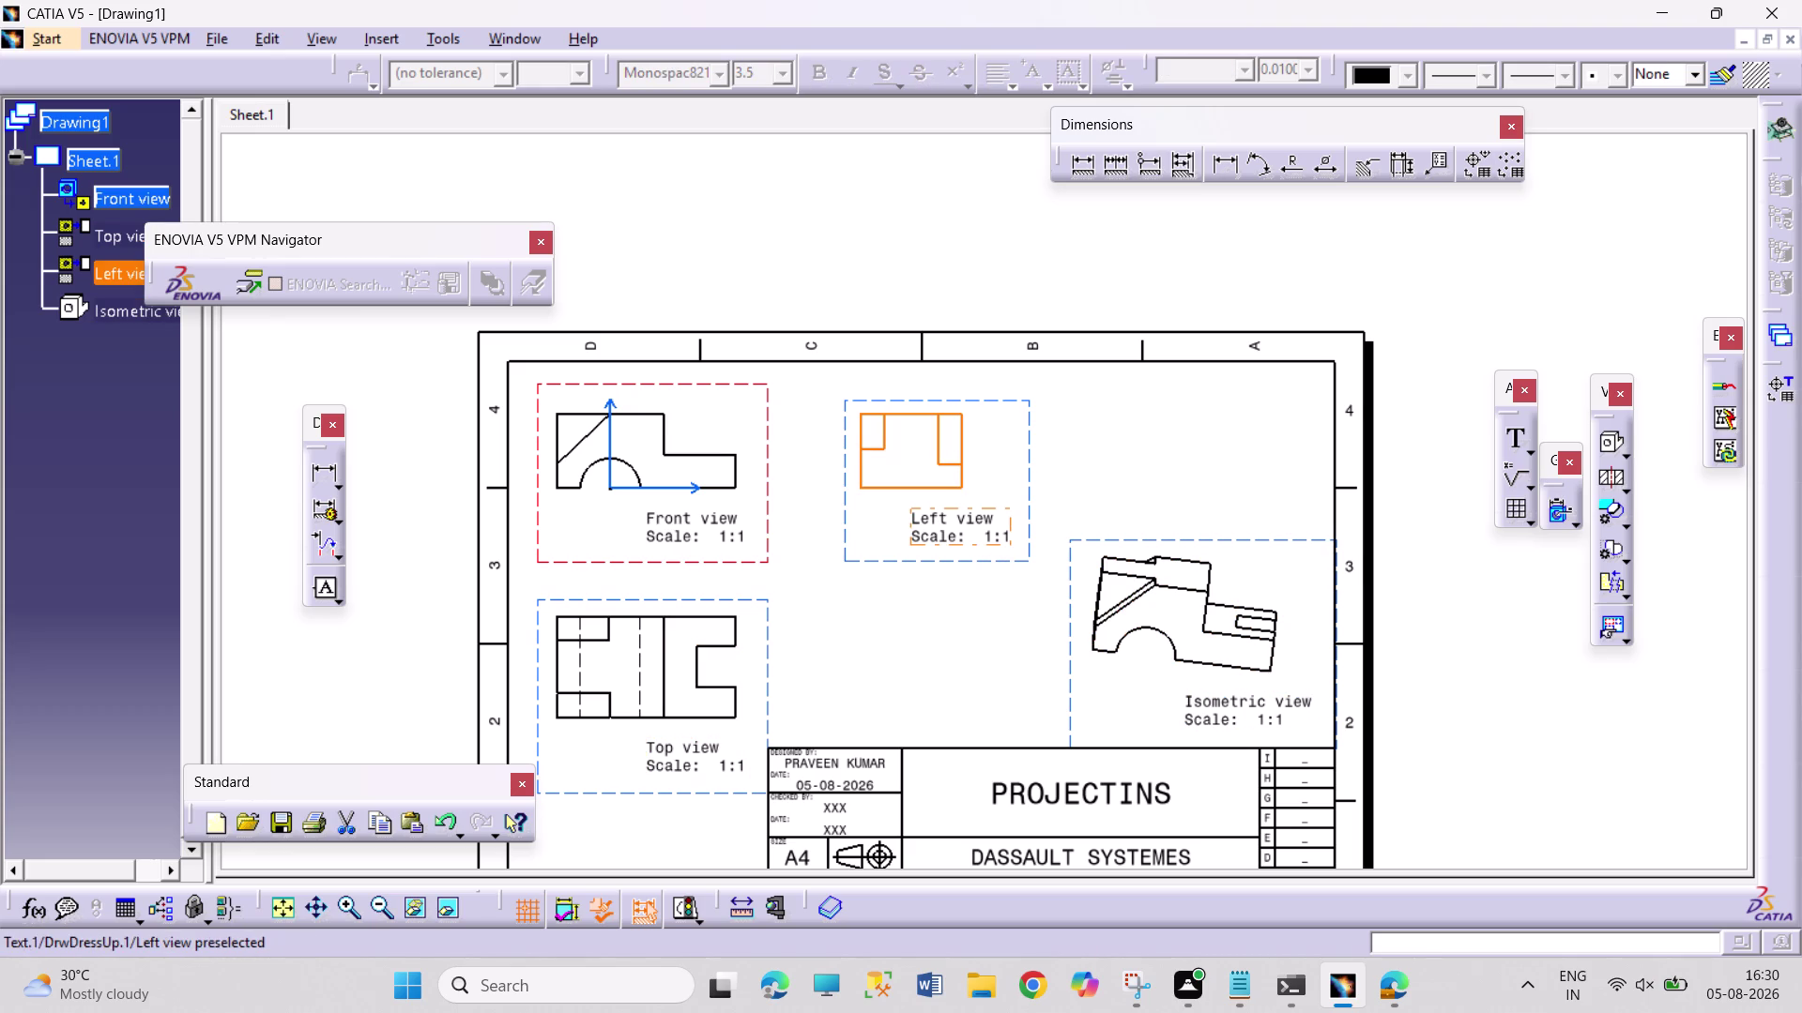
Open an edge's properties in the Left view and close them unchanged.
right_click(990, 473)
right_click(935, 434)
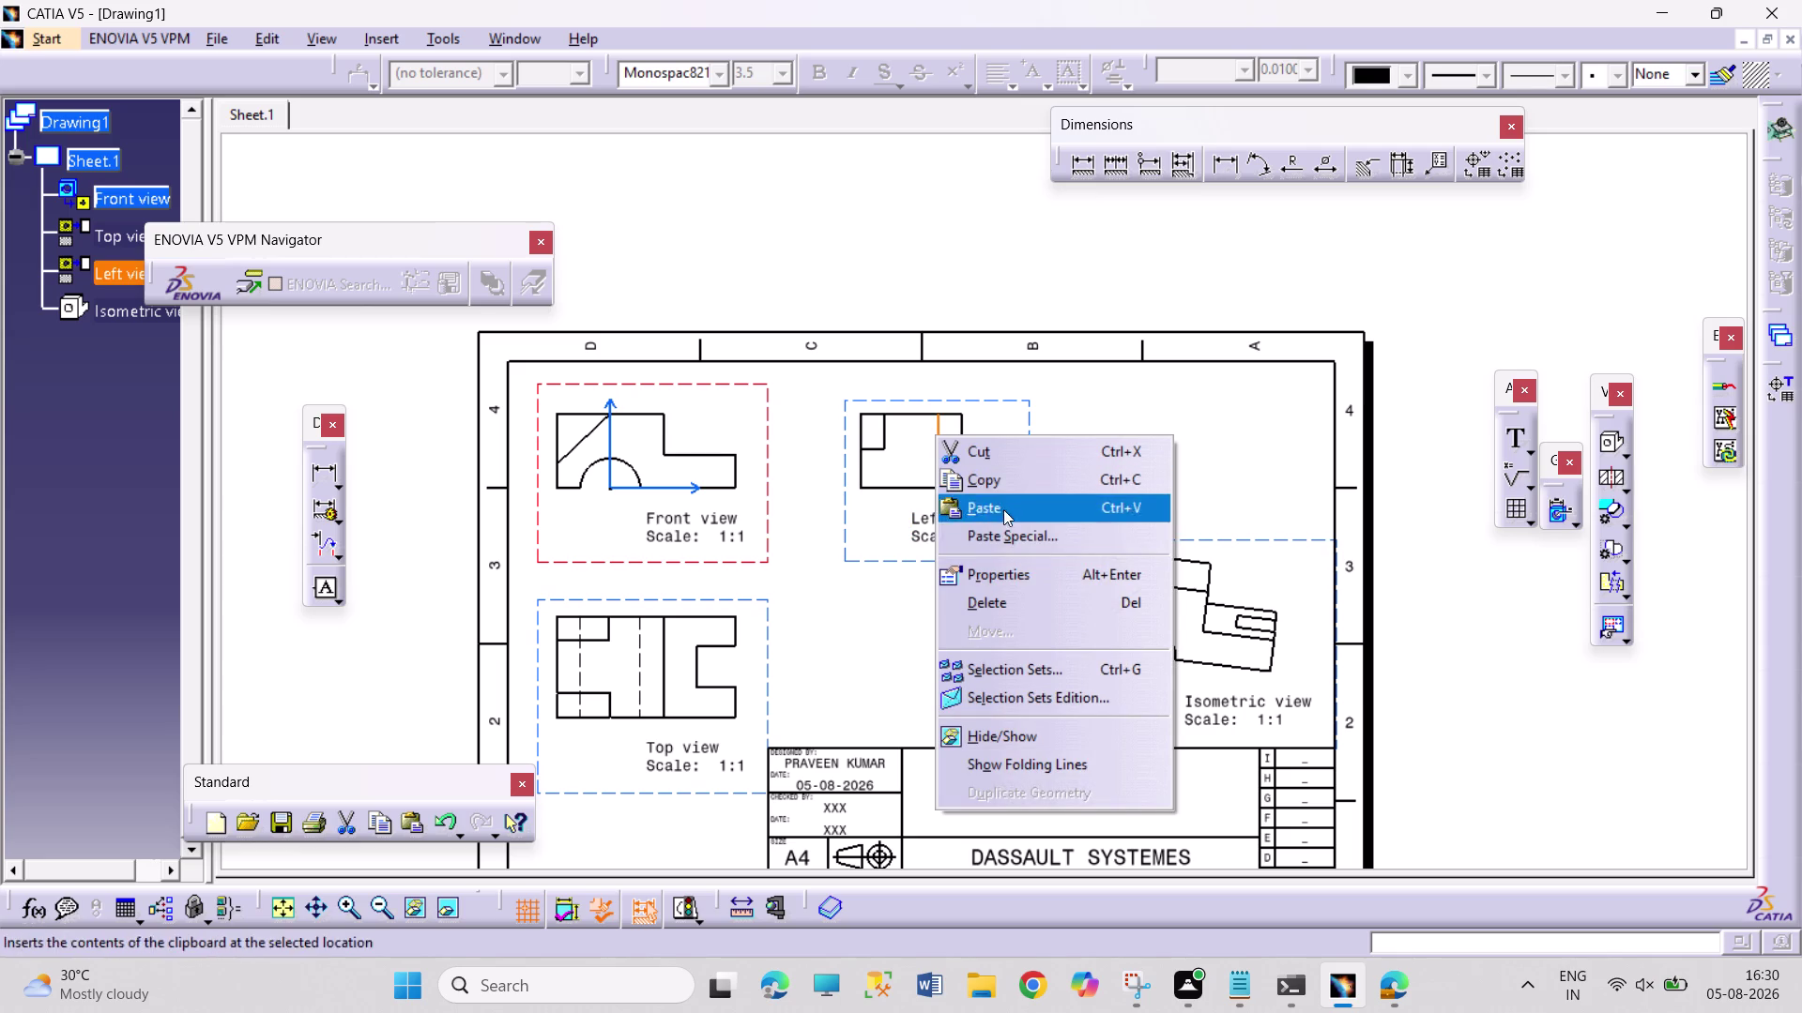
click(1027, 568)
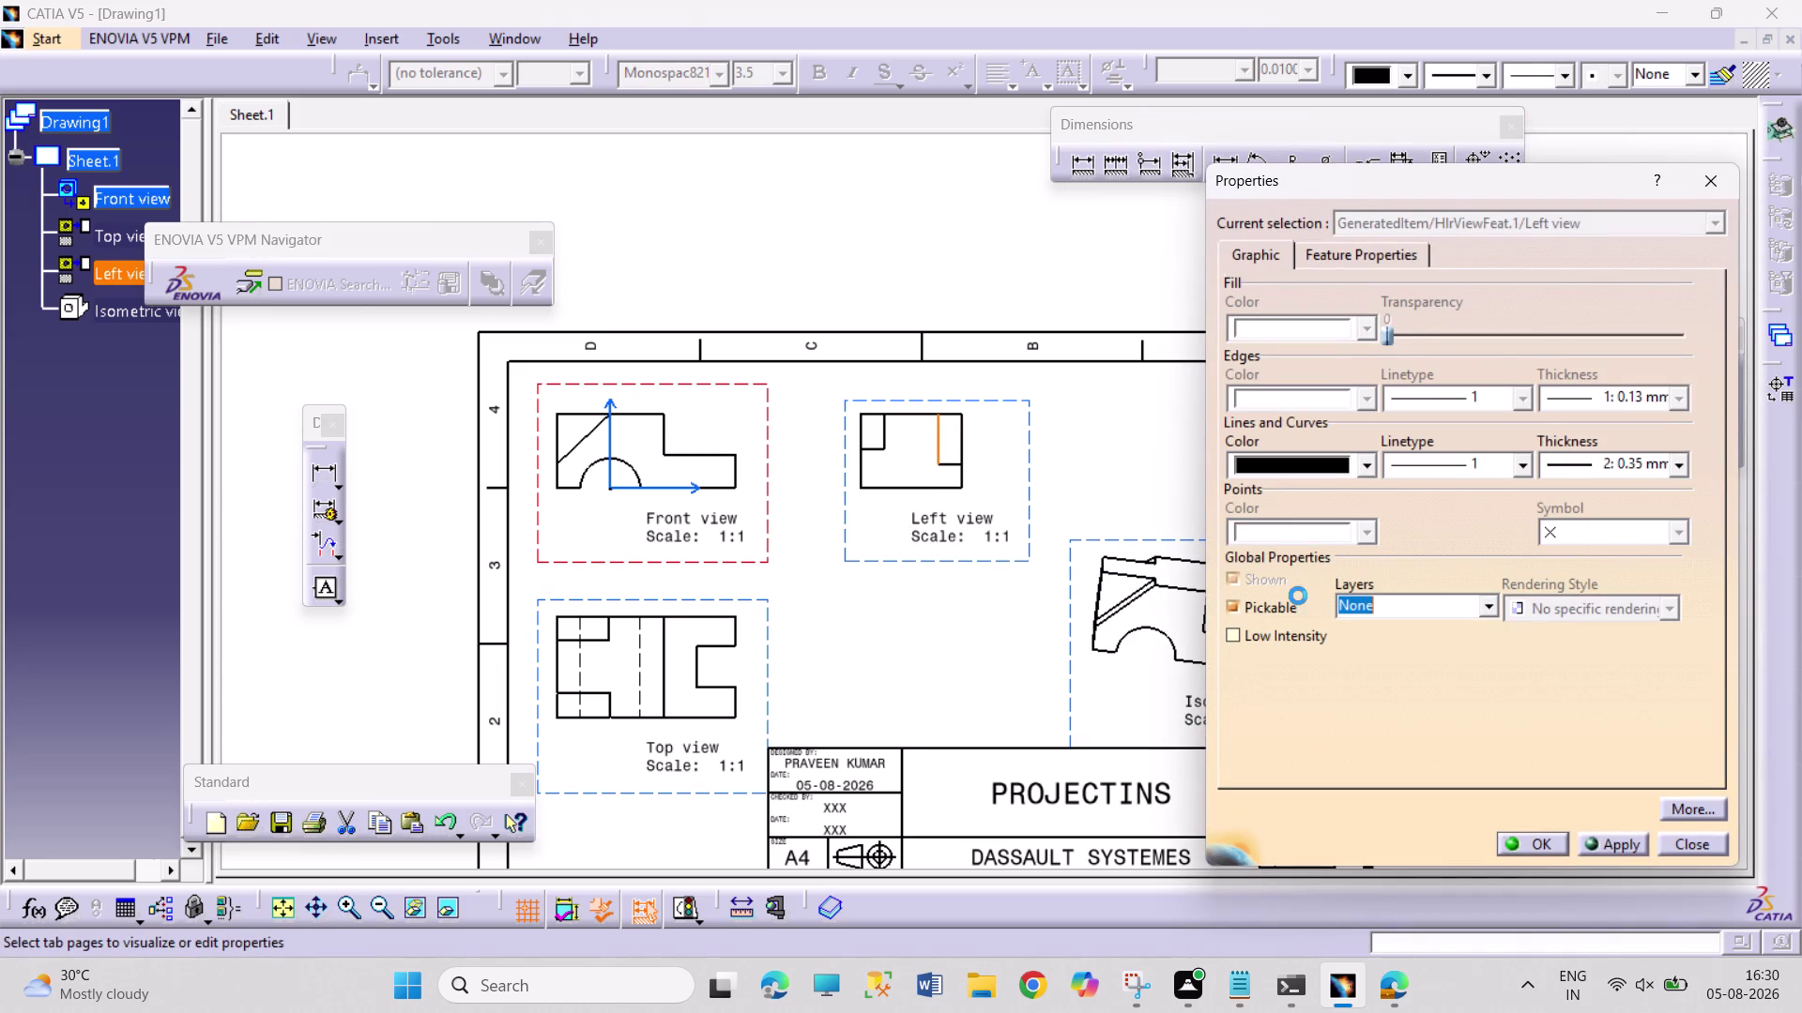
click(1265, 251)
click(1266, 251)
click(1384, 263)
click(1694, 175)
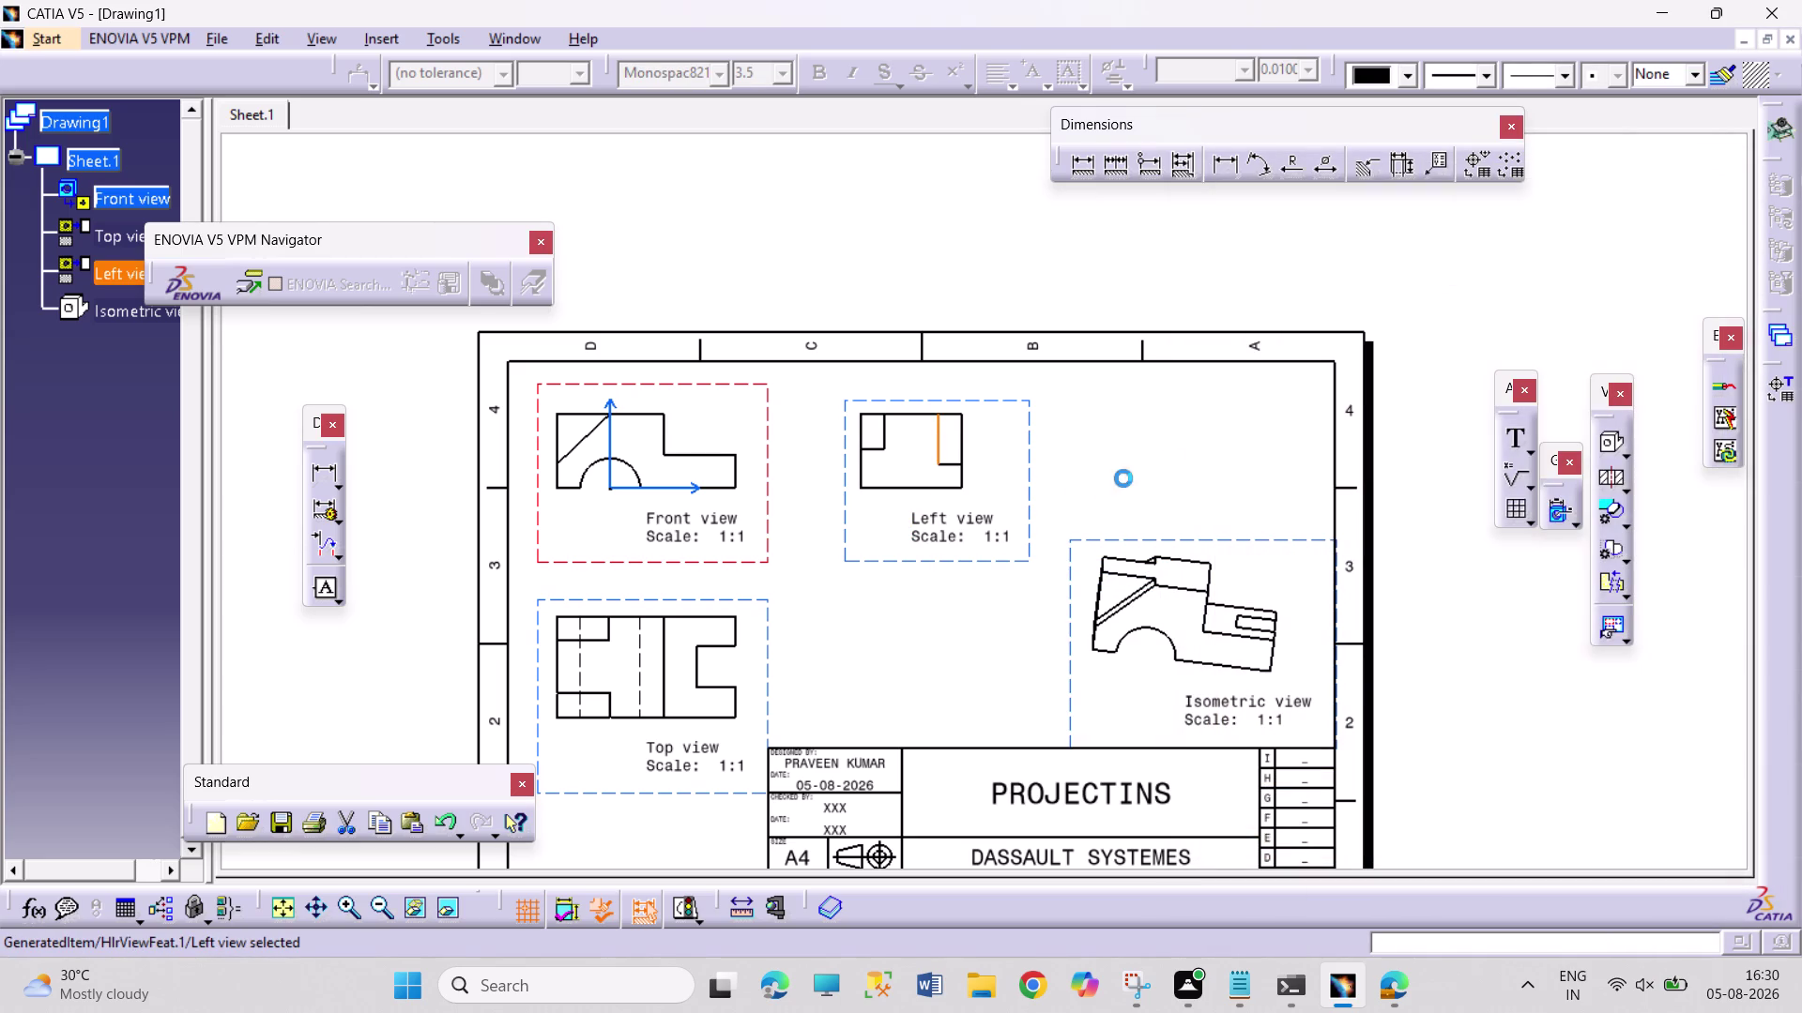
Enable Hidden Lines, Center Line and Axis in the Left view's properties.
right_click(1032, 496)
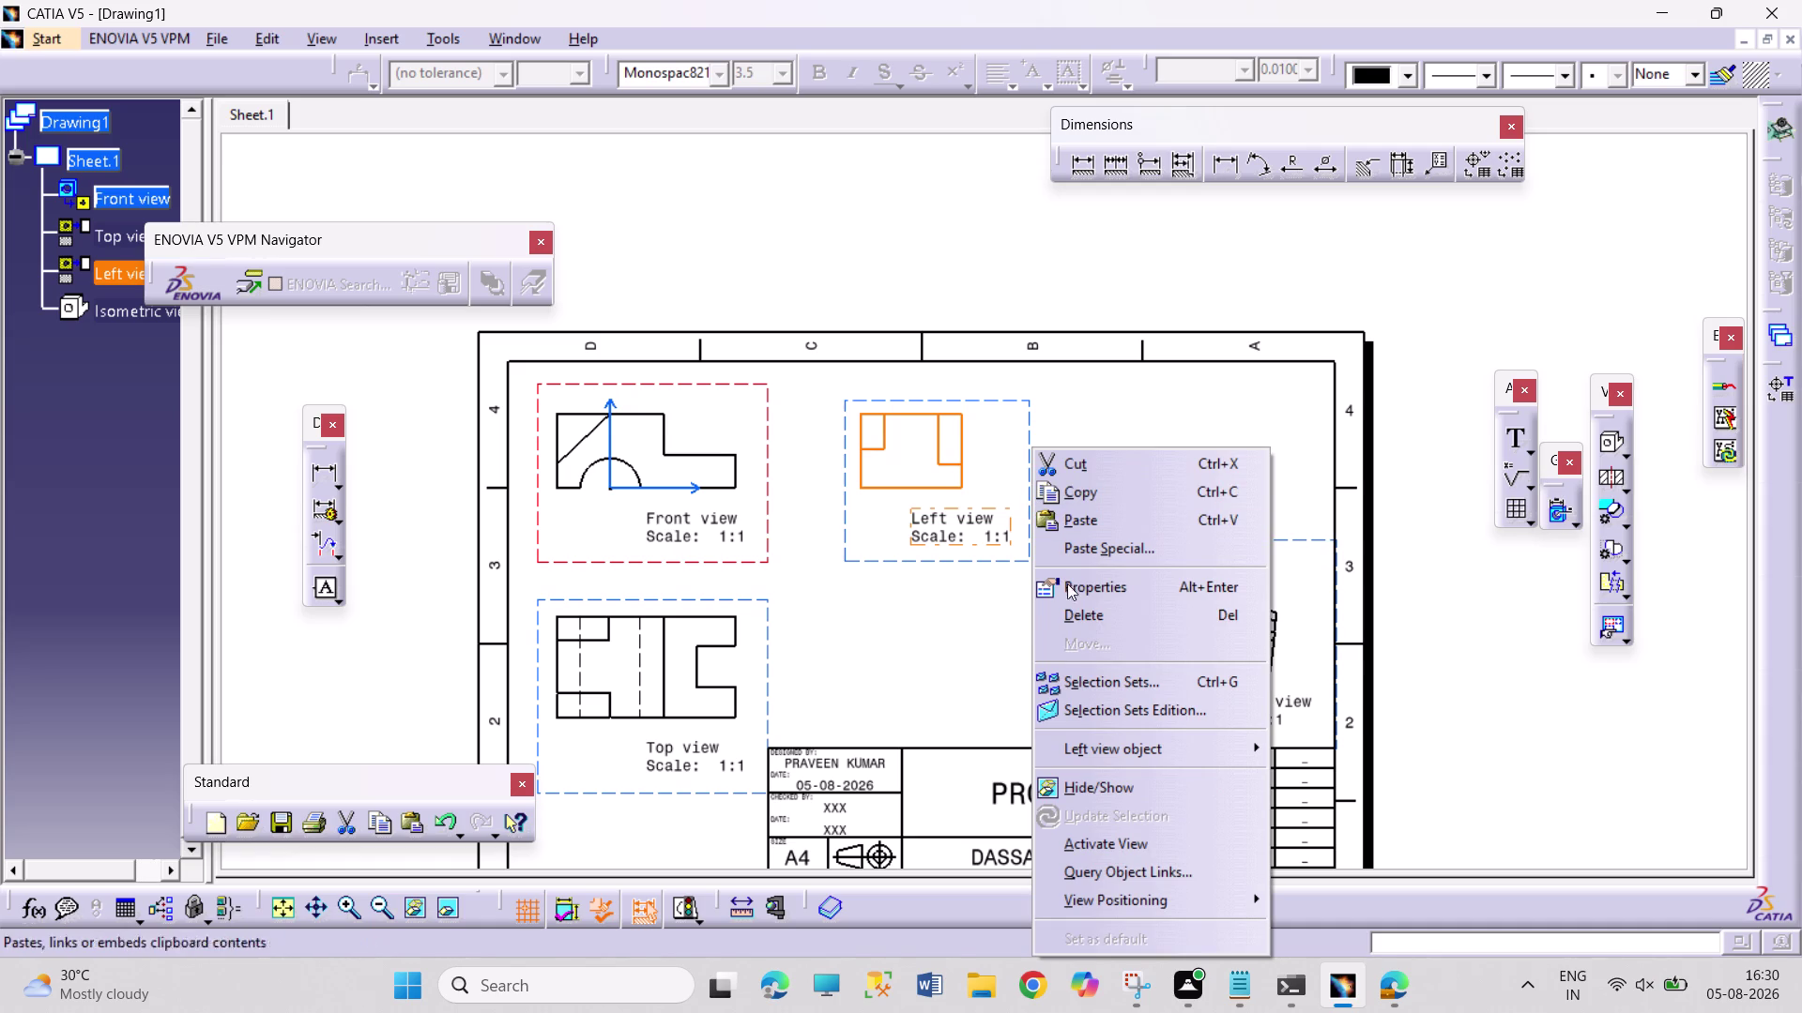
click(1098, 593)
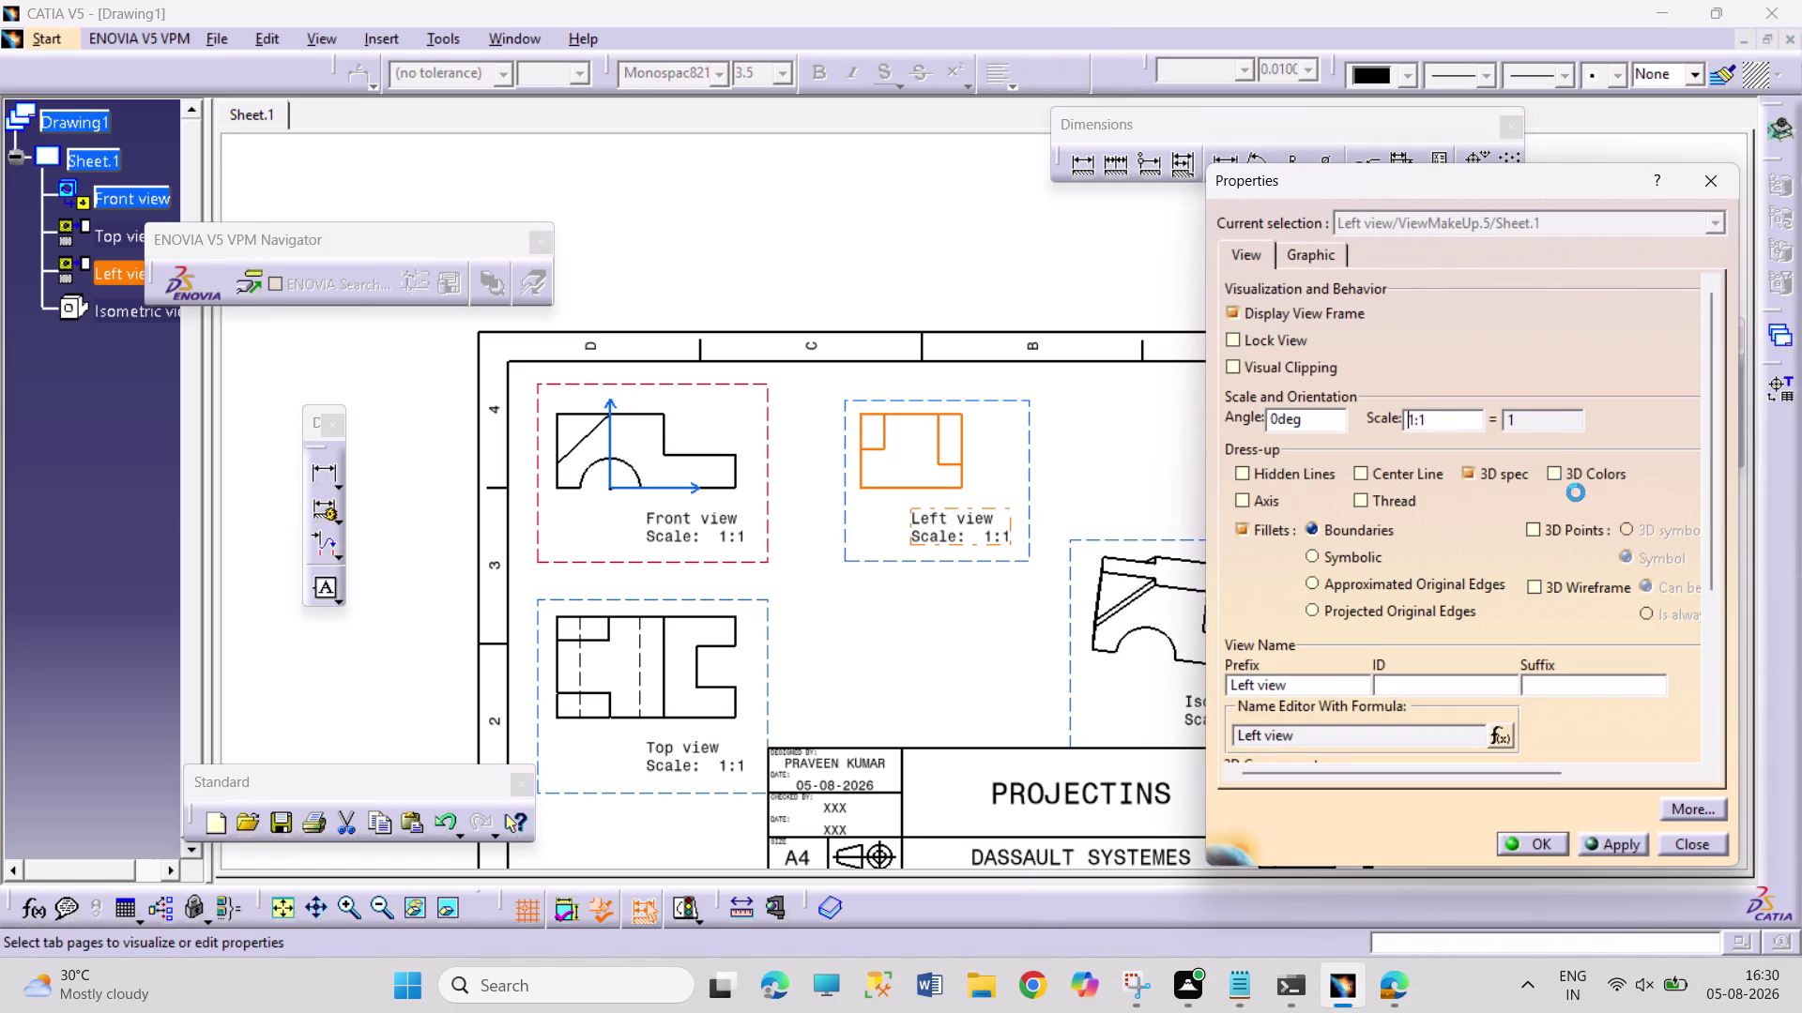
click(1273, 497)
click(1263, 469)
click(1360, 470)
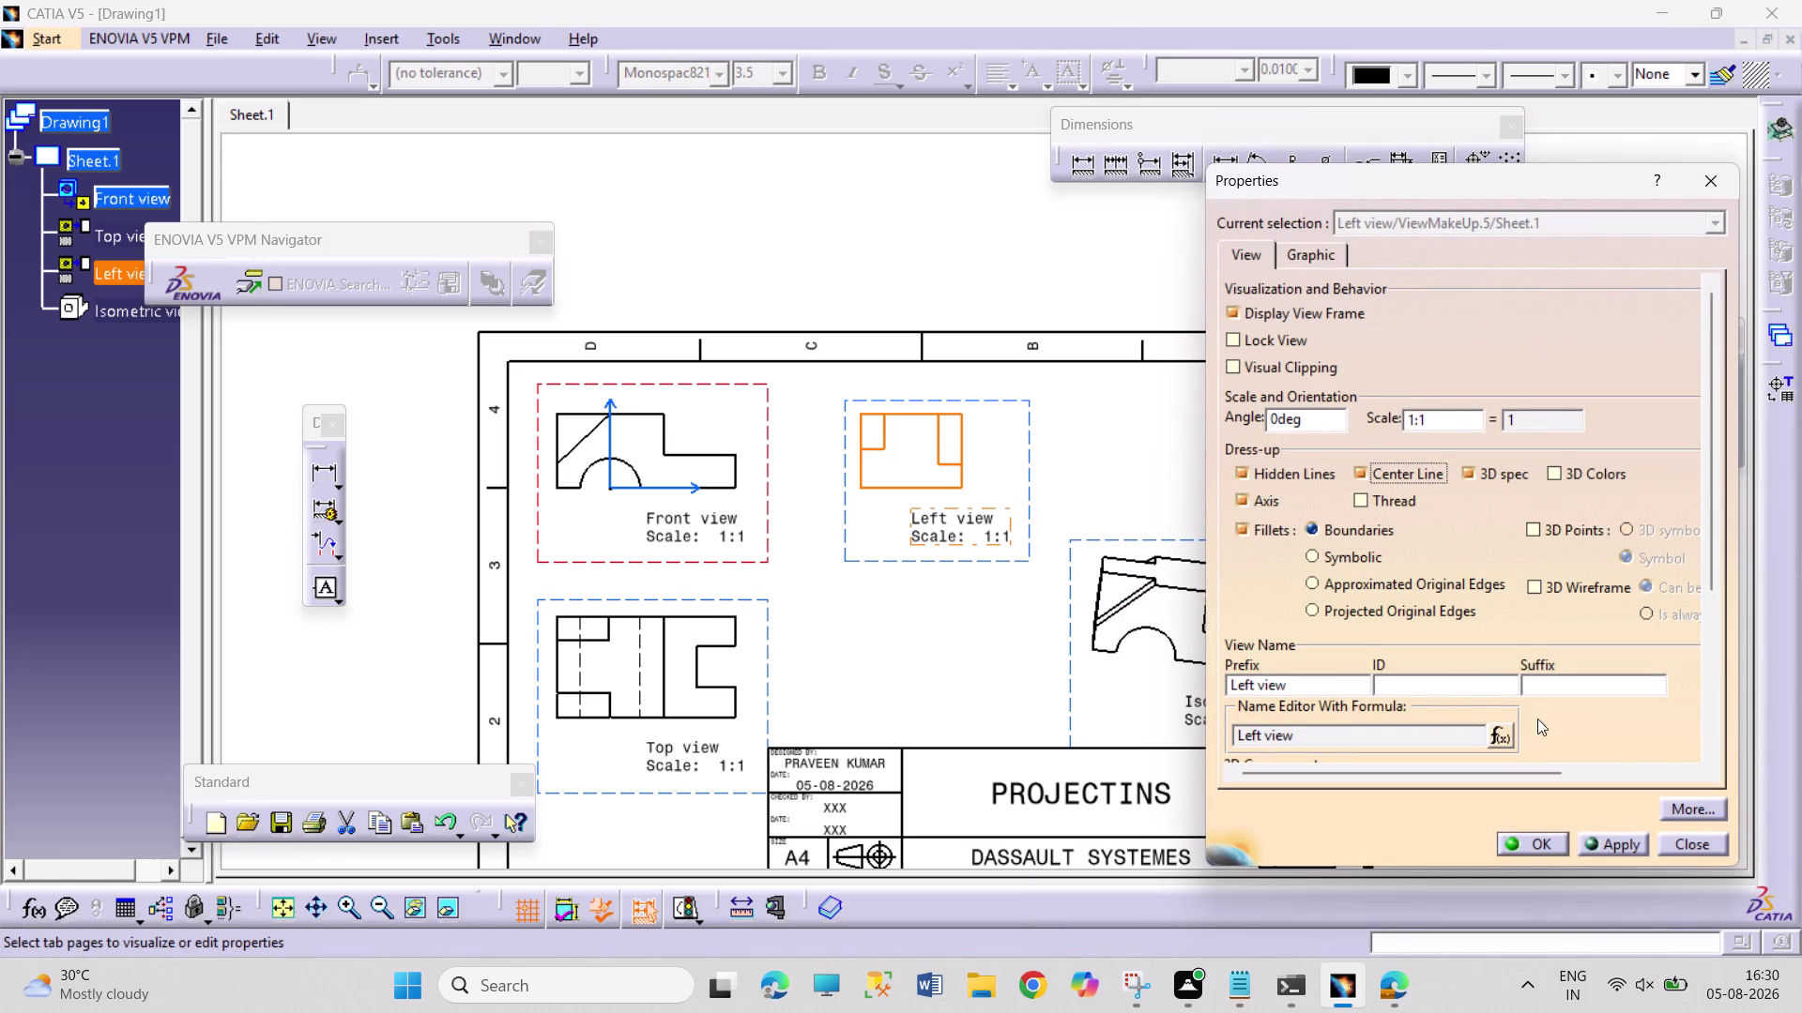
click(1535, 840)
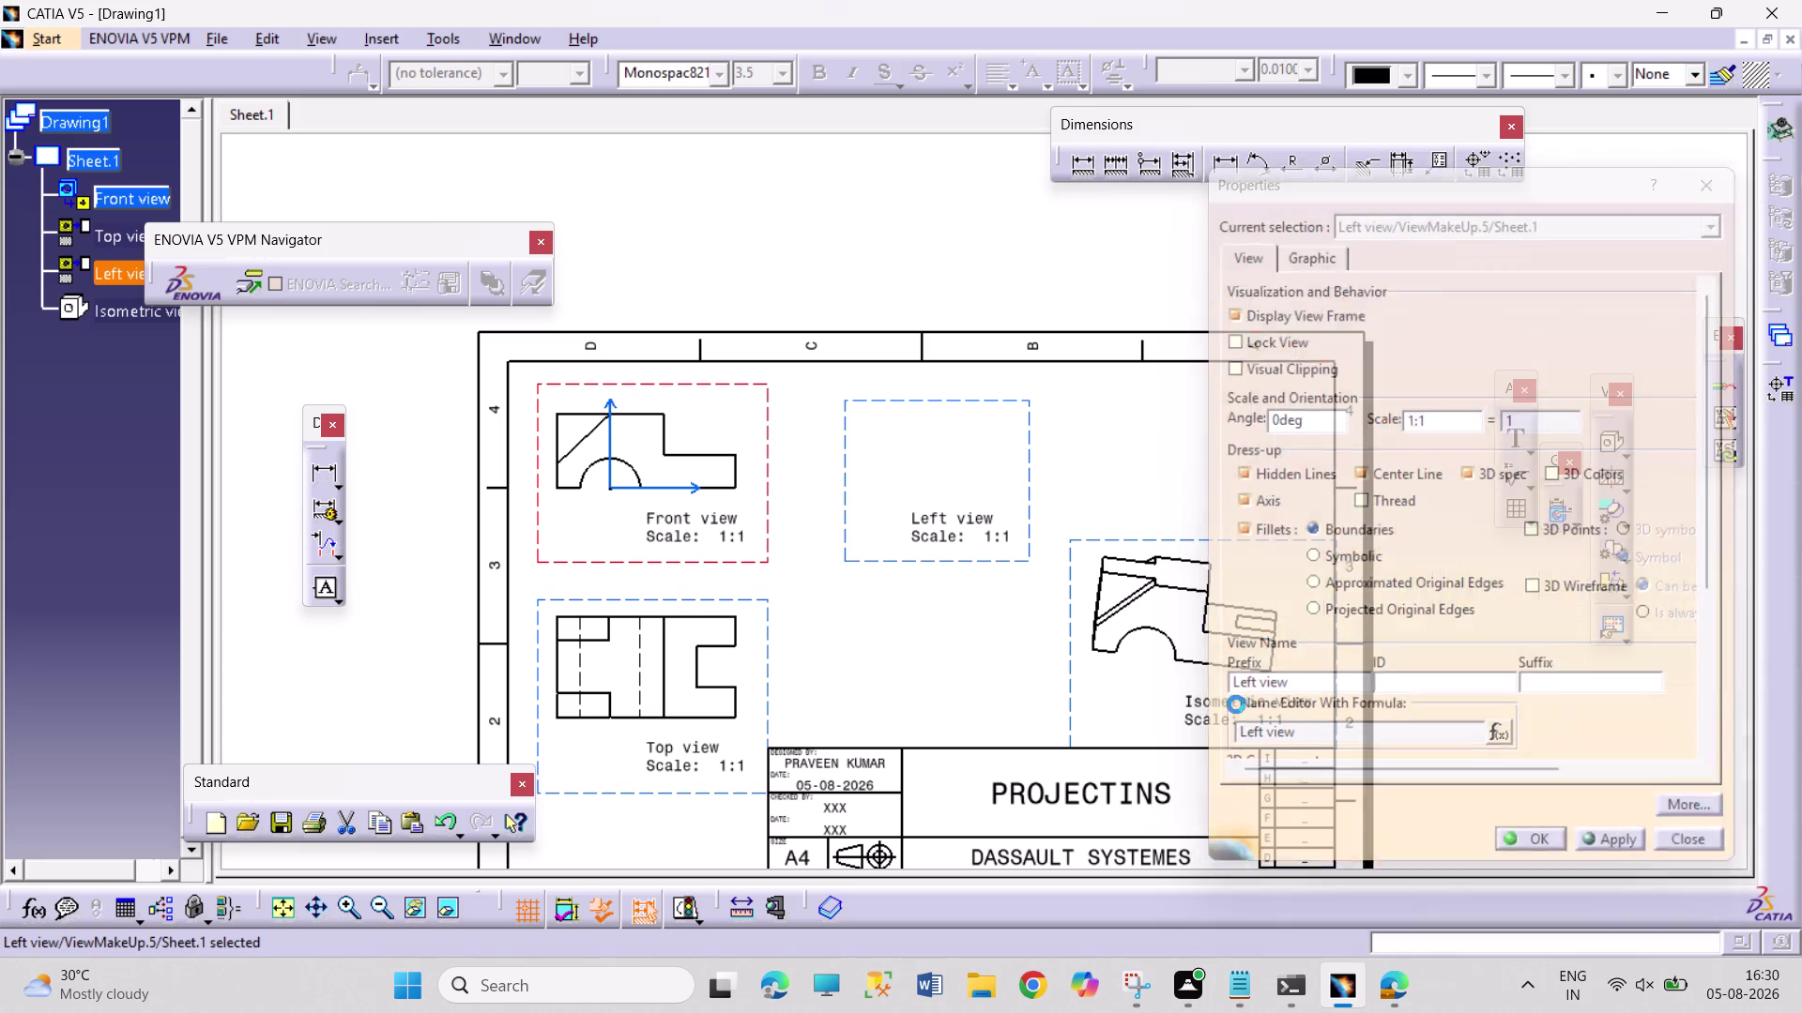
click(1464, 552)
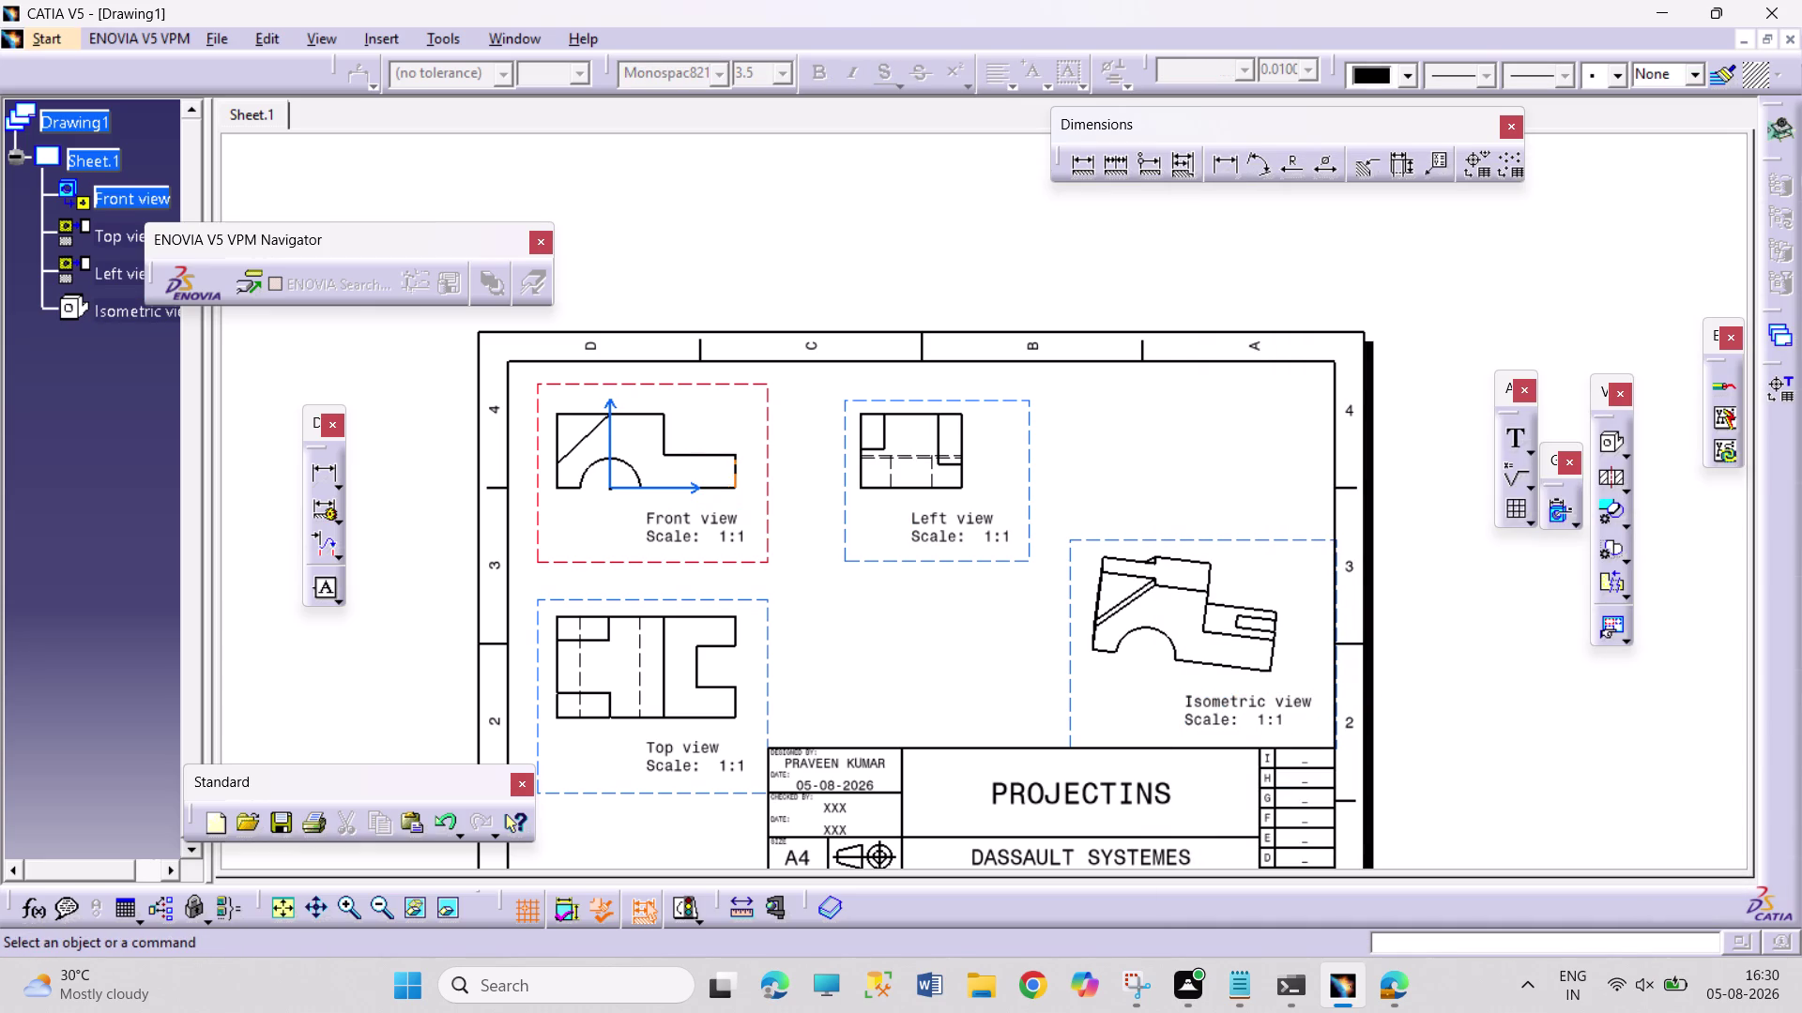
click(769, 478)
right_click(771, 478)
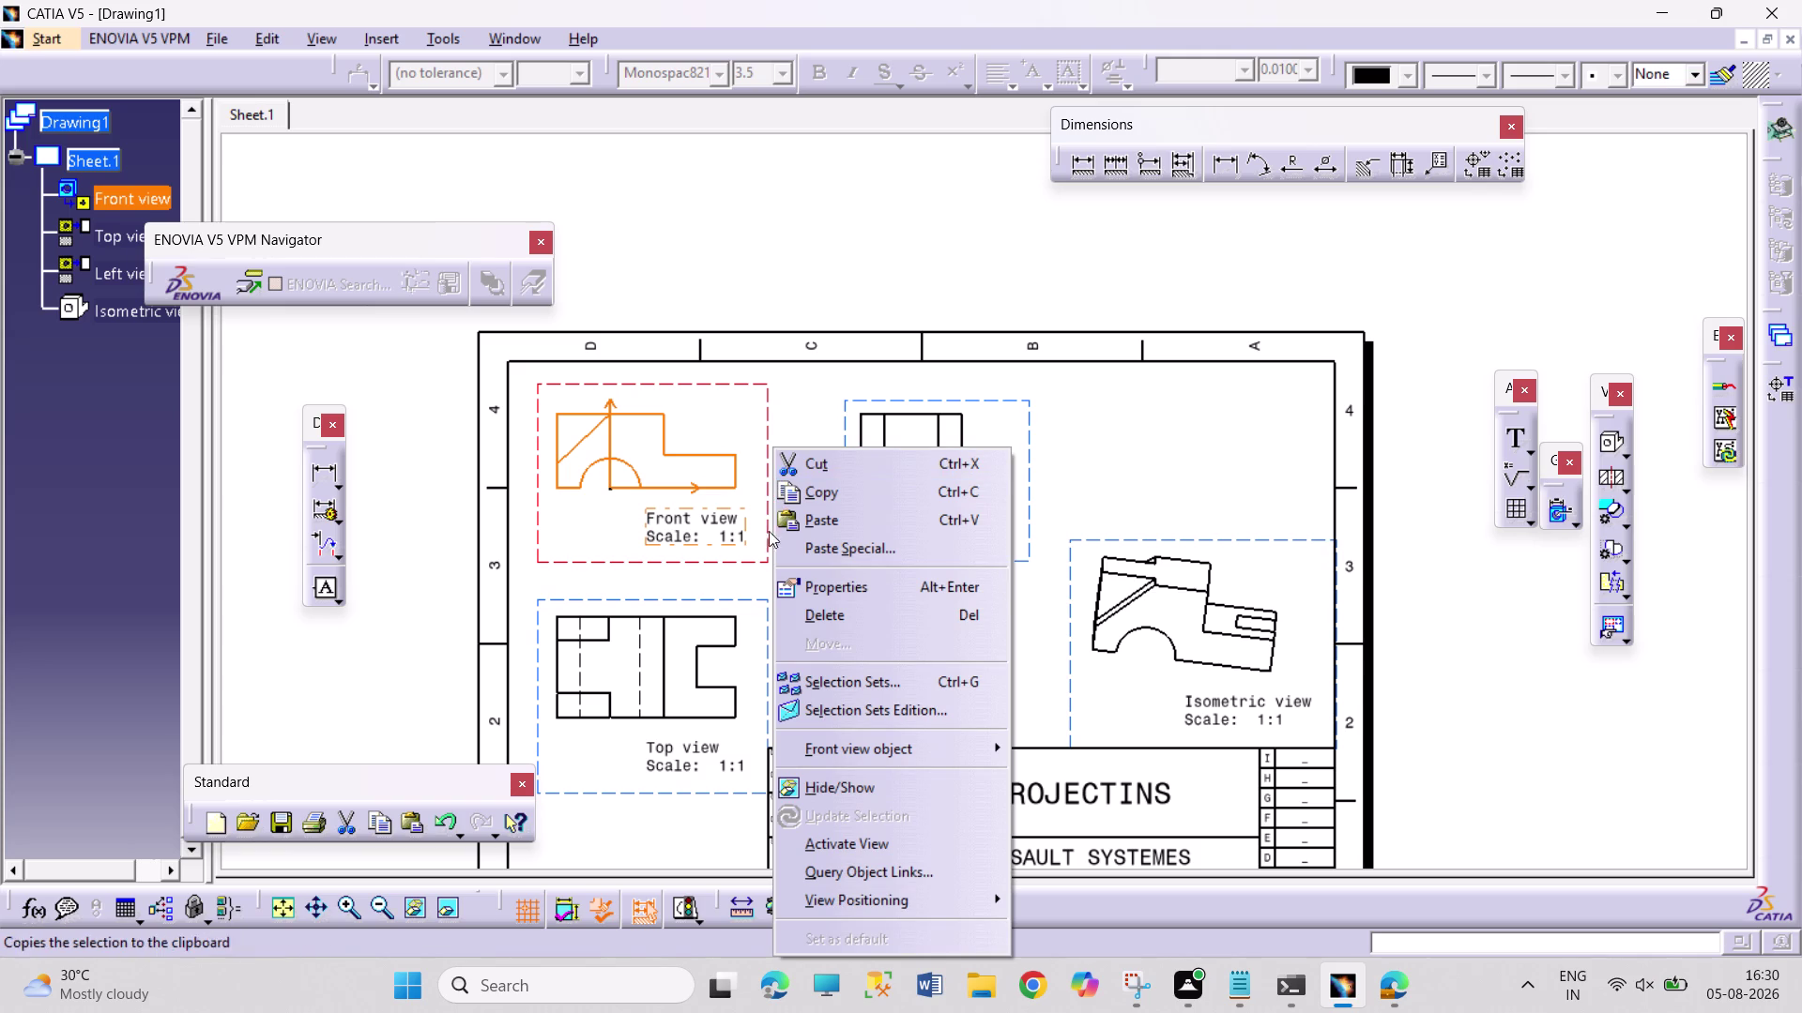
Tick Hidden Lines, Center Line and Axis in the Front view's properties.
click(806, 593)
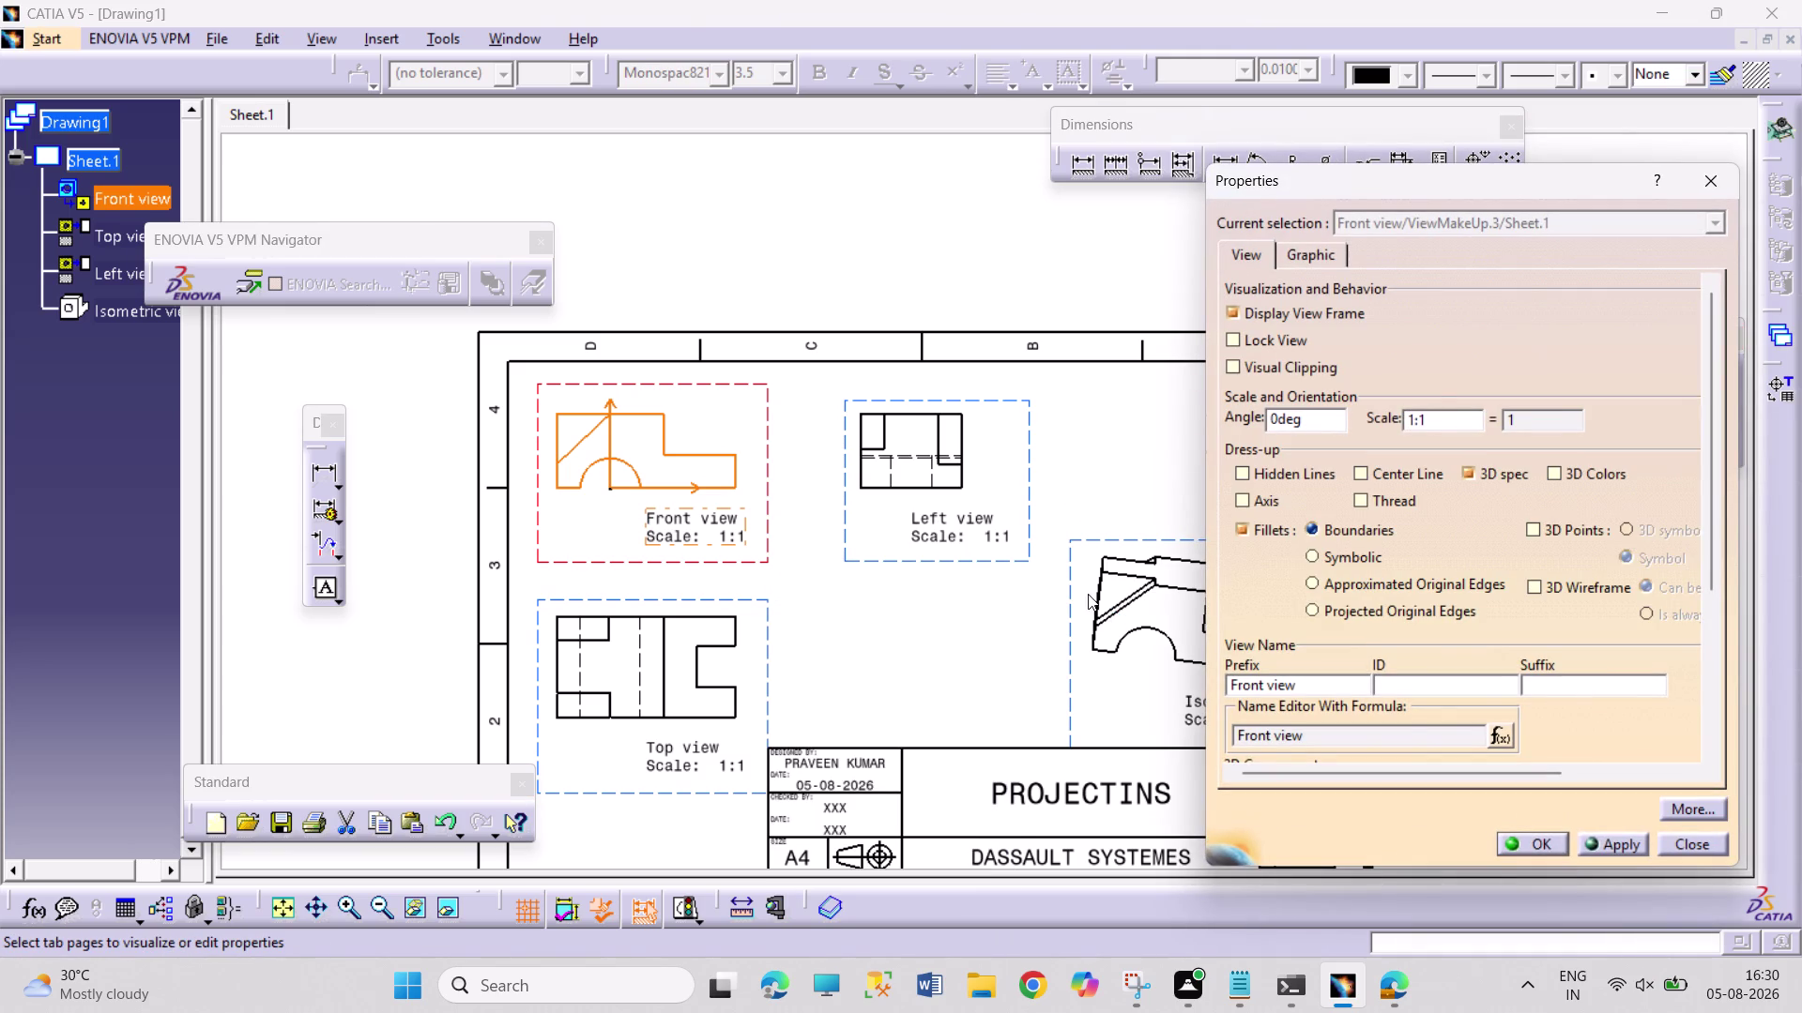
click(1276, 477)
click(1270, 502)
click(1390, 478)
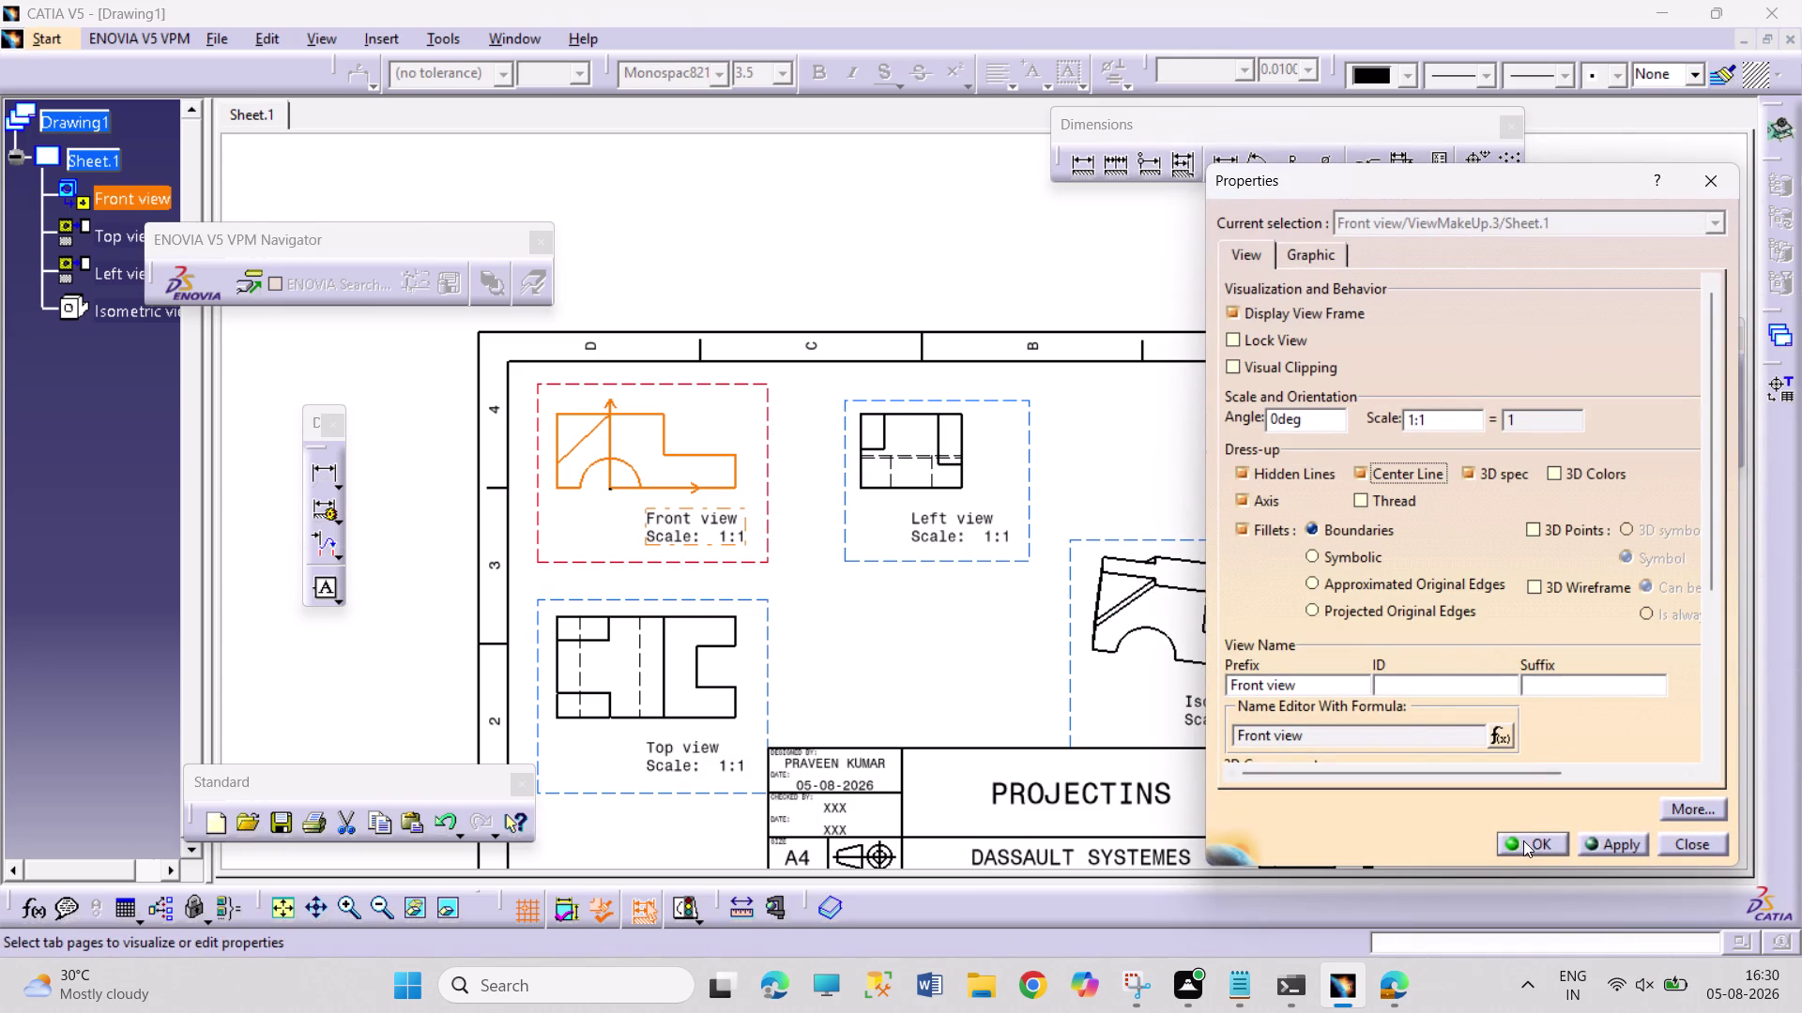
click(1523, 841)
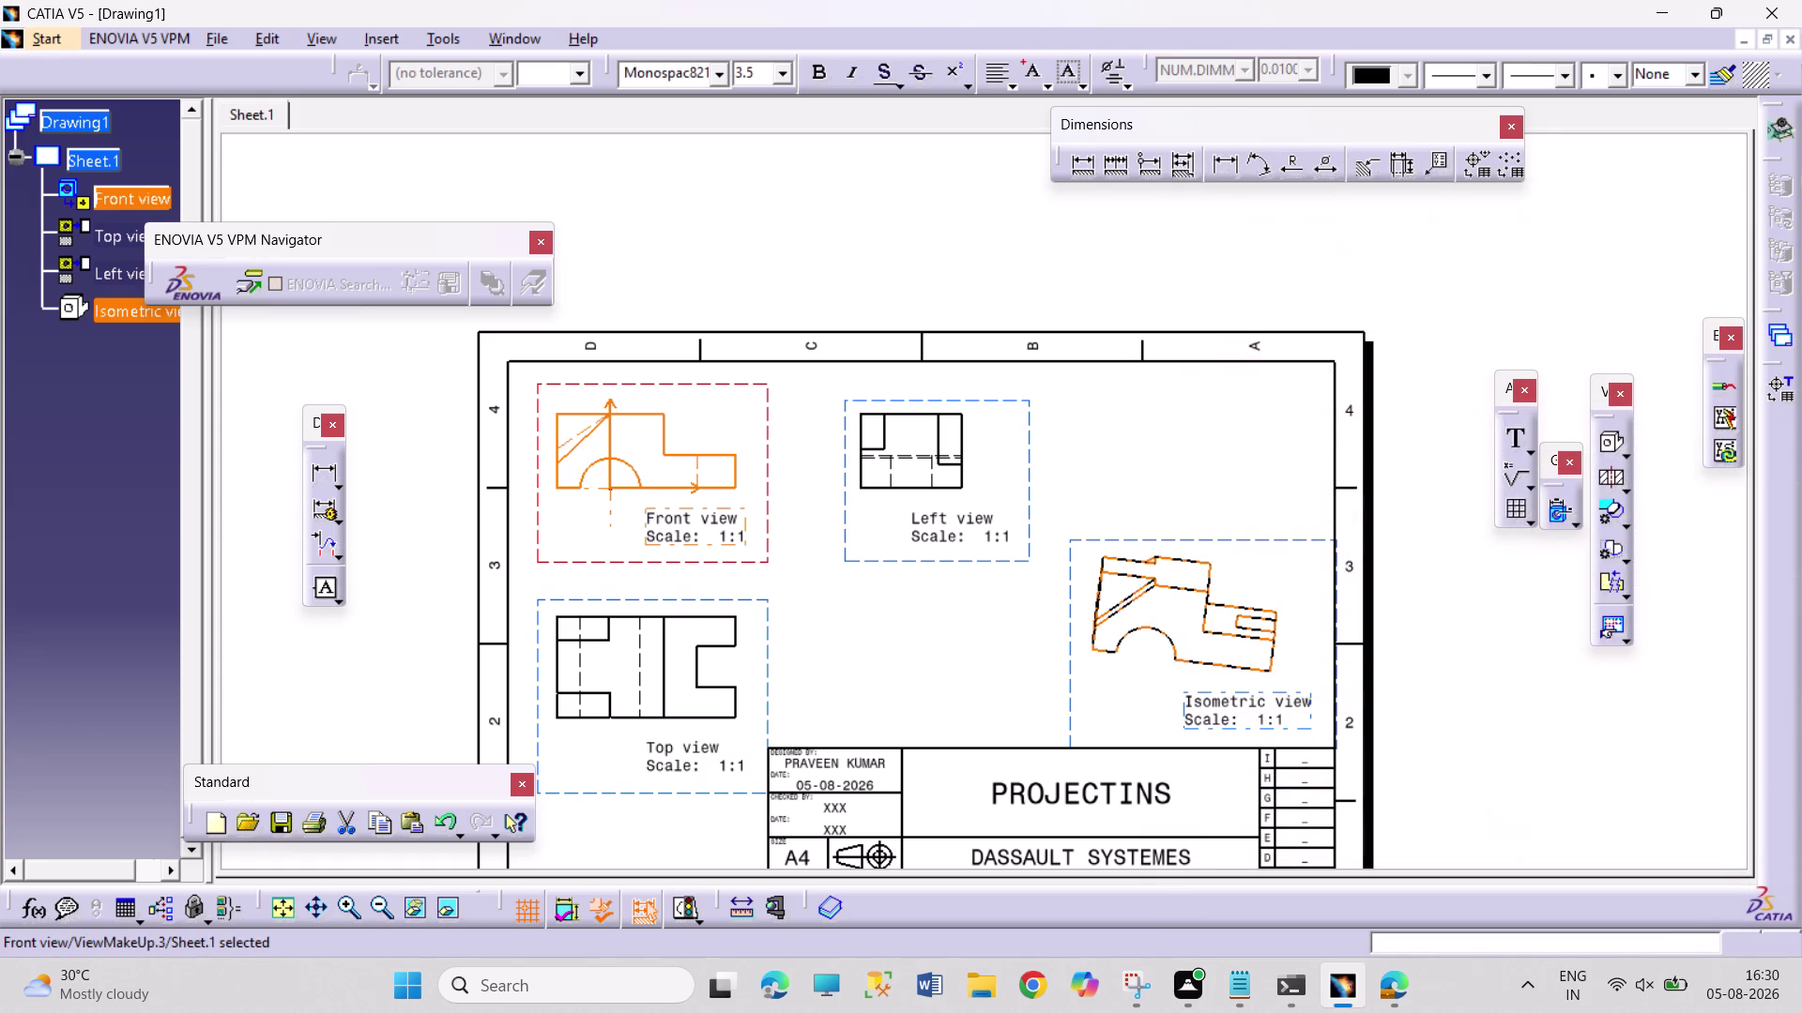
click(771, 618)
Tick Center Line and Axis in the Top view's properties.
right_click(771, 618)
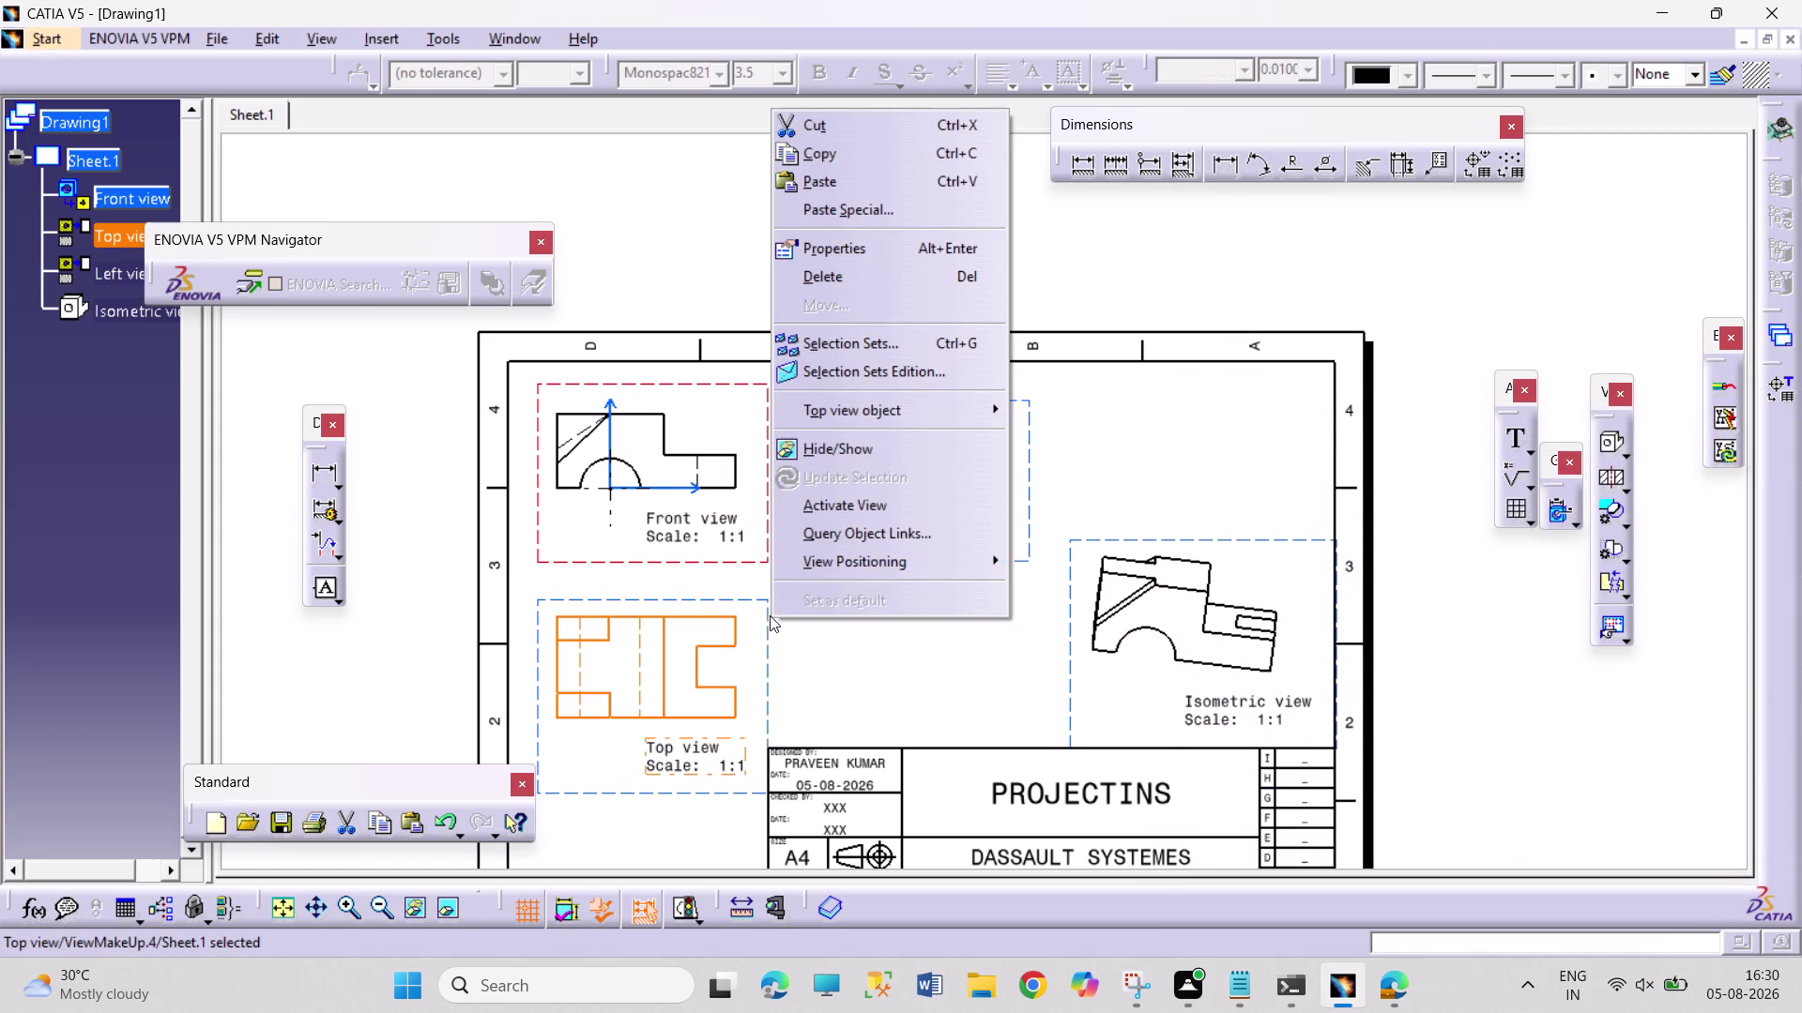
click(889, 236)
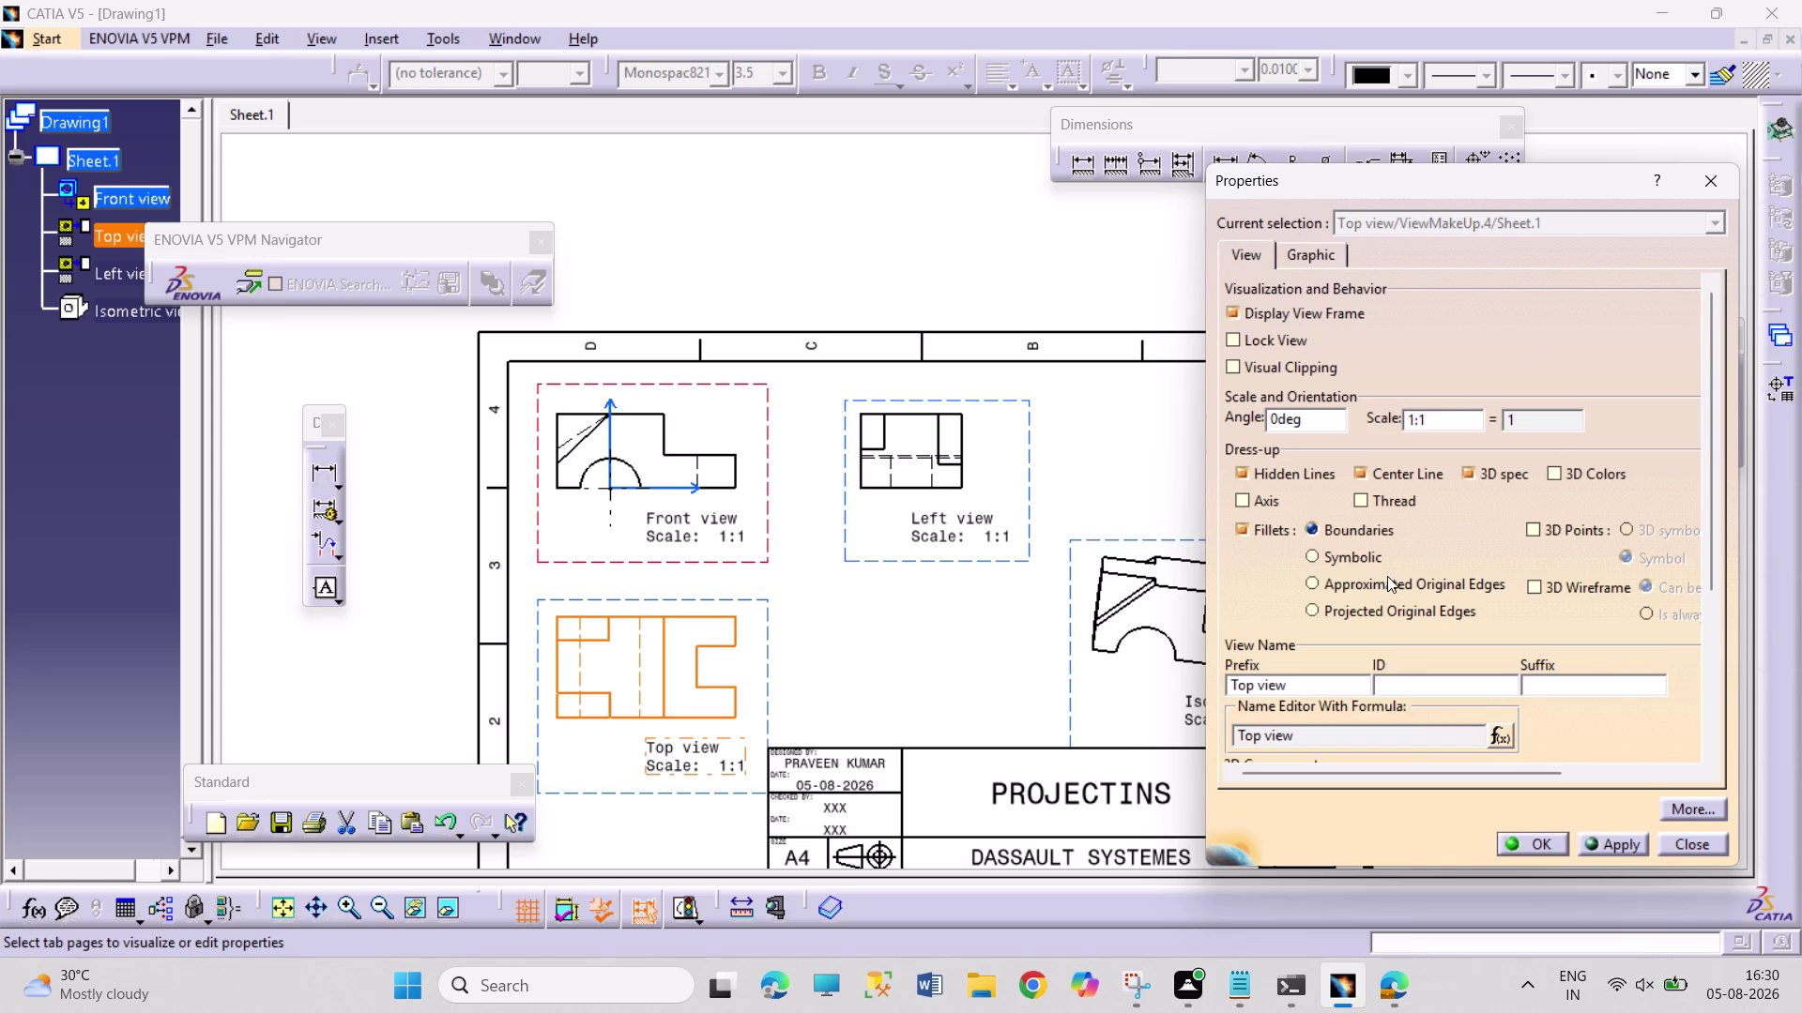
click(1274, 510)
click(1467, 476)
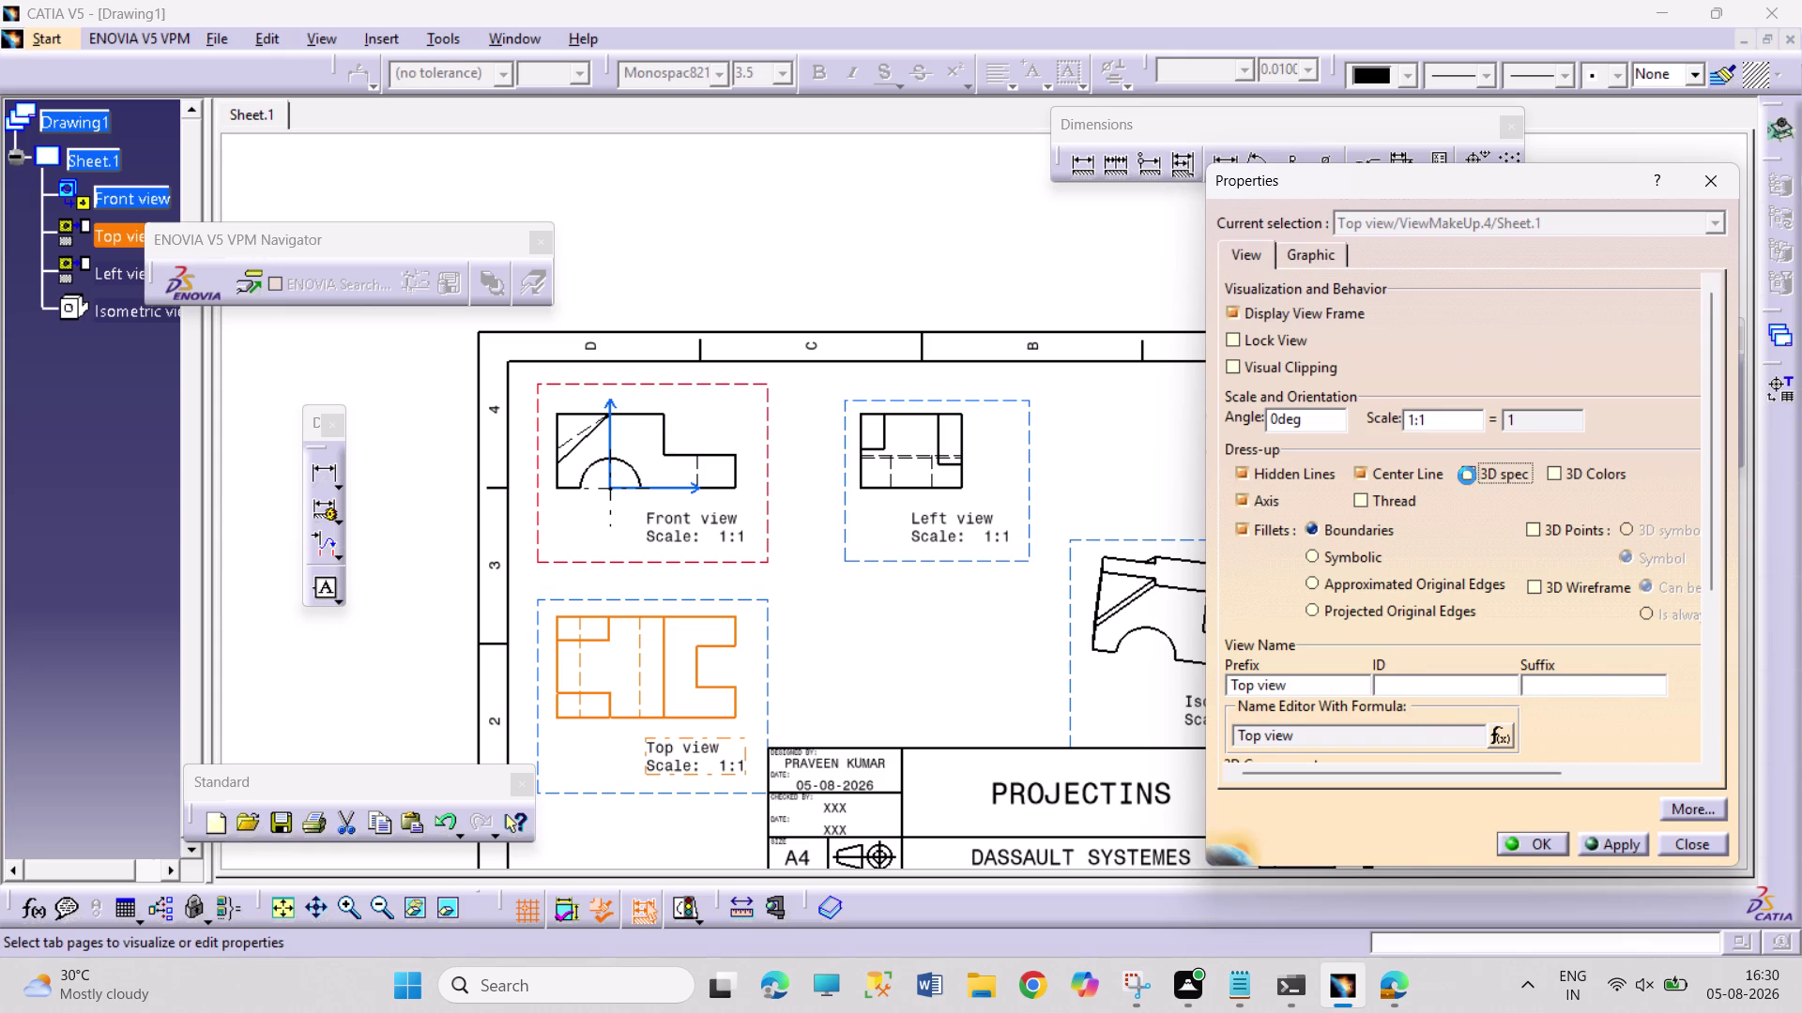
click(1467, 476)
click(1484, 478)
click(1535, 831)
click(1533, 843)
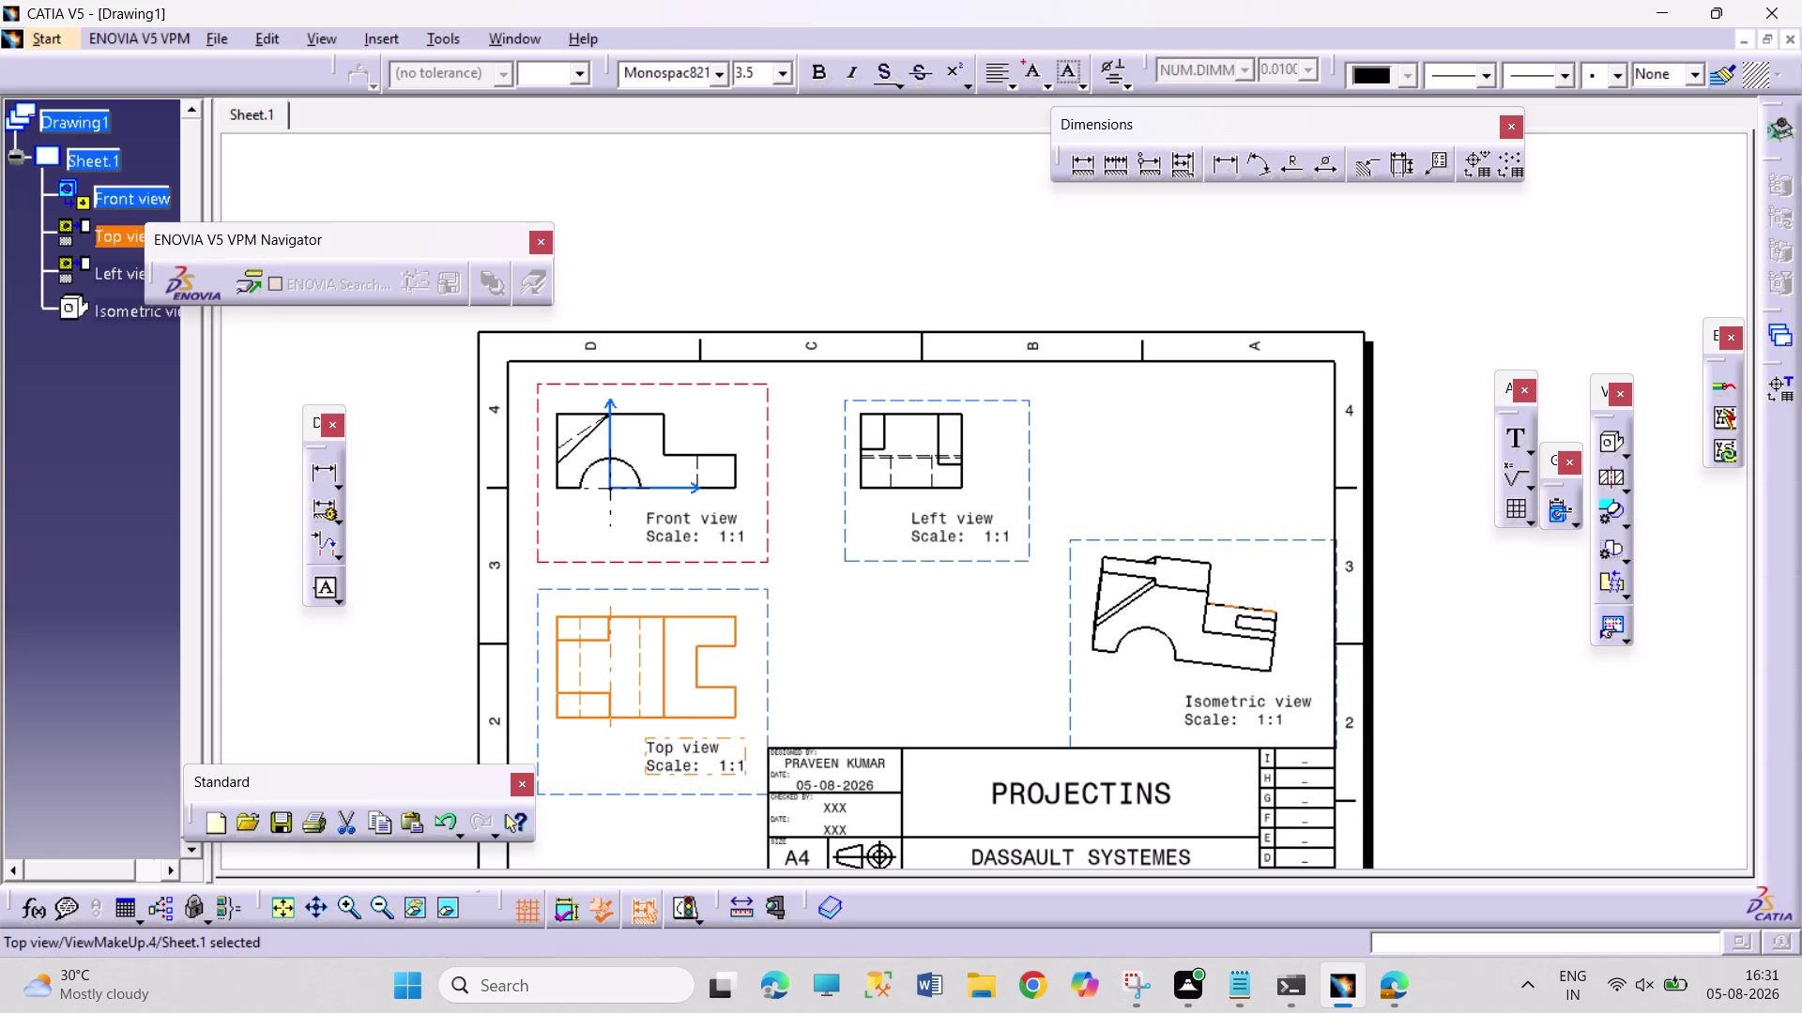
click(1025, 650)
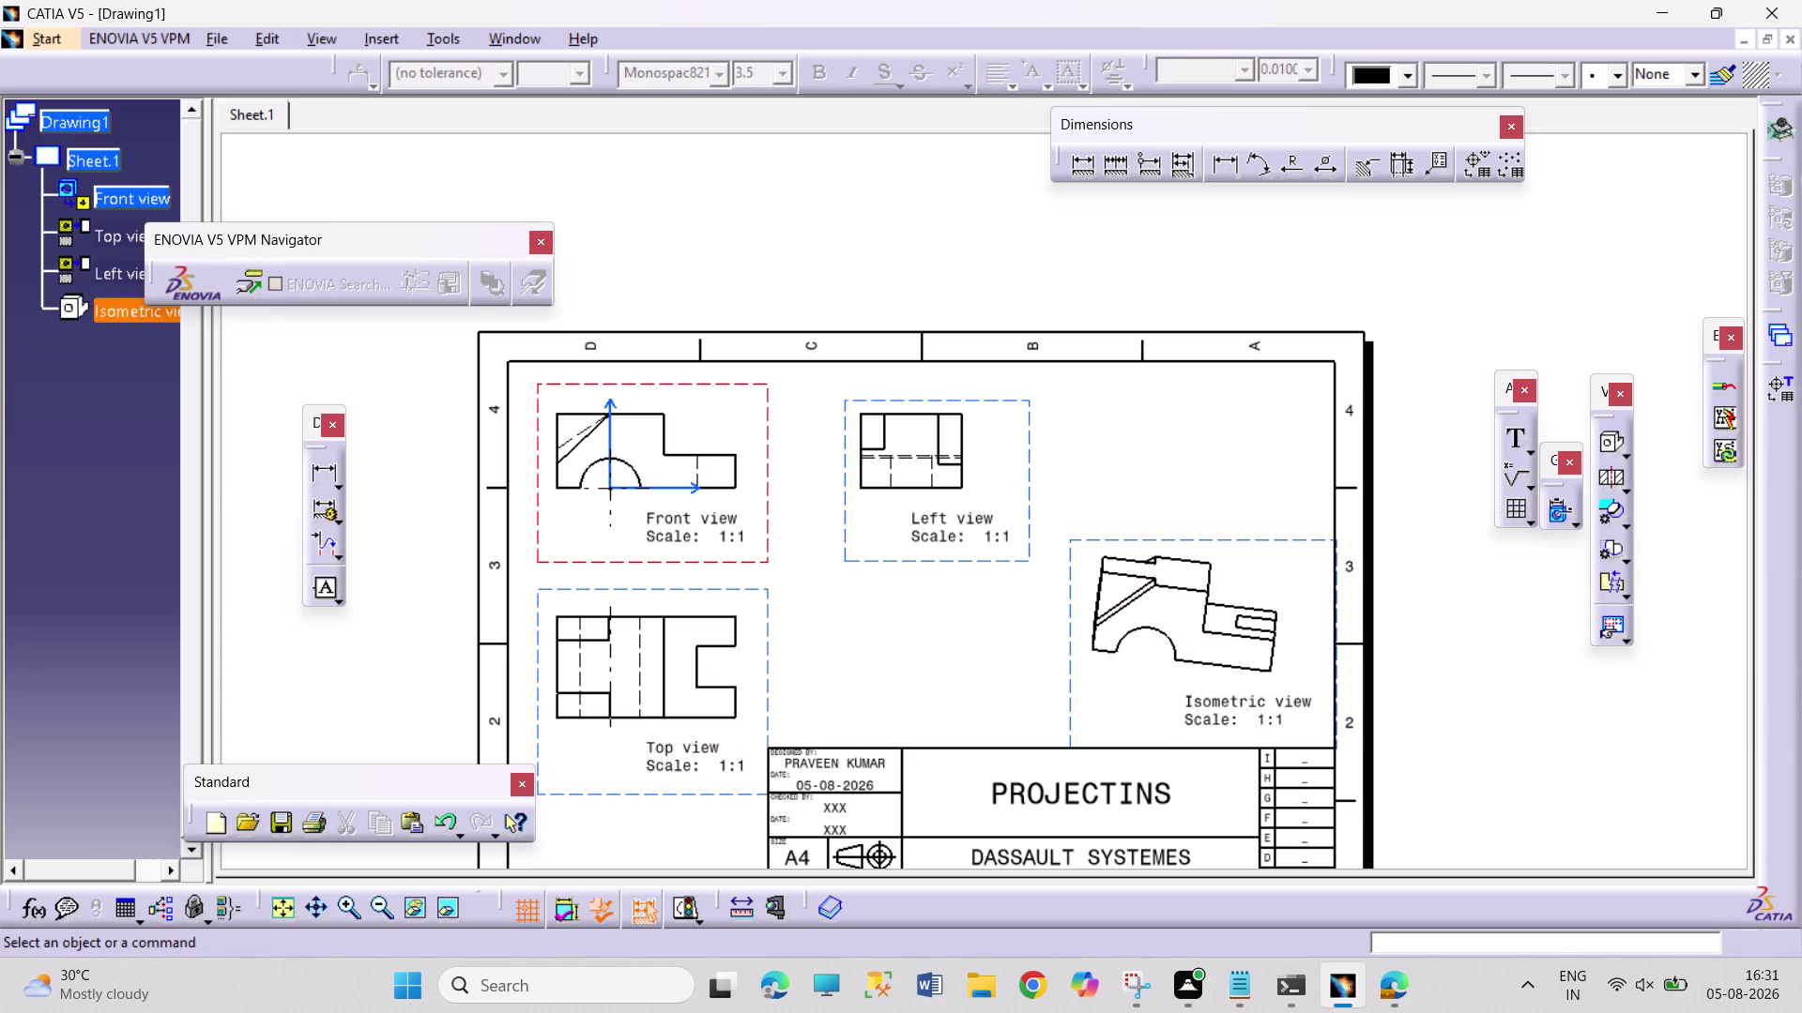
Zoom and pan so the Front and Left views fill the window.
triple_click(345, 915)
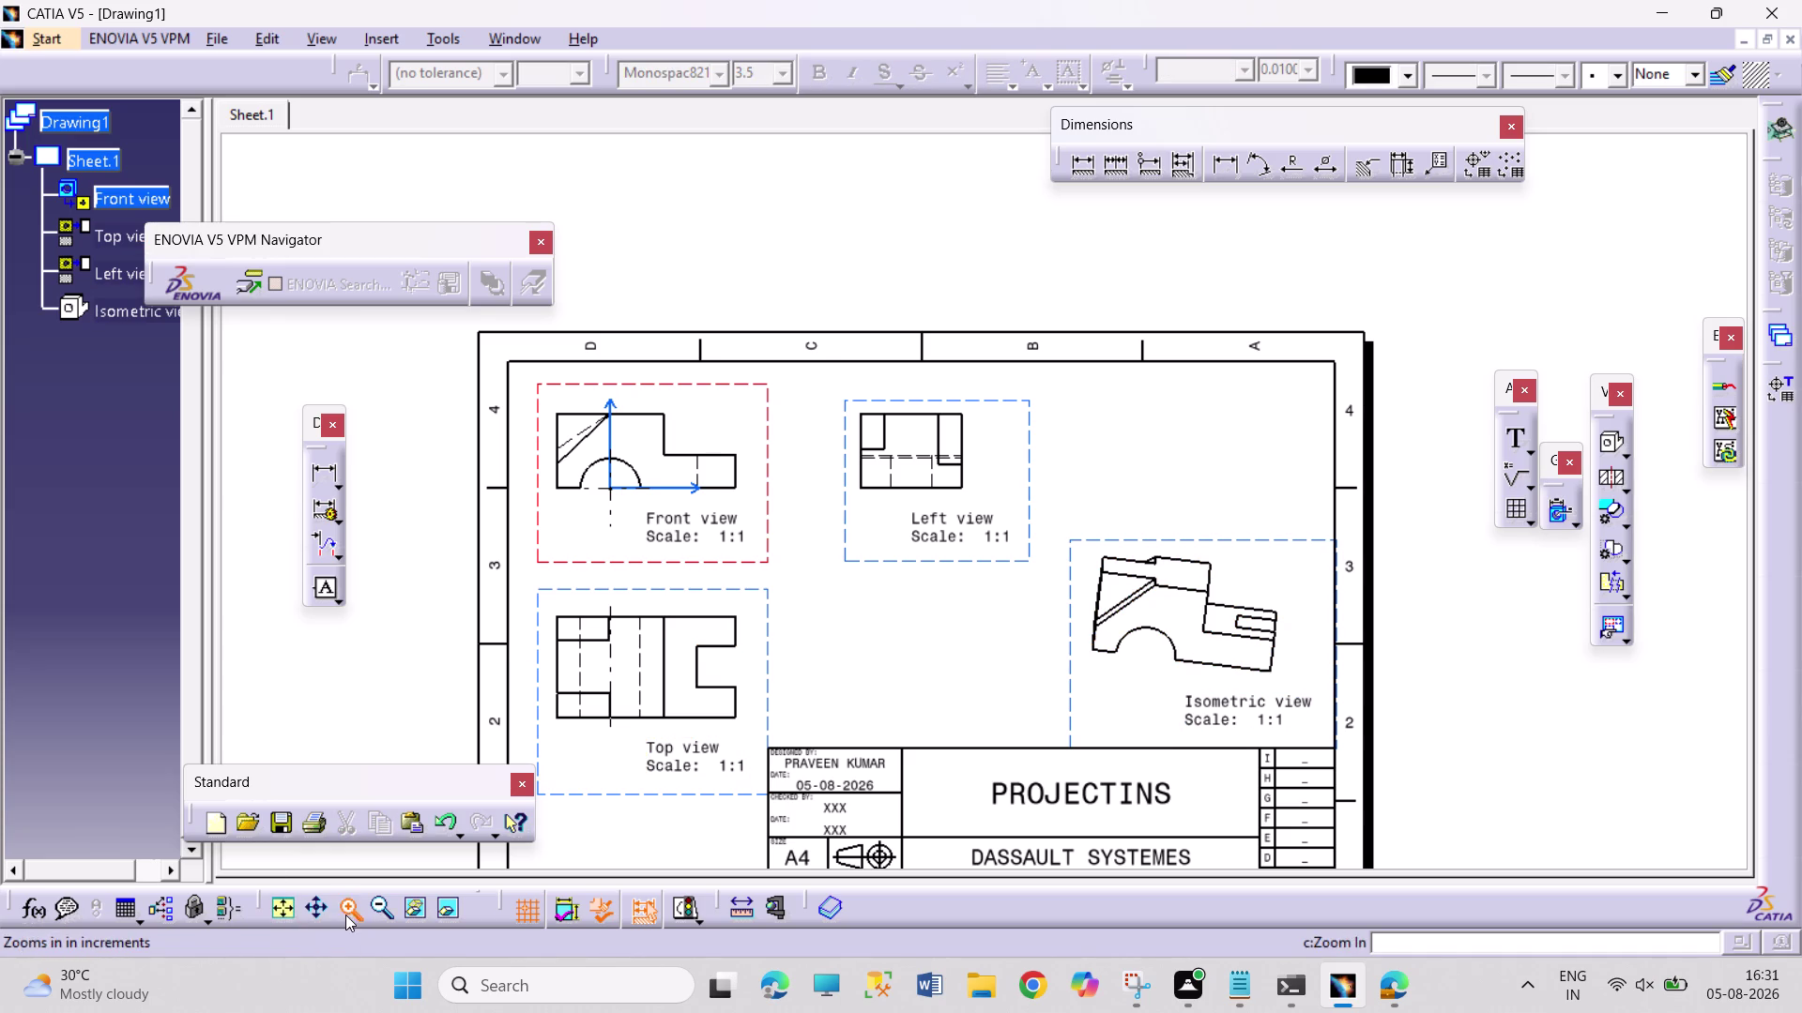
click(314, 910)
drag(524, 807, 690, 818)
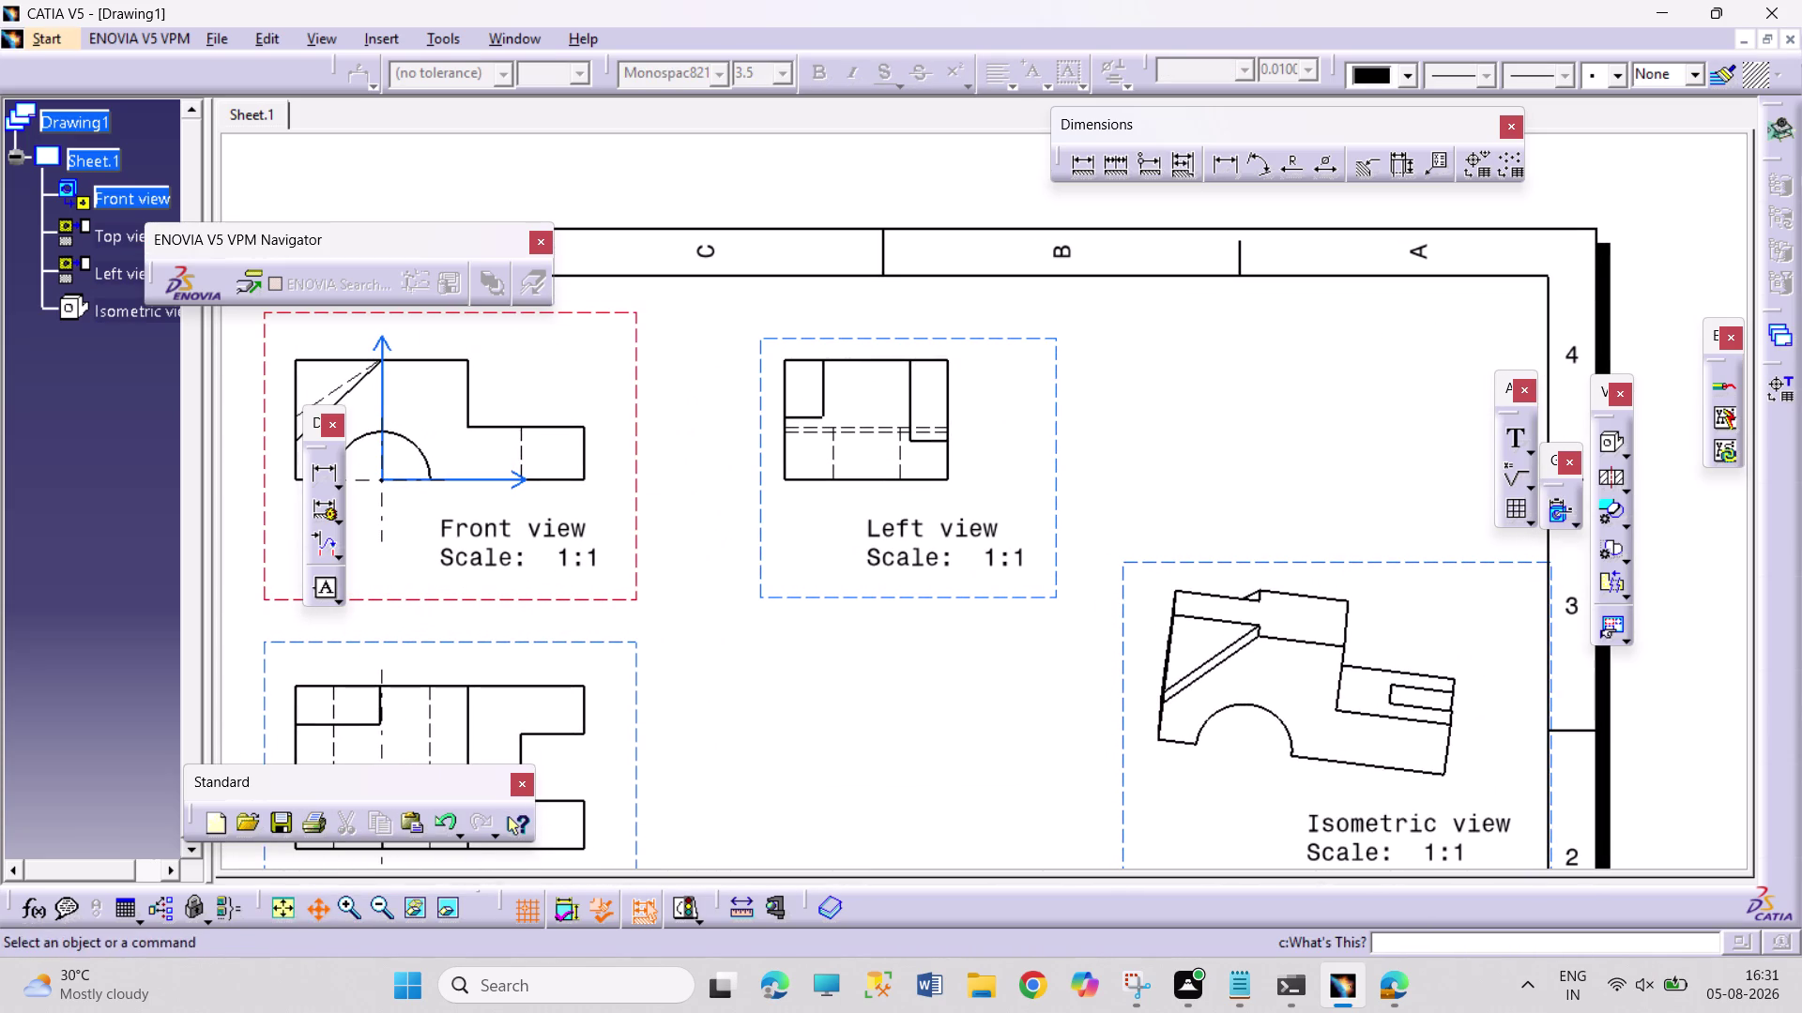
drag(690, 818, 749, 829)
drag(761, 725, 1084, 749)
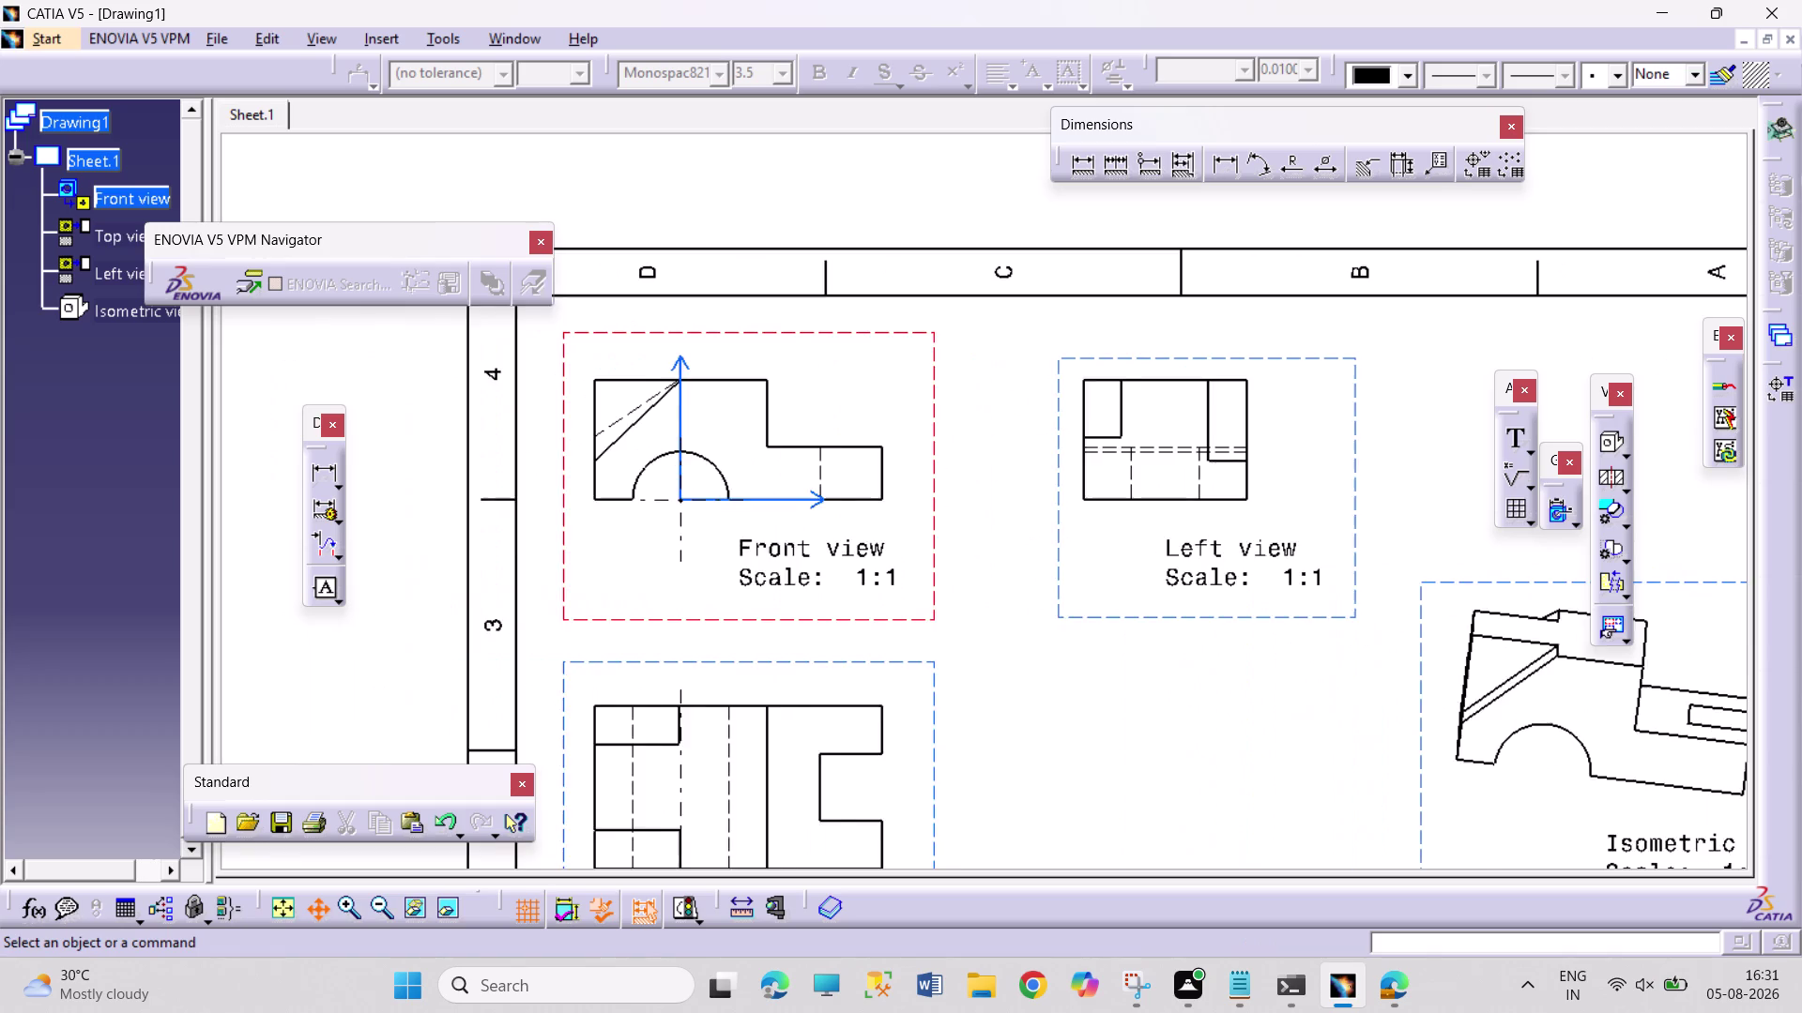
drag(1085, 749, 1149, 769)
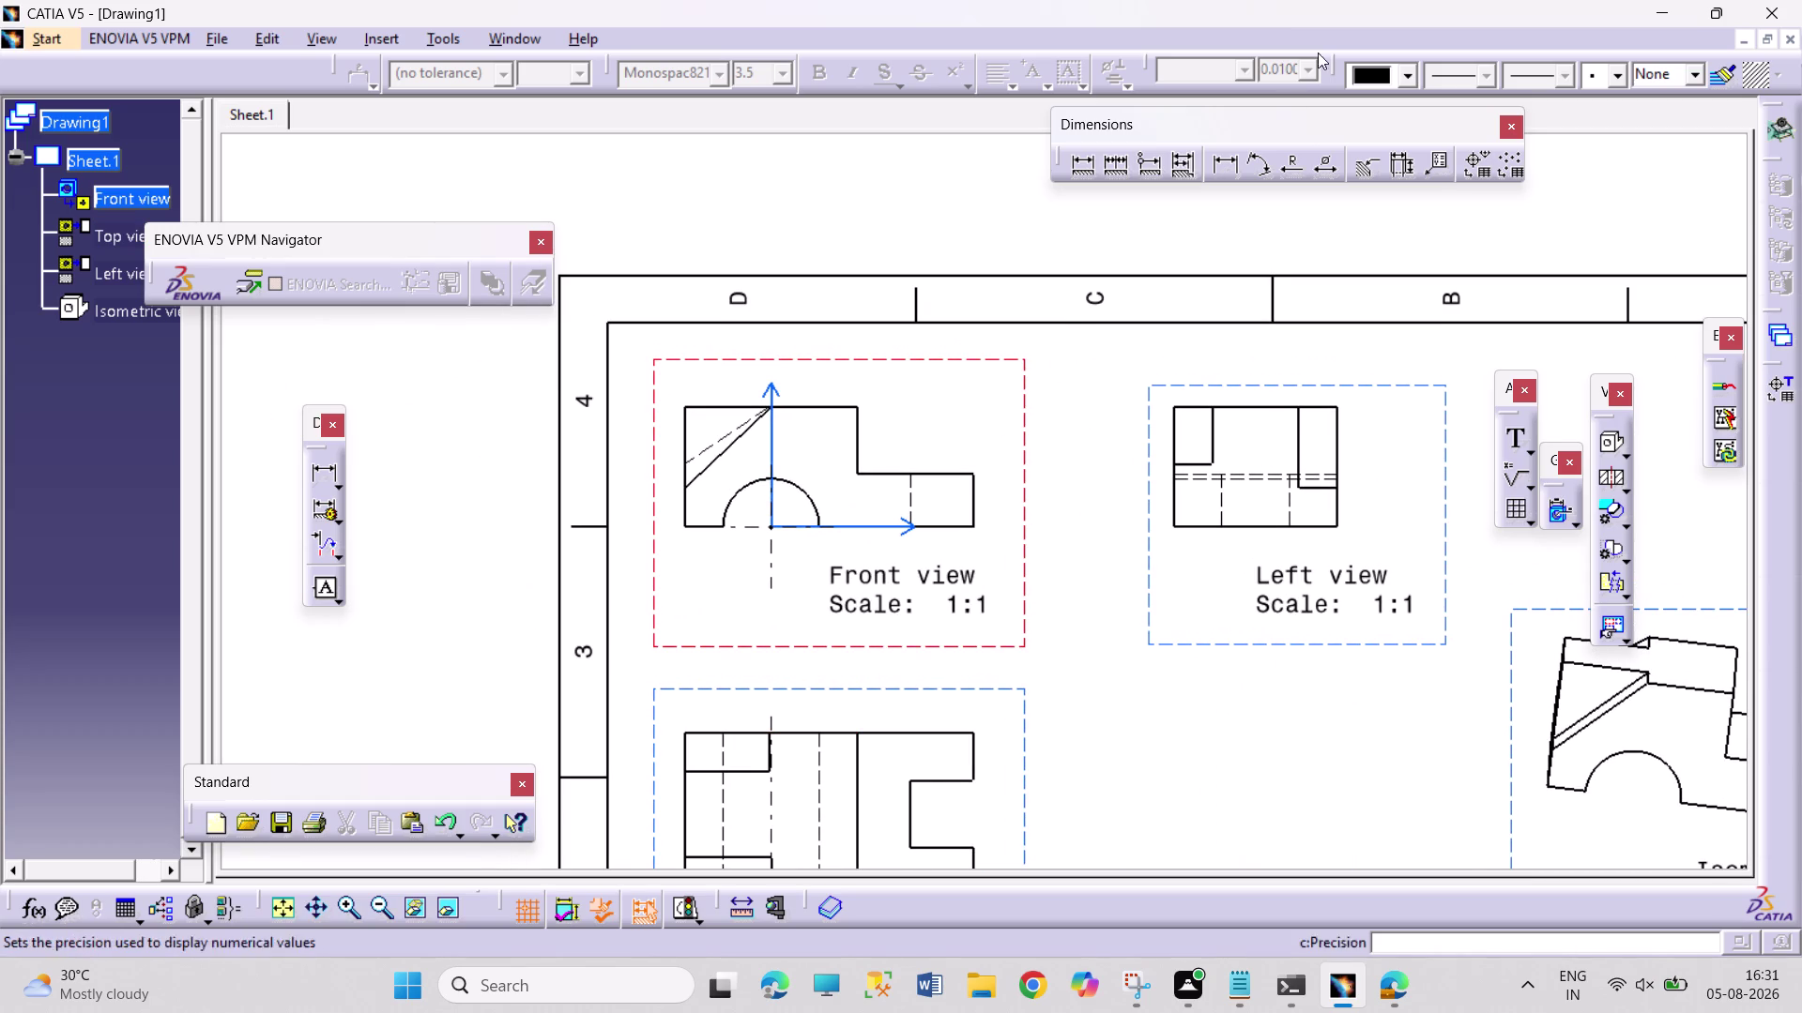
double_click(1233, 170)
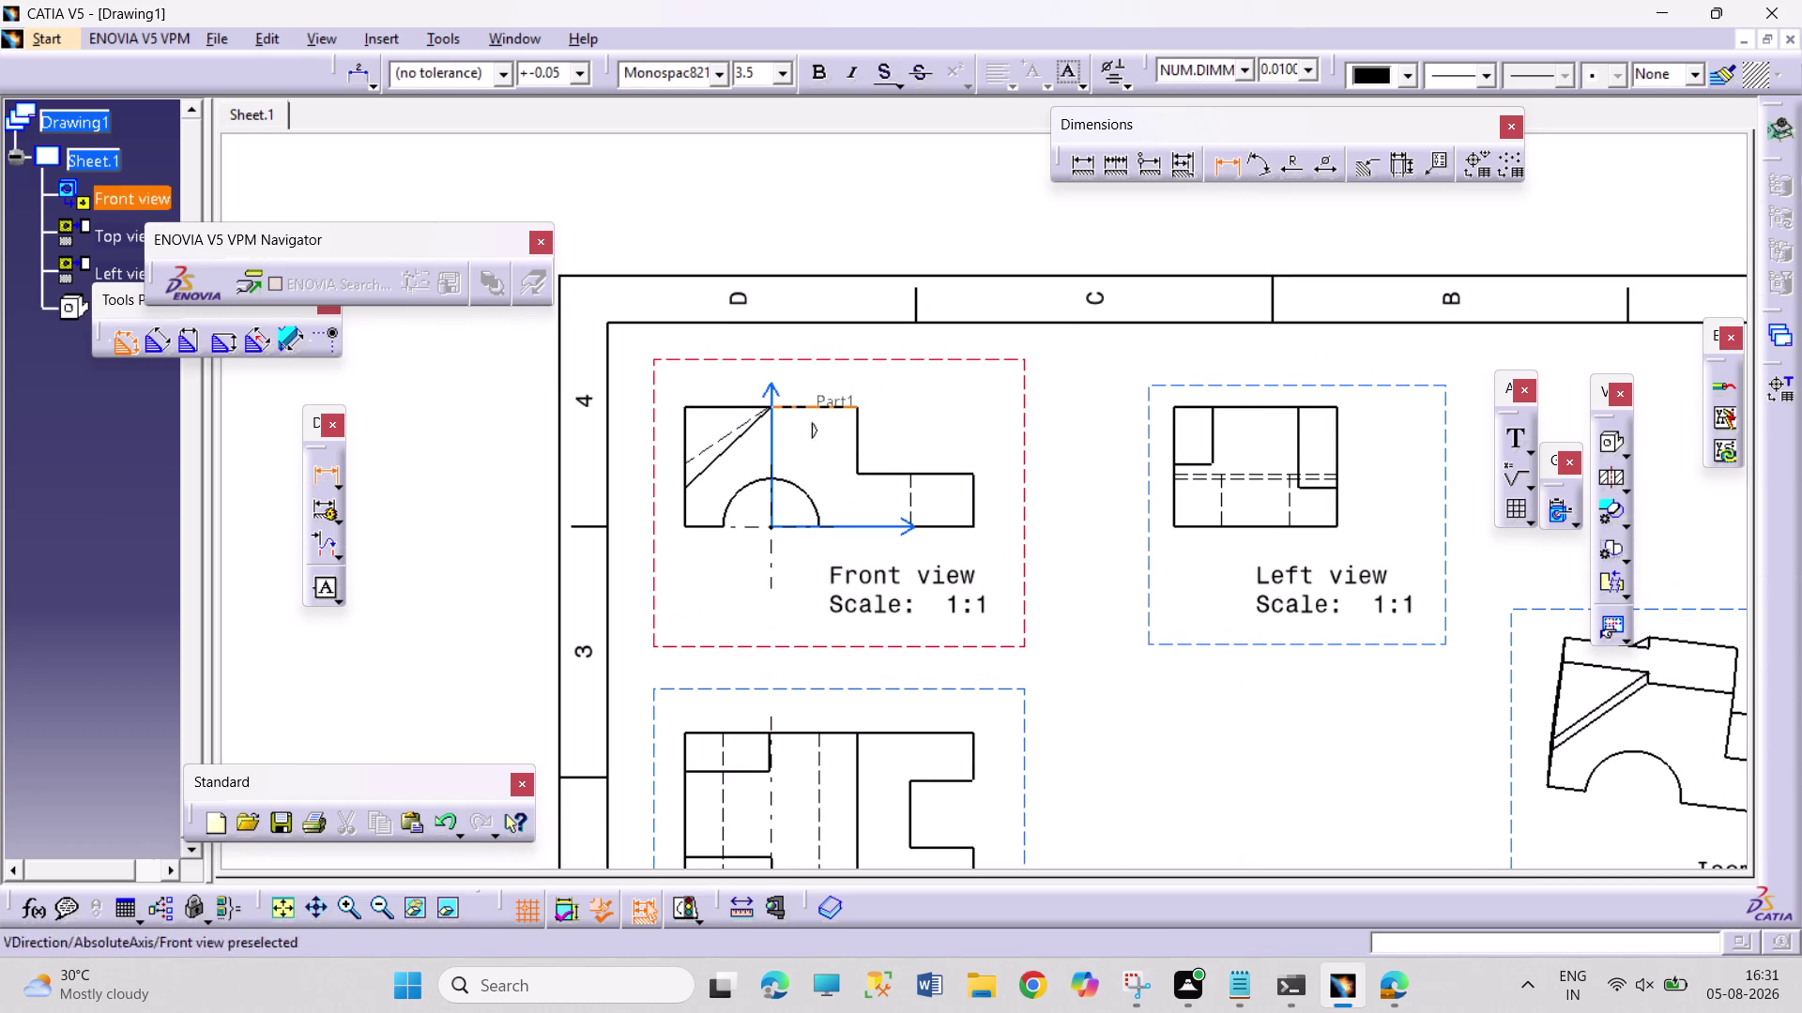
Dimension the front view's 36 overall width and the 11 right step height.
click(687, 431)
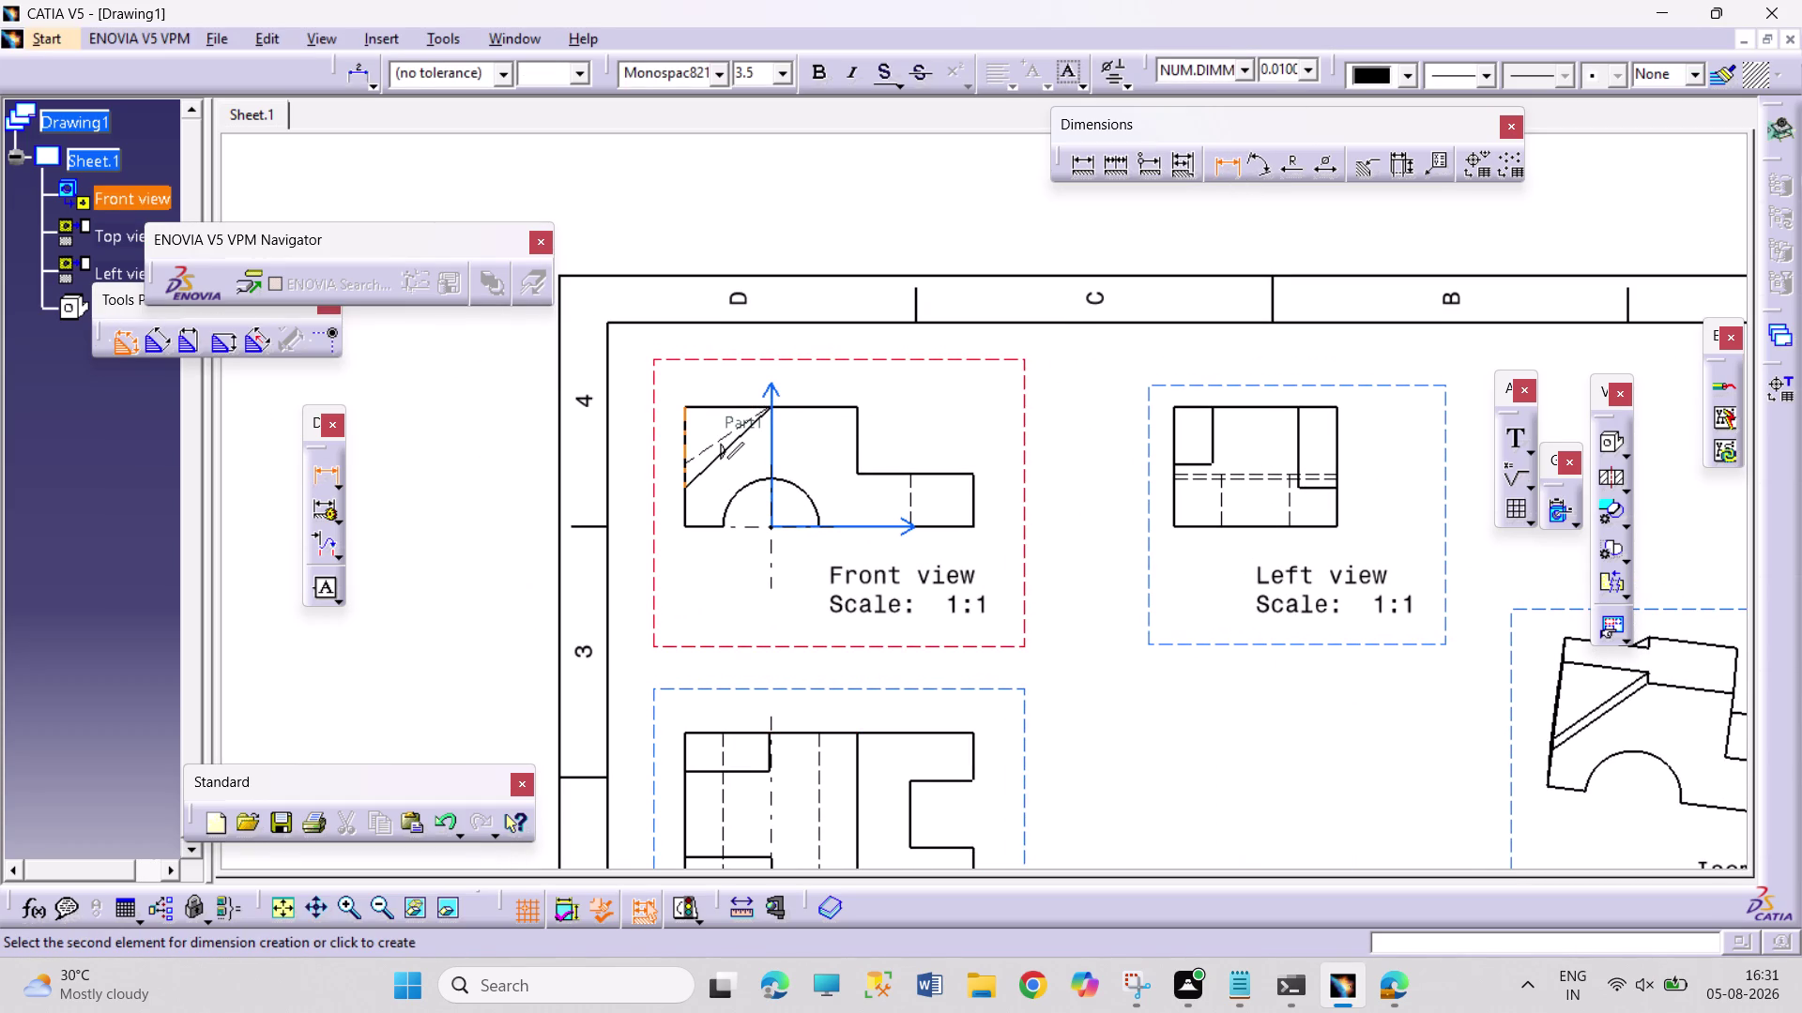
click(856, 436)
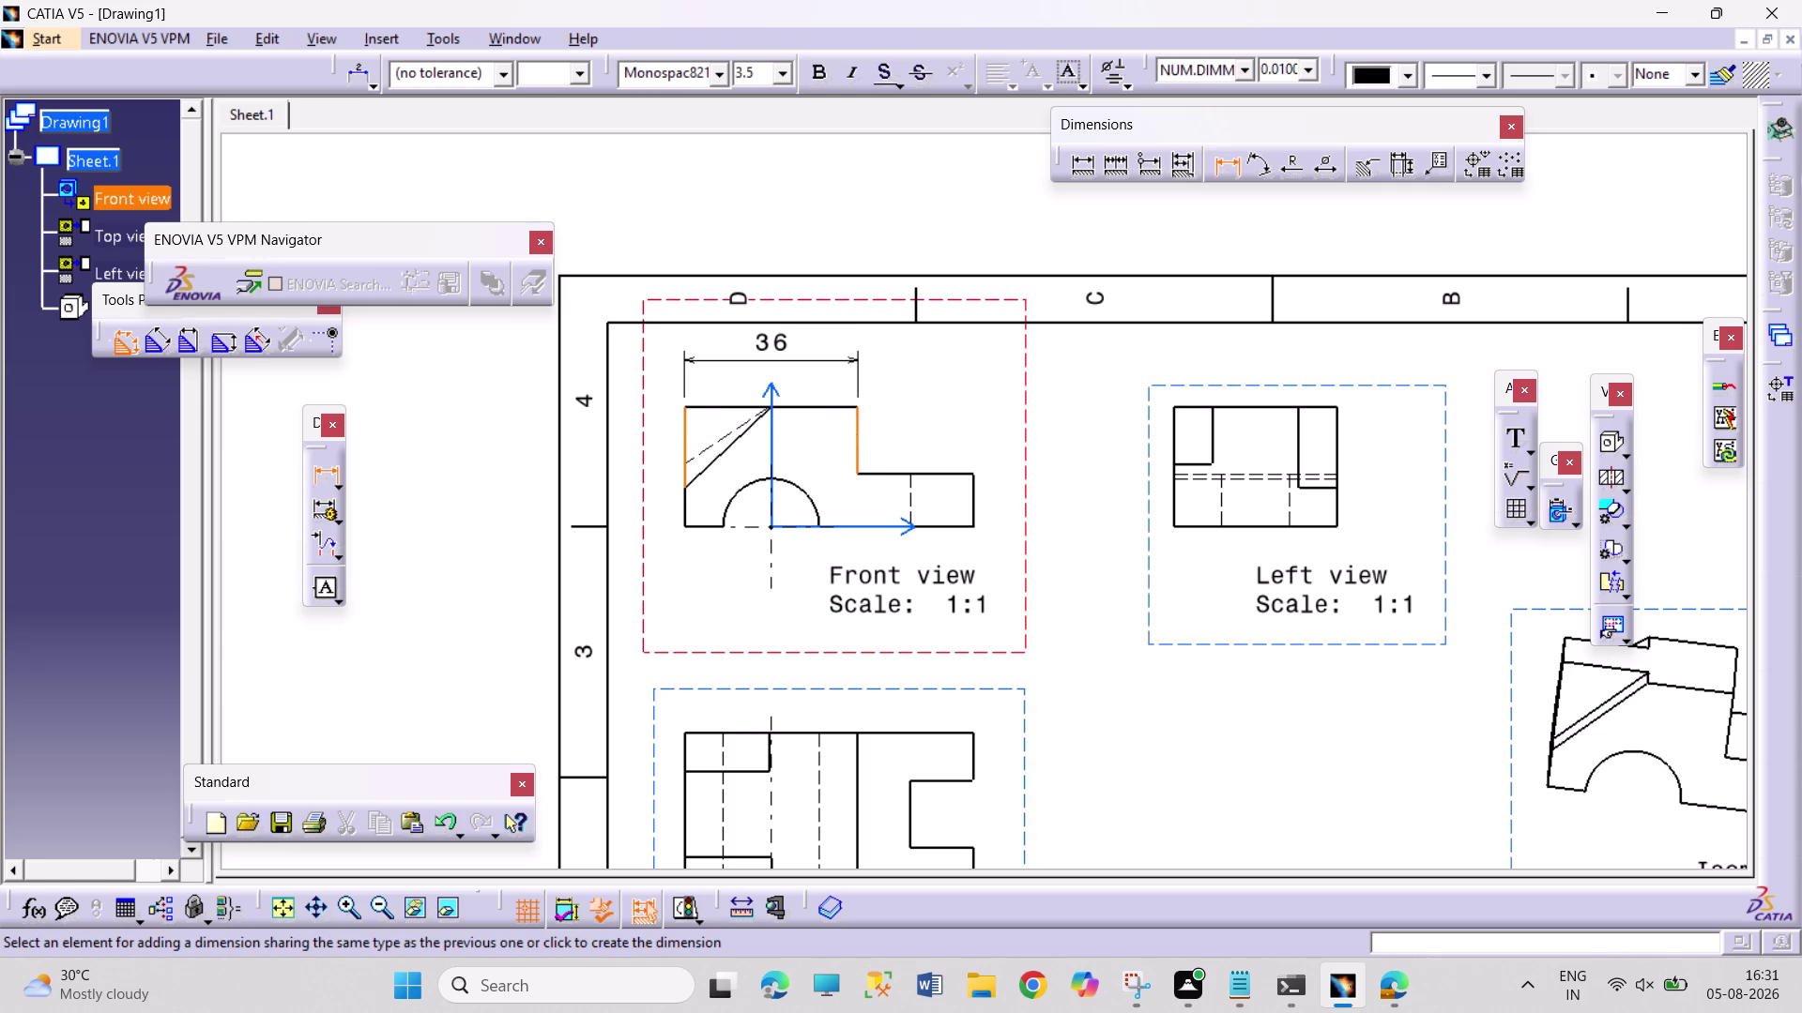
click(811, 361)
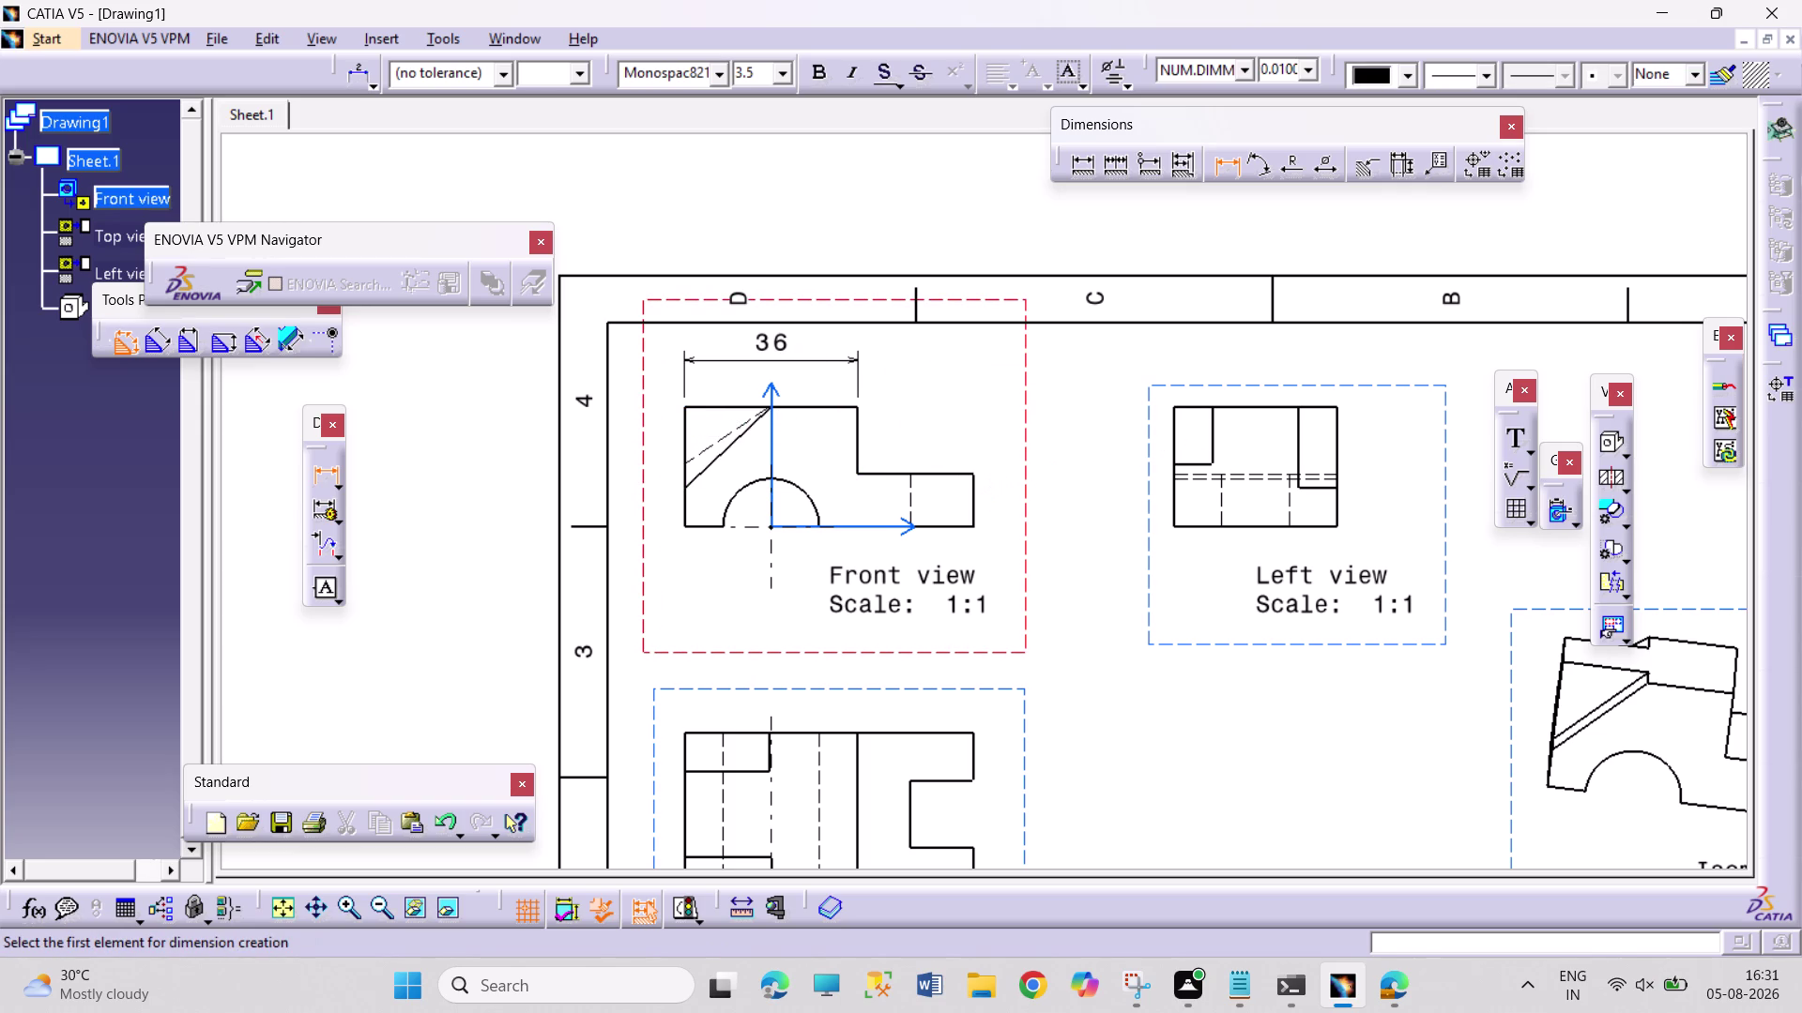
click(974, 501)
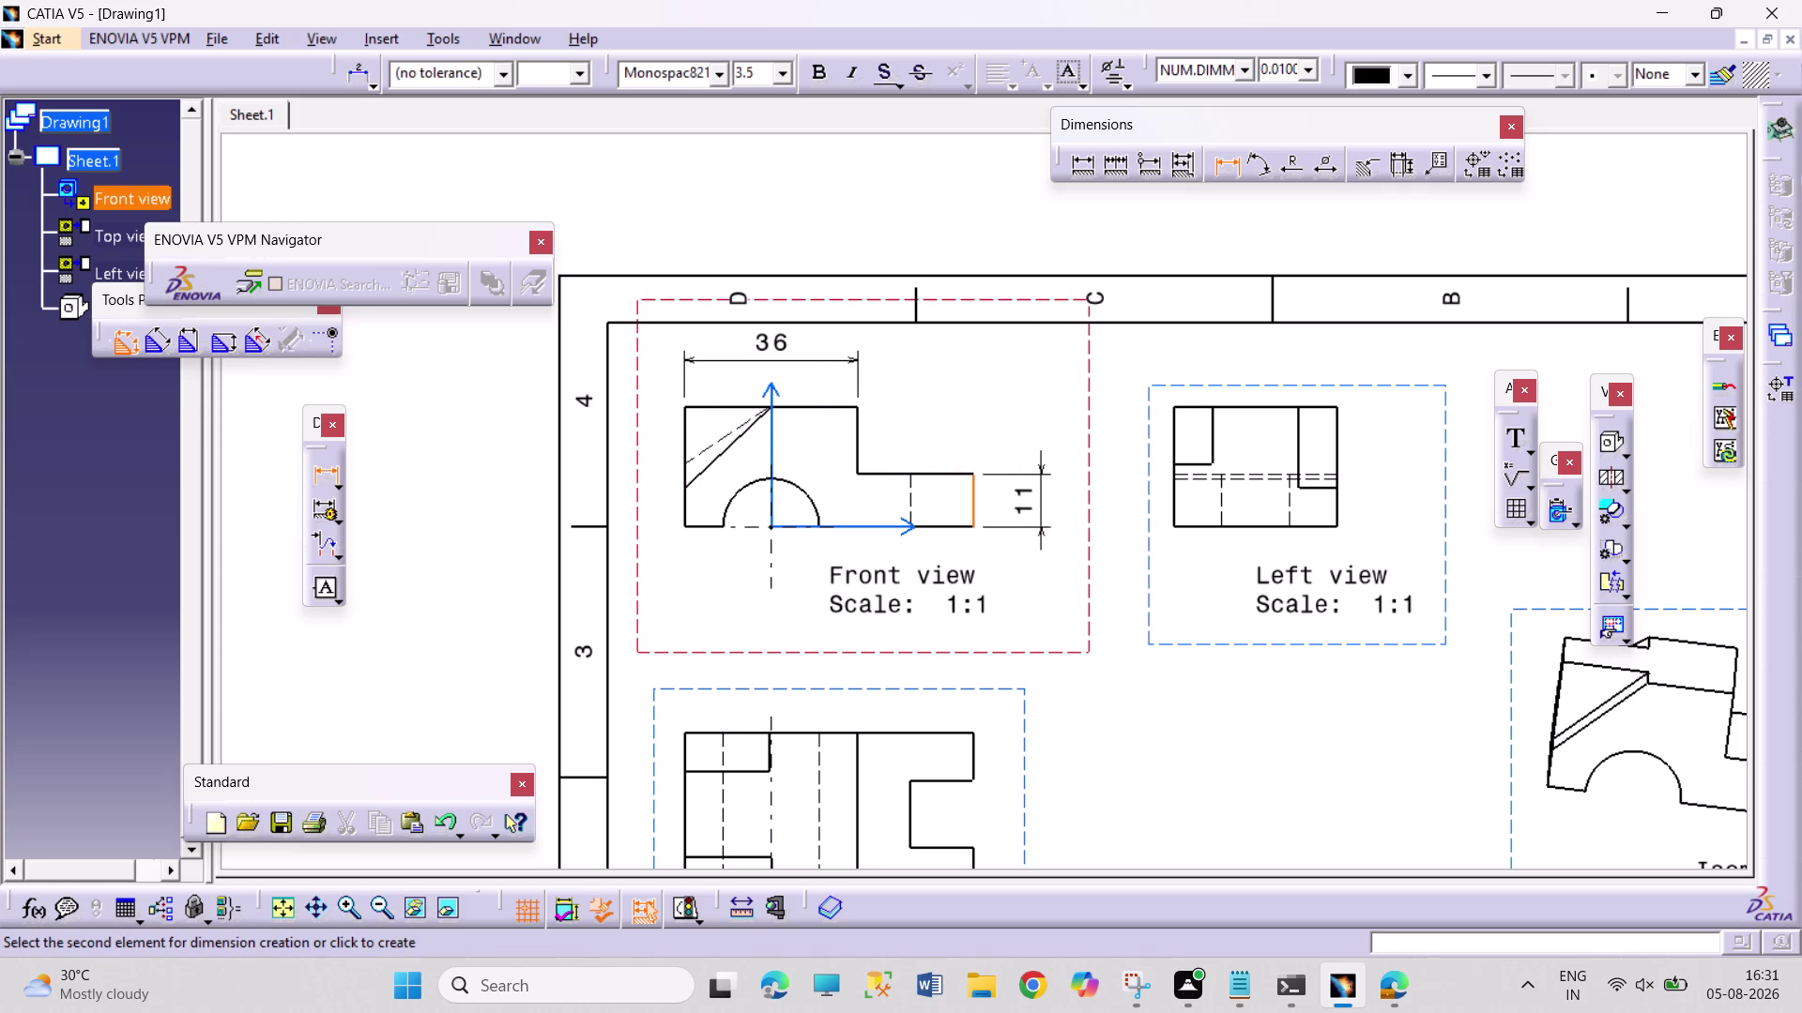
click(1042, 505)
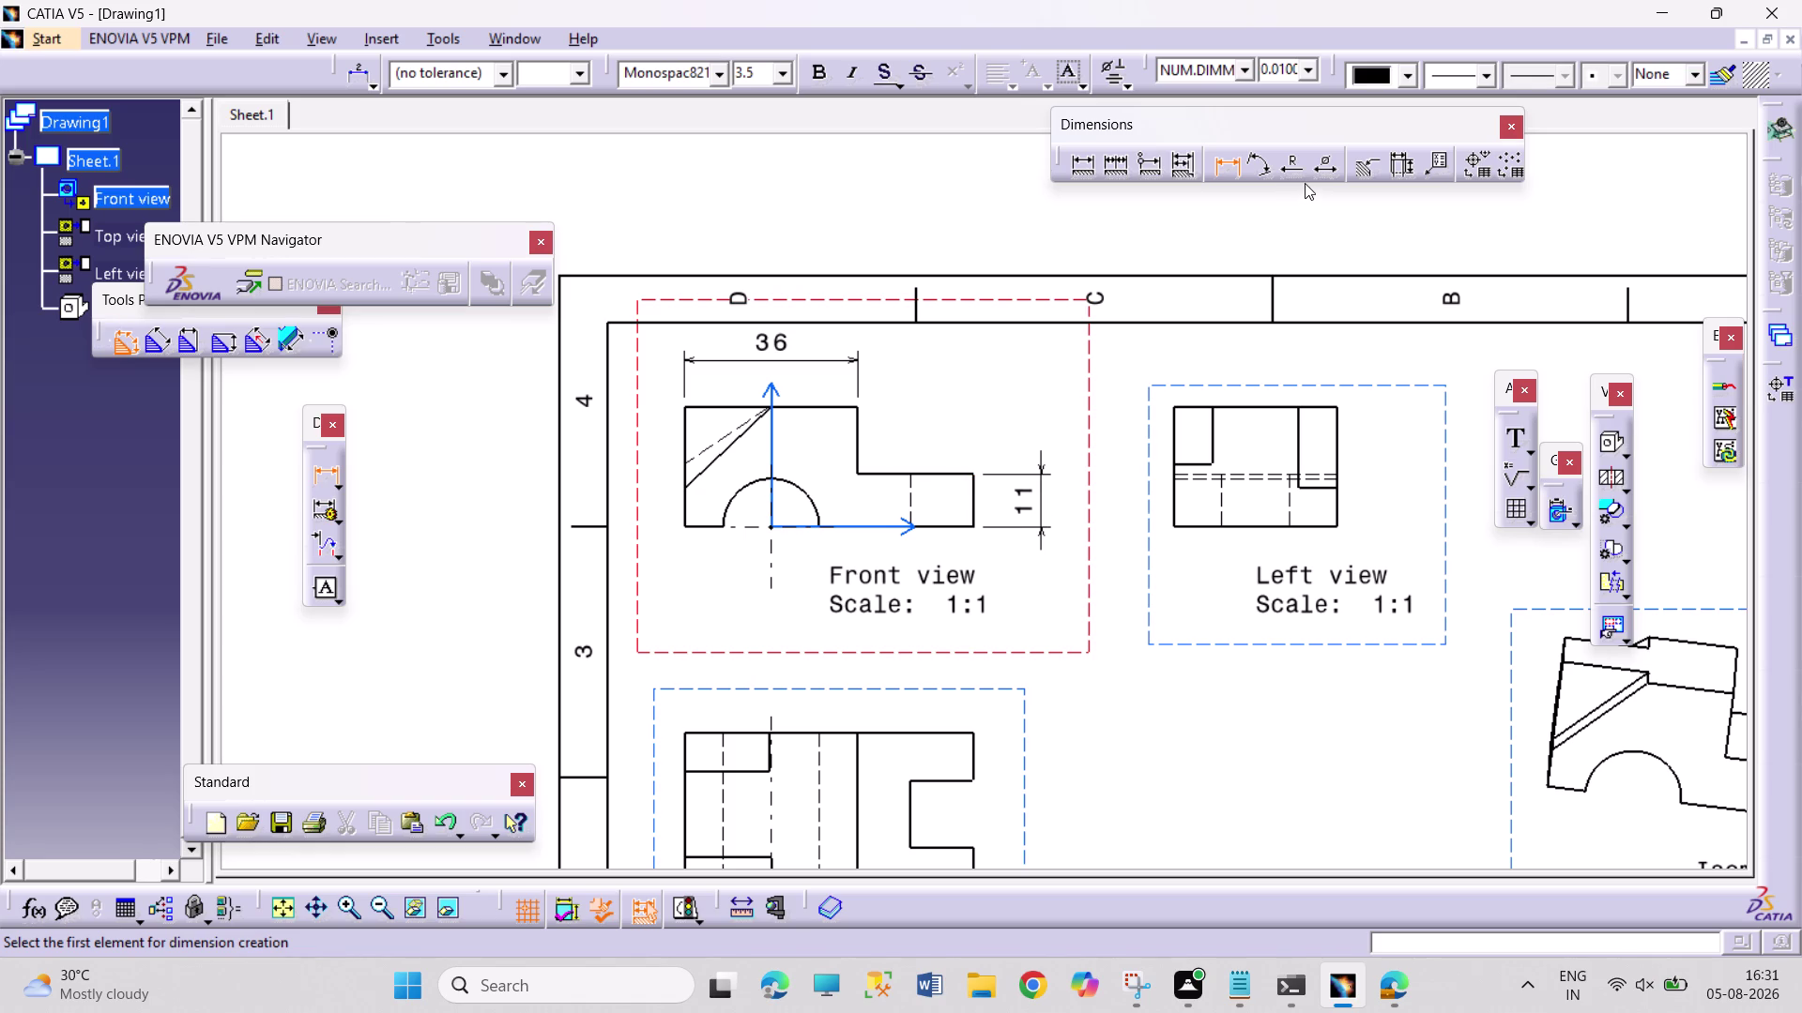
Add the R10 radius on the semicircular cutout and the 8 lower-left height.
click(1293, 174)
click(813, 500)
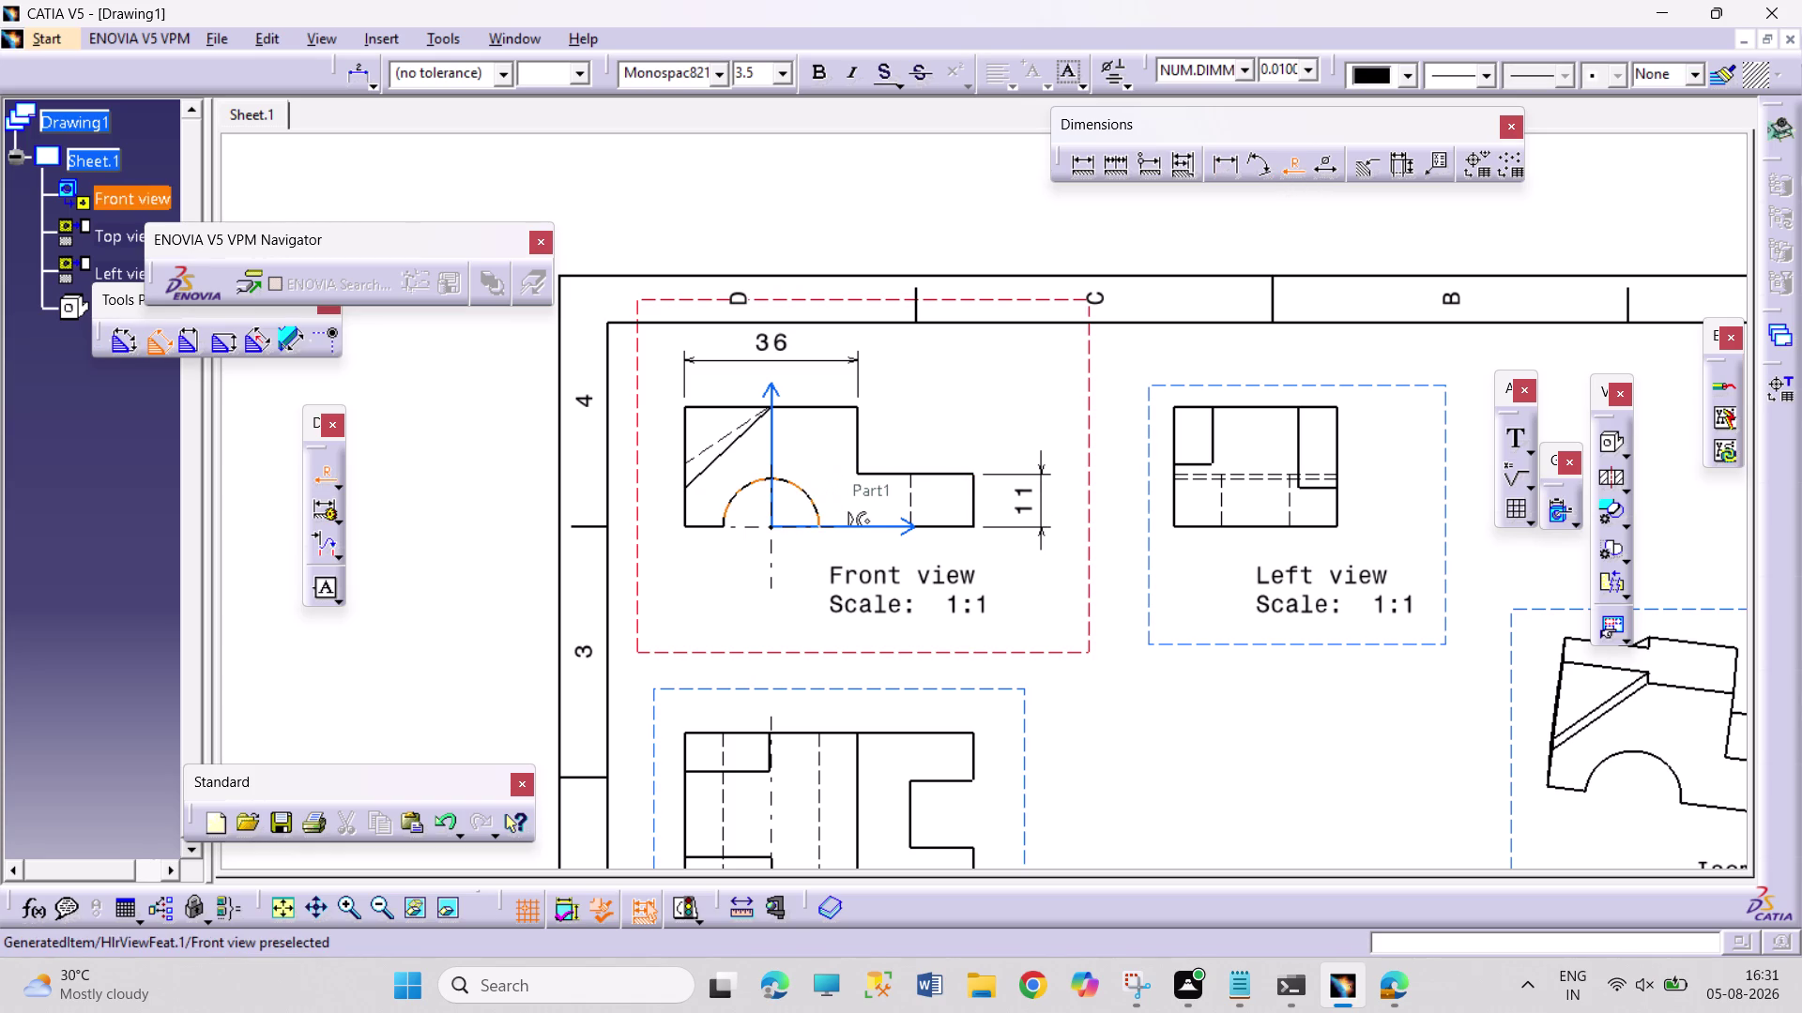
click(900, 436)
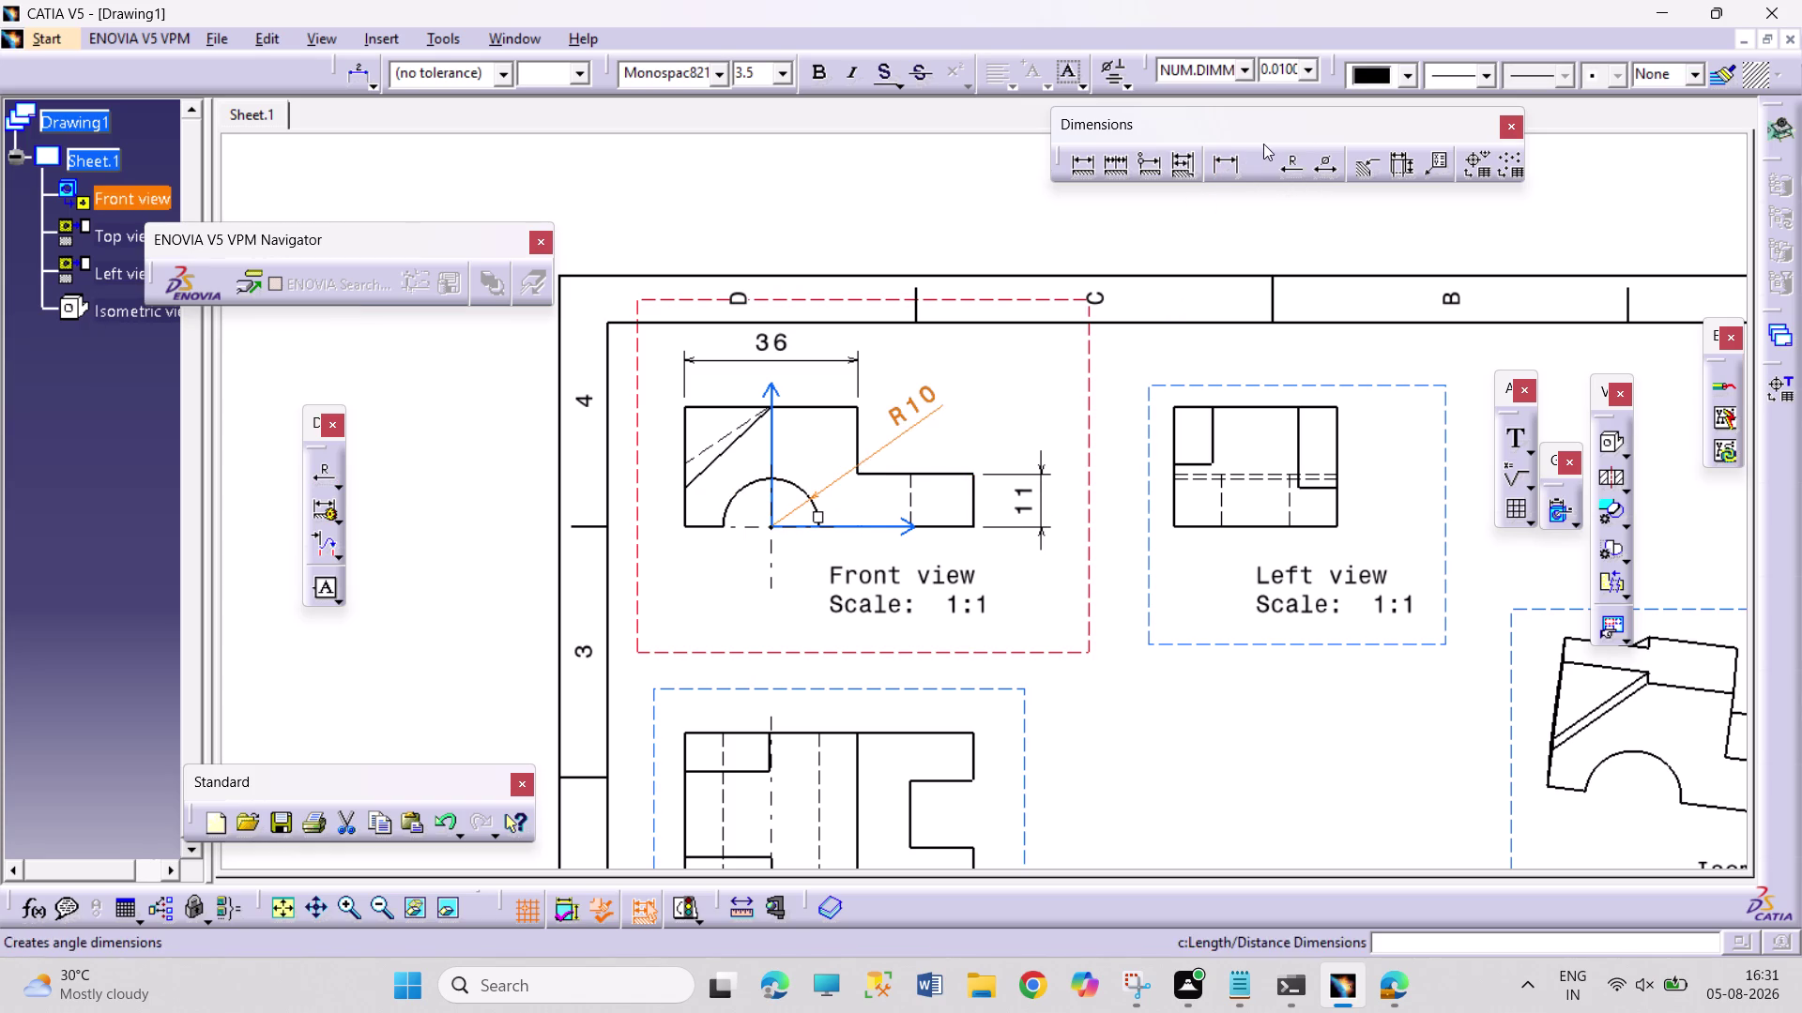
double_click(1227, 173)
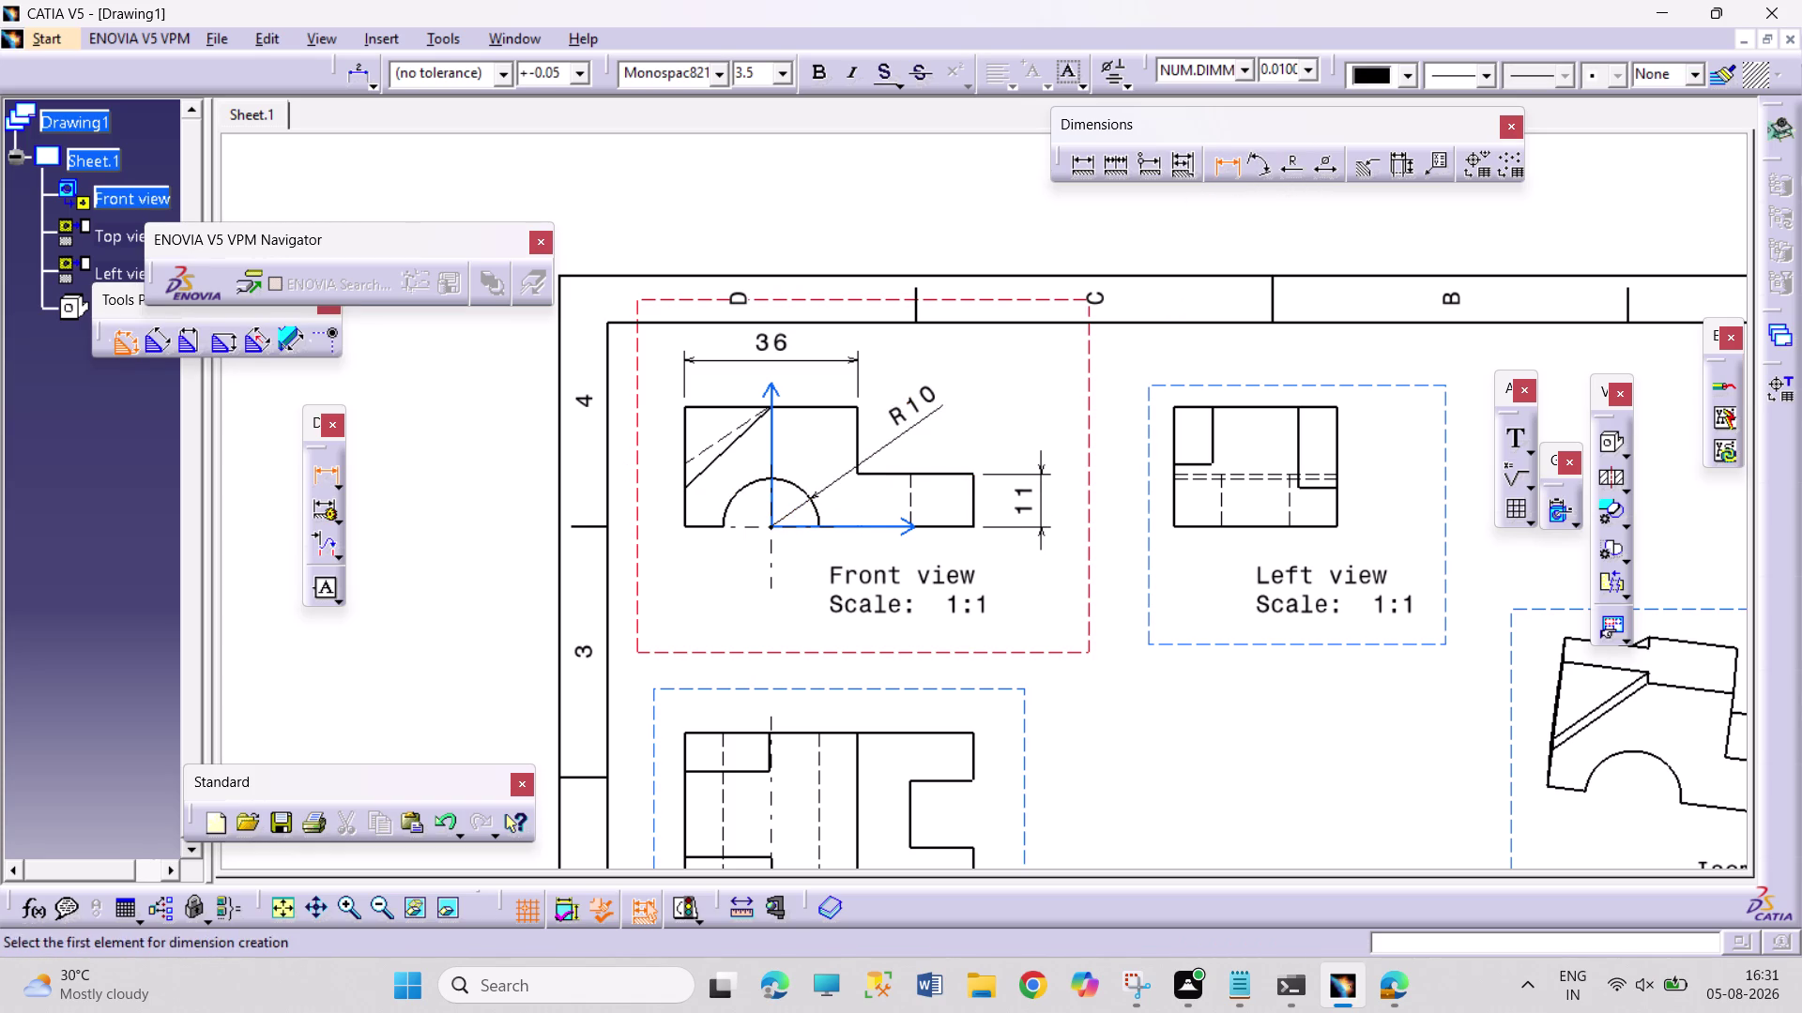
click(684, 515)
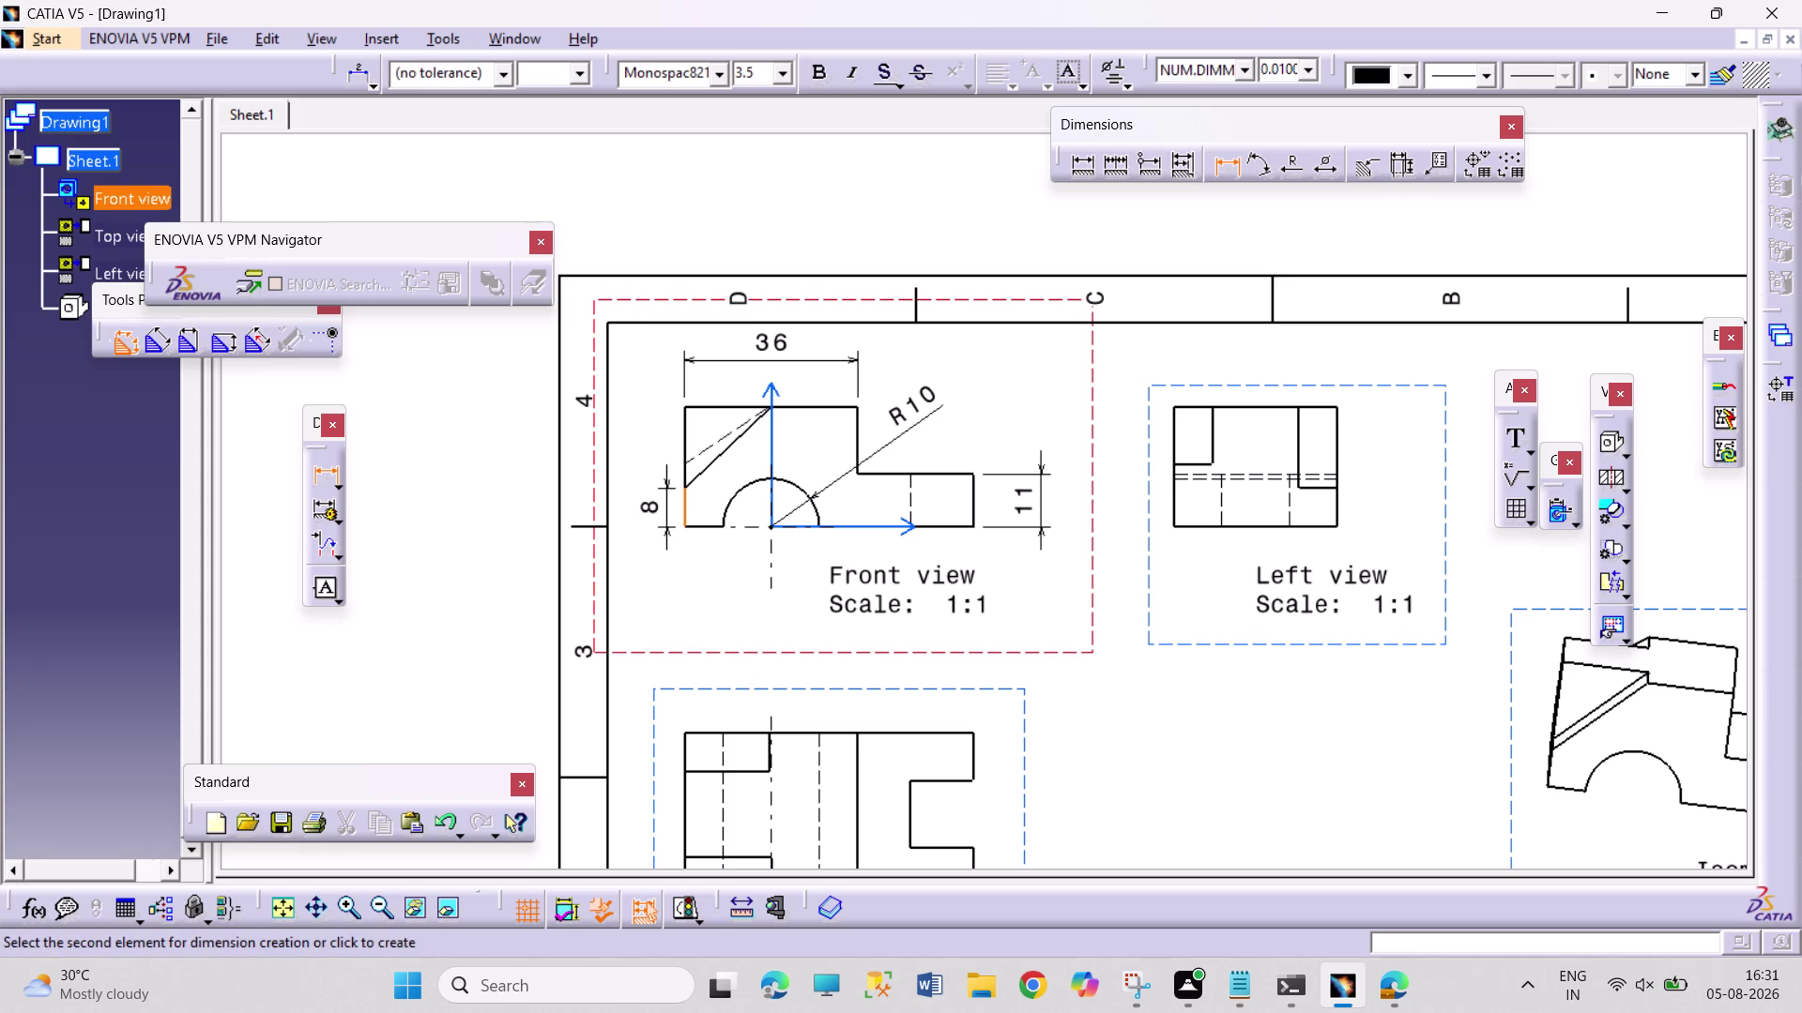
click(666, 511)
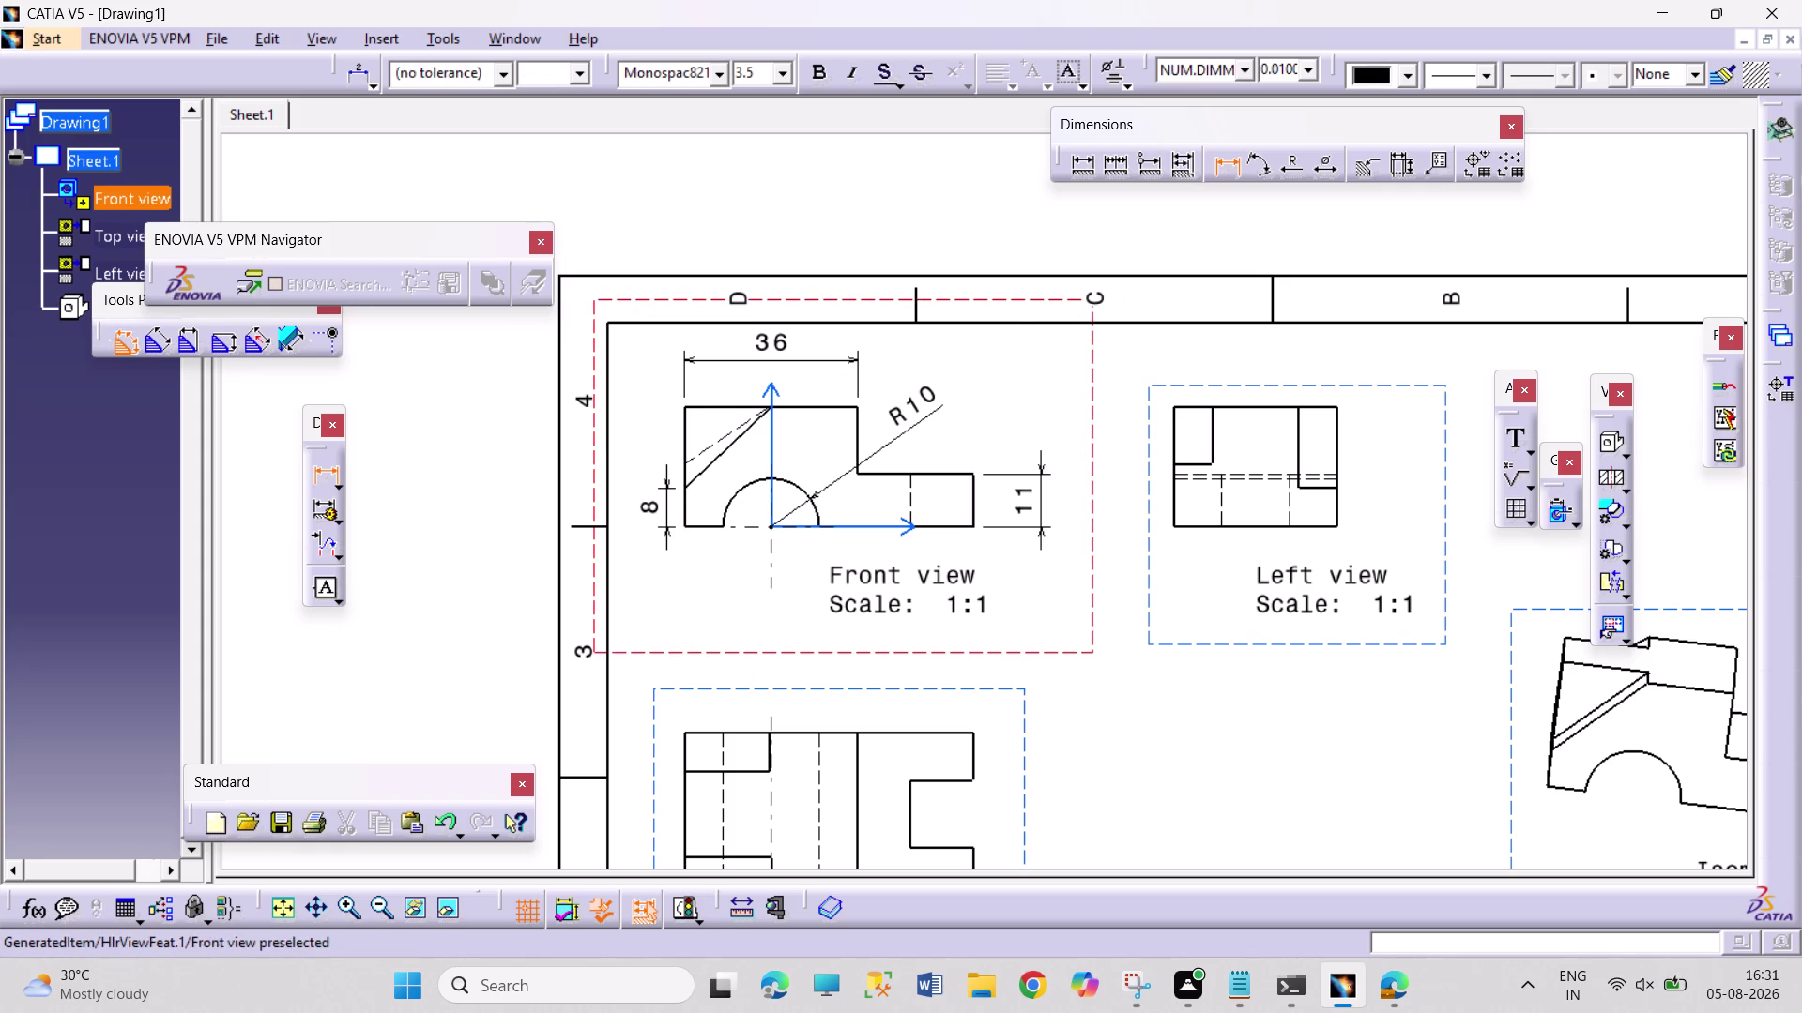
Add the 25 overall height on the front view's left side.
click(717, 408)
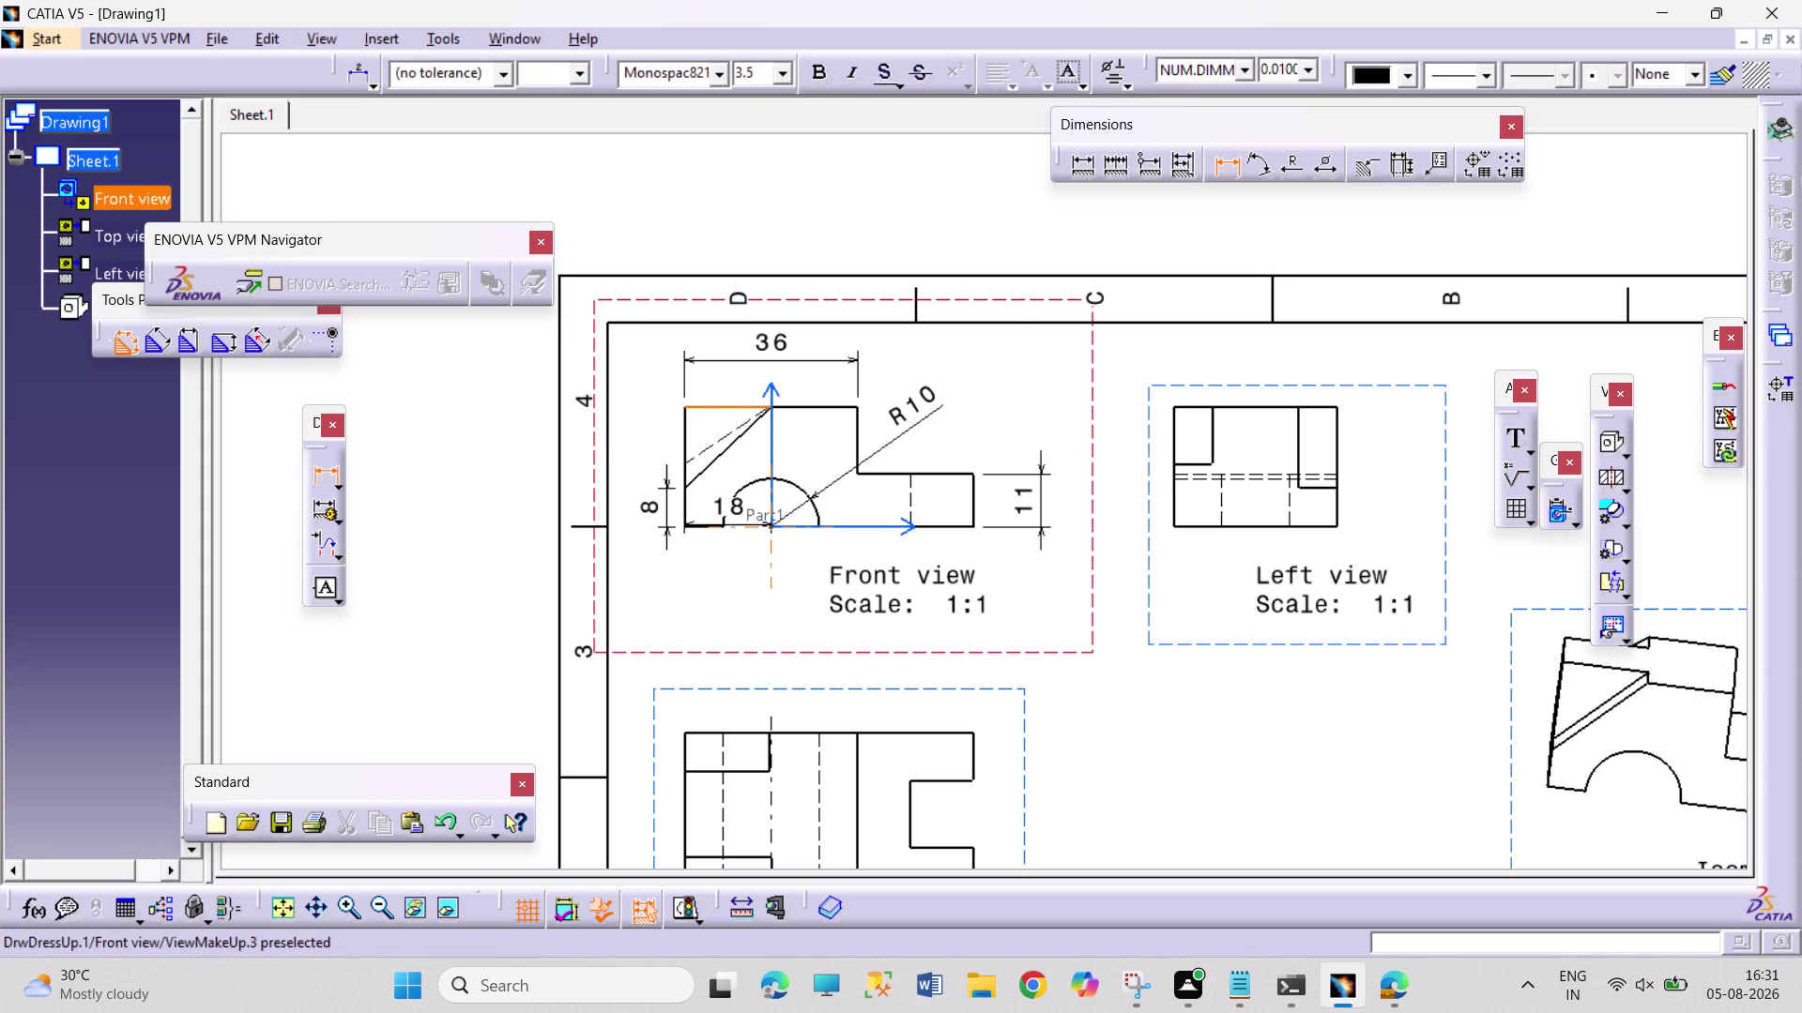
click(706, 529)
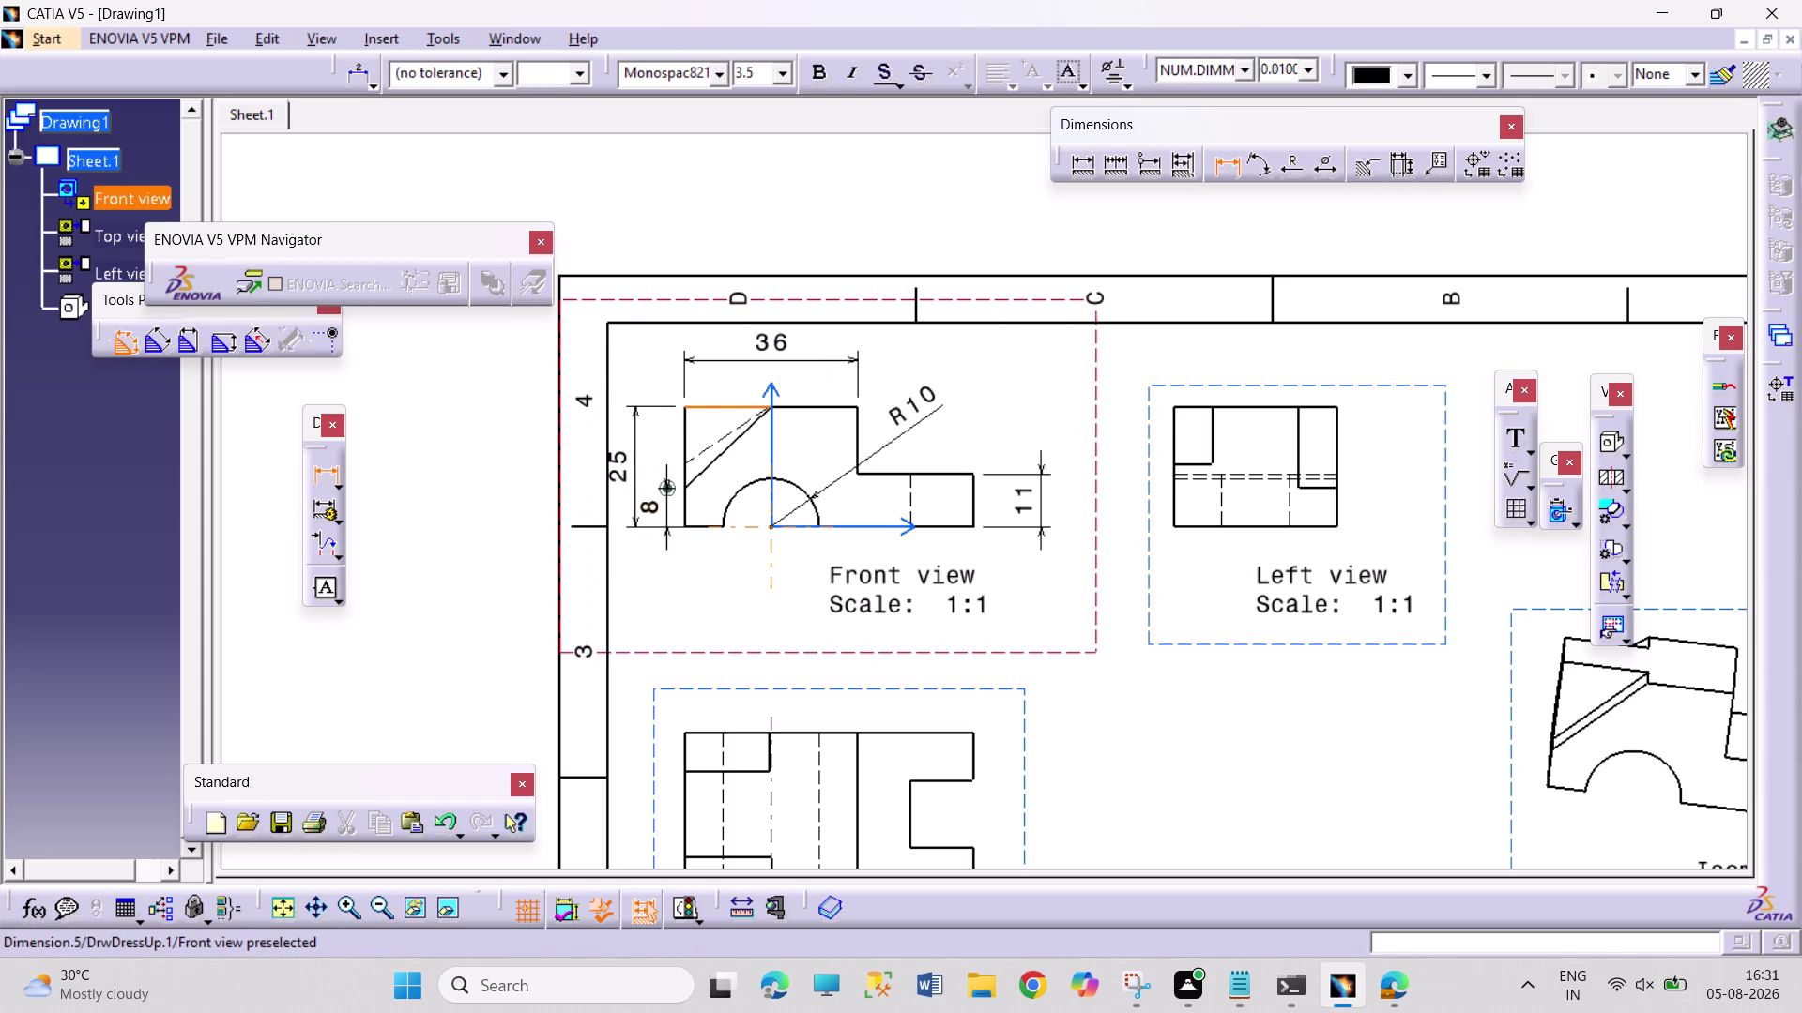
click(632, 491)
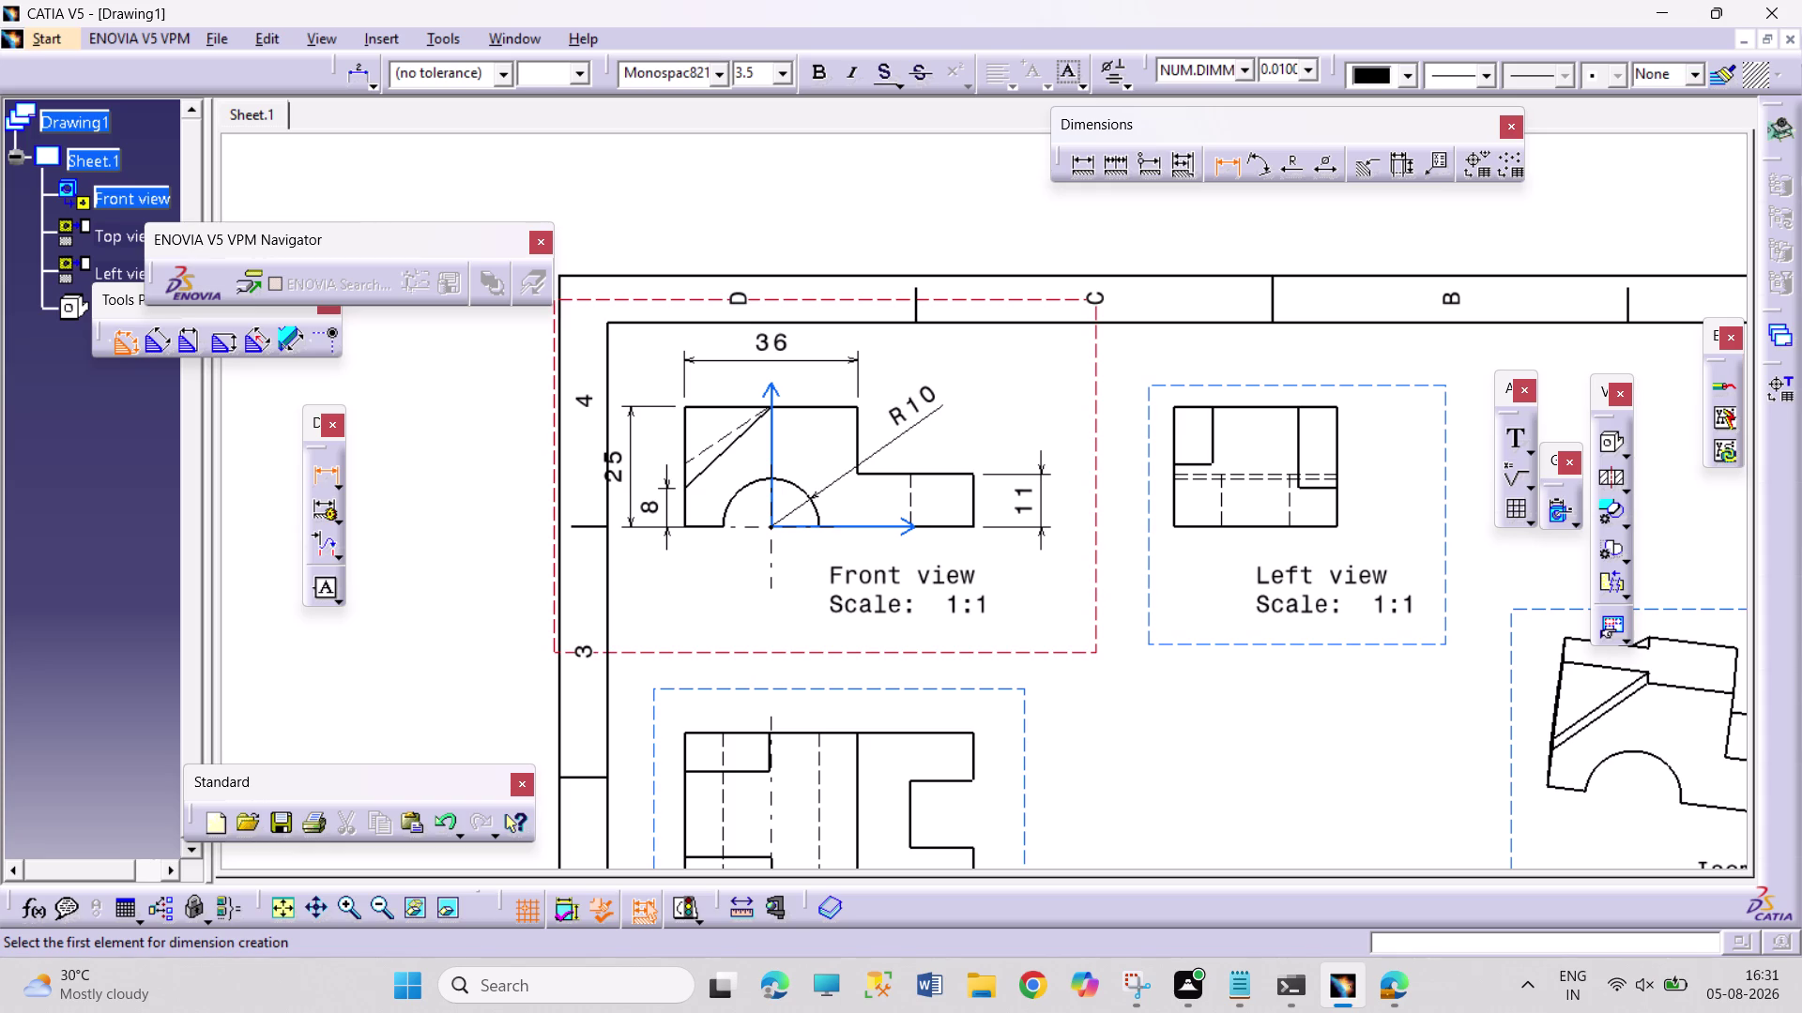
click(1225, 174)
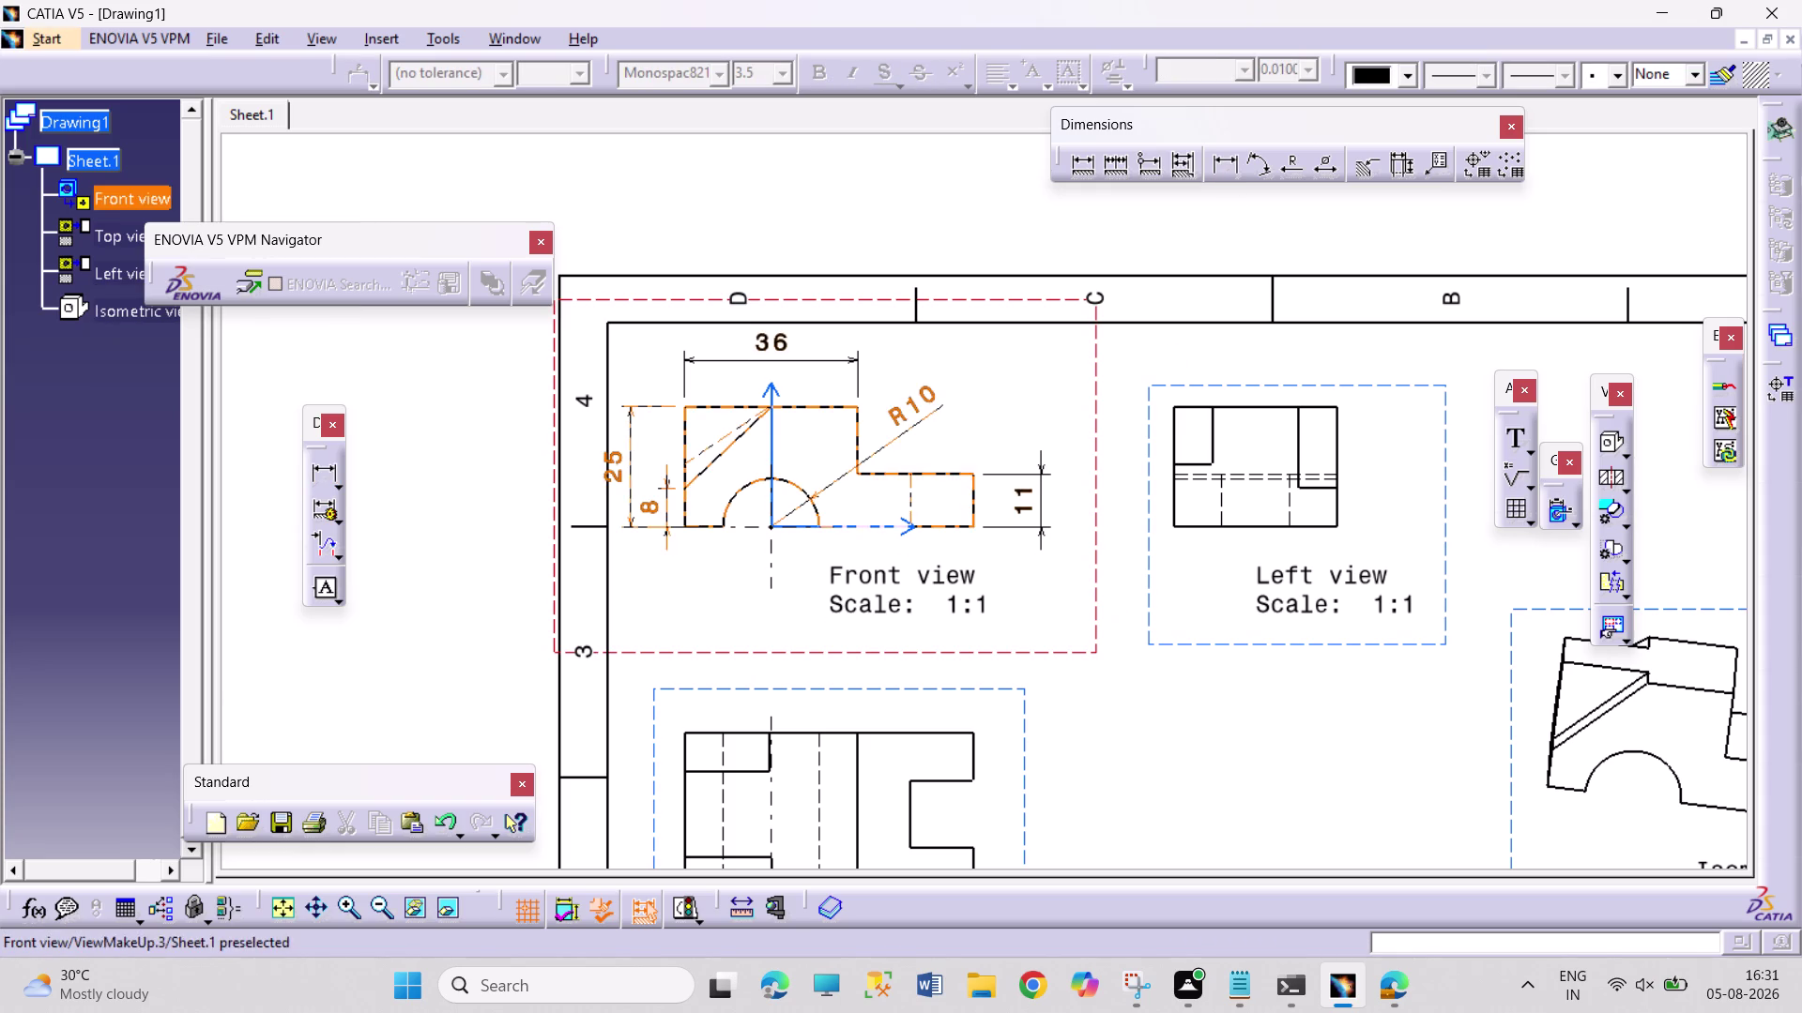
drag(1097, 651, 1123, 654)
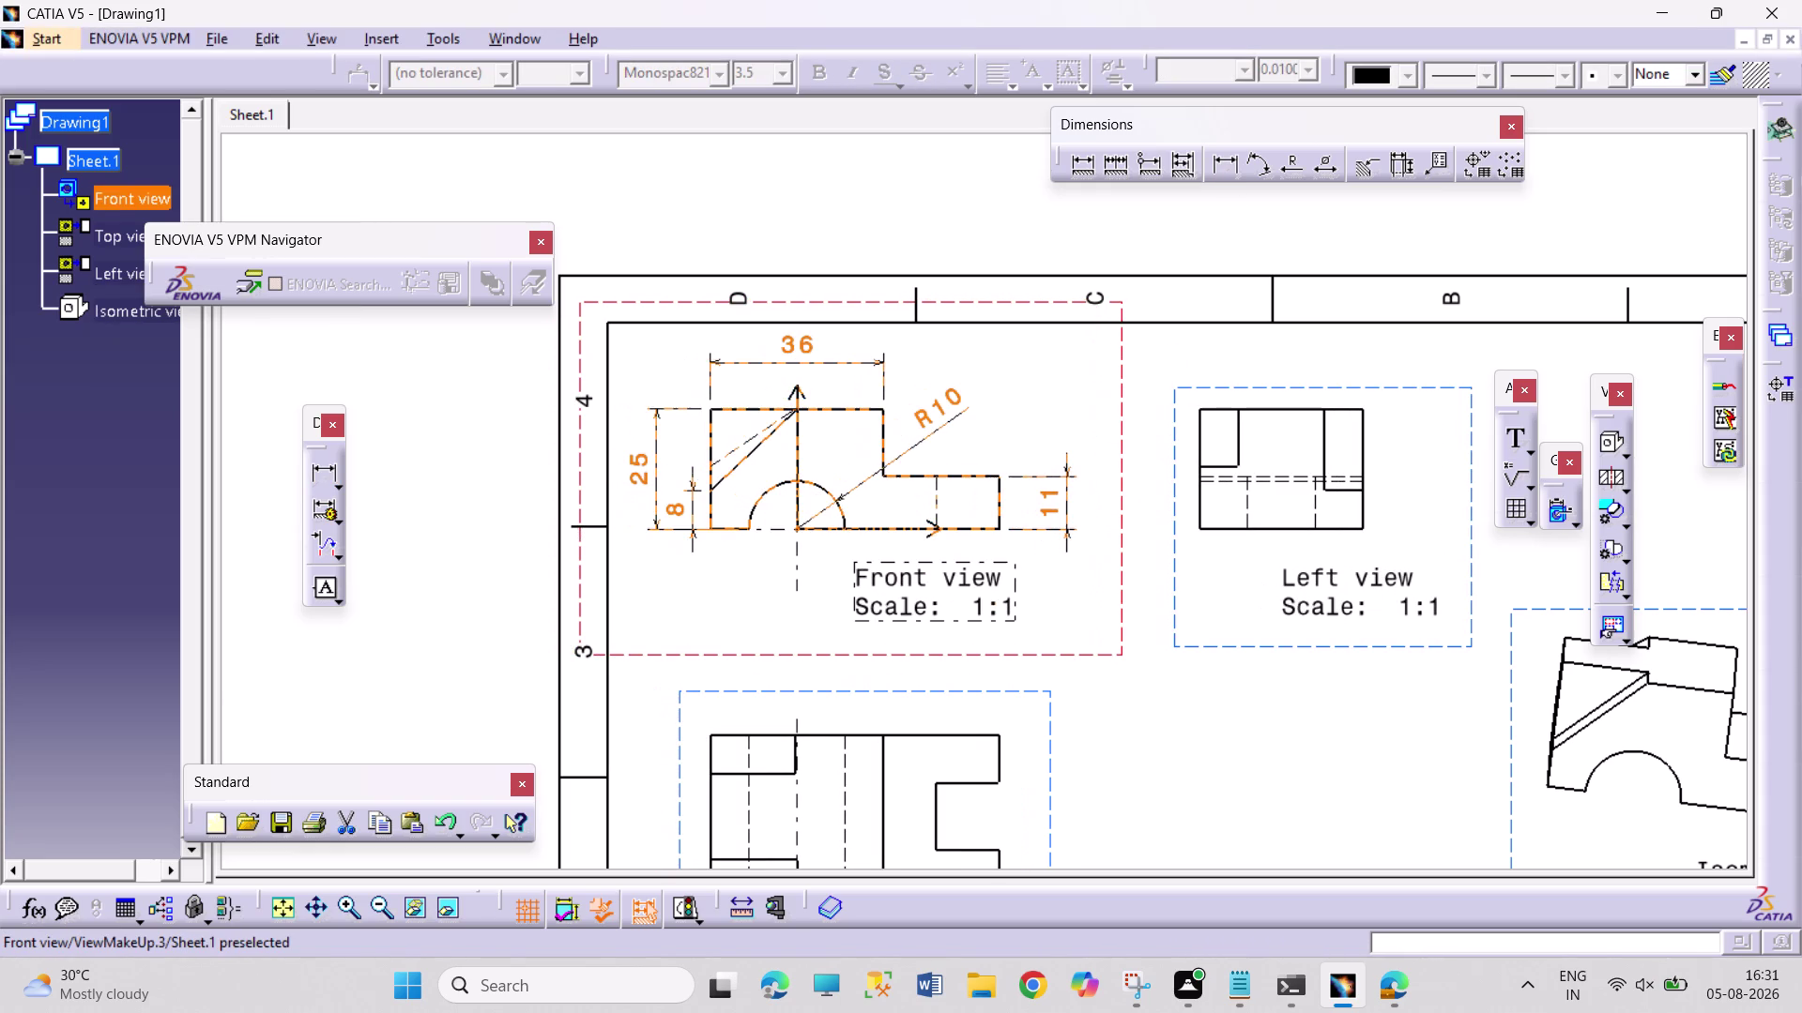
click(1208, 733)
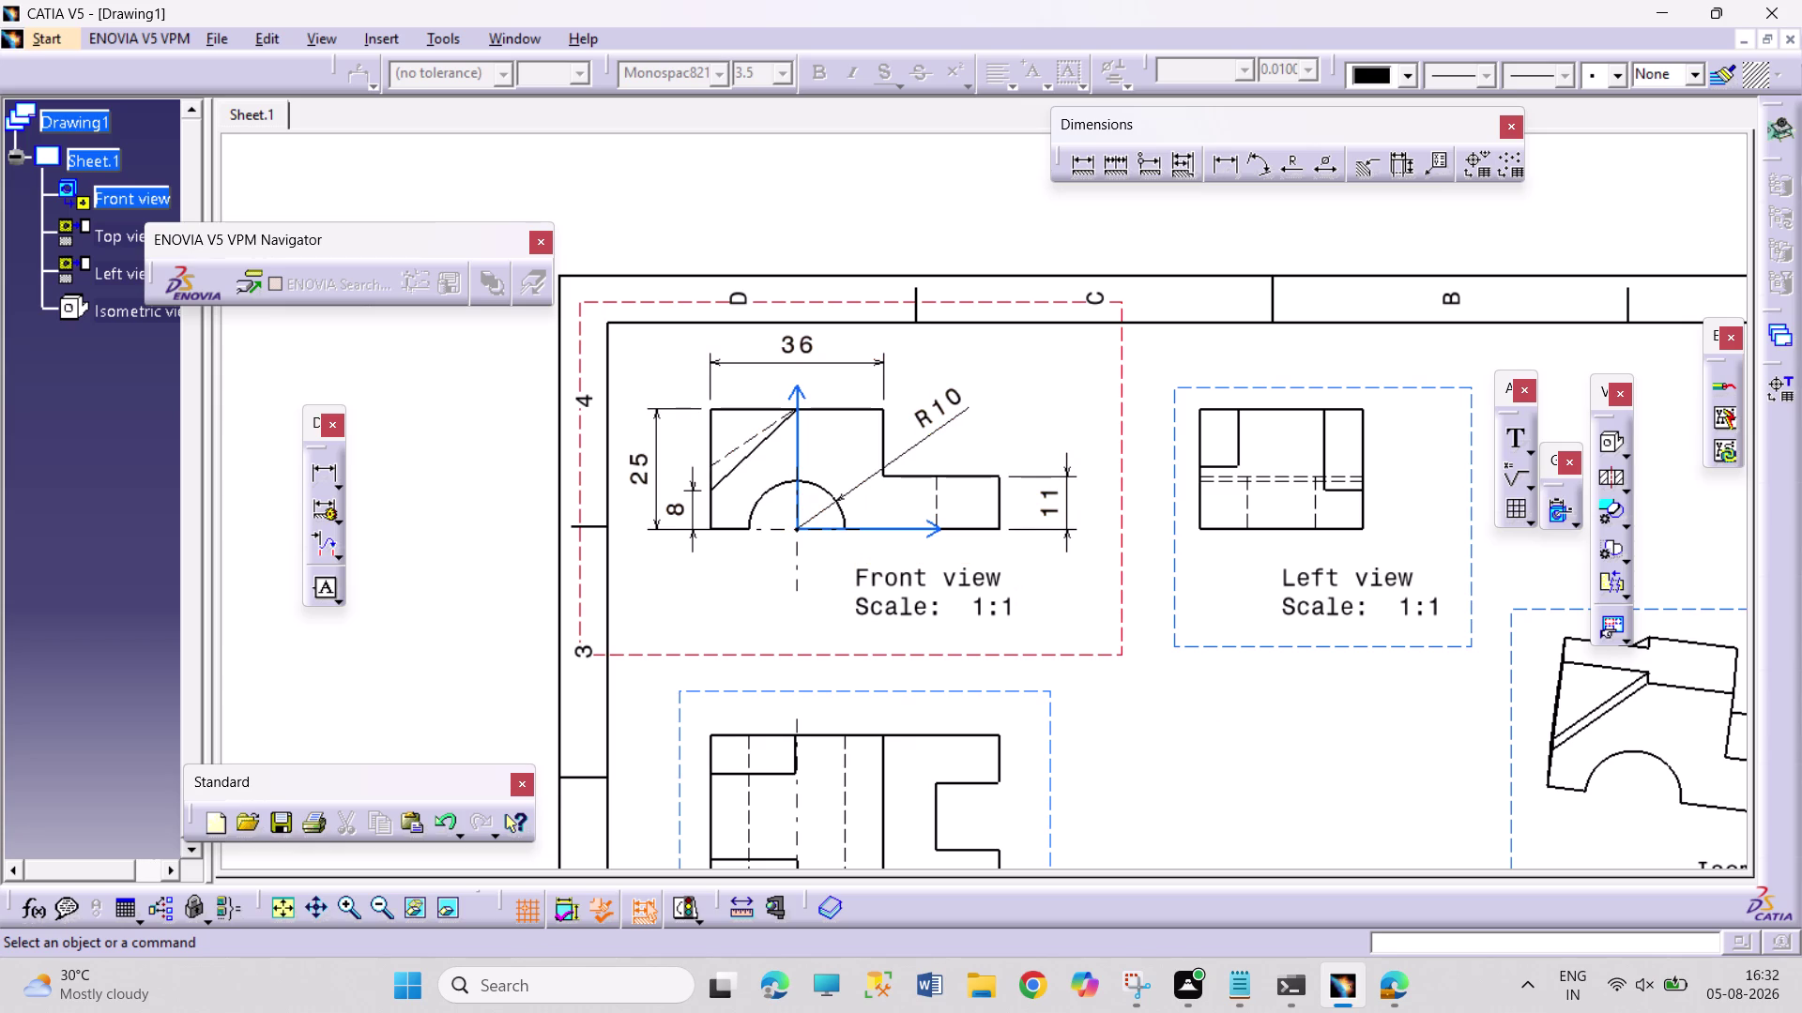
middle_drag(1209, 810, 1215, 503)
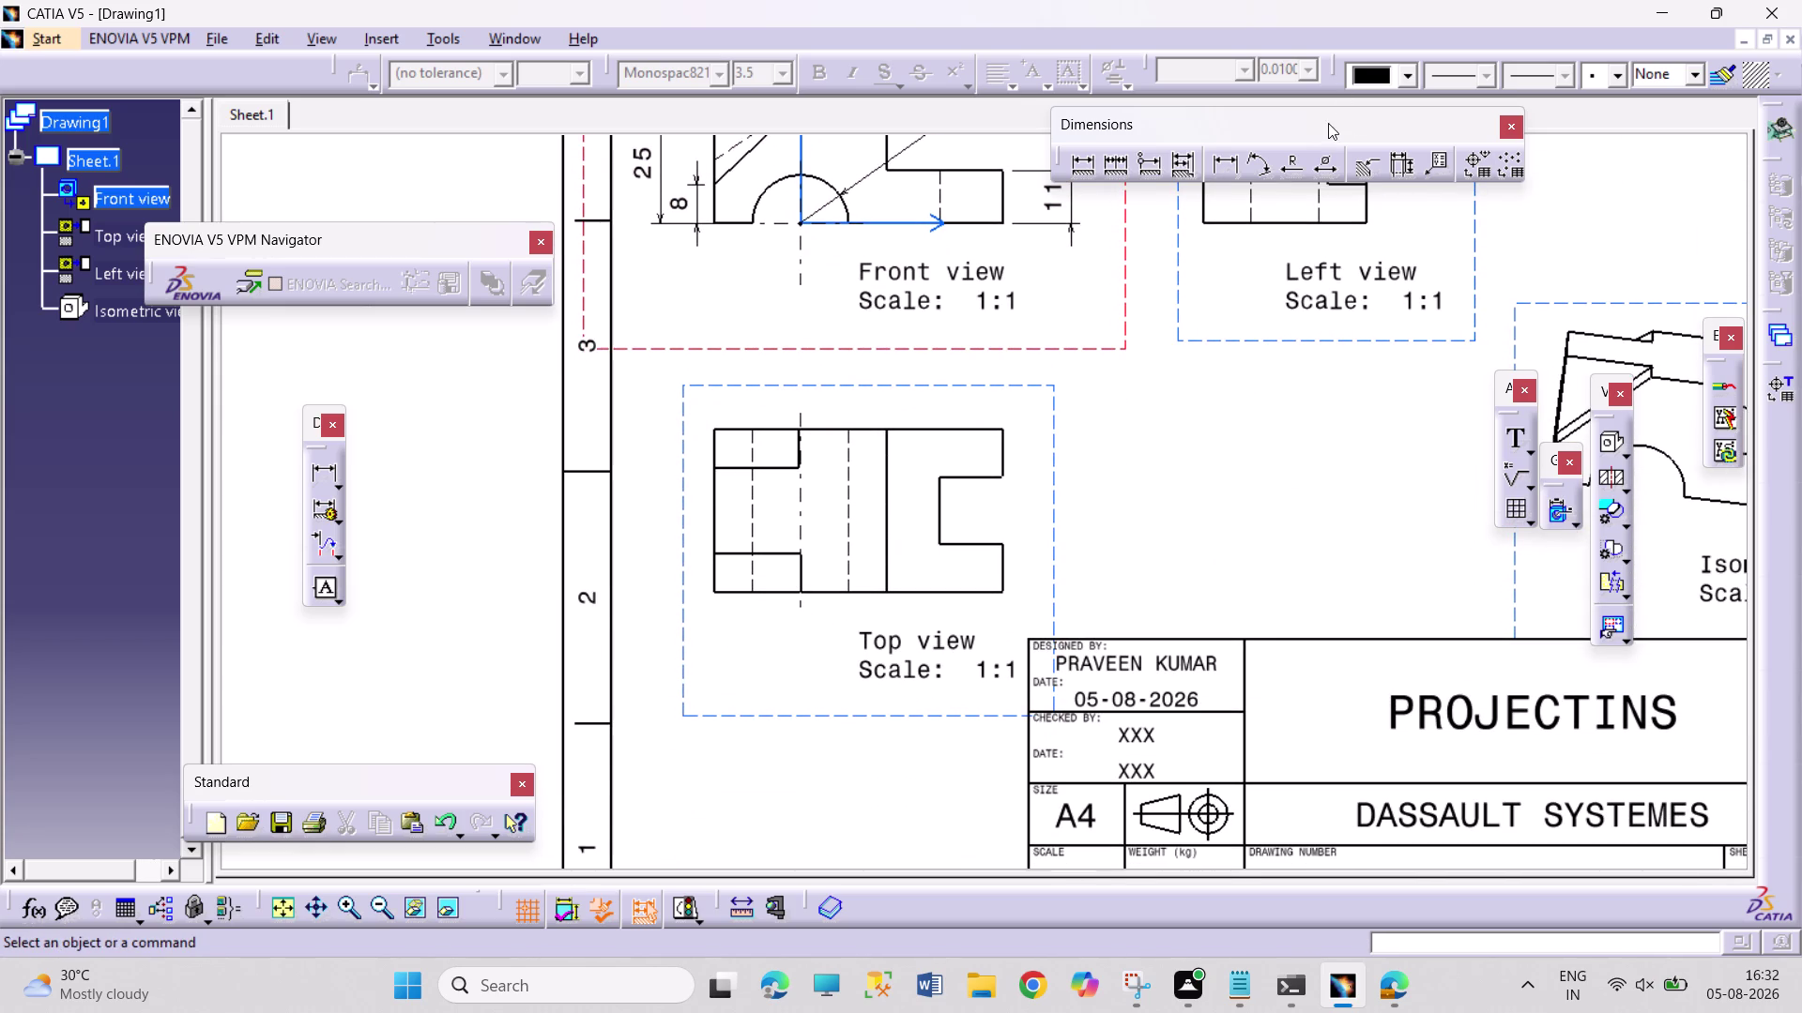
Begin a top-view dimension and cancel the unwanted 17.58 with Escape.
double_click(1228, 164)
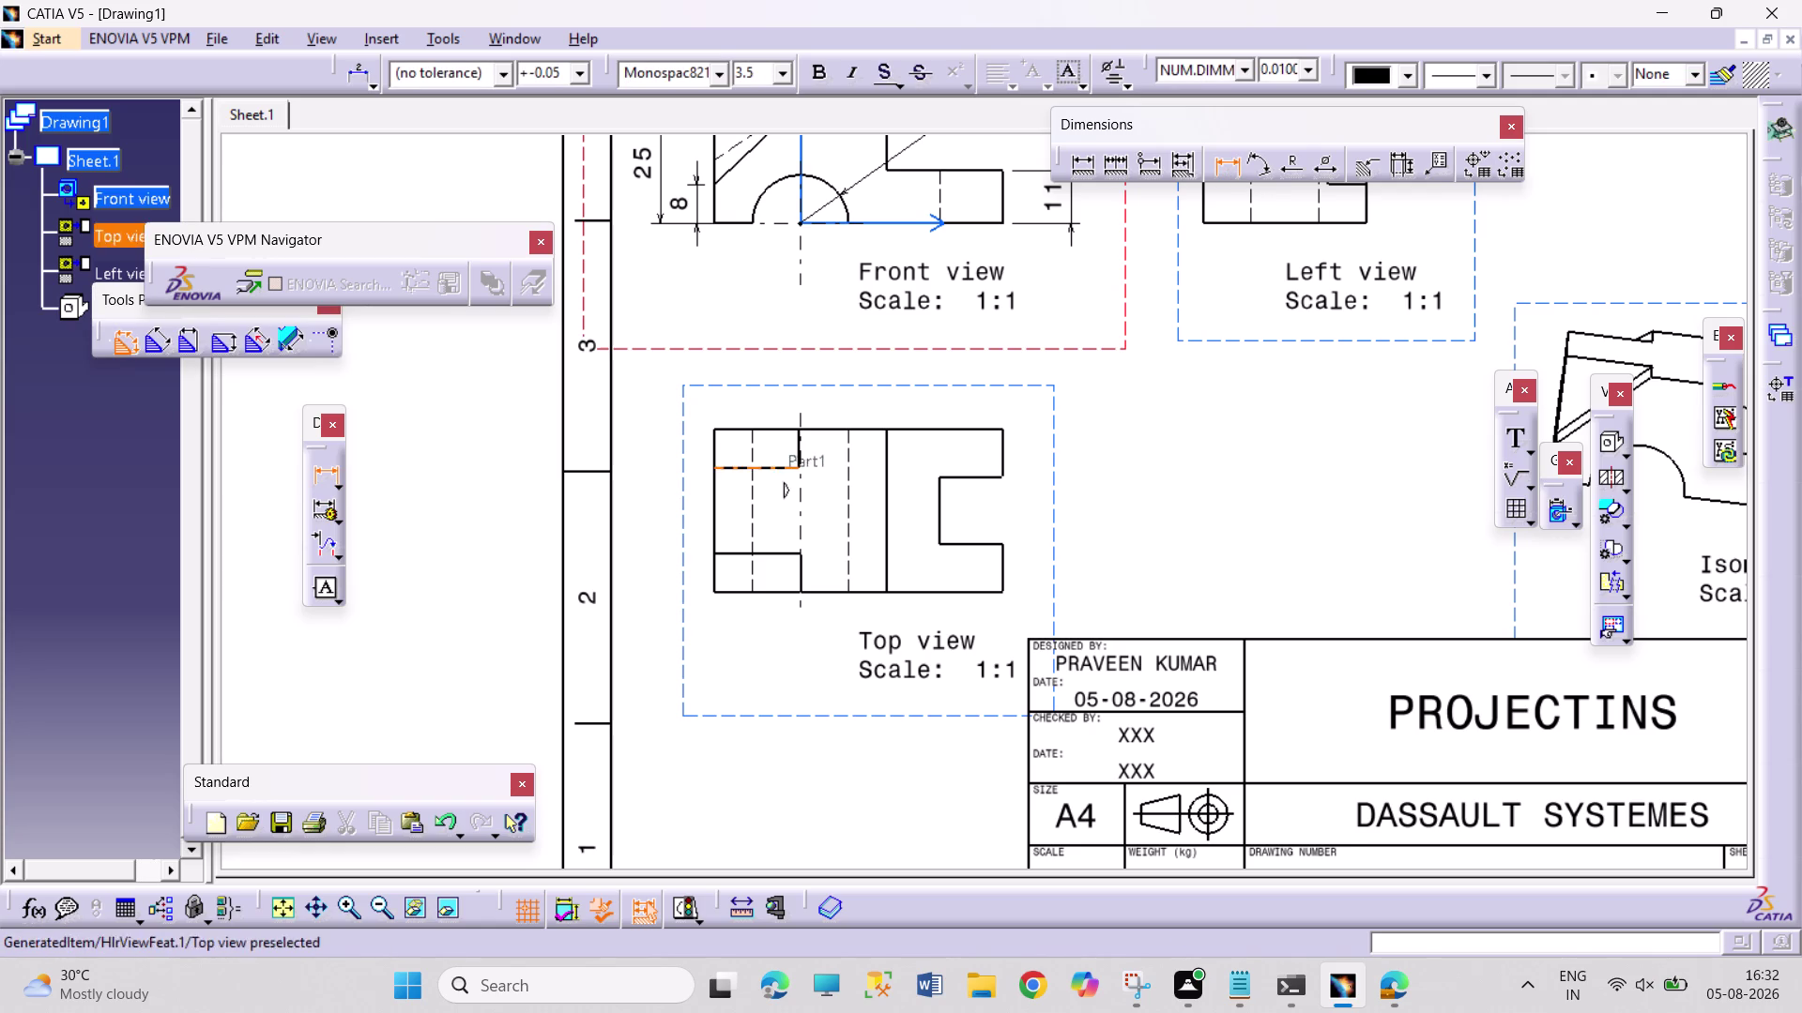
click(774, 465)
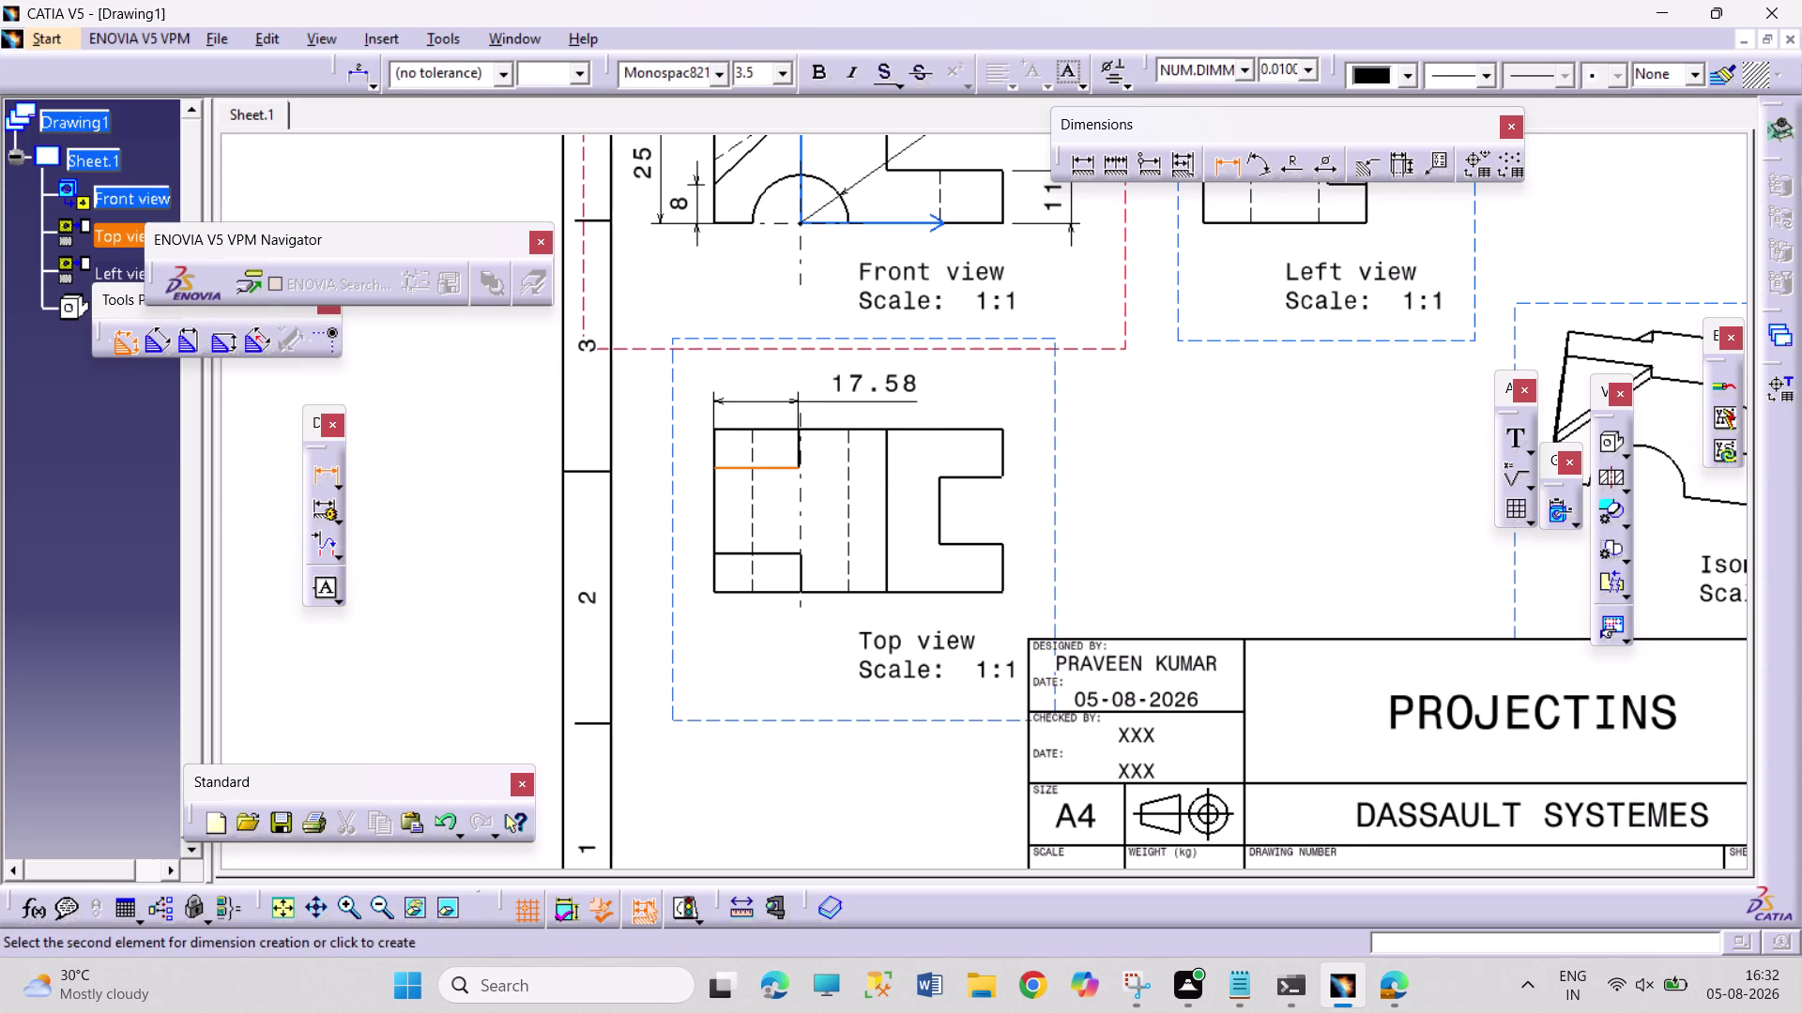
key(Escape)
key(Escape)
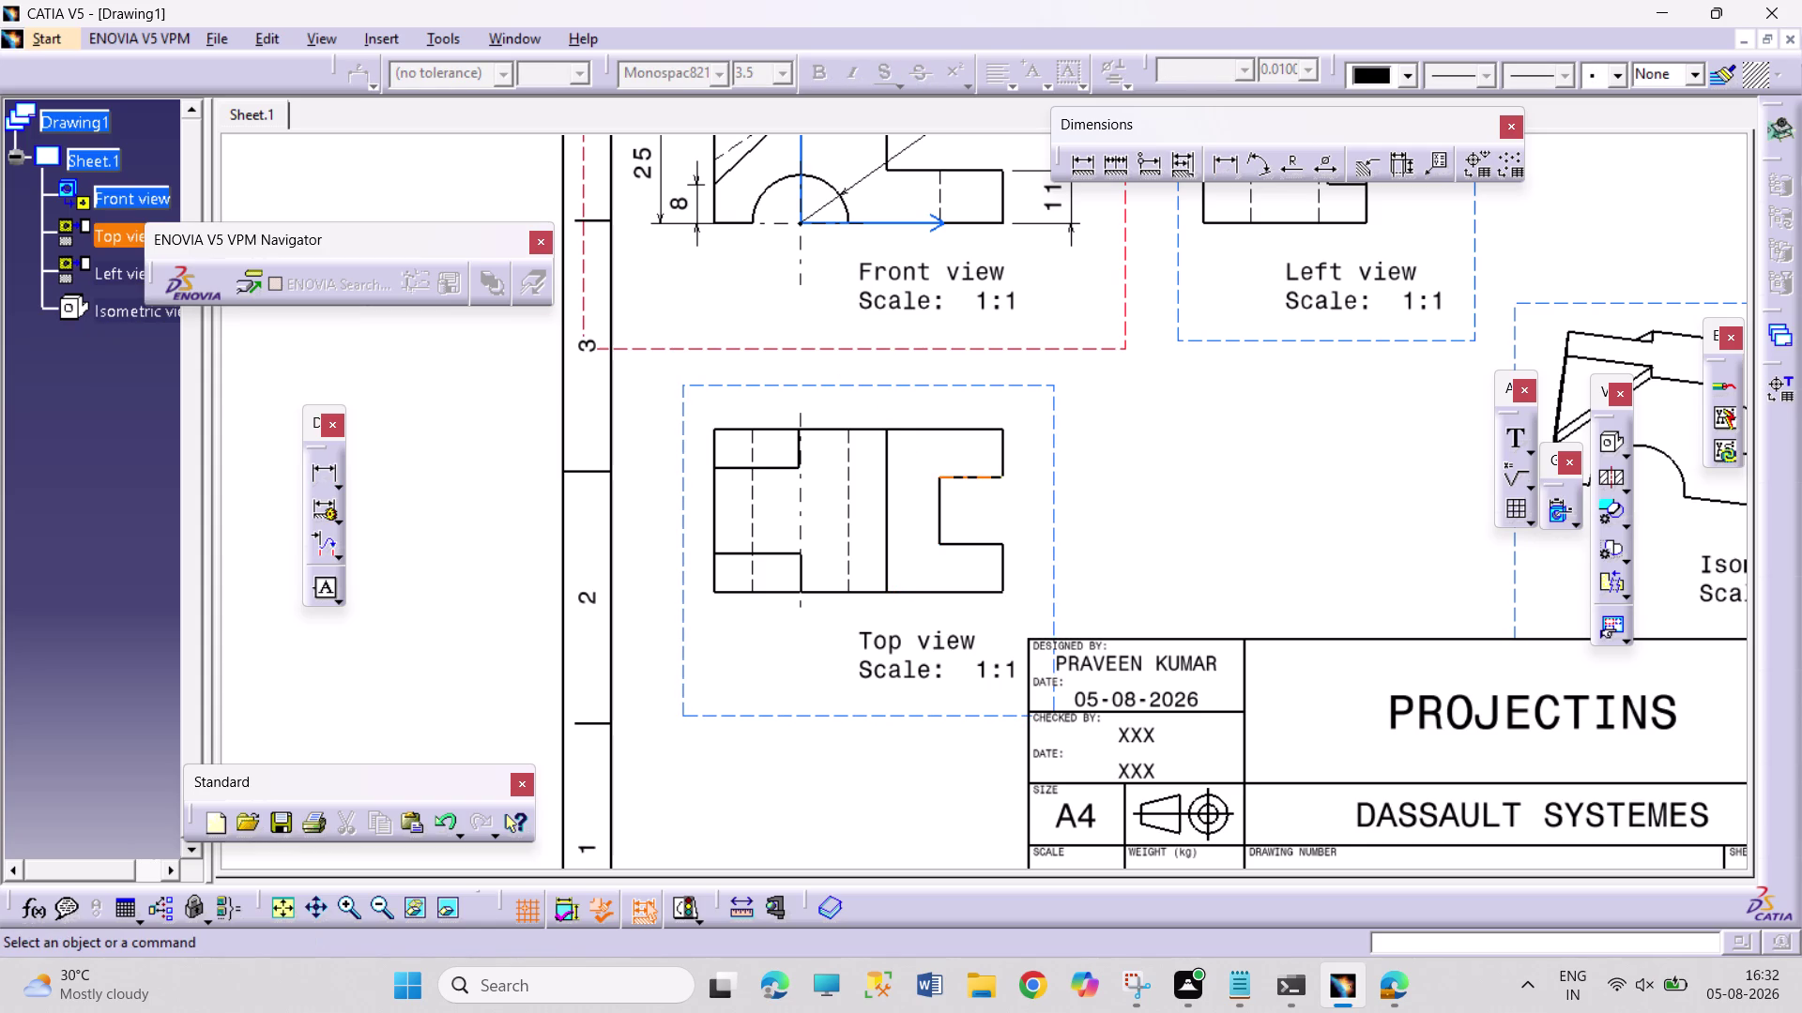
click(972, 474)
click(971, 545)
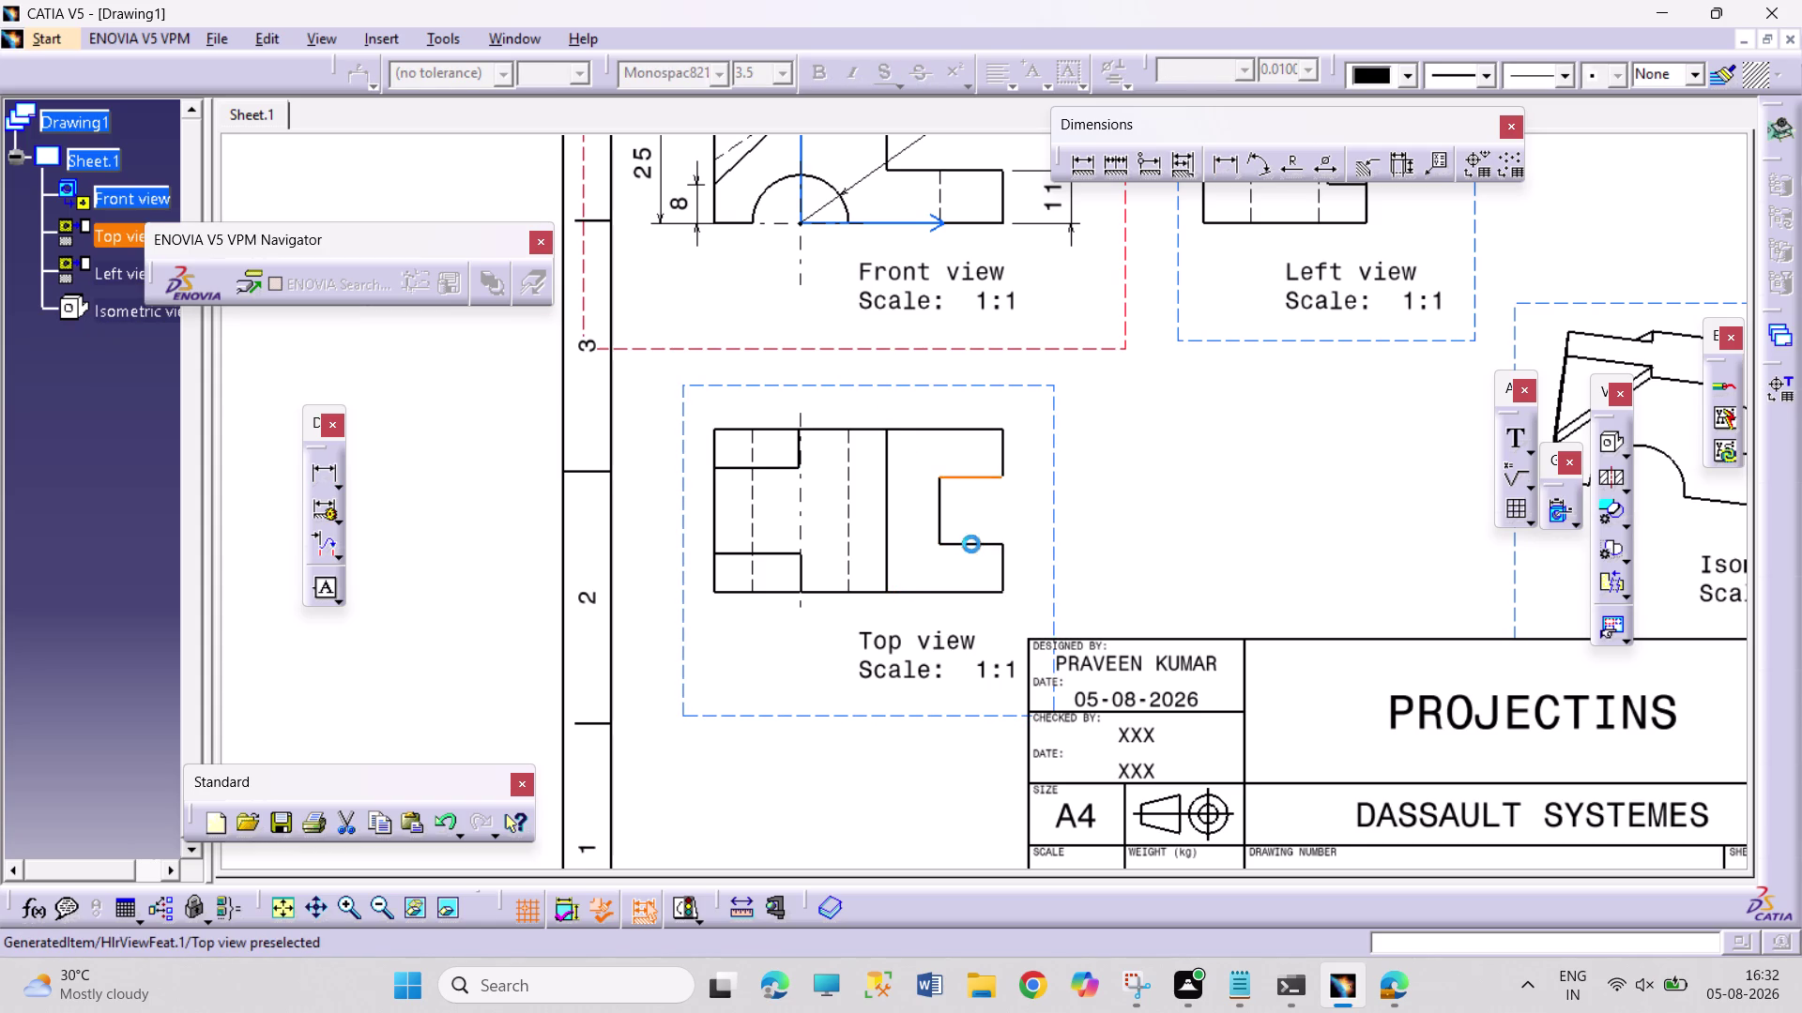
Dimension the top view notch: 13 depth and 14 width.
double_click(1233, 162)
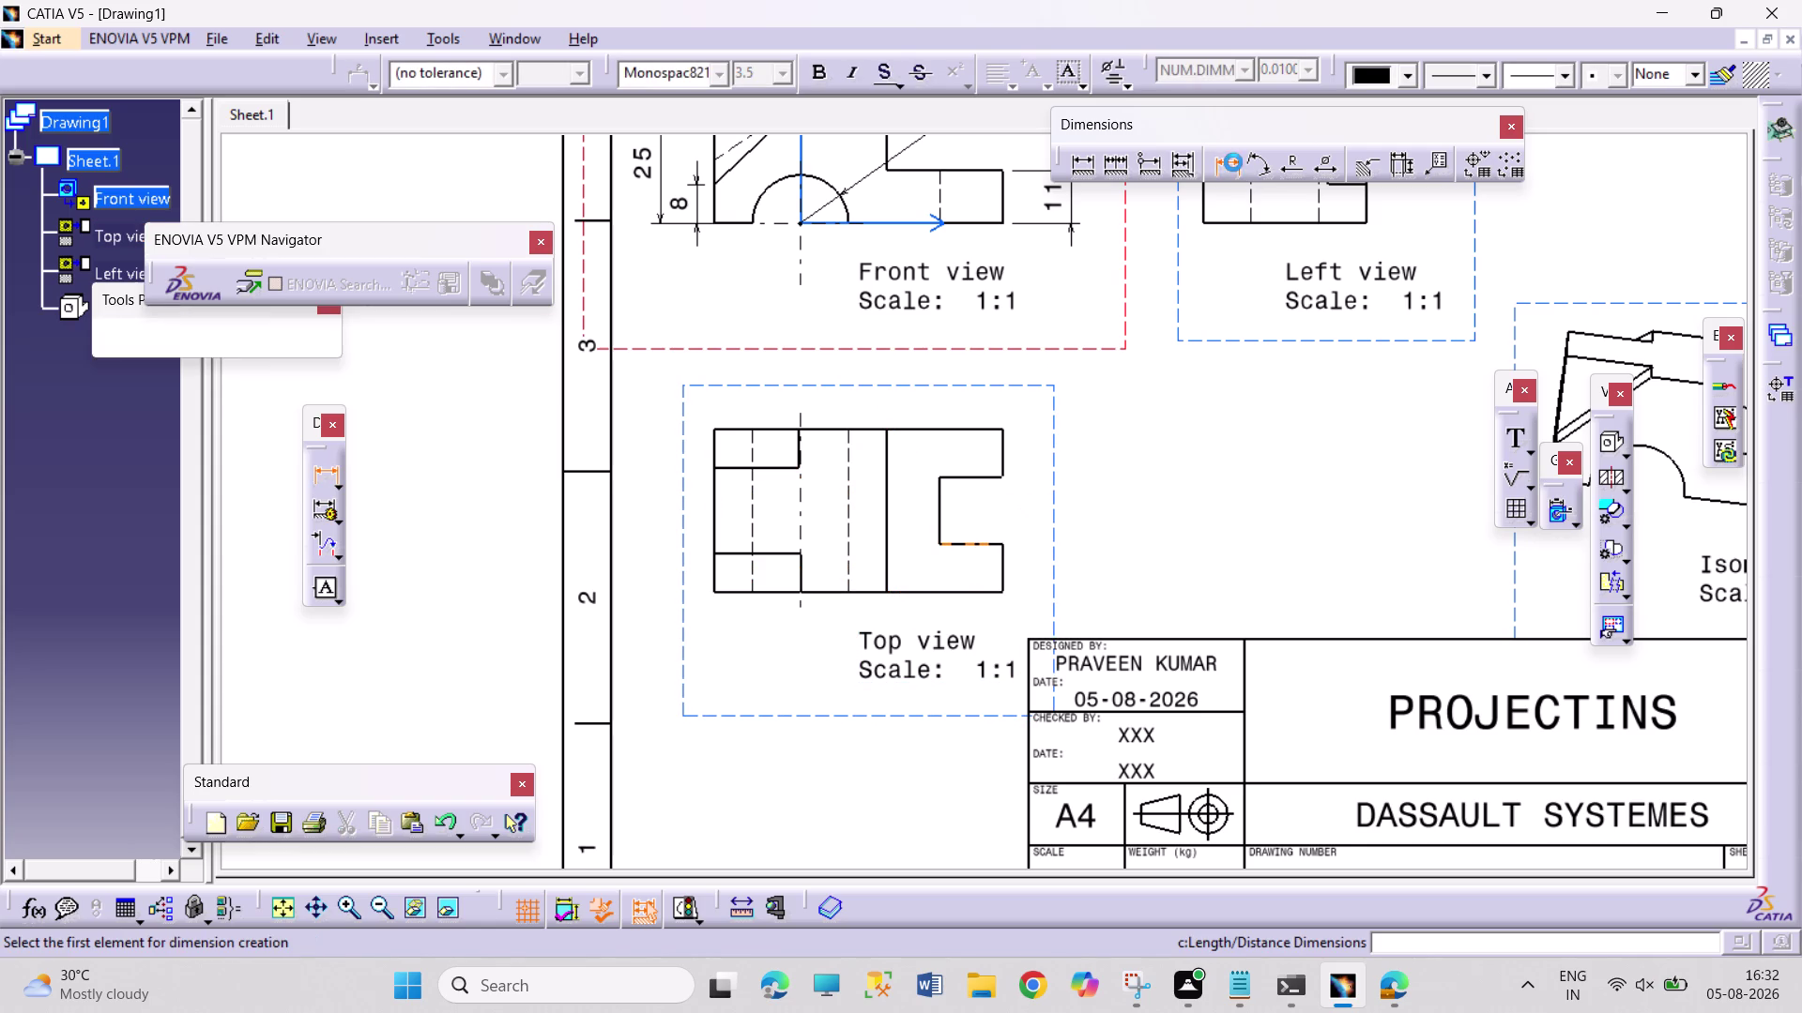
click(973, 476)
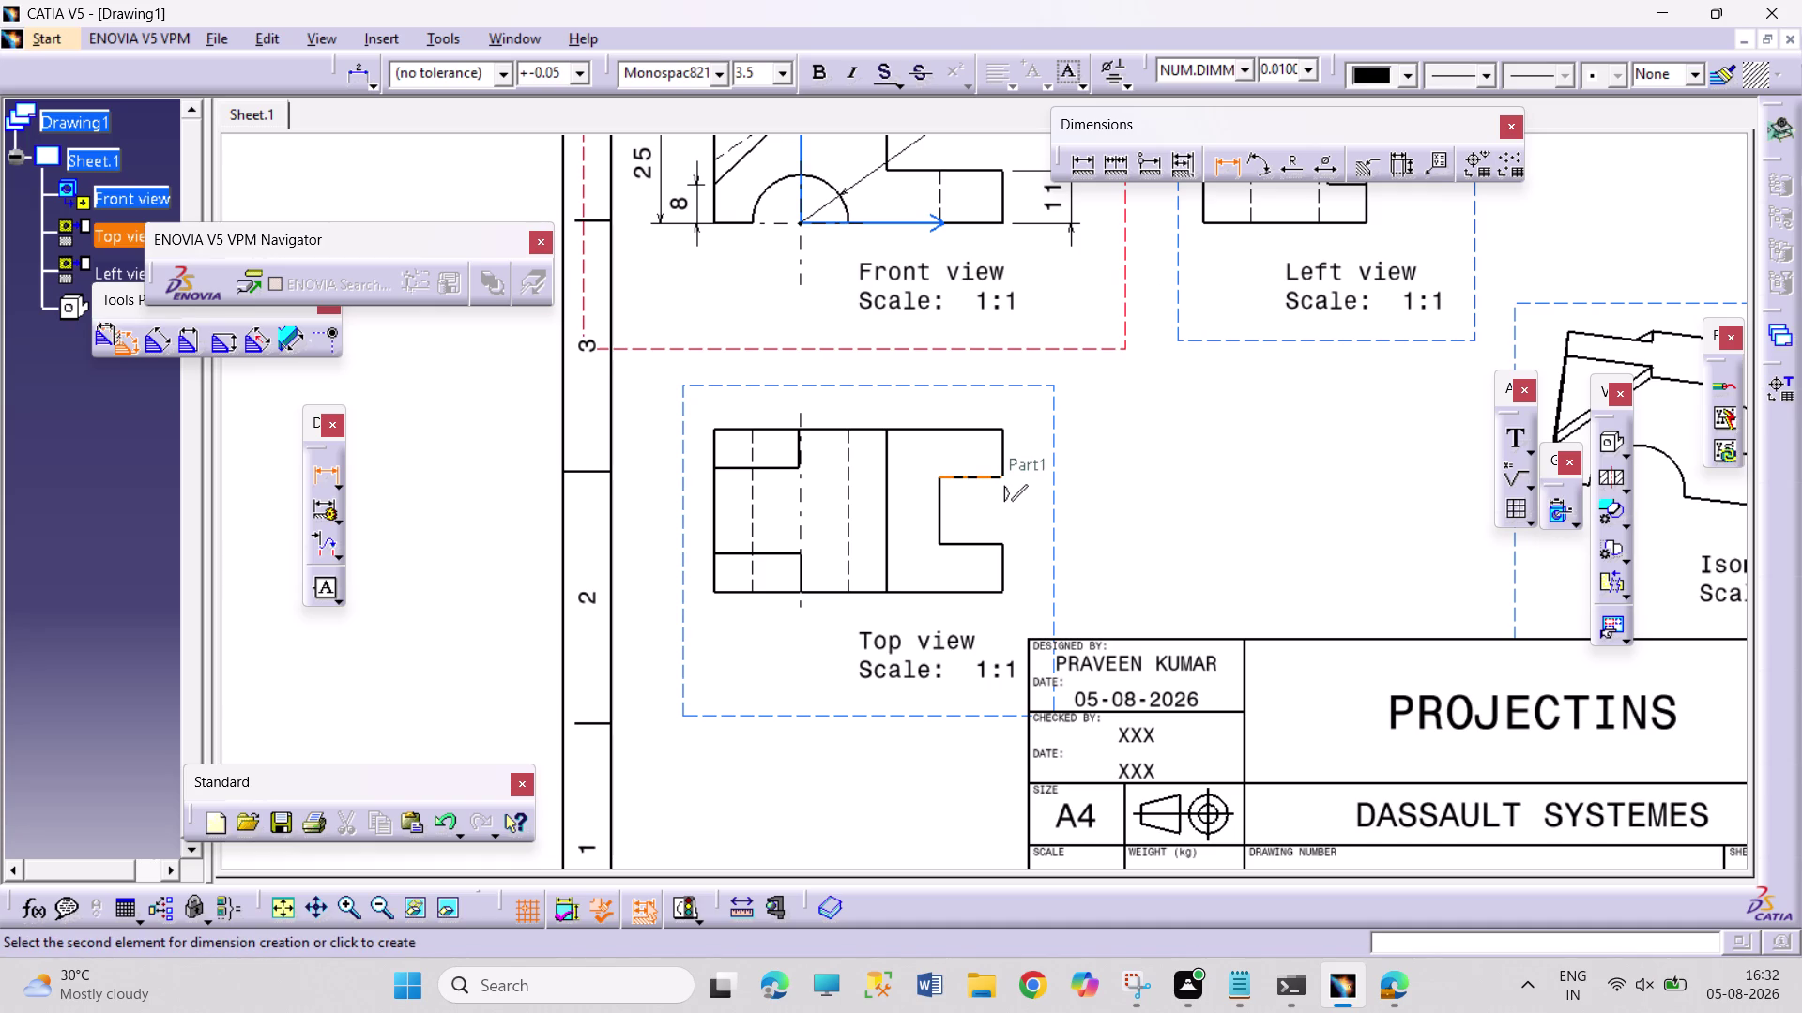
click(977, 552)
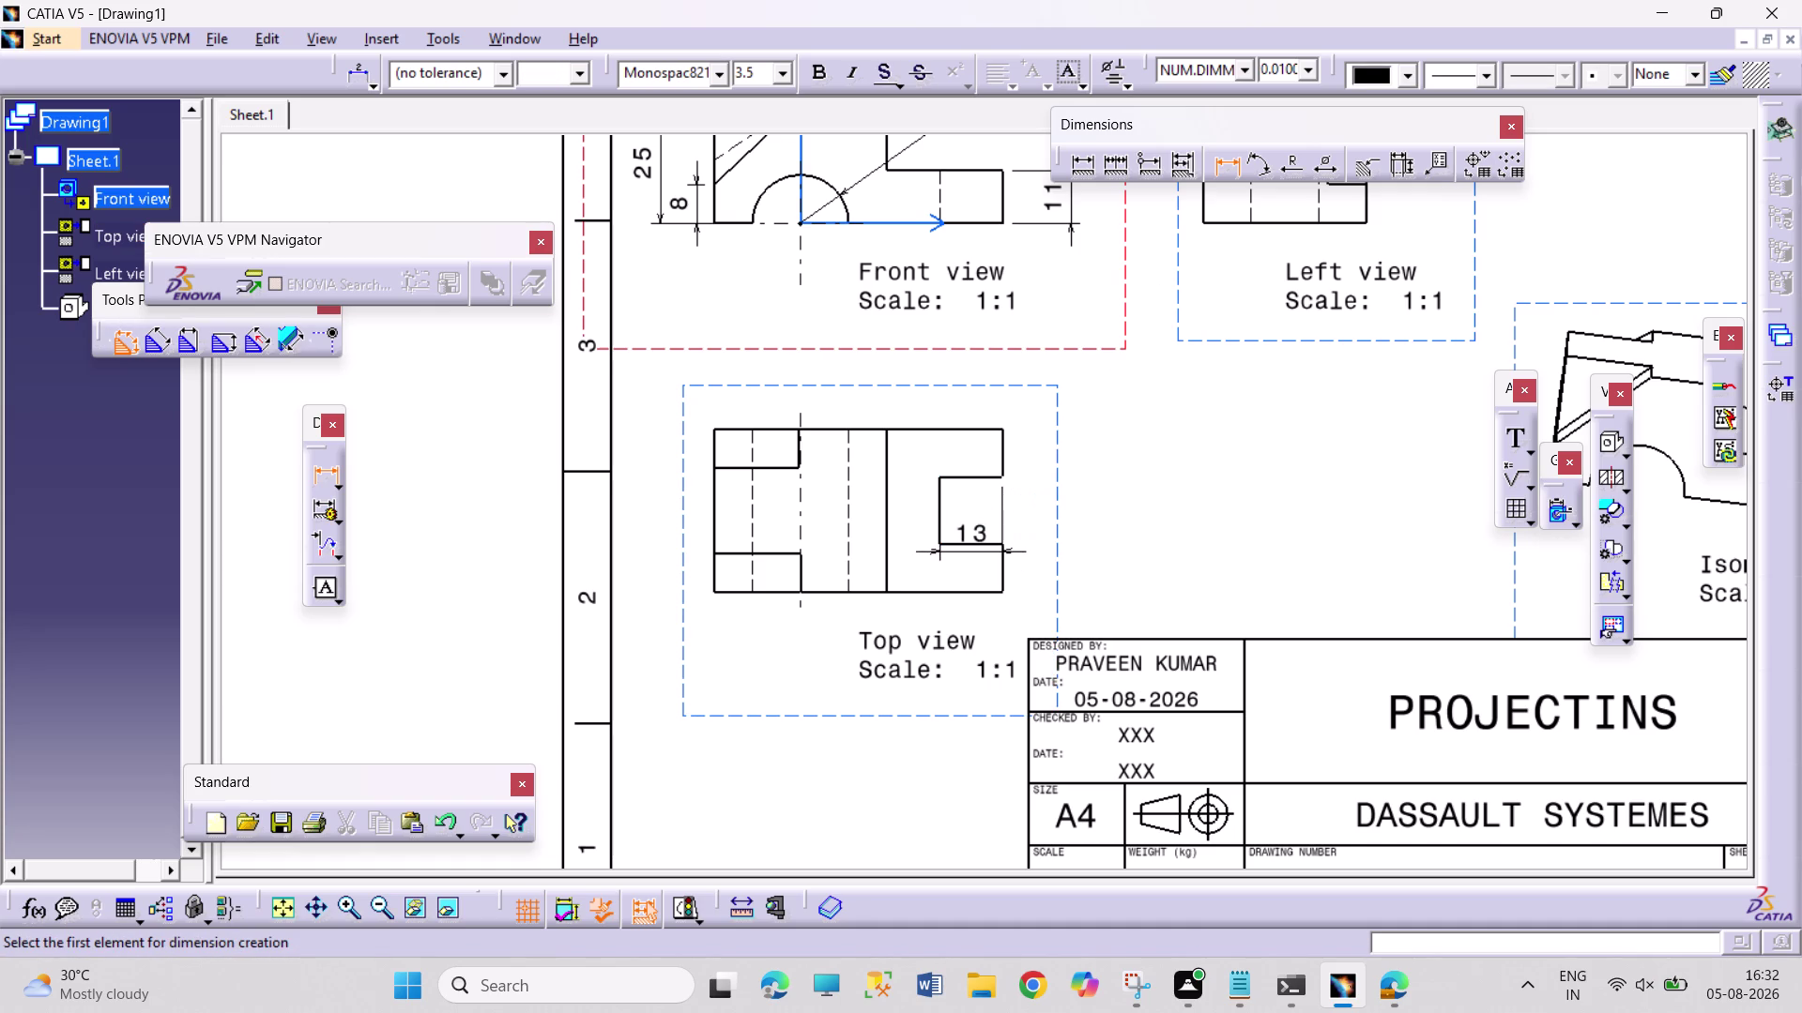
click(987, 475)
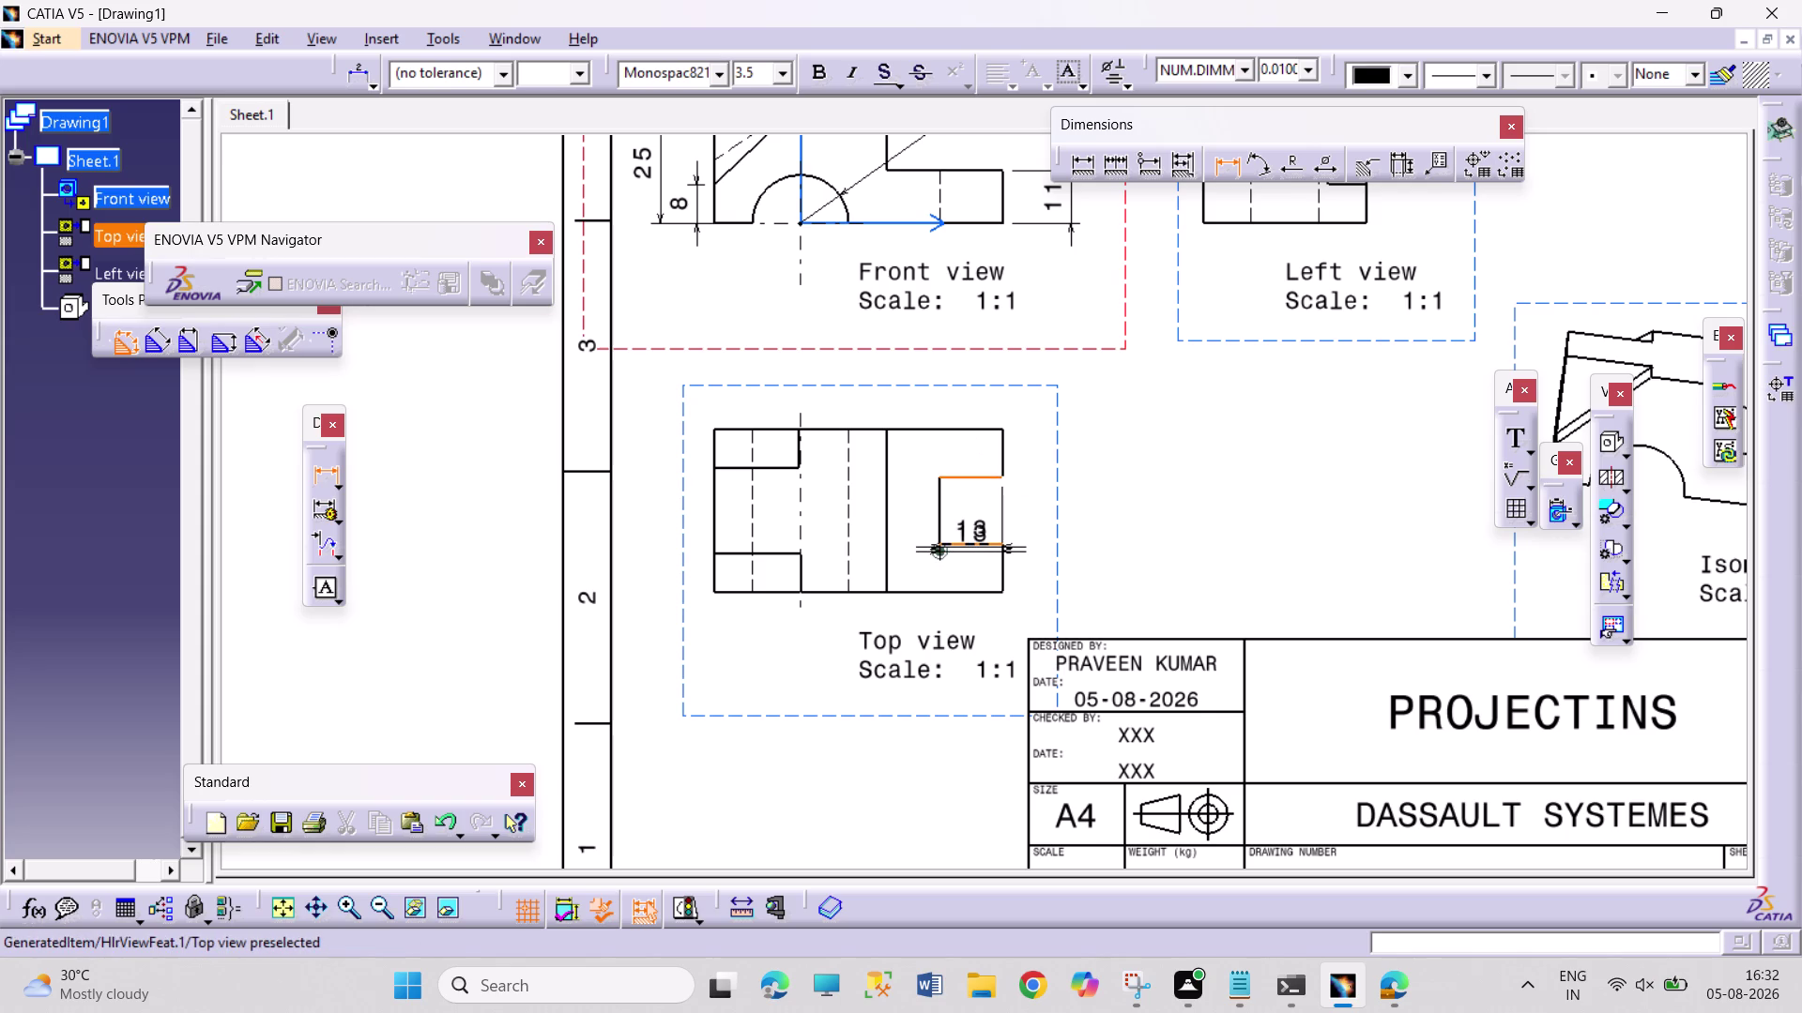
click(950, 544)
click(1047, 510)
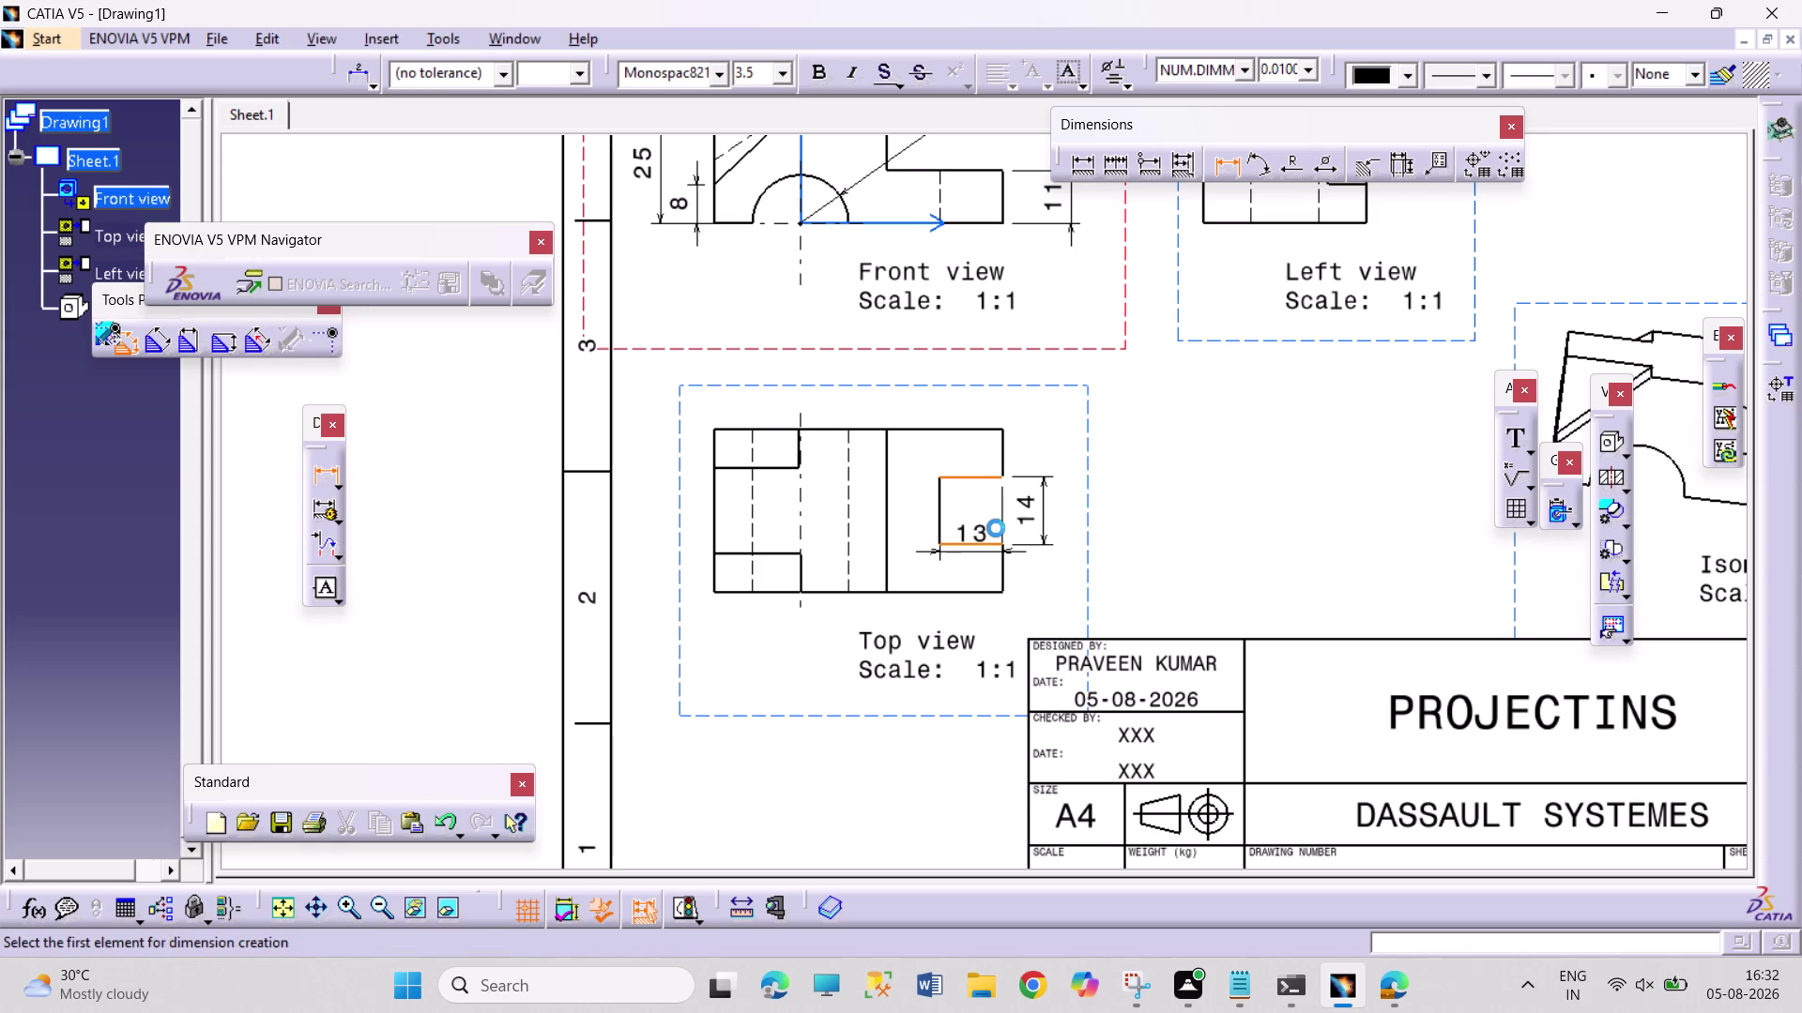
drag(979, 534, 983, 514)
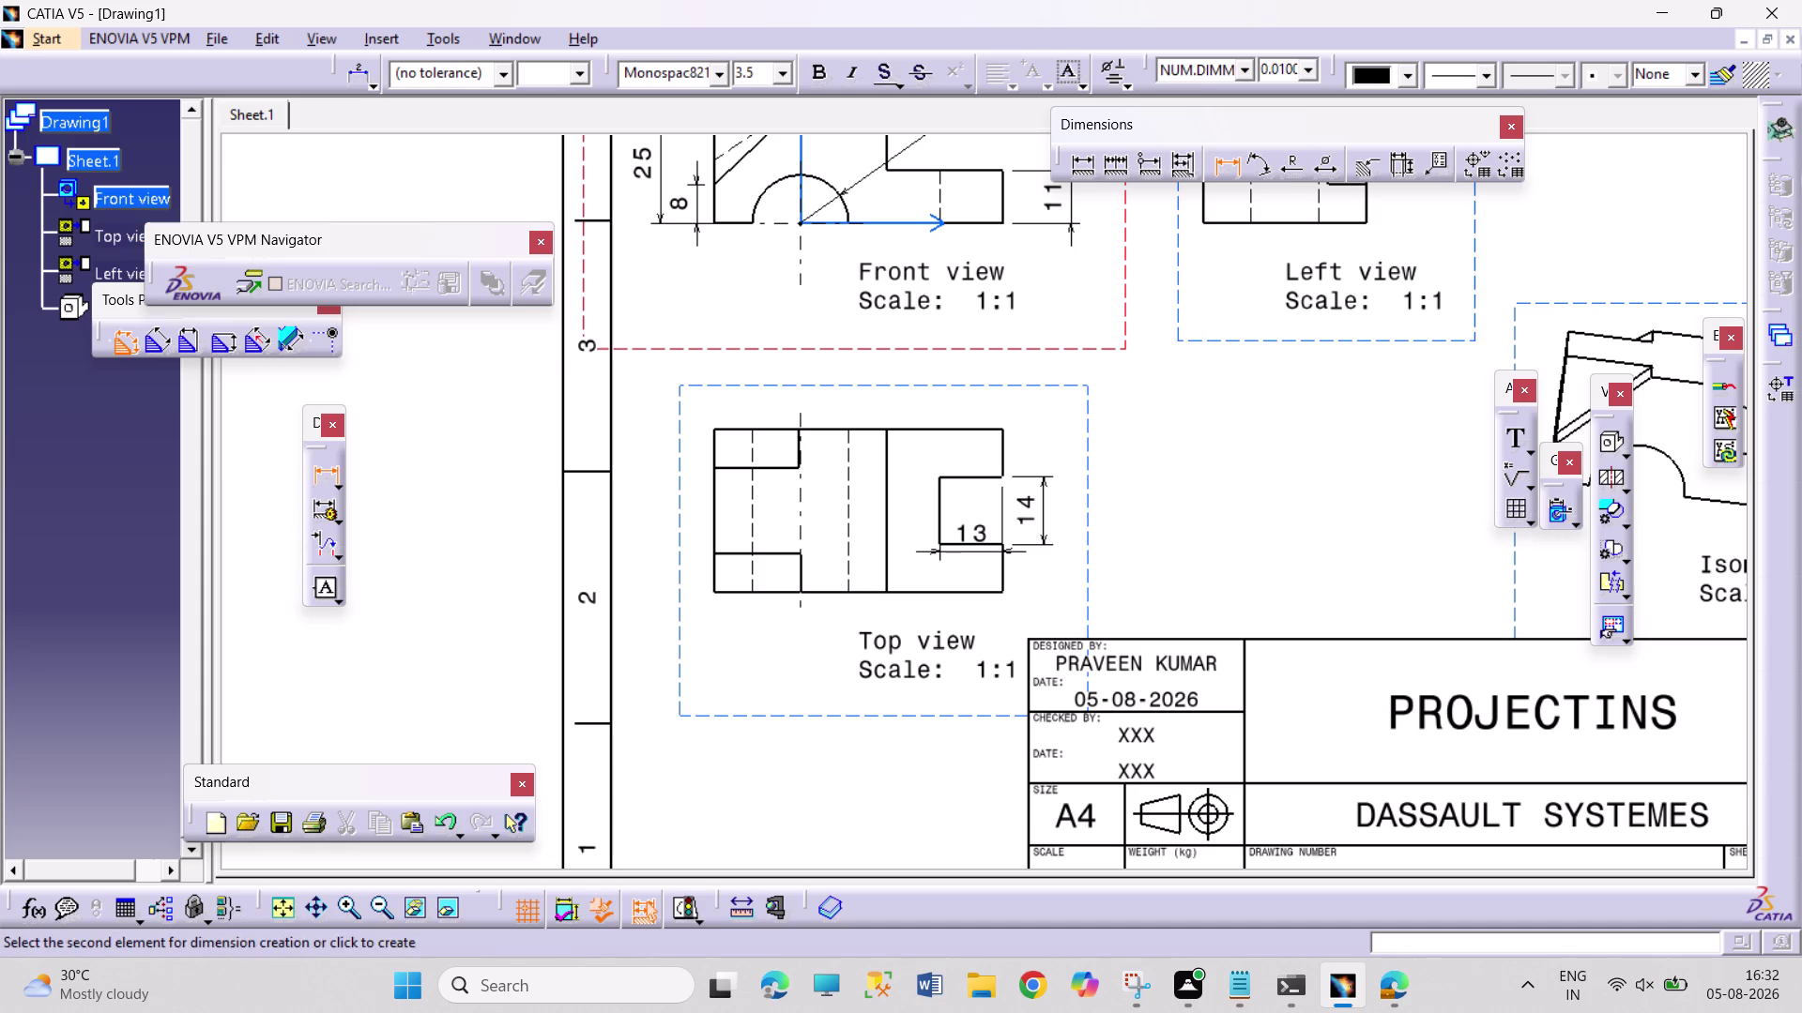
Add the top view's 60 overall length and 34 overall width.
click(714, 532)
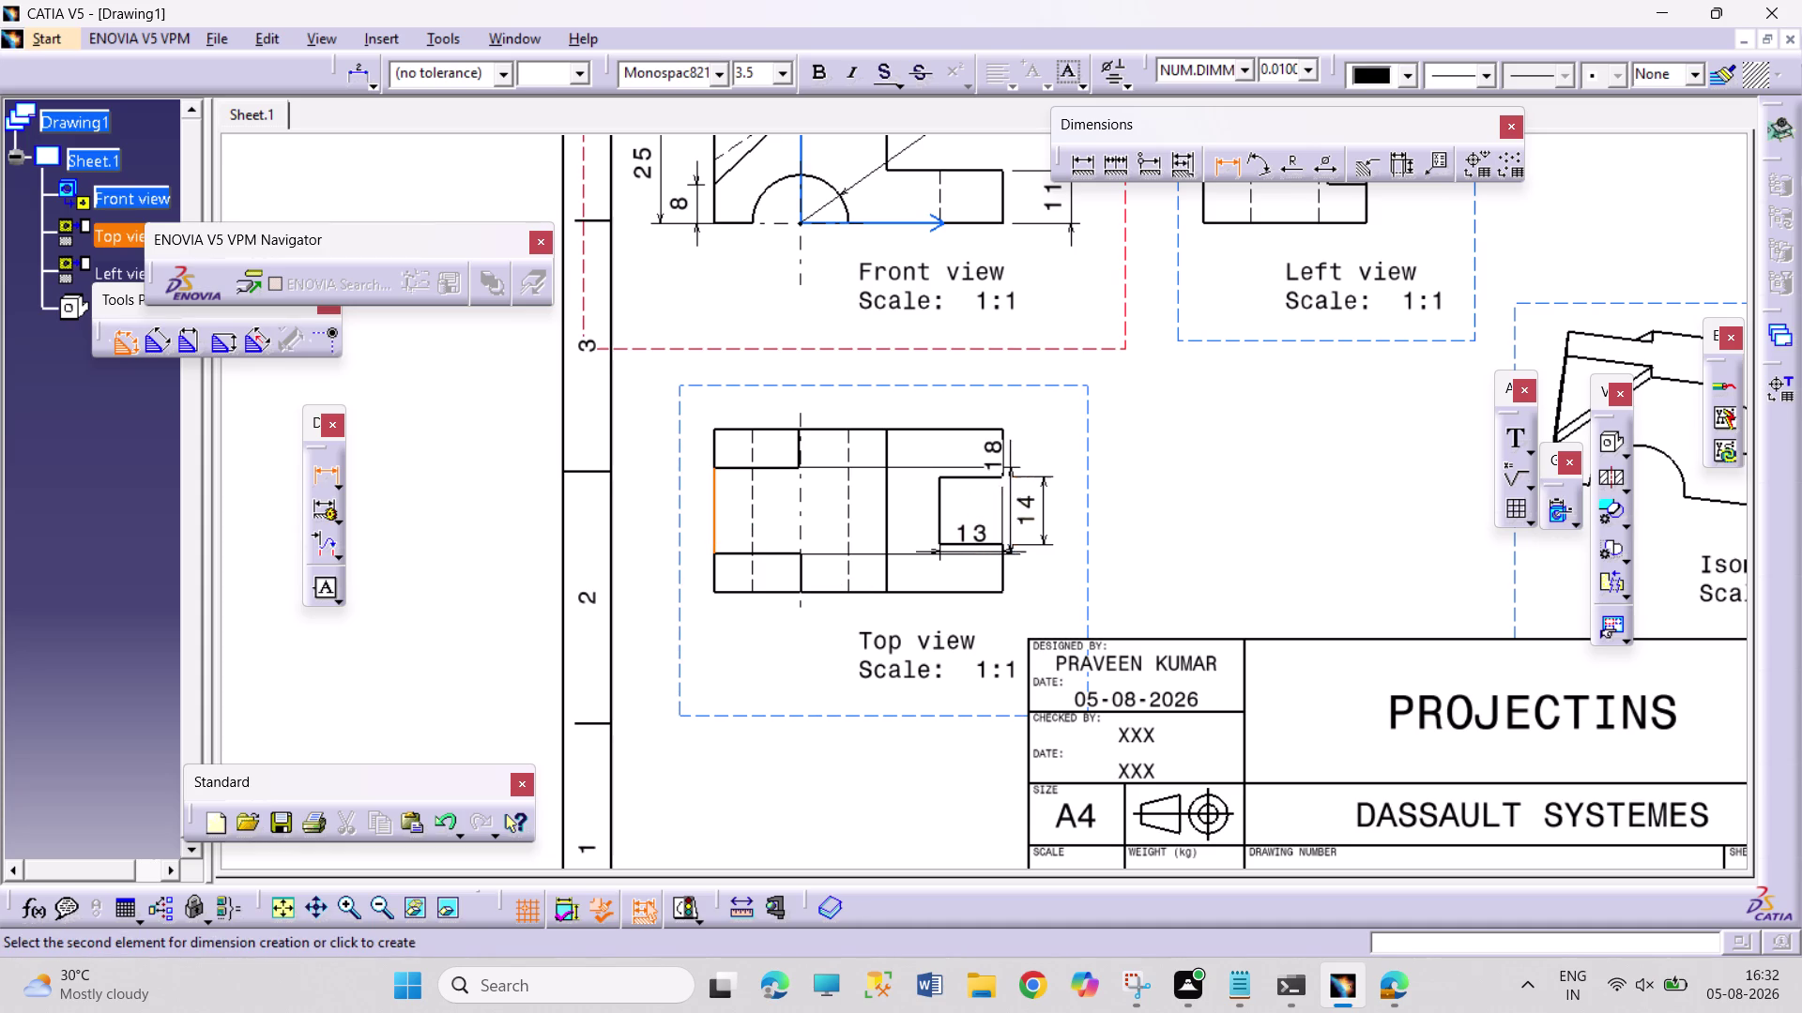
click(1002, 446)
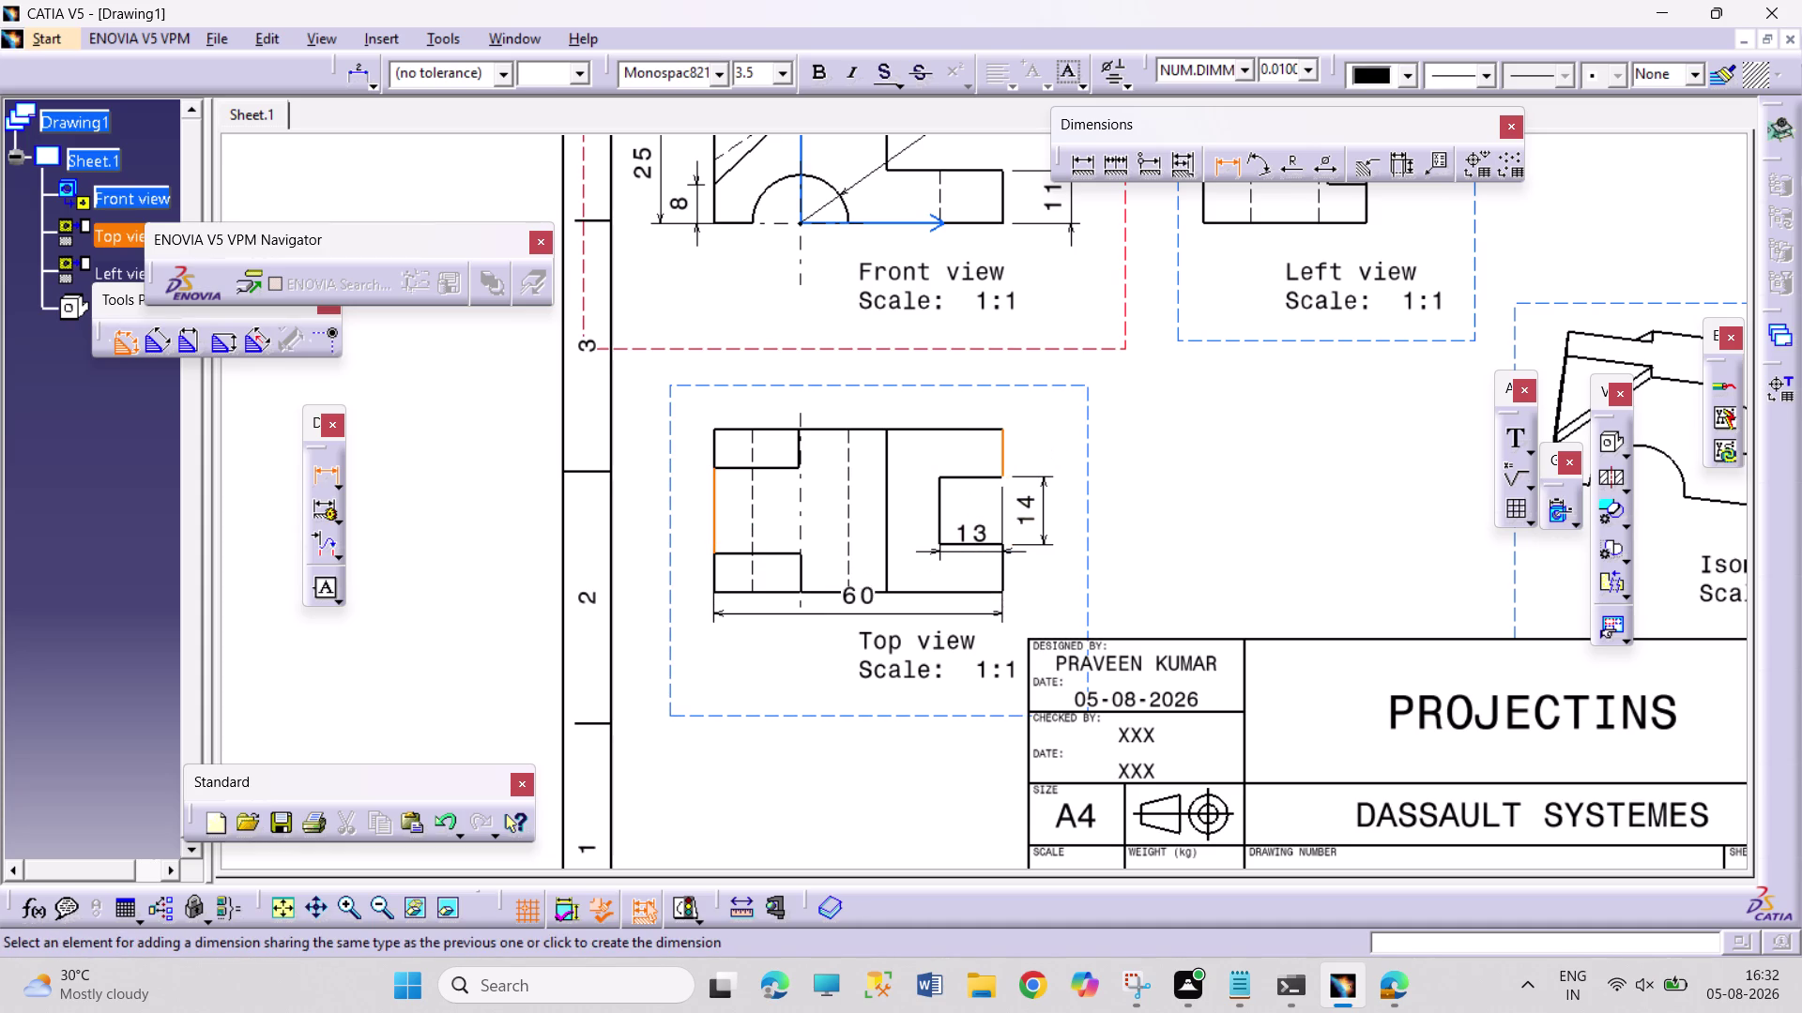
click(897, 627)
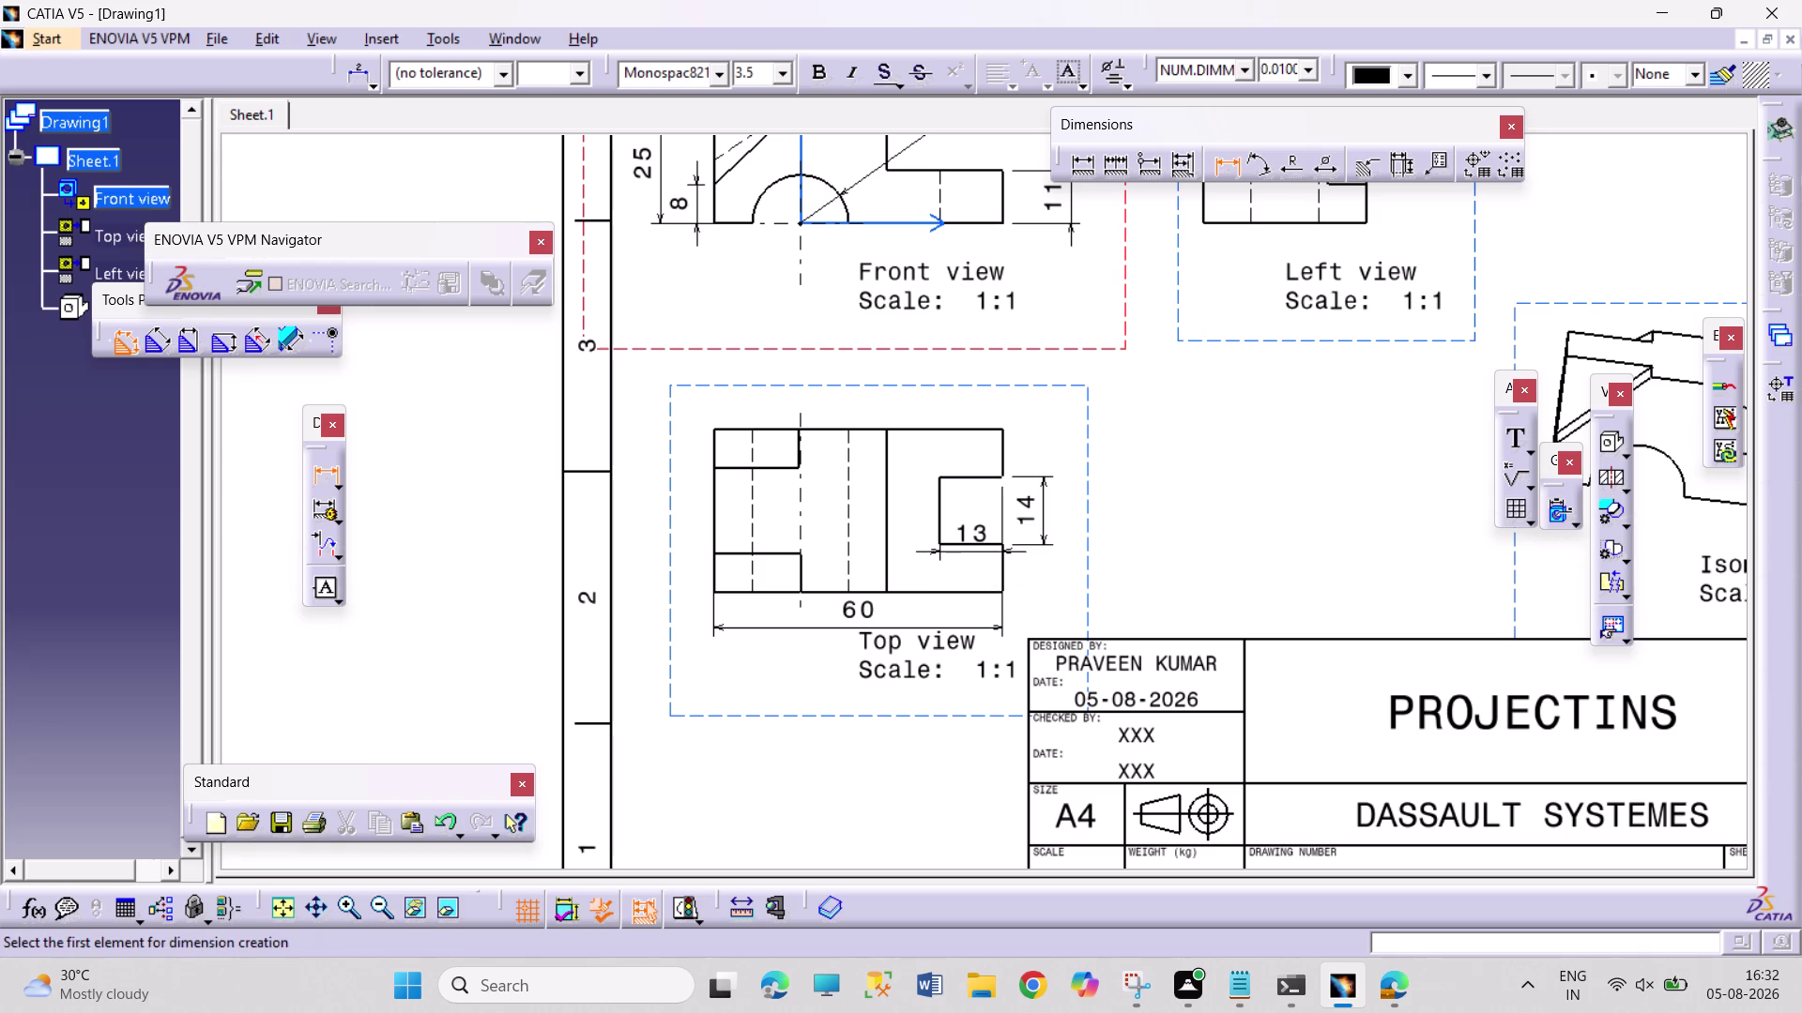
click(742, 428)
click(774, 593)
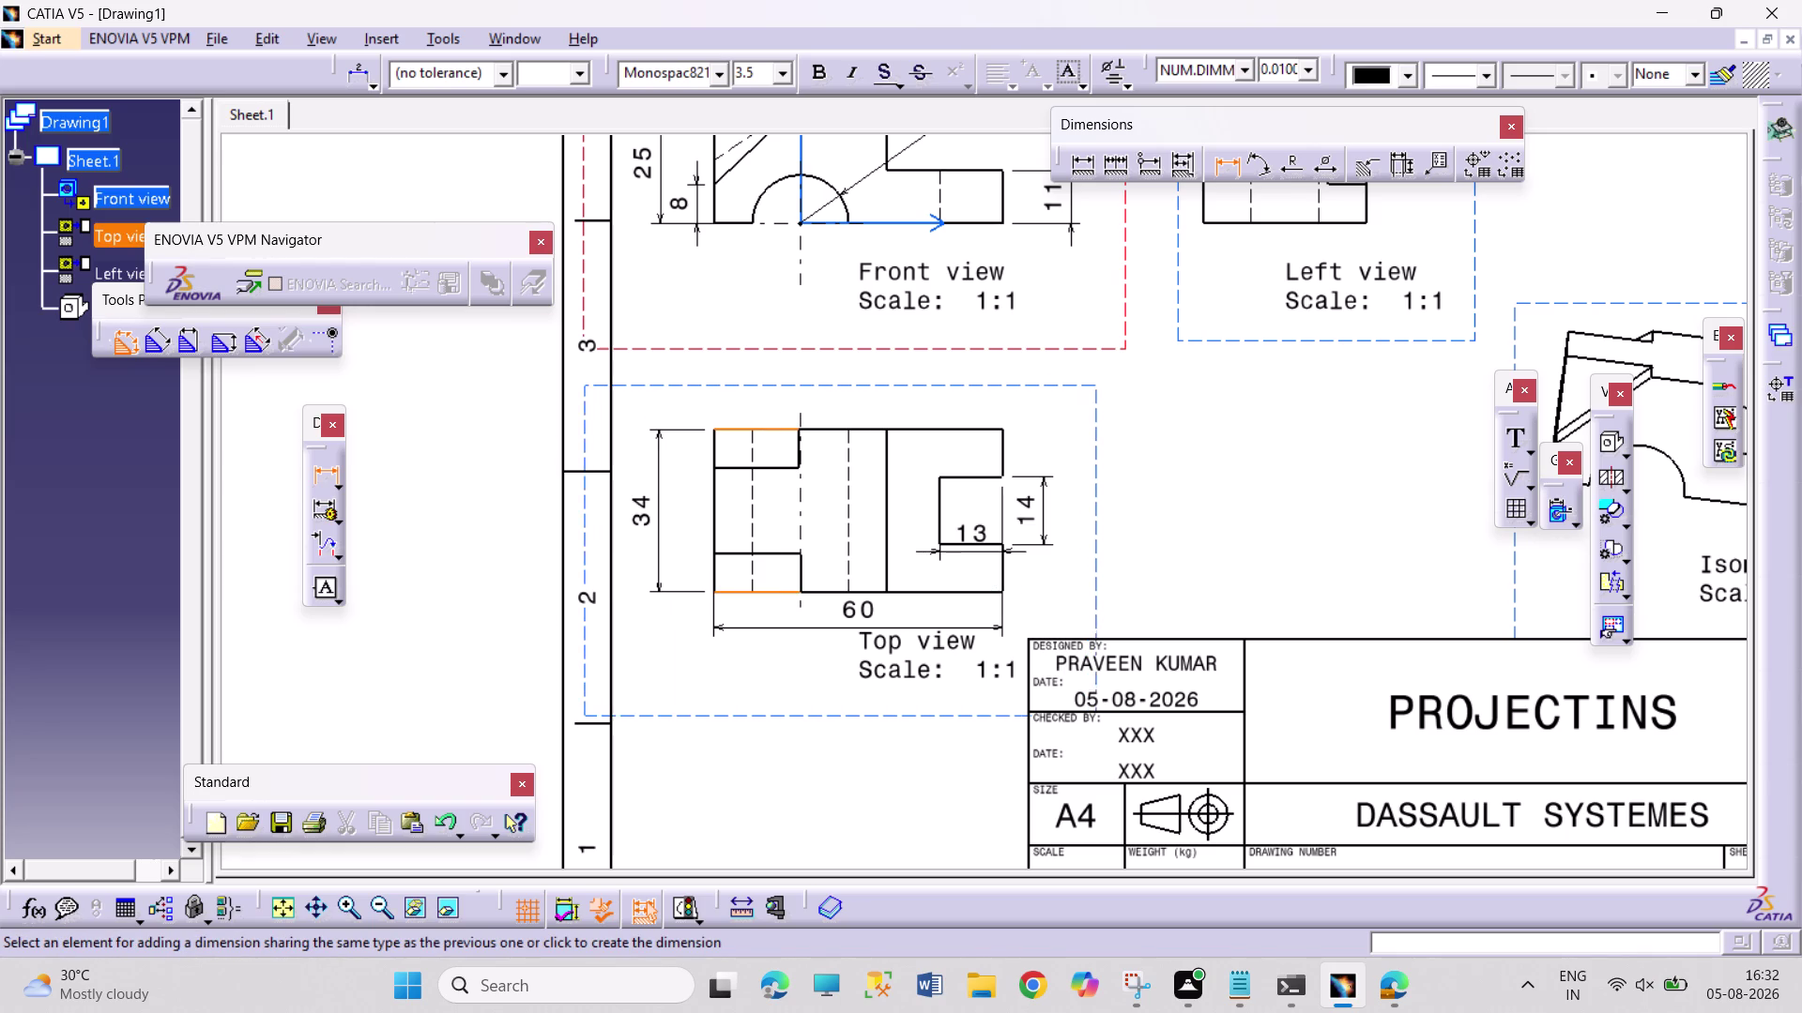
click(647, 527)
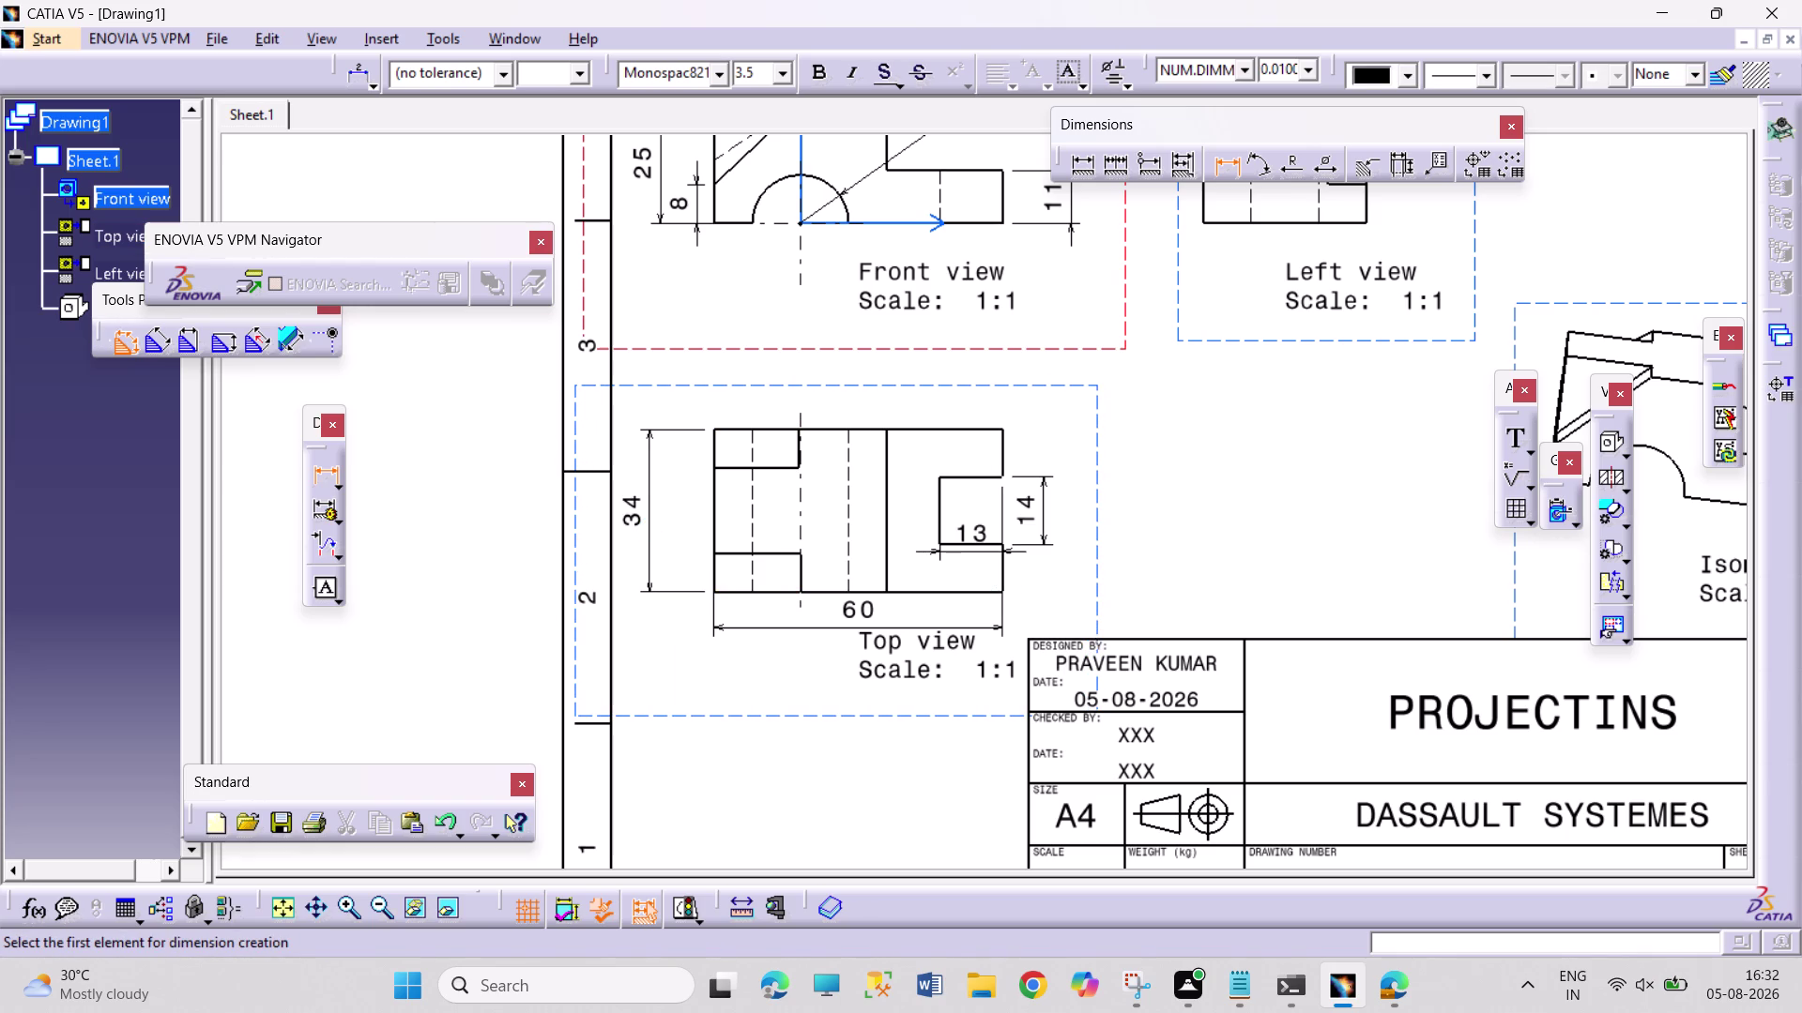
Place the 17.58 slot dimension above the top view and an 8 below the front view.
click(709, 521)
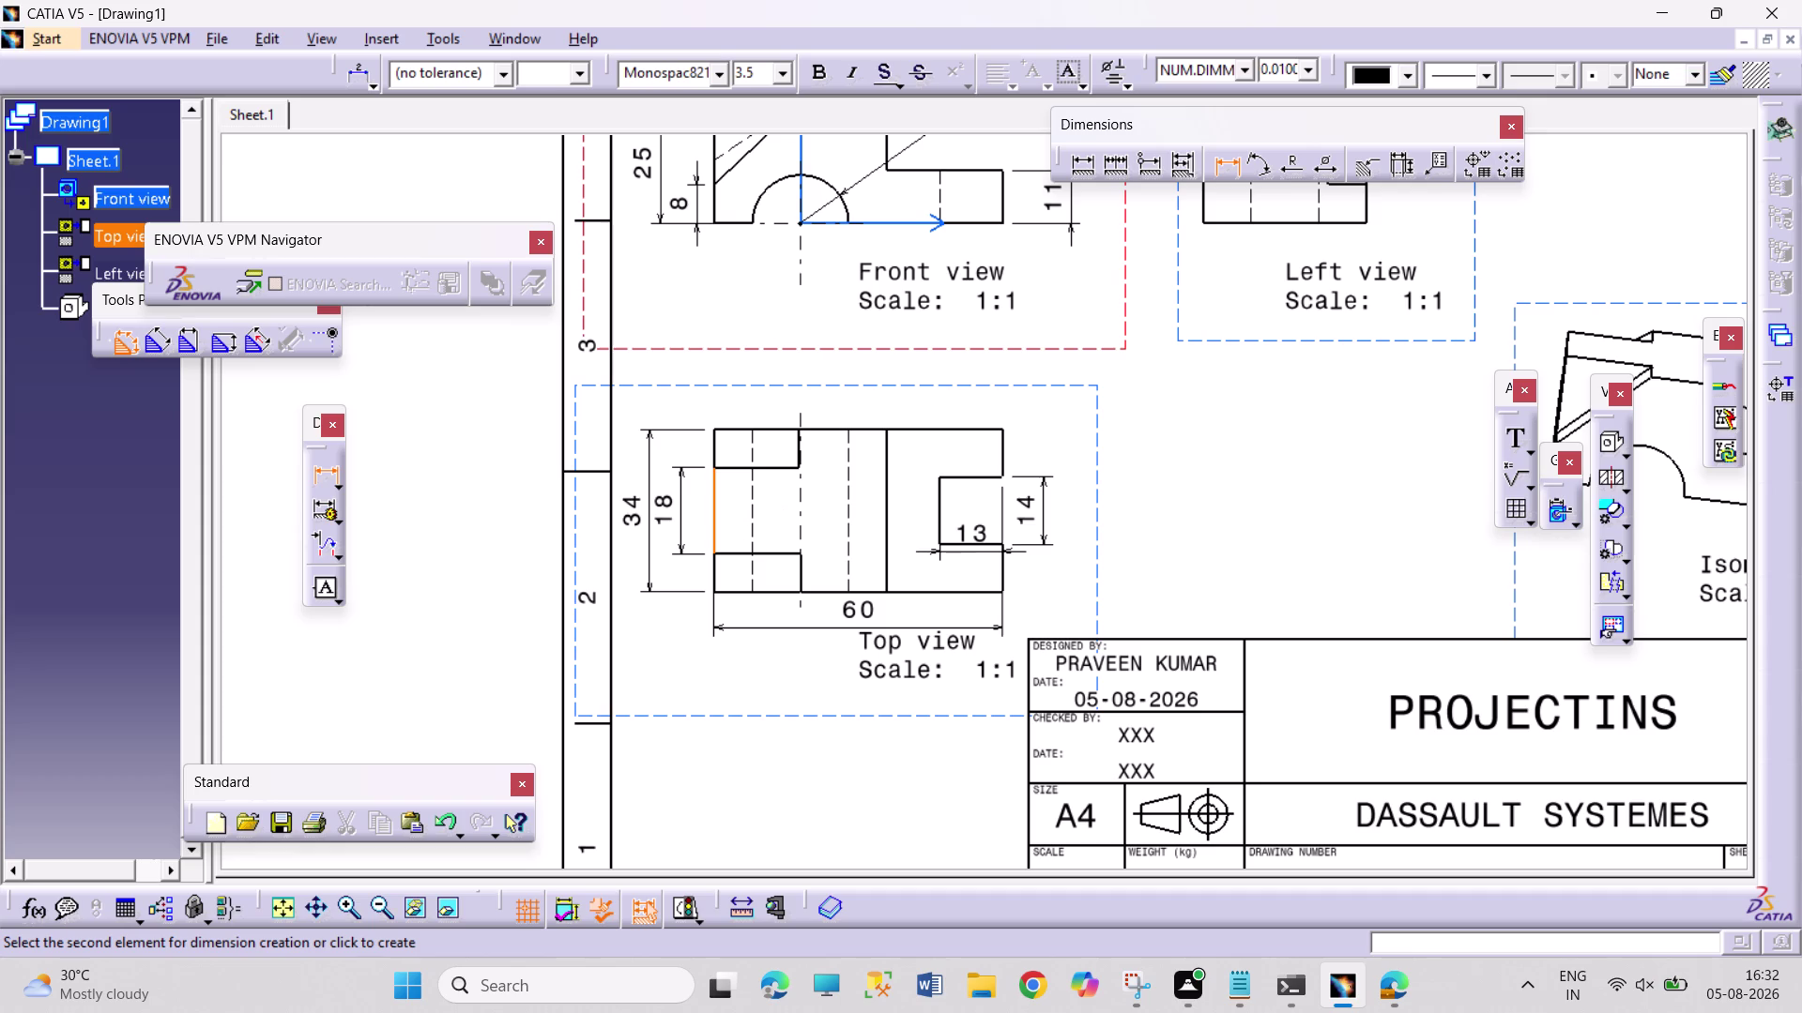
click(681, 518)
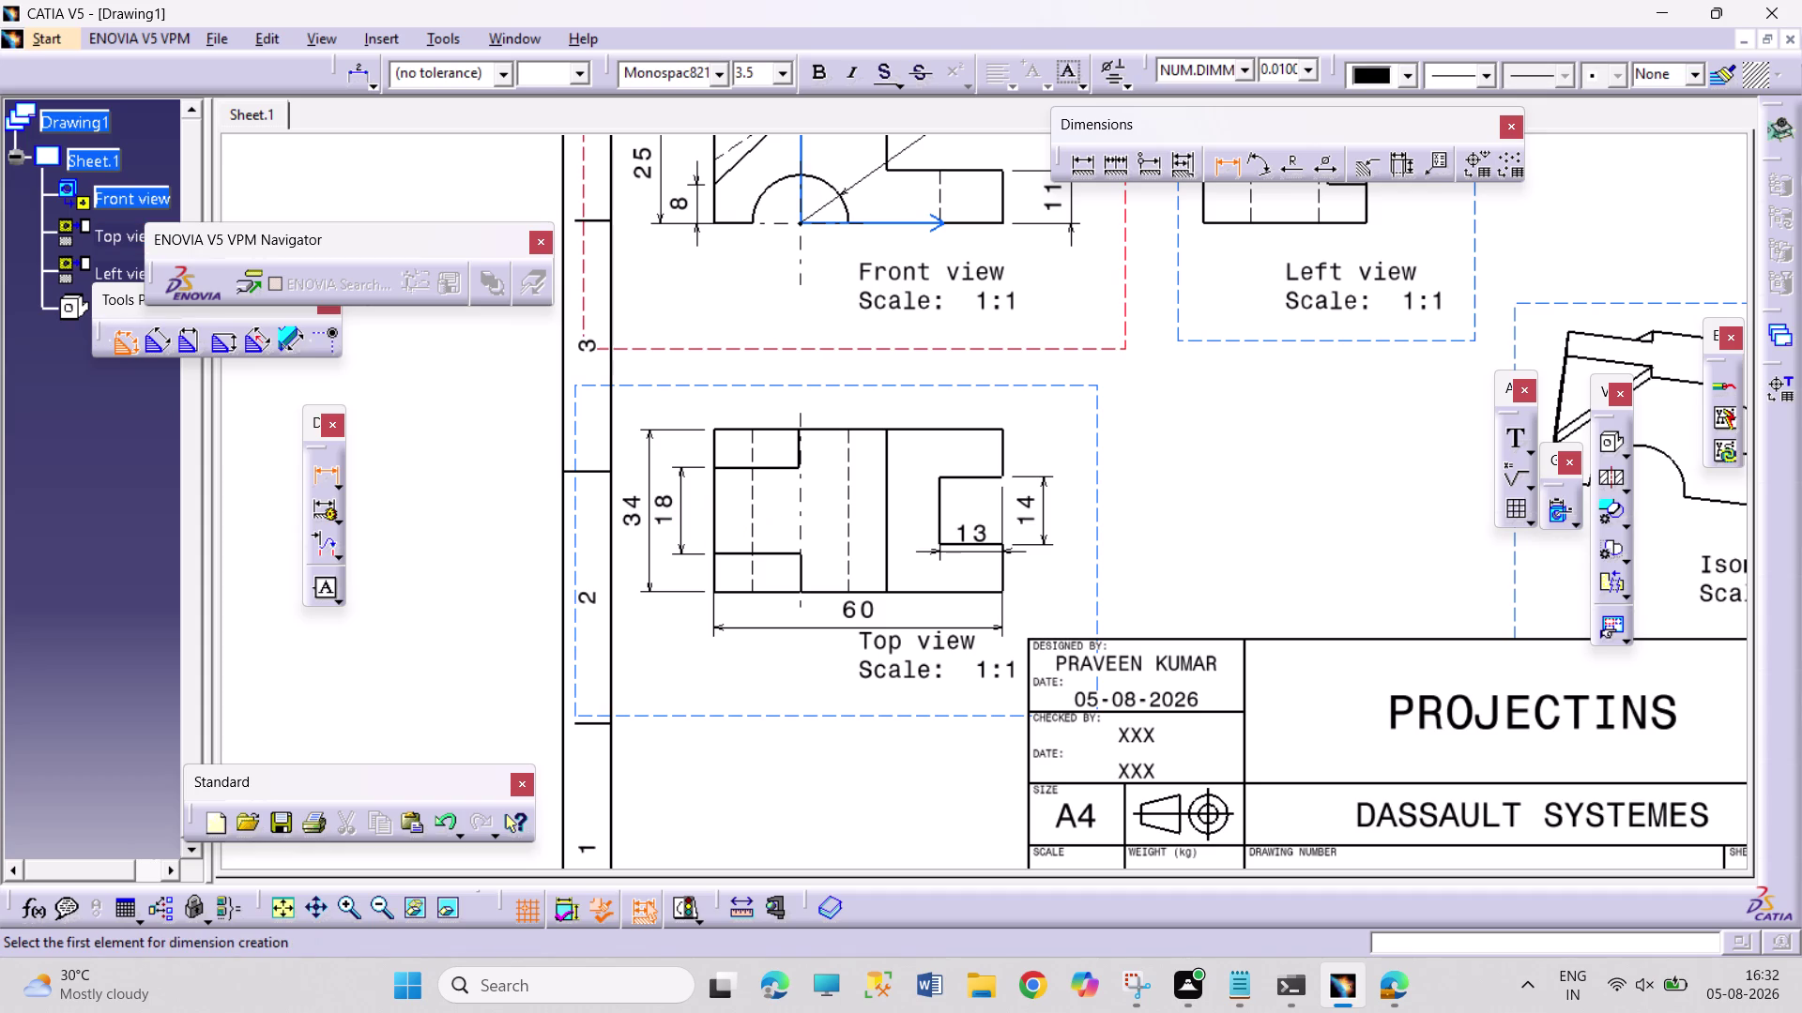
click(771, 469)
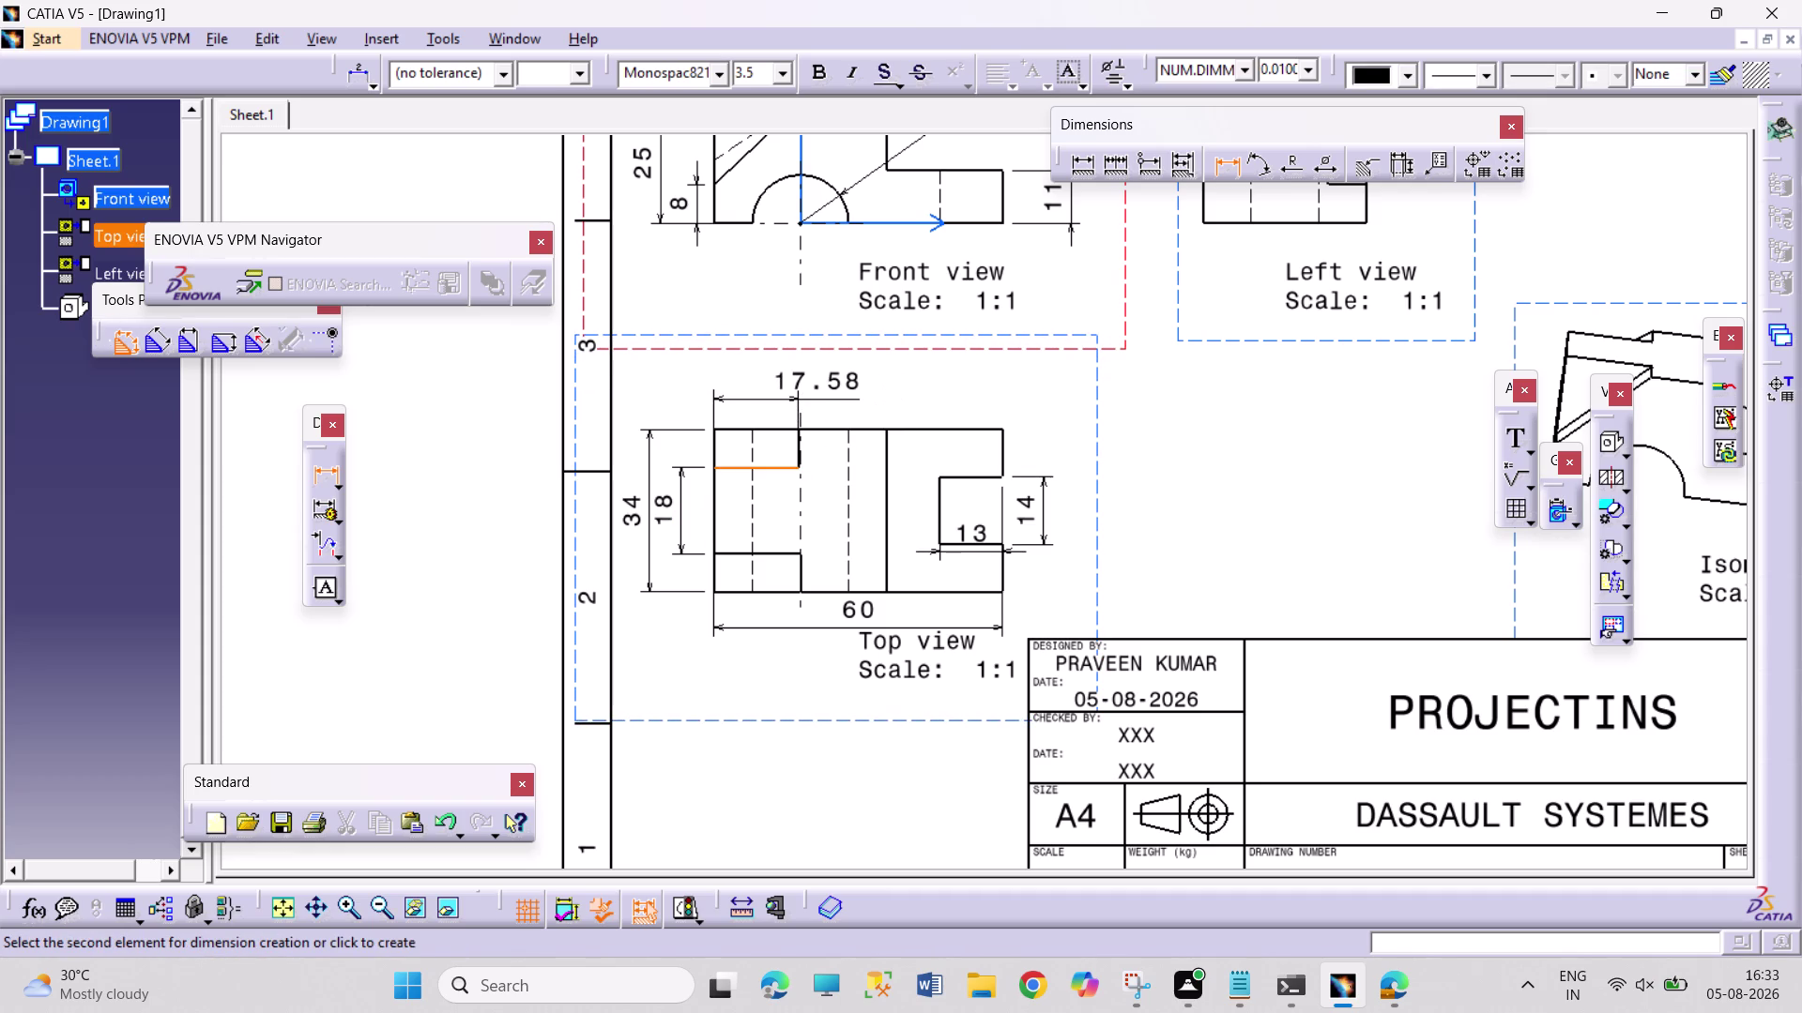
click(817, 400)
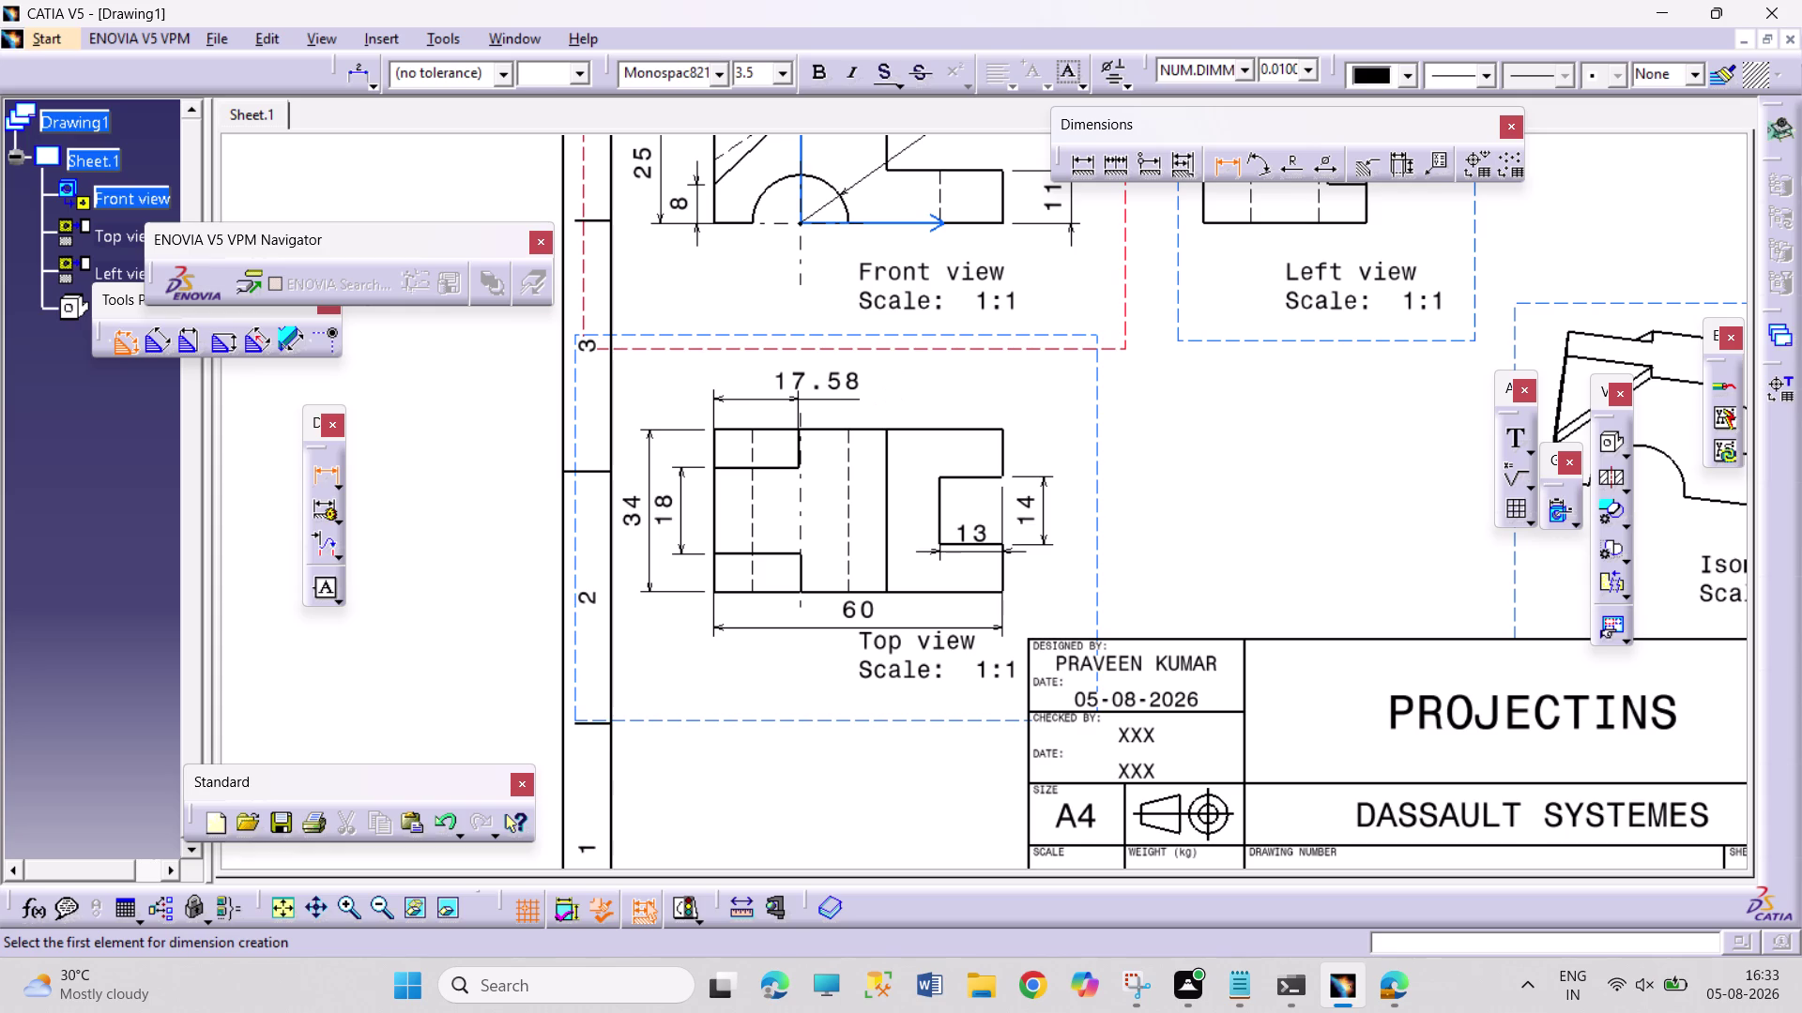
click(732, 222)
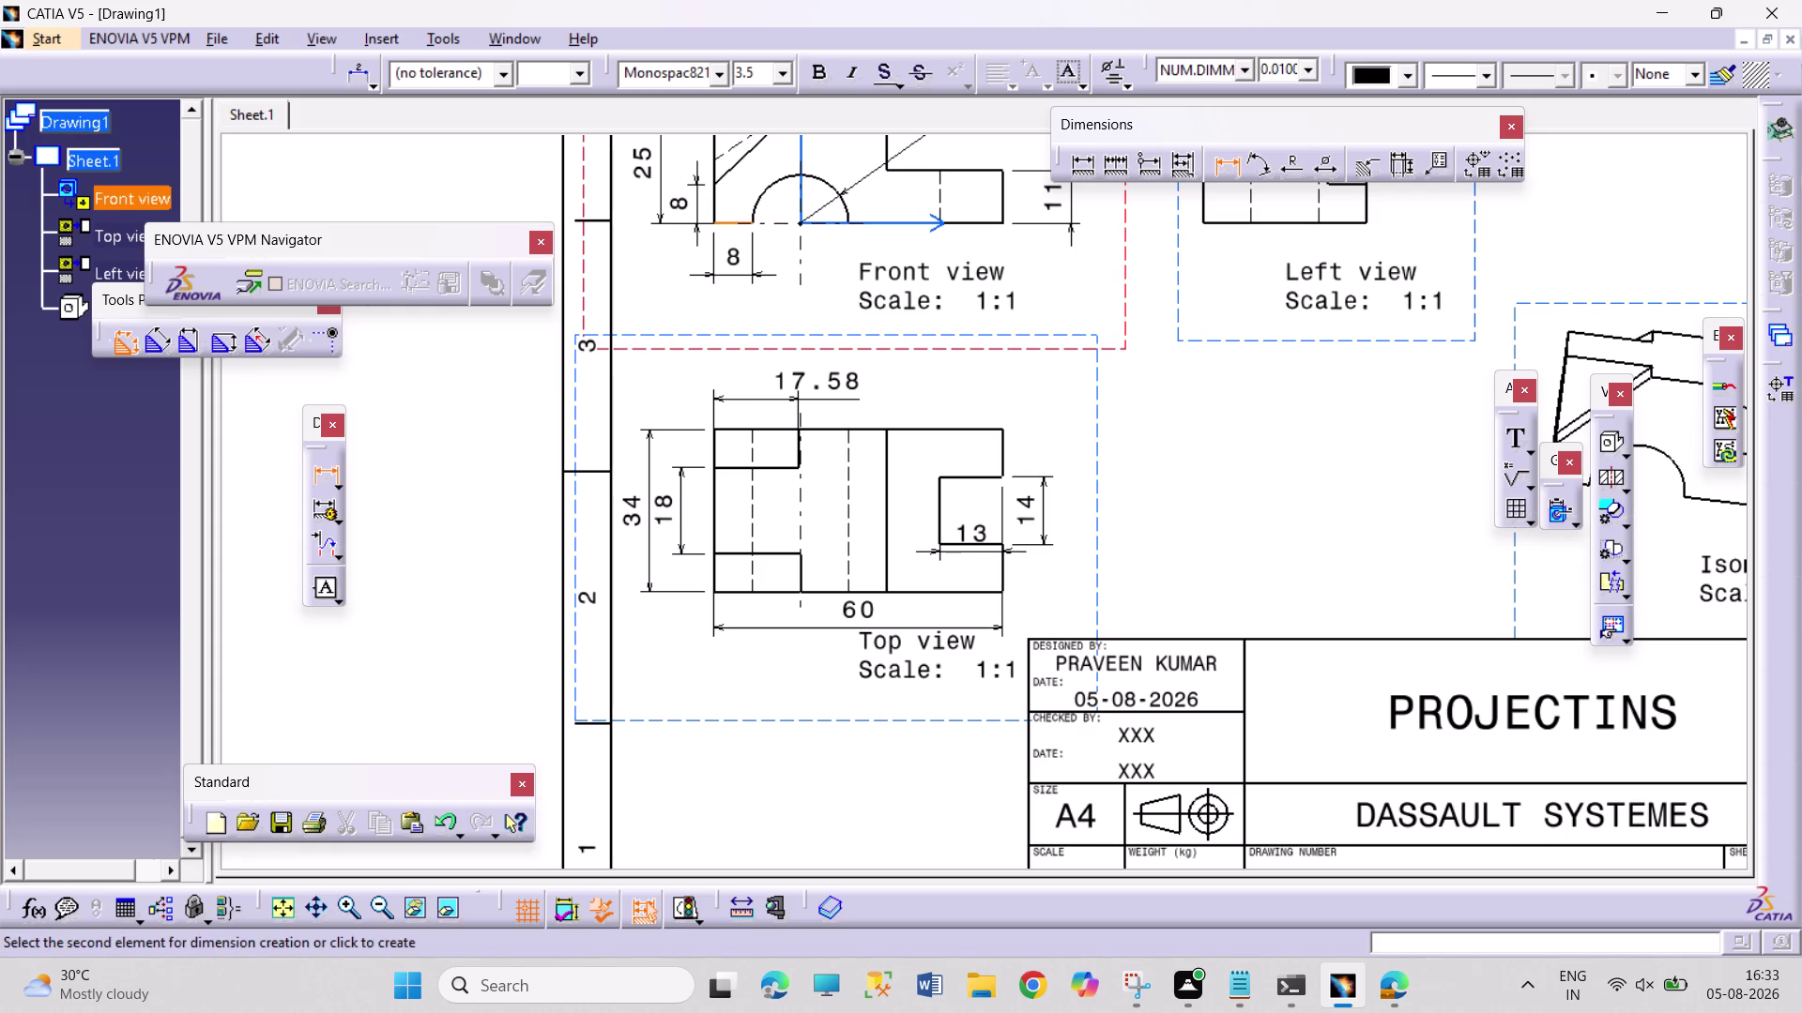
click(732, 284)
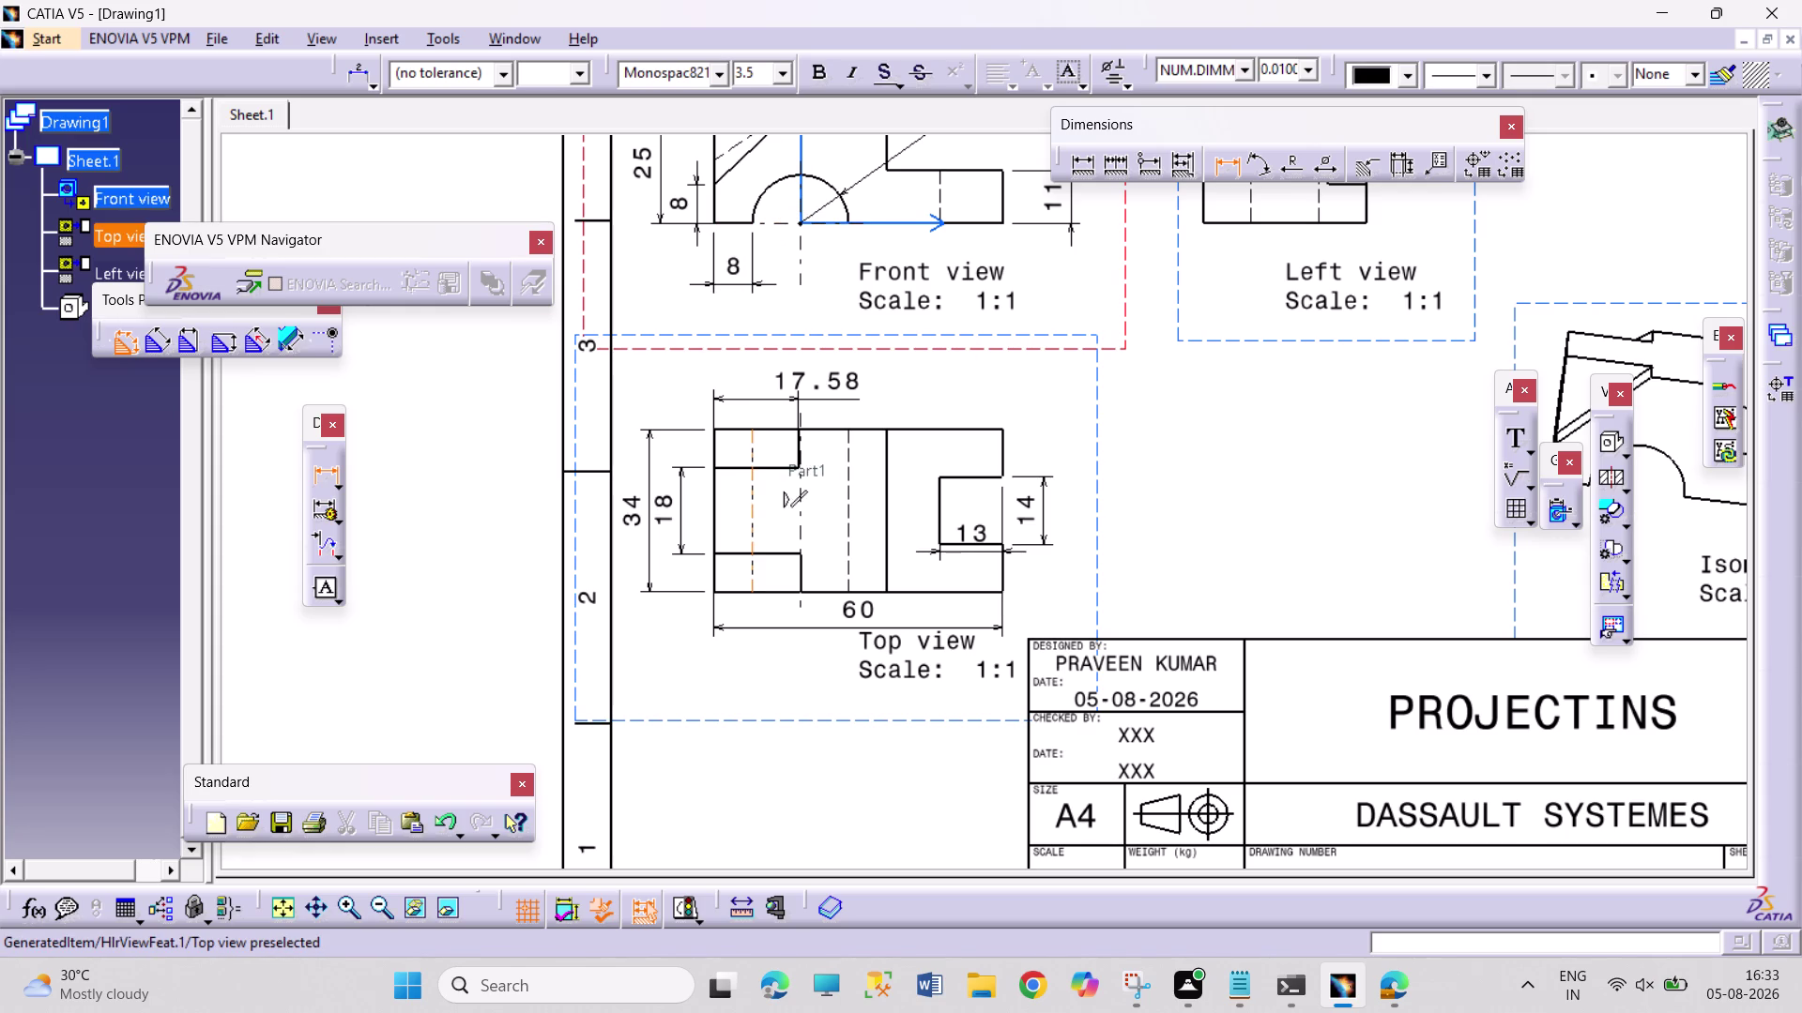
middle_drag(753, 472, 798, 279)
middle_drag(645, 426, 1027, 553)
middle_drag(815, 558, 853, 485)
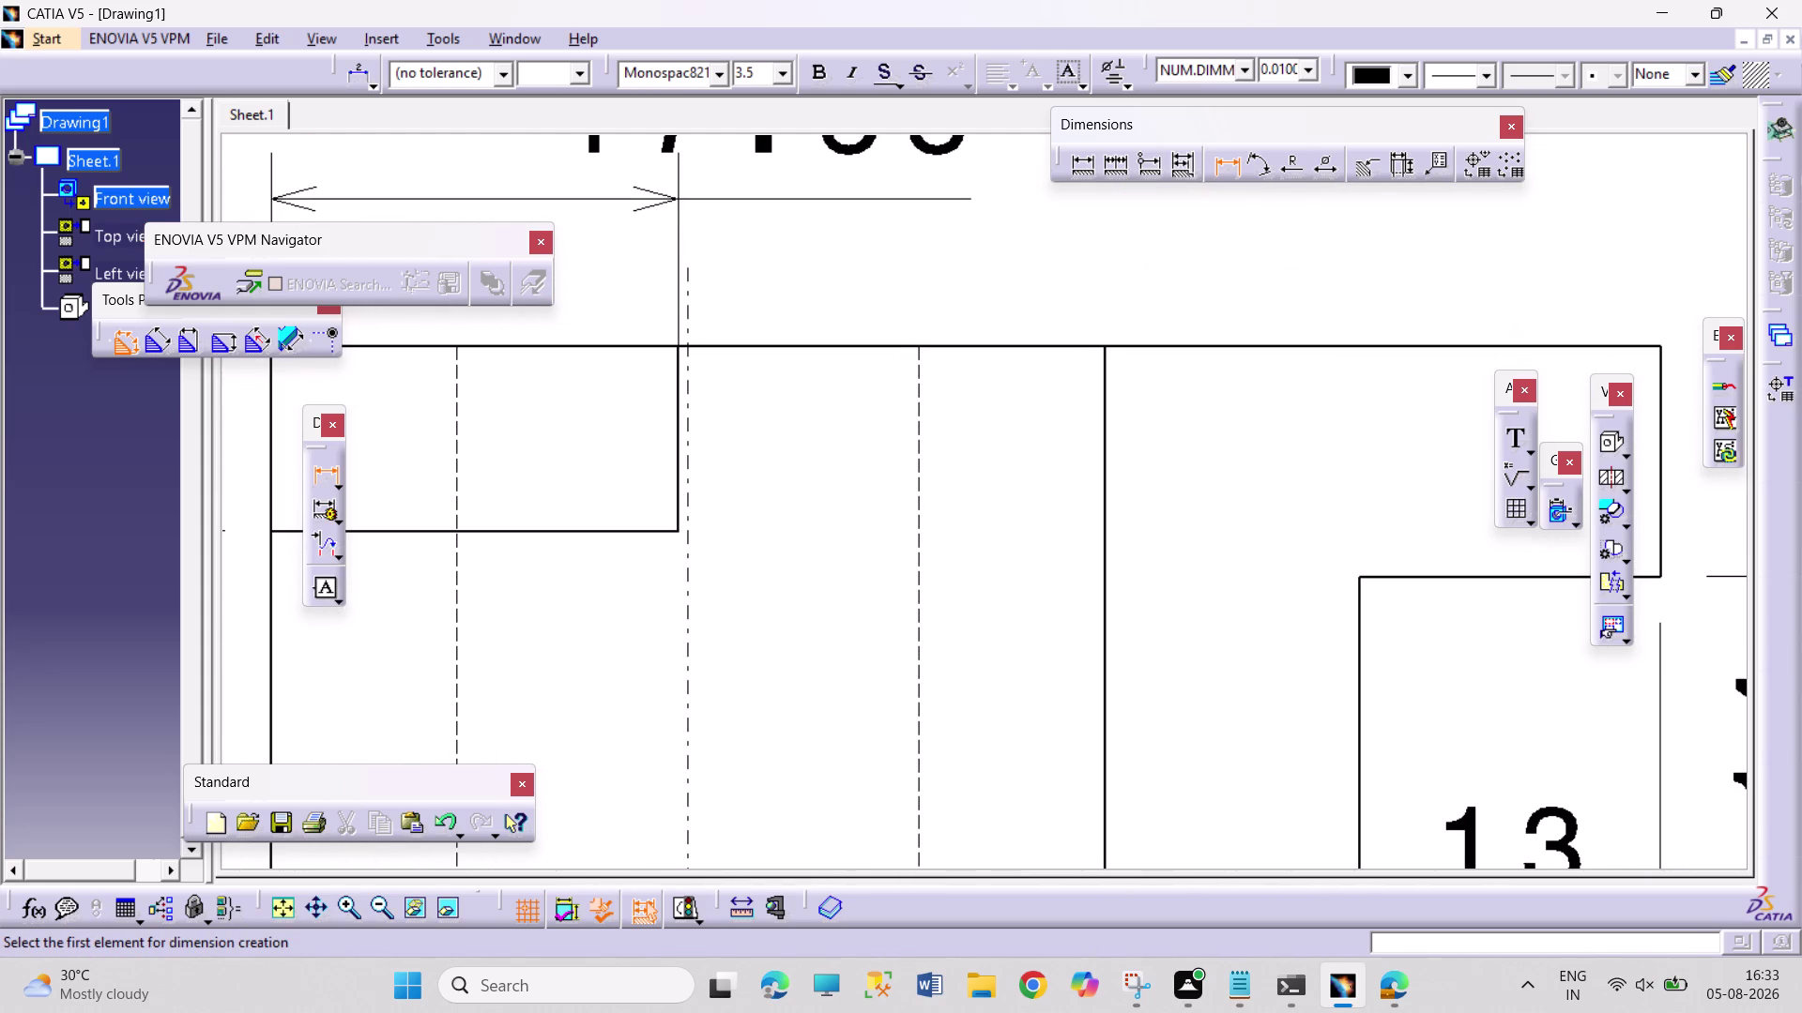
middle_drag(831, 497, 999, 718)
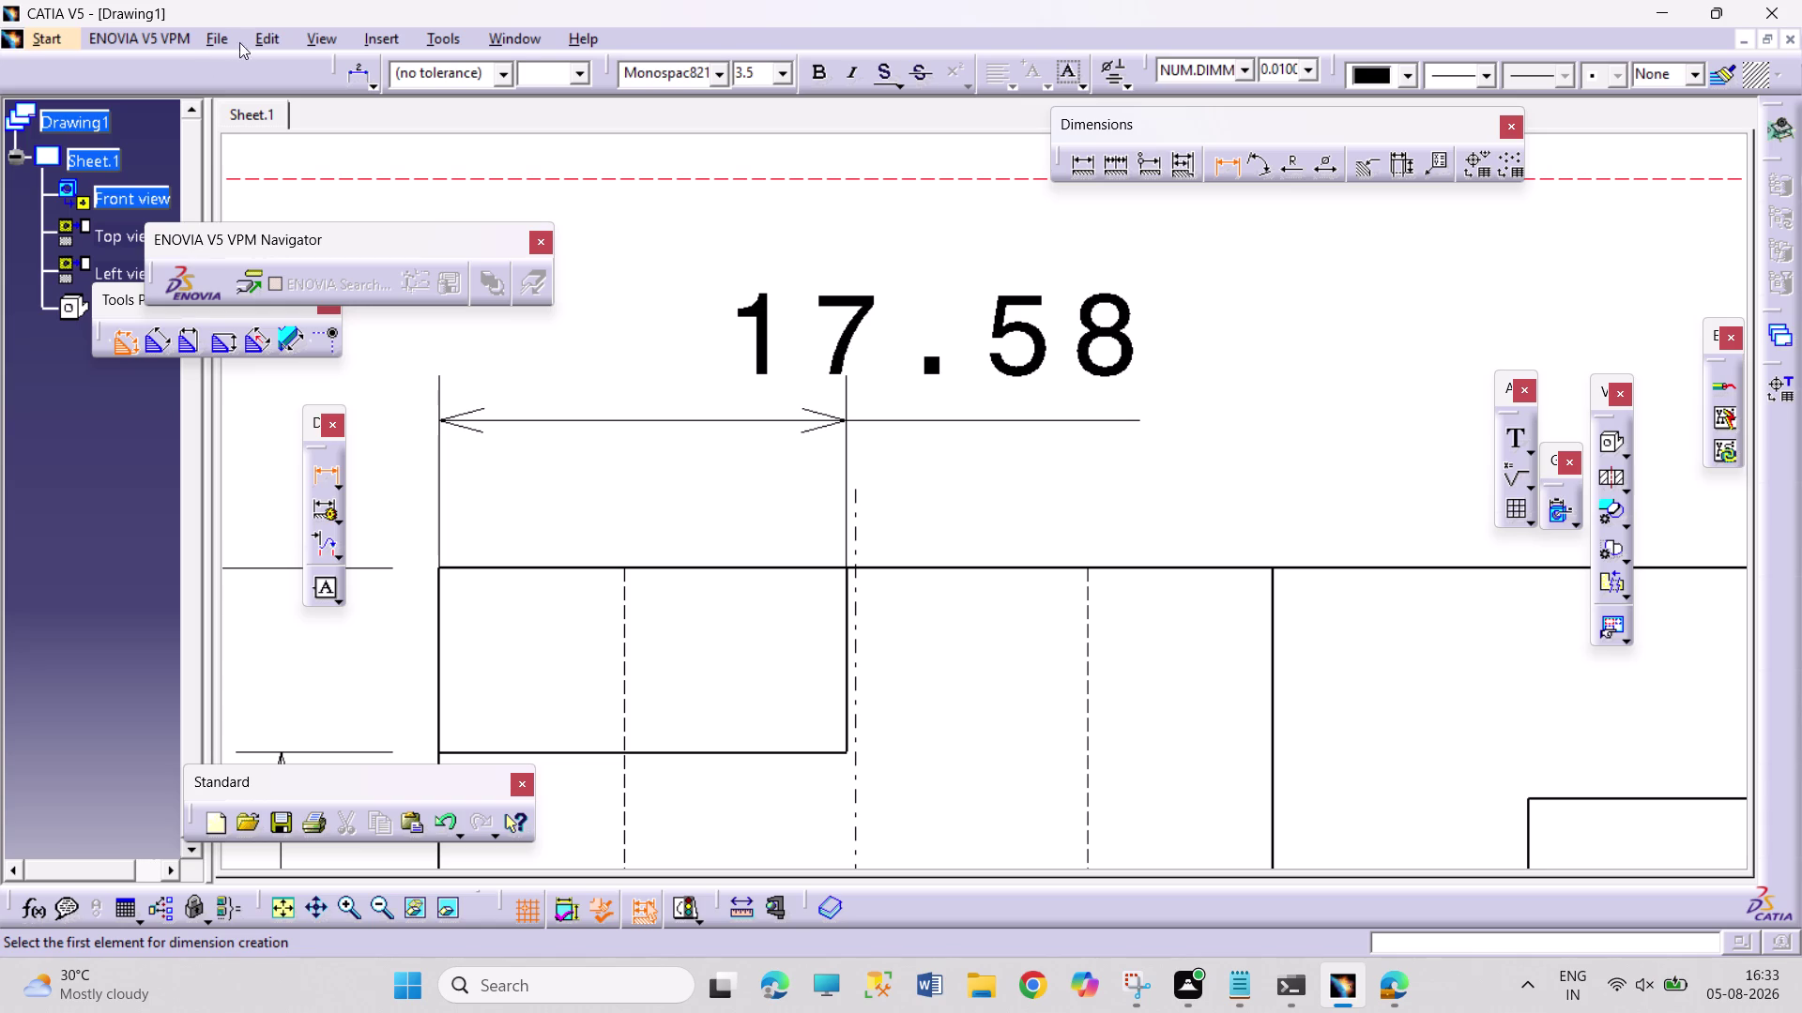
click(515, 33)
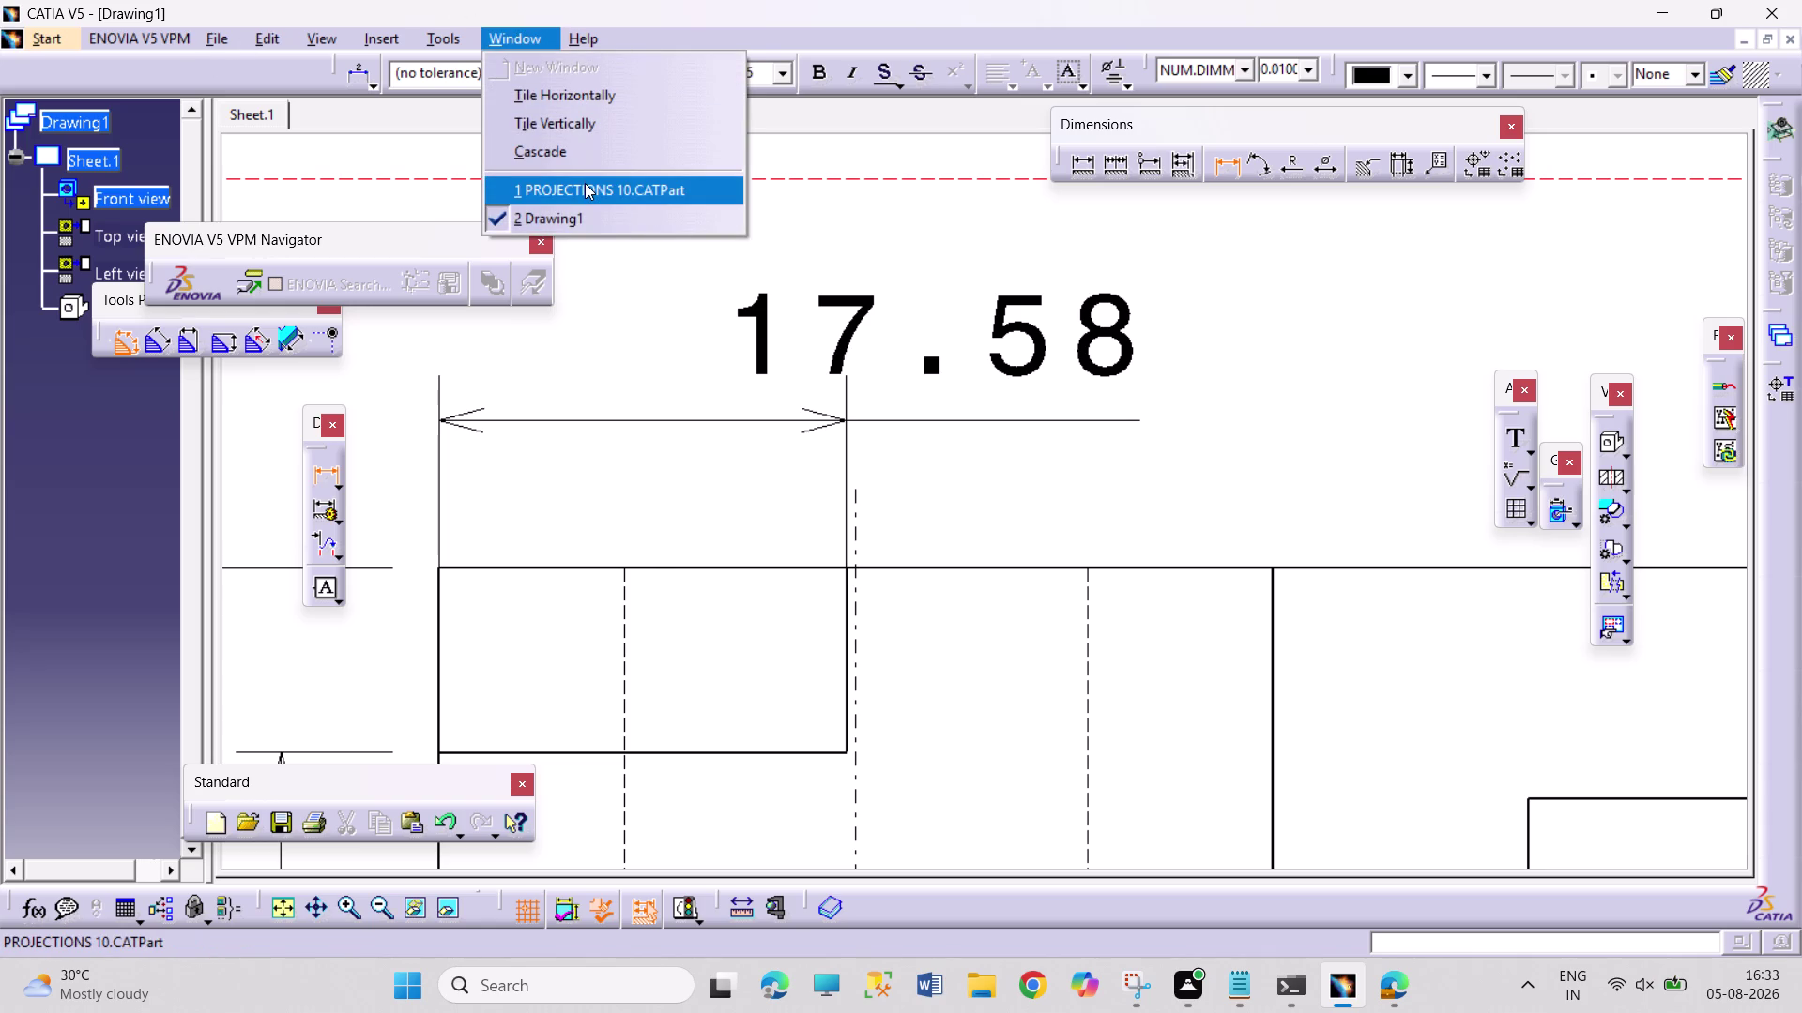
In PROJECTIONS 10, open Pocket.1's definition, check its 8mm depth, and orbit the part.
click(585, 183)
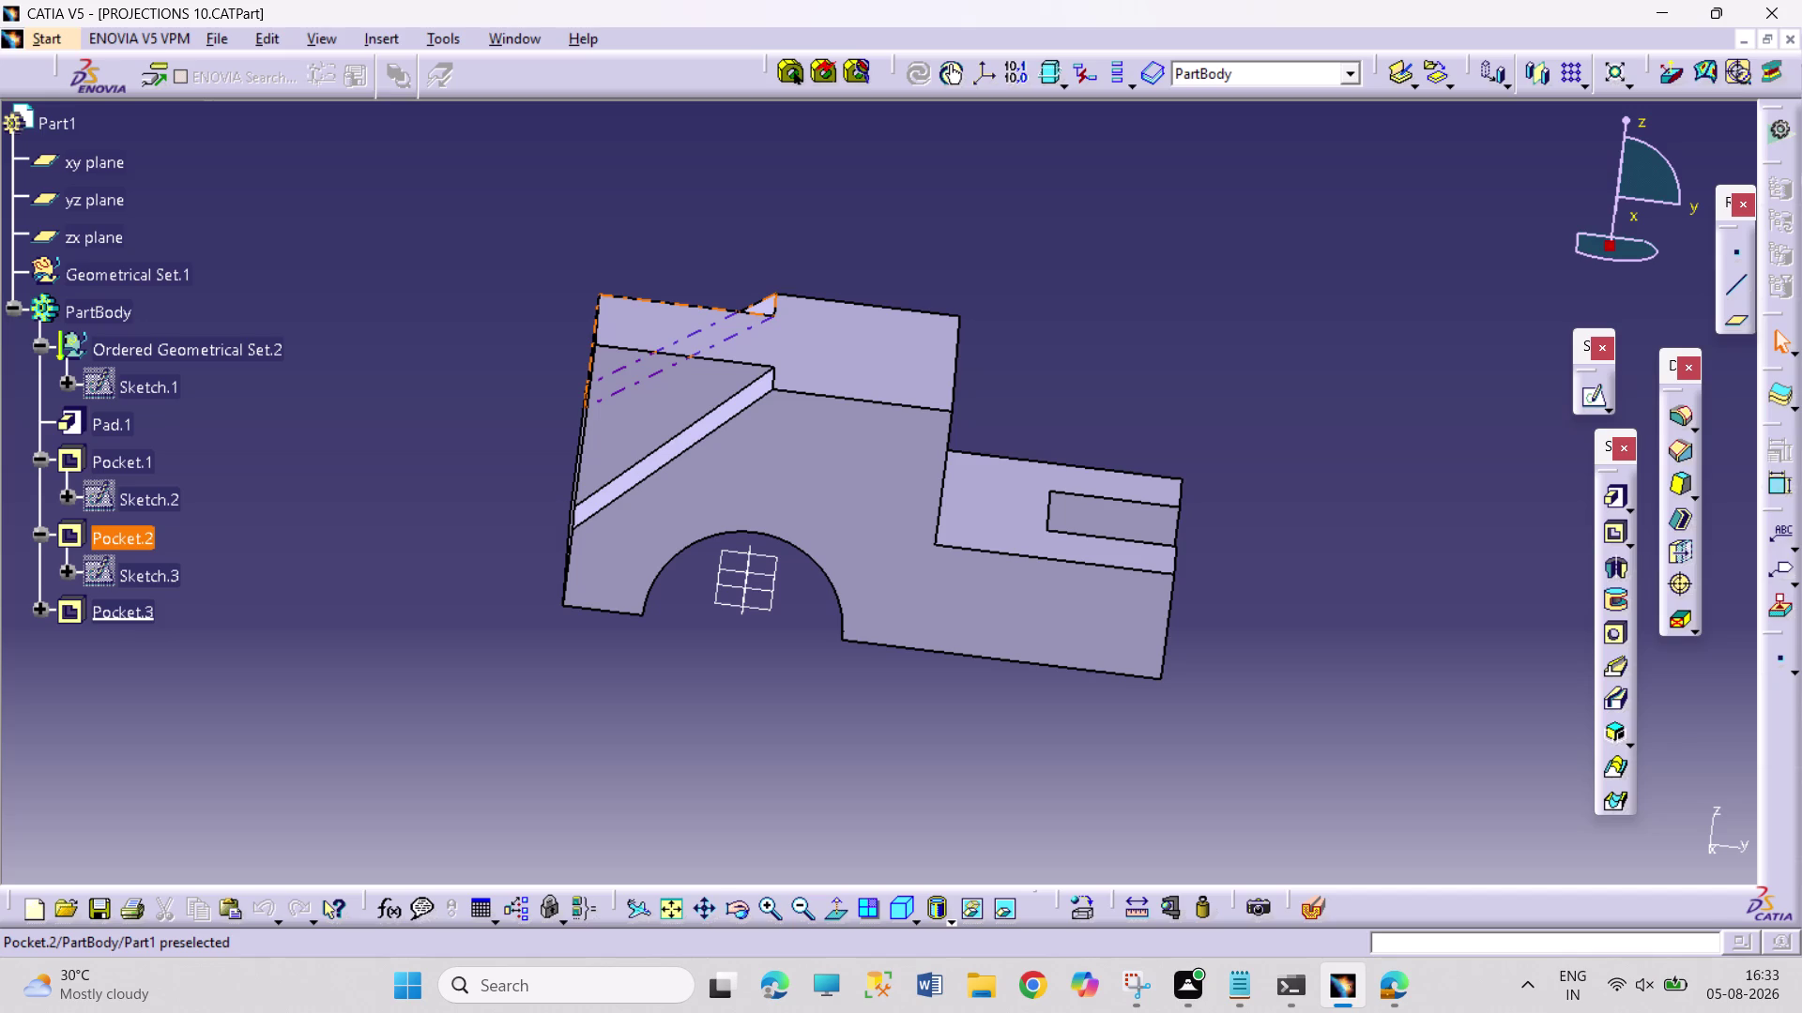
double_click(124, 469)
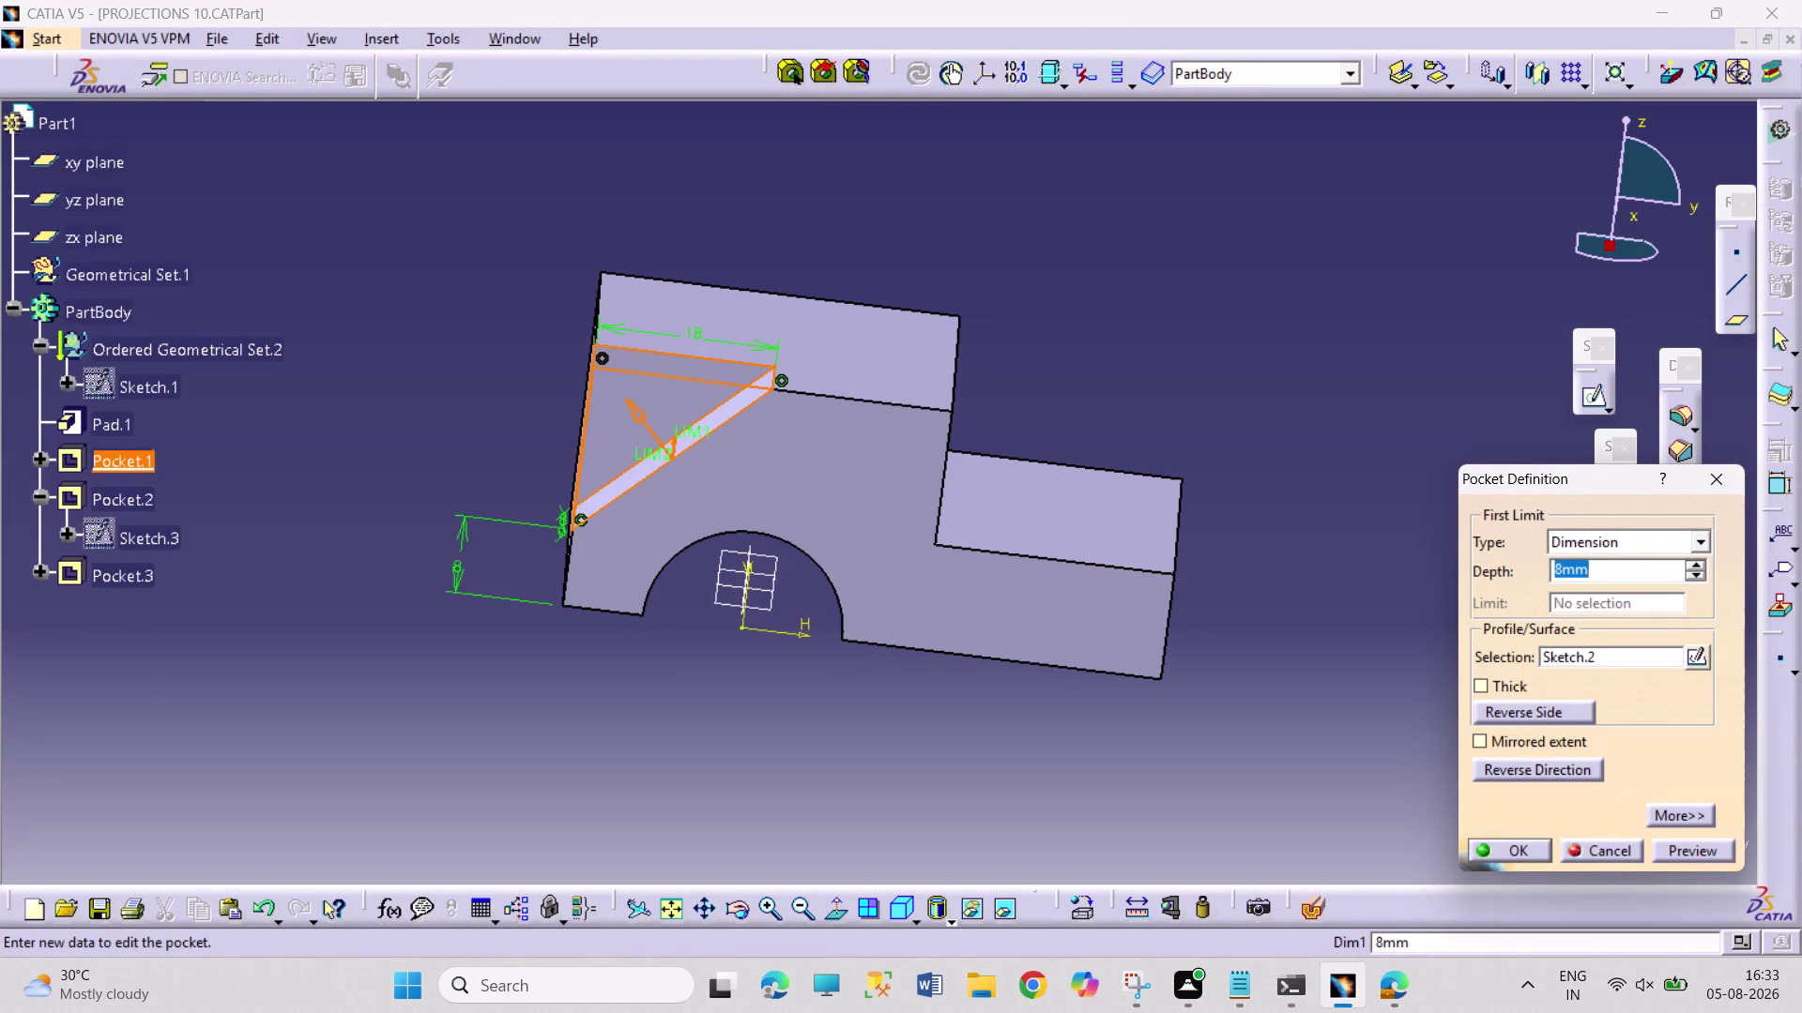
drag(697, 332, 731, 230)
drag(708, 331, 719, 308)
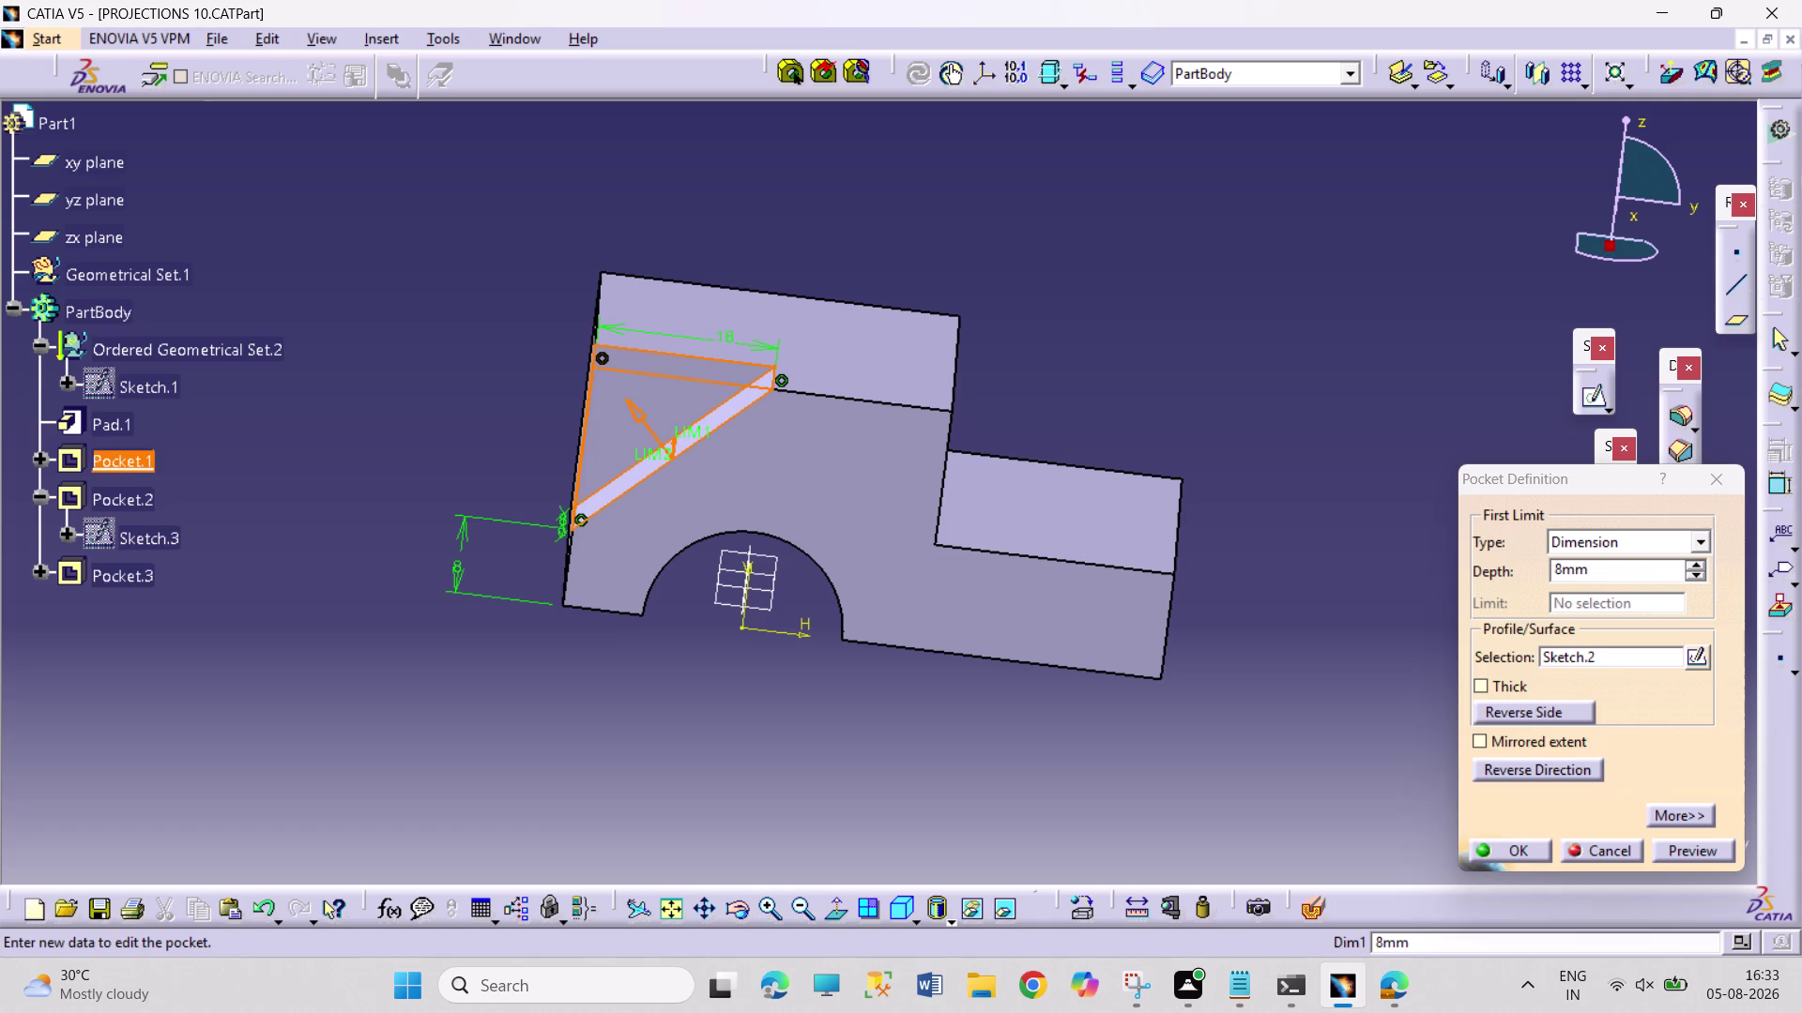
drag(718, 308, 740, 208)
middle_drag(714, 650, 752, 514)
right_drag(714, 649, 747, 517)
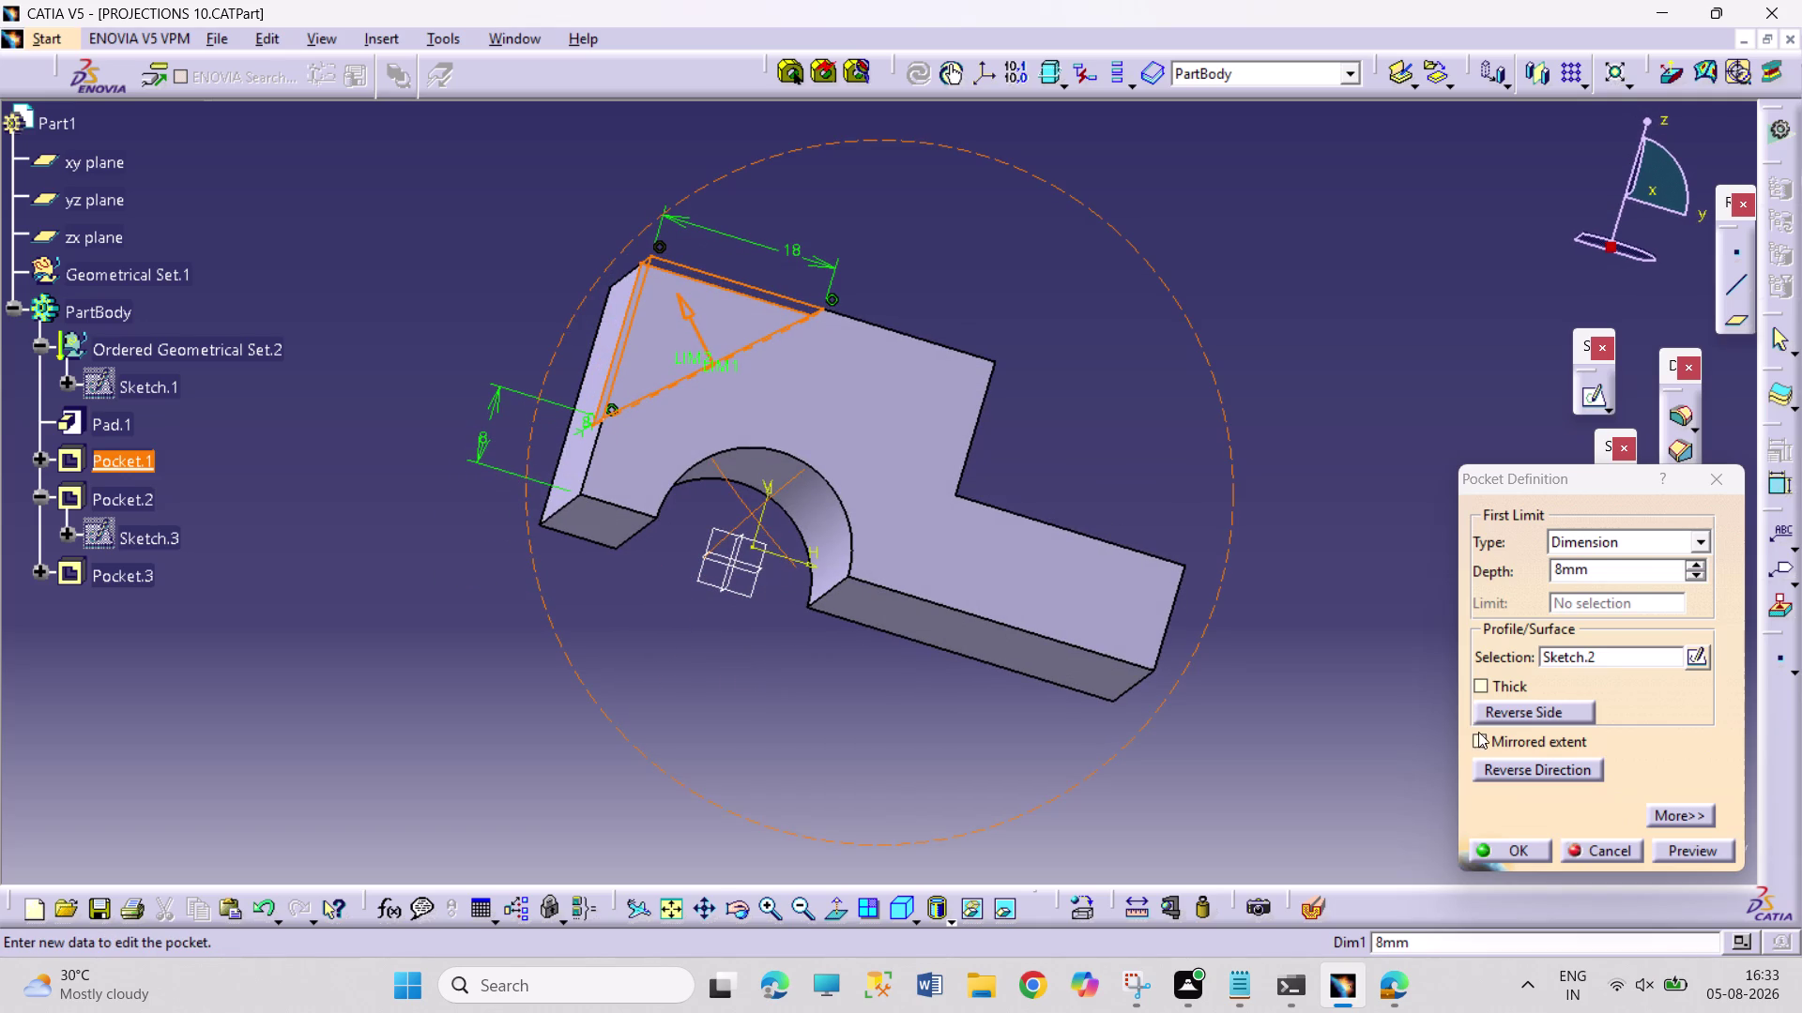
Close the Pocket Definition and return to the Drawing1 sheet.
click(1499, 846)
click(1124, 307)
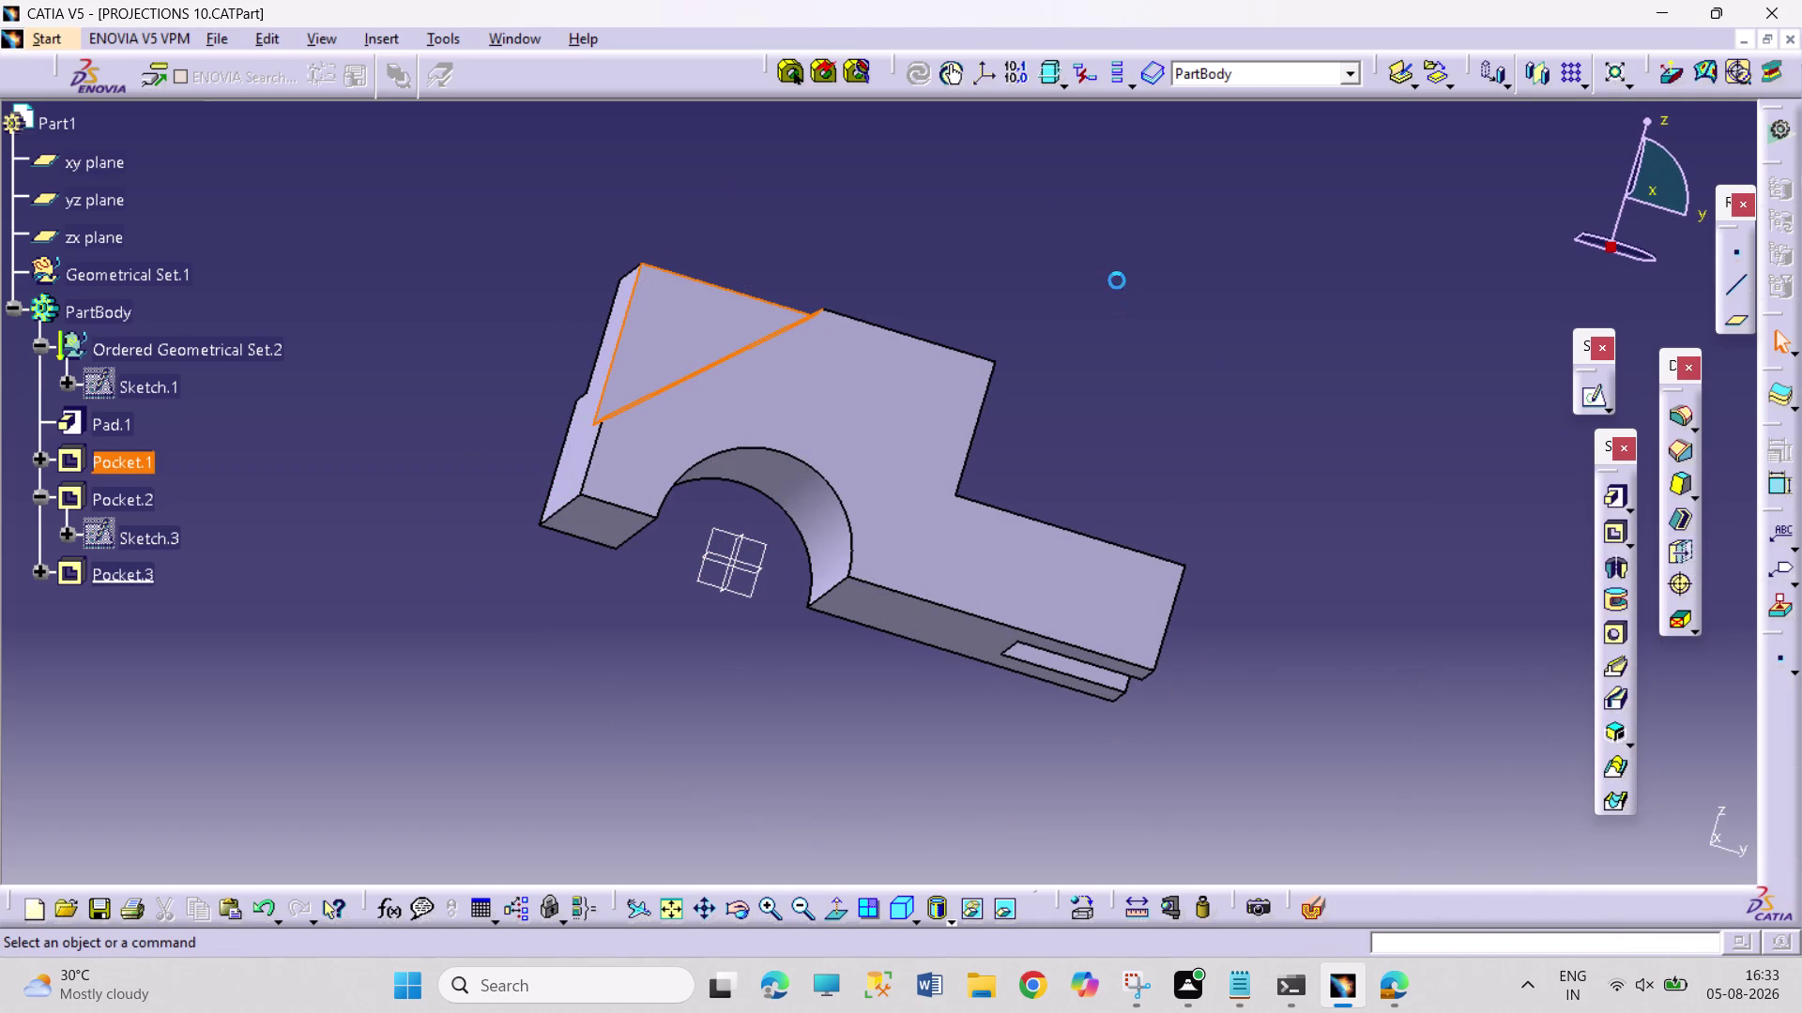
click(501, 35)
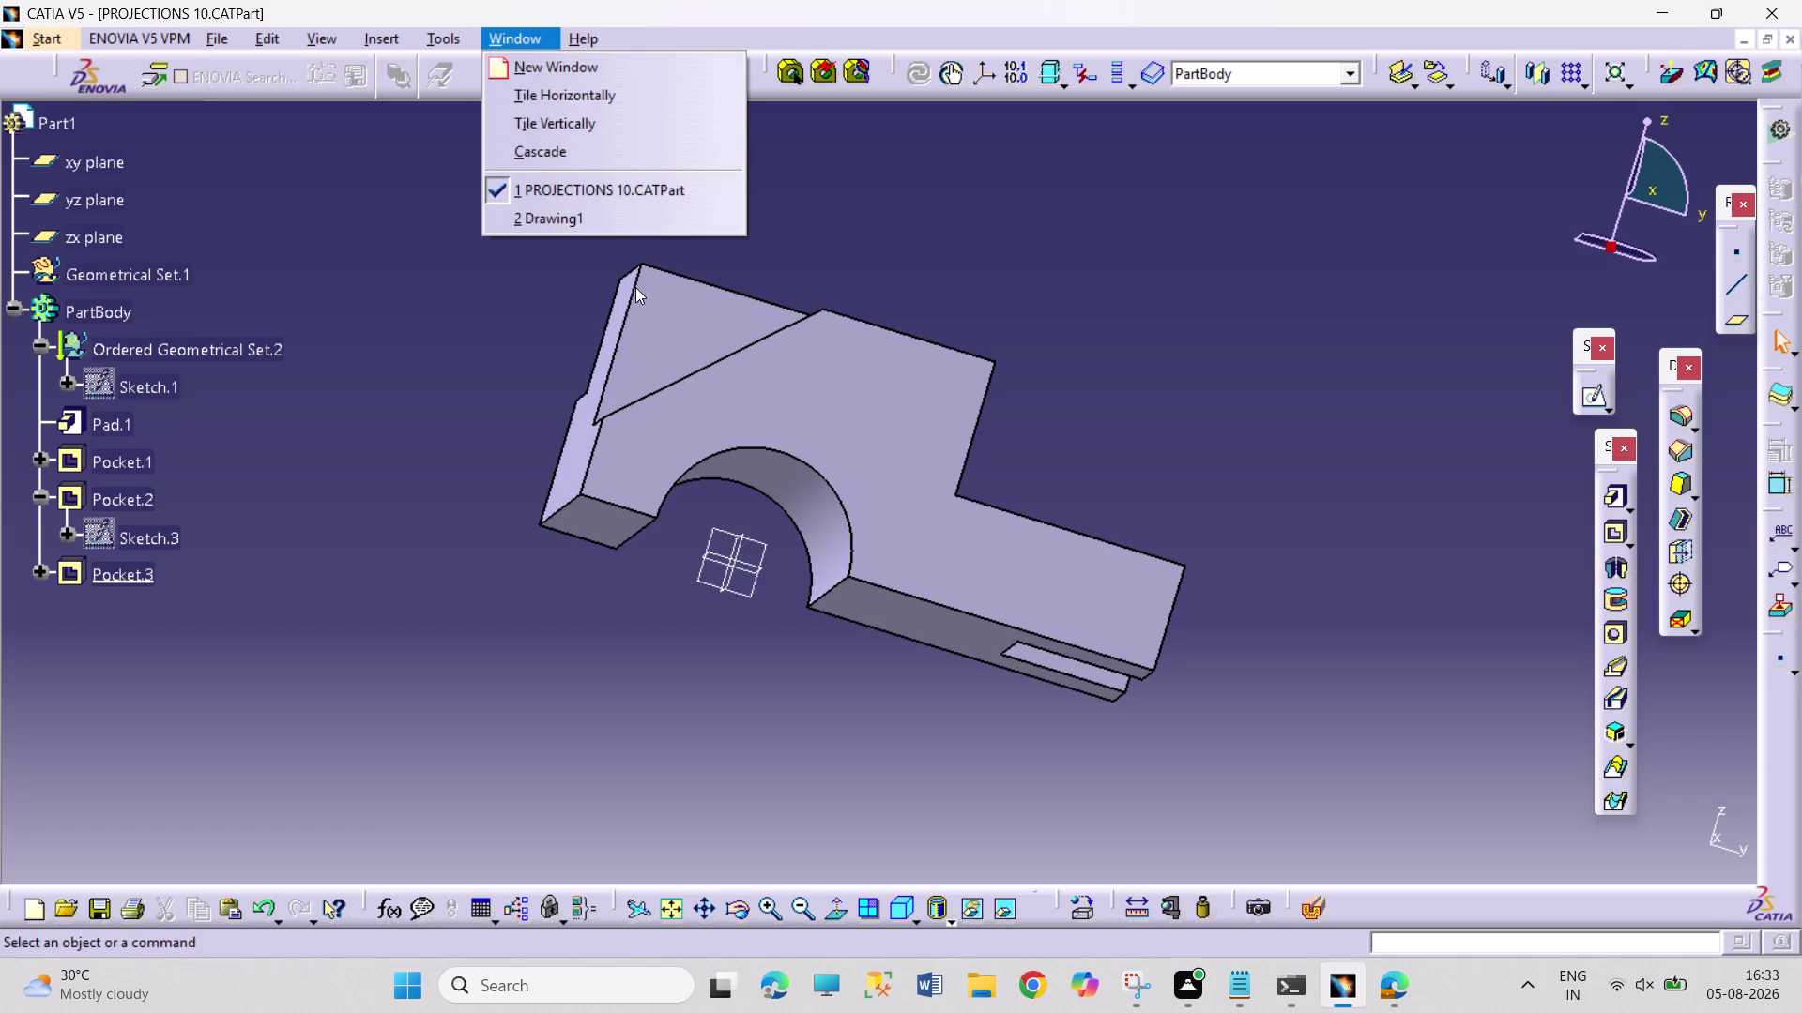
click(607, 217)
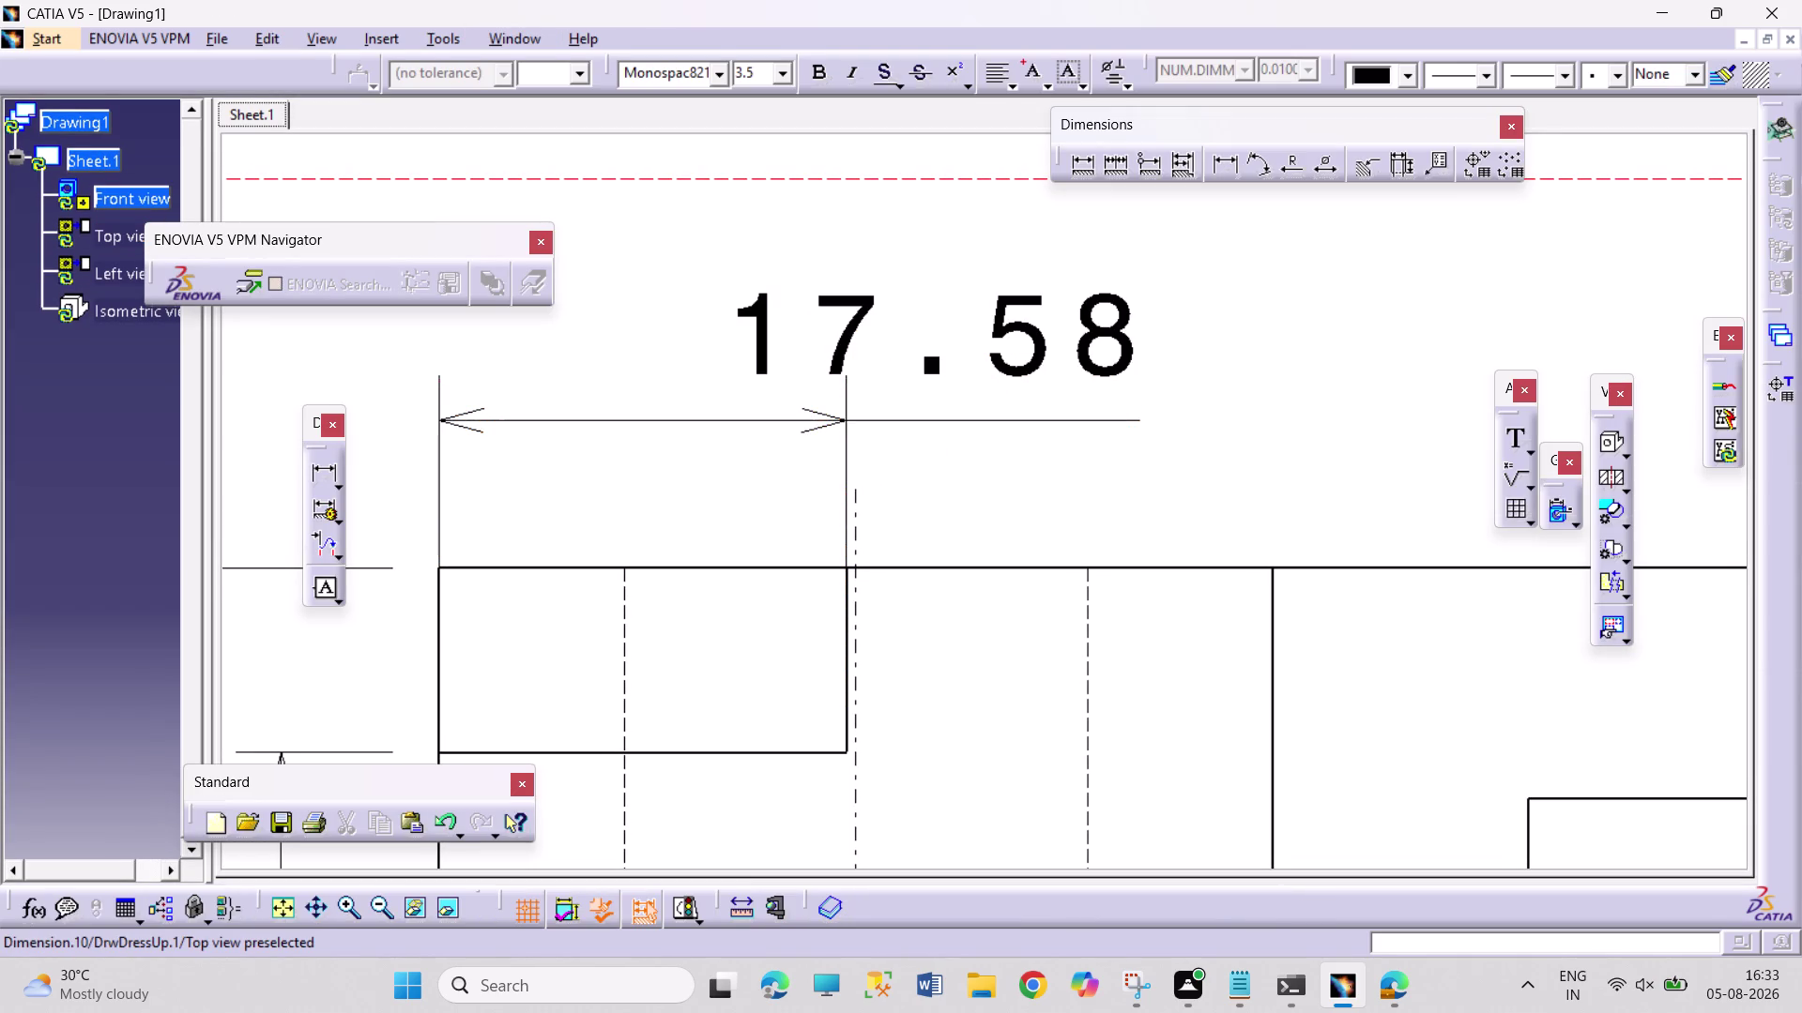
Delete the 17.58 dimension from the top view.
middle_drag(965, 528, 928, 807)
scroll(up, 3)
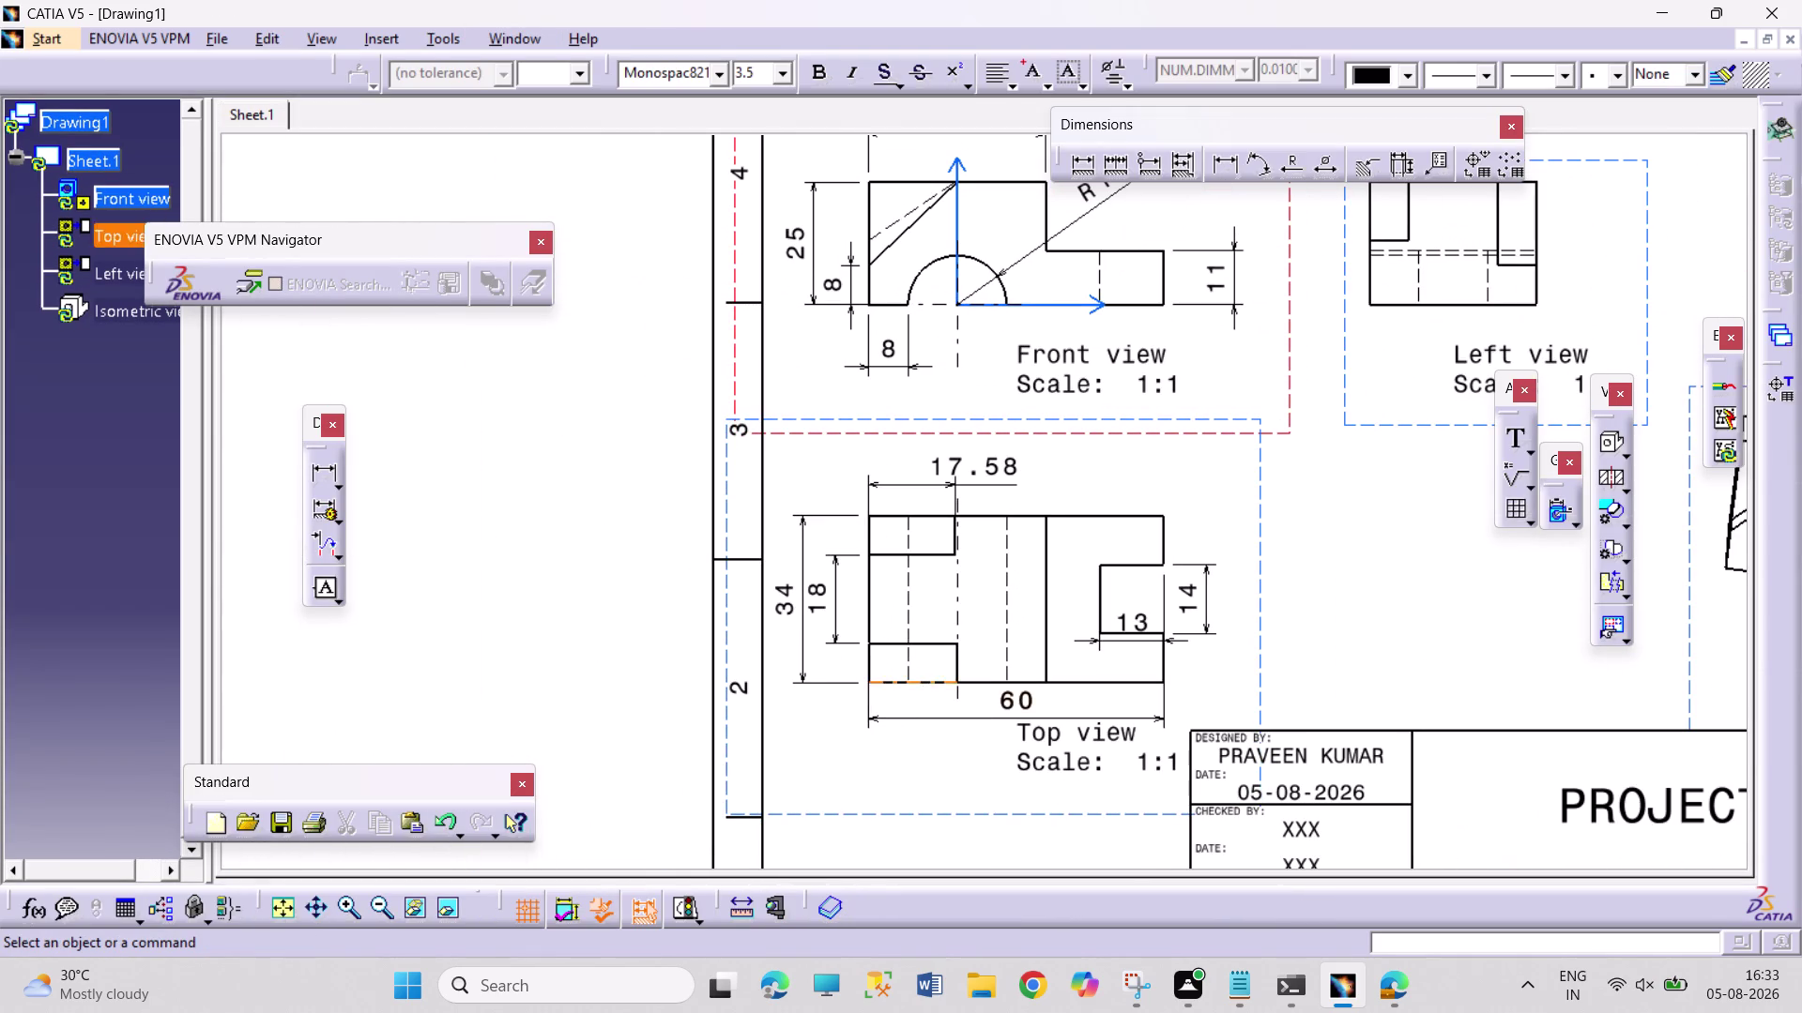
middle_drag(889, 669, 932, 449)
middle_drag(864, 696, 877, 653)
right_click(1004, 348)
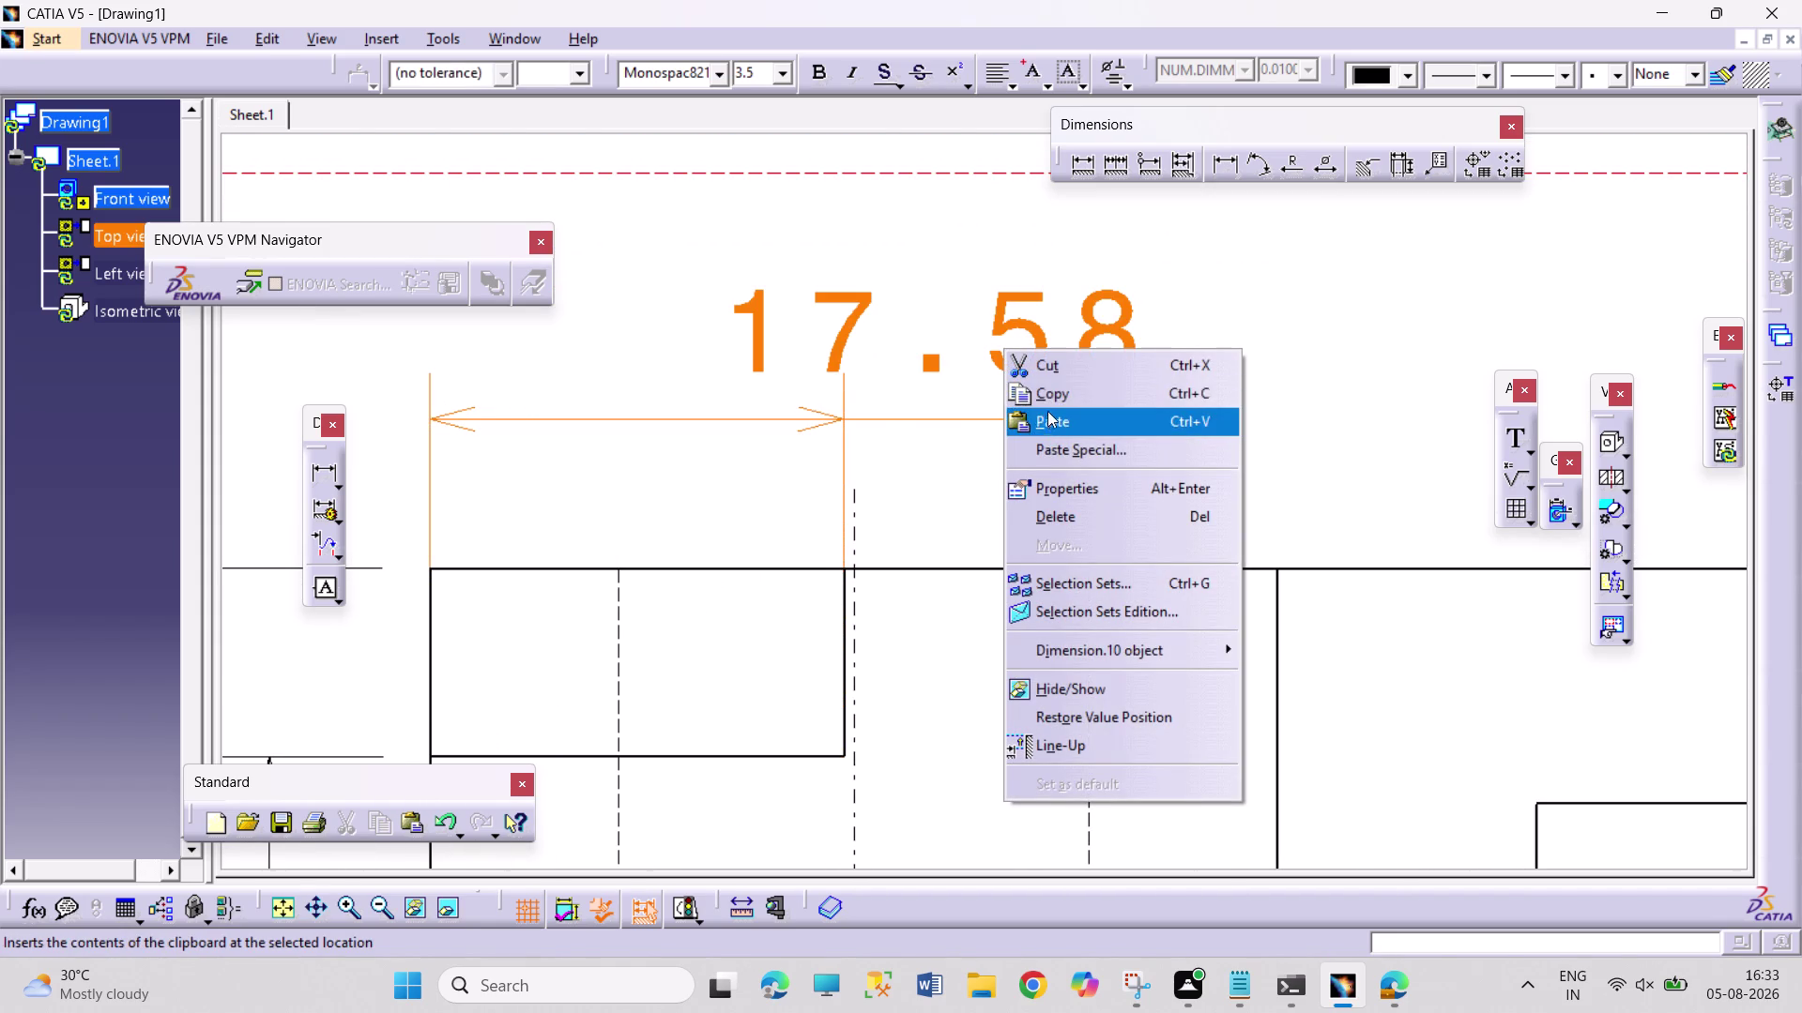
click(1050, 376)
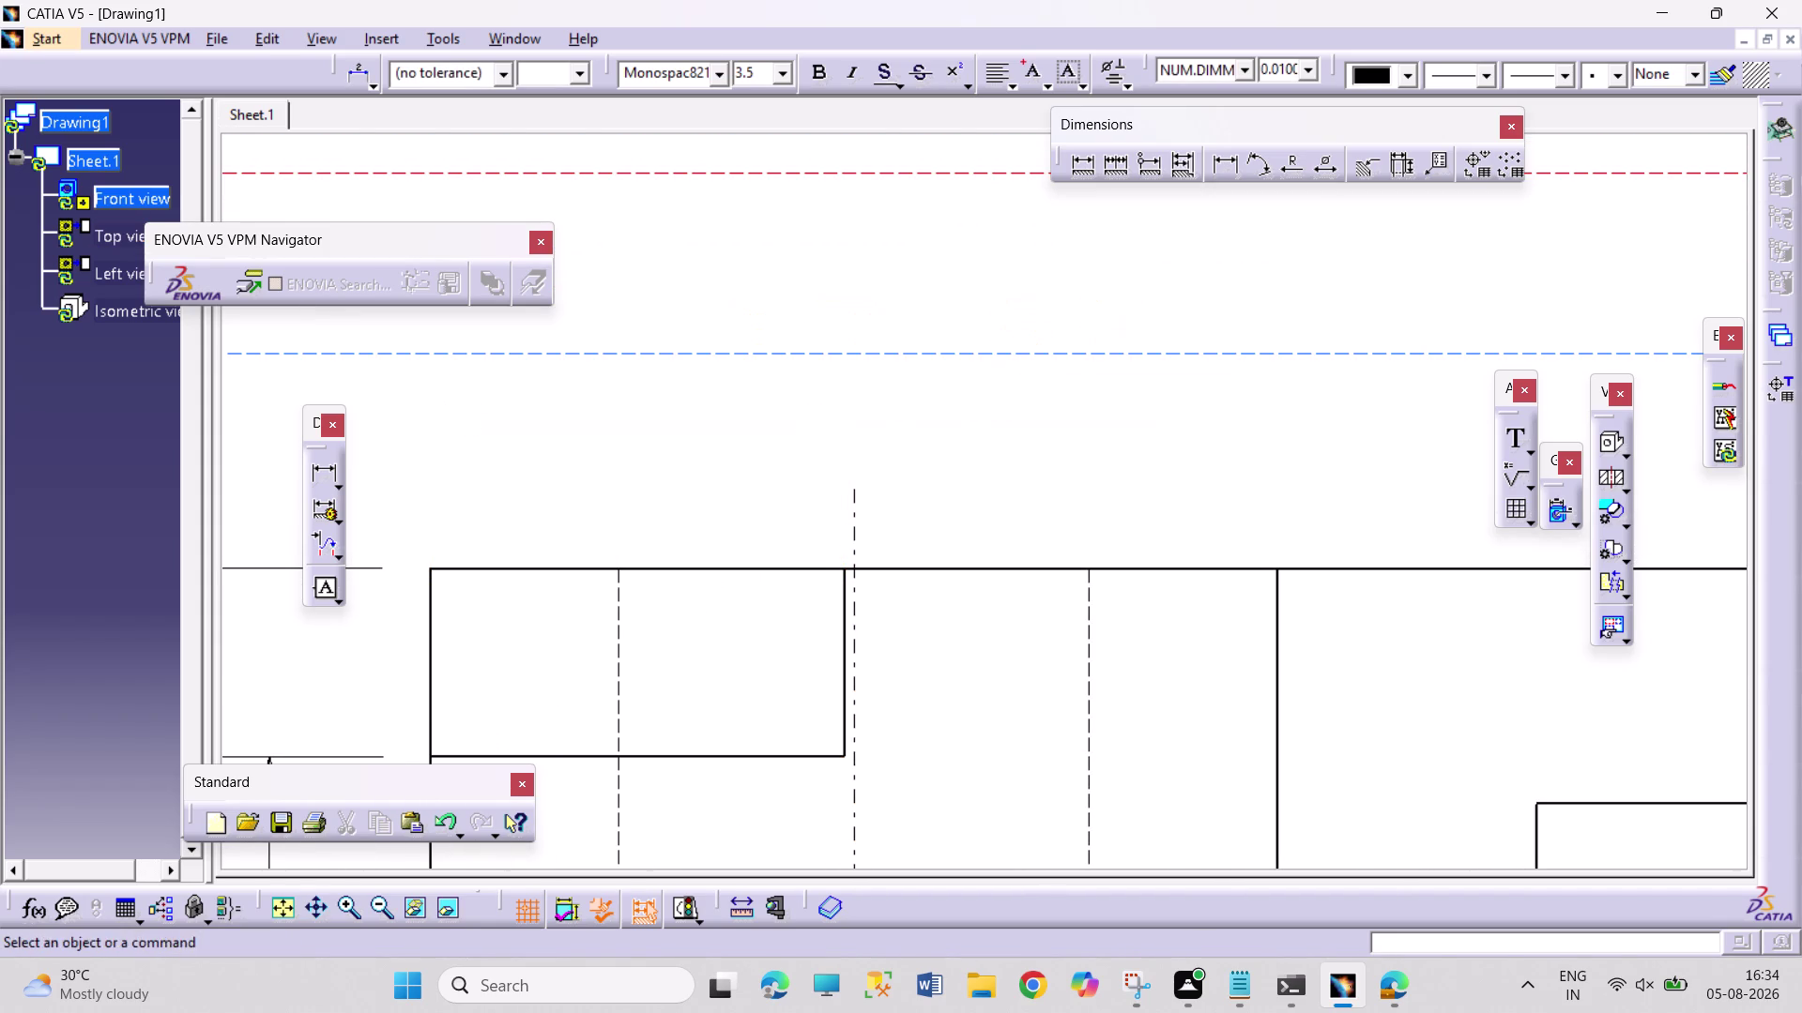
middle_drag(846, 752, 994, 614)
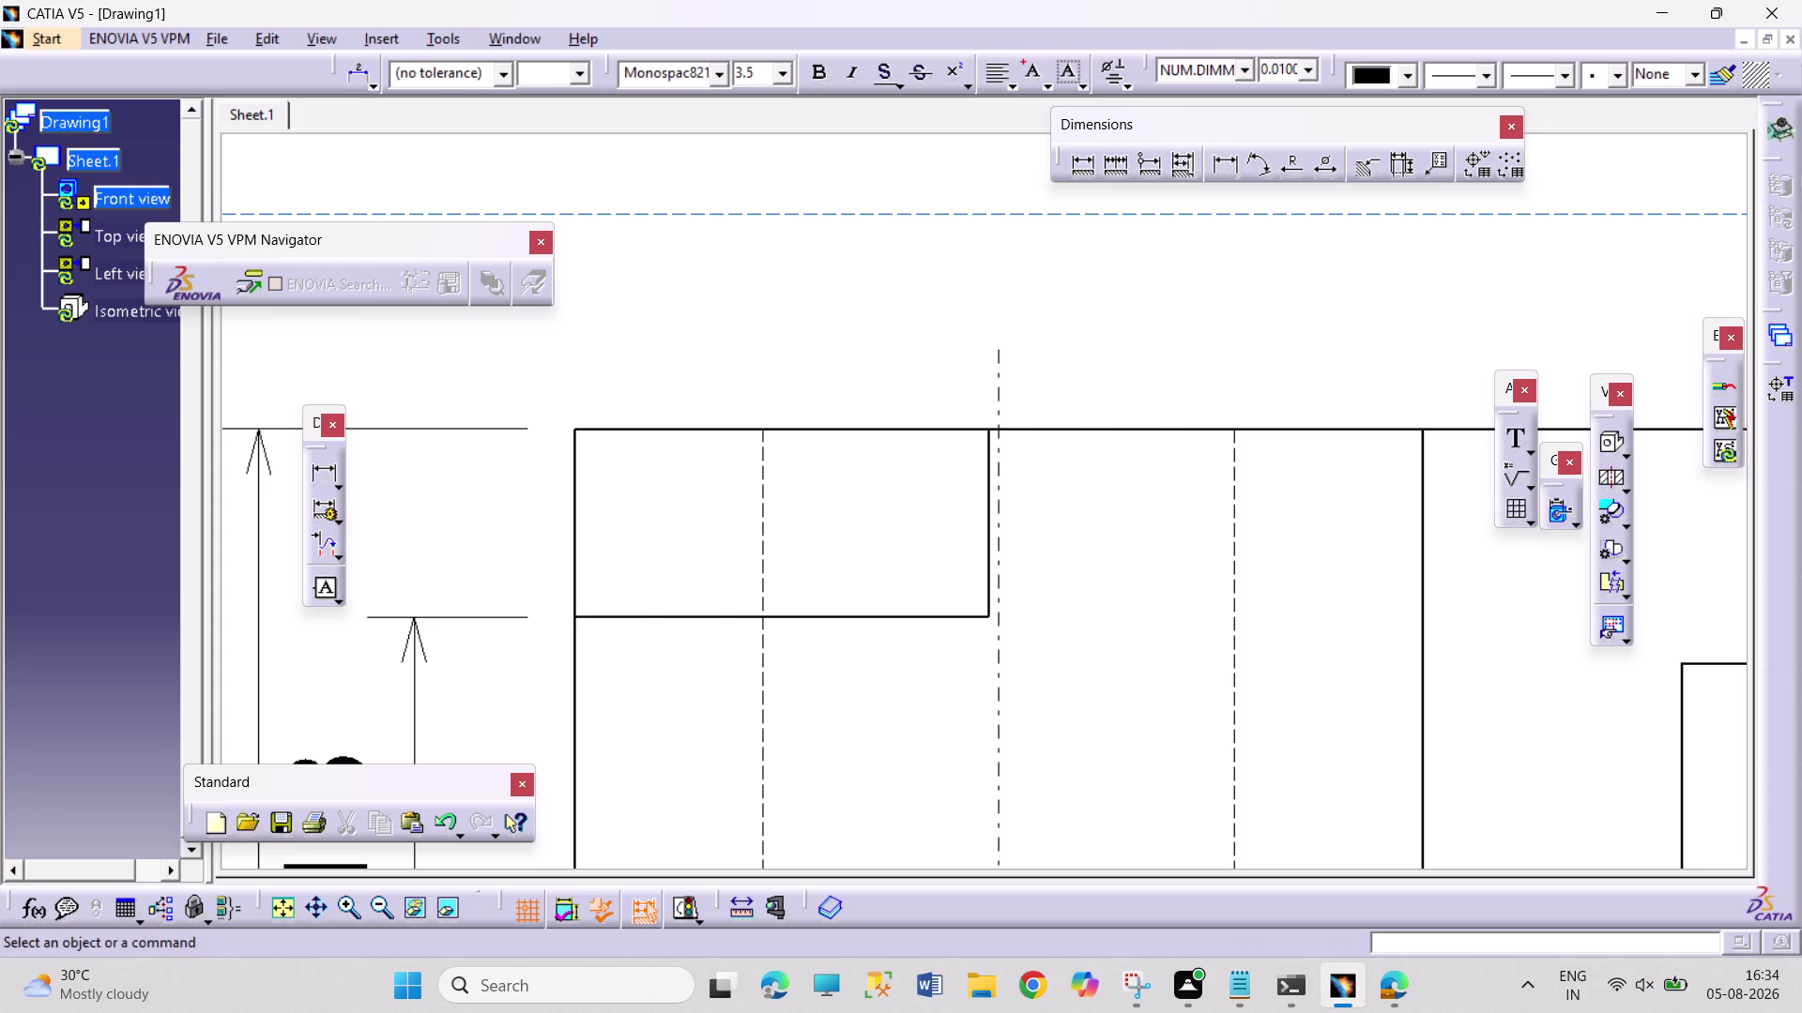
Try an 8 dimension inside the top view slot, then undo it.
click(1225, 167)
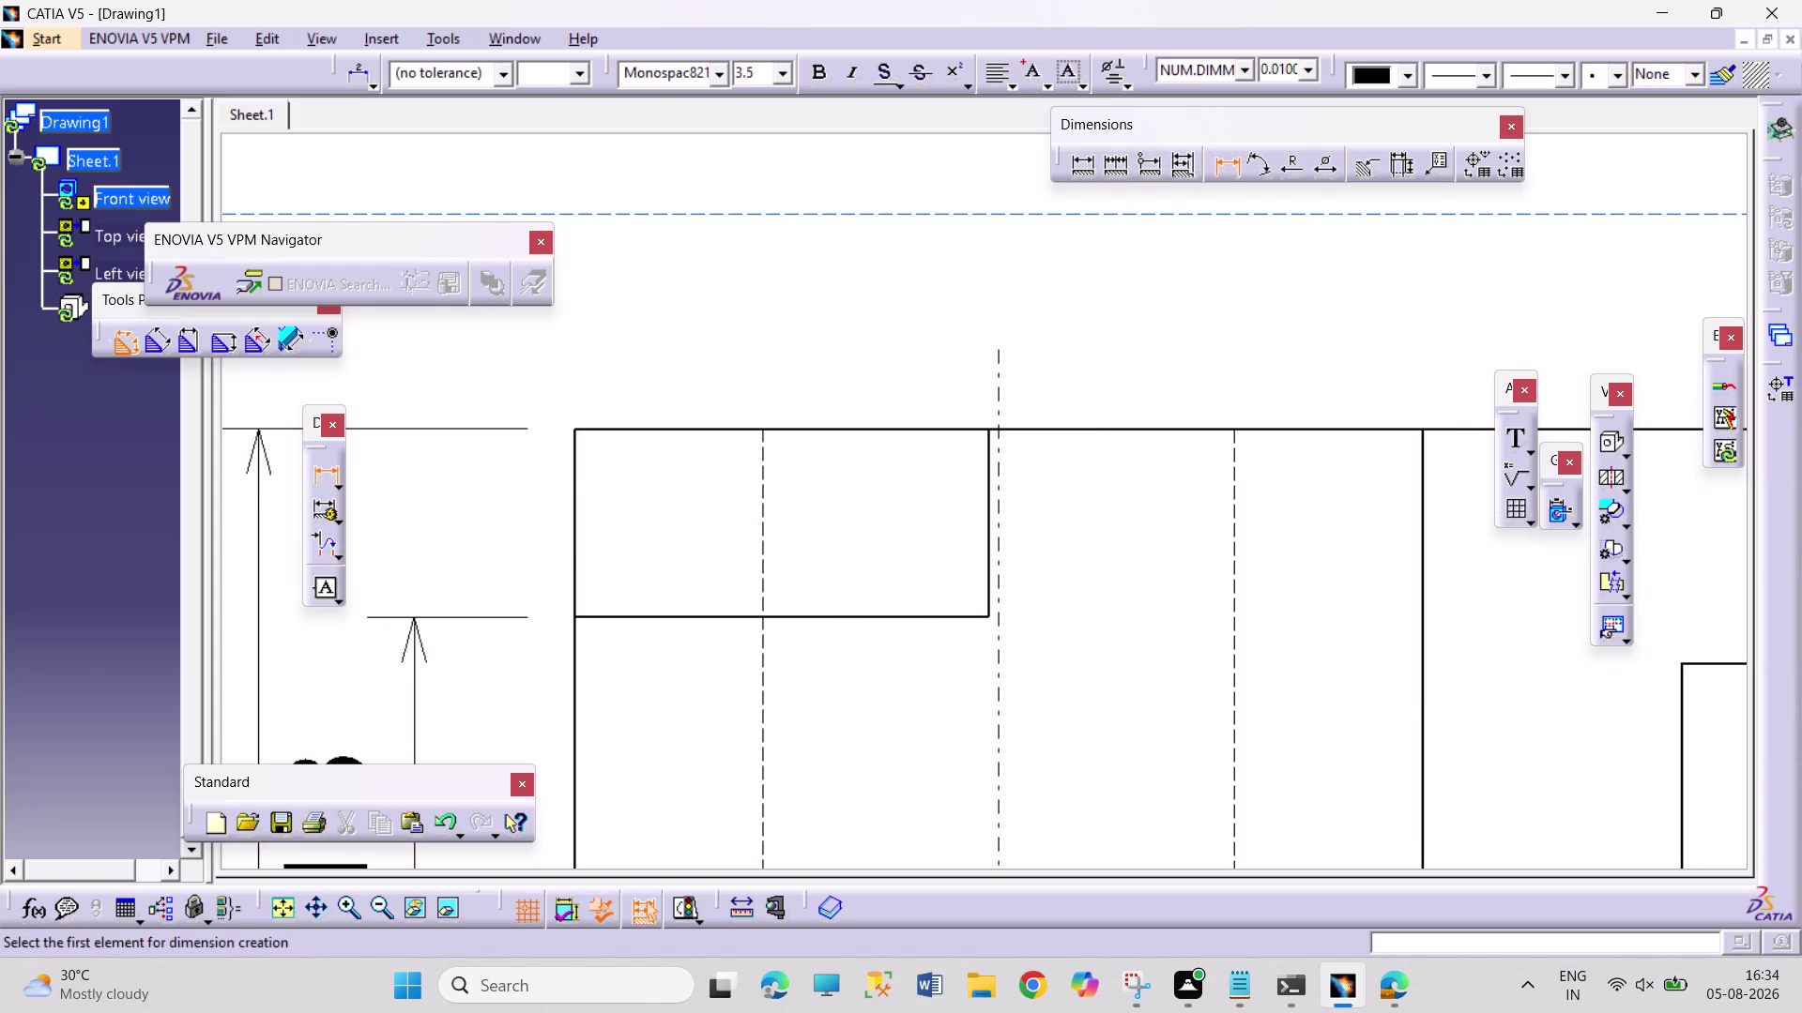
click(576, 513)
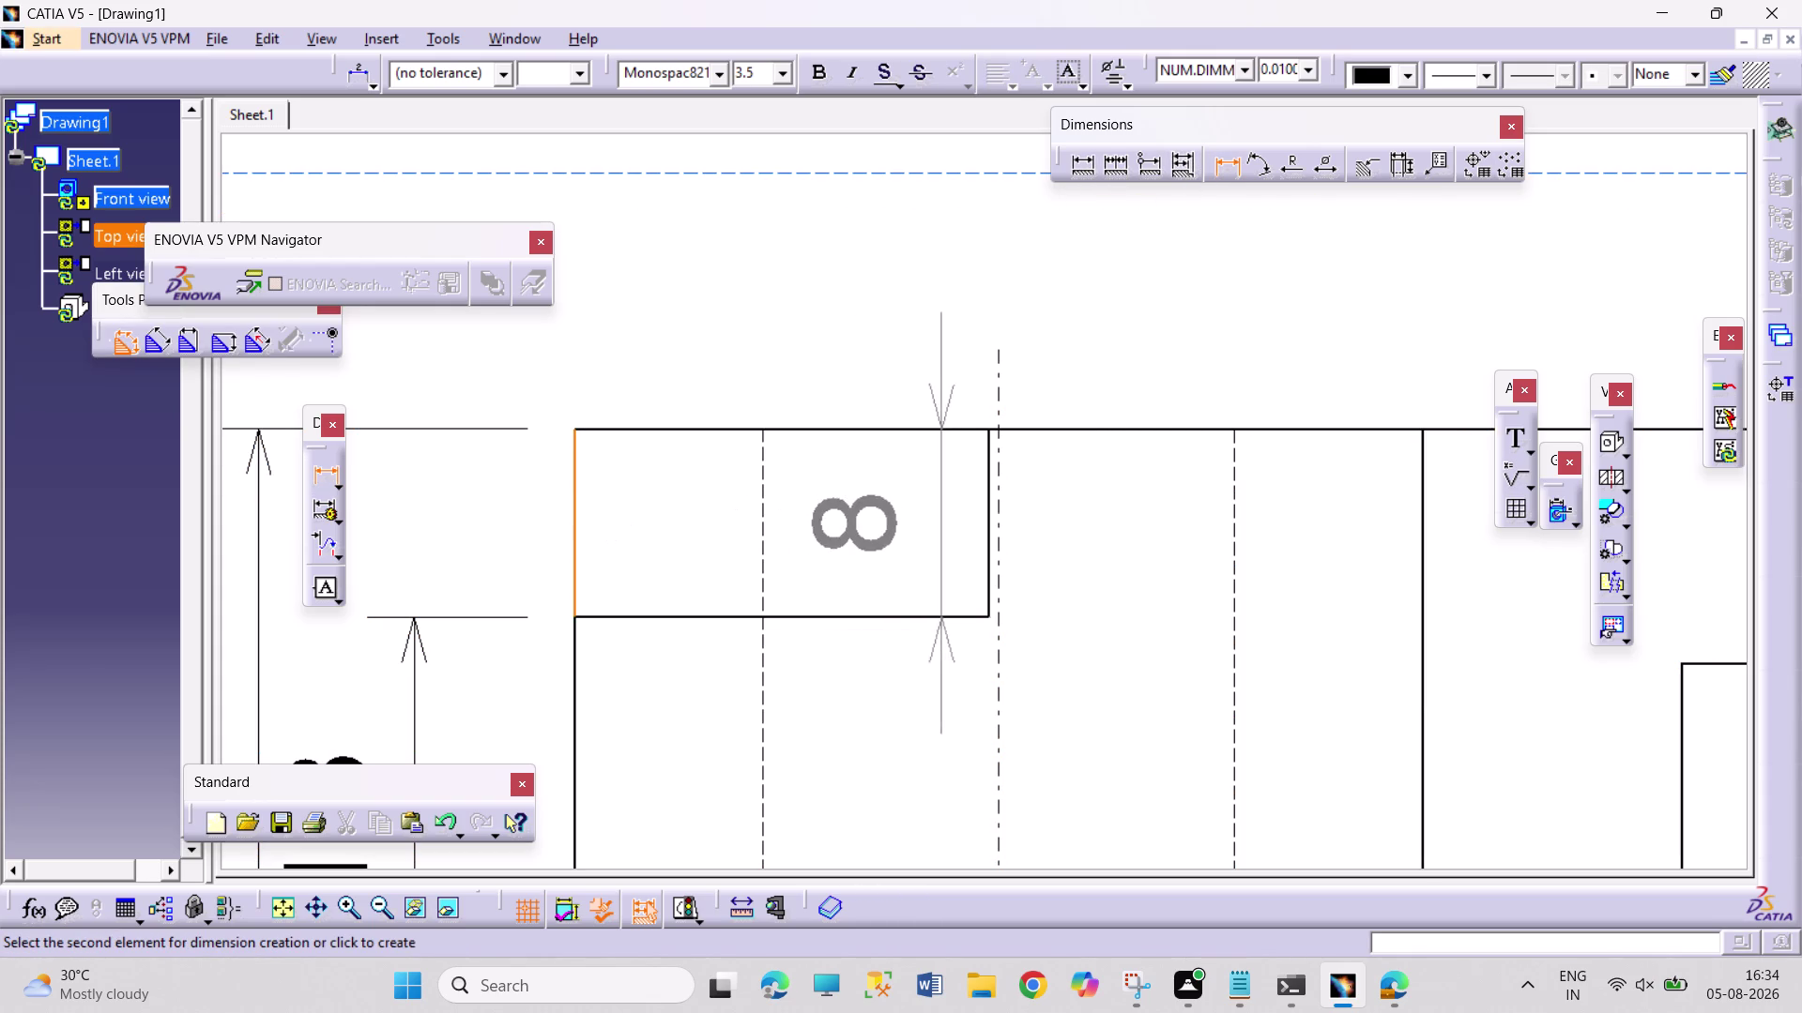
click(982, 539)
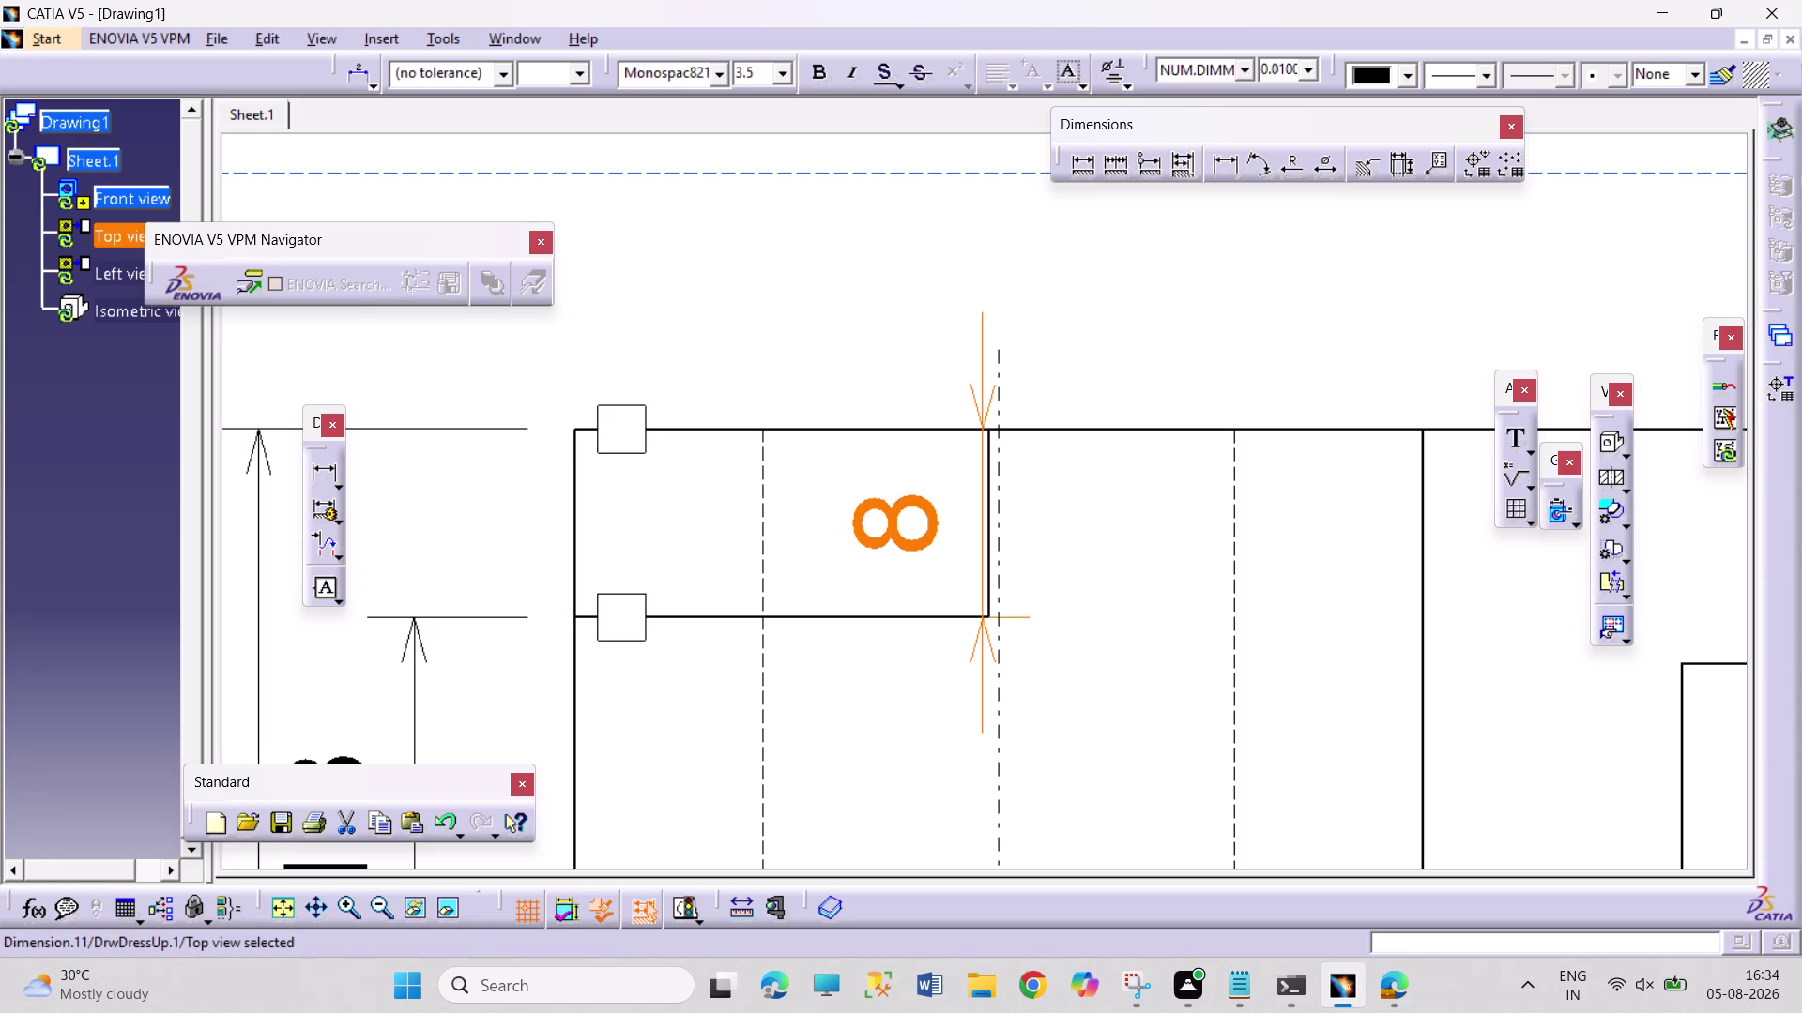
key(ctrl+z)
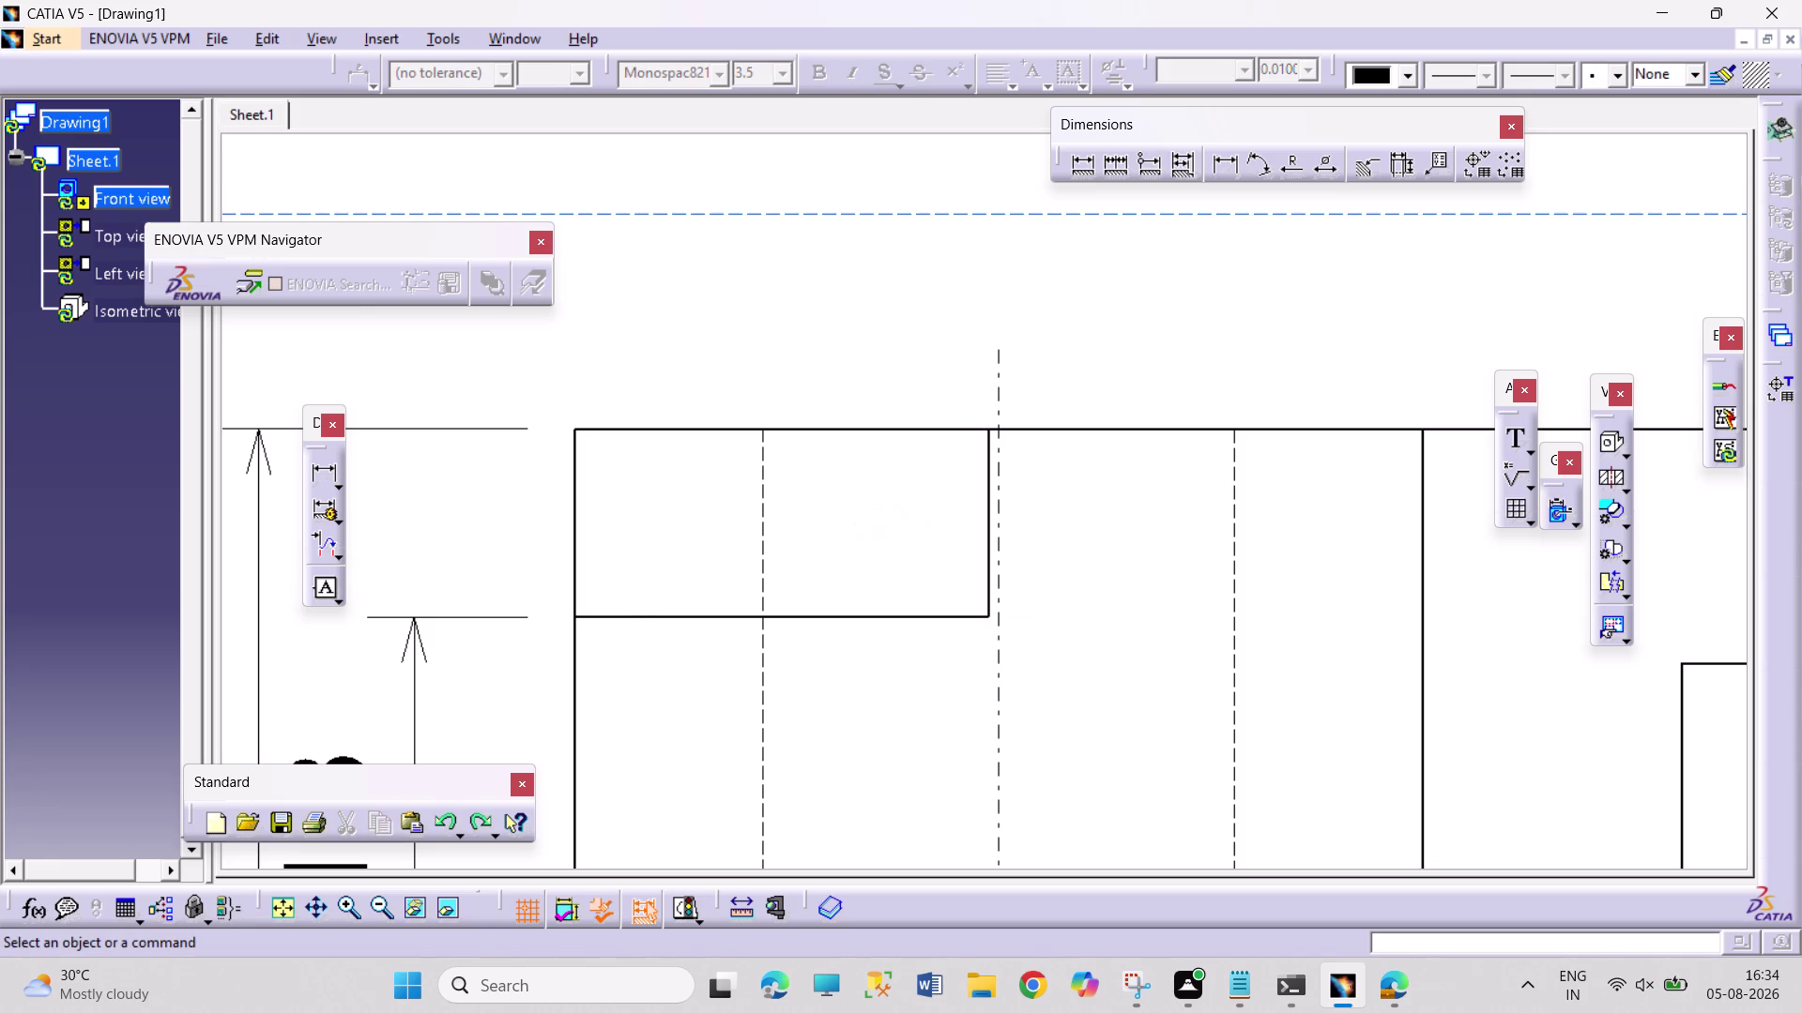
Start a slot-offset dimension to the centre line, then cancel it with Escape.
drag(1224, 163, 1209, 155)
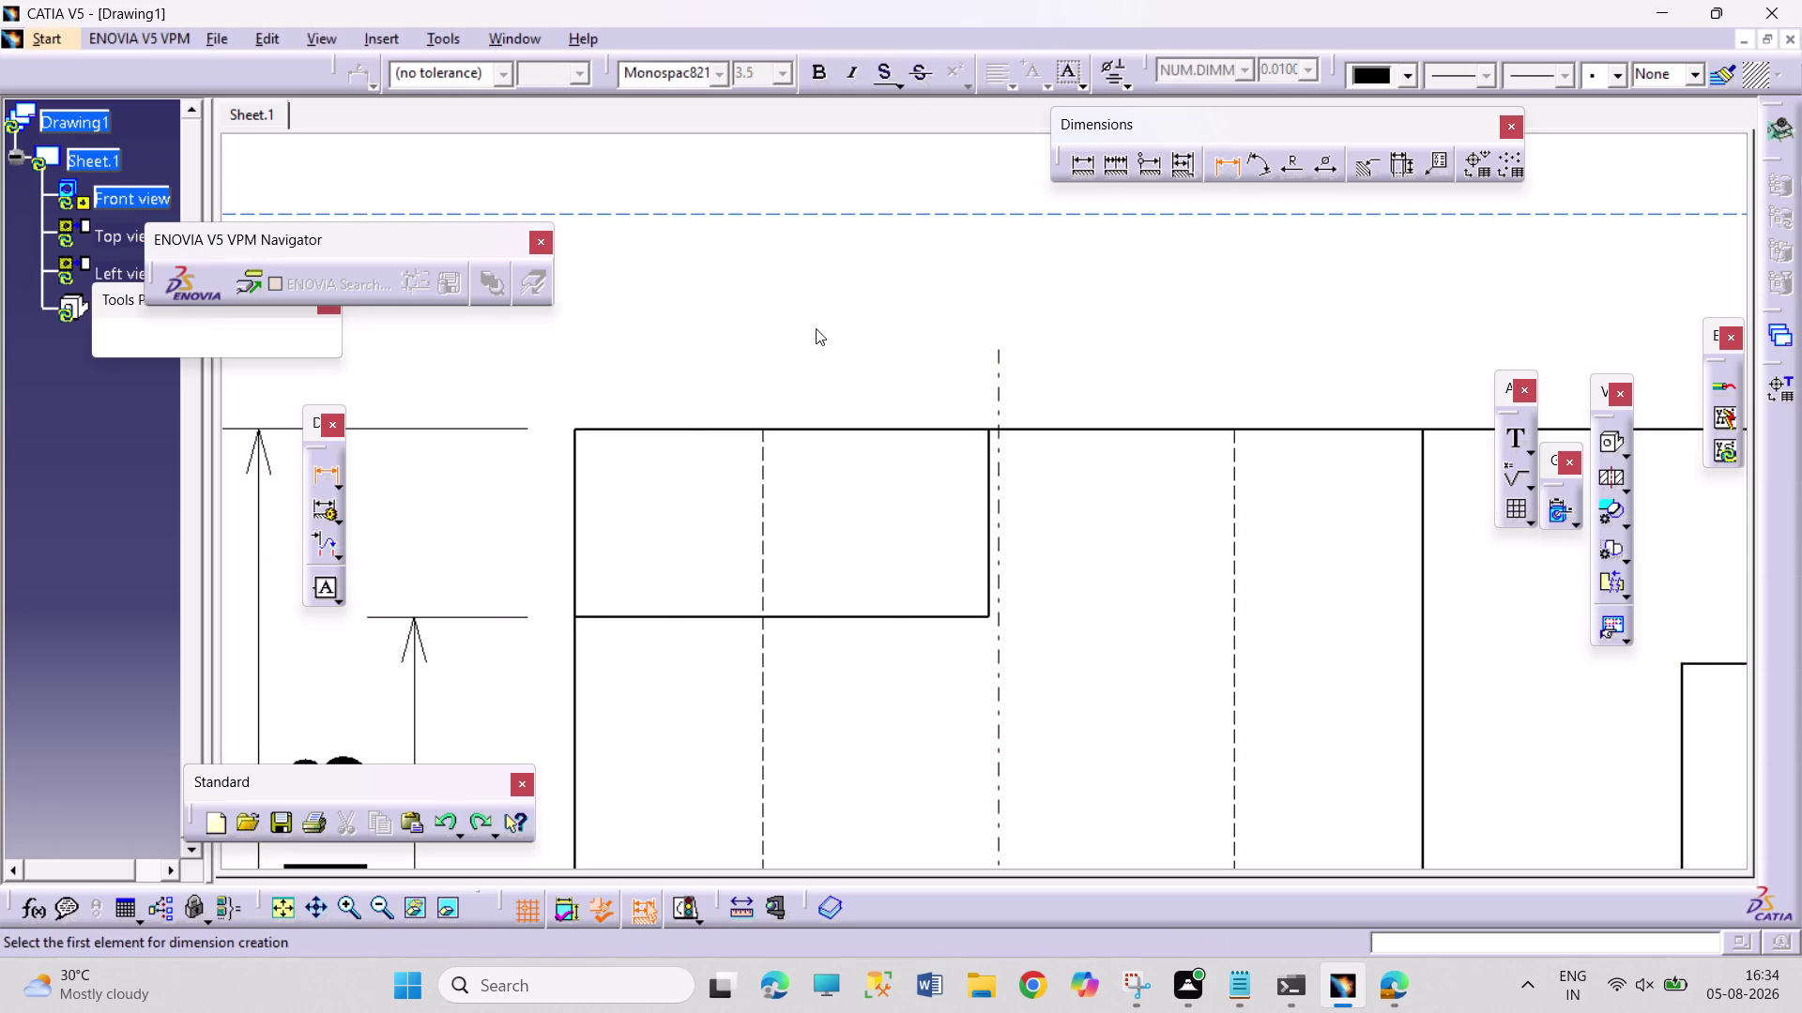
click(574, 515)
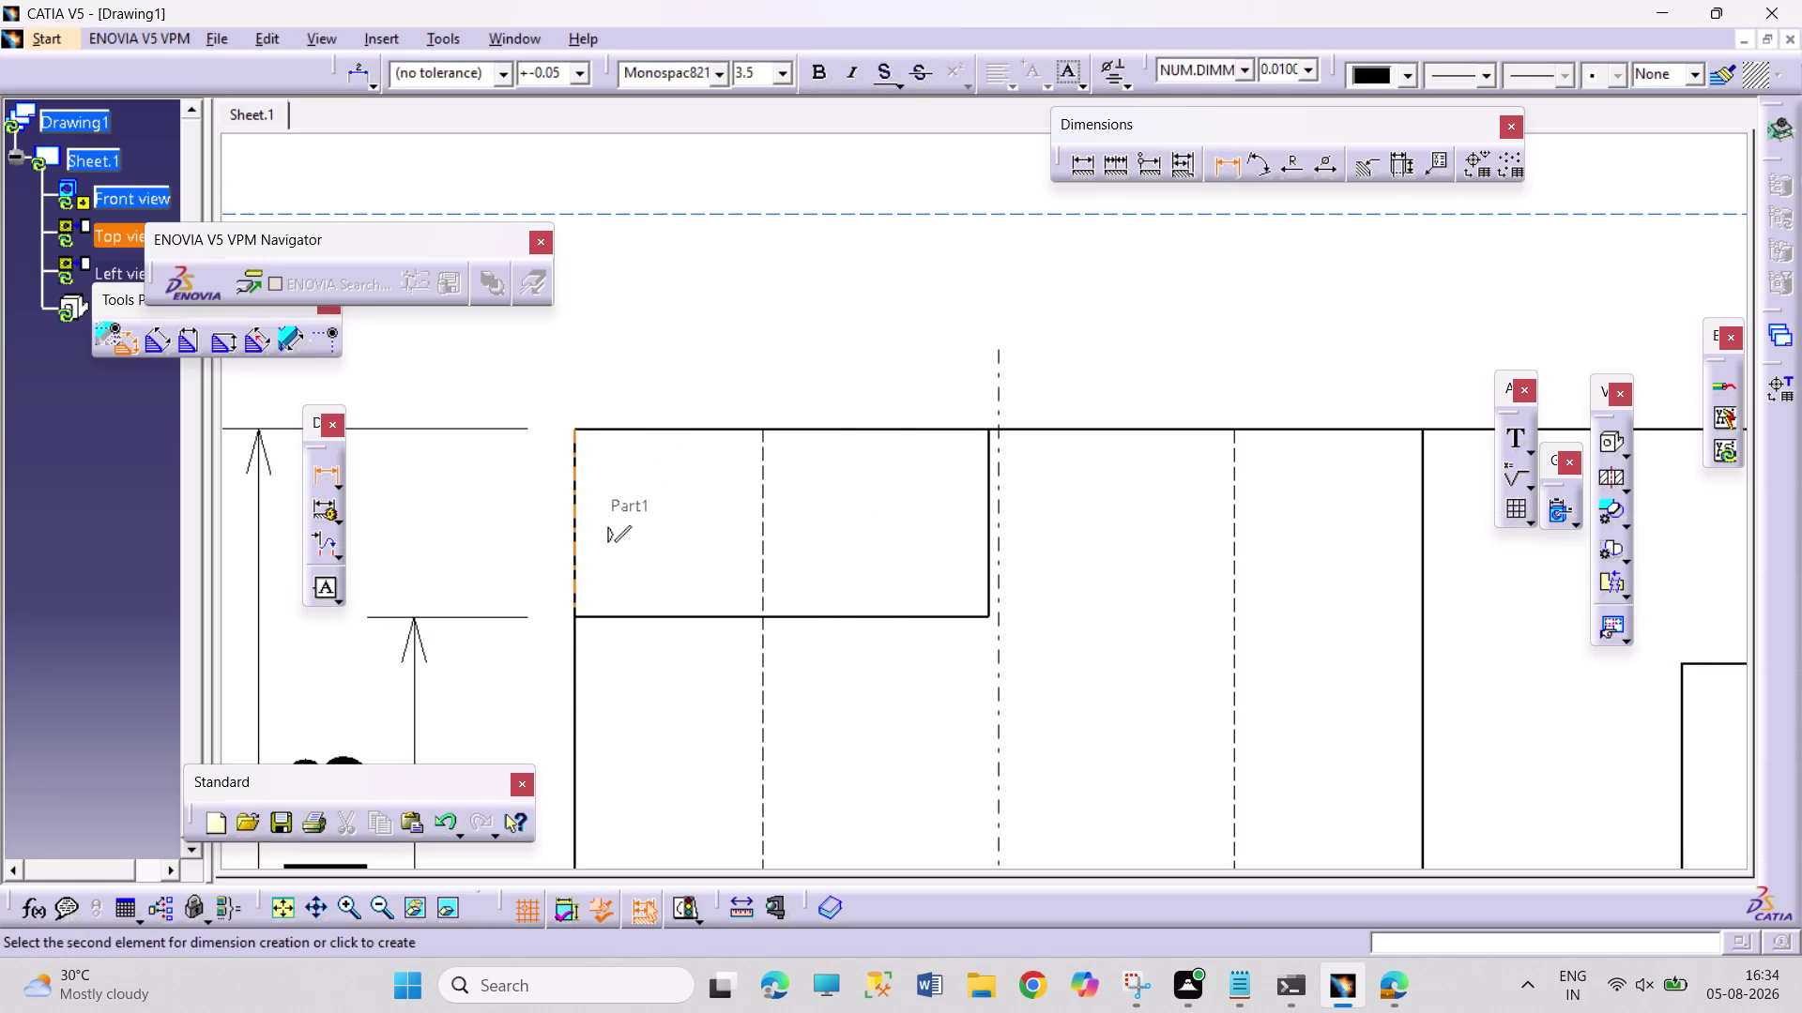
click(988, 531)
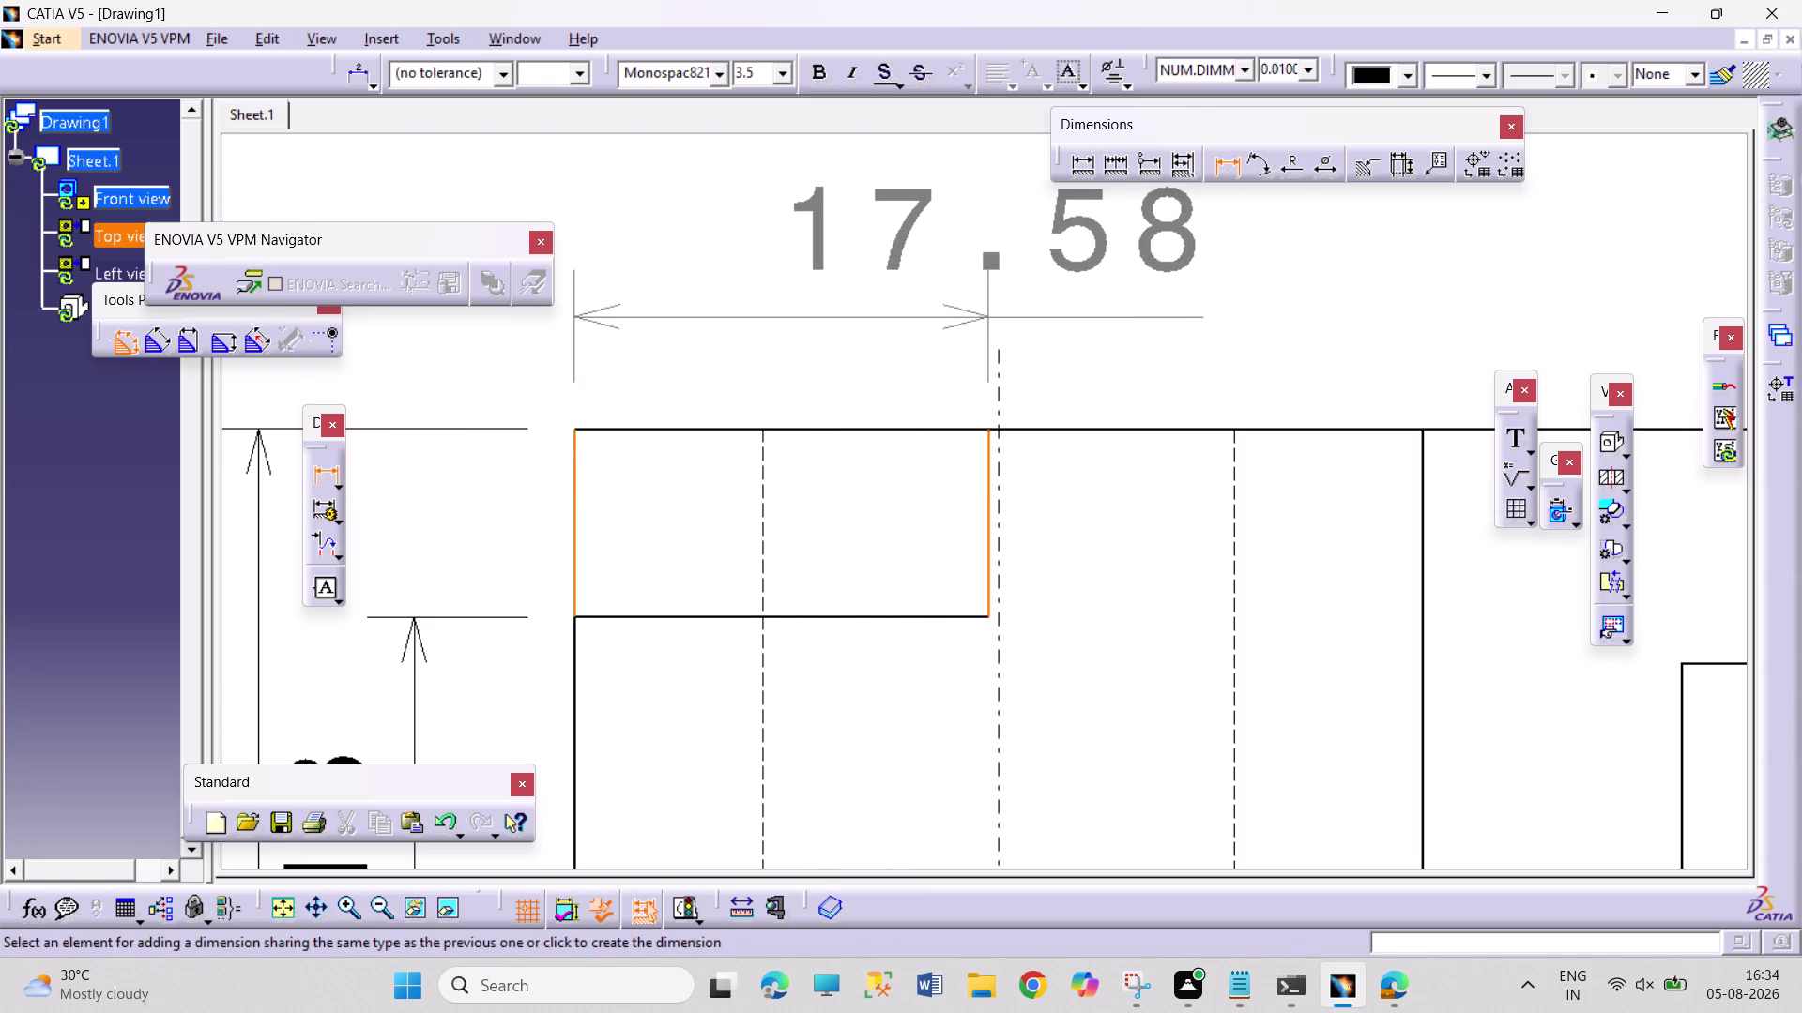
key(Escape)
key(Escape)
key(Escape)
key(Escape)
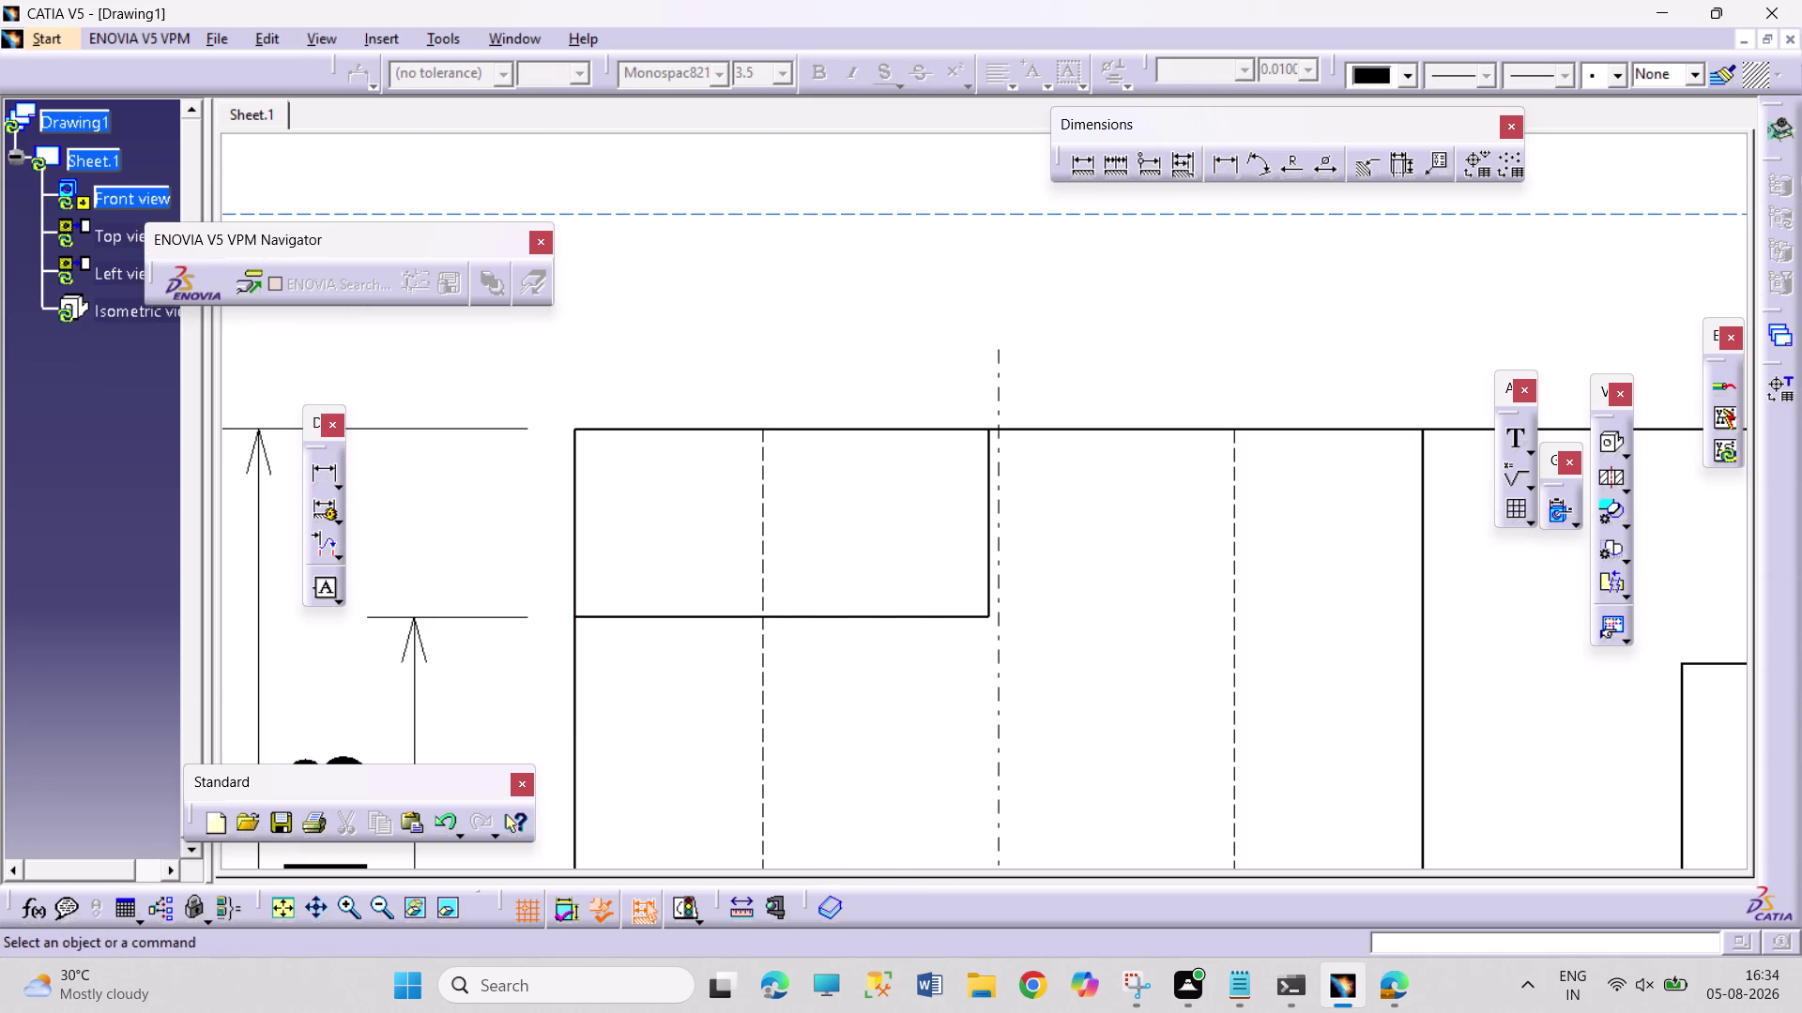
key(Escape)
key(Escape)
click(455, 41)
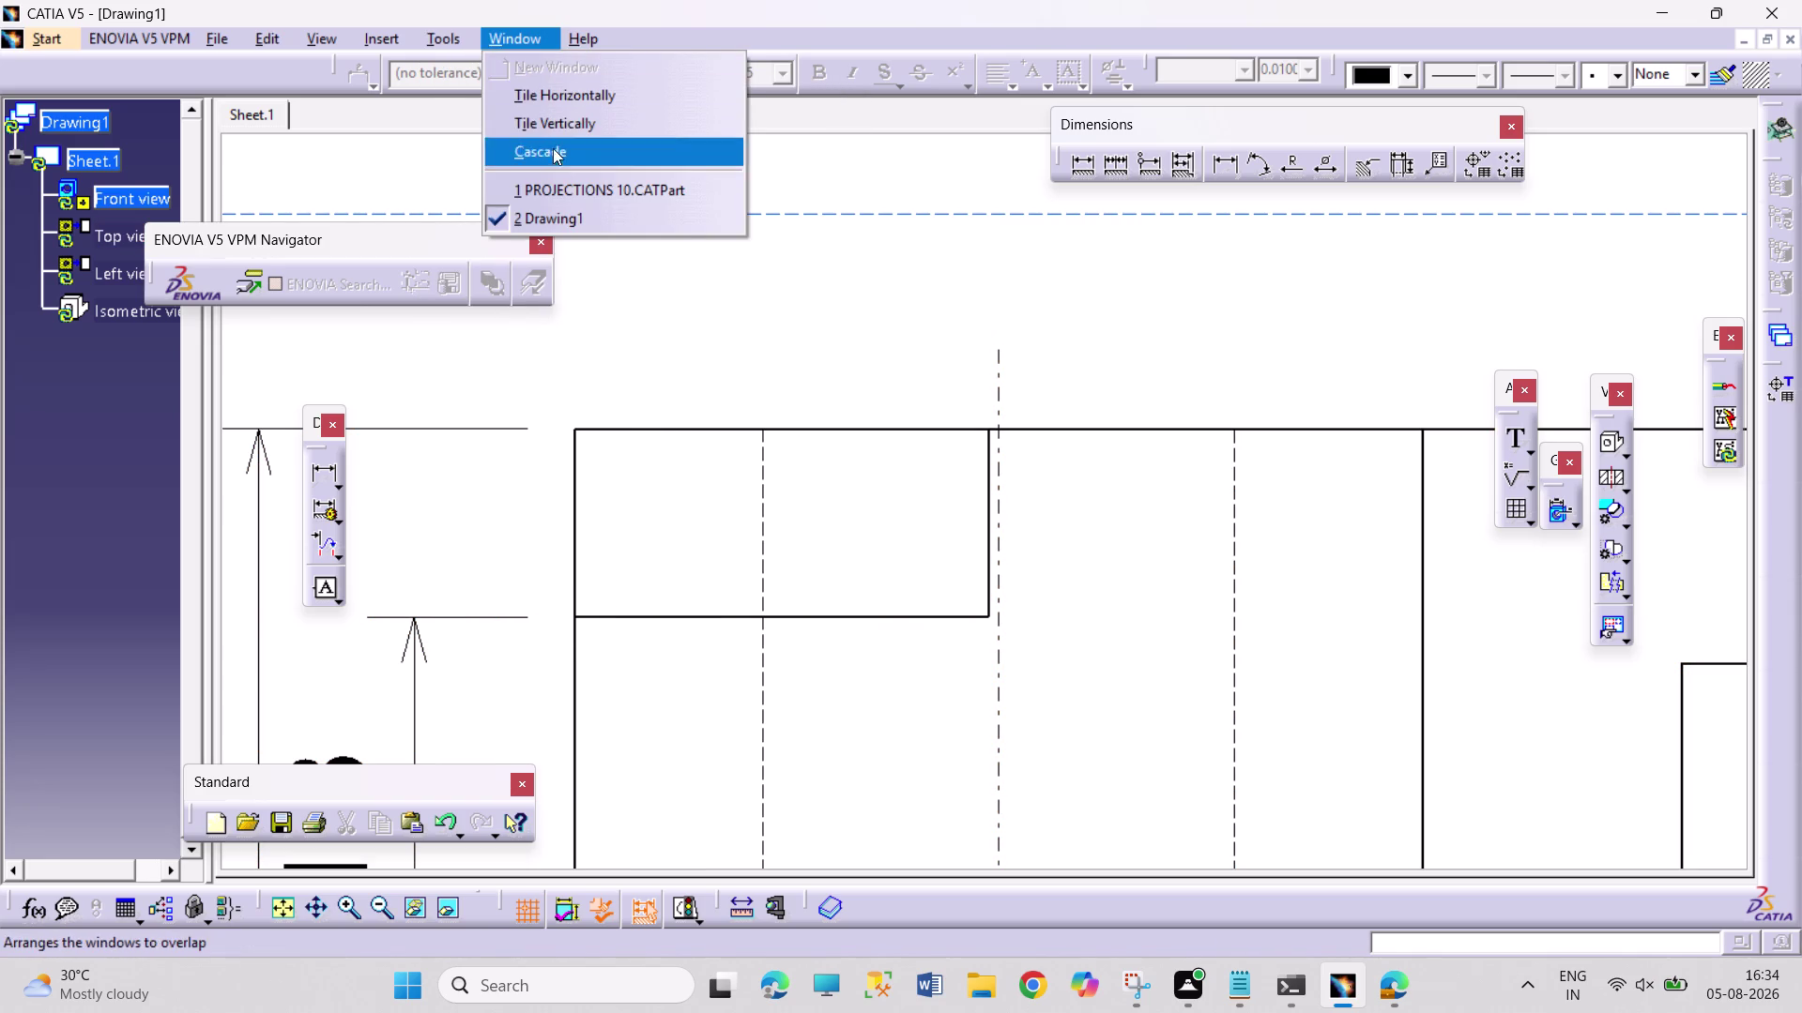
Orbit the PROJECTIONS 10 part toward a face-on view, then return to Drawing1.
click(563, 181)
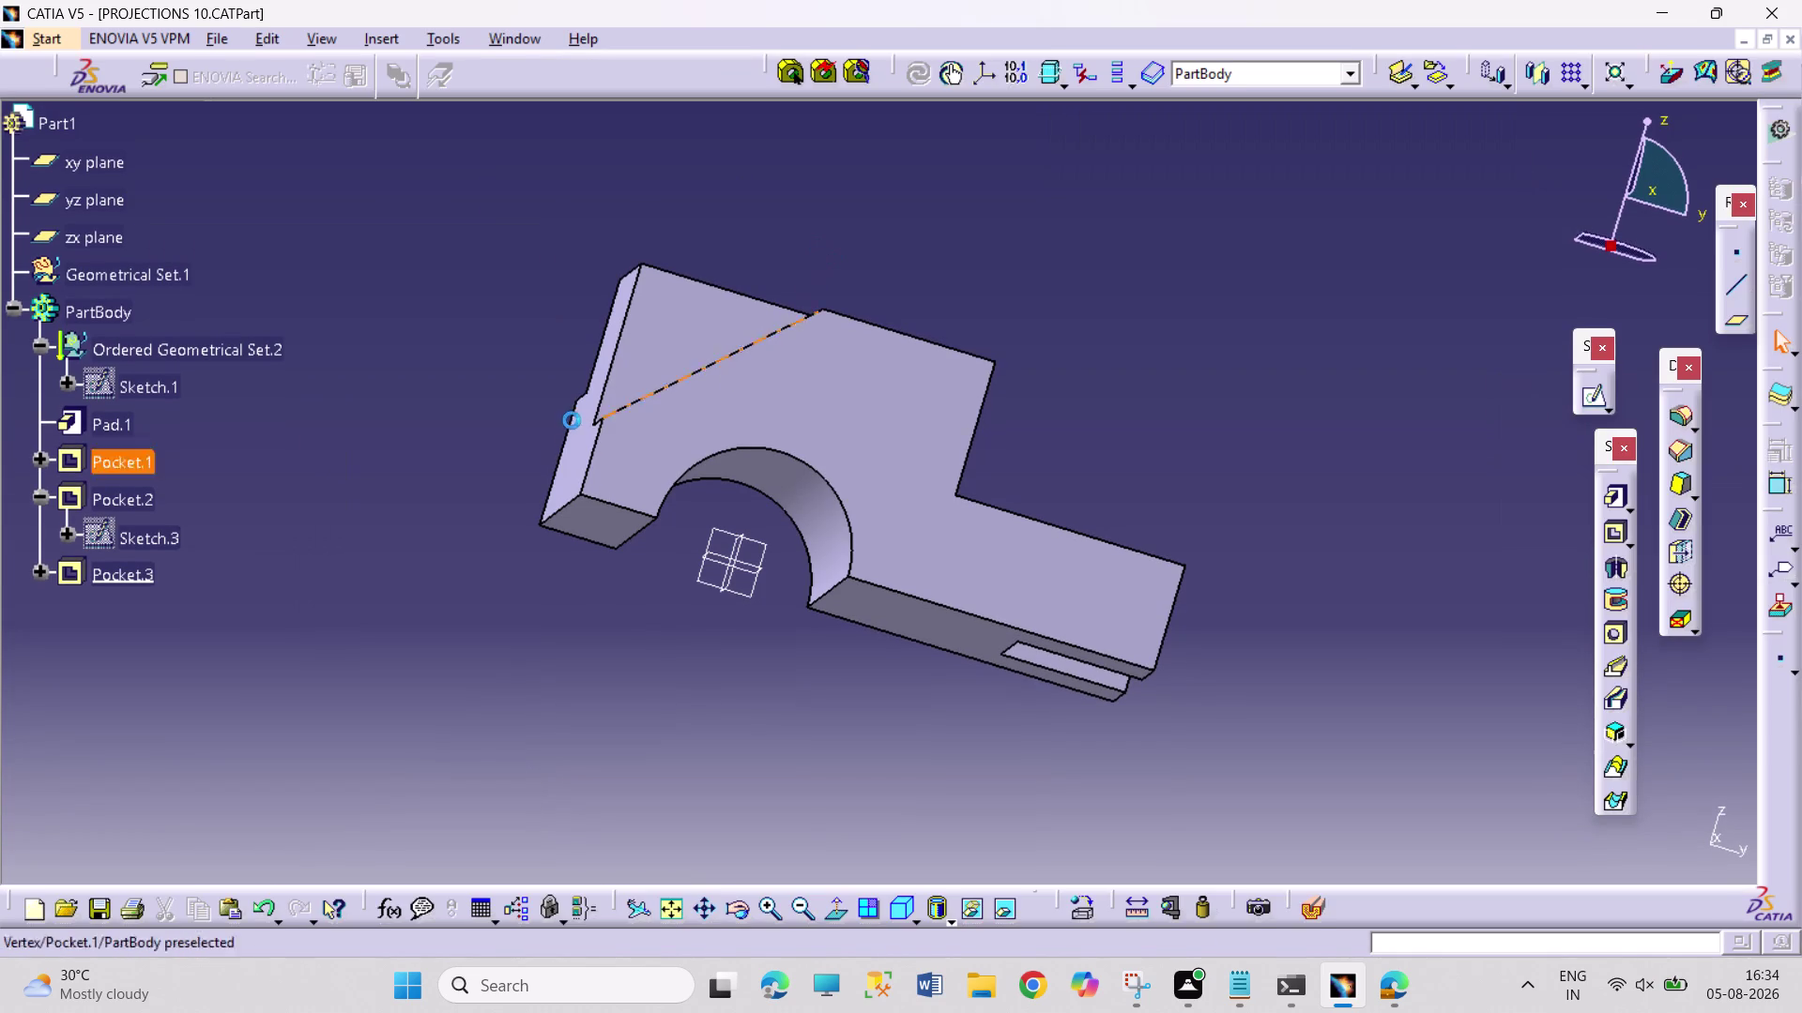
middle_drag(582, 233, 565, 305)
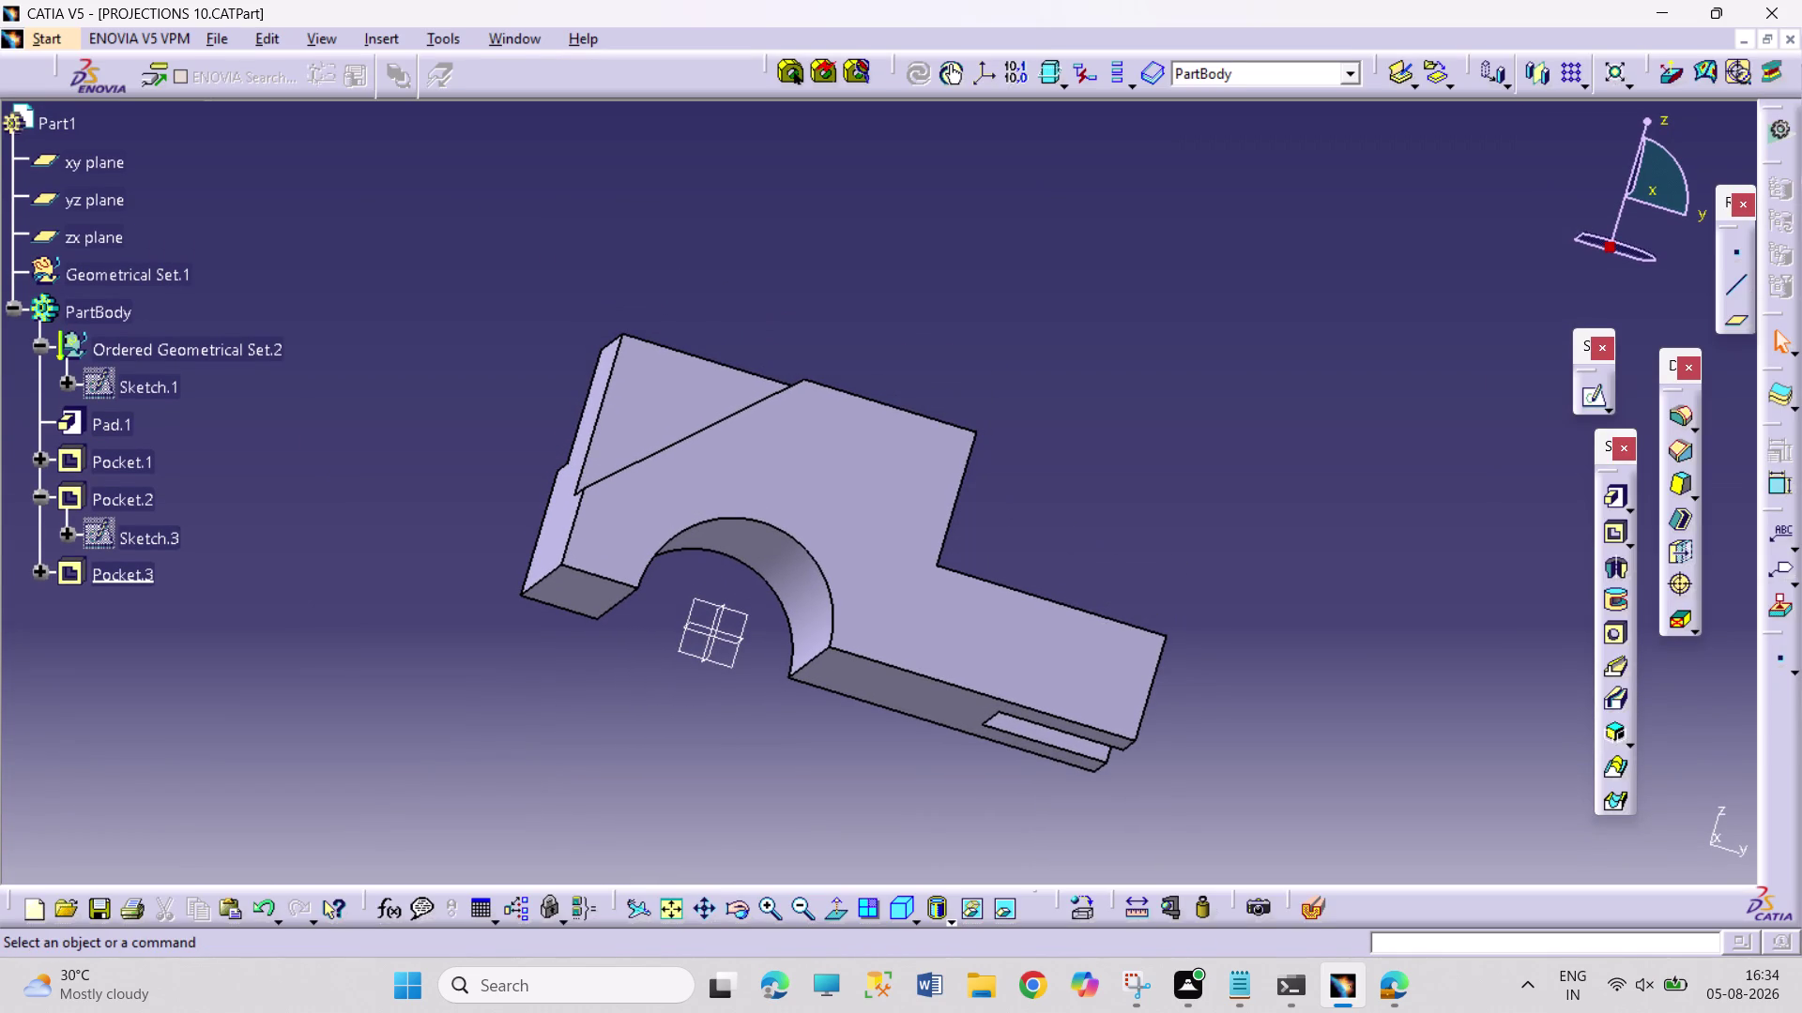
middle_drag(603, 254, 622, 714)
right_drag(603, 254, 622, 713)
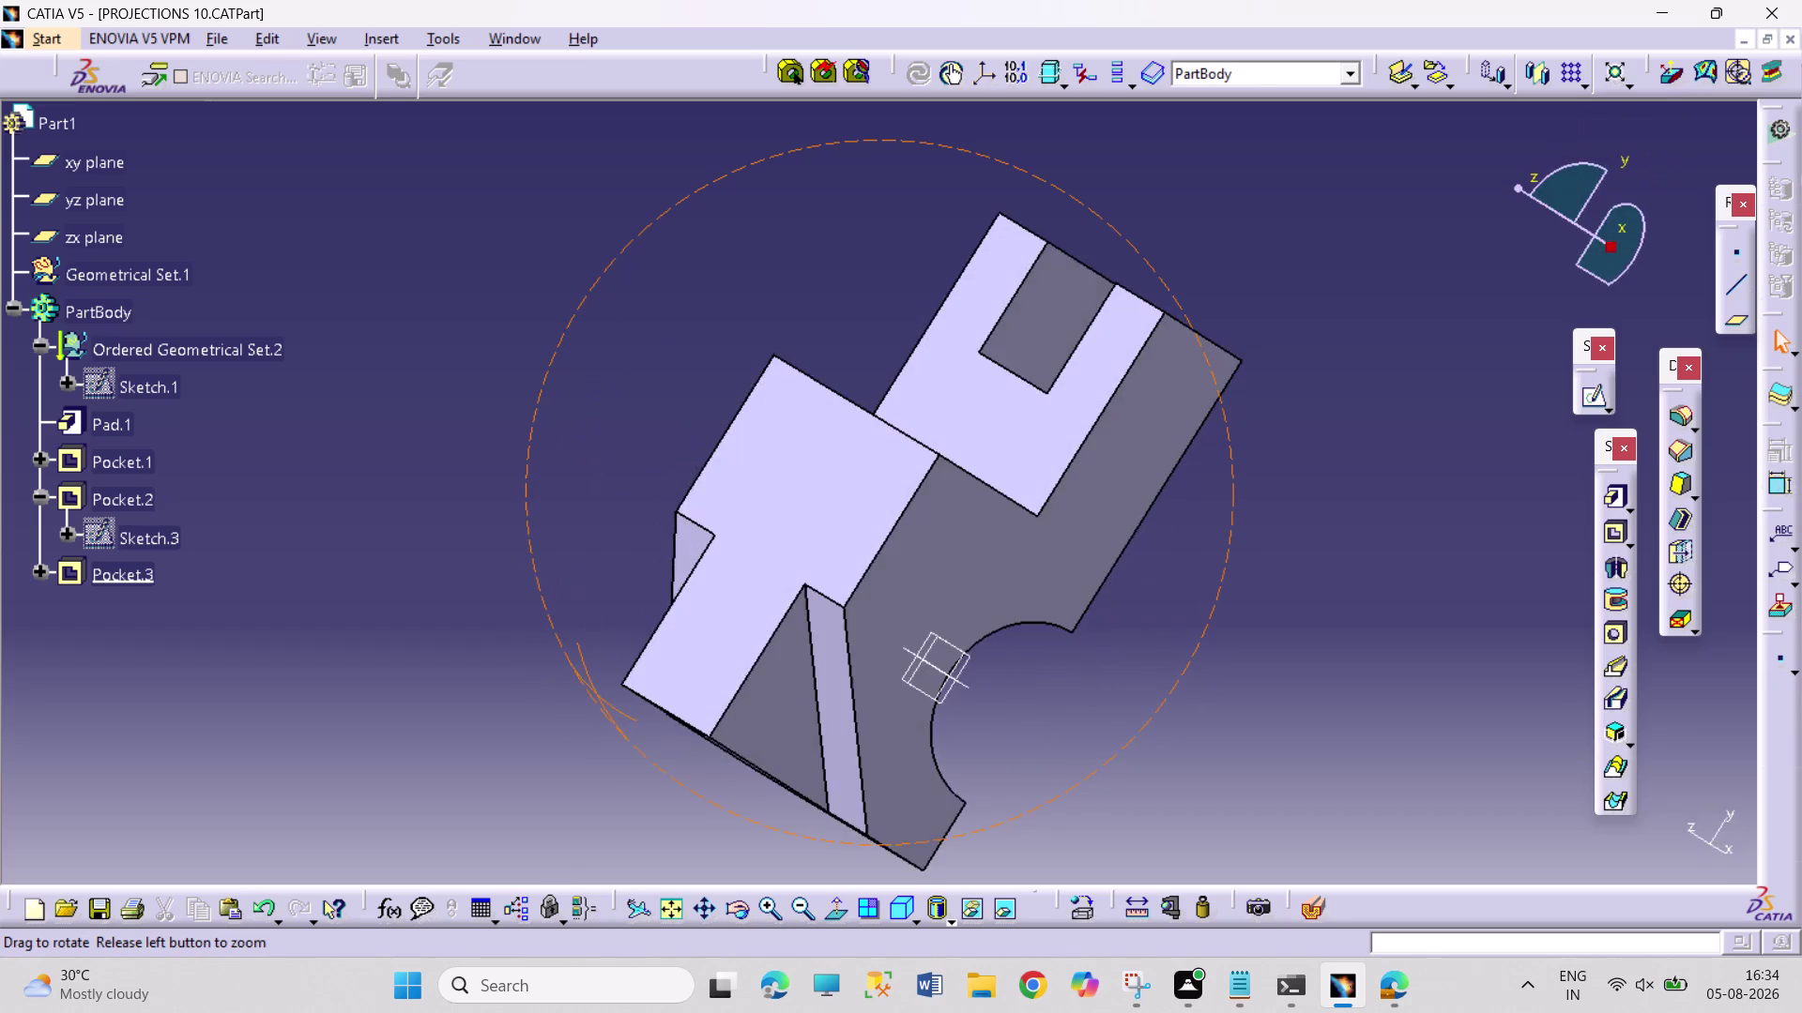
middle_drag(622, 714, 940, 630)
right_drag(622, 713, 941, 630)
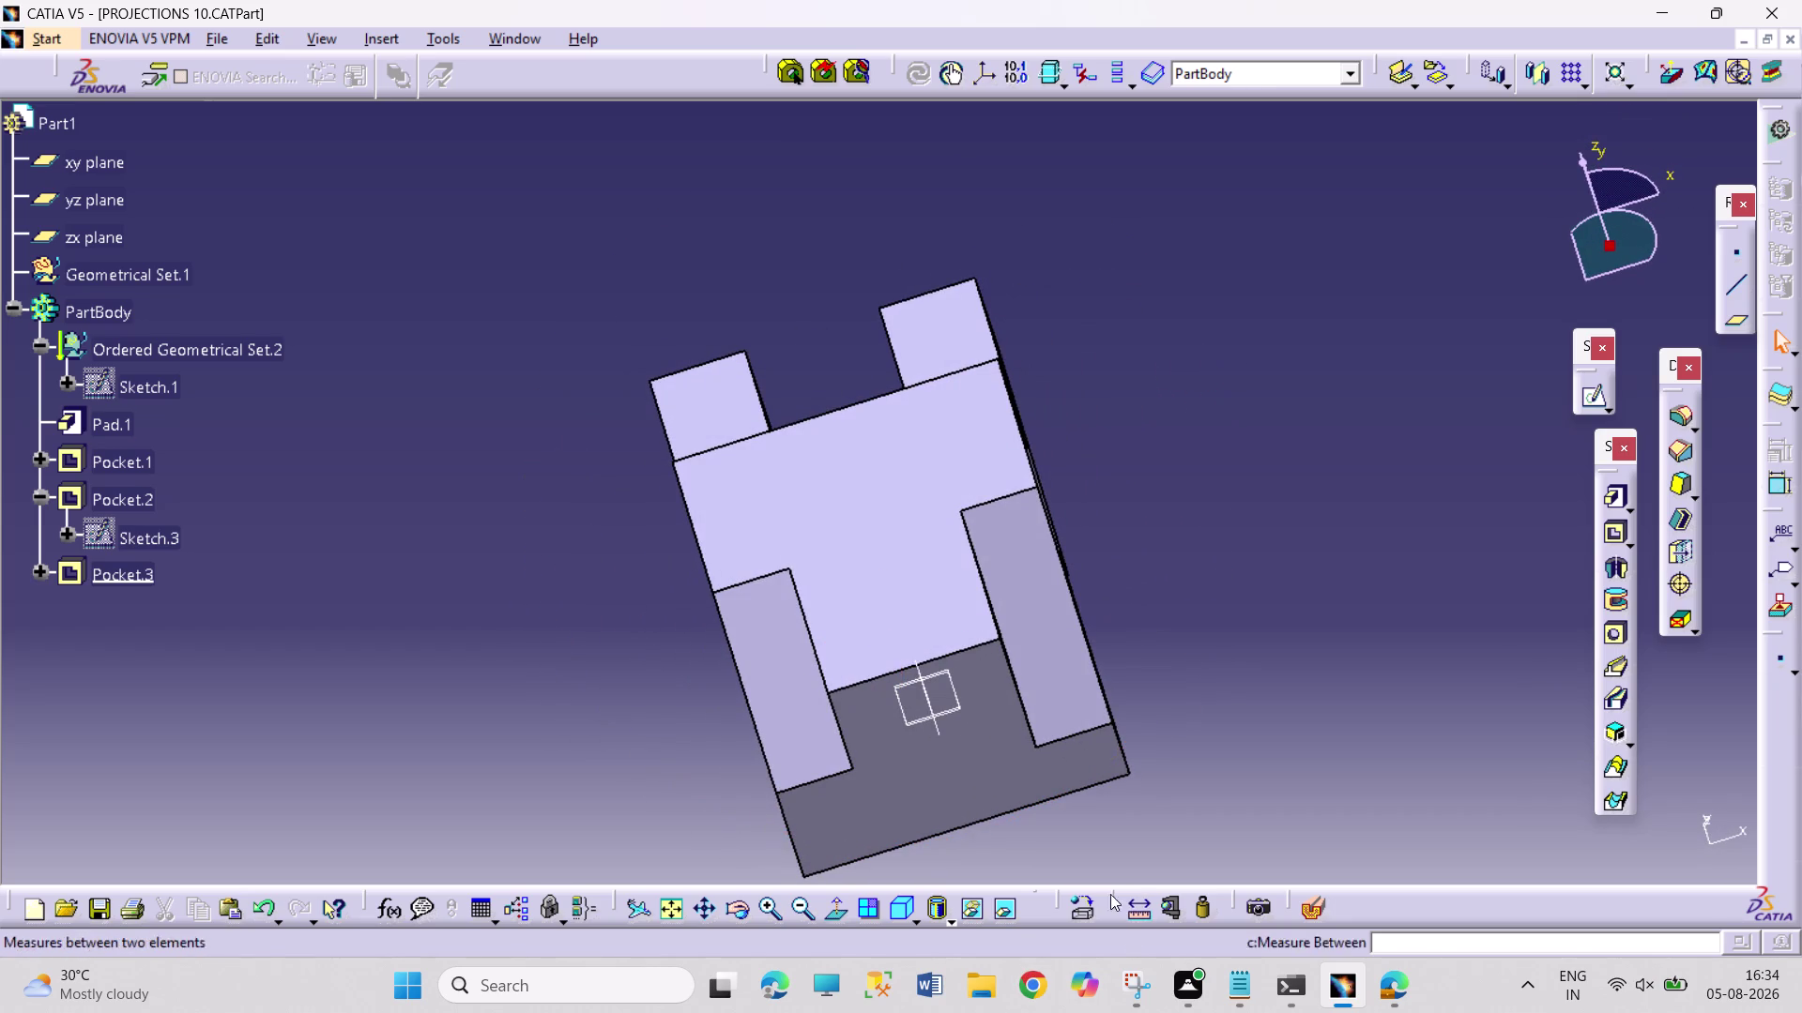
click(516, 41)
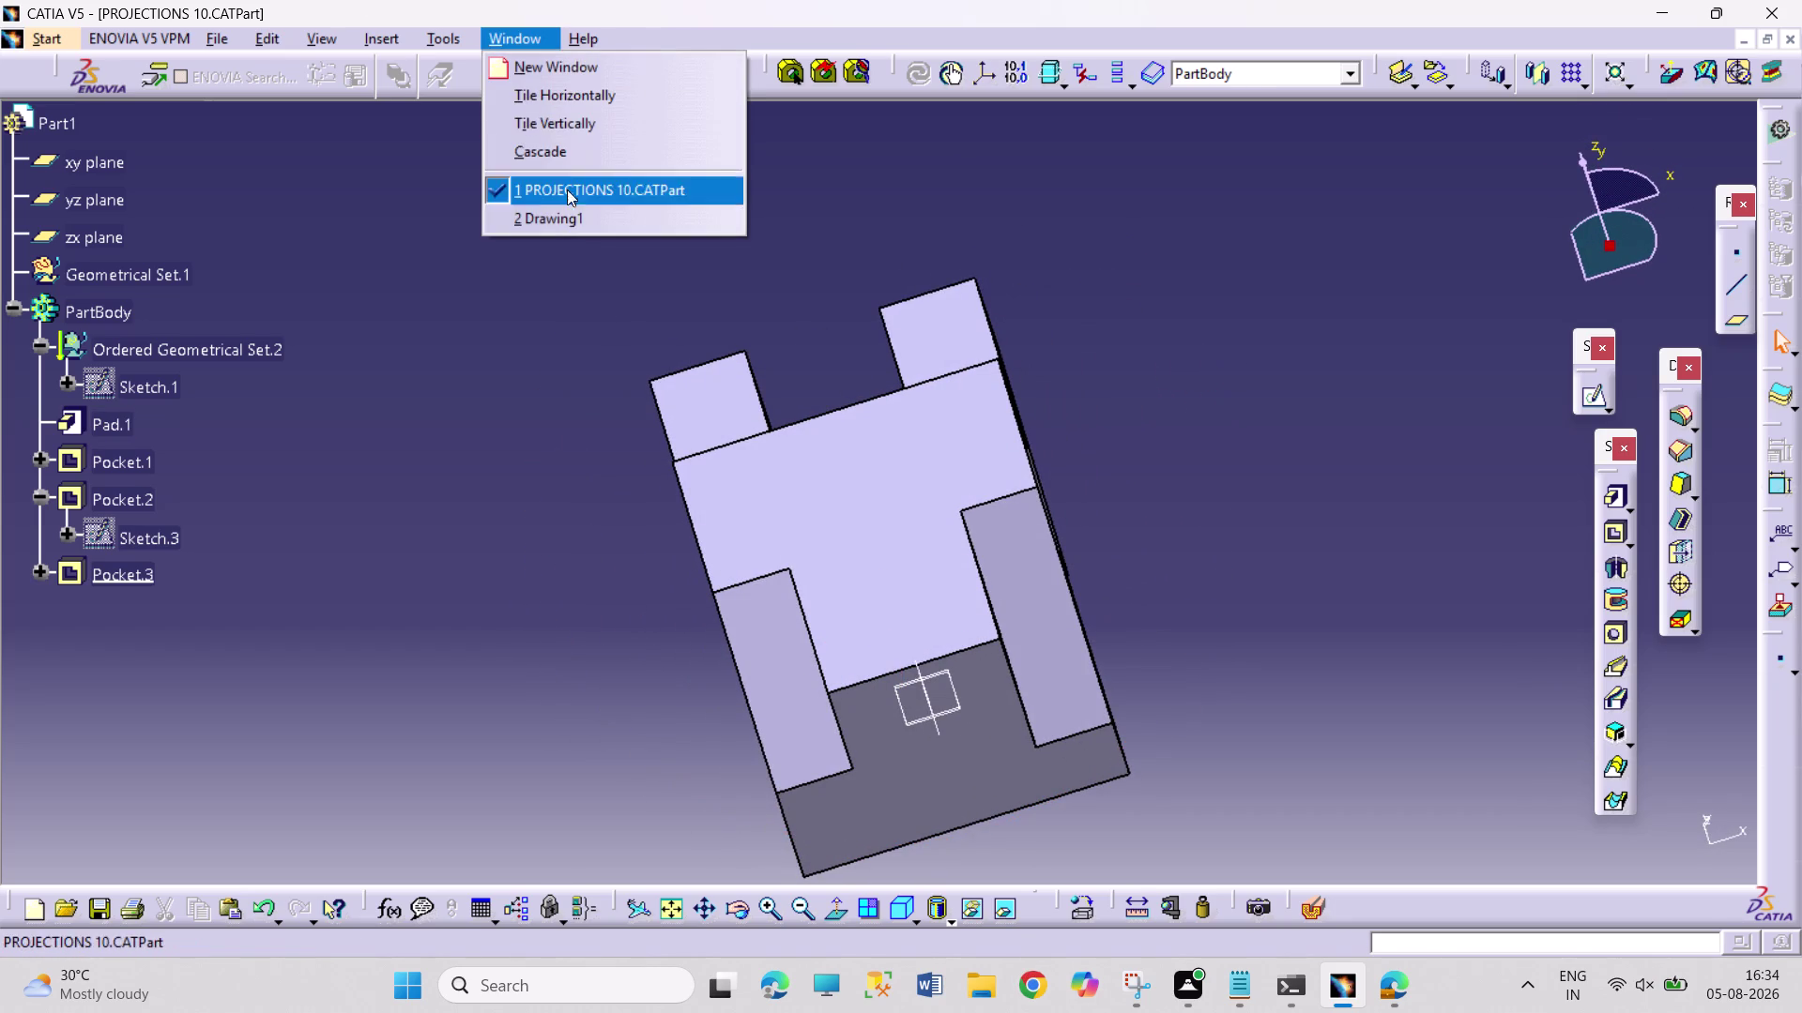
click(571, 208)
middle_drag(563, 204, 551, 241)
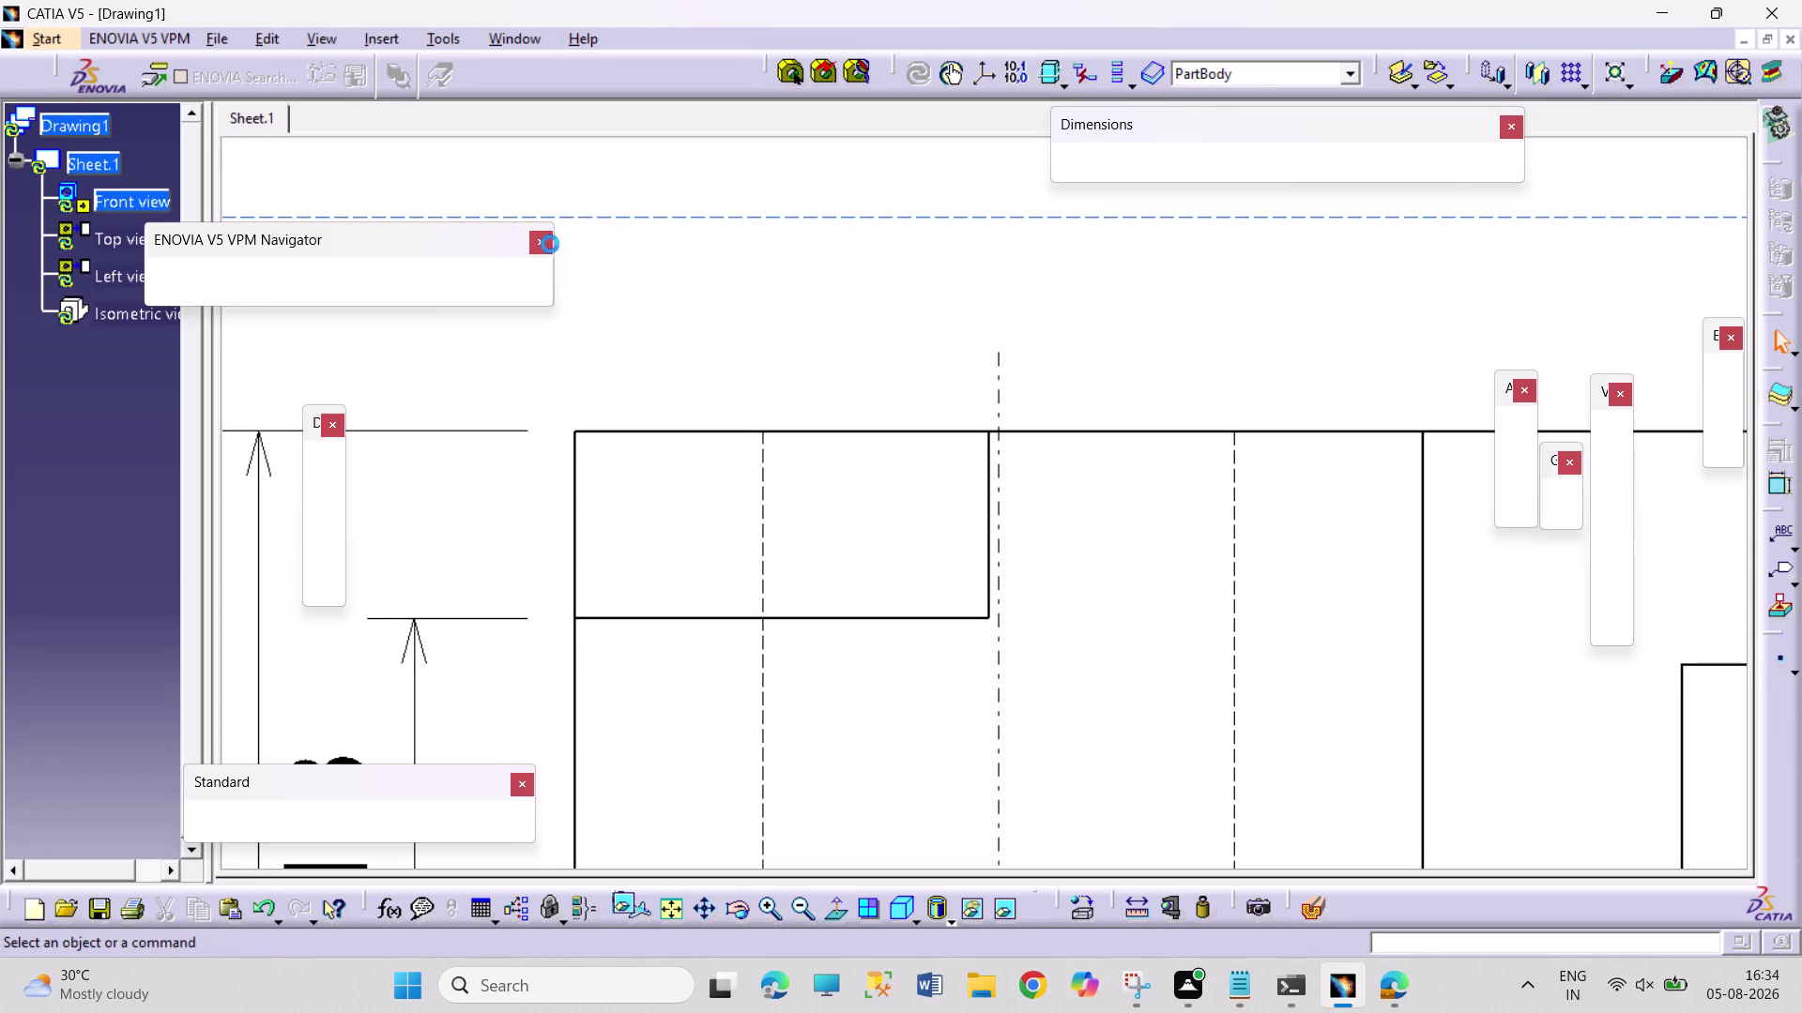
Dimension 18 from the front view's left edge to its vertical axis, placed above.
middle_drag(551, 241, 519, 278)
scroll(down, 3)
middle_drag(632, 340, 598, 431)
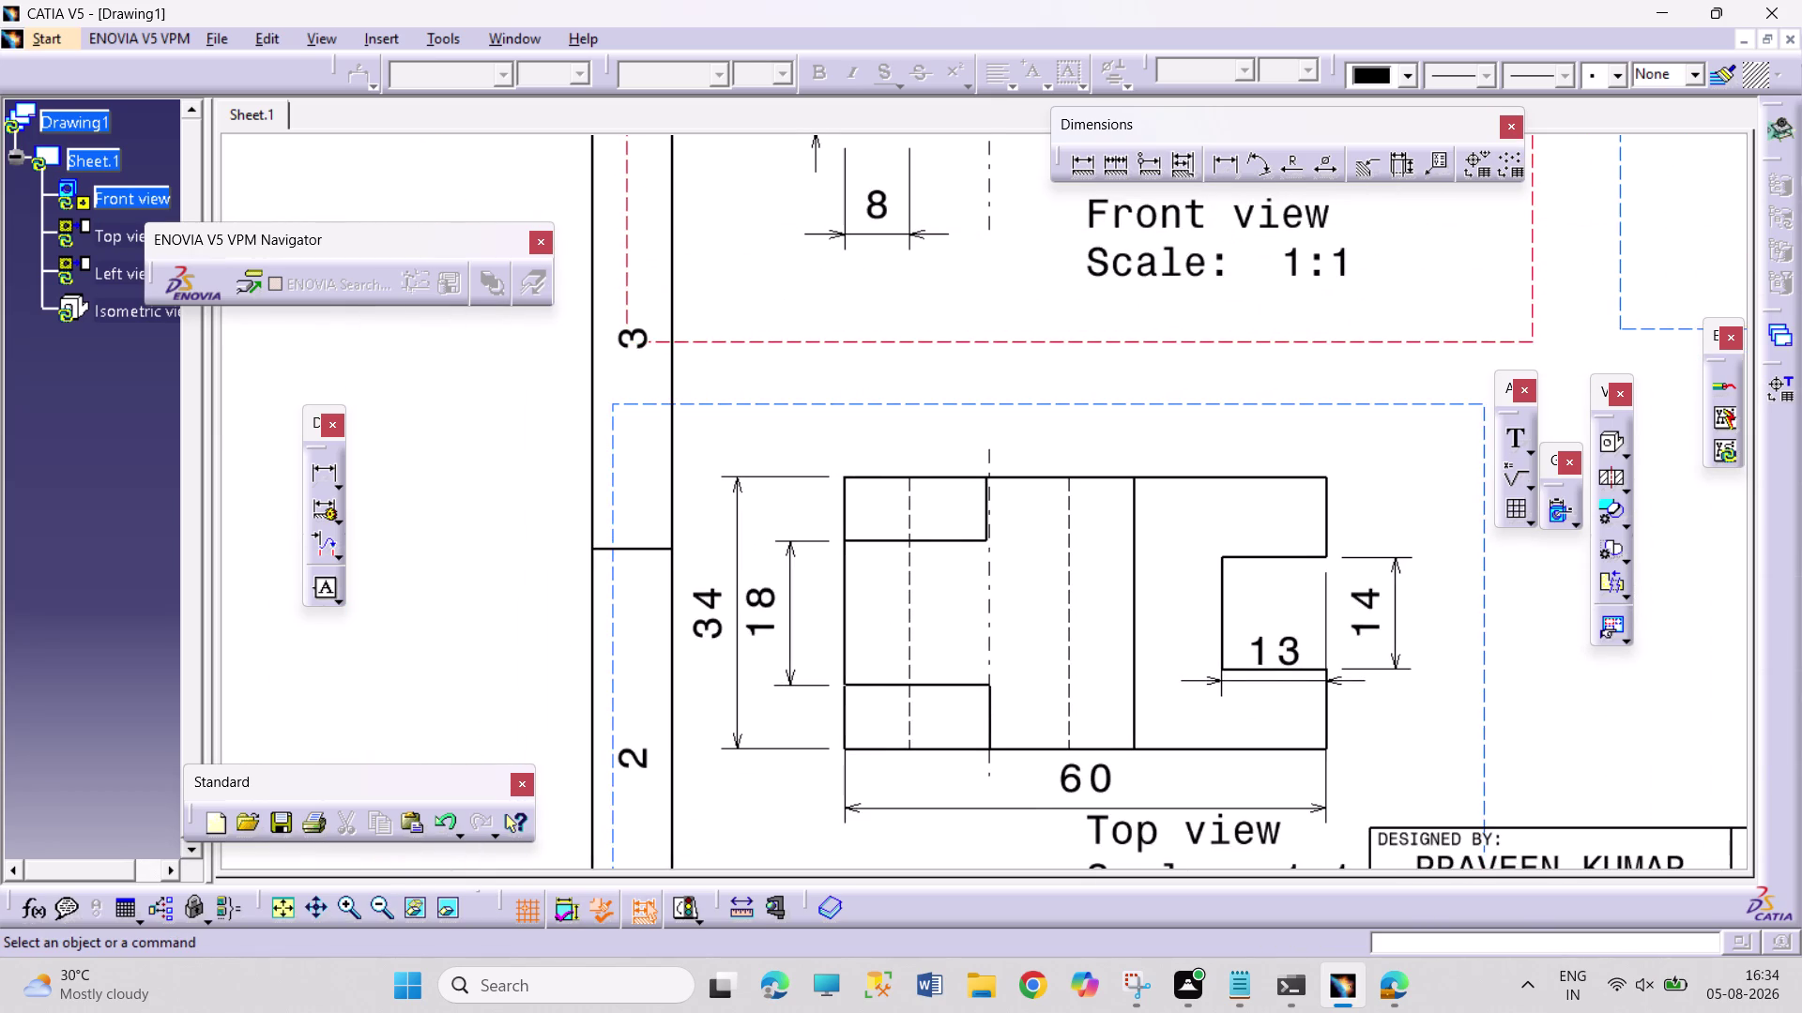
middle_drag(598, 527, 483, 657)
middle_drag(725, 330, 655, 577)
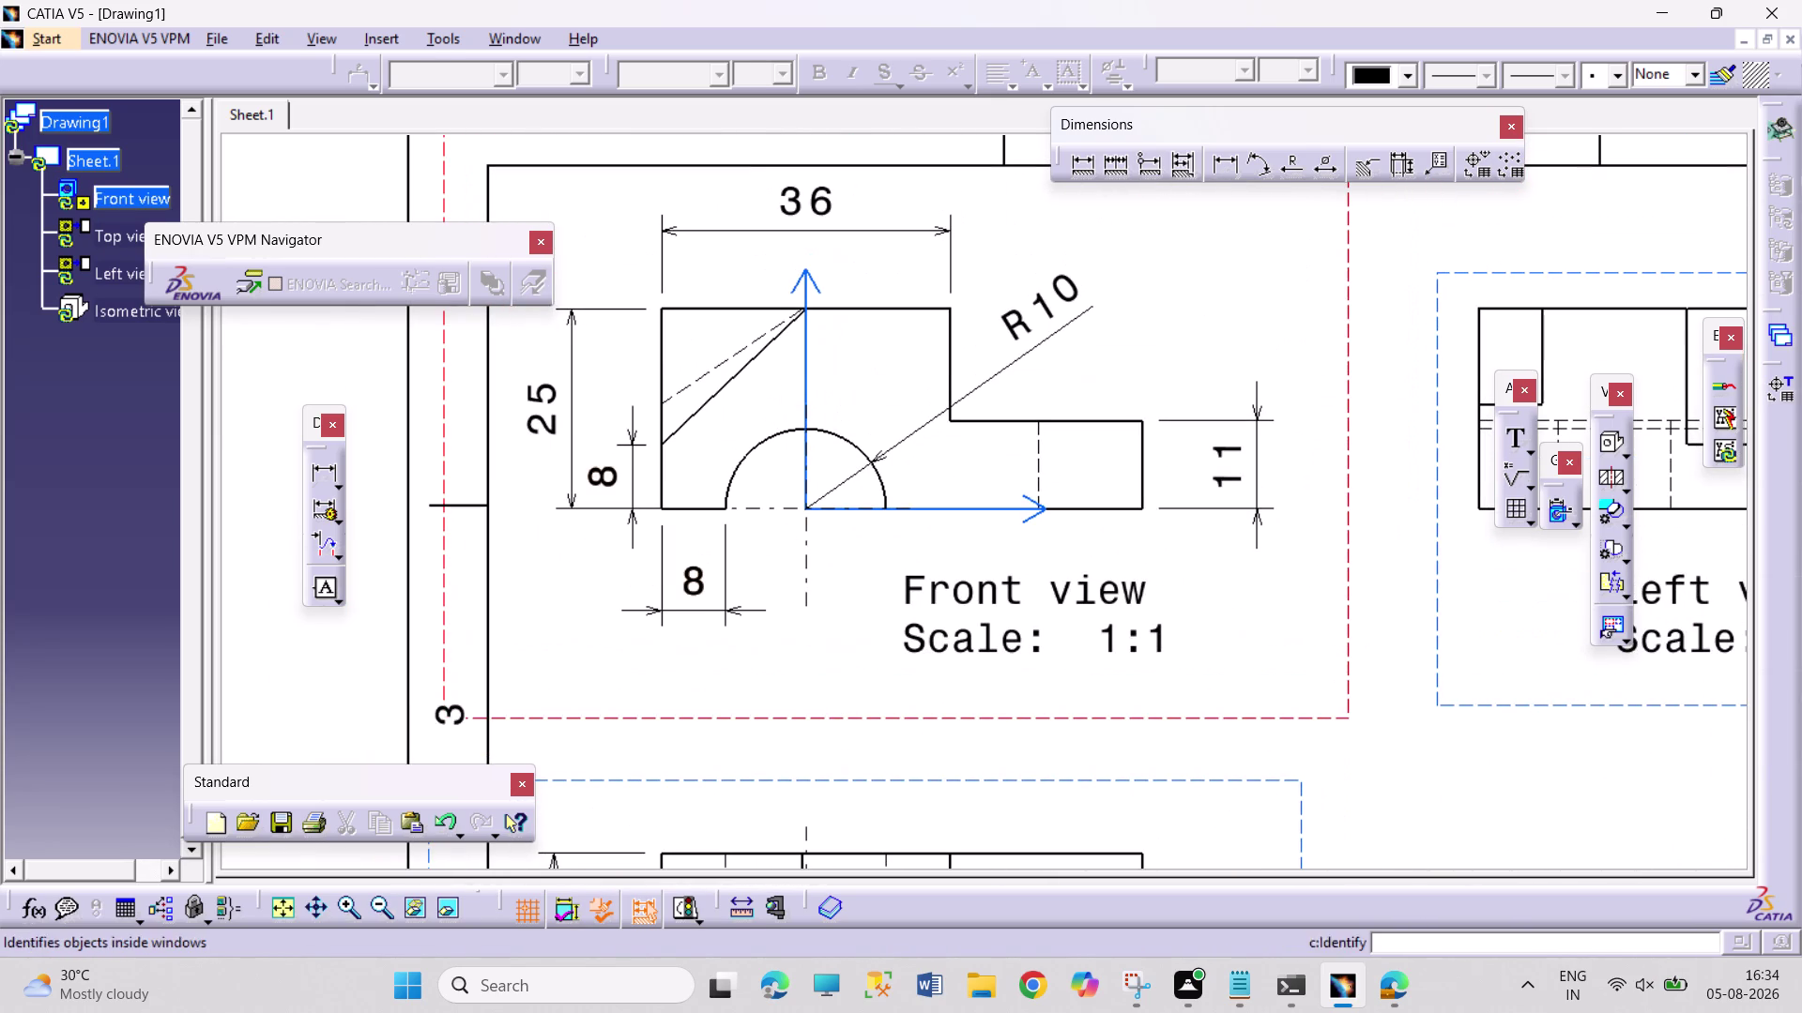
click(1084, 171)
click(1224, 174)
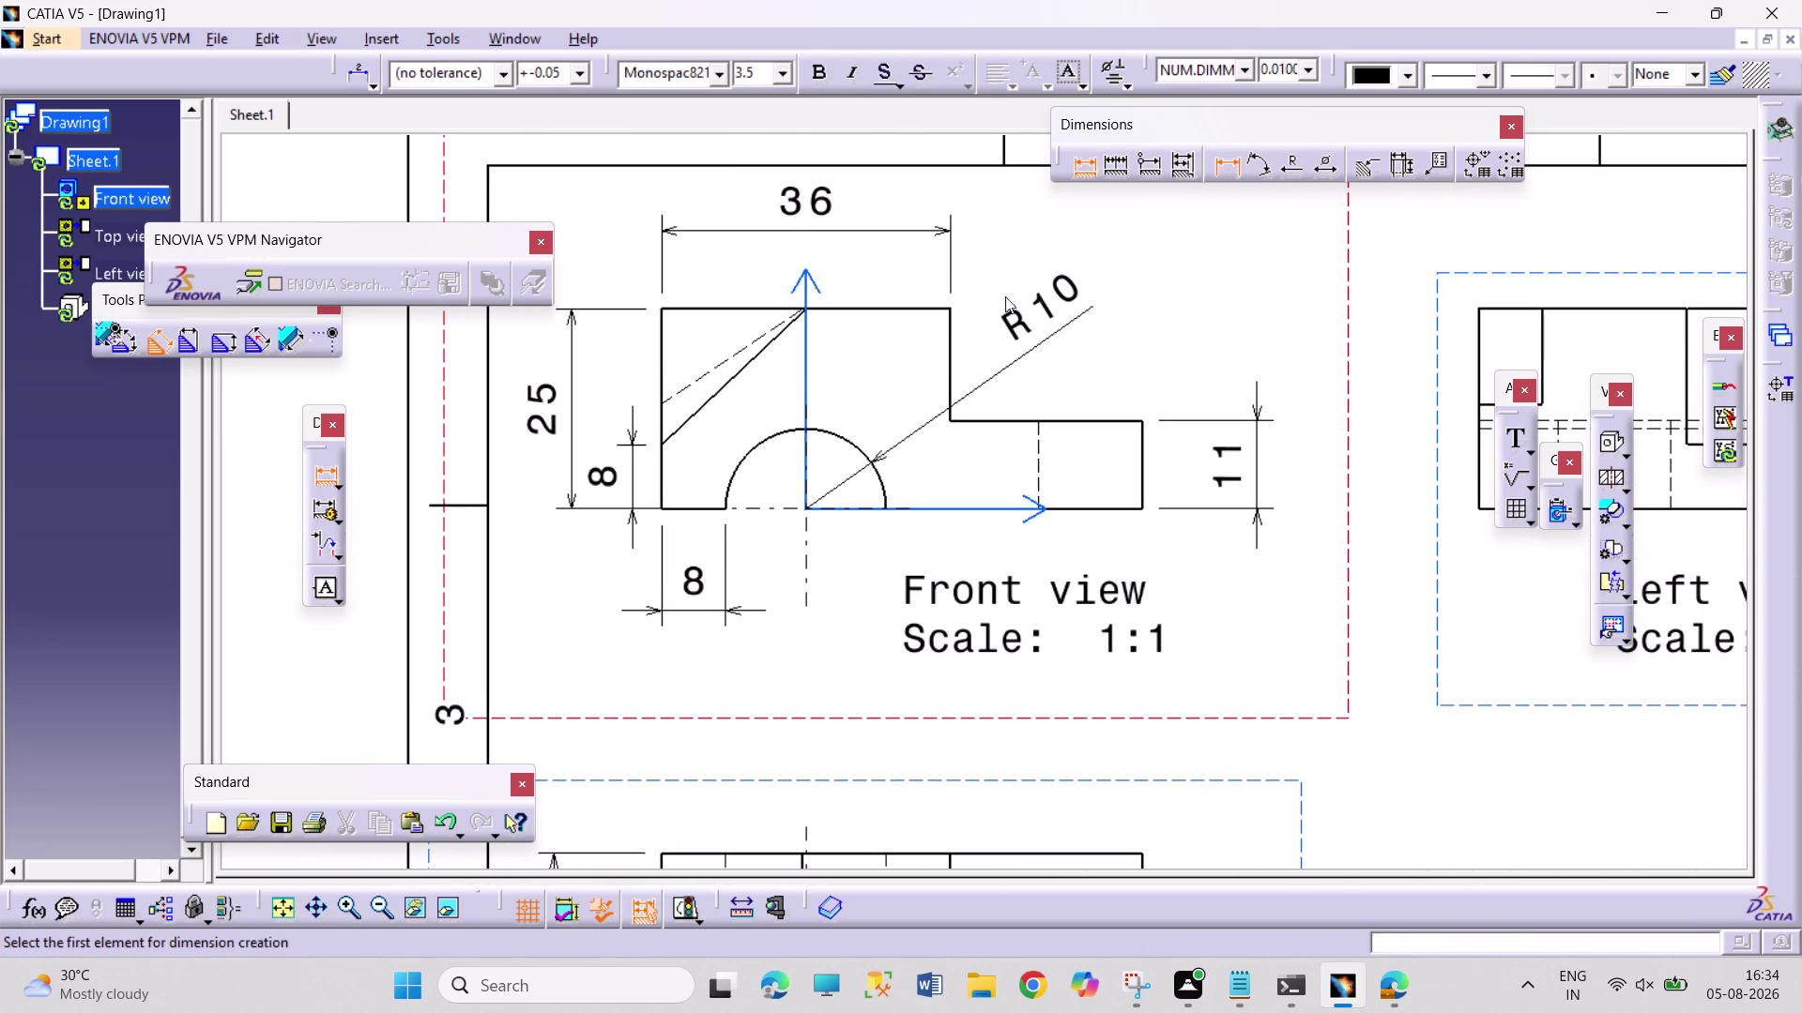
click(660, 329)
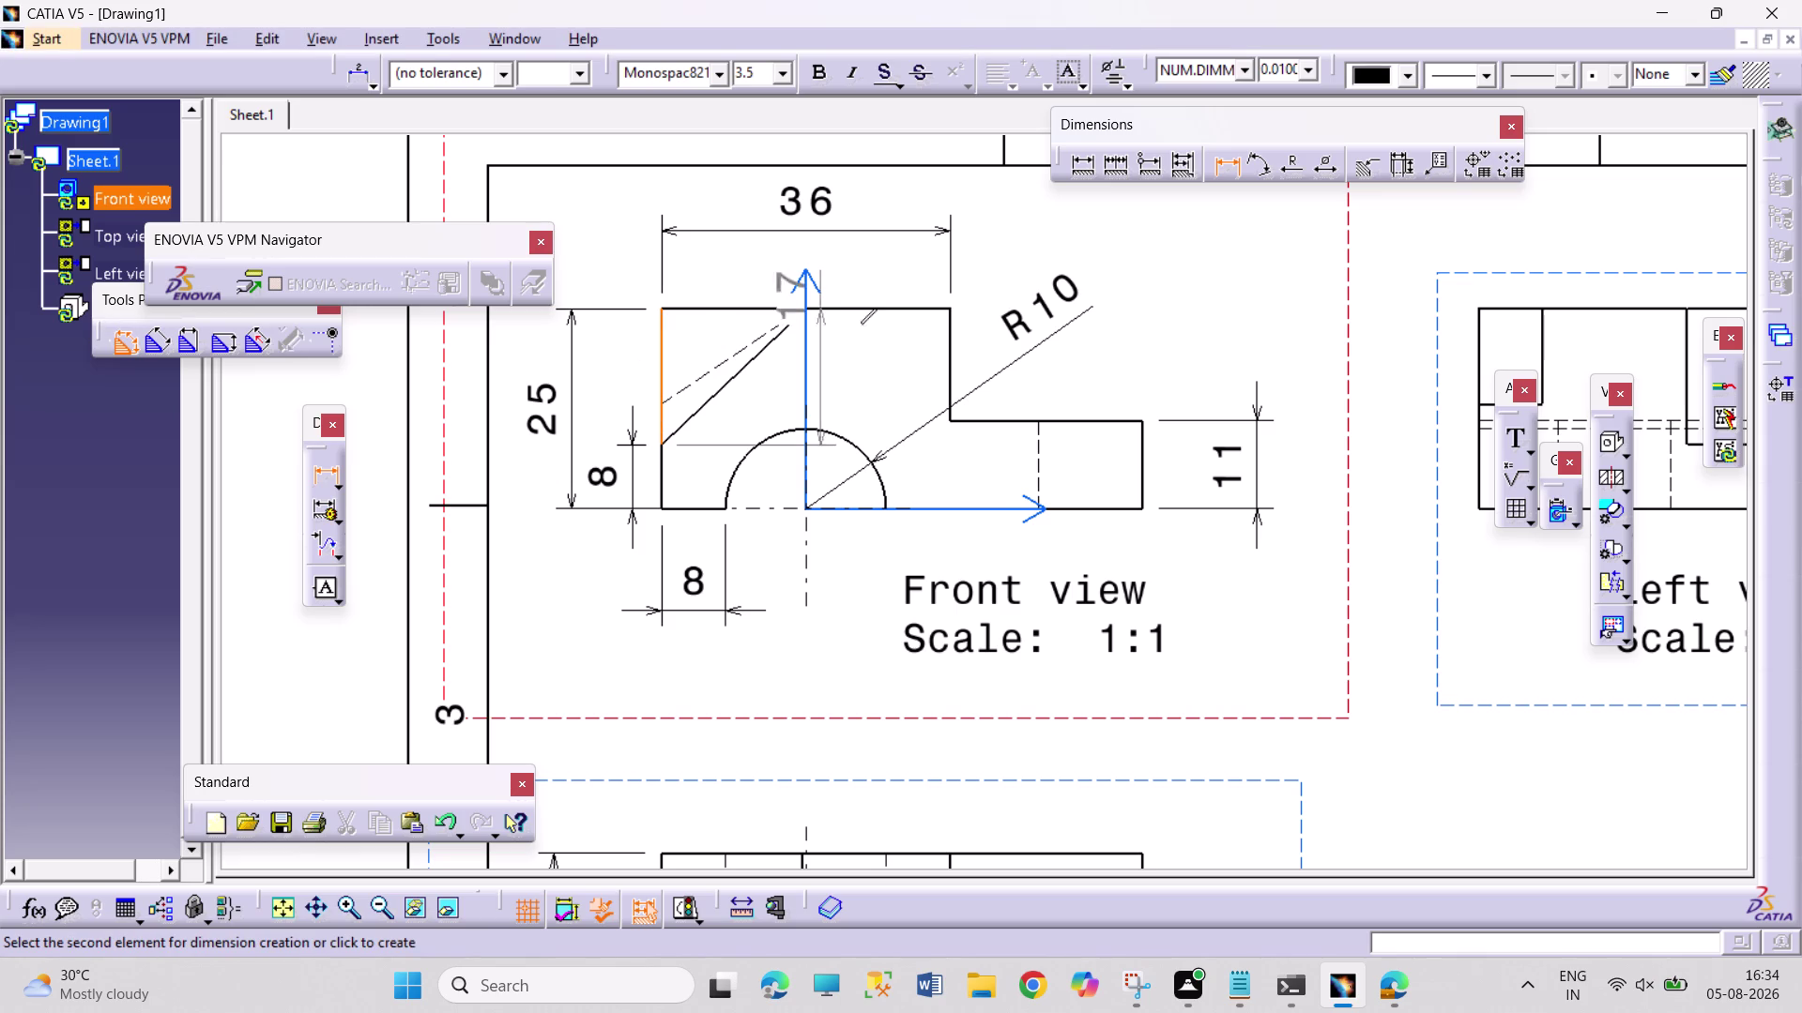
middle_drag(807, 220, 807, 107)
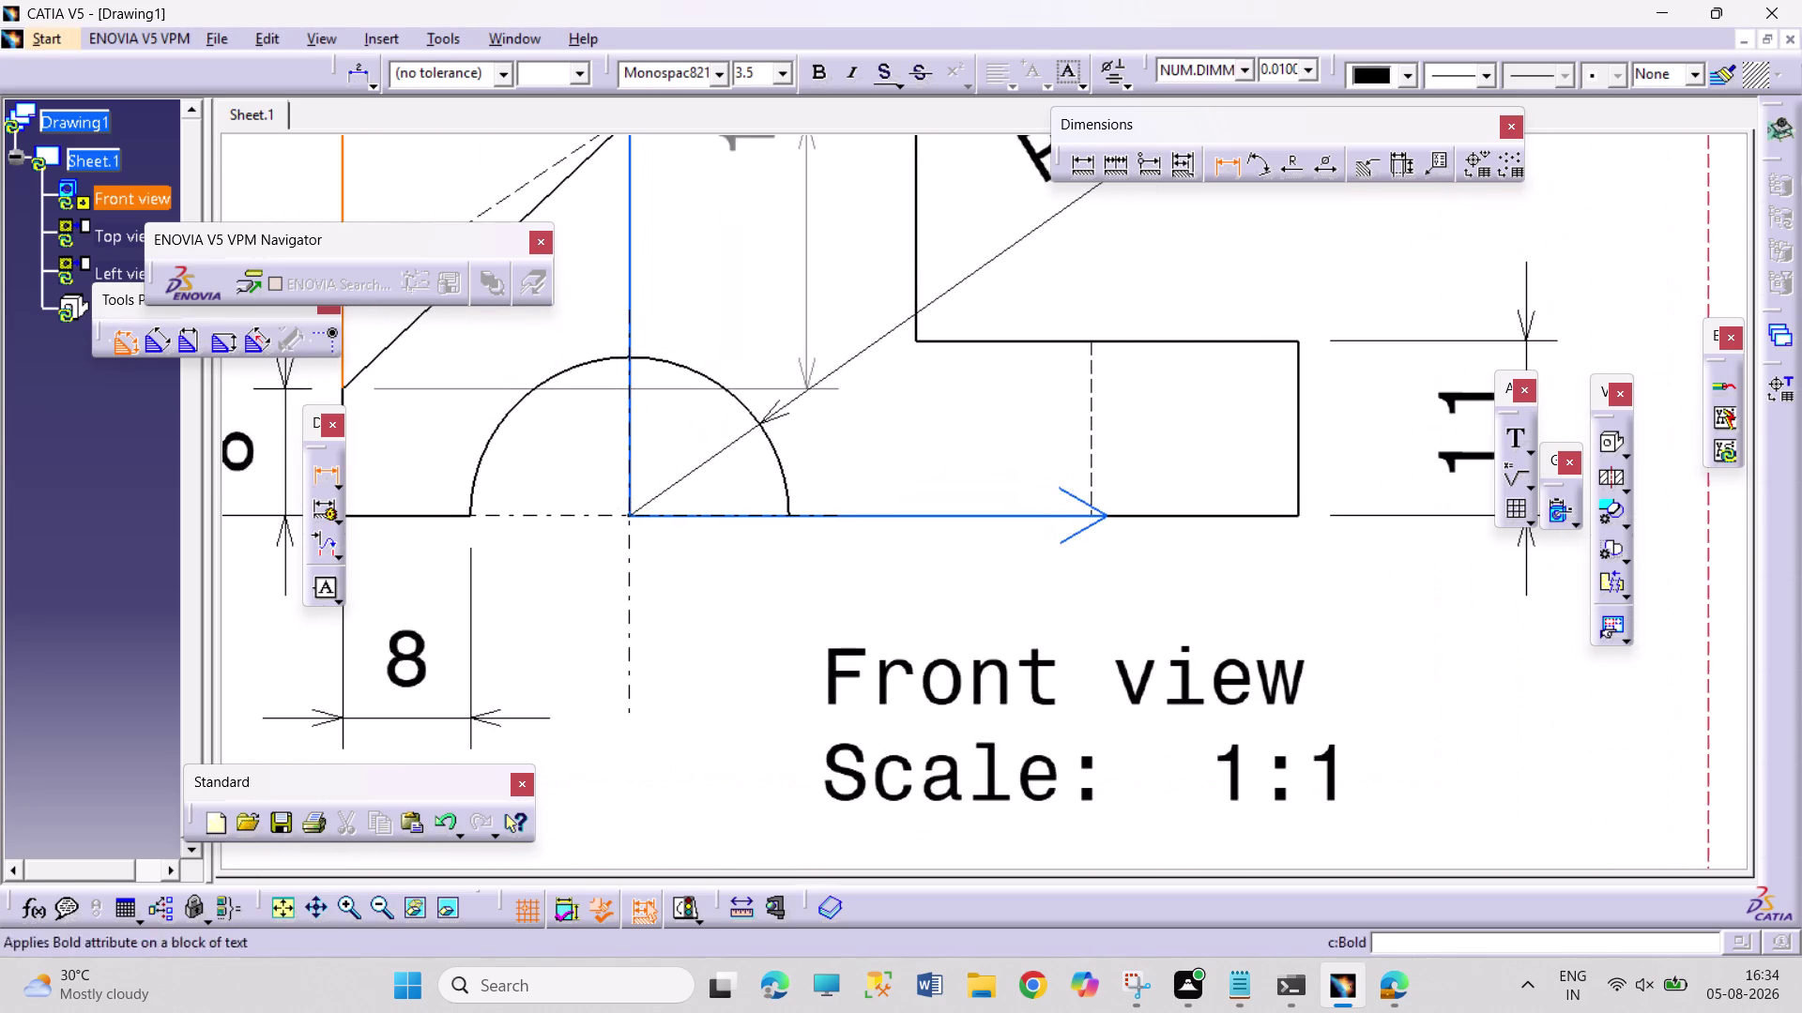
middle_drag(740, 244, 984, 638)
middle_drag(814, 565, 842, 380)
scroll(up, 3)
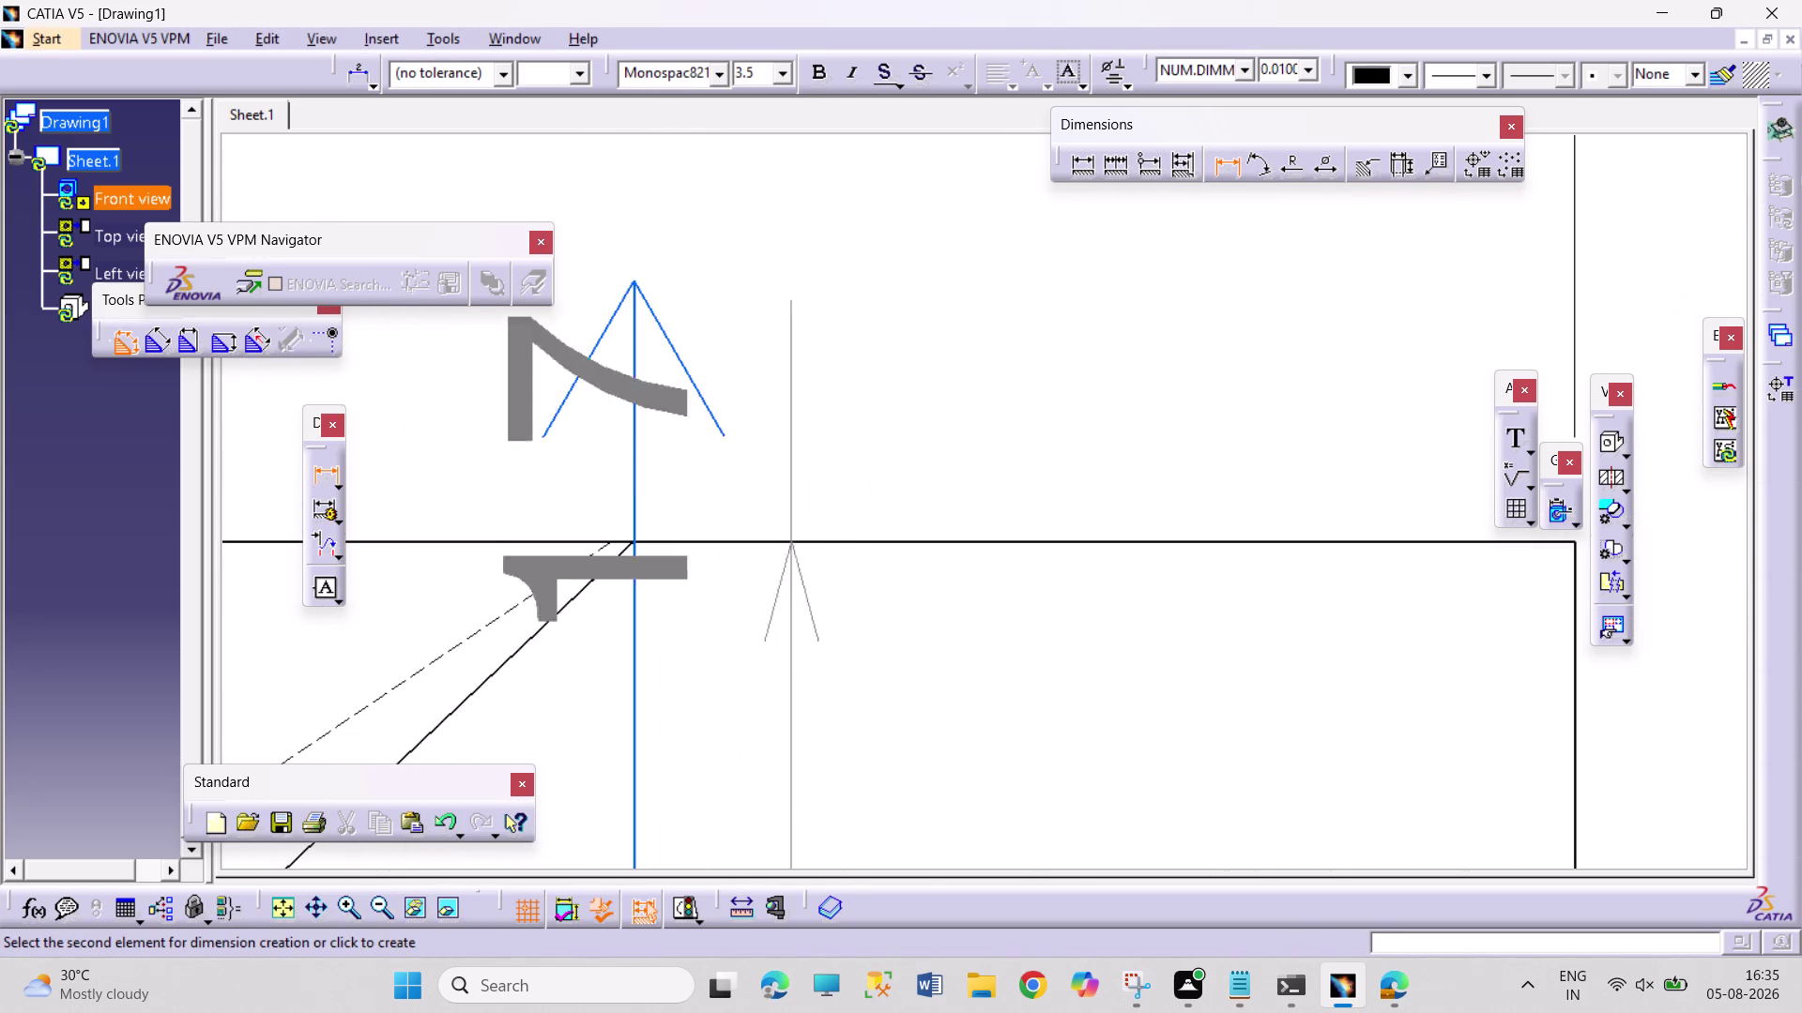
click(636, 537)
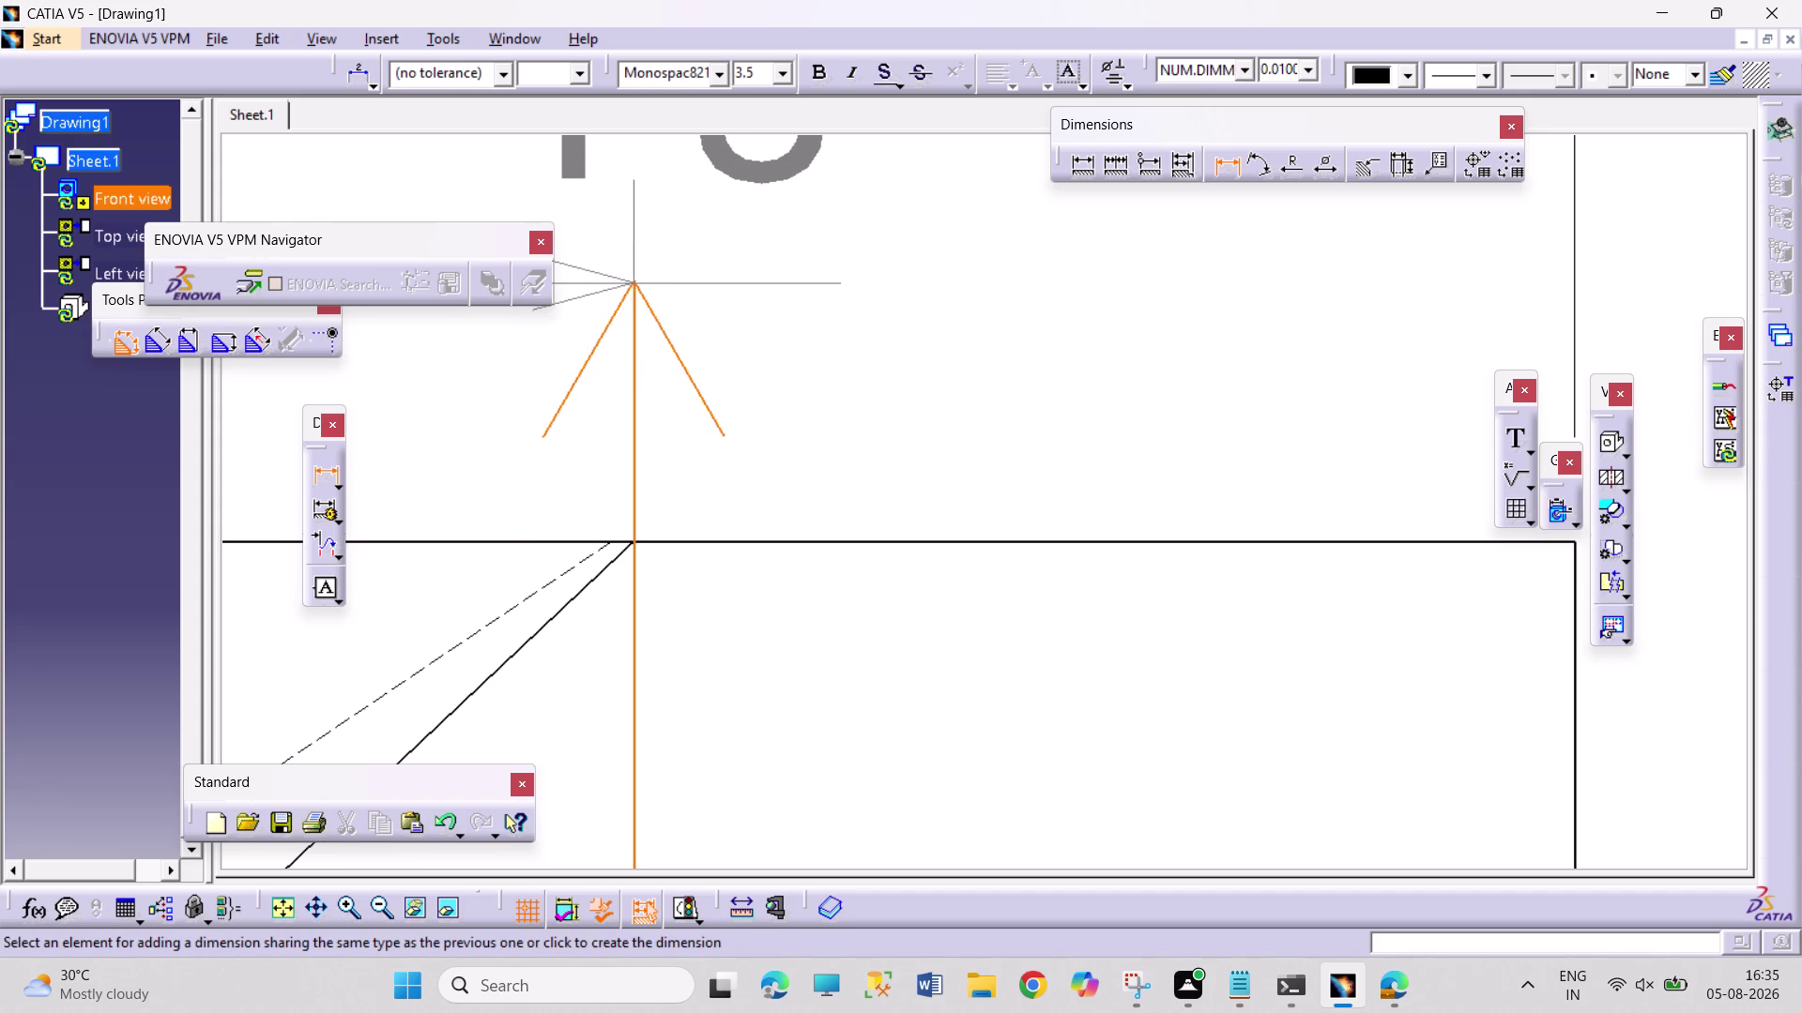
click(663, 284)
middle_drag(847, 302, 816, 523)
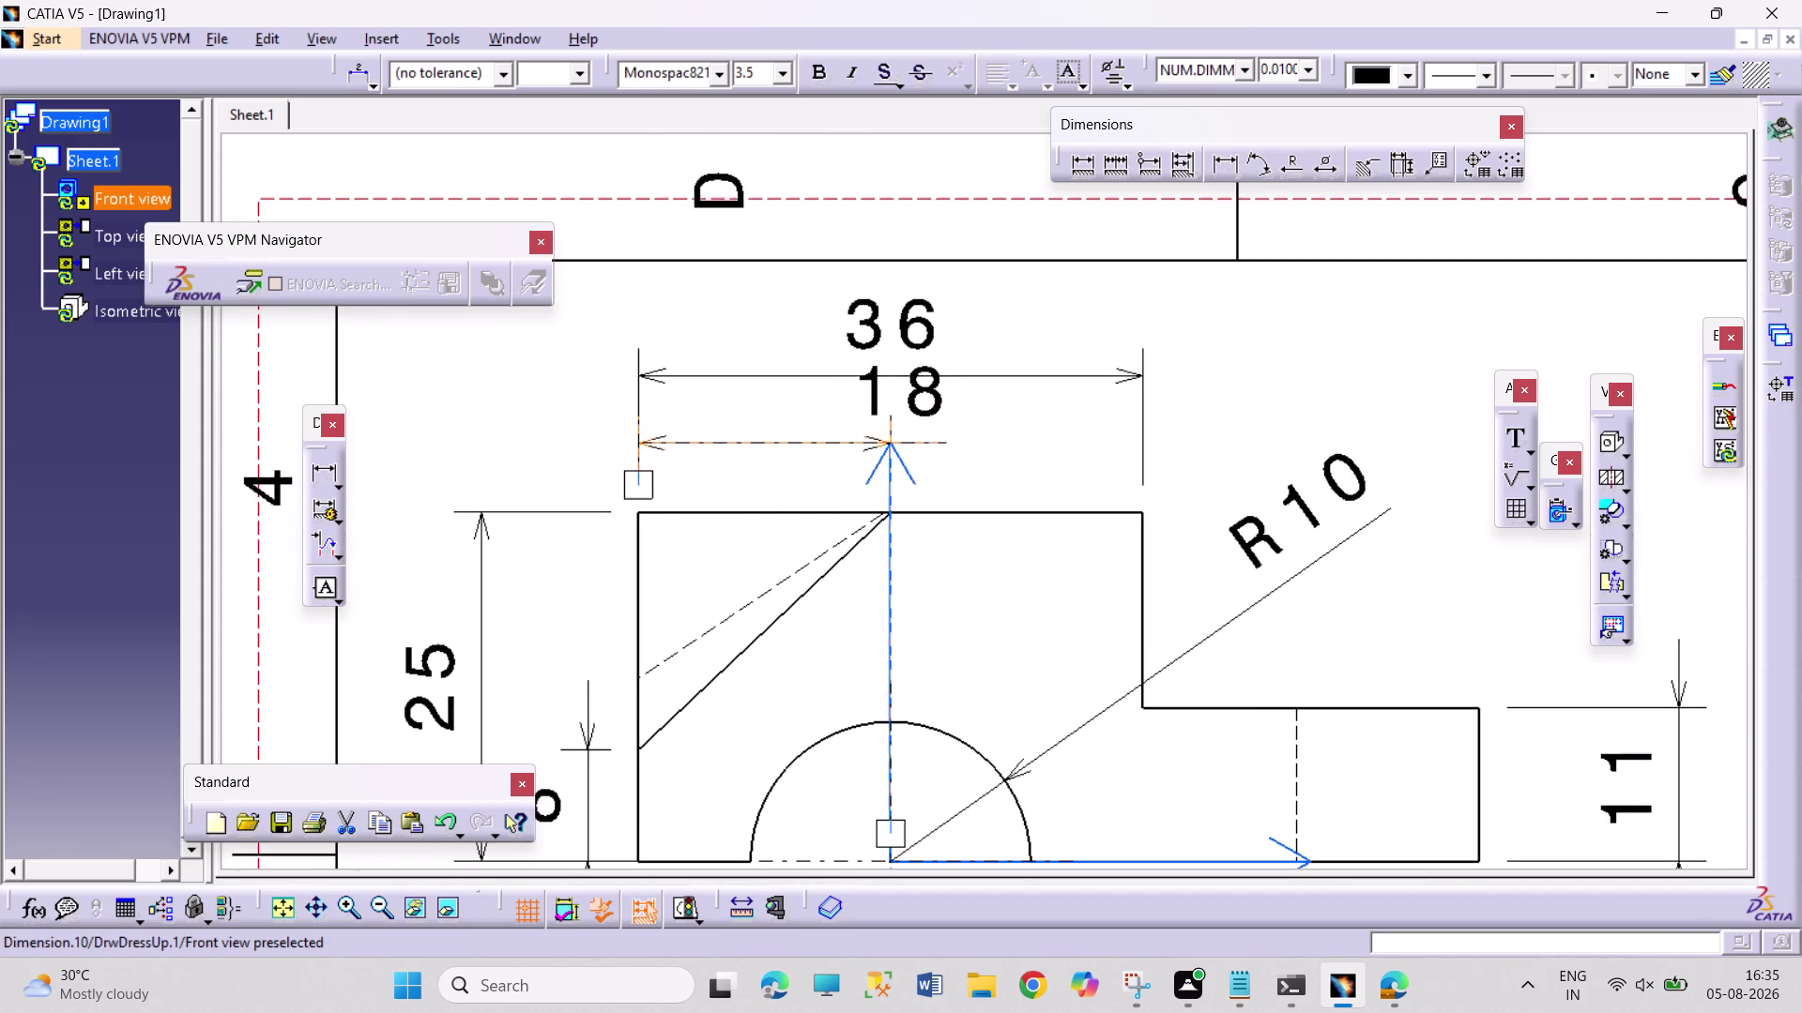
drag(911, 399, 799, 464)
click(1028, 461)
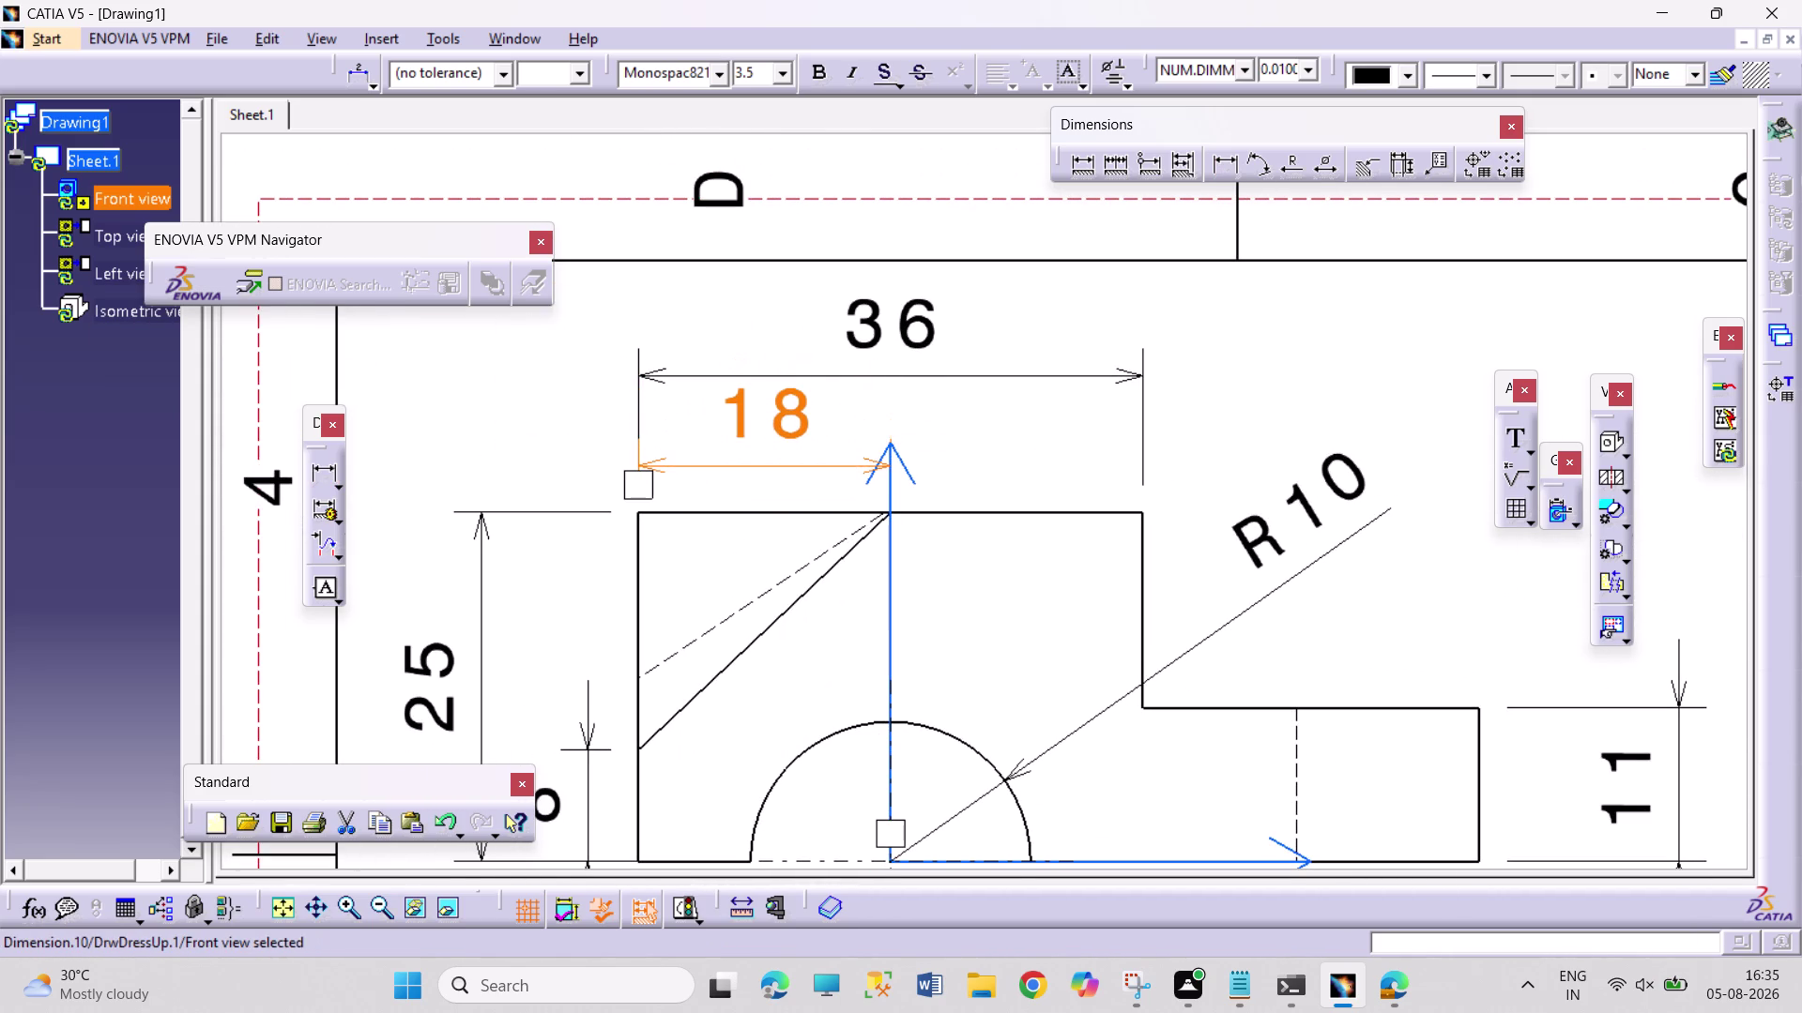
Move the Top view label lower beneath the top view.
middle_drag(952, 407, 951, 496)
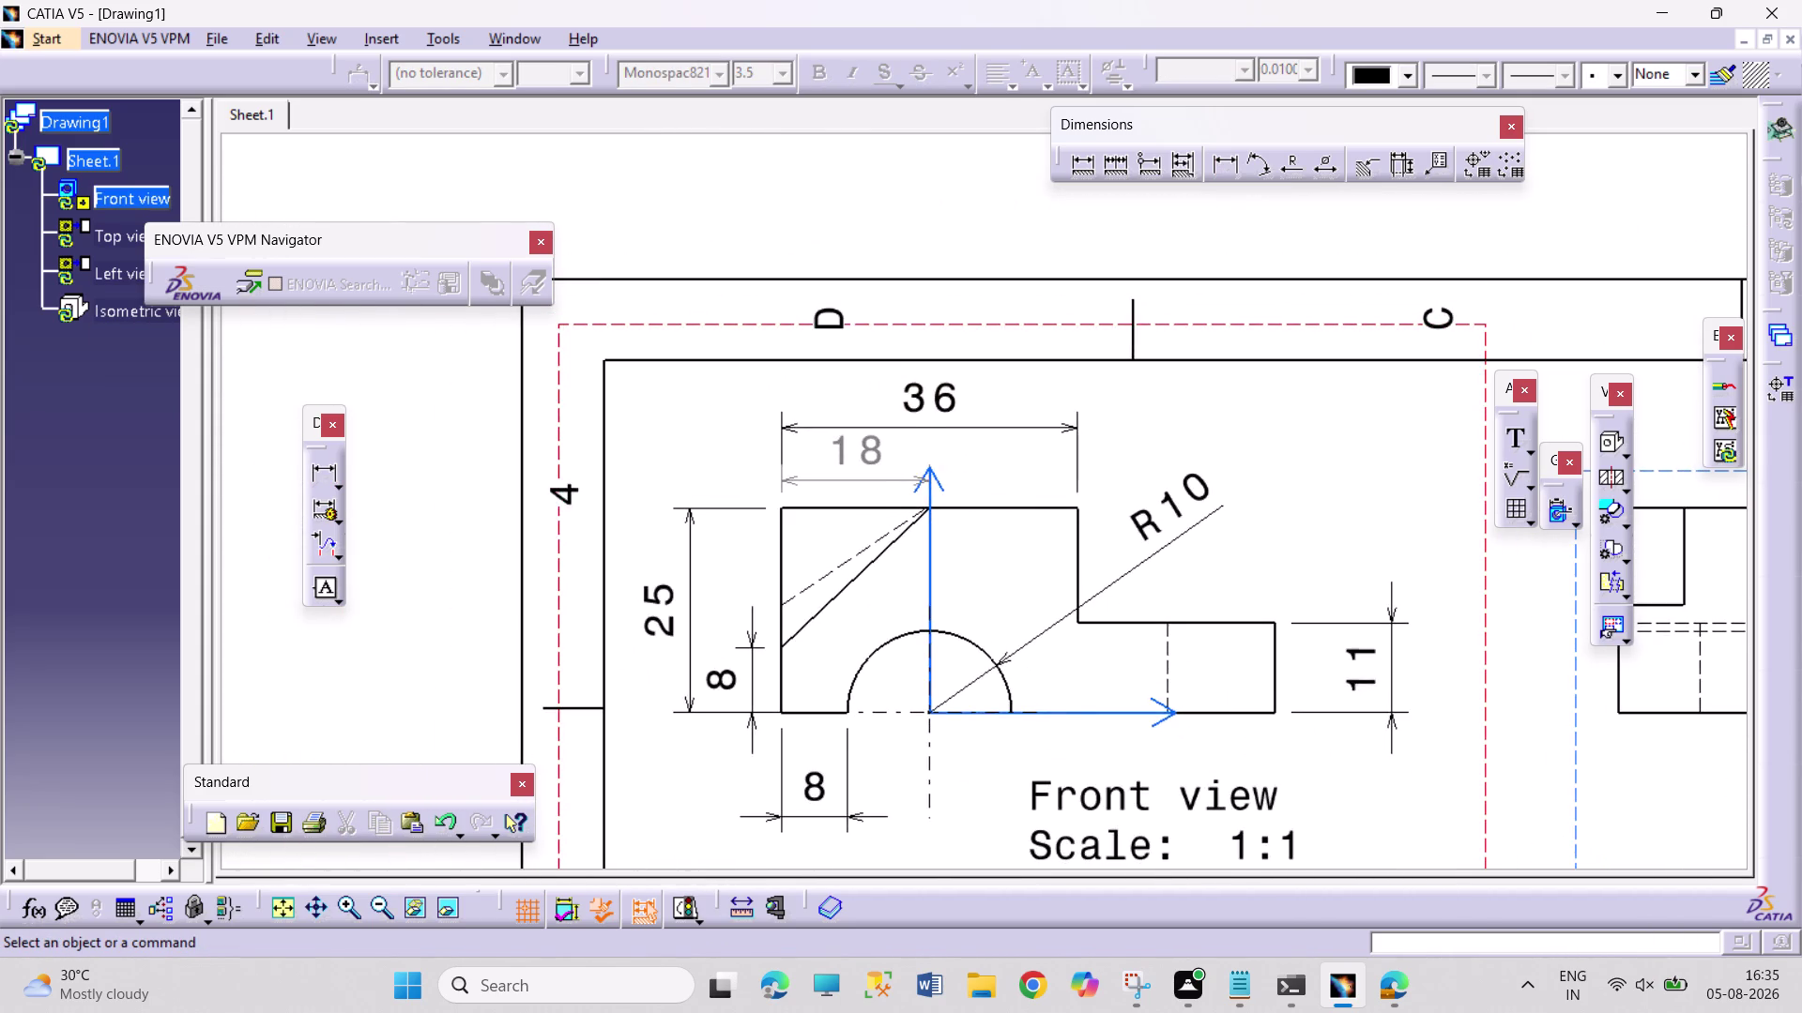
scroll(down, 3)
middle_drag(982, 541, 954, 435)
scroll(up, 3)
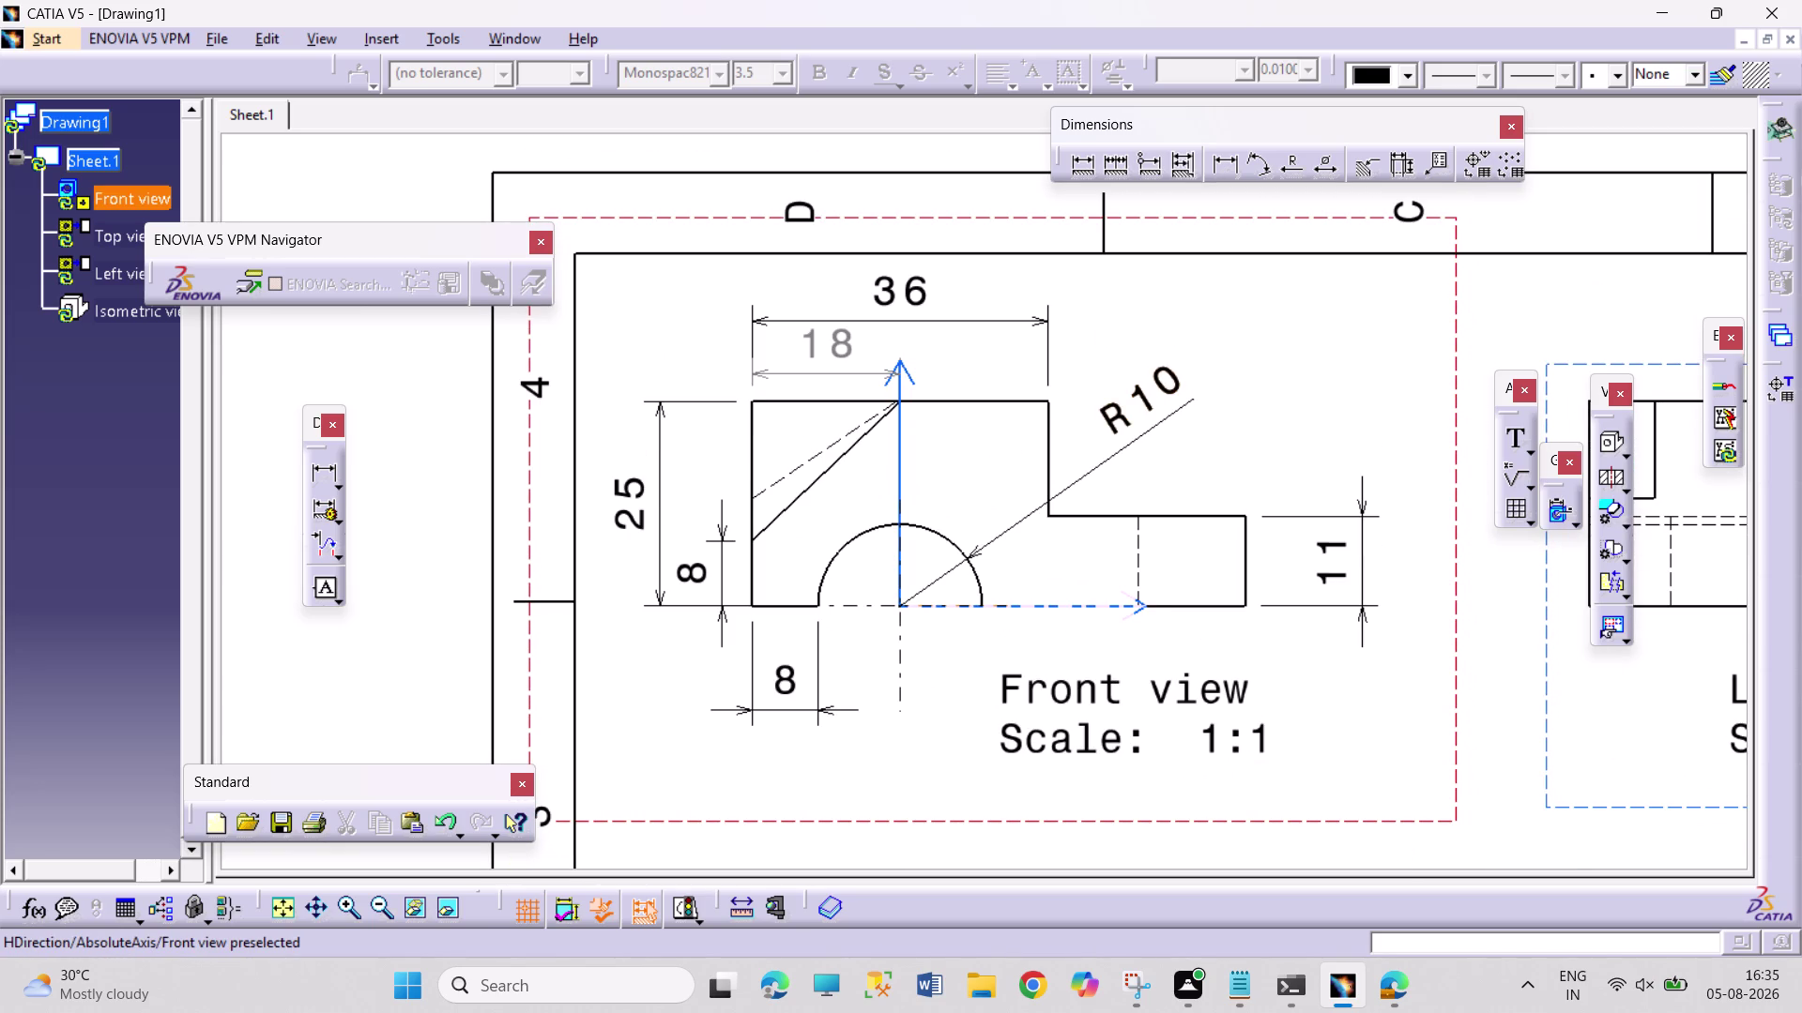
middle_drag(1053, 698, 1051, 571)
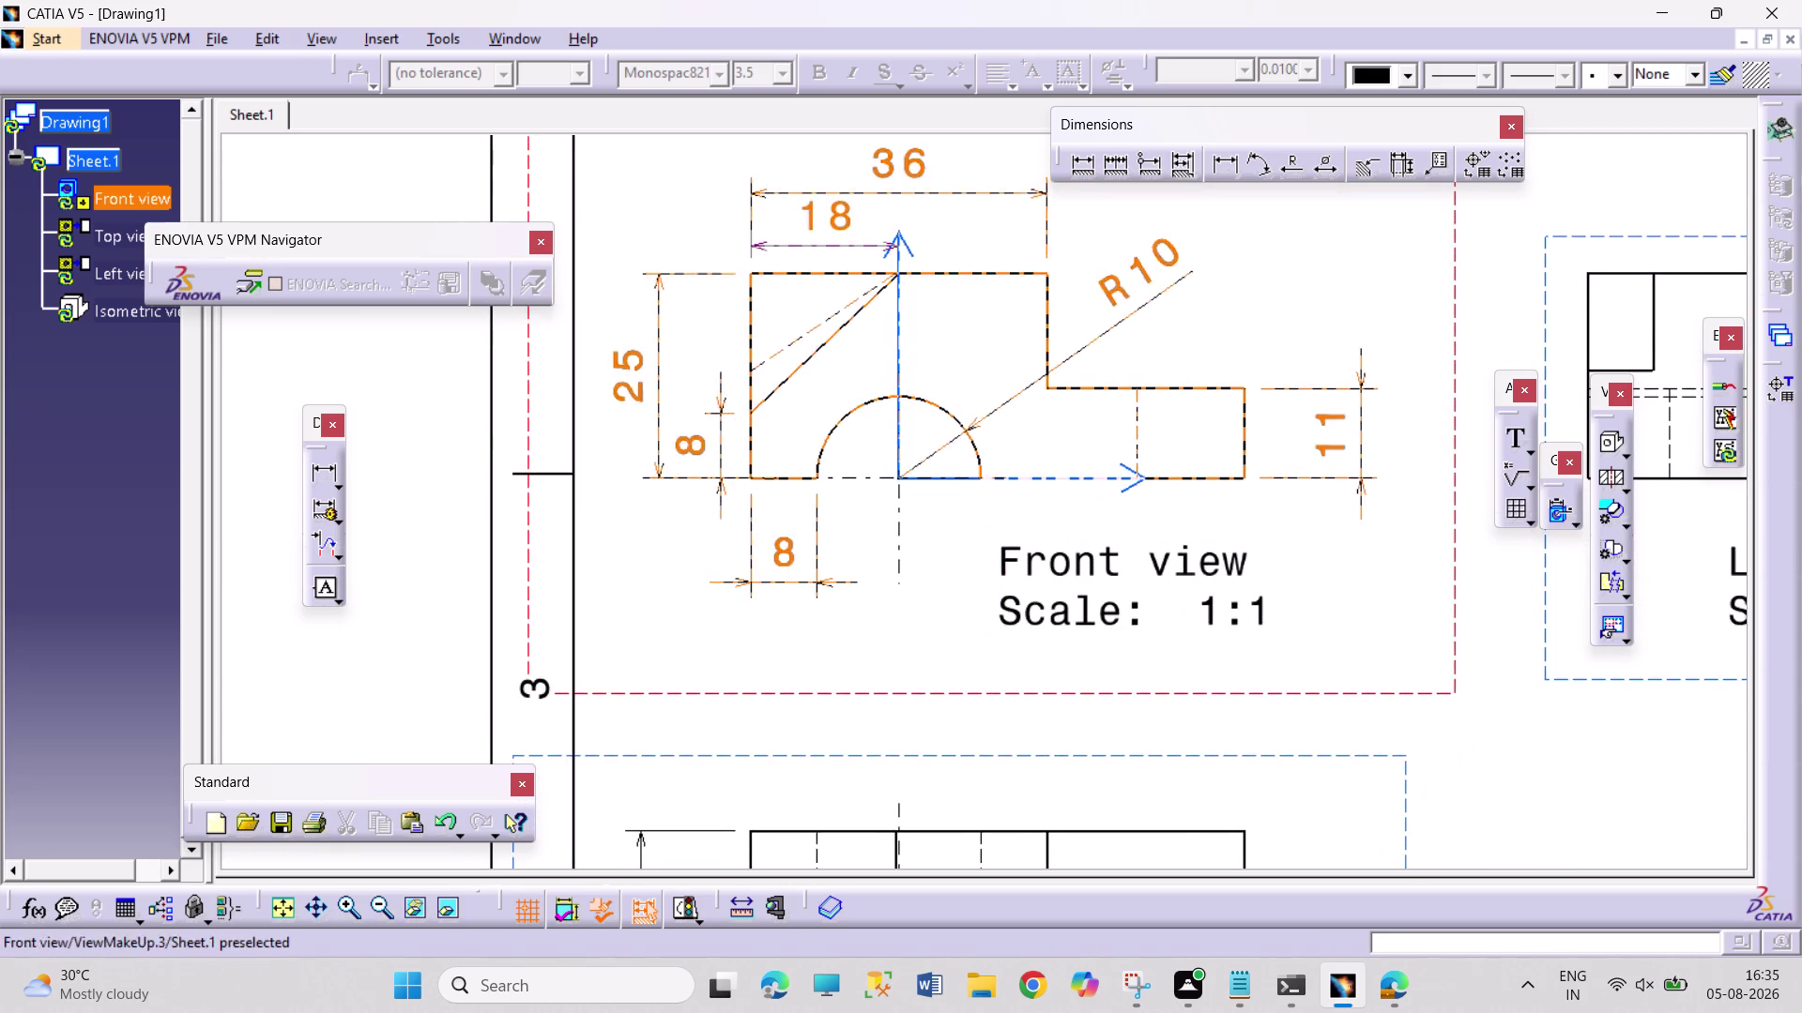
middle_drag(1070, 703, 979, 363)
middle_drag(1036, 545, 1077, 279)
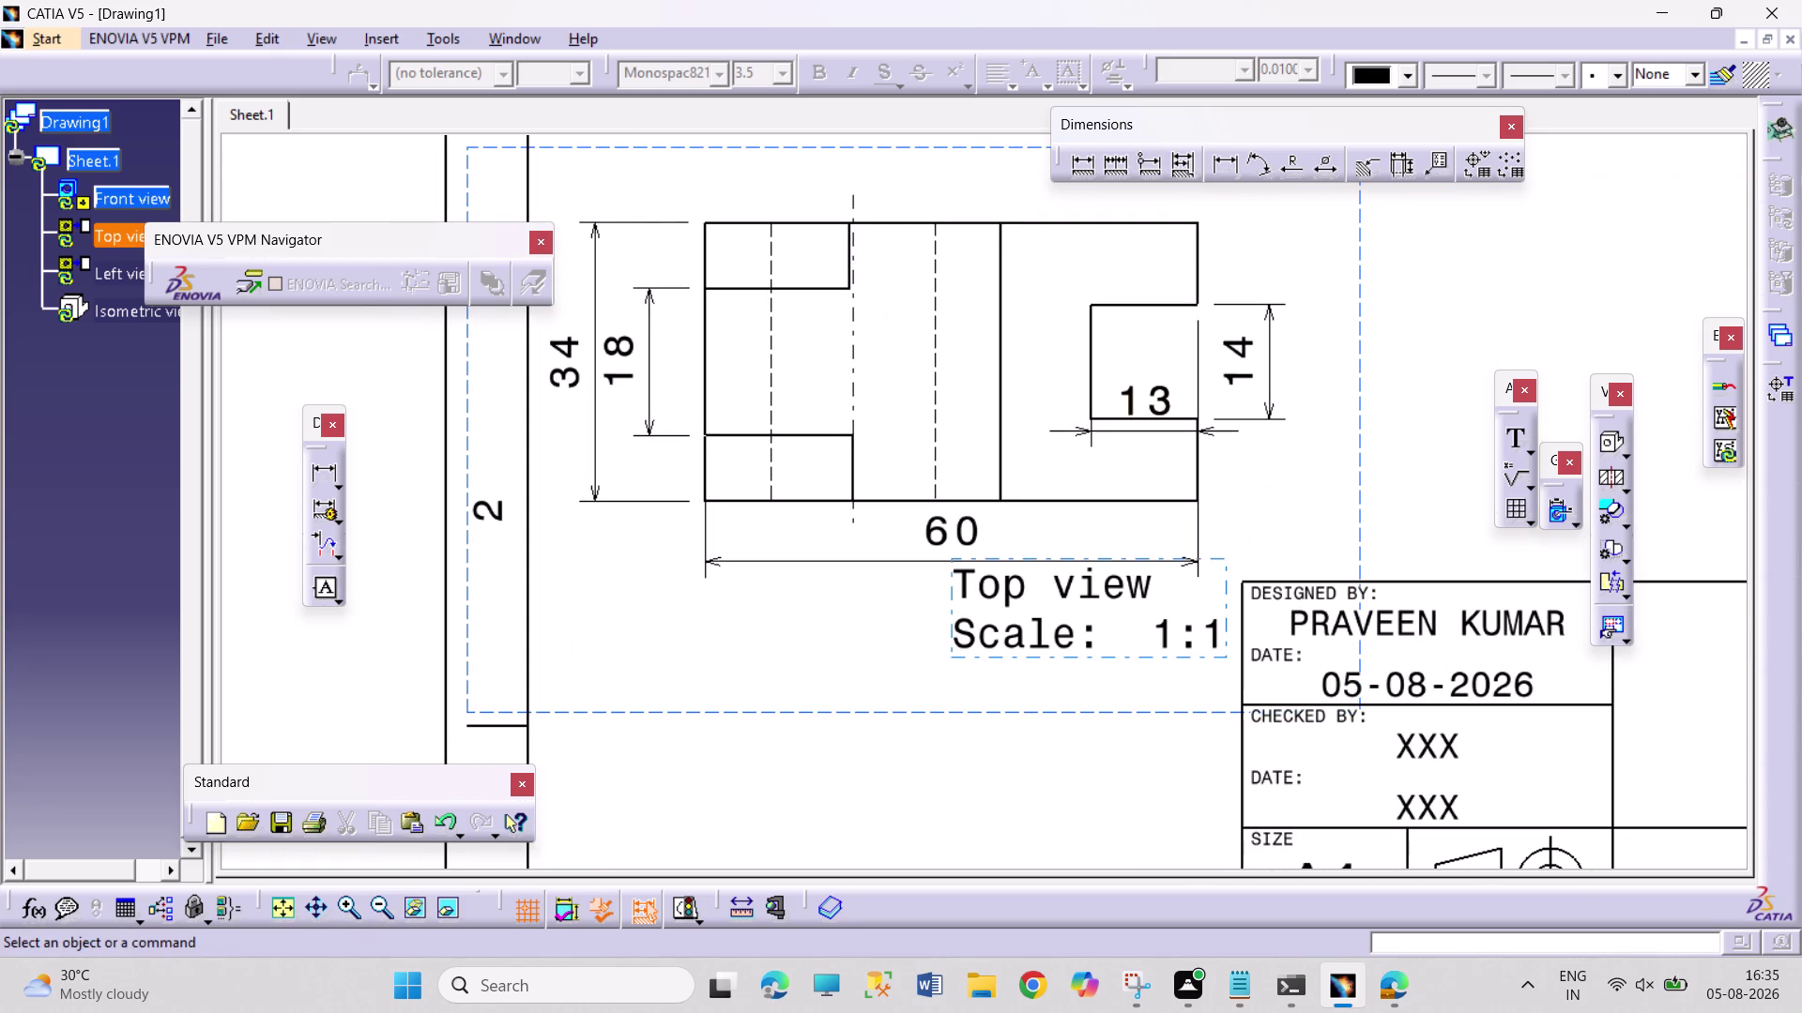
drag(1038, 642, 848, 704)
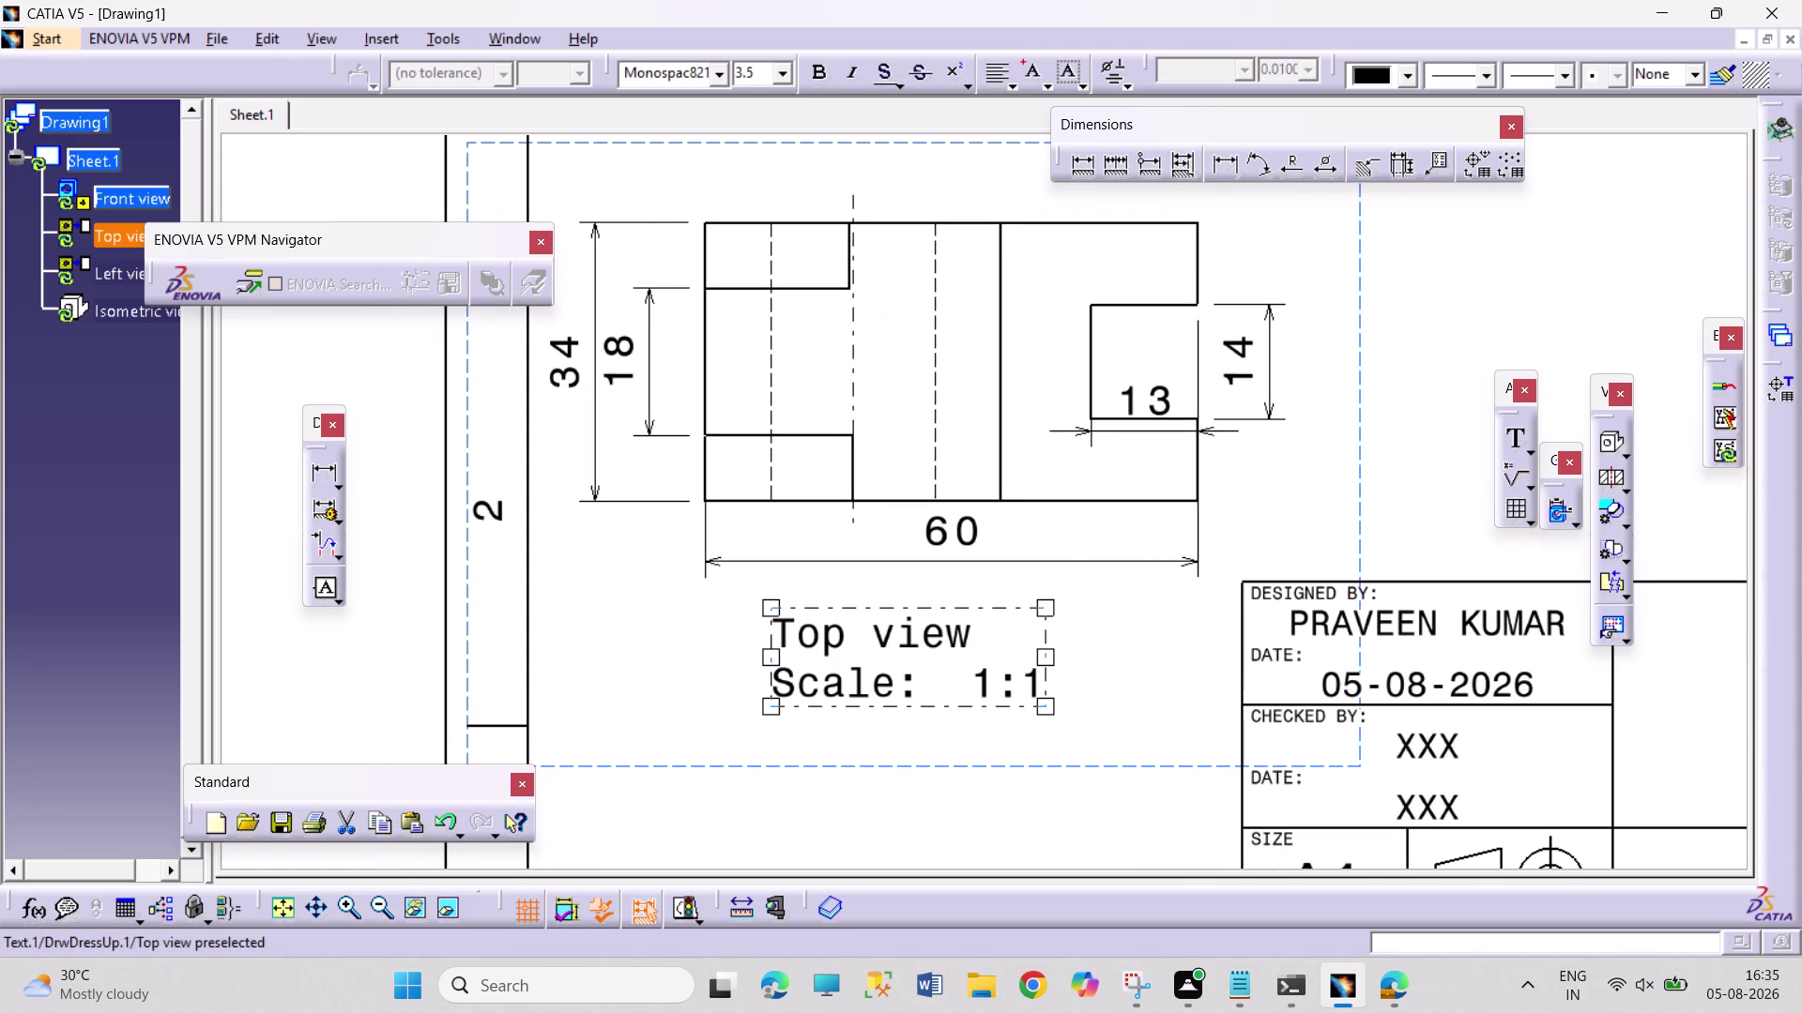
drag(848, 704, 864, 704)
click(1409, 442)
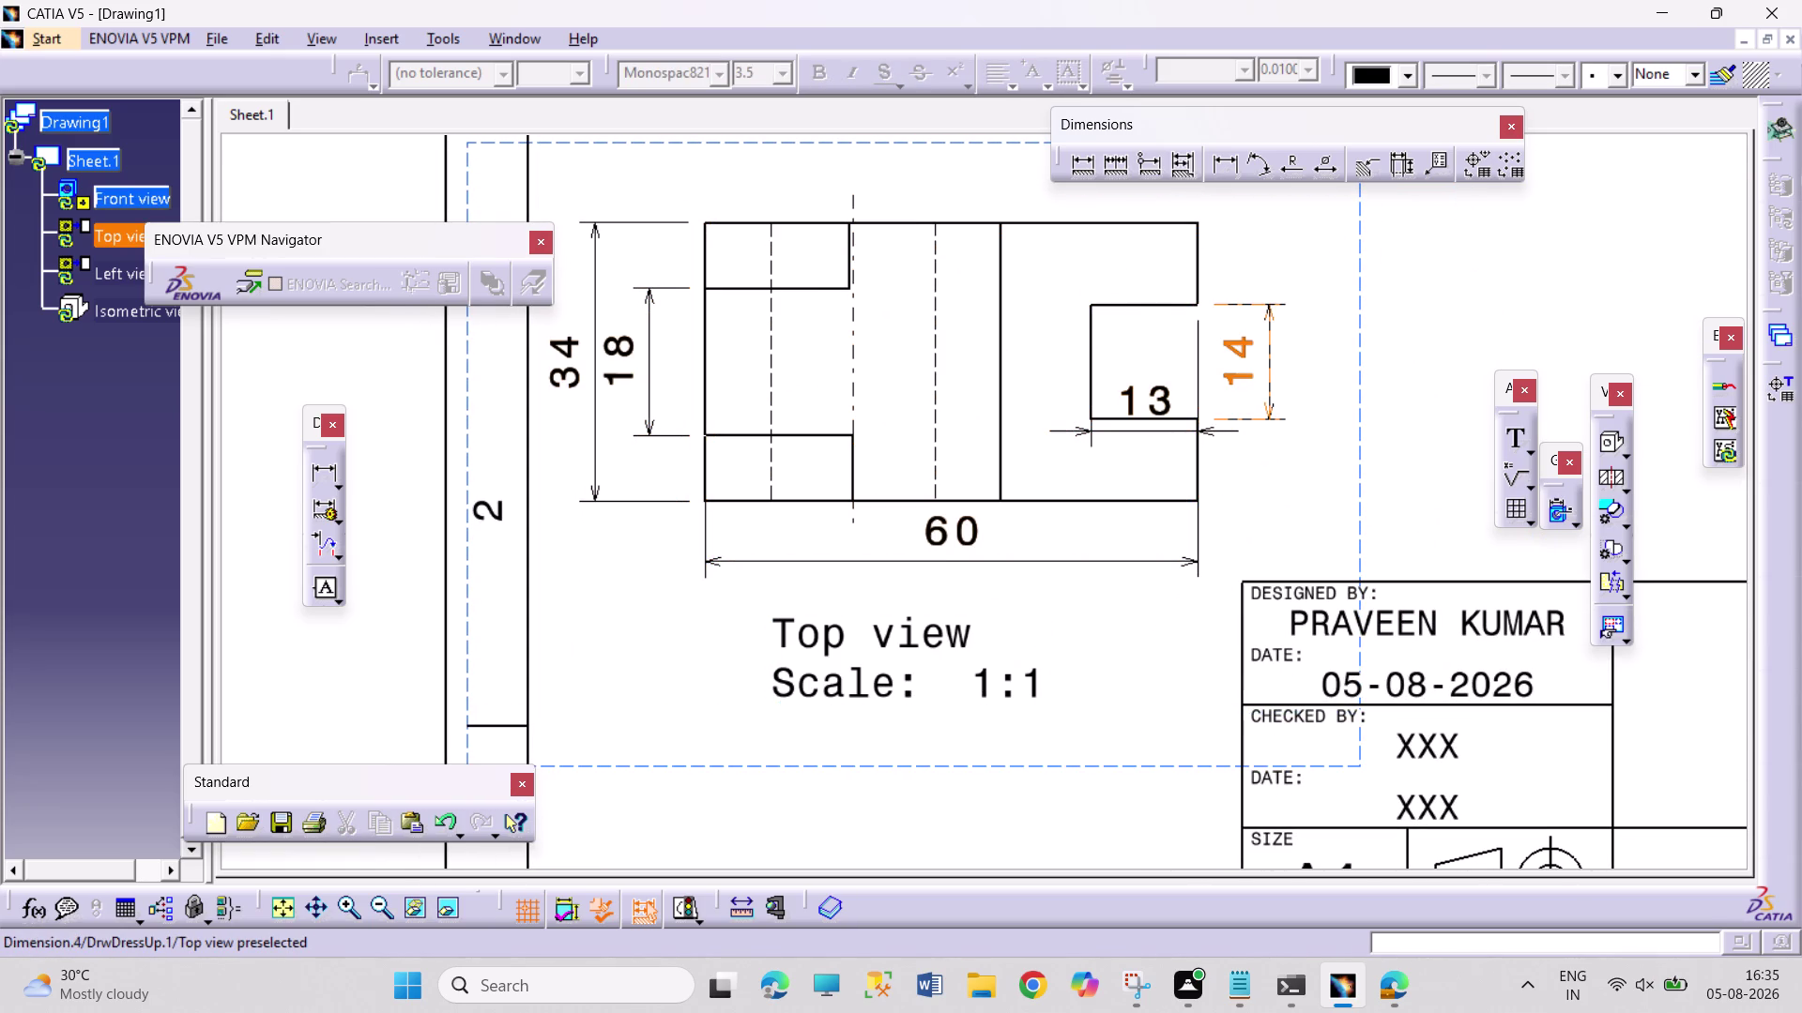
Move the 13 dimension inside the notch and zoom out to the whole sheet.
drag(1128, 405, 1131, 376)
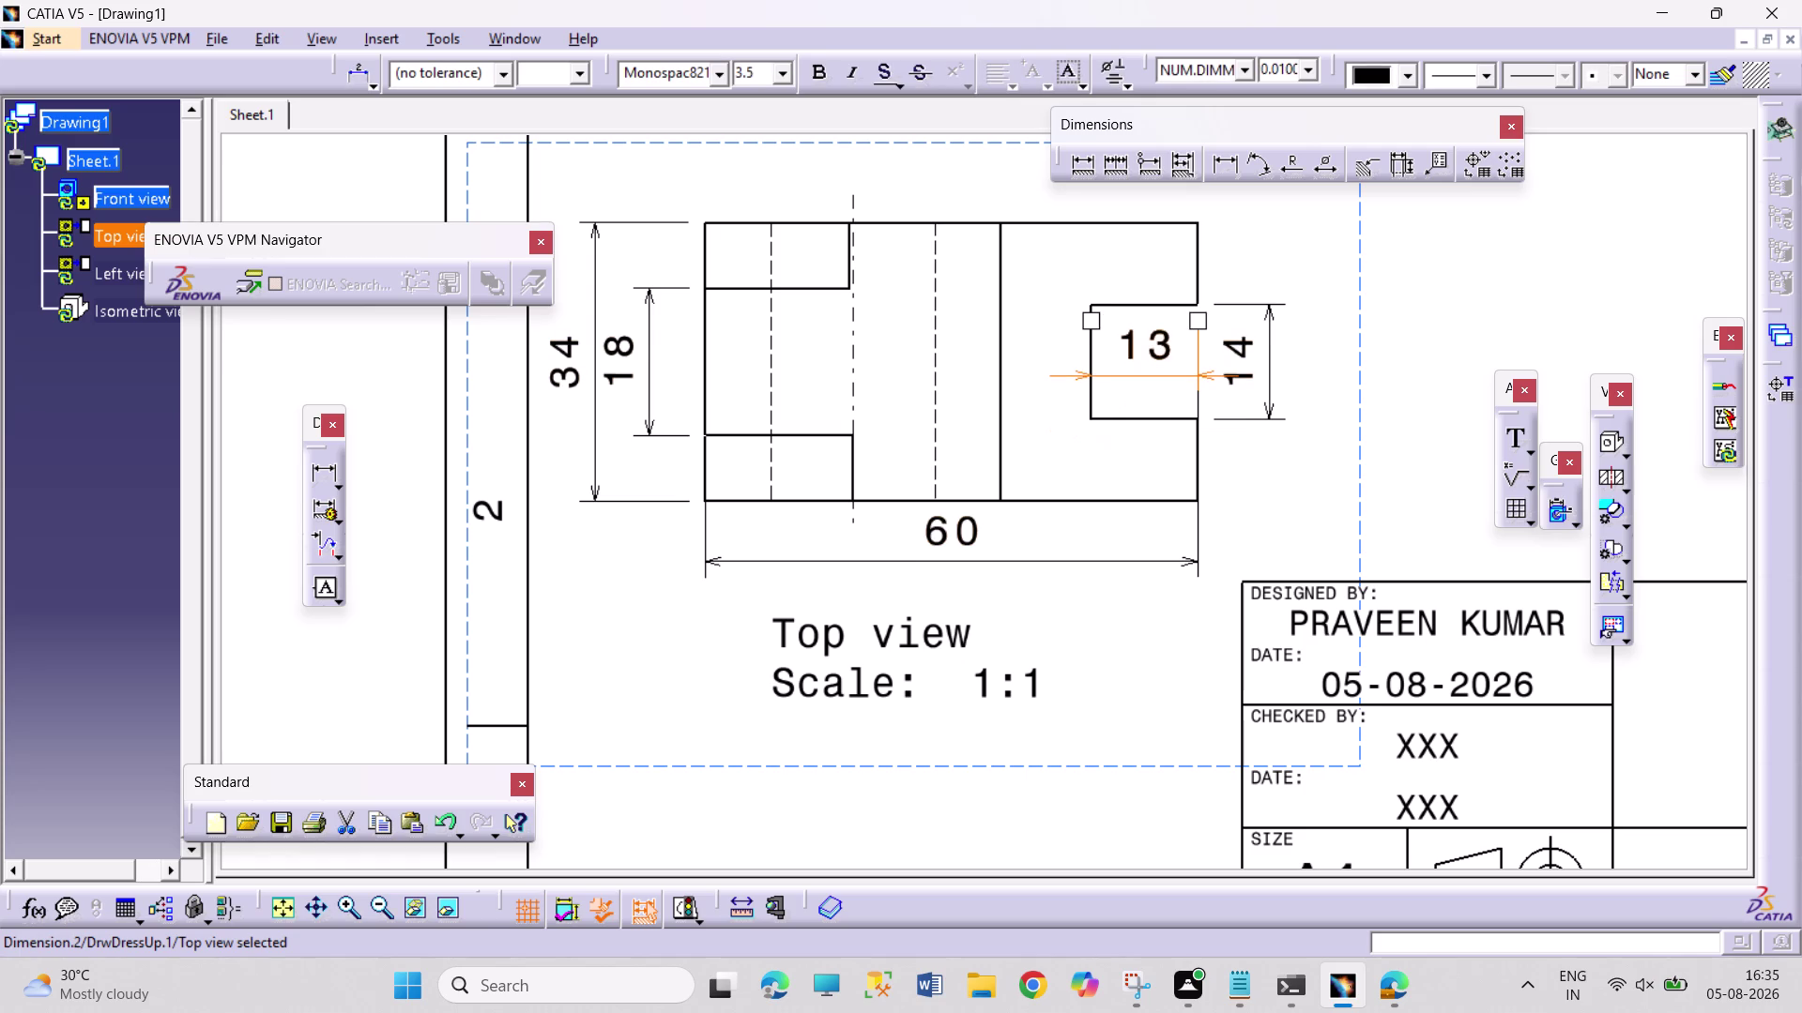
click(1396, 397)
click(1440, 419)
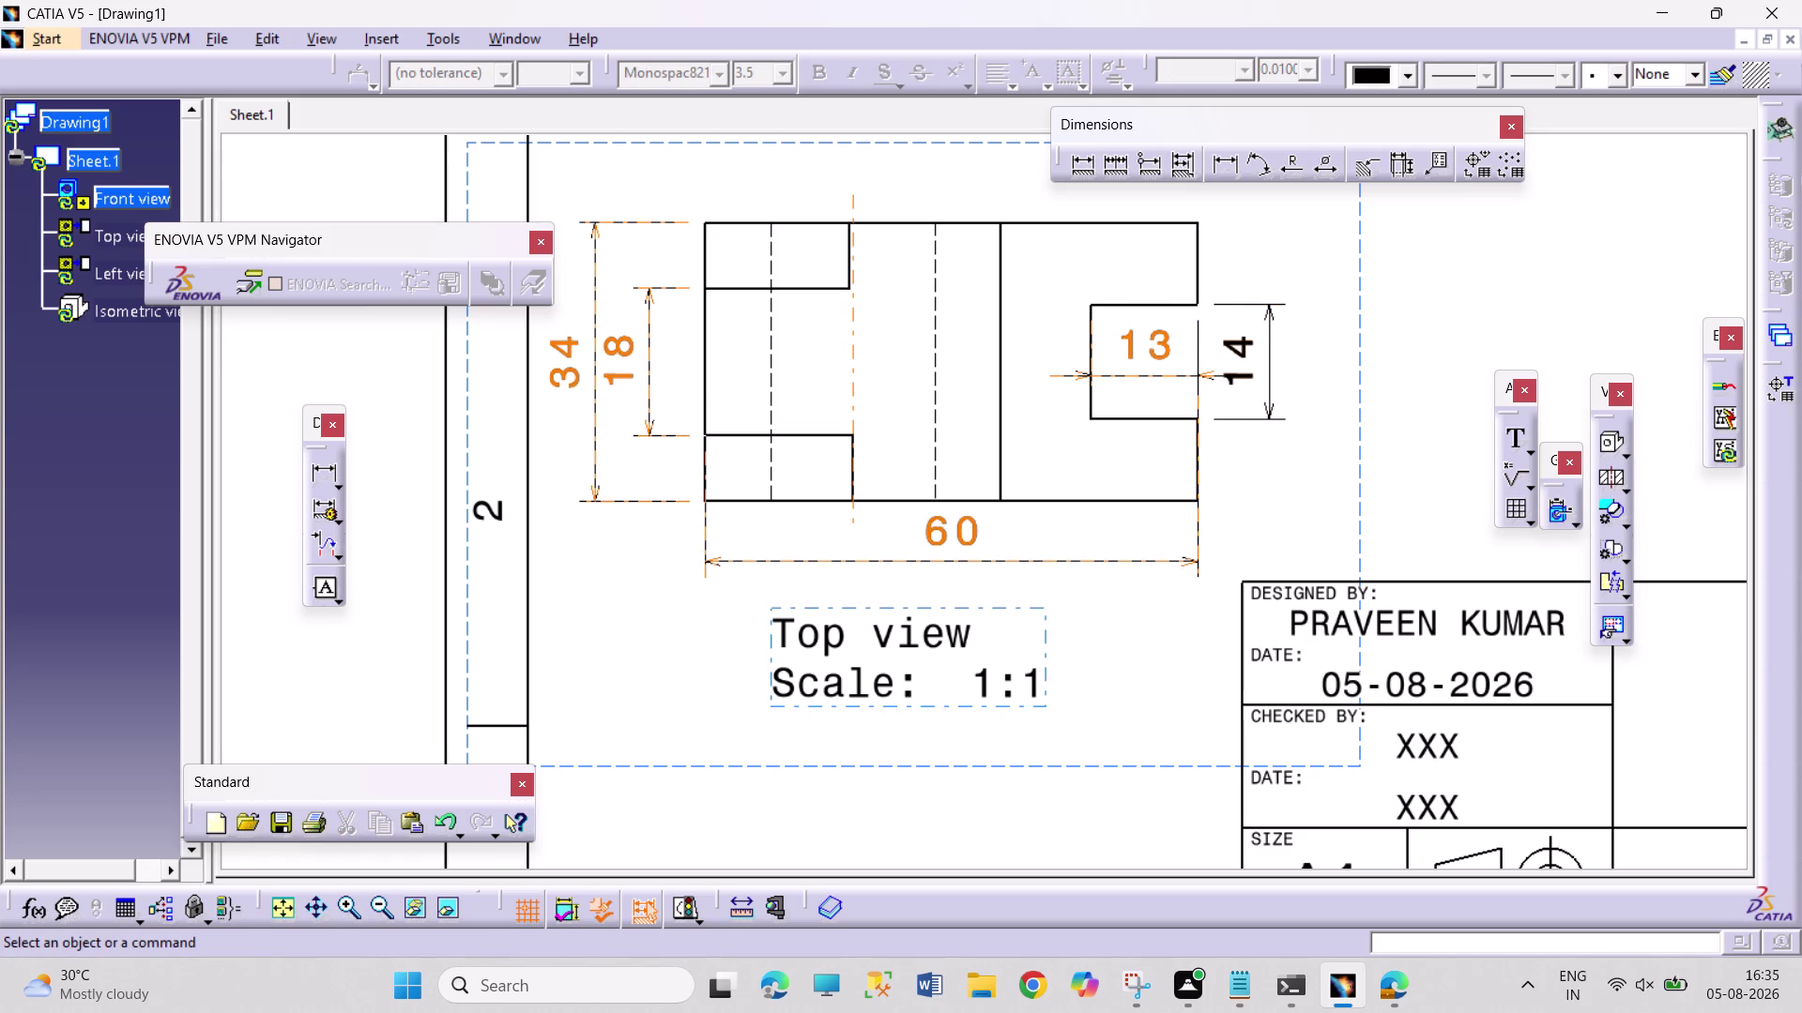
middle_drag(1442, 390, 855, 482)
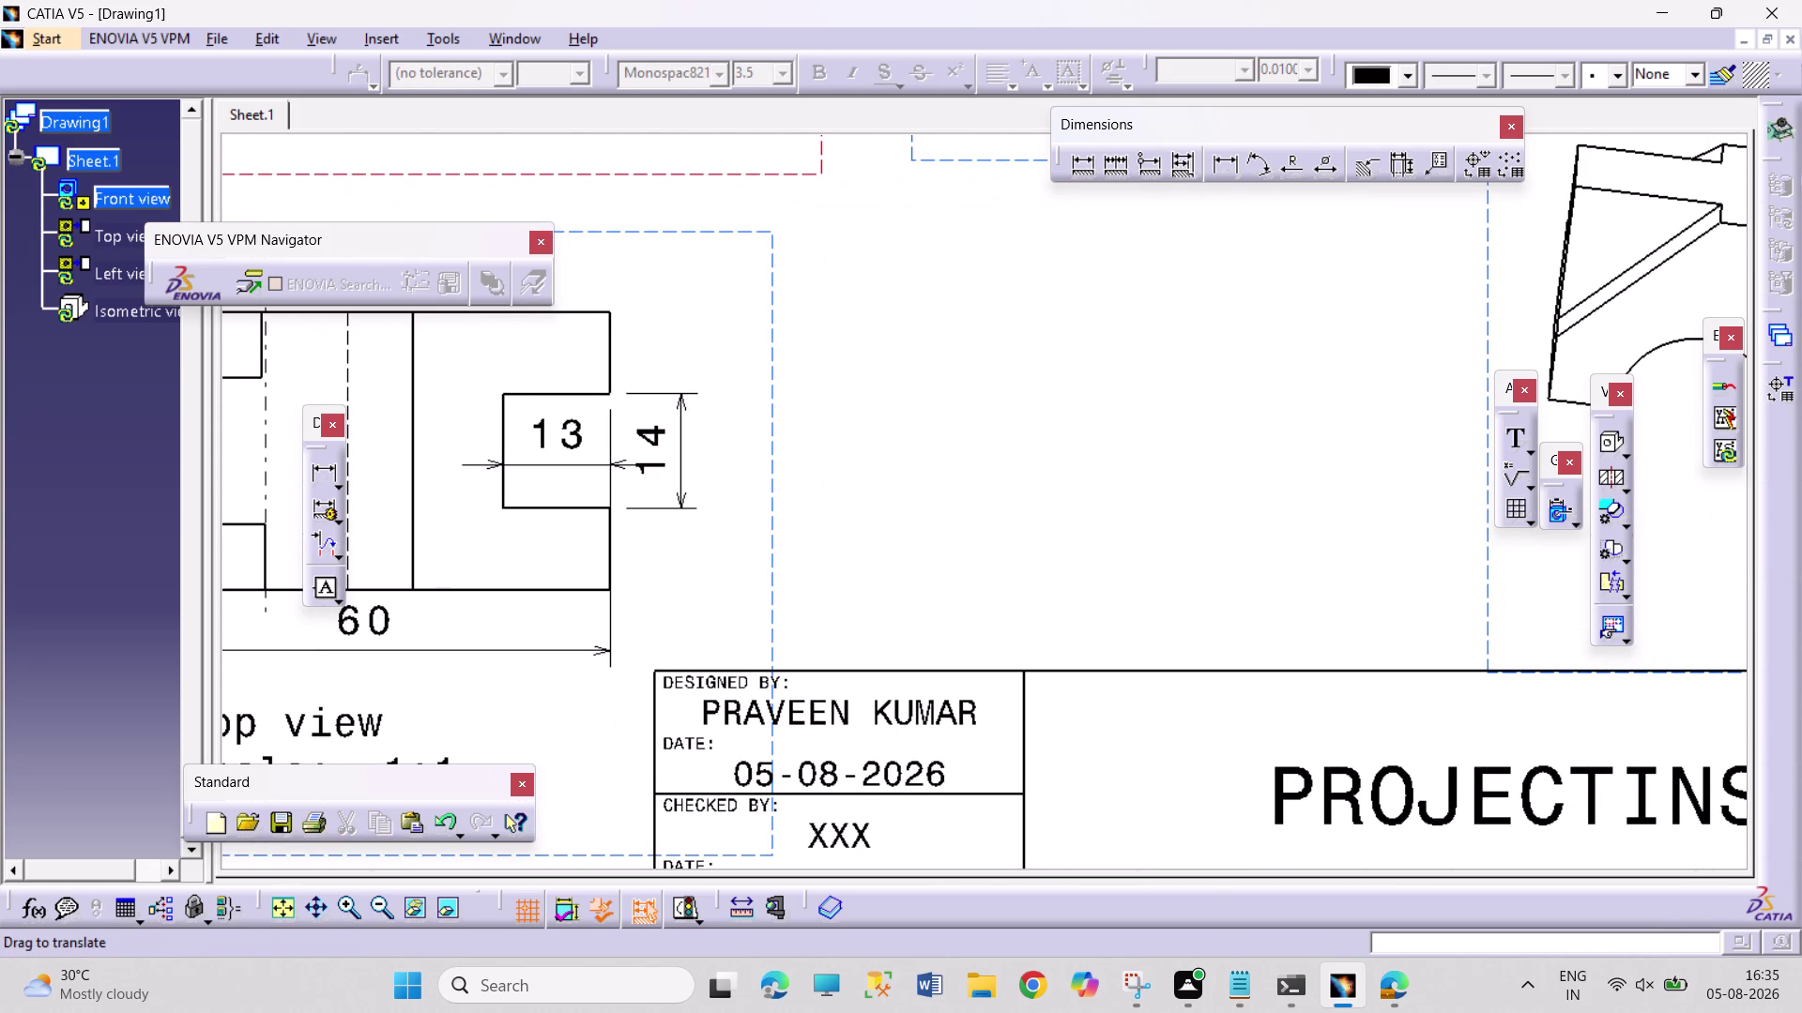
middle_drag(1051, 366, 1011, 559)
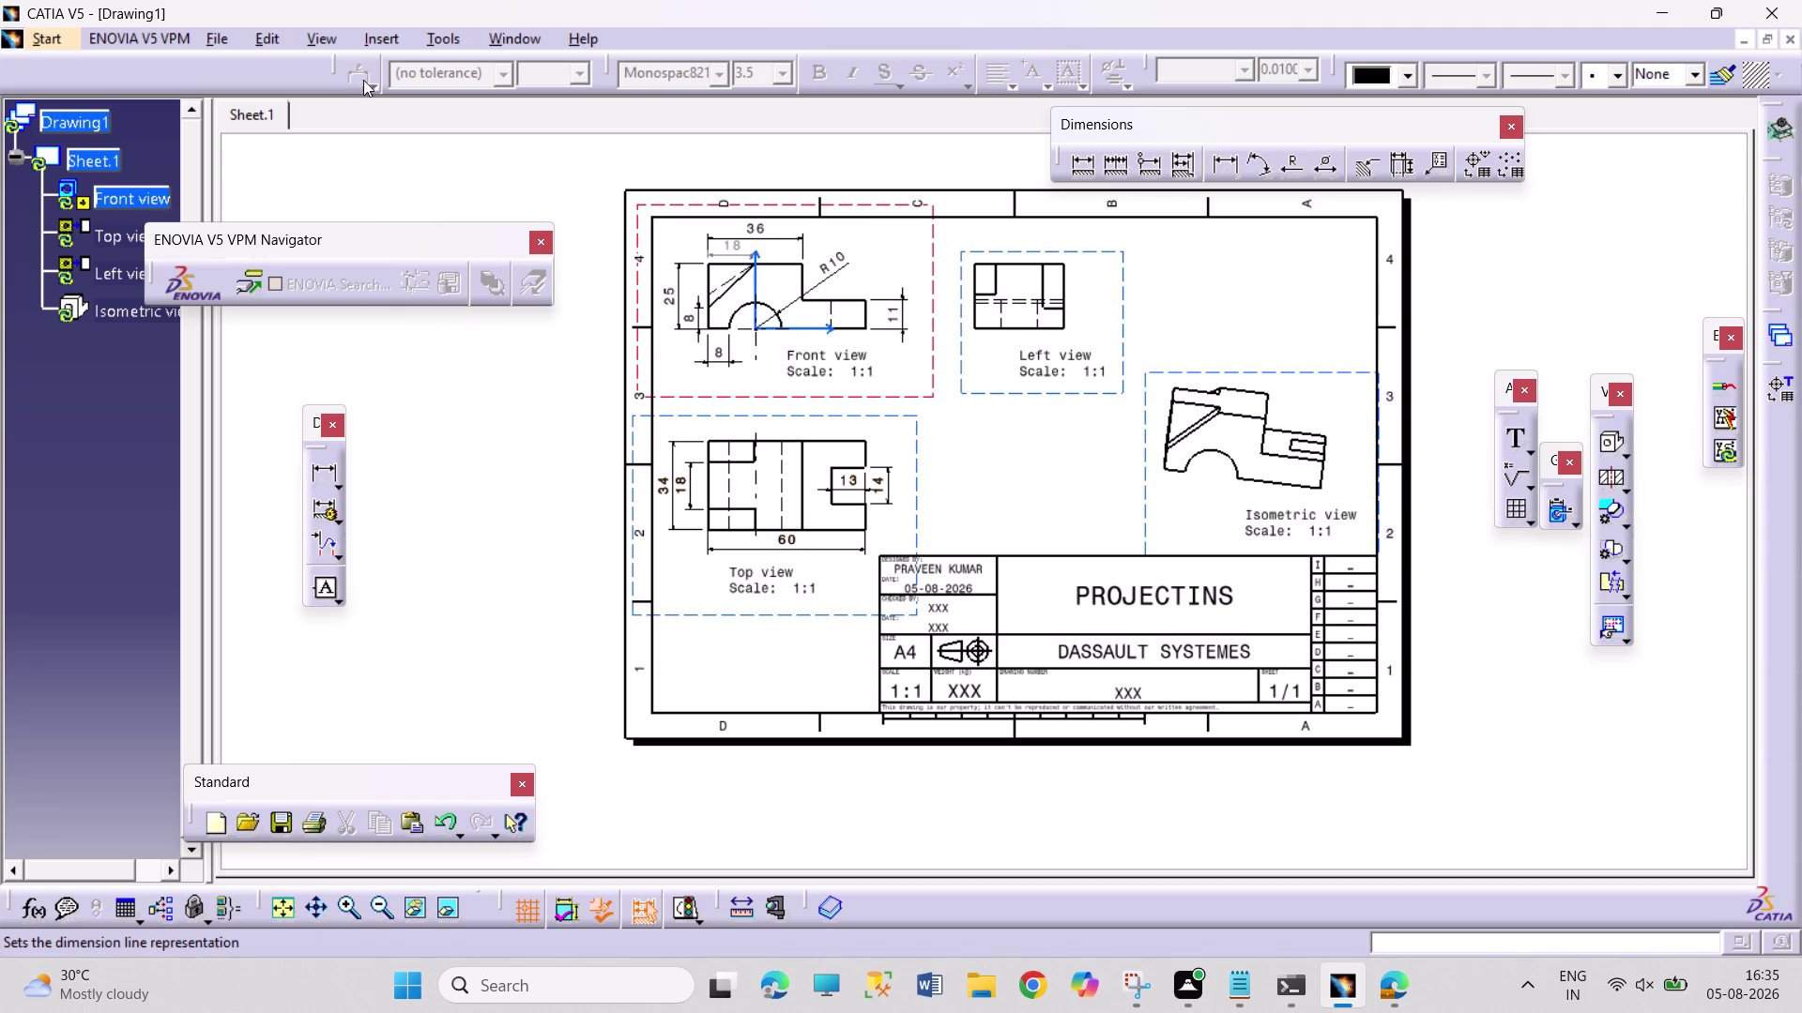
In Sheet Background, edit the title text from PROJECTINS to PROJECTIONS.
click(277, 38)
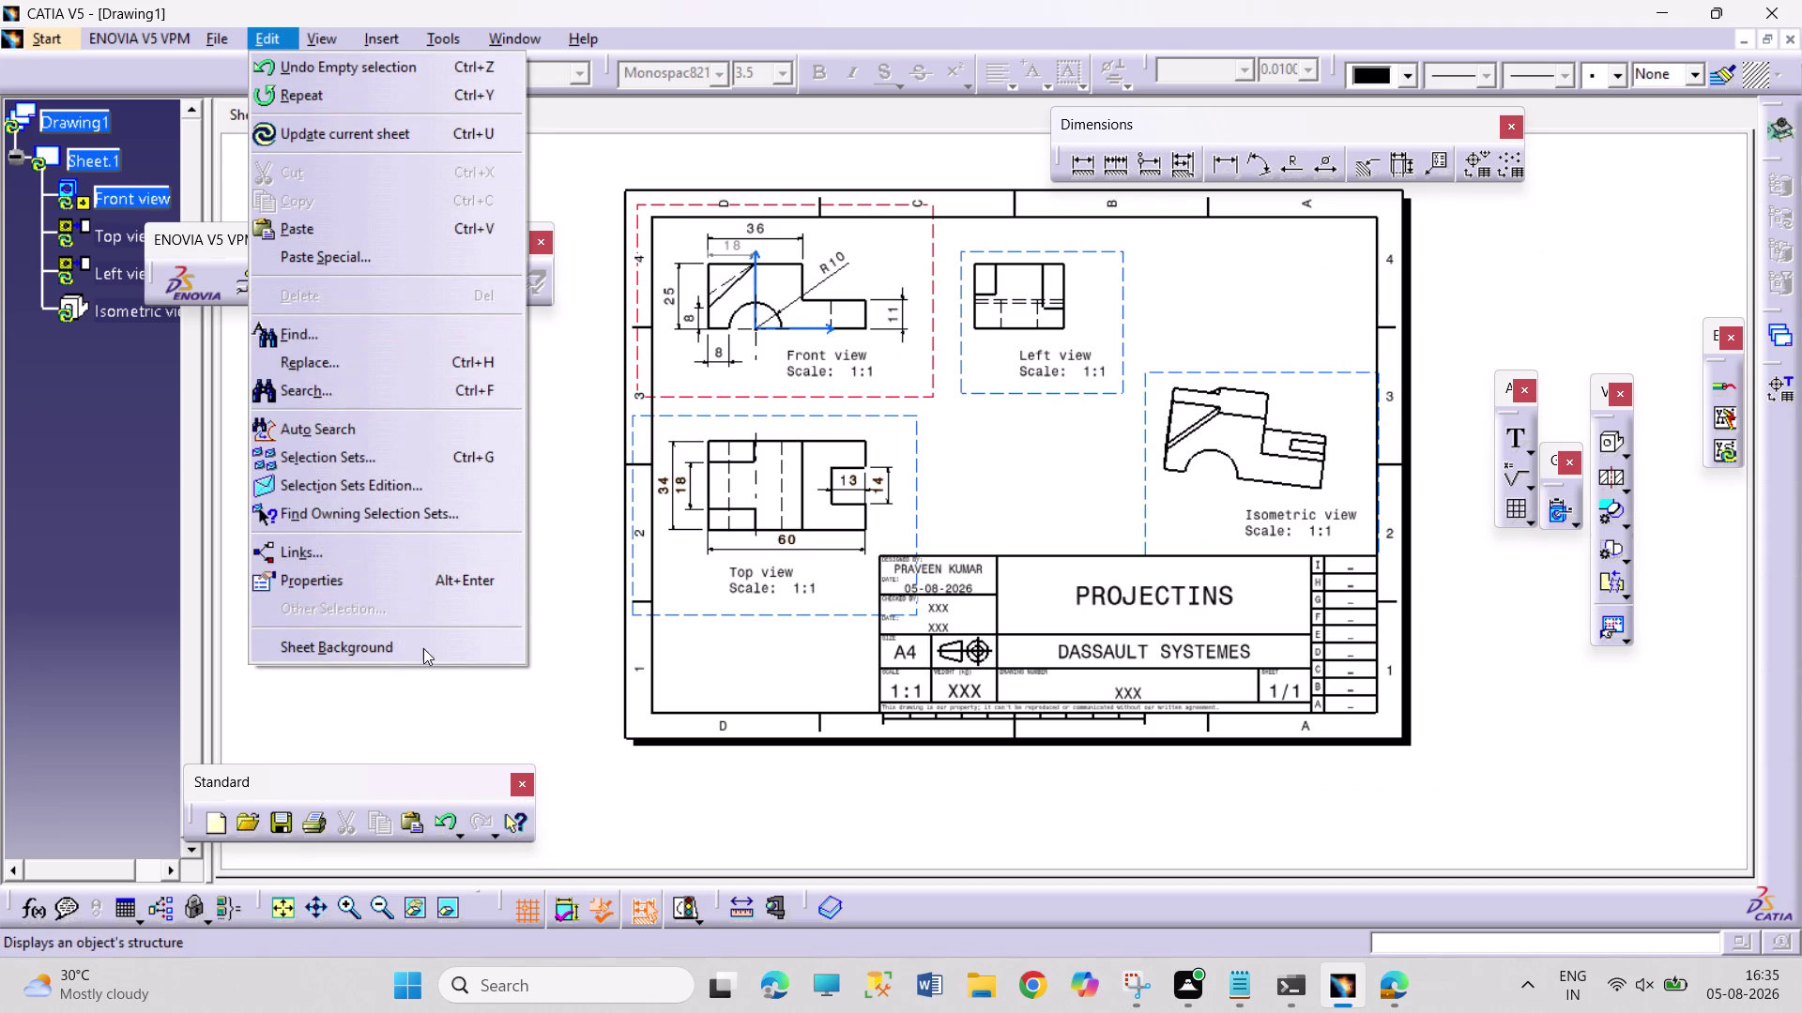
click(423, 649)
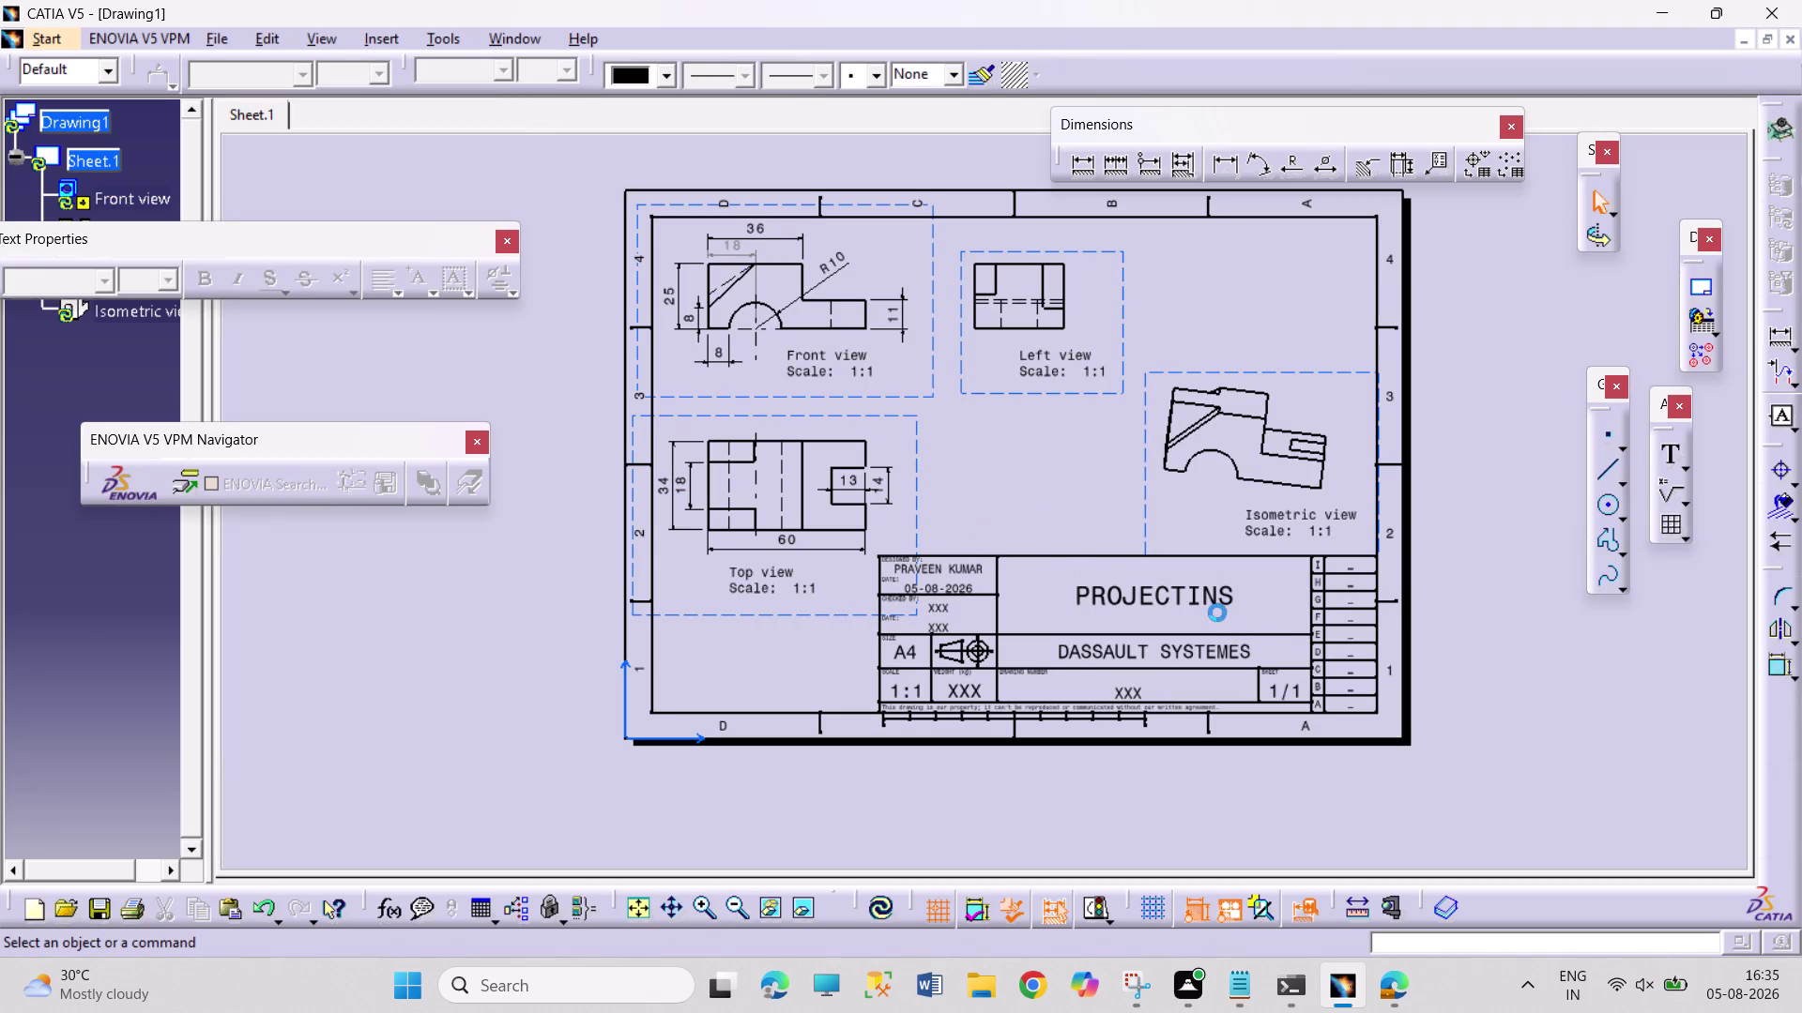
double_click(1211, 602)
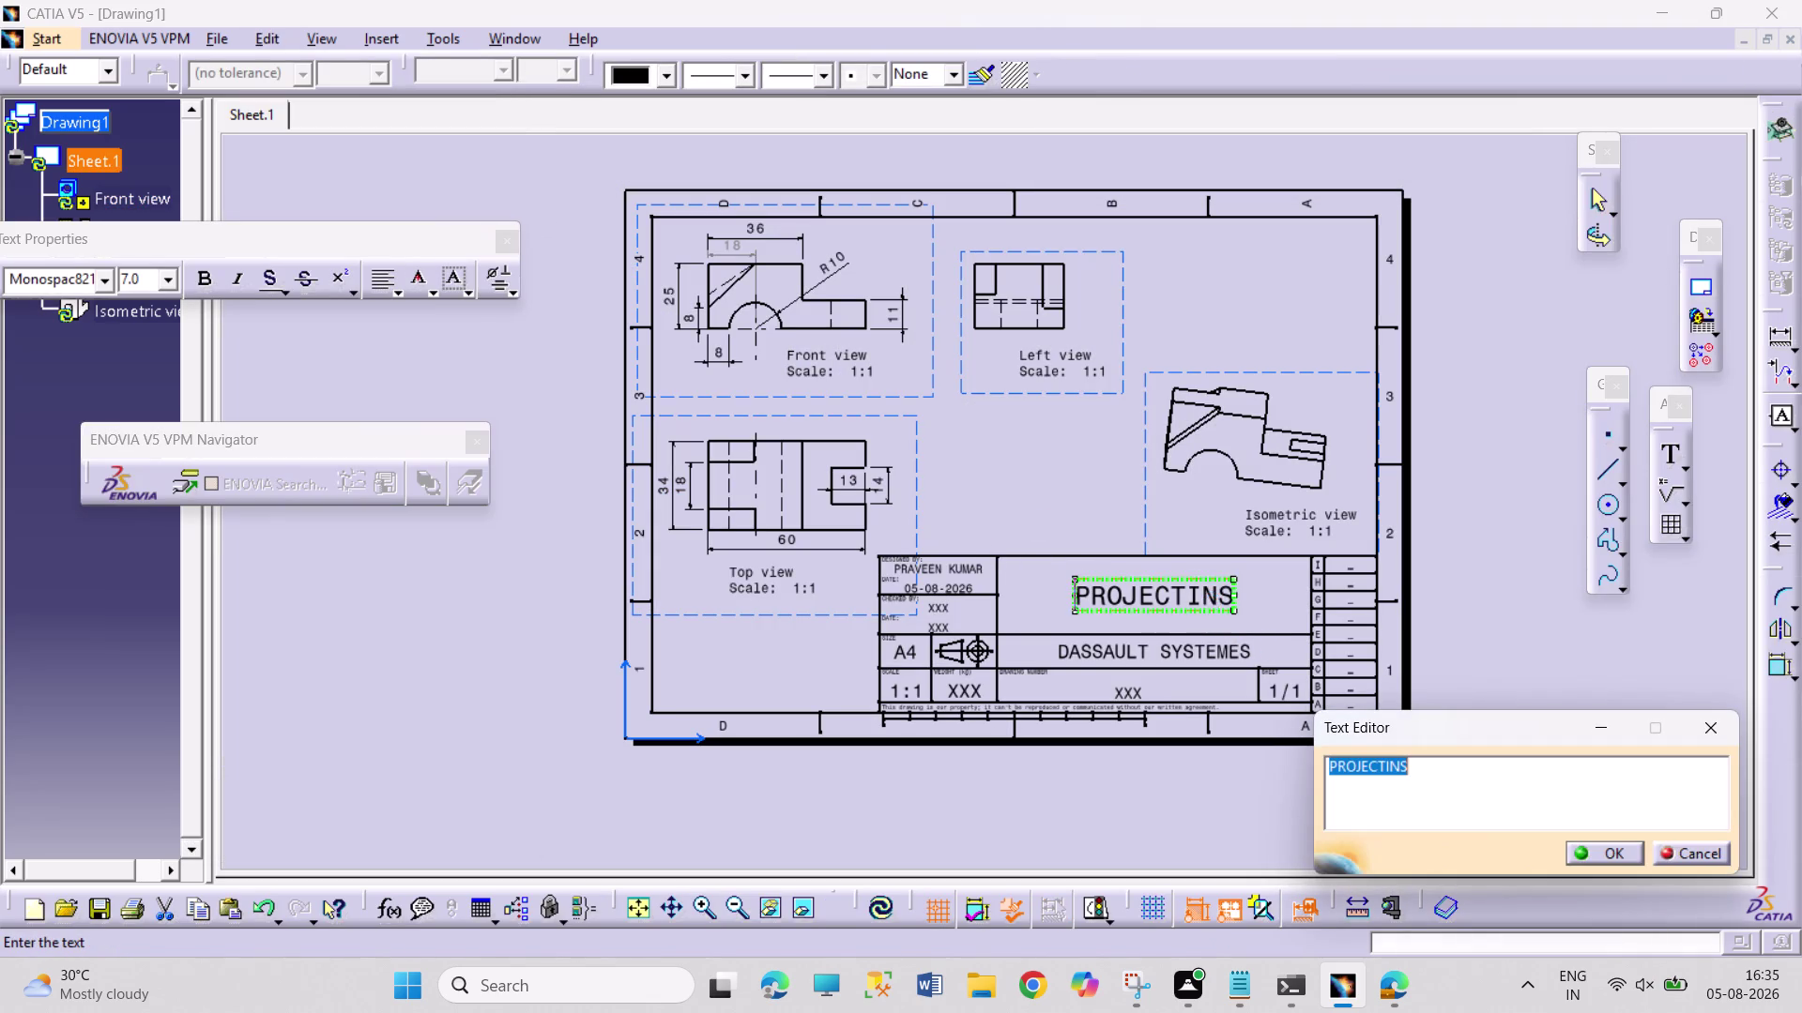
click(1388, 773)
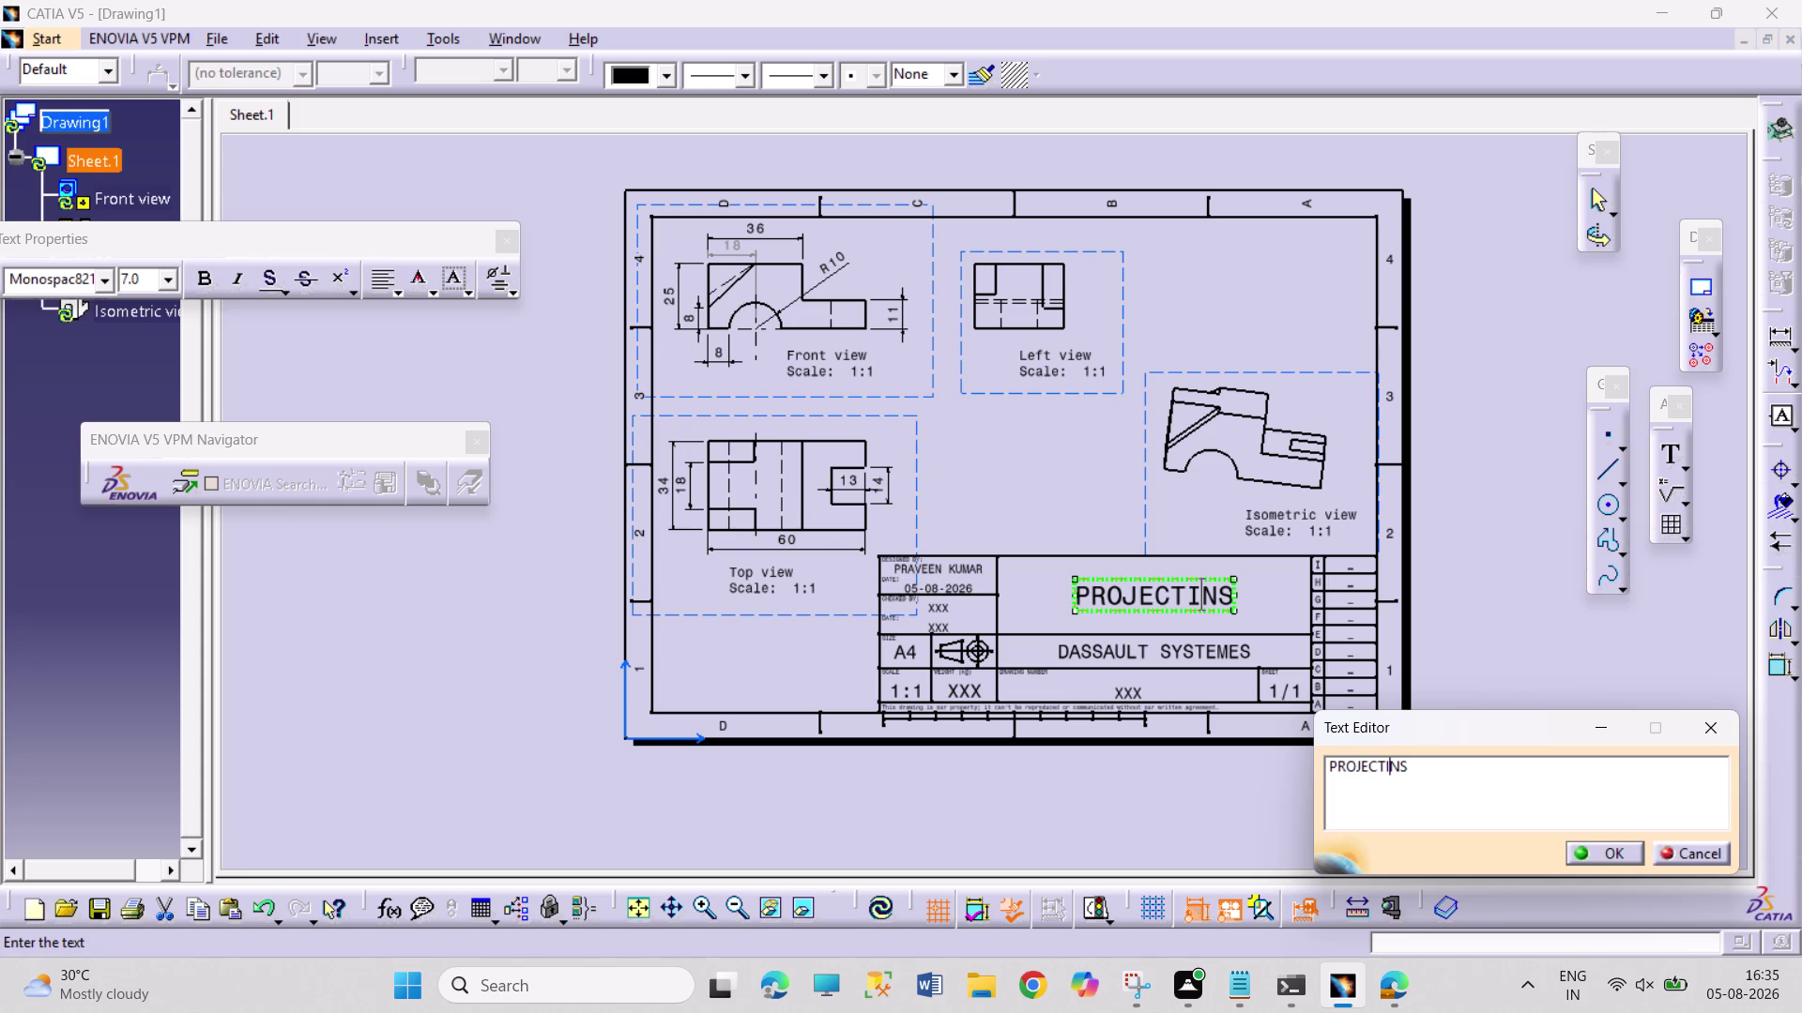
key(0)
key(Right)
key(Right)
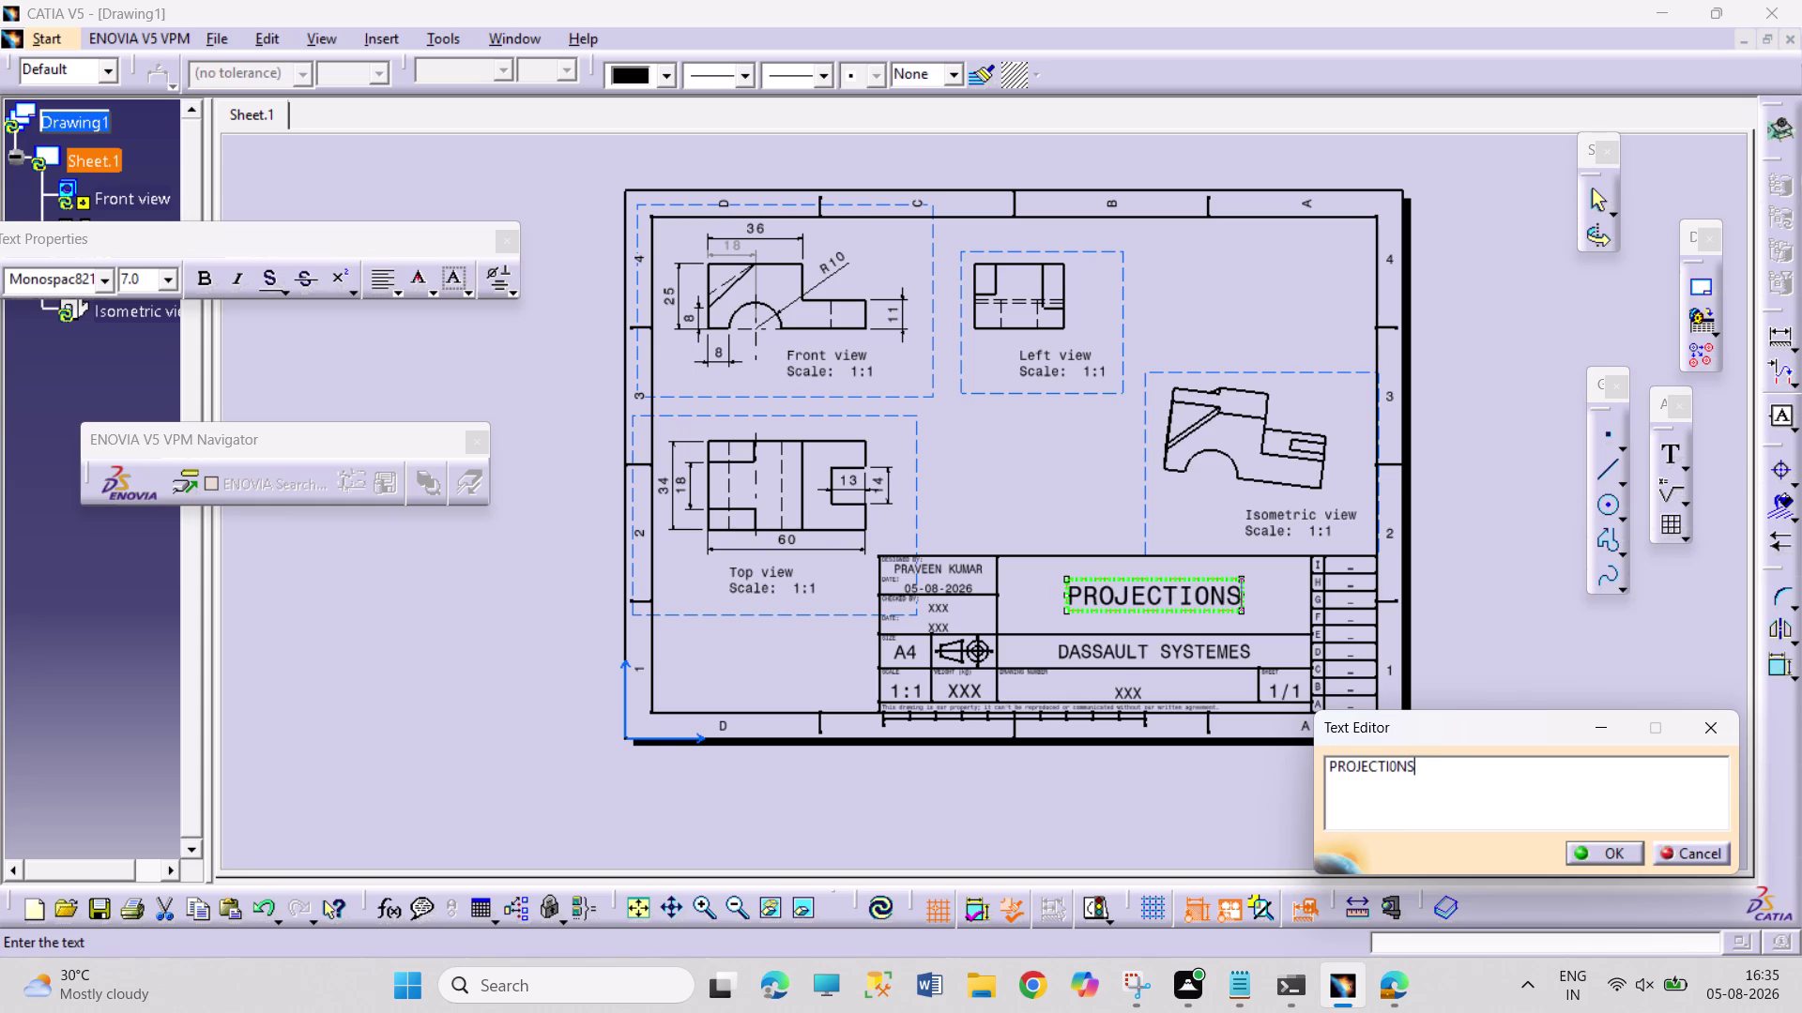
key(BackSpace)
key(s)
key(Return)
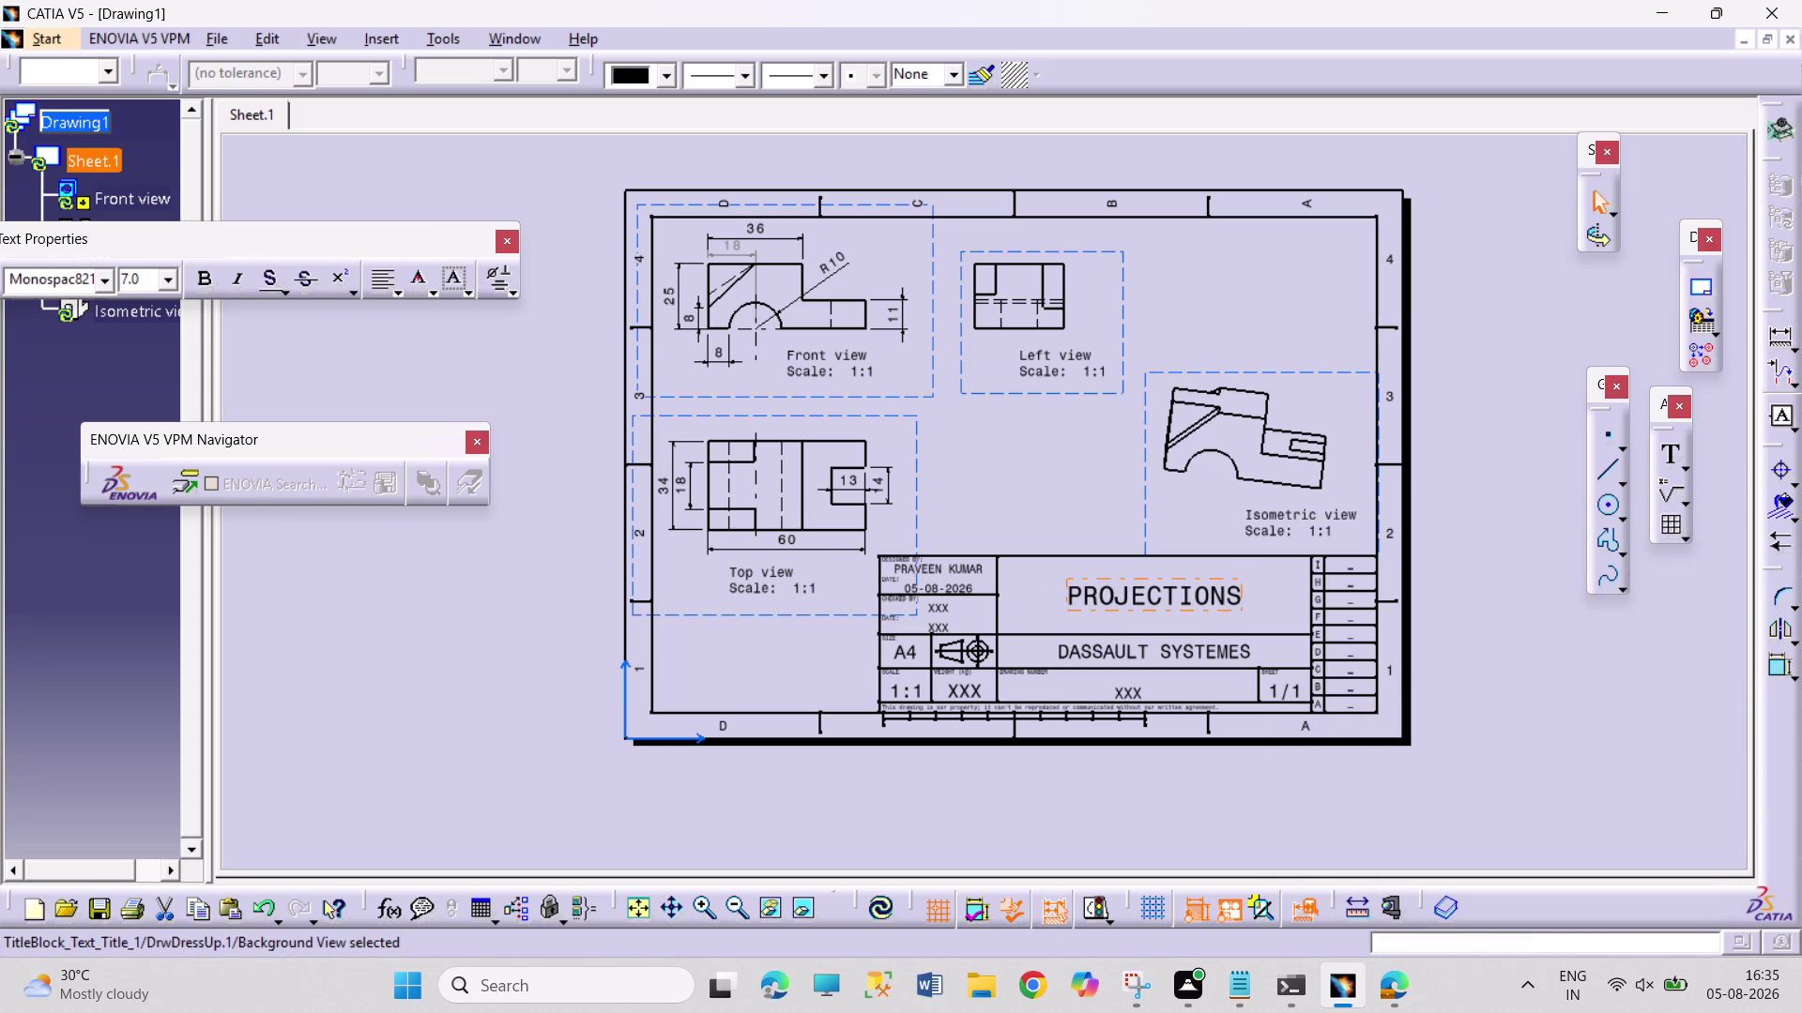
click(316, 34)
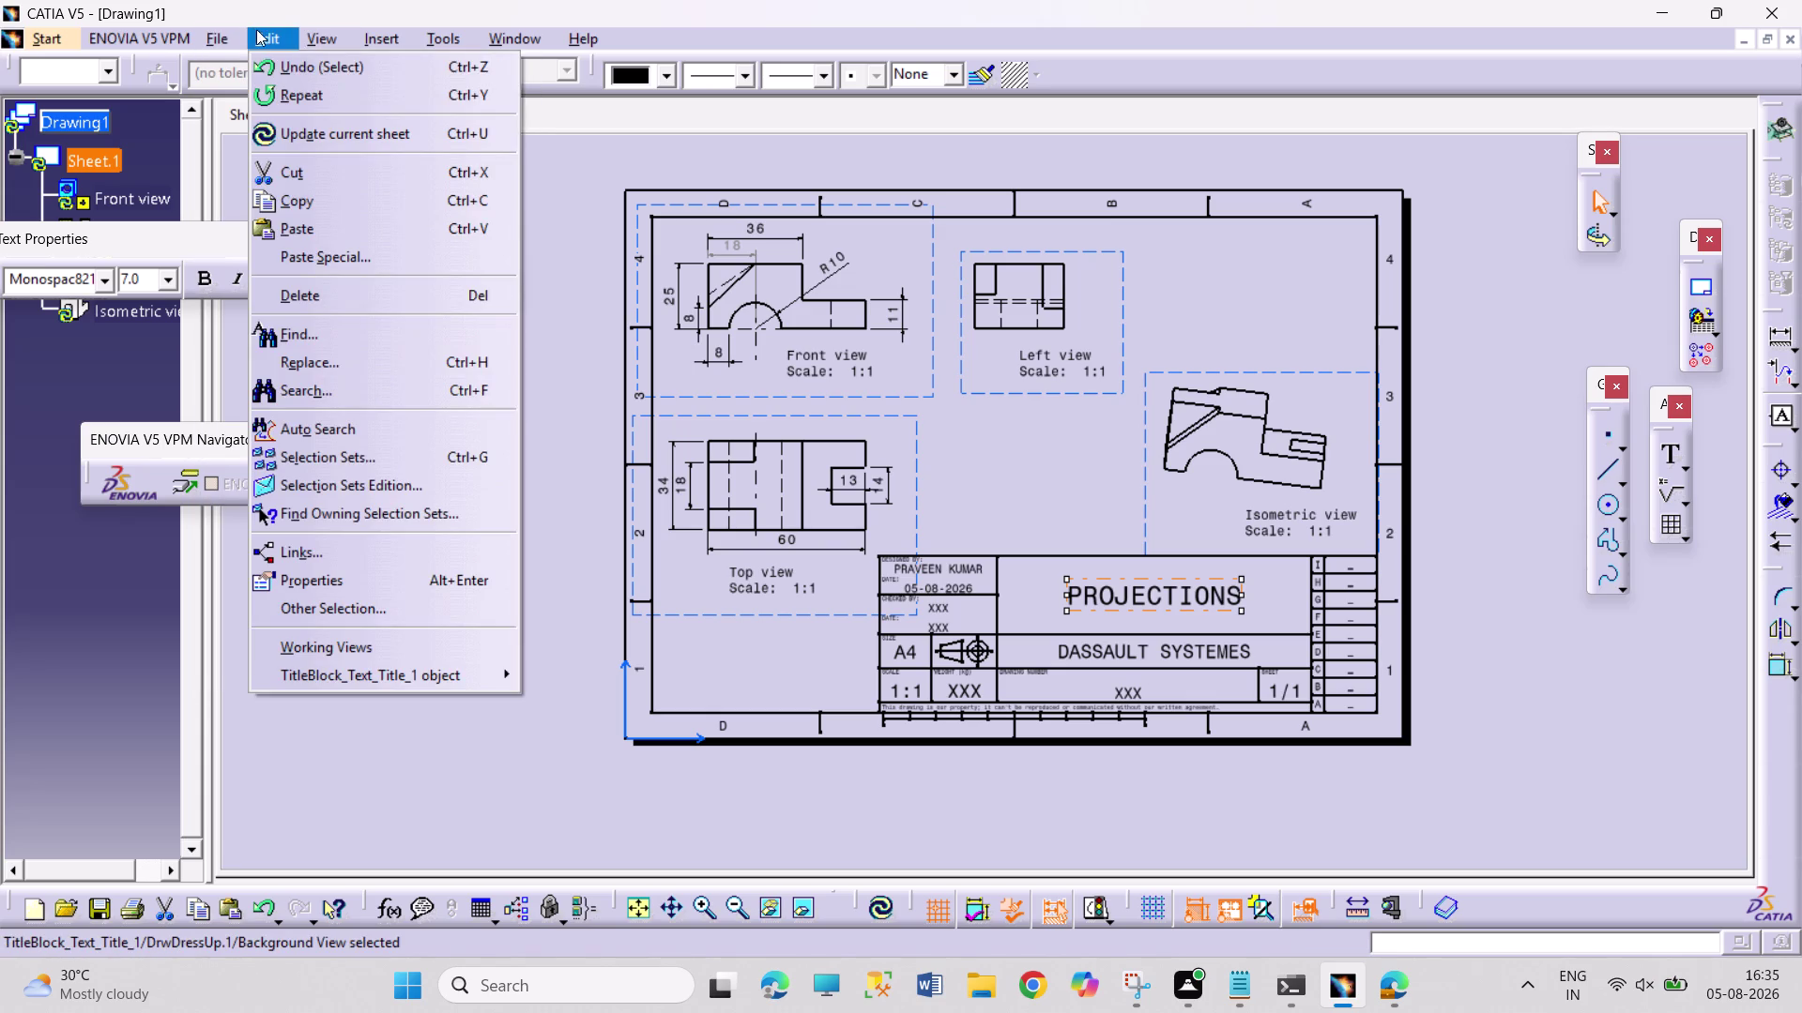
Switch from the sheet background back to Working Views.
click(394, 636)
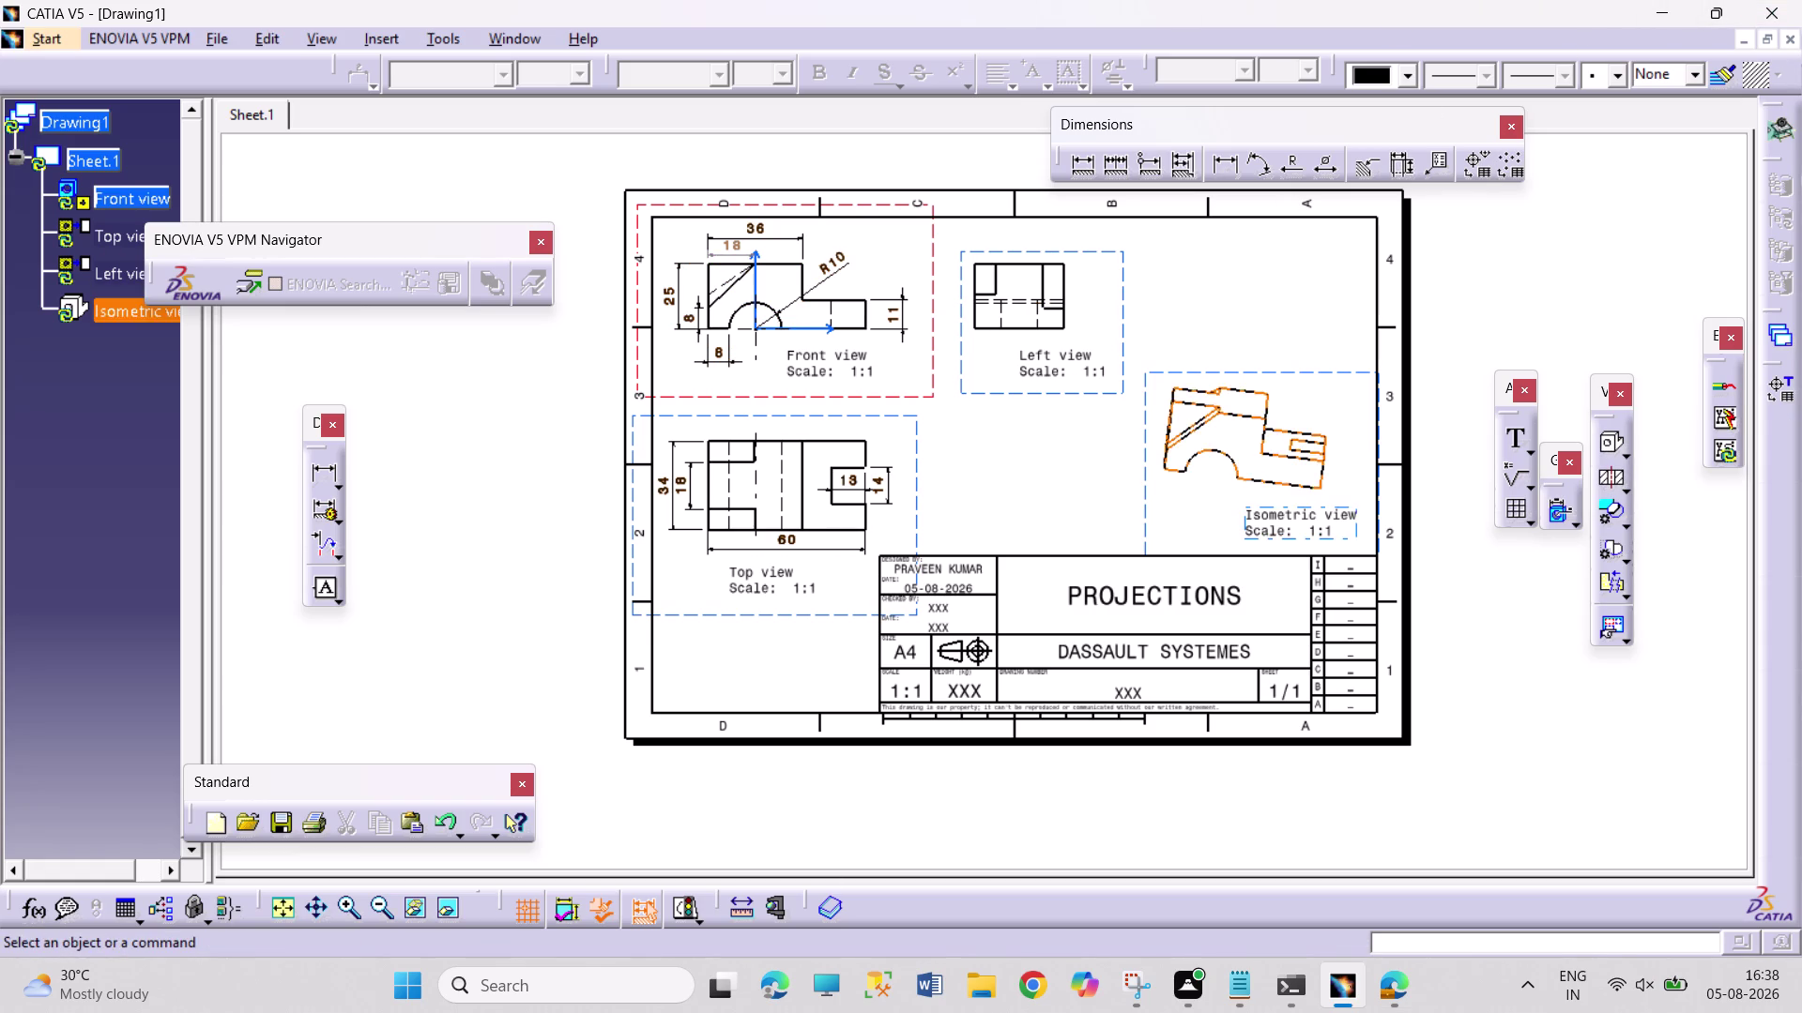
right_drag(1285, 1012, 994, 1012)
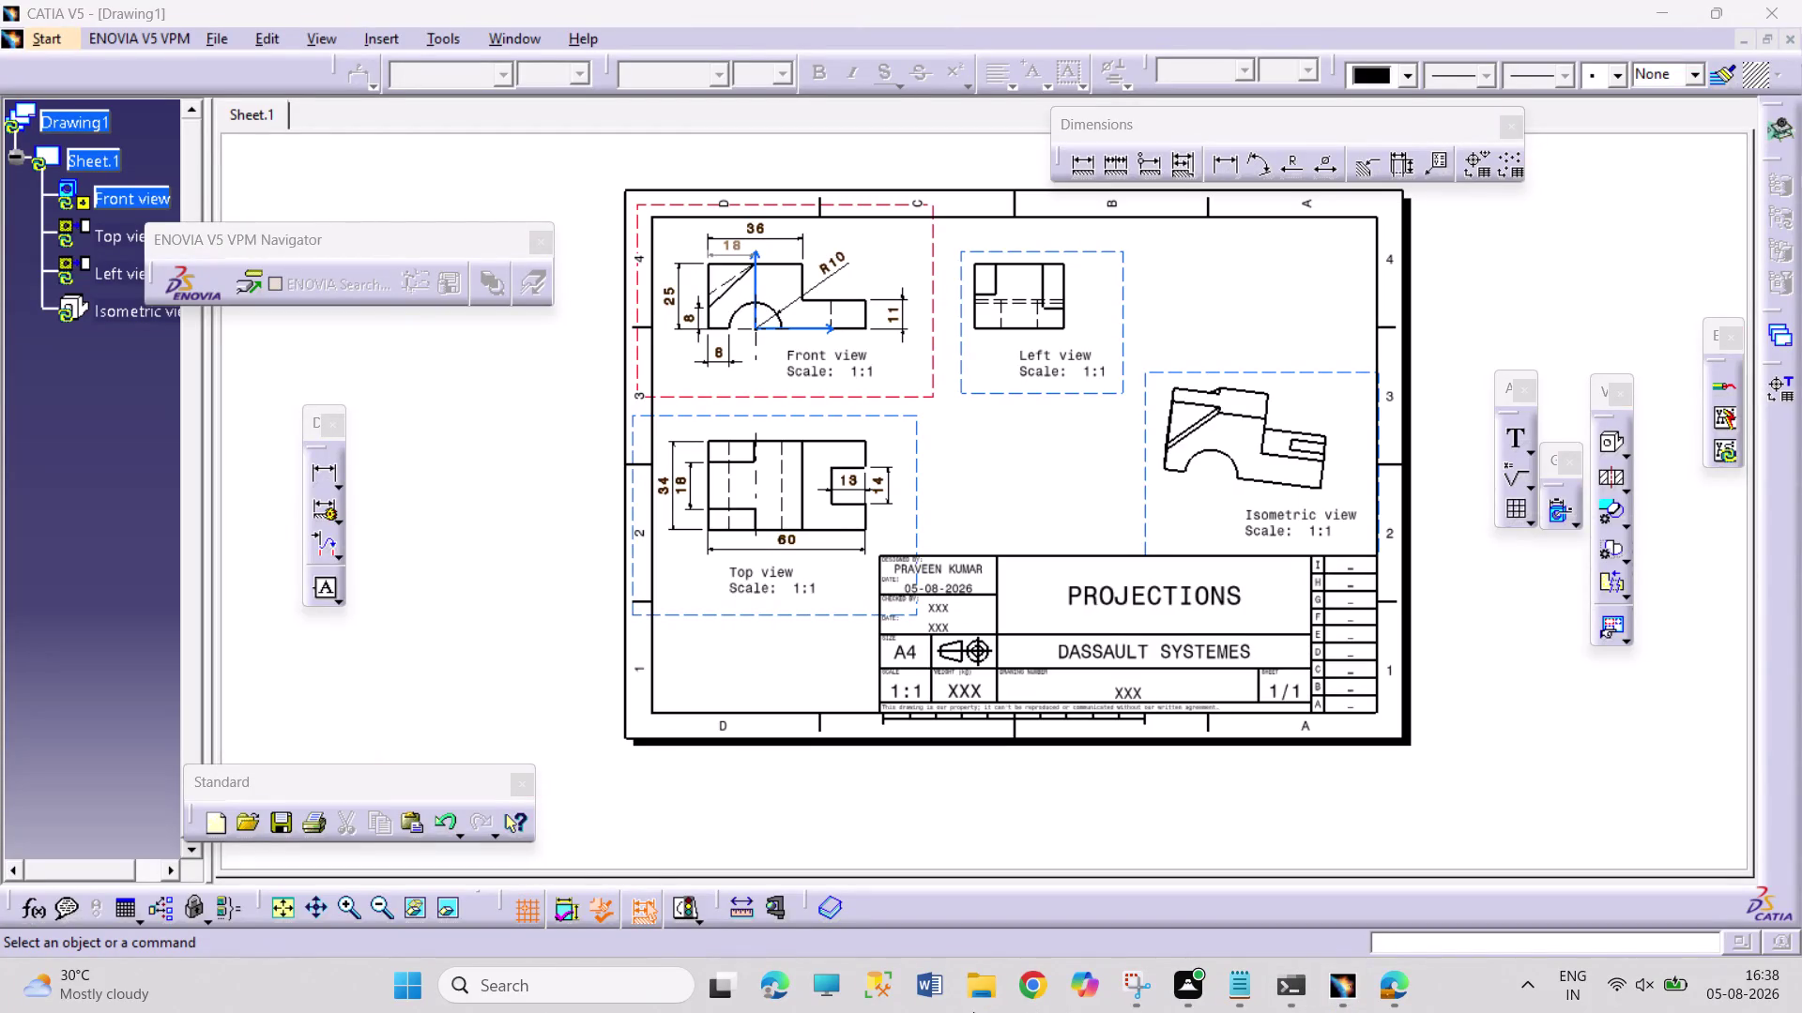
right_drag(1346, 69, 246, 573)
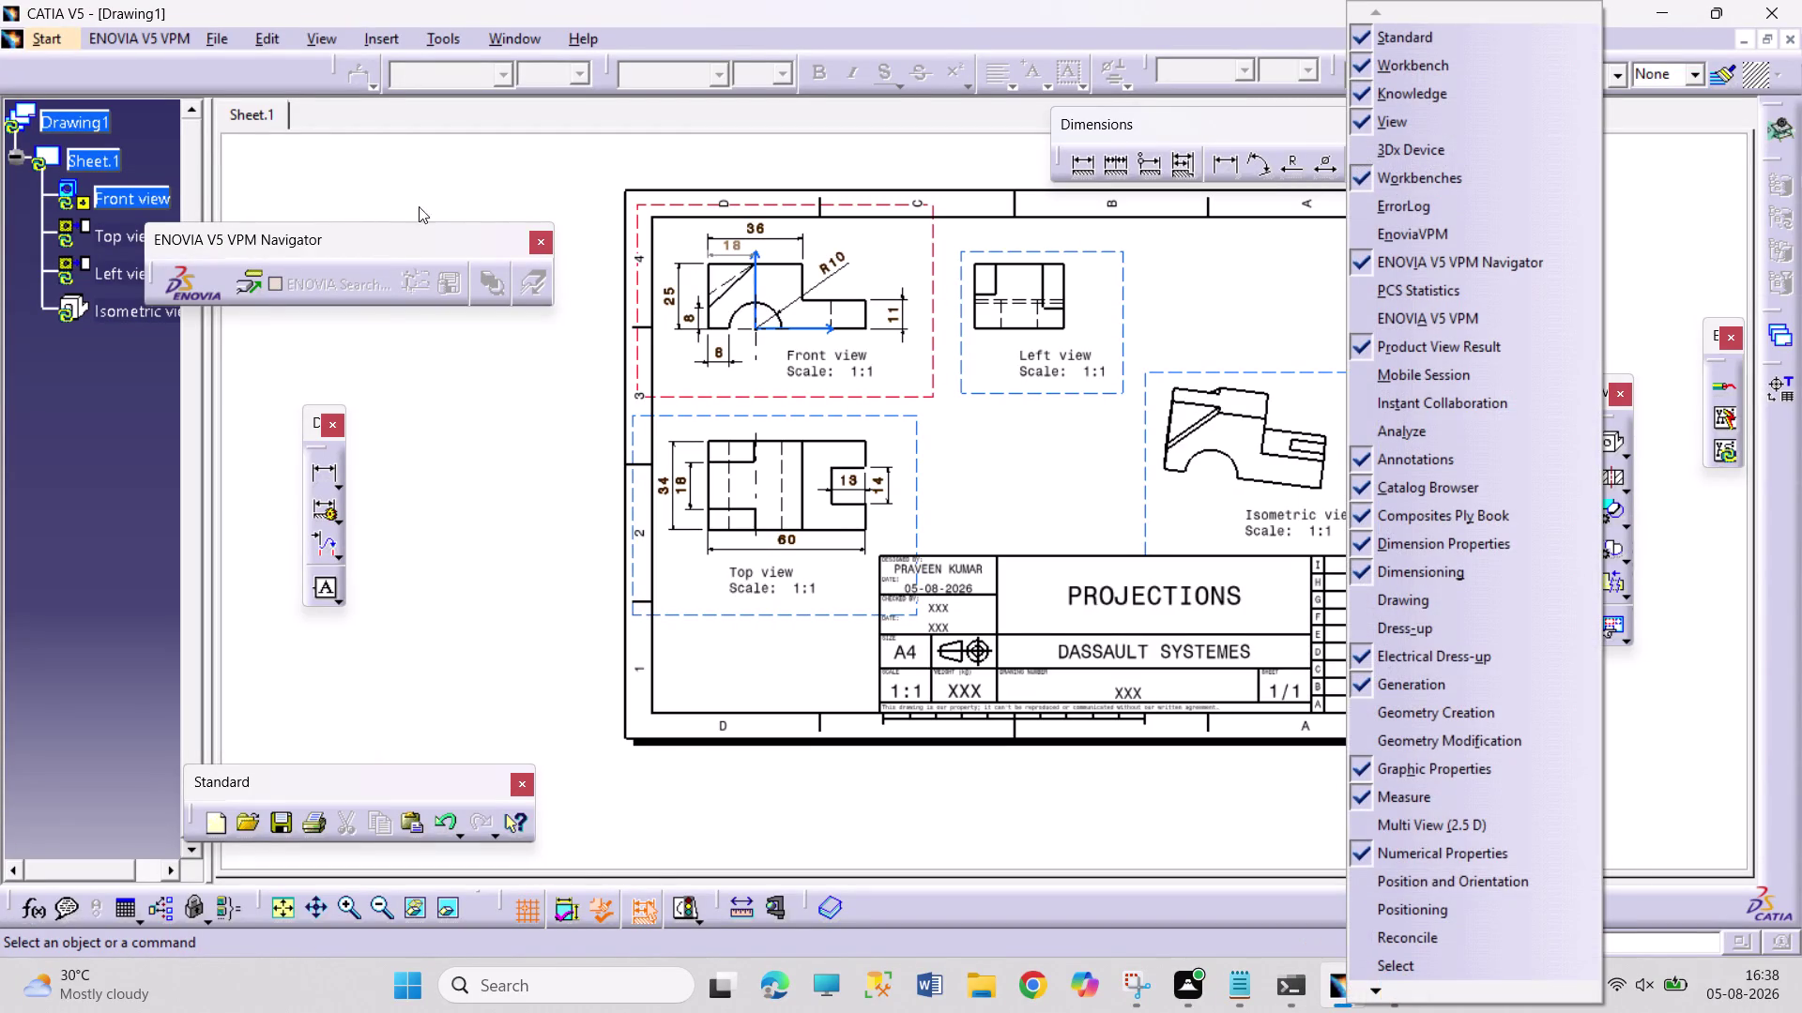
right_drag(1661, 766, 1003, 721)
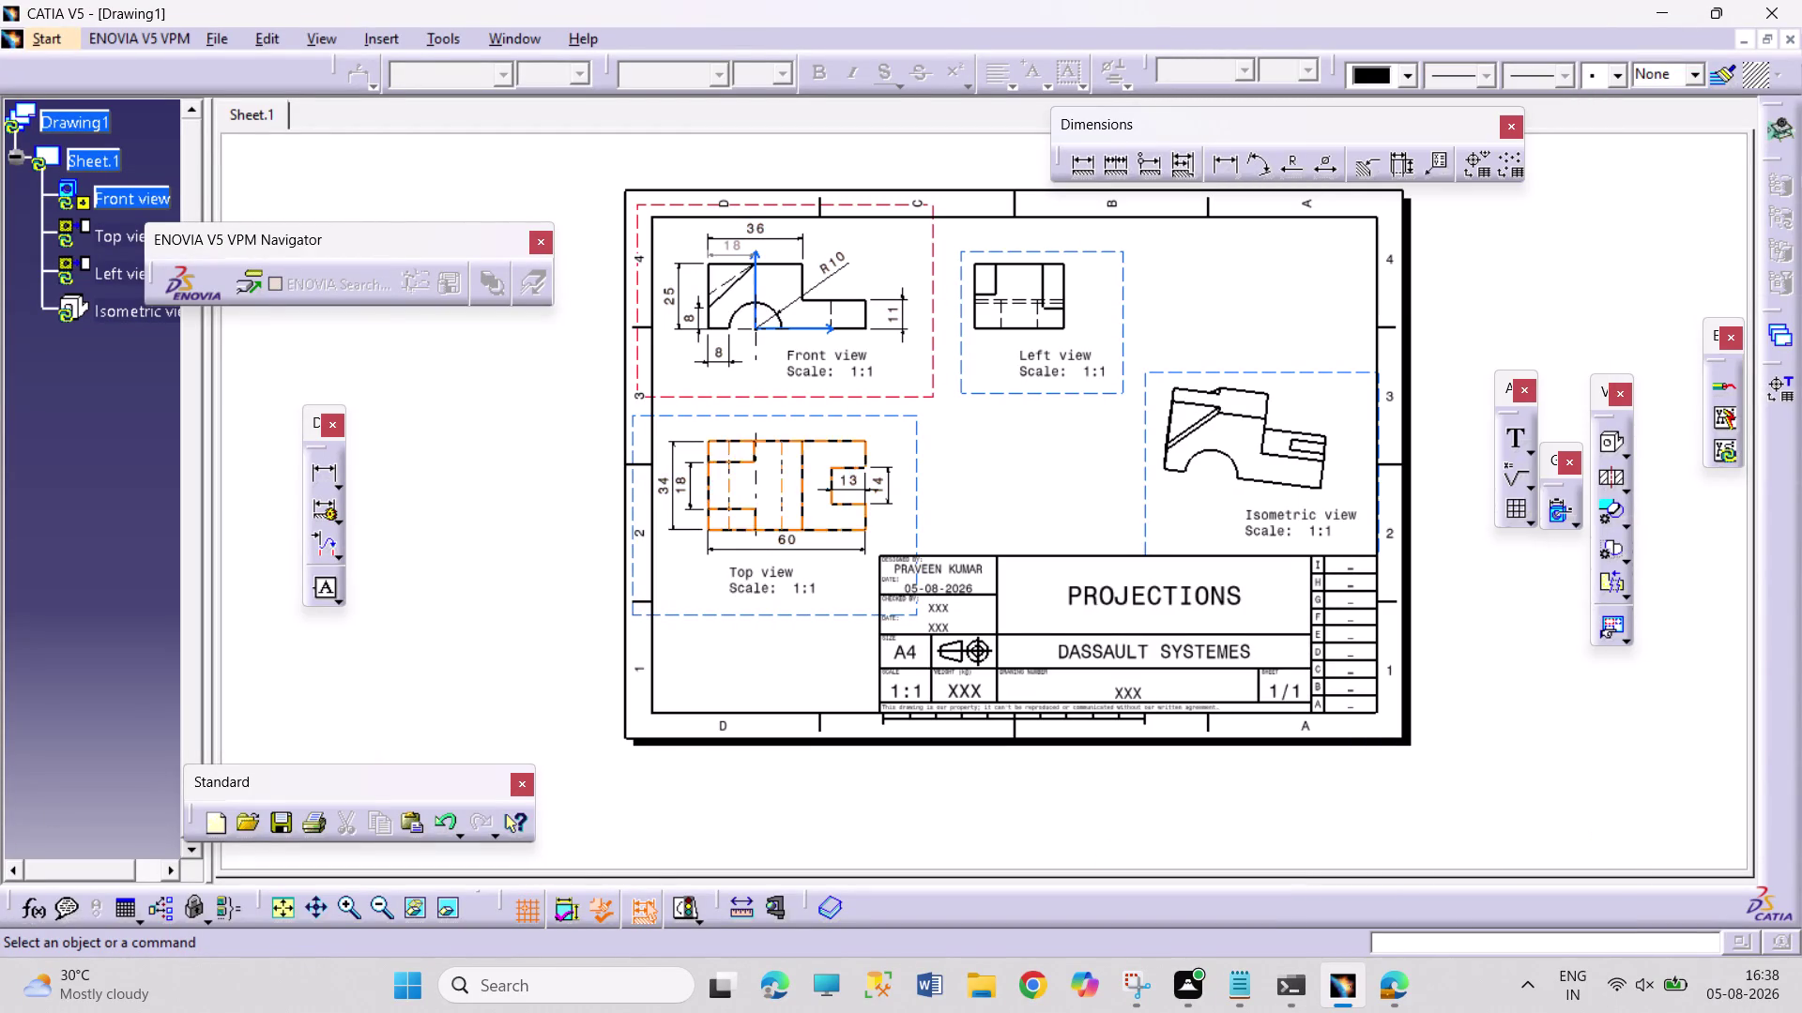
right_click(954, 317)
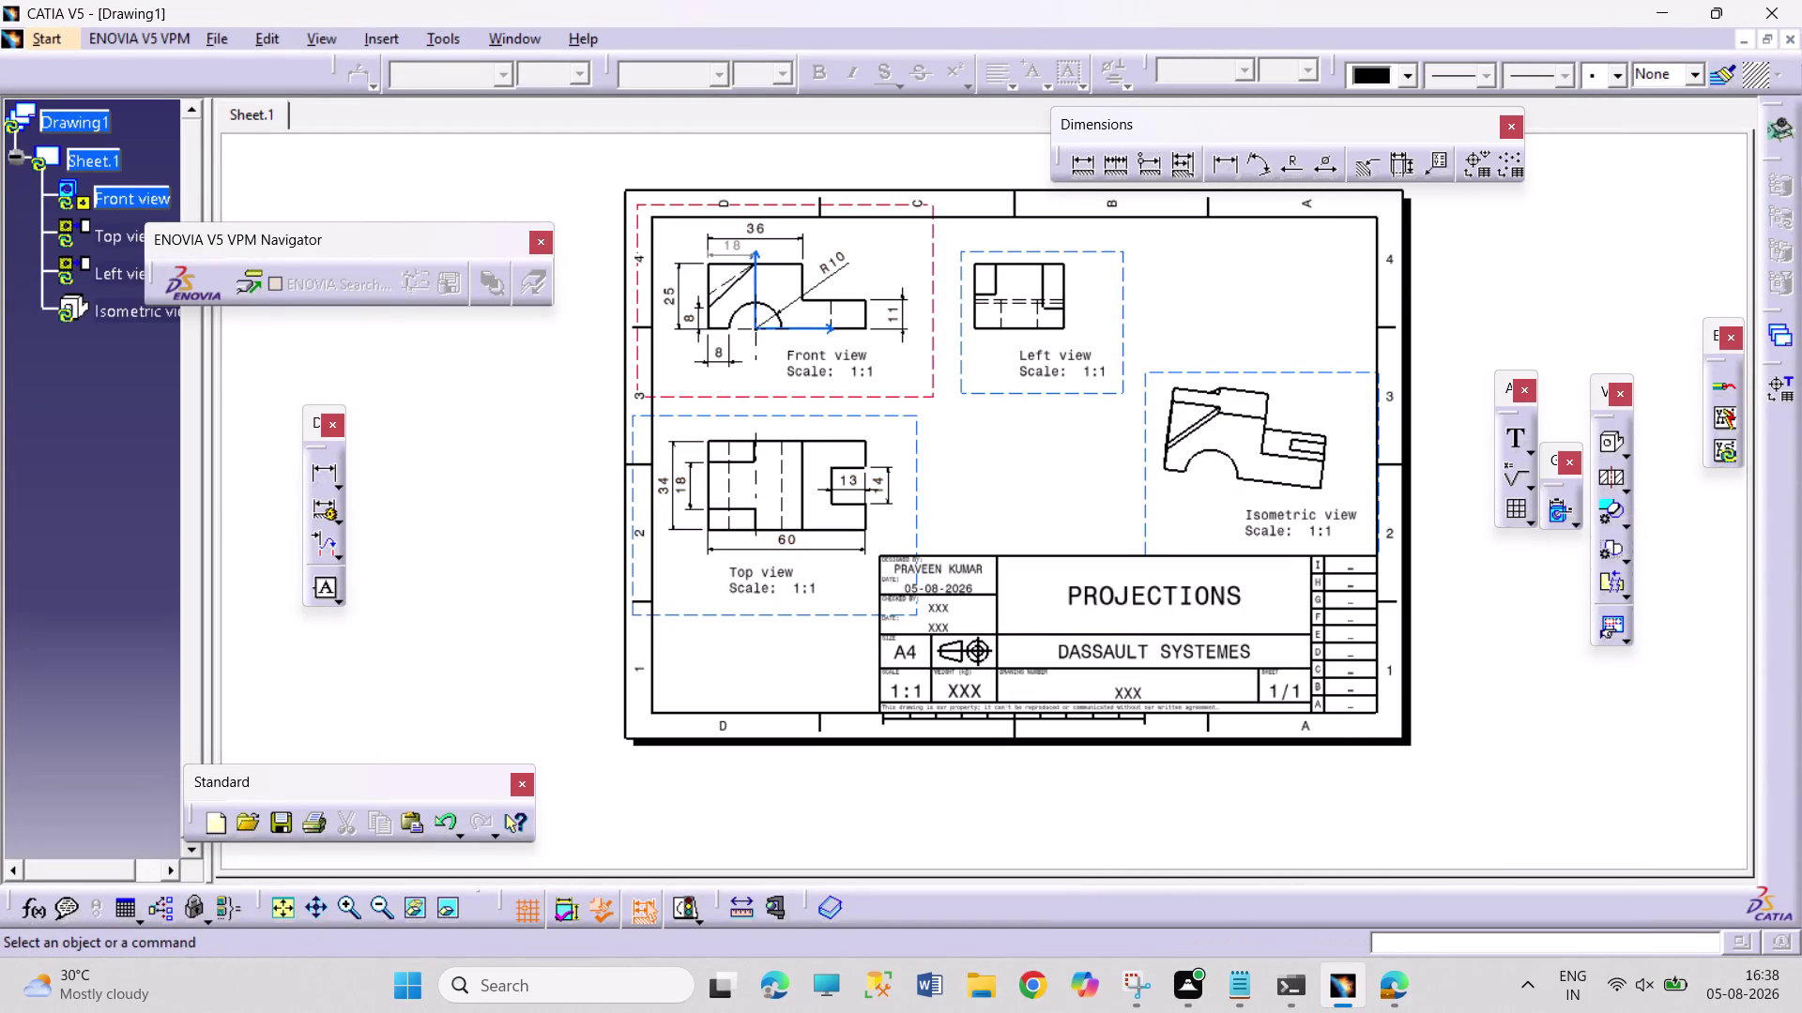
right_click(951, 384)
right_click(950, 385)
right_click(1000, 355)
right_click(980, 341)
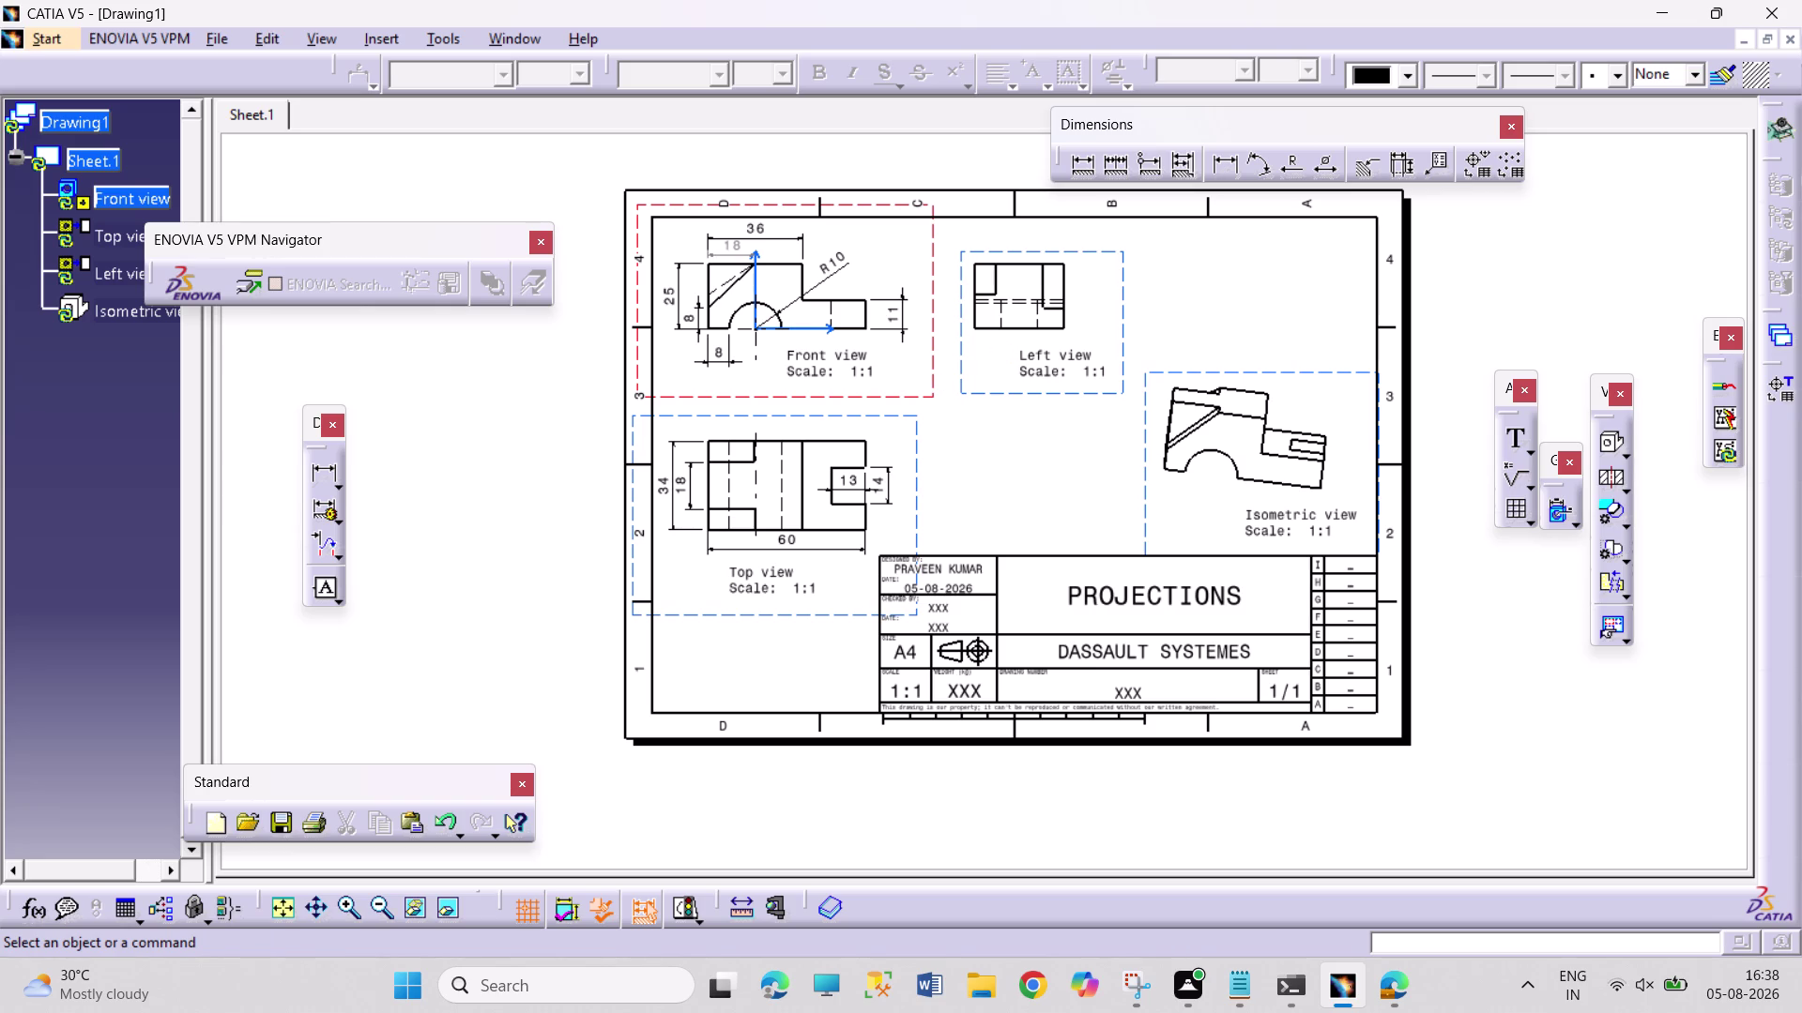
click(980, 341)
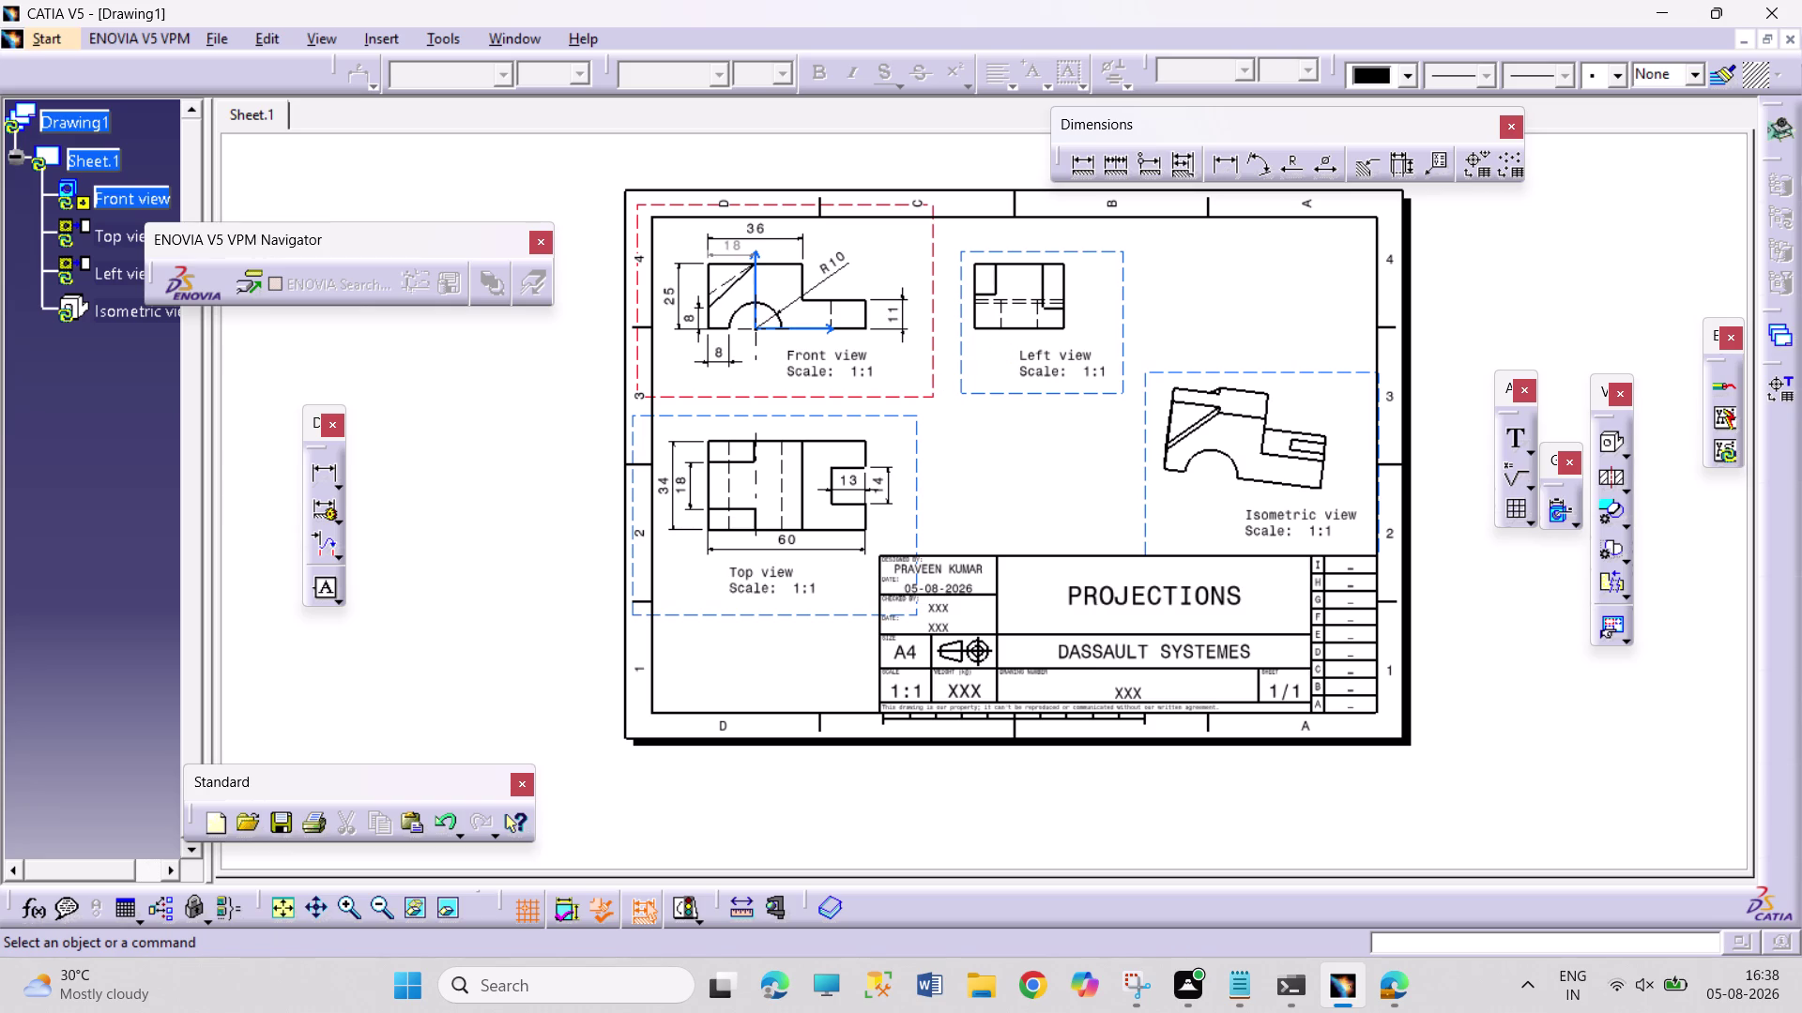
click(971, 349)
click(928, 366)
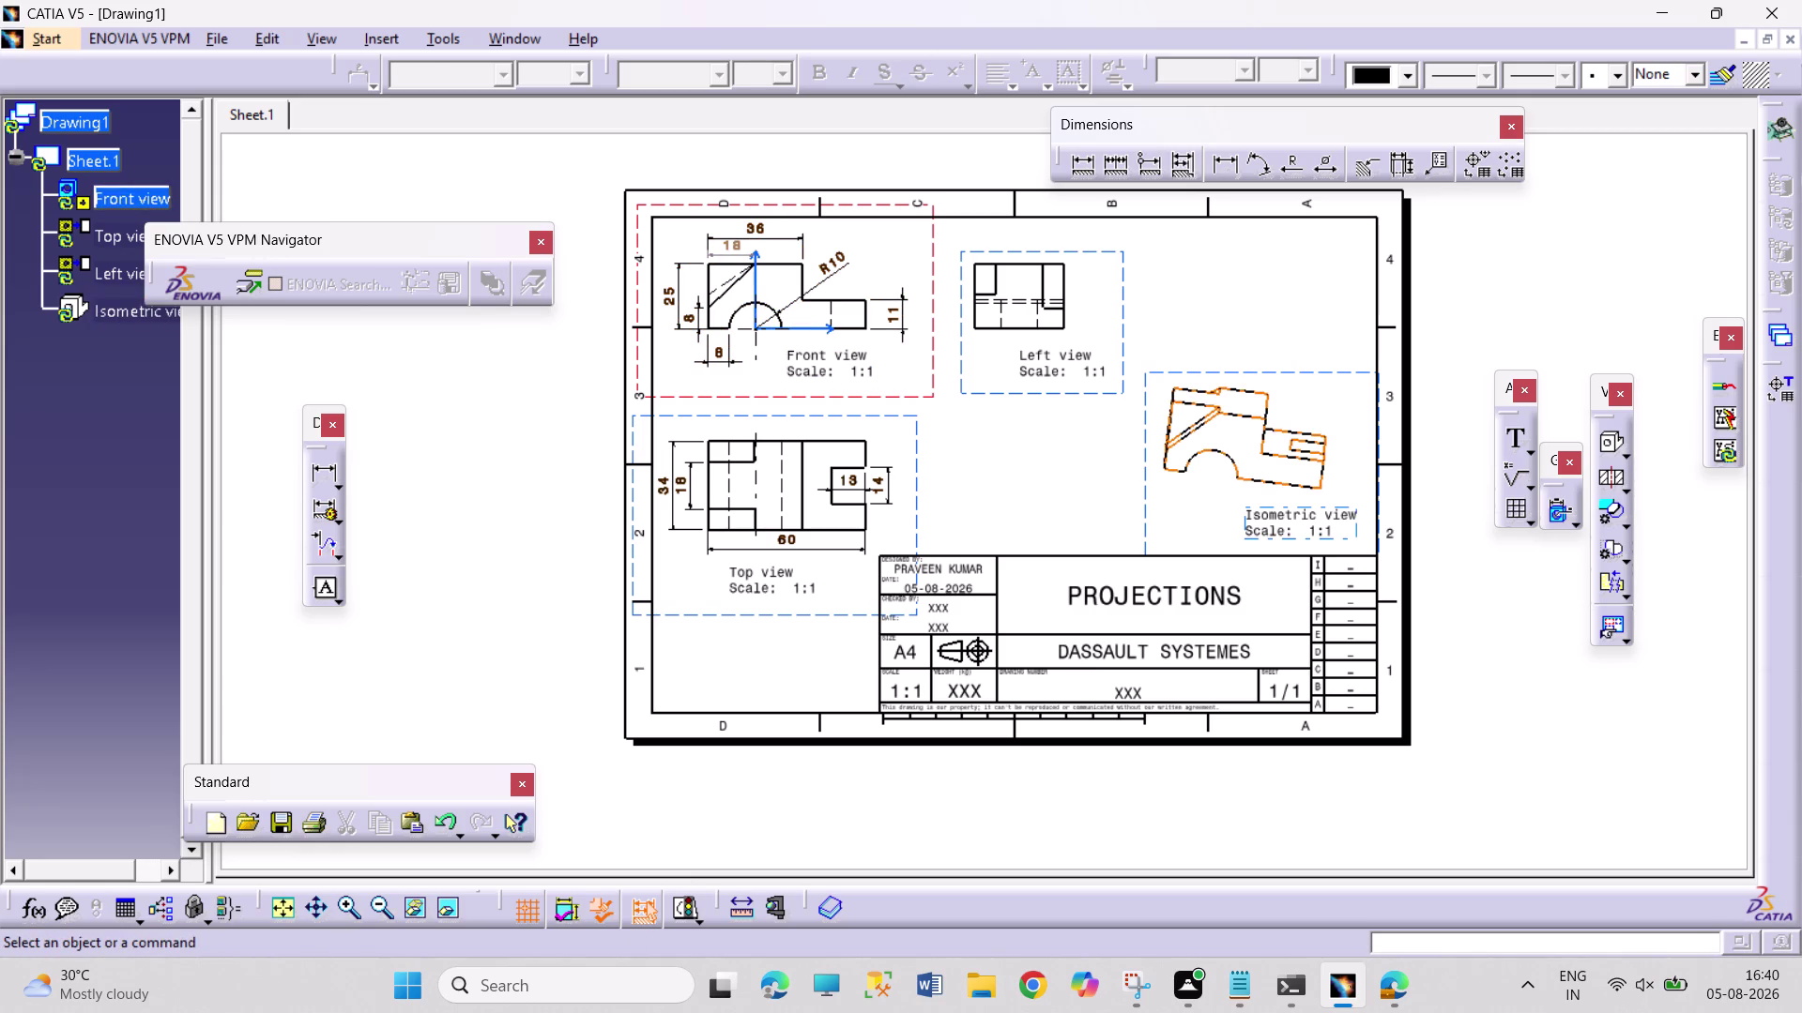
Nudge the isometric view left toward the Left view and save with Ctrl+S.
drag(1146, 447, 1106, 441)
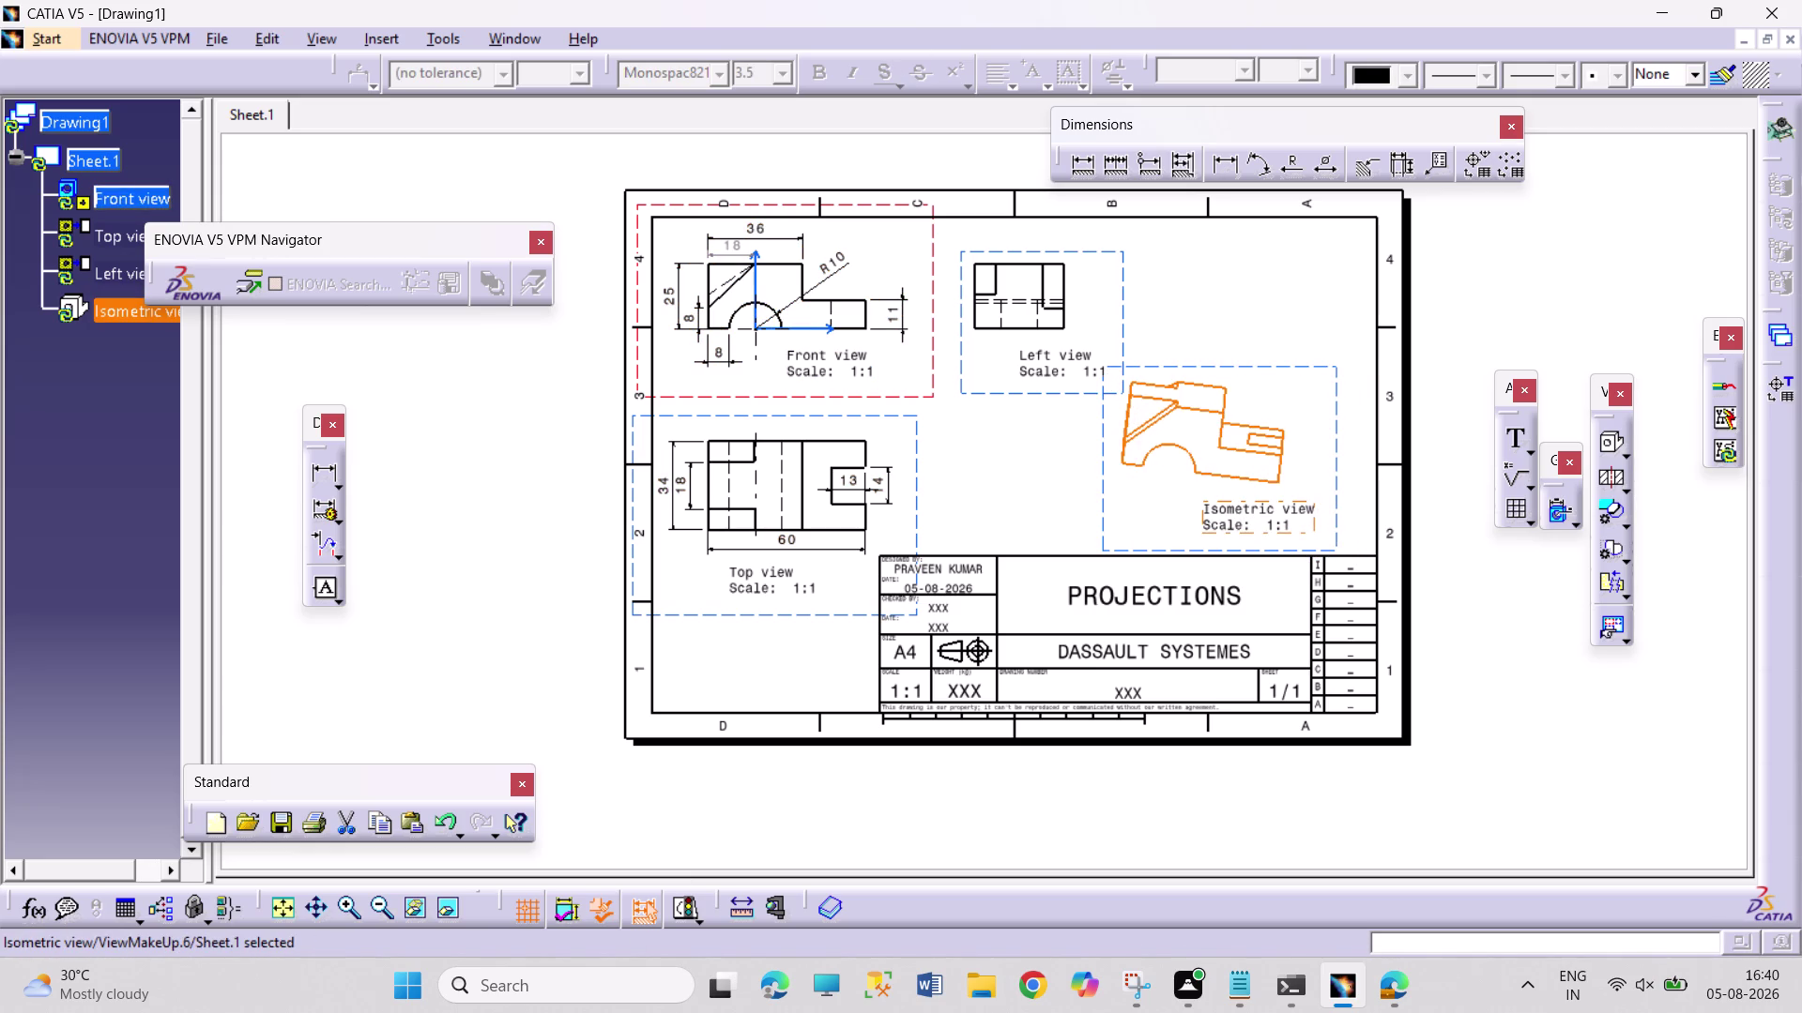
click(1272, 301)
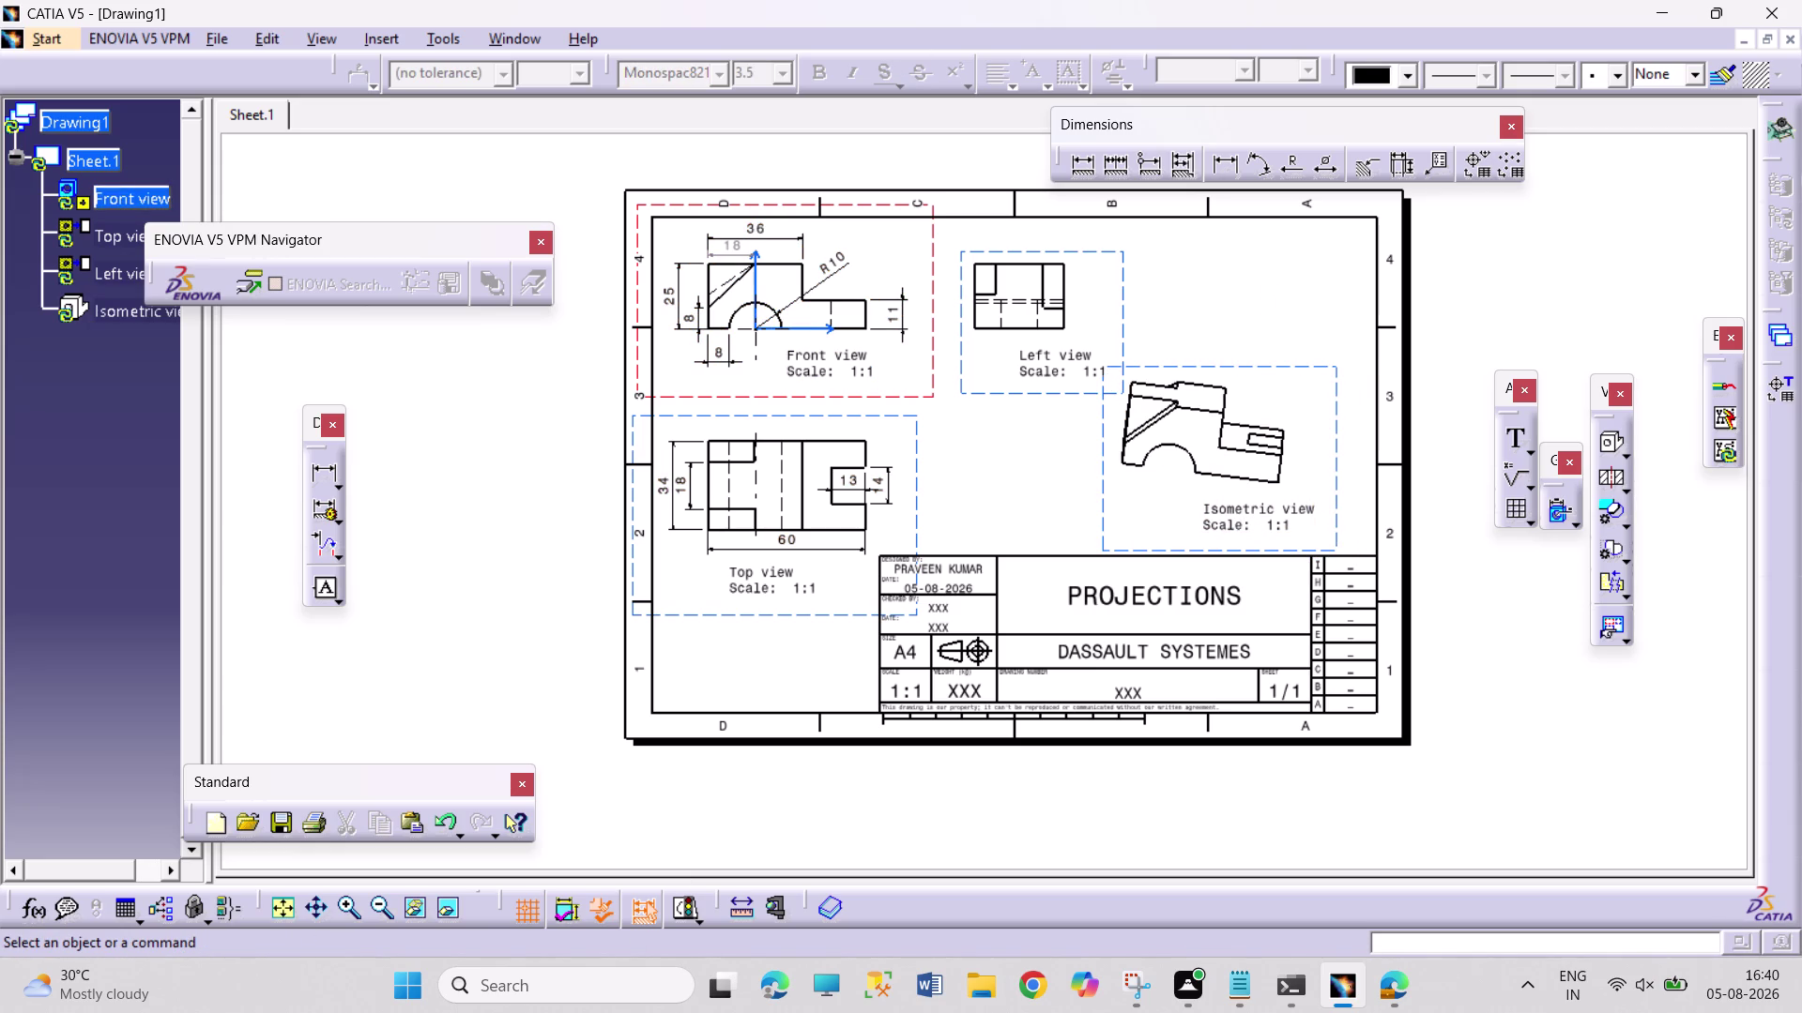
key(ctrl+s)
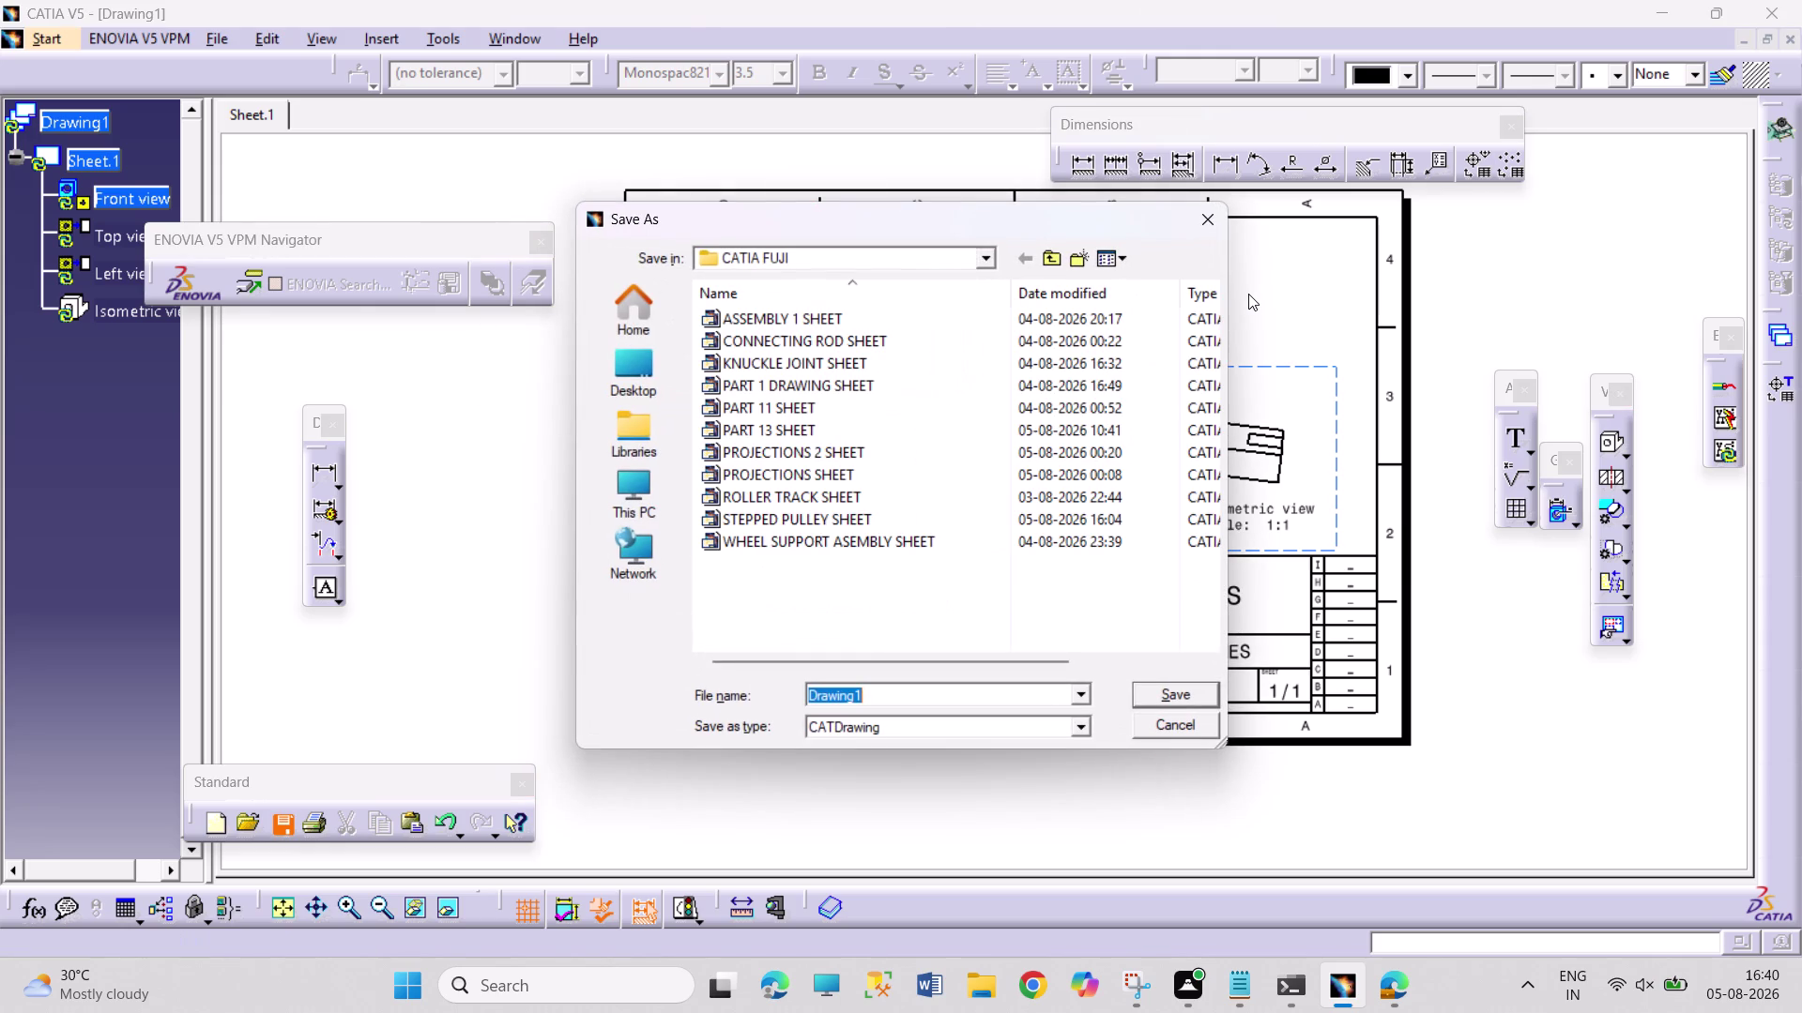
Save the drawing as 'PROJECTIONS 10 SHEET', accepting the unsaved-document warning.
text(P)
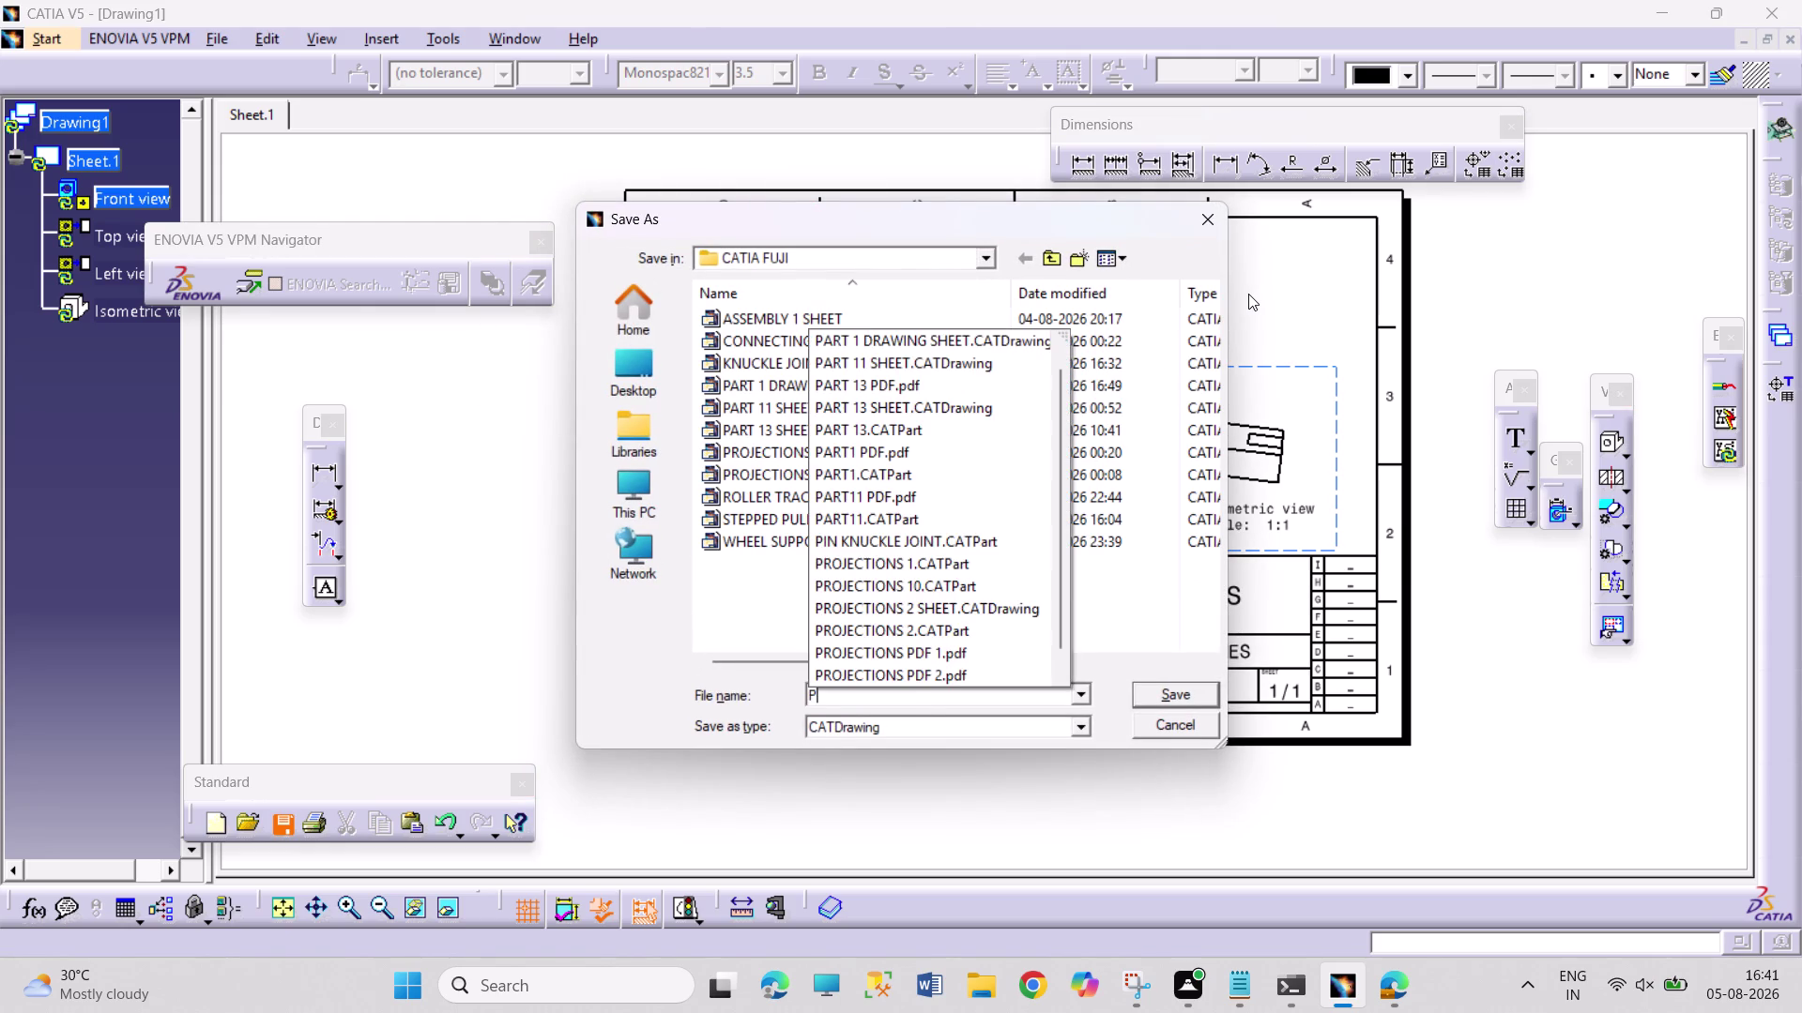
text(ROJE)
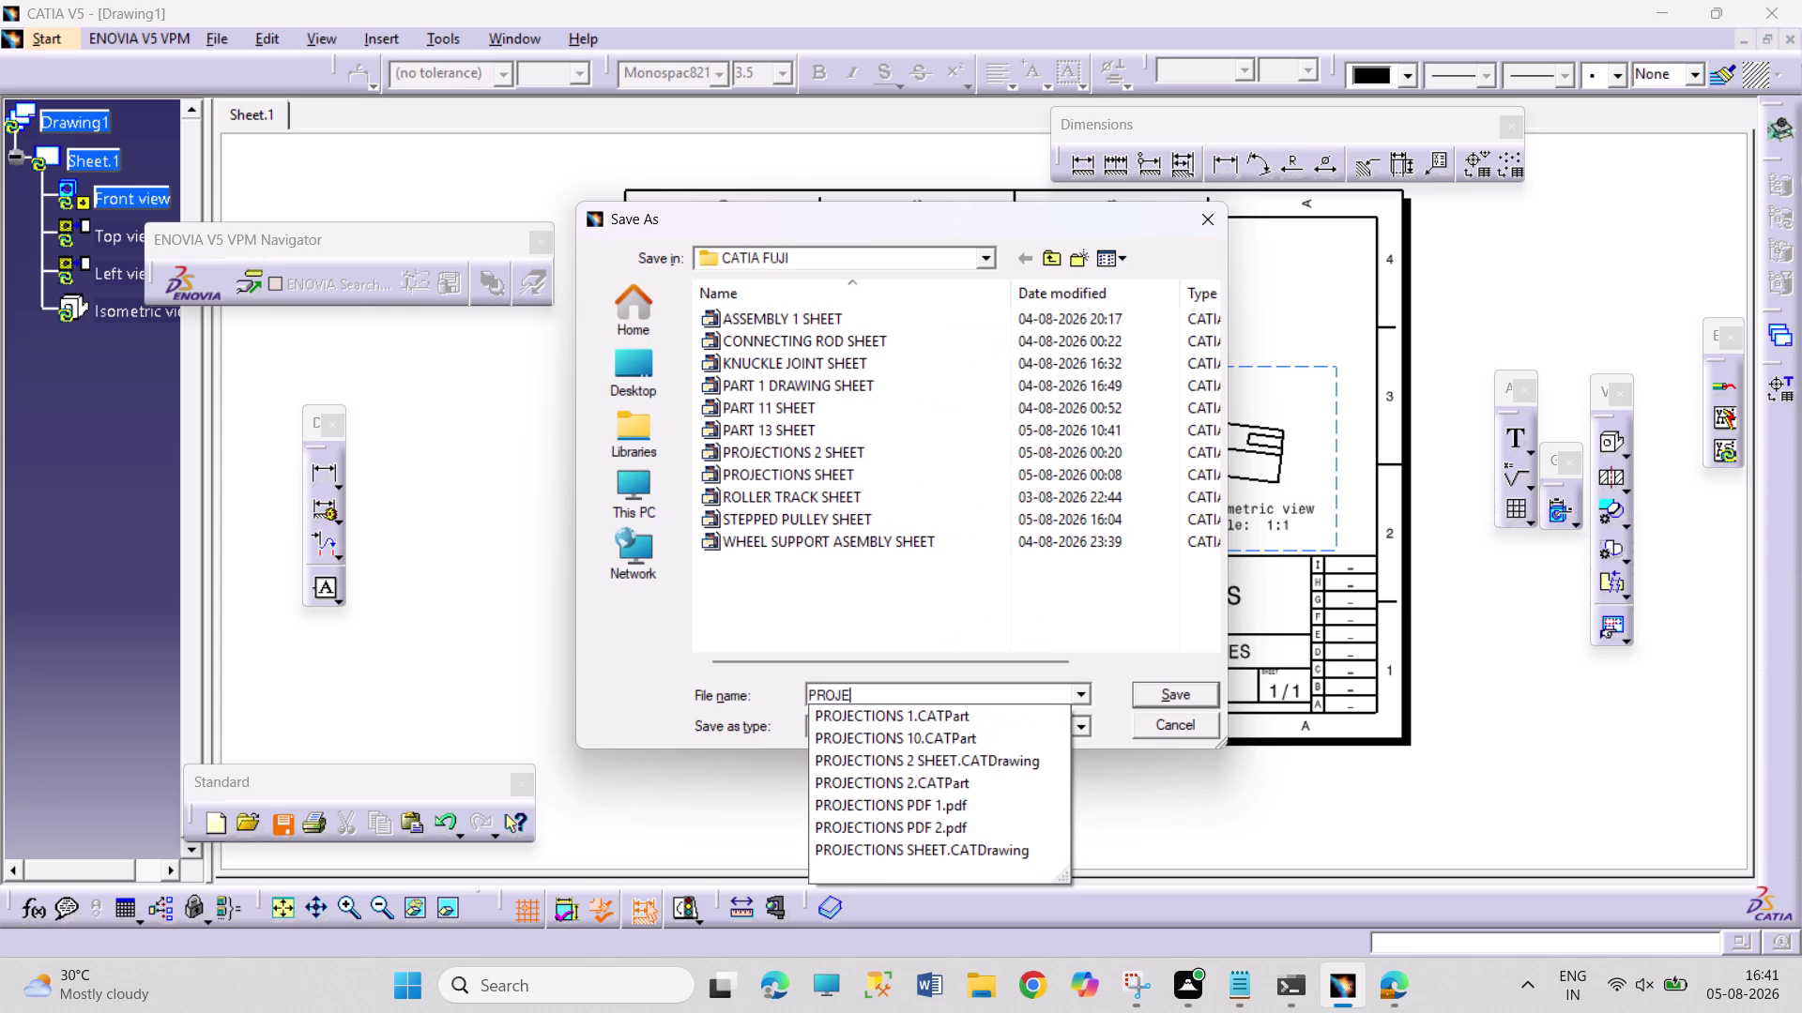
text(CTIO)
text(NS 10)
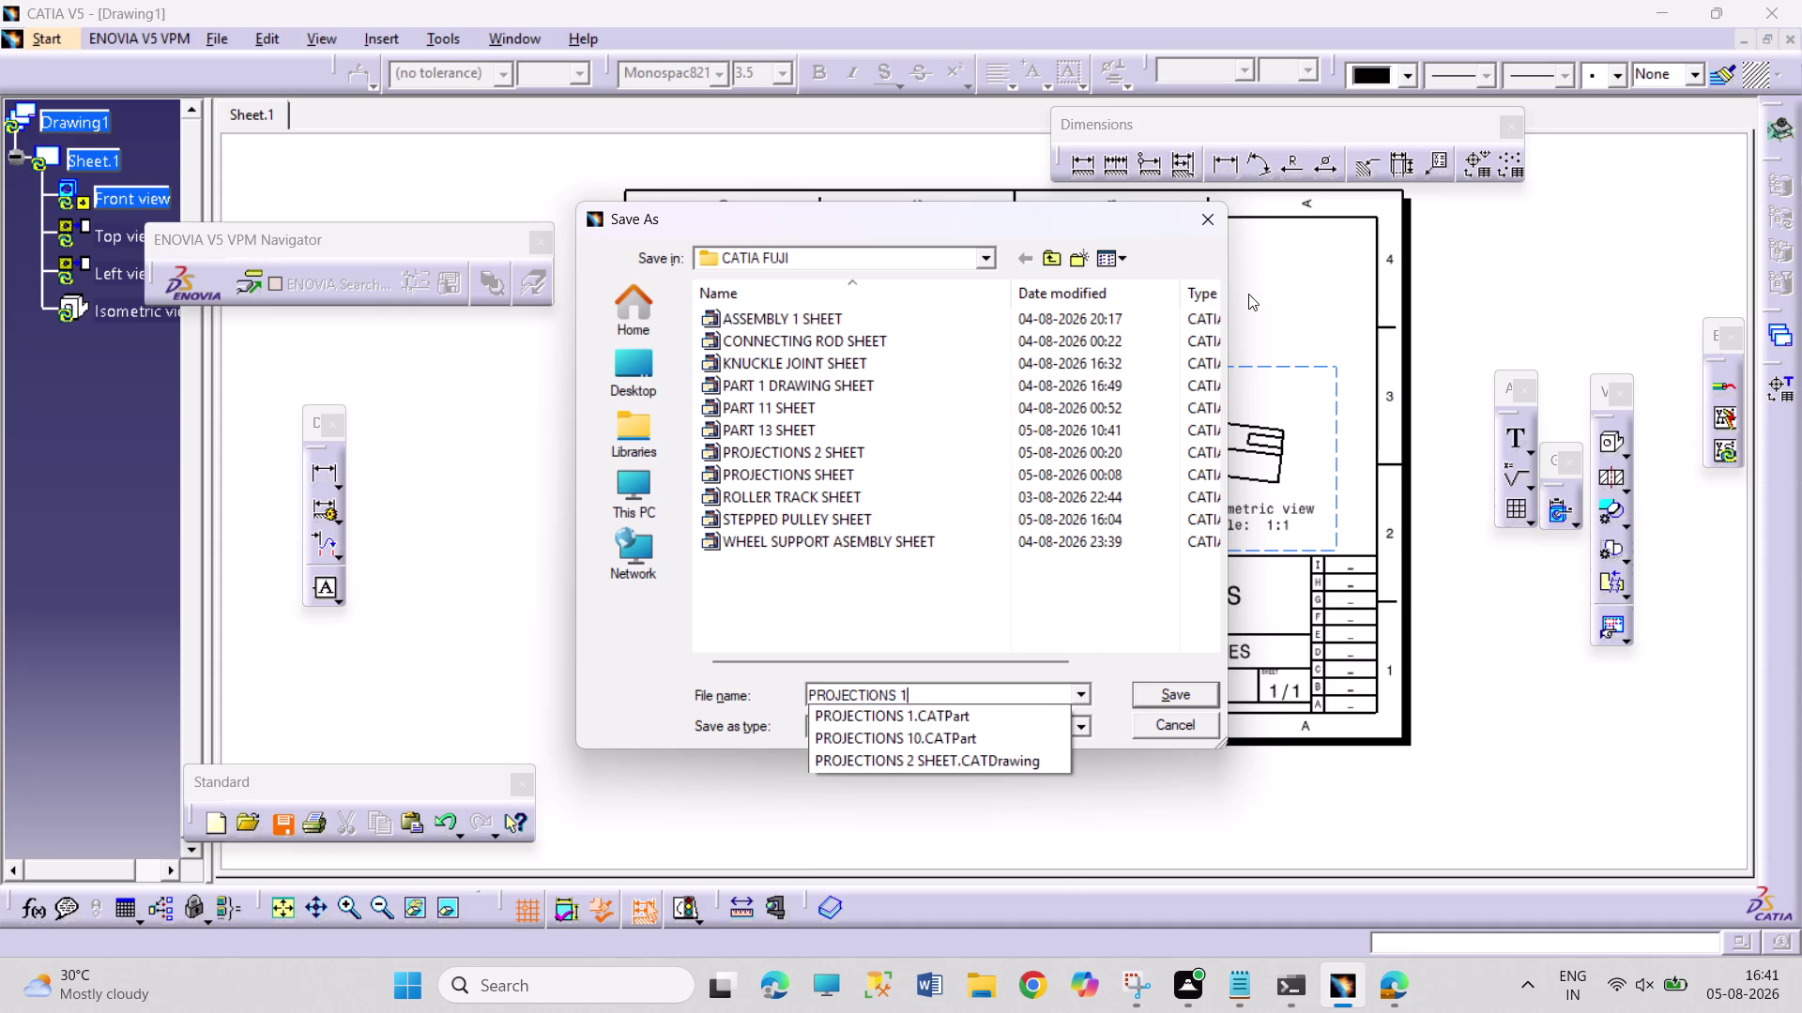
key(space)
text(S)
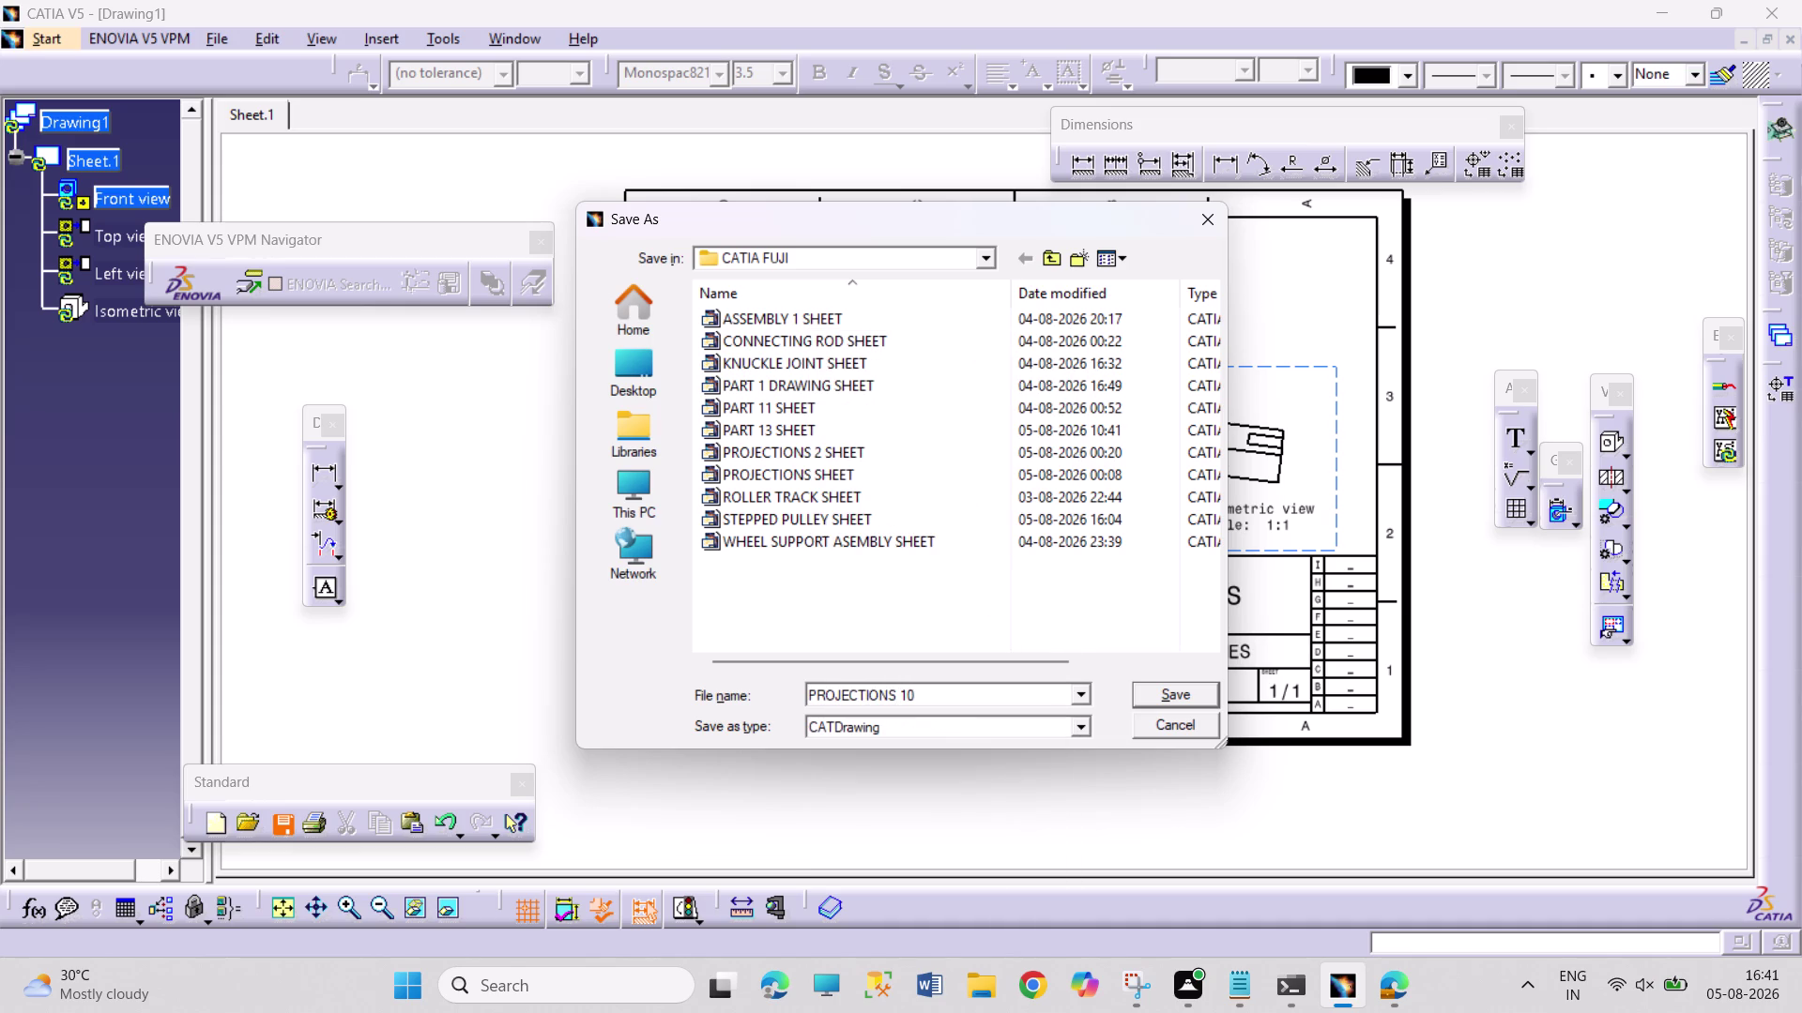
text(HEET)
key(Return)
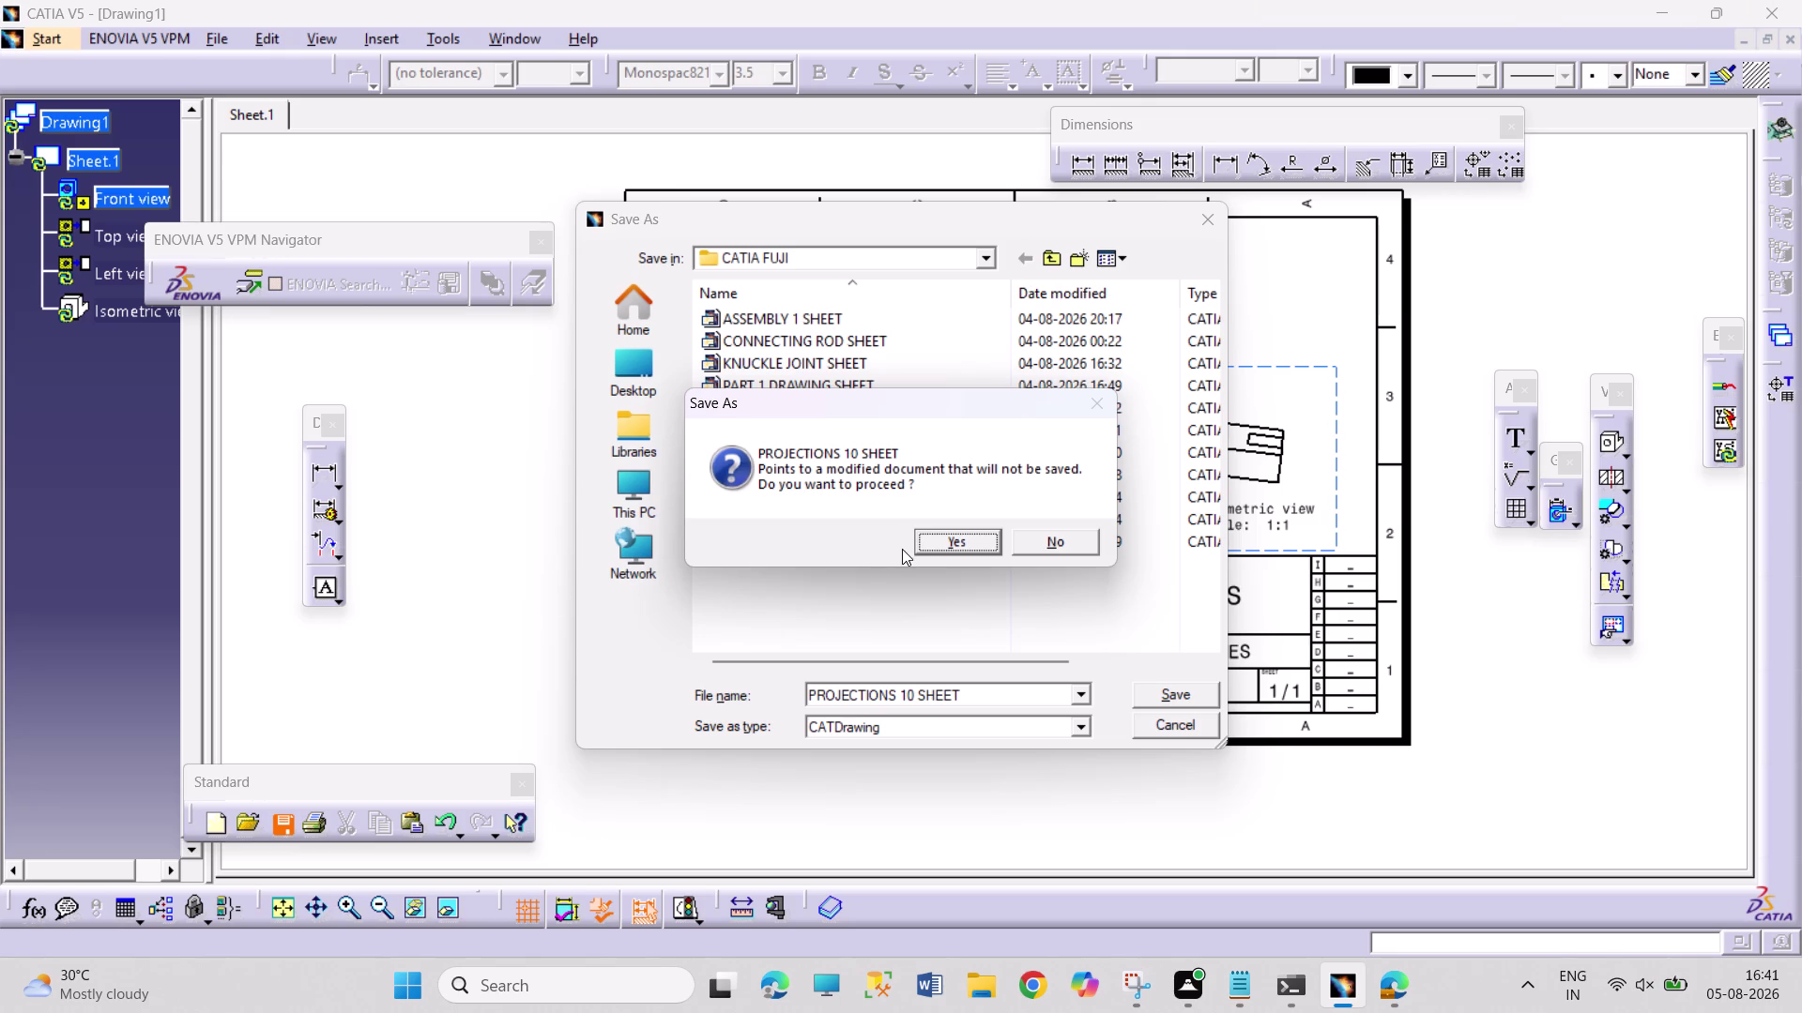
click(925, 549)
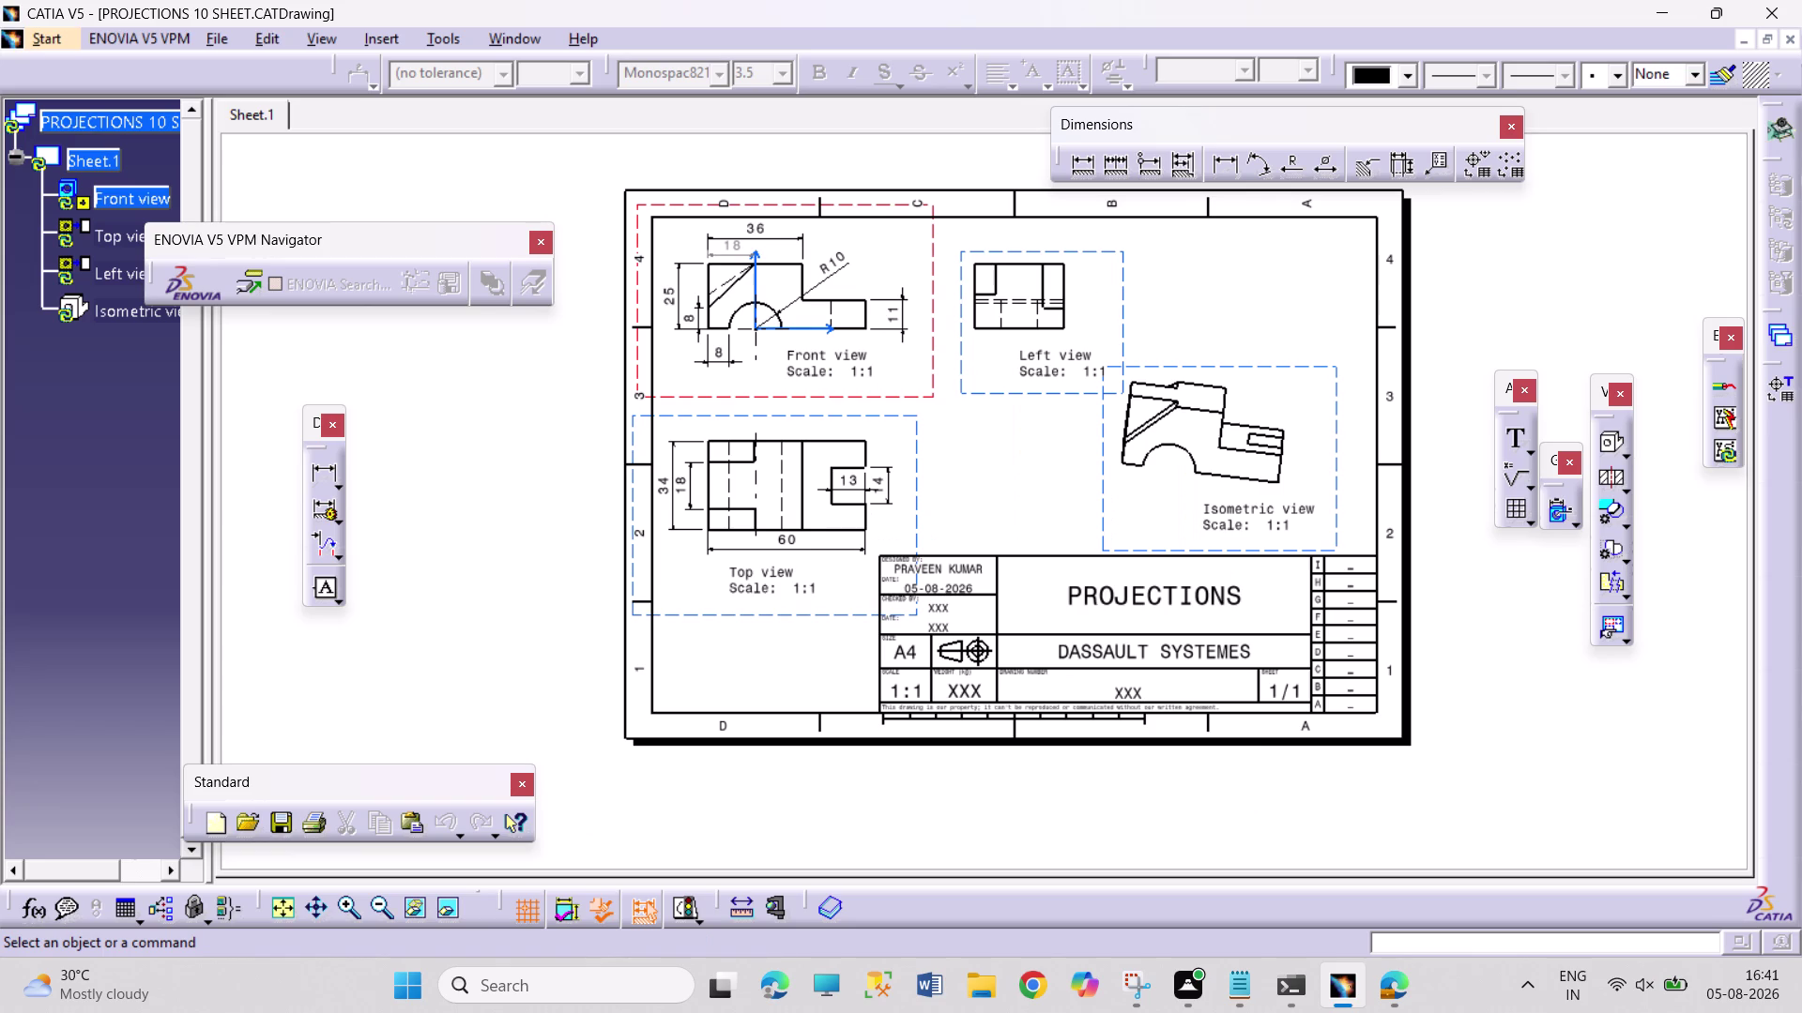
key(ctrl+p)
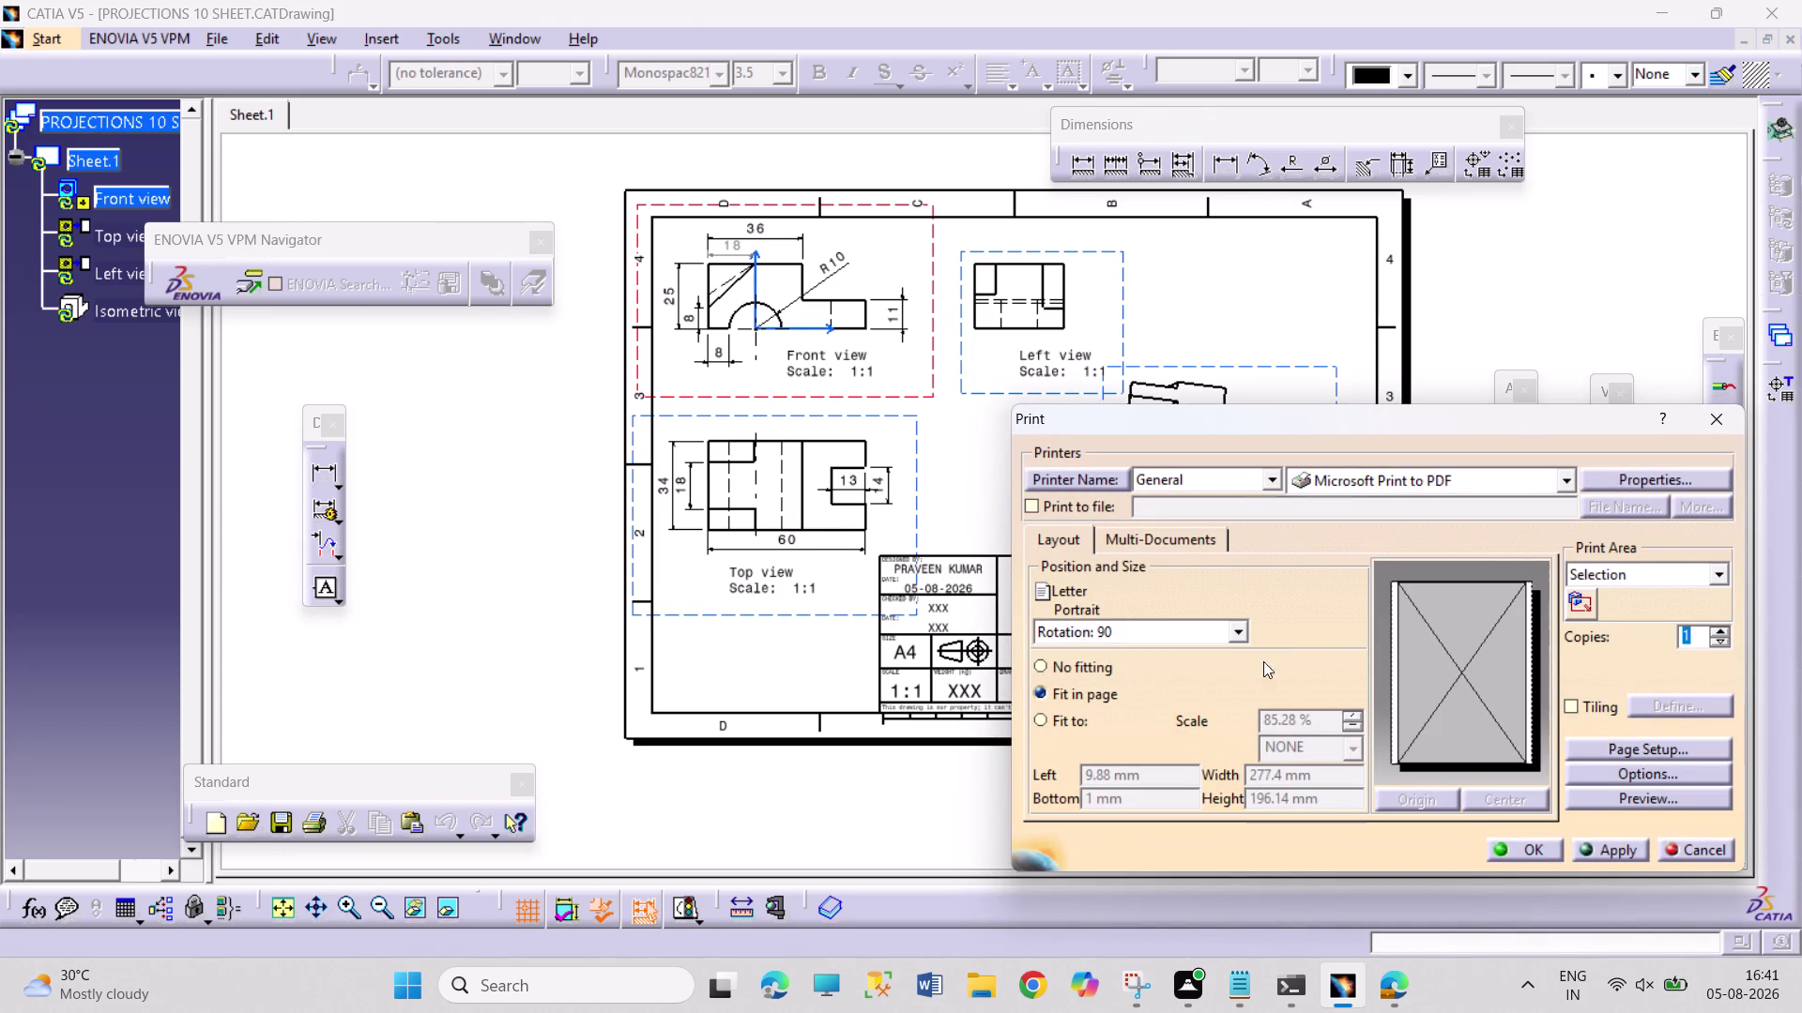
Set the PDF print page setup to A4 ISO paper and apply it.
click(1653, 747)
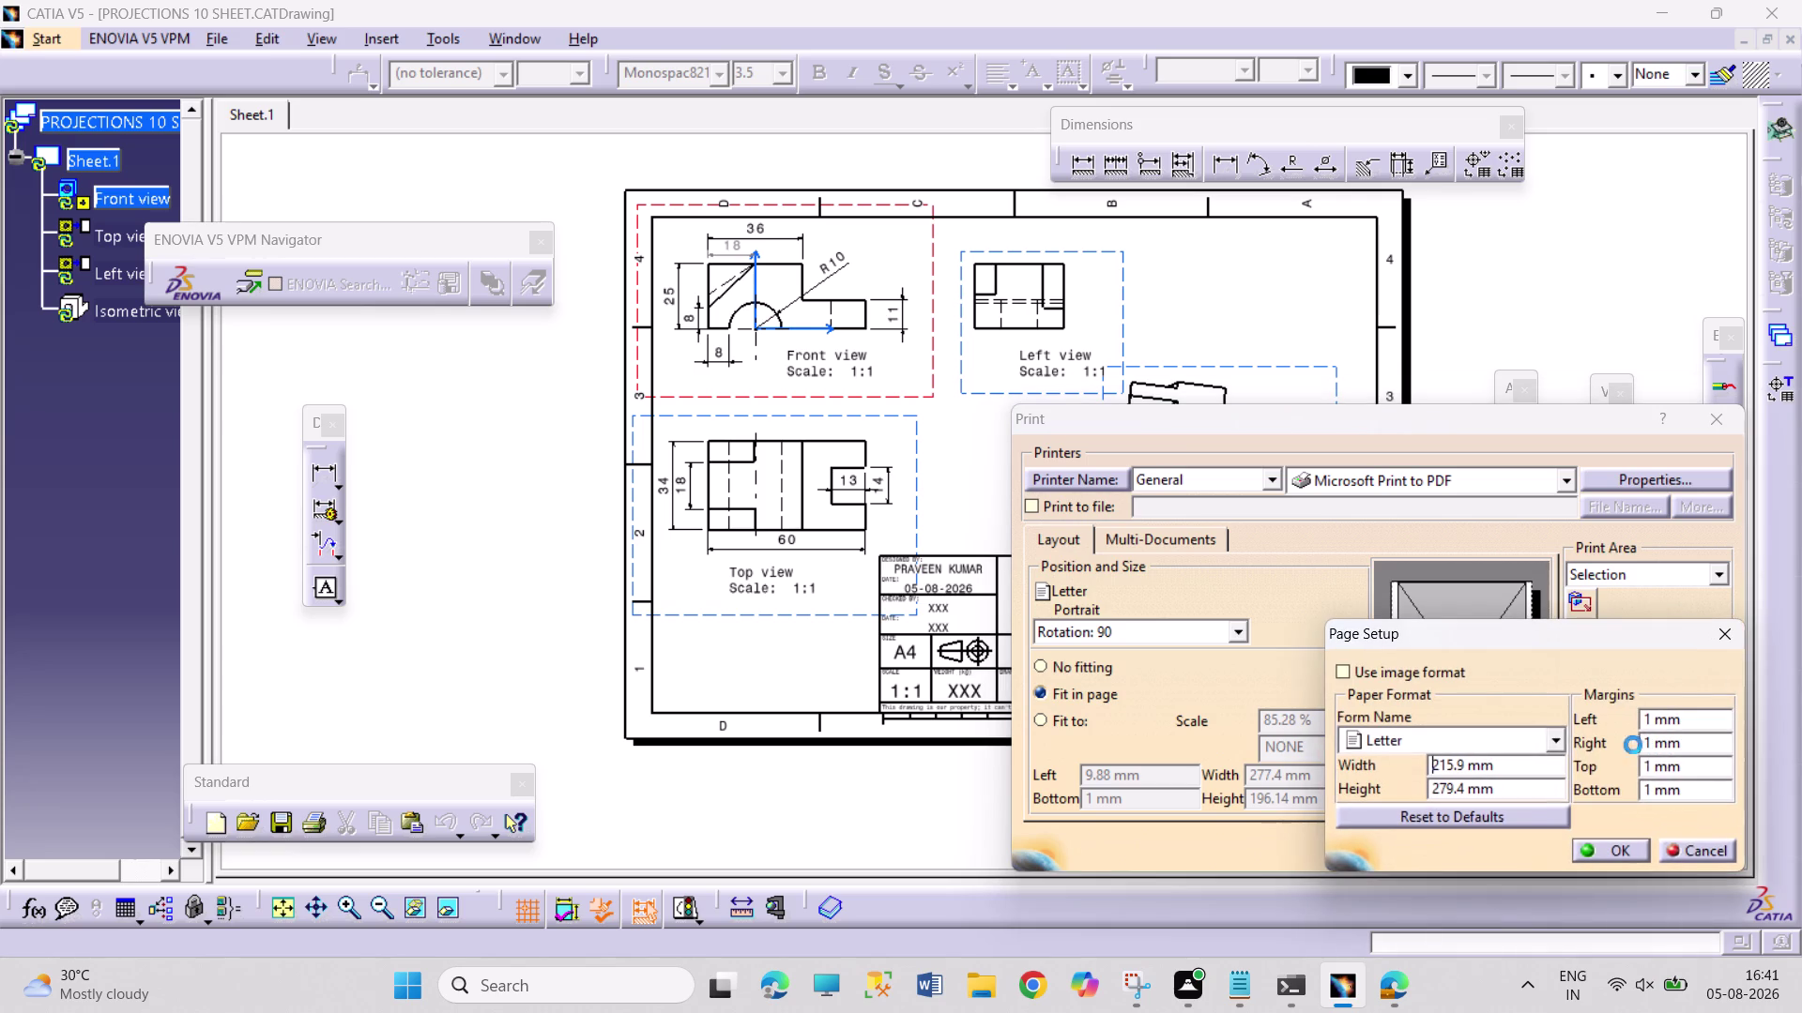
click(1551, 742)
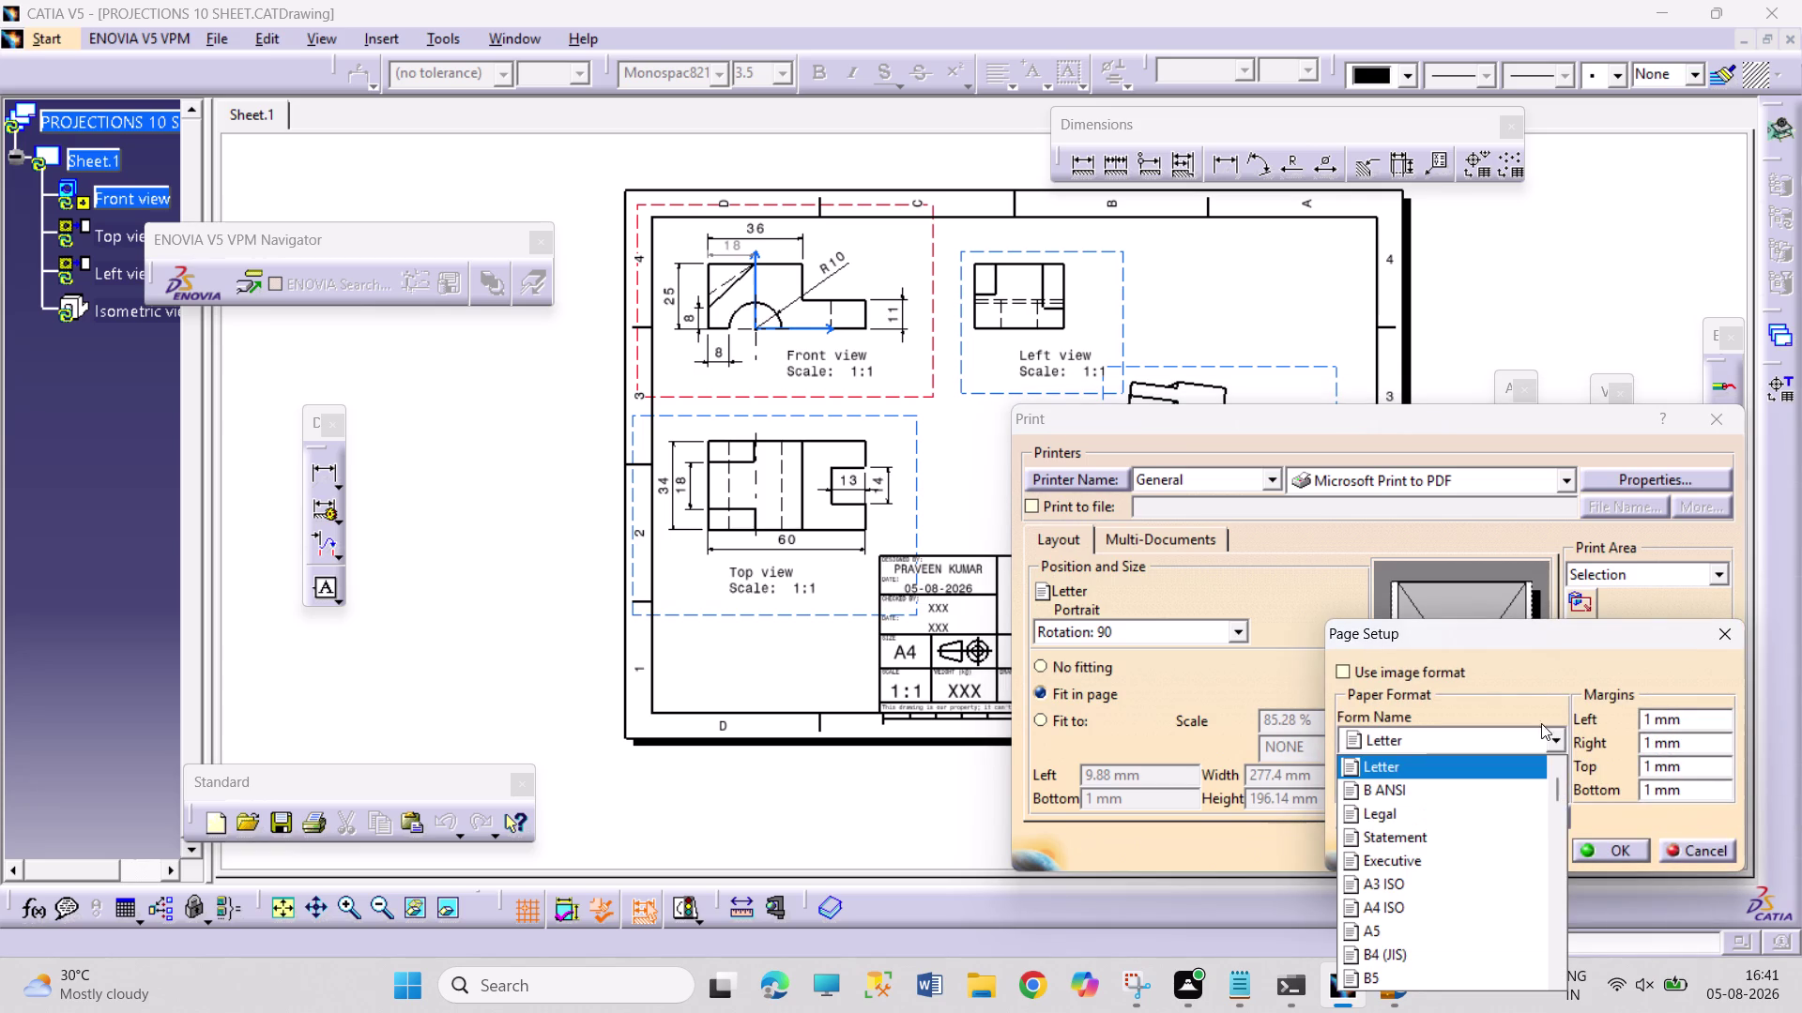
click(1402, 905)
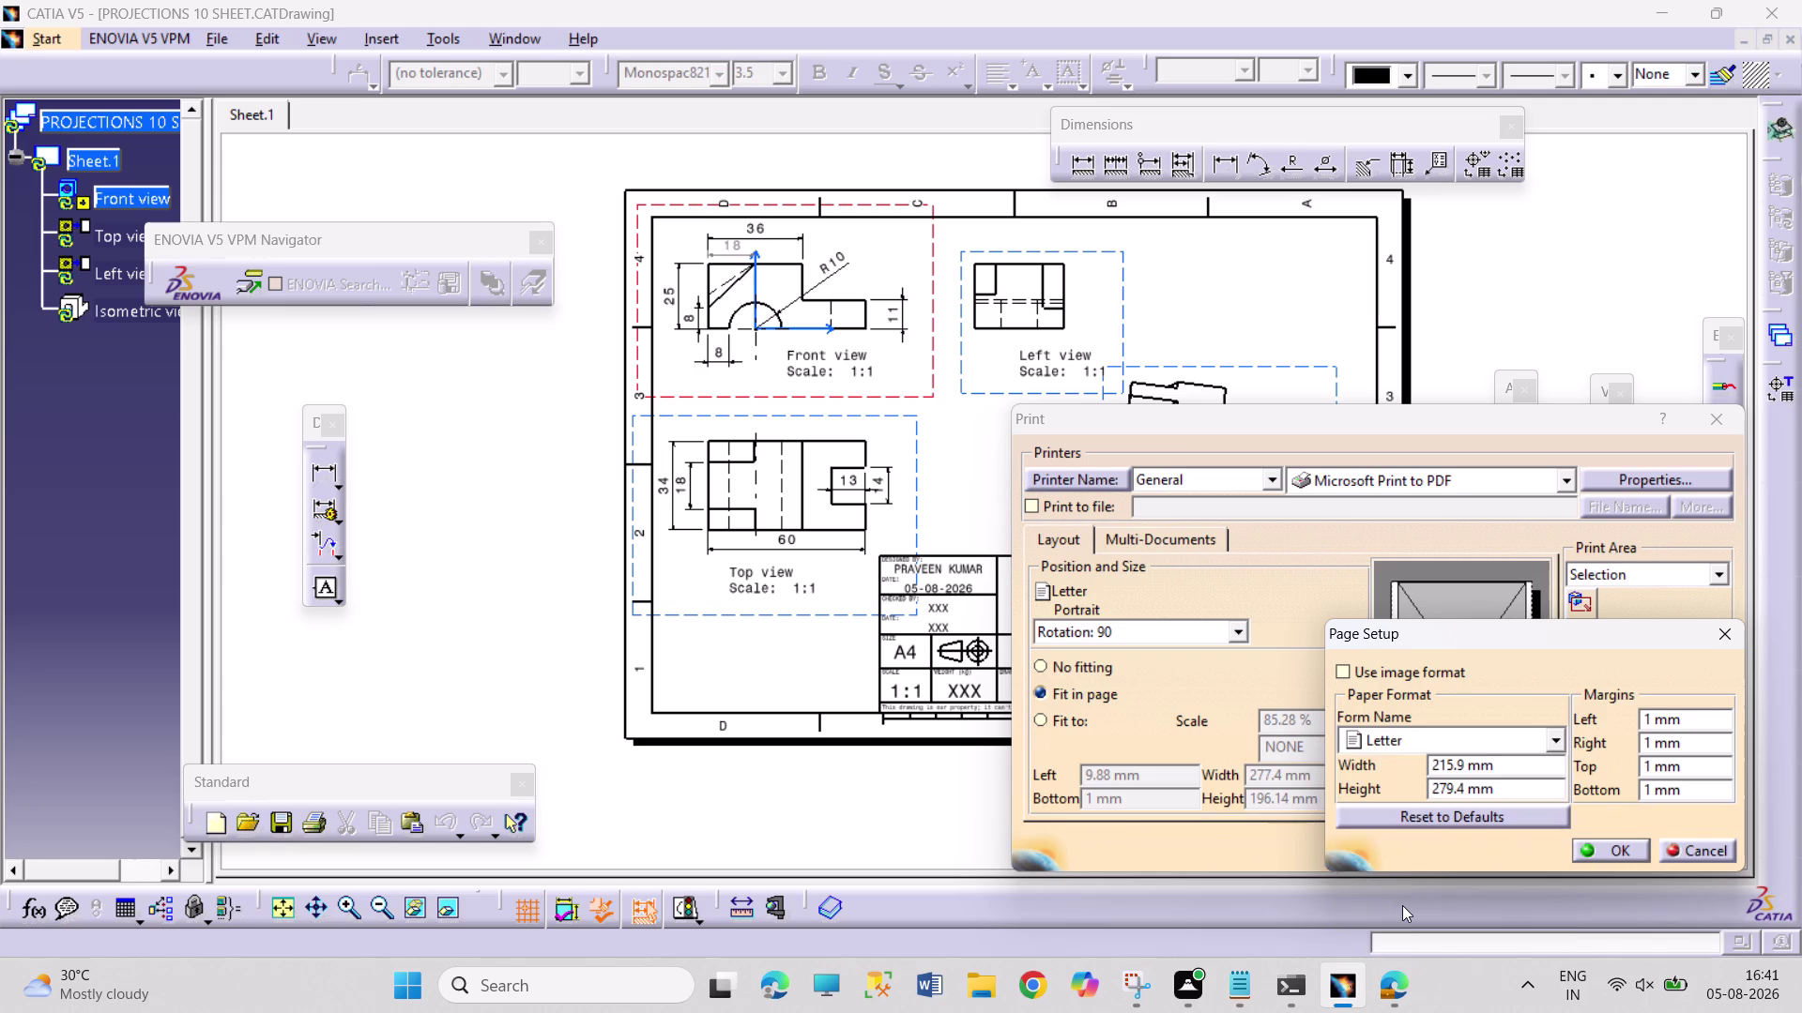
click(1604, 845)
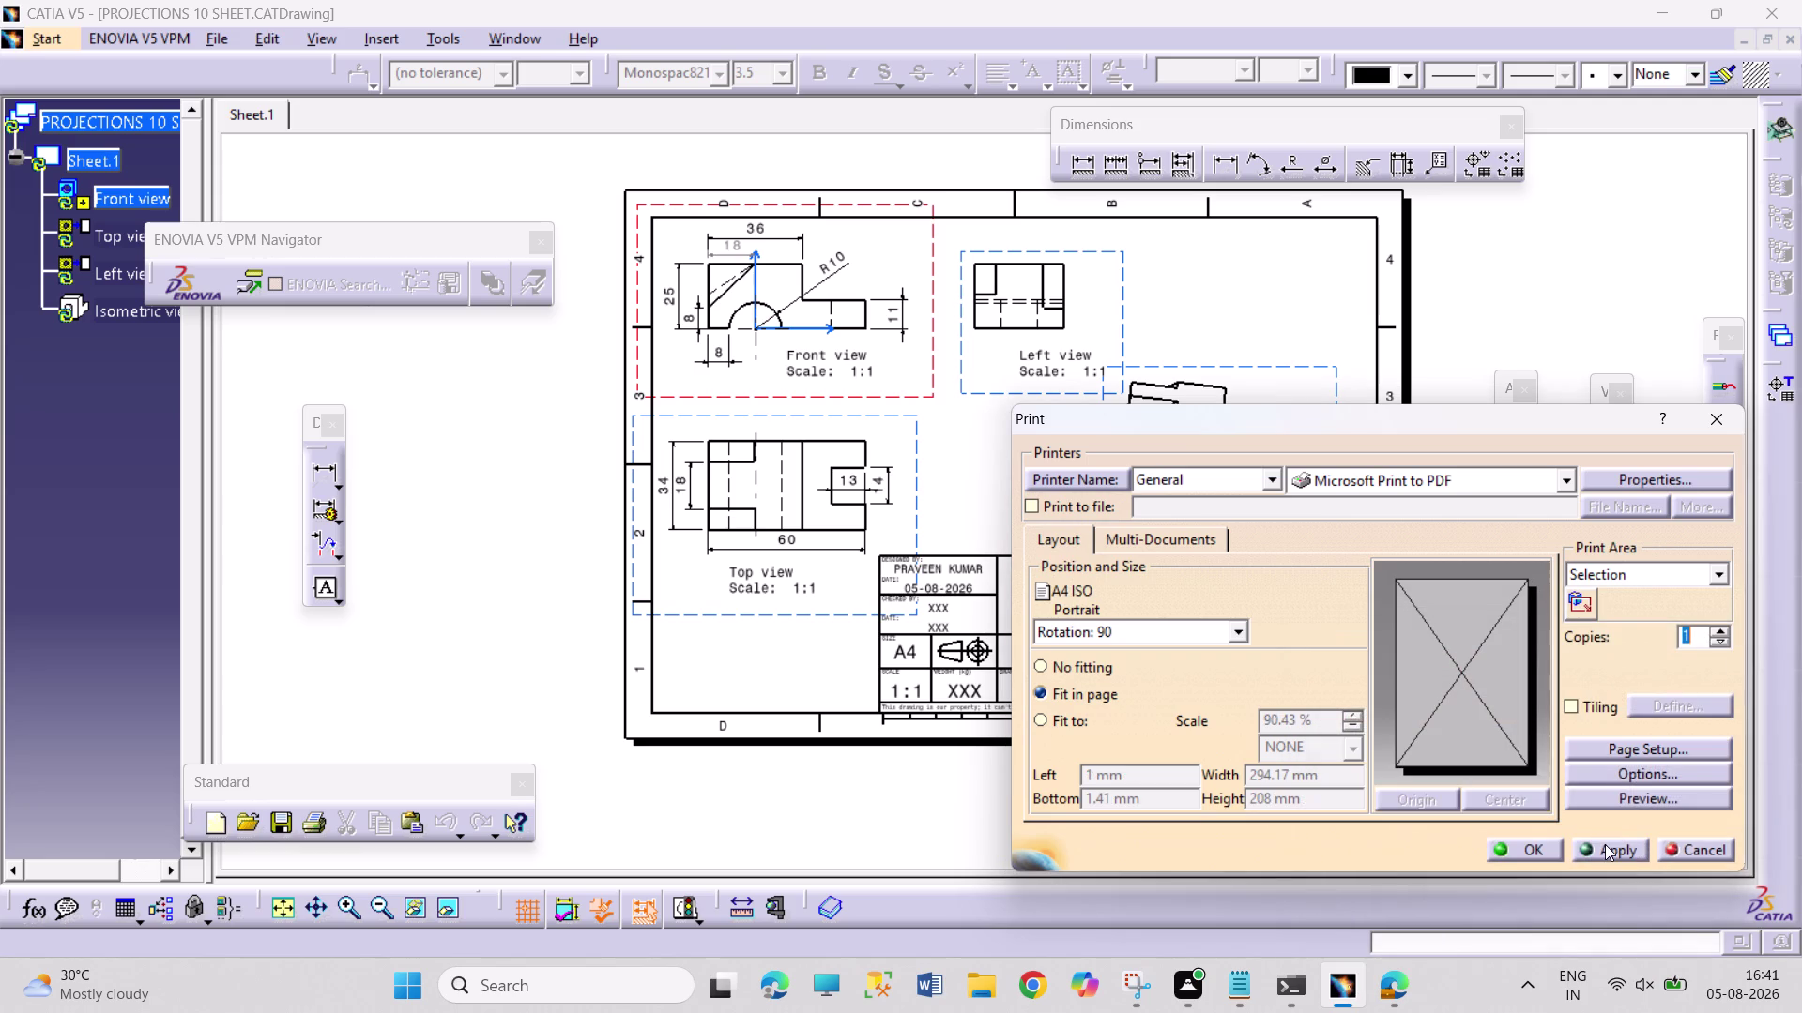
click(1669, 799)
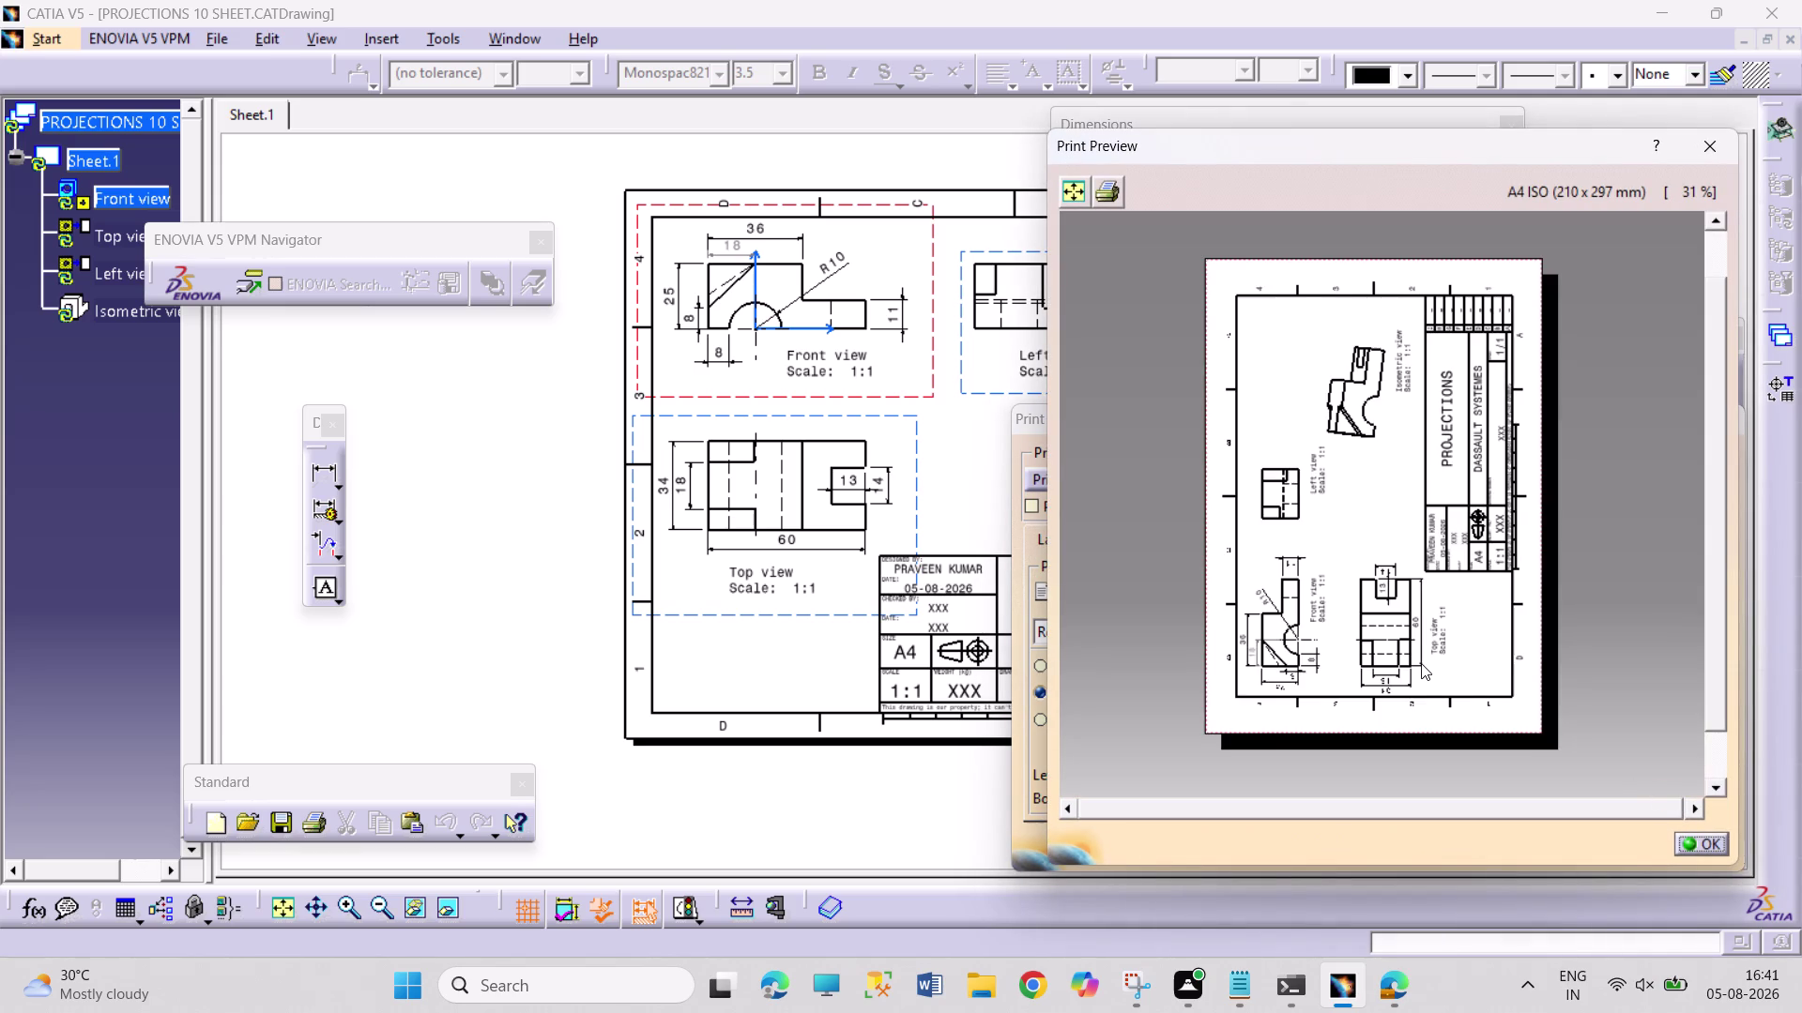
scroll(down, 3)
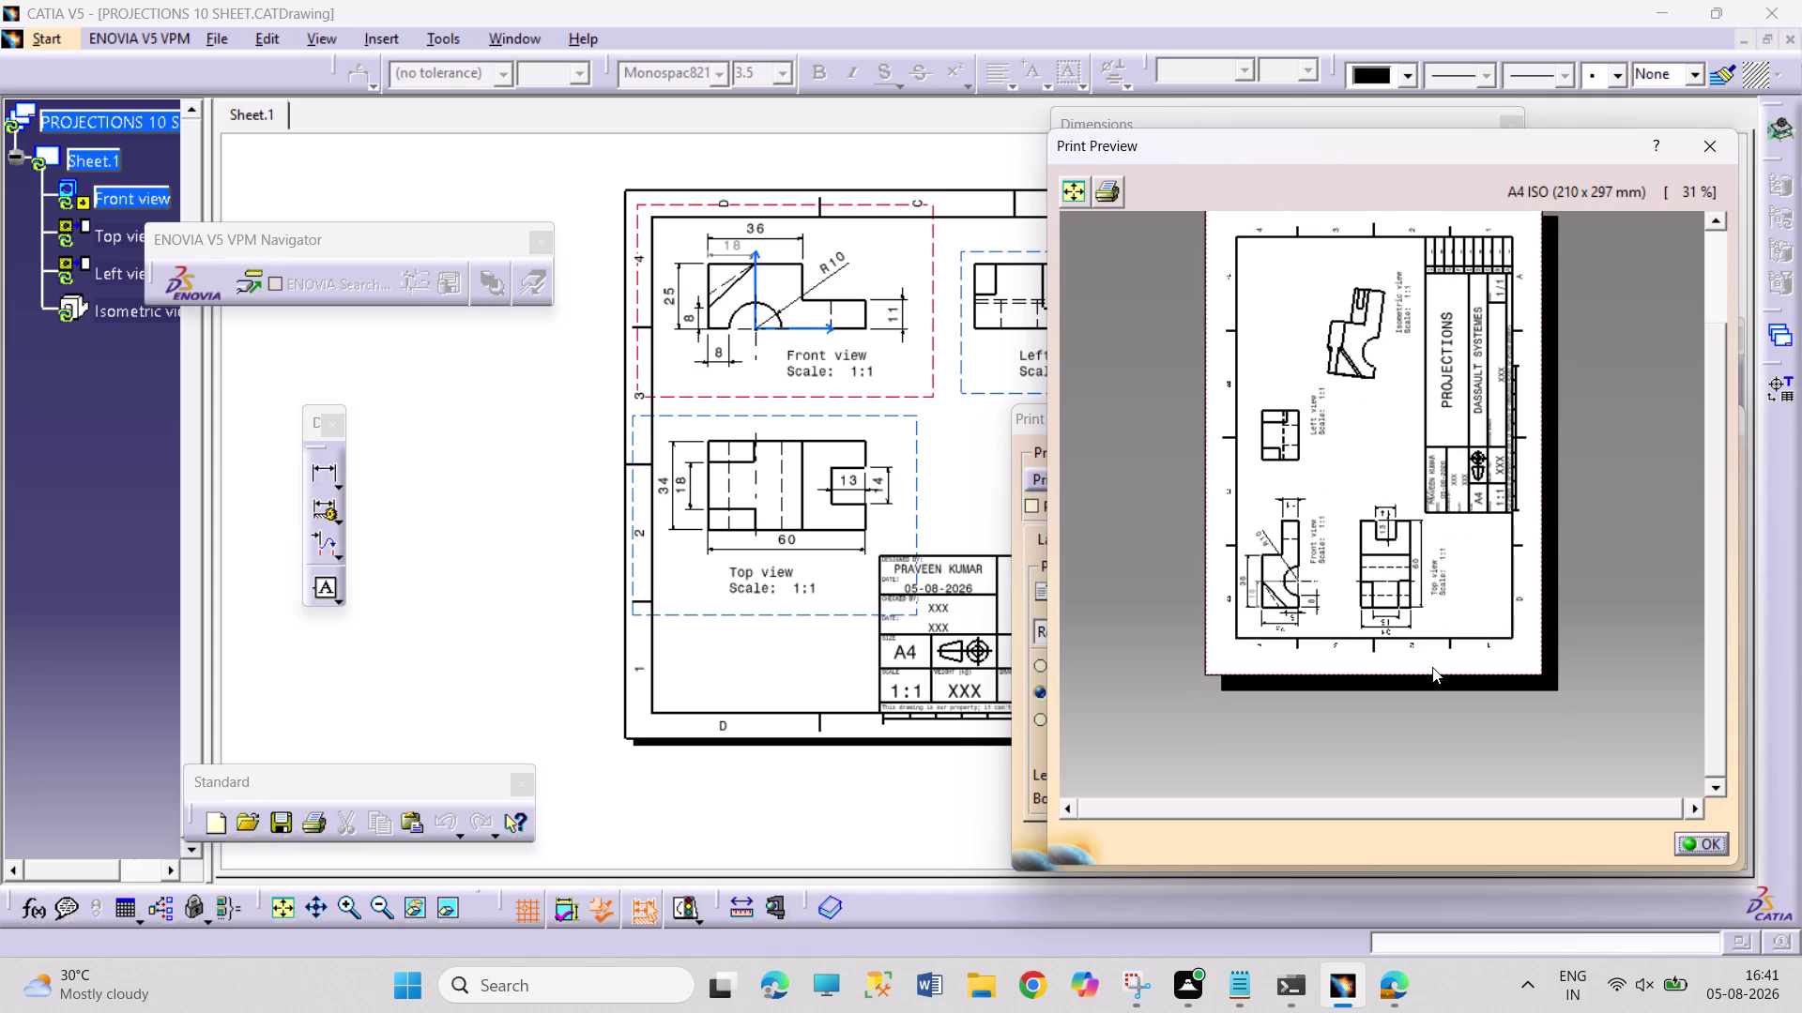
scroll(down, 3)
scroll(up, 3)
scroll(down, 3)
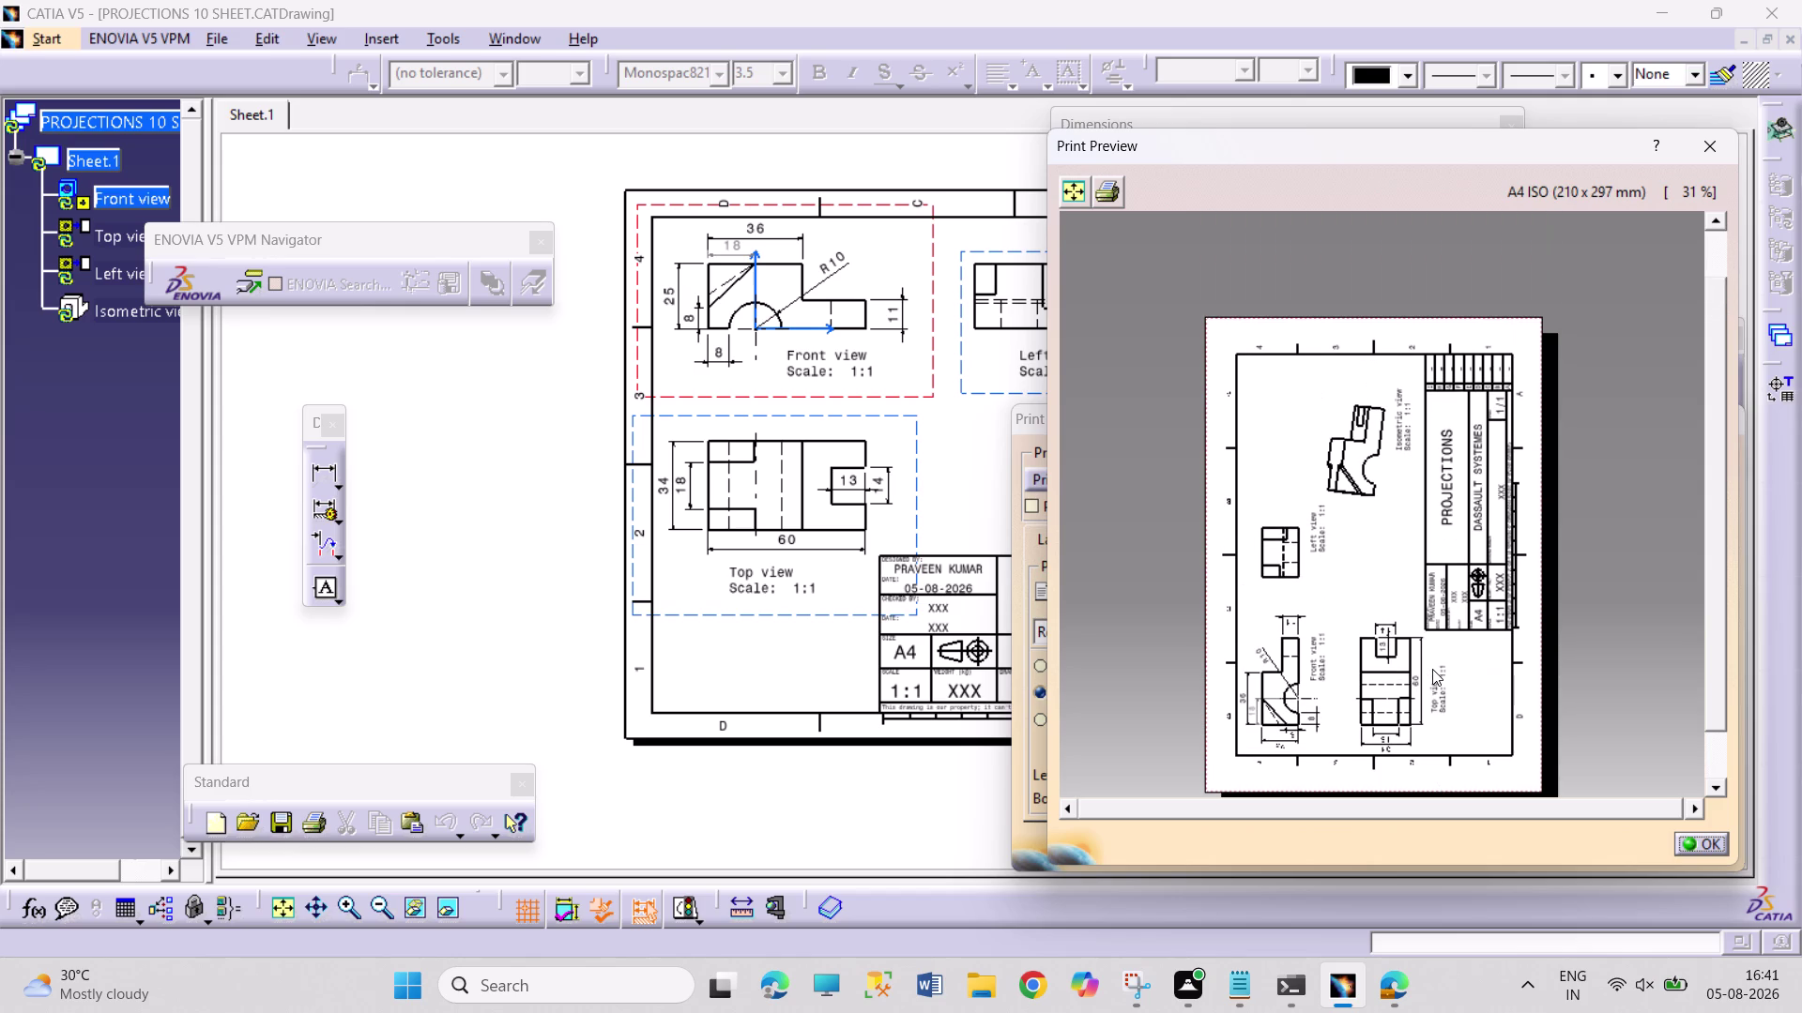
click(346, 903)
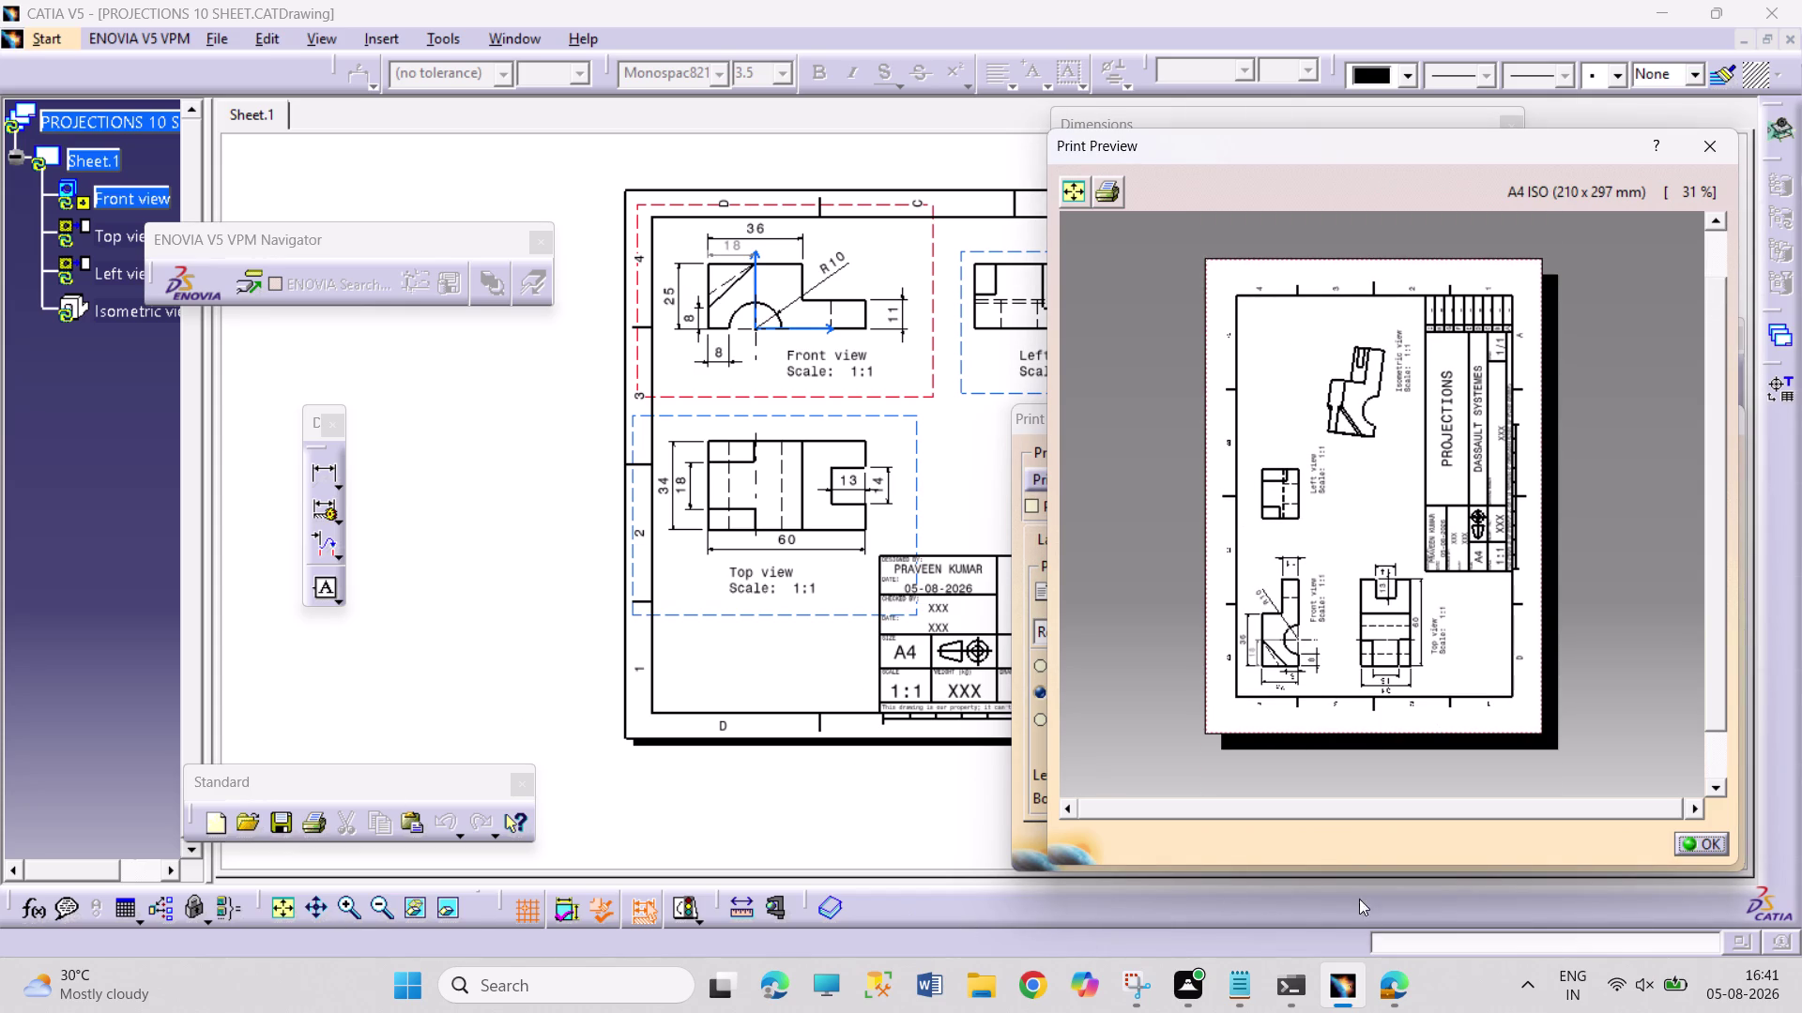
click(1335, 704)
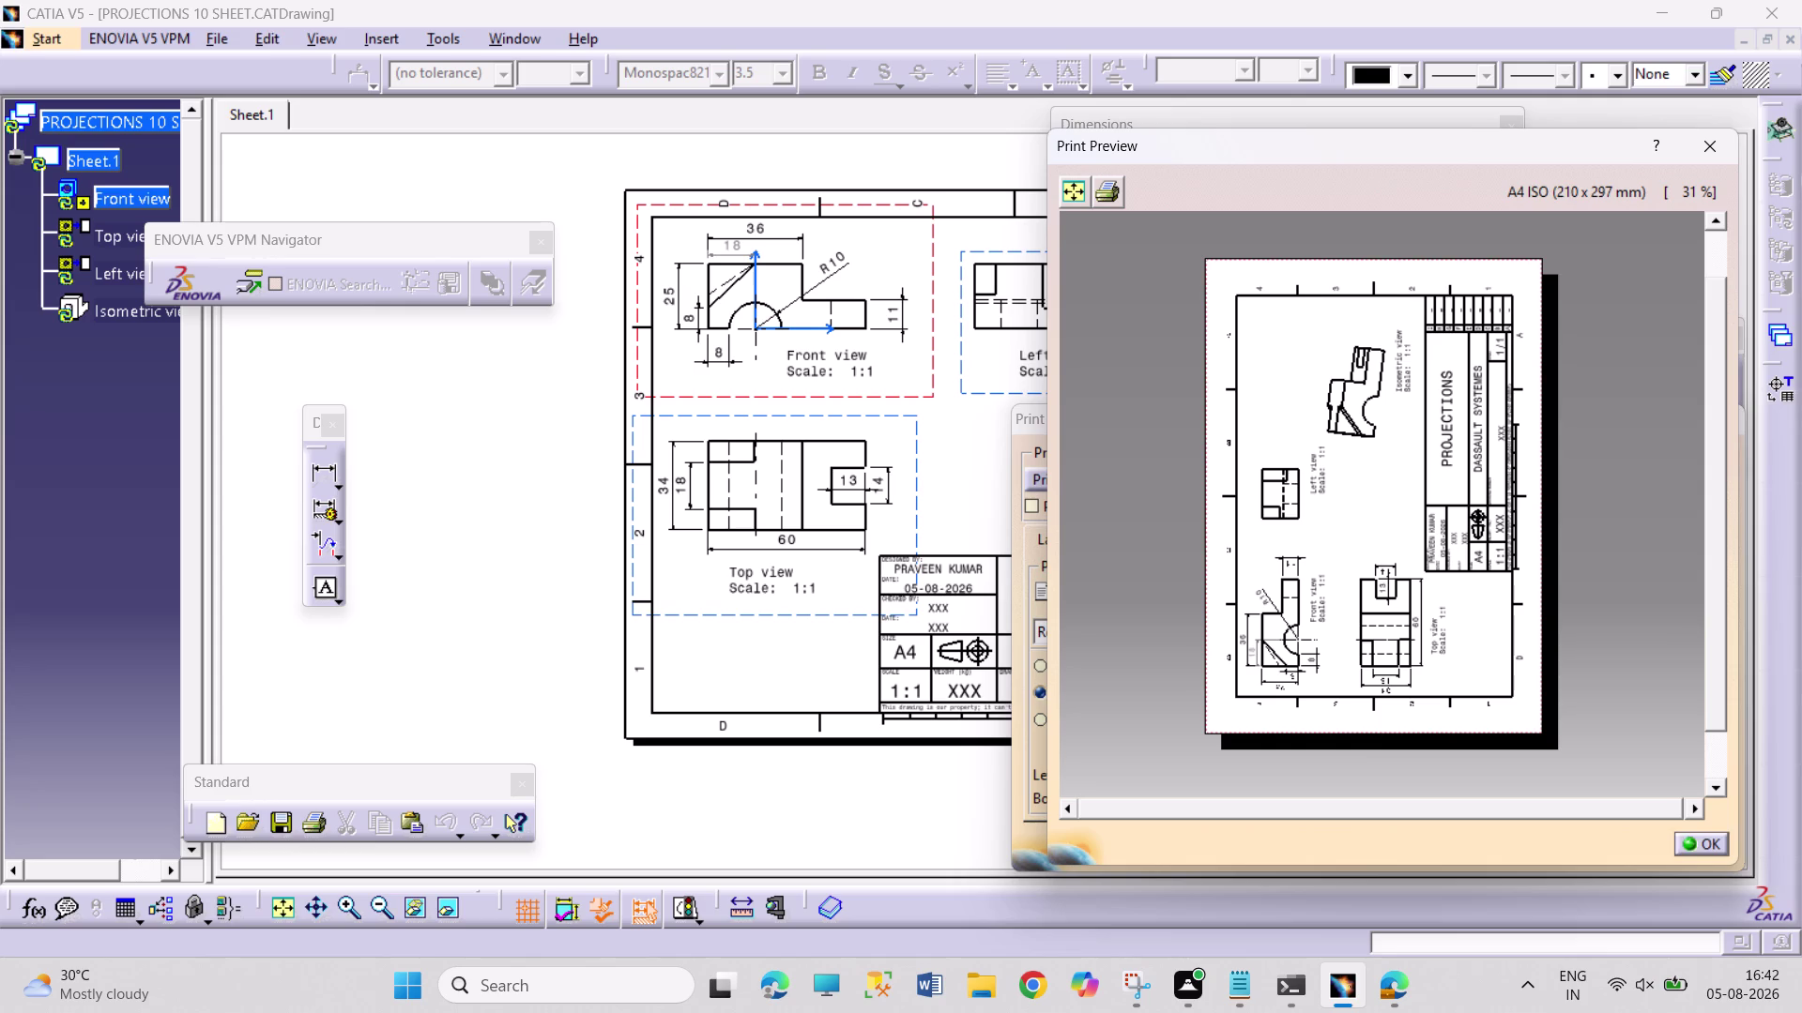
click(1334, 705)
double_click(1335, 705)
click(1074, 197)
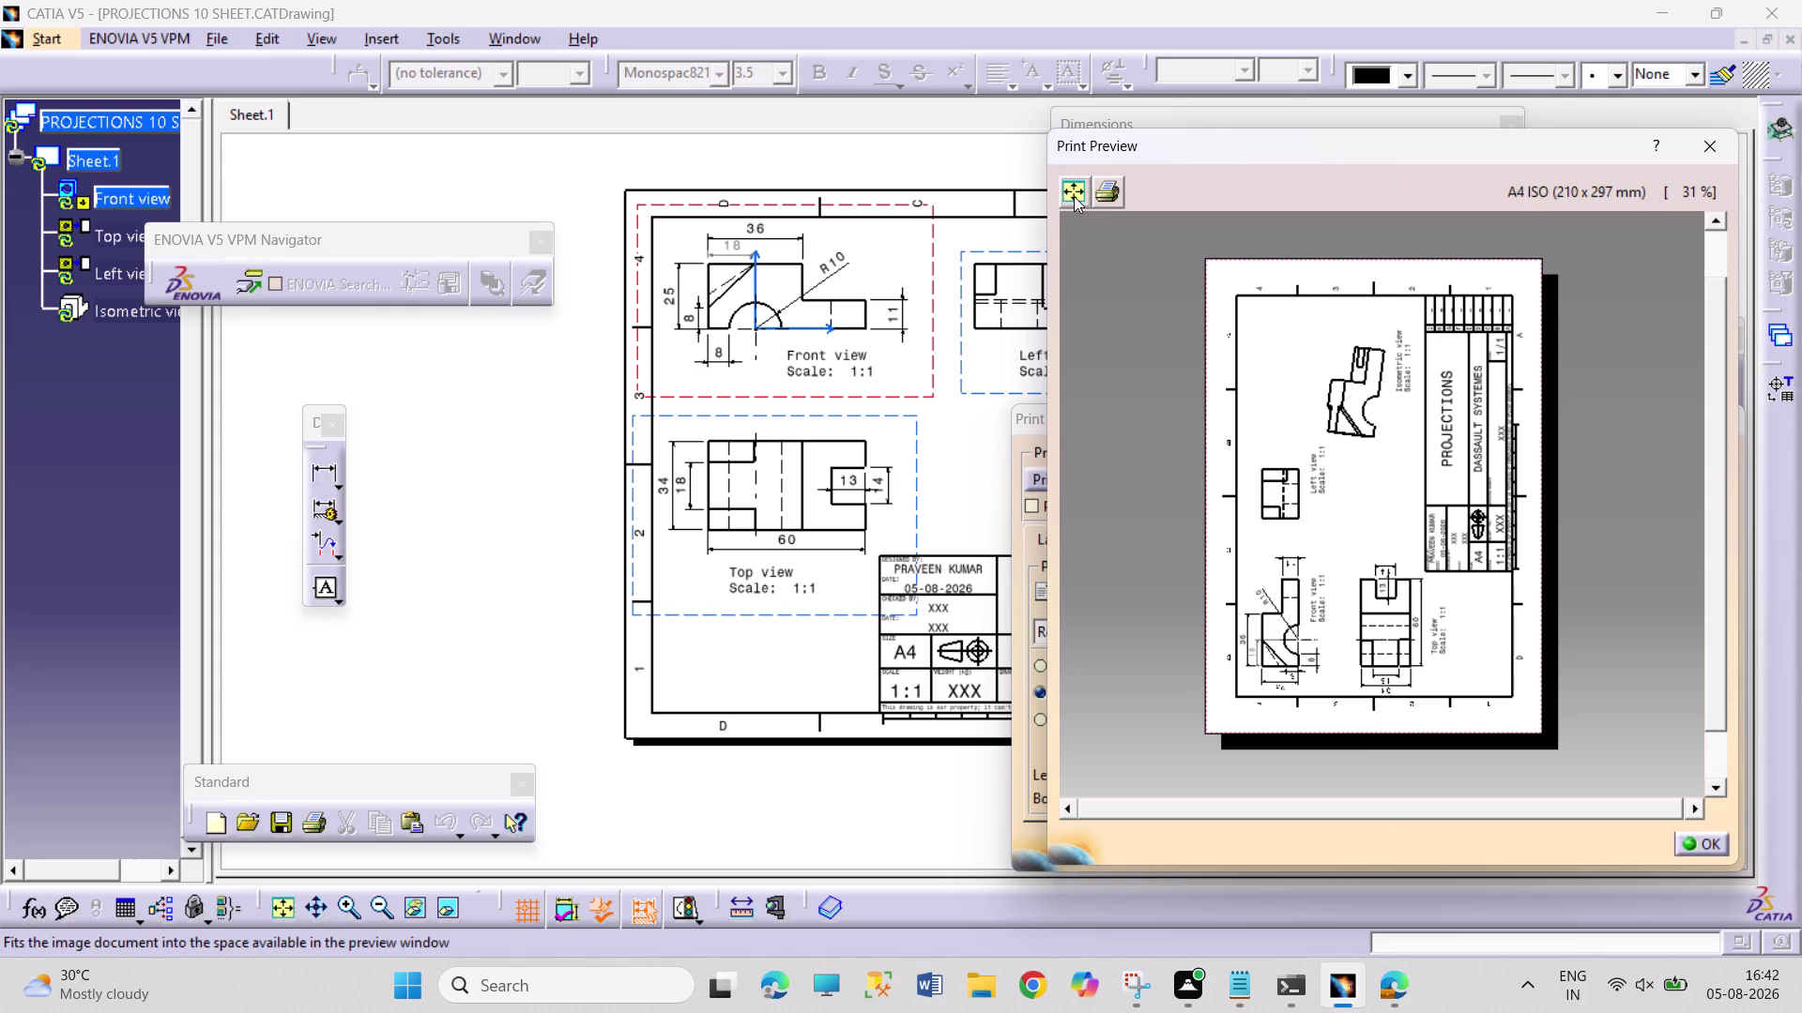
click(1073, 197)
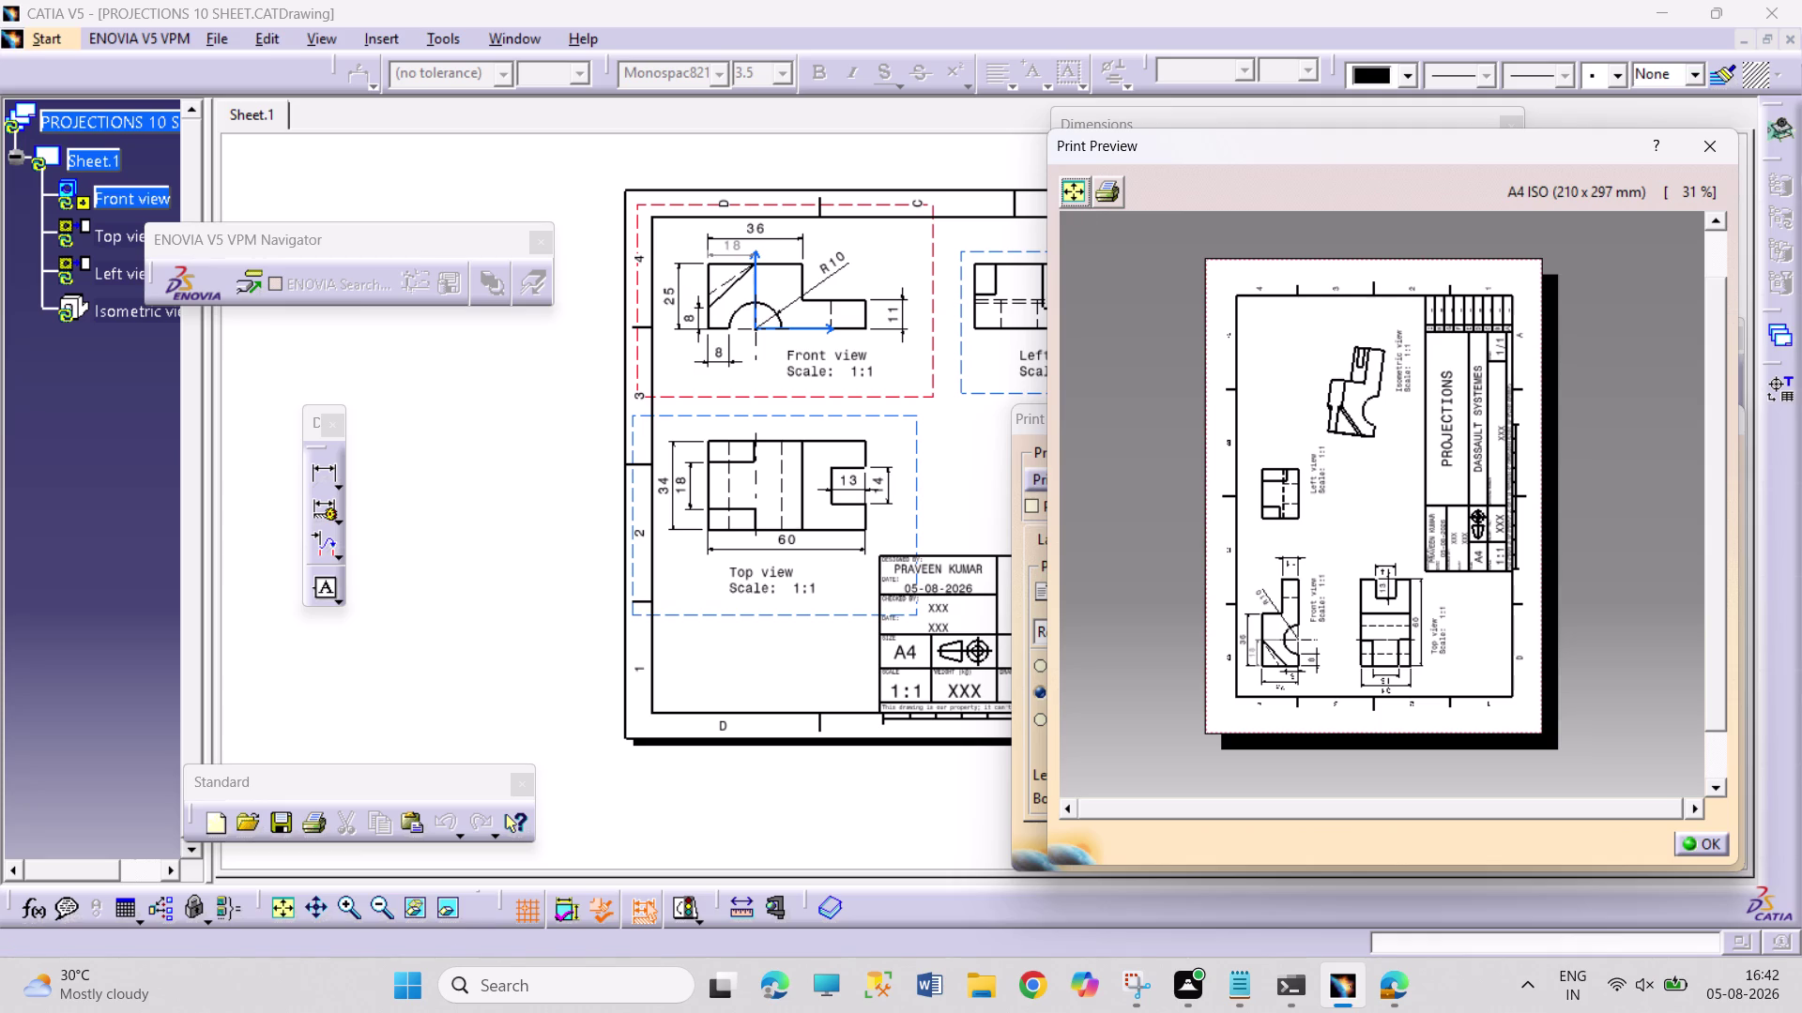
middle_drag(1404, 643, 1421, 409)
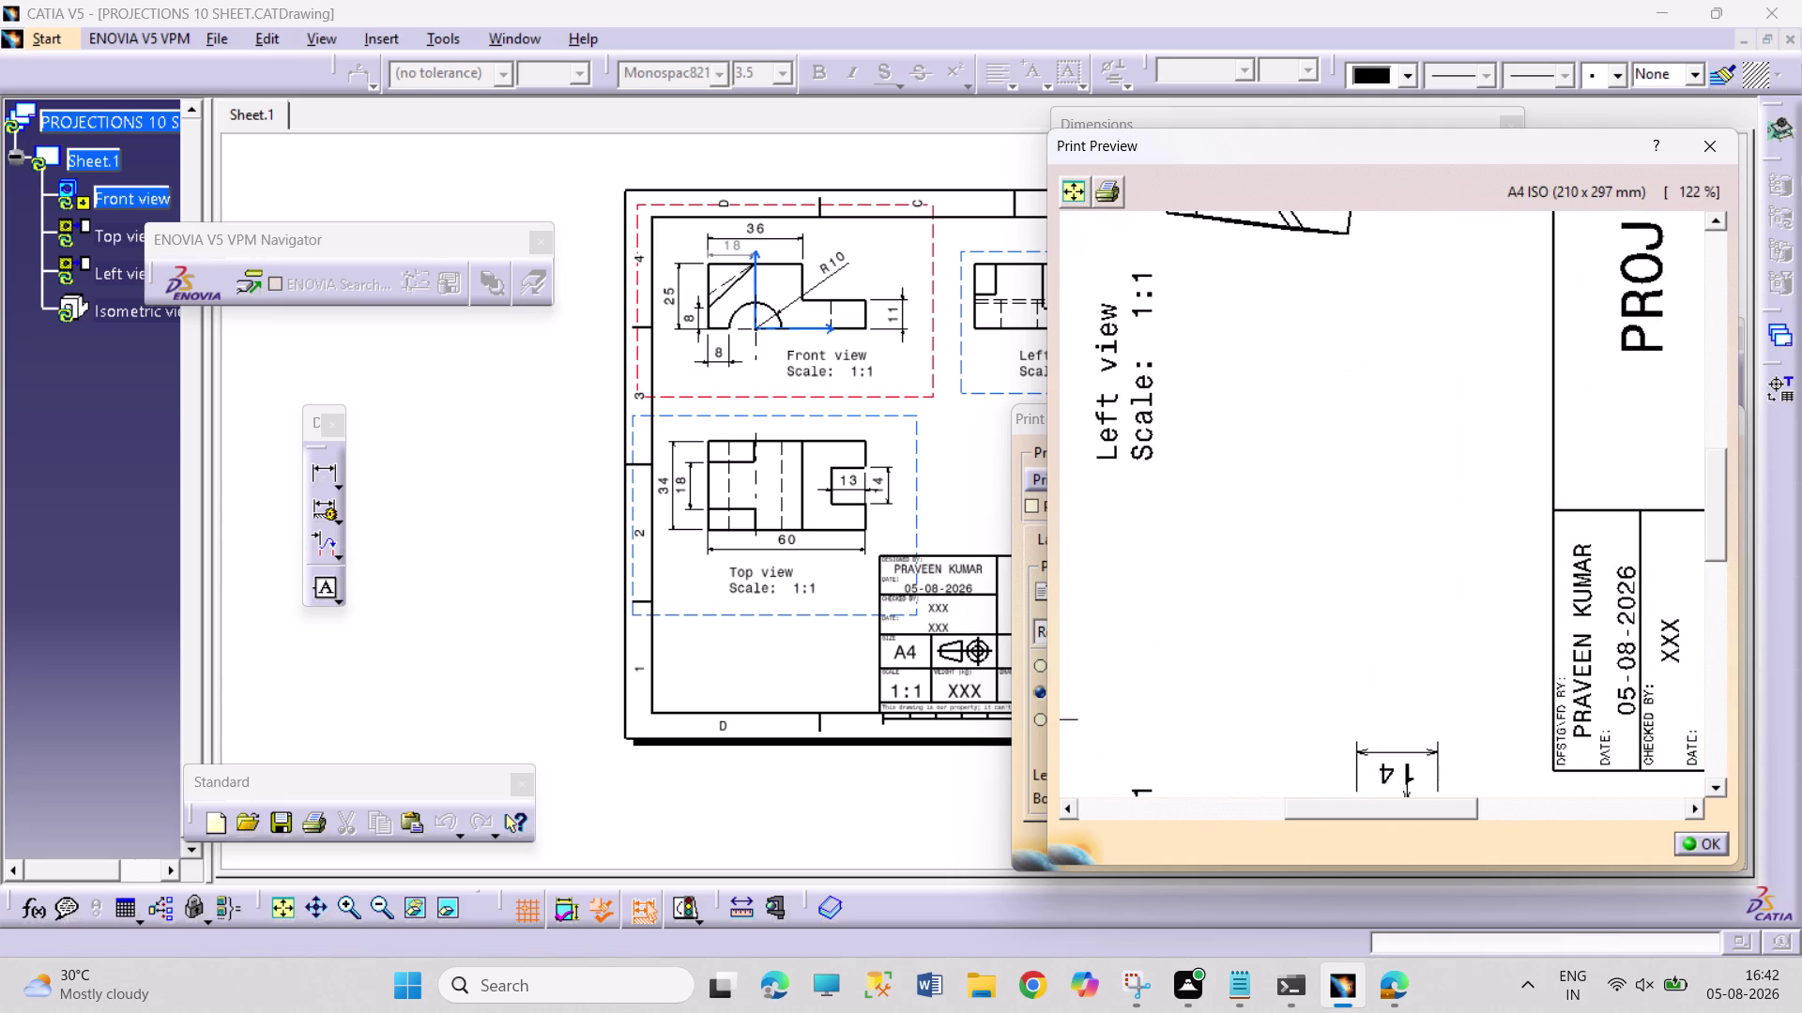
middle_drag(1420, 410, 1413, 572)
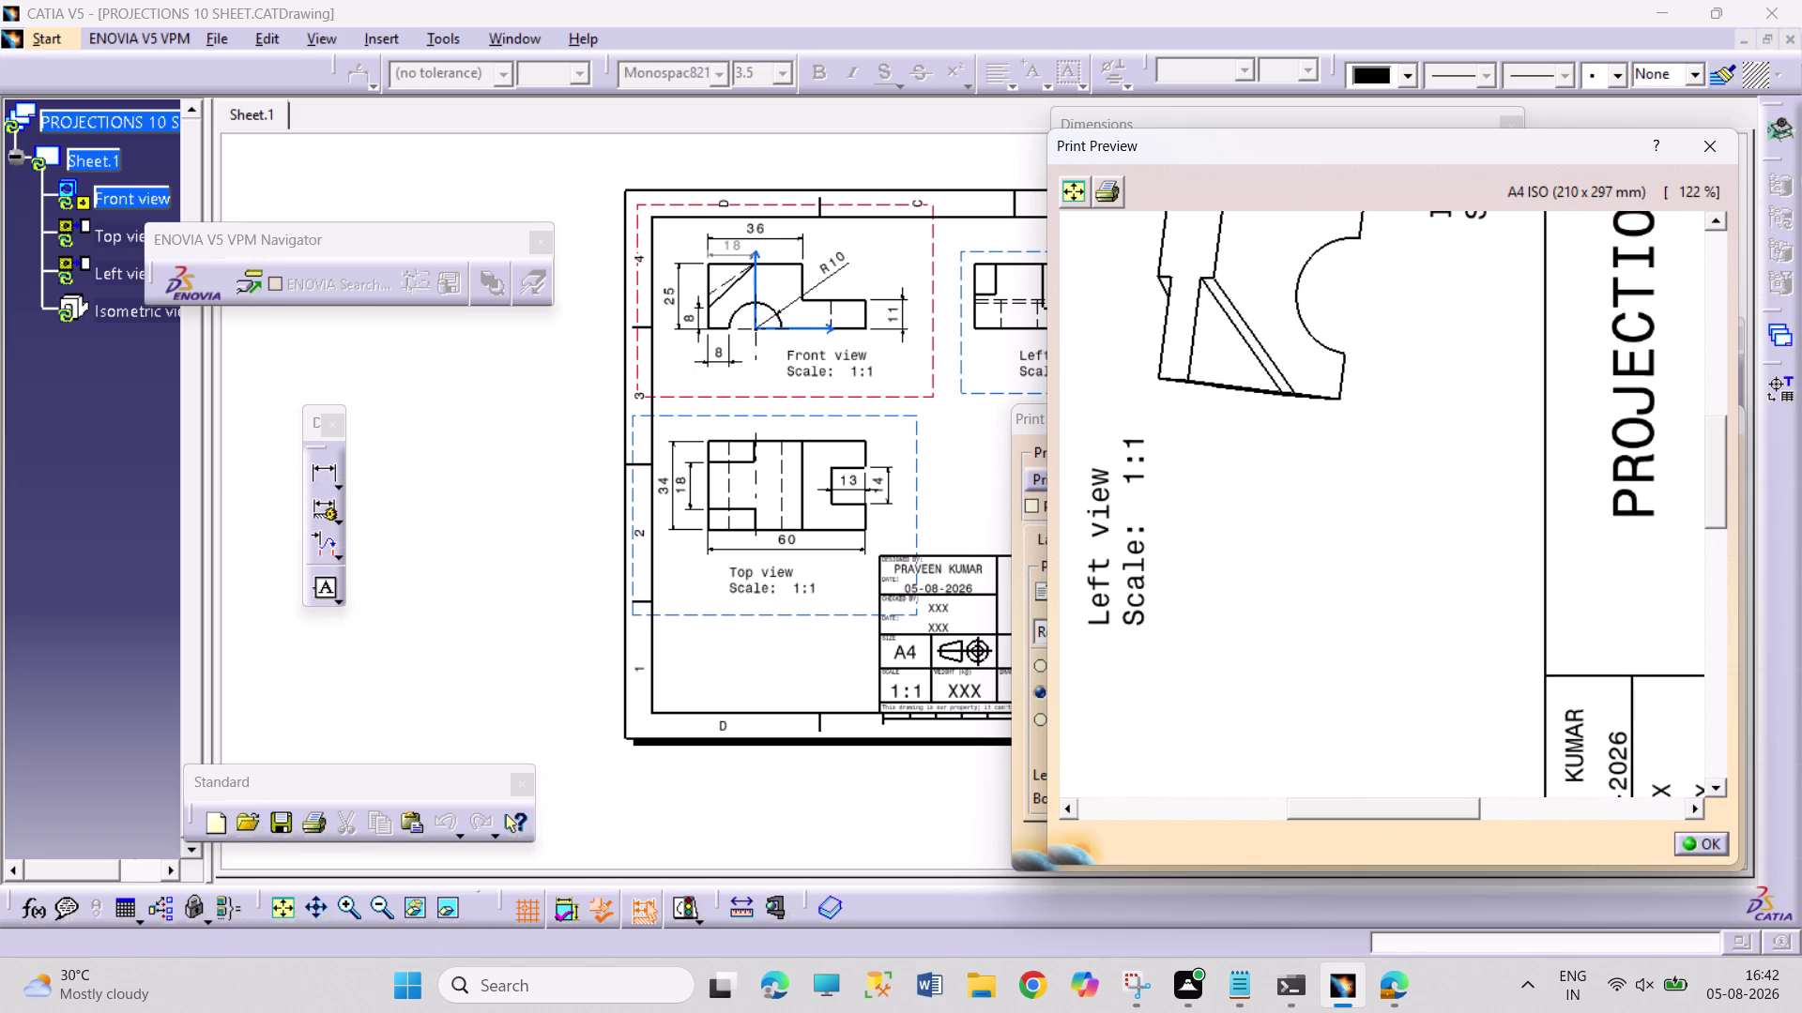
middle_drag(1407, 471, 1418, 599)
middle_drag(1420, 525, 1420, 625)
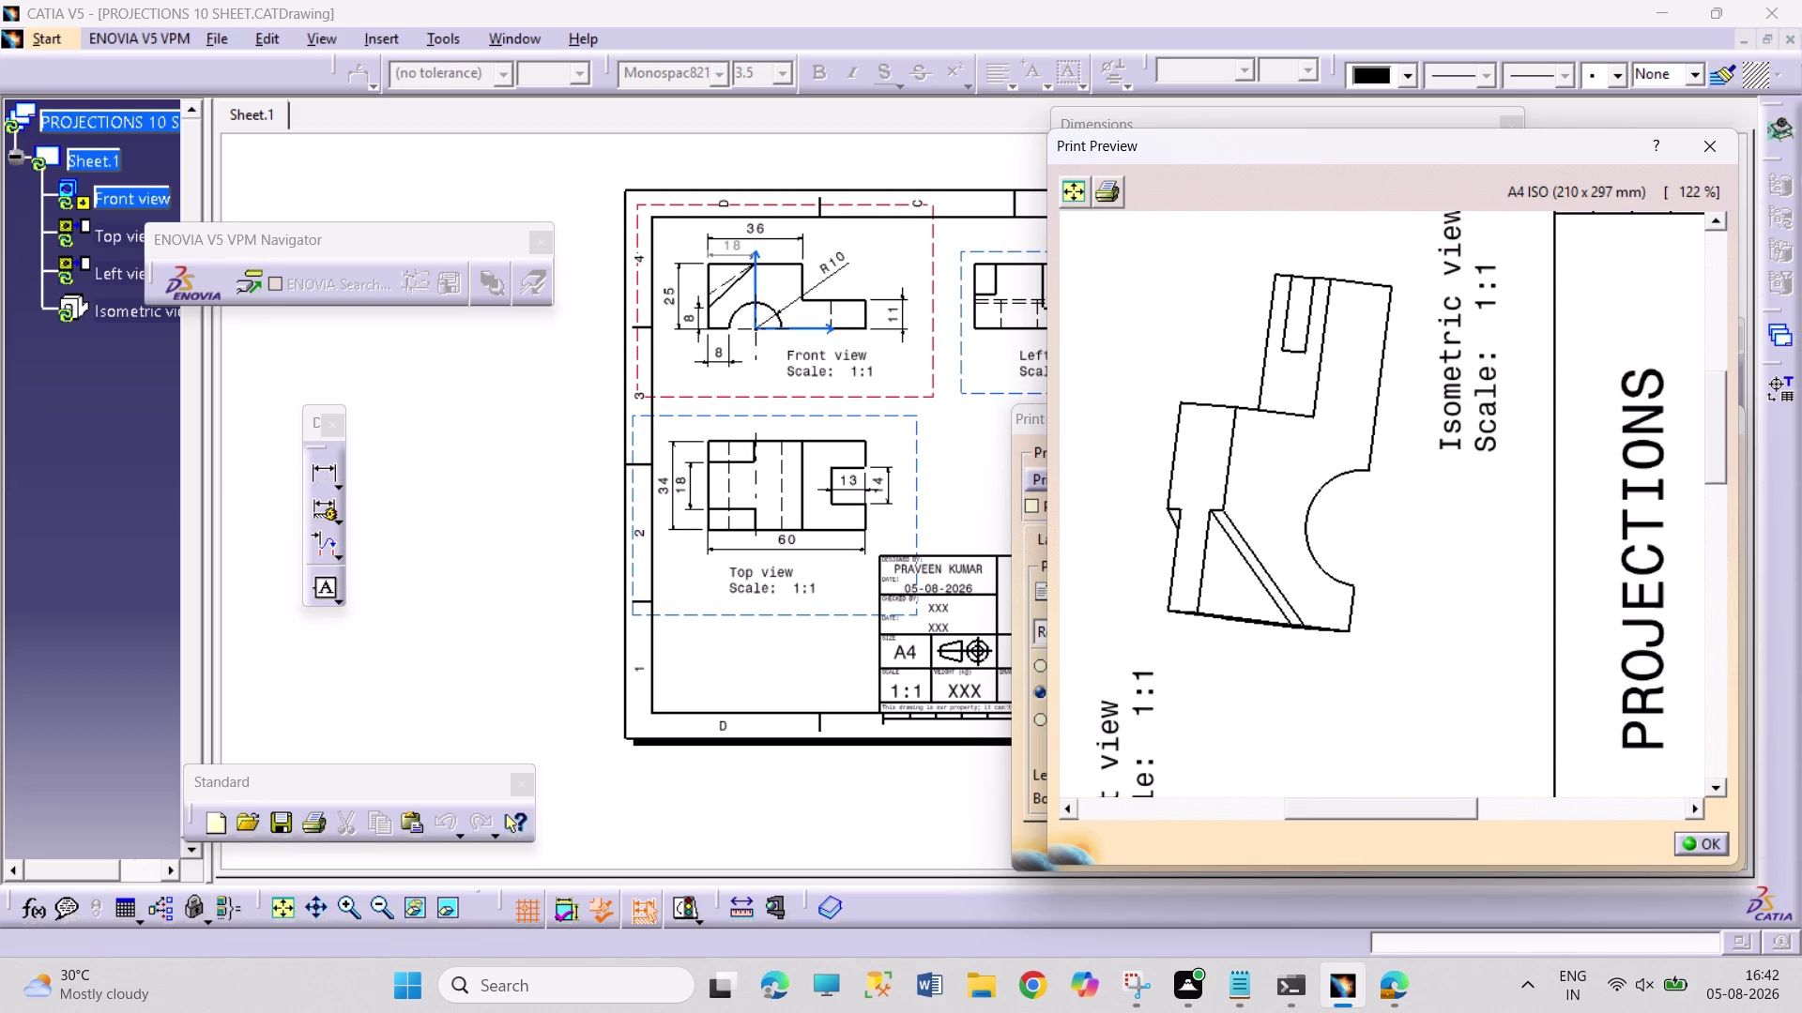
middle_drag(1433, 584, 1390, 728)
middle_drag(1389, 658, 1378, 687)
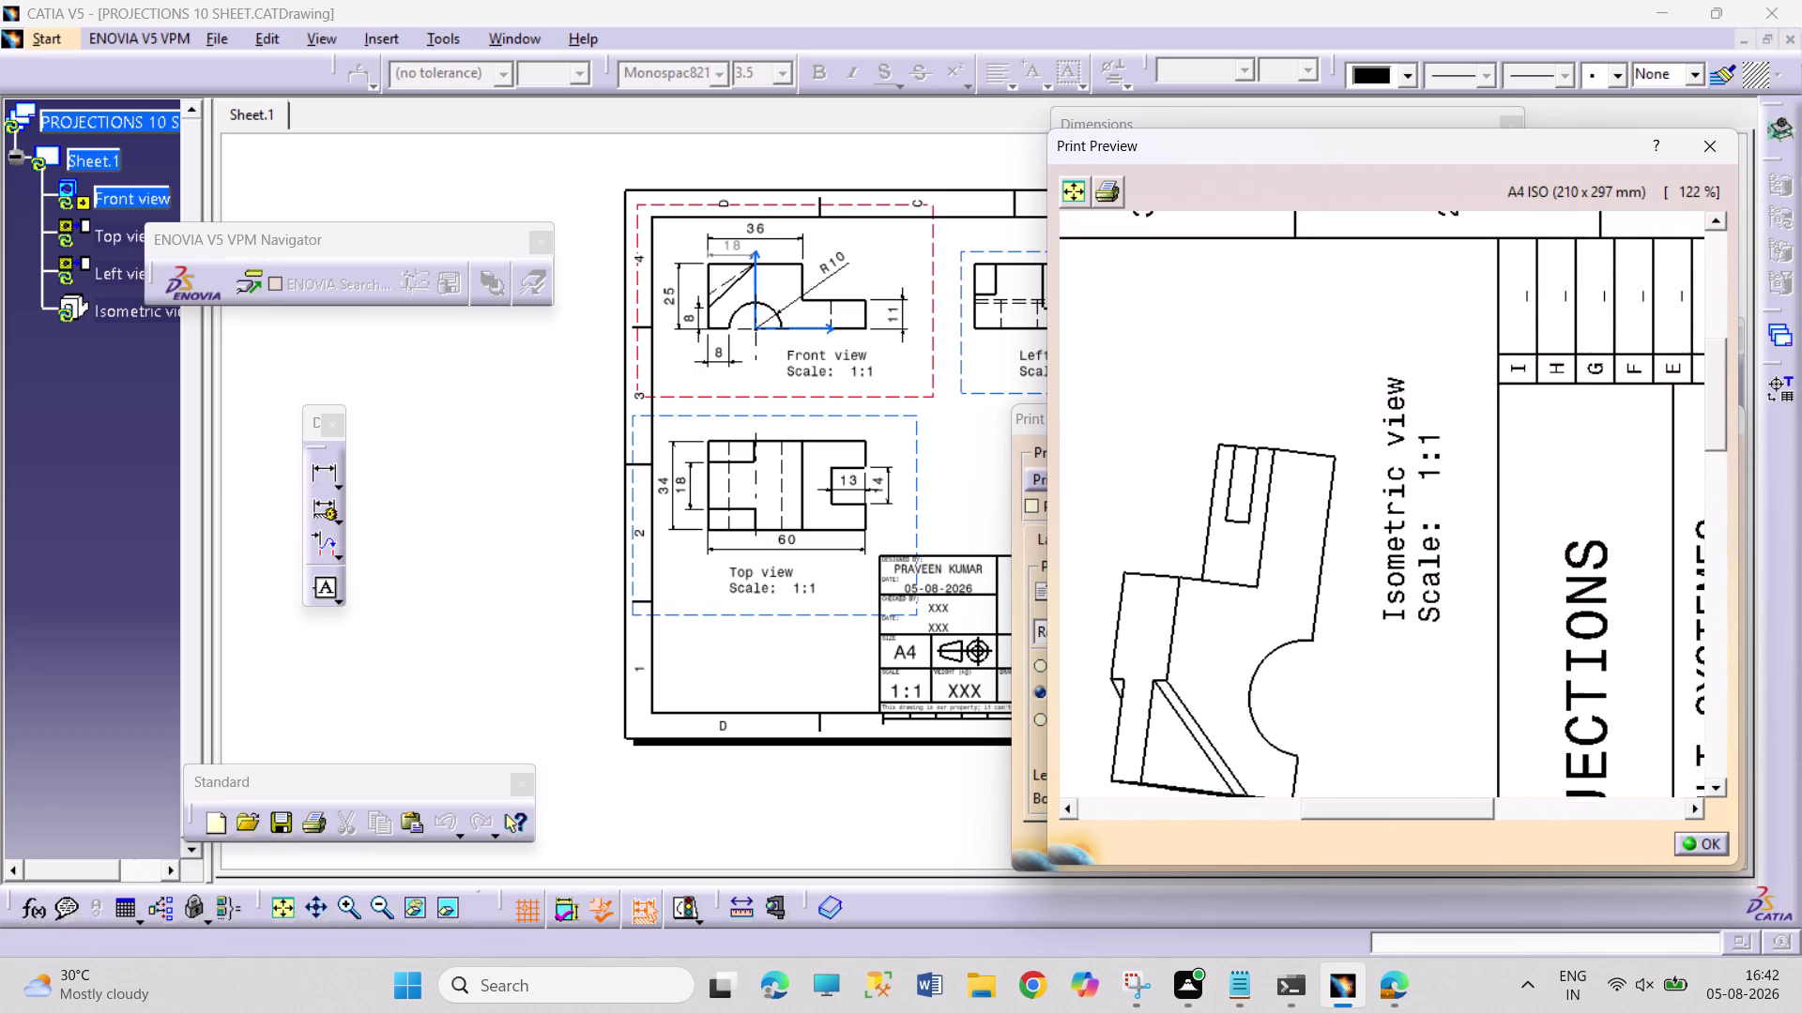
middle_drag(1377, 687, 1349, 824)
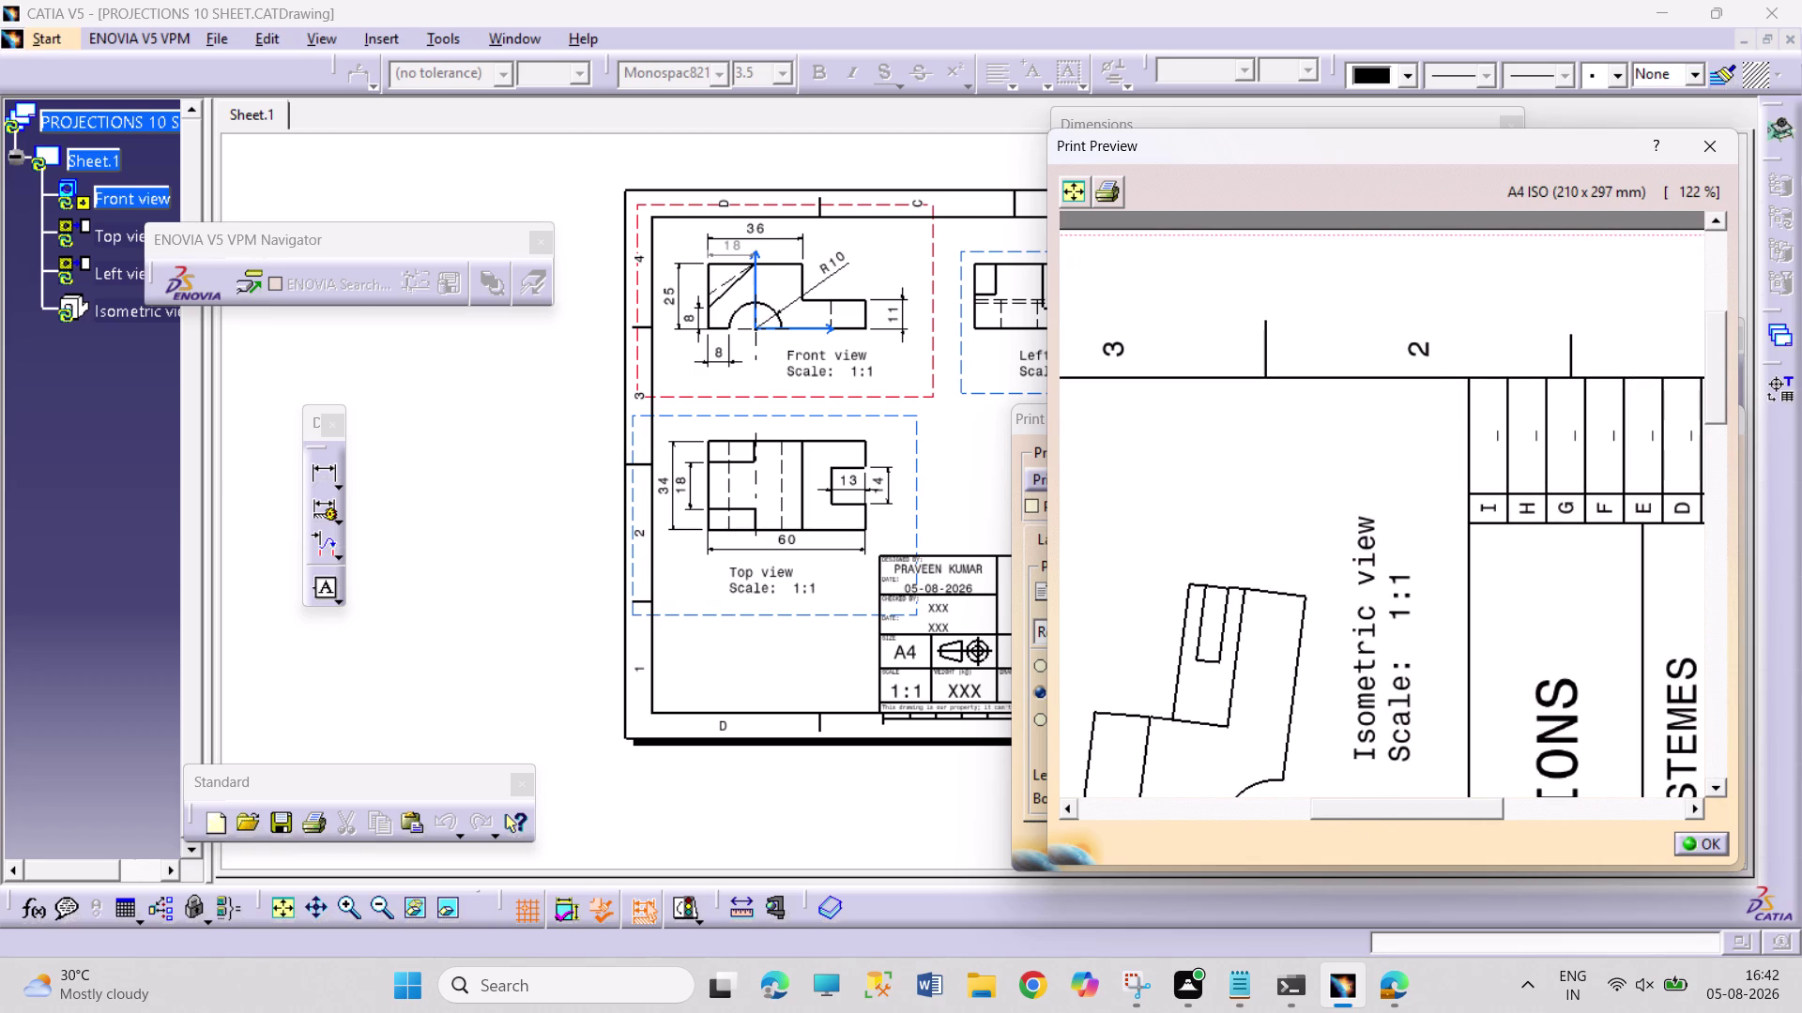
middle_drag(1404, 671, 1414, 488)
middle_drag(1447, 623, 1437, 493)
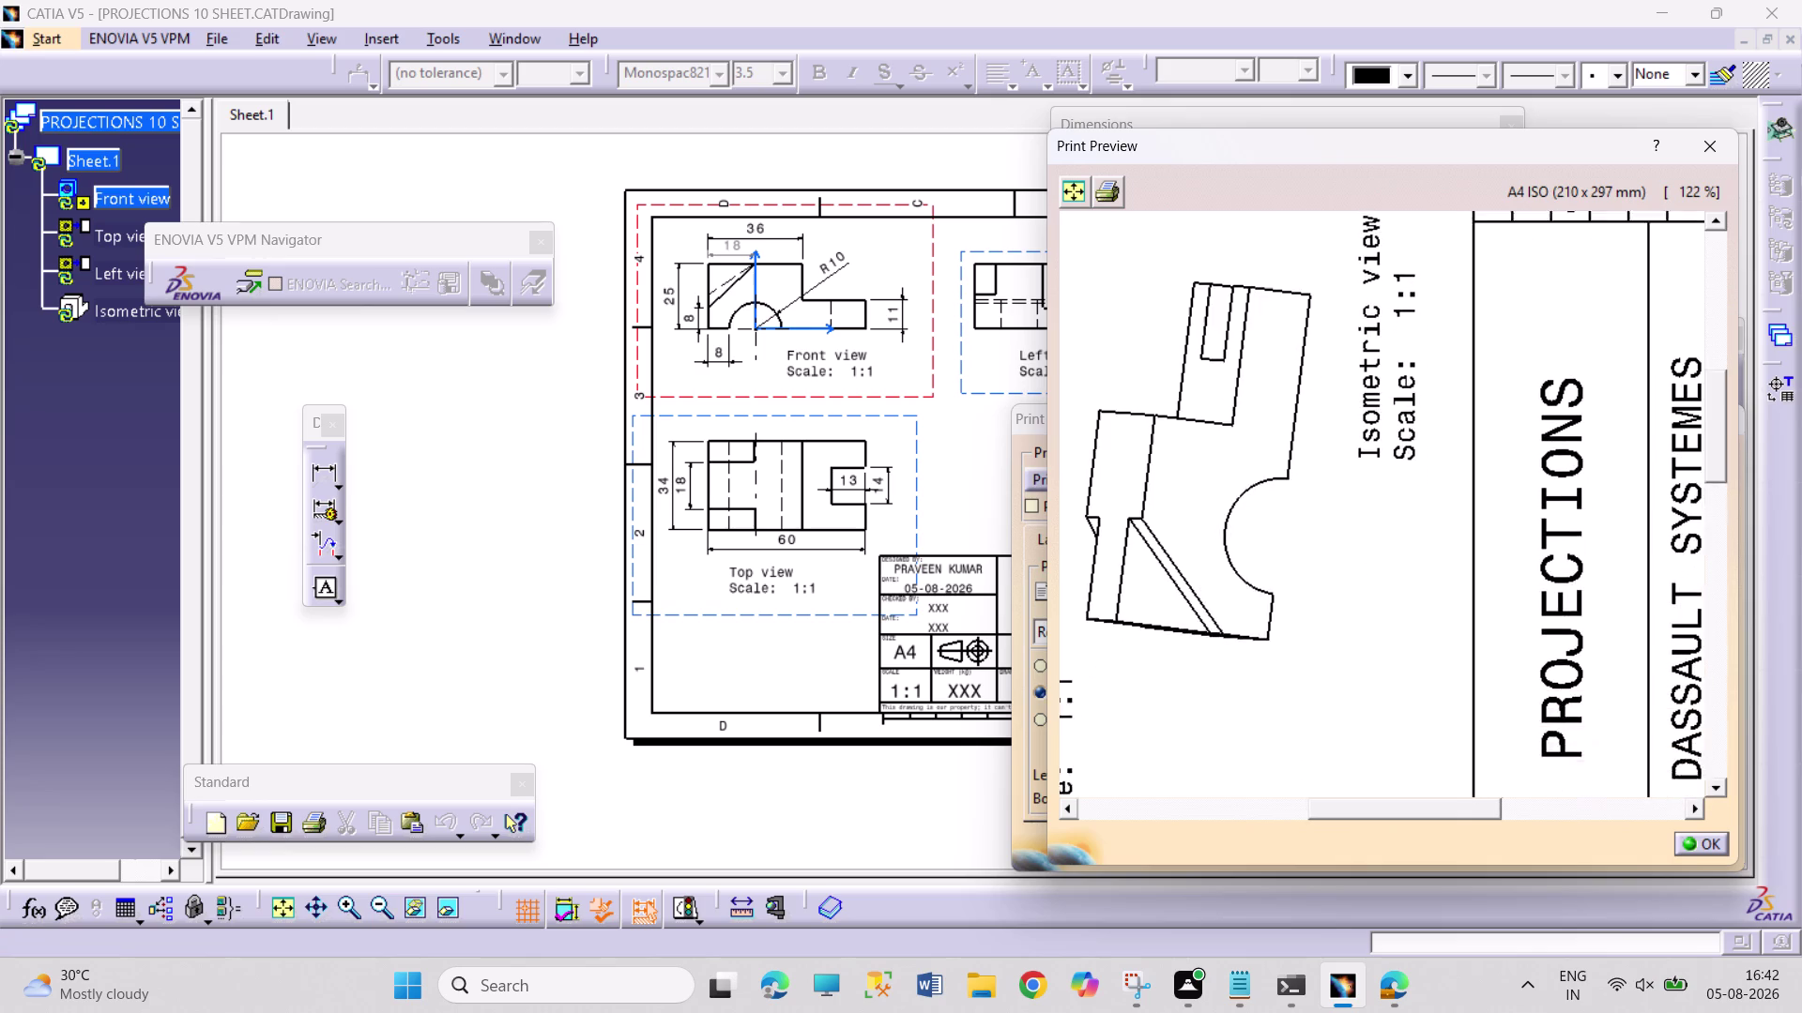
middle_drag(1437, 493, 1435, 482)
middle_drag(1449, 581, 1450, 482)
middle_drag(1458, 568, 1453, 496)
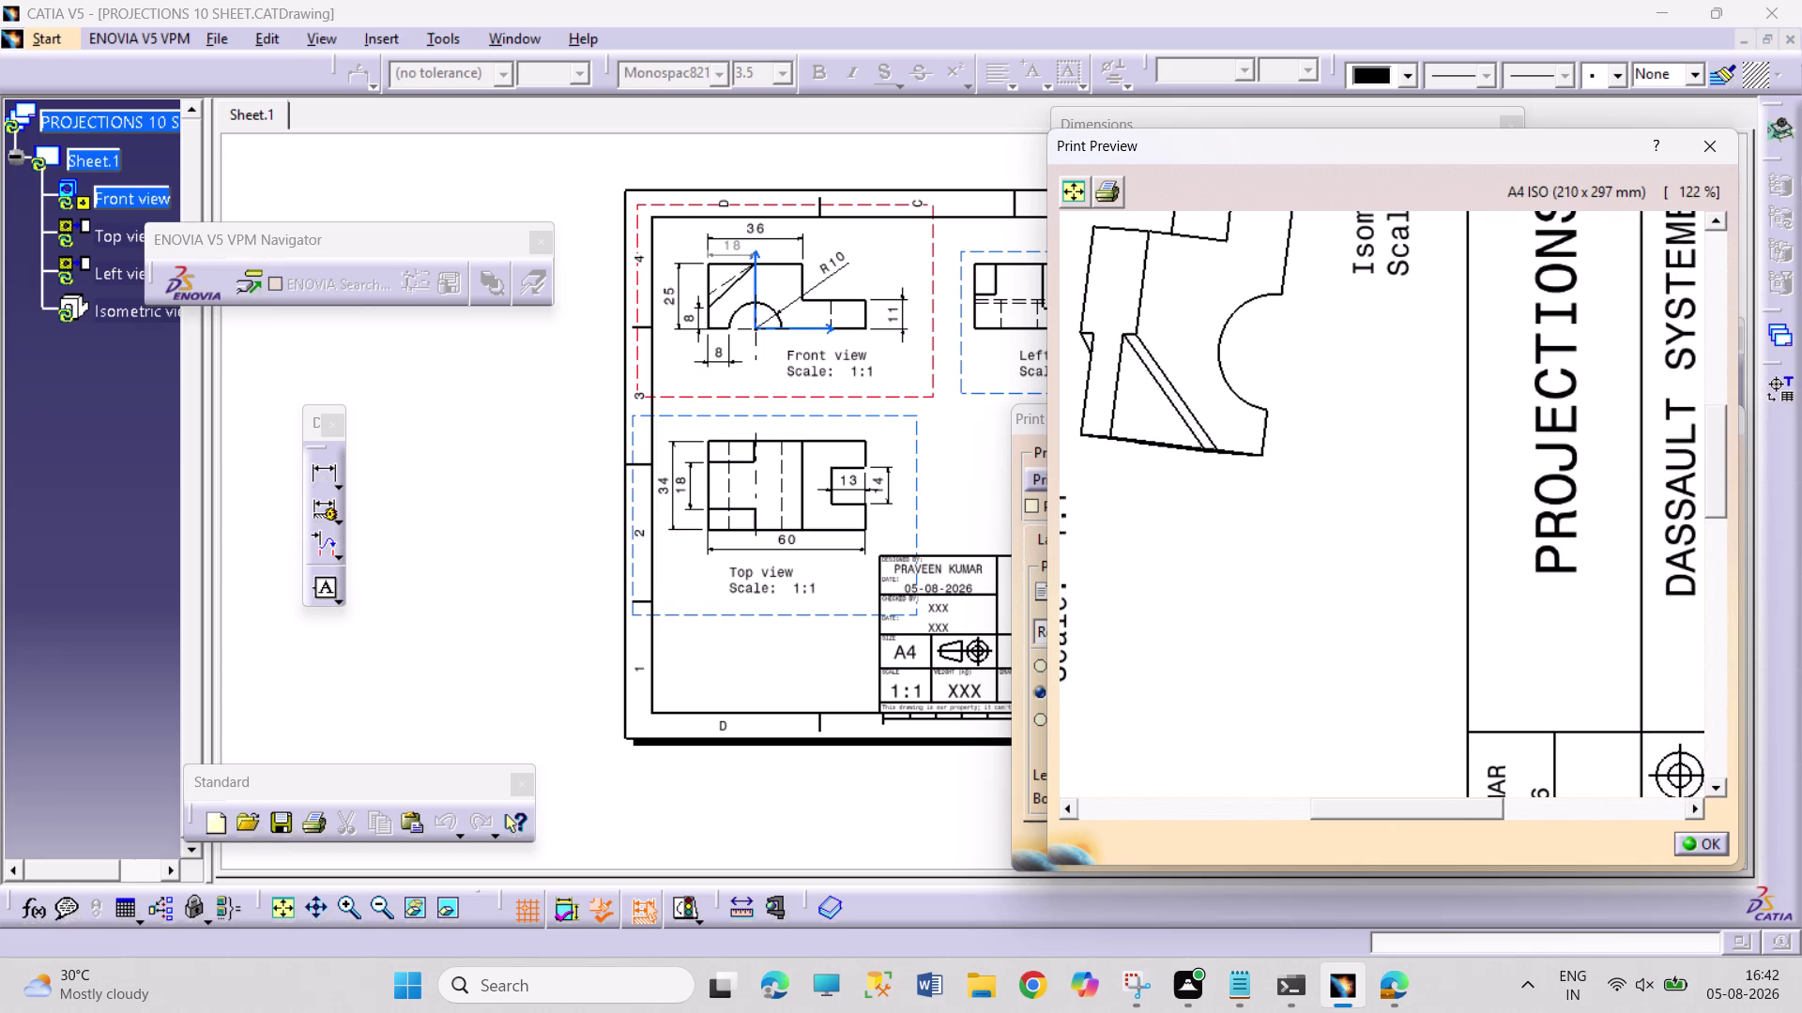
middle_drag(1448, 498, 1448, 571)
middle_click(1448, 574)
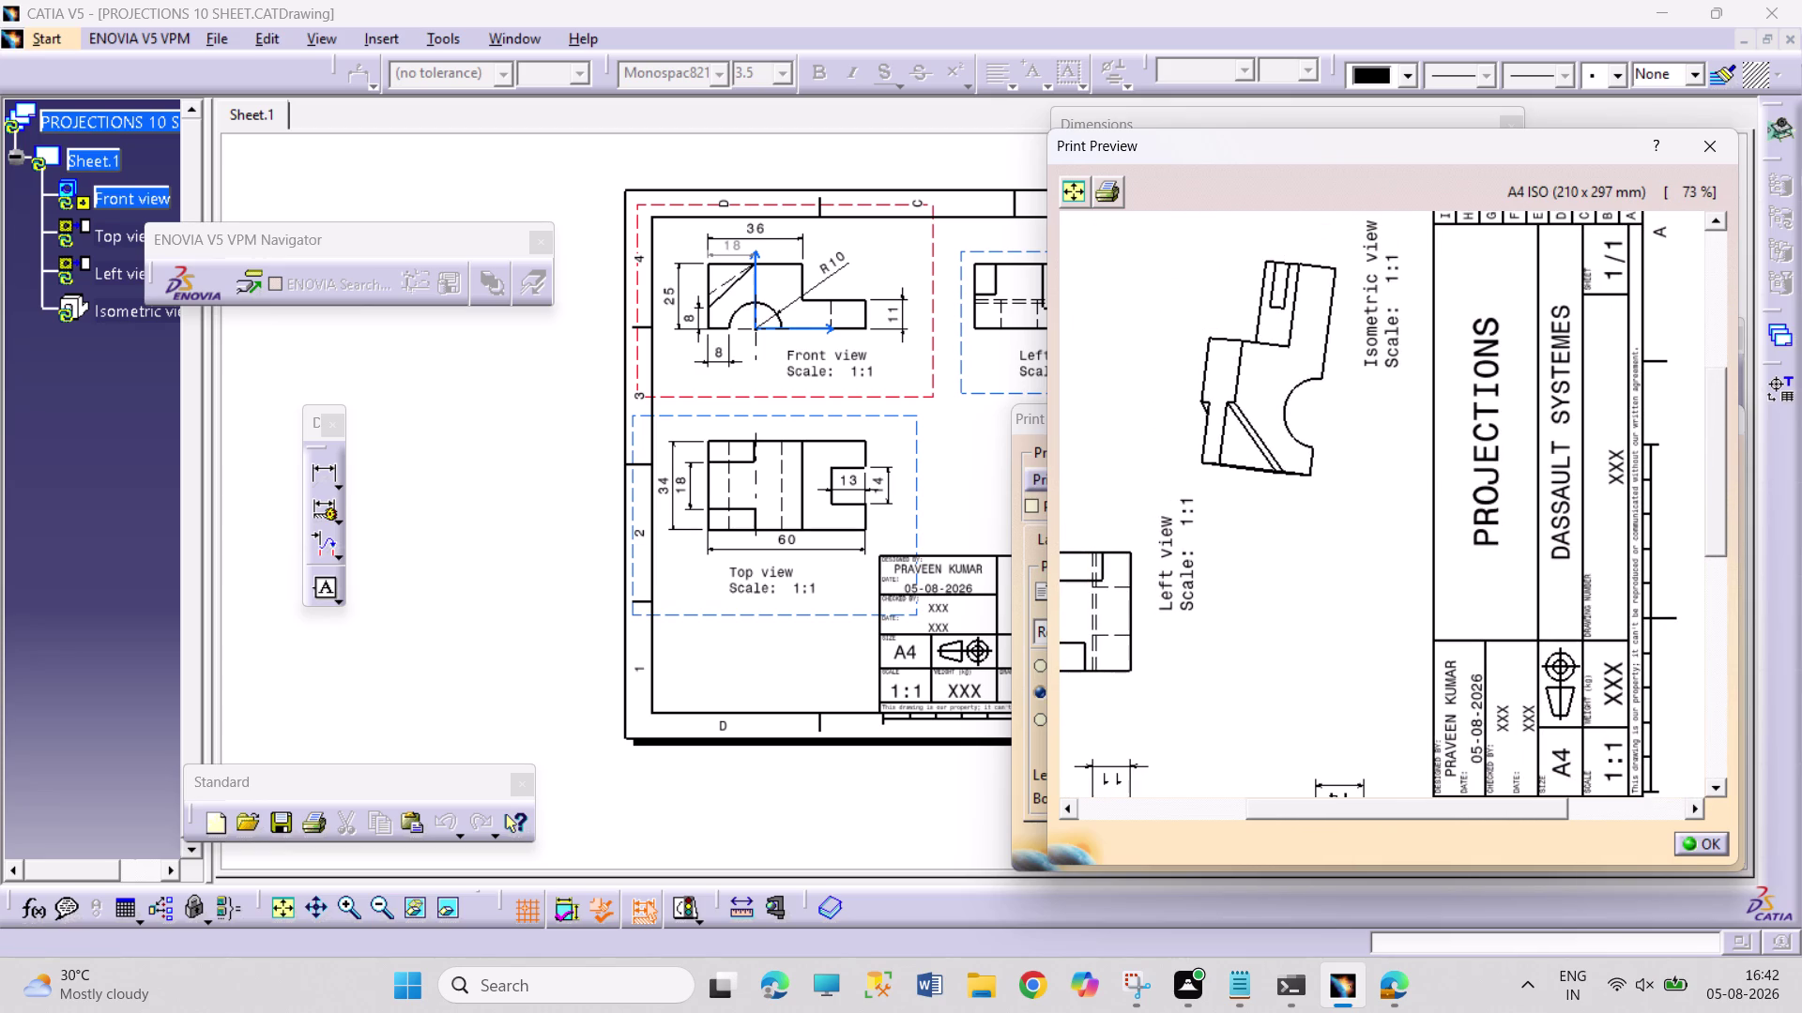
middle_drag(1445, 582, 1484, 603)
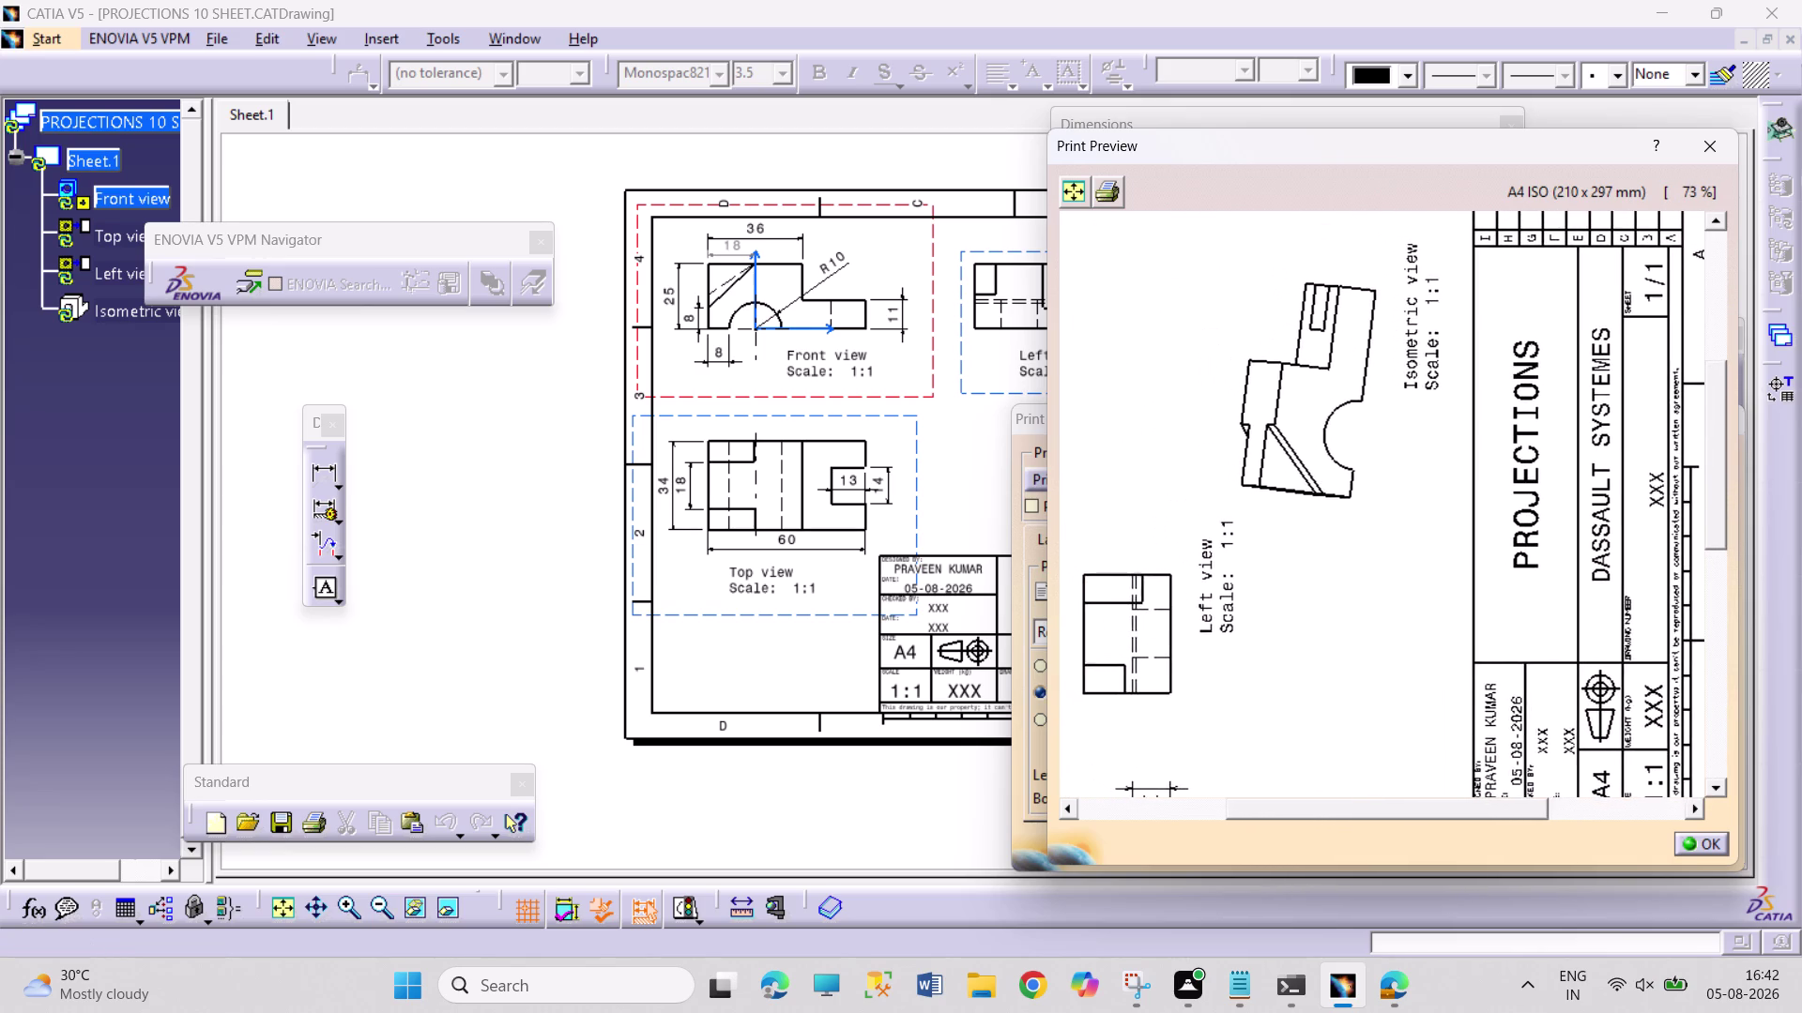
middle_drag(1484, 604, 1503, 607)
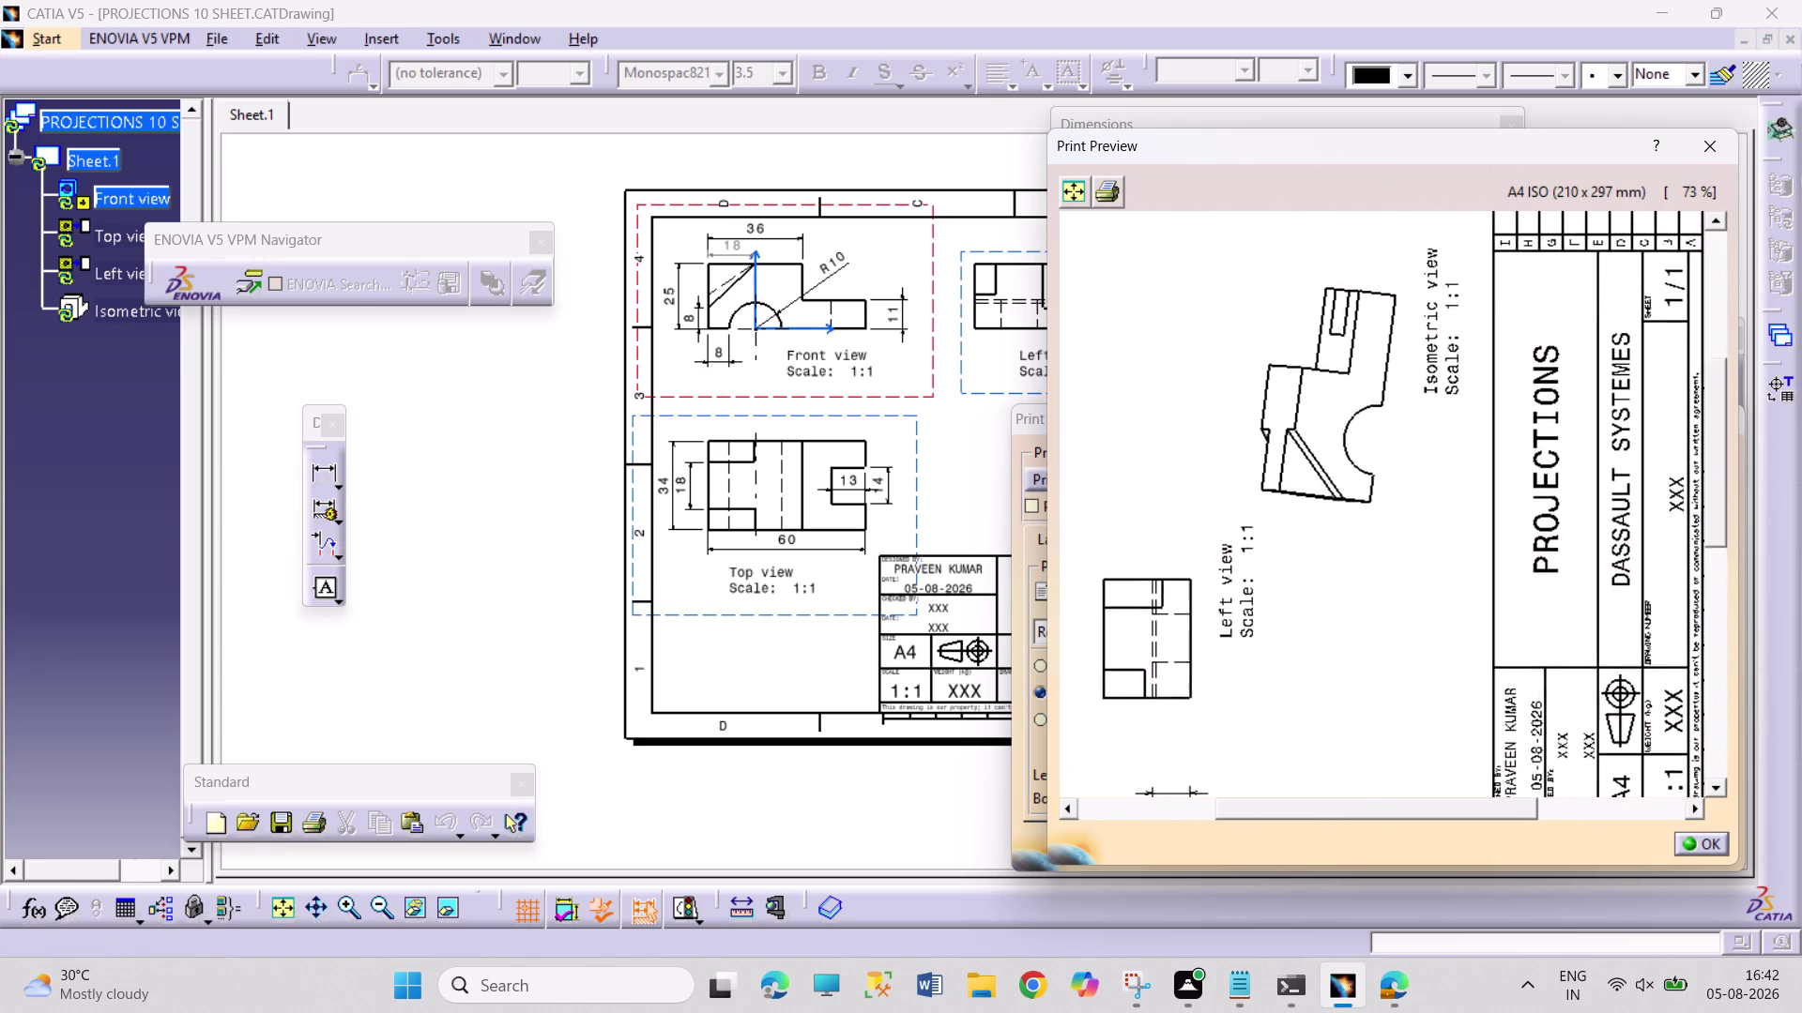
middle_drag(1504, 607, 1491, 603)
middle_drag(1437, 570, 1419, 655)
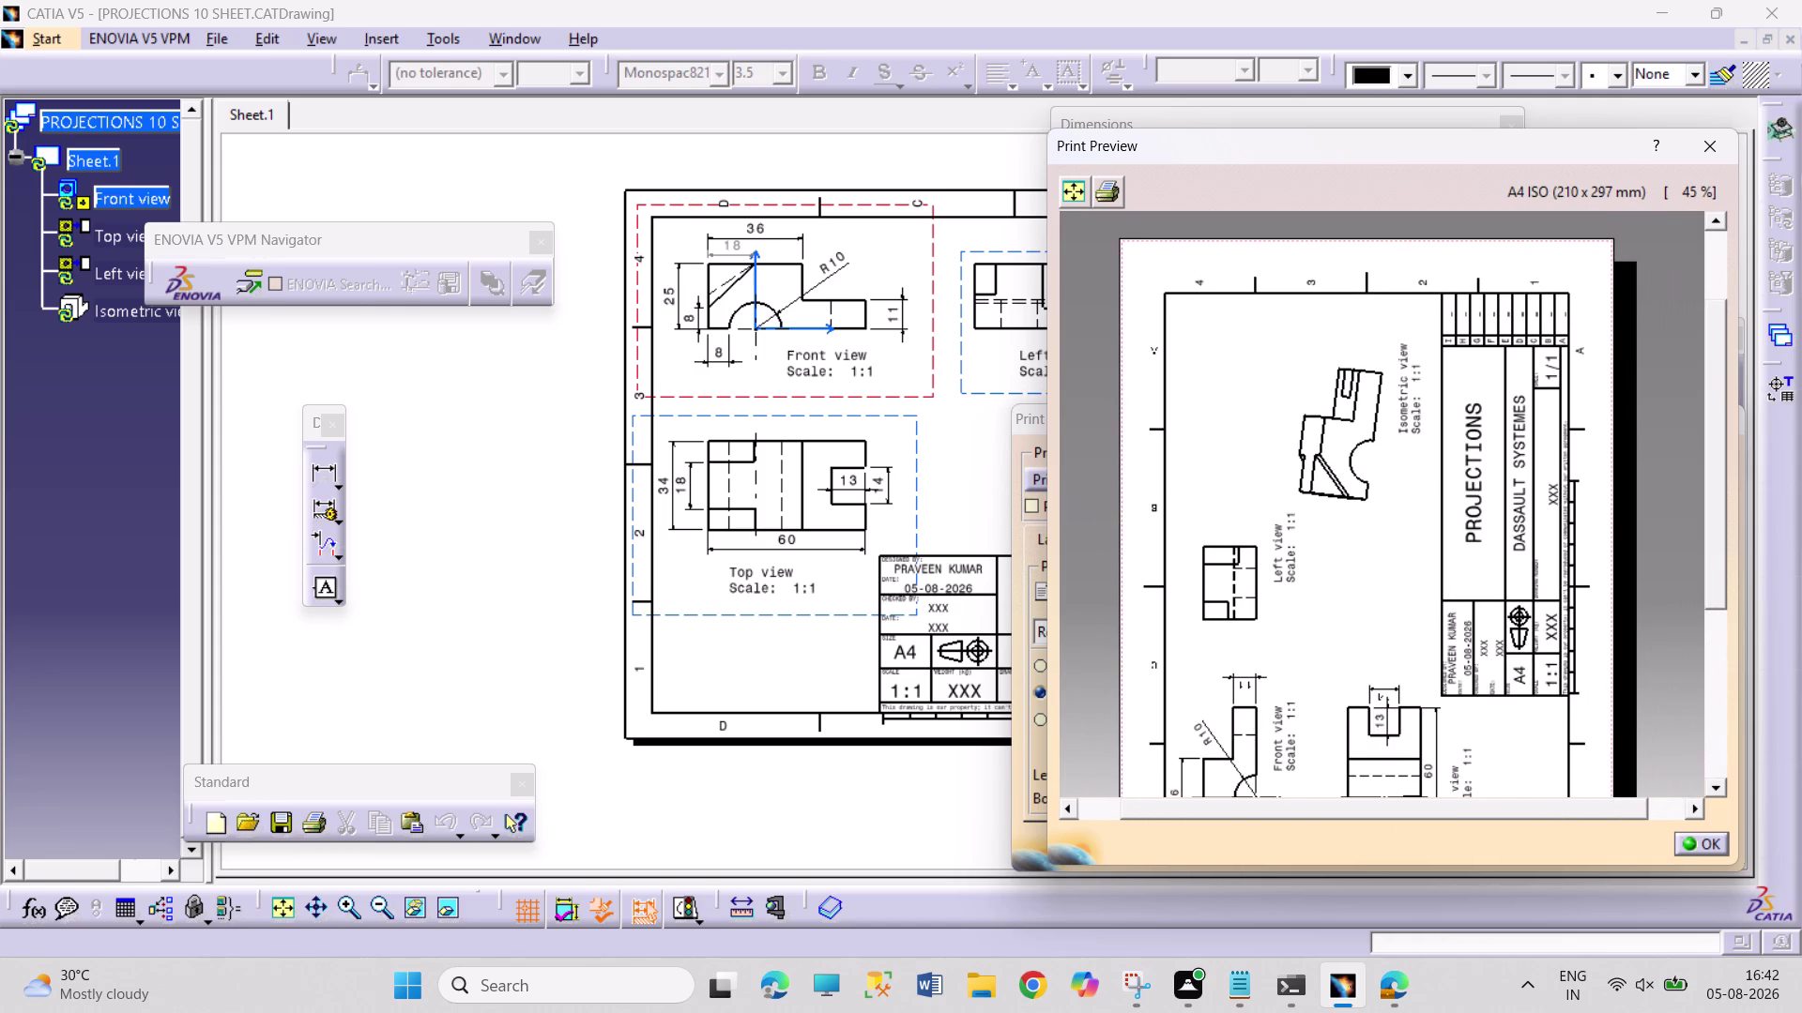
middle_drag(1402, 598, 1408, 572)
right_drag(1403, 595, 1410, 577)
middle_drag(1361, 608, 1385, 540)
middle_drag(1357, 585, 1424, 555)
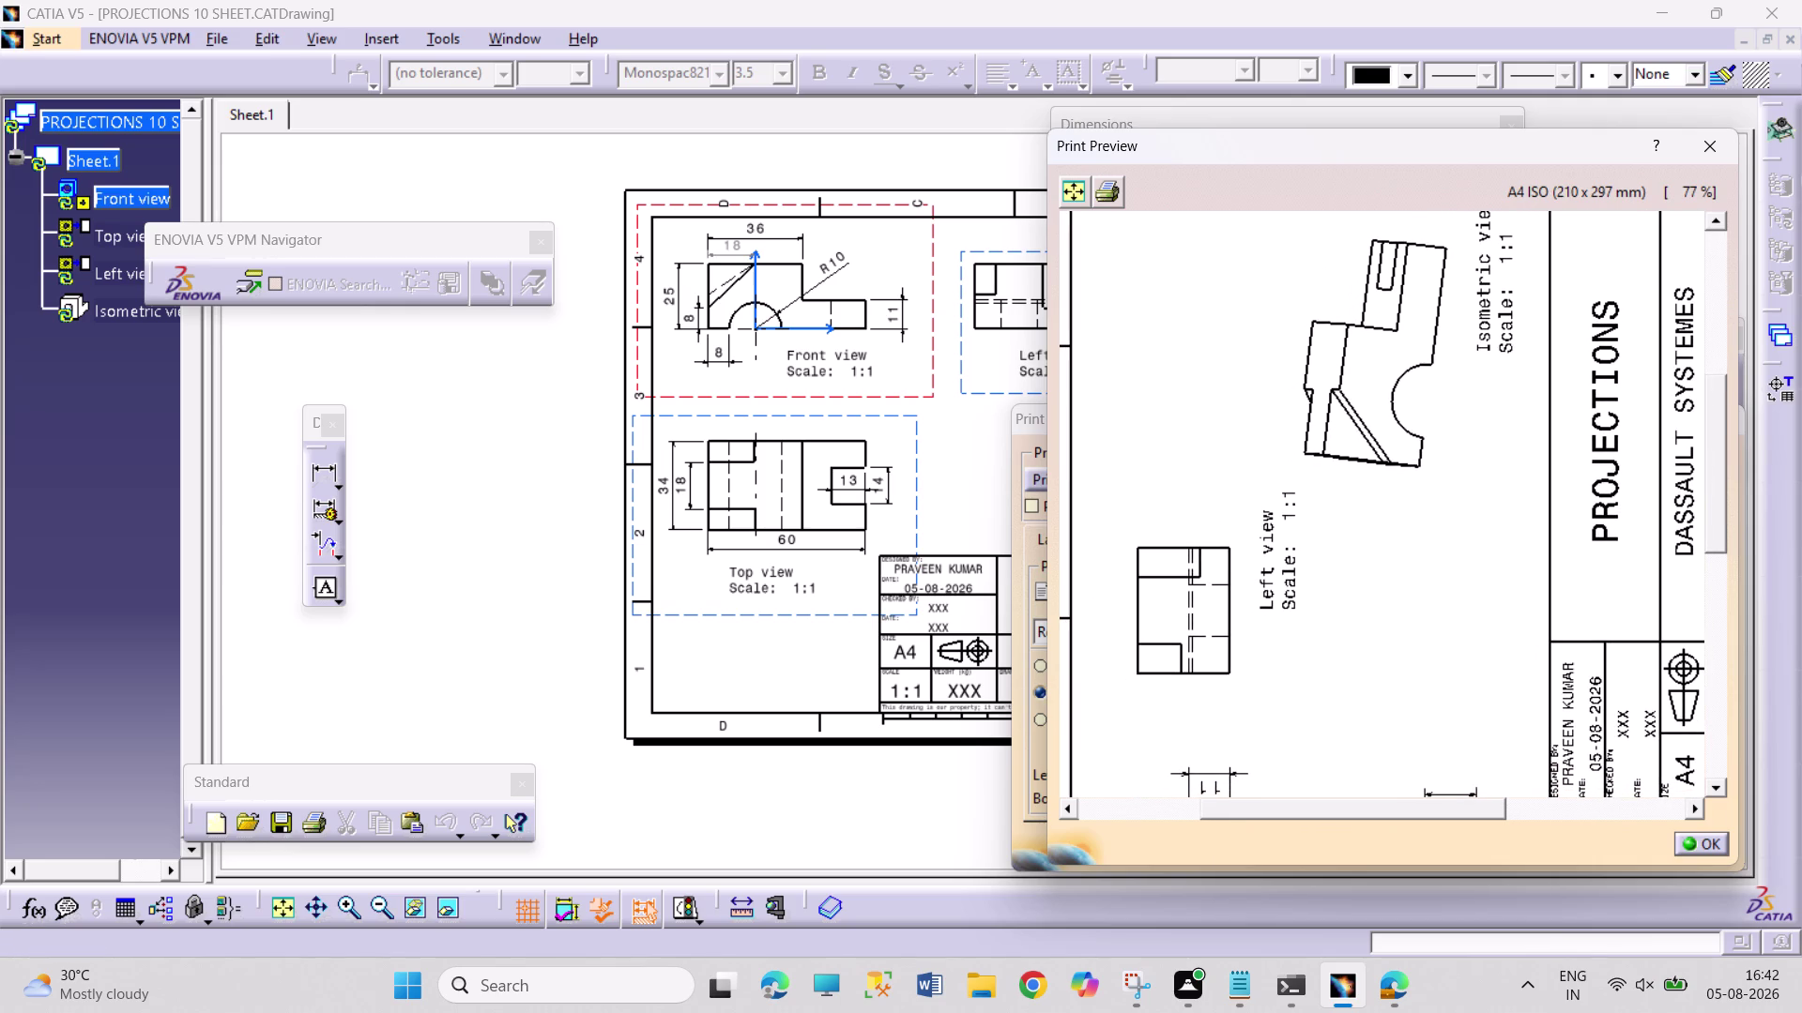
middle_drag(1371, 598, 1413, 569)
middle_drag(1321, 624, 1333, 590)
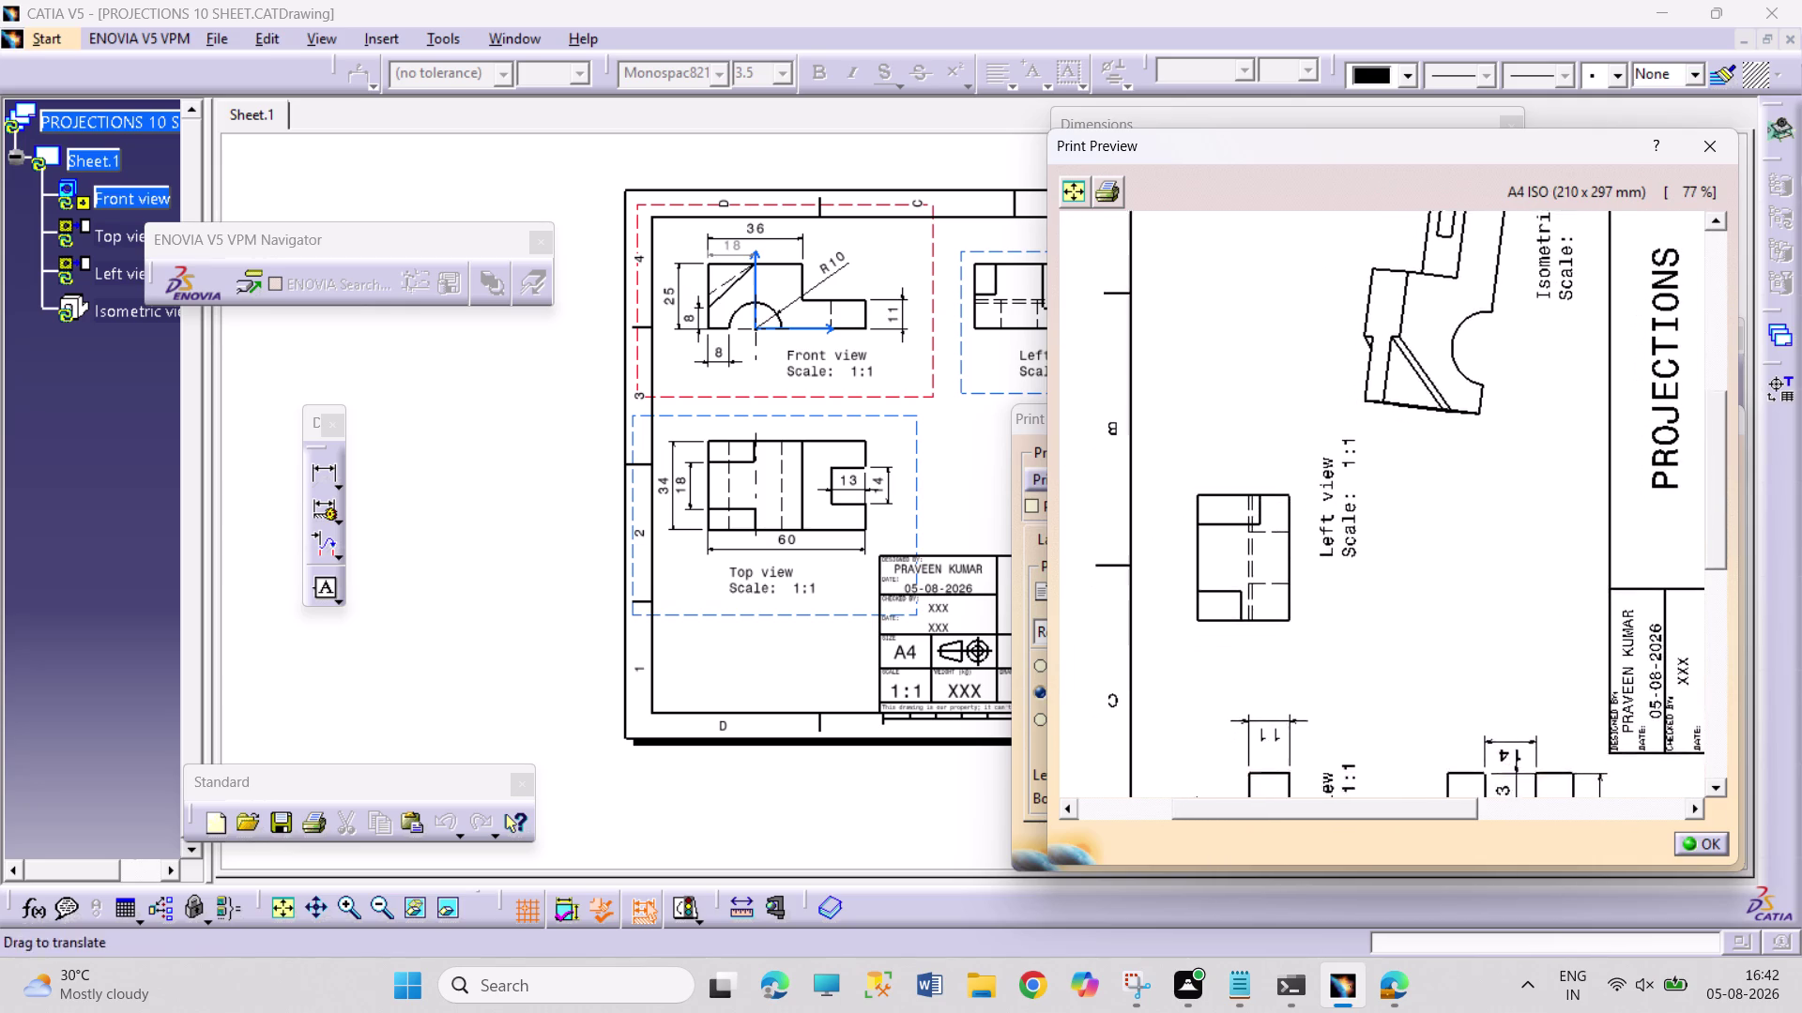
middle_drag(1334, 590, 1338, 539)
middle_drag(1356, 660, 1362, 560)
middle_drag(1358, 643, 1359, 636)
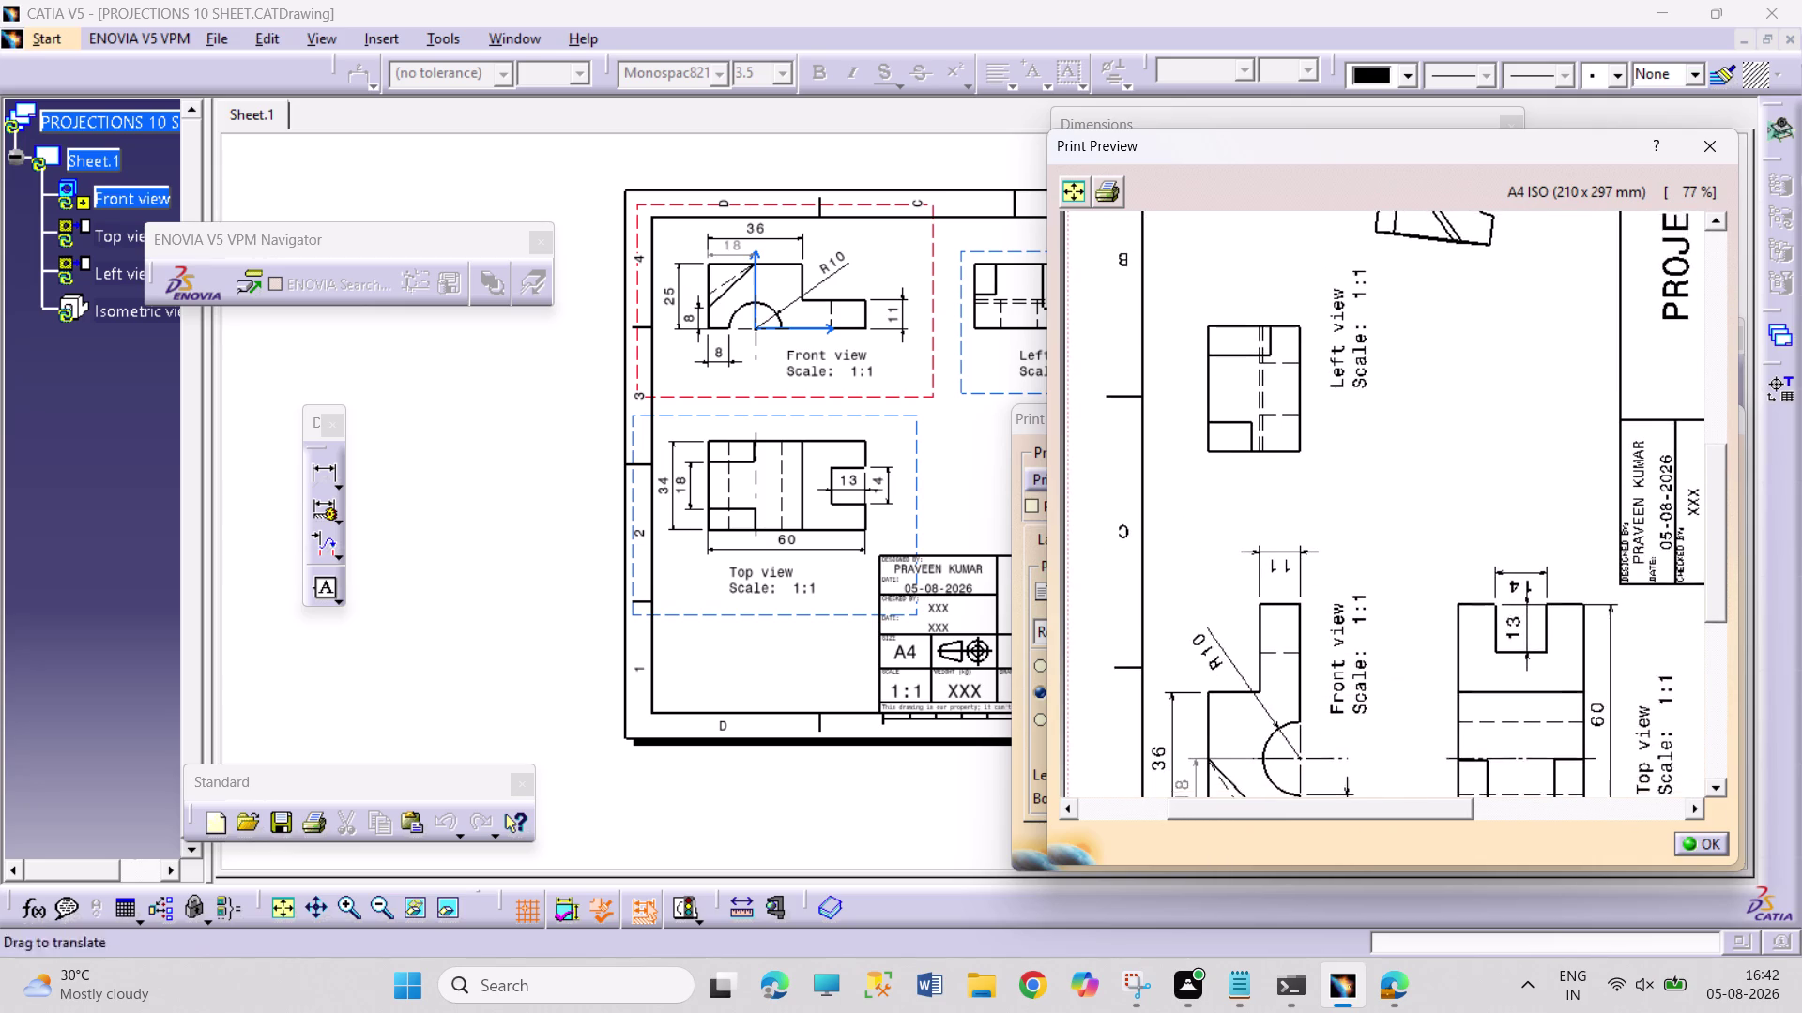
middle_drag(1359, 636, 1364, 602)
middle_drag(1359, 647, 1357, 584)
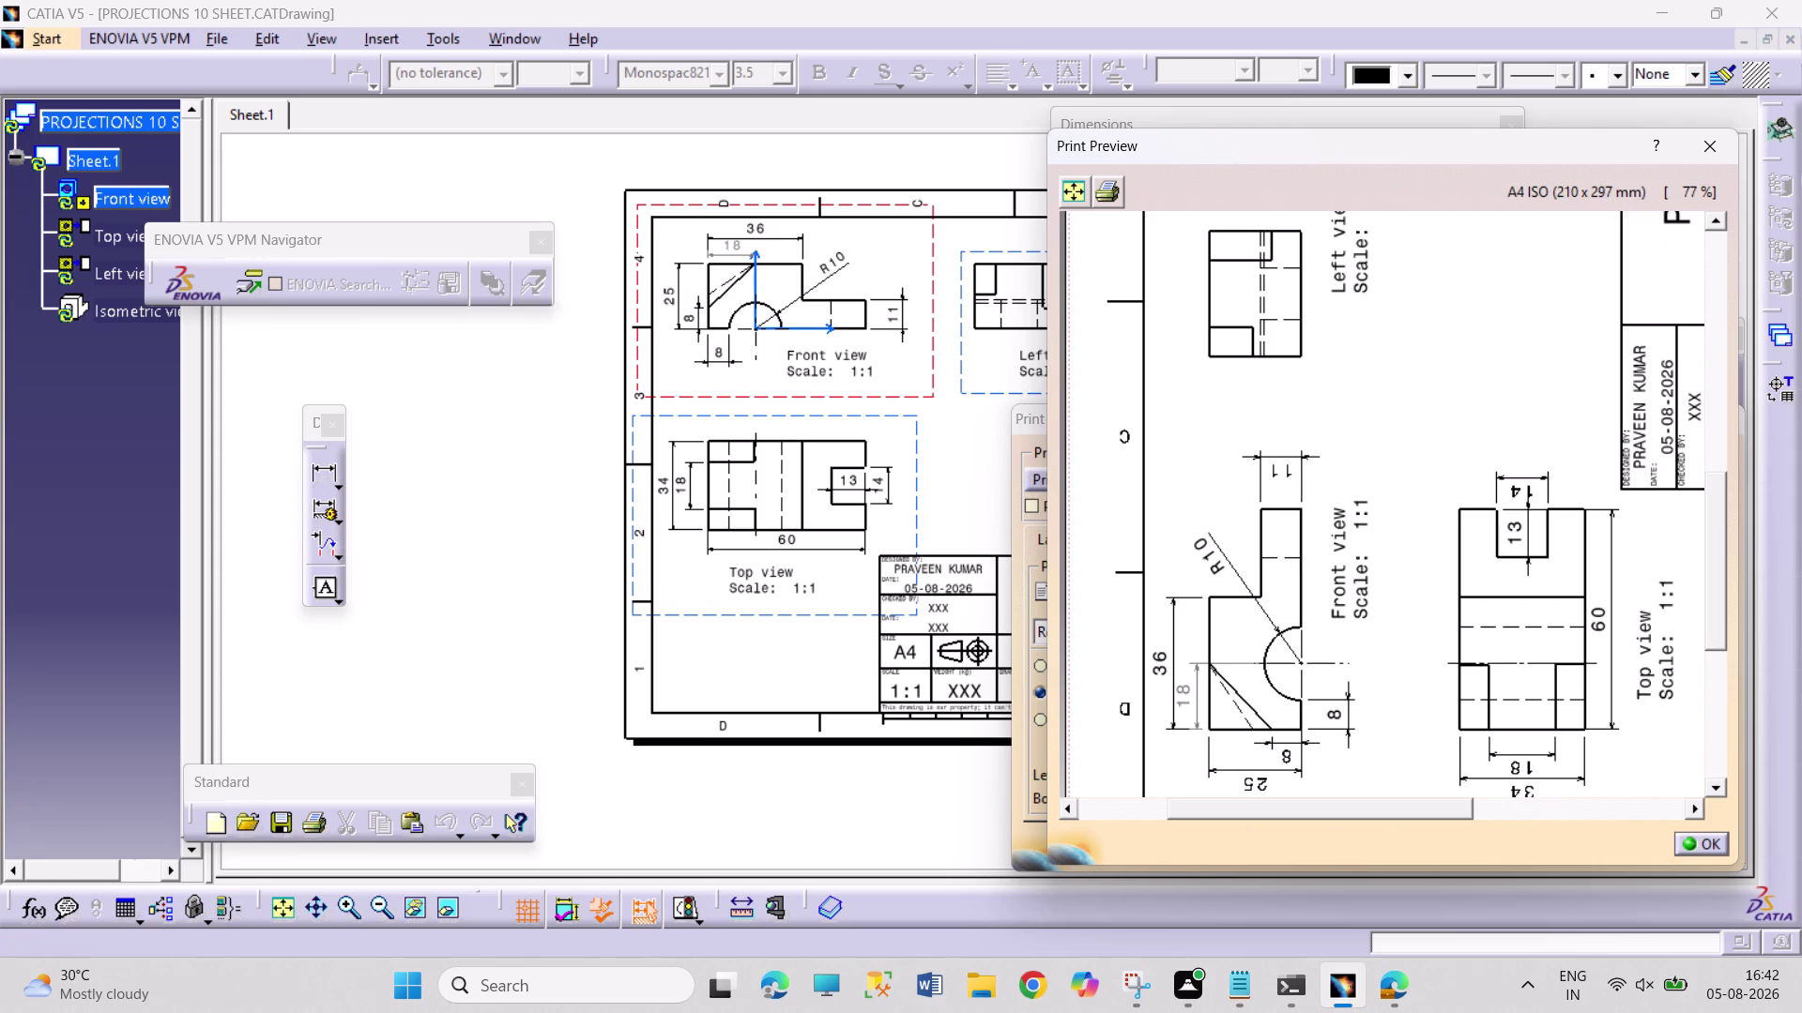
middle_drag(1351, 640, 1359, 612)
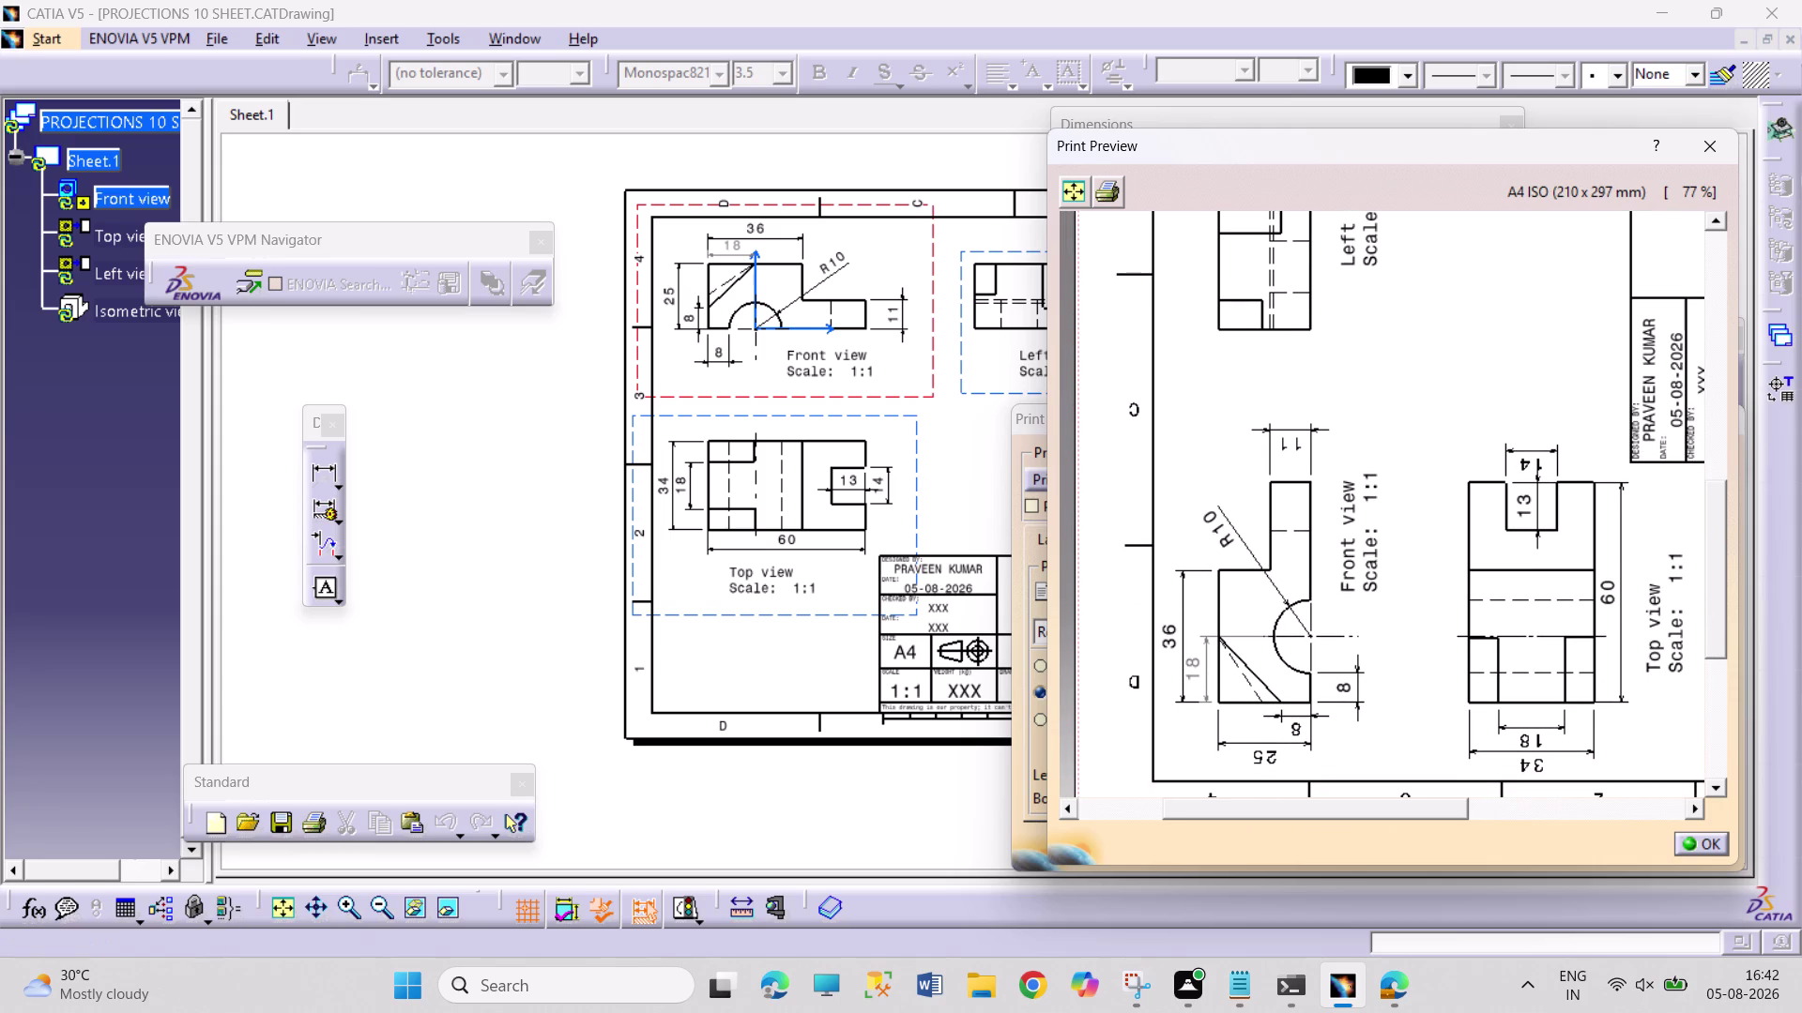
middle_drag(1376, 667, 1377, 608)
middle_drag(1377, 648, 1350, 587)
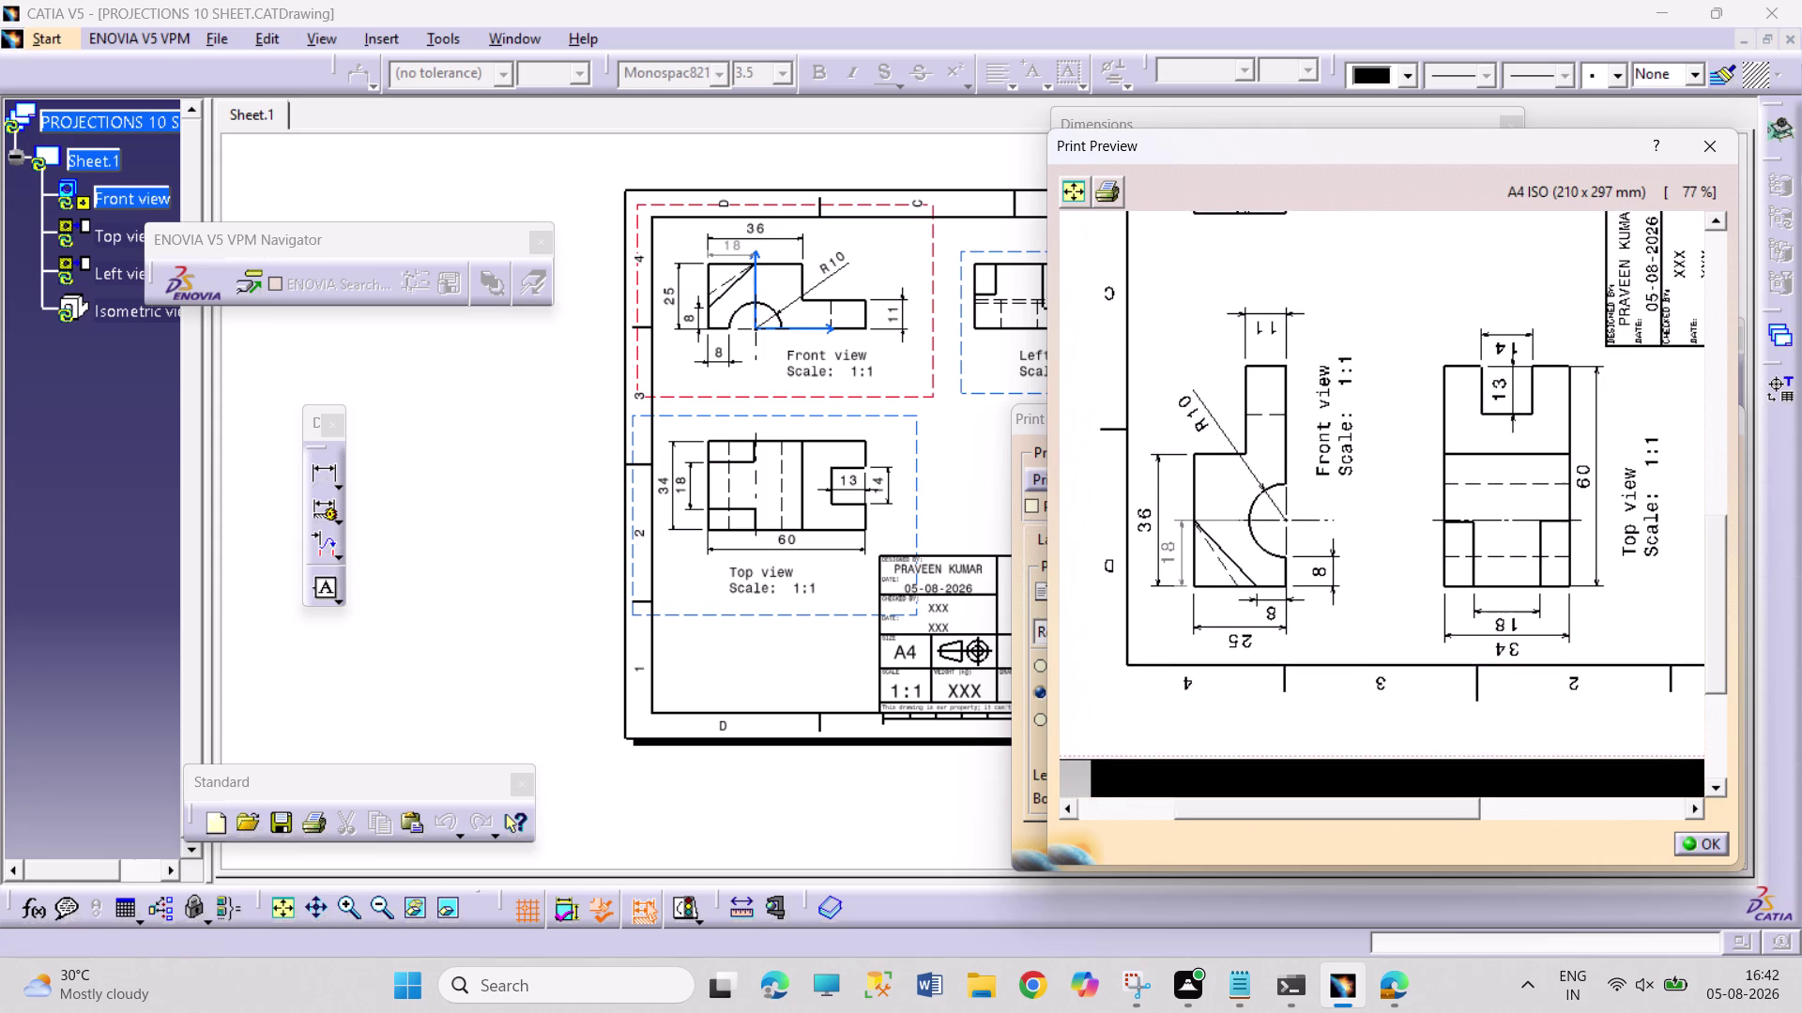
middle_drag(1349, 588, 1348, 585)
middle_drag(1349, 617, 1275, 602)
middle_drag(1327, 630, 1306, 621)
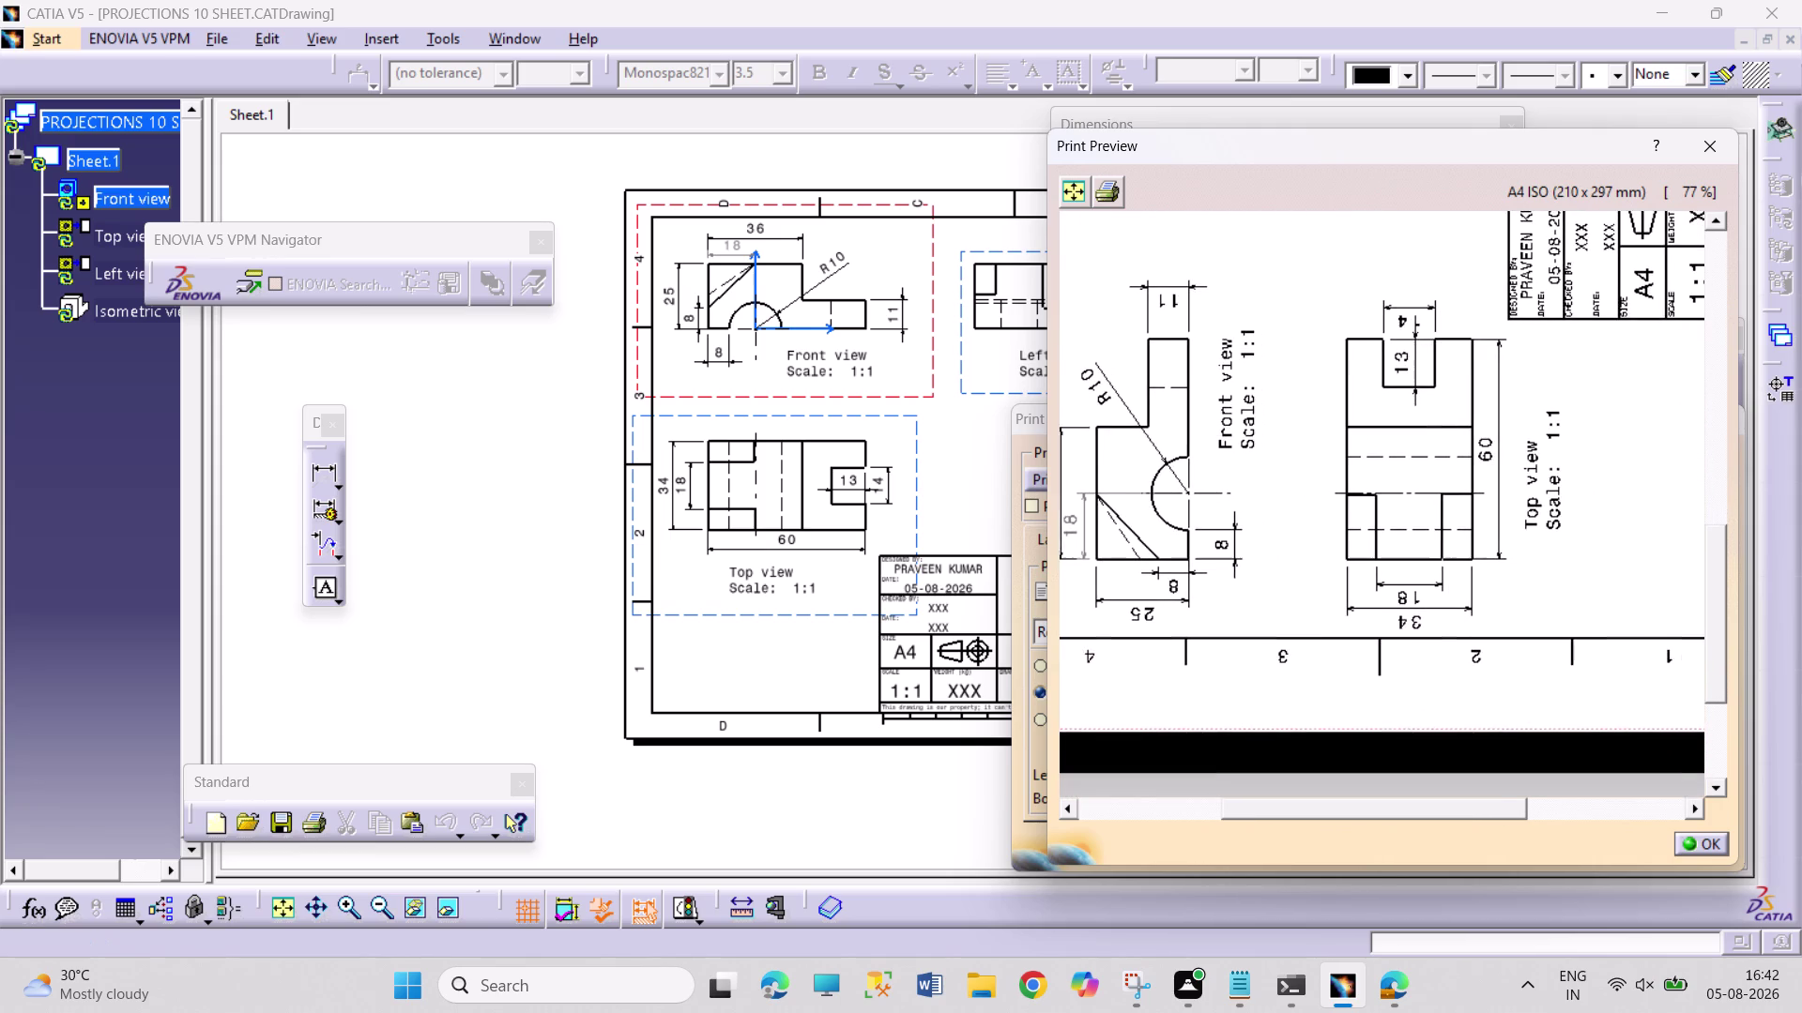
middle_drag(1306, 622, 1294, 617)
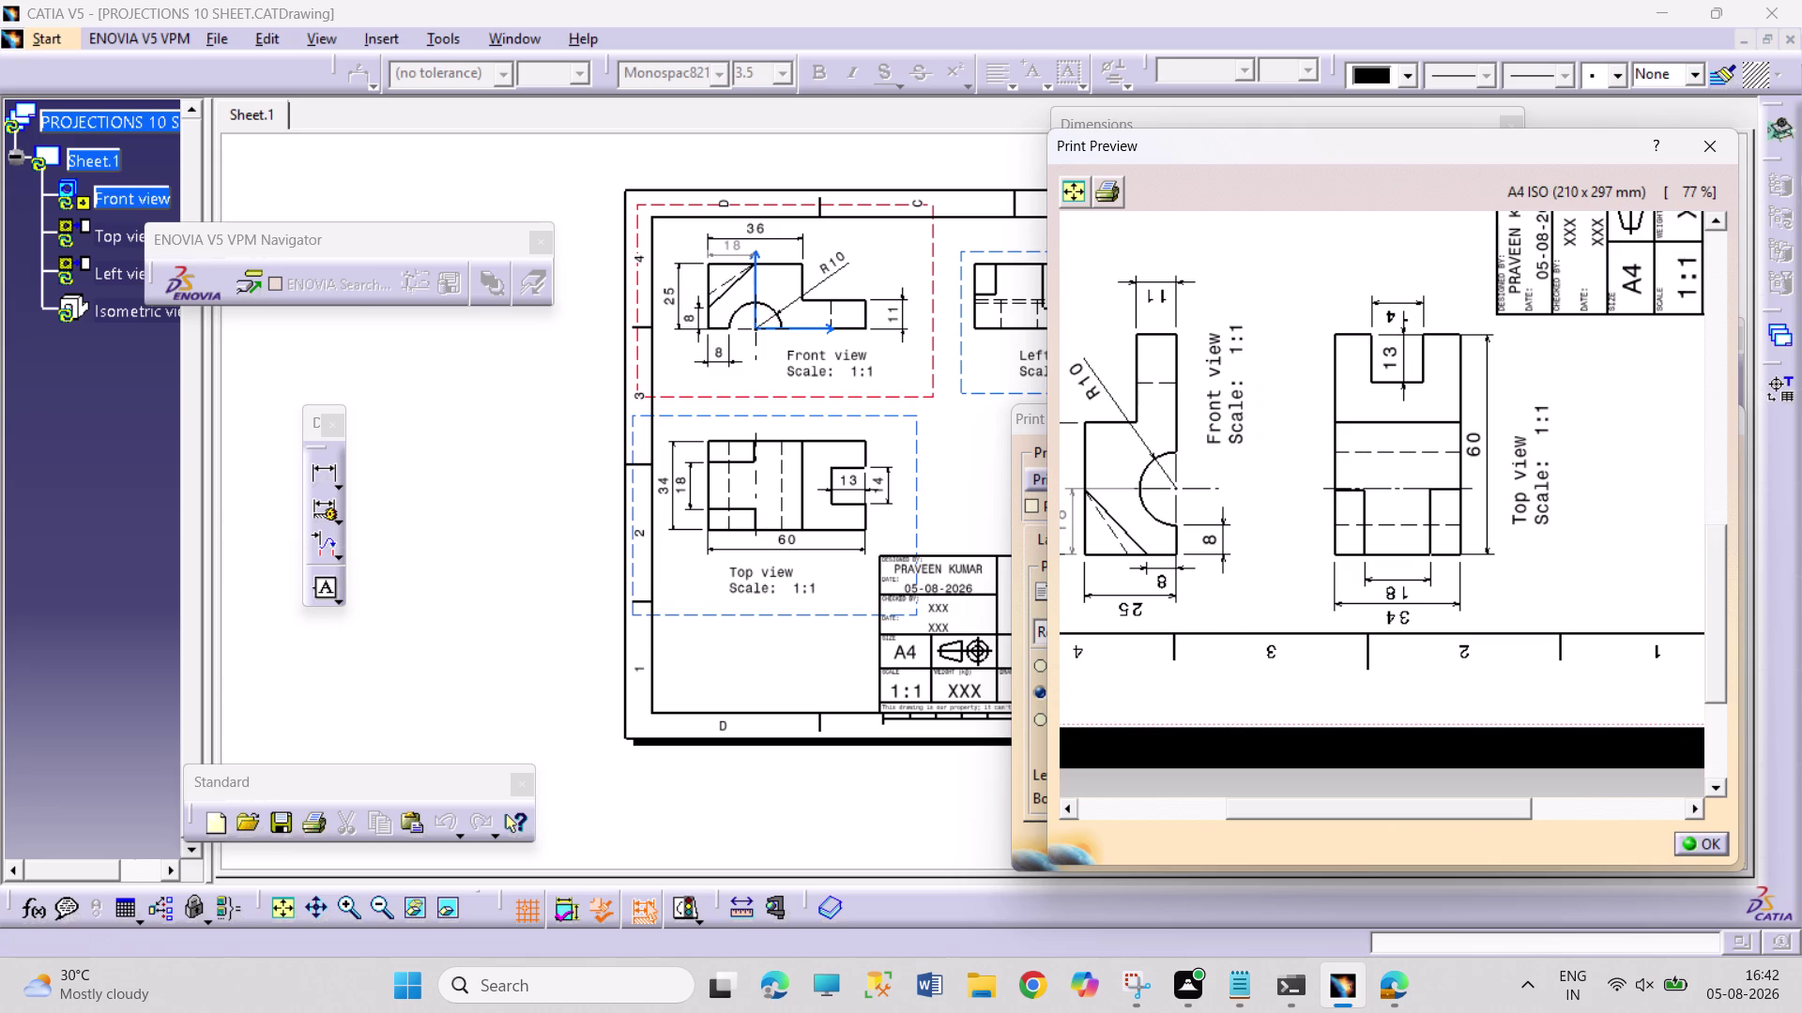
scroll(up, 3)
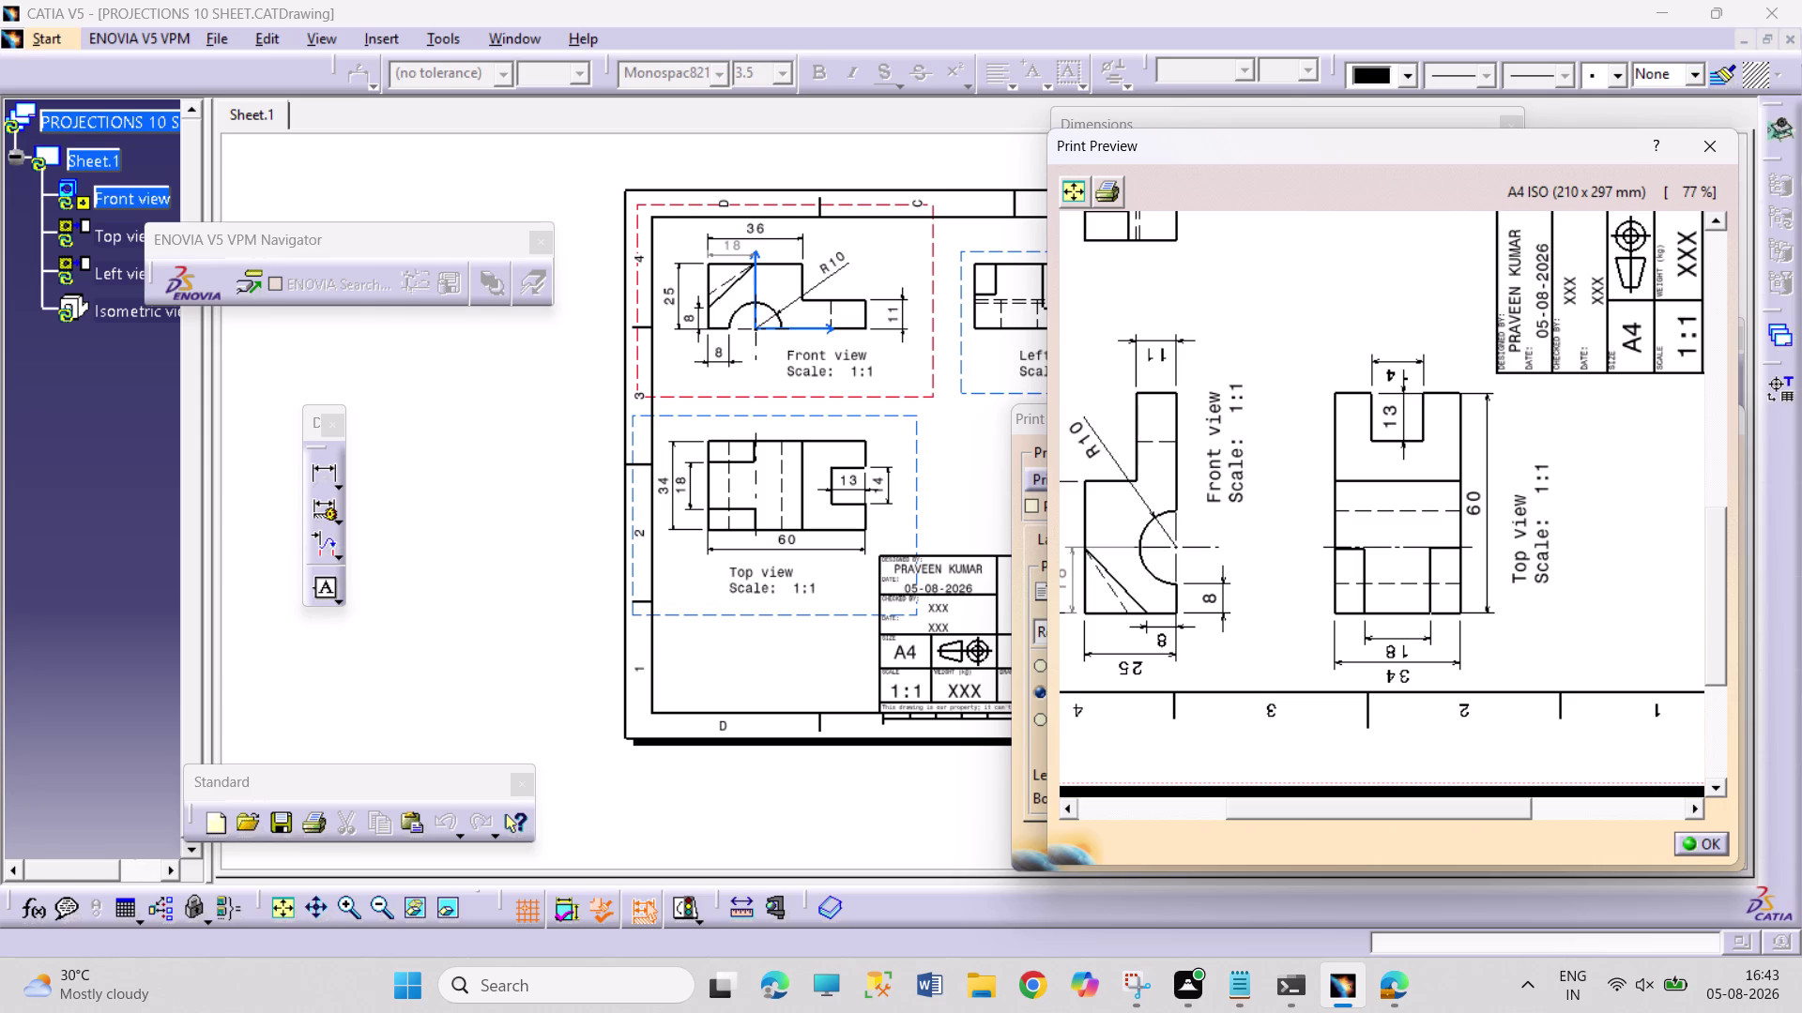
middle_drag(1436, 580, 1268, 581)
right_drag(1436, 580, 1267, 581)
middle_drag(1373, 652, 1367, 659)
right_drag(1373, 652, 1367, 659)
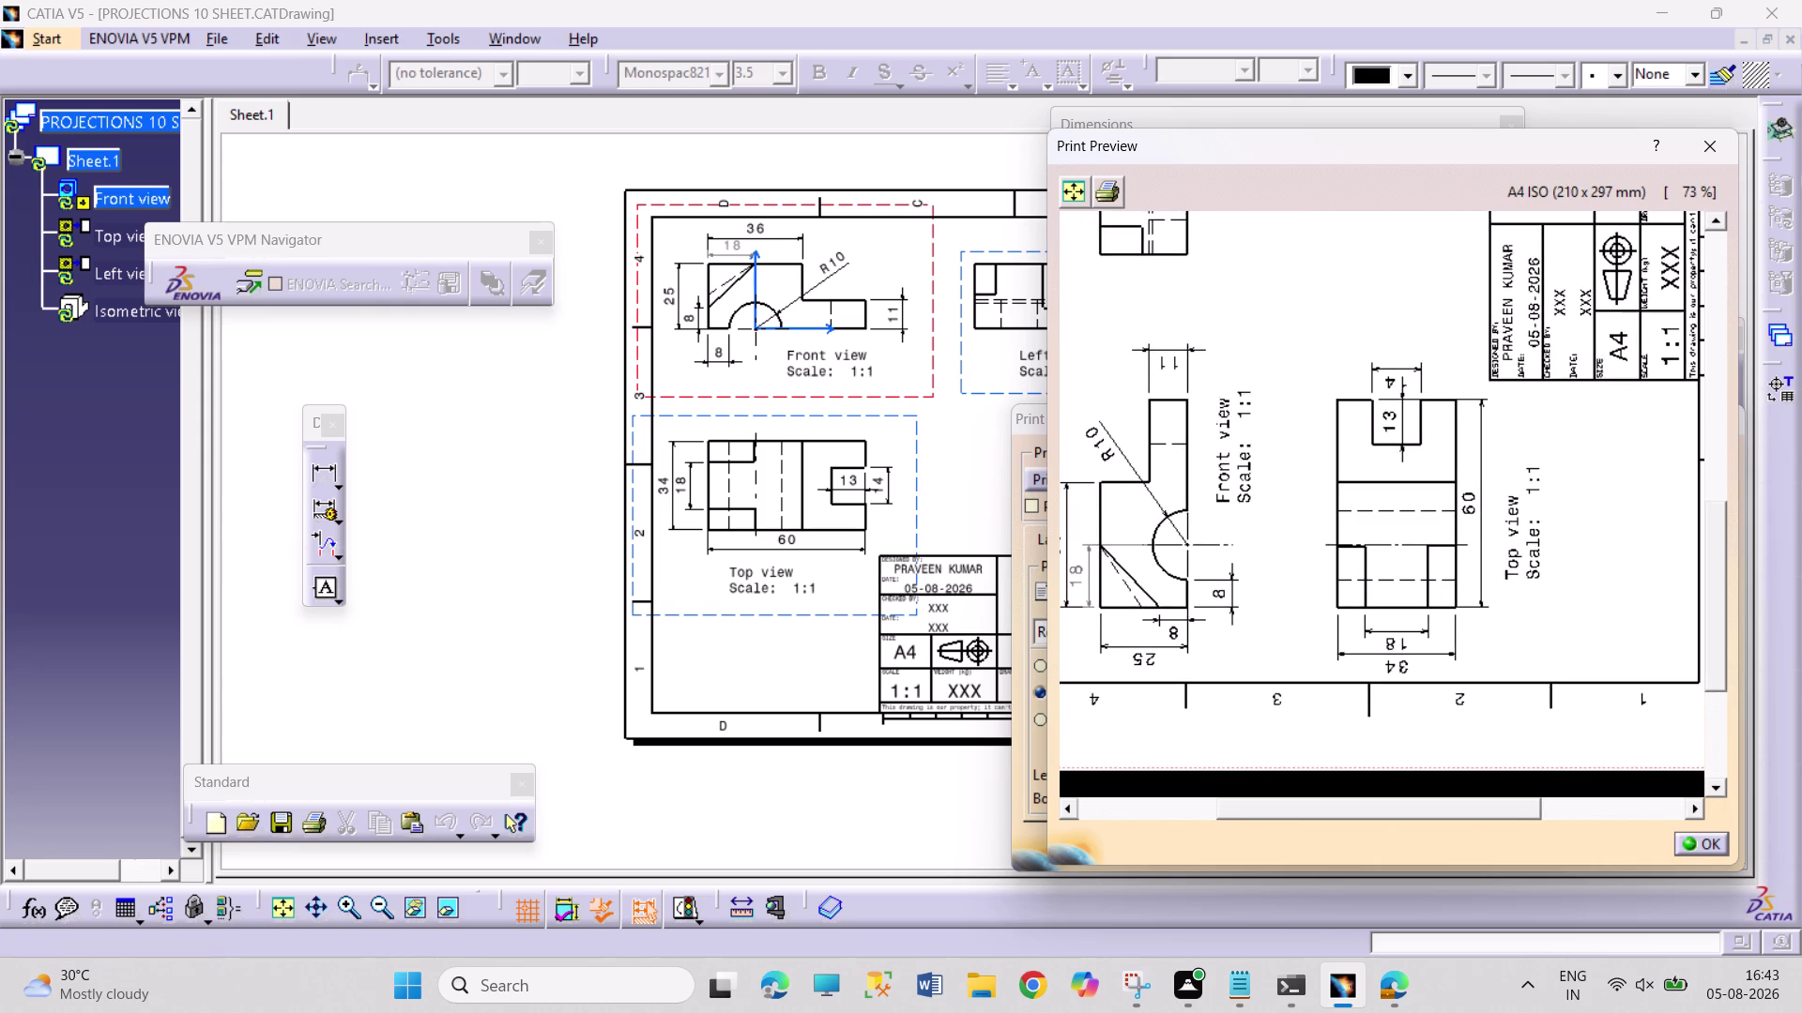
middle_drag(1366, 660, 1345, 702)
right_drag(1366, 660, 1348, 657)
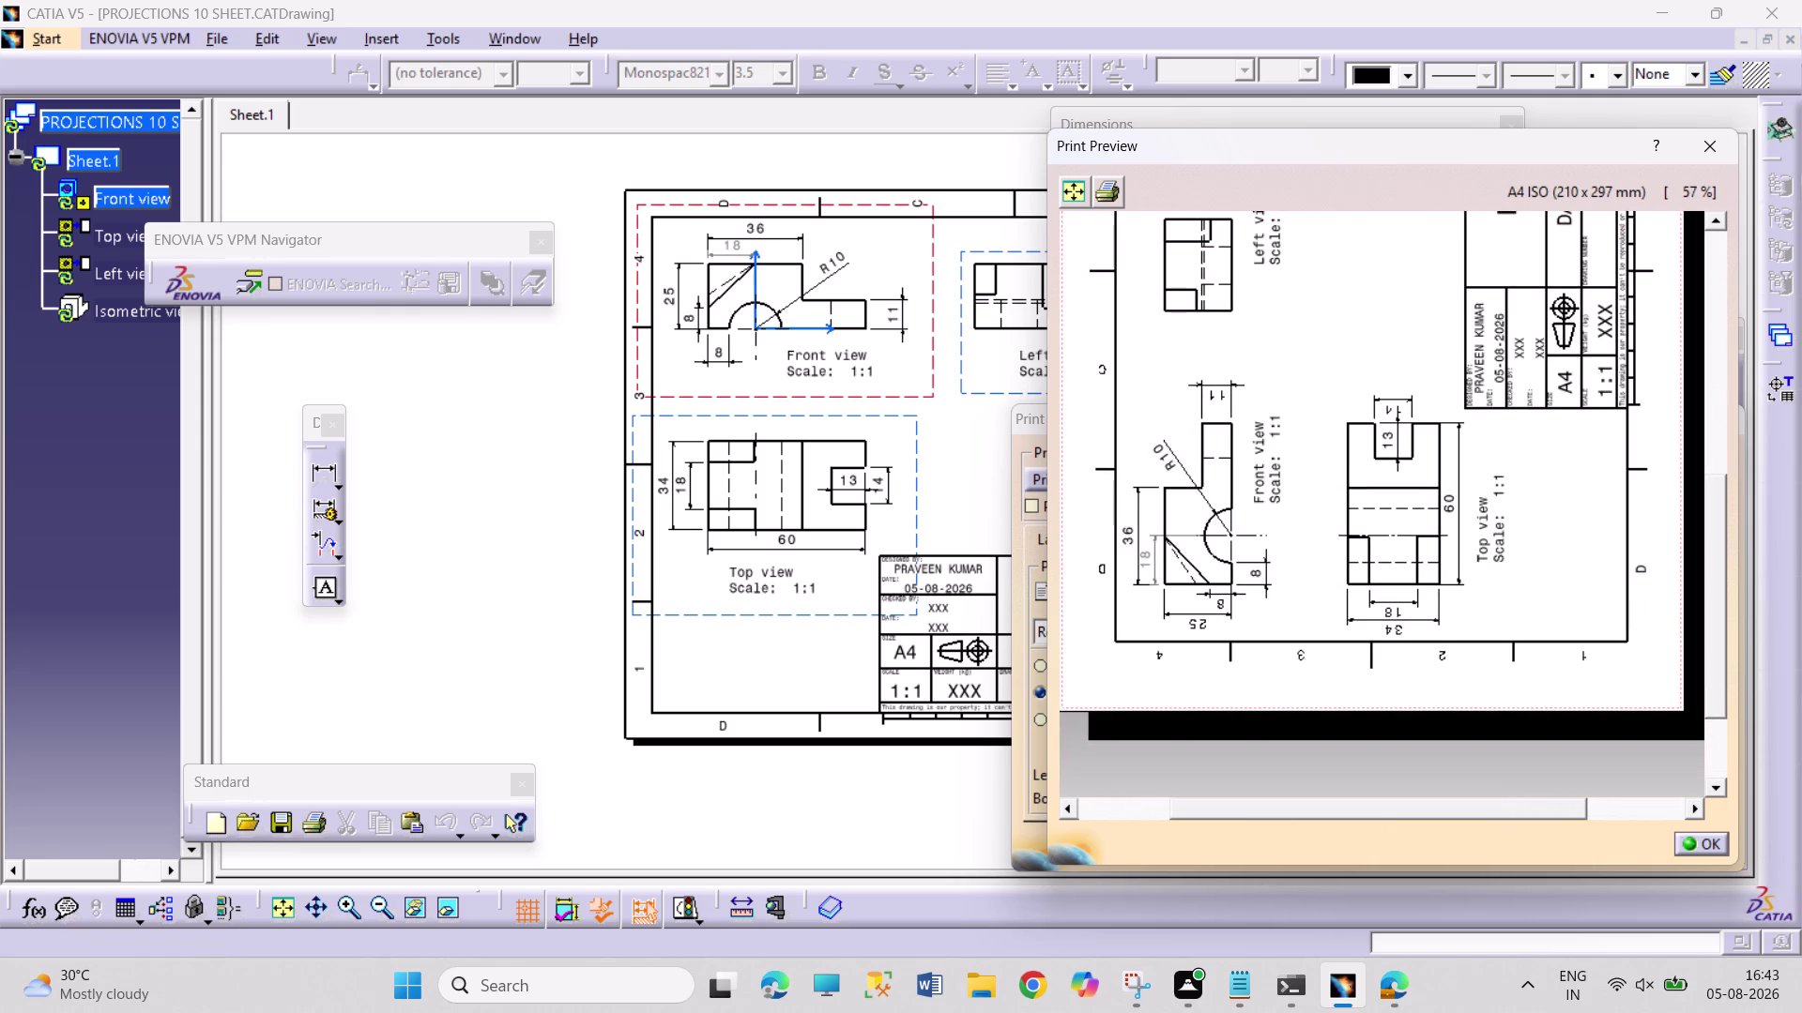
middle_drag(1358, 590, 1392, 519)
right_drag(1359, 590, 1391, 519)
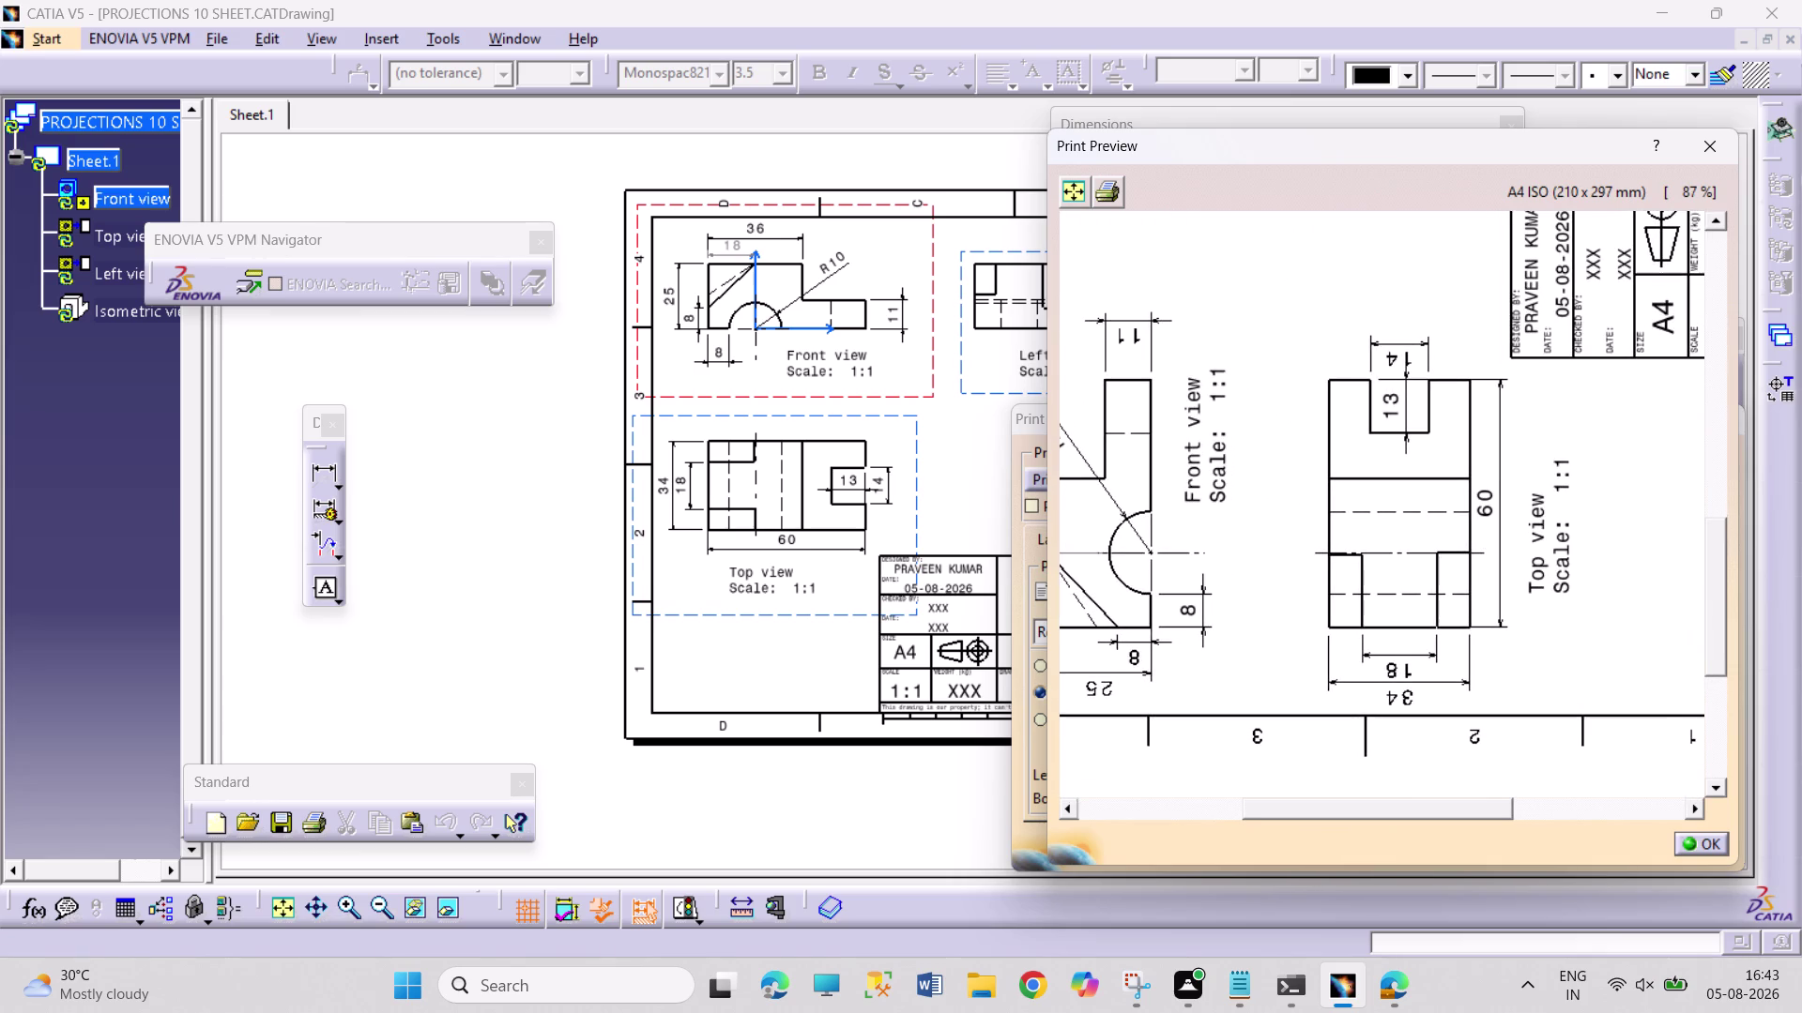
middle_drag(1392, 526, 1329, 610)
middle_drag(1365, 545, 1347, 545)
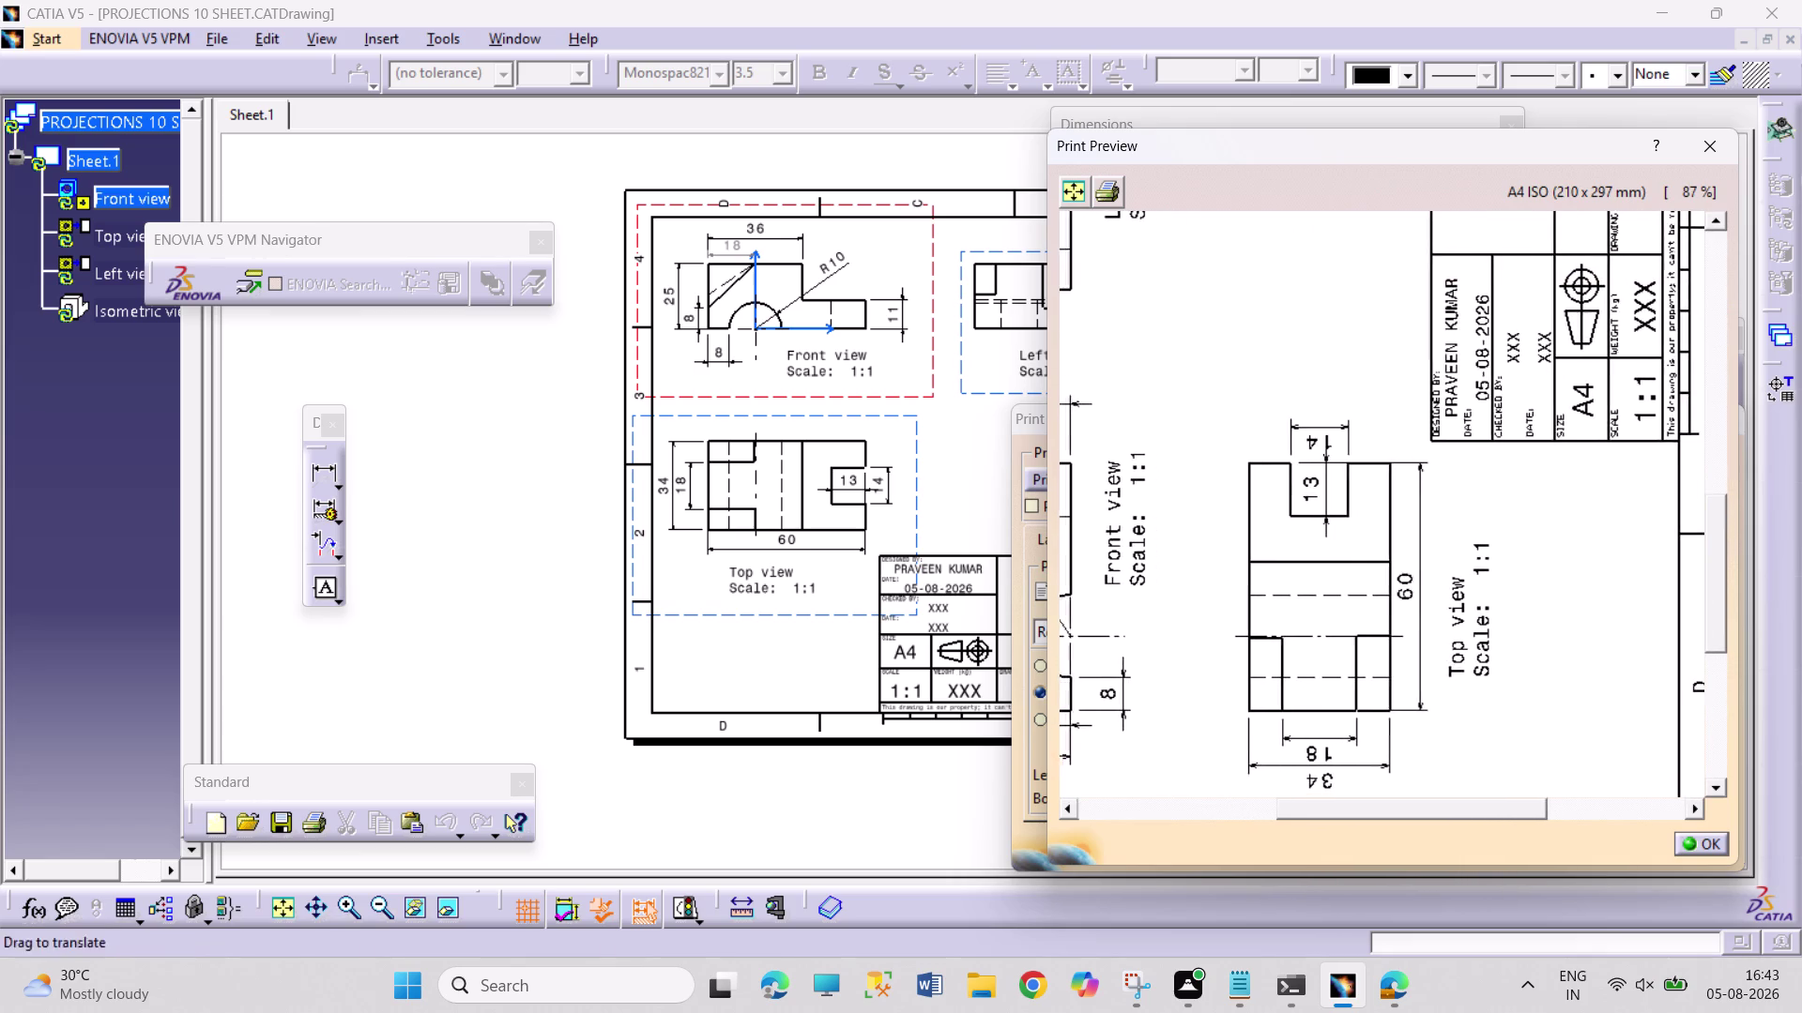
middle_drag(1347, 546, 1335, 554)
middle_drag(1344, 561, 1357, 651)
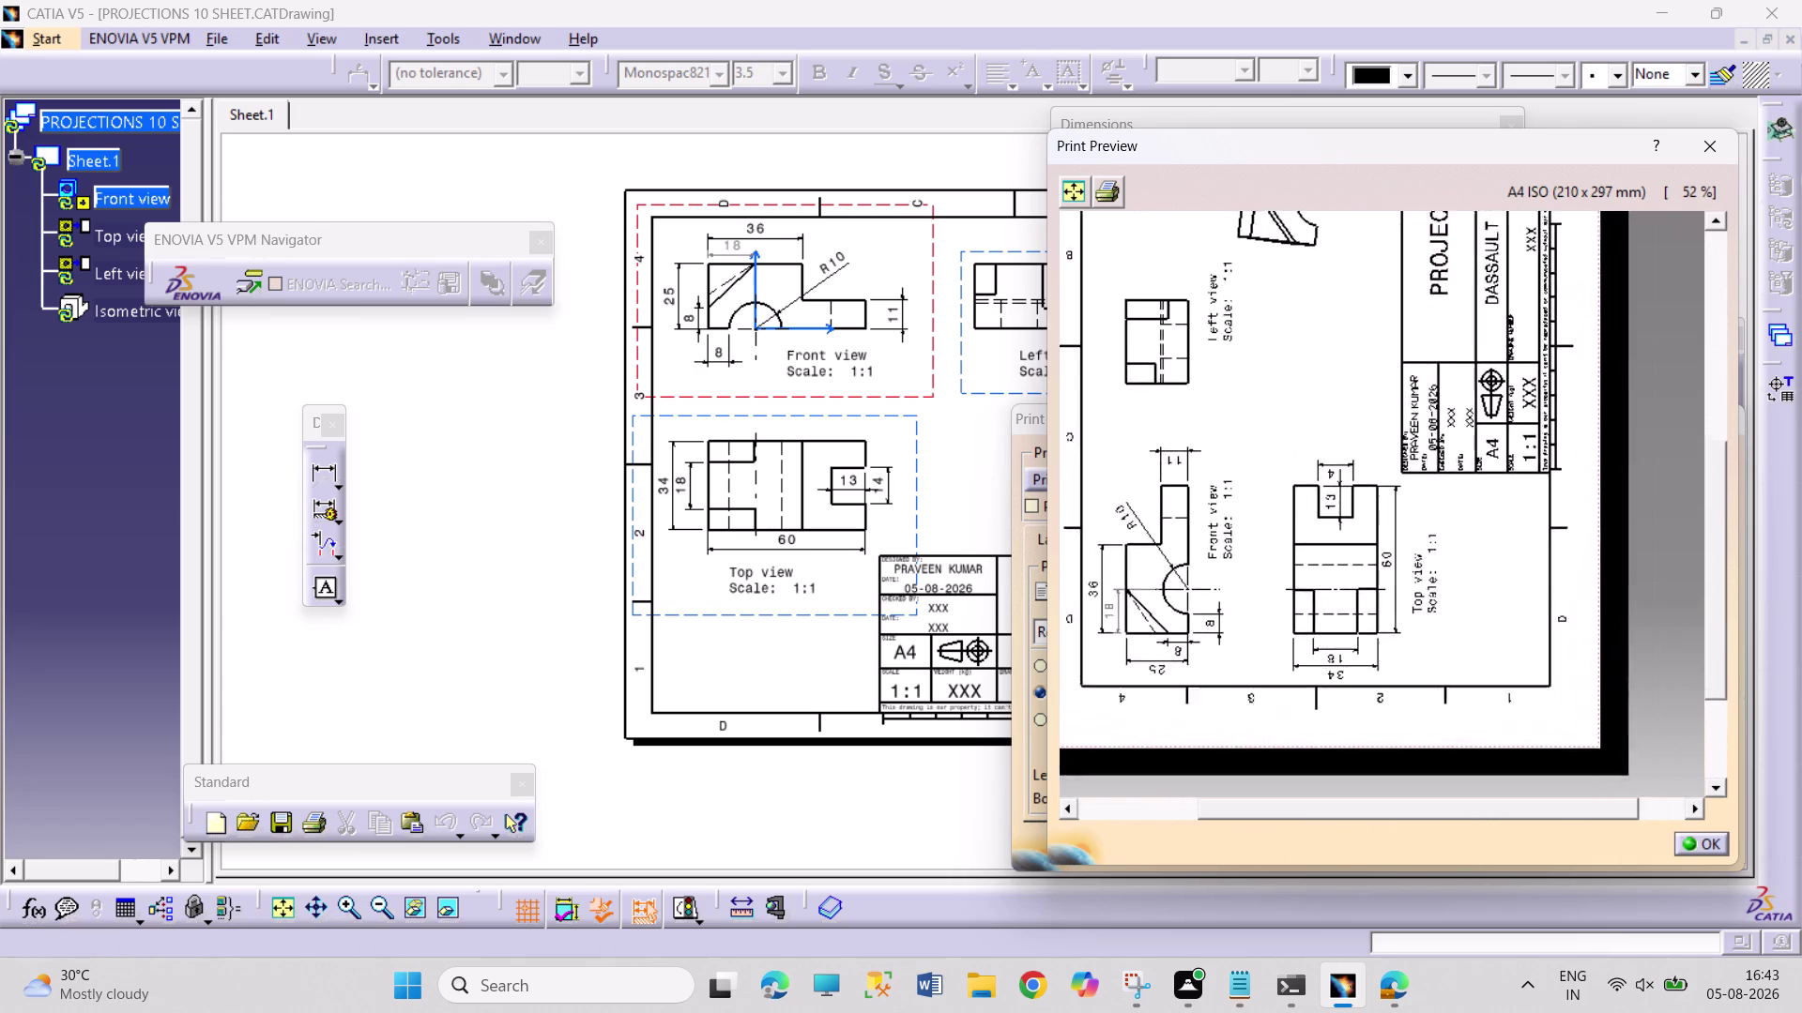
middle_drag(1356, 651, 1357, 616)
middle_drag(1367, 599, 1358, 641)
right_drag(1366, 600, 1358, 641)
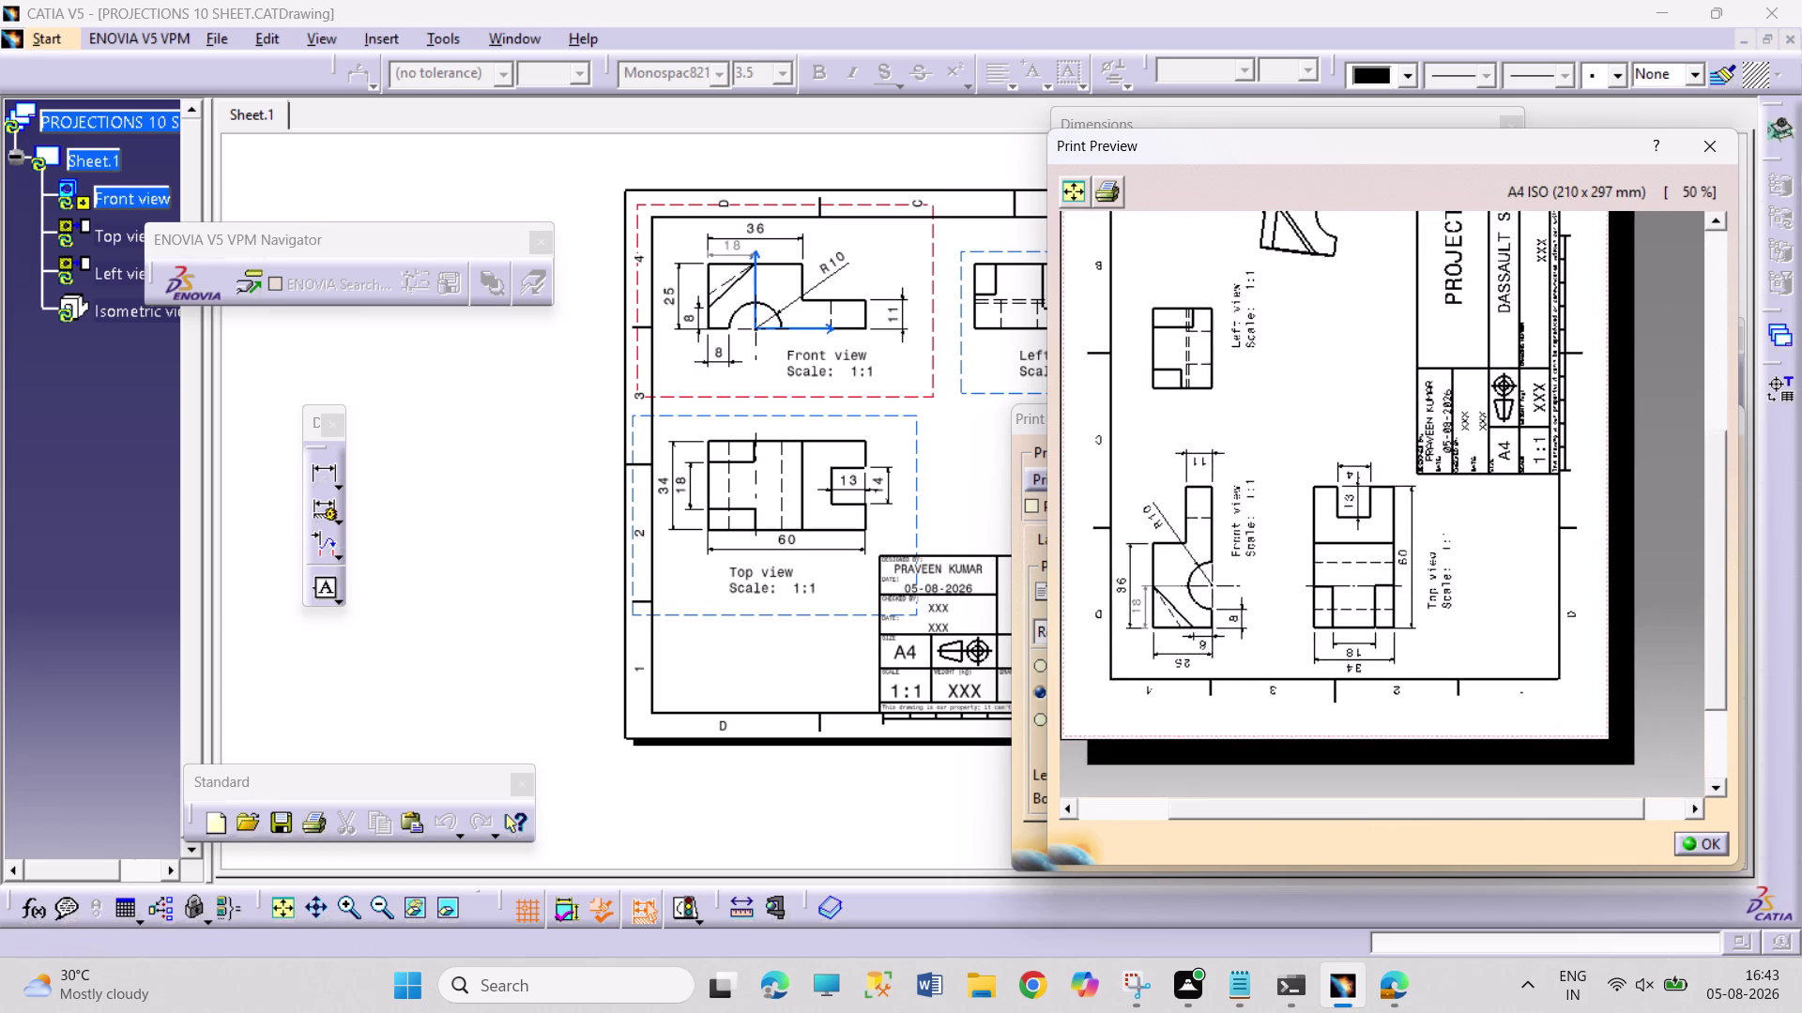
middle_drag(1357, 640, 1405, 612)
right_drag(1358, 641, 1389, 720)
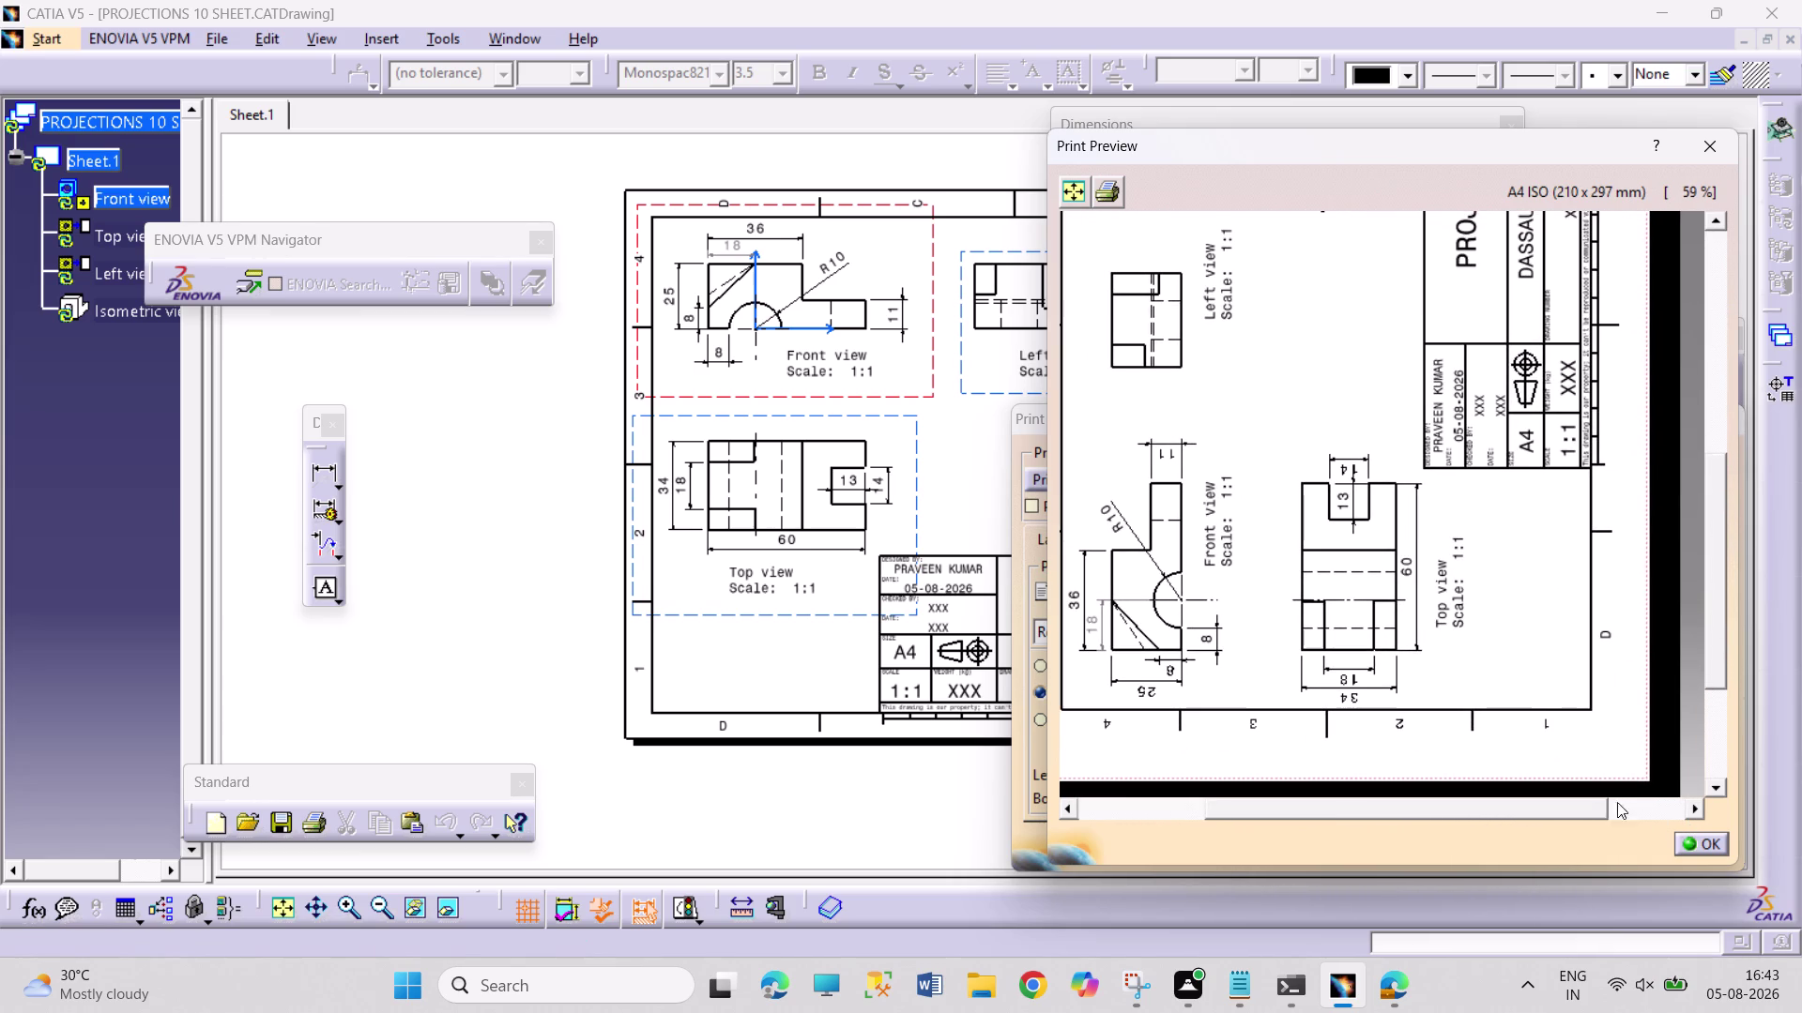
drag(1601, 808, 1695, 808)
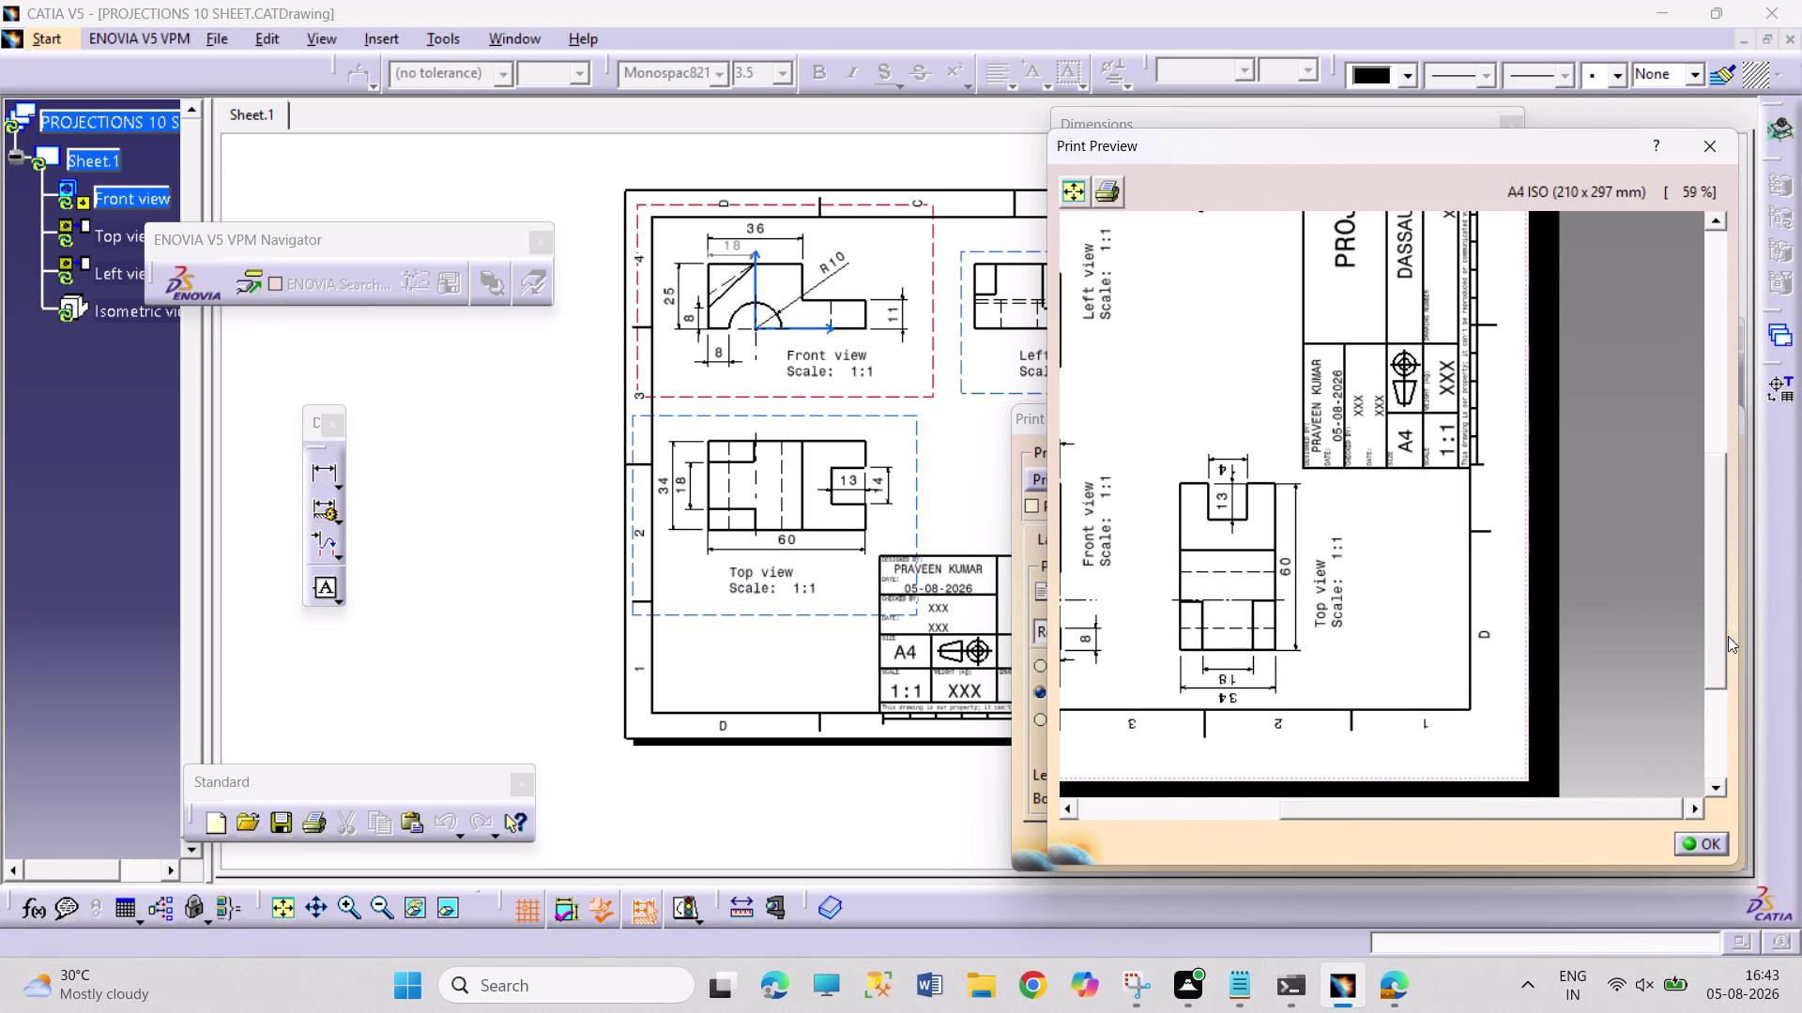
drag(1721, 639, 1688, 568)
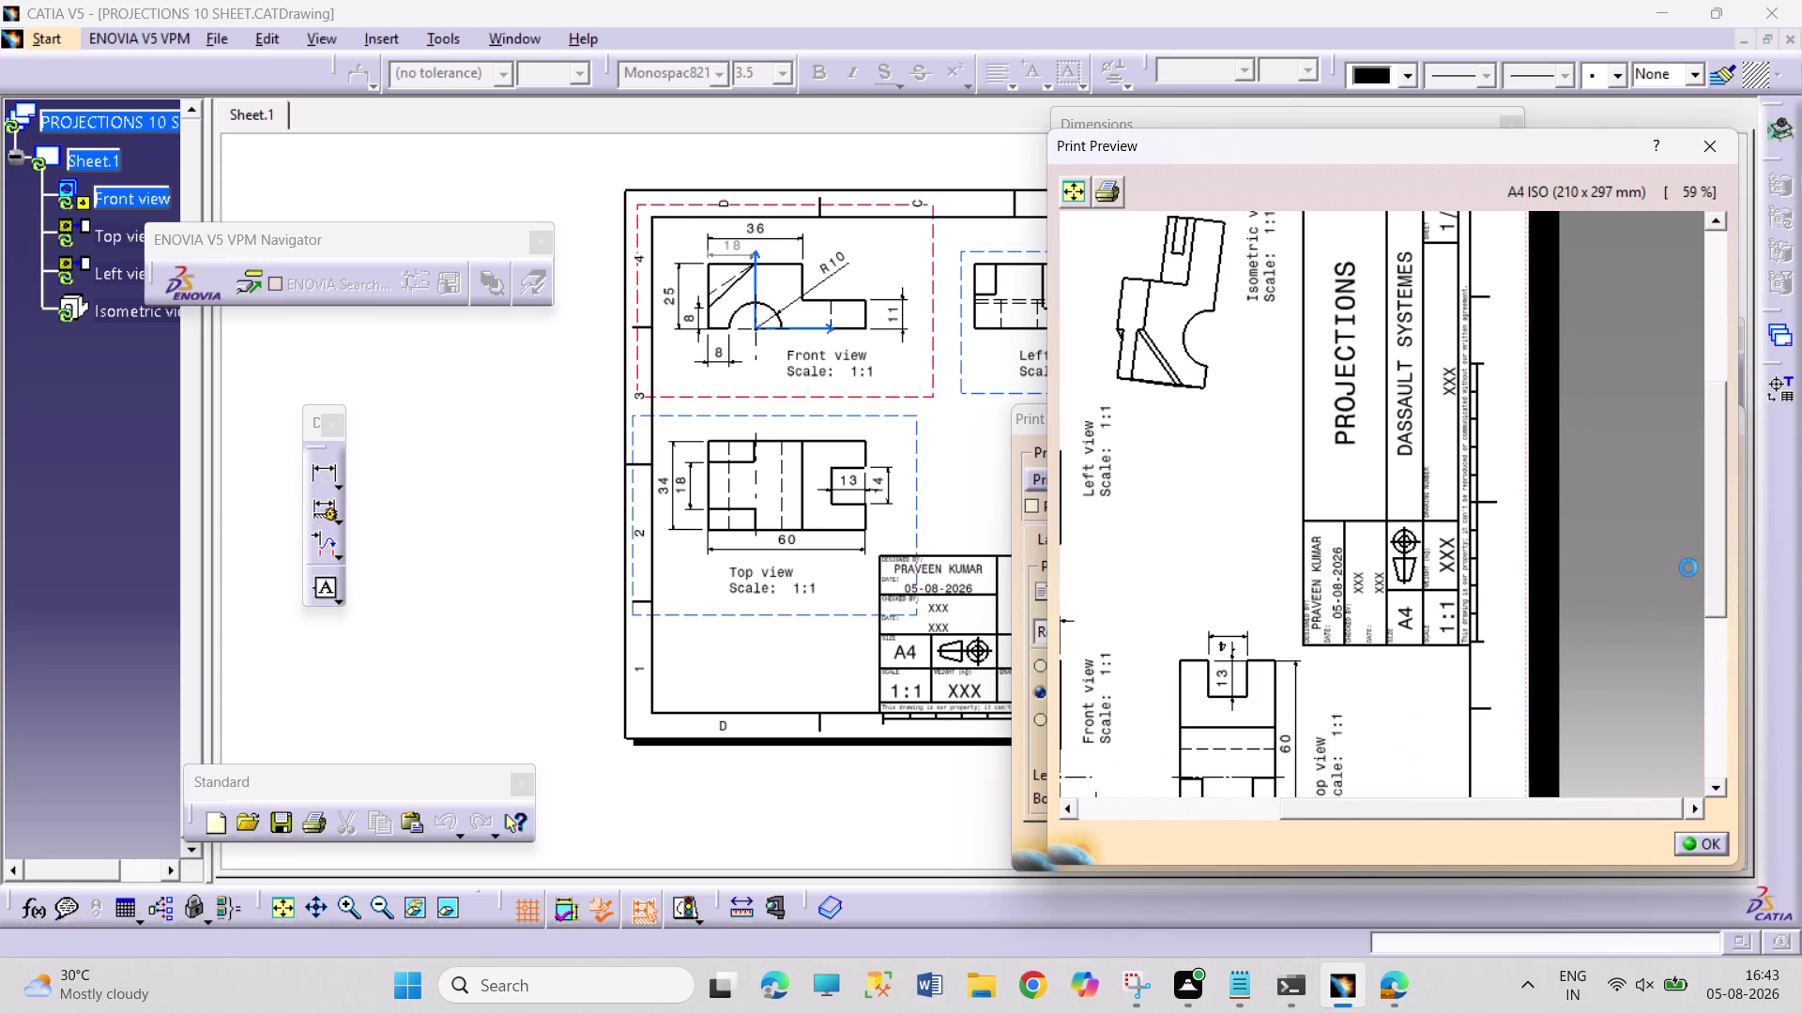
drag(1688, 568, 1680, 557)
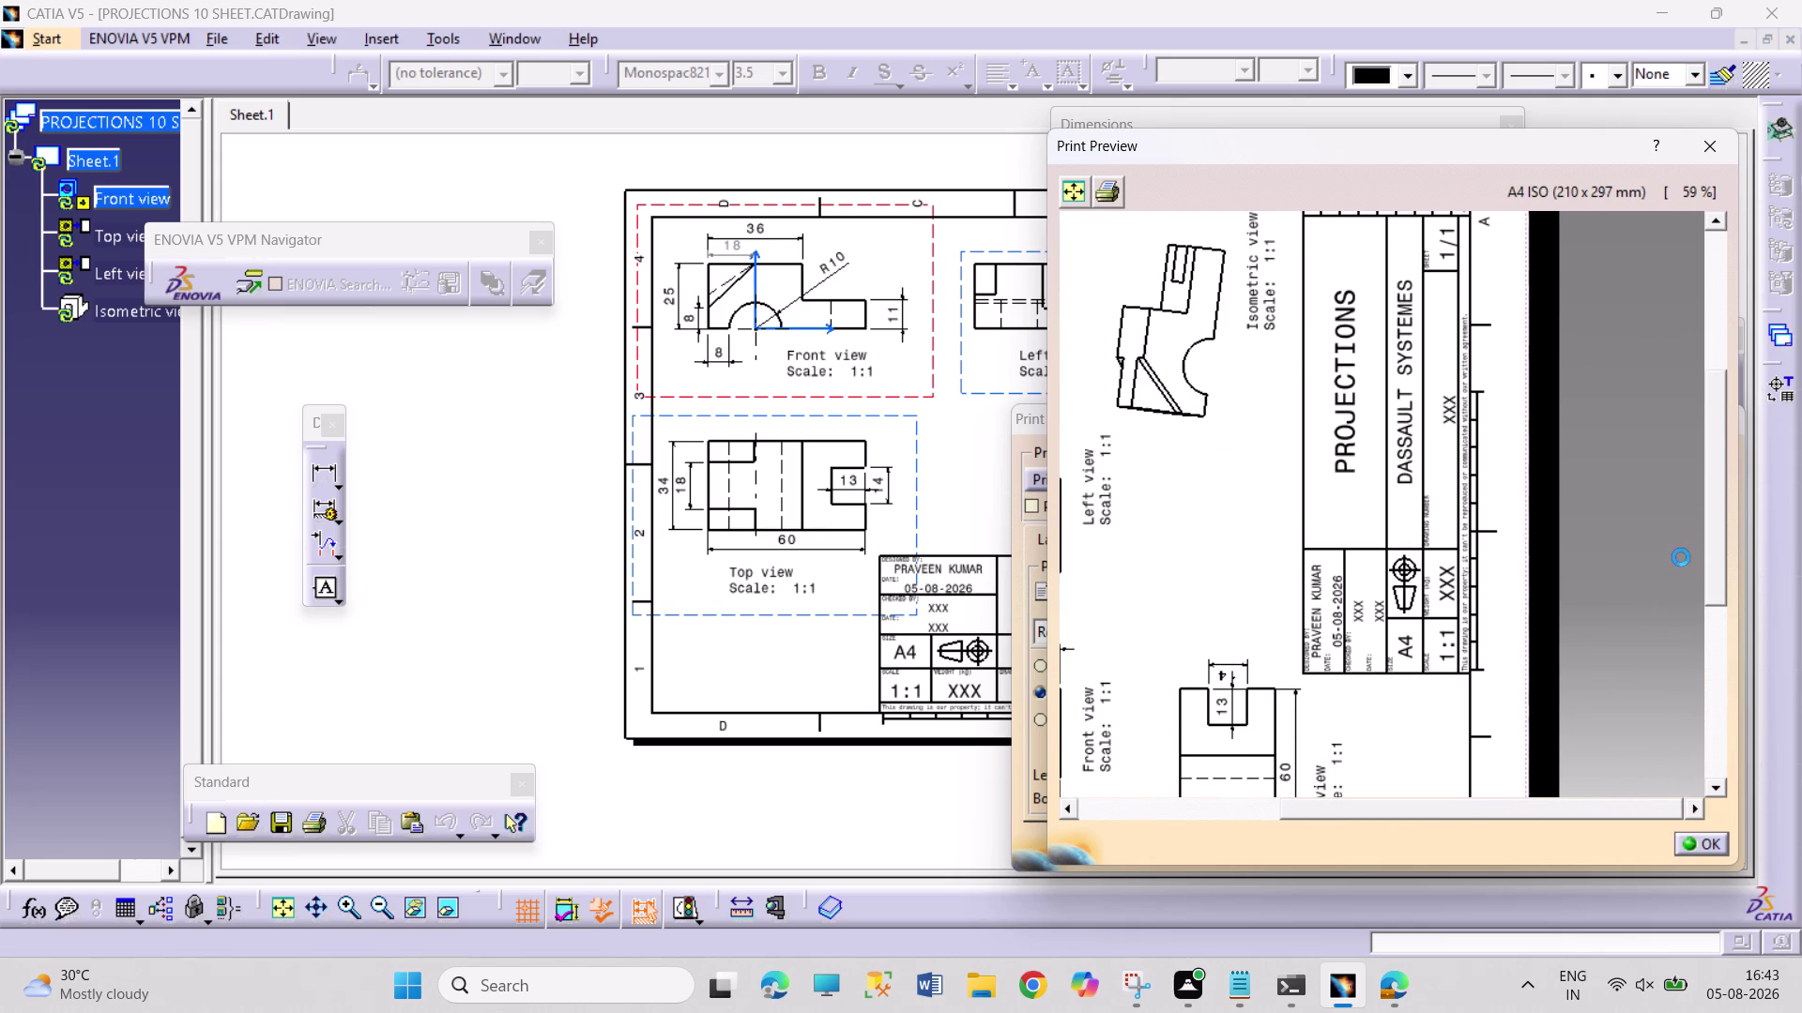
drag(1681, 557, 1669, 546)
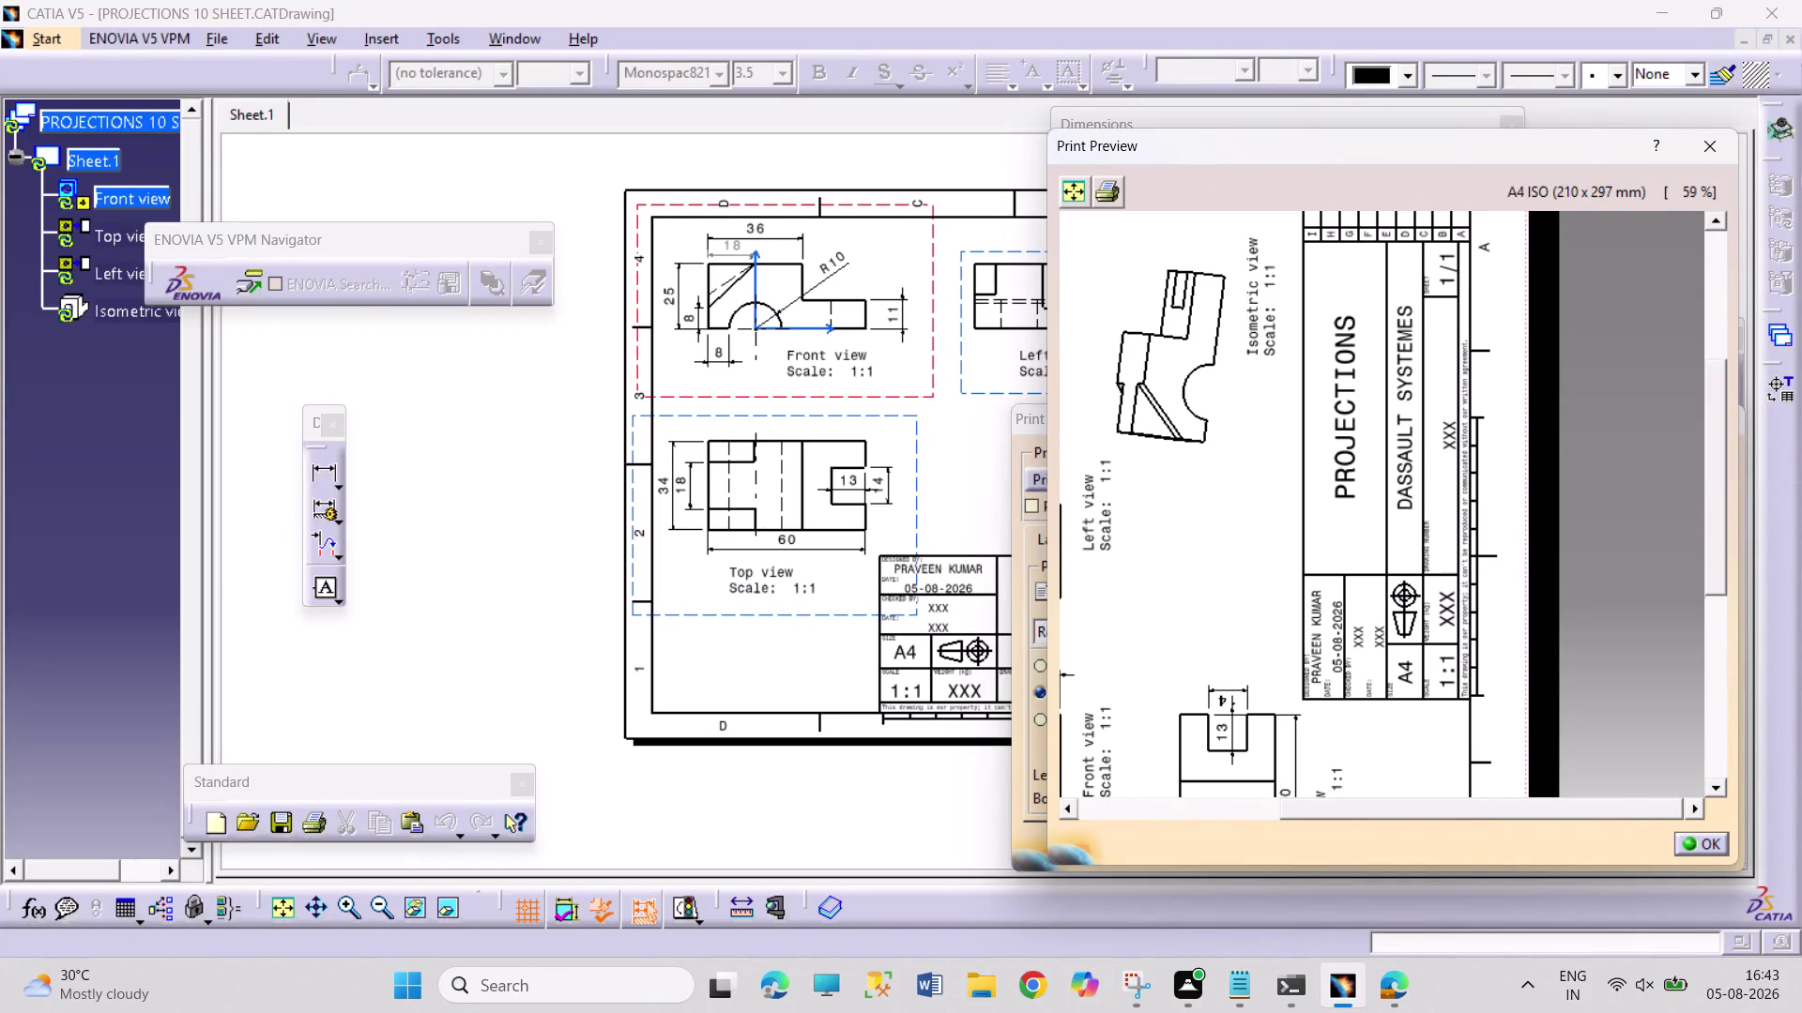
middle_drag(1521, 570, 1525, 792)
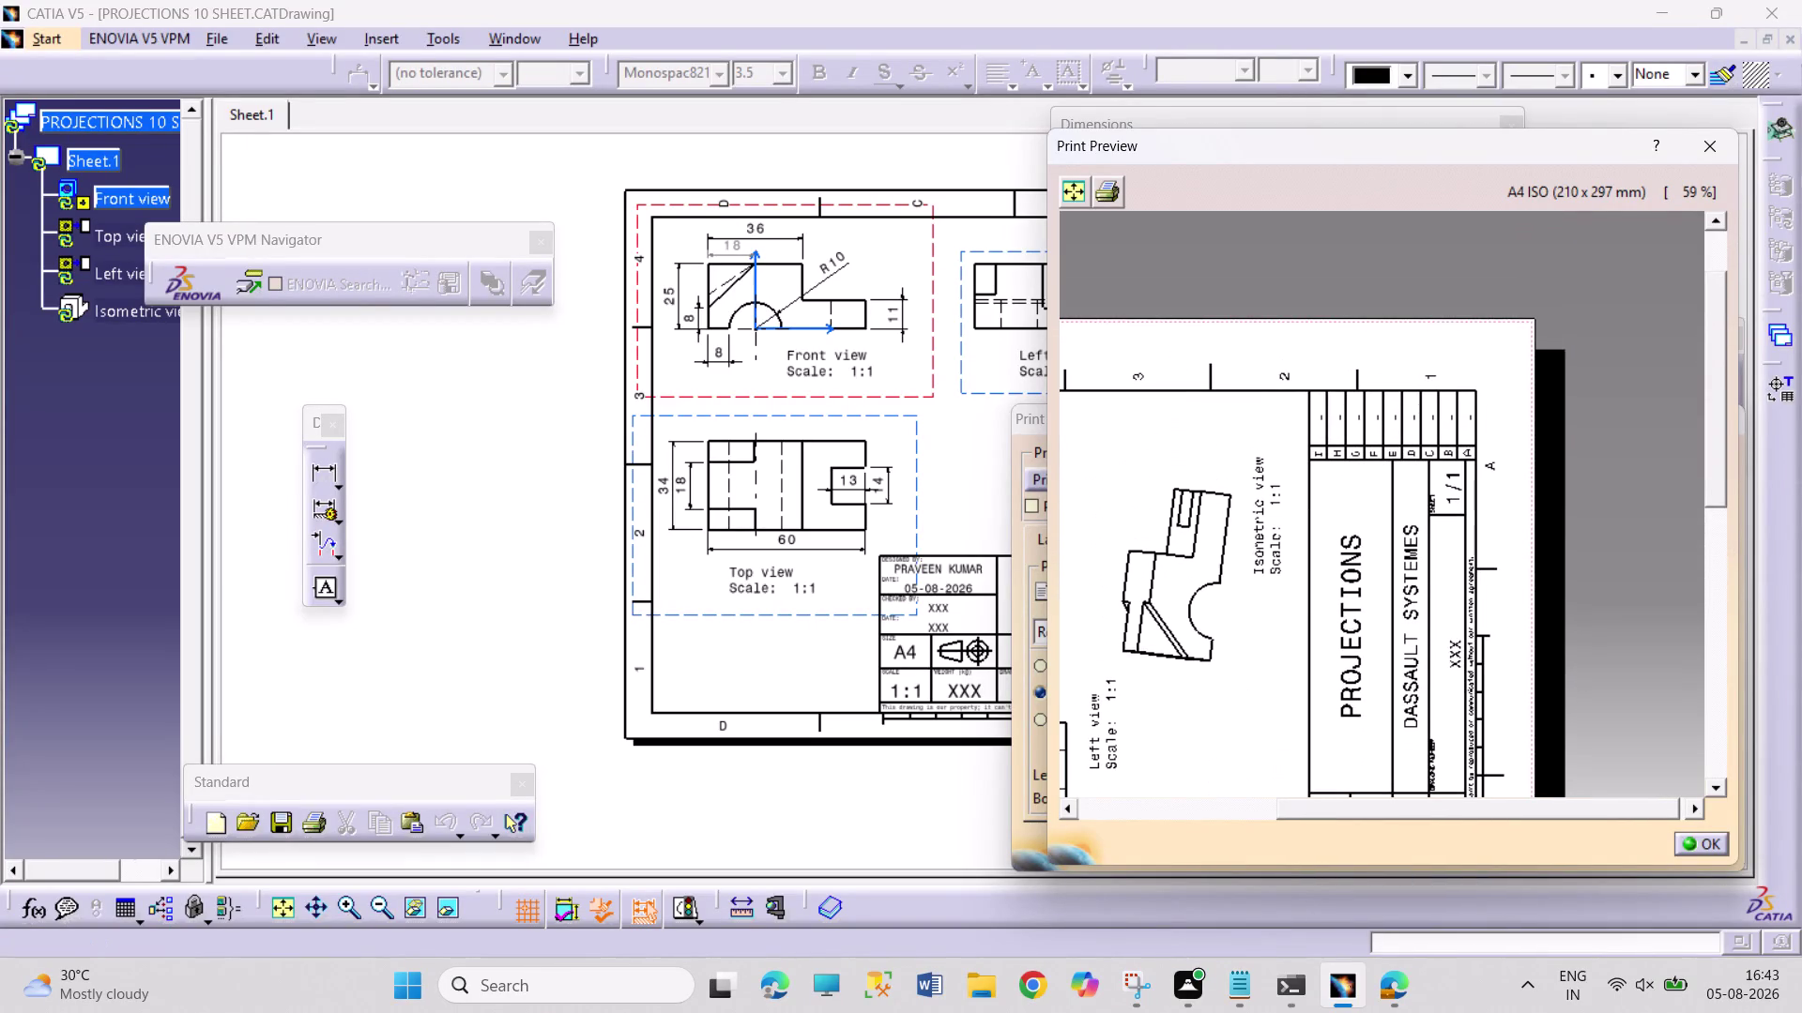
scroll(down, 3)
middle_drag(1479, 706, 1482, 601)
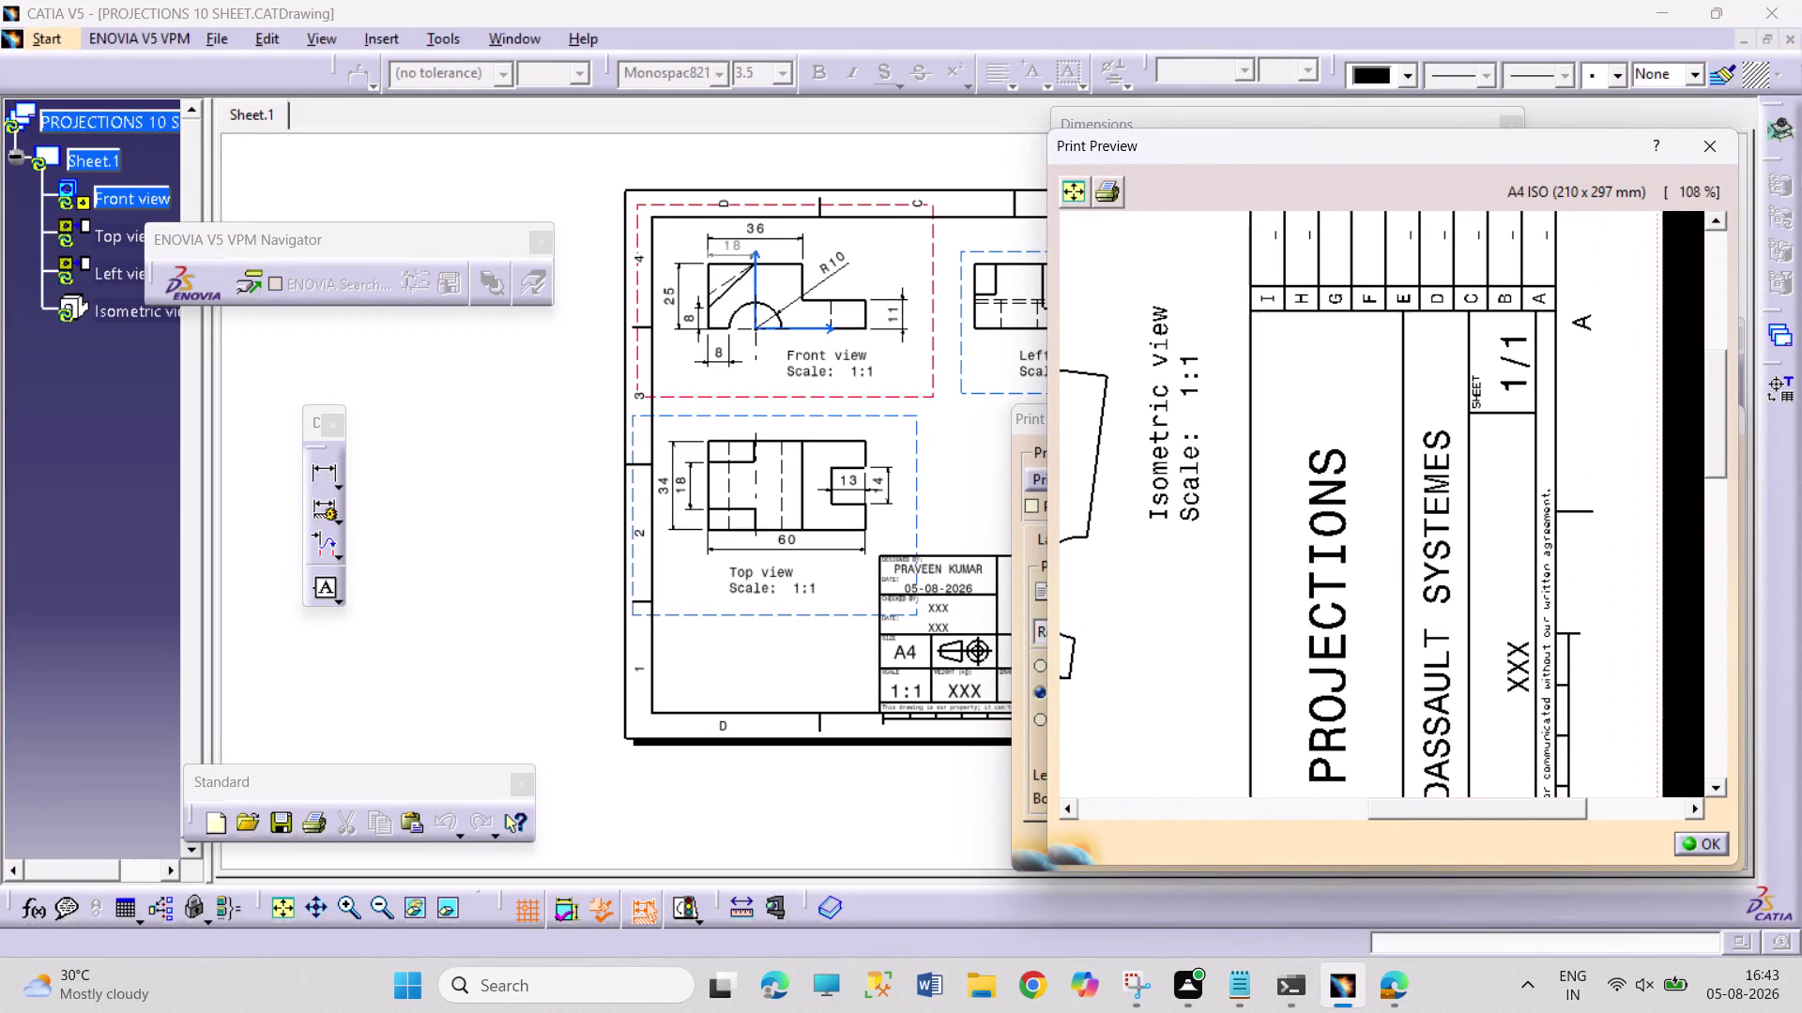
middle_drag(1492, 653, 1488, 550)
middle_drag(1499, 654, 1478, 574)
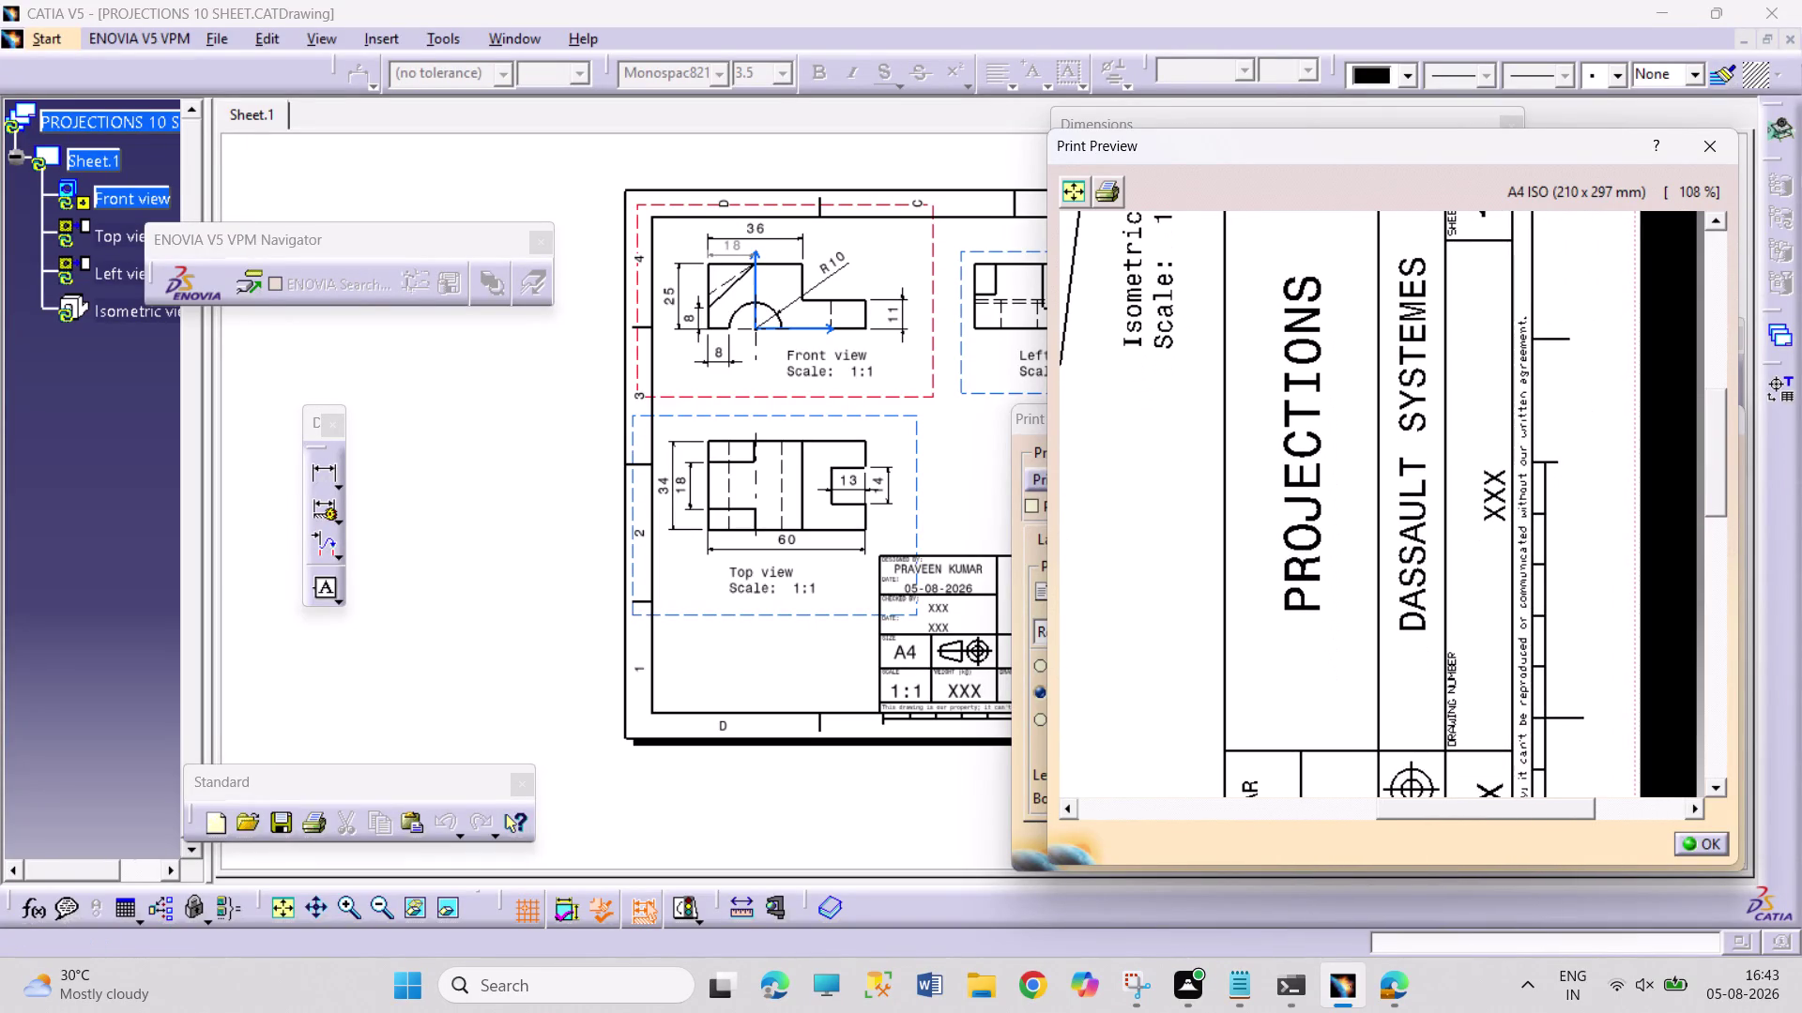
middle_drag(1501, 670, 1499, 604)
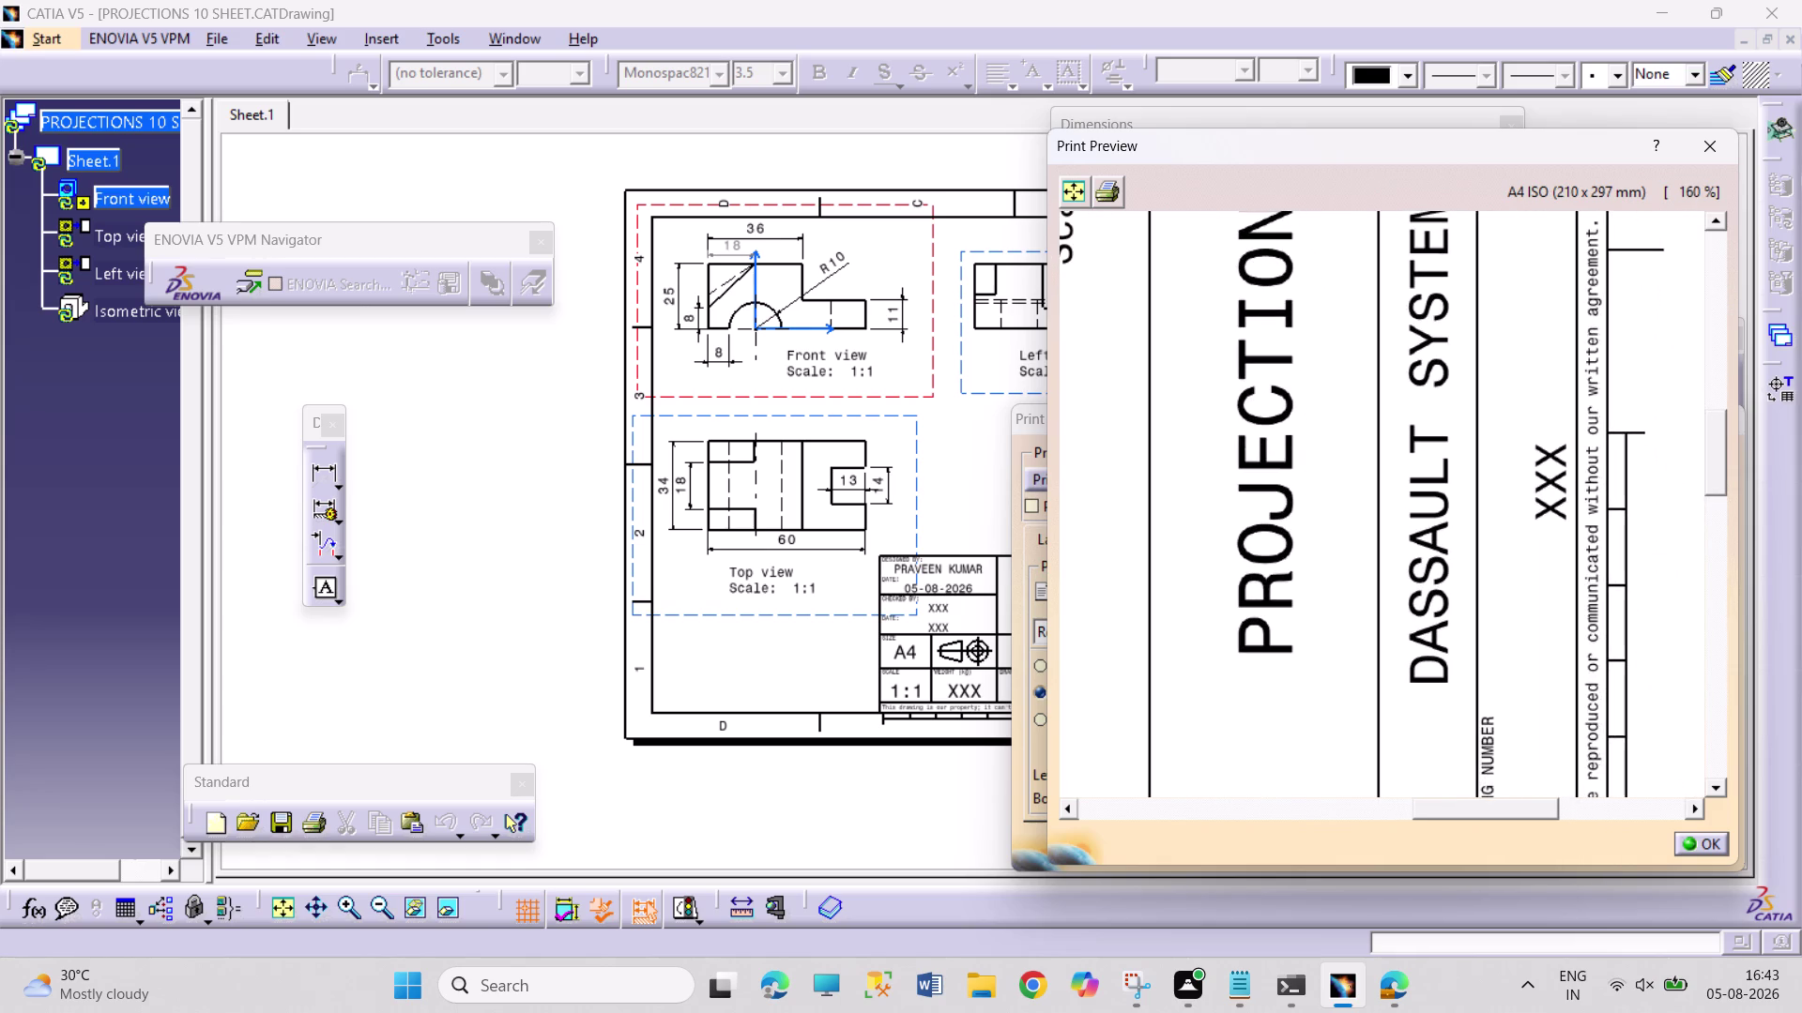
middle_drag(1496, 682, 1558, 509)
middle_drag(1582, 698, 1523, 608)
right_drag(1580, 693, 1529, 623)
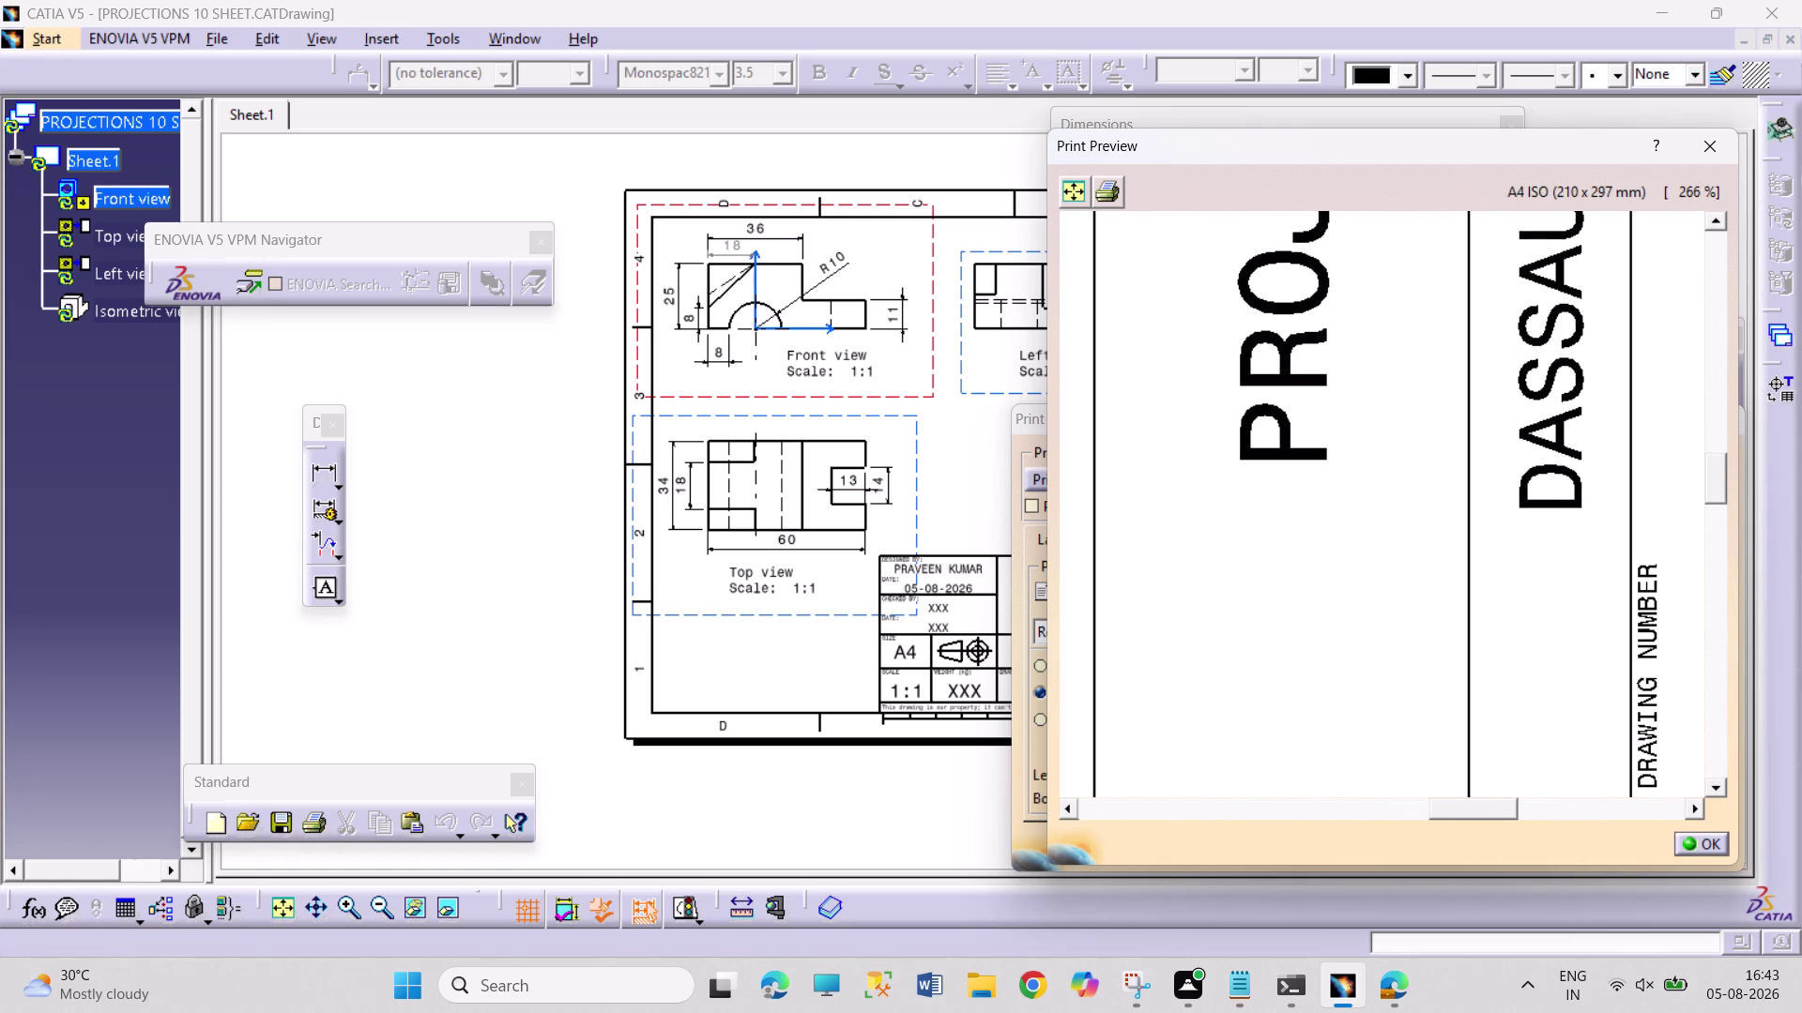
middle_drag(1543, 661, 1521, 613)
middle_drag(1561, 646, 1550, 613)
right_drag(1560, 647, 1550, 613)
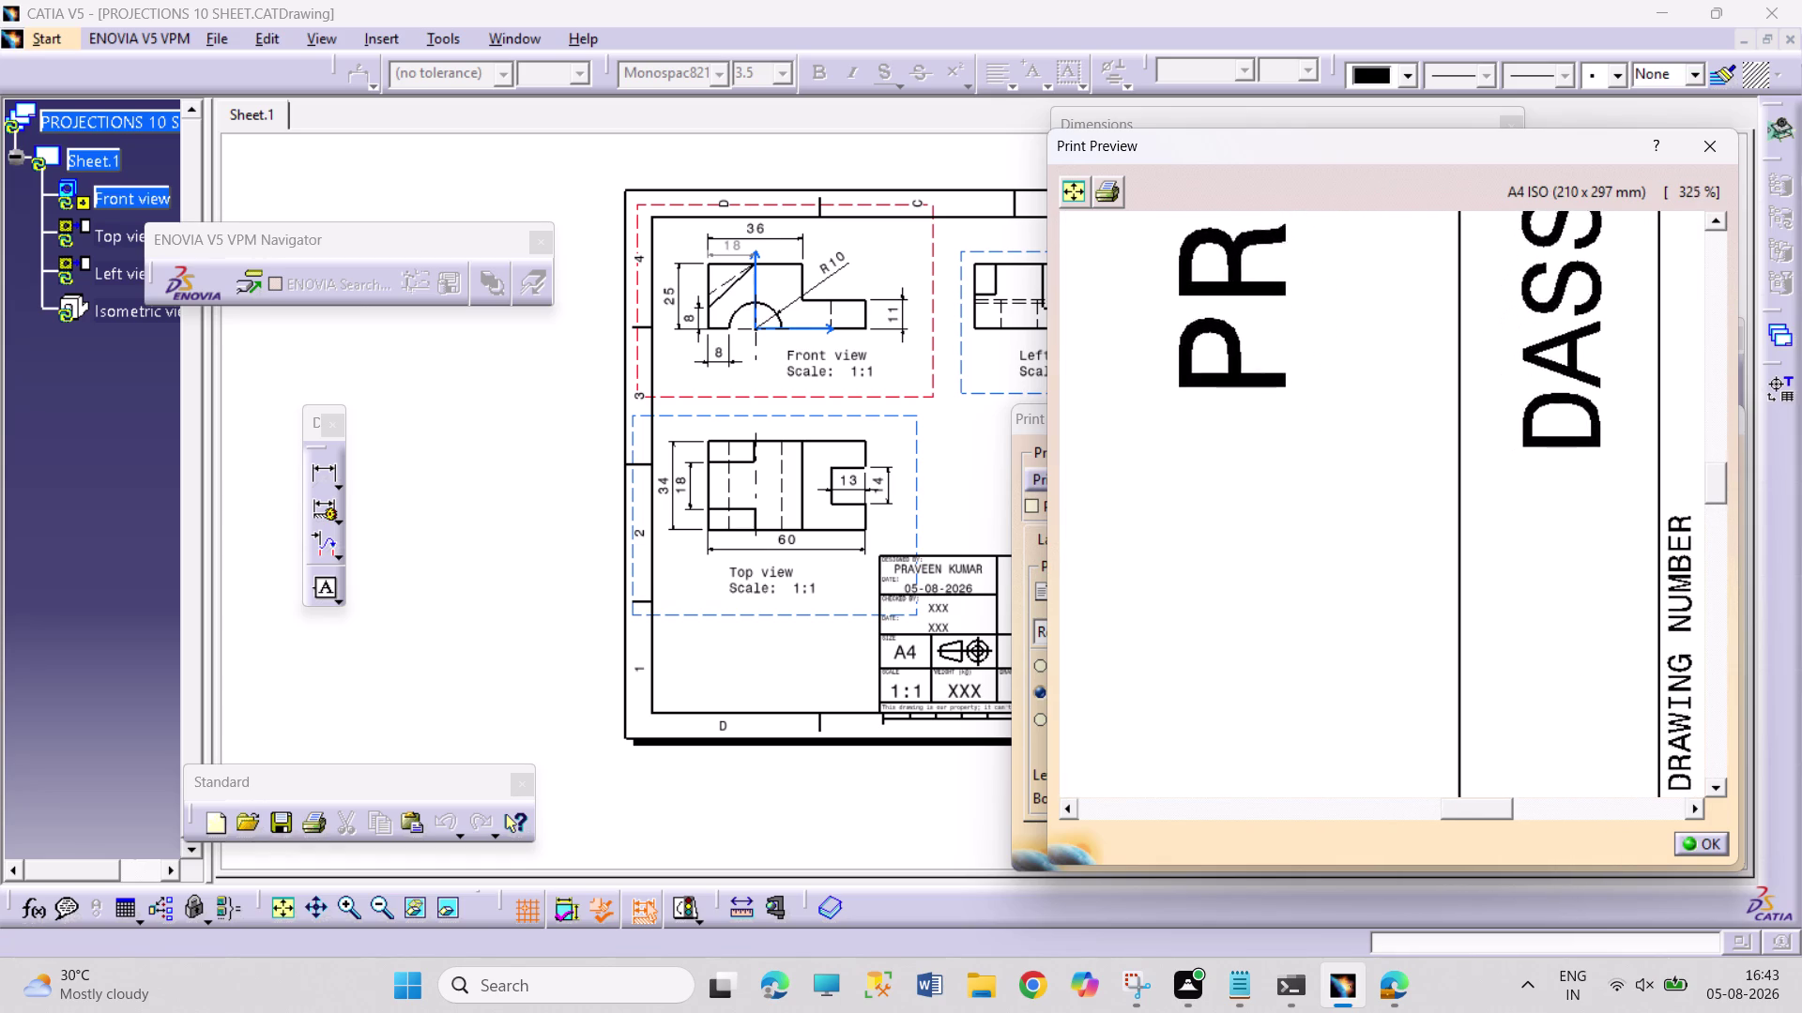
middle_drag(1550, 613, 1549, 610)
right_drag(1551, 613, 1549, 610)
middle_drag(1562, 652, 1545, 639)
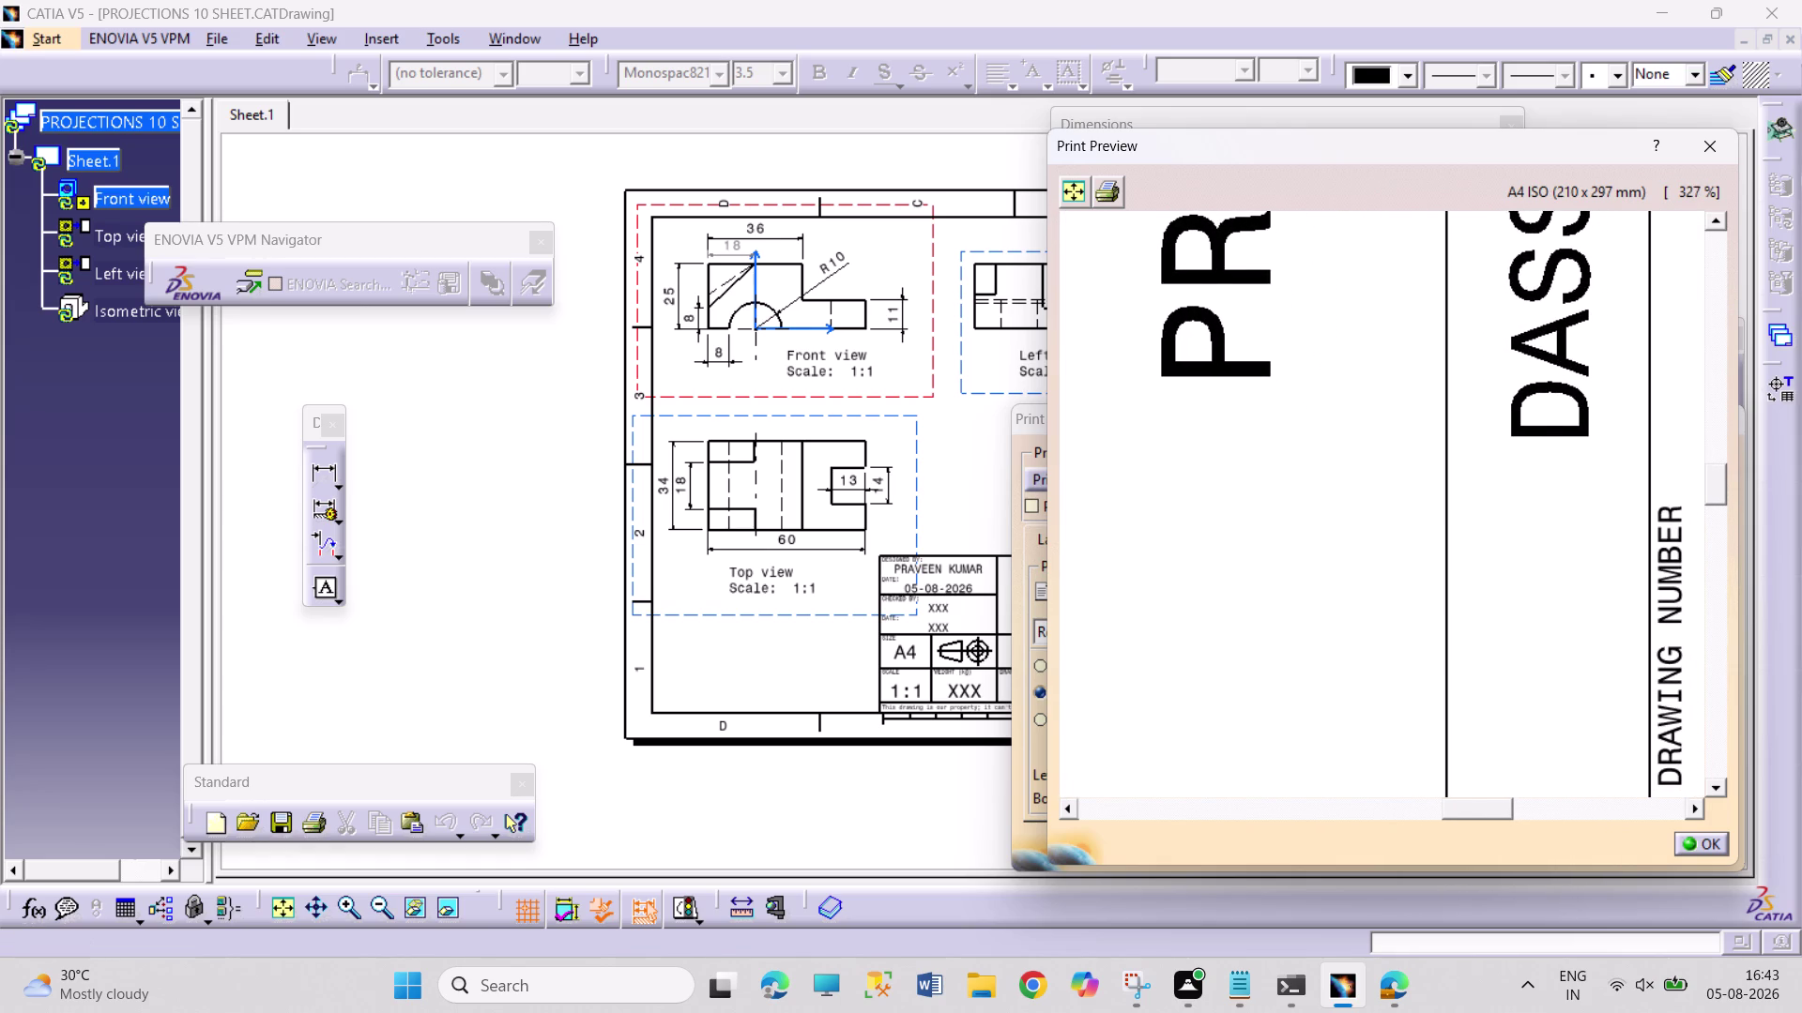
middle_drag(1546, 639, 1540, 692)
right_drag(1545, 639, 1540, 693)
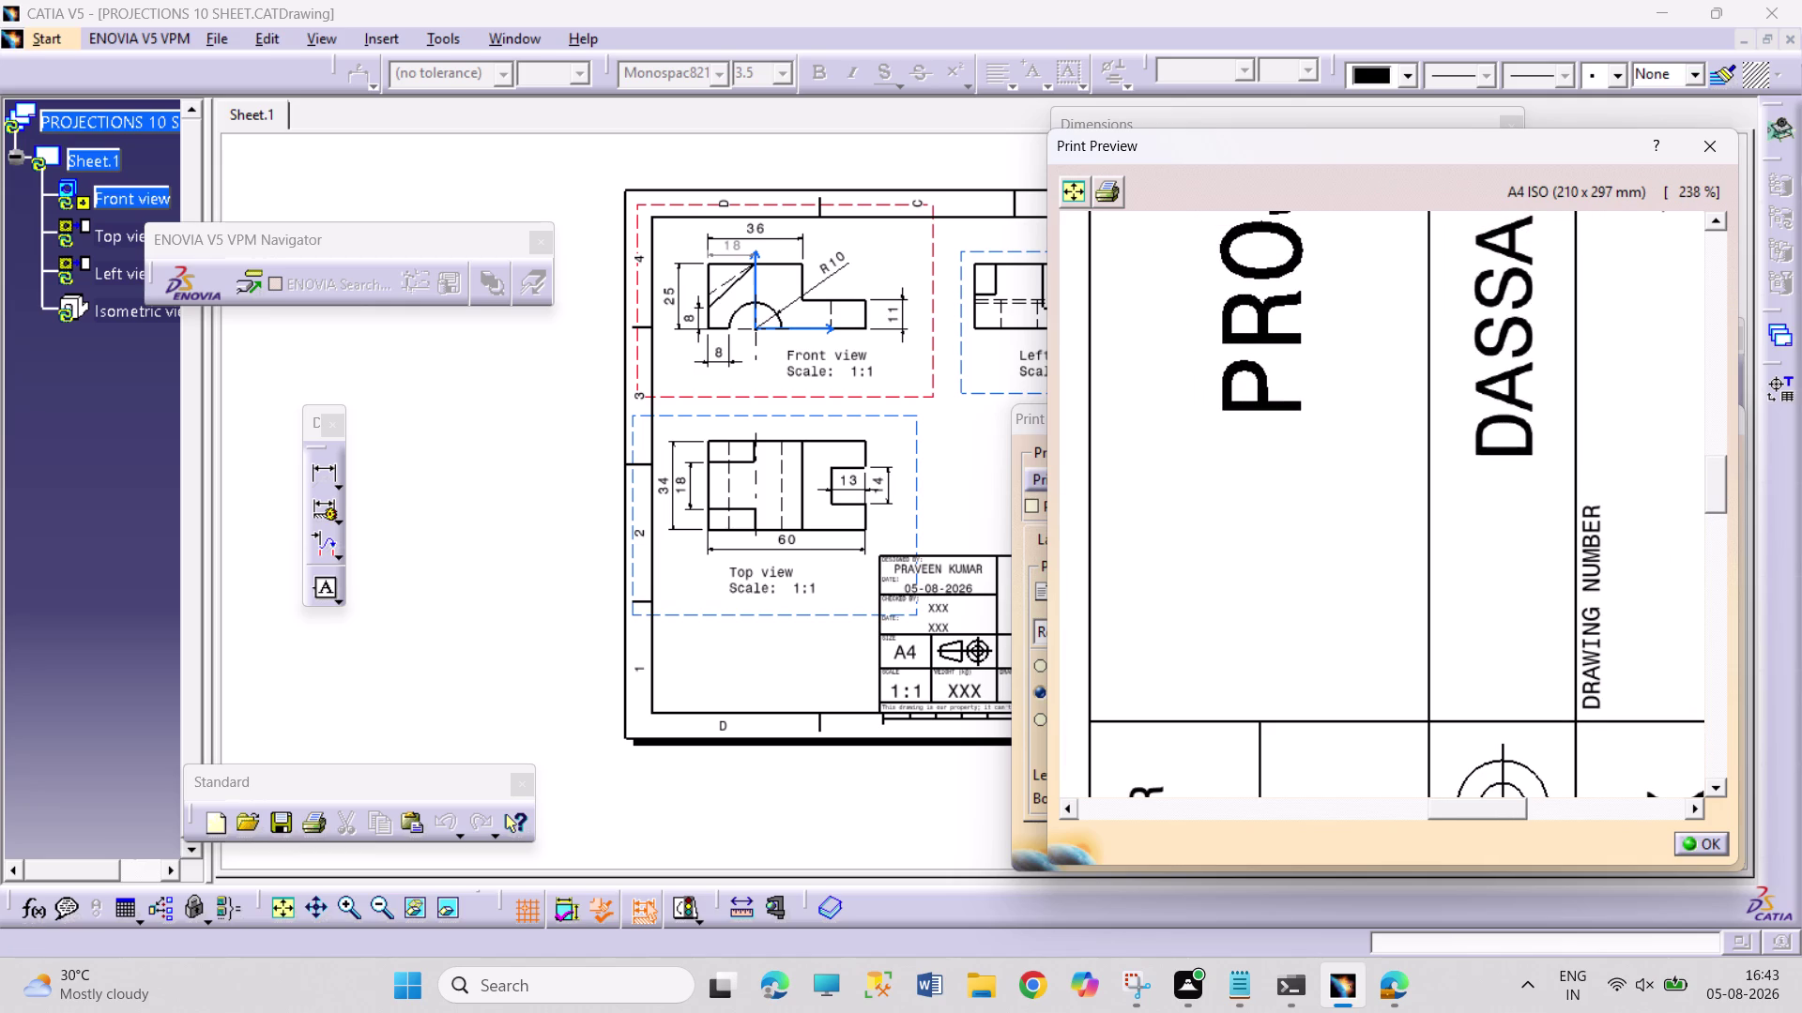
middle_drag(1498, 573, 1494, 787)
right_drag(1497, 574, 1494, 787)
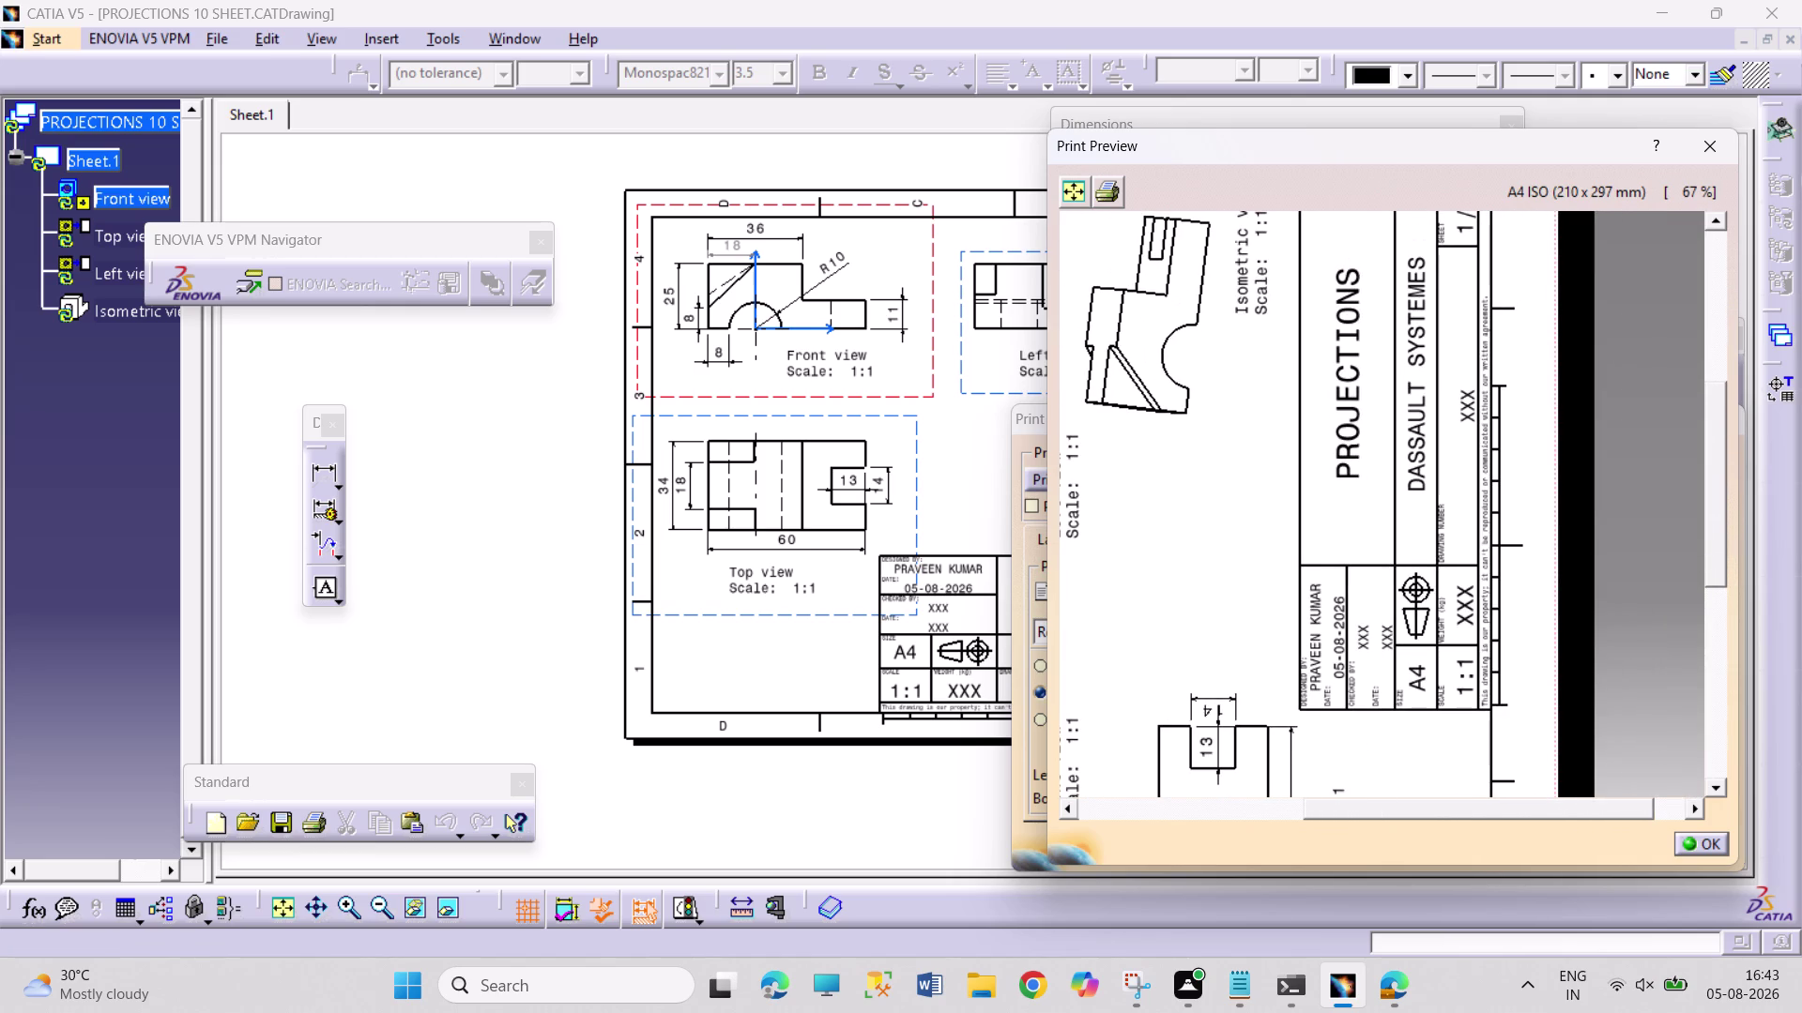
right_drag(1502, 635, 1505, 694)
middle_drag(1504, 650, 1505, 694)
scroll(up, 3)
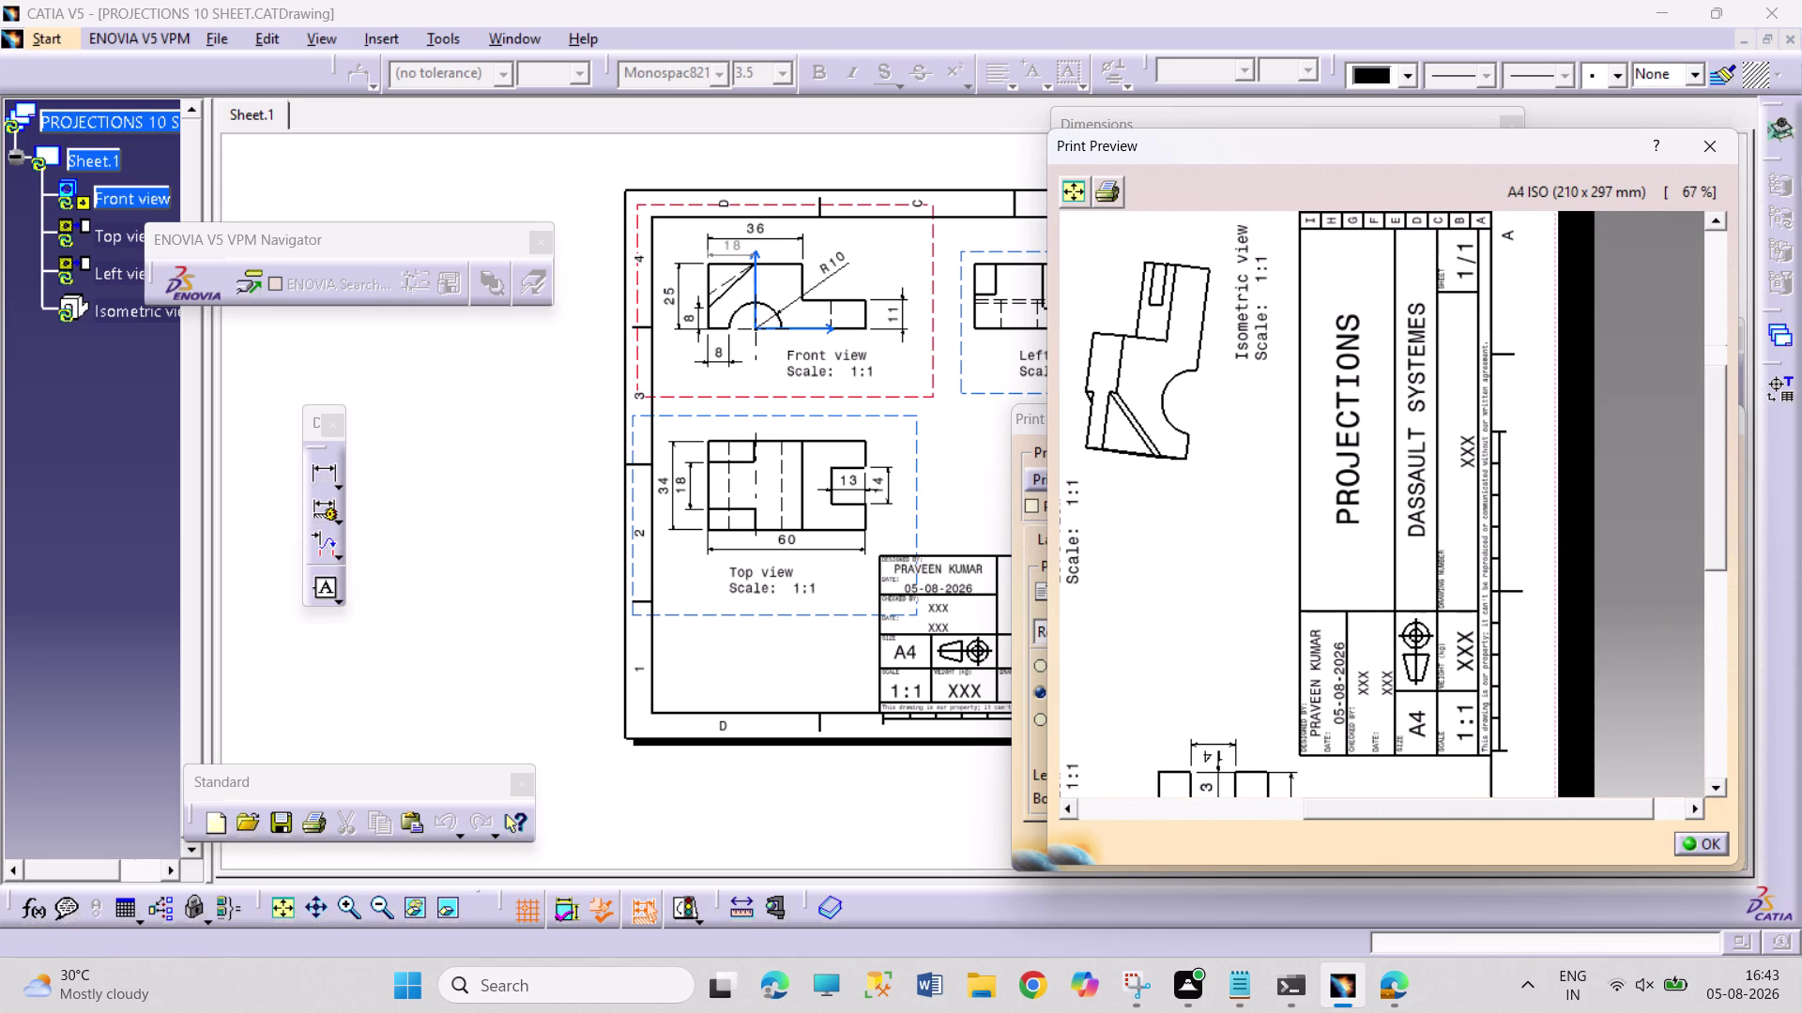
click(1088, 205)
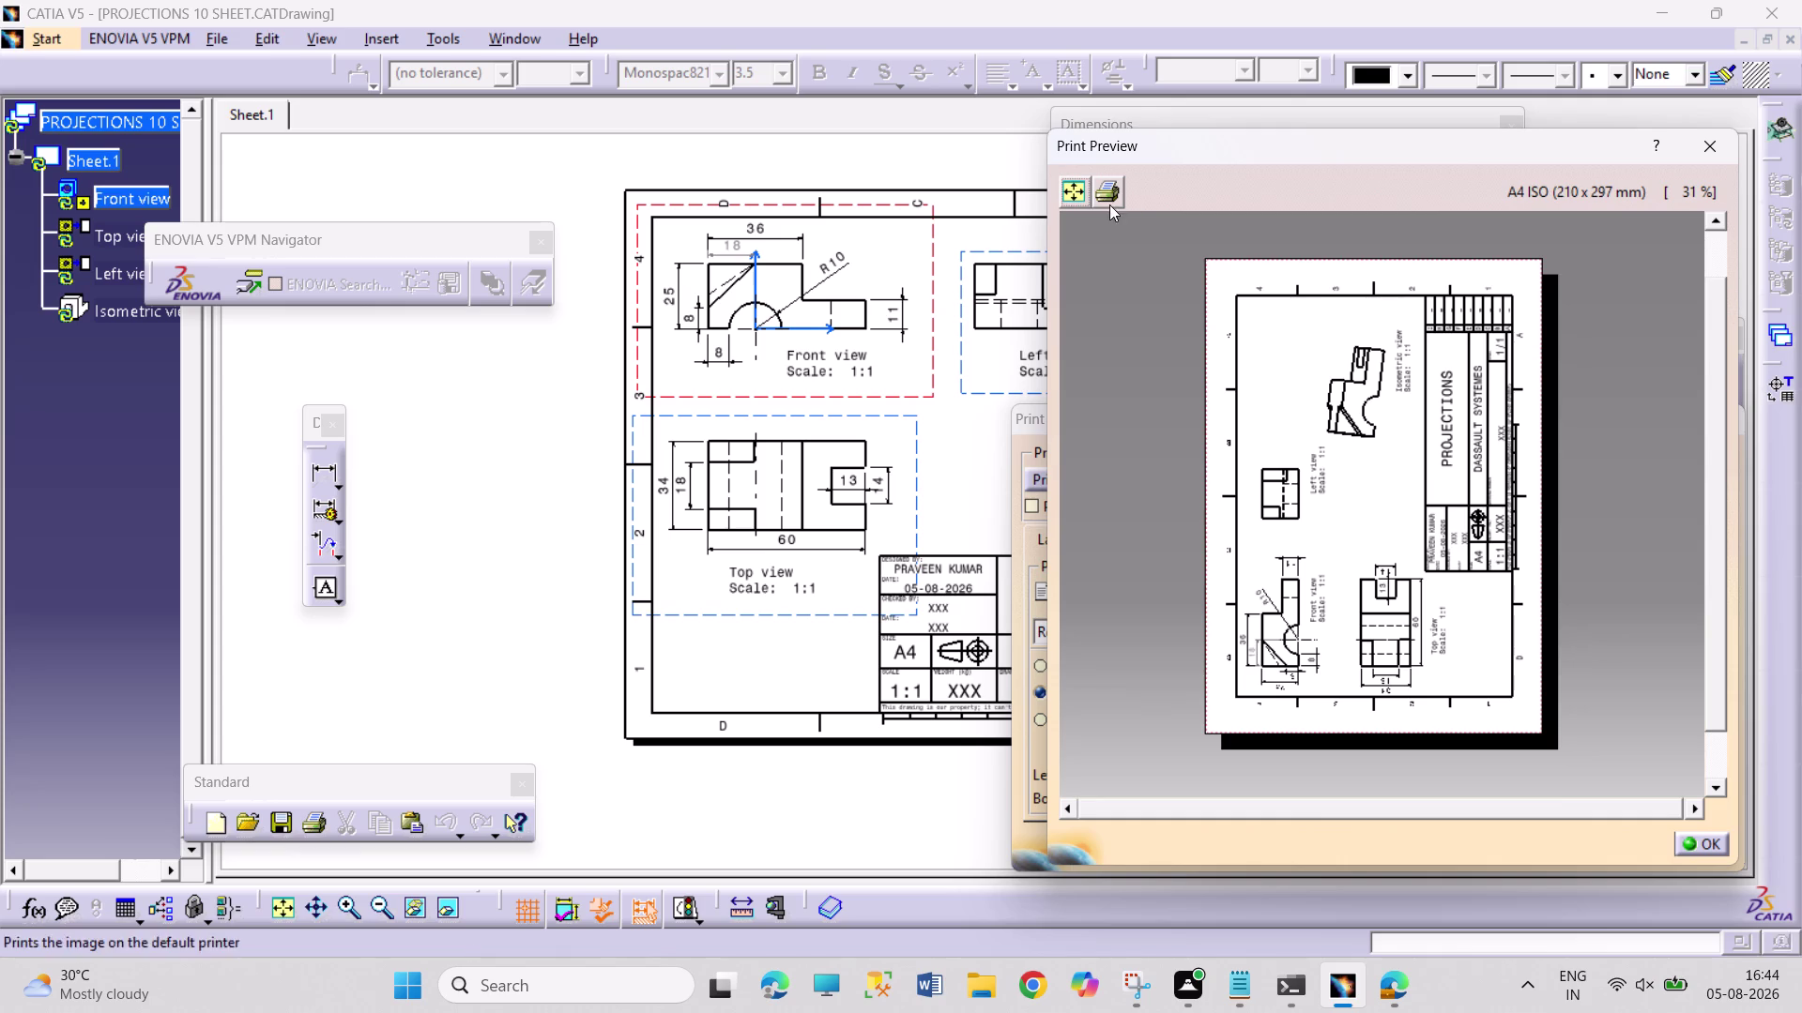
Fit the whole page in the print preview, close it, and confirm the PDF print.
click(1084, 199)
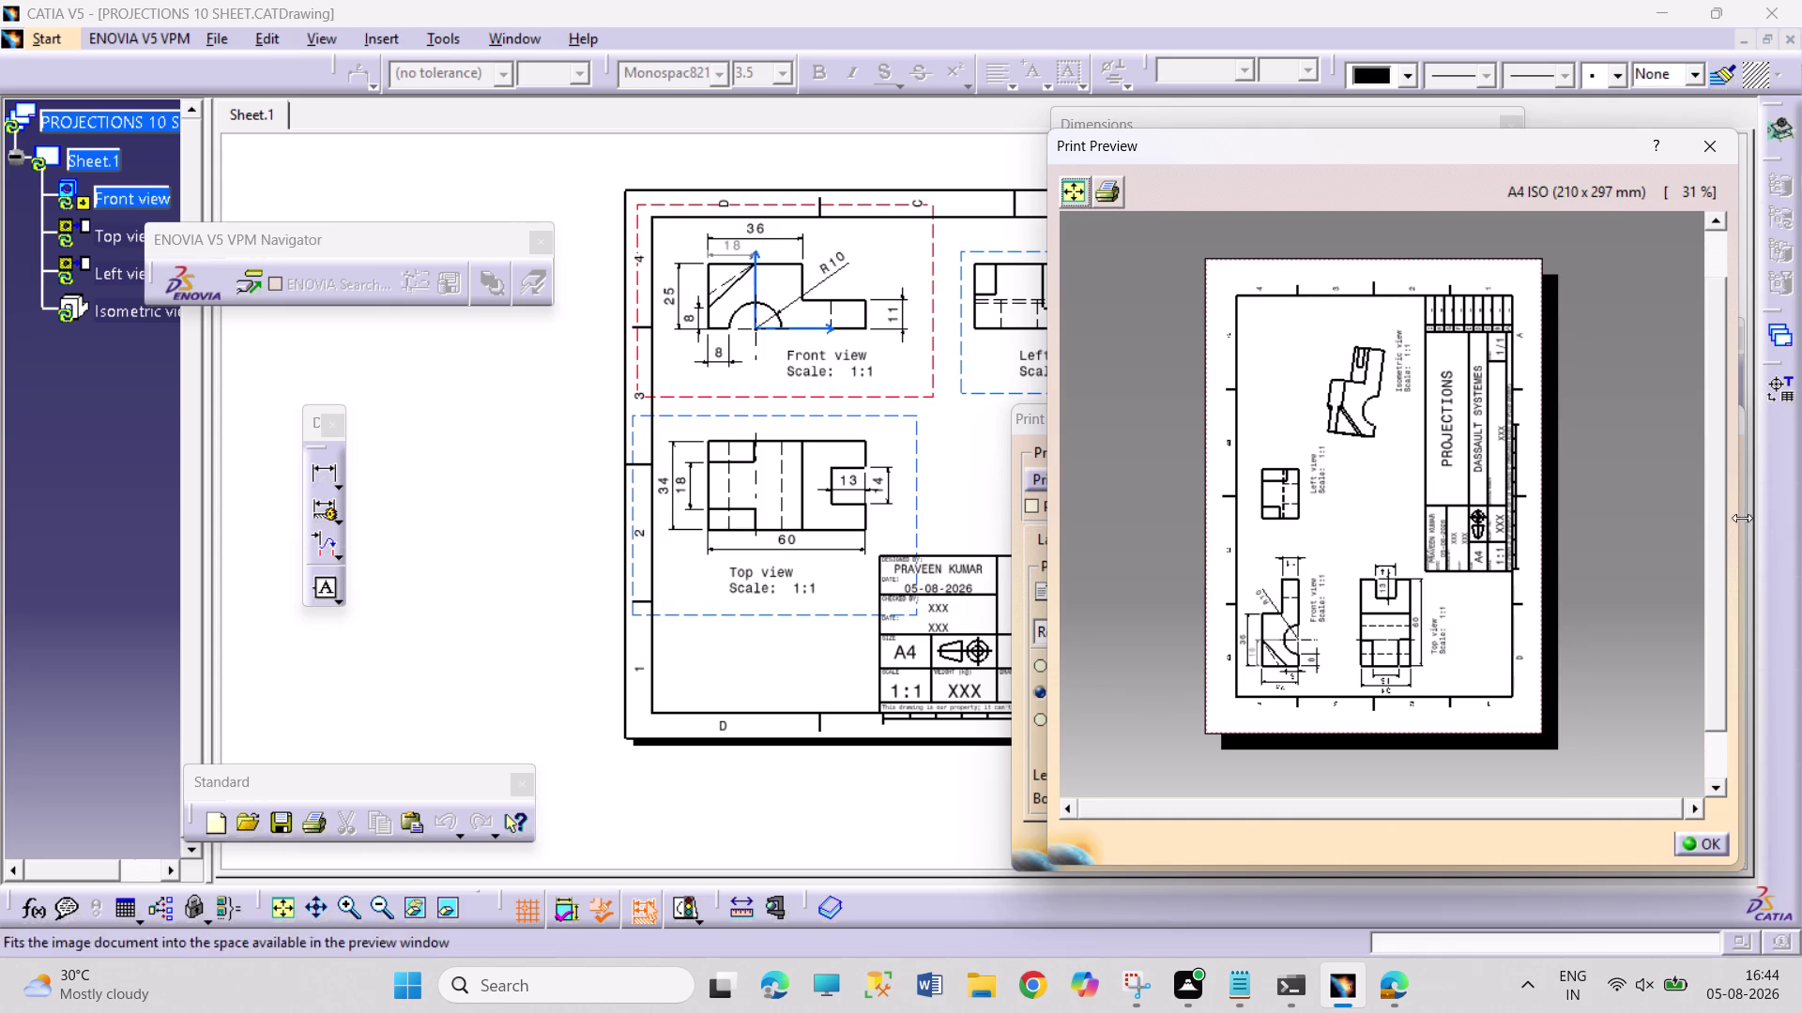
click(1703, 841)
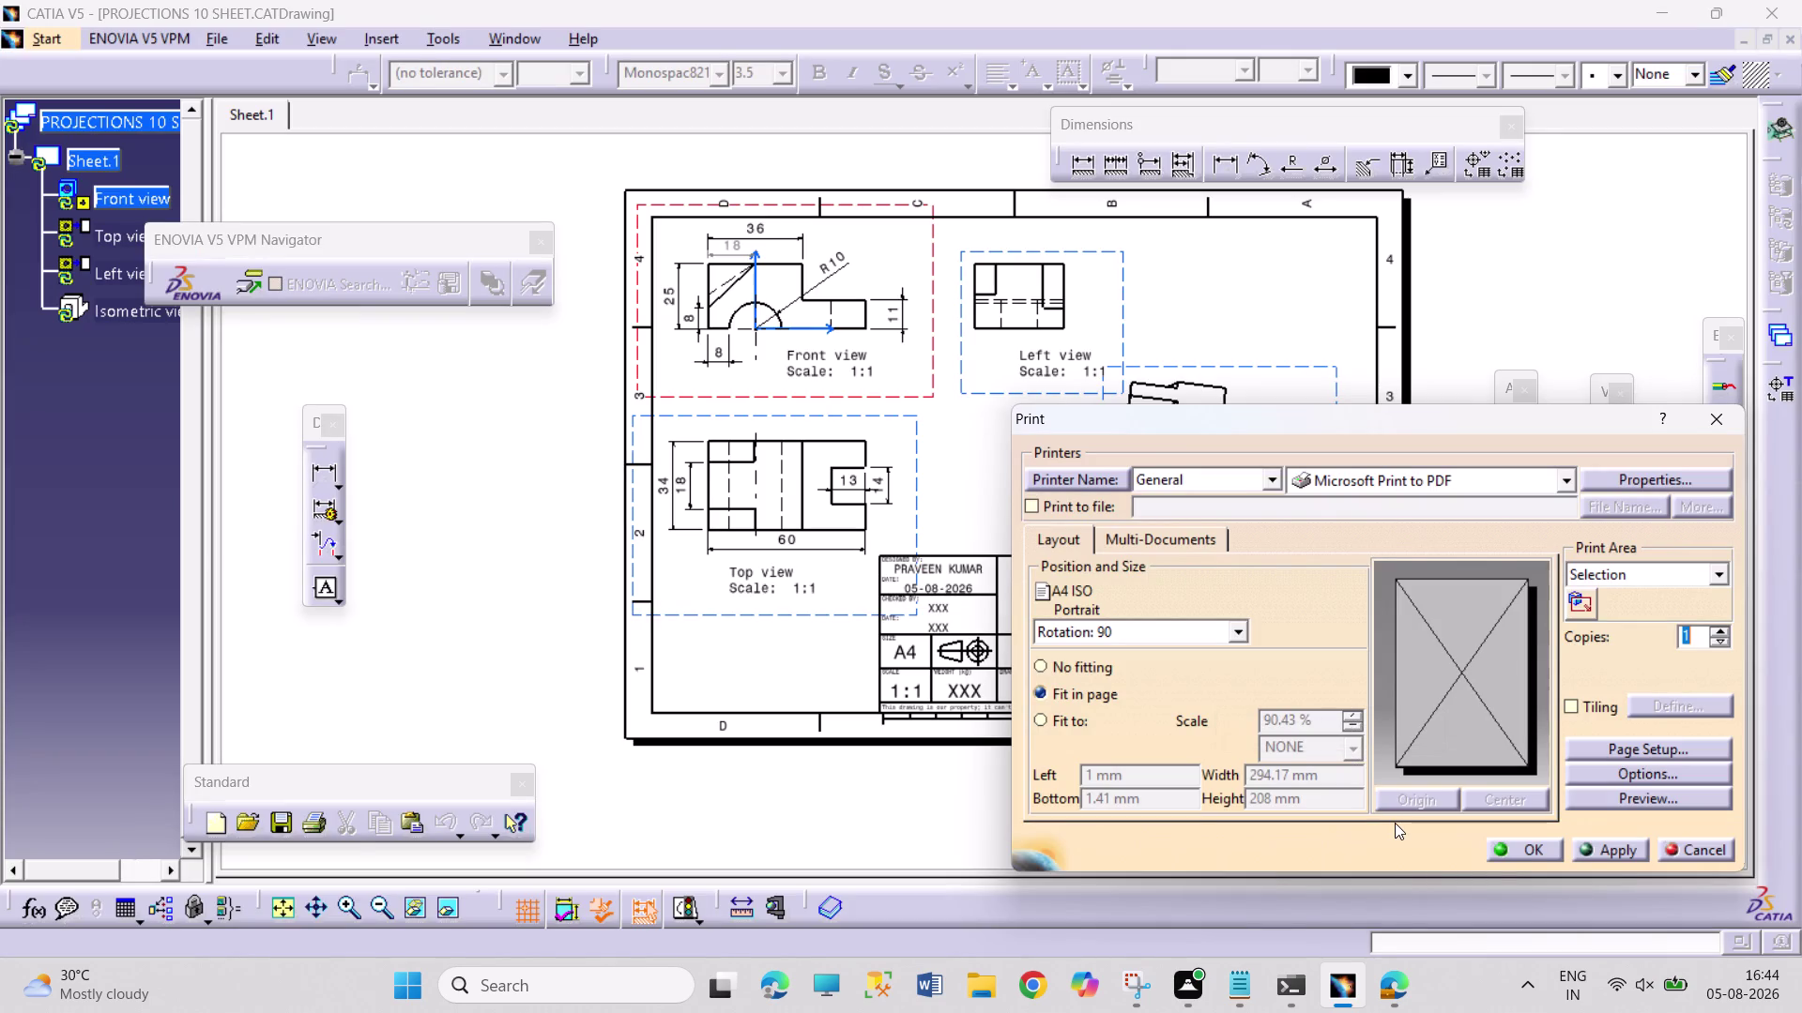
click(1523, 844)
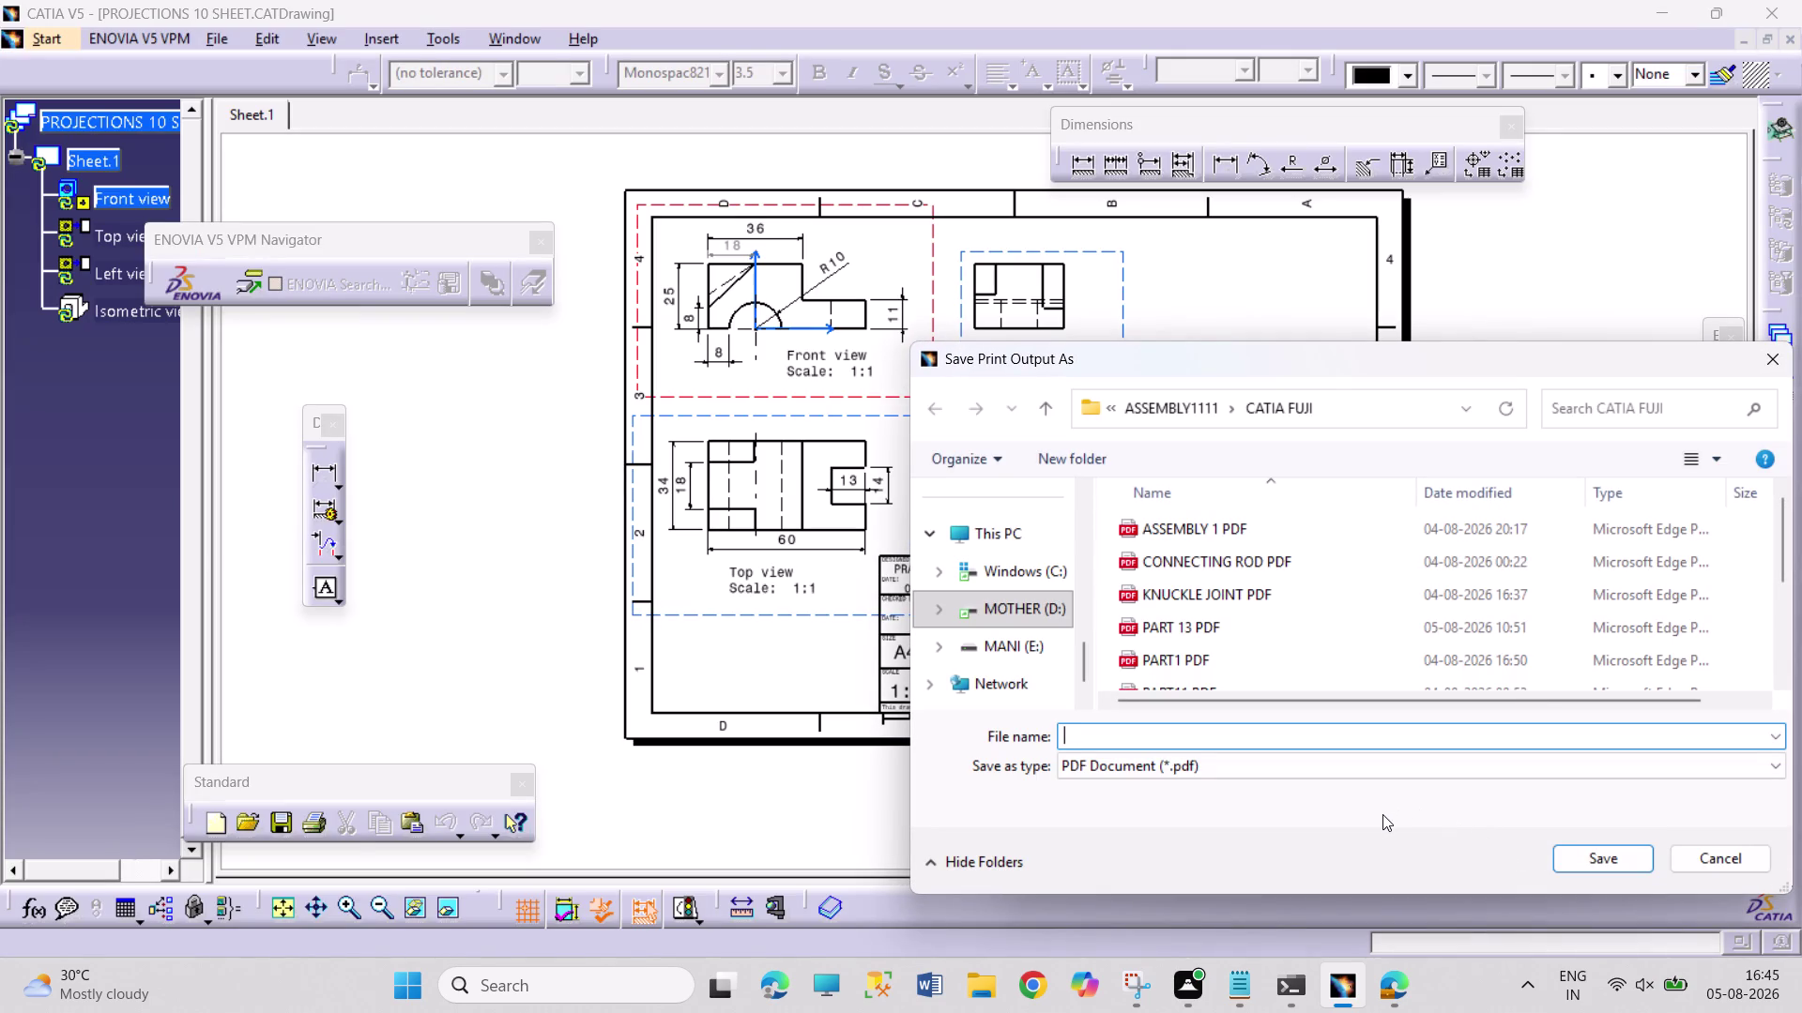
Save the PDF printout under the file name 'PROJECTIONS 10 PDF'.
text(PR)
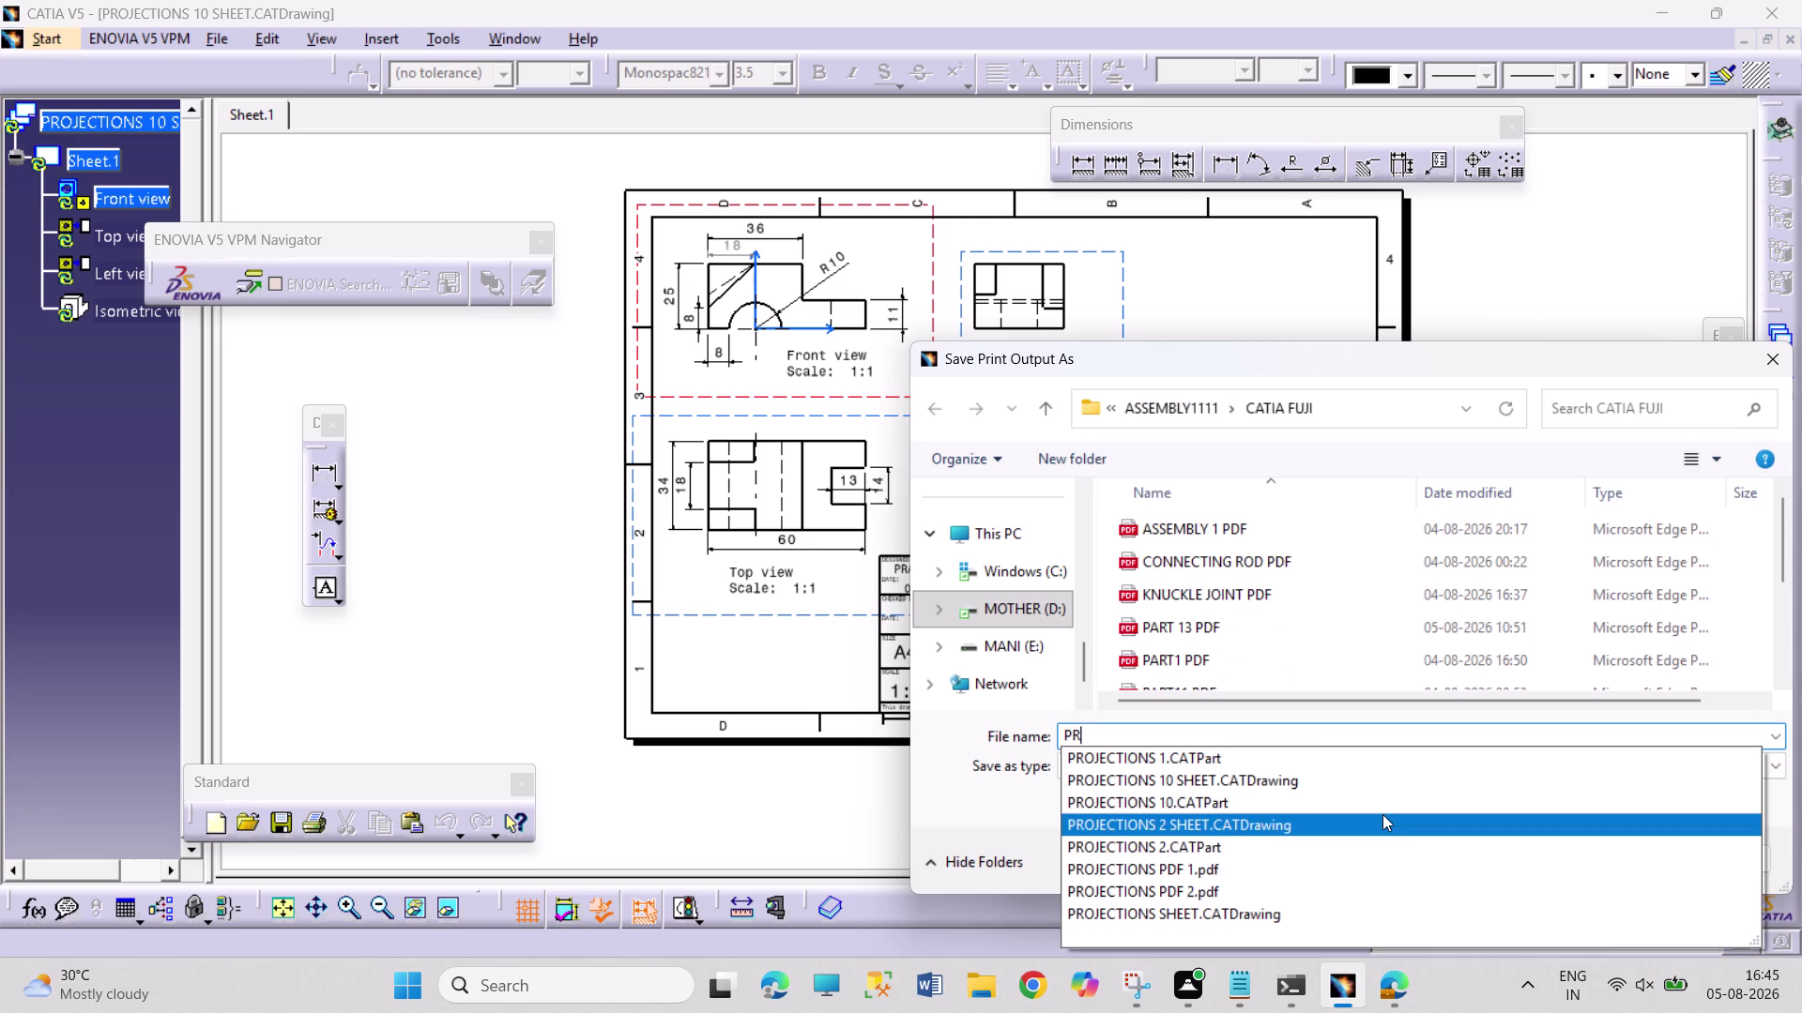
text(OJ)
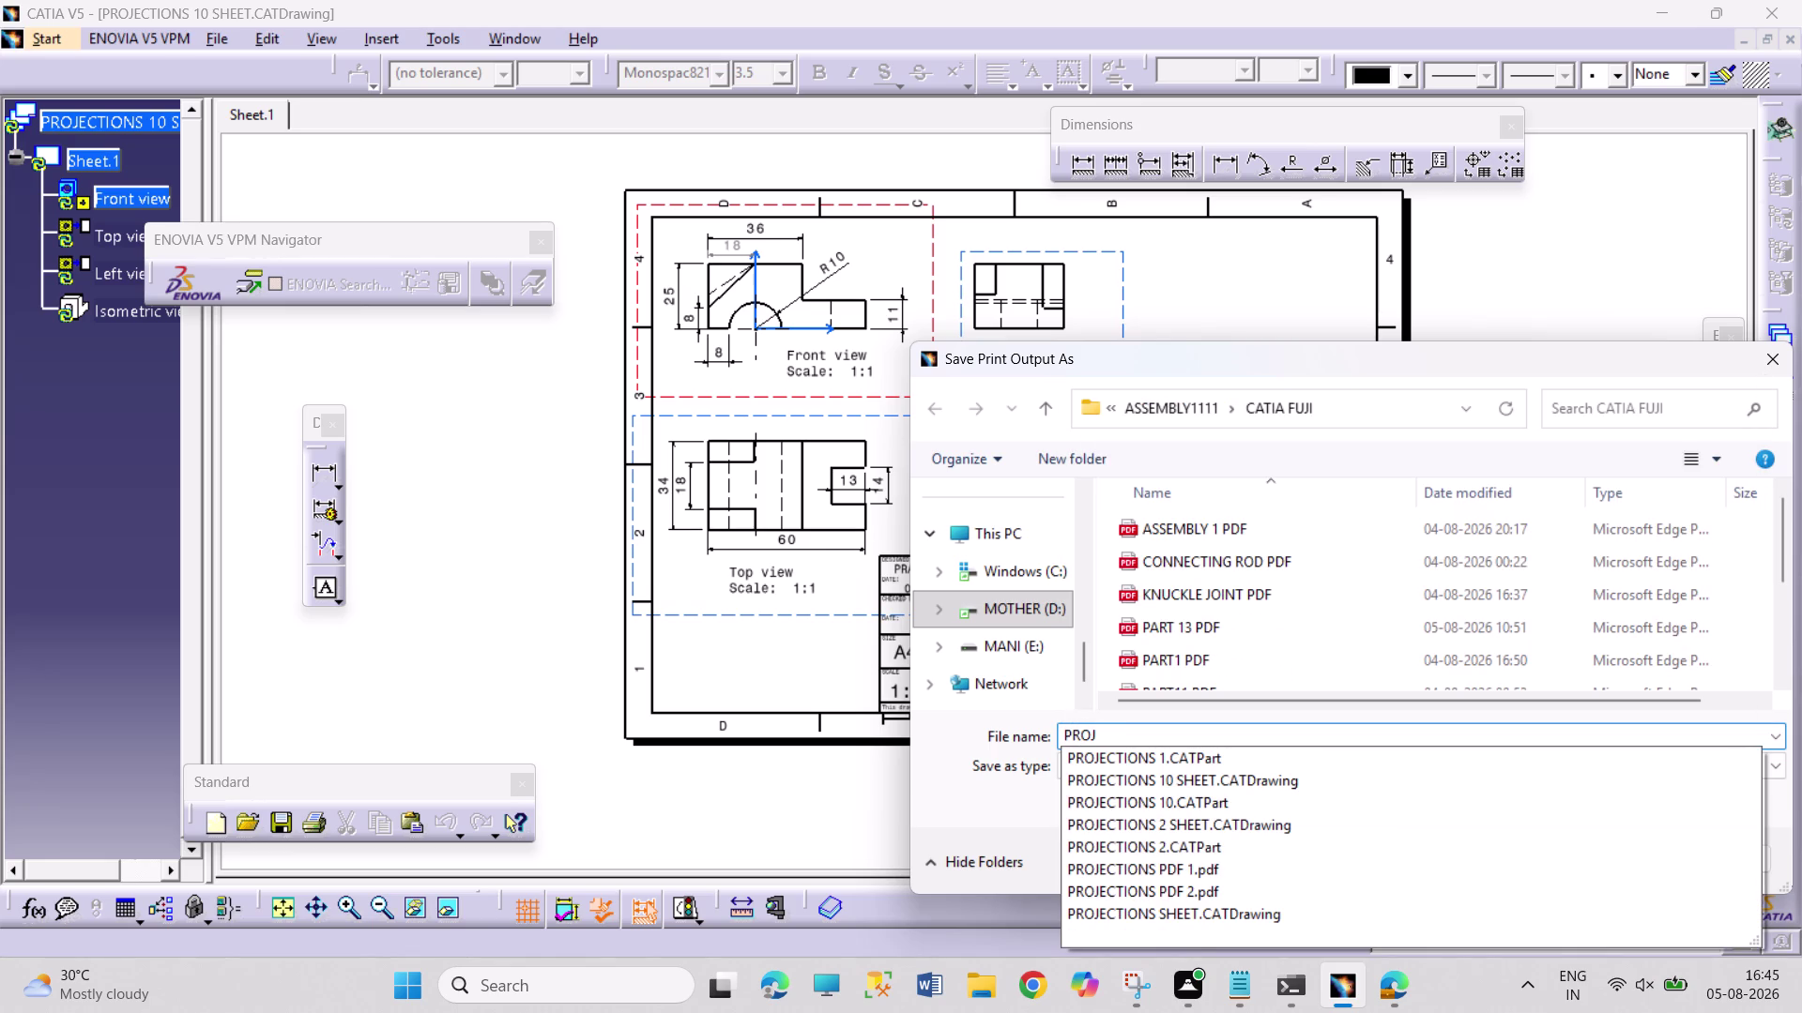
text(EC)
text(TI)
text(ONS)
key(space)
text(10)
key(space)
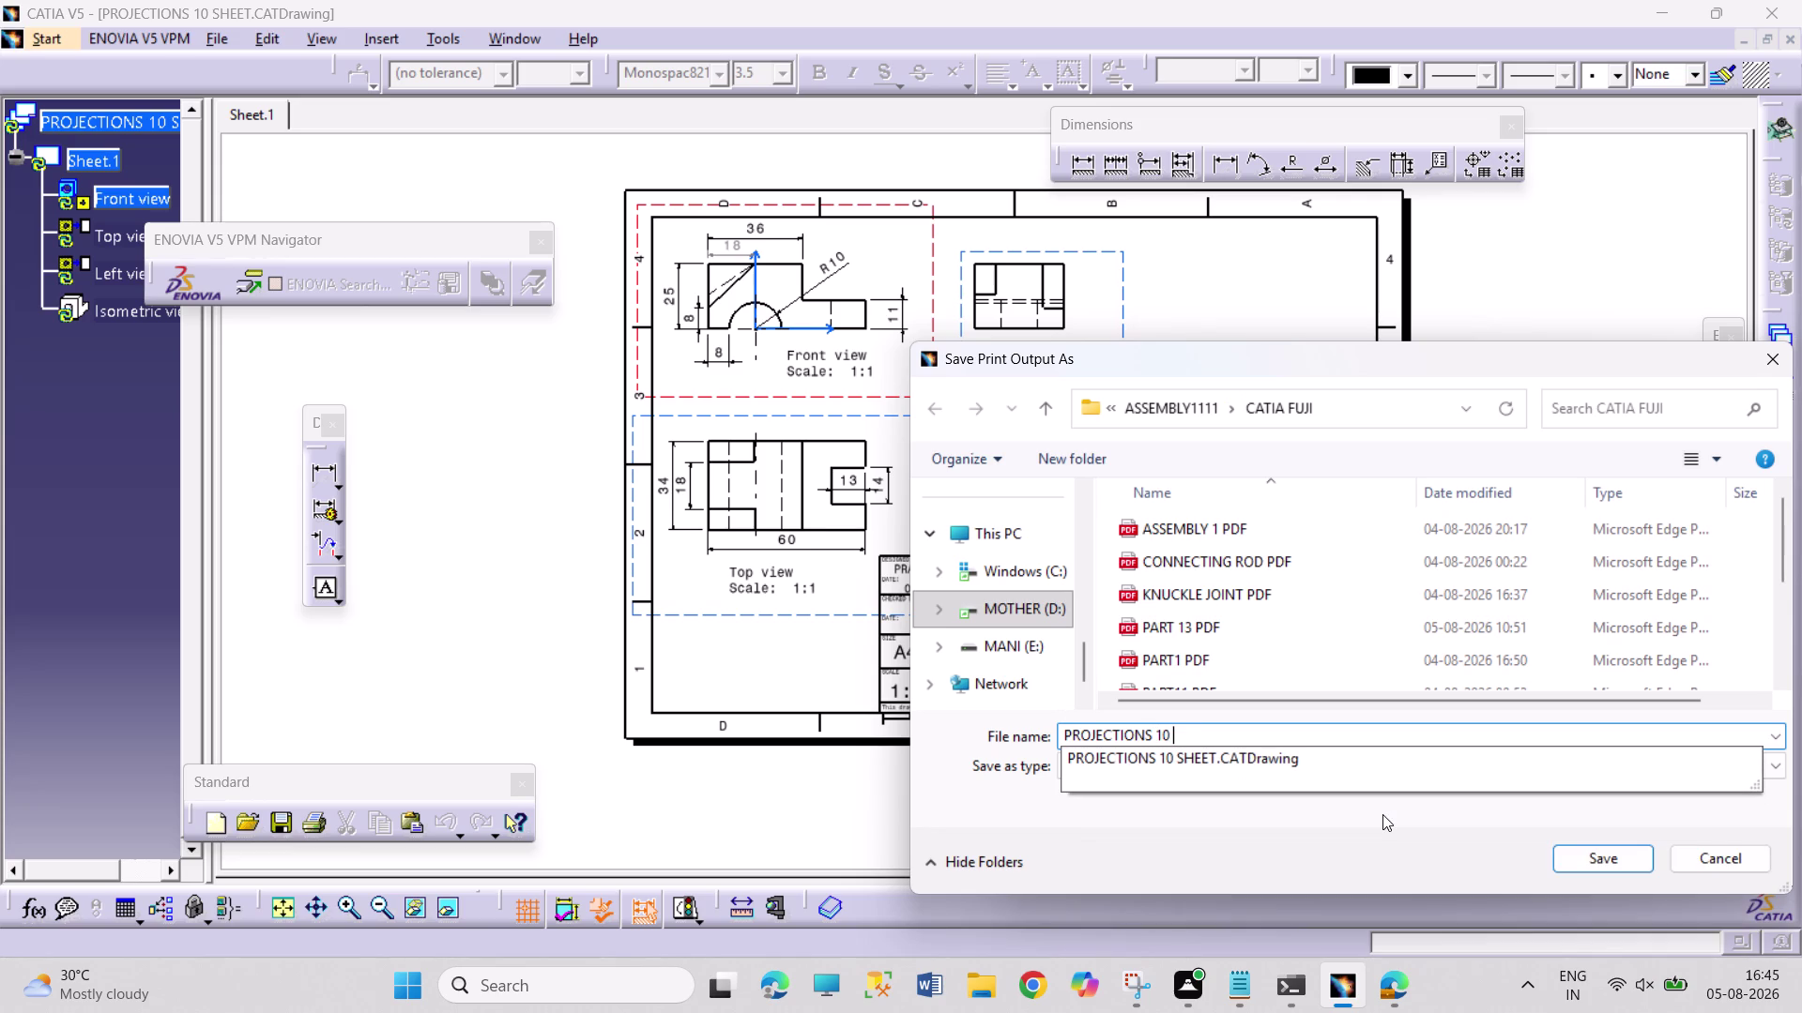
key(p)
key(f)
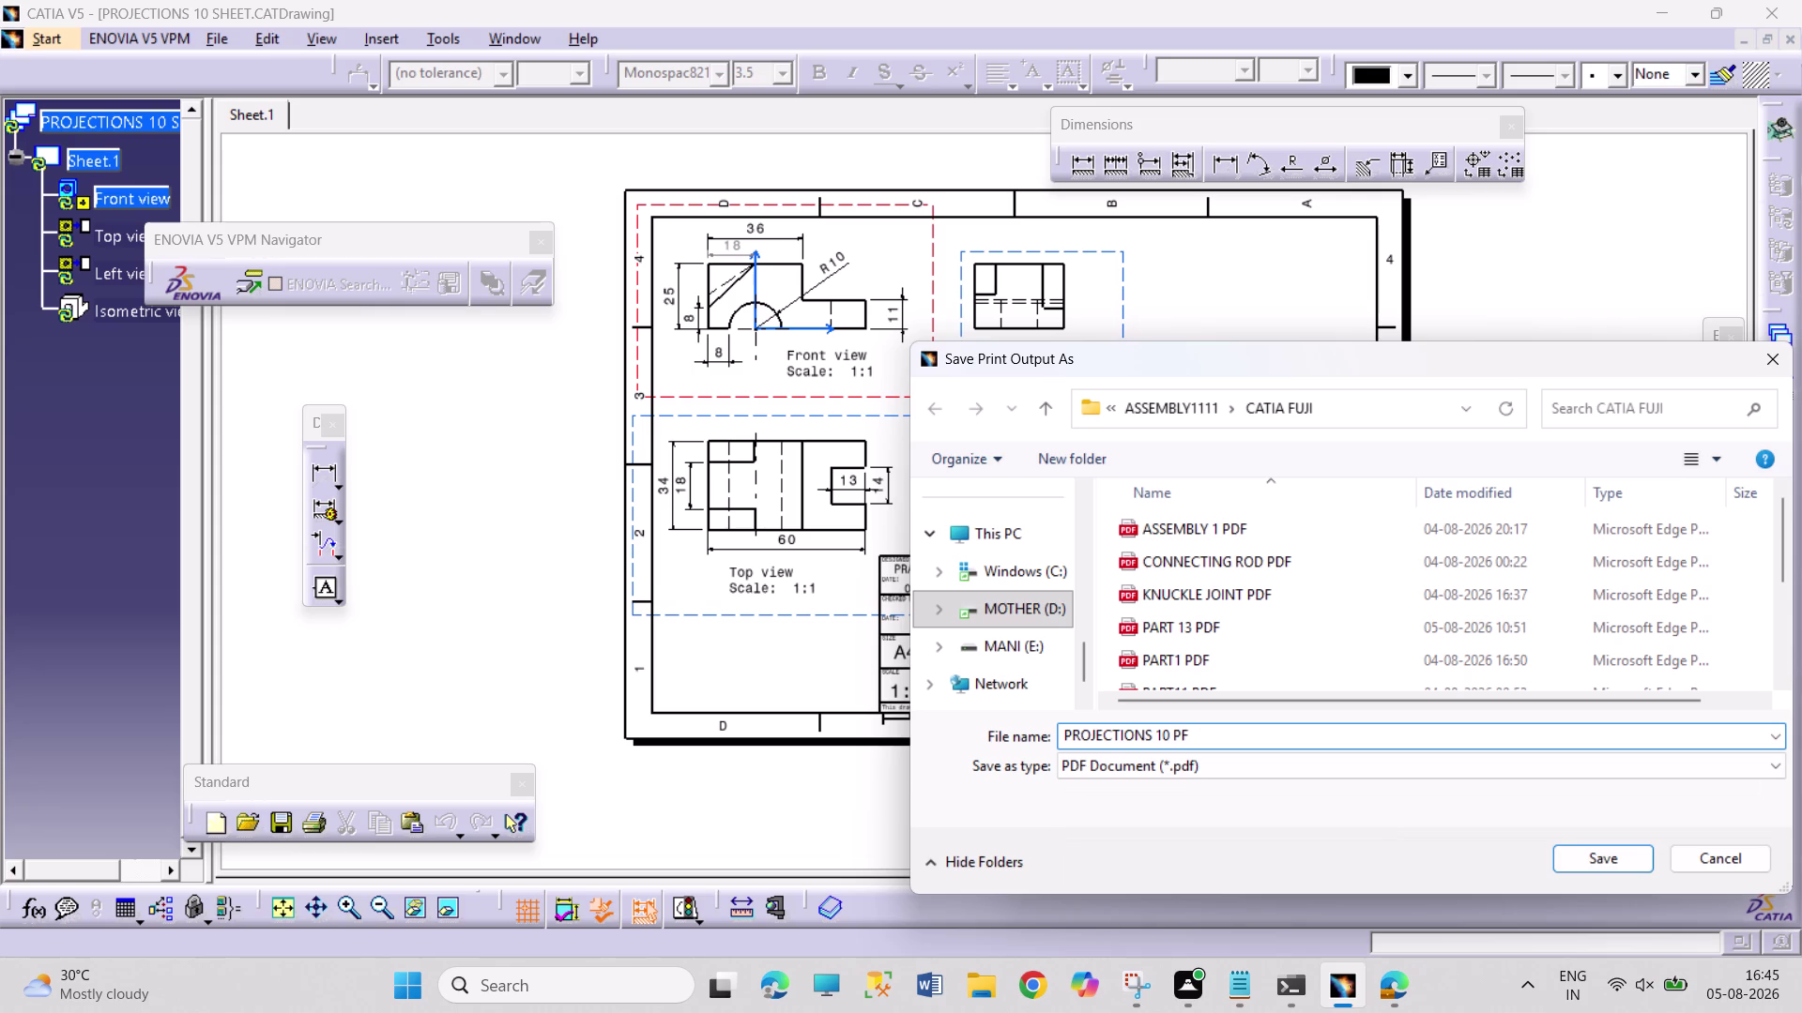
key(BackSpace)
text(DF)
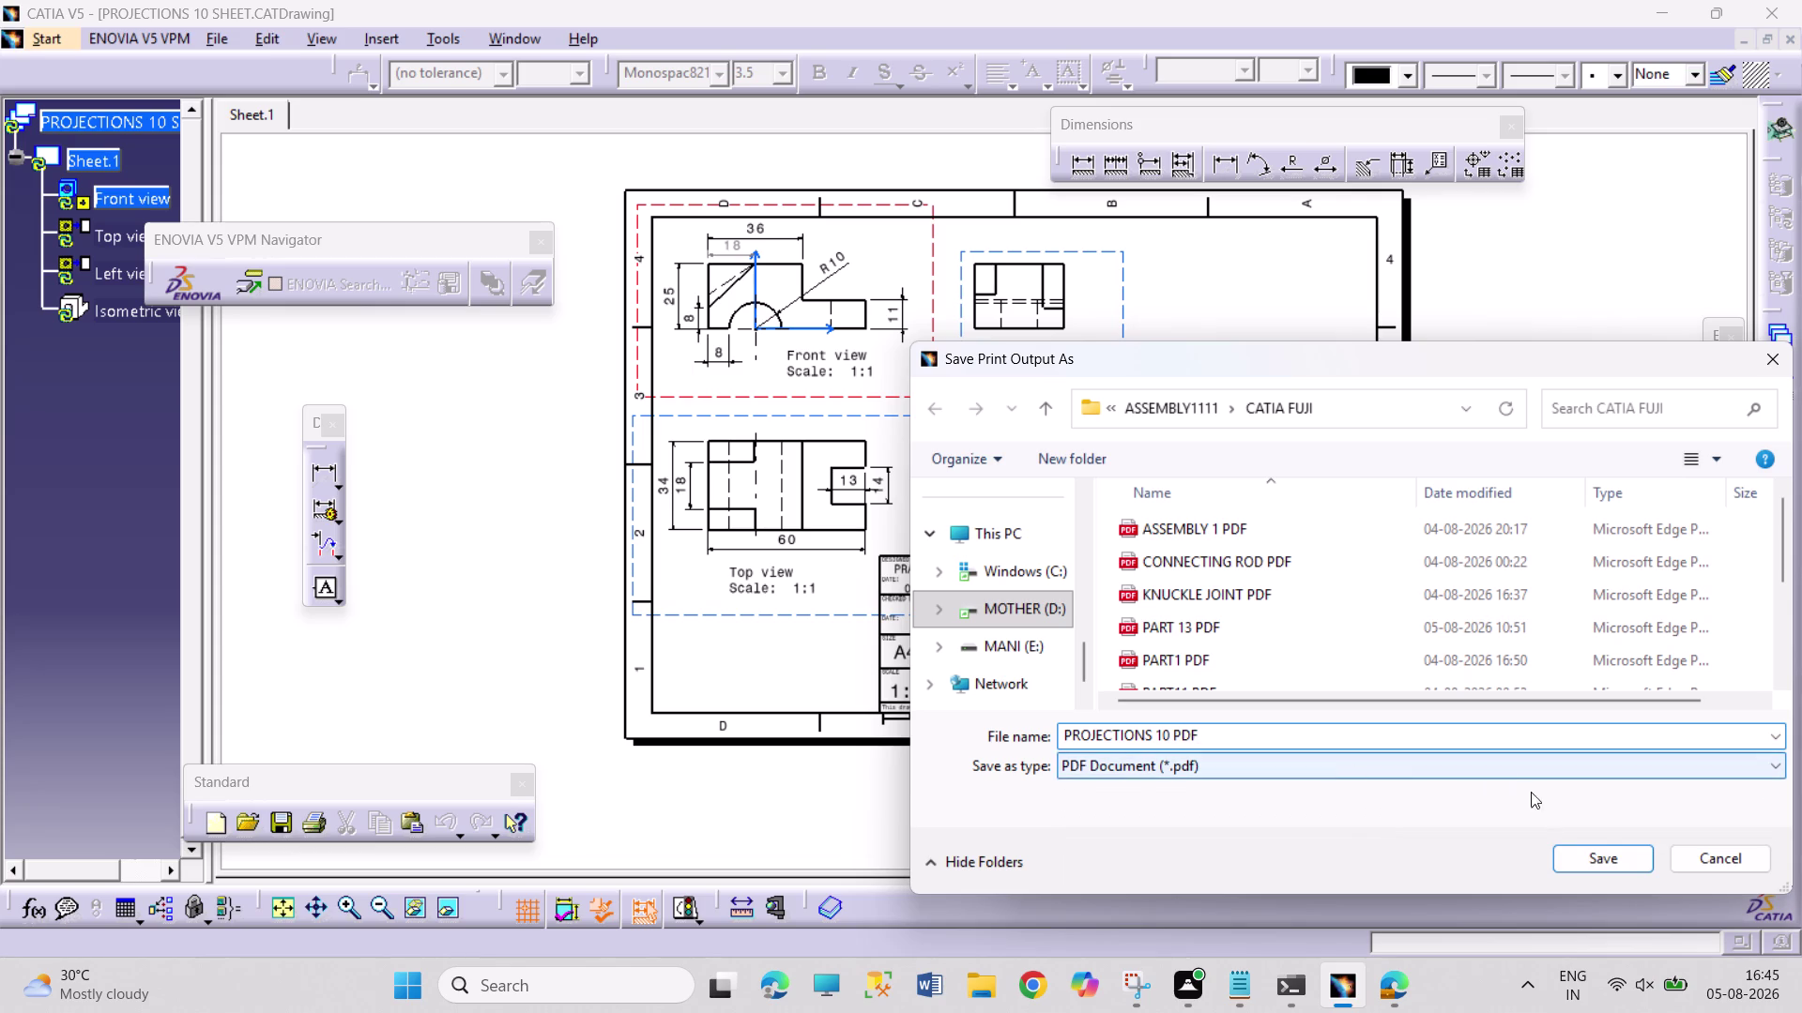
click(1605, 869)
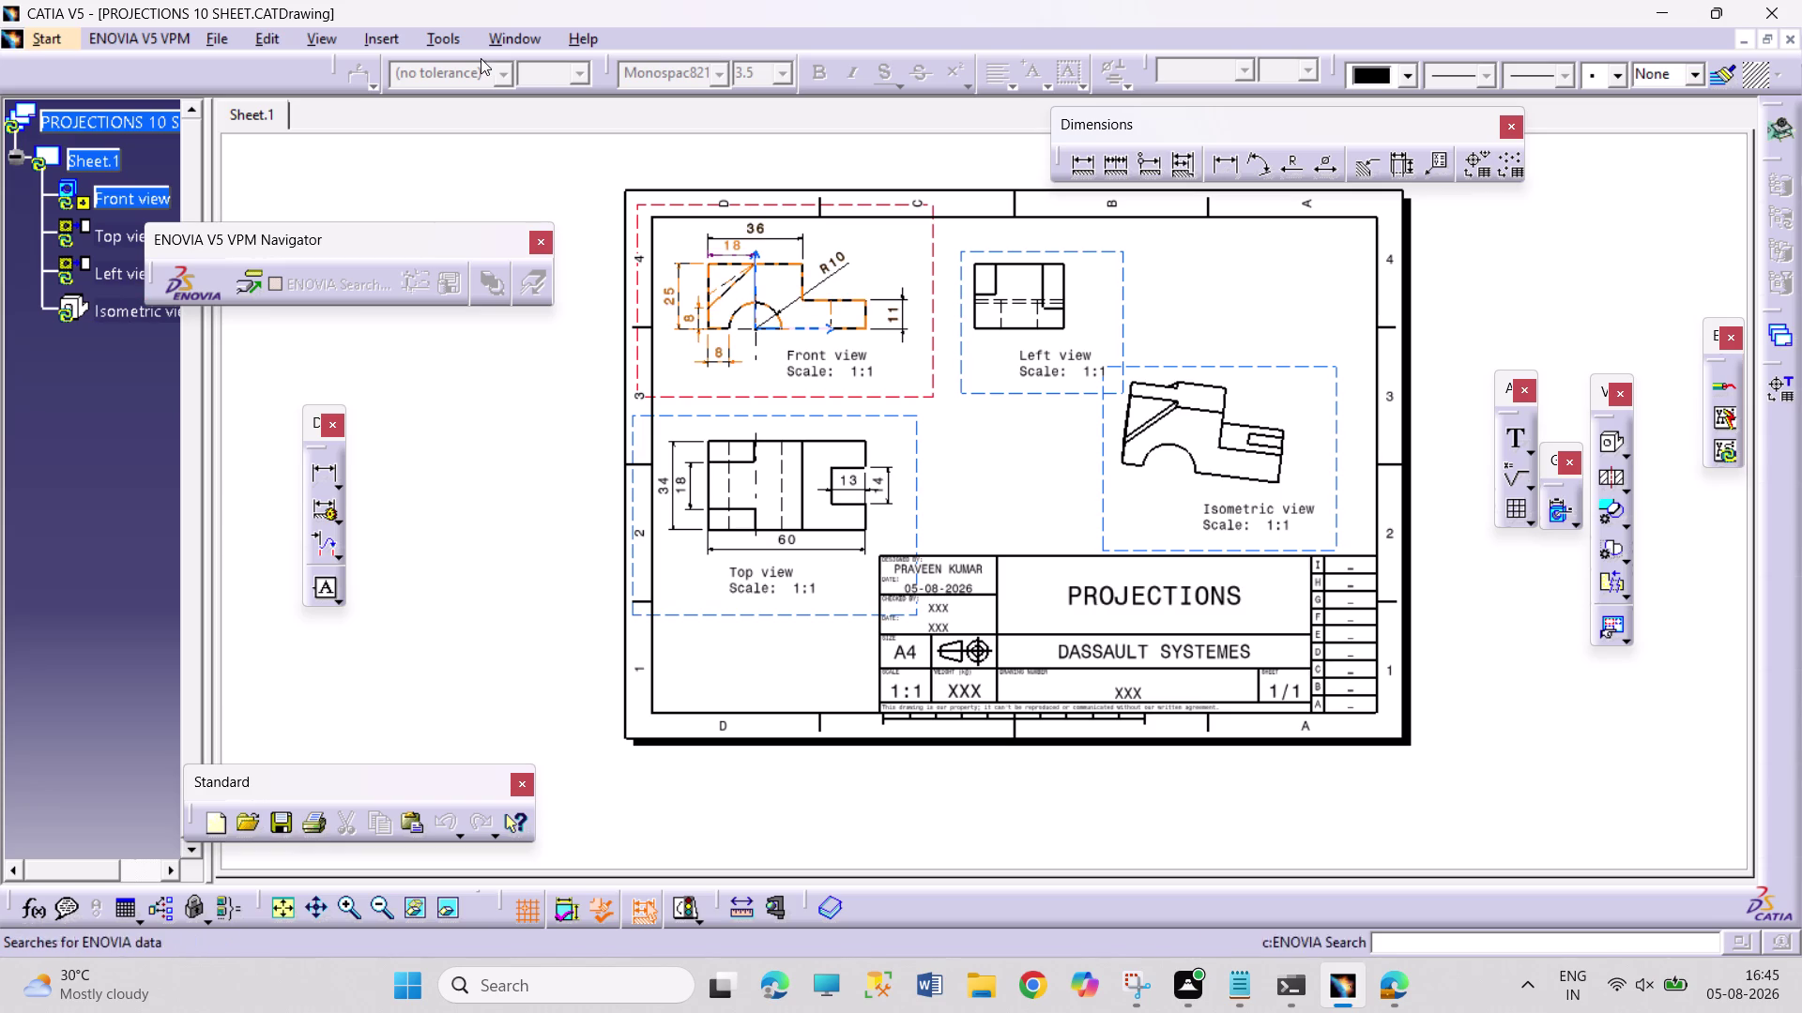
click(366, 33)
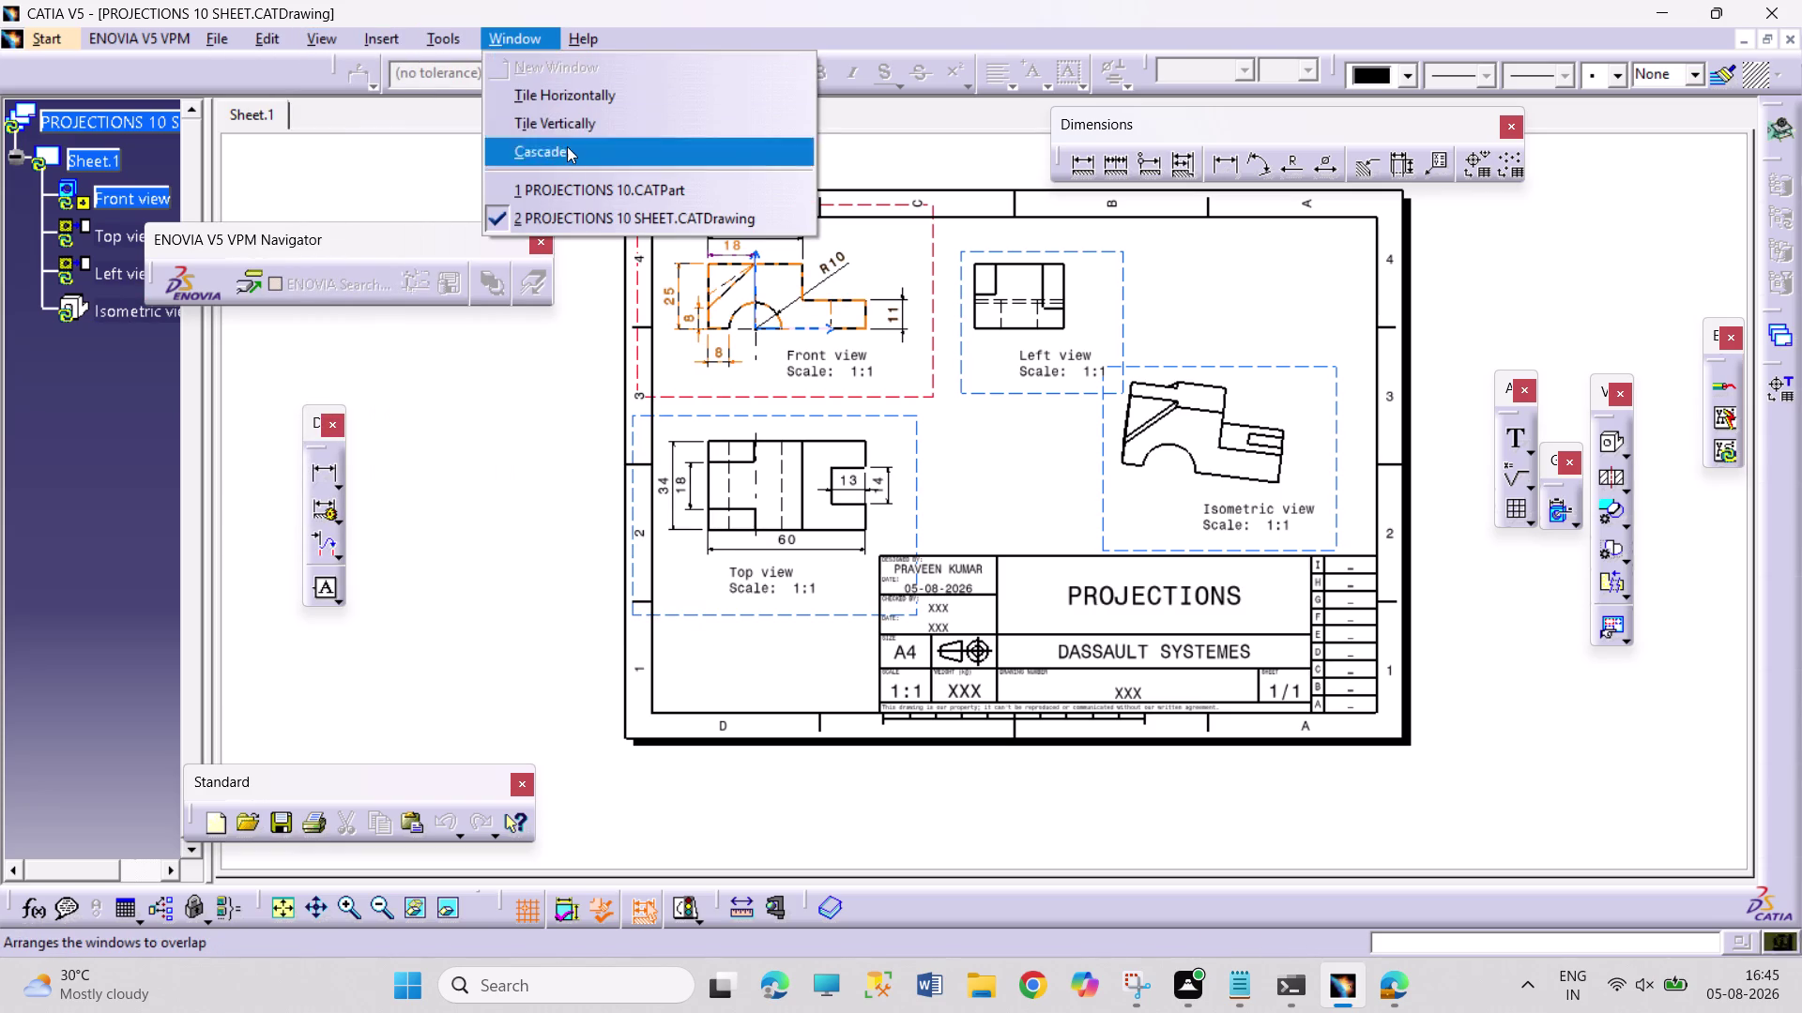
Switch to the PROJECTIONS 10 part and orbit it to face the arched side.
click(583, 200)
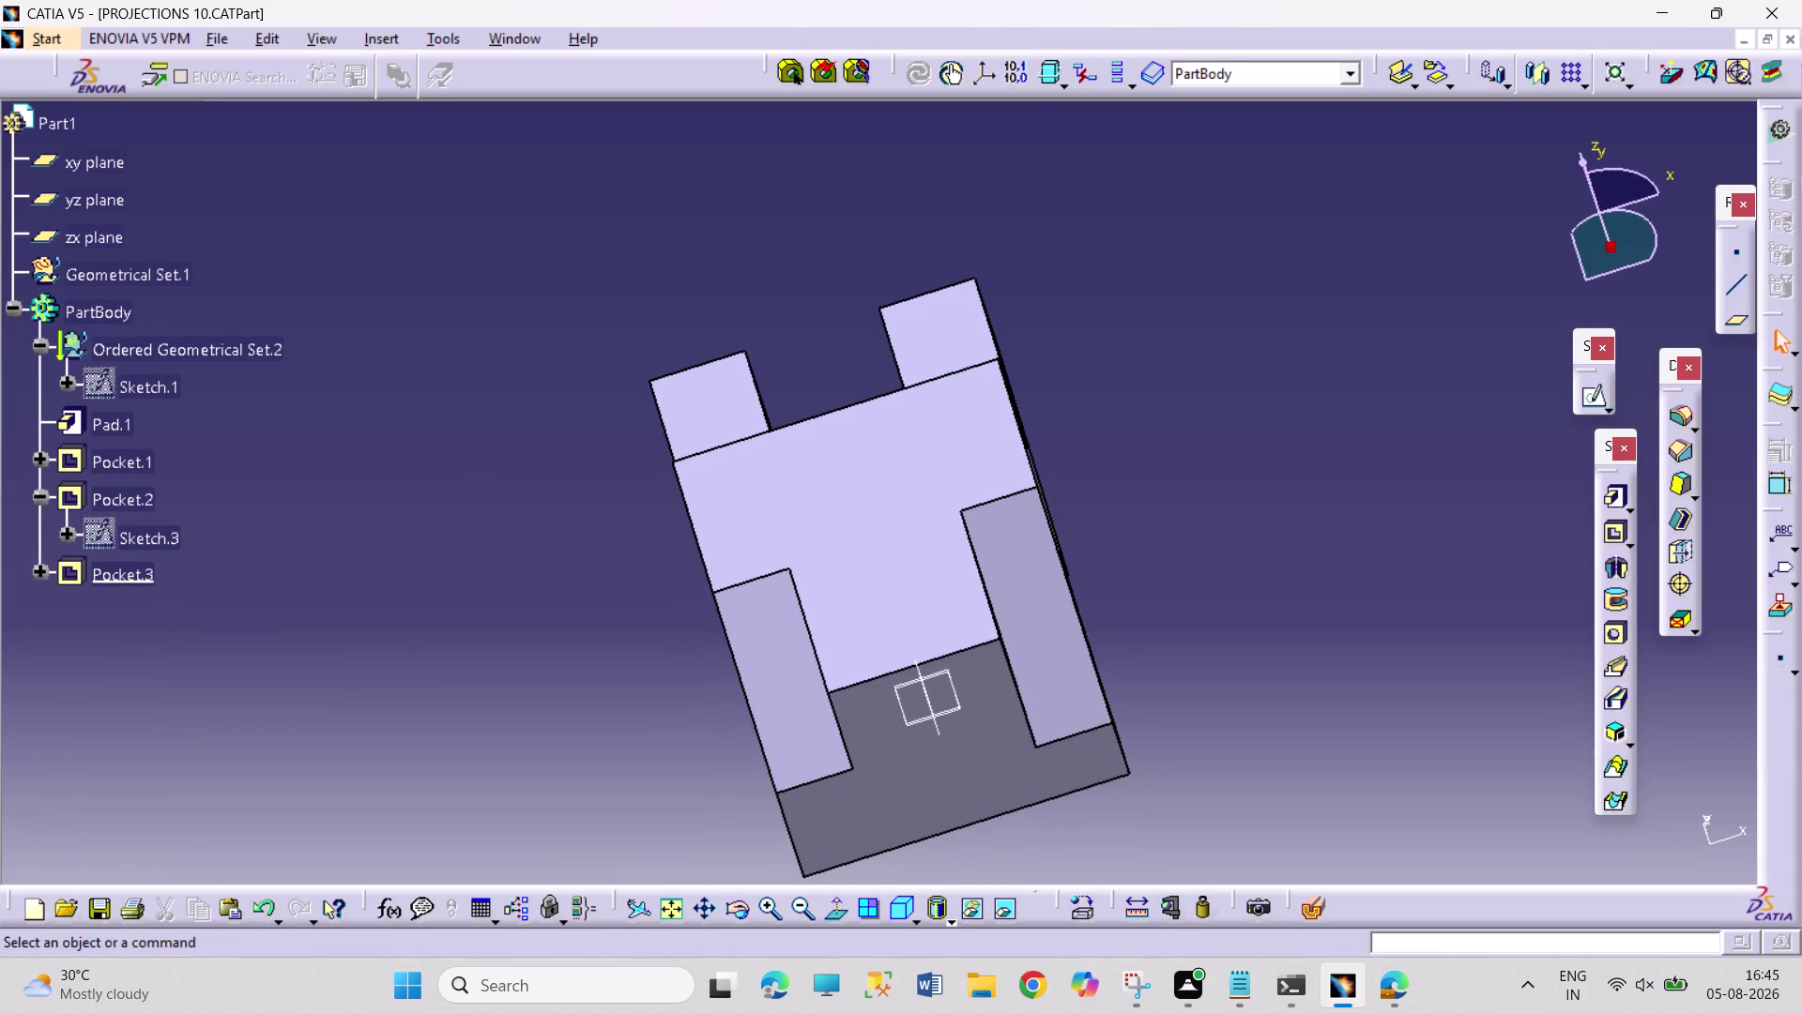
click(744, 929)
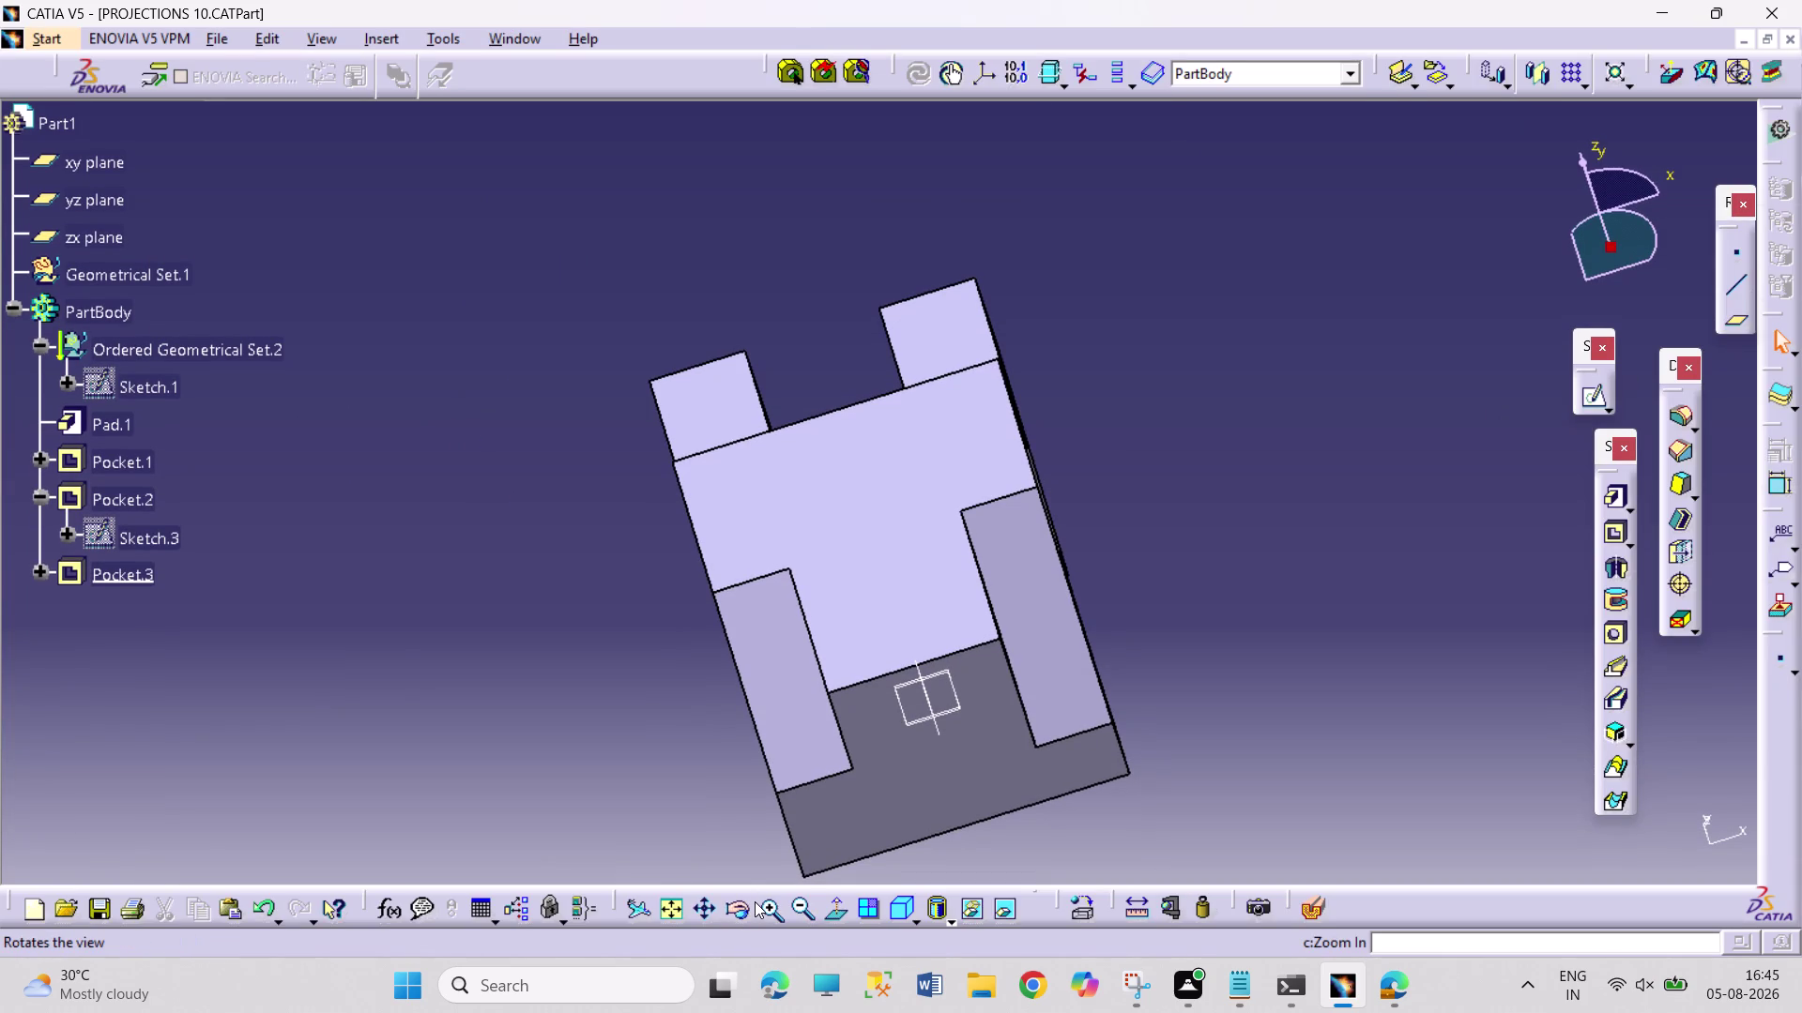
click(740, 913)
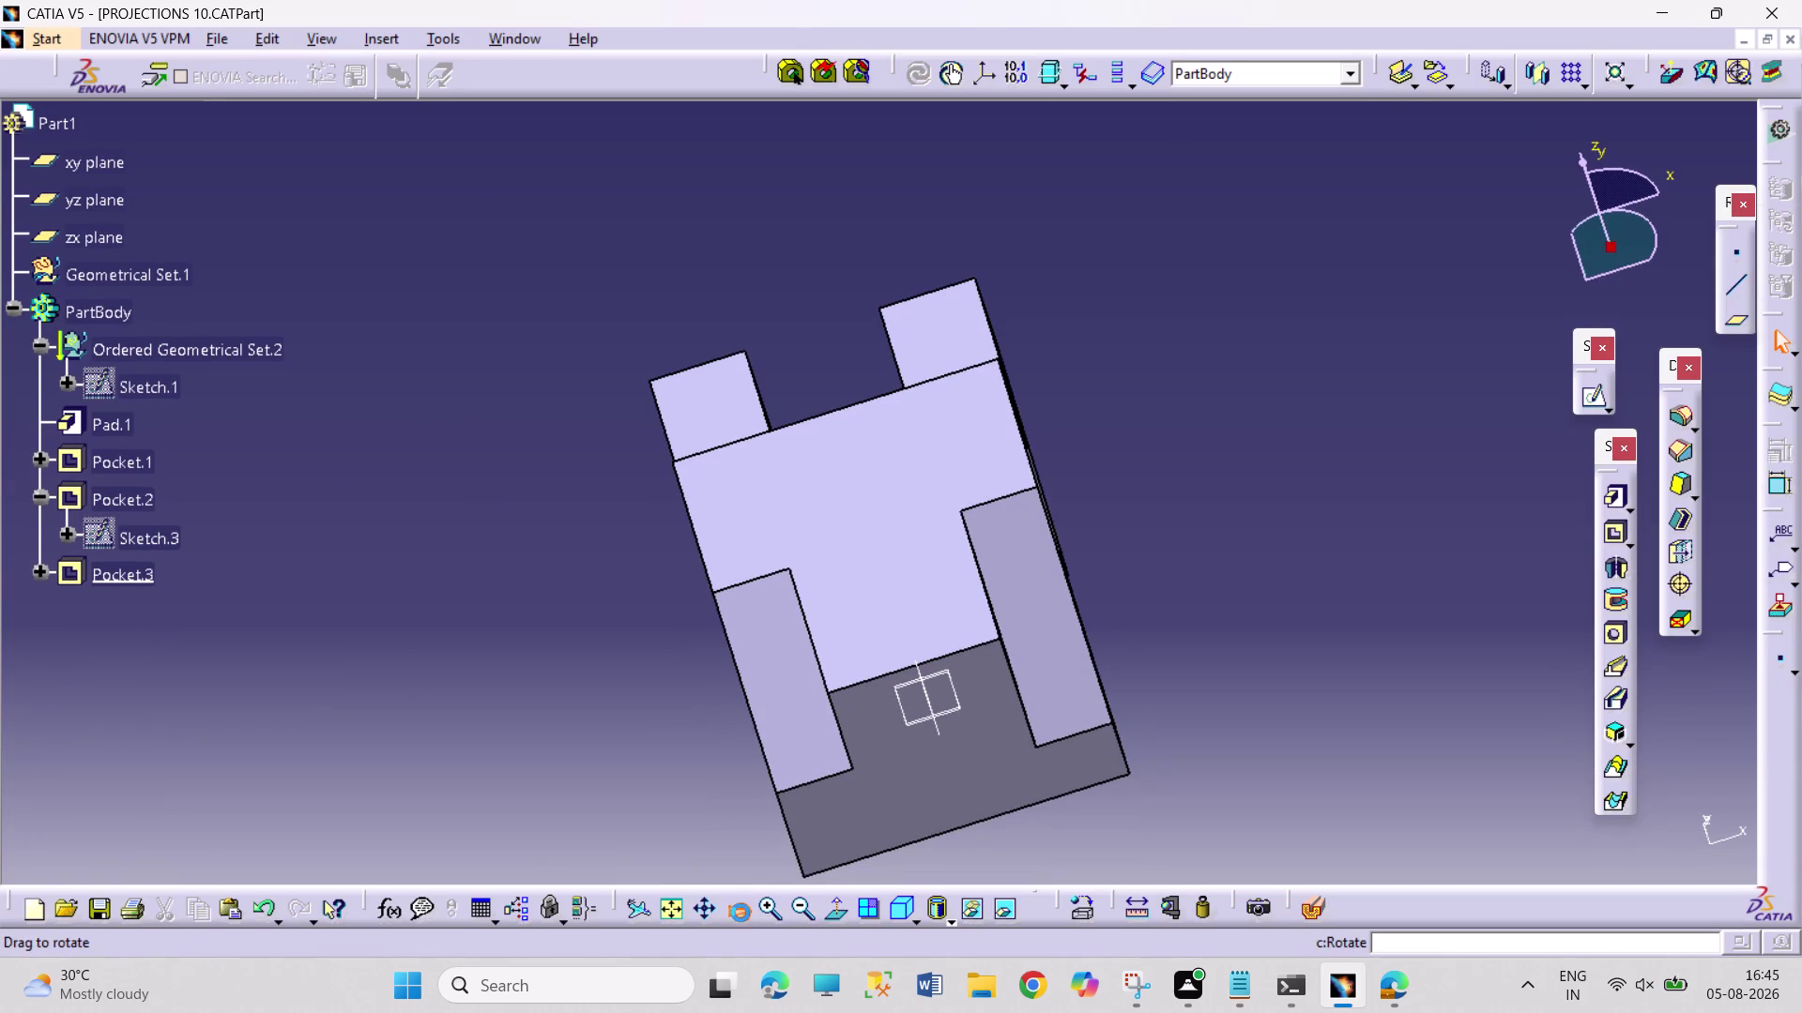
drag(684, 818, 850, 673)
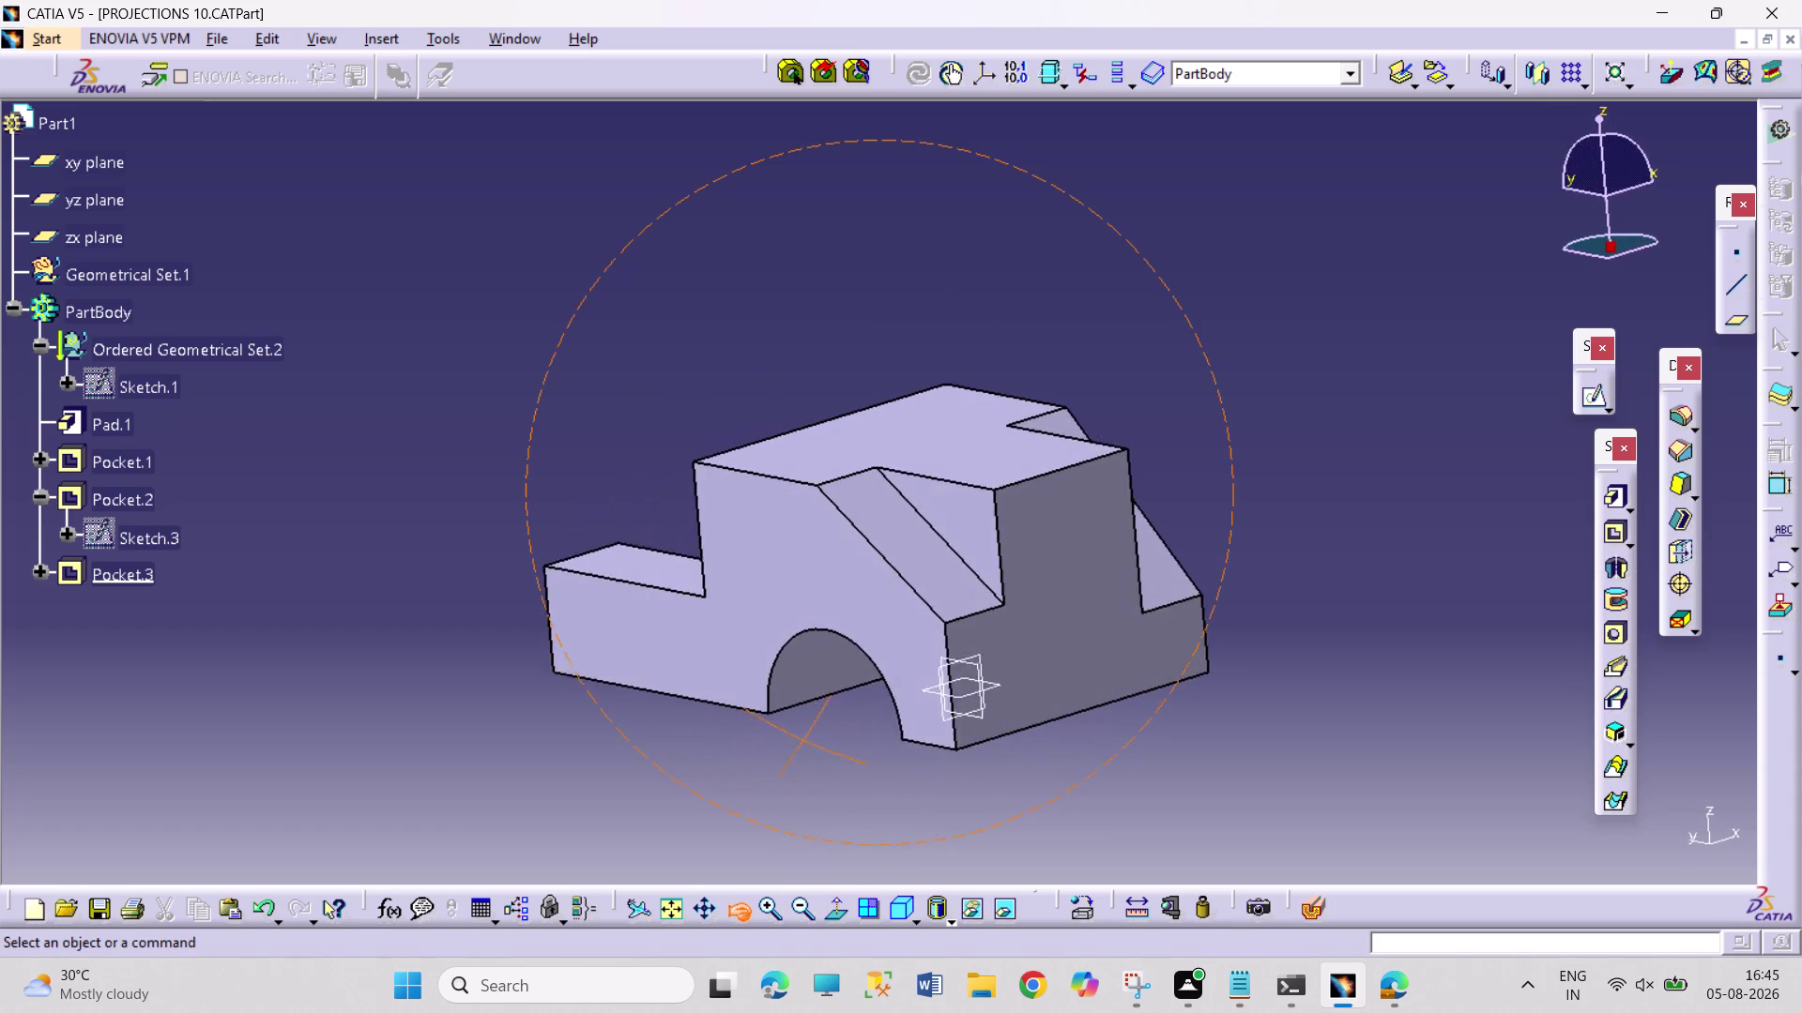
drag(851, 673, 890, 673)
Start a new sketch on the arched side face.
click(792, 611)
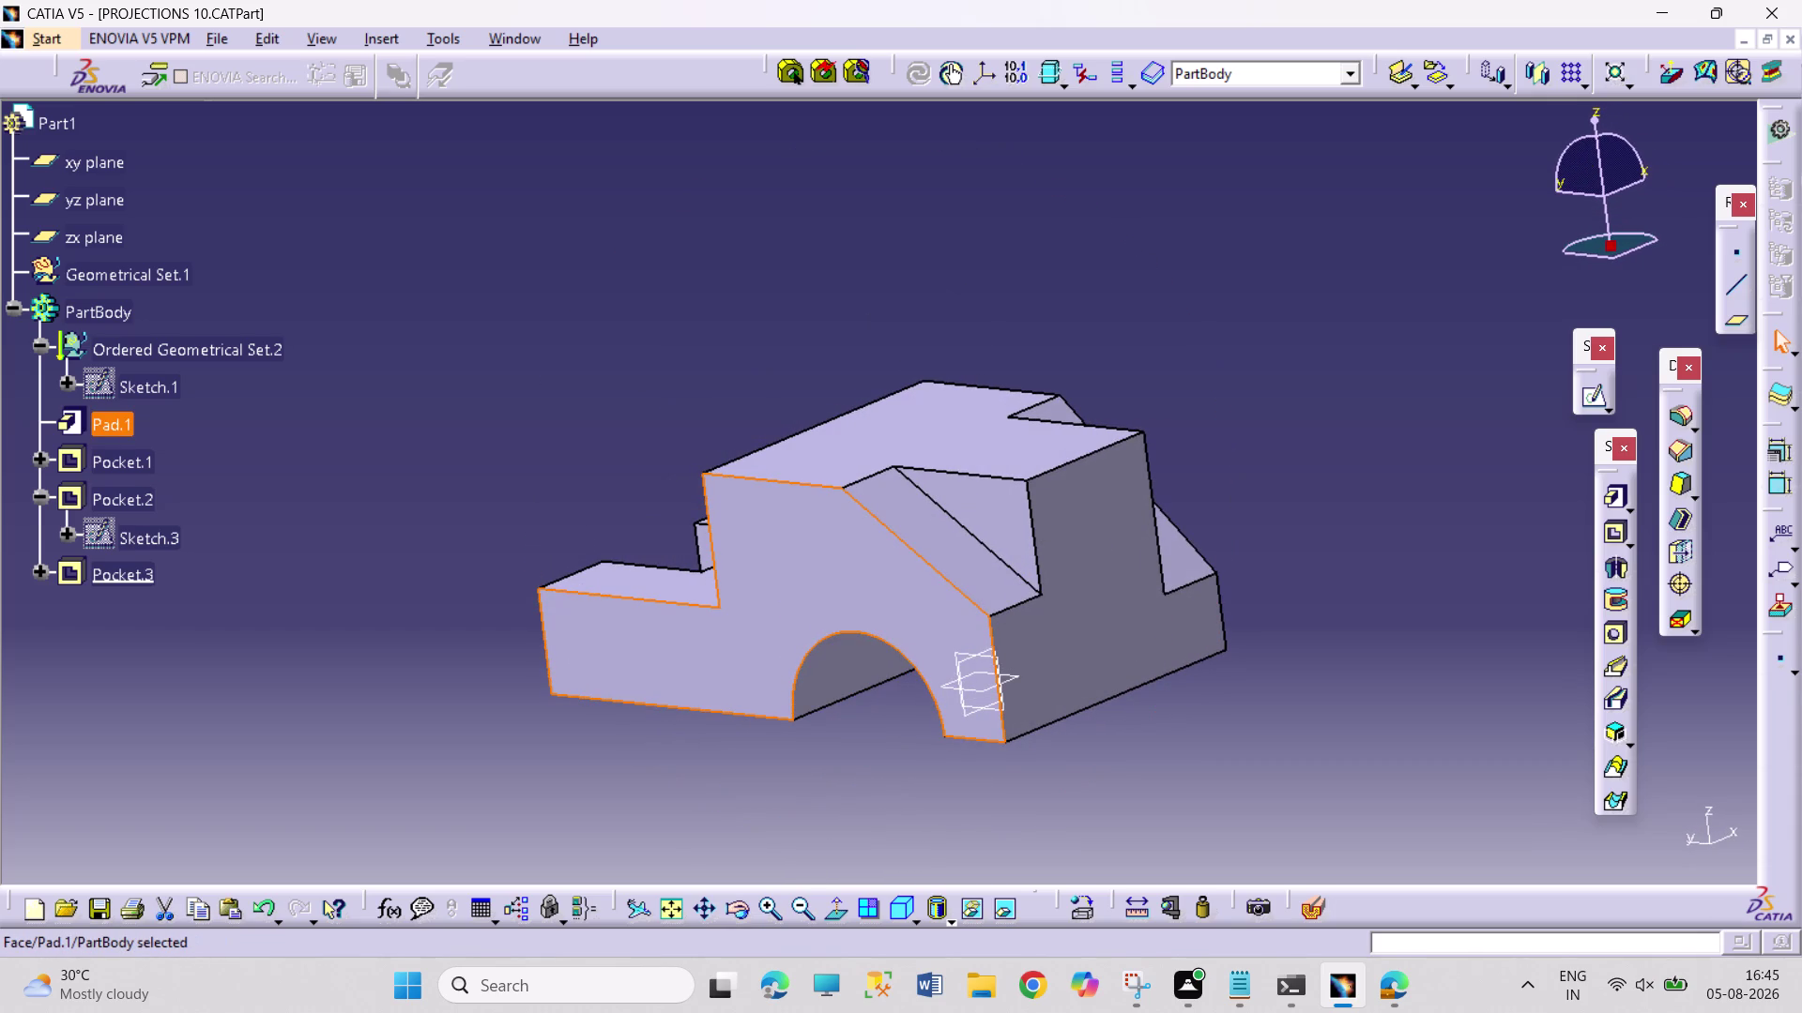
click(1602, 403)
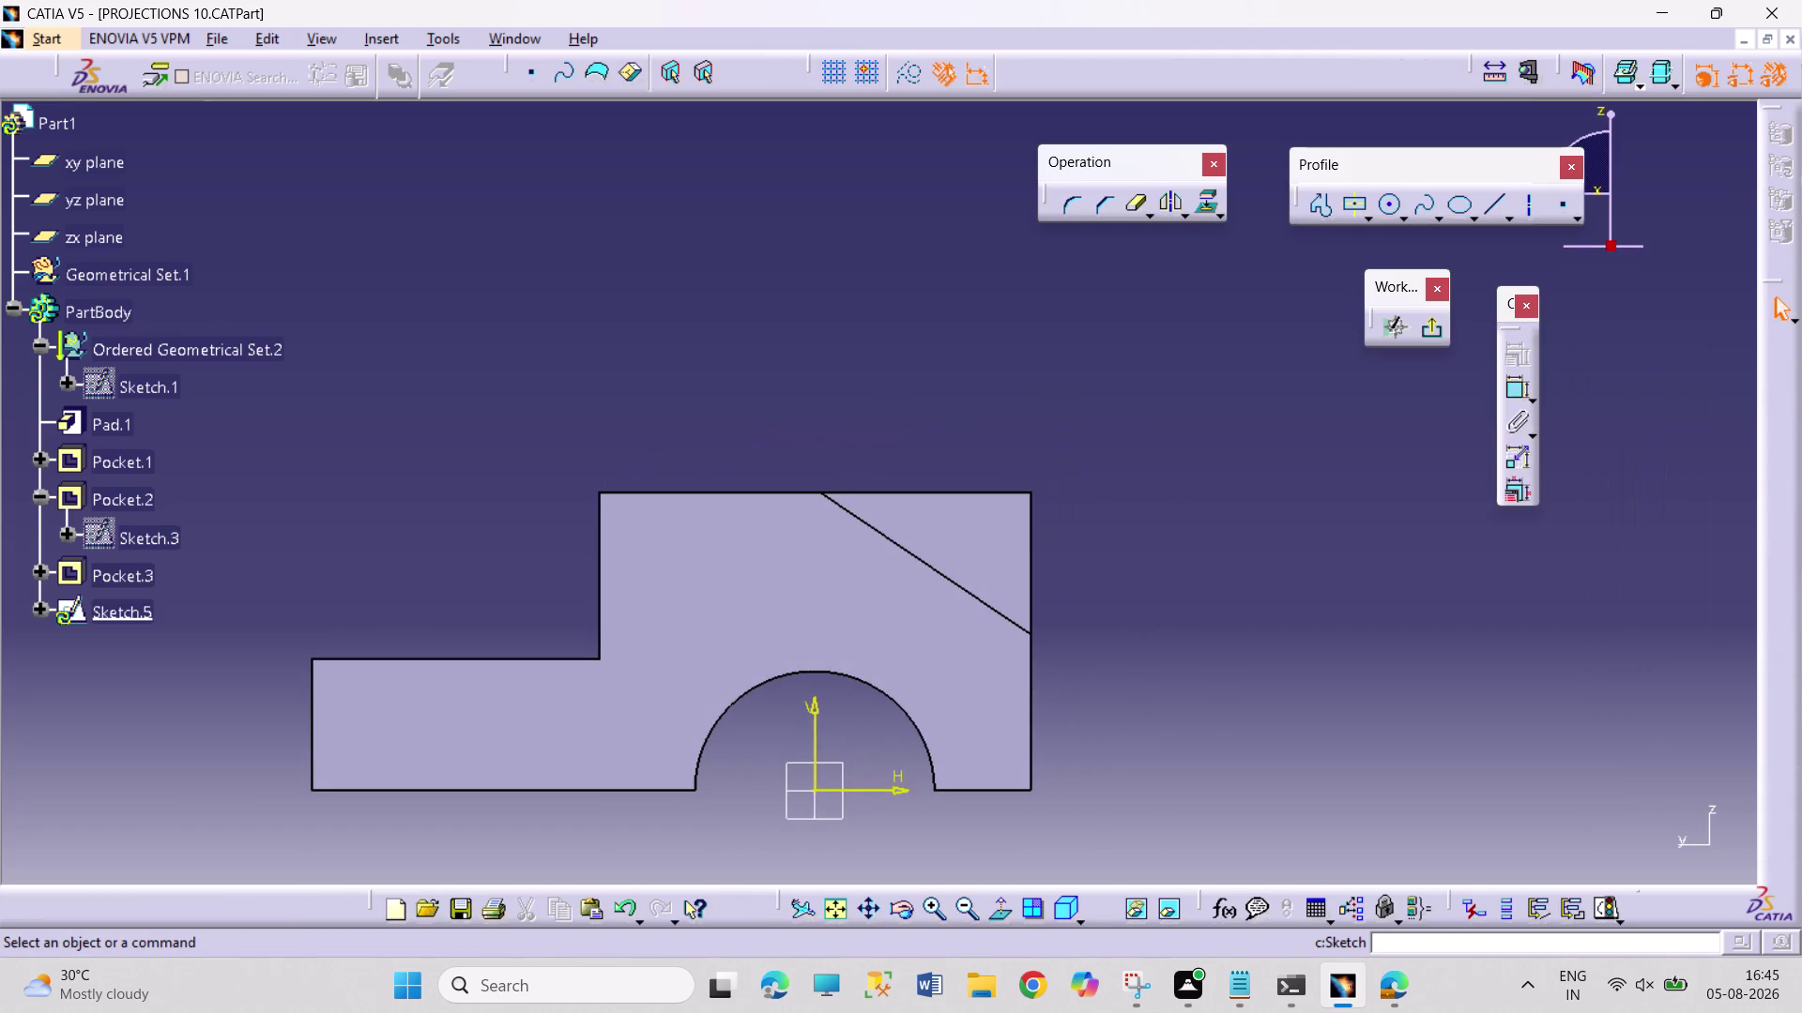
click(1395, 223)
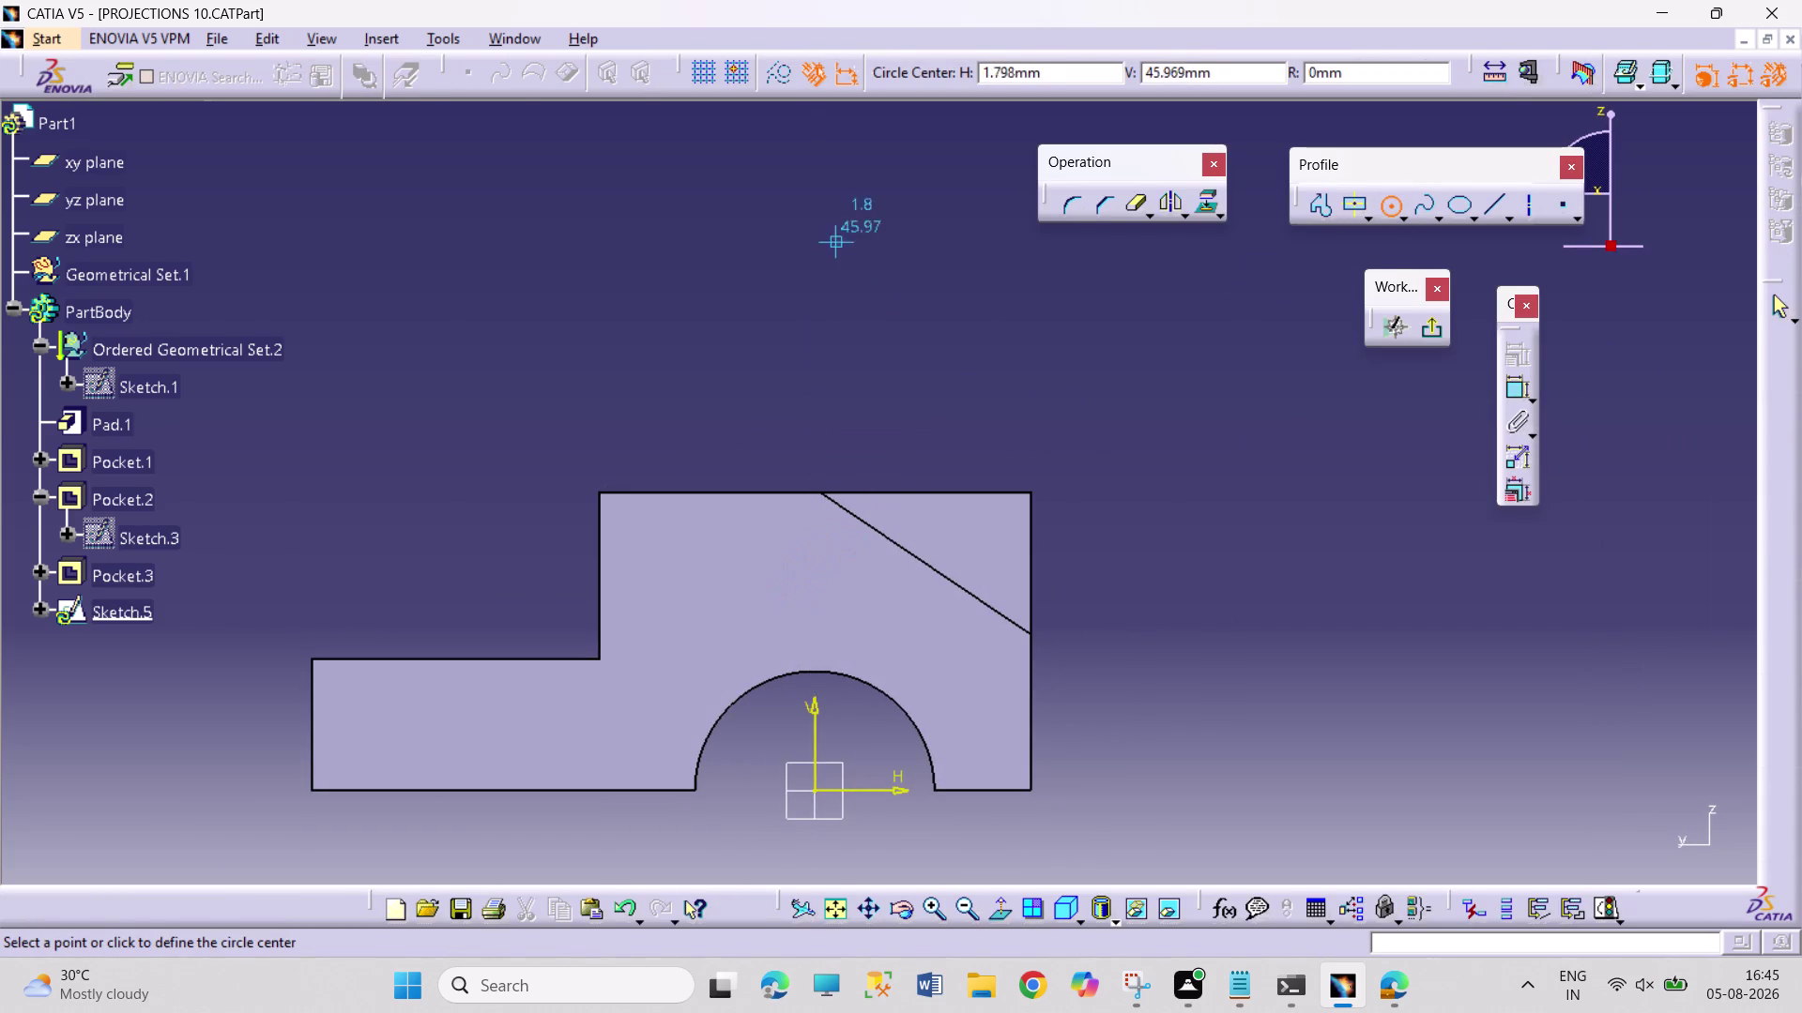
Draw a circle and a horizontal centred rectangle across it.
click(817, 312)
click(876, 362)
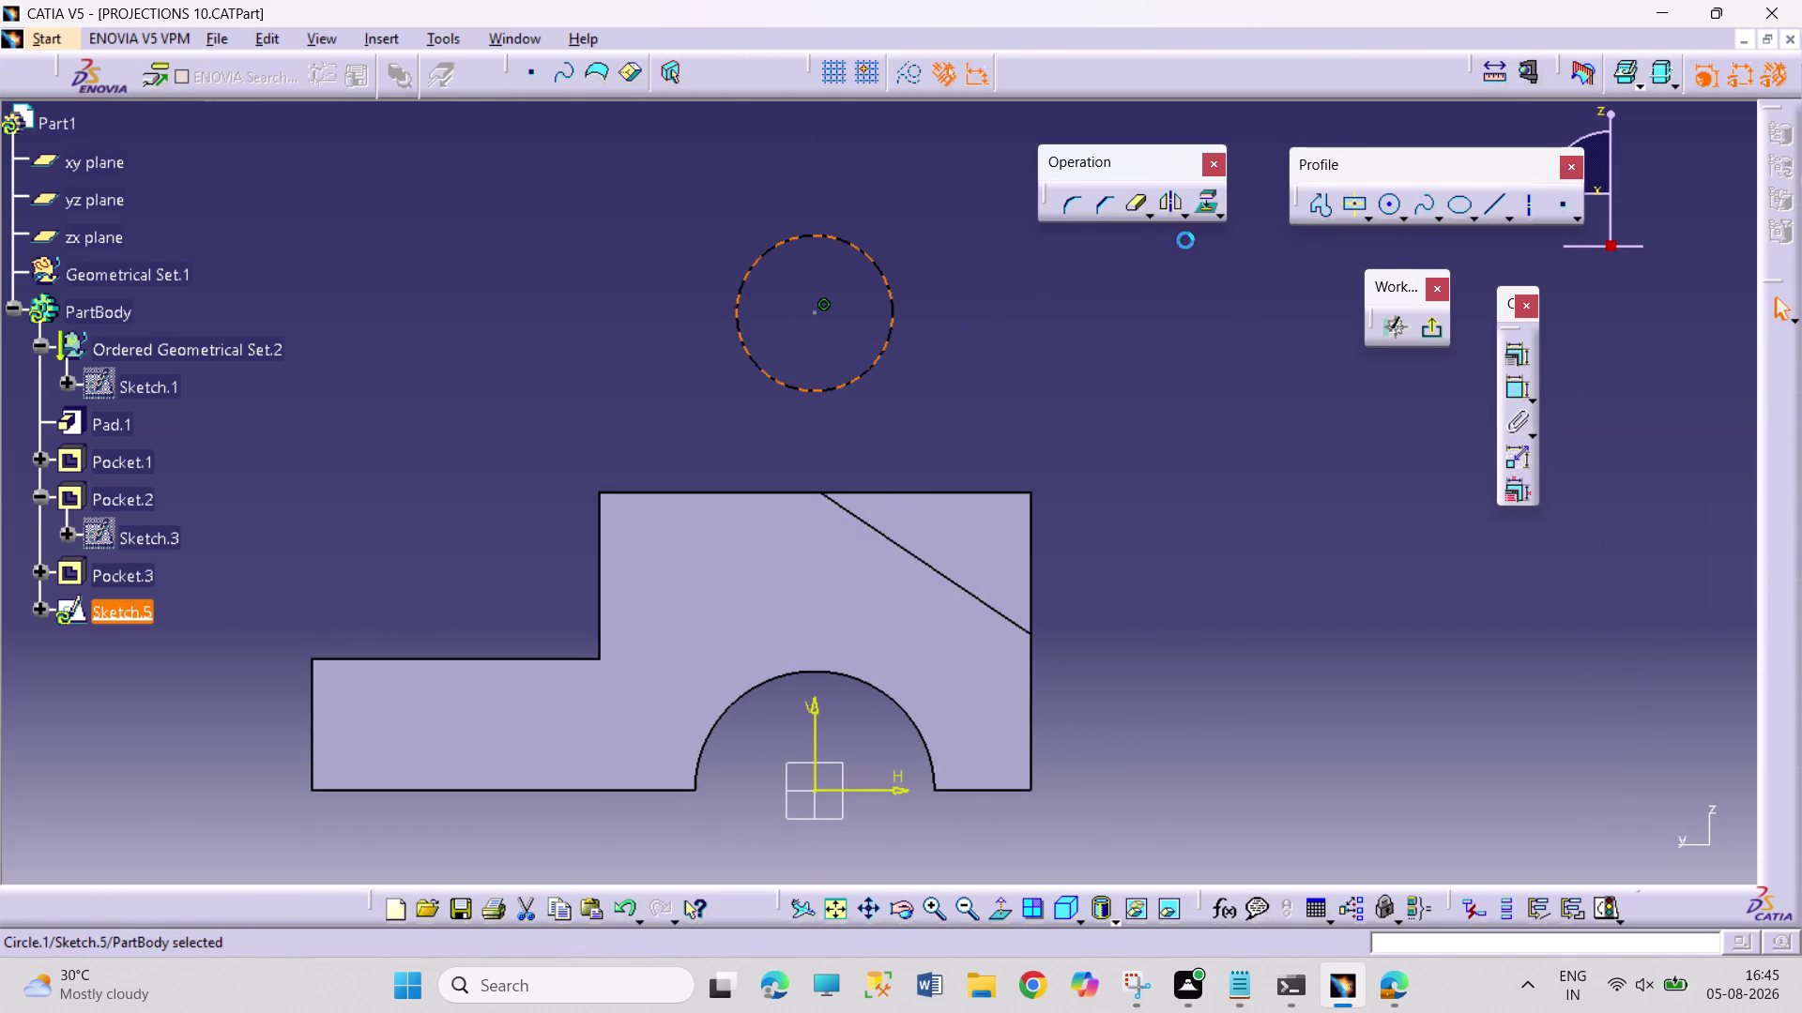
click(1350, 207)
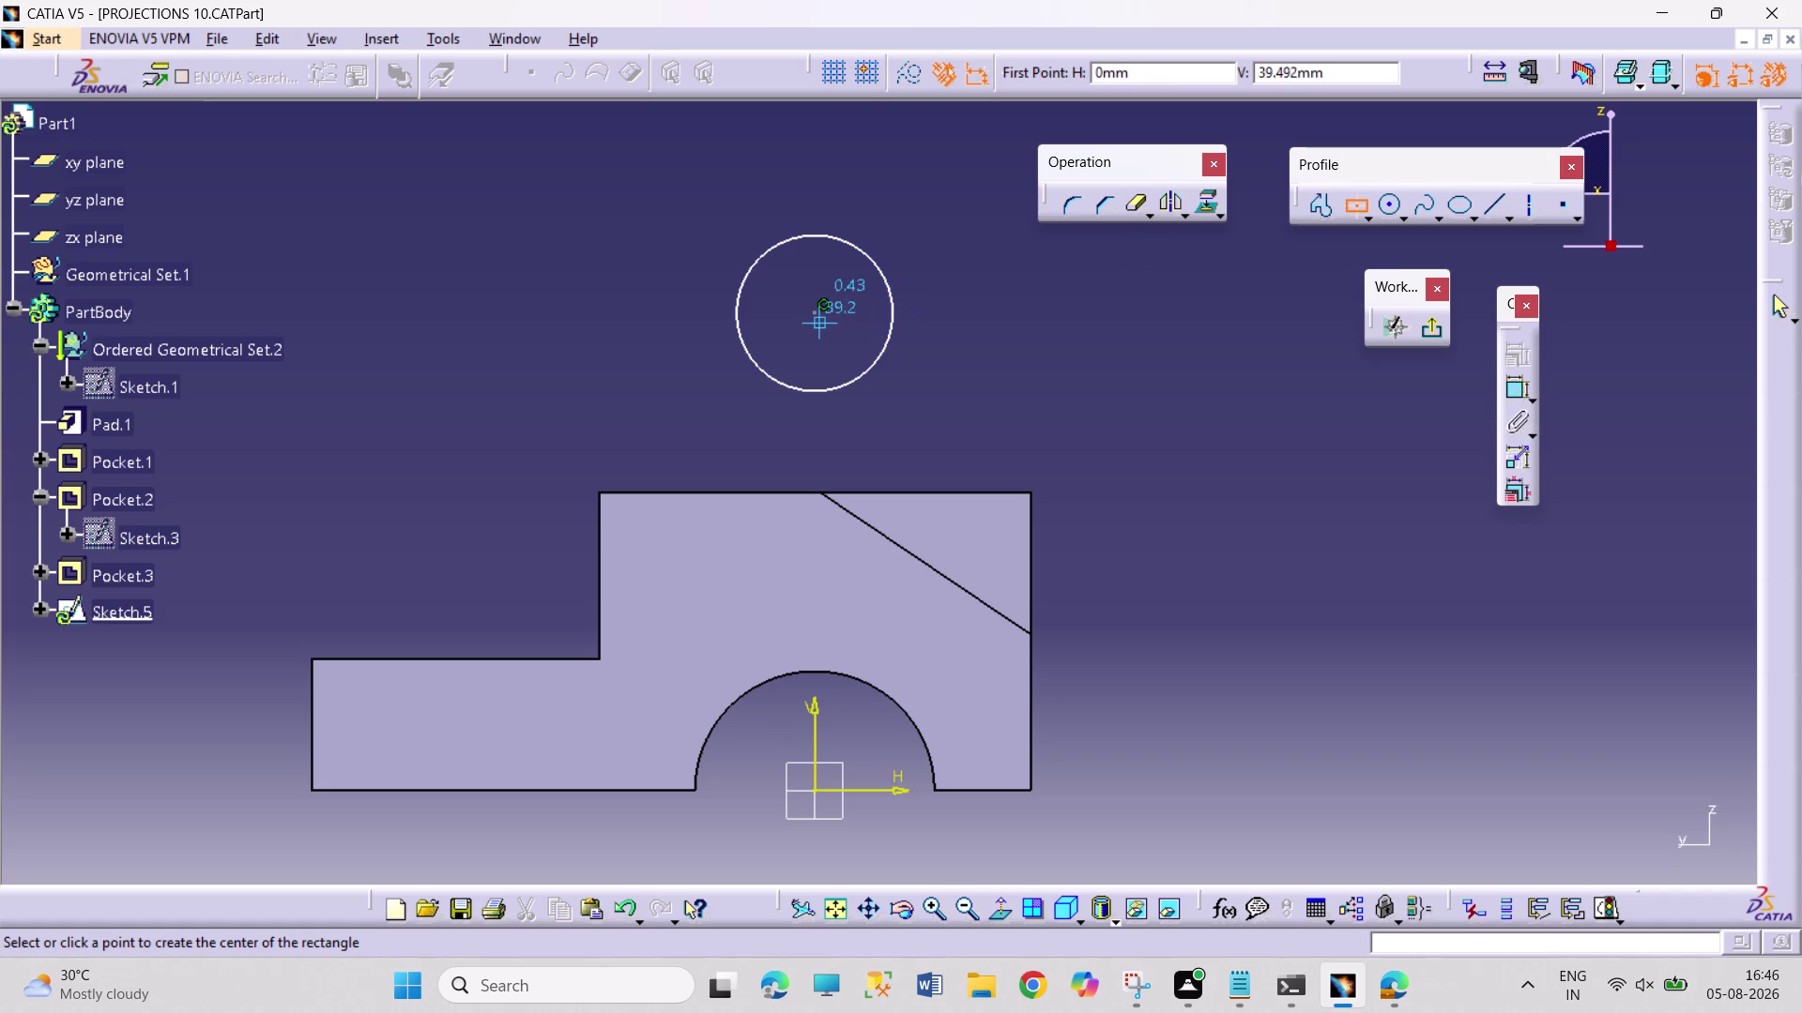
click(812, 314)
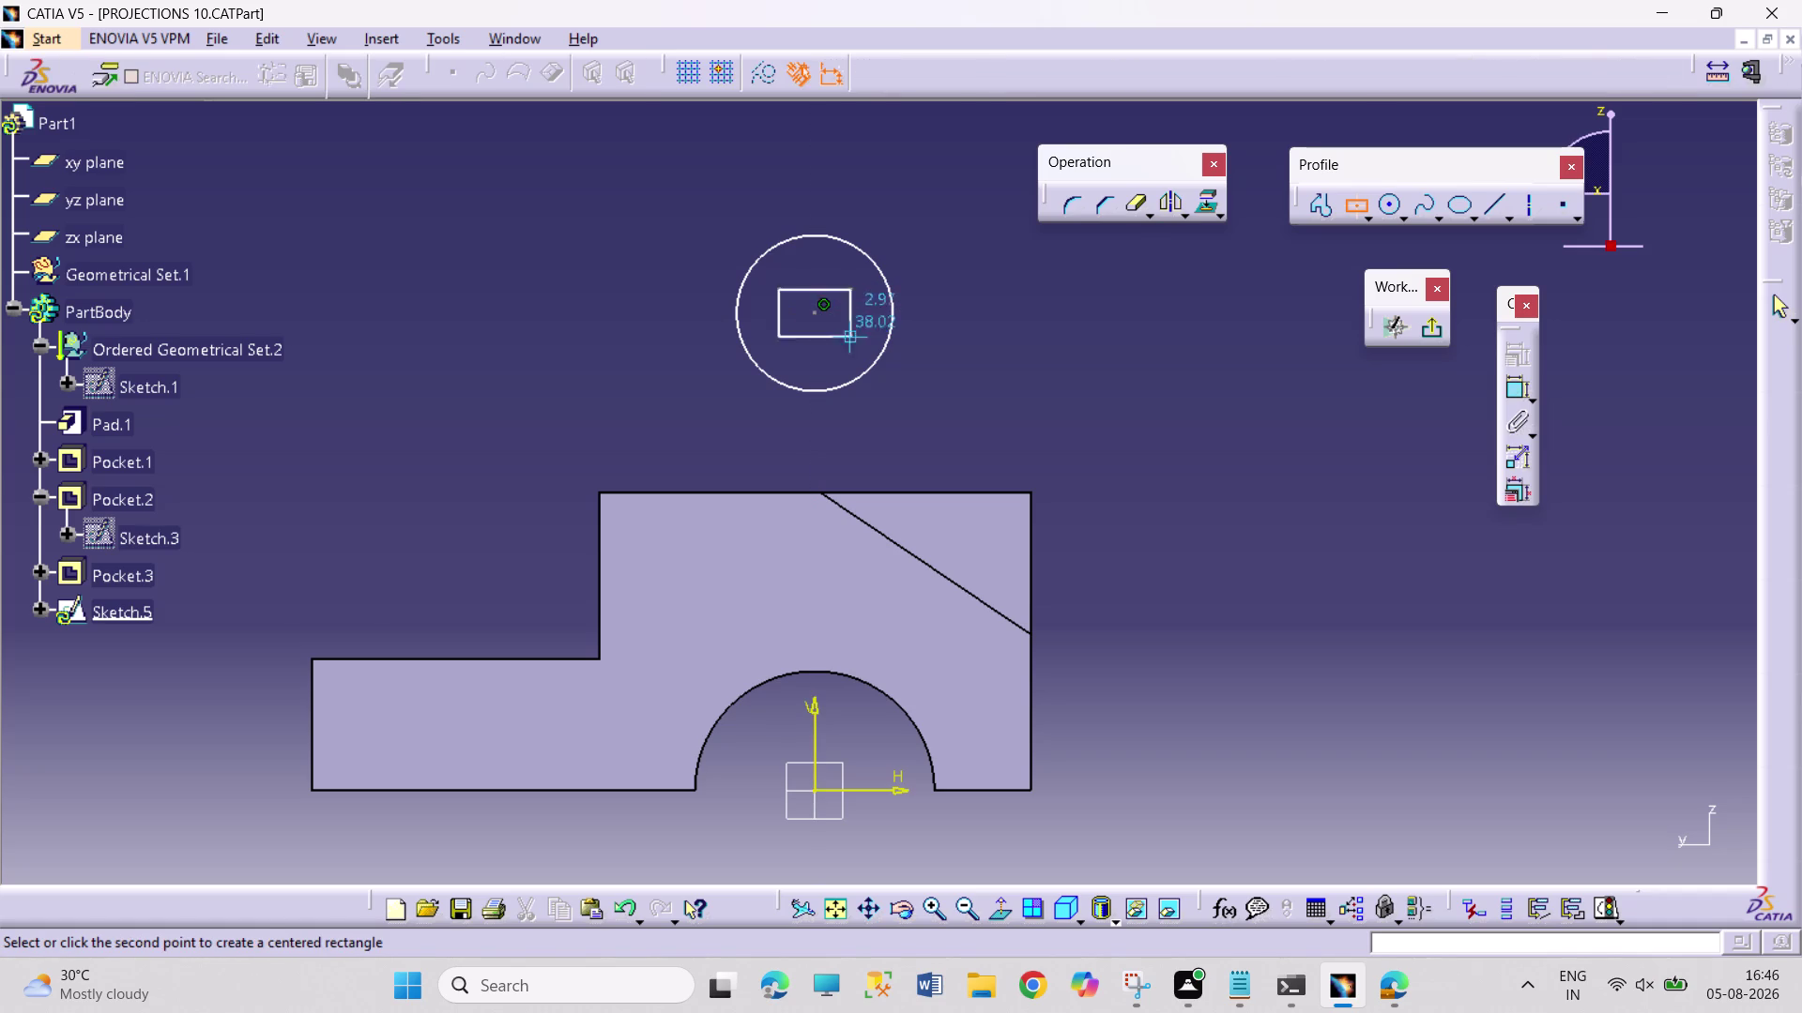
click(978, 353)
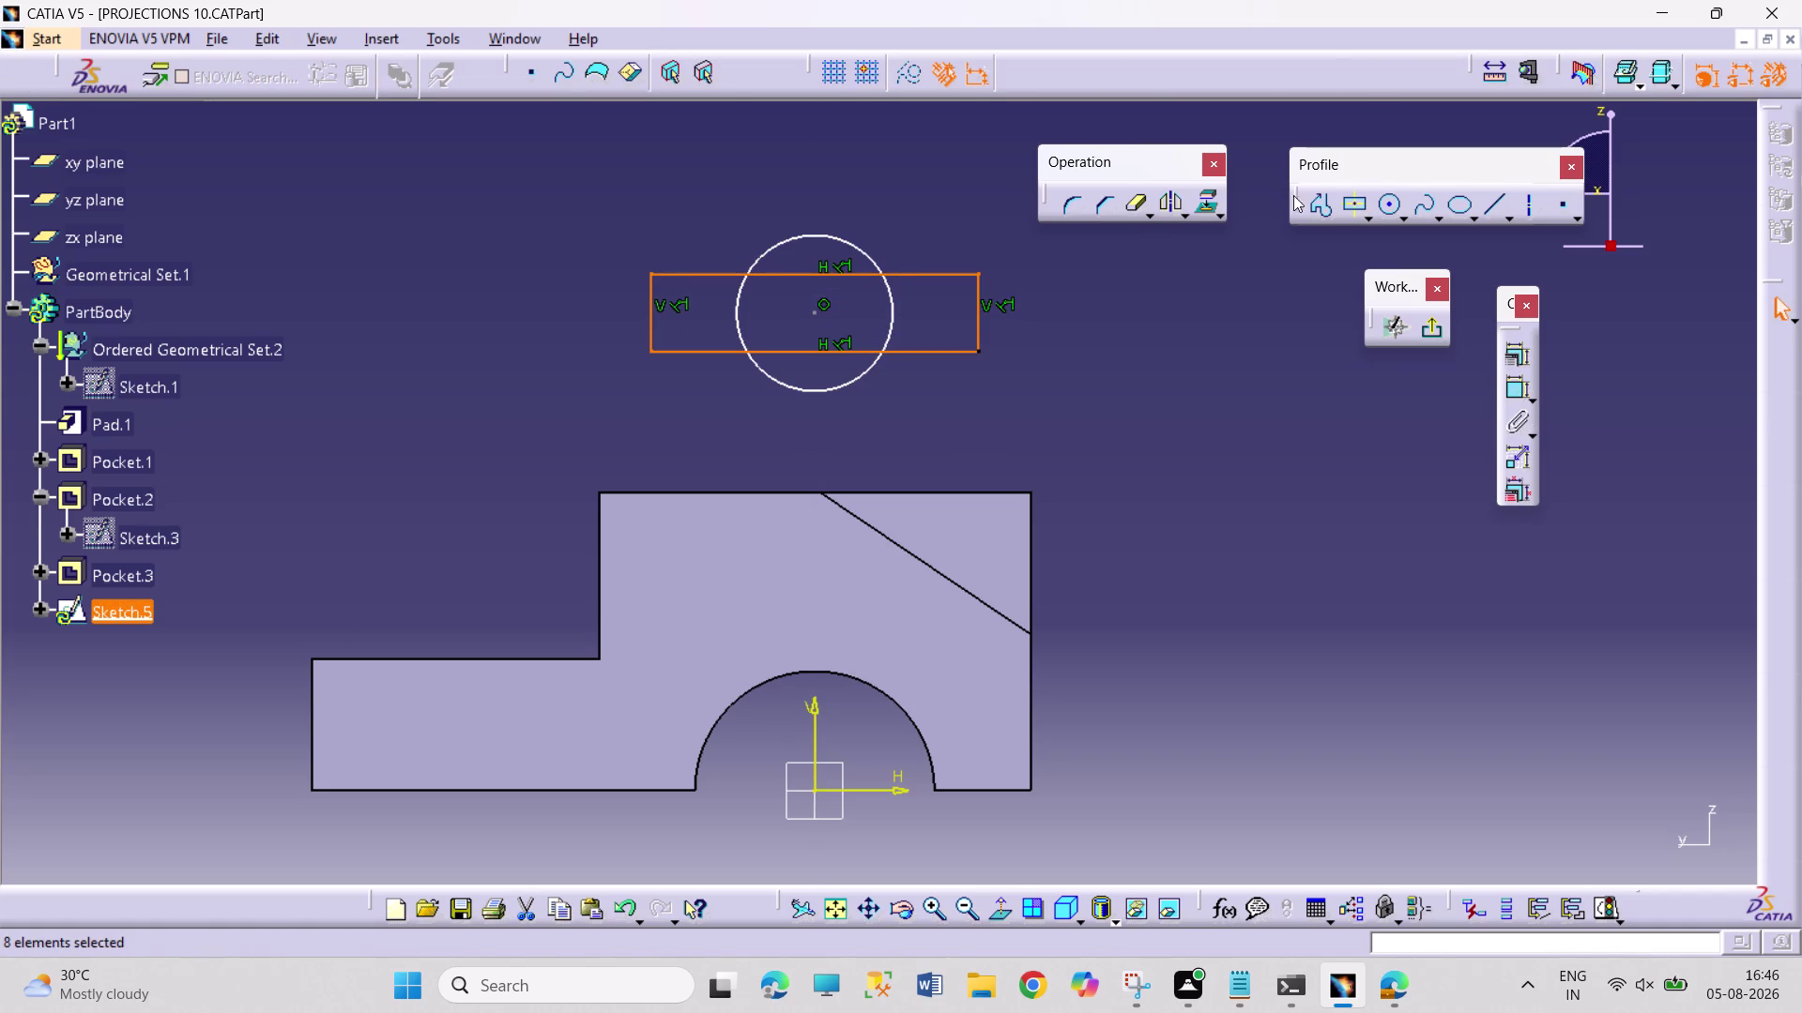
Draw a second, vertical centred rectangle through the circle.
click(1346, 213)
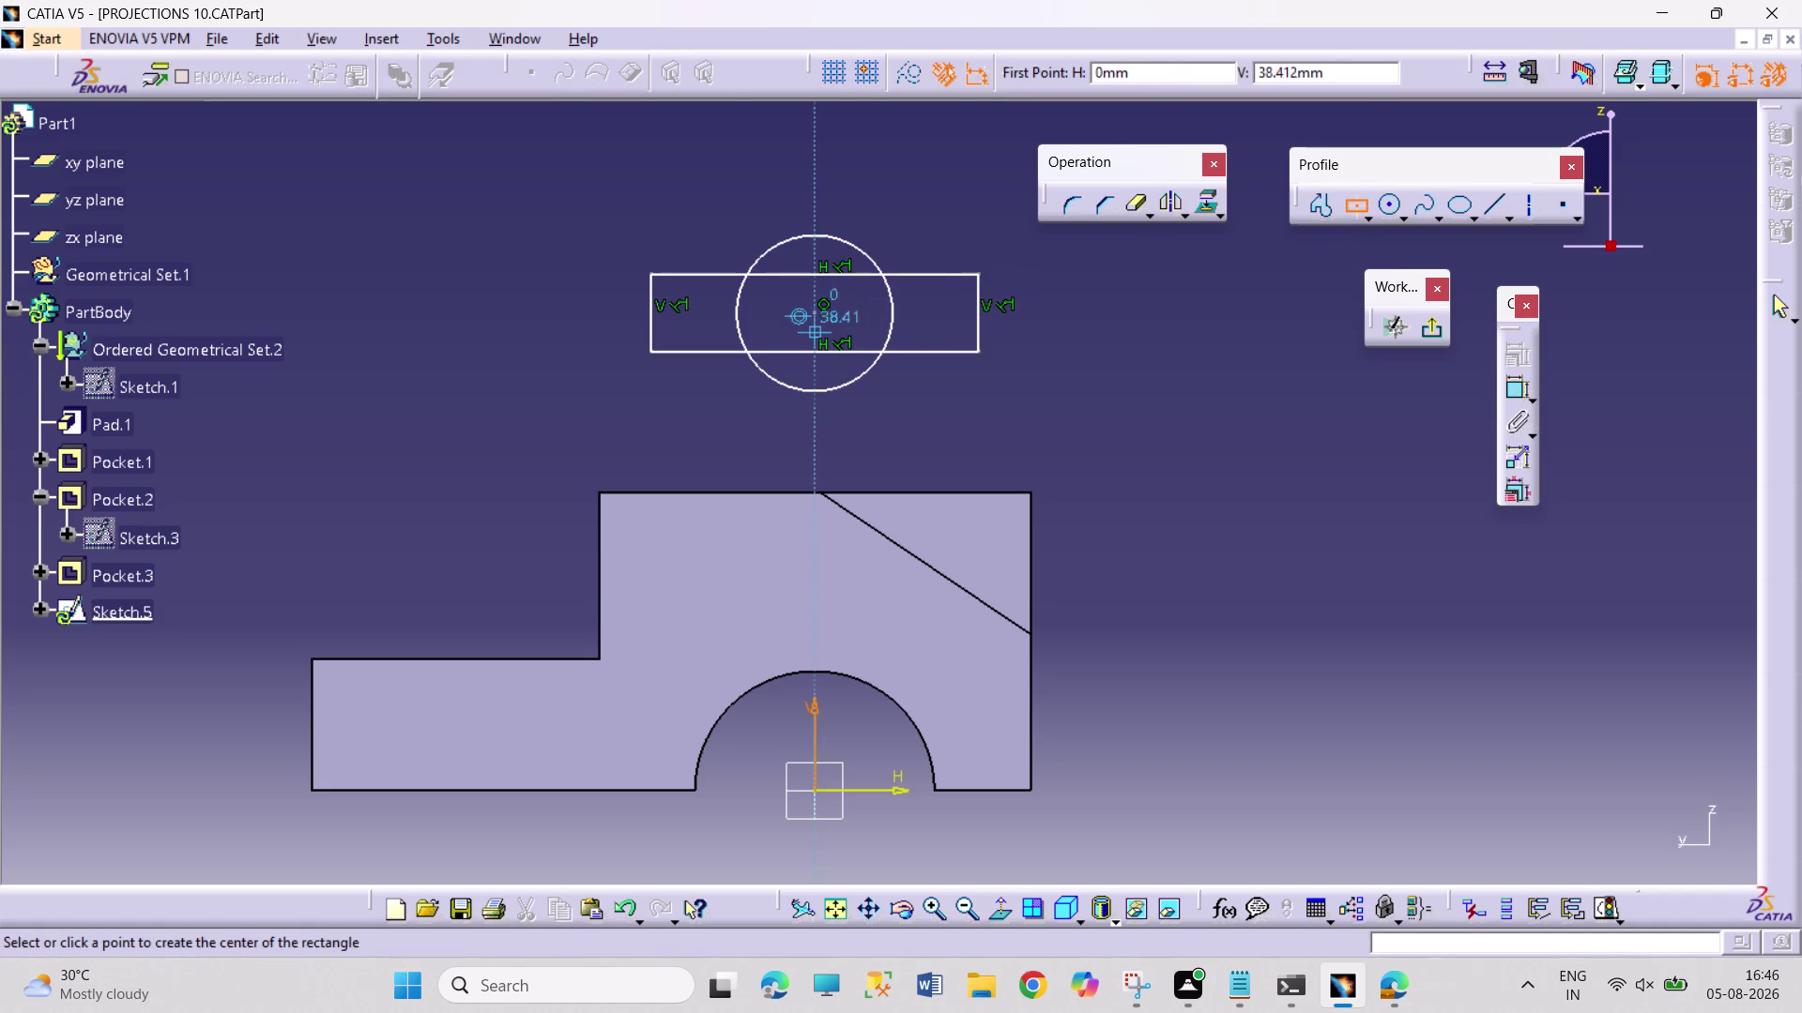
click(817, 310)
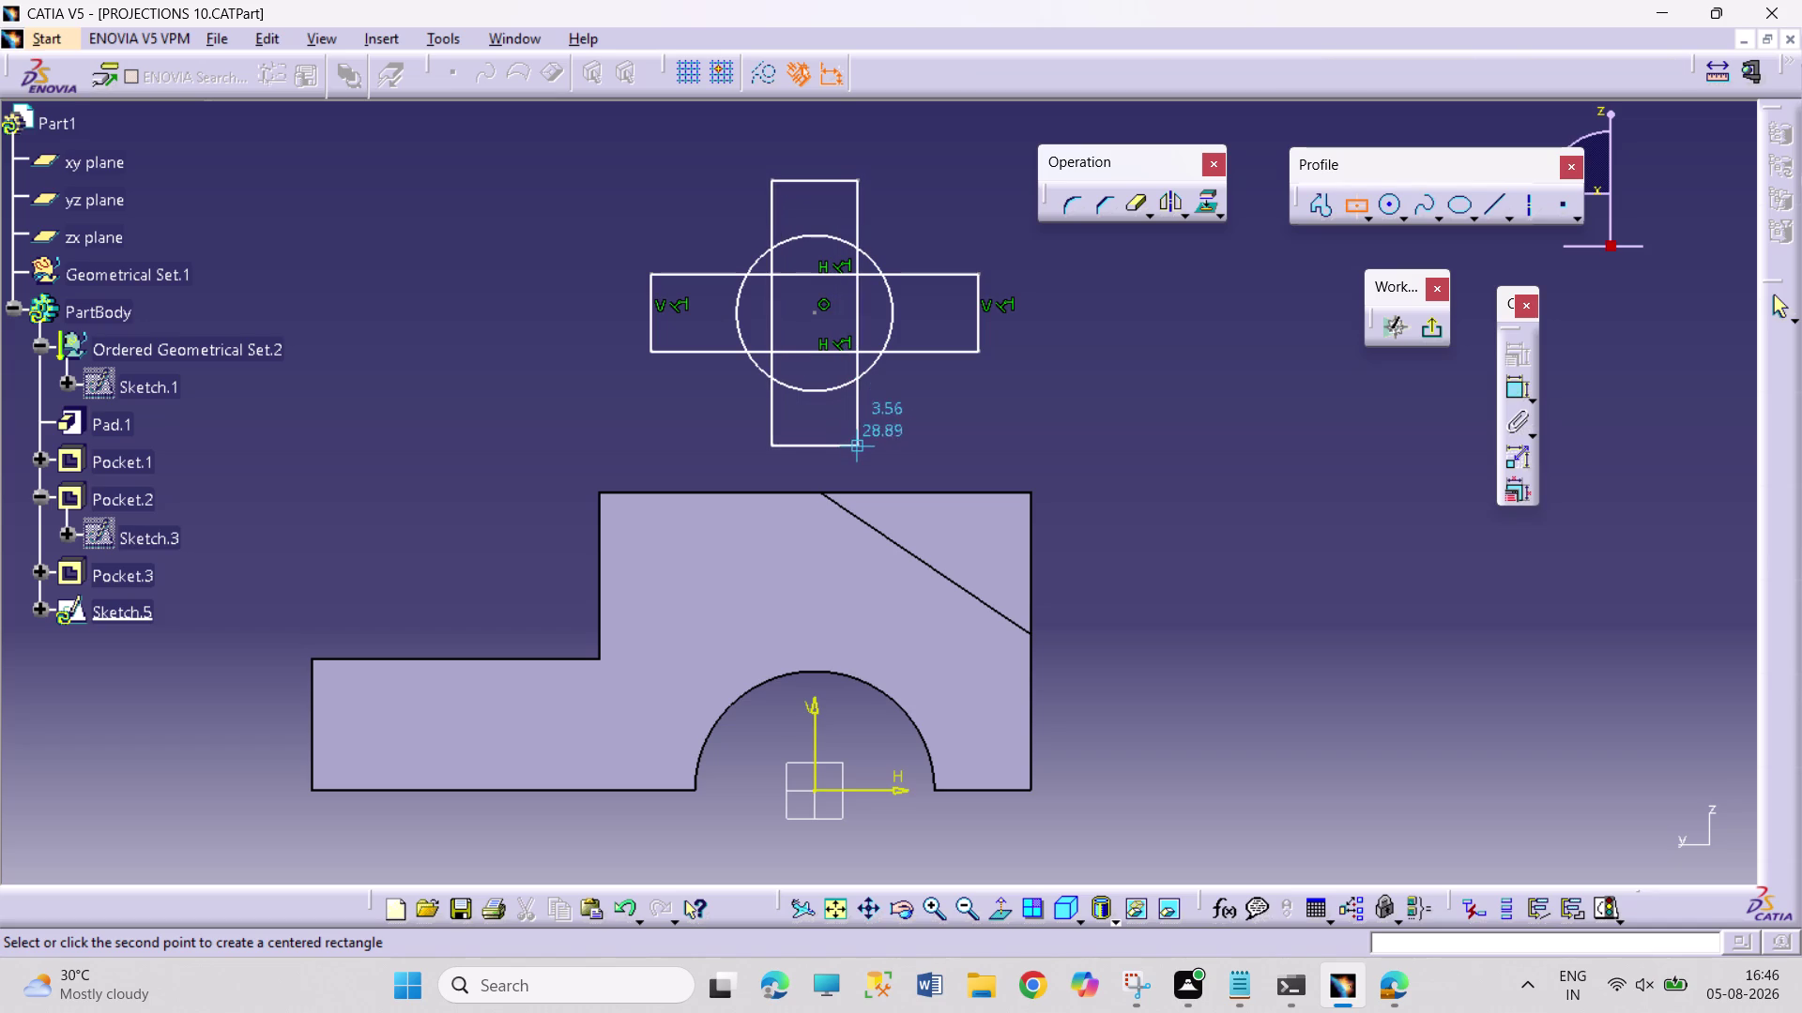
click(857, 443)
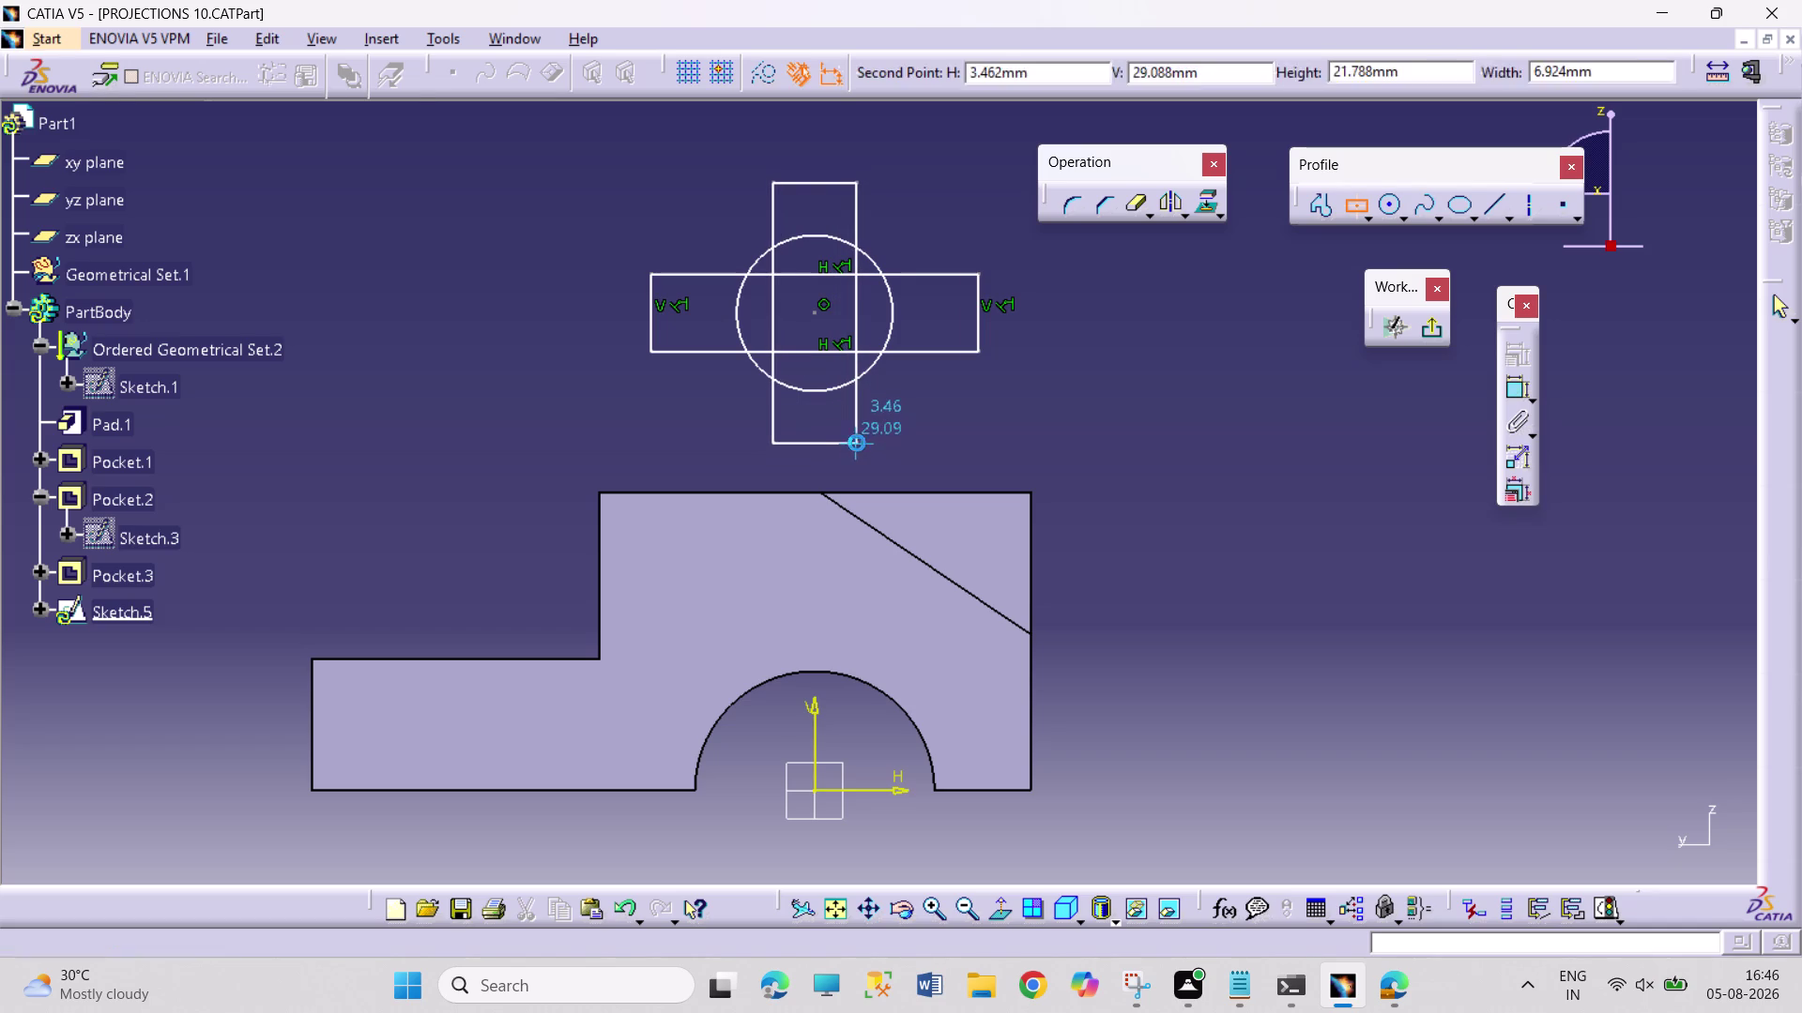
click(1128, 389)
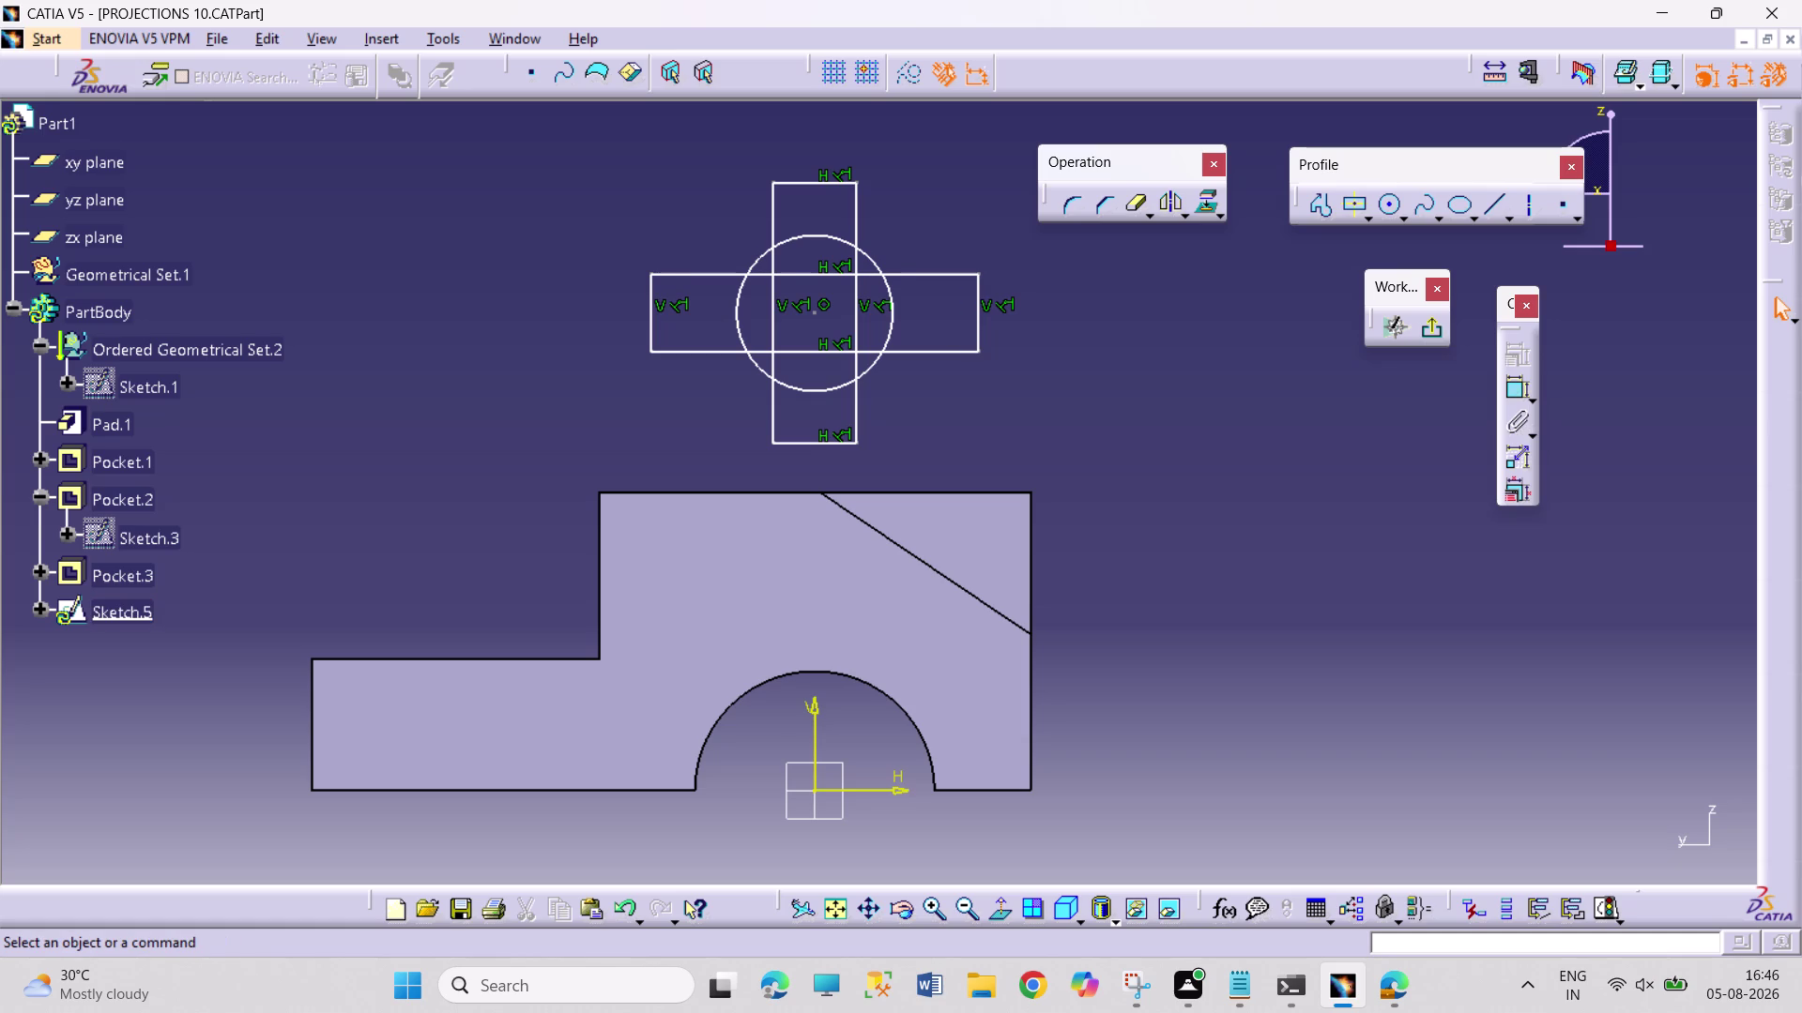
Drag over the sketch geometry and operate the top toolbar.
drag(1106, 322, 1132, 368)
drag(1104, 336, 1139, 398)
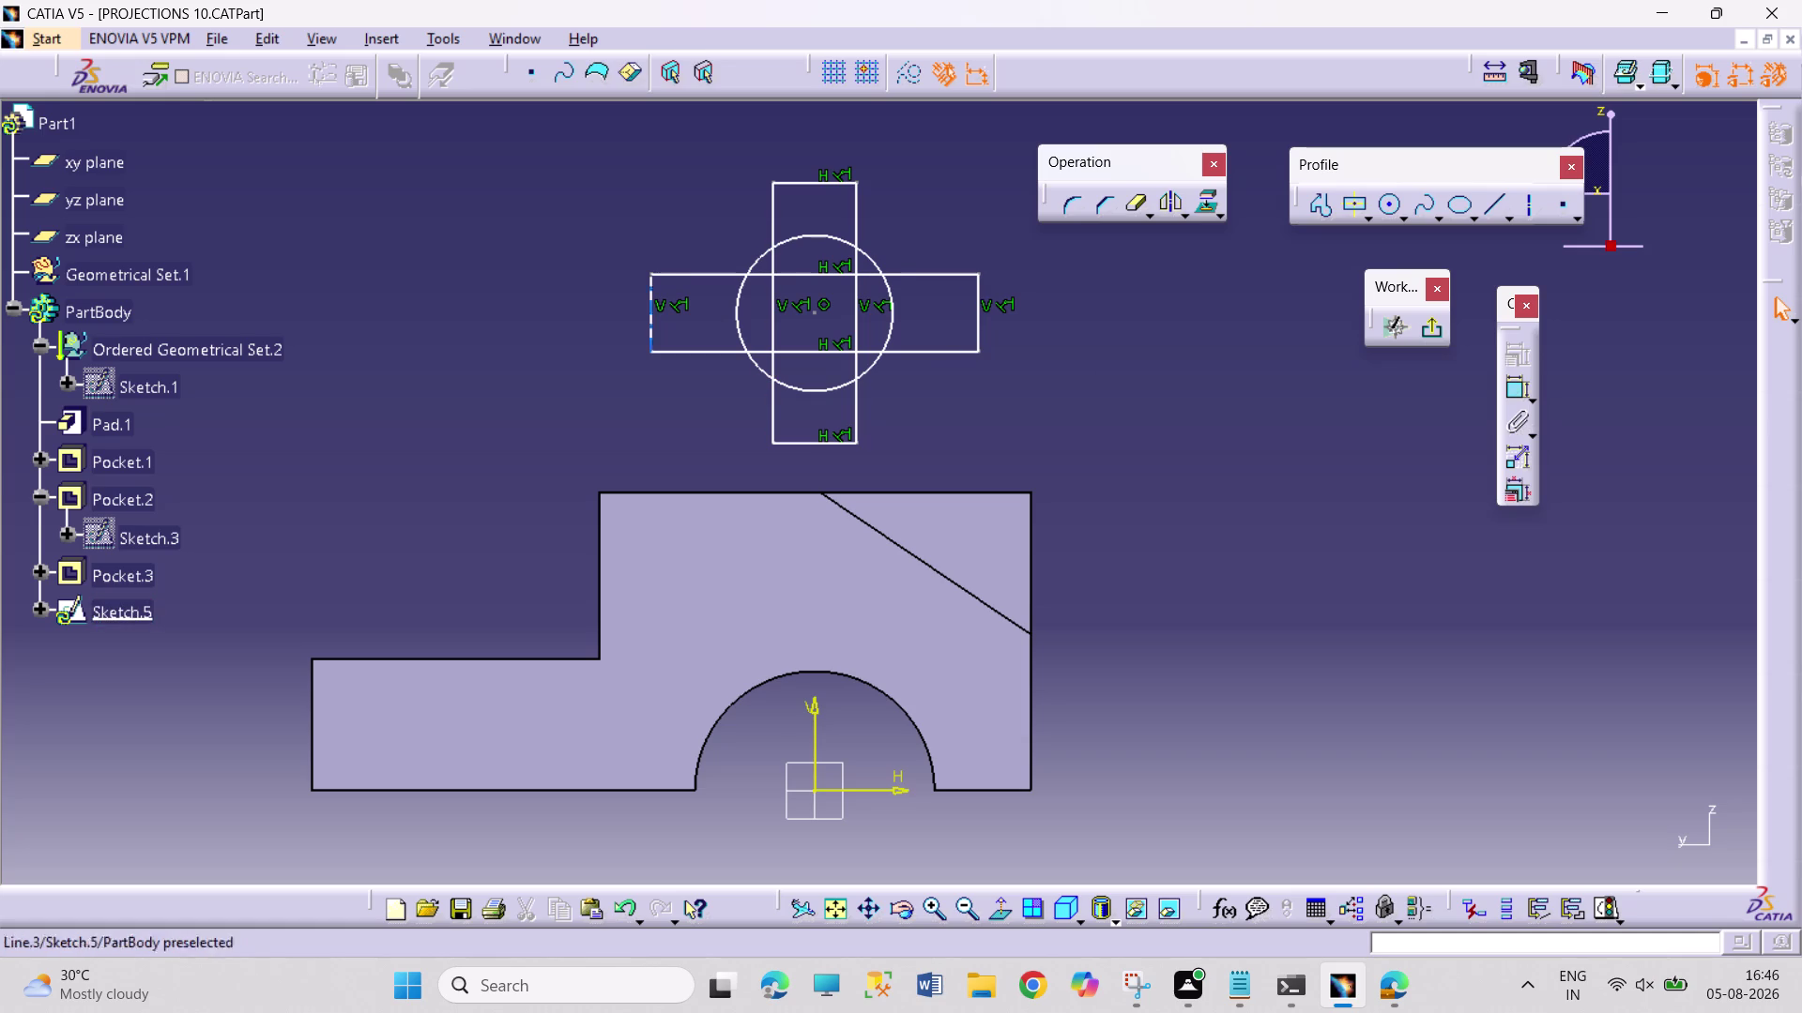
click(549, 77)
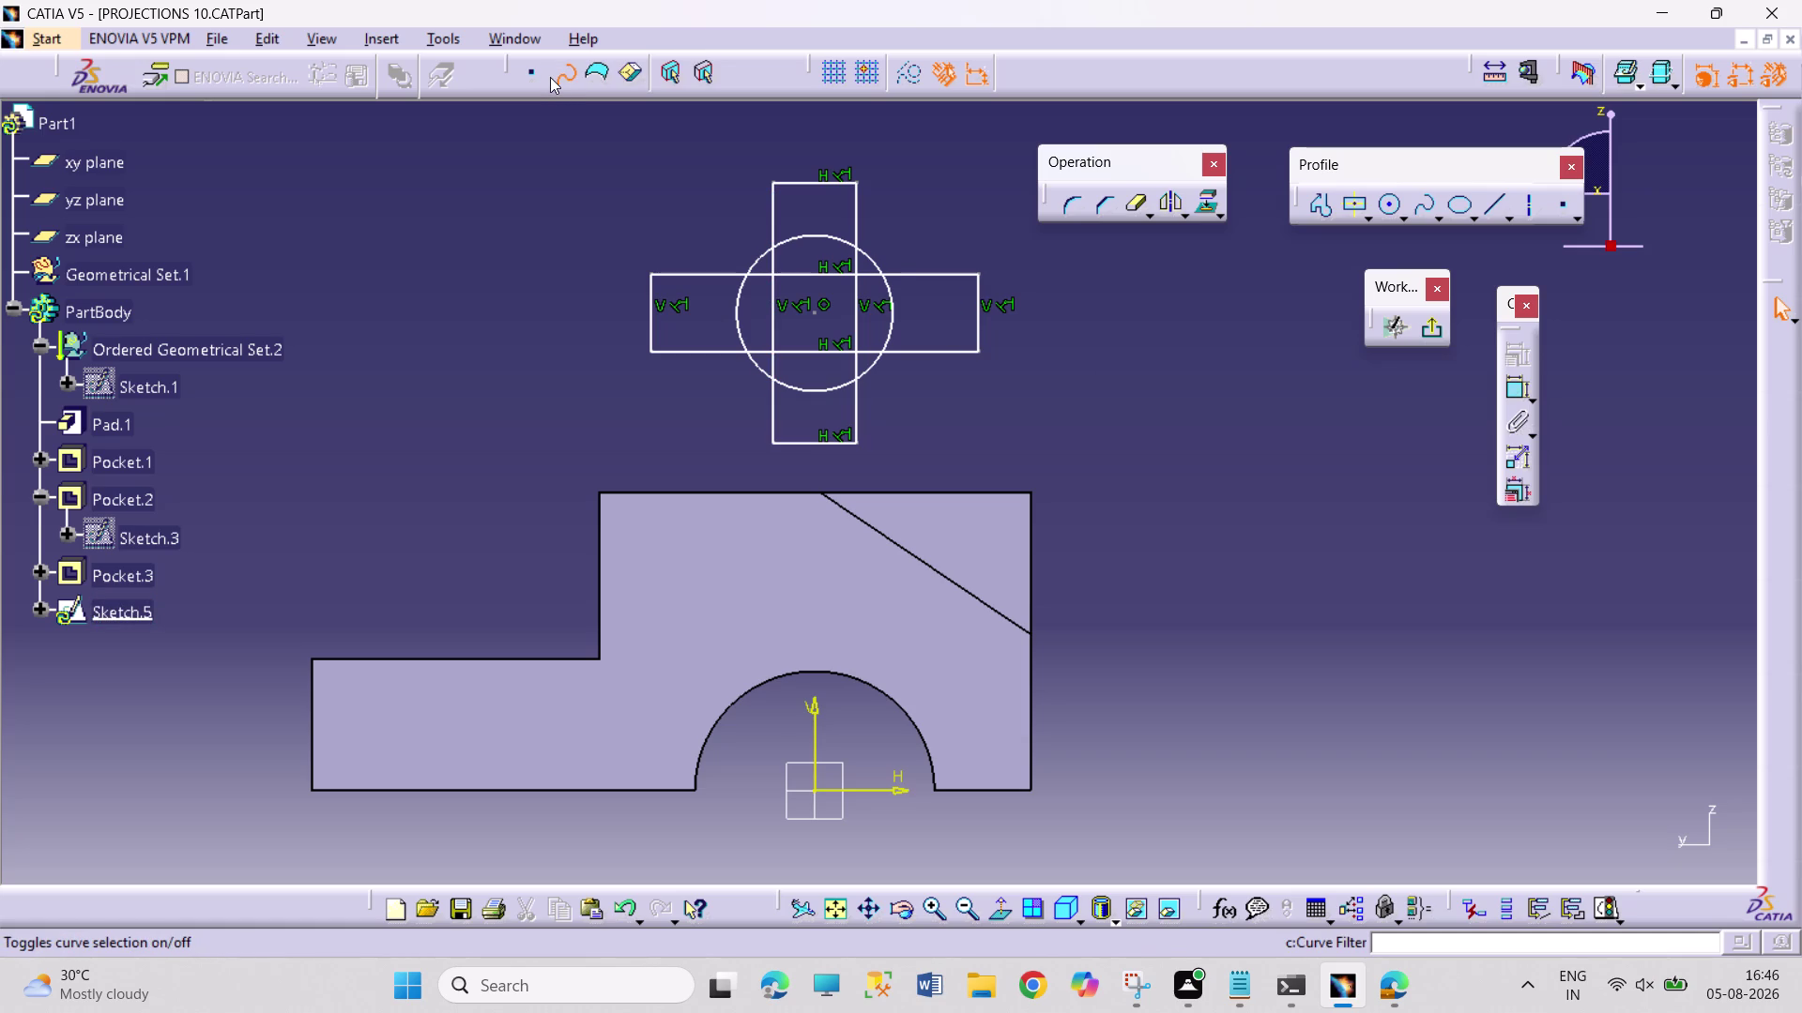
click(551, 81)
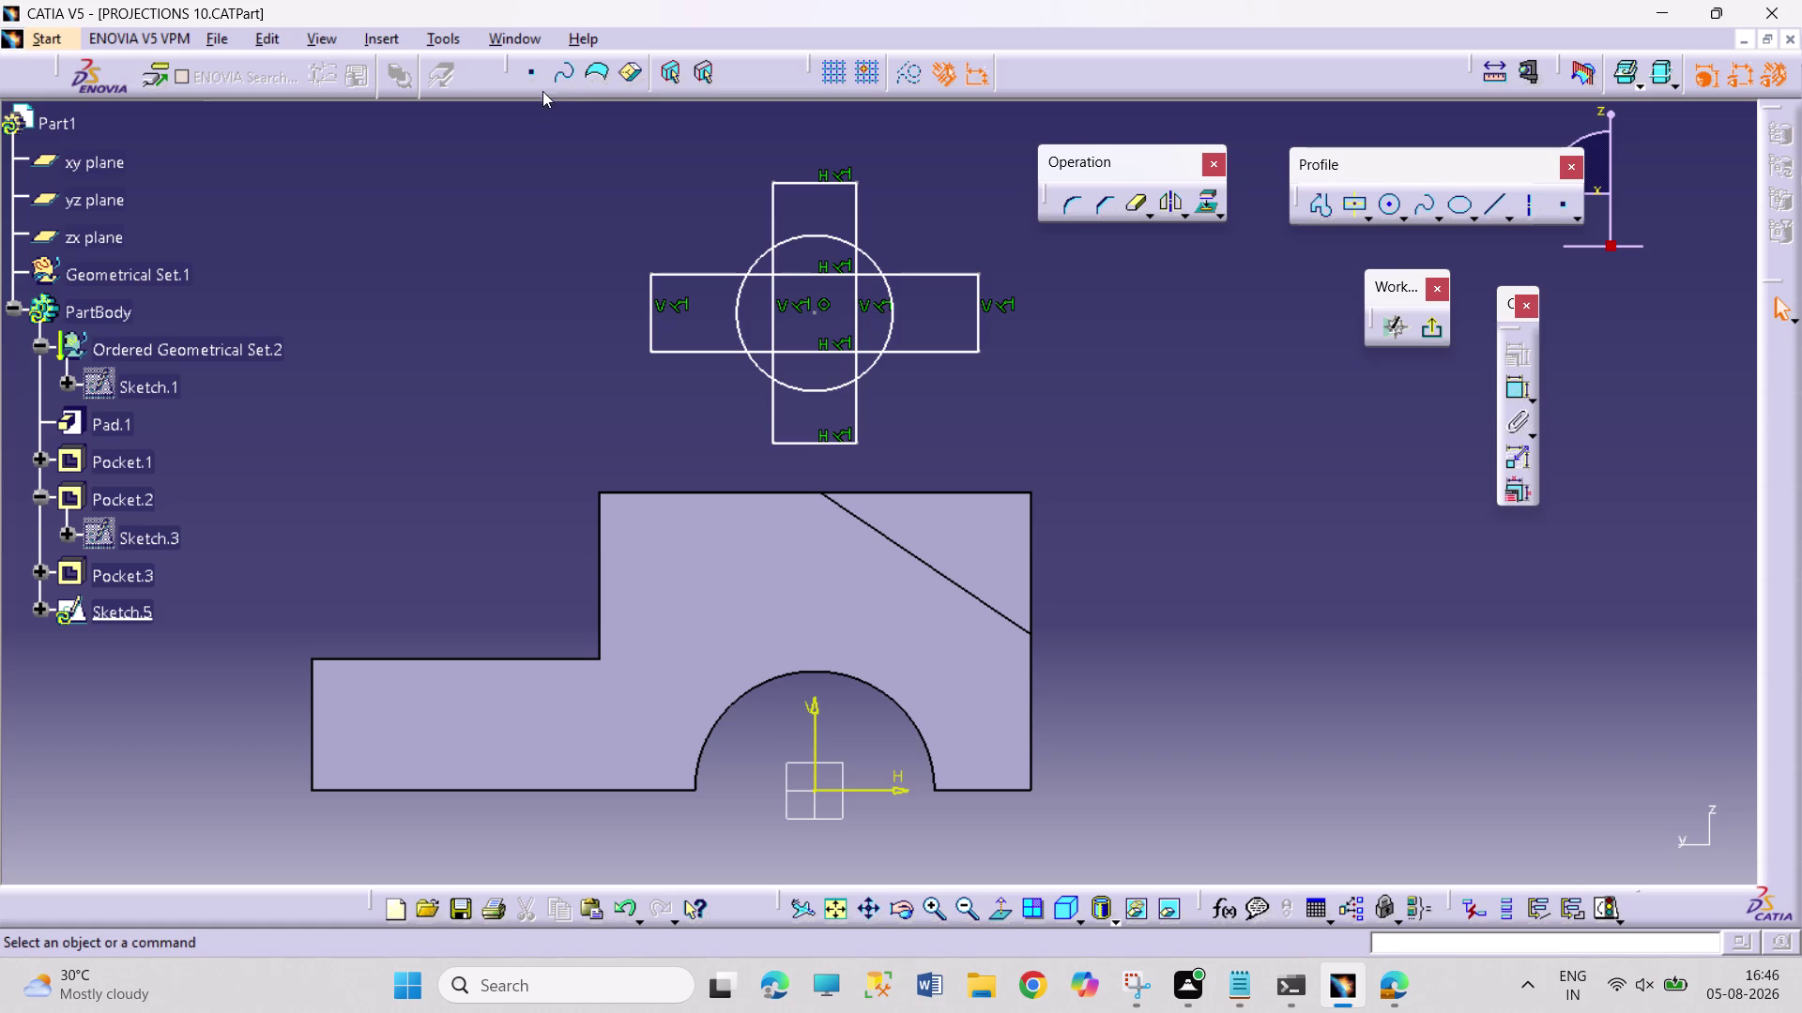
click(548, 81)
click(559, 79)
click(652, 594)
click(573, 82)
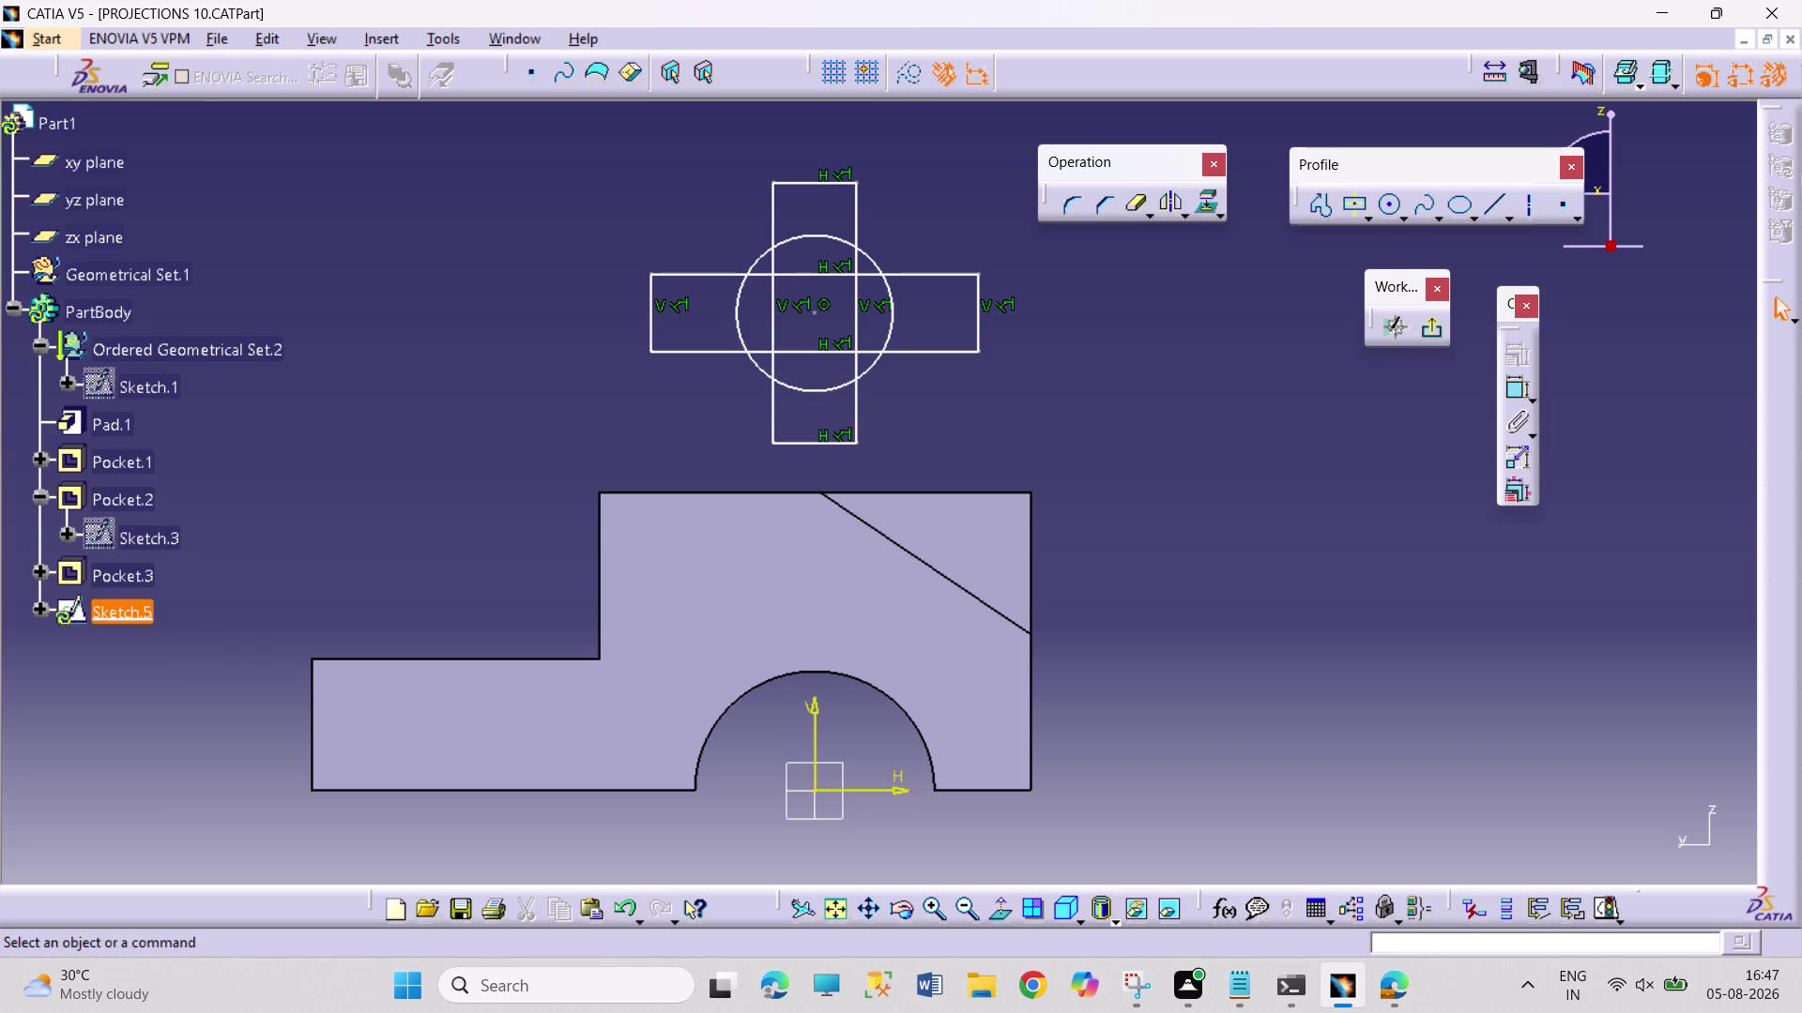
Select all 31 circle and rectangle elements and delete them.
drag(627, 137, 669, 353)
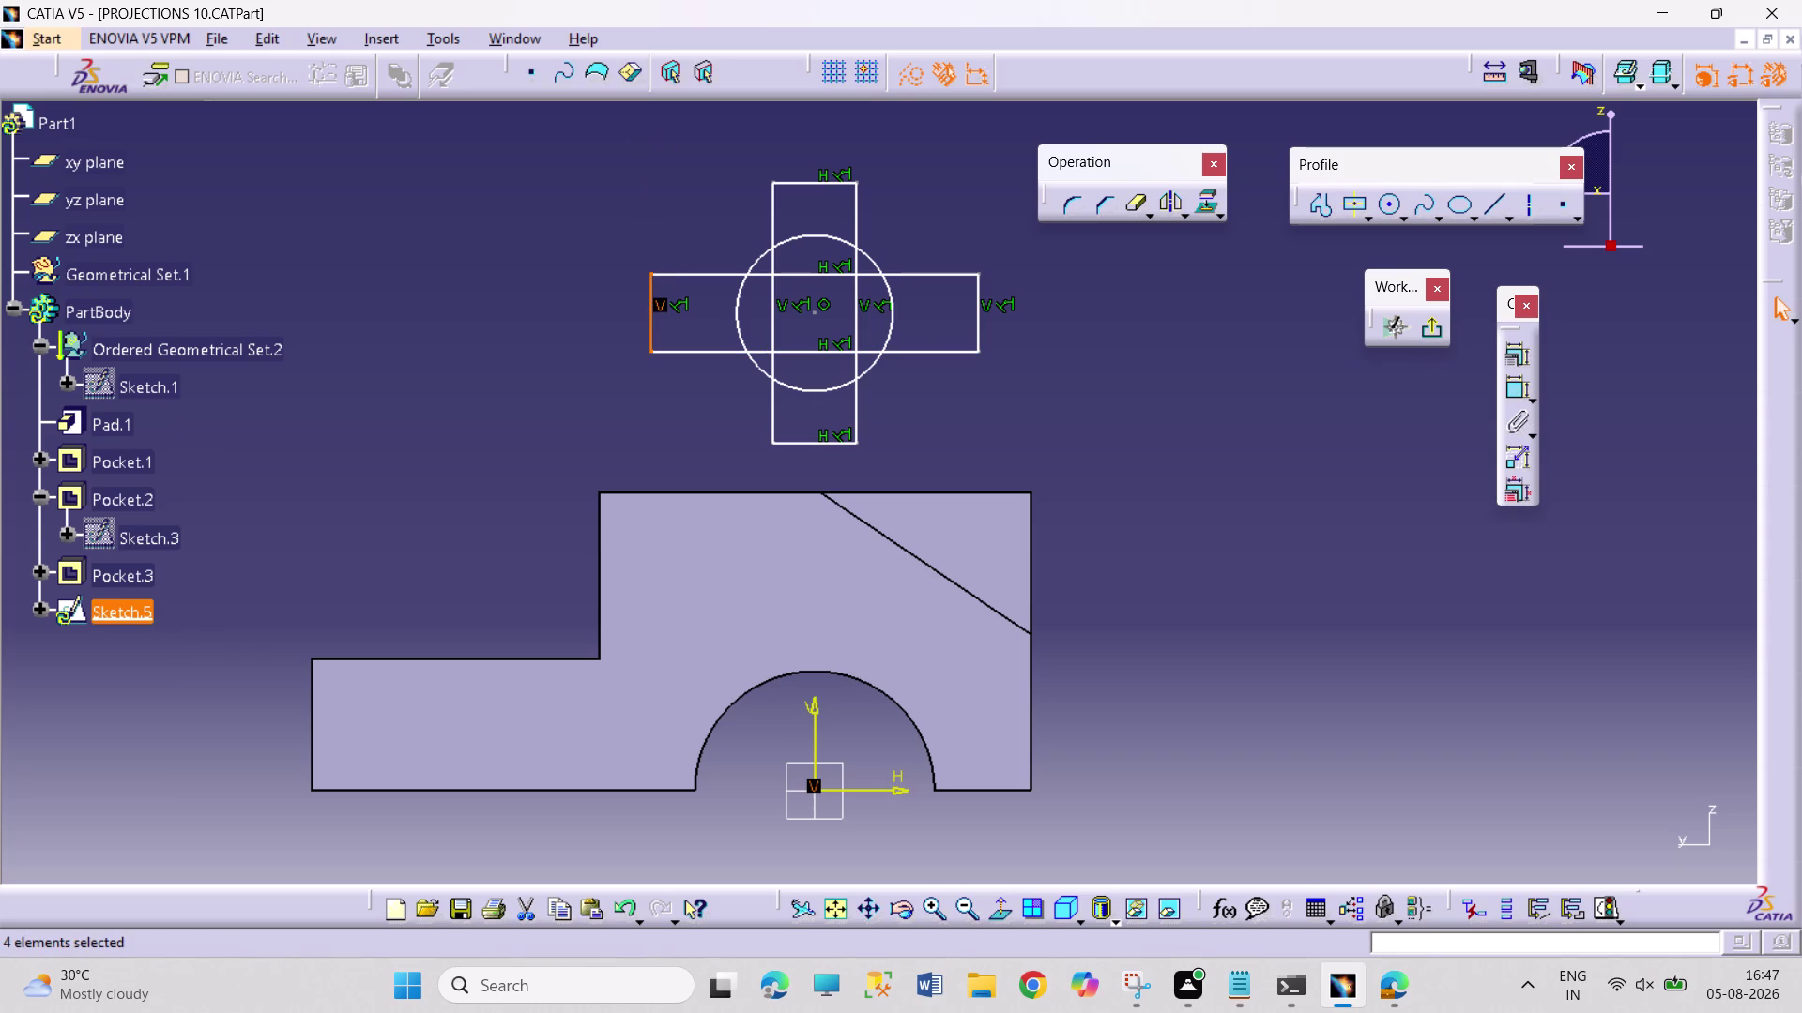
drag(651, 115, 664, 123)
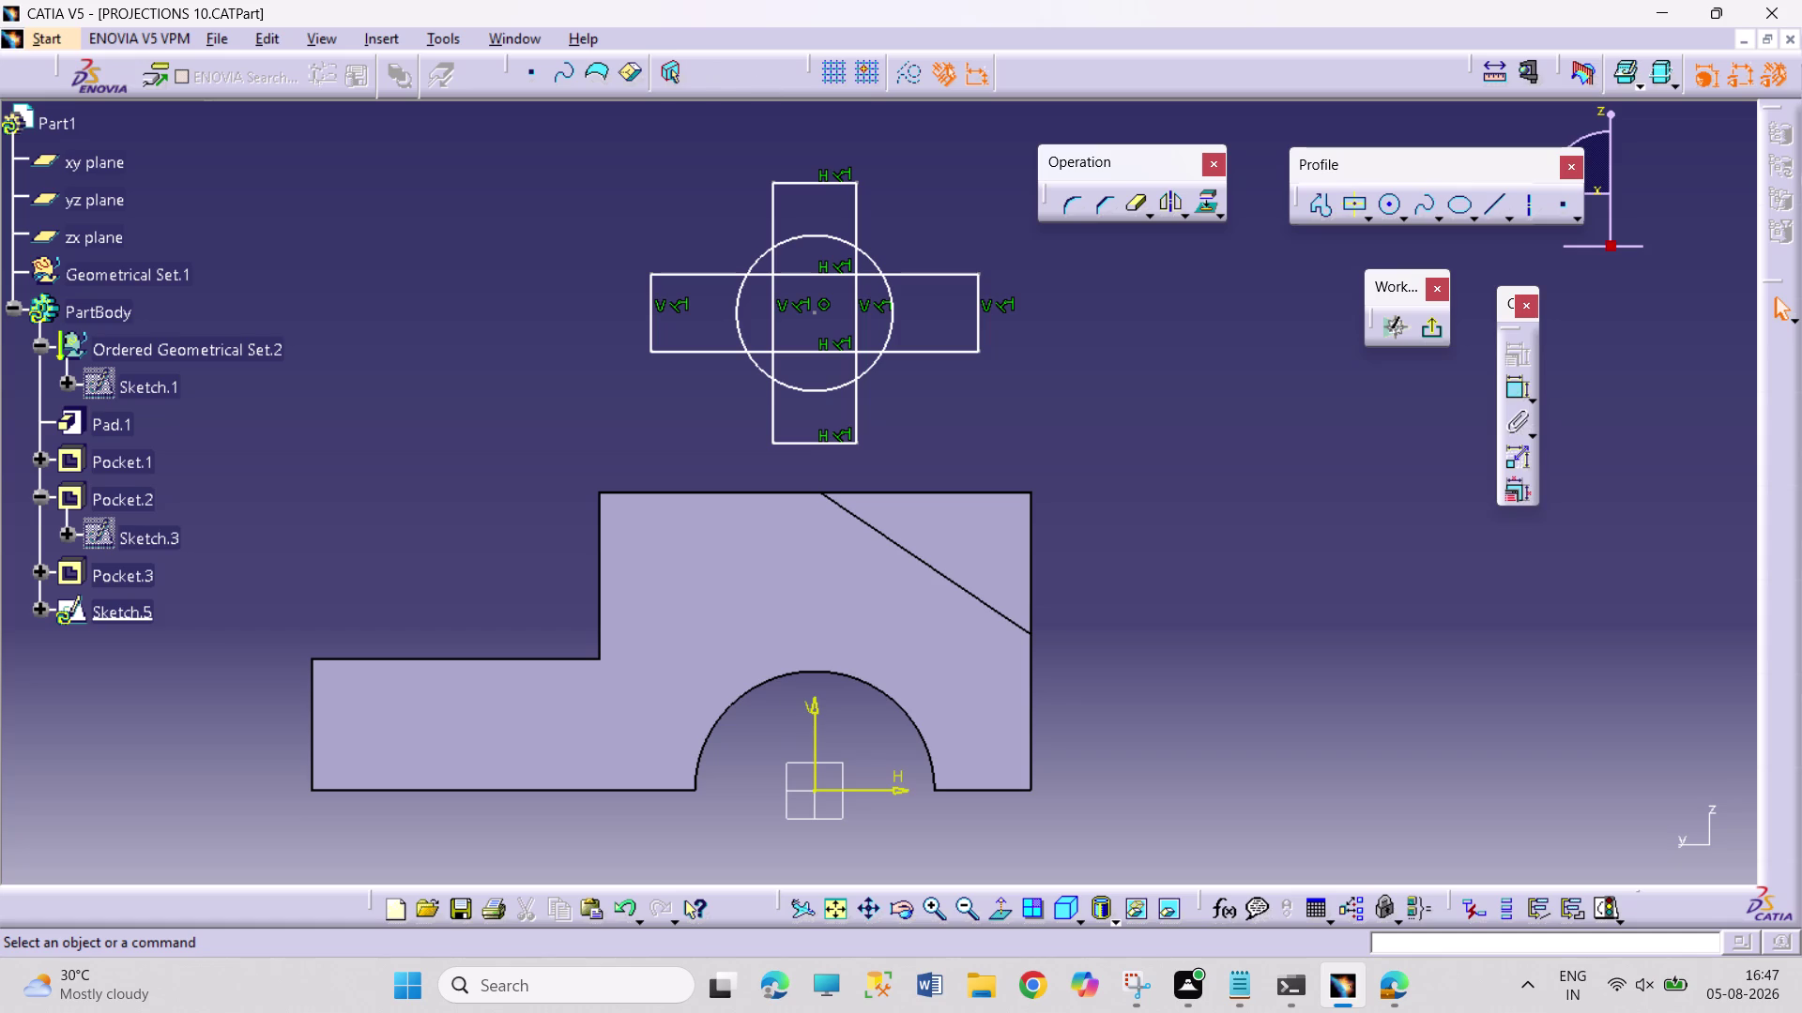
drag(709, 143, 664, 326)
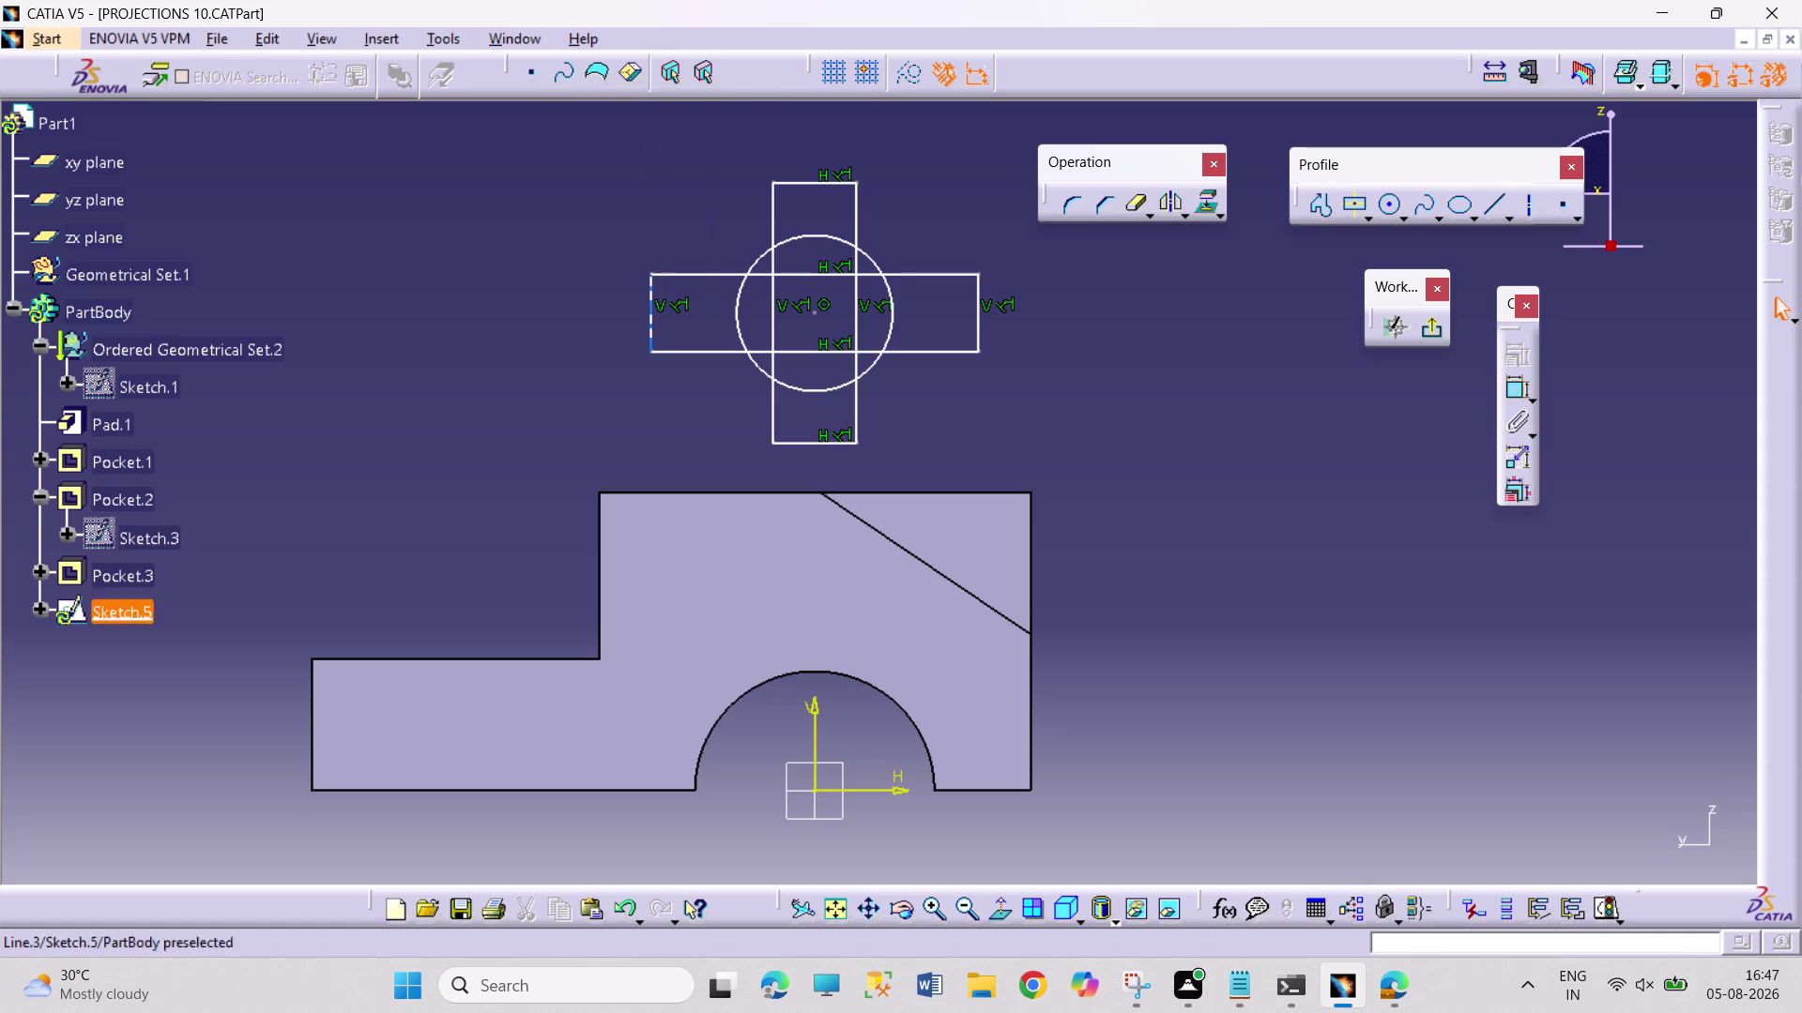
drag(608, 137, 619, 203)
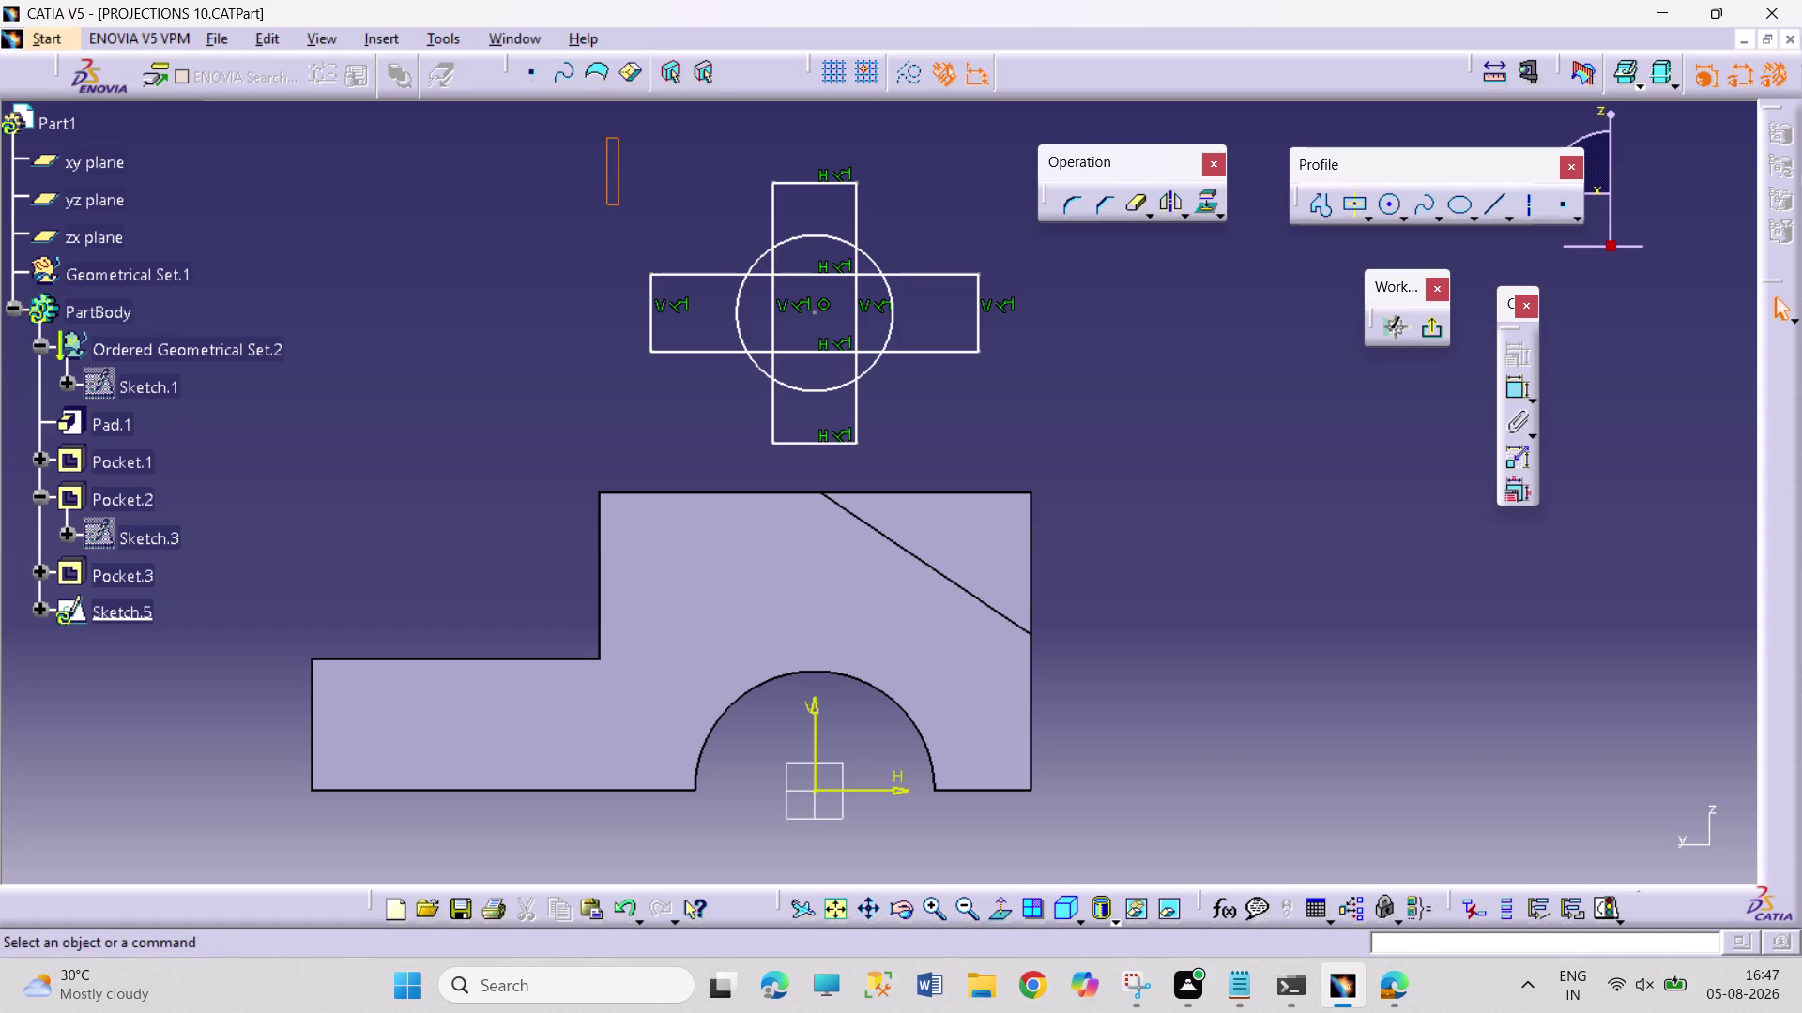
drag(619, 204, 1024, 458)
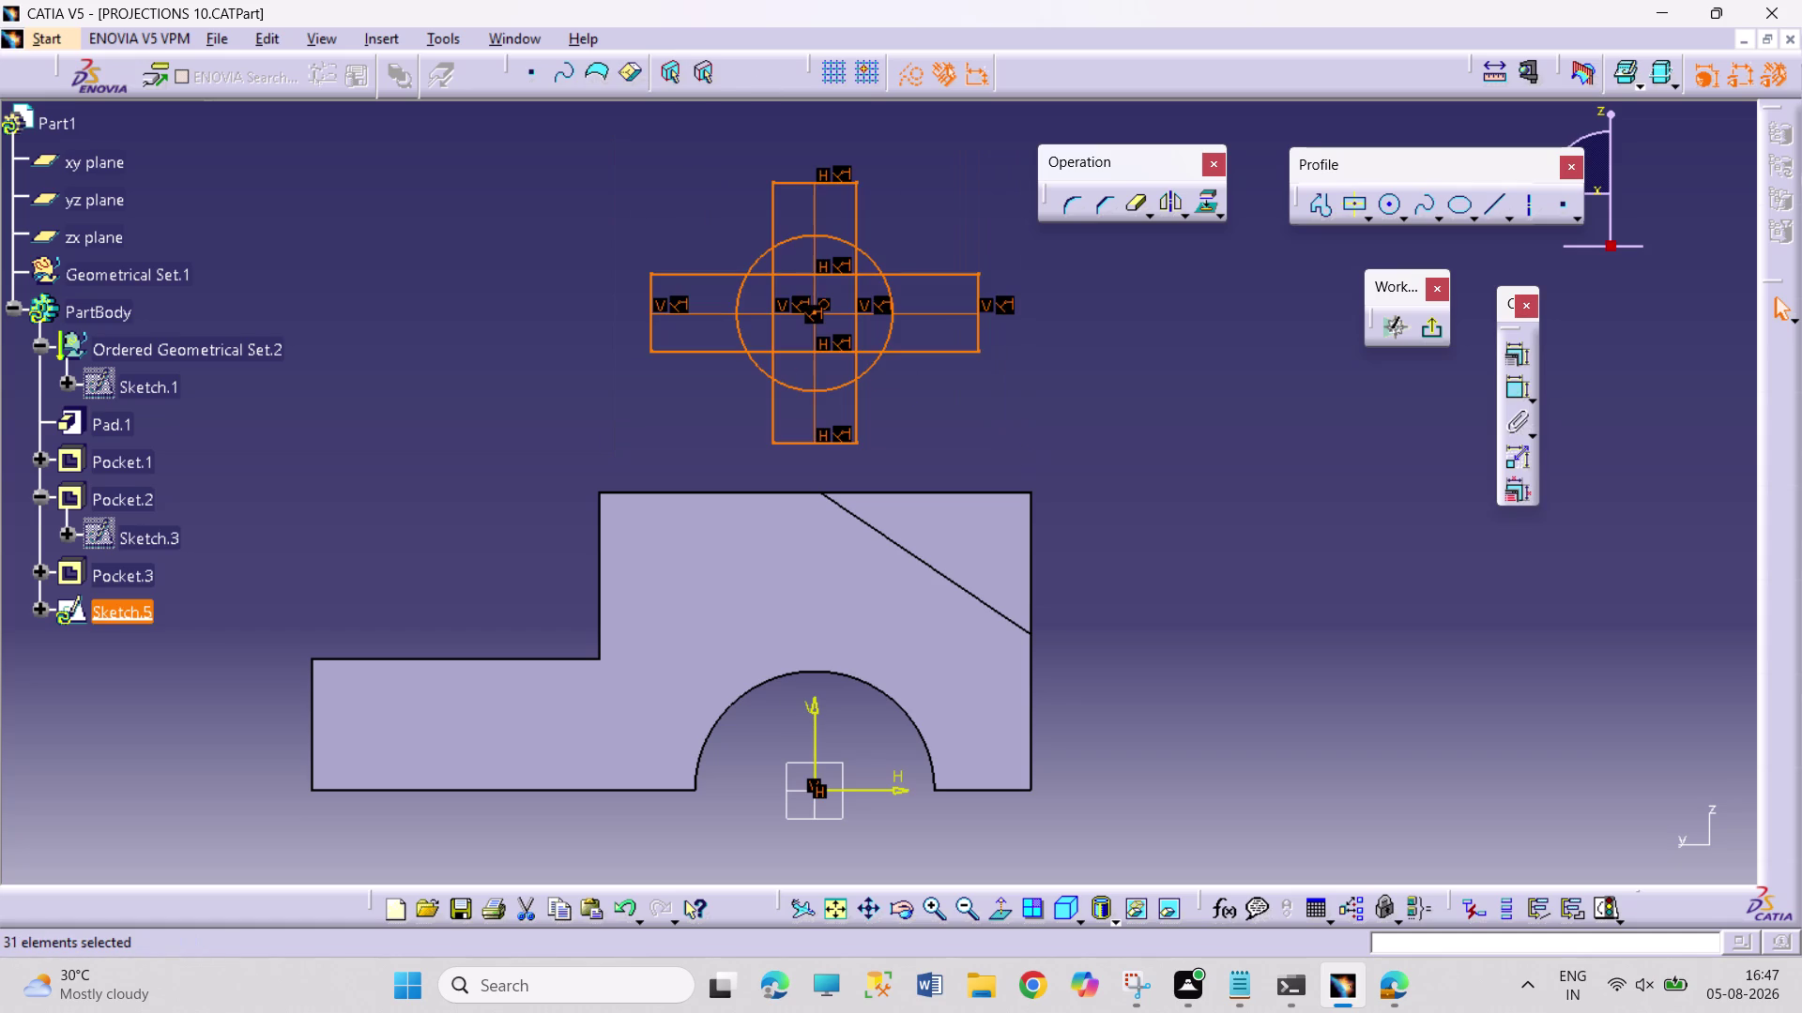
key(Delete)
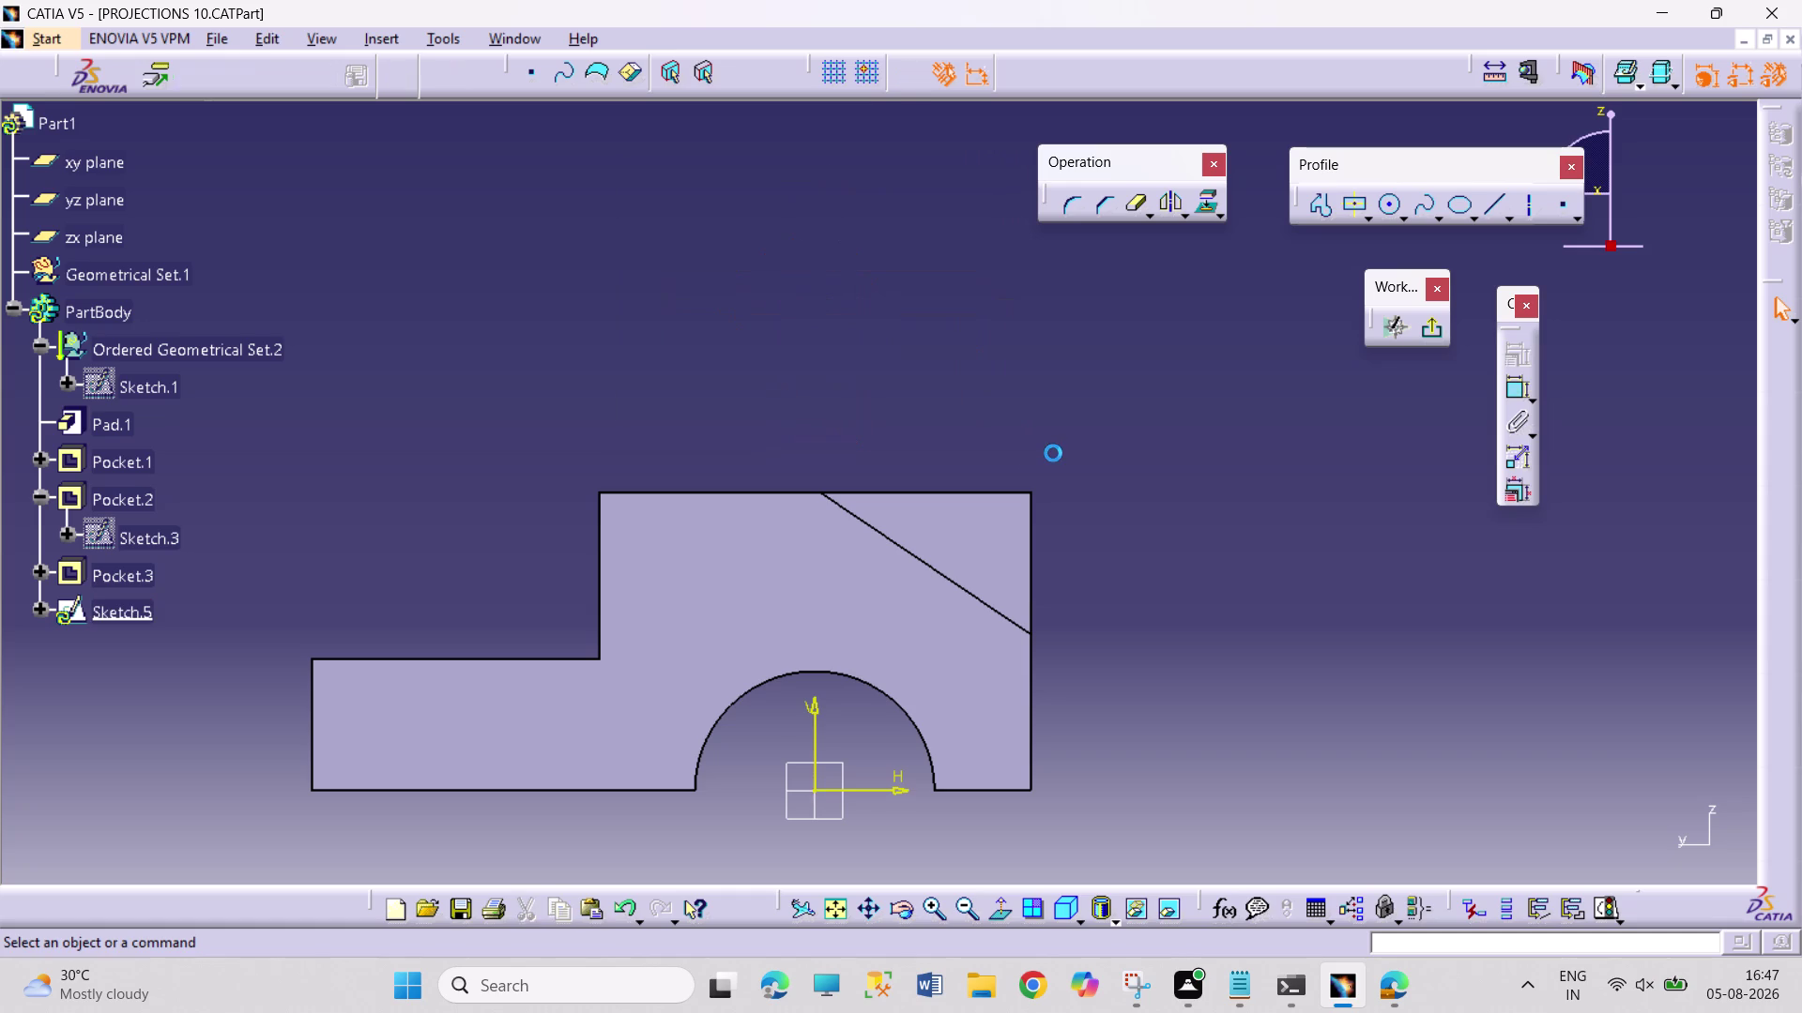
click(1058, 924)
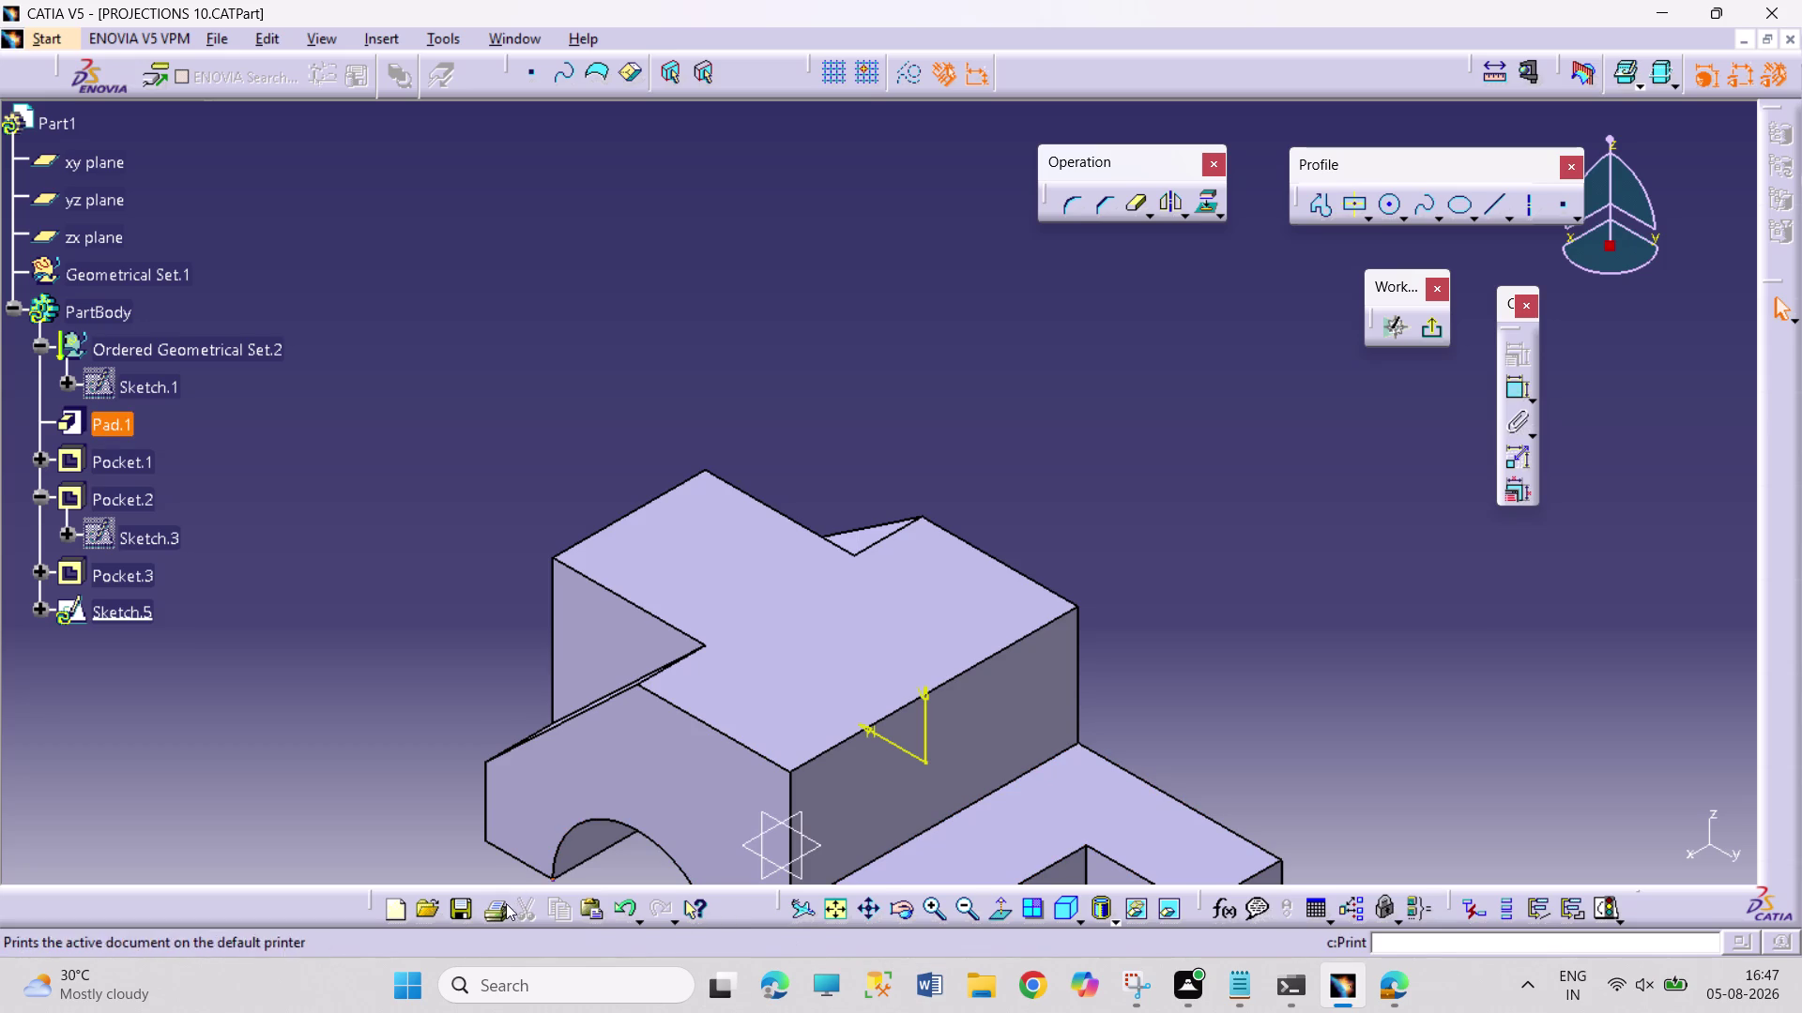
click(826, 911)
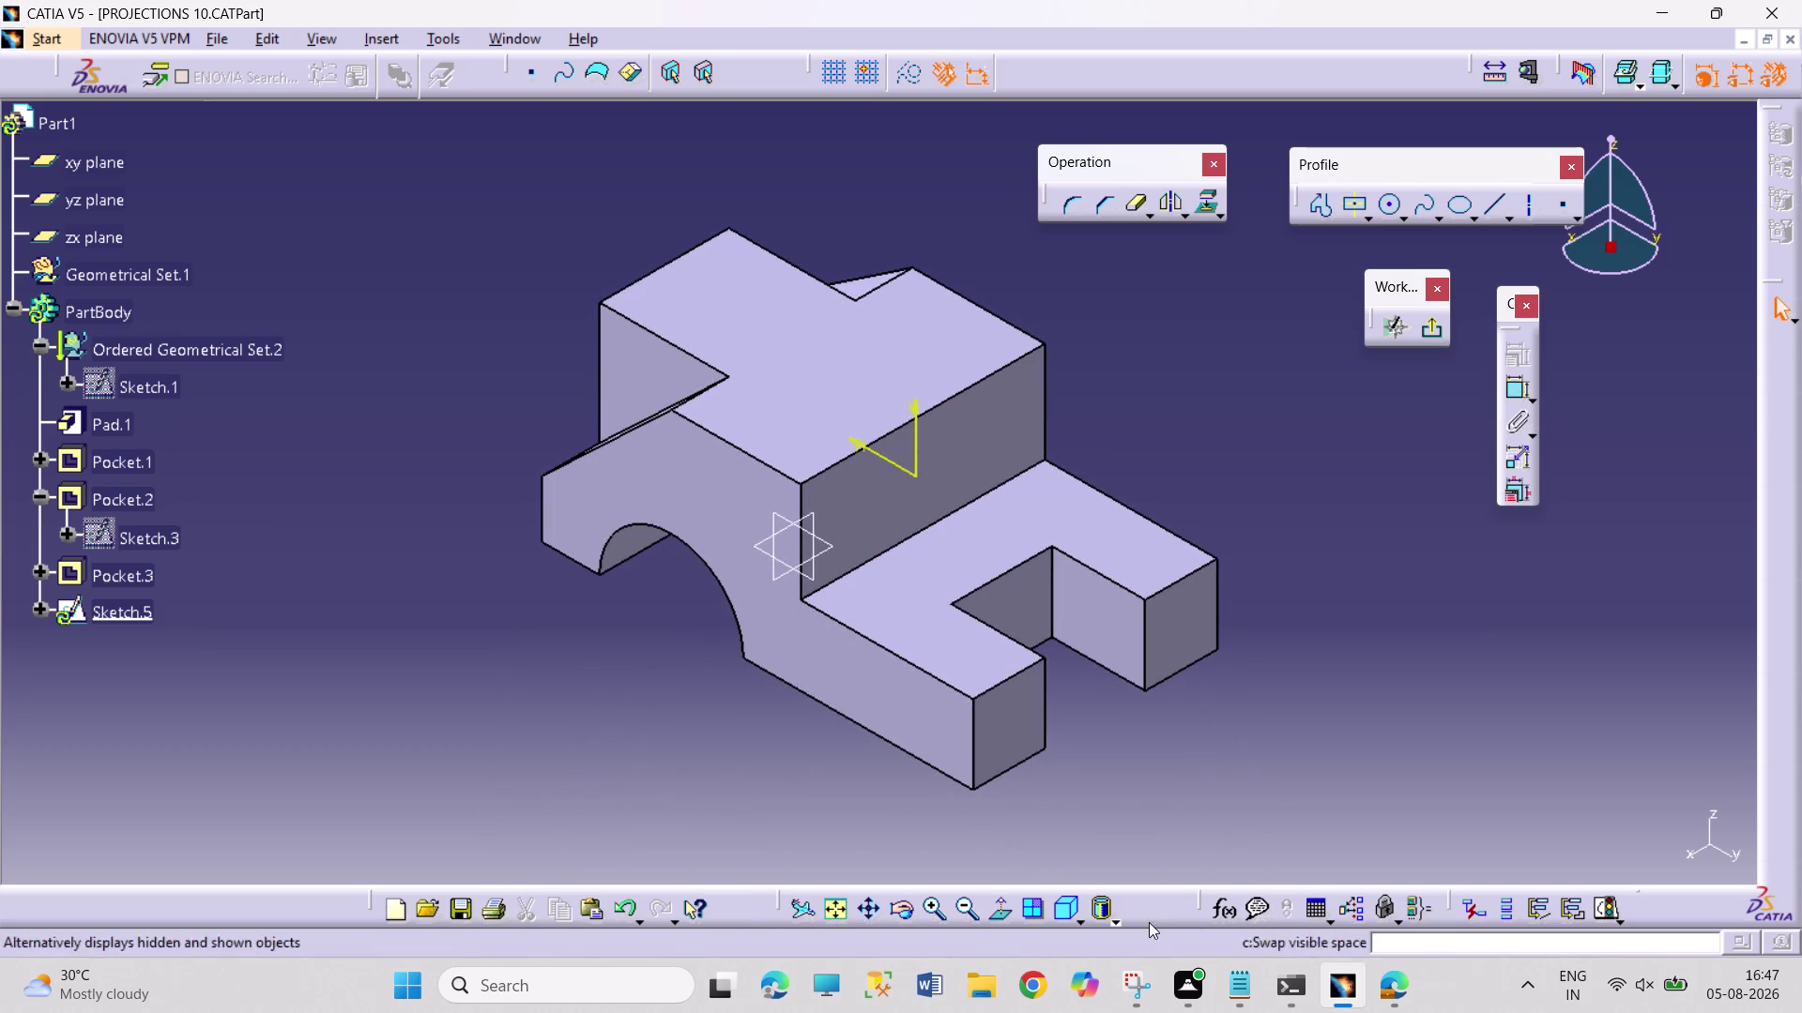
click(1009, 906)
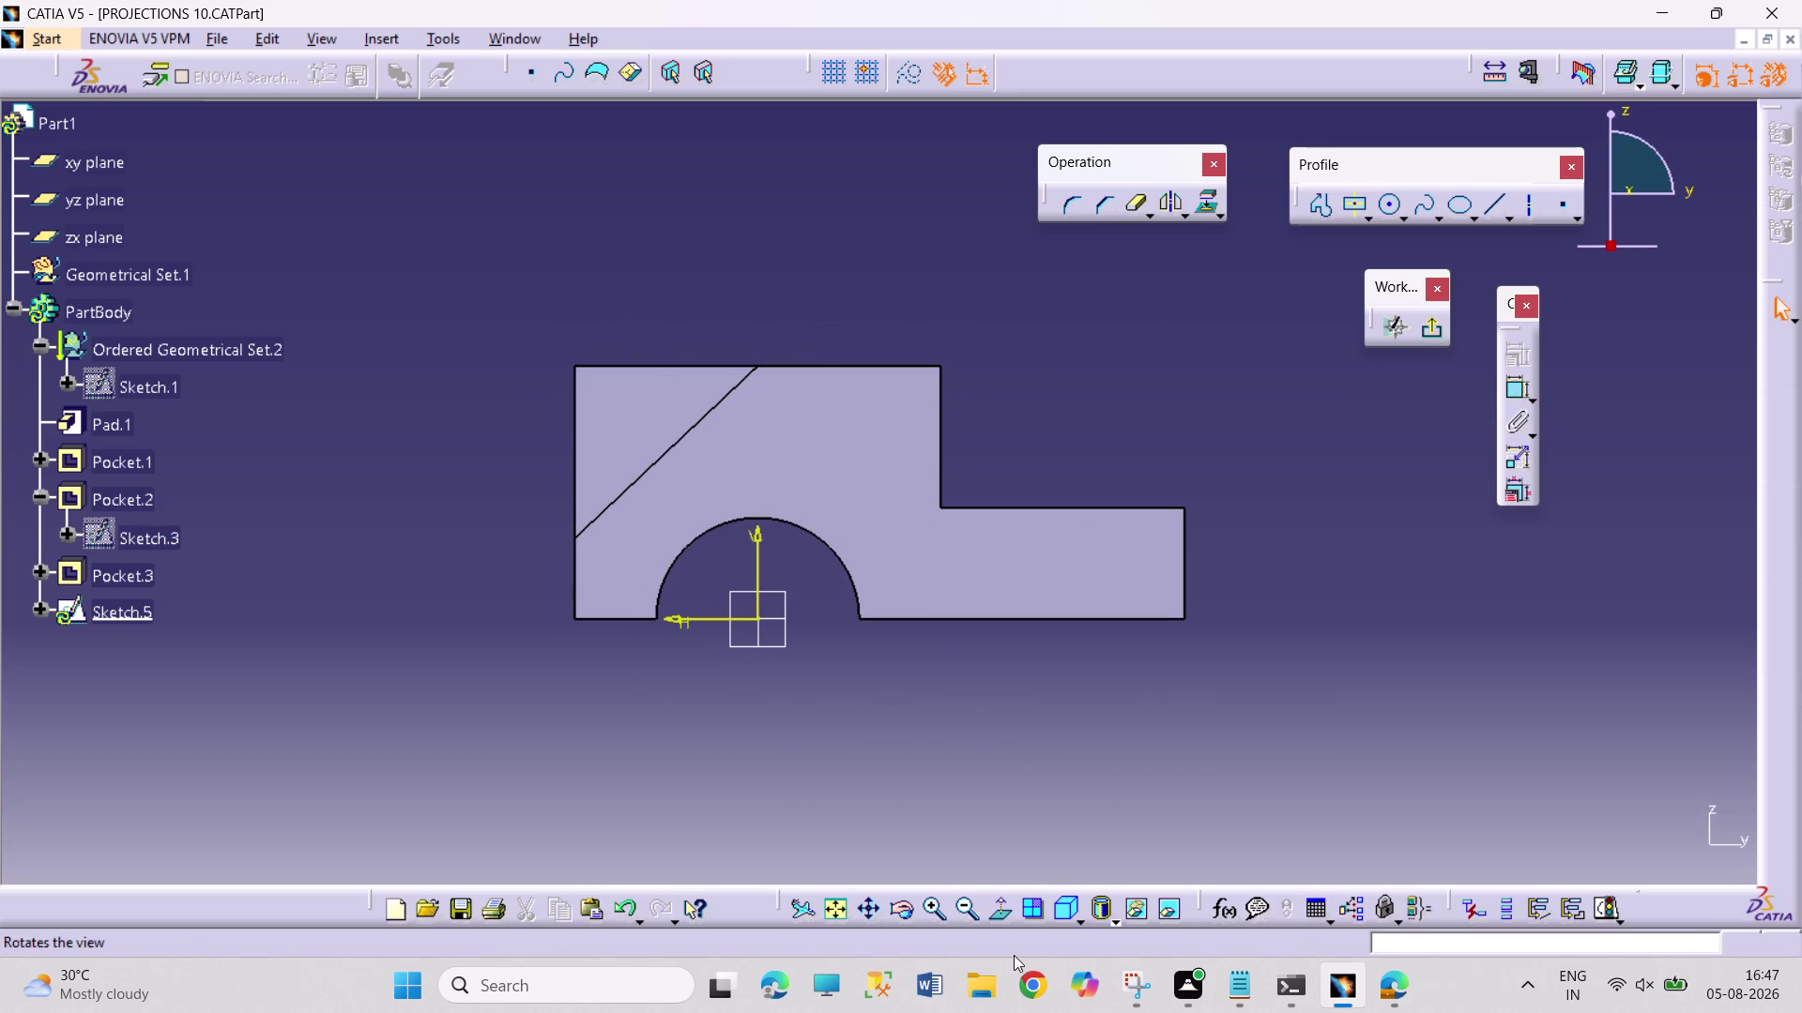
click(1013, 925)
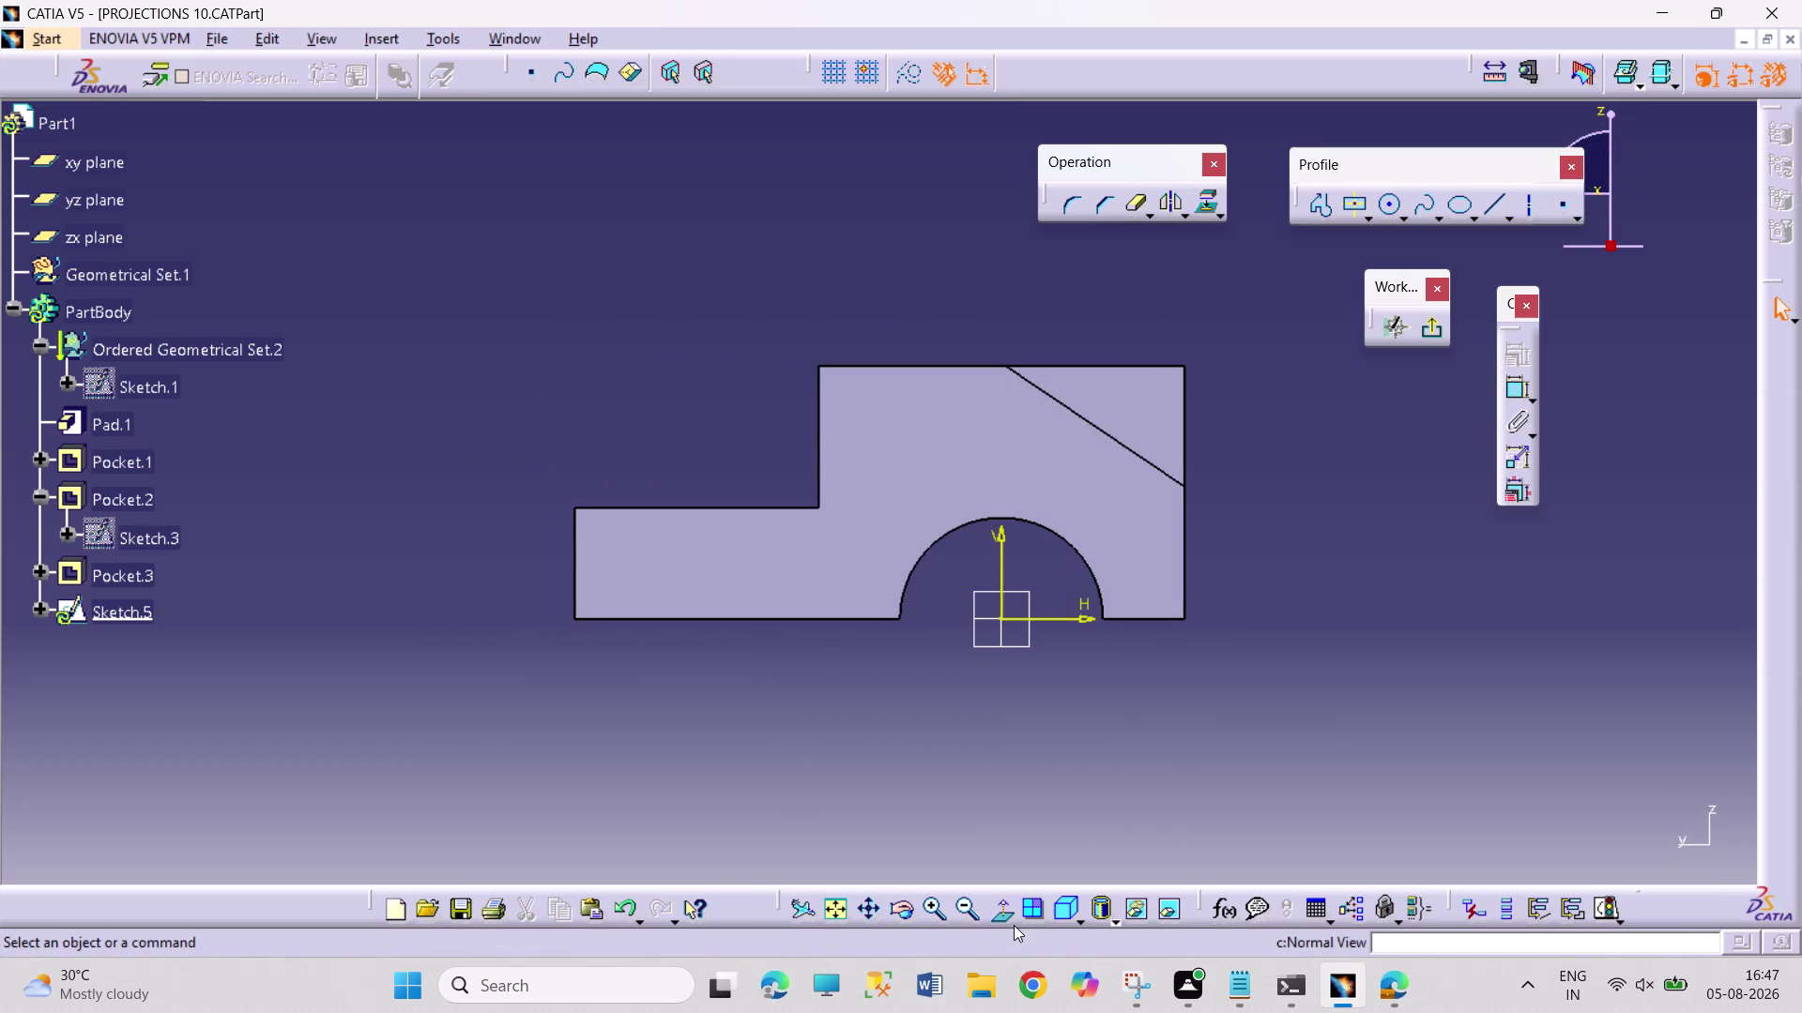
click(897, 905)
drag(873, 816, 875, 817)
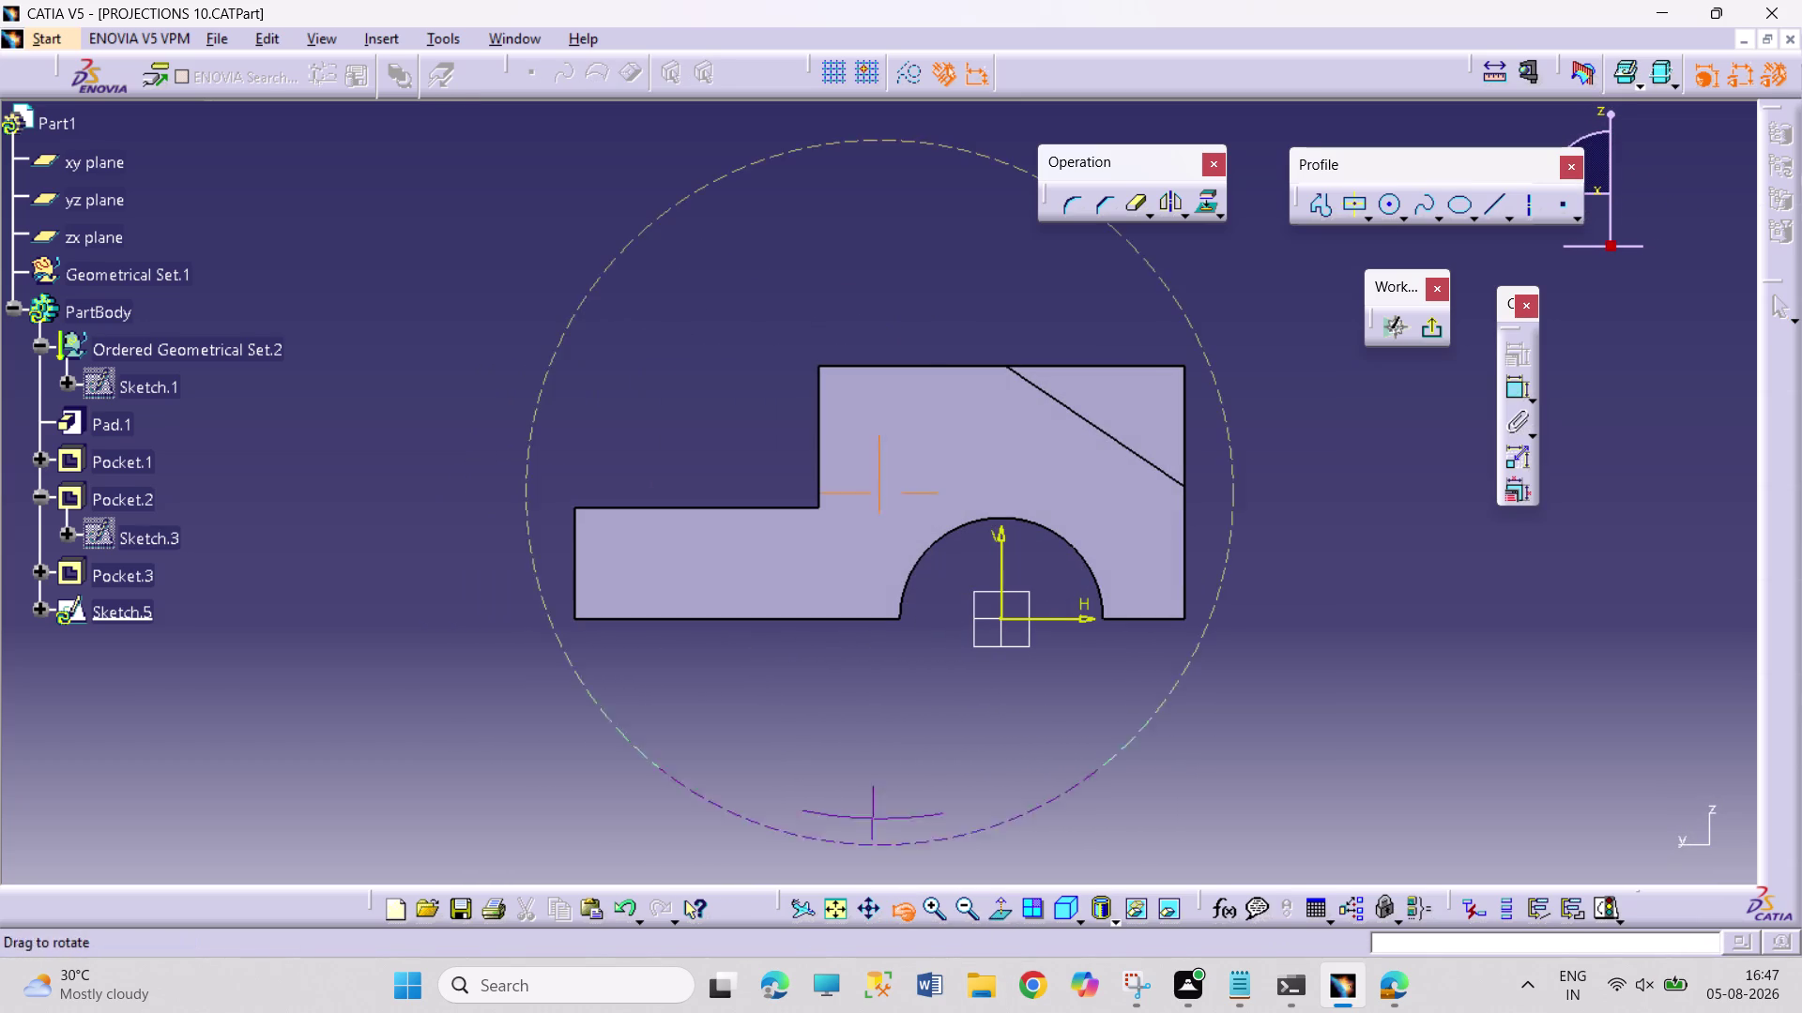
drag(874, 816, 939, 906)
click(727, 517)
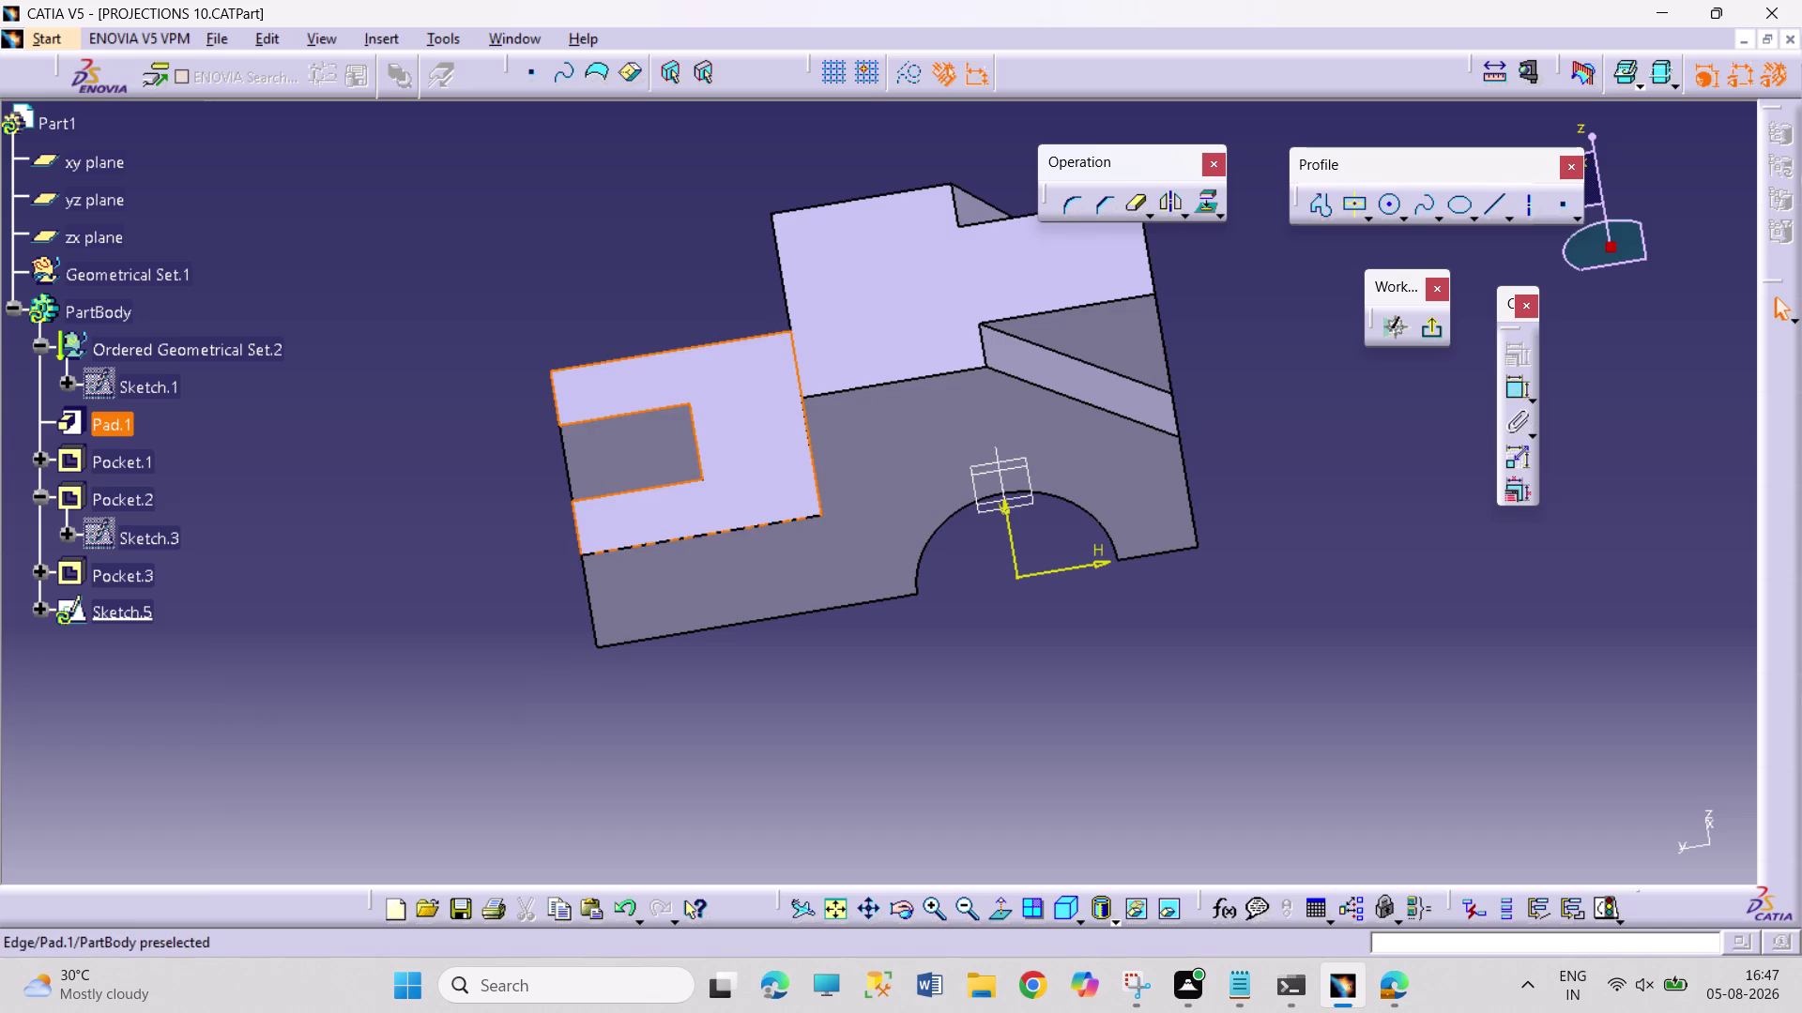
click(997, 907)
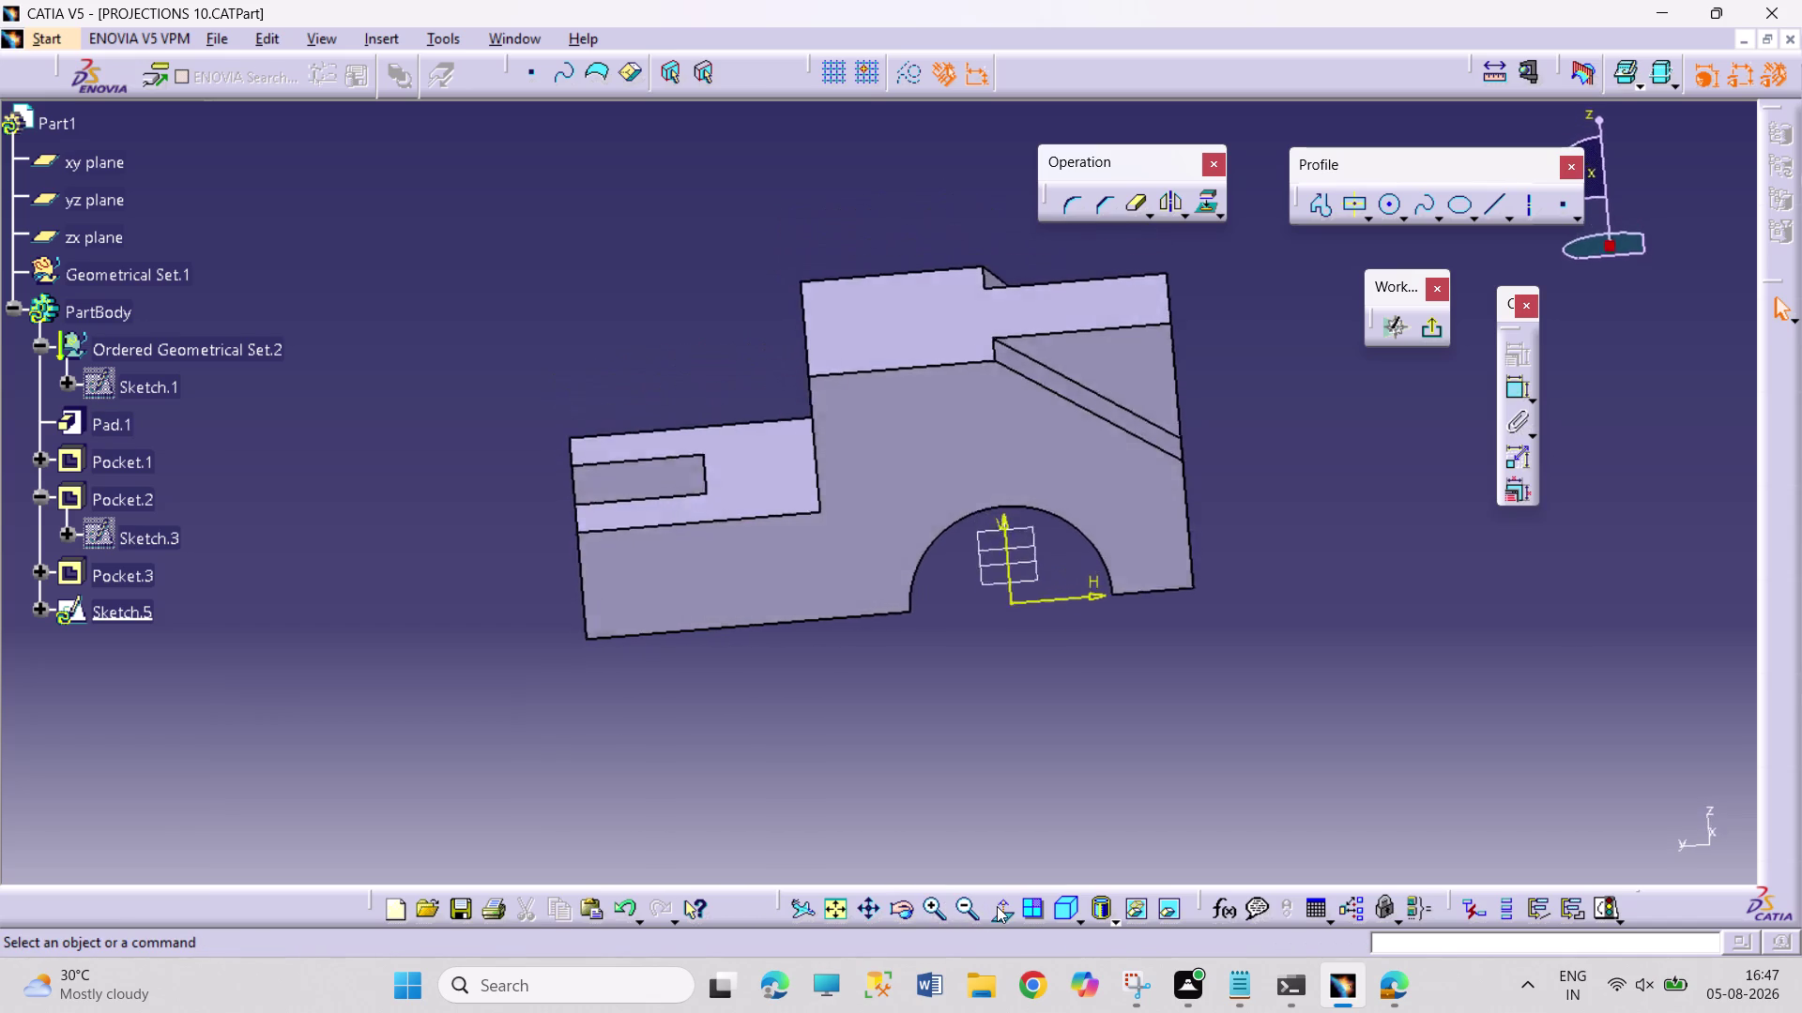
right_drag(997, 907, 989, 915)
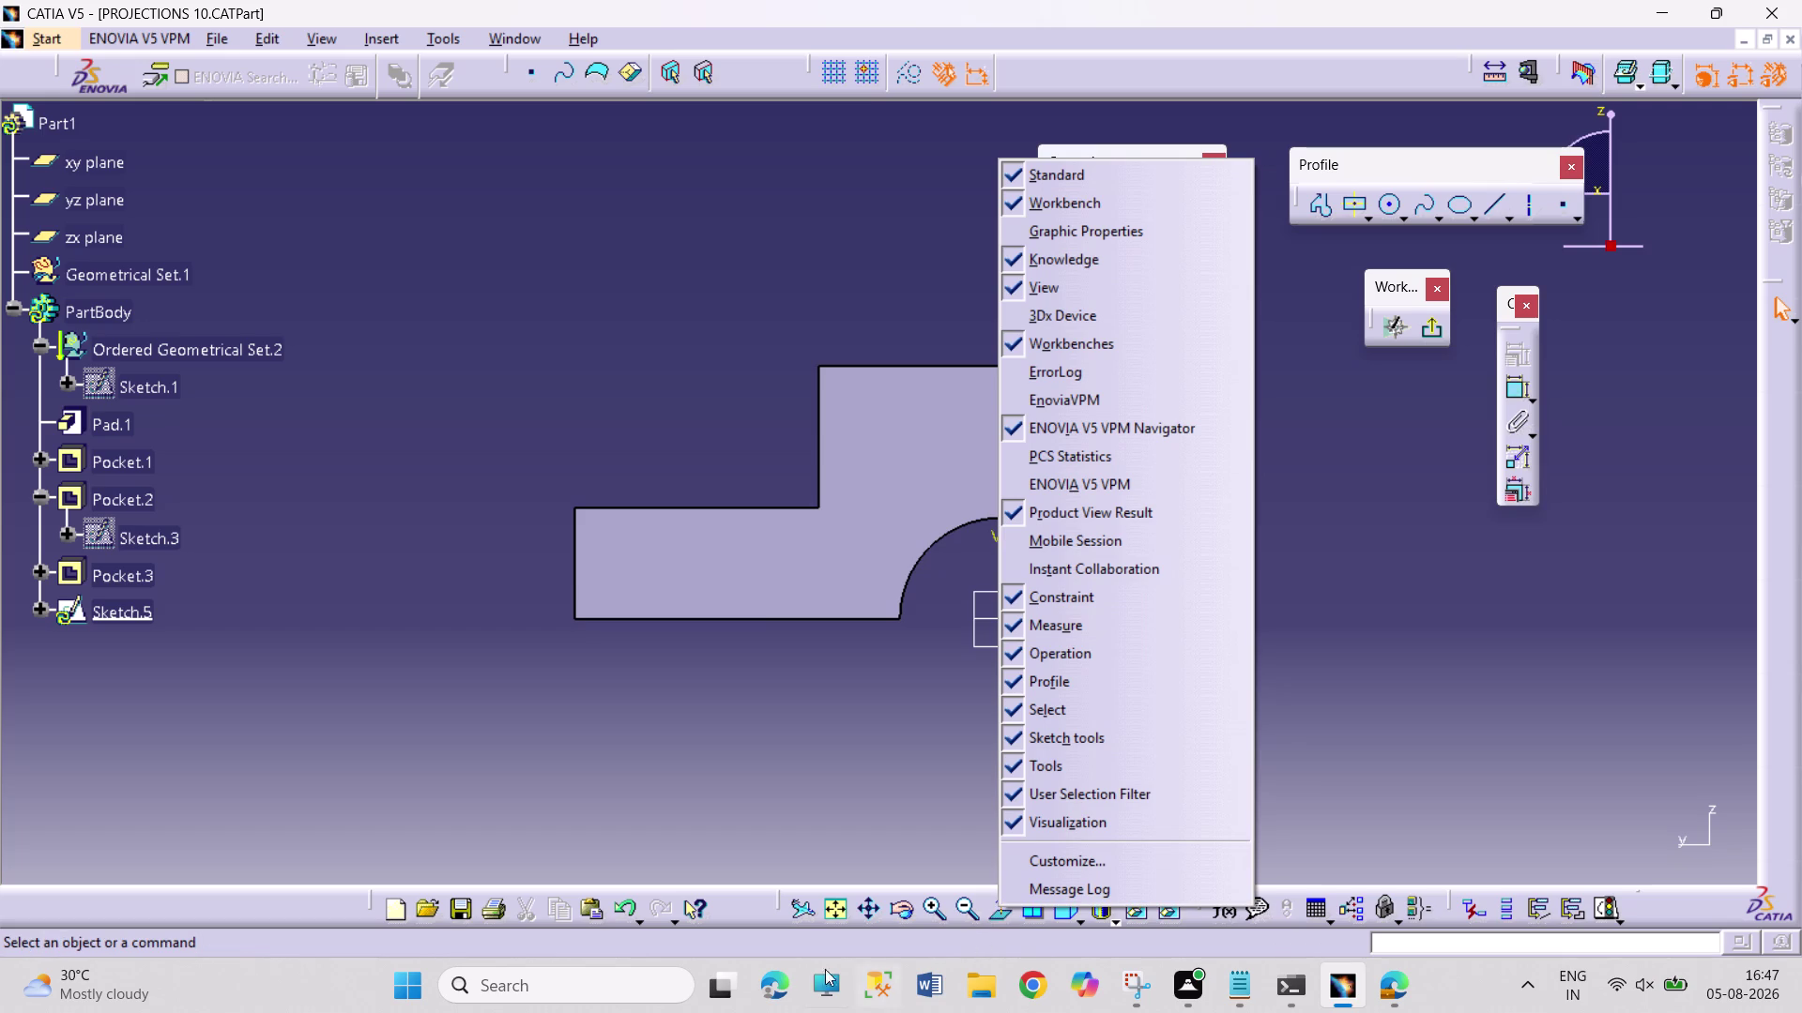
click(699, 695)
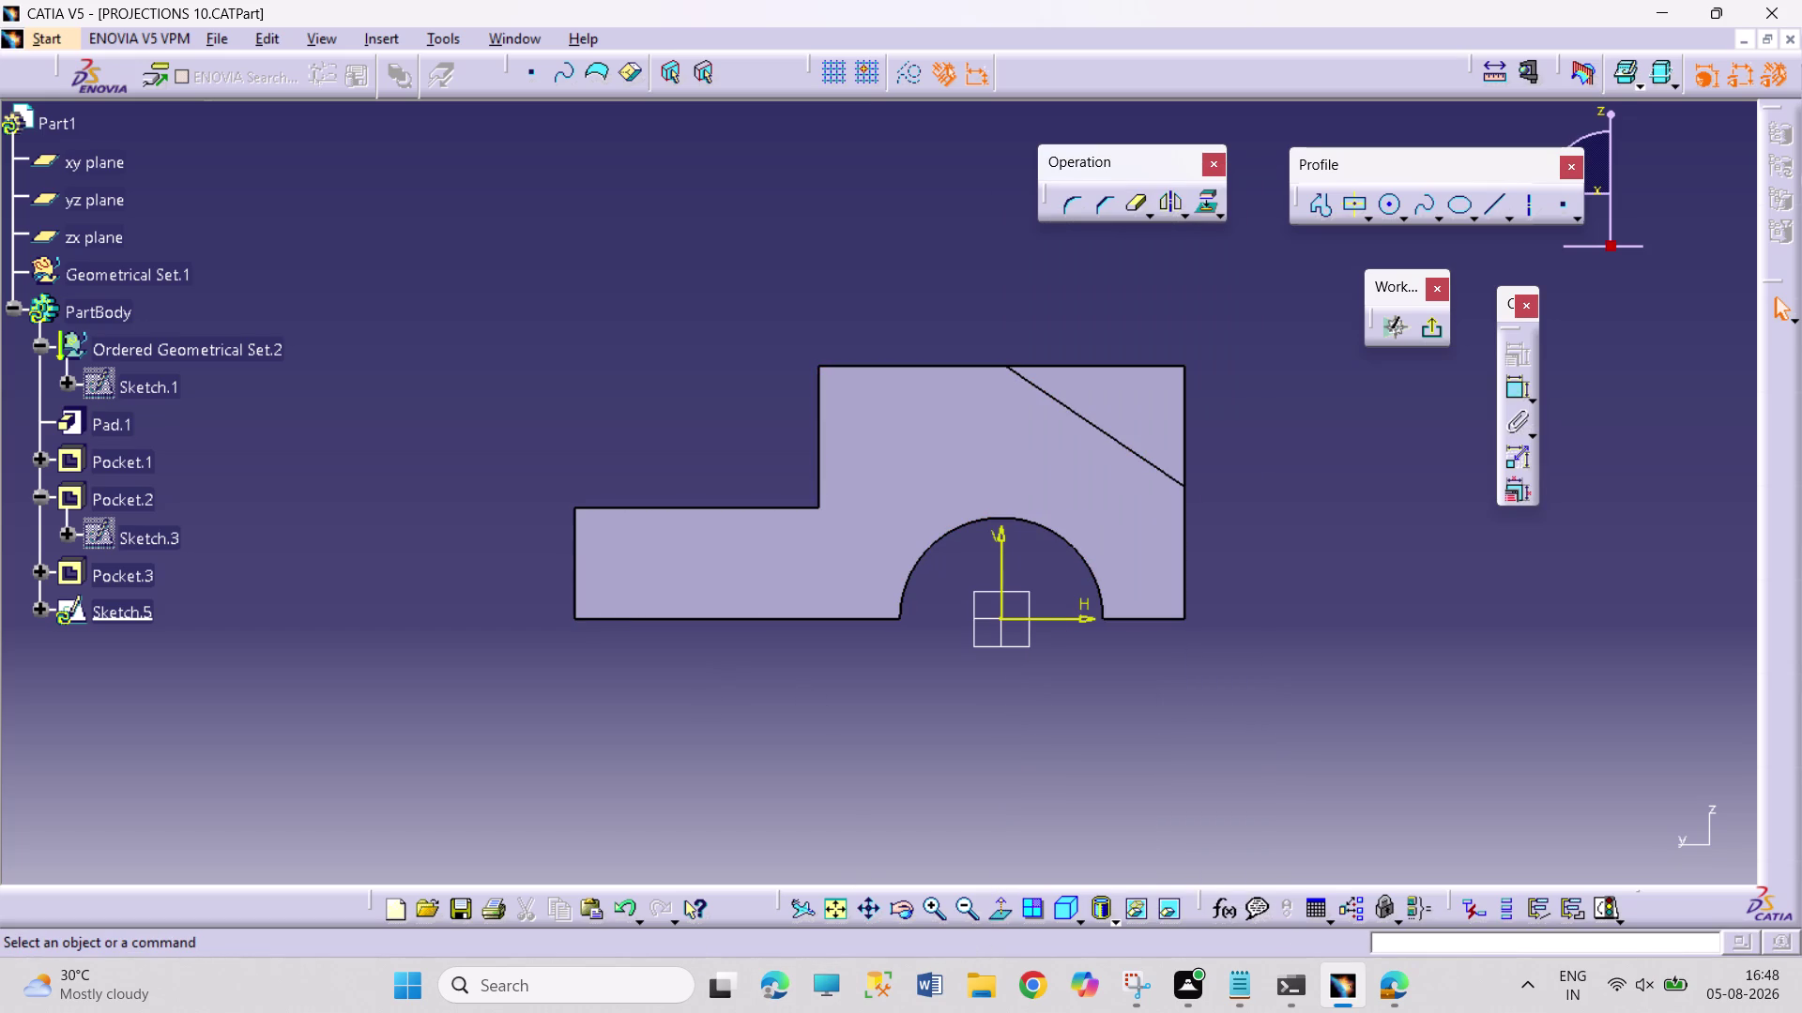
drag(1263, 518, 1395, 752)
drag(1278, 575, 1369, 768)
drag(1272, 625, 1335, 766)
drag(1262, 661, 1392, 800)
drag(1288, 740, 1406, 789)
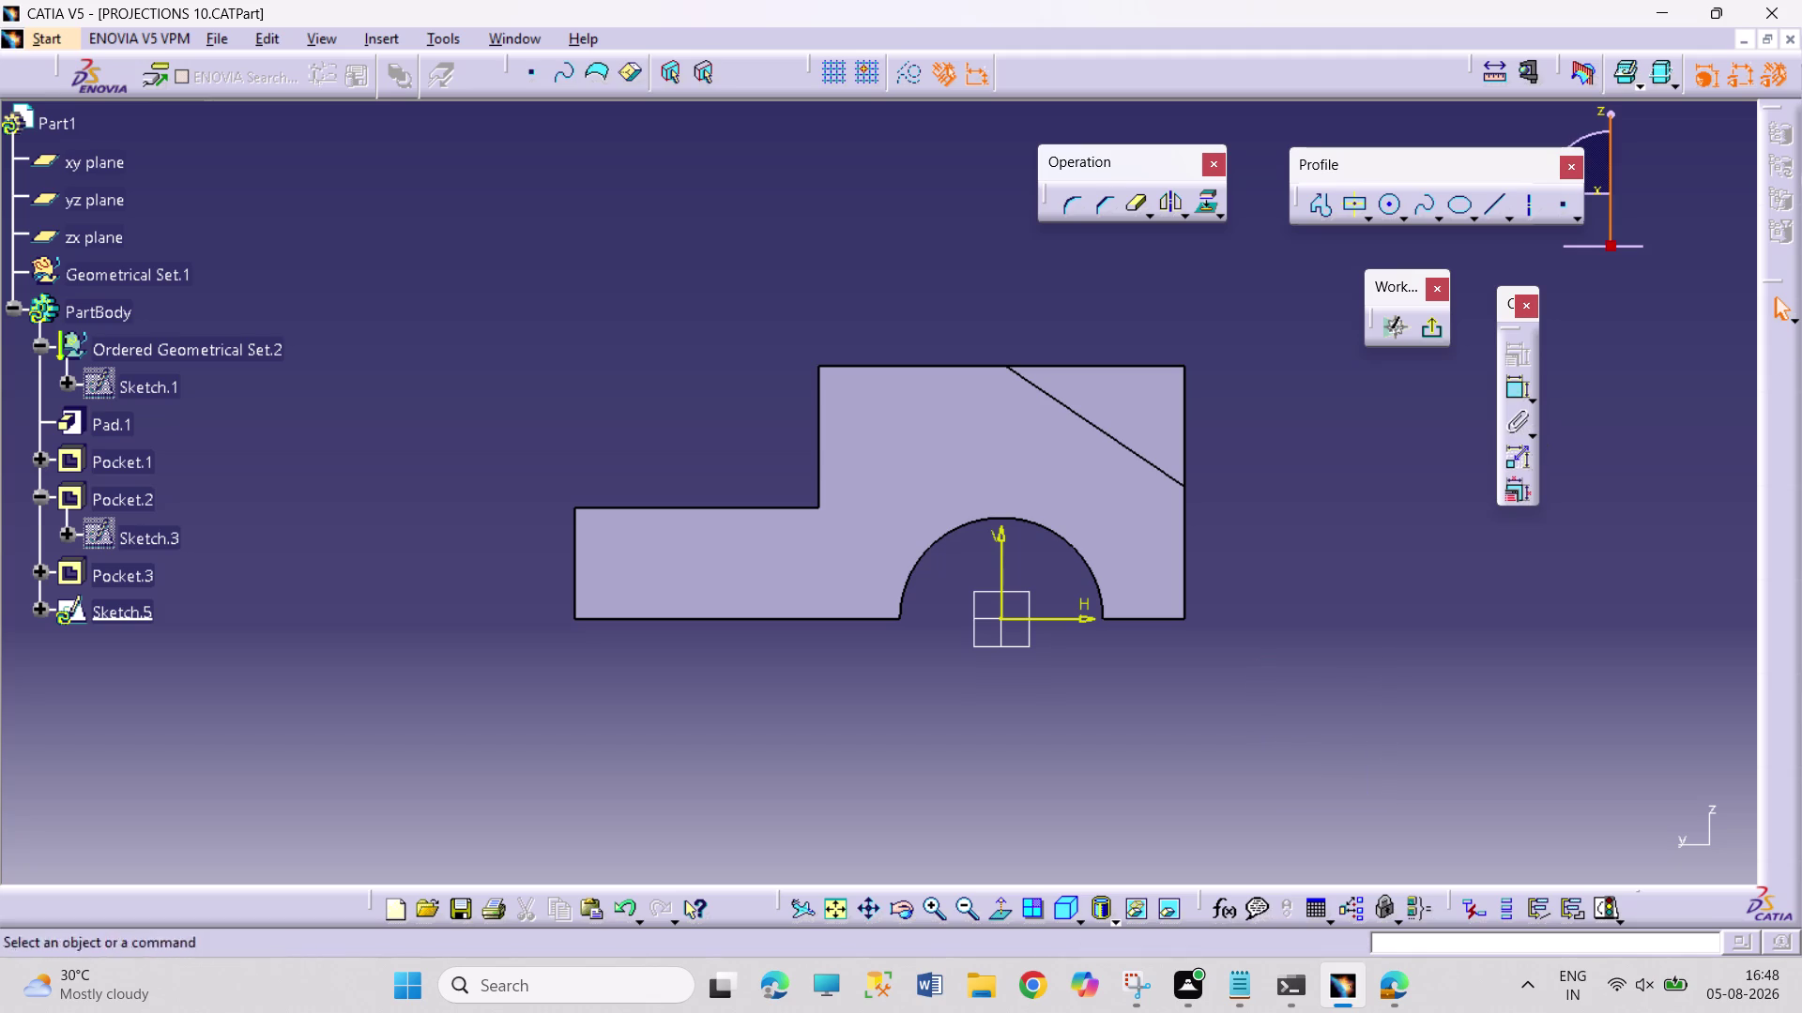
click(1586, 86)
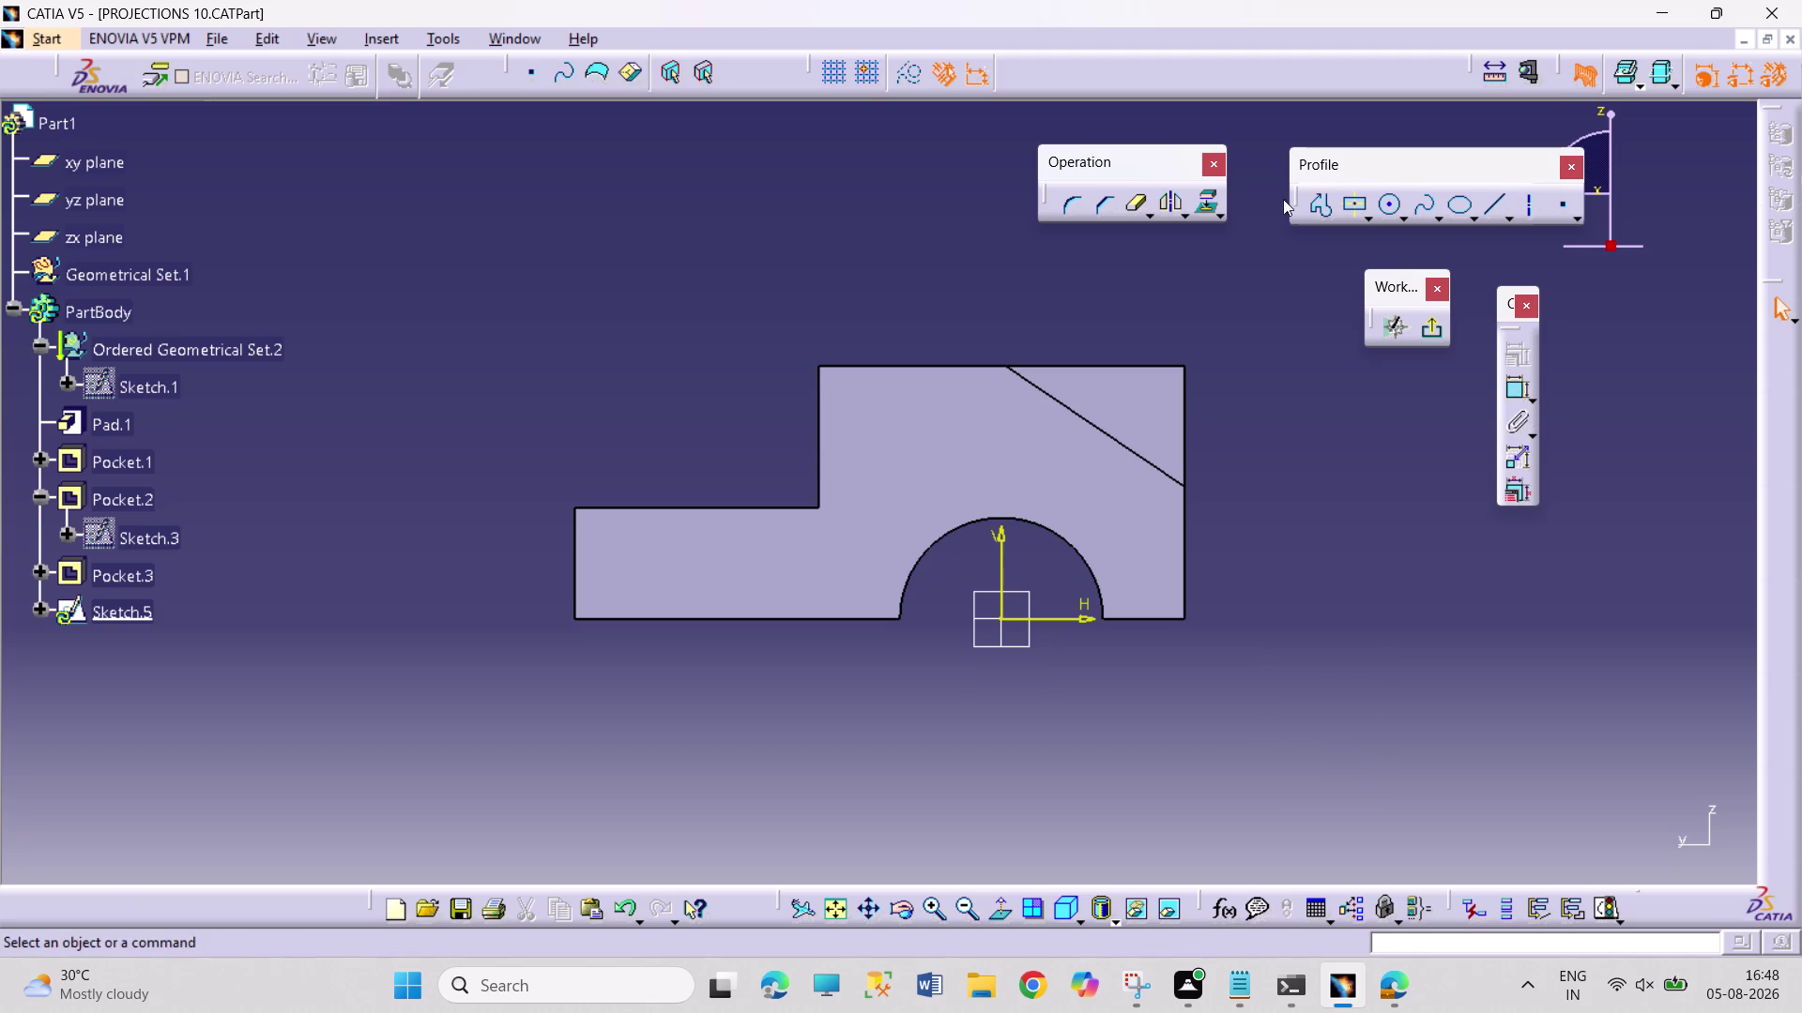
click(1113, 408)
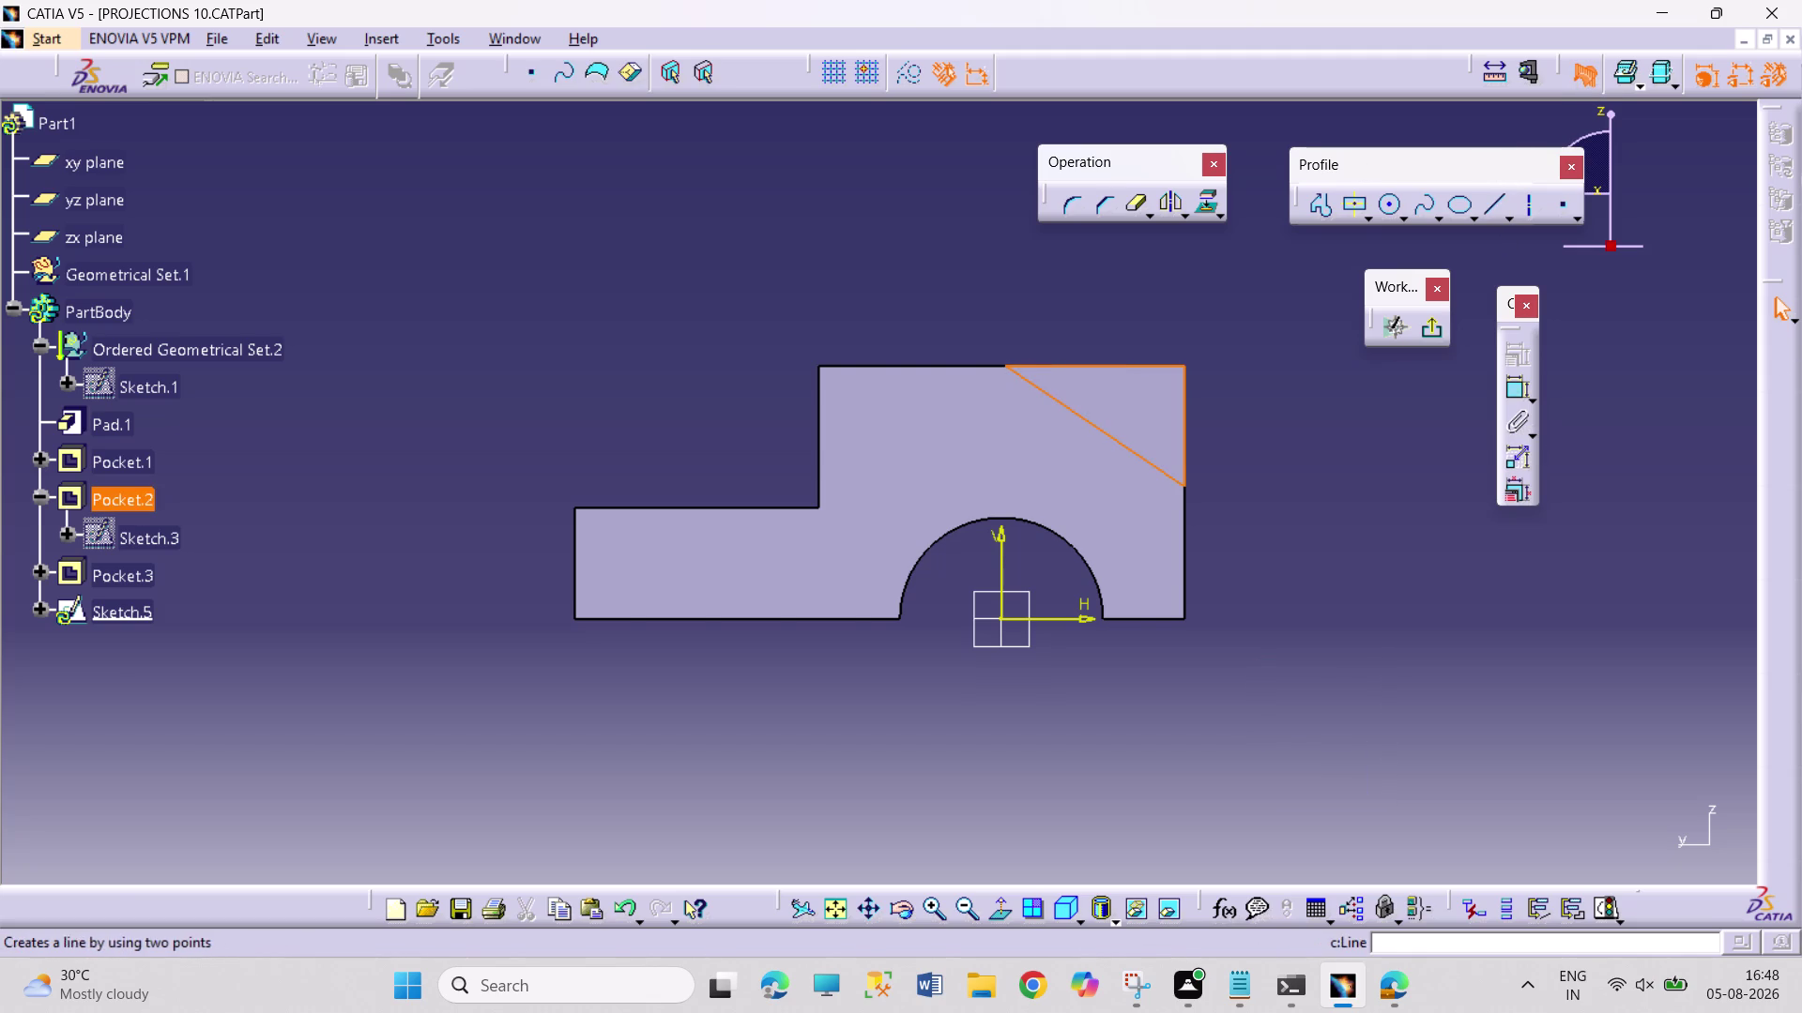
click(1153, 504)
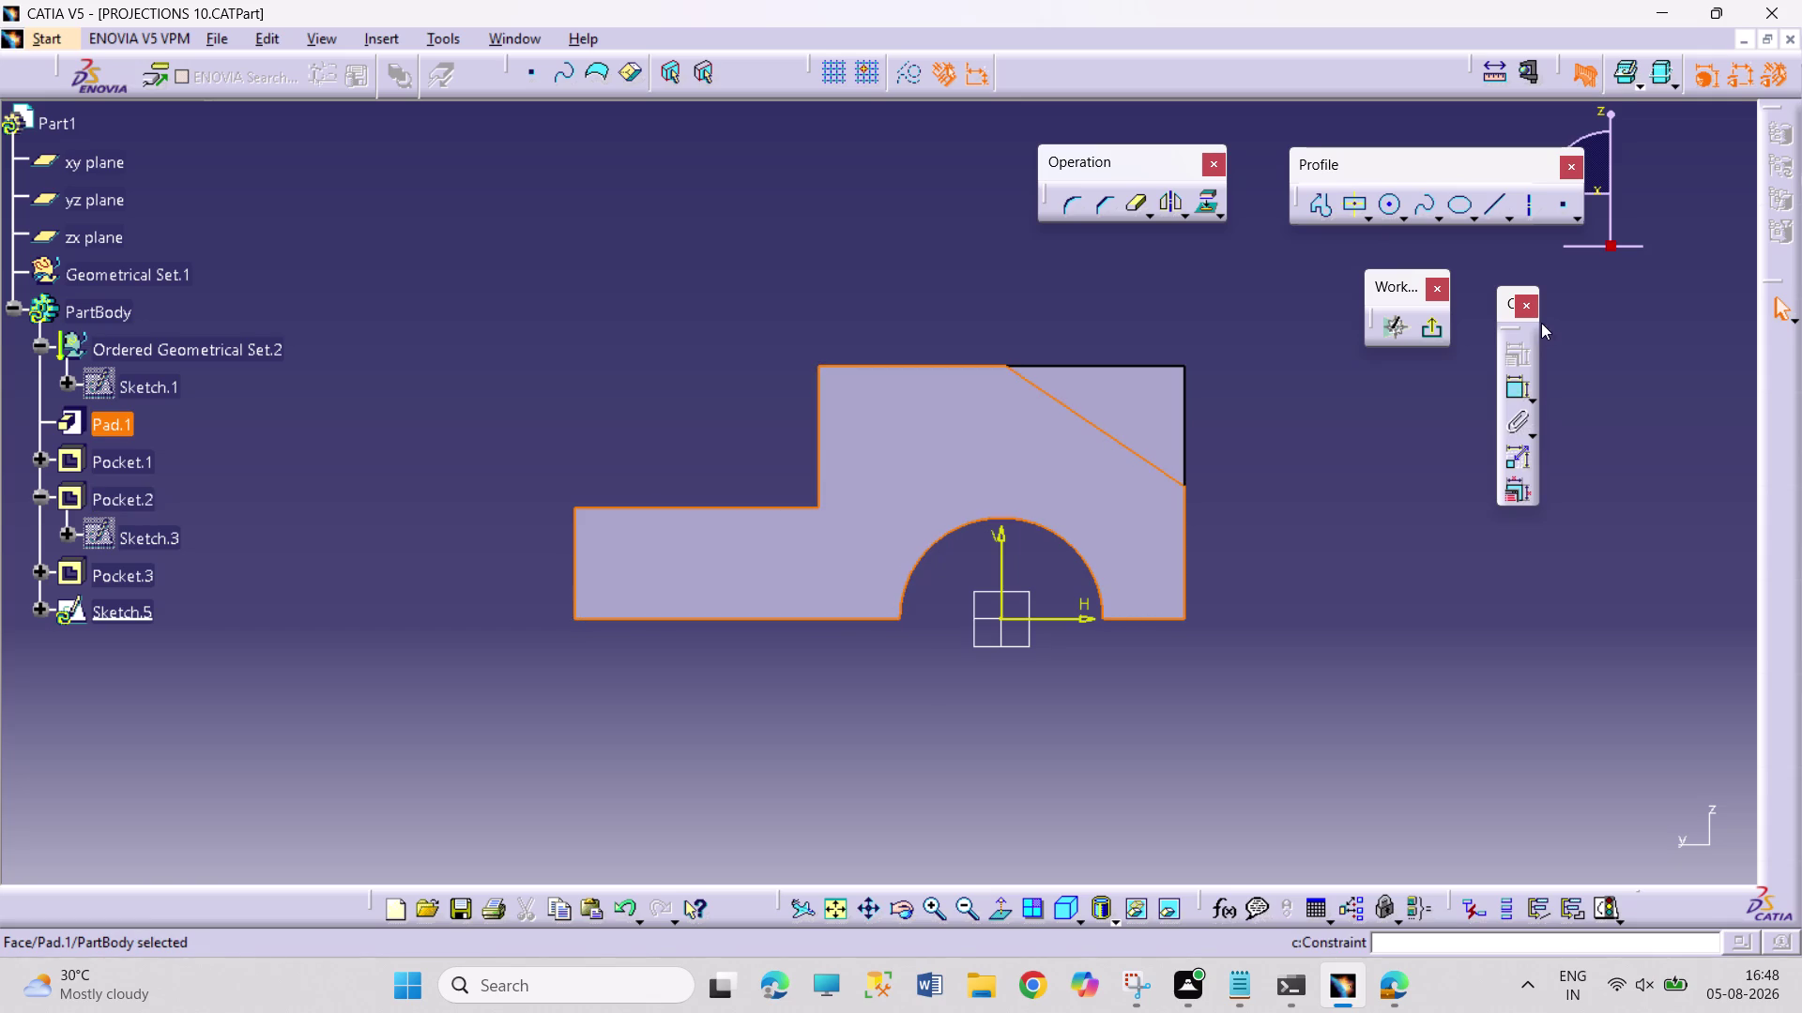
click(1437, 514)
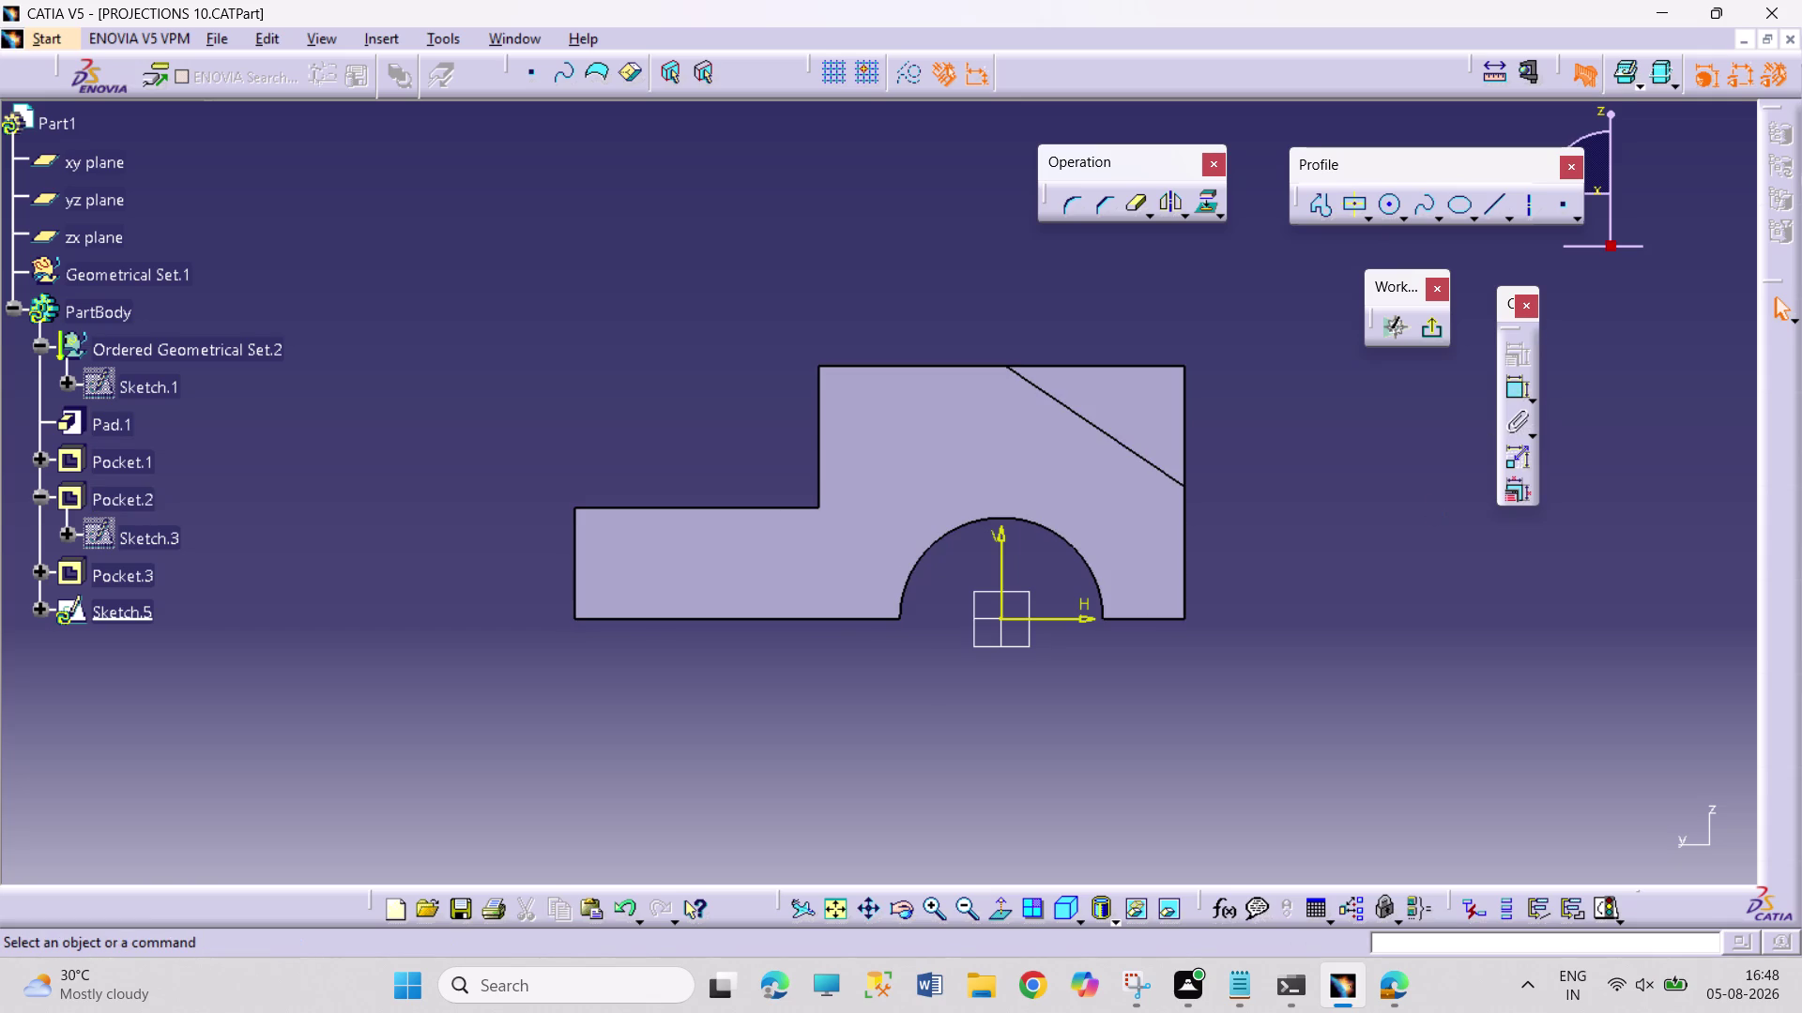